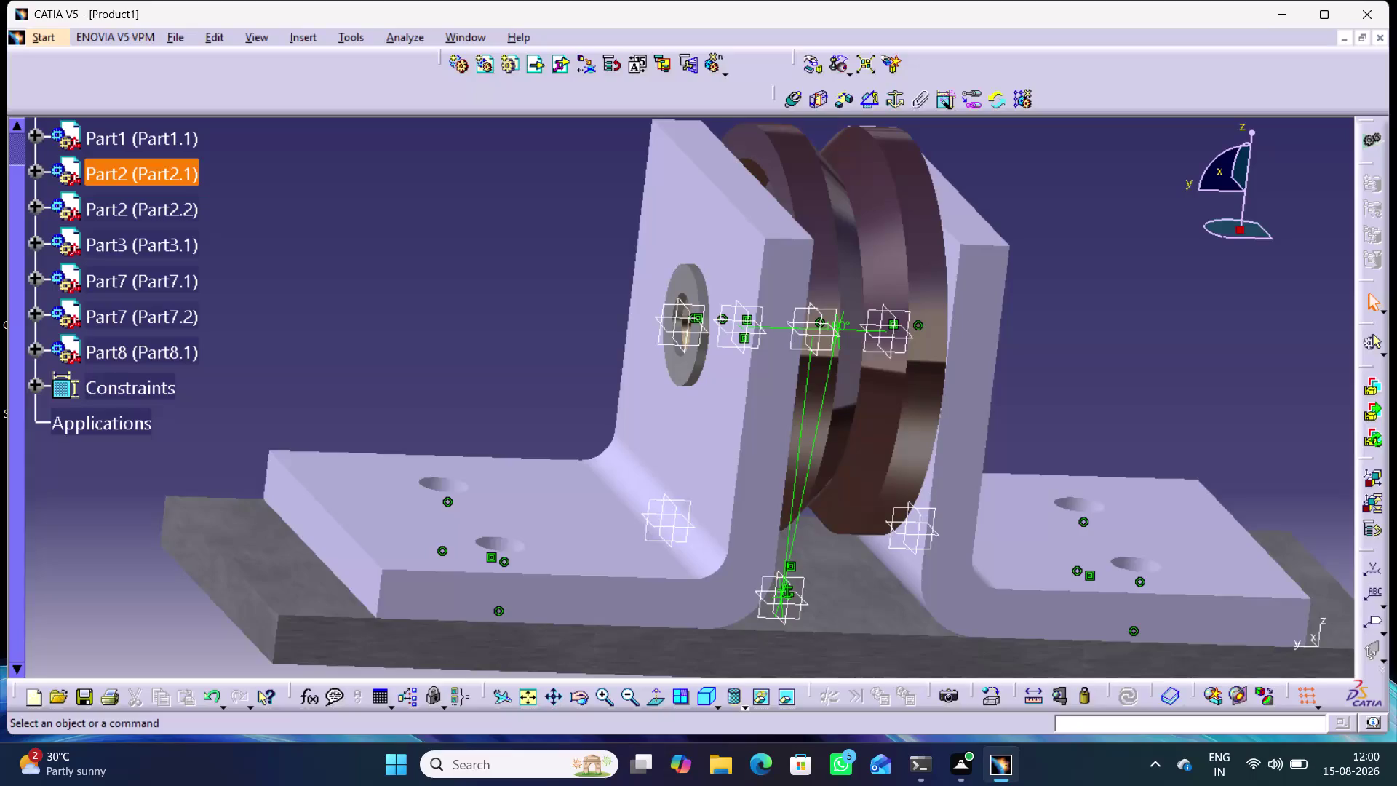
Orbit the assembly and browse washer Part8.1's component actions without applying any.
middle_drag(1091, 349, 1085, 354)
right_drag(1090, 349, 1085, 354)
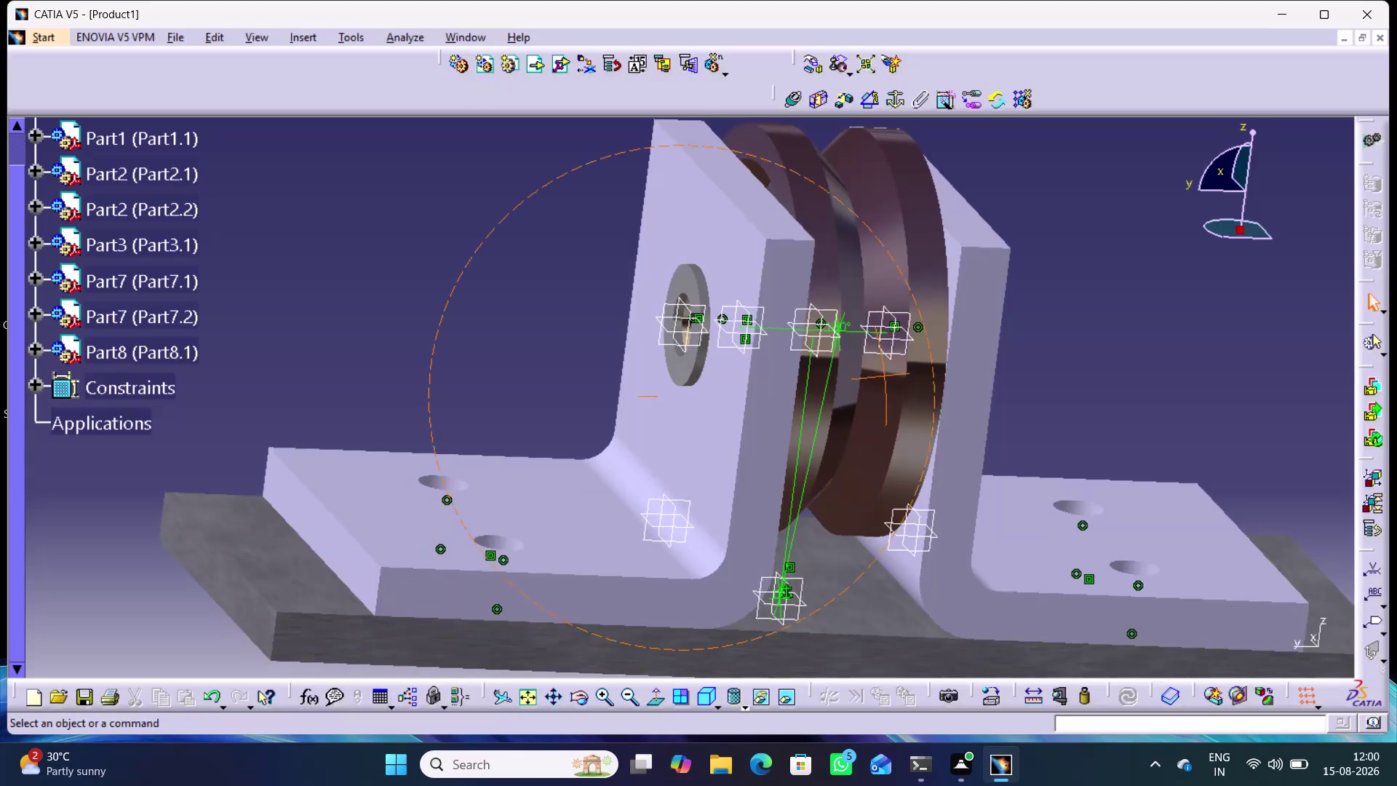
middle_drag(1085, 355, 921, 333)
right_drag(1085, 354, 921, 334)
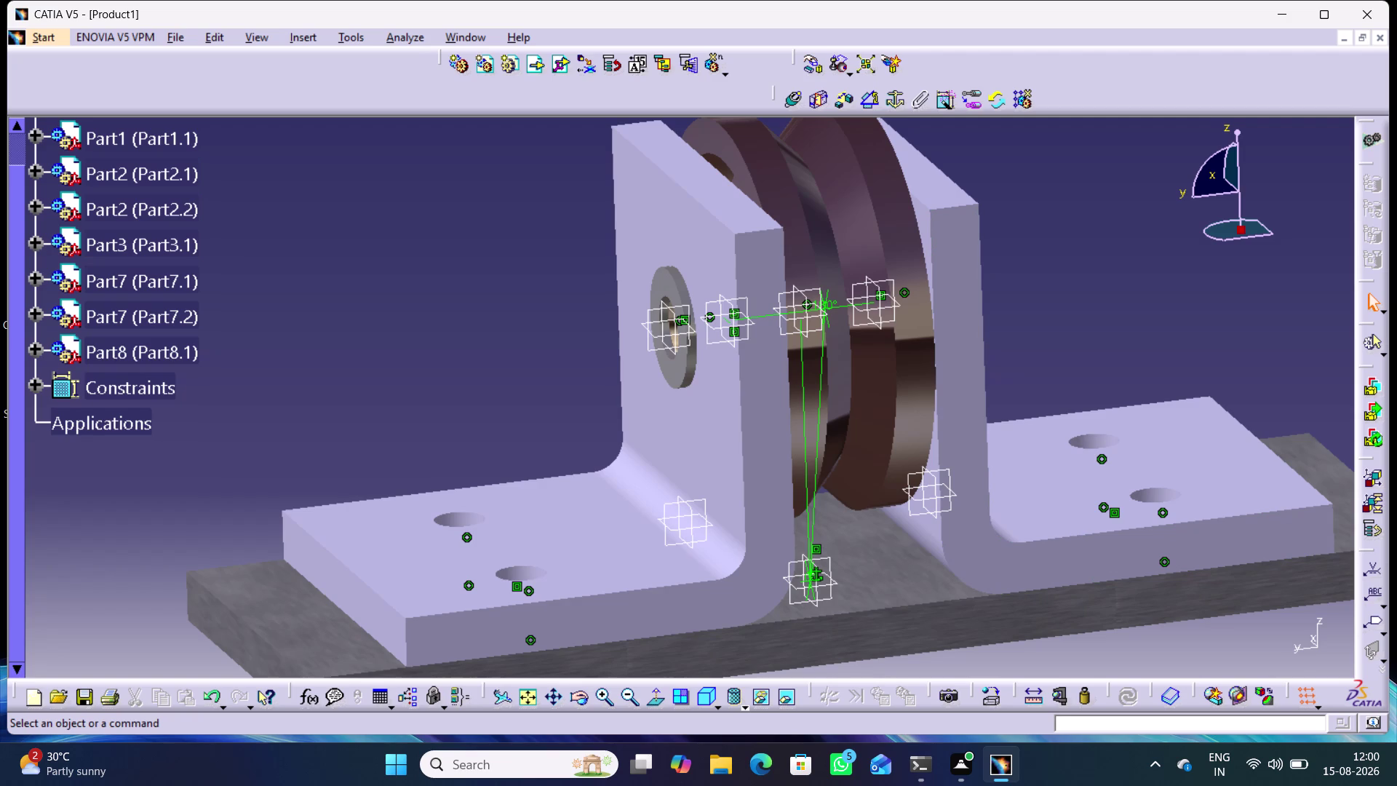
scroll(up, 3)
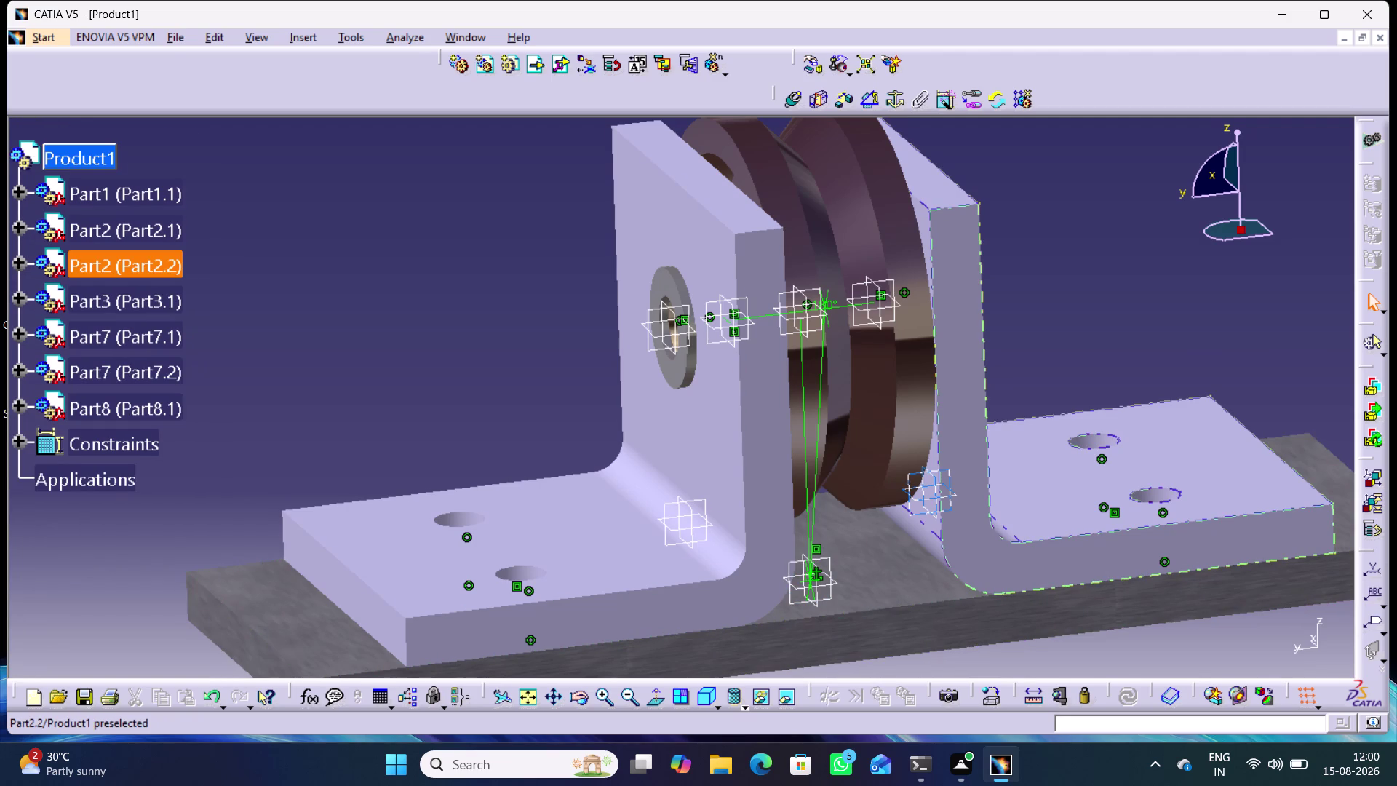
right_click(126, 411)
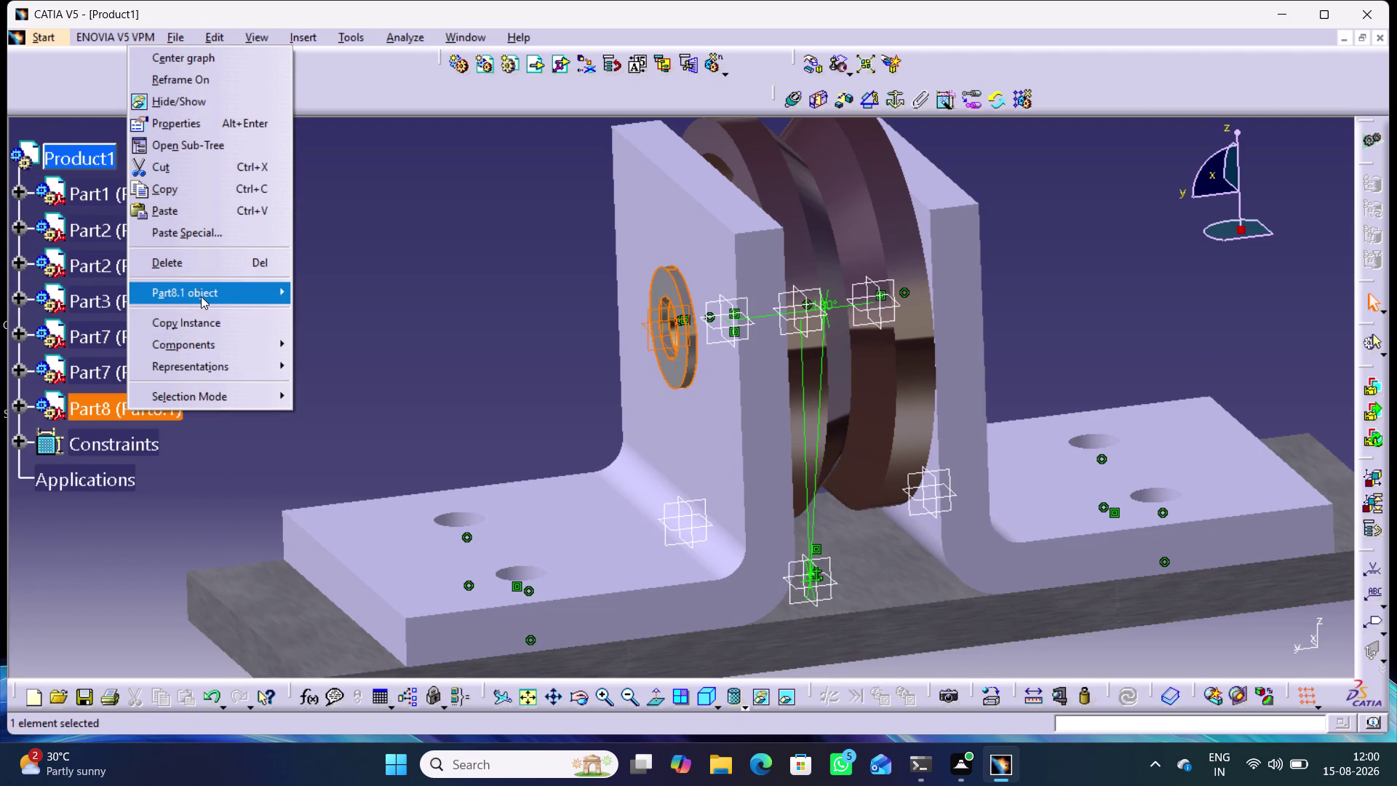
click(374, 238)
click(404, 353)
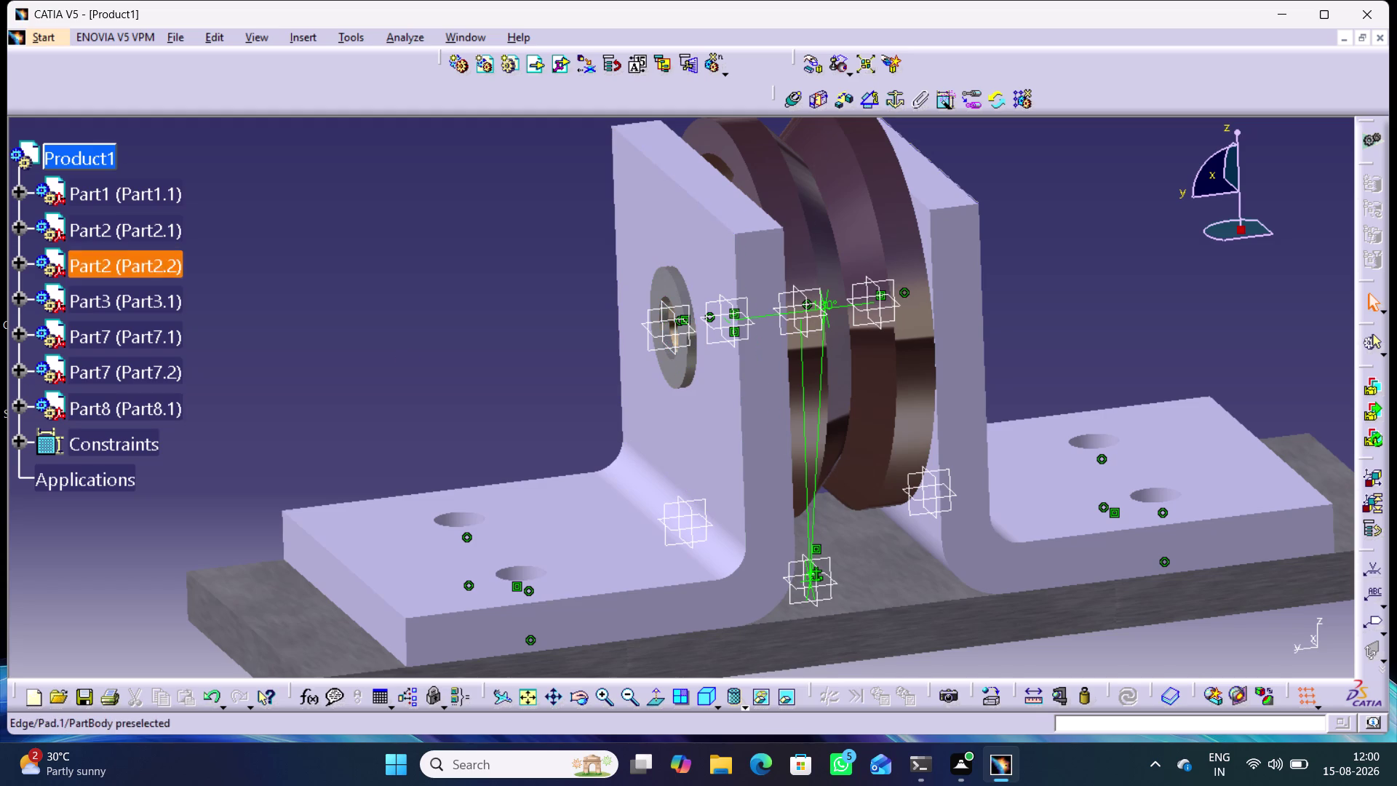
Create angle constraint Angle.24 between the Part8 washer plane and the Part1 base.
click(867, 99)
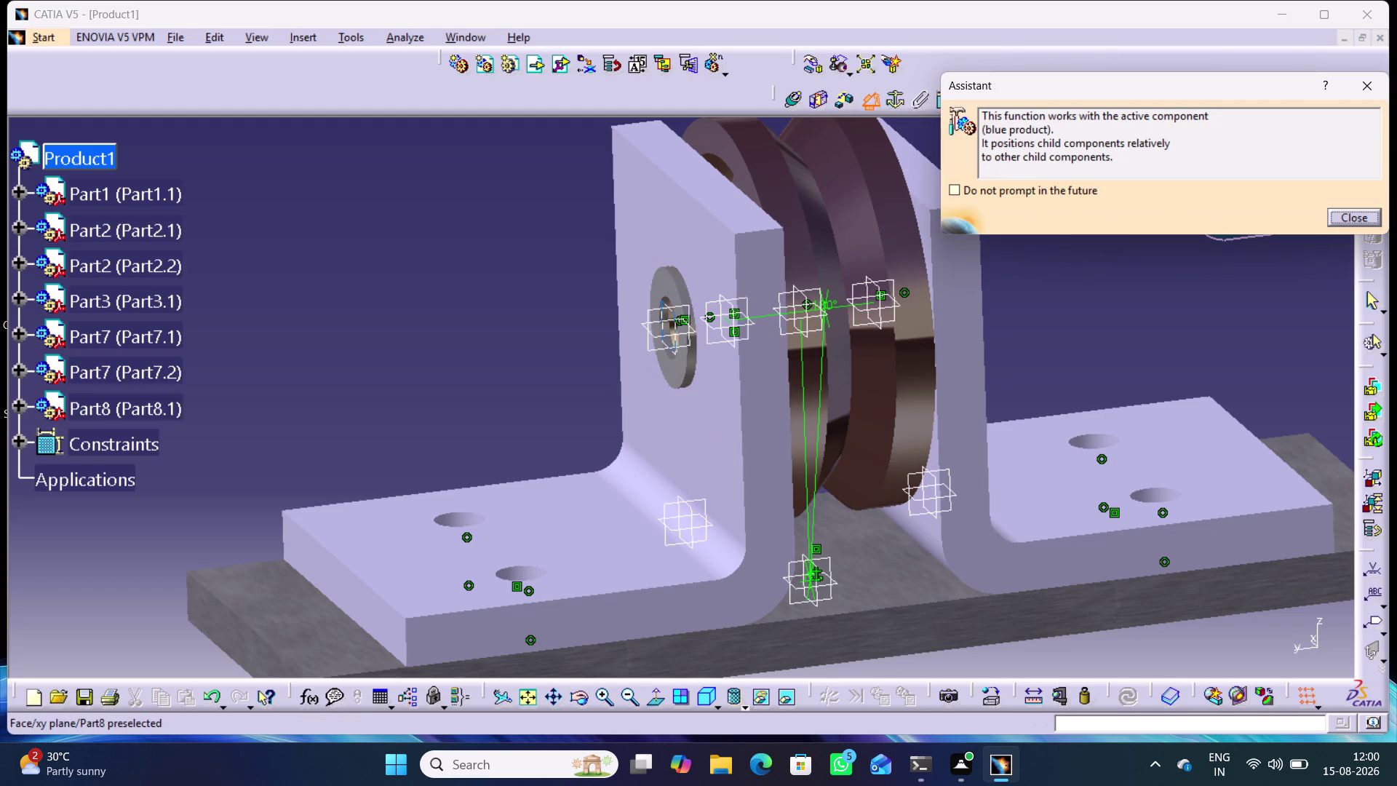
click(655, 336)
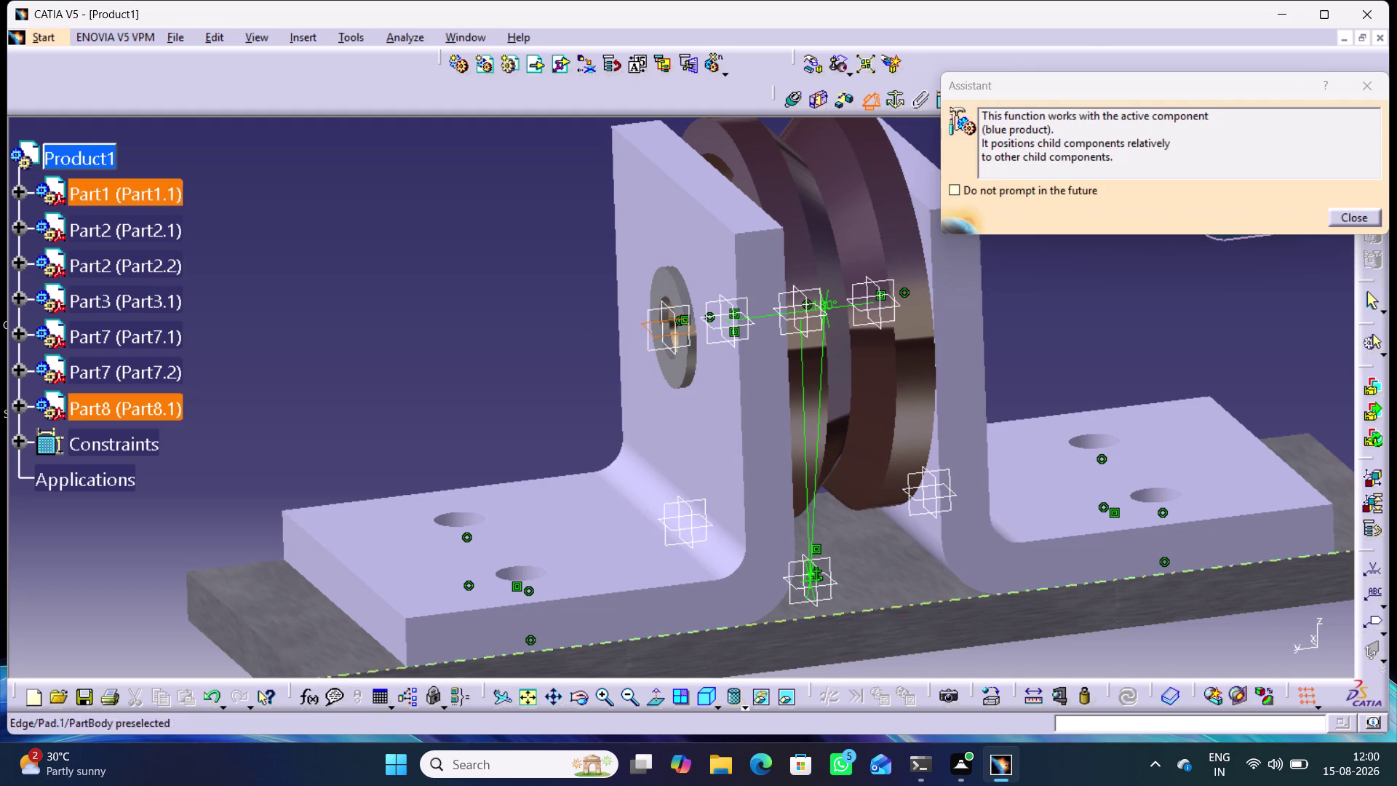
click(797, 587)
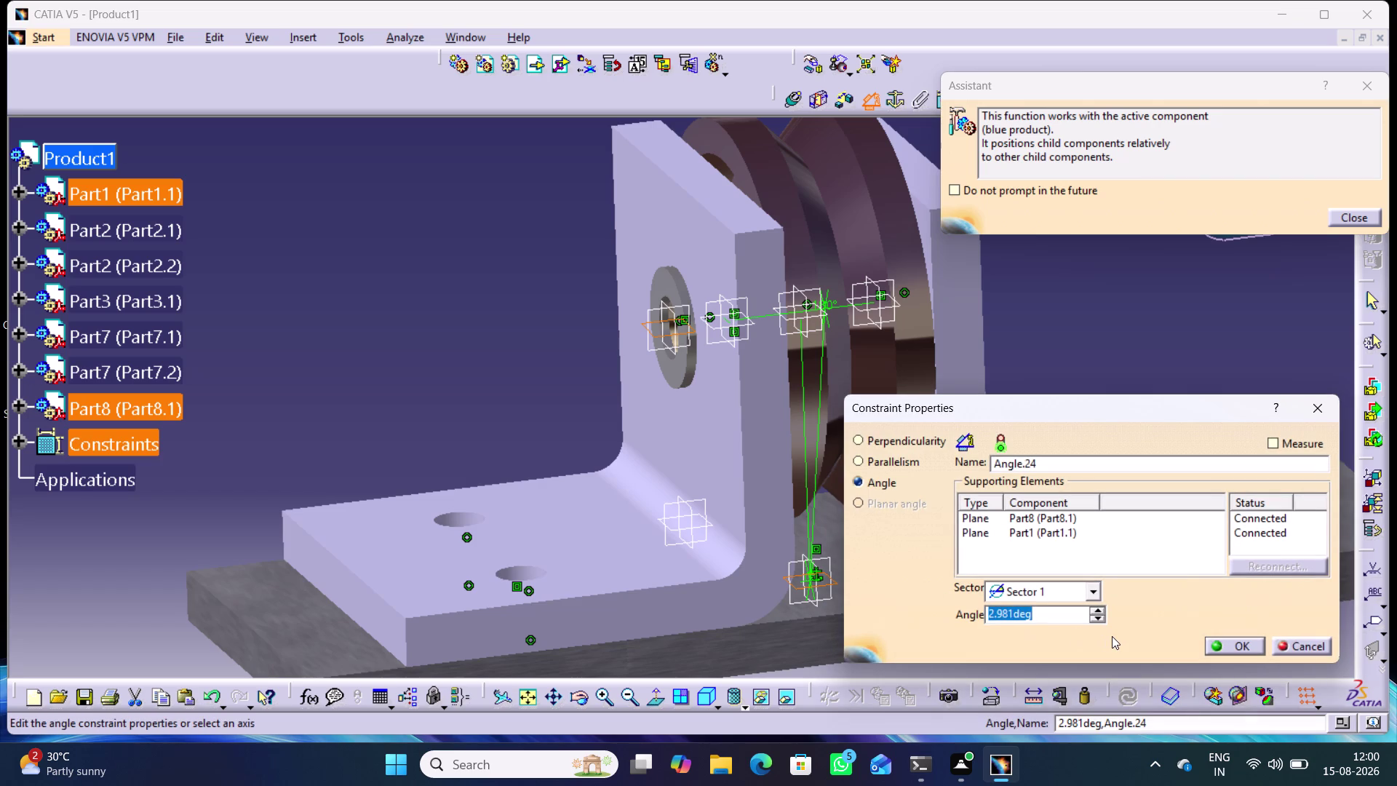
key(0)
key(Return)
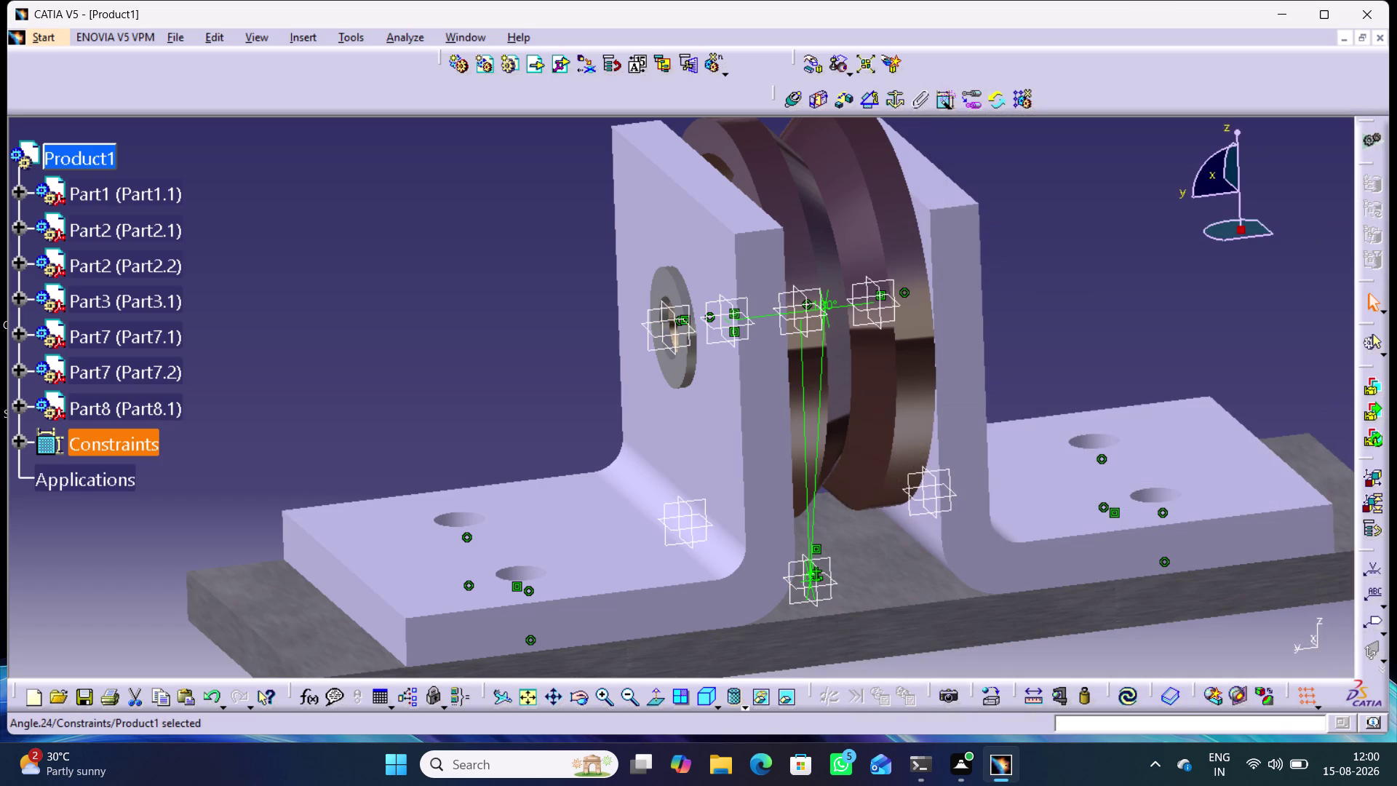
click(468, 323)
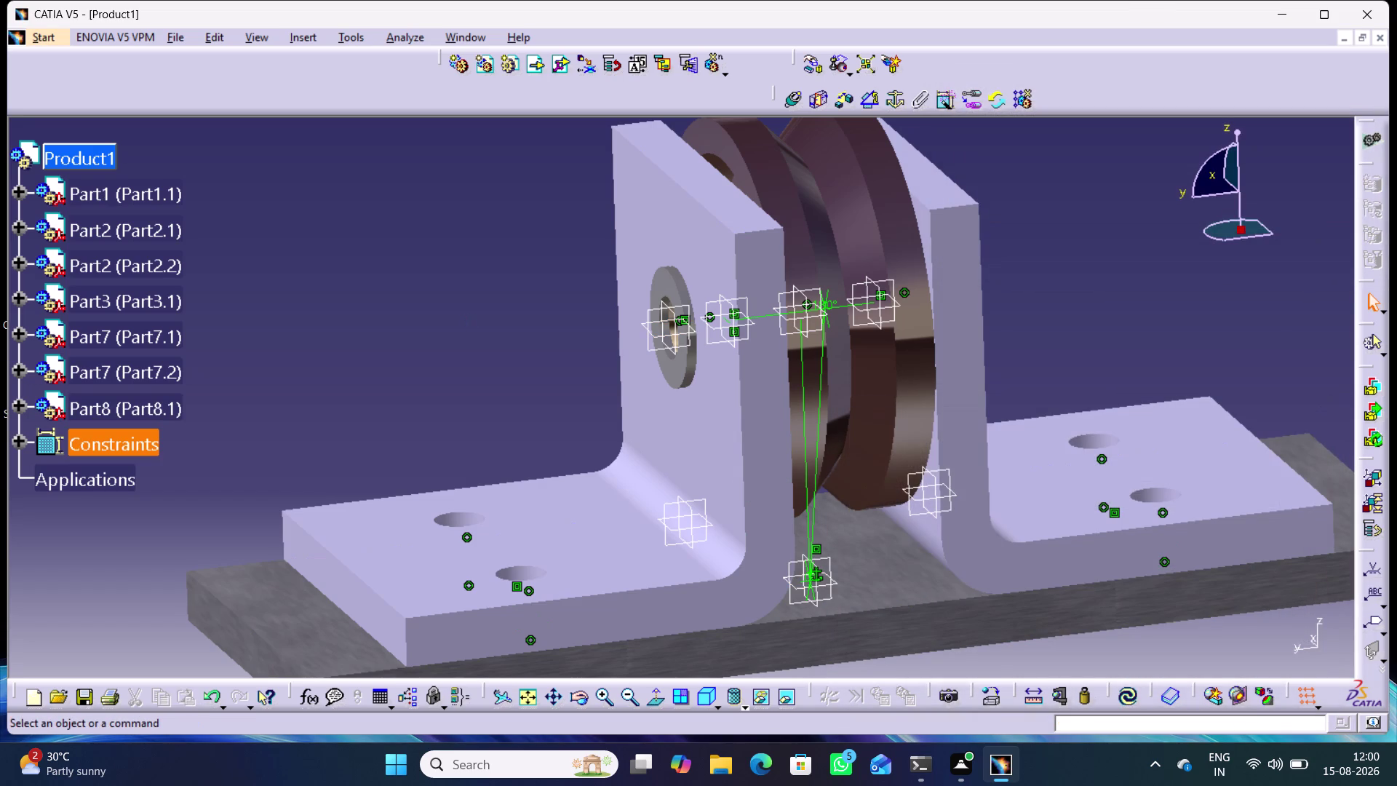
Attempt a degrees-of-freedom check on washer Part8.1, dismissing the unresolved constraints message.
right_click(137, 414)
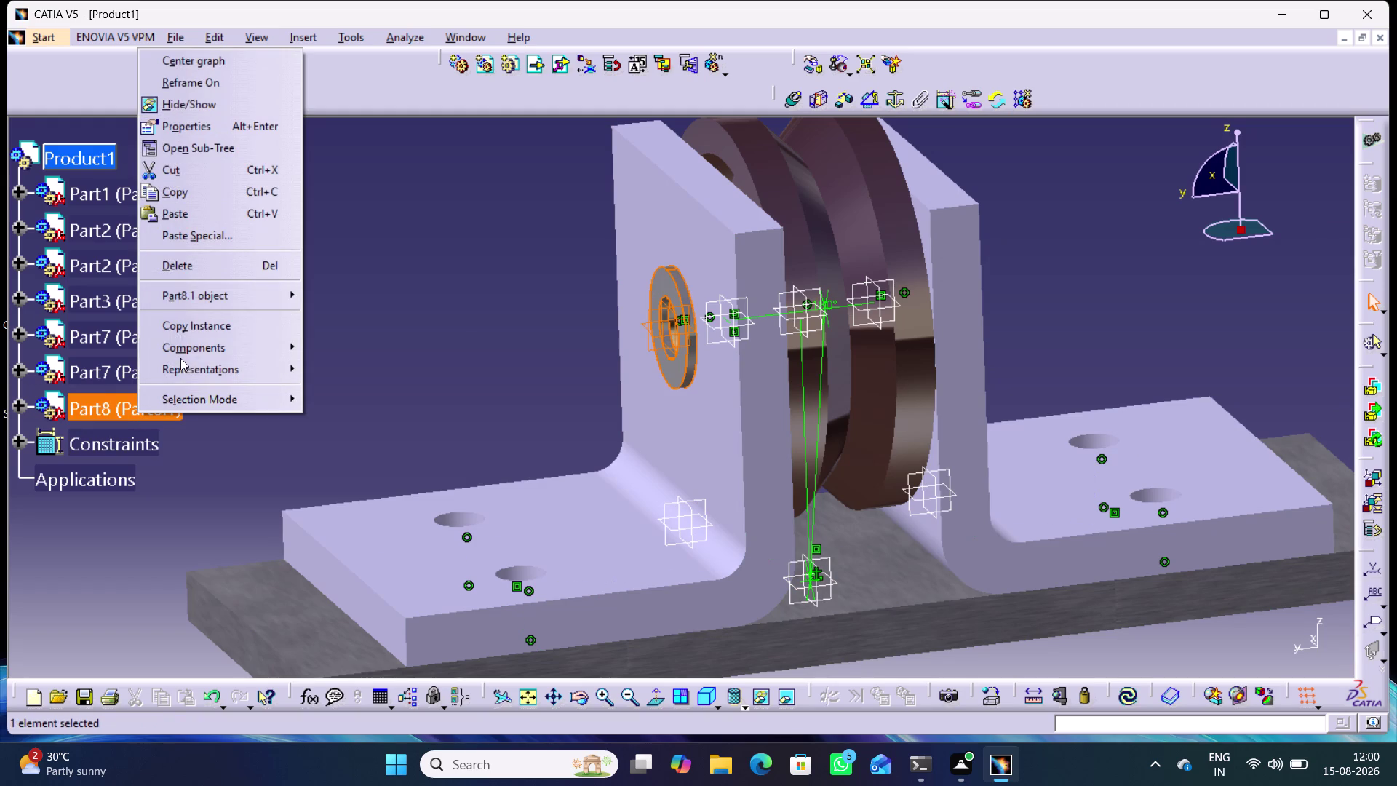
click(354, 395)
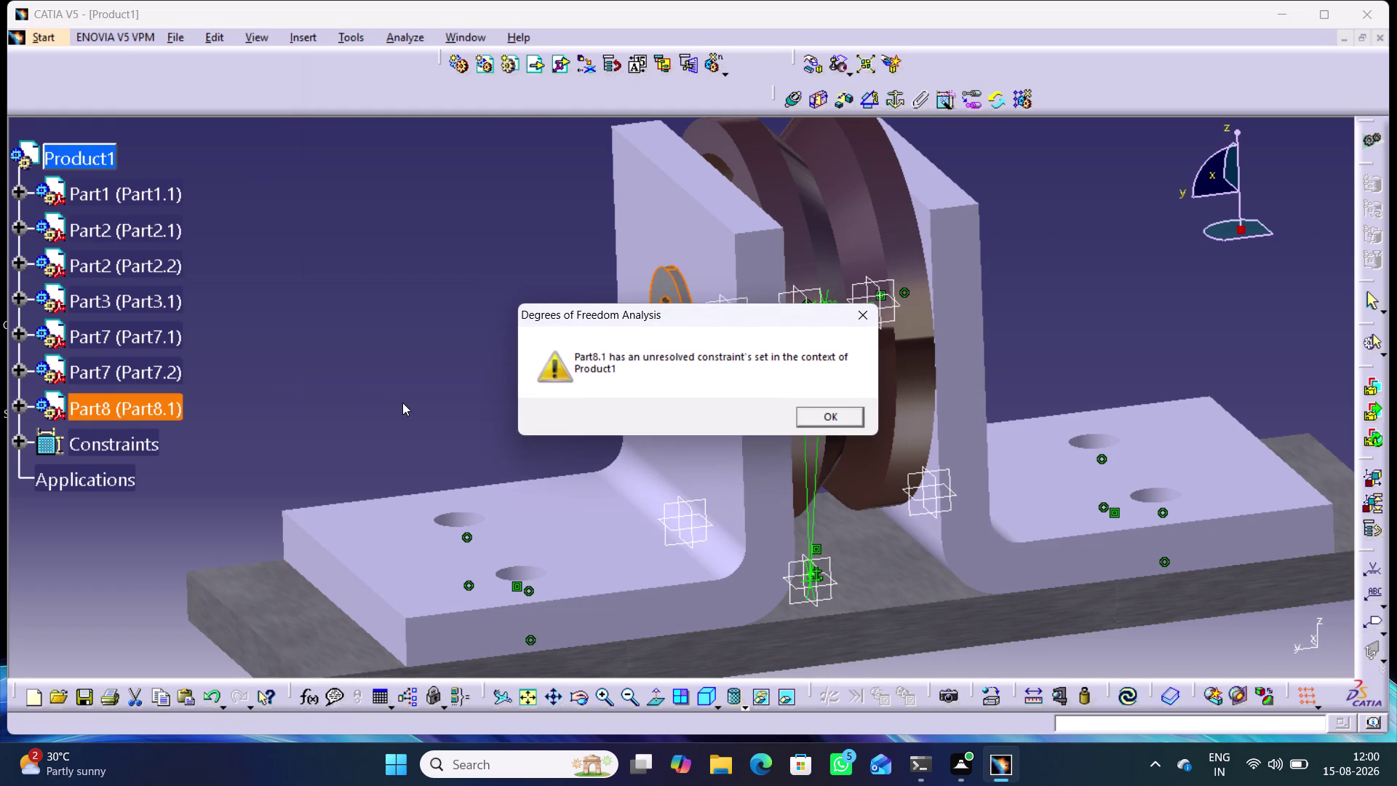
click(872, 314)
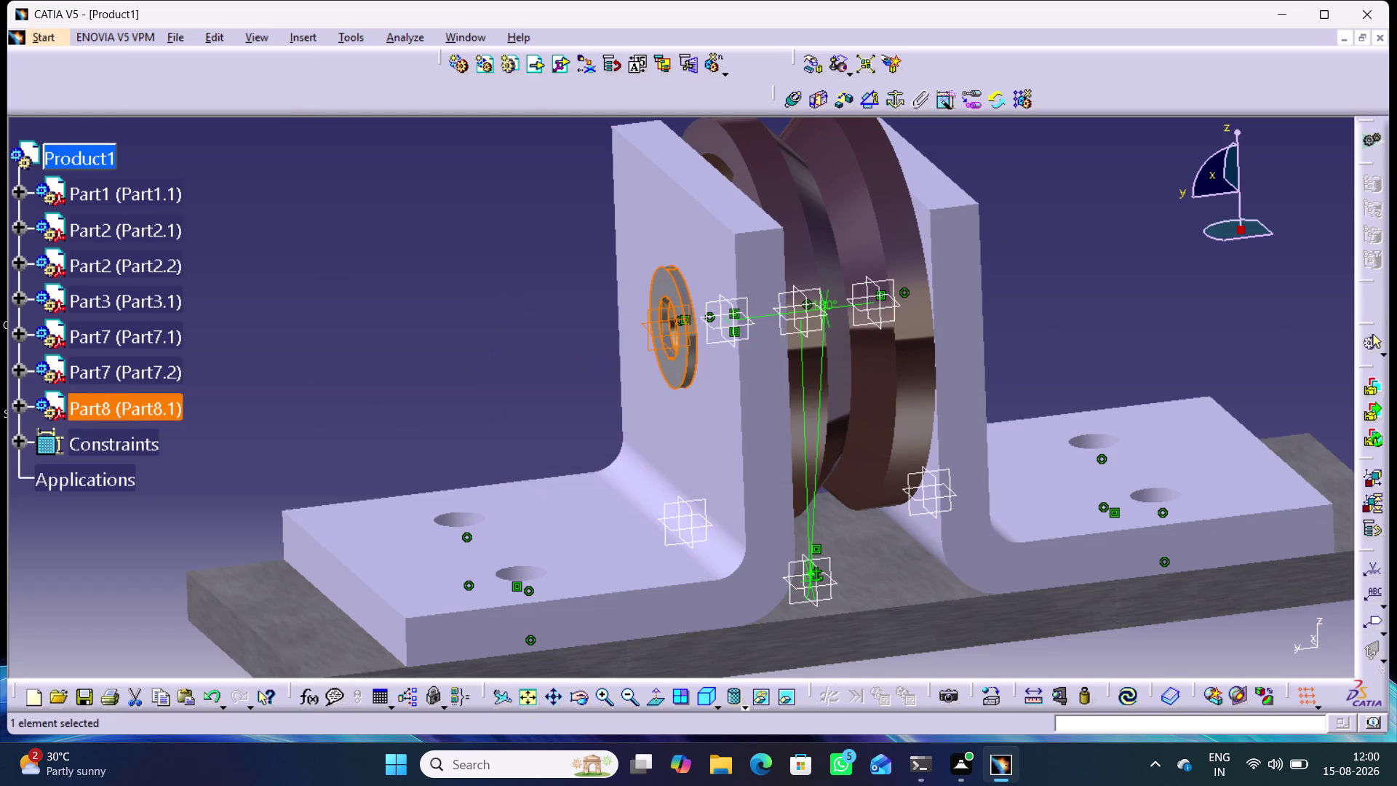
click(557, 354)
Orbit around the model to inspect it, then undo three changes.
middle_drag(519, 404, 855, 423)
right_drag(519, 404, 855, 423)
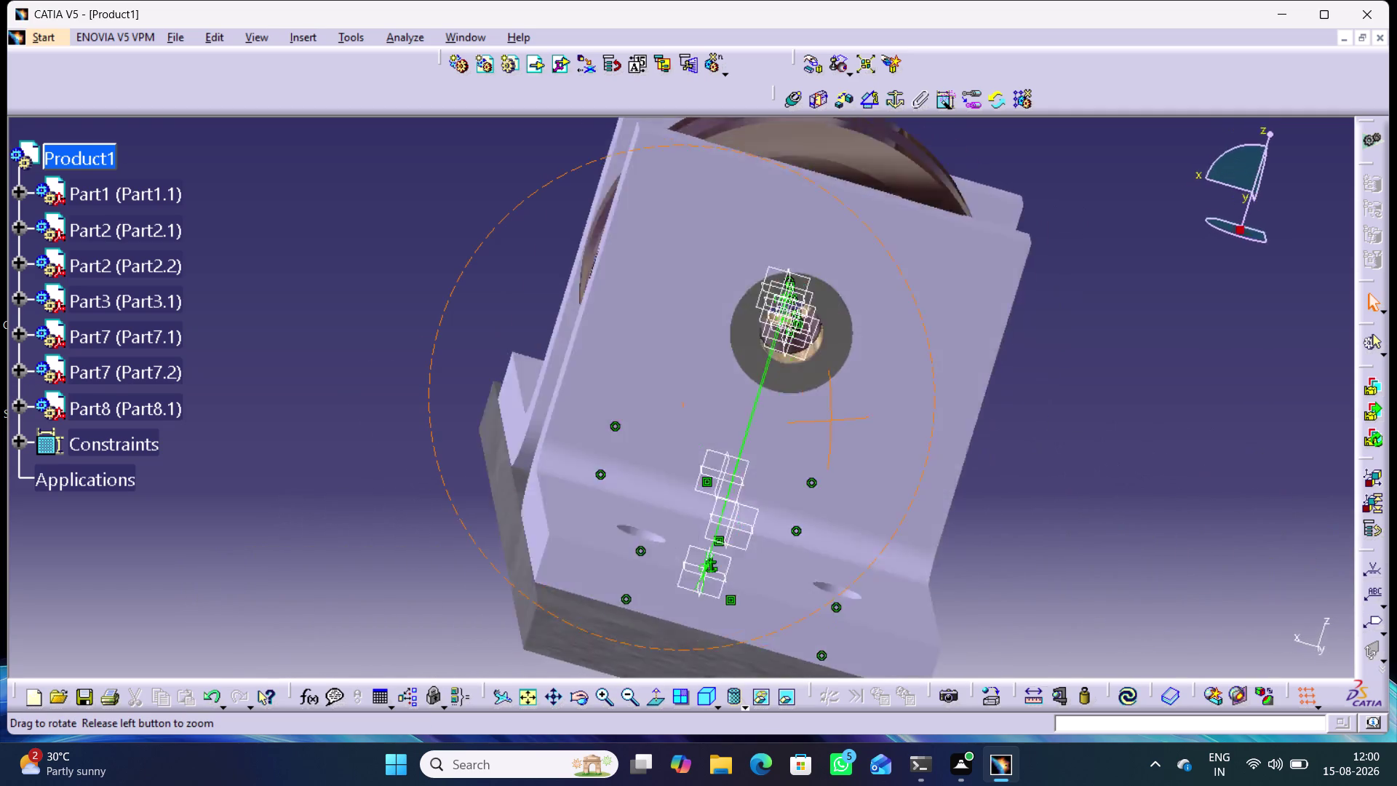
middle_drag(855, 424, 425, 371)
right_drag(855, 423, 426, 372)
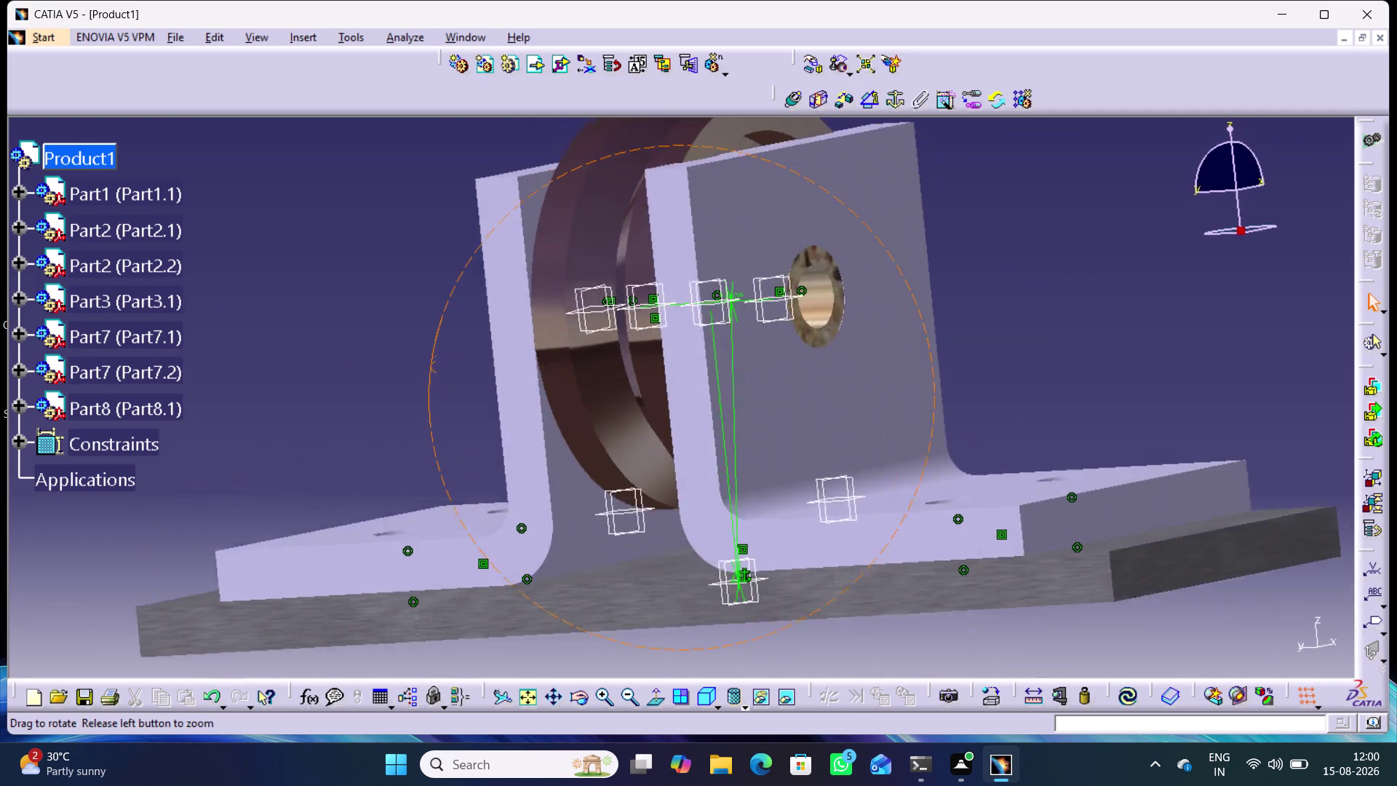
middle_drag(425, 371, 459, 365)
right_drag(426, 371, 458, 365)
click(453, 349)
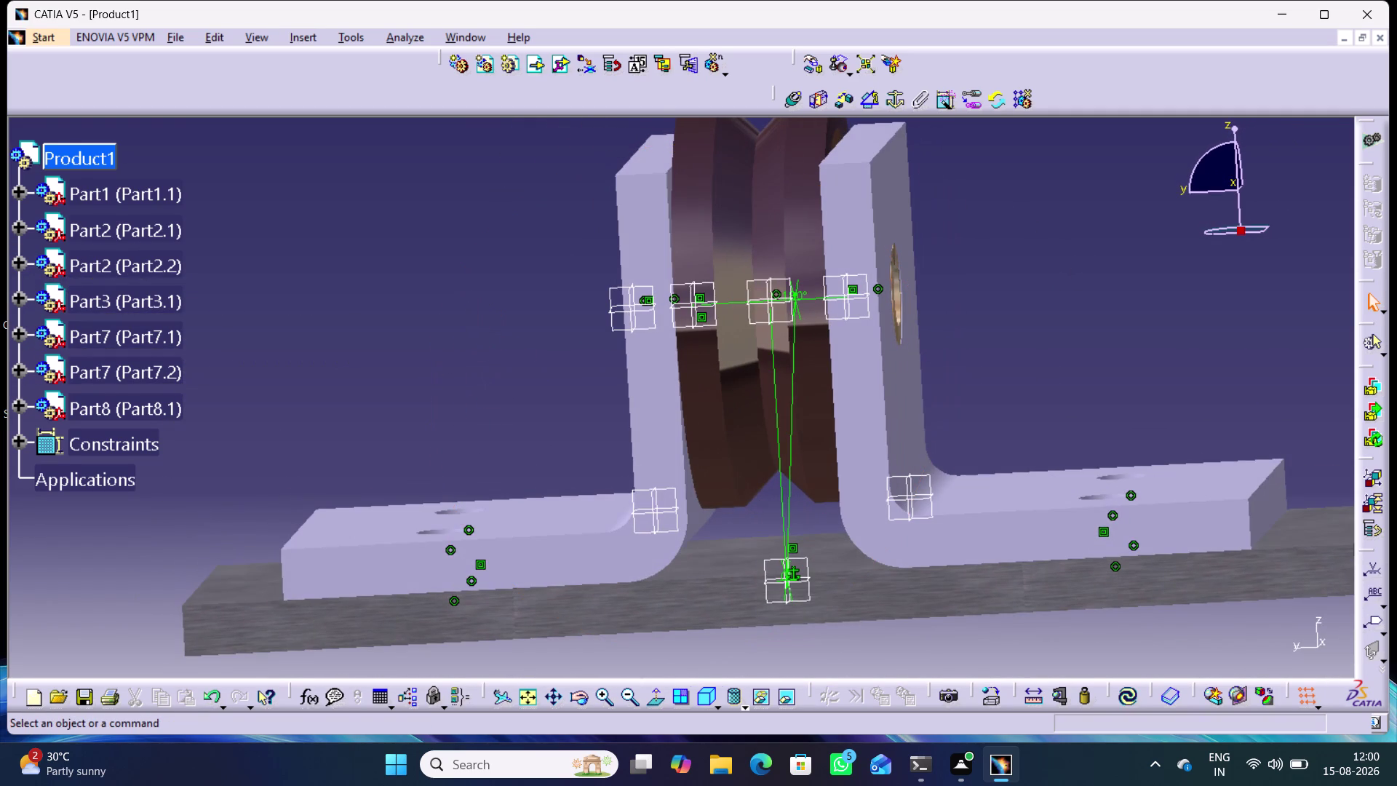
middle_drag(477, 358, 515, 354)
right_drag(477, 358, 516, 355)
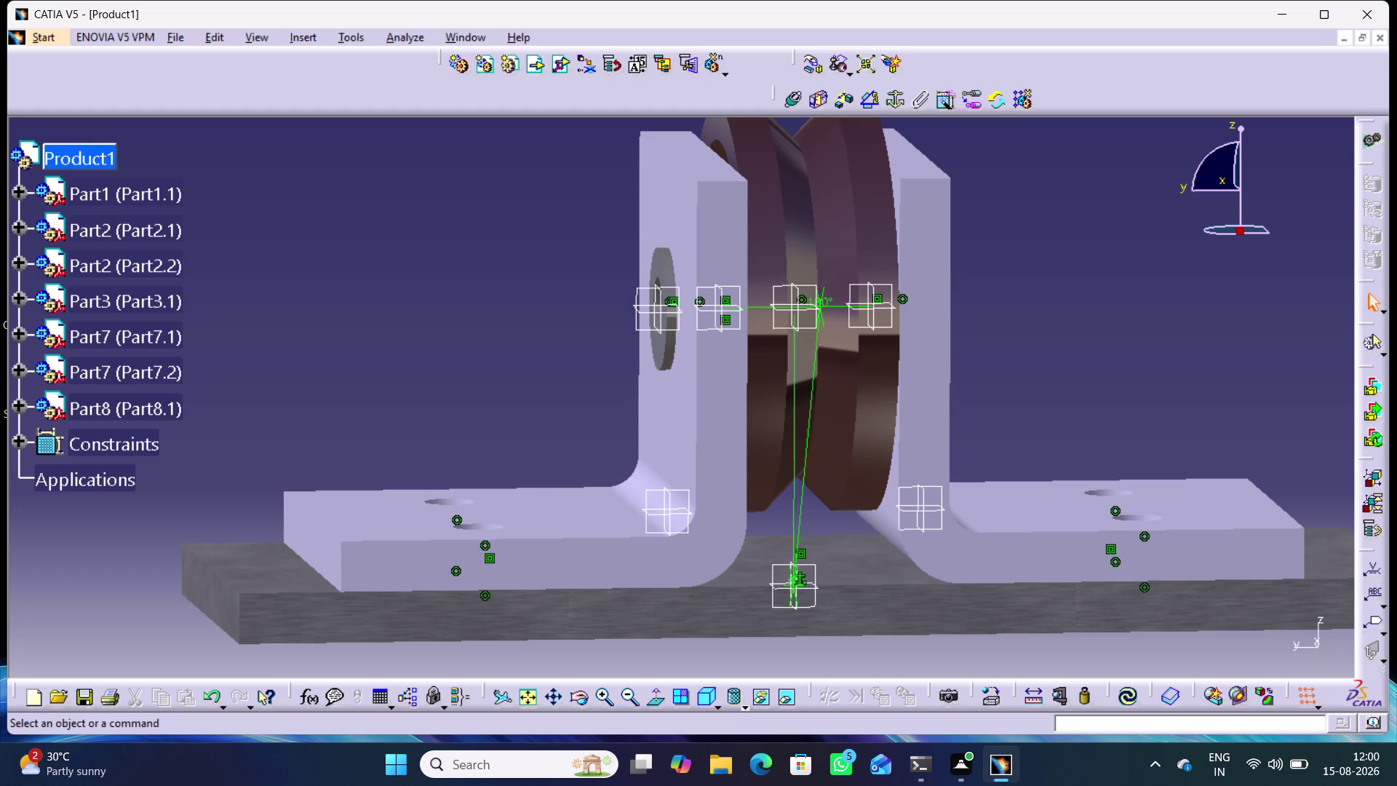
key(ctrl+z)
key(ctrl+z)
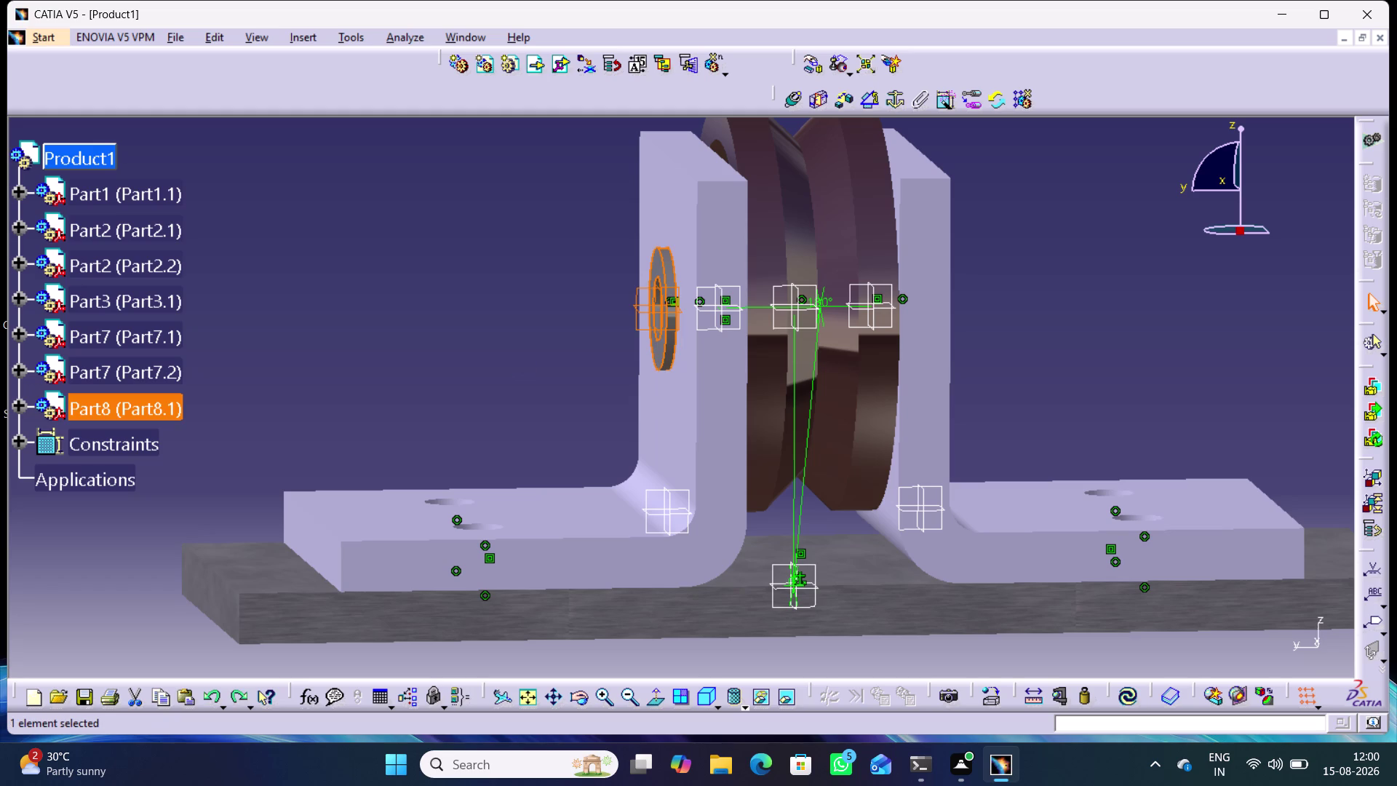
key(ctrl+z)
Show washer Part8.1's remaining degrees of freedom, then close the analysis.
click(502, 318)
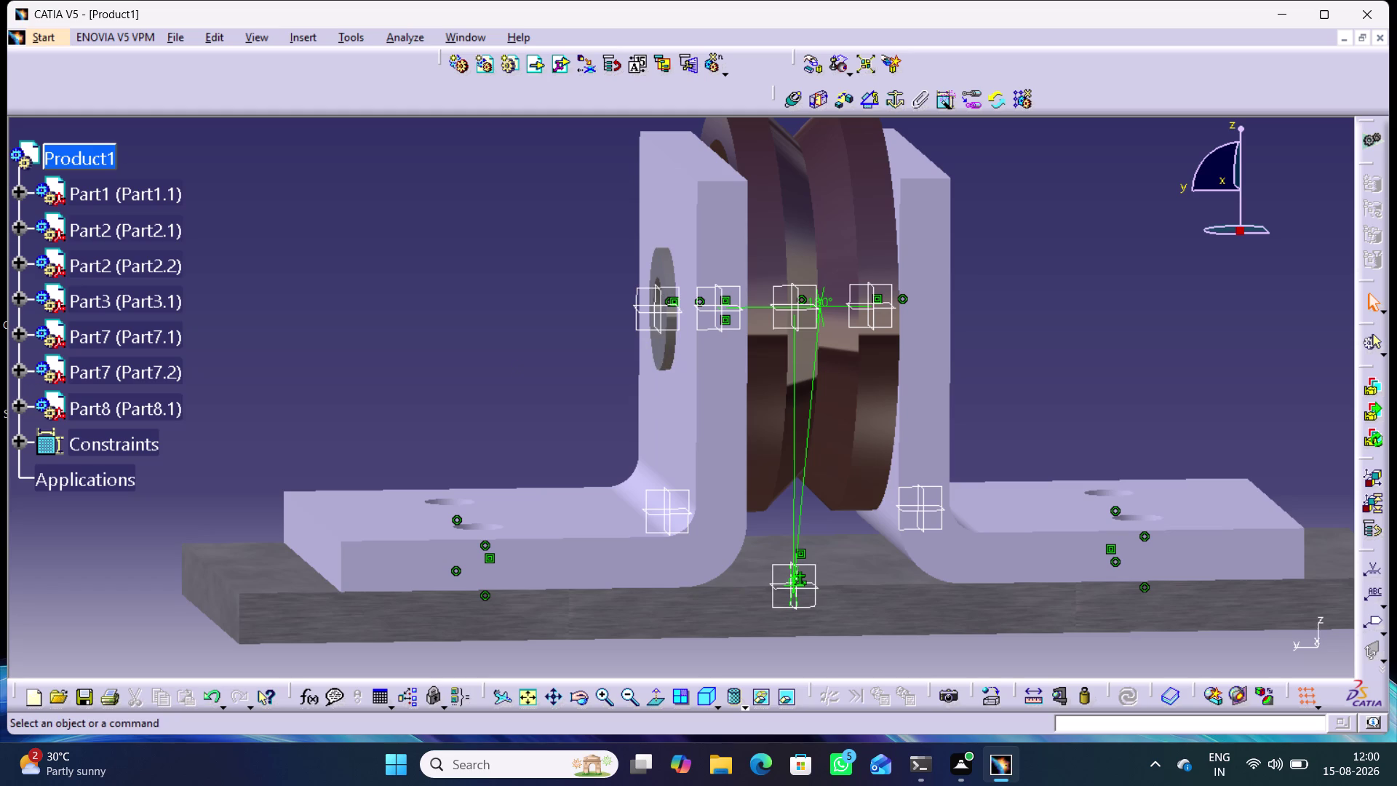
drag(656, 351, 575, 353)
click(526, 357)
right_click(165, 409)
click(238, 298)
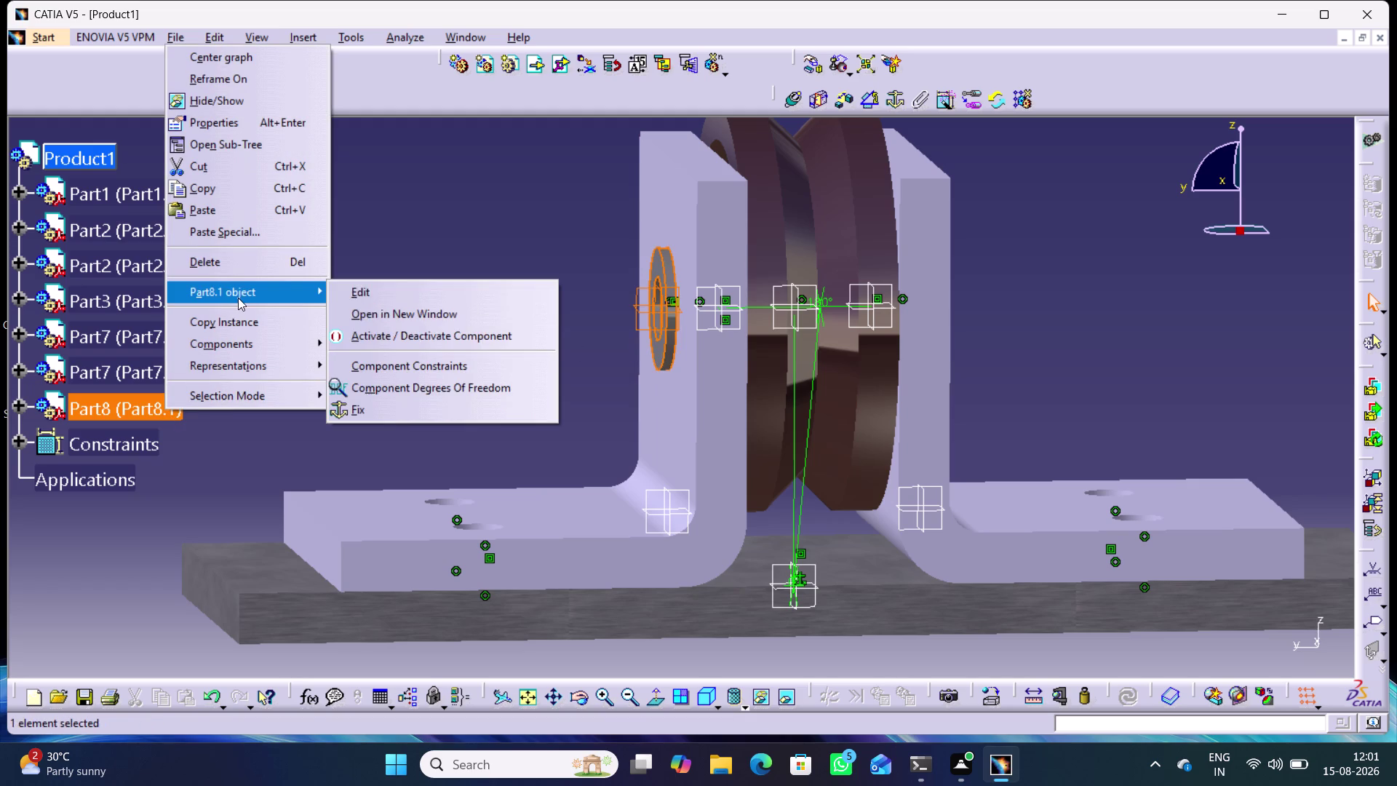
click(386, 386)
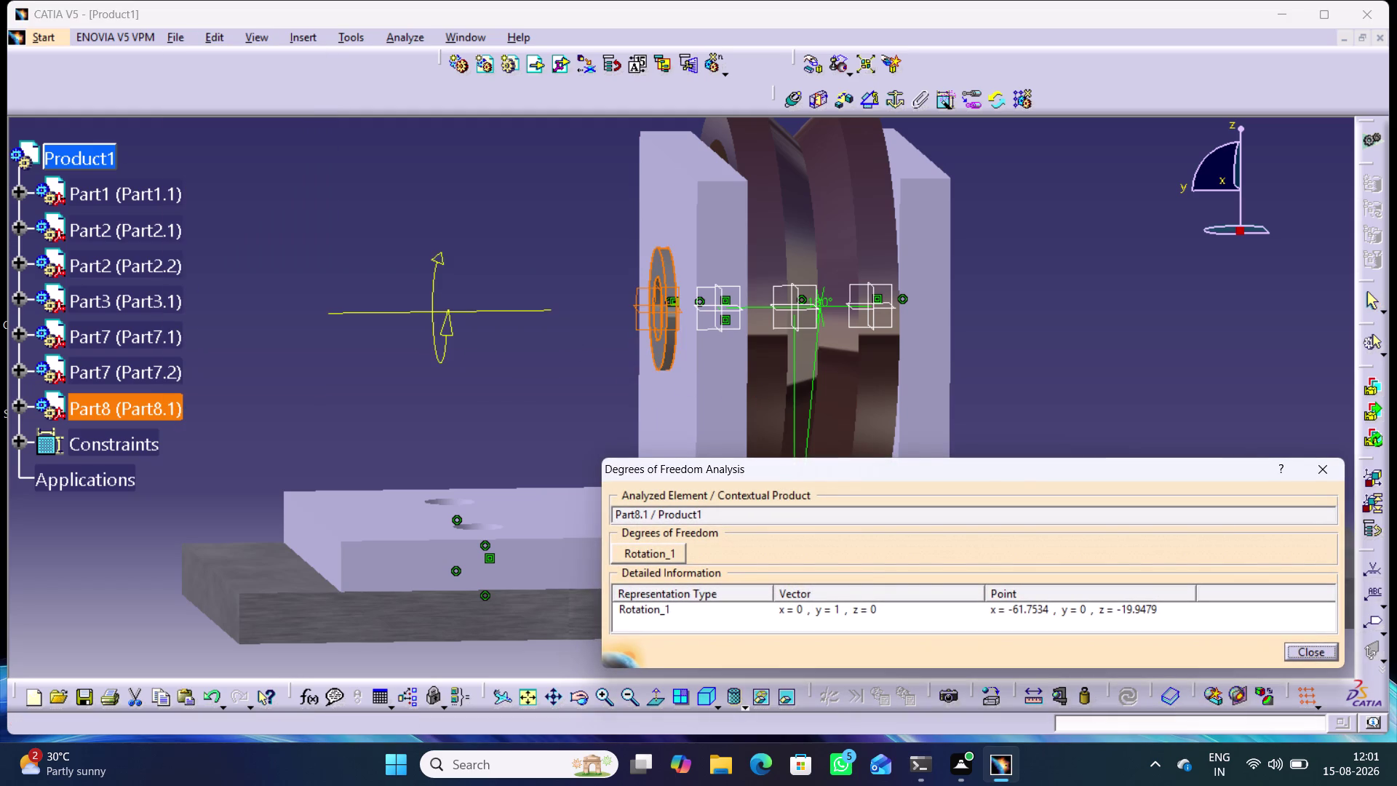
click(1320, 470)
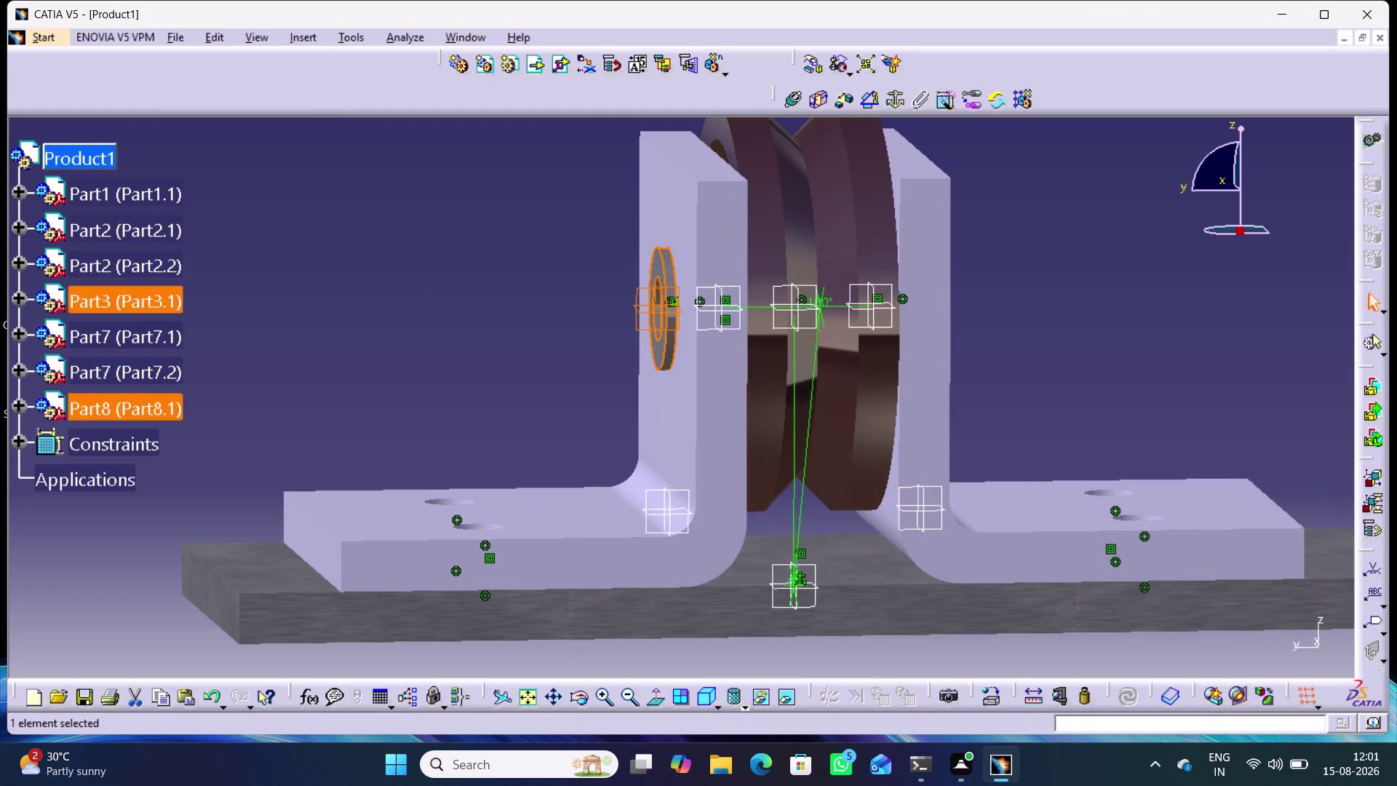
click(514, 338)
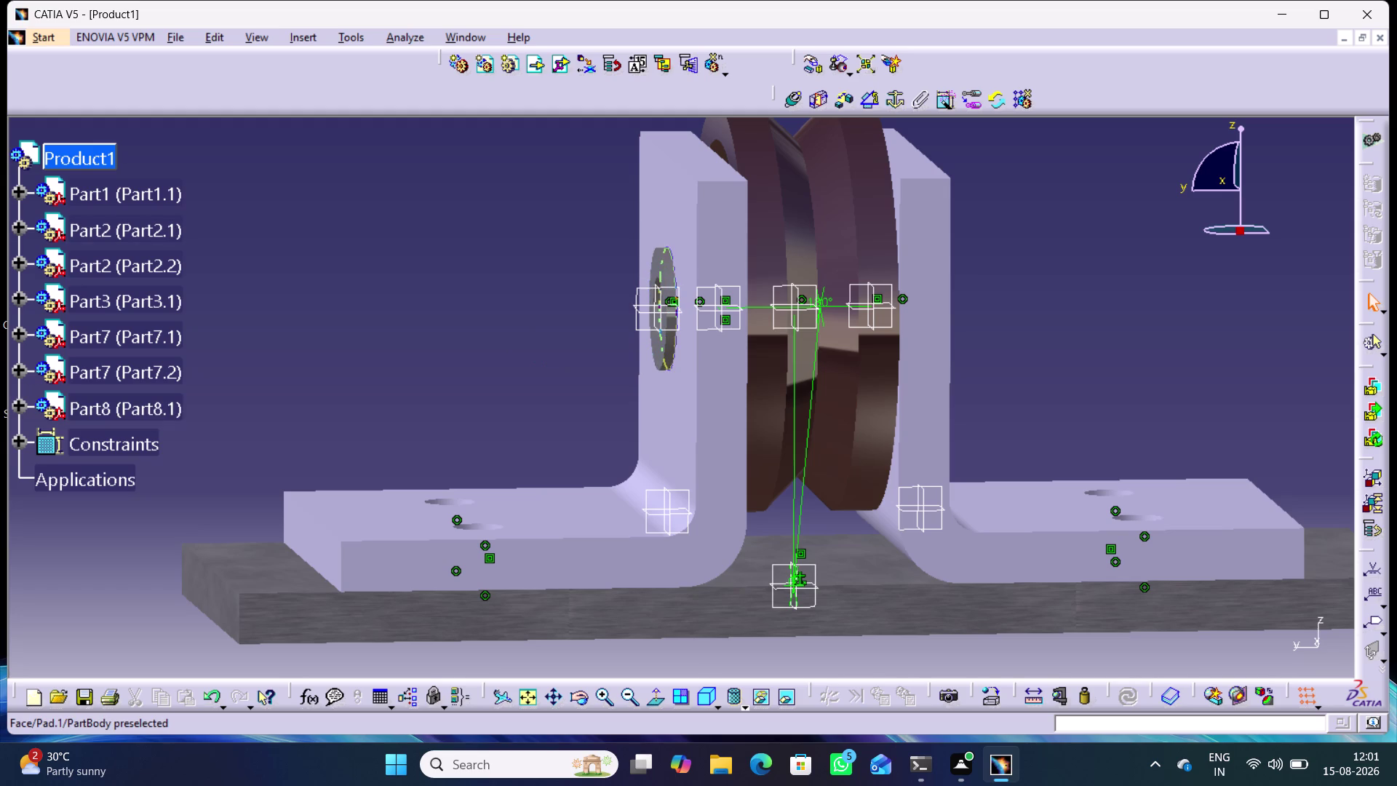
Constrain the Part8 washer plane to the Part1 base at 180 degrees.
drag(670, 335, 664, 252)
click(528, 299)
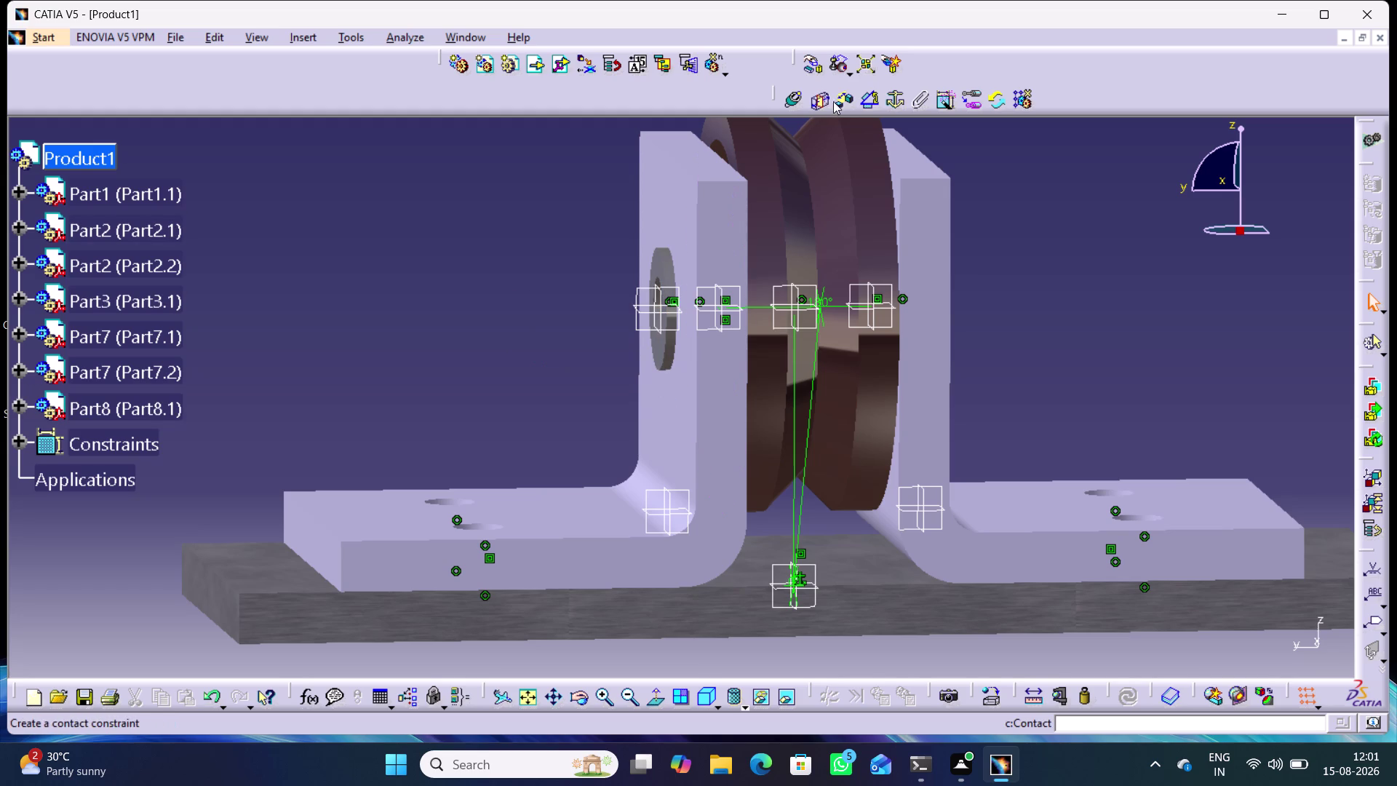
click(867, 102)
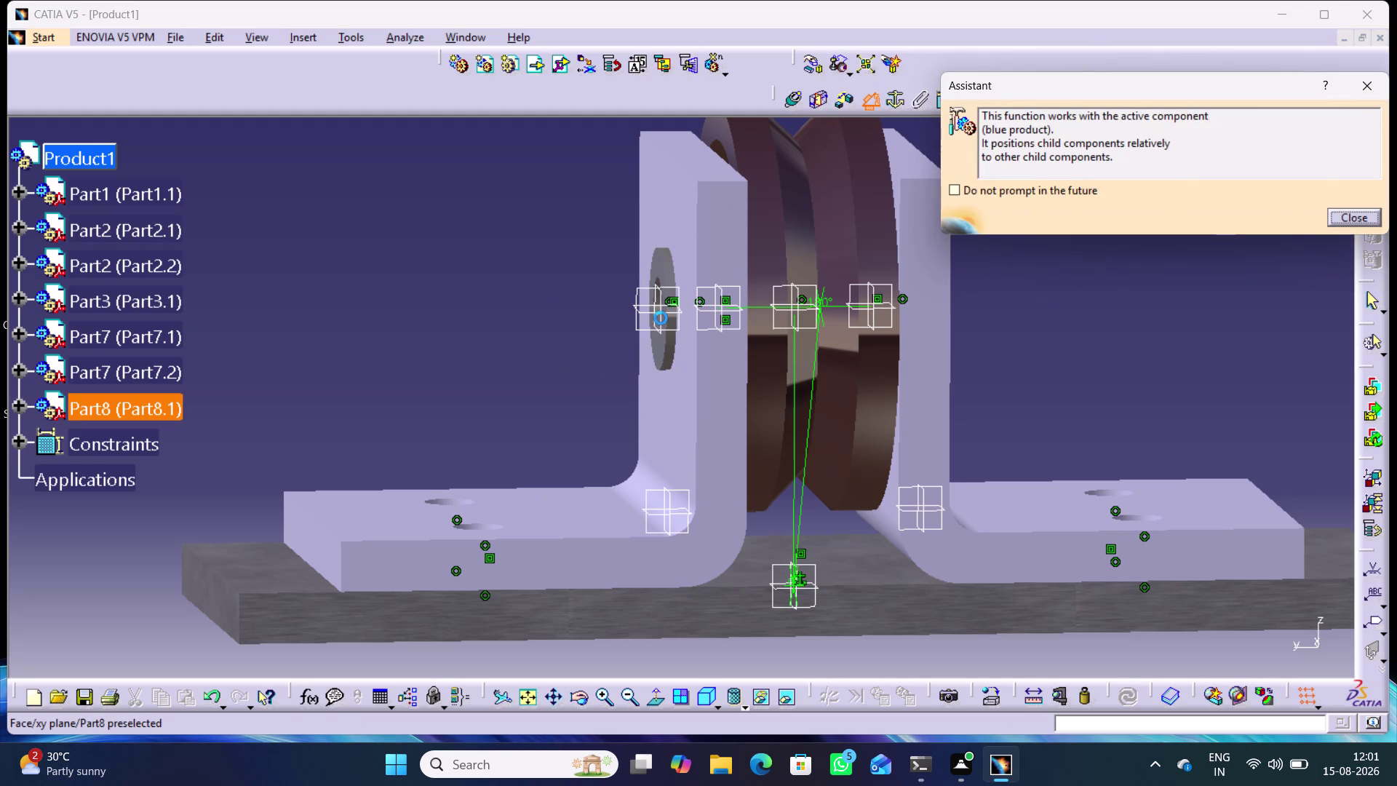
click(642, 313)
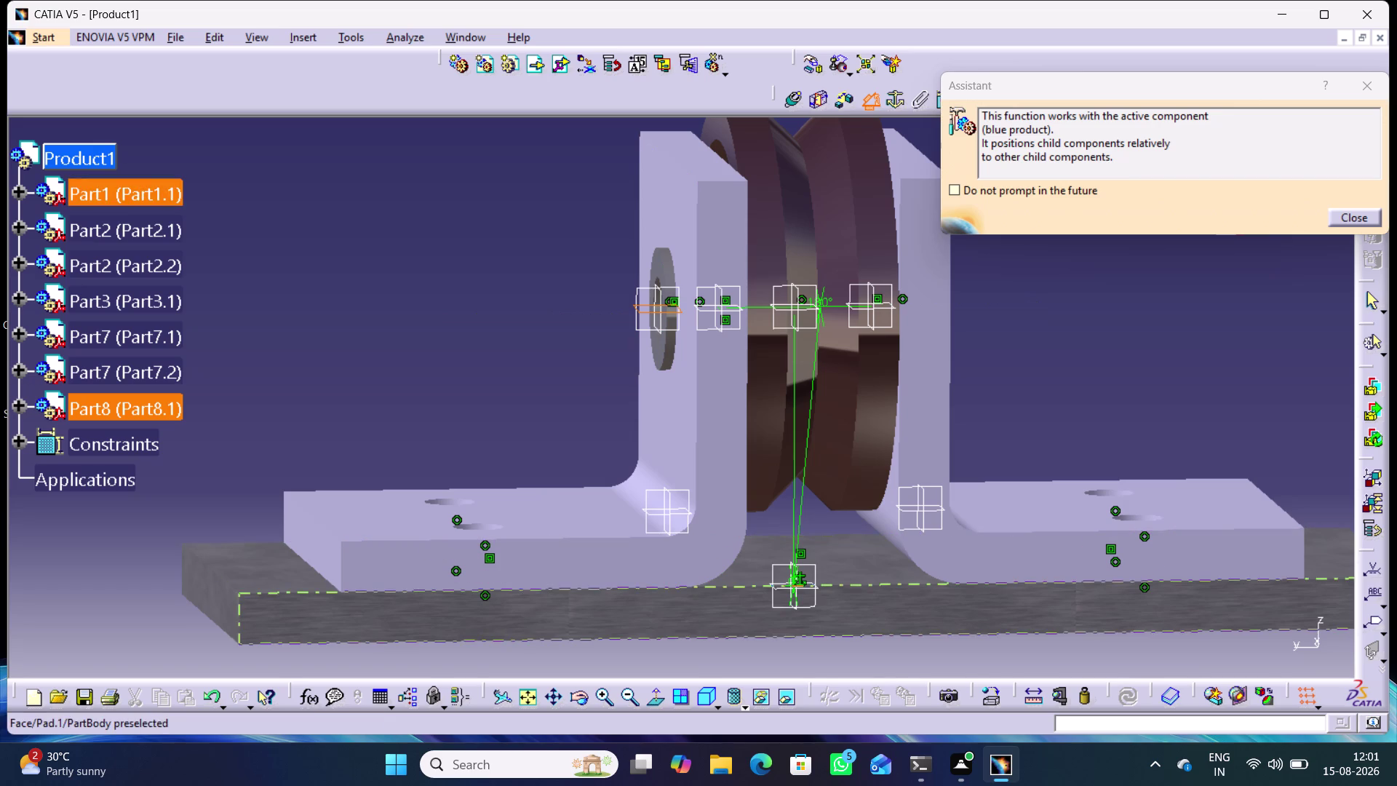
click(777, 590)
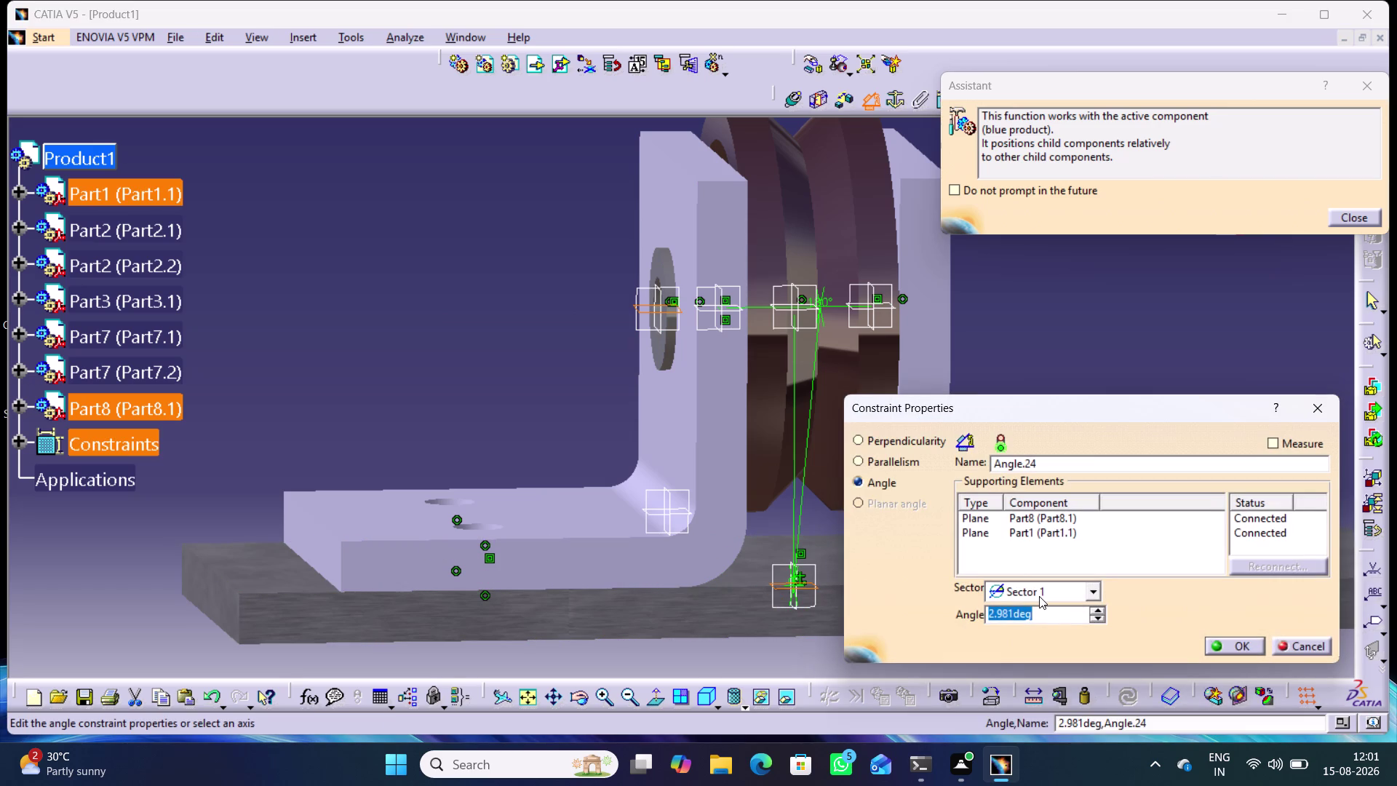
text(180)
key(Return)
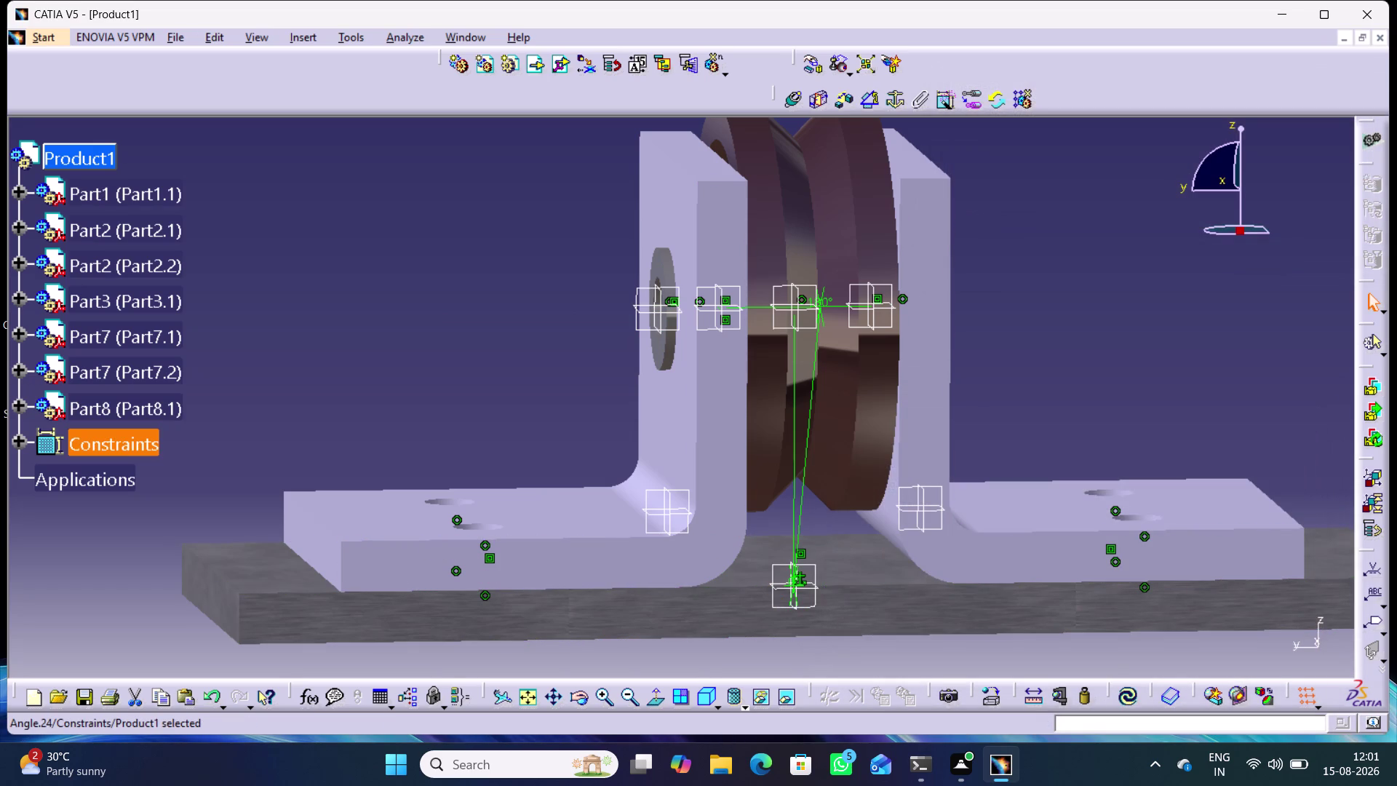
Try washer Part8.1's degrees-of-freedom check, dismissing the unresolved-constraint warnings.
click(446, 380)
middle_drag(542, 377, 480, 367)
right_drag(542, 376, 480, 367)
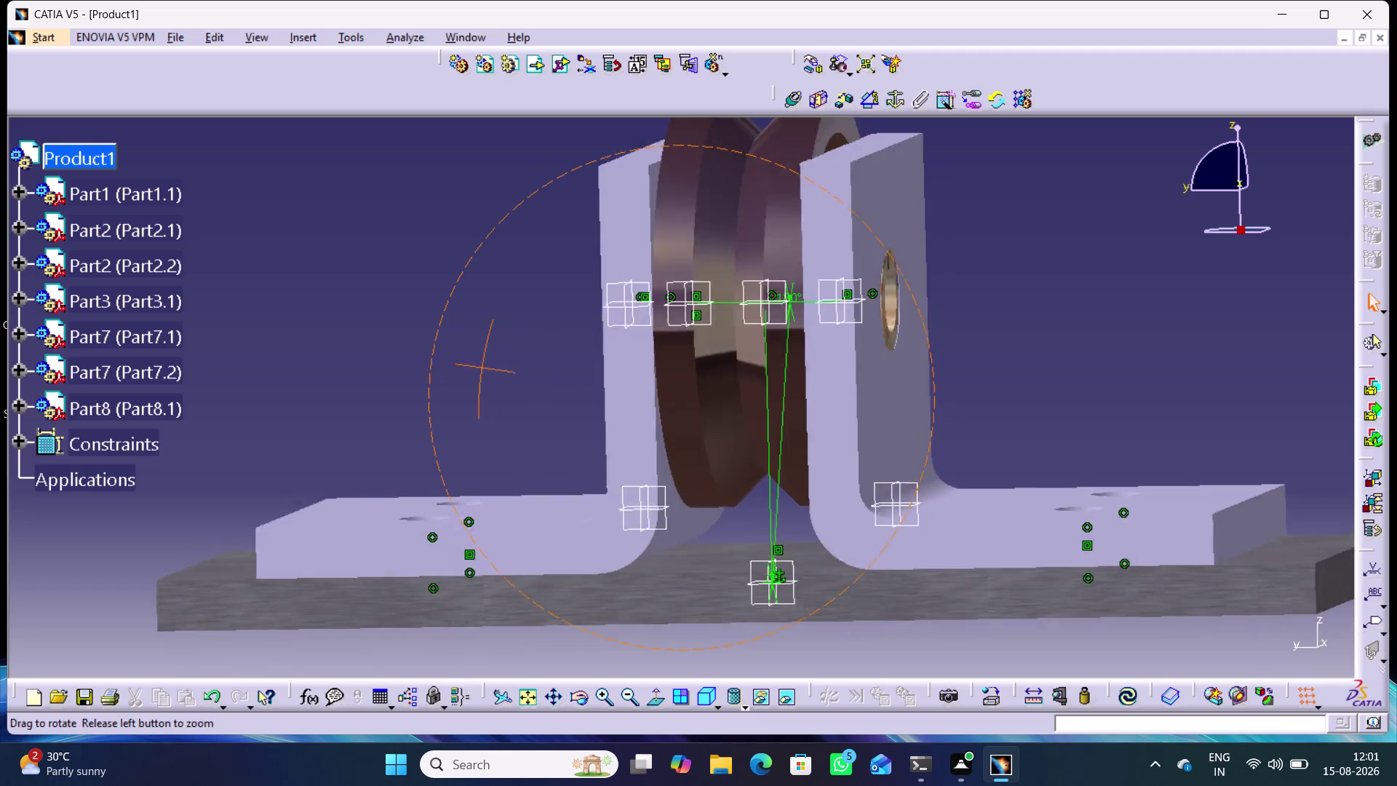
right_drag(480, 367, 519, 380)
middle_drag(480, 368, 518, 380)
right_drag(519, 380, 519, 381)
right_click(124, 417)
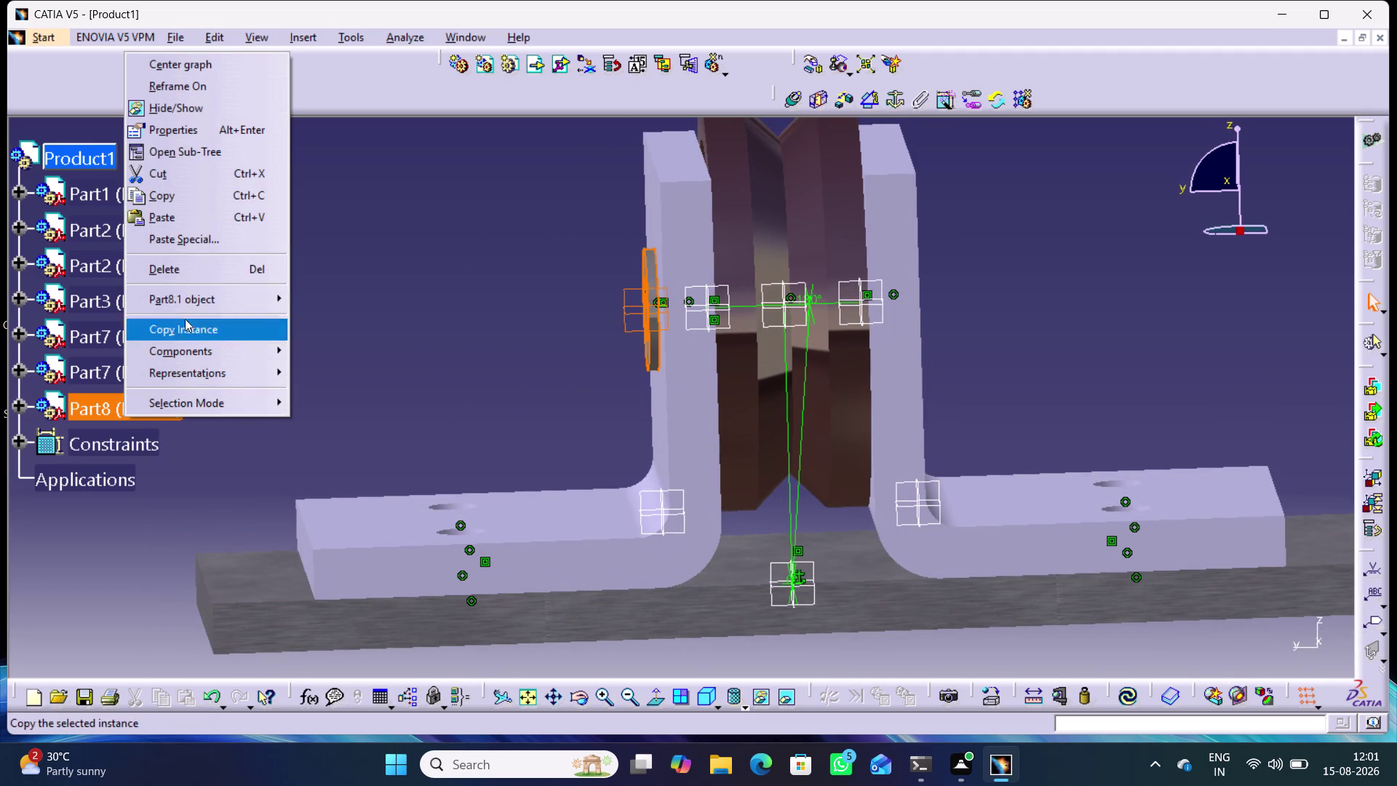
click(198, 301)
click(334, 395)
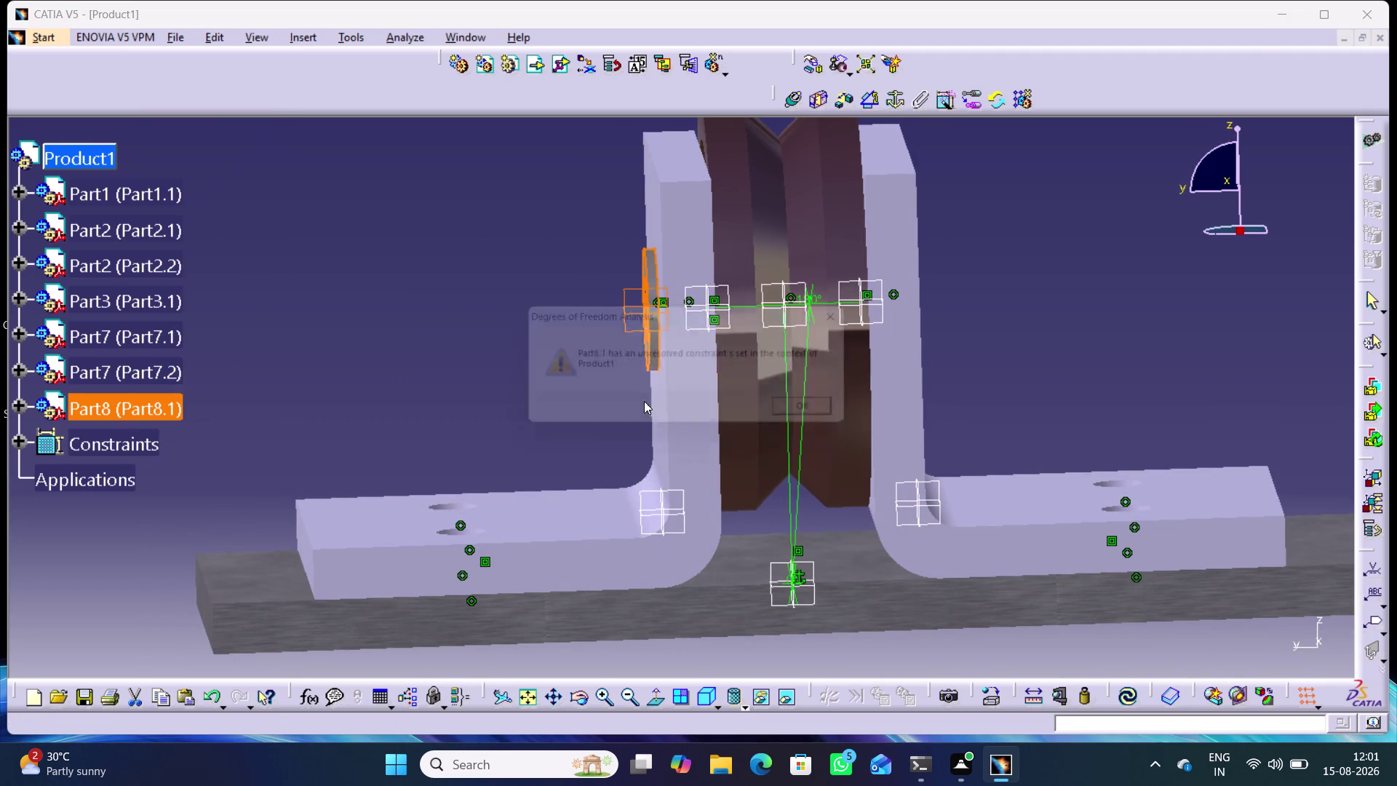
click(865, 311)
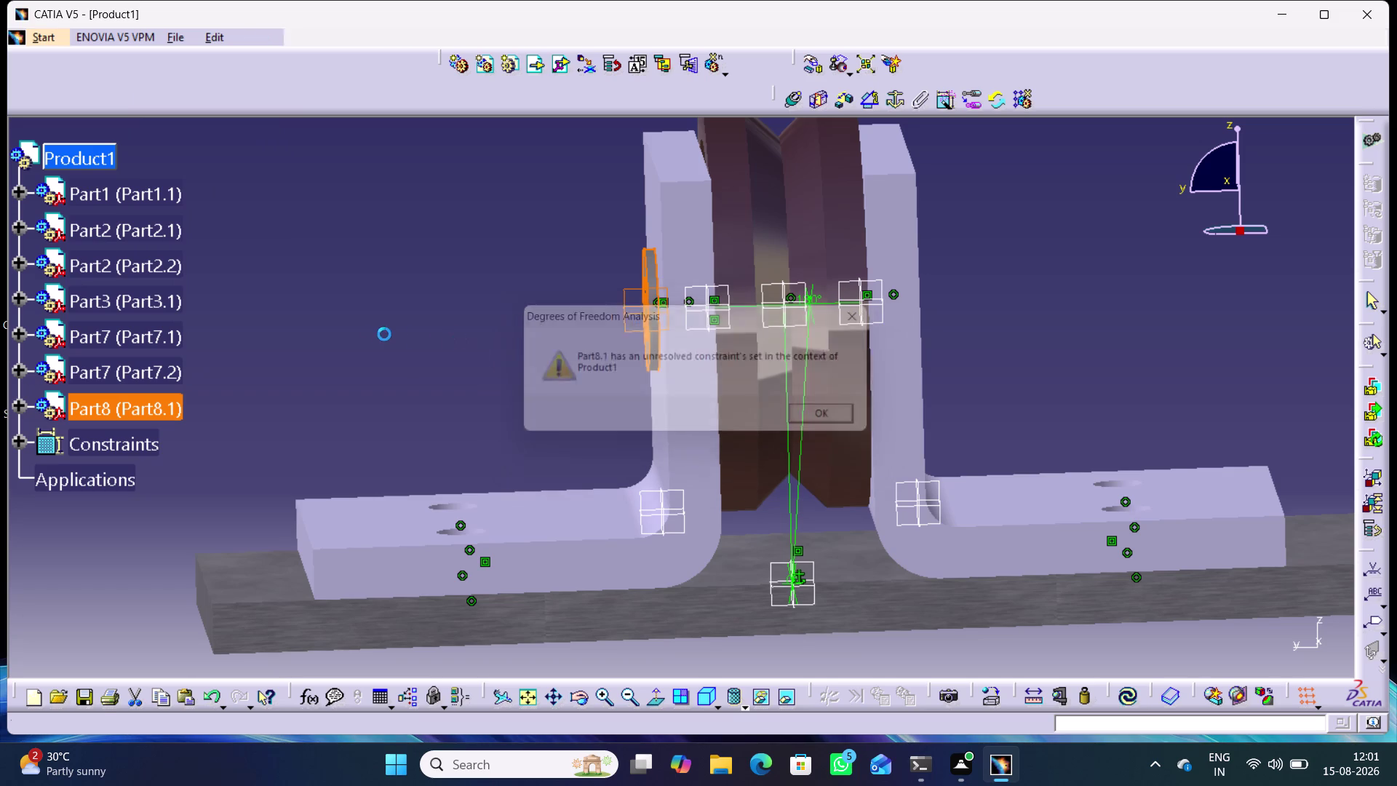
click(381, 329)
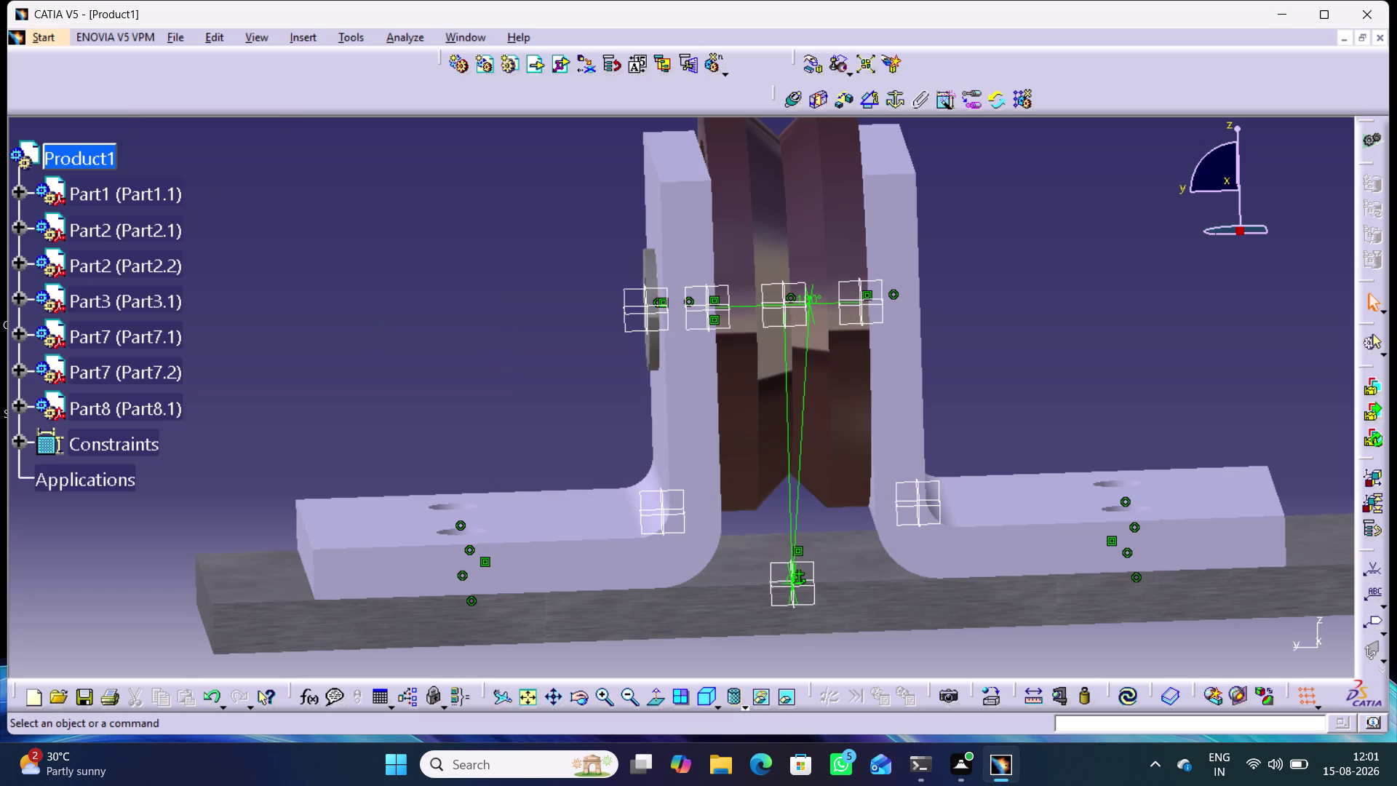
Undo twice and hide all constraint symbols through the Constraints set.
key(ctrl+z)
key(ctrl+z)
right_click(117, 448)
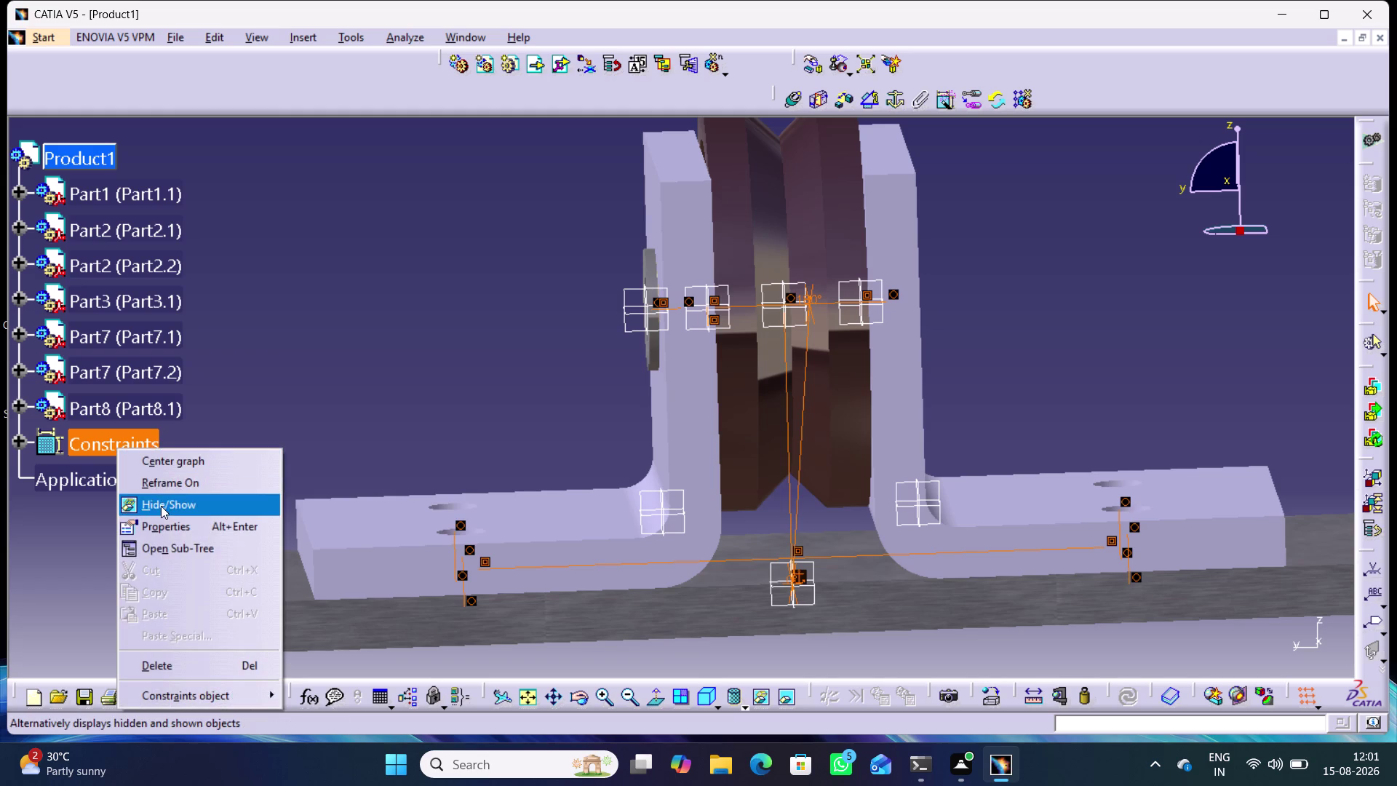
click(161, 506)
click(300, 353)
middle_drag(305, 353, 337, 318)
right_drag(306, 354, 336, 318)
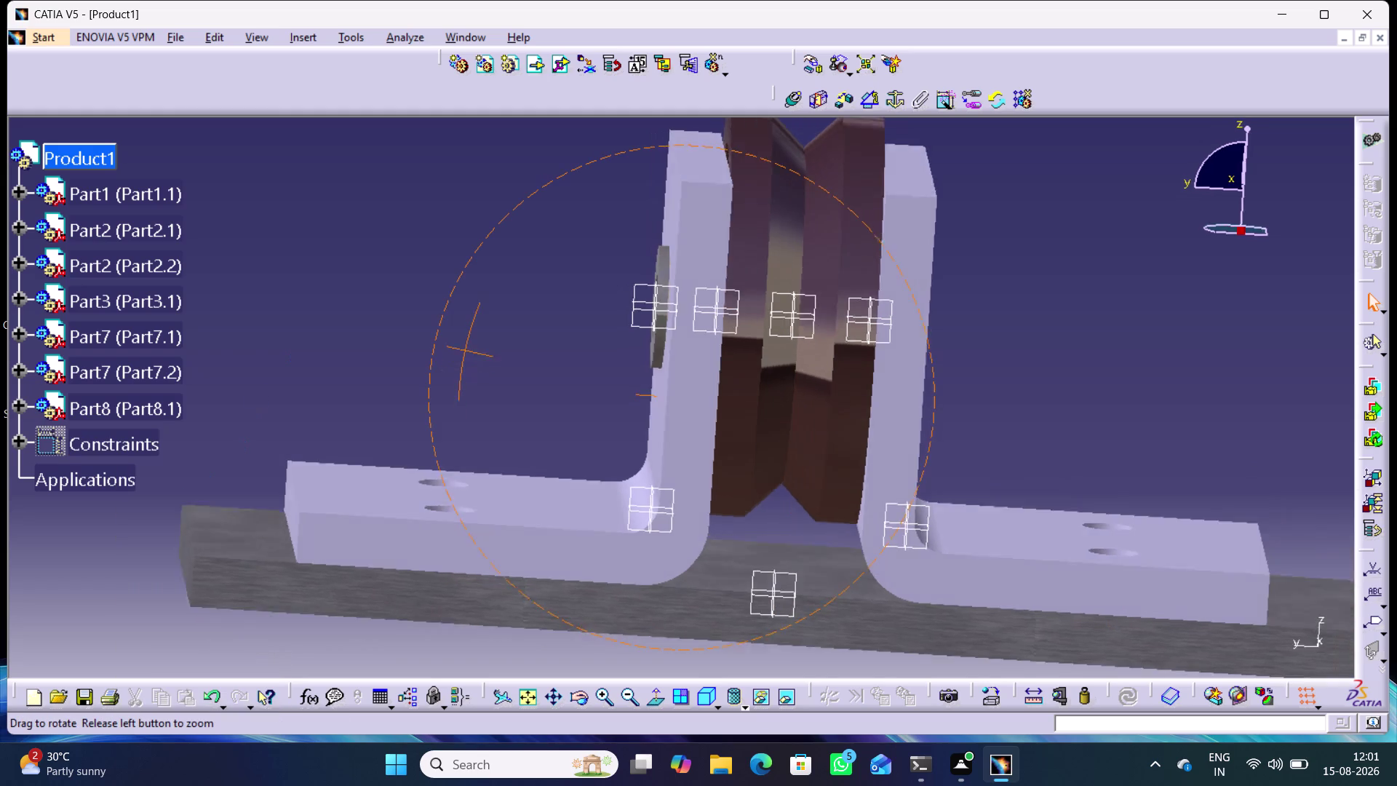
middle_drag(336, 318, 456, 374)
right_drag(336, 318, 456, 374)
Analyse Part8.1's degrees of freedom again, confirming one free rotation remains.
click(429, 354)
middle_drag(443, 357, 441, 356)
right_drag(444, 357, 441, 356)
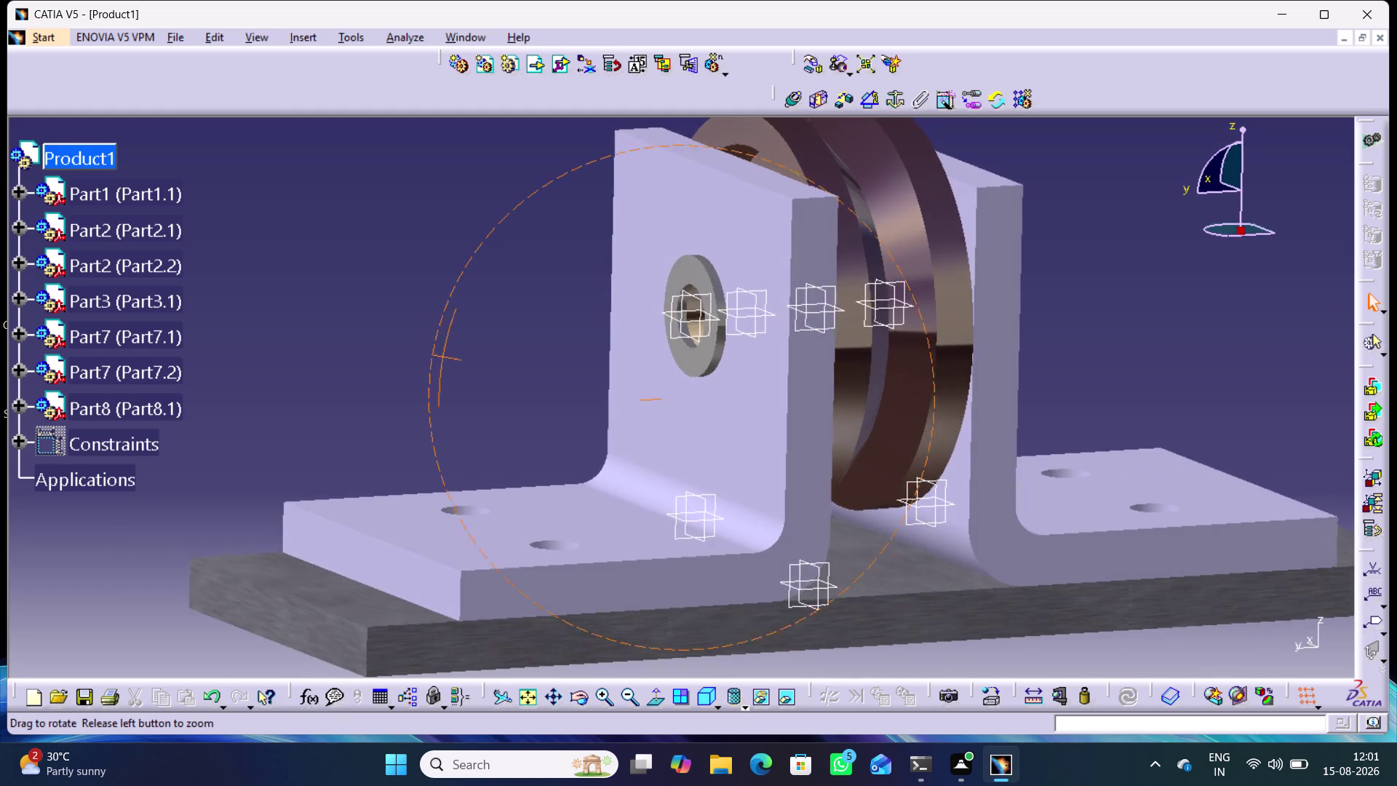
right_drag(440, 355, 410, 353)
middle_drag(441, 356, 410, 352)
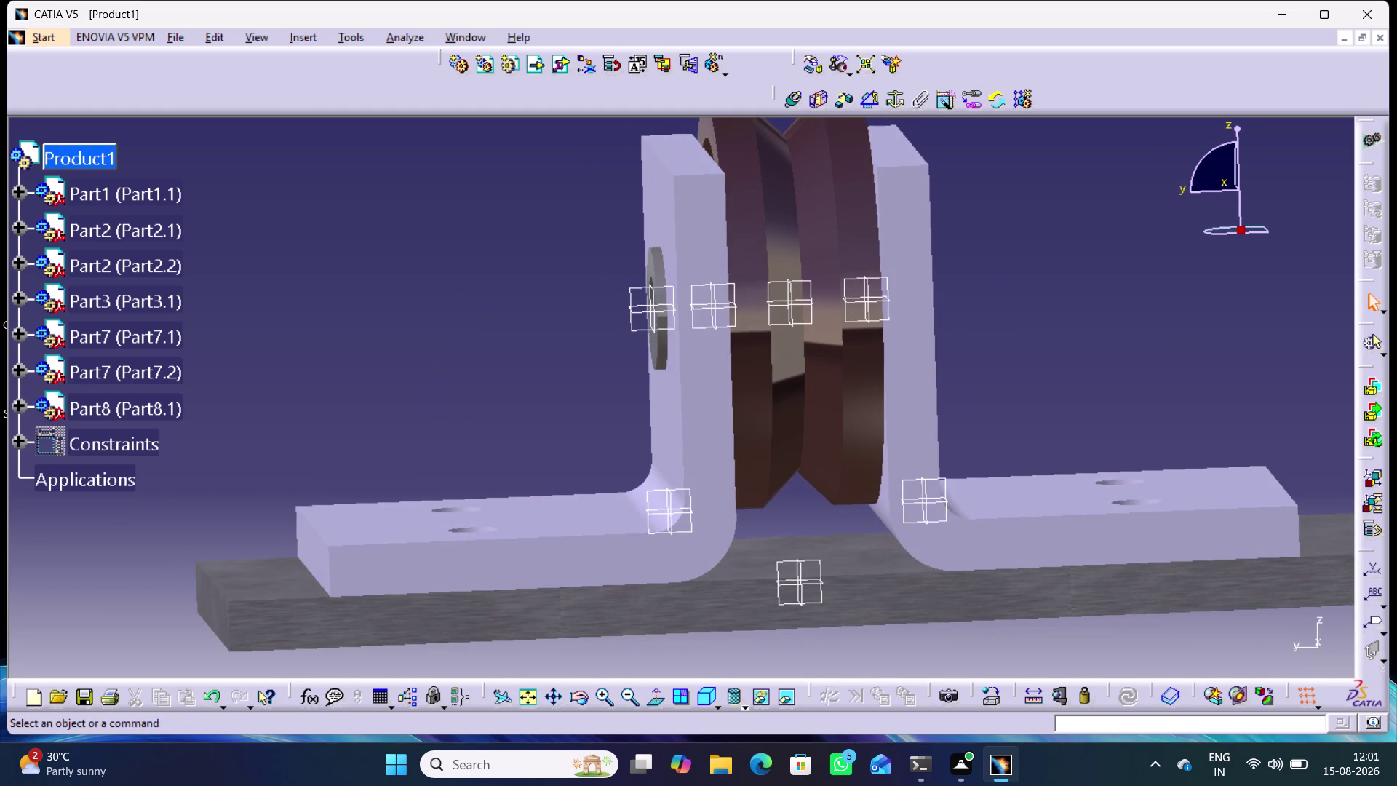
right_click(123, 406)
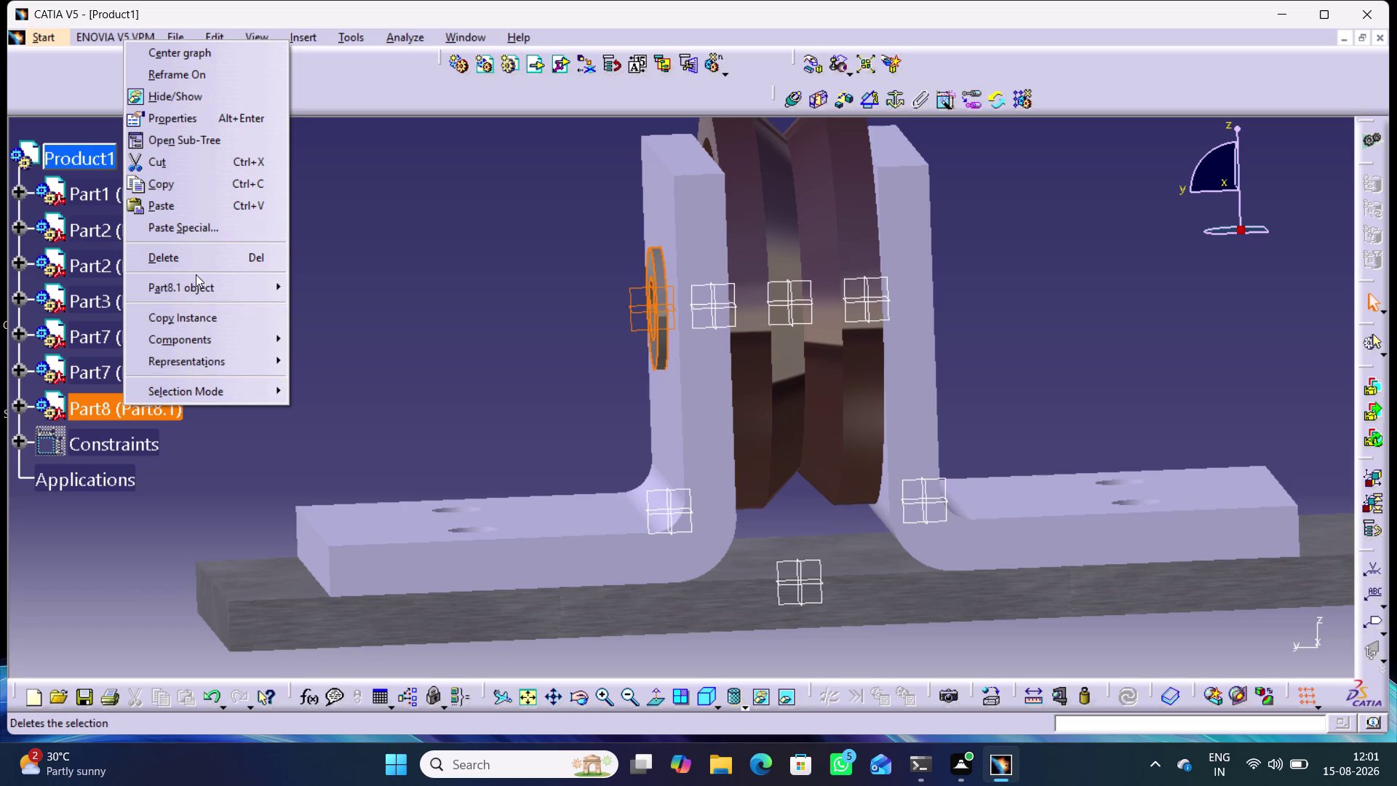
click(197, 289)
click(329, 377)
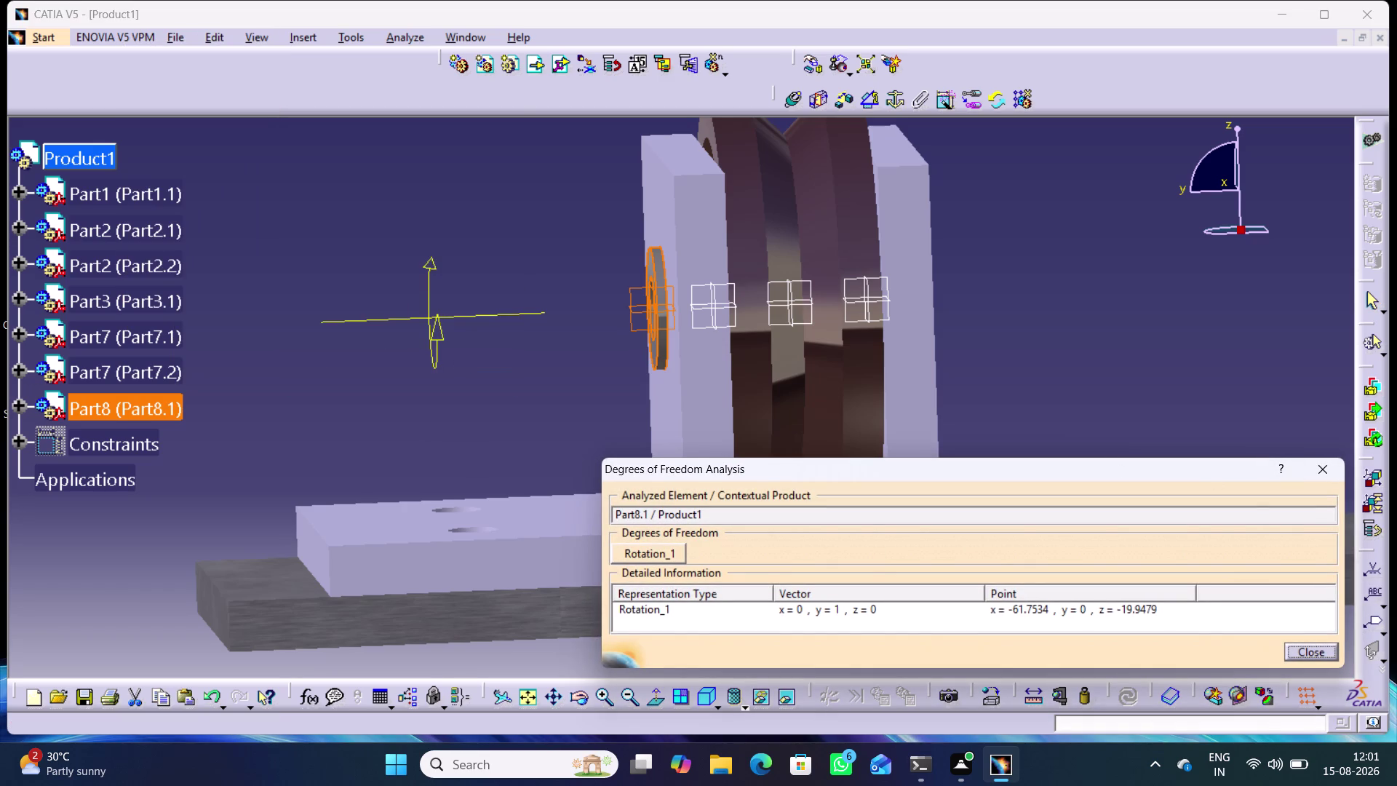
drag(438, 326, 427, 230)
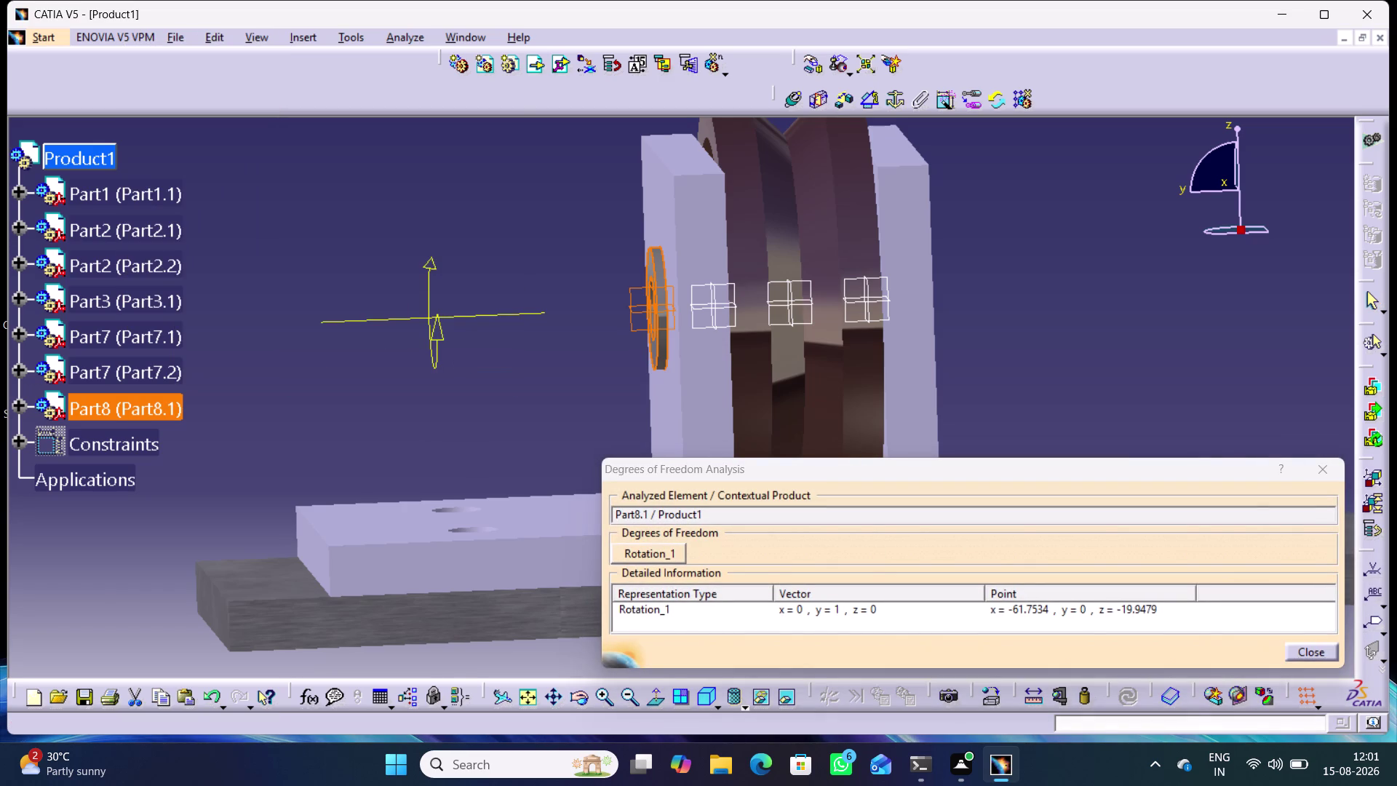
drag(431, 264, 489, 347)
click(1318, 466)
click(497, 431)
middle_drag(492, 399, 553, 406)
right_drag(492, 399, 553, 406)
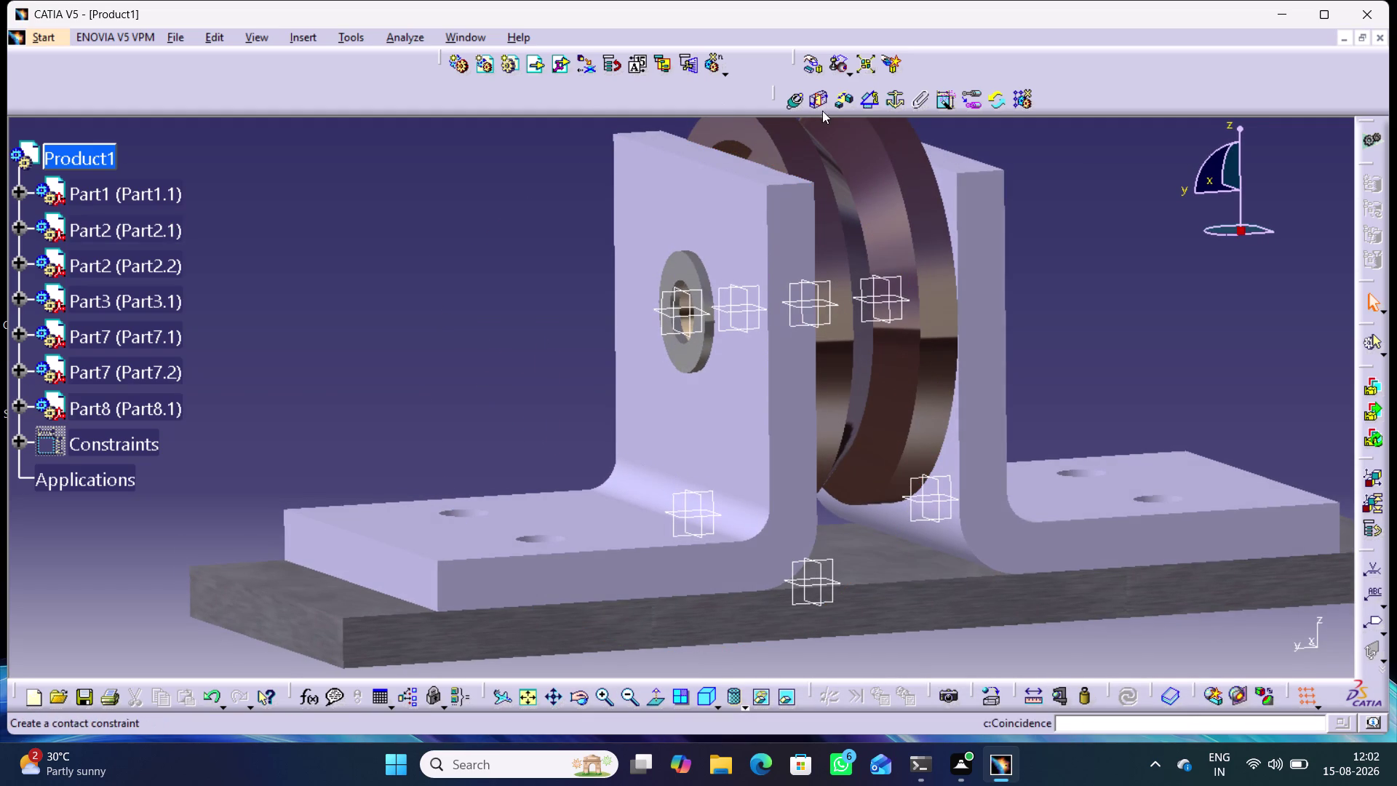
click(873, 100)
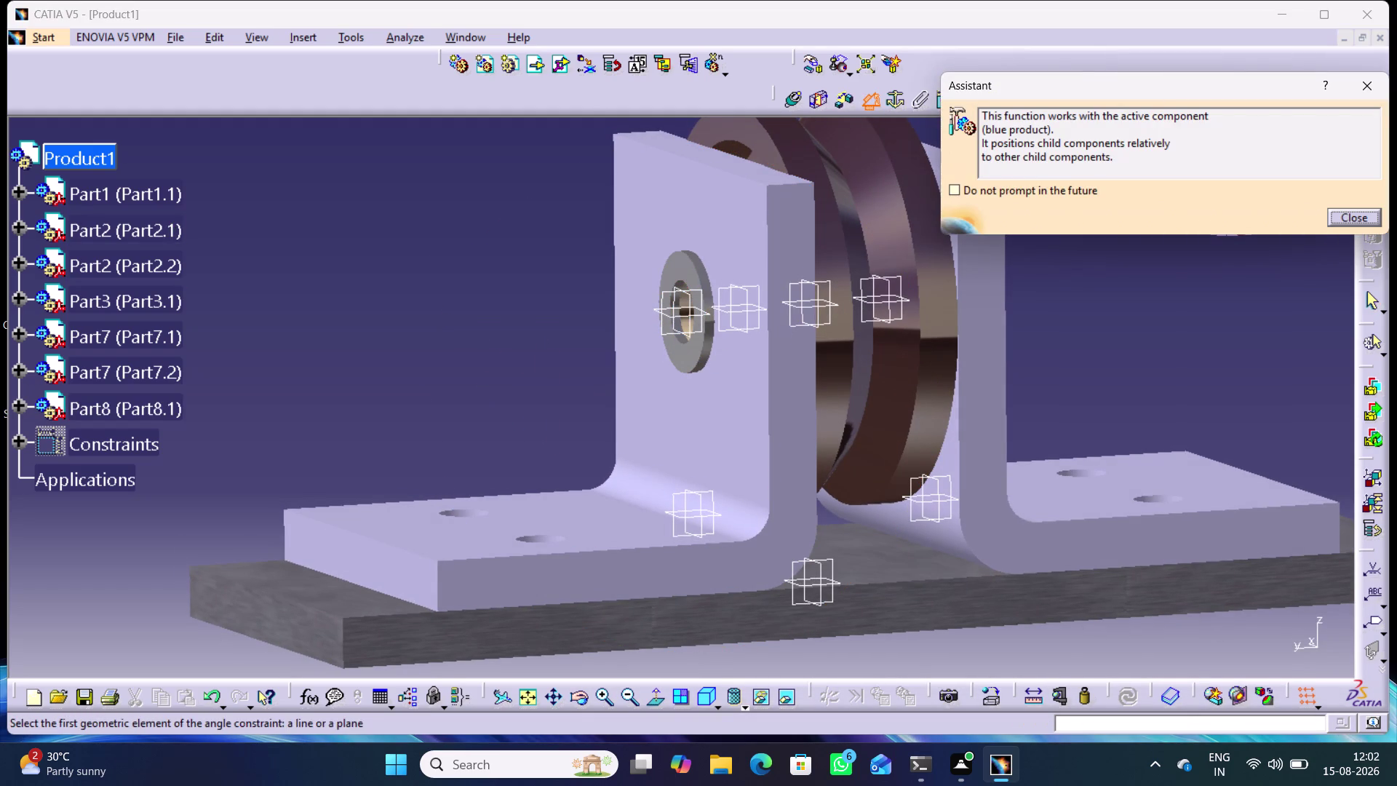
click(662, 291)
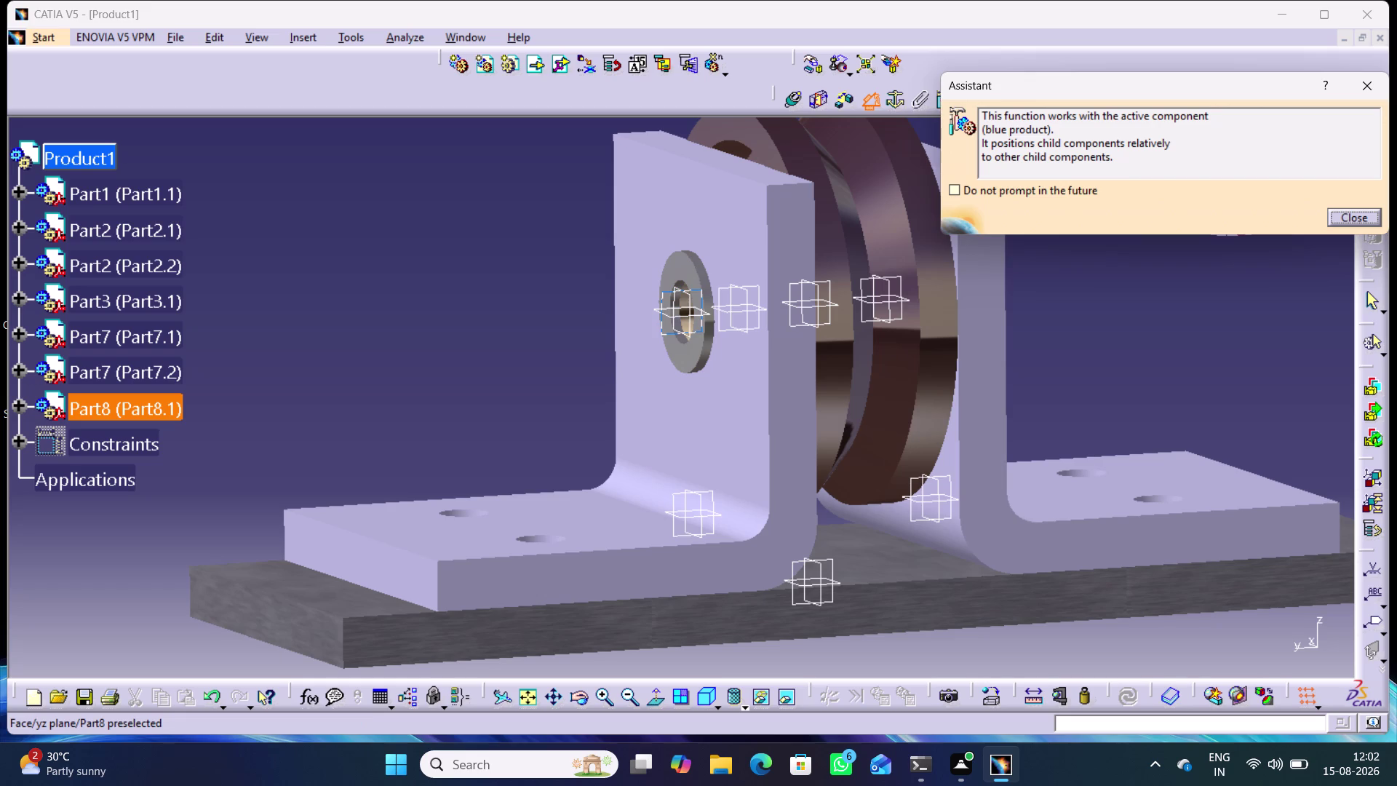
click(793, 563)
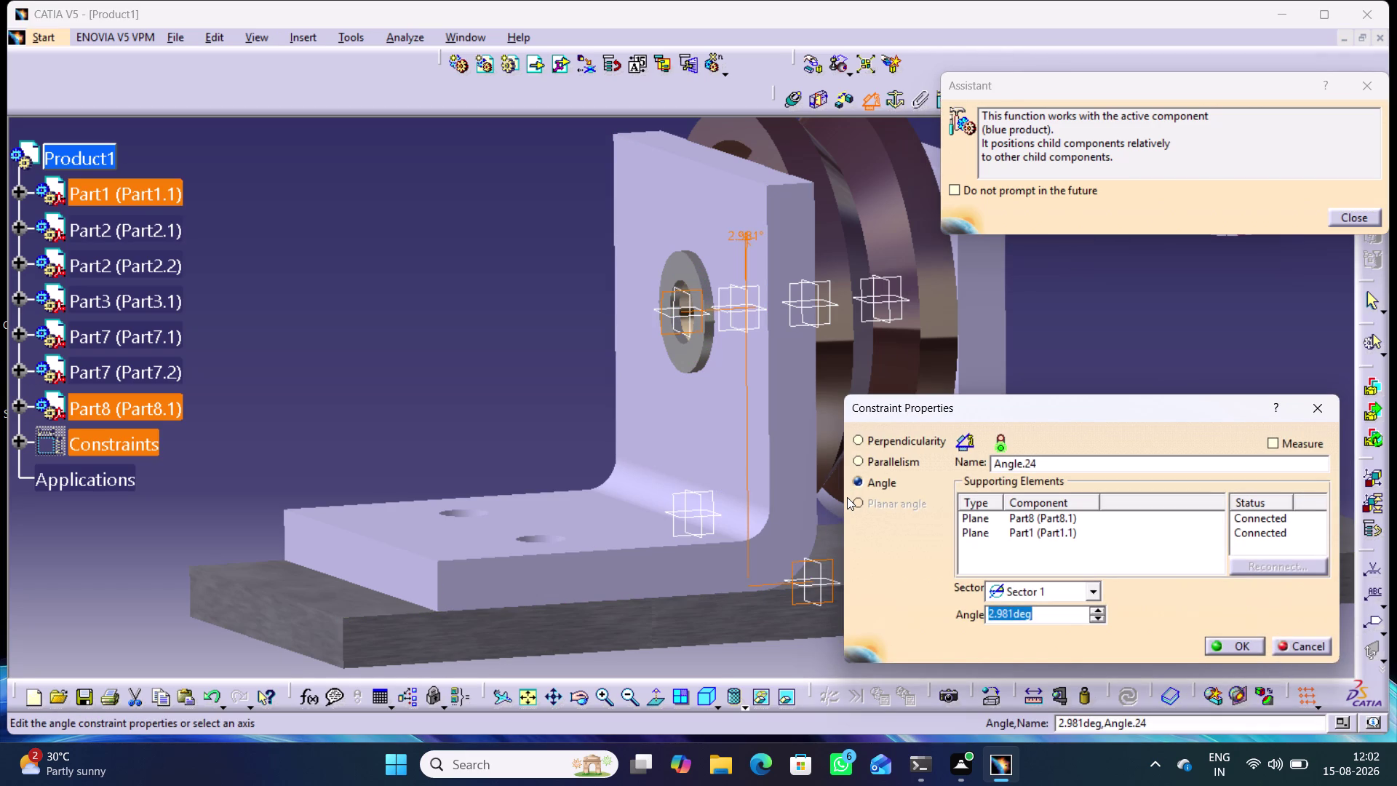
text(90)
key(Return)
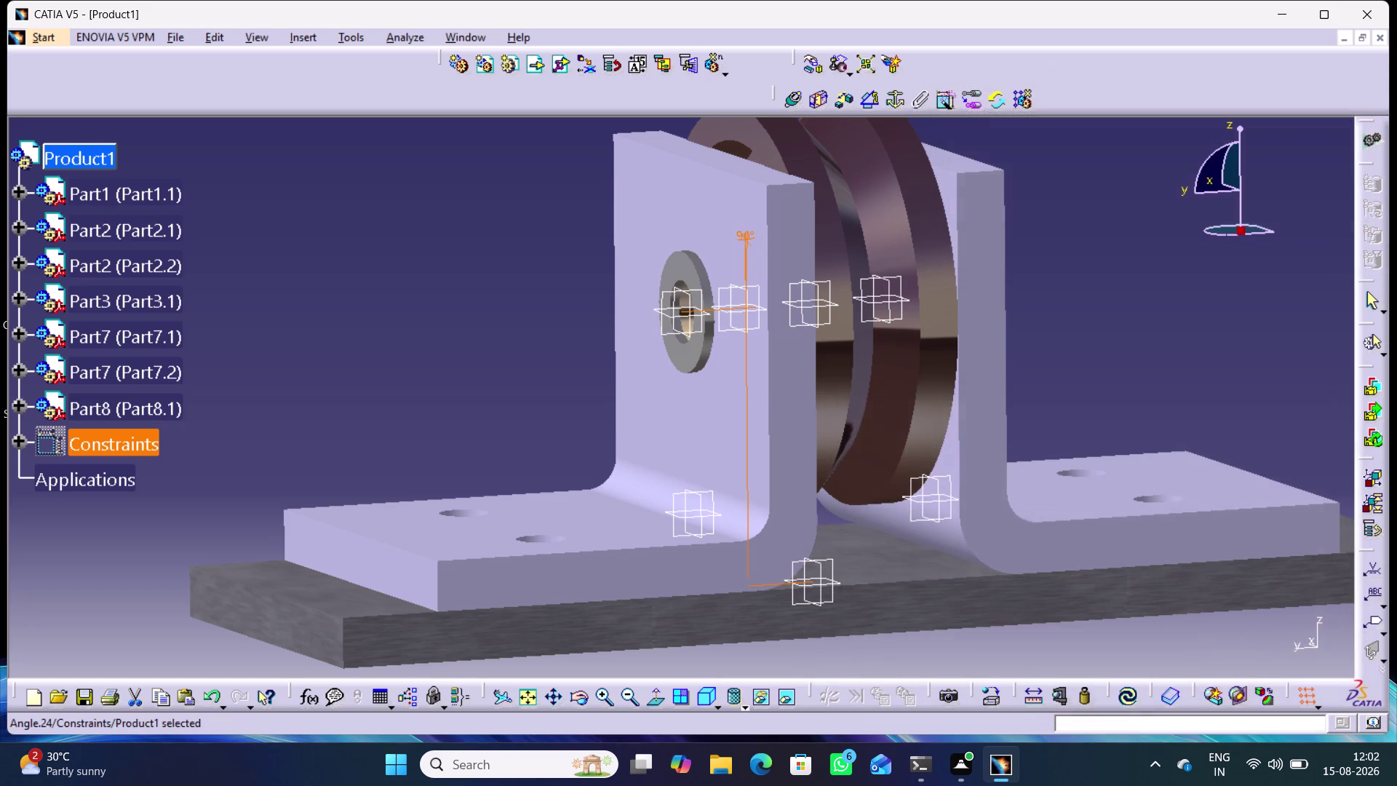
click(401, 384)
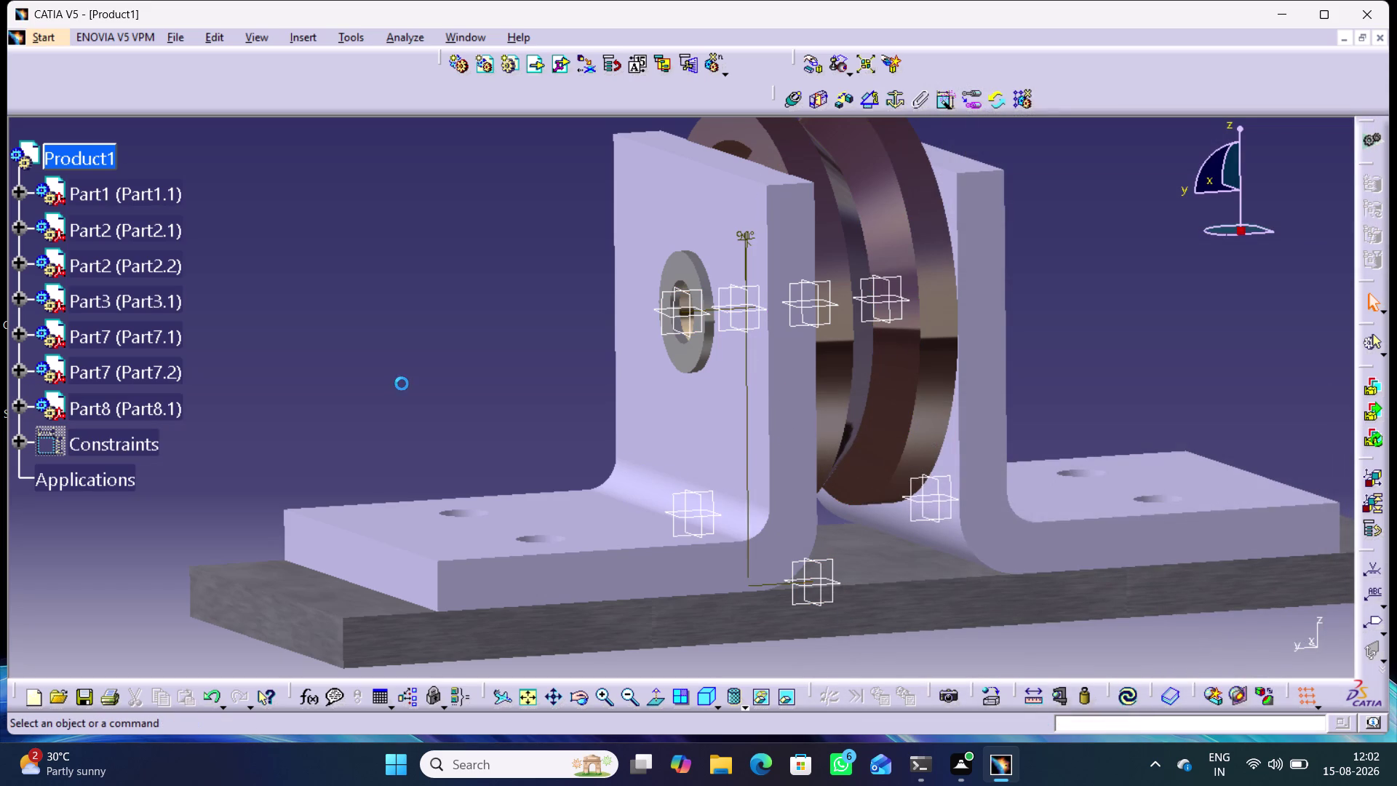
right_click(745, 376)
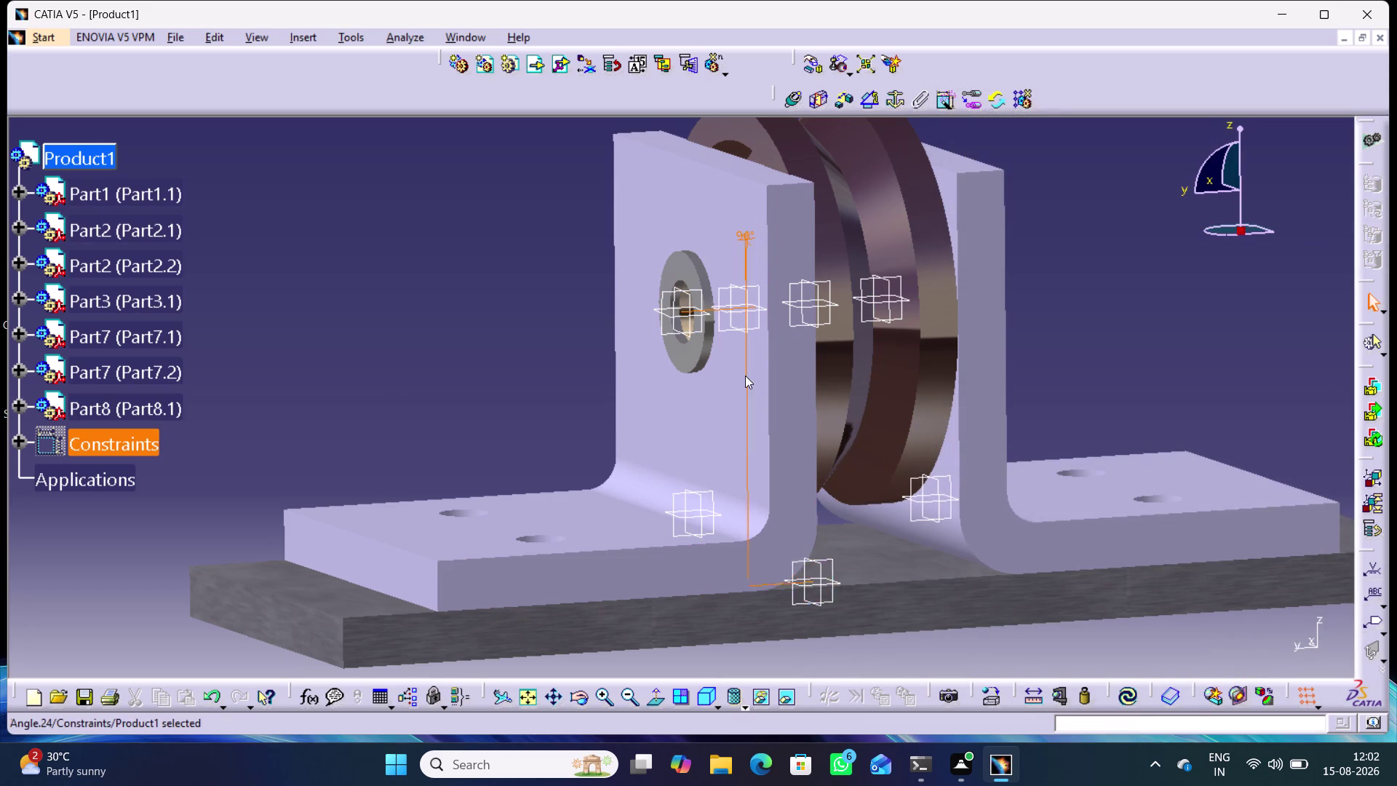
click(815, 590)
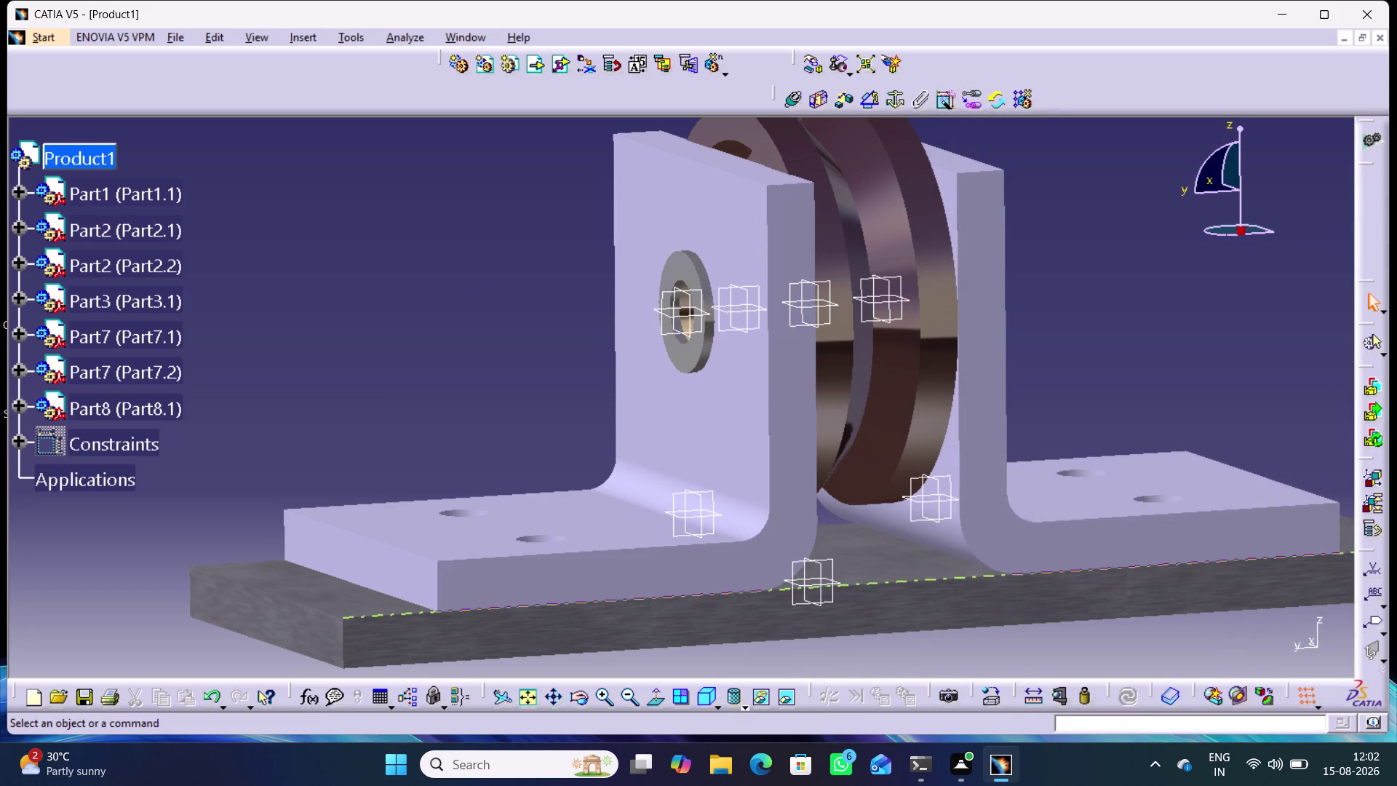
click(875, 102)
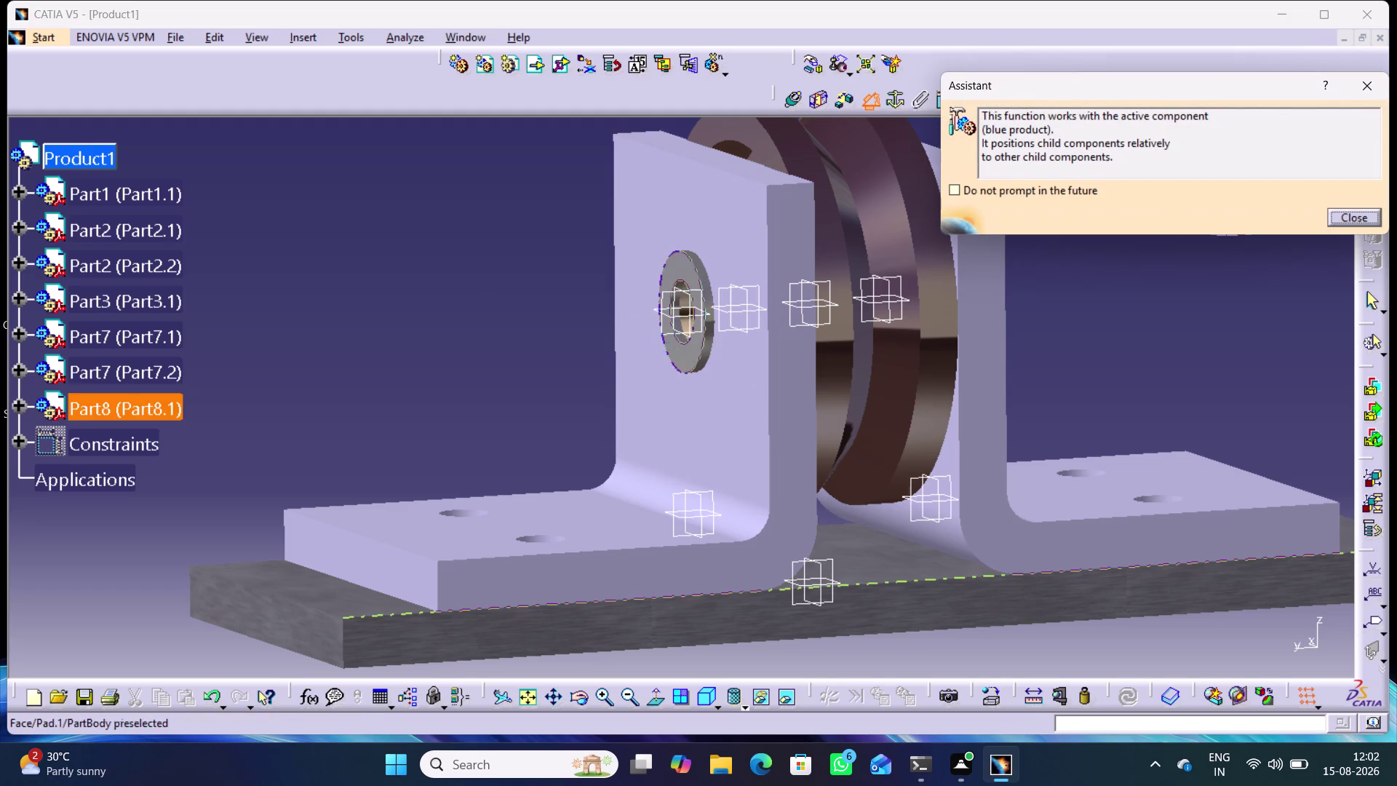
click(679, 316)
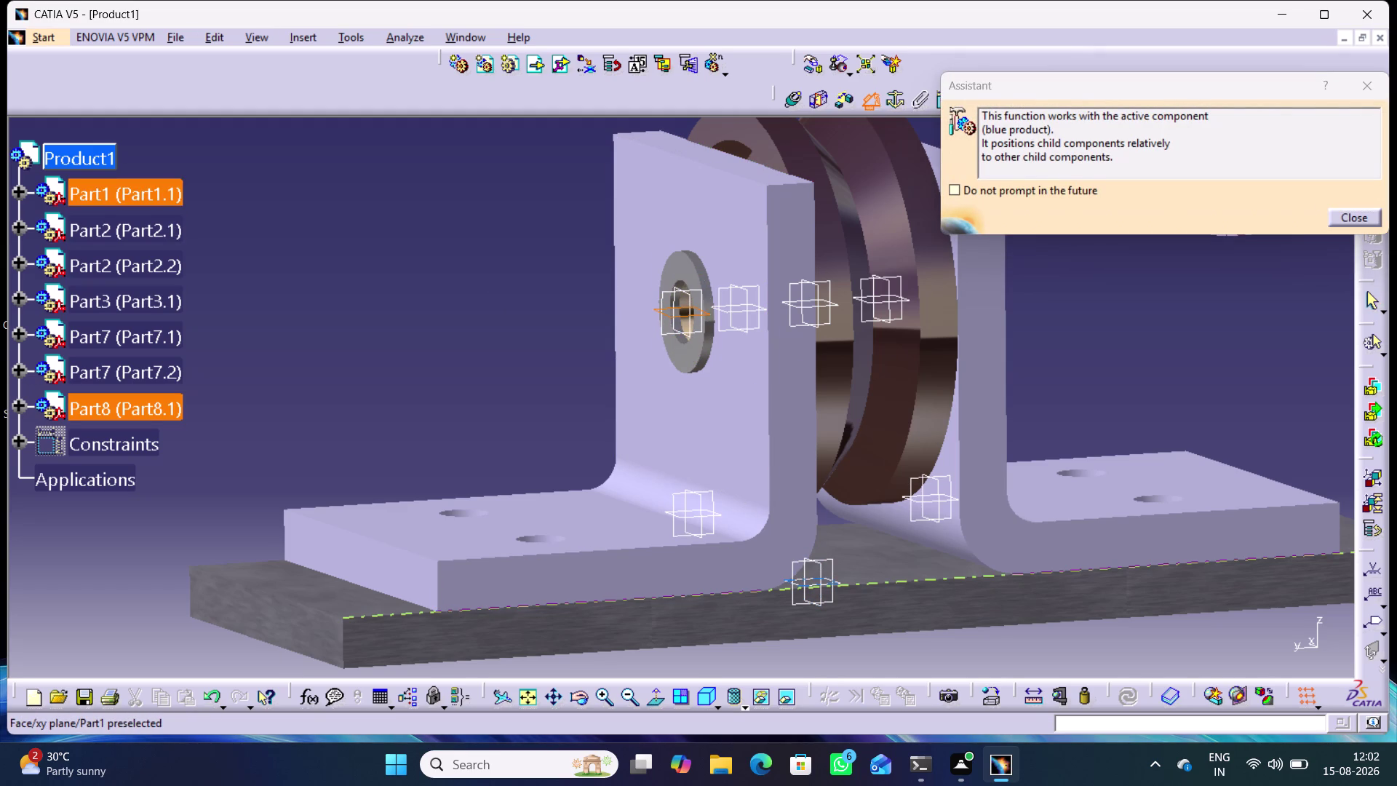
click(798, 584)
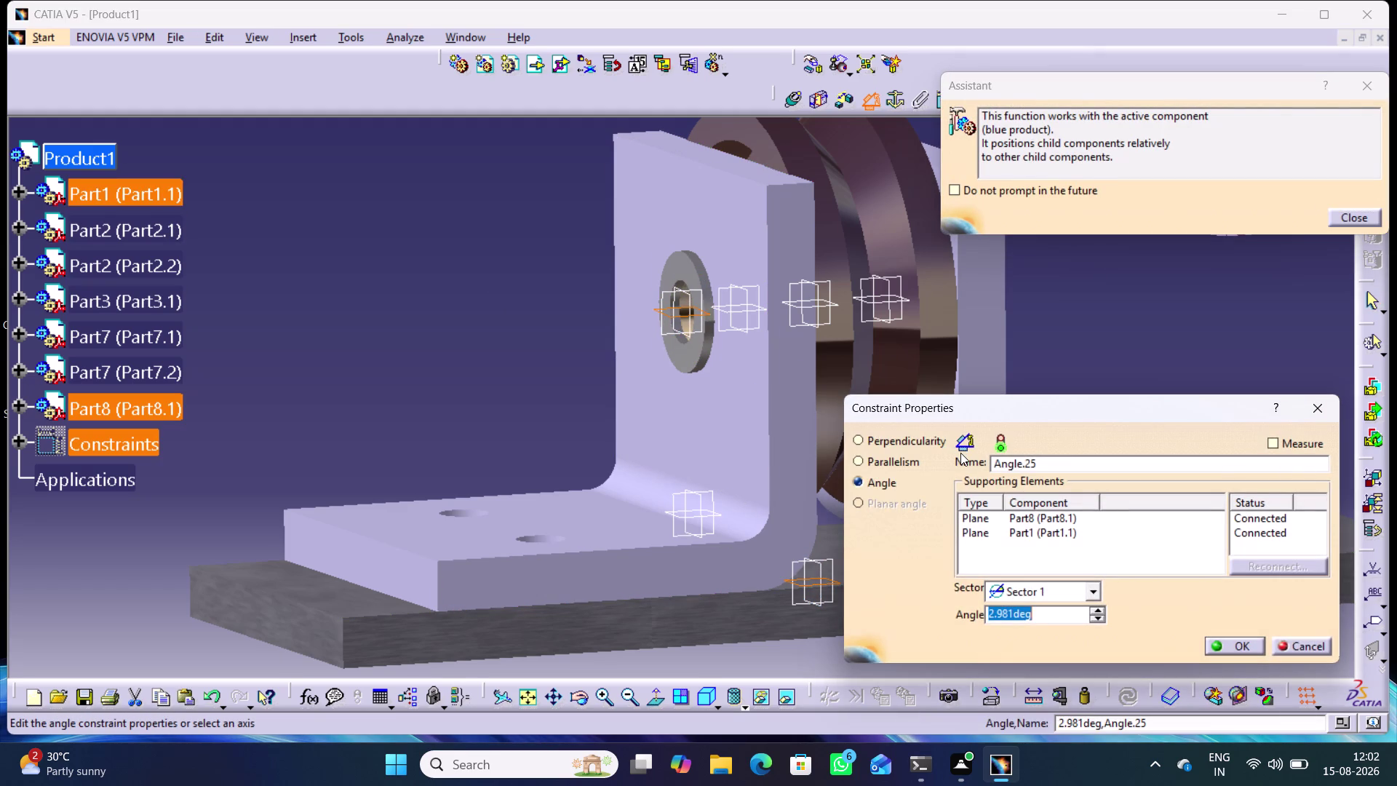
text(90)
key(Return)
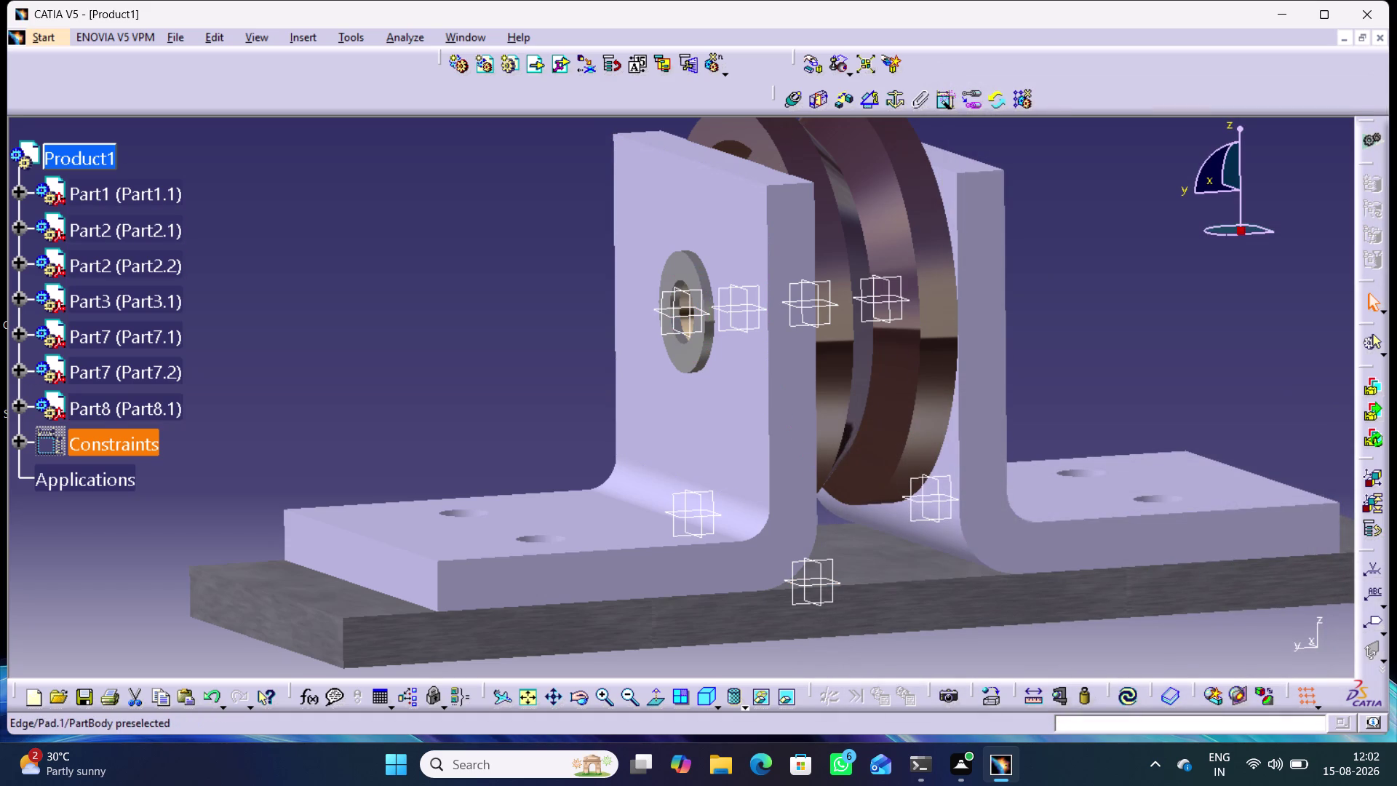
click(465, 367)
right_click(149, 414)
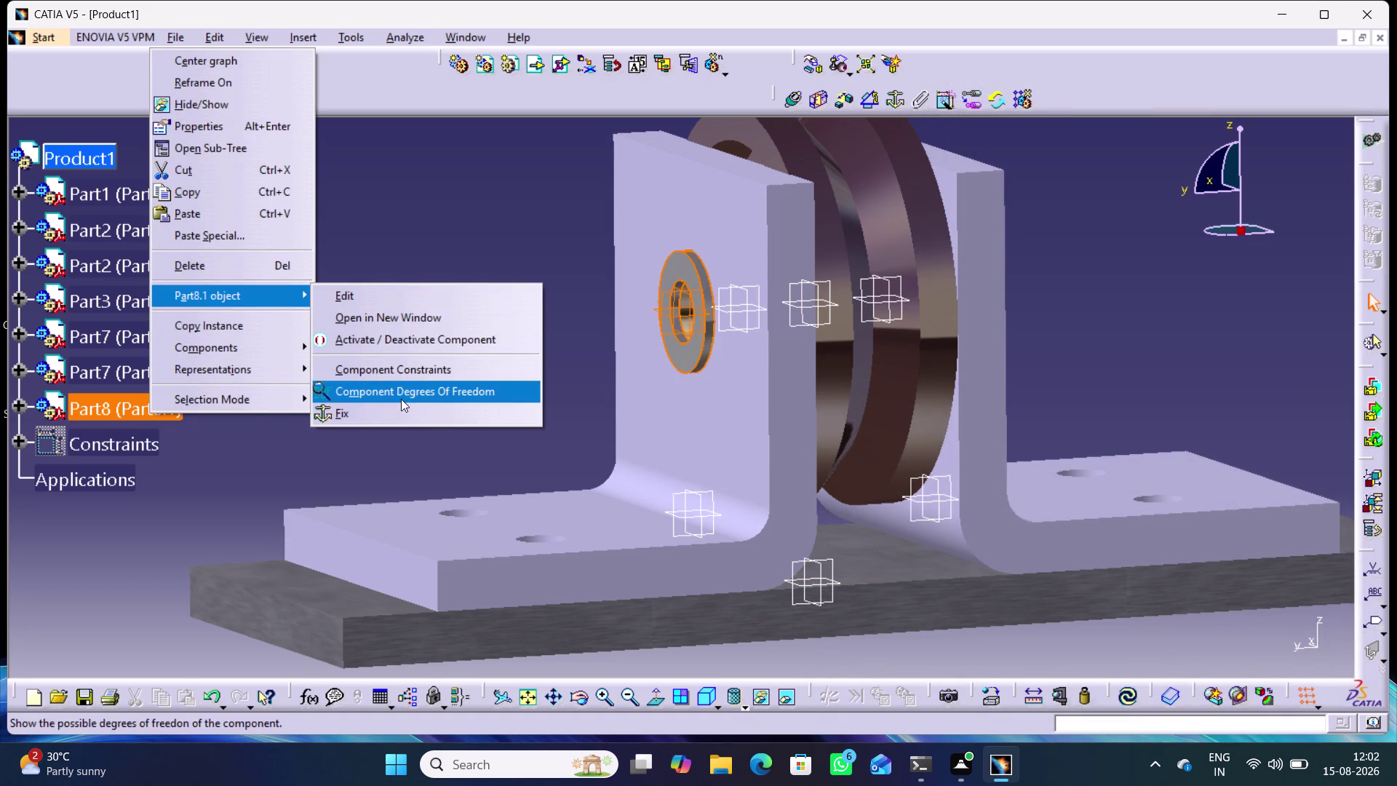
click(398, 392)
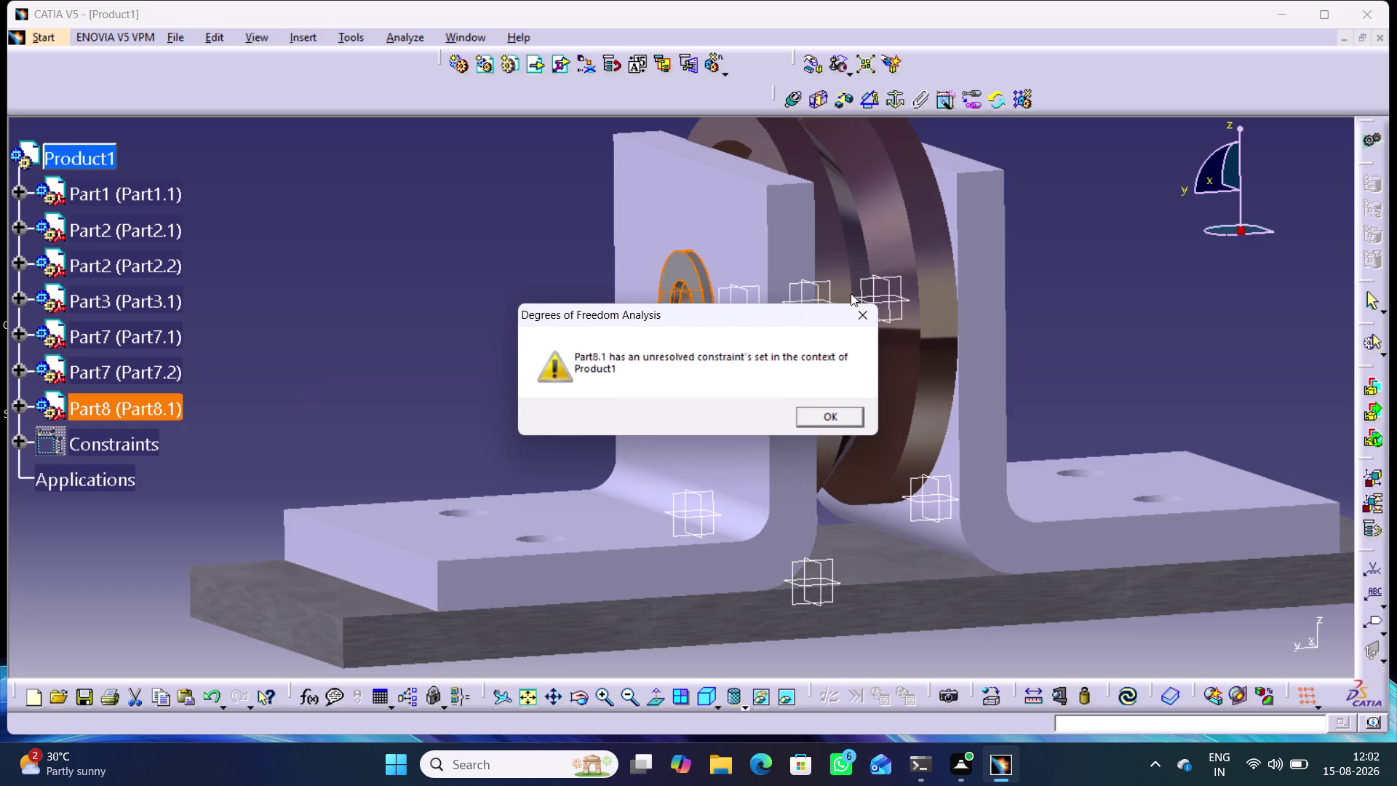
click(855, 313)
click(396, 320)
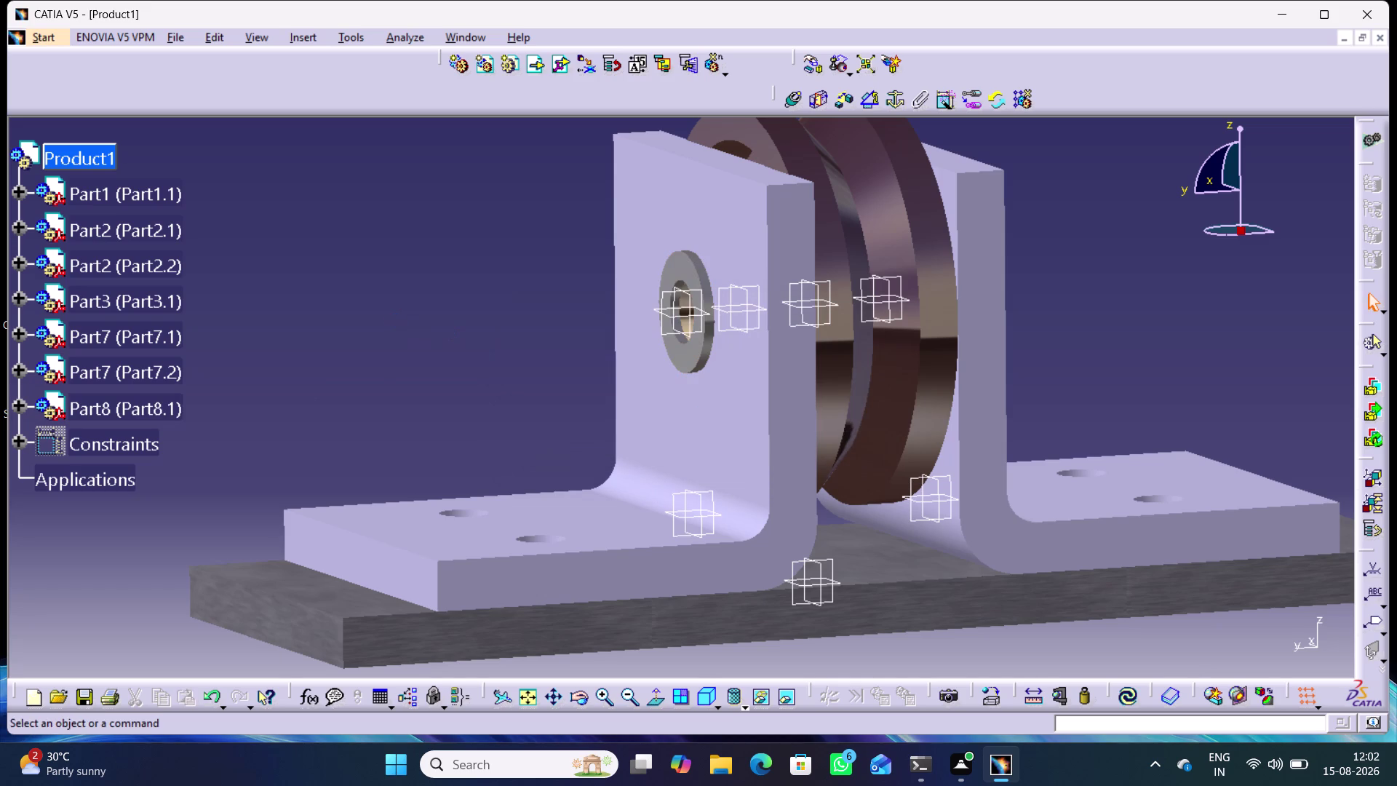
key(ctrl+z)
key(ctrl+z)
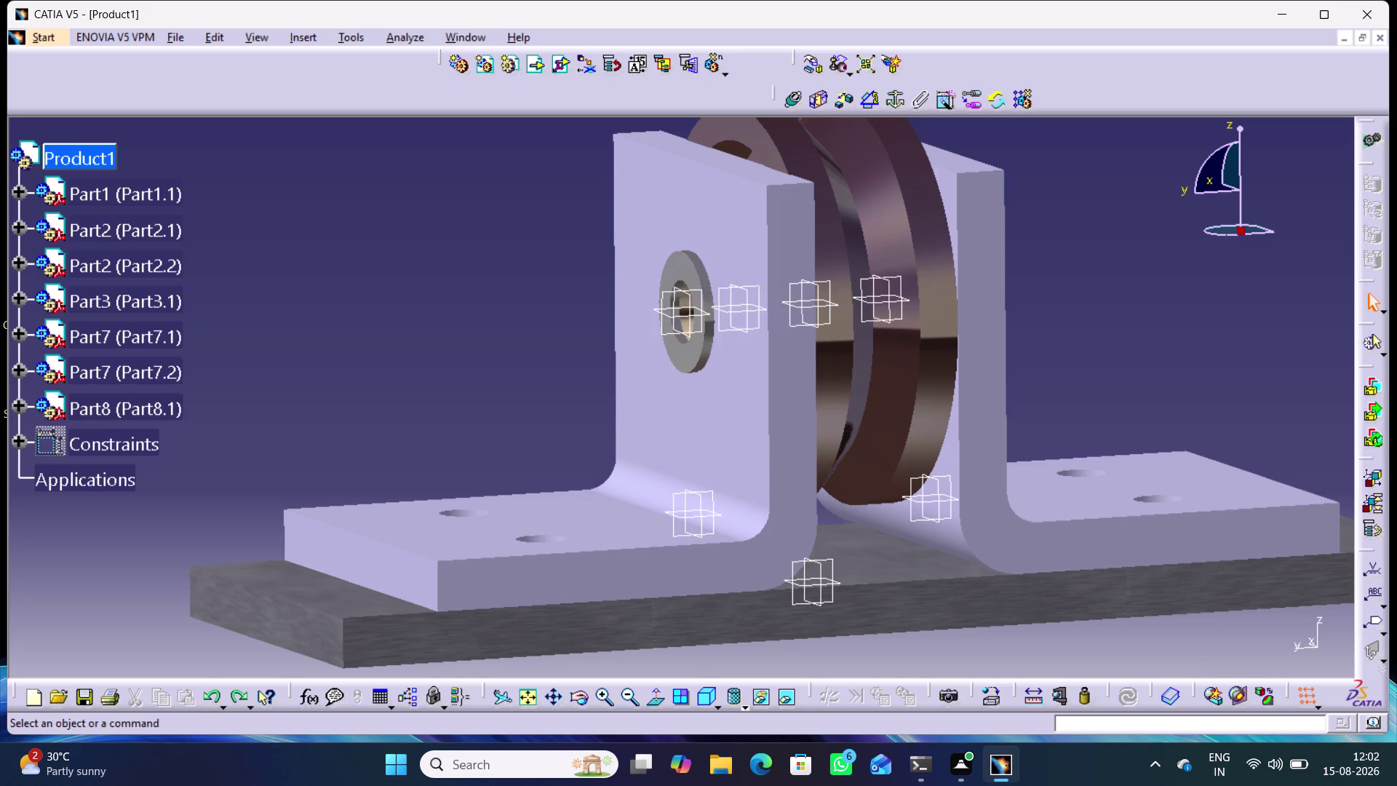
click(393, 321)
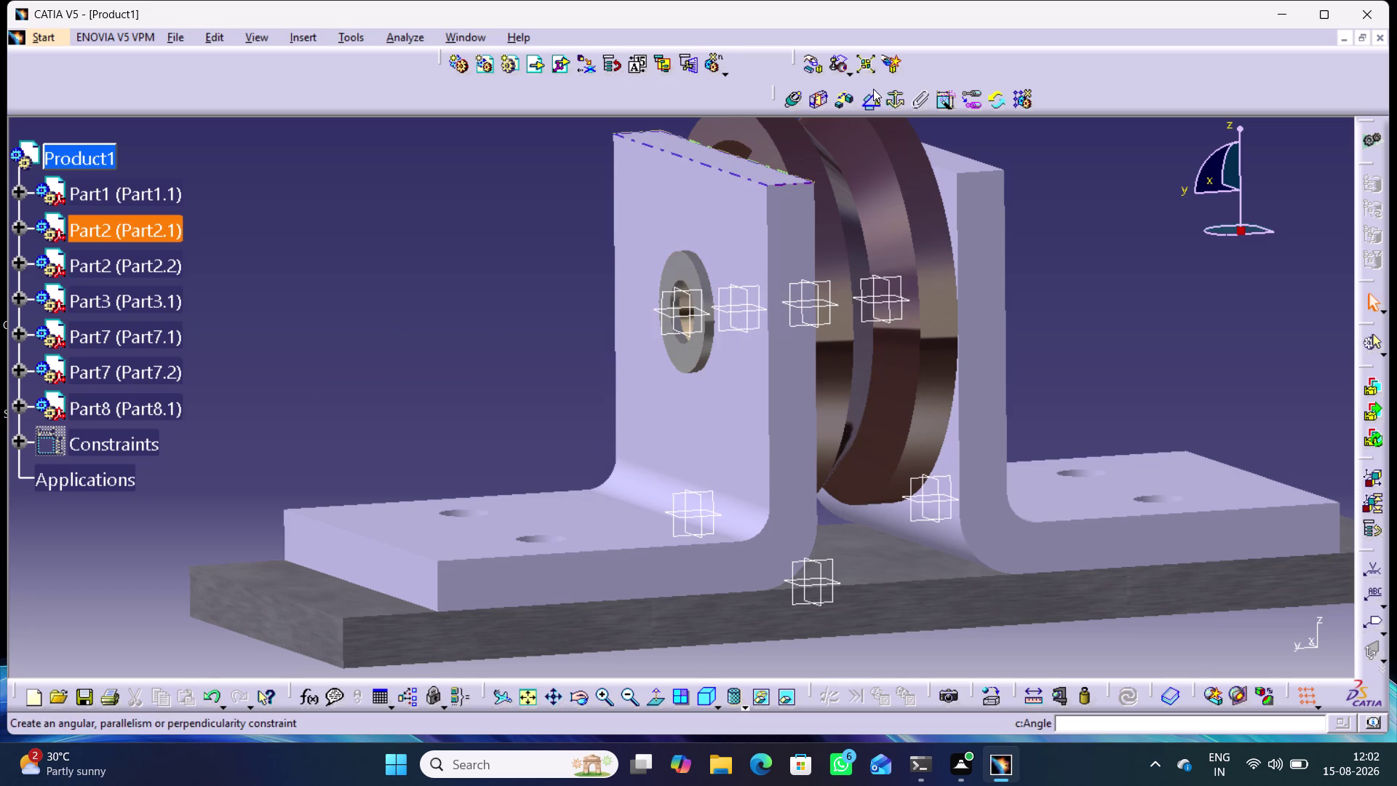
Define a Part8-to-Part1 angle constraint, cycling through sectors and settling on Sector 2.
click(874, 94)
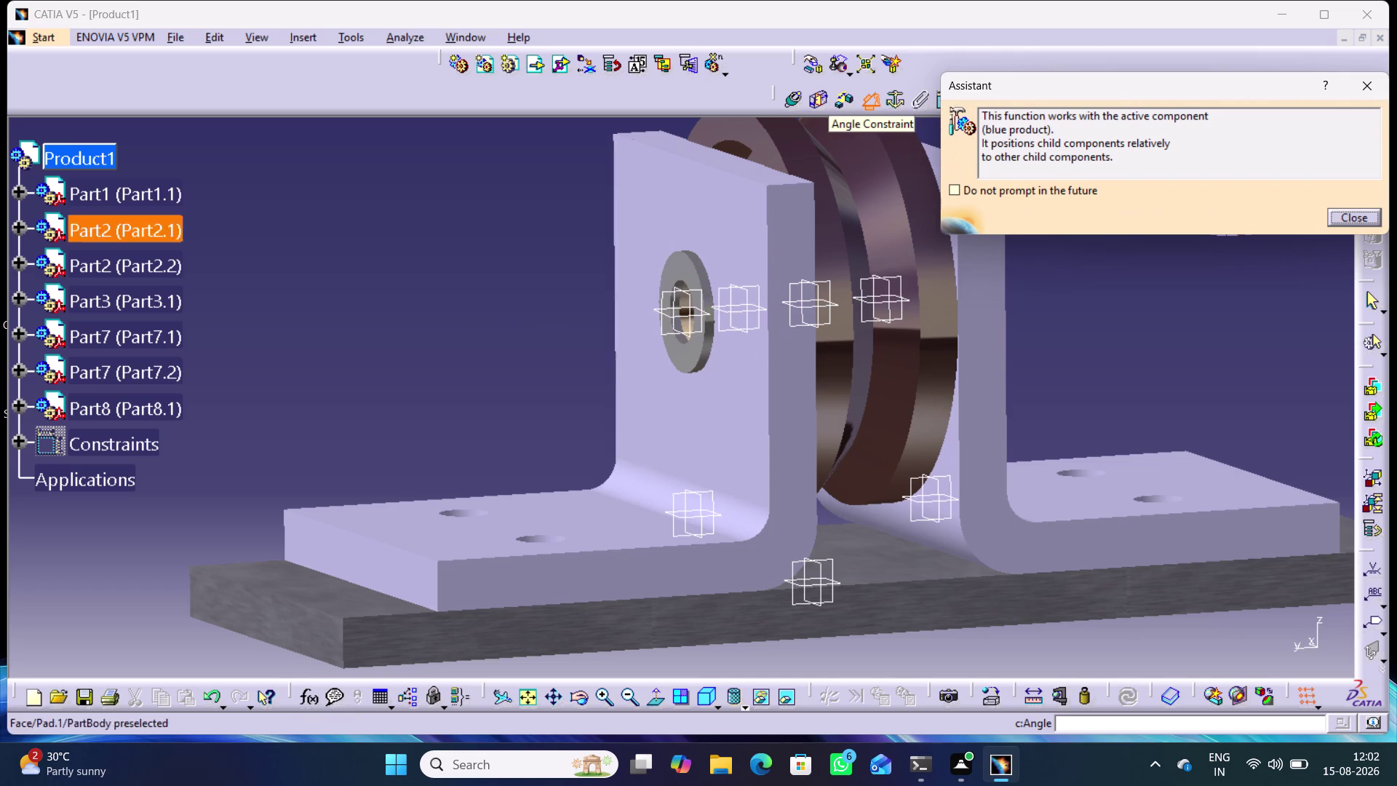
click(662, 335)
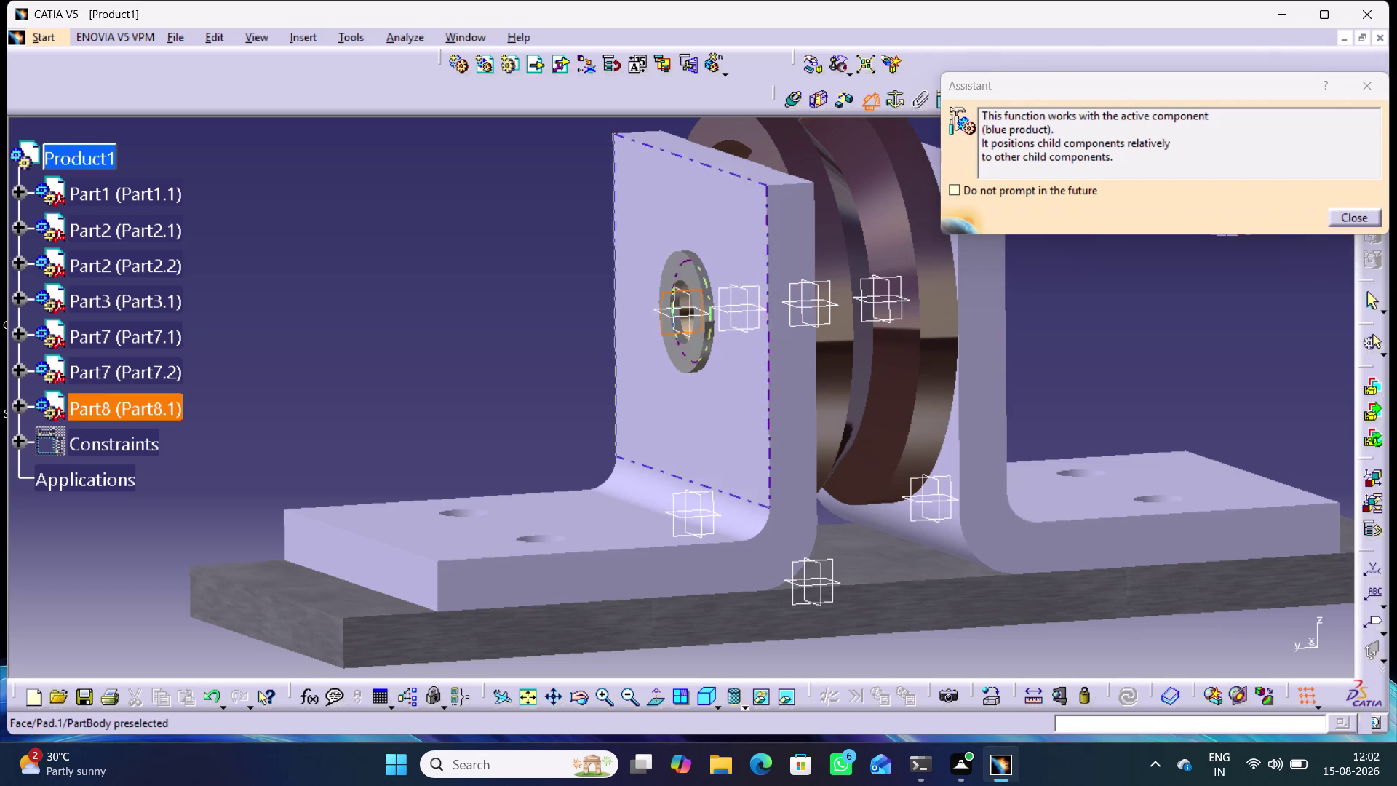
click(795, 563)
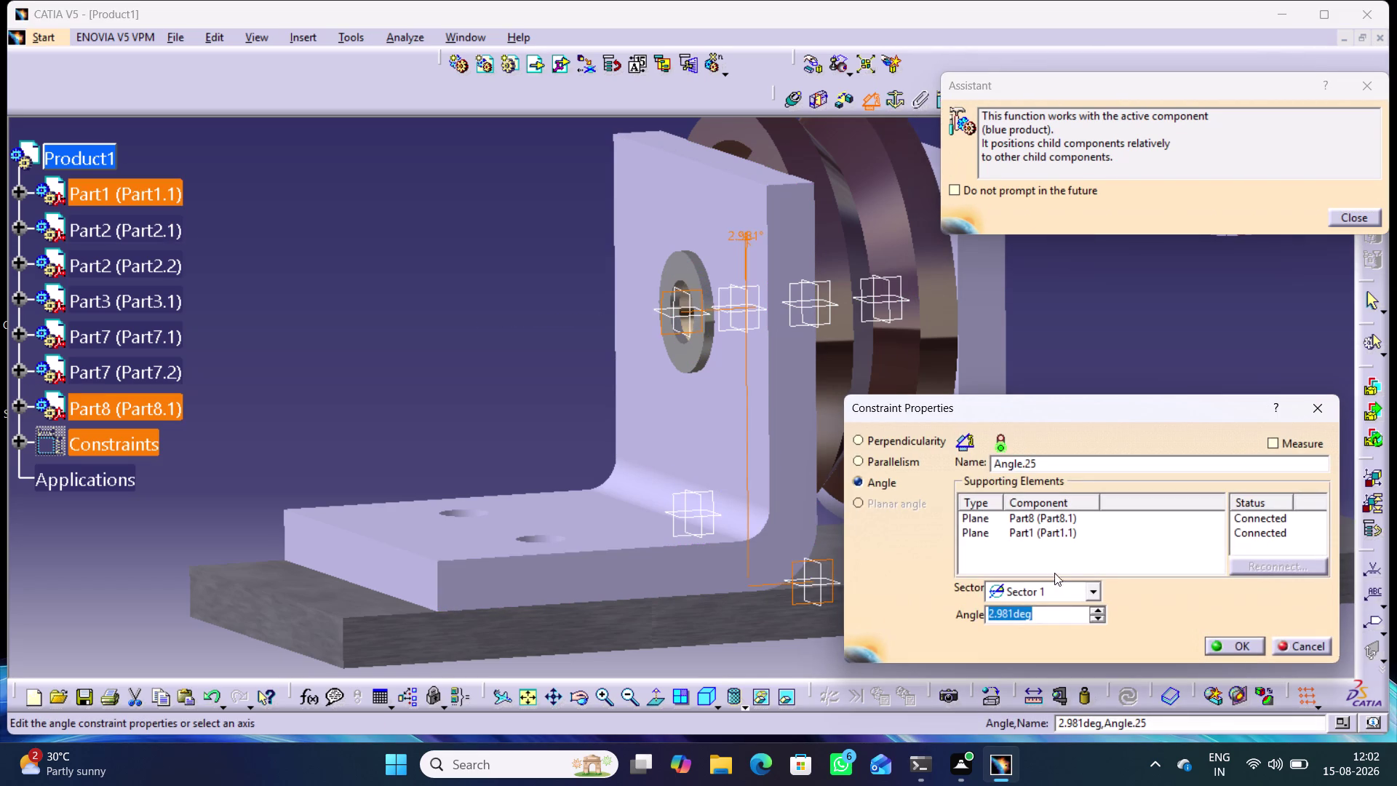
click(1097, 592)
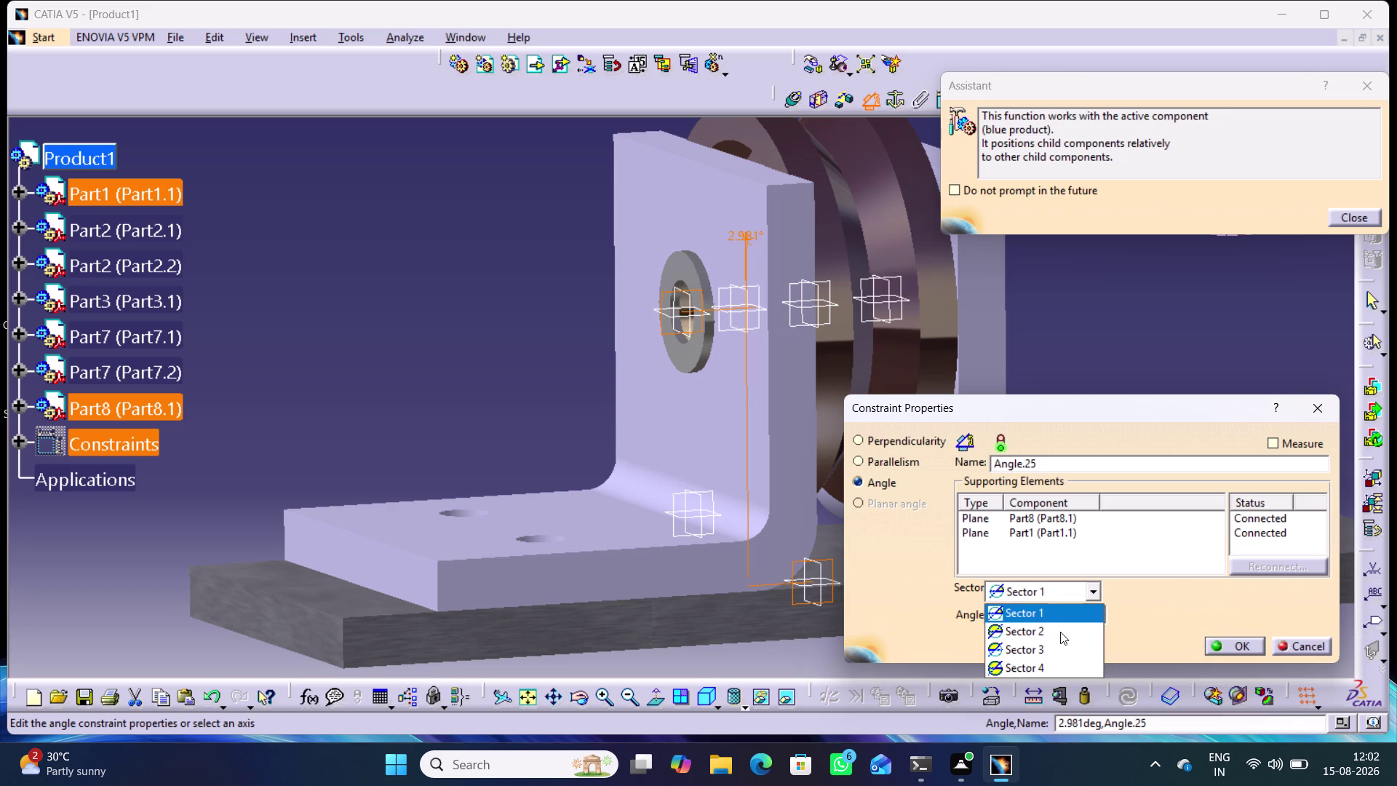
click(1060, 631)
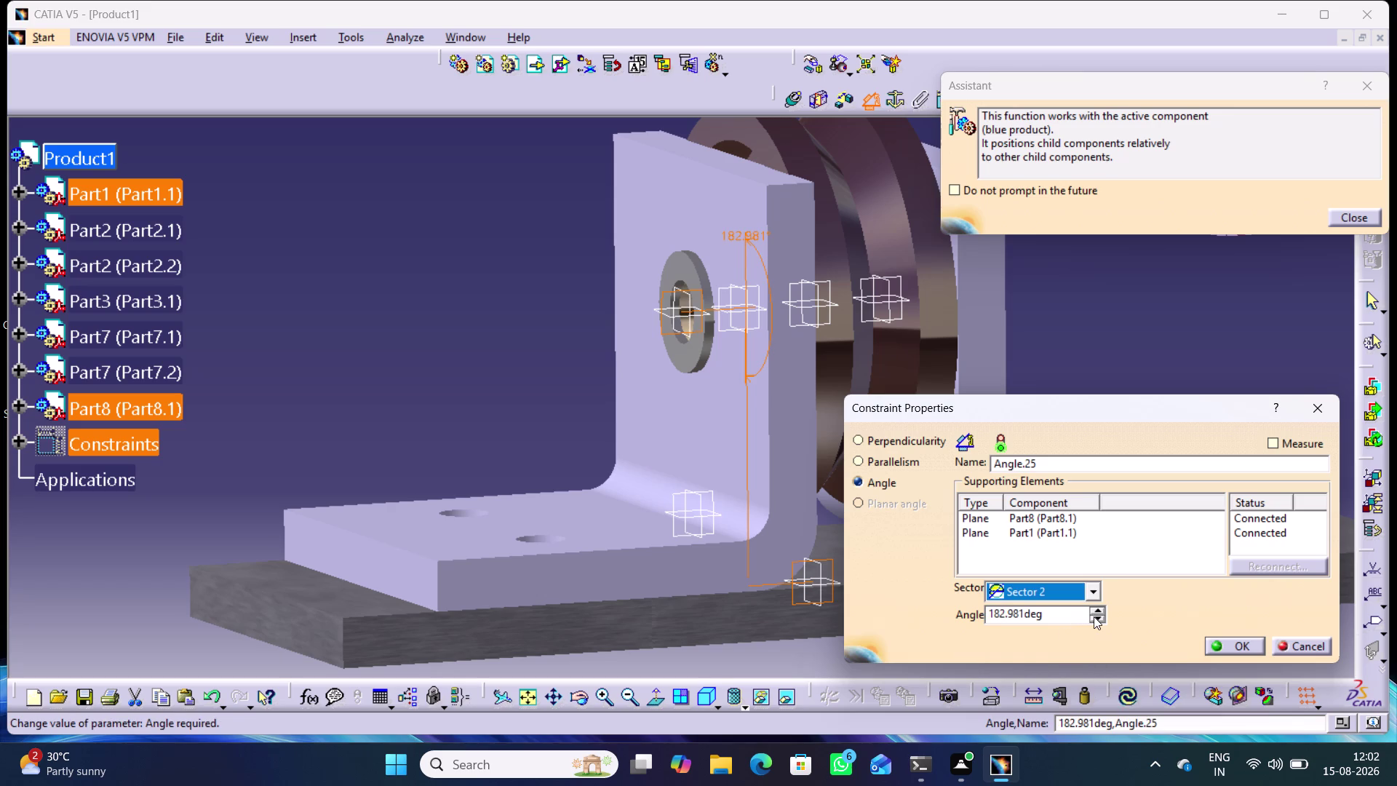
click(1090, 588)
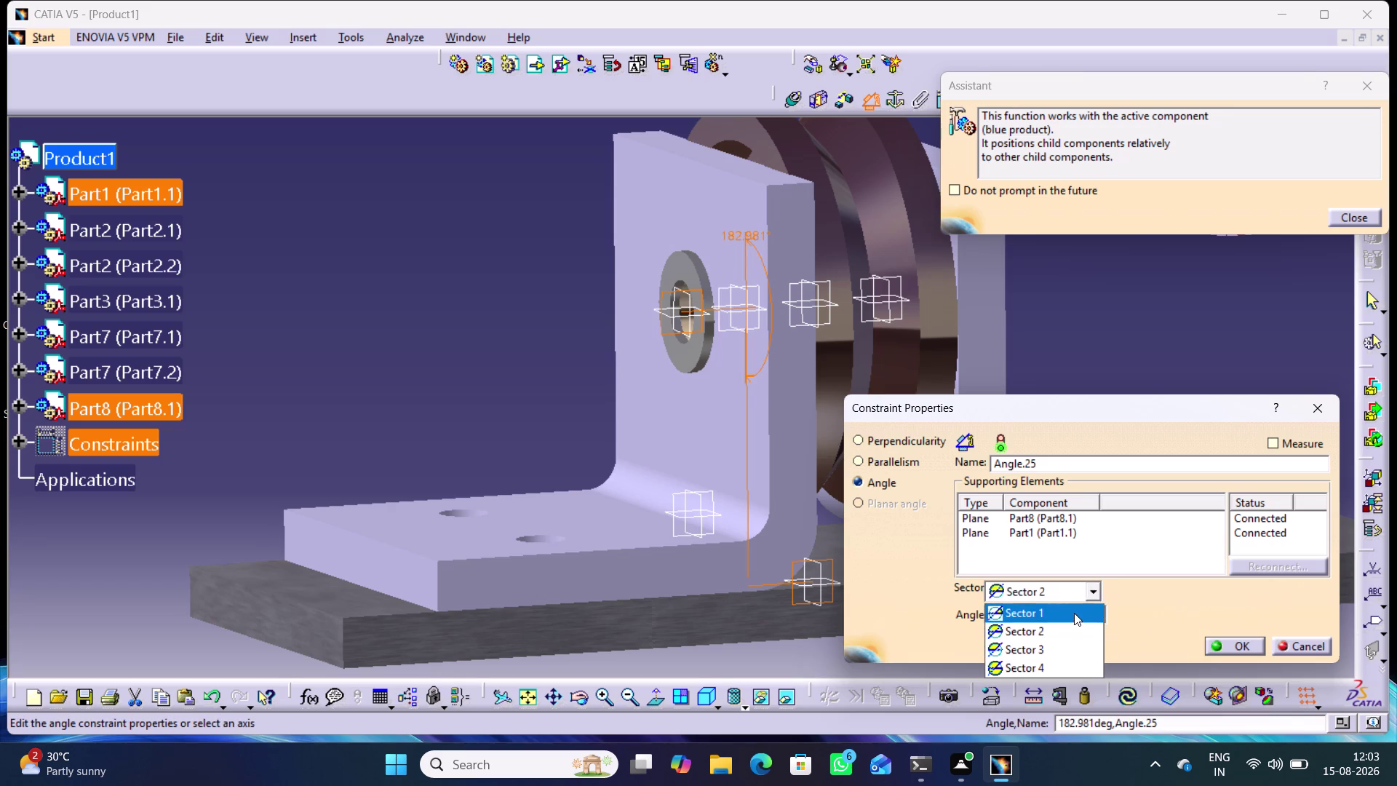
click(1056, 643)
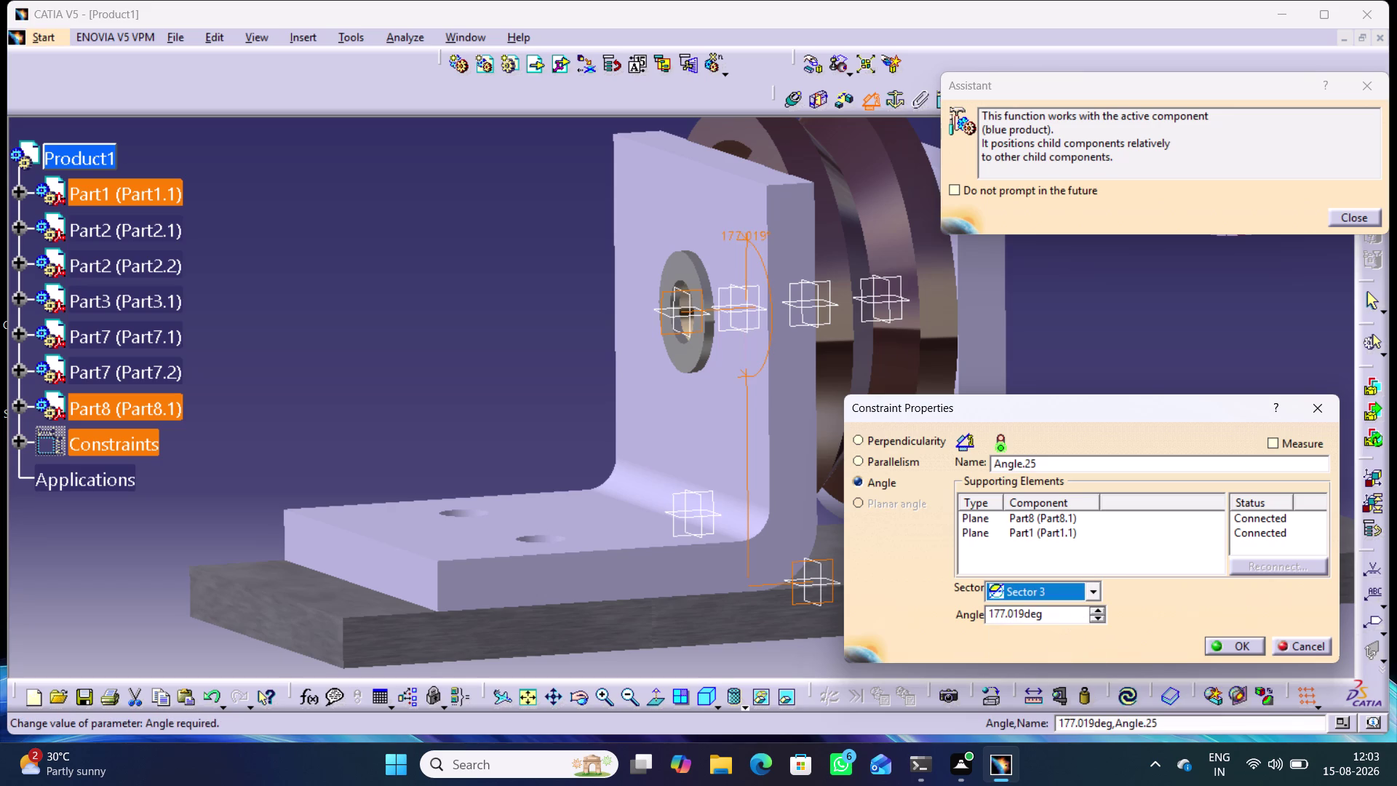
click(1095, 590)
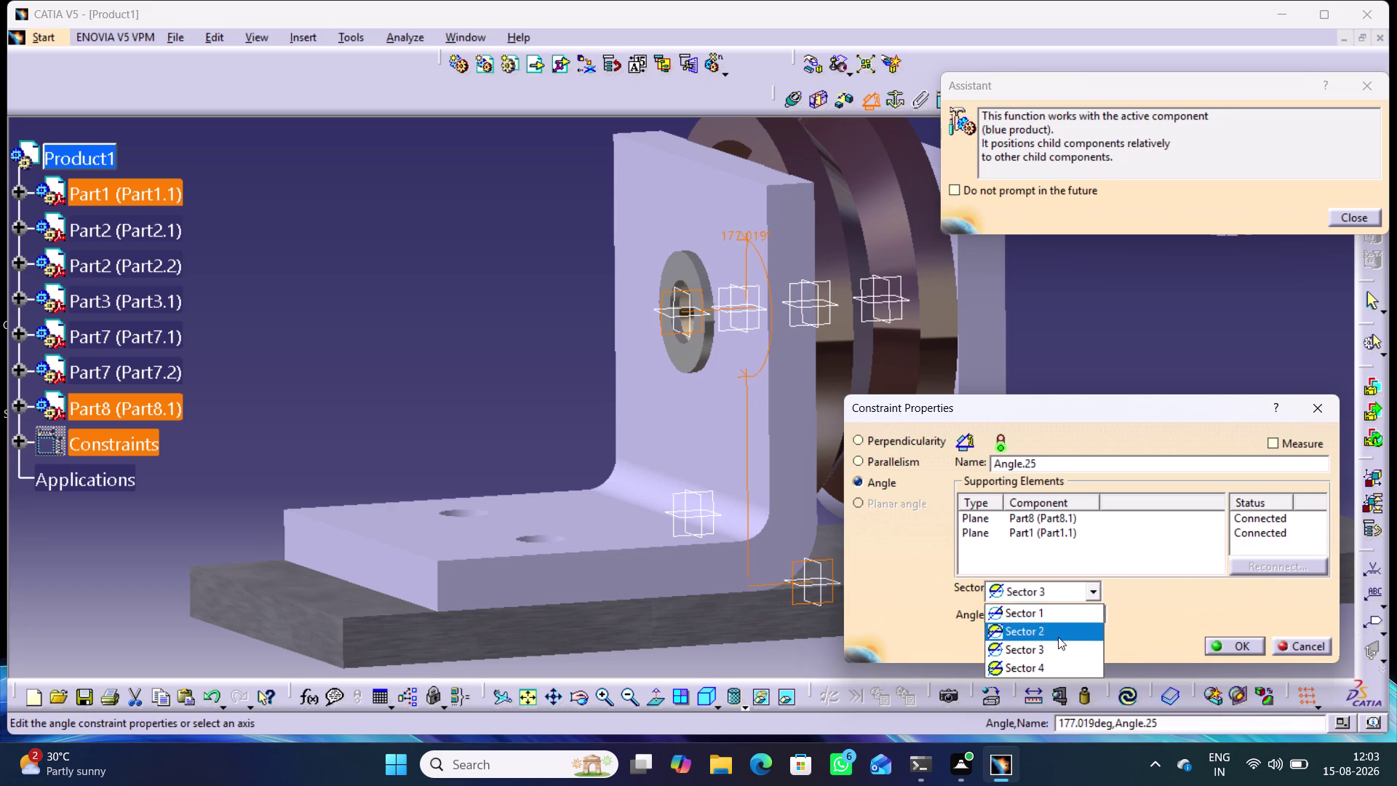
click(1045, 663)
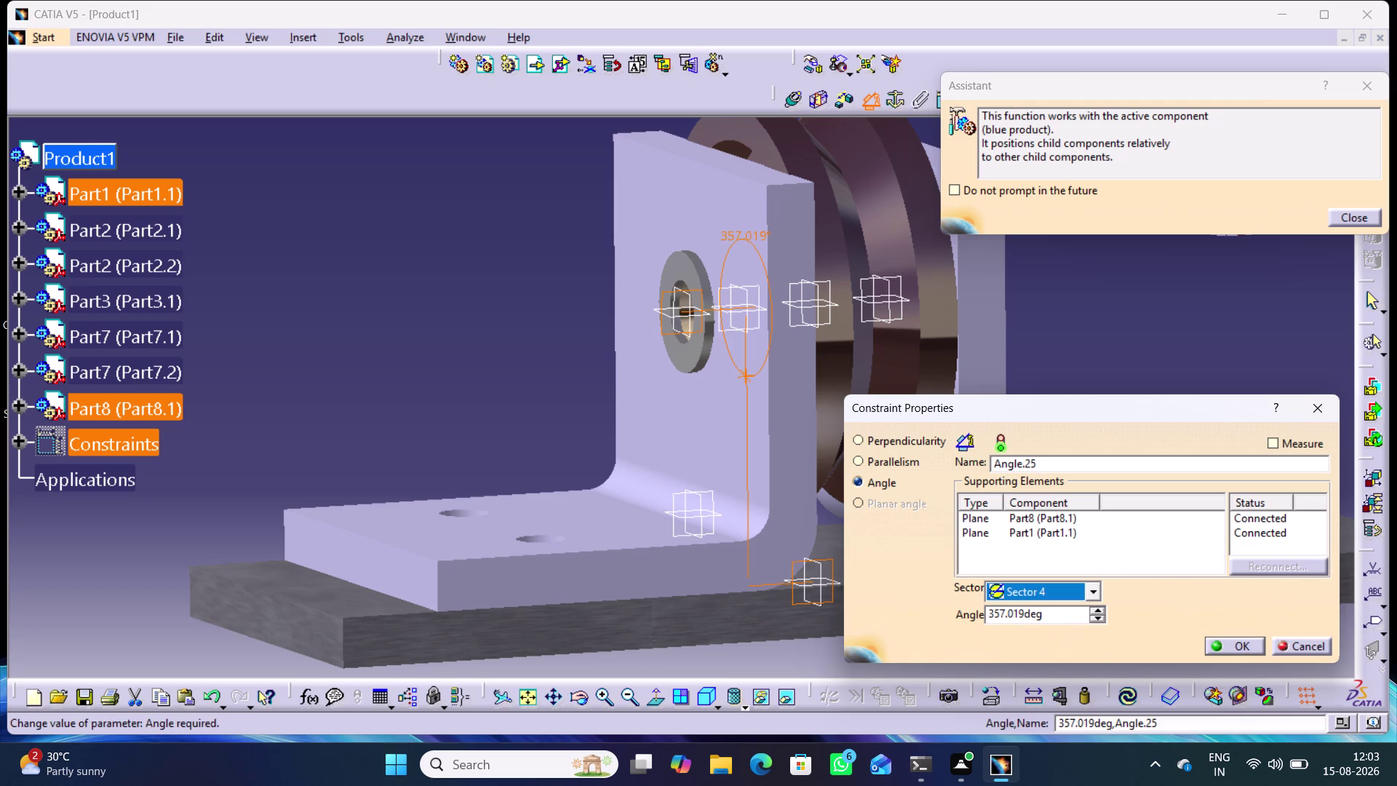
click(1092, 591)
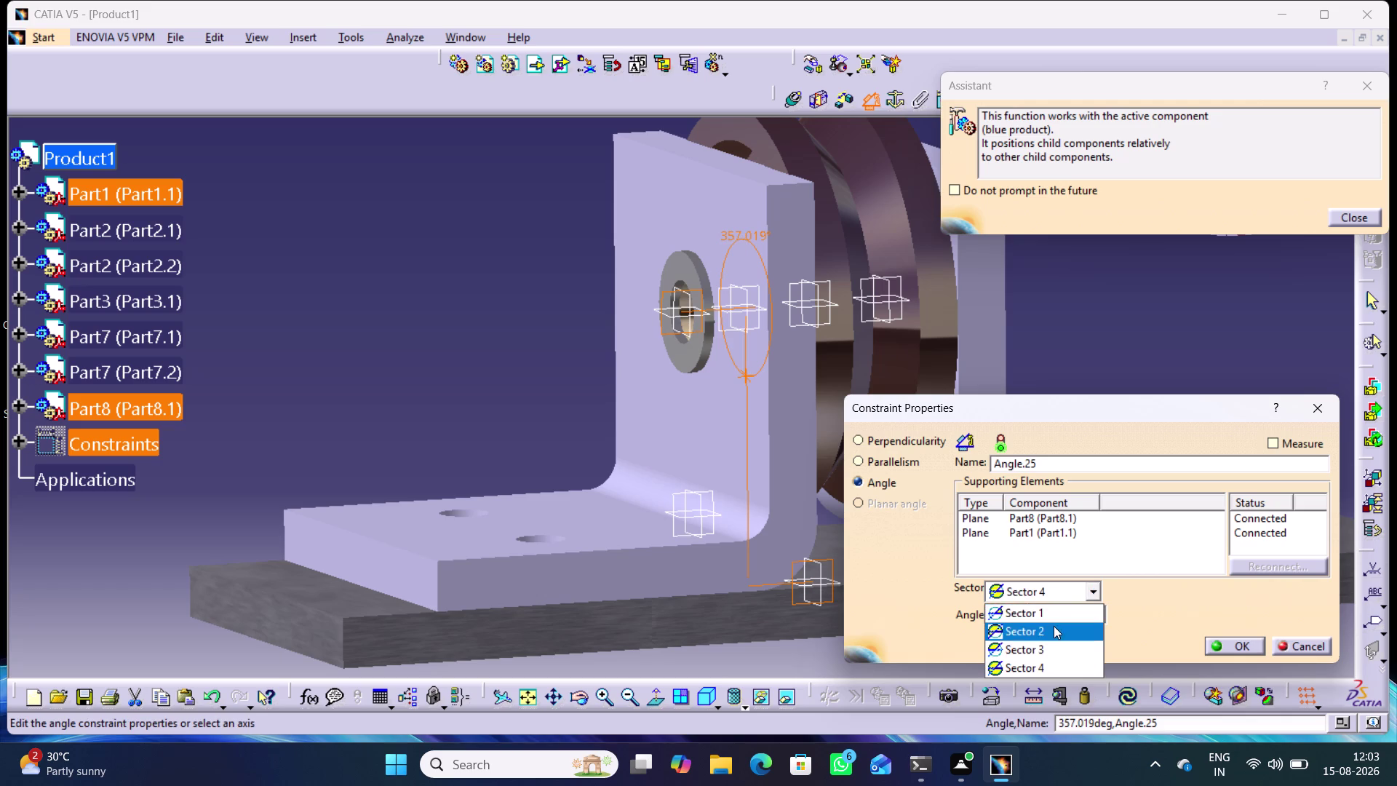
click(1054, 626)
Enter an angle value of 180 degrees and apply the constraint.
click(1070, 618)
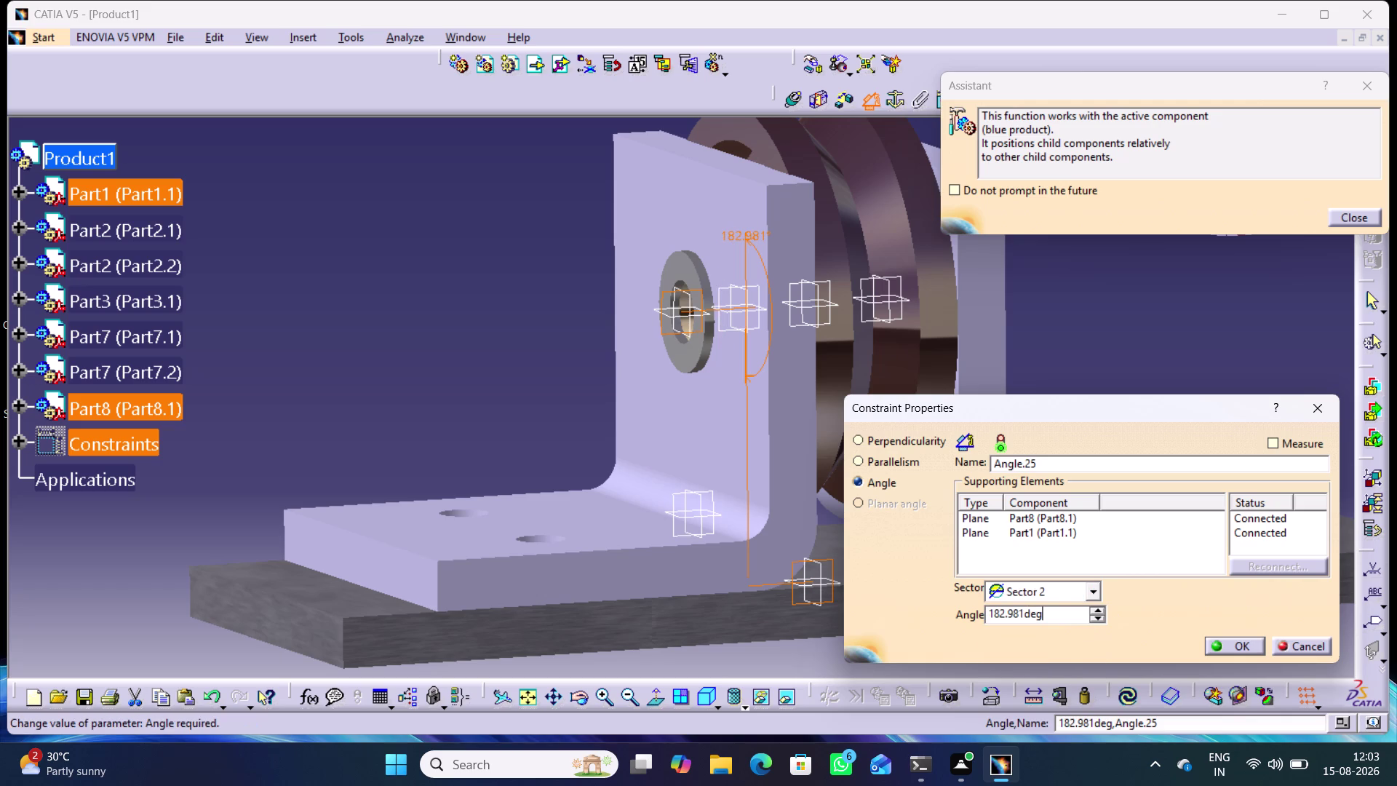
drag(1070, 618, 997, 620)
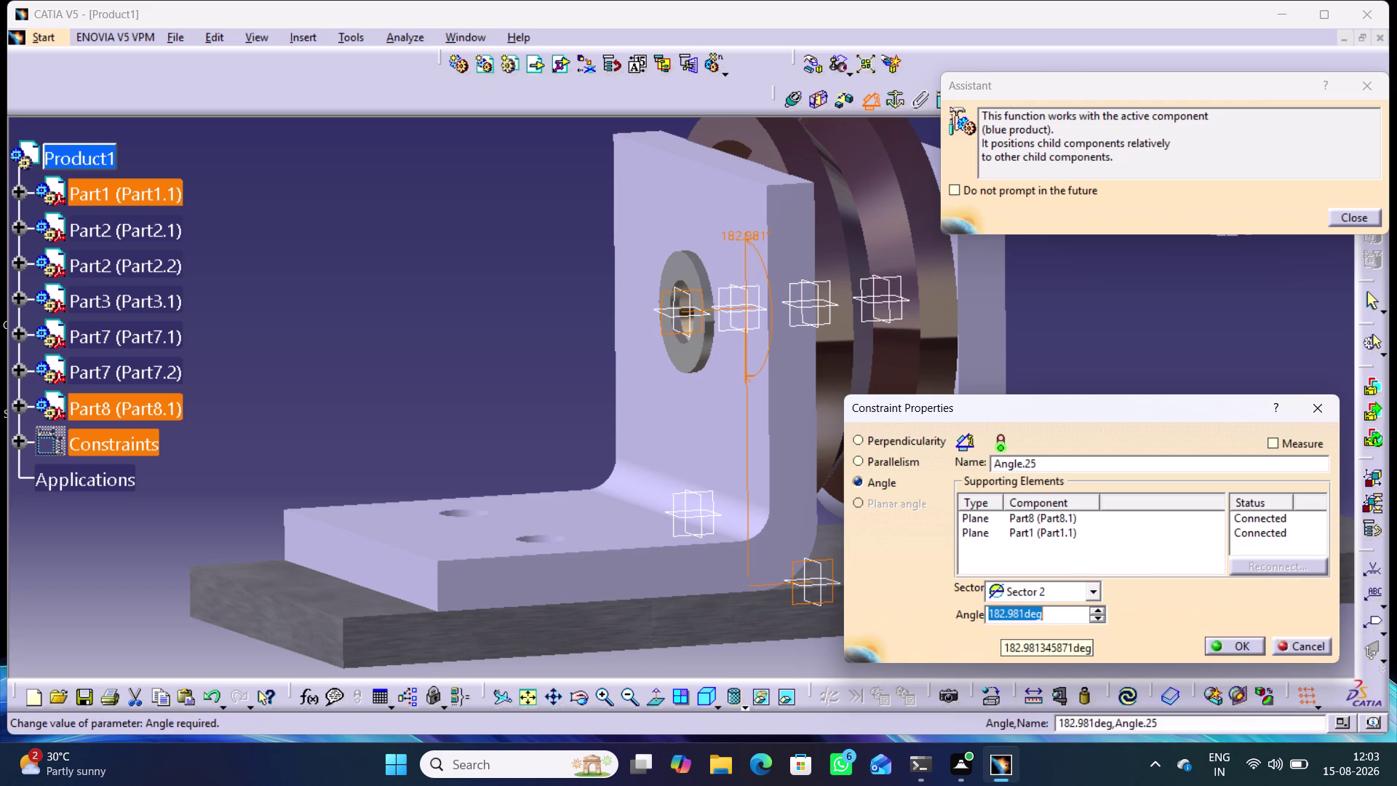
text(180)
key(Return)
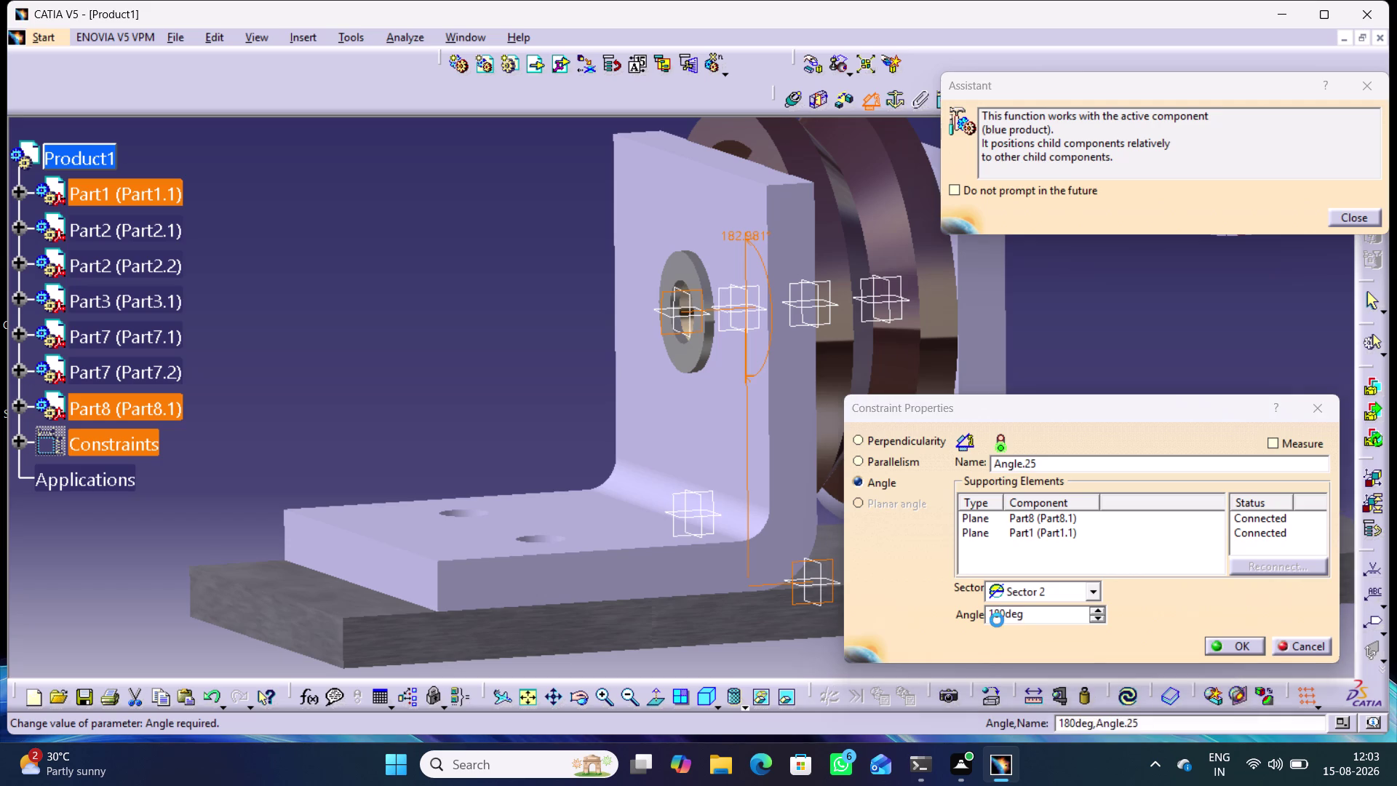
click(494, 407)
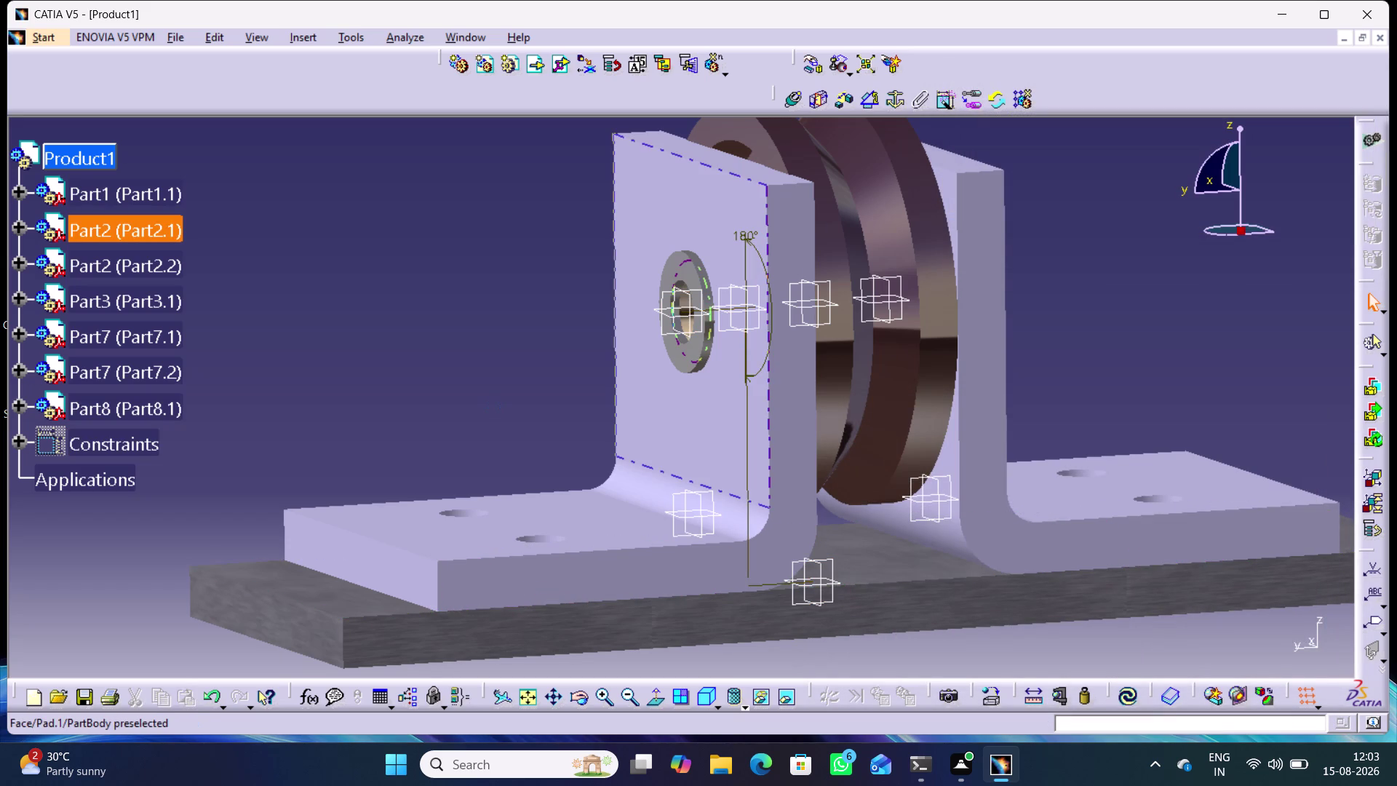
right_click(747, 377)
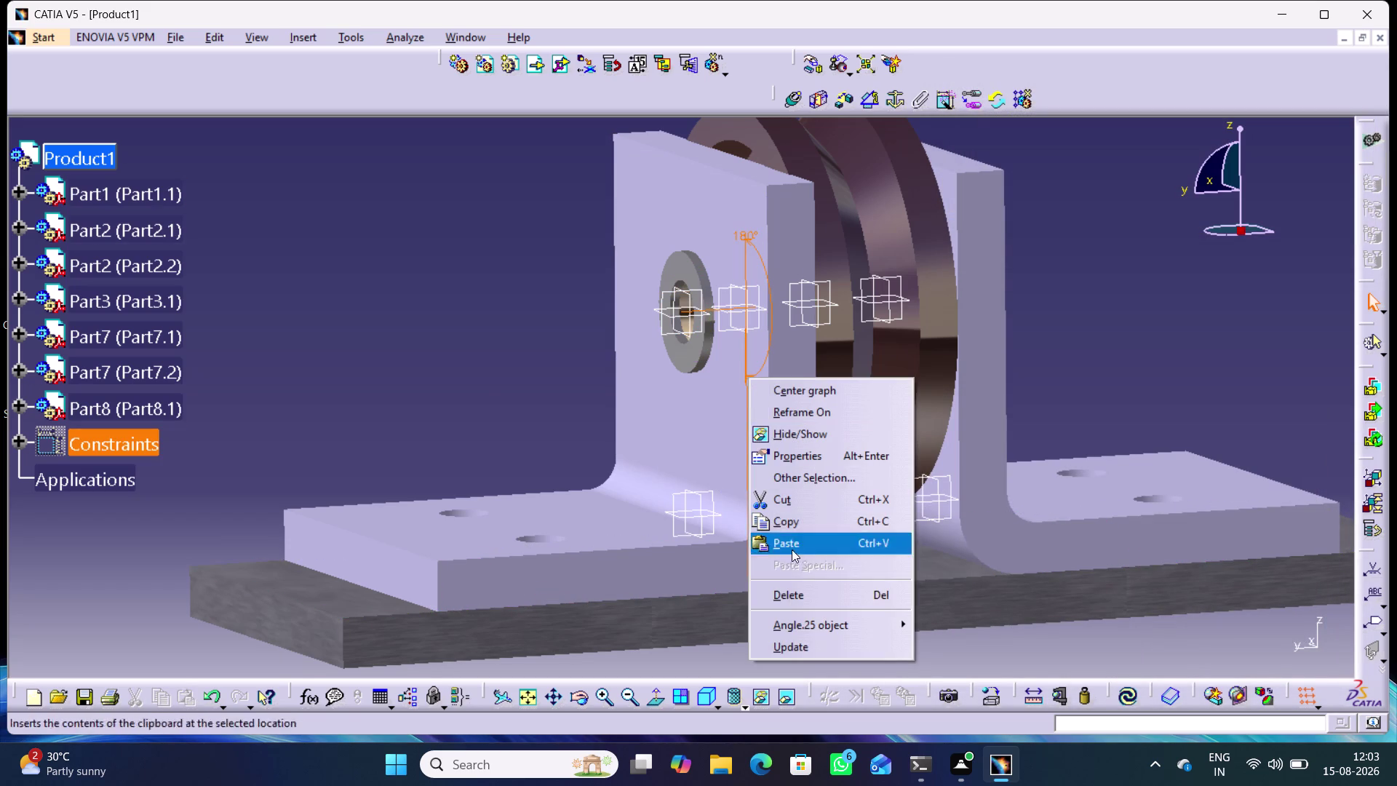
Delete Angle.25 and start a new Part8–Part1 angle constraint in Sector 2.
click(799, 595)
click(490, 278)
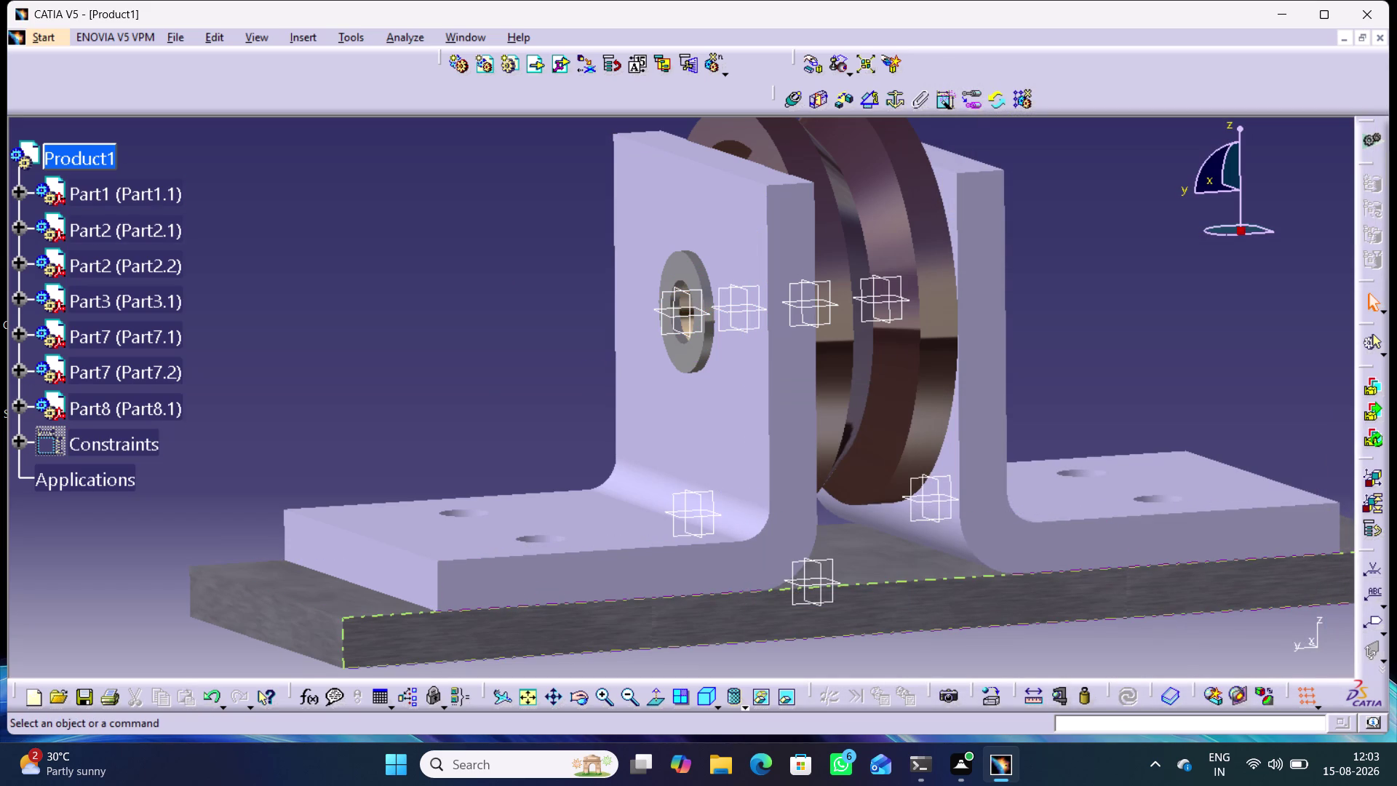
click(869, 99)
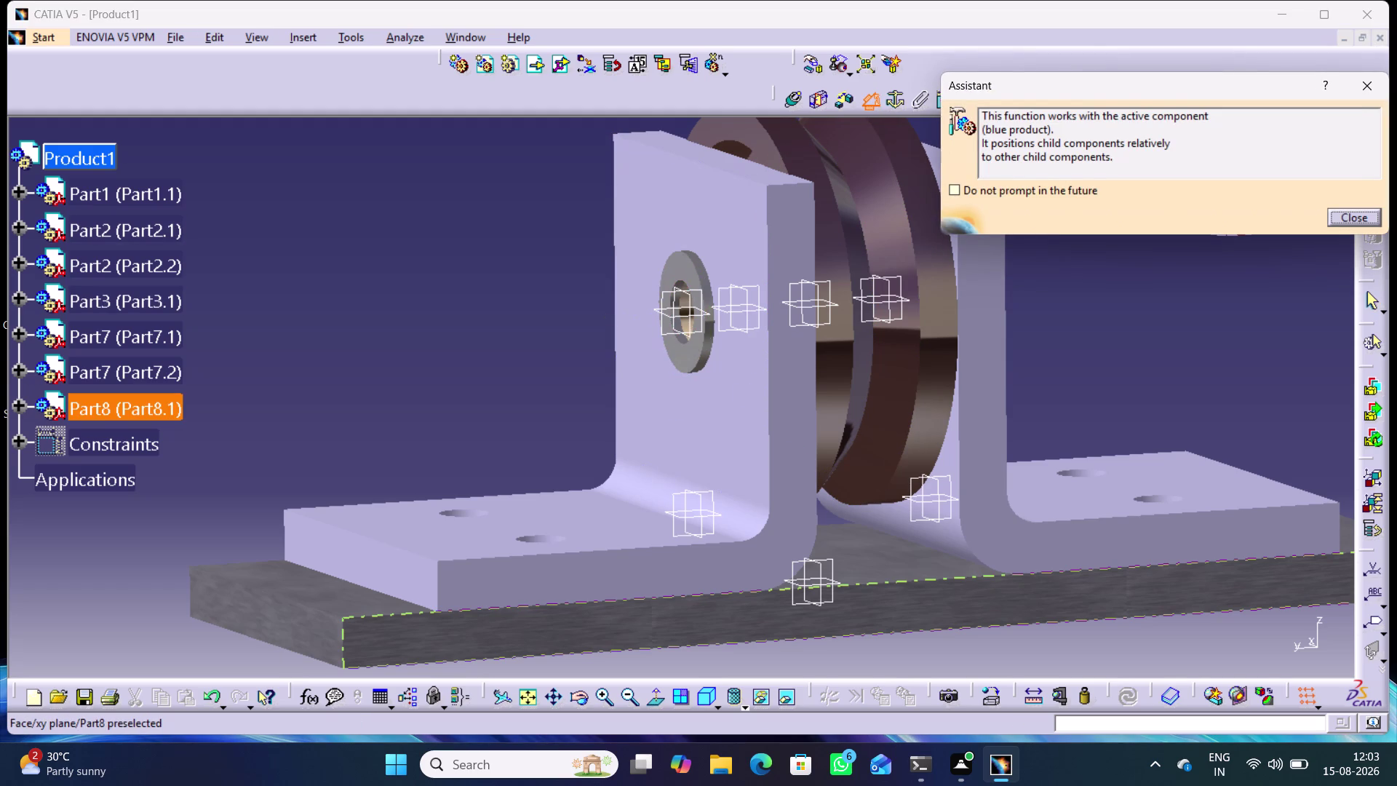
click(669, 318)
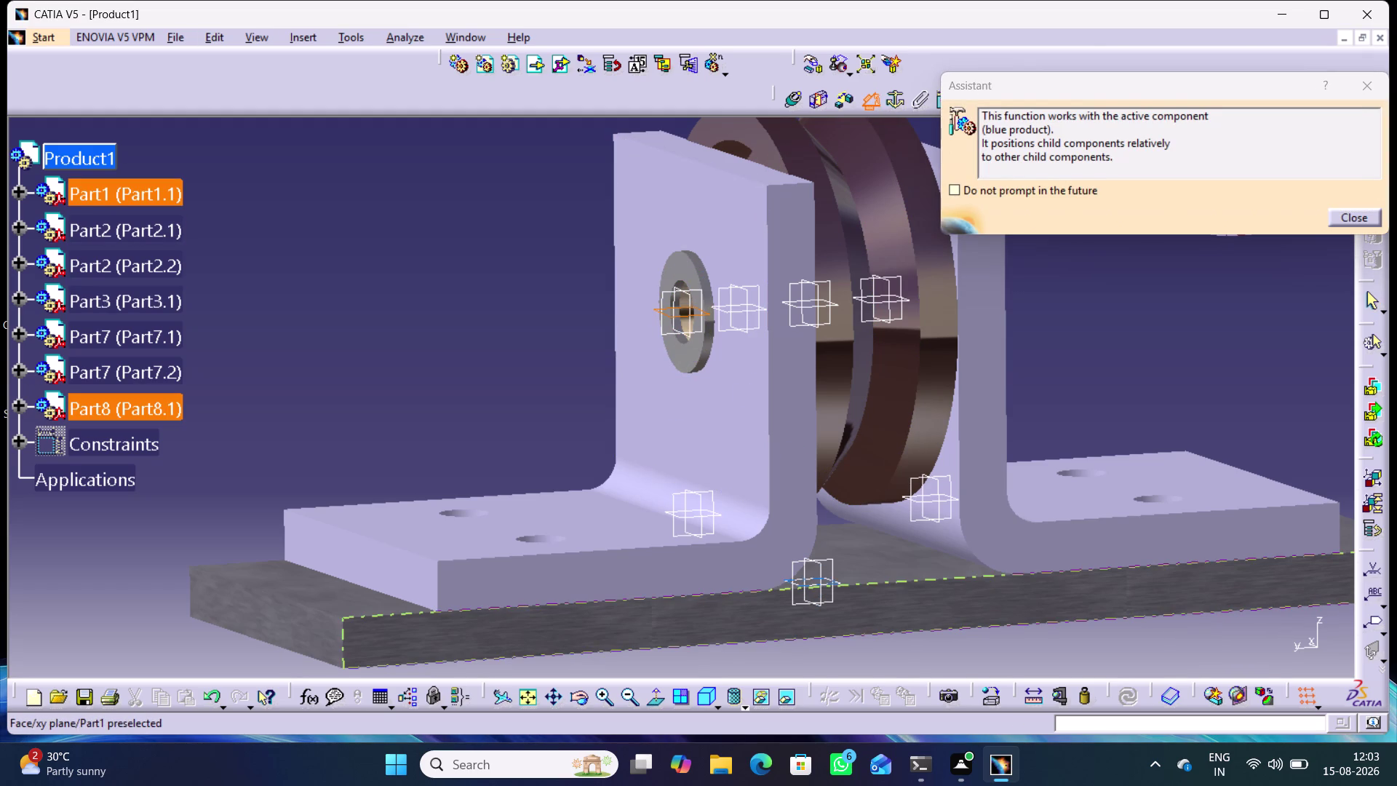
click(799, 583)
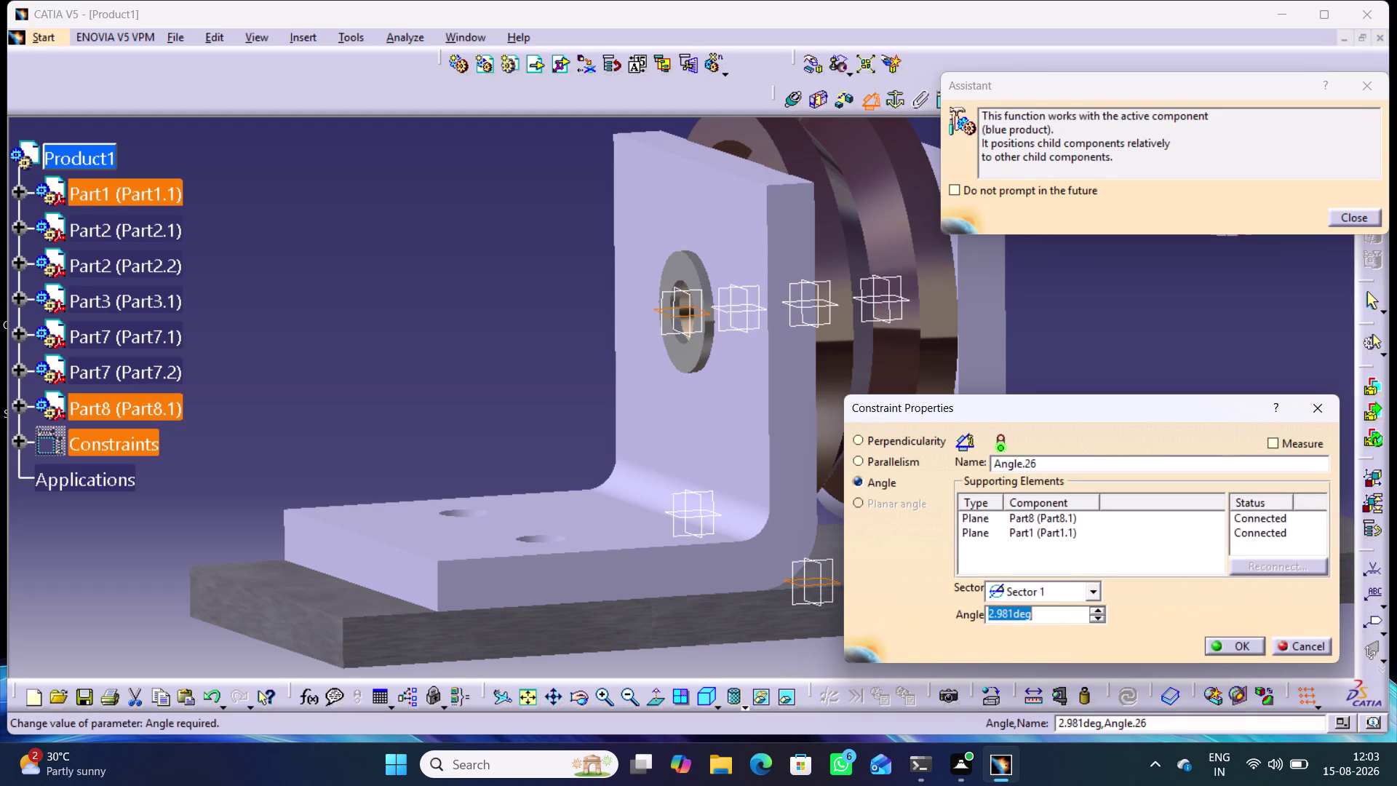
click(1094, 587)
click(1034, 624)
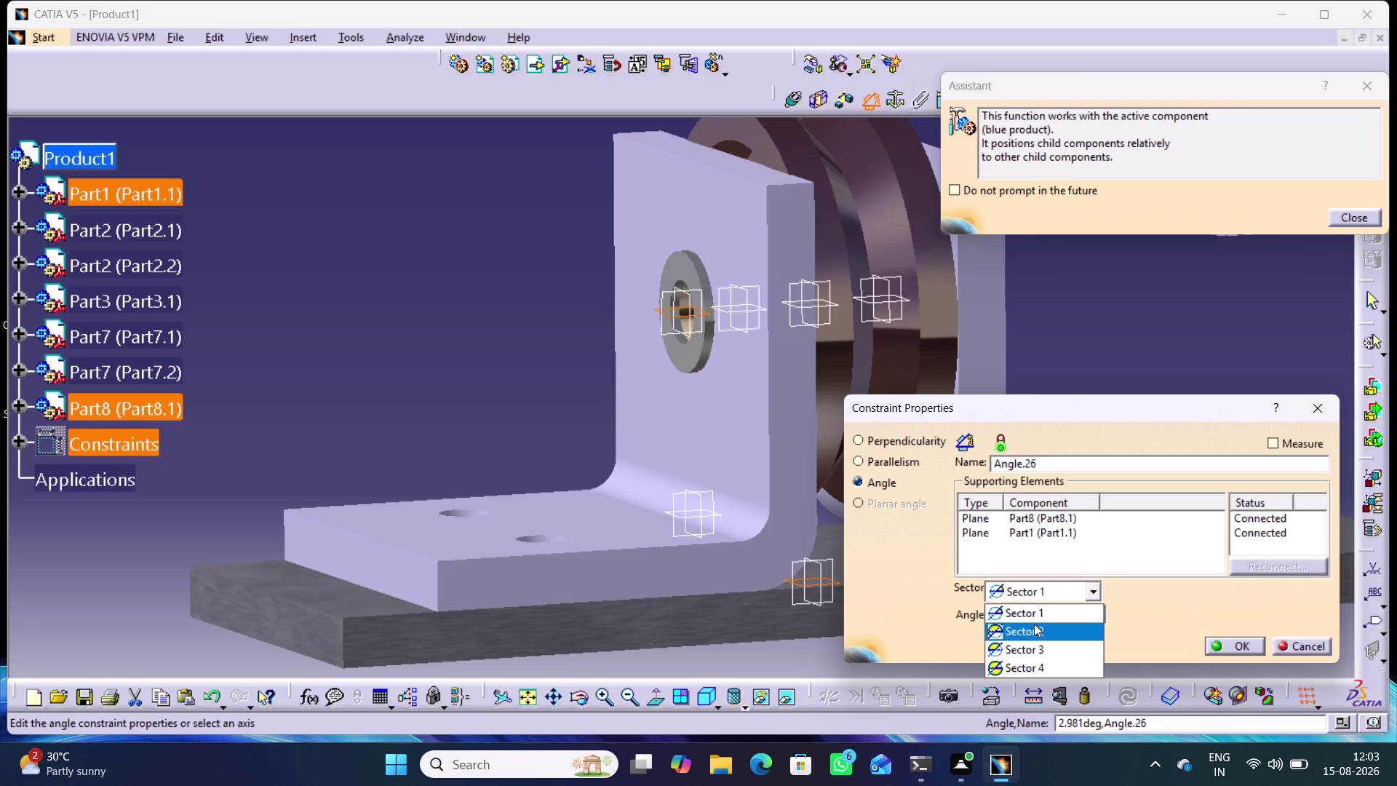
drag(1053, 614, 993, 609)
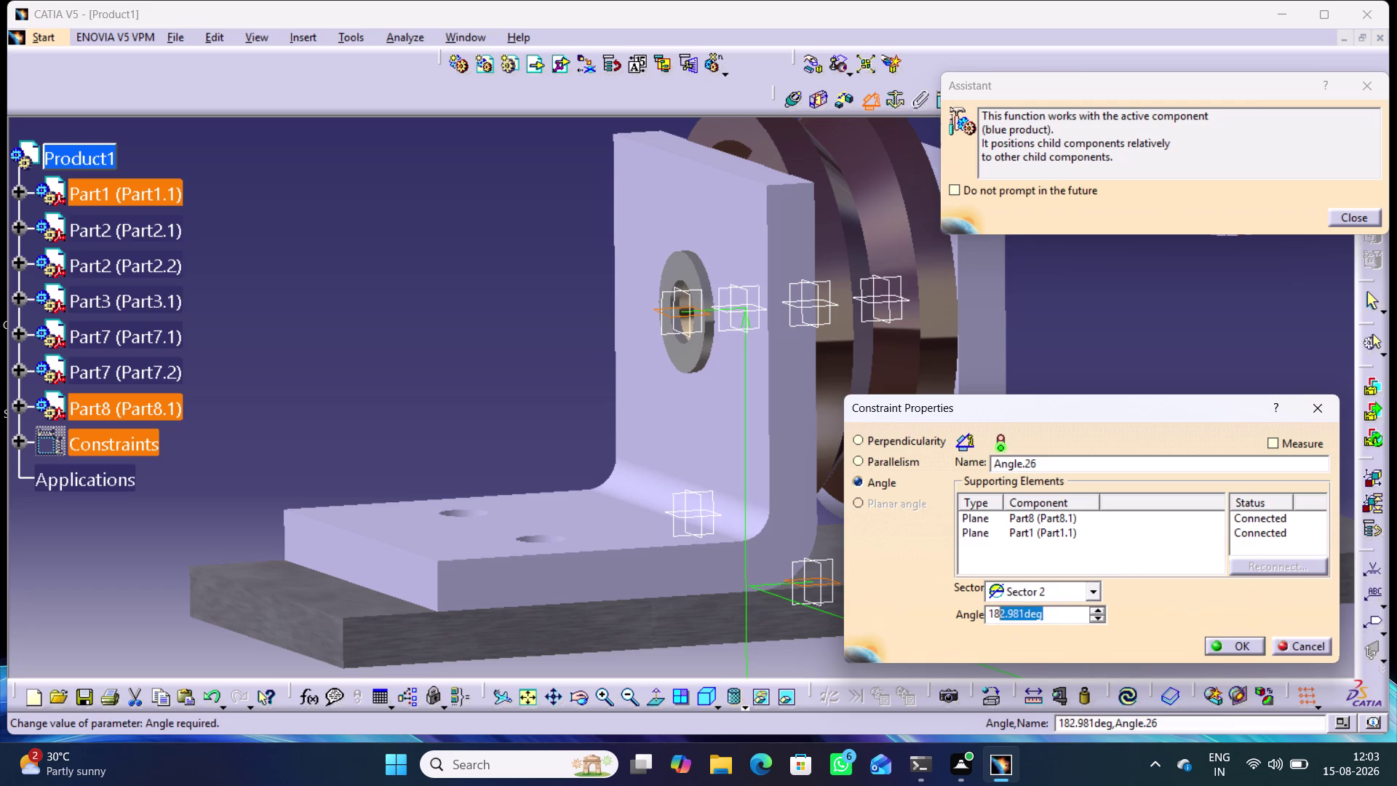
Set Angle.26 to 90 degrees, confirm it, then delete it.
drag(994, 609, 968, 609)
text(9)
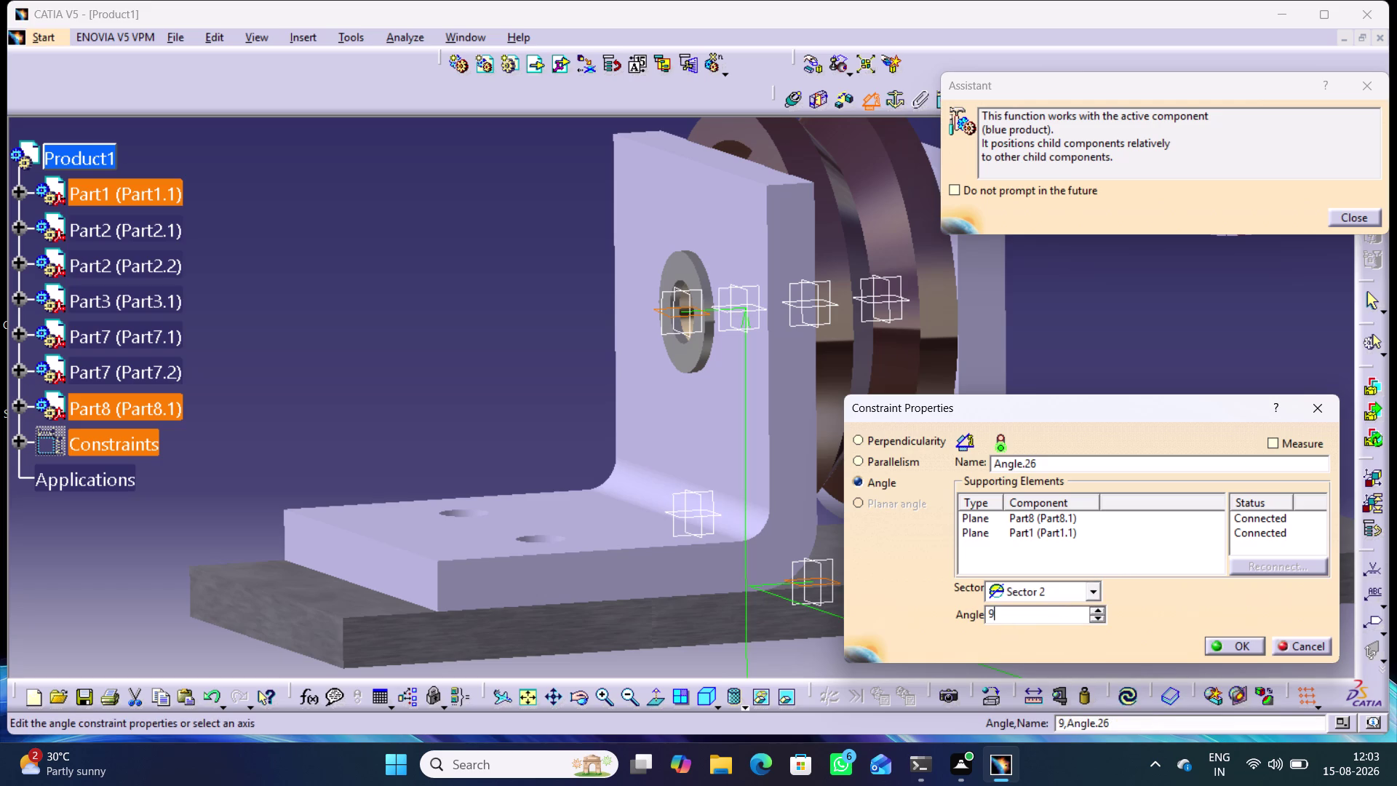
text(0)
key(Return)
click(342, 270)
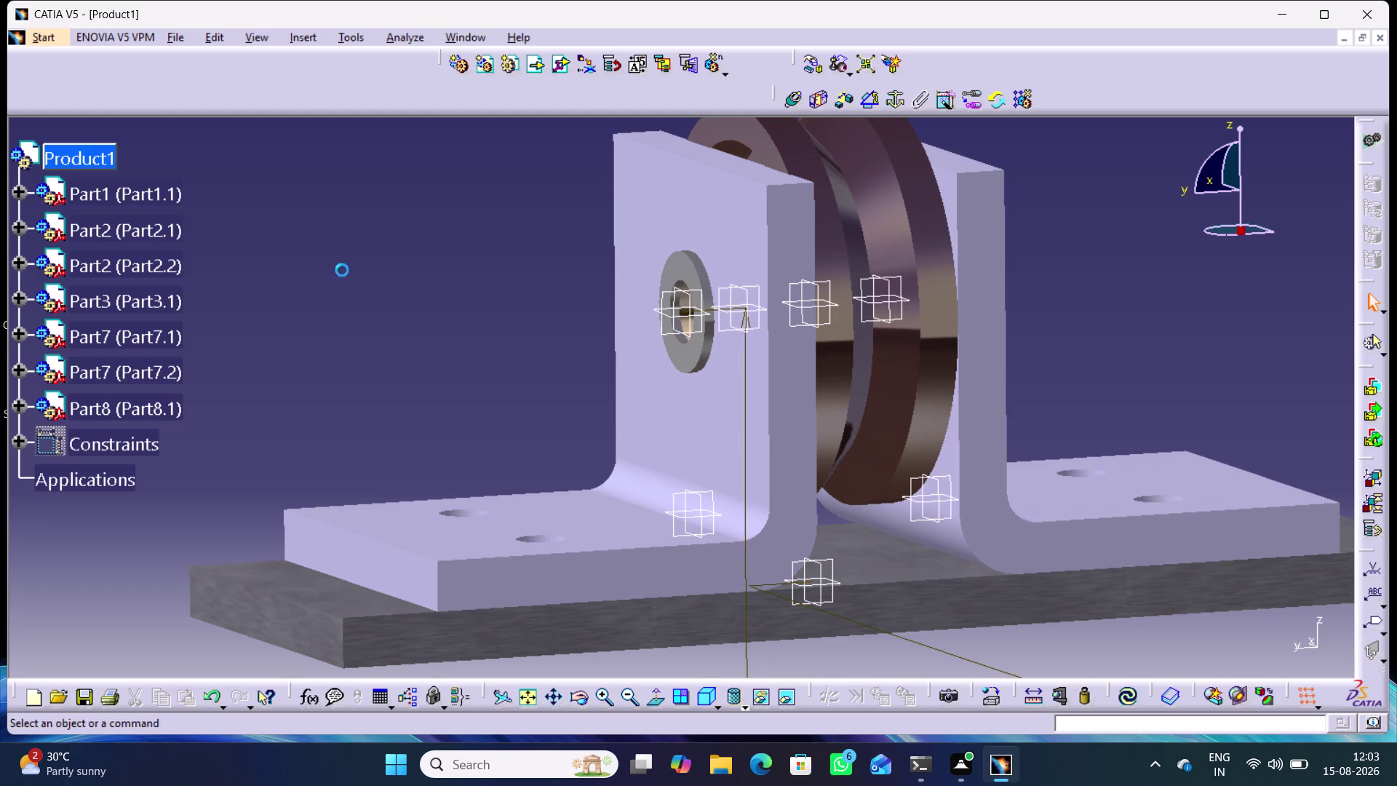
right_click(744, 386)
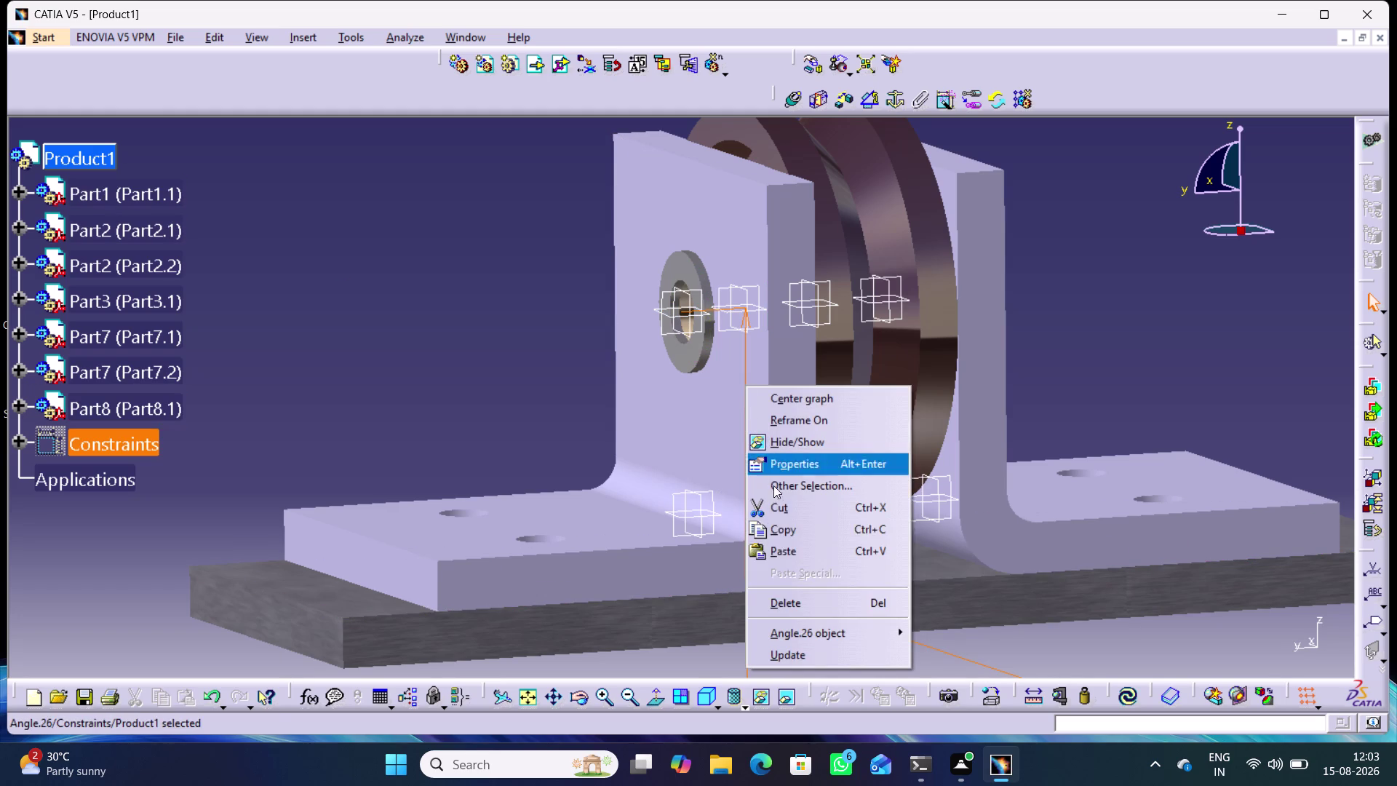
click(793, 601)
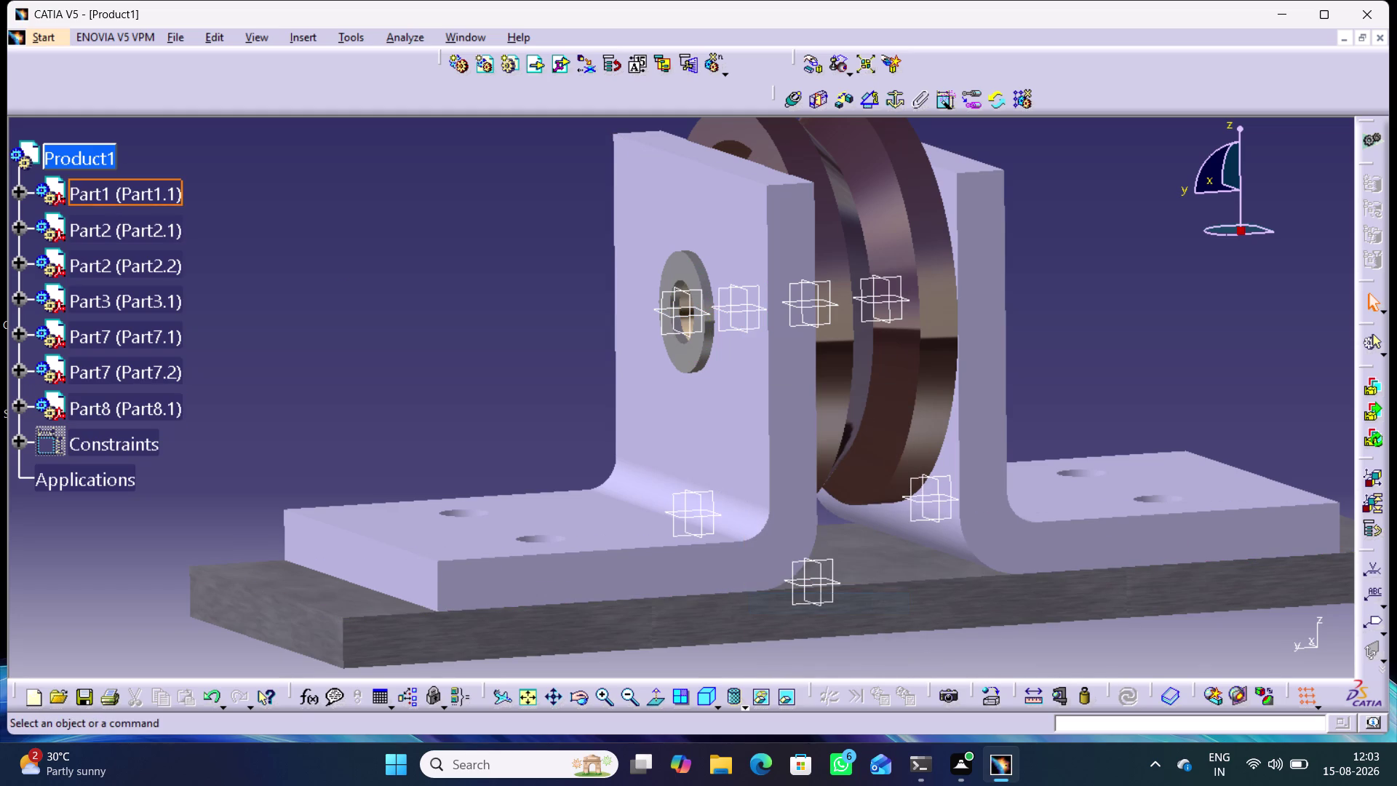
click(865, 105)
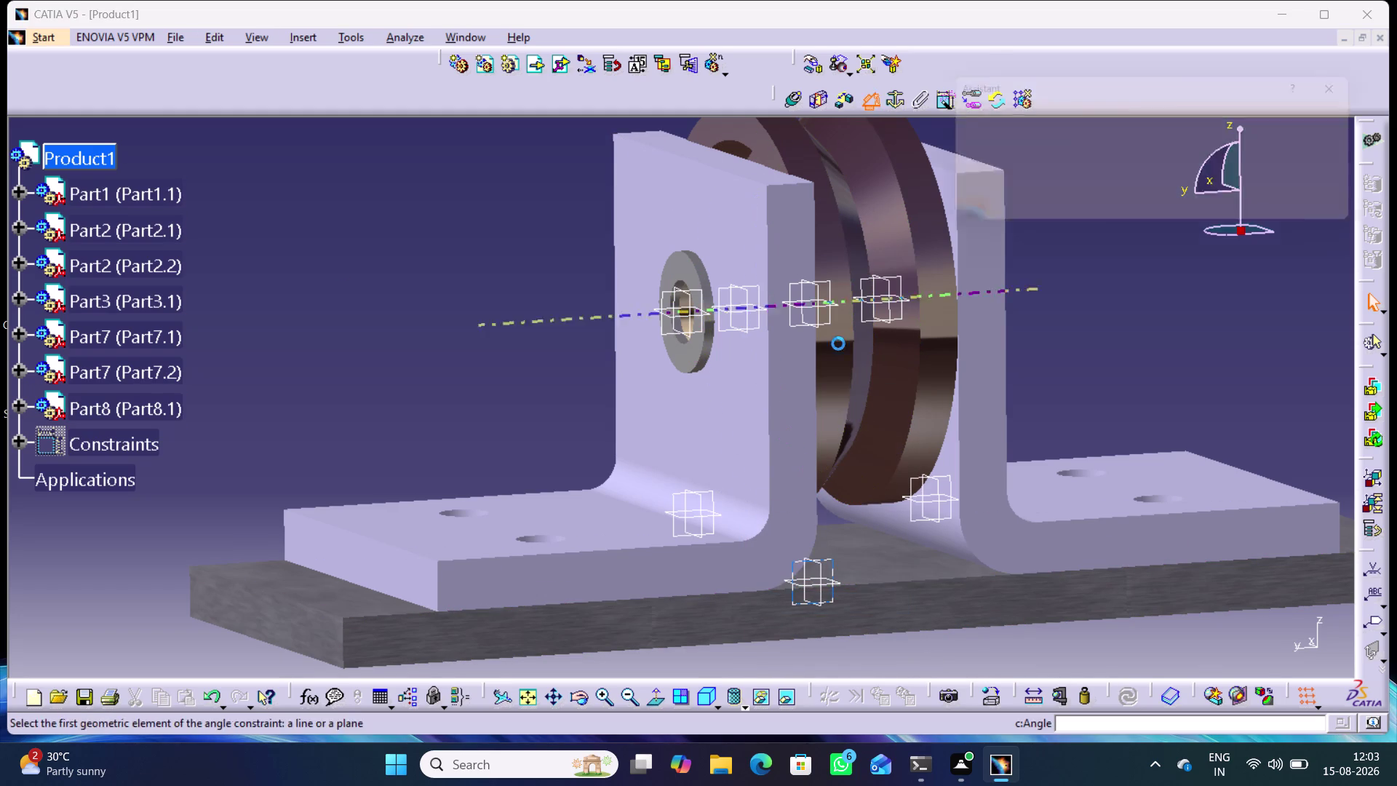
click(674, 320)
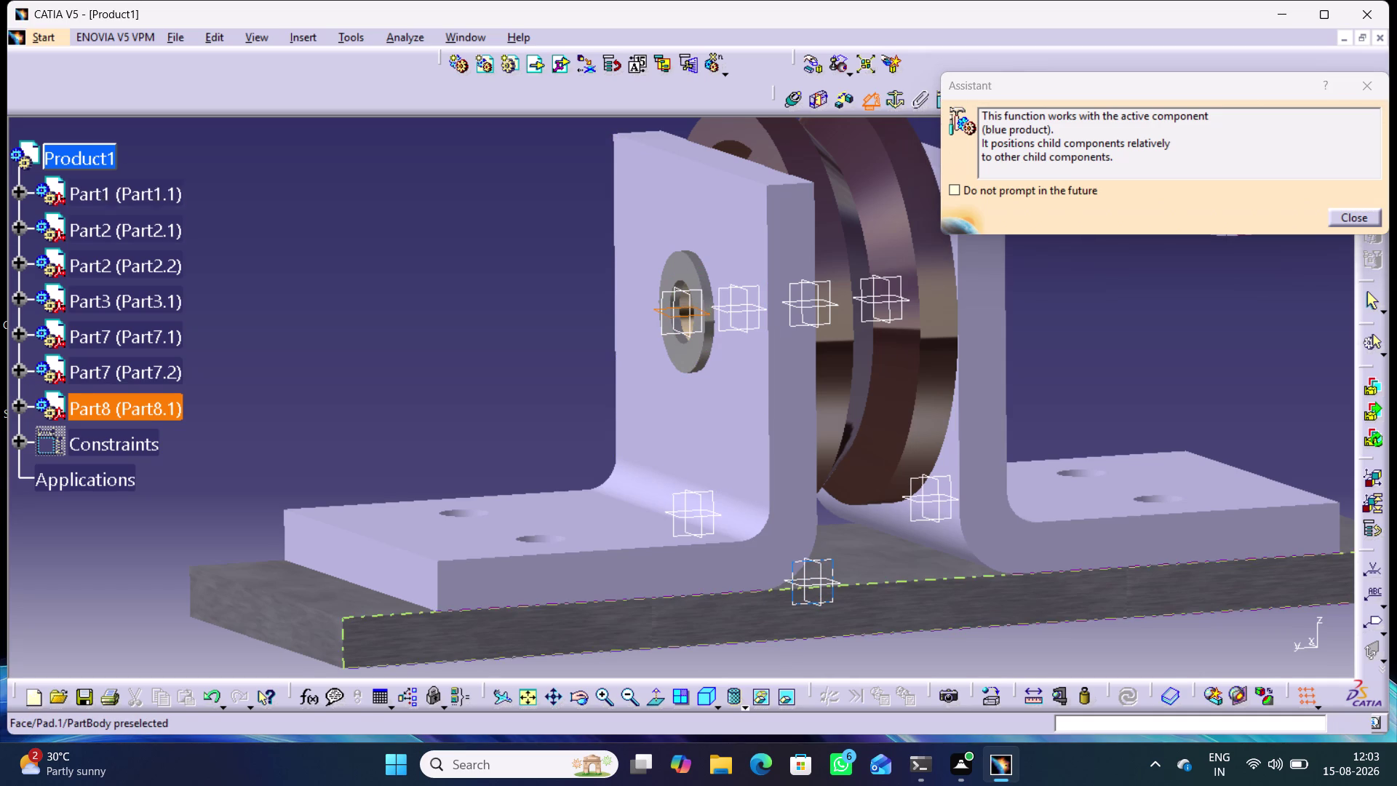
click(812, 587)
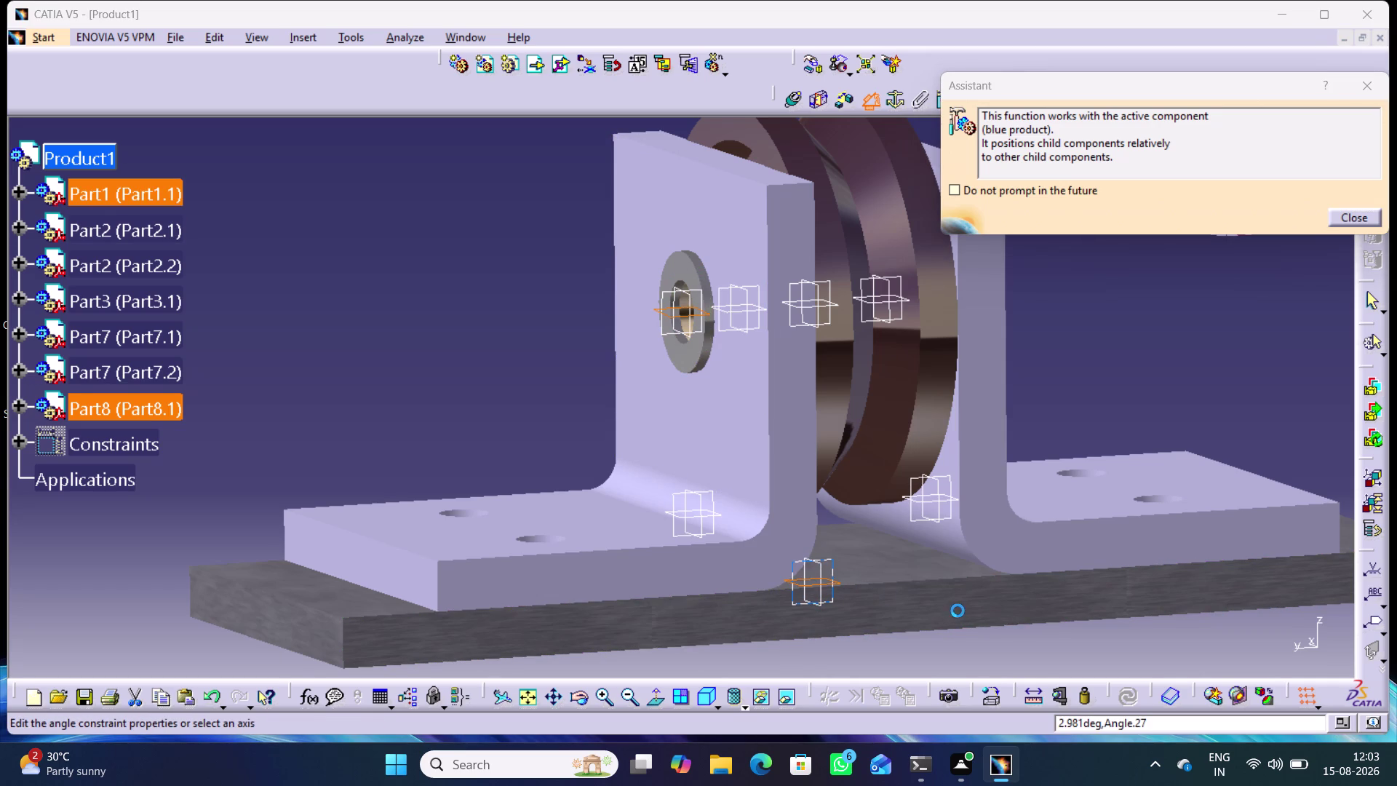
click(1095, 589)
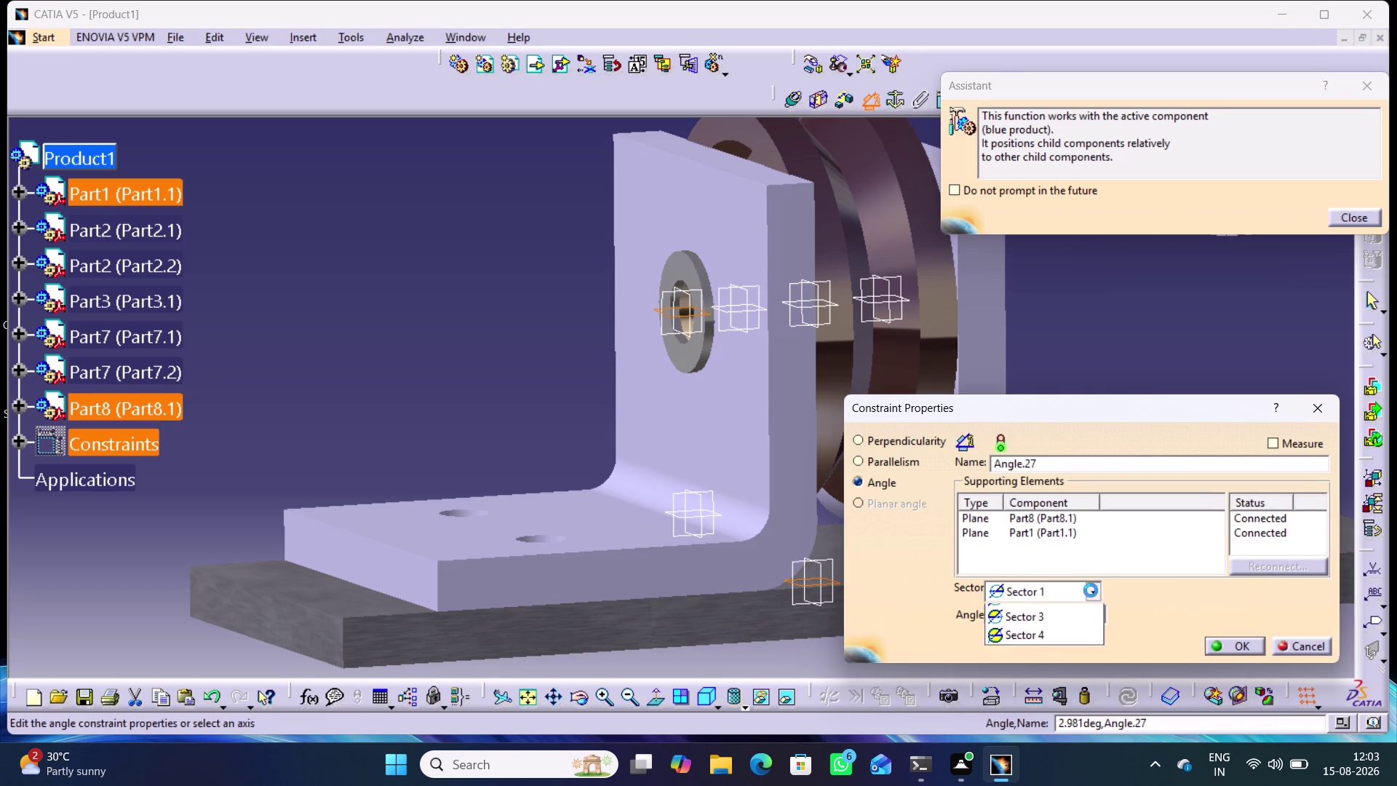
click(1044, 627)
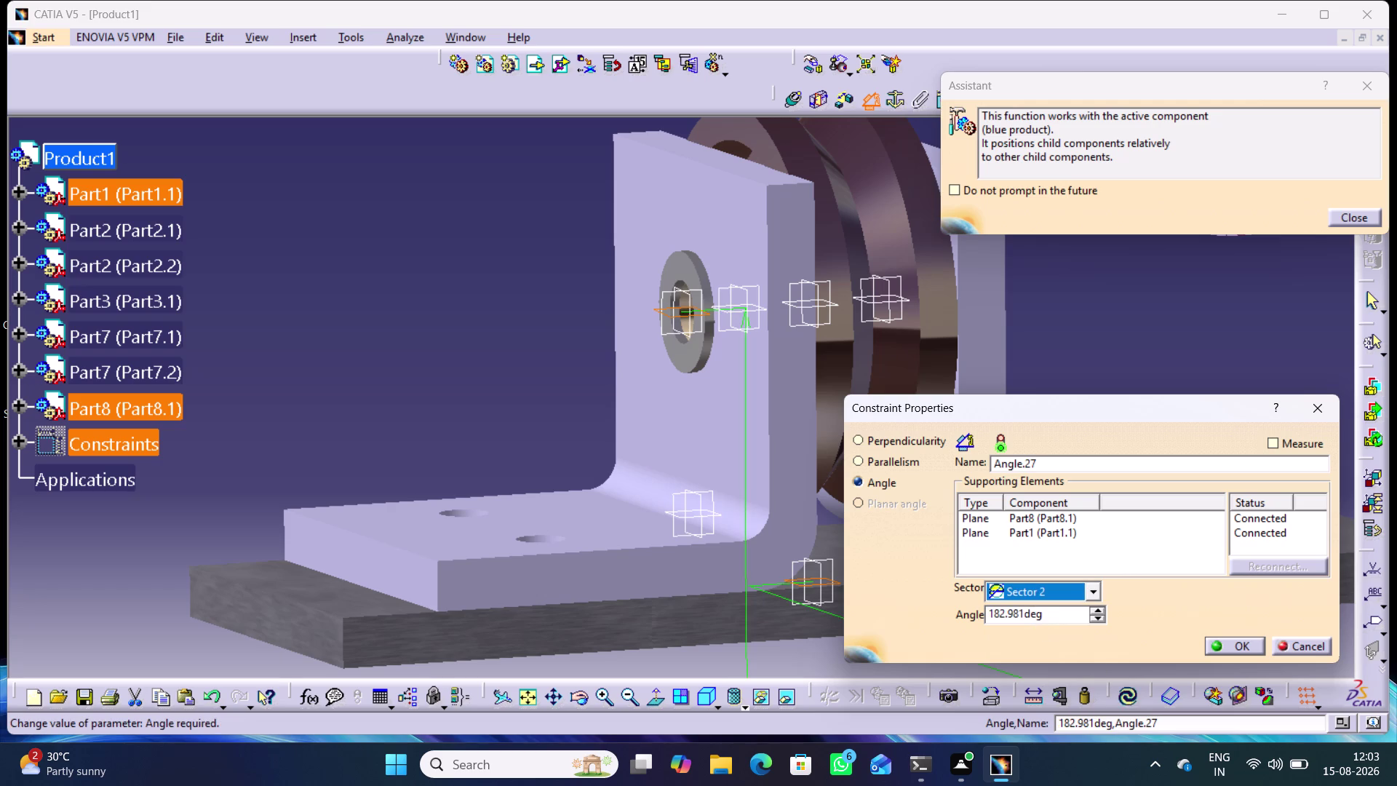
drag(1049, 611, 971, 617)
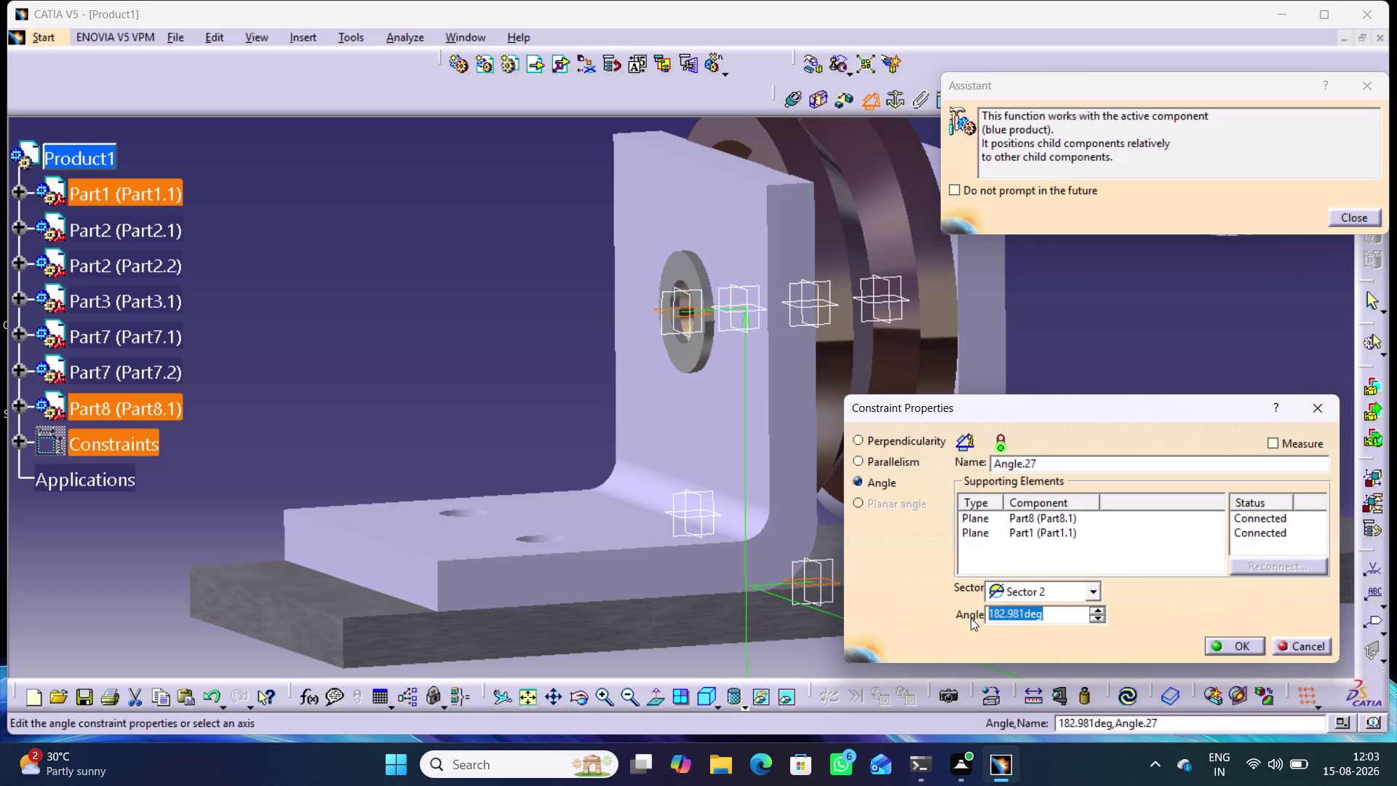
text(180)
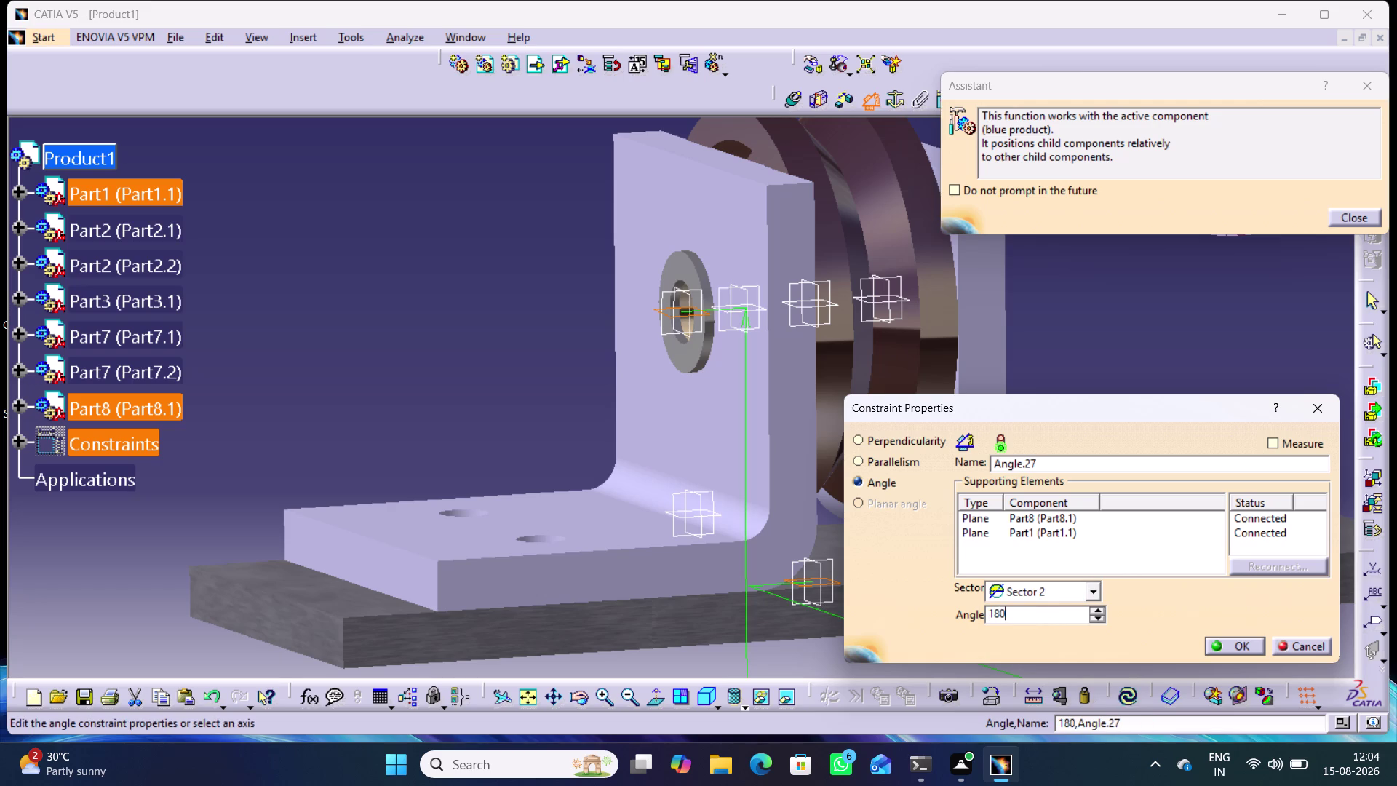
key(Return)
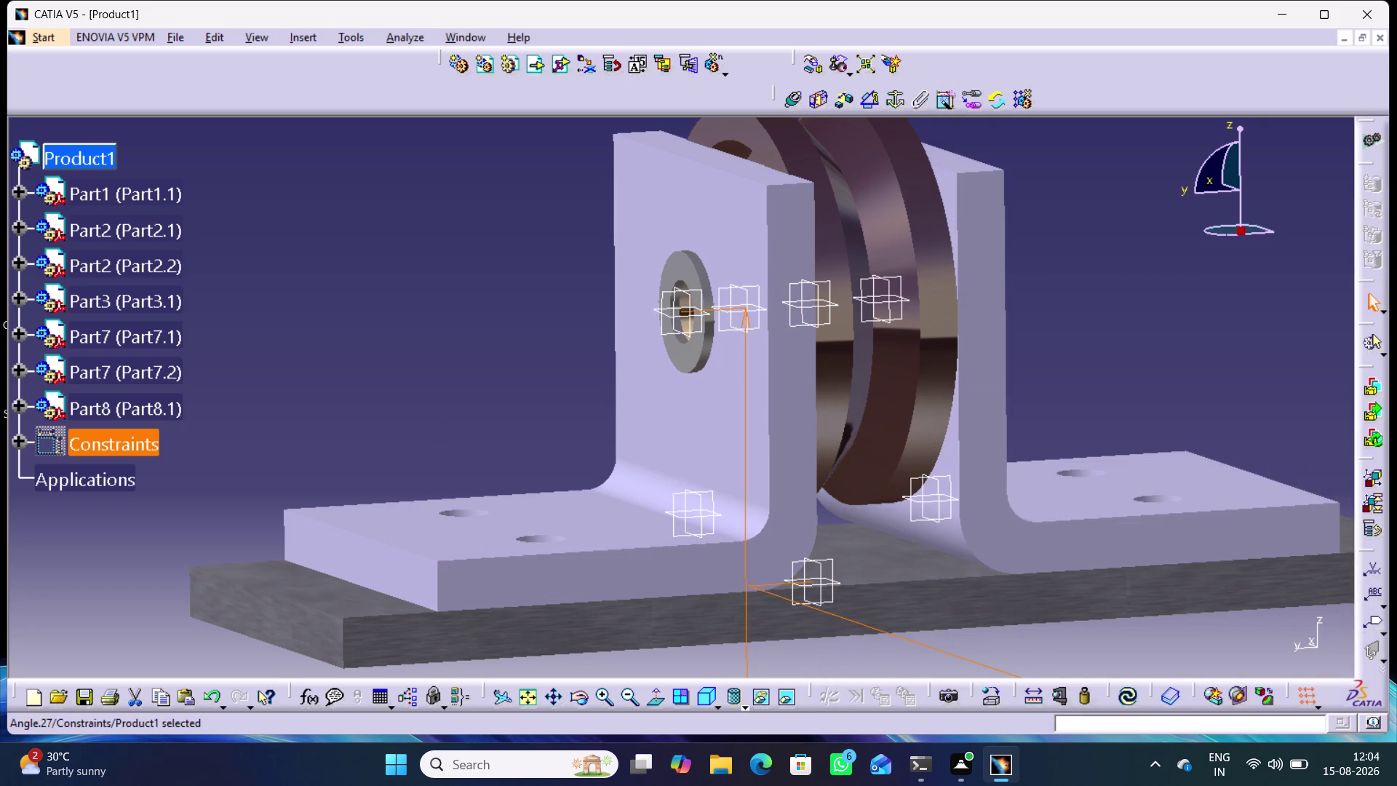
click(439, 427)
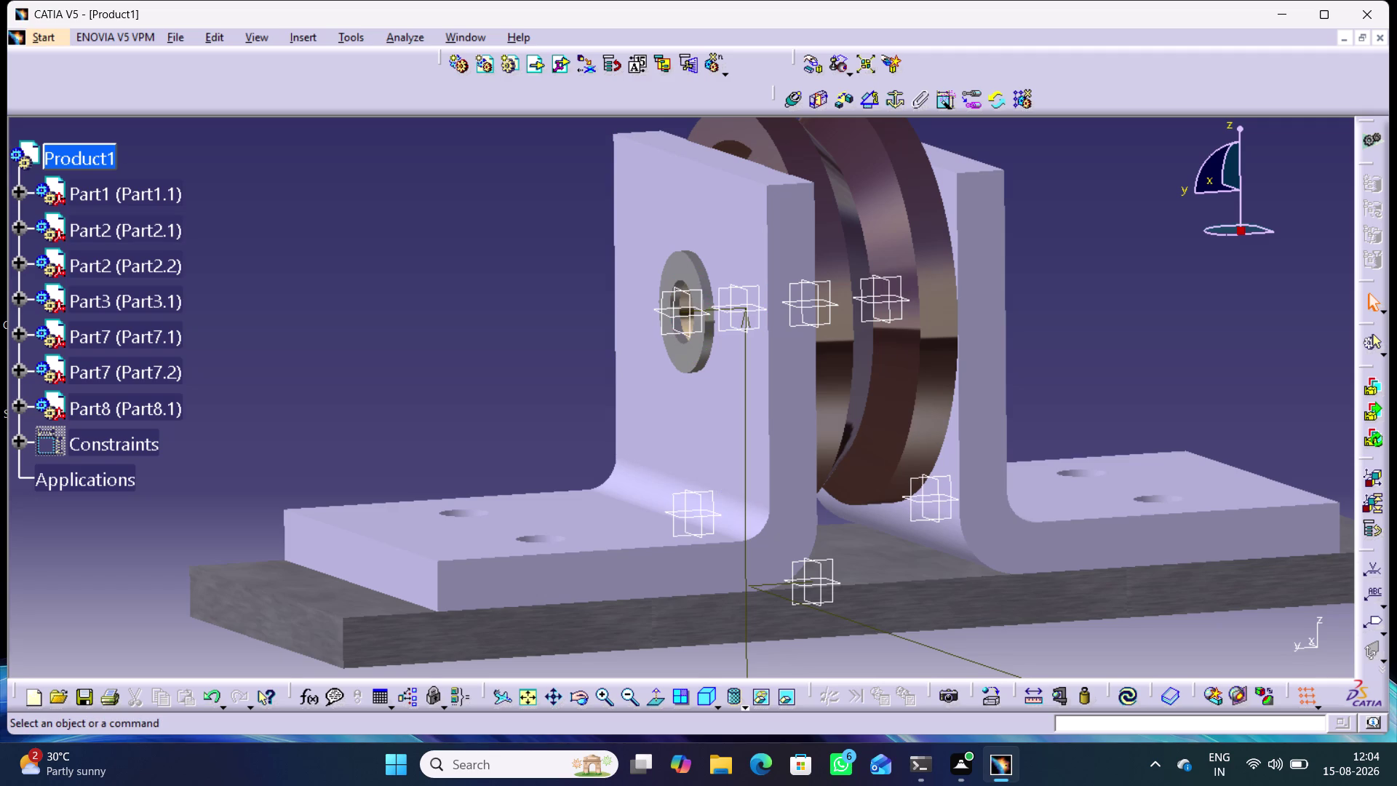
right_click(744, 368)
click(816, 580)
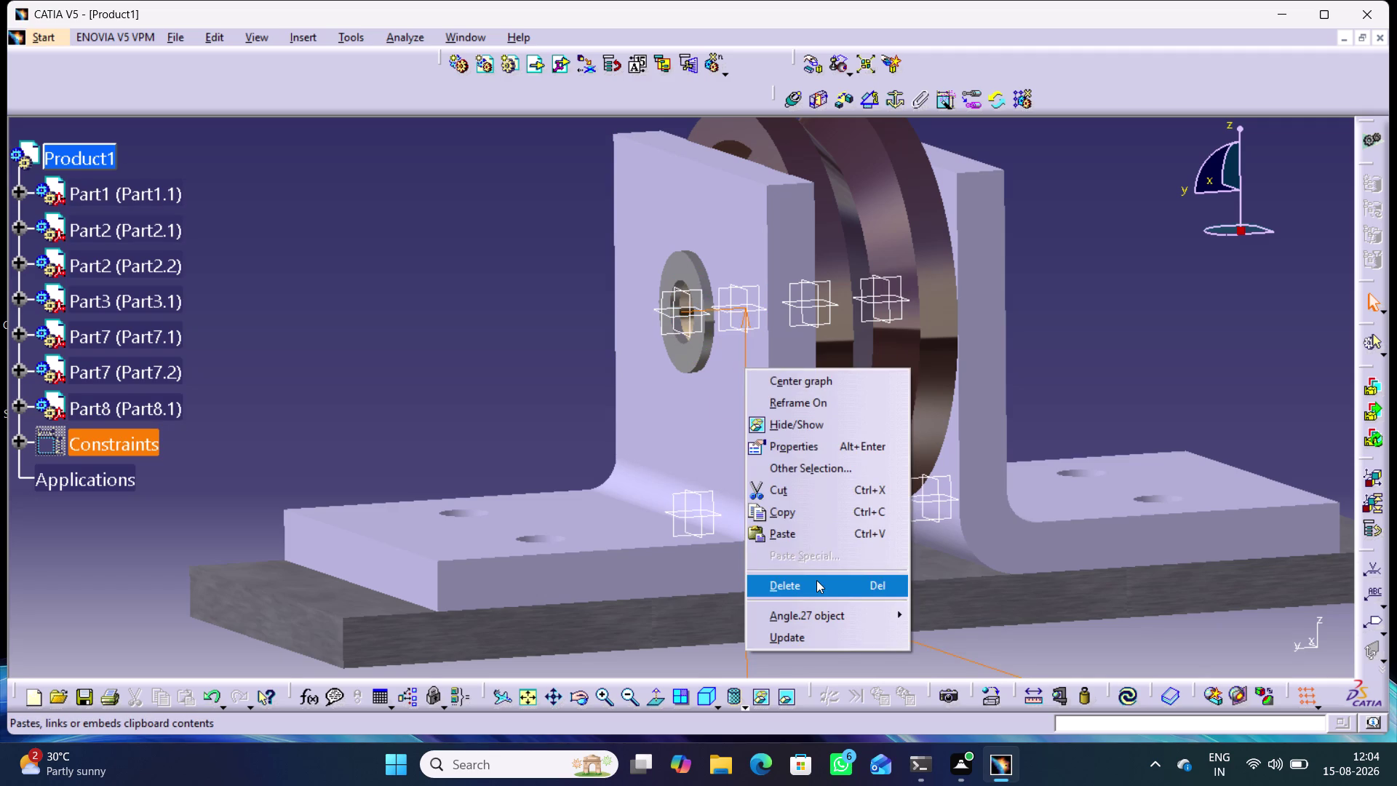
click(529, 354)
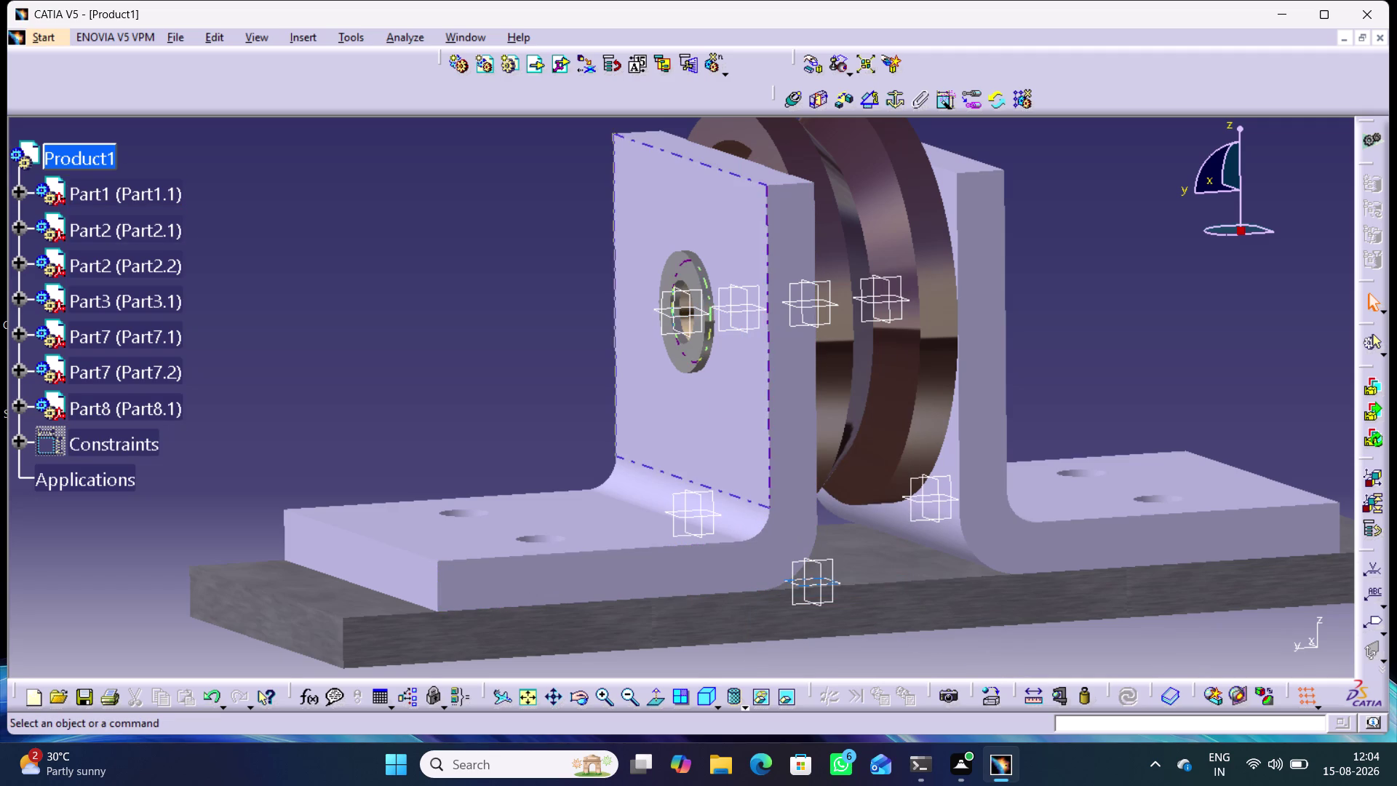
click(540, 338)
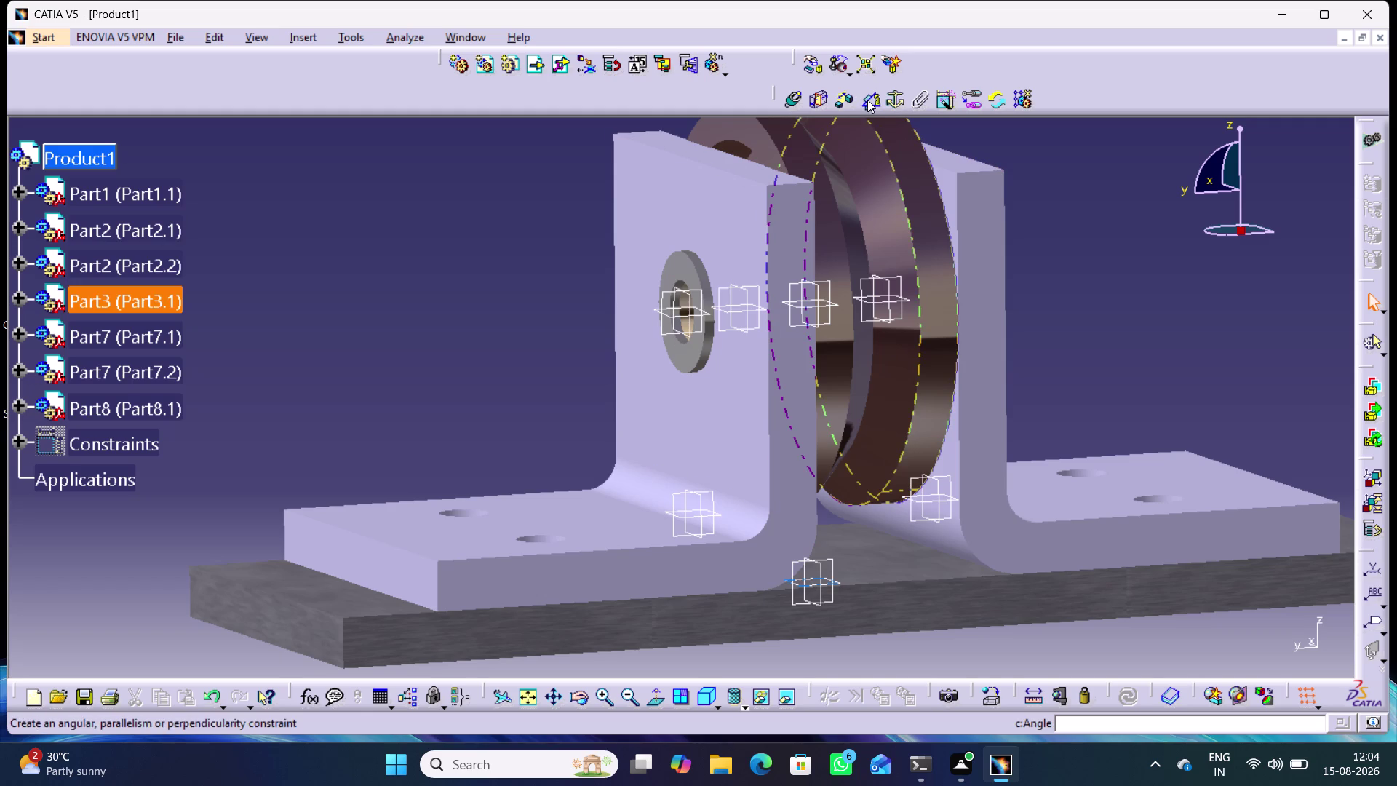
Begin an angle constraint, abandon the first plane picks and restart the tool.
click(867, 100)
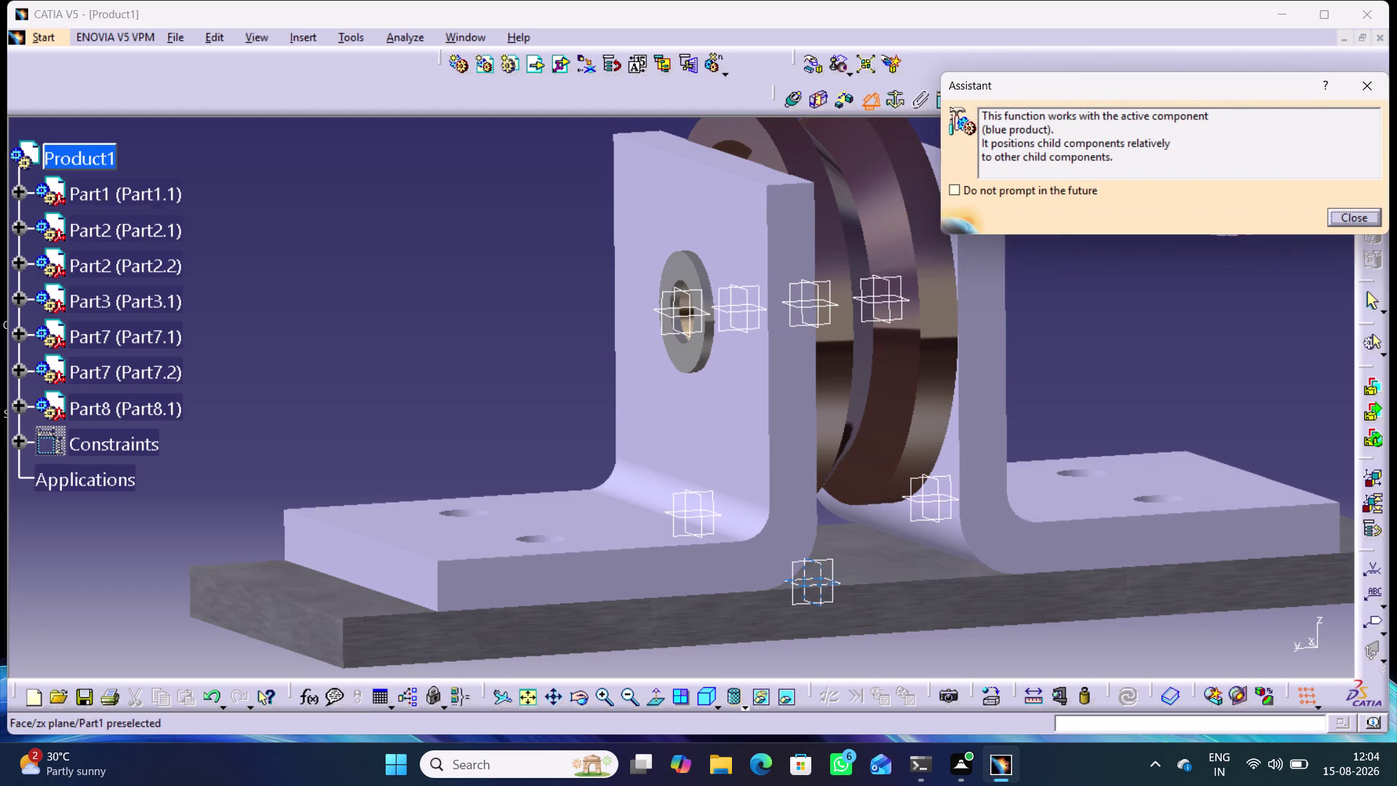
click(801, 587)
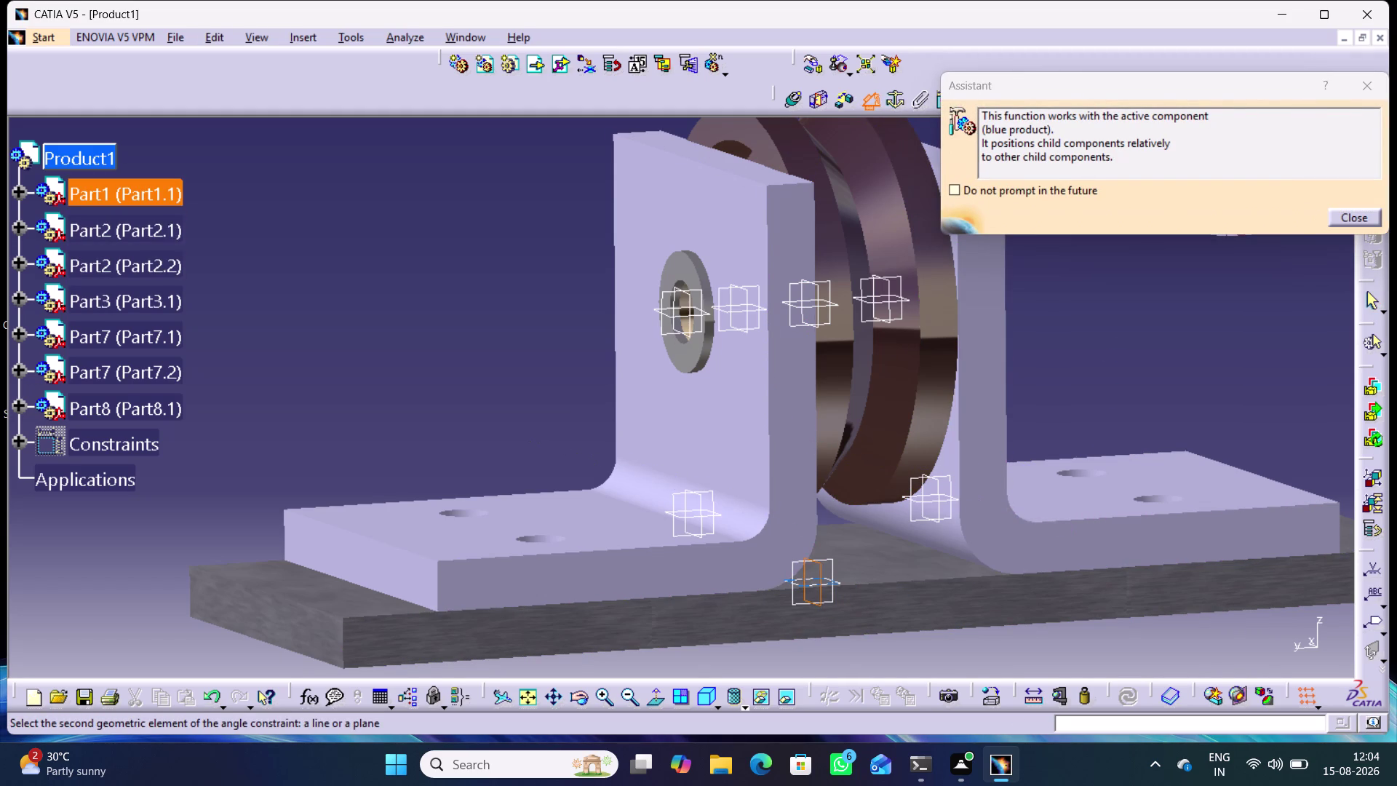
click(868, 101)
click(564, 218)
click(871, 95)
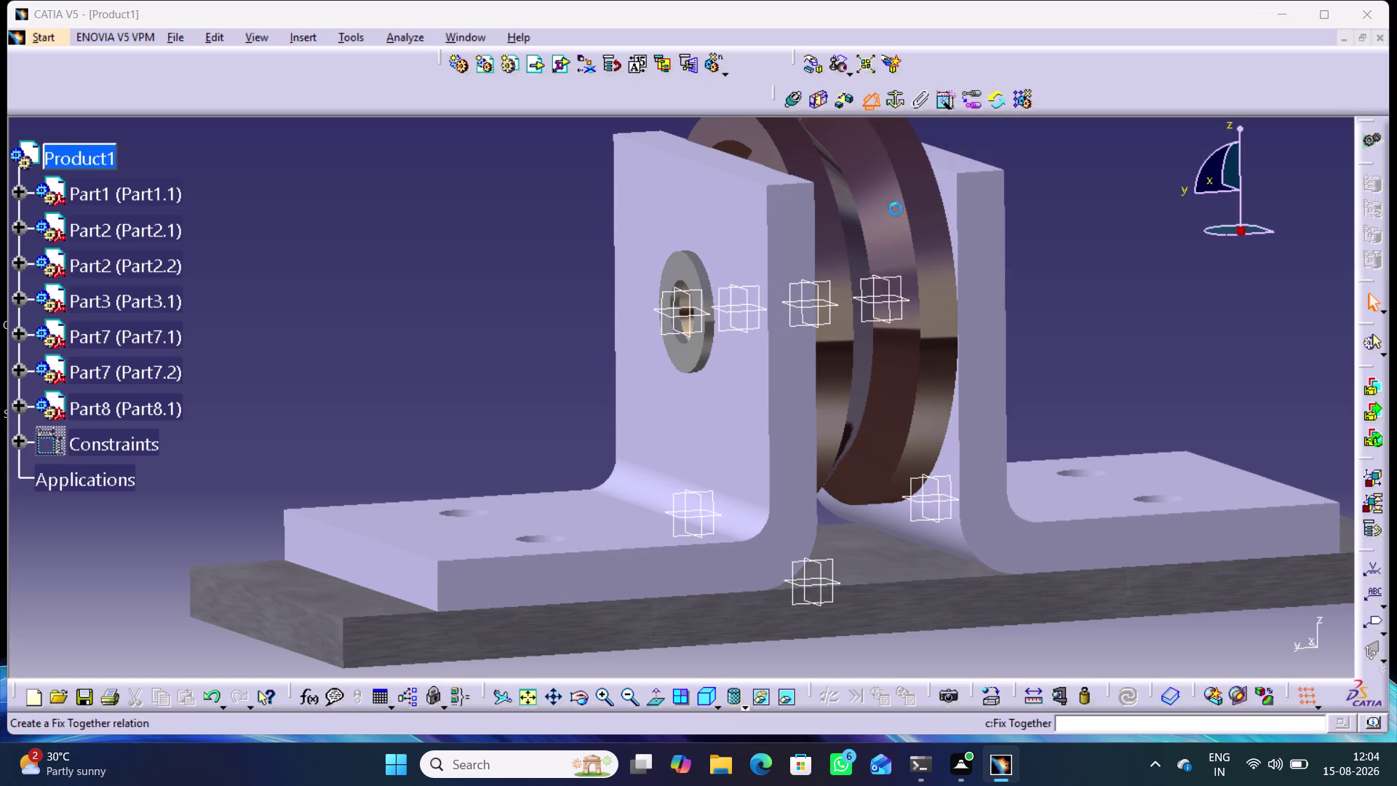
Constrain the Part1 and Part8 planes at 0 degrees, changing 2.981° to 0.
click(811, 587)
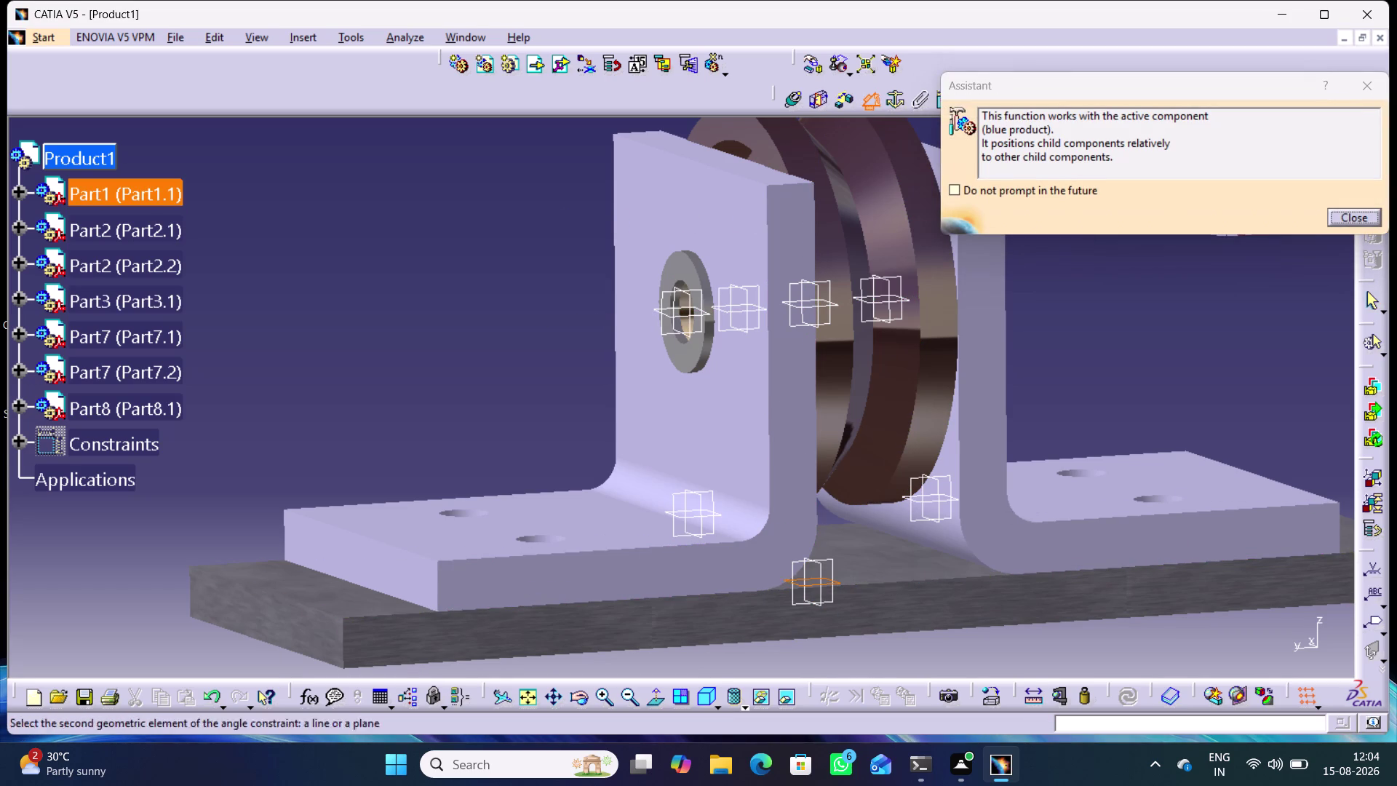
click(685, 314)
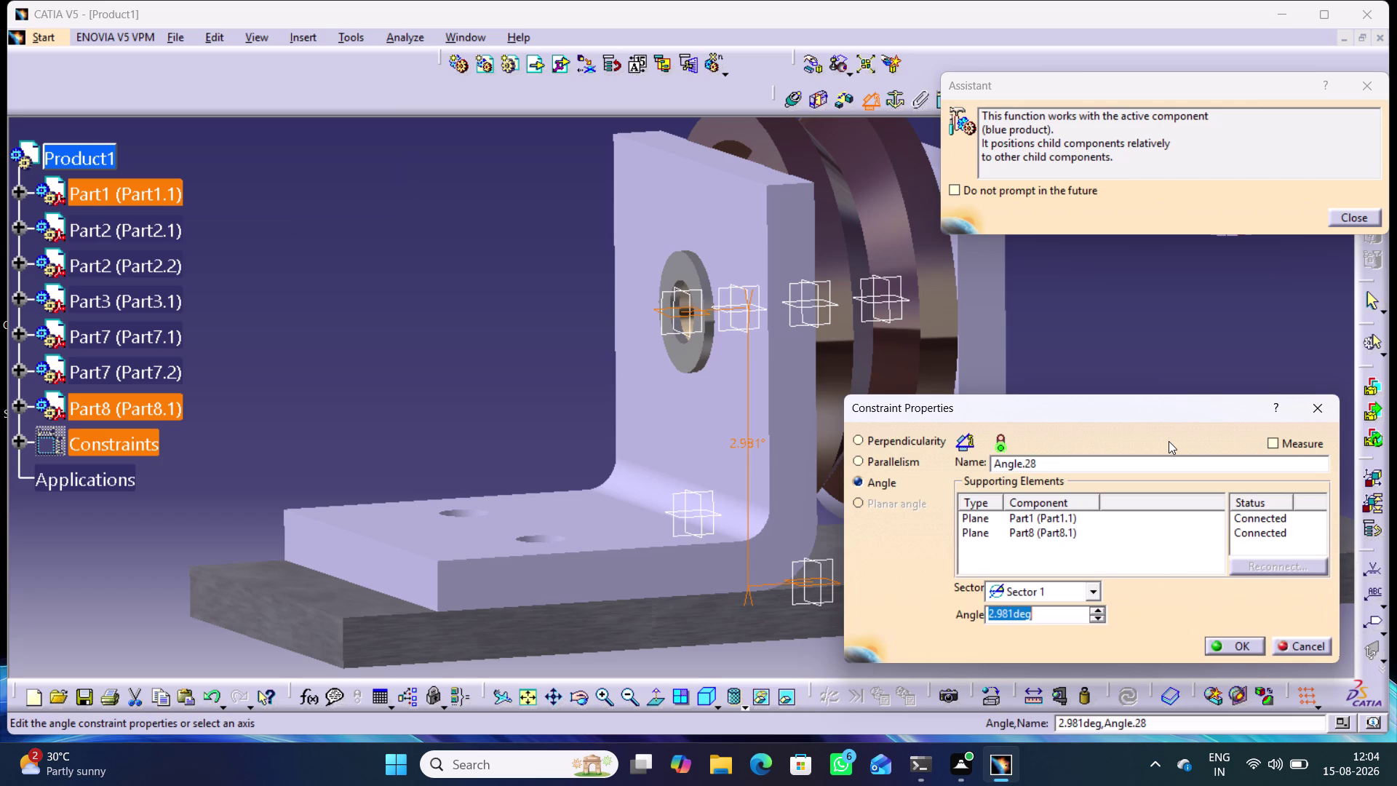
middle_drag(506, 370, 611, 393)
right_drag(506, 370, 612, 382)
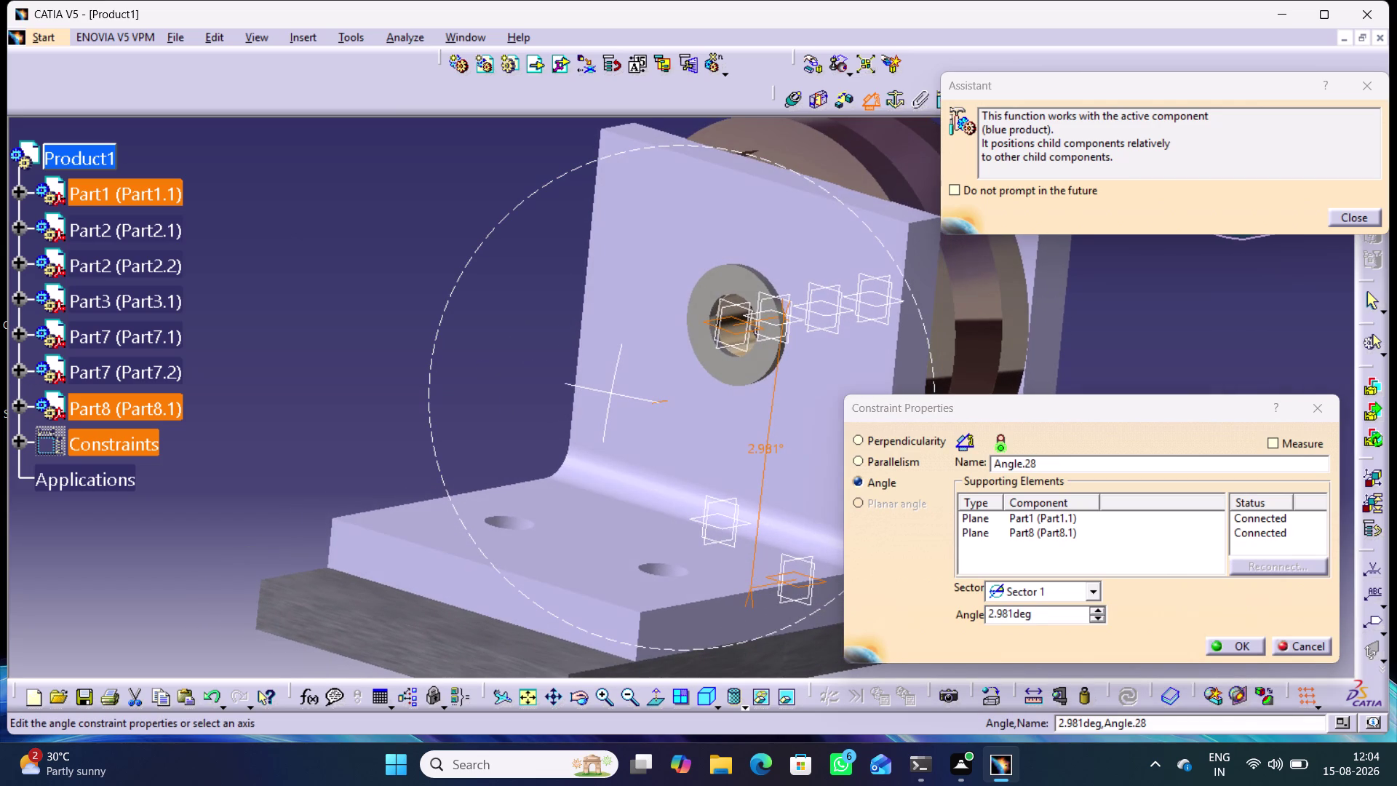
drag(1049, 613, 987, 620)
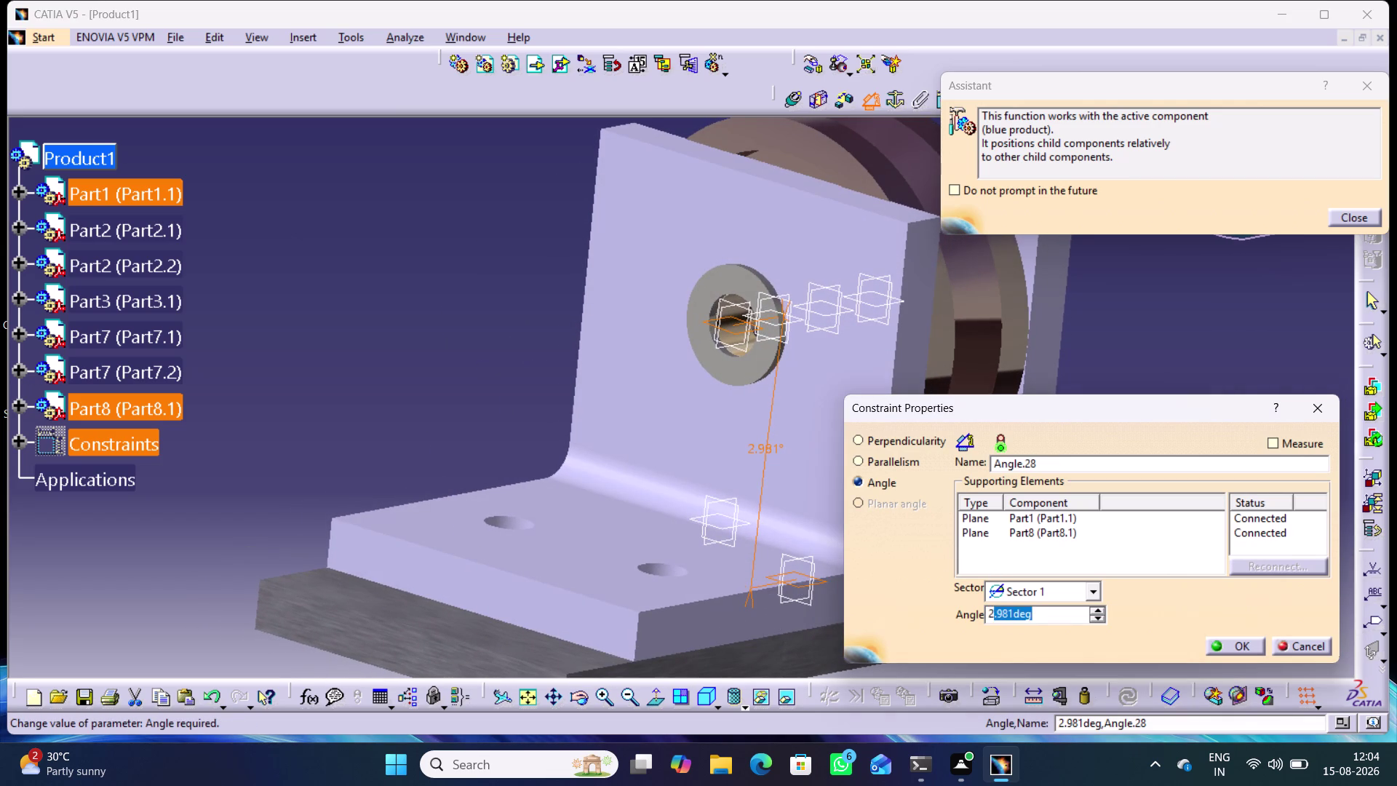
drag(987, 620, 968, 621)
key(0)
key(Return)
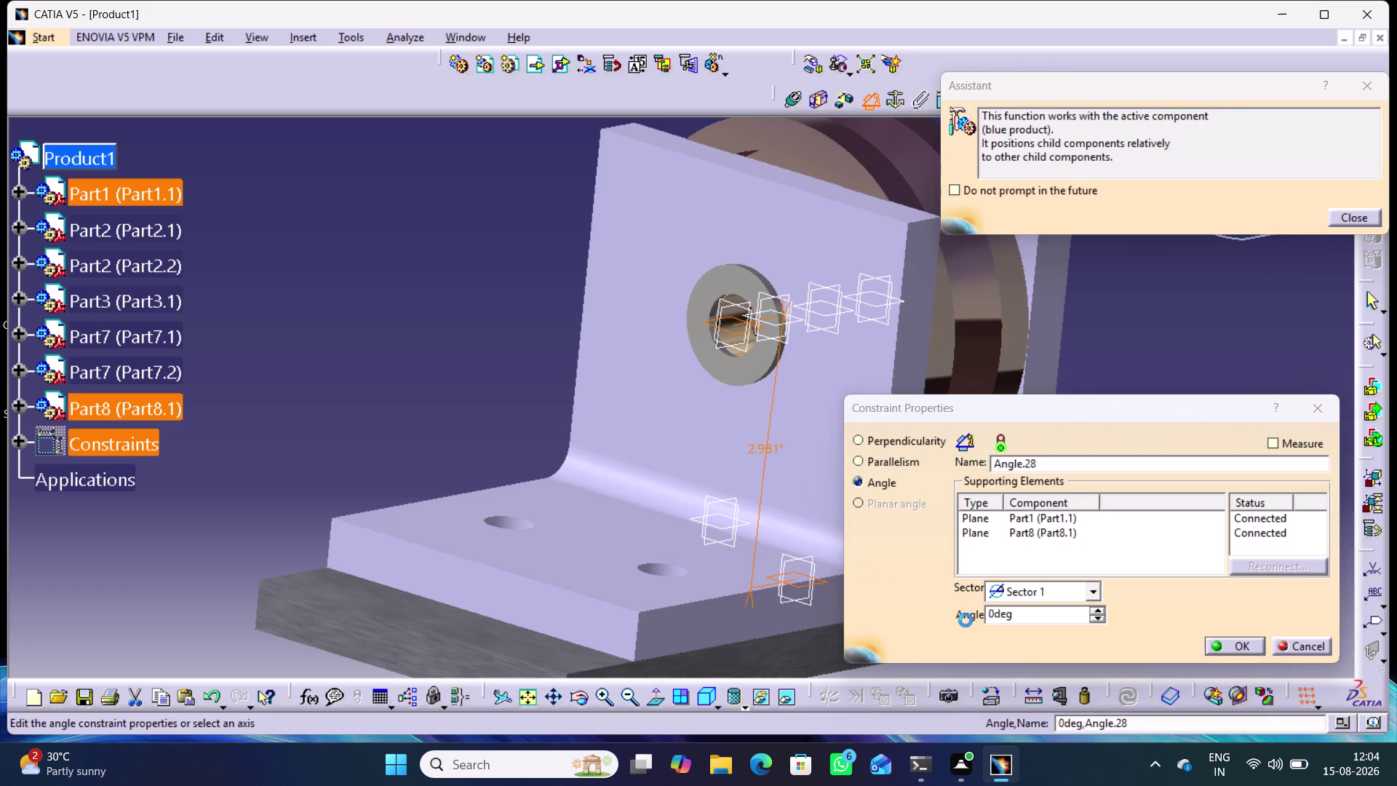
click(506, 381)
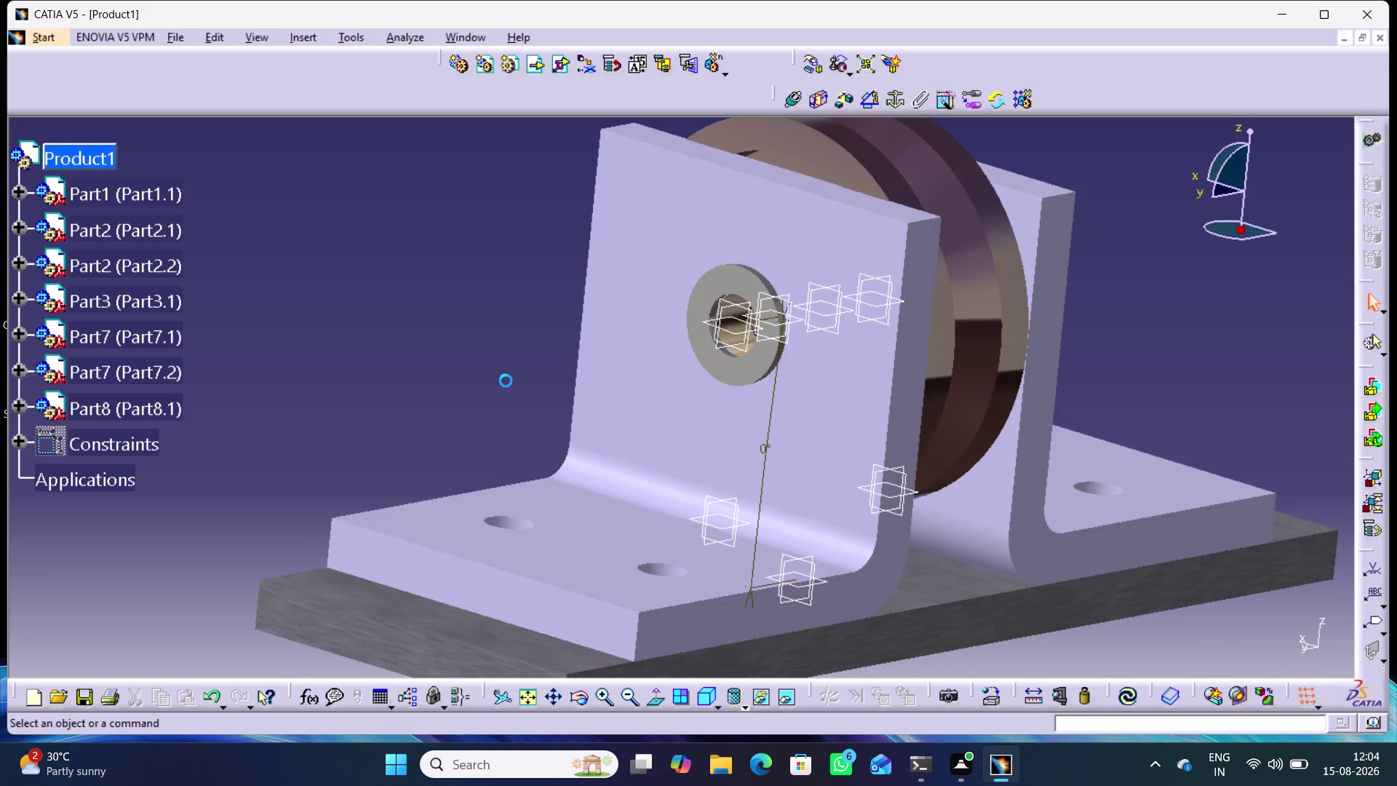
right_click(761, 445)
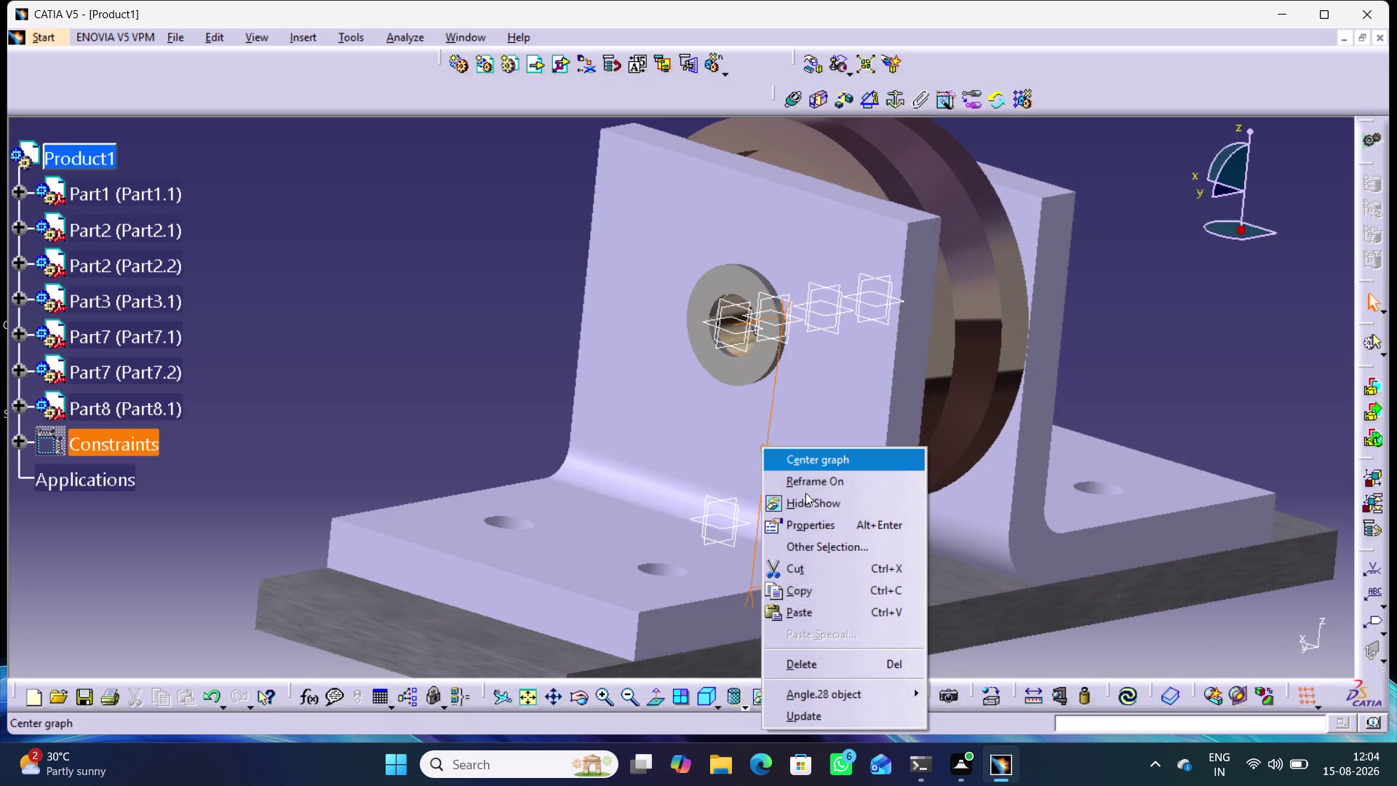
Hide the 0° constraint and define Angle.29, Part8 to Part1, Sector 2 at 182.981°.
click(819, 667)
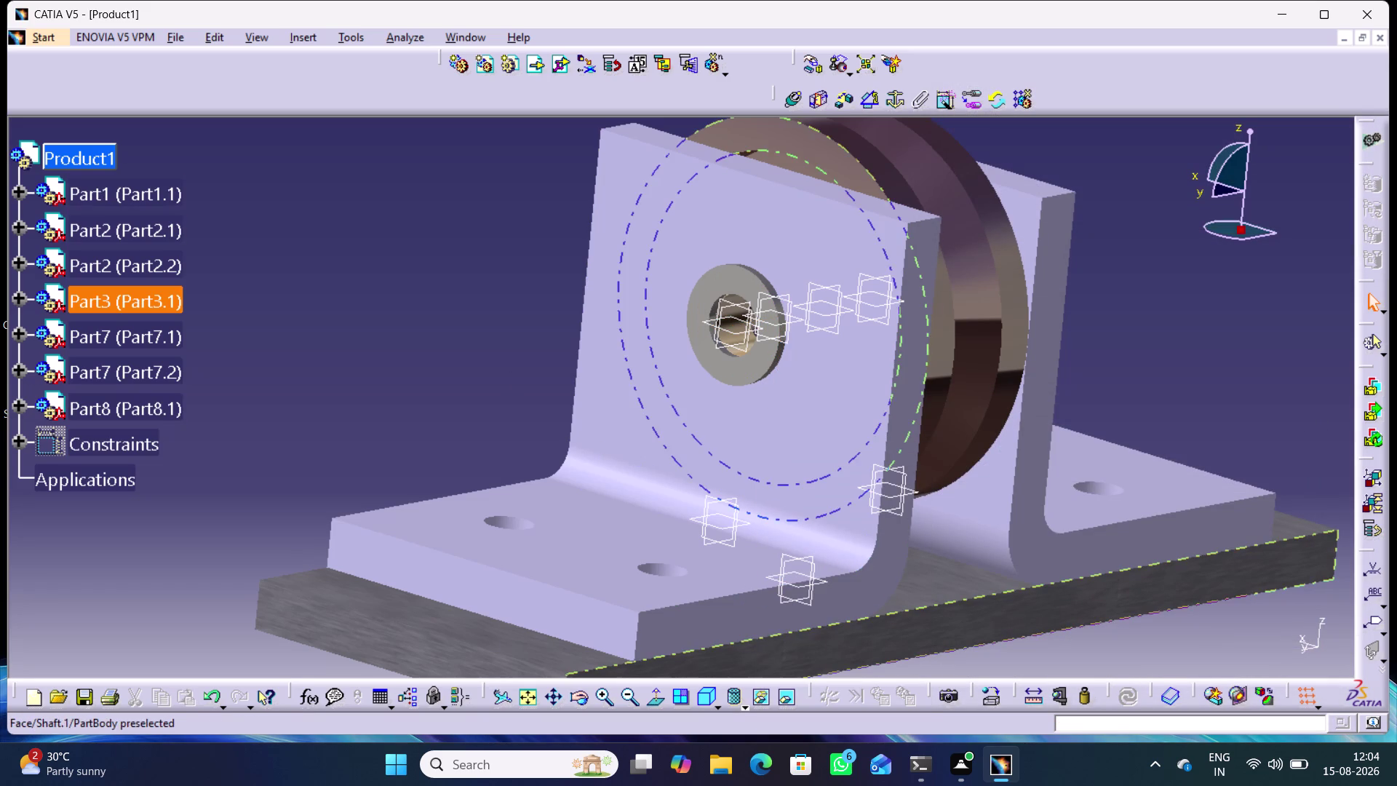
click(872, 102)
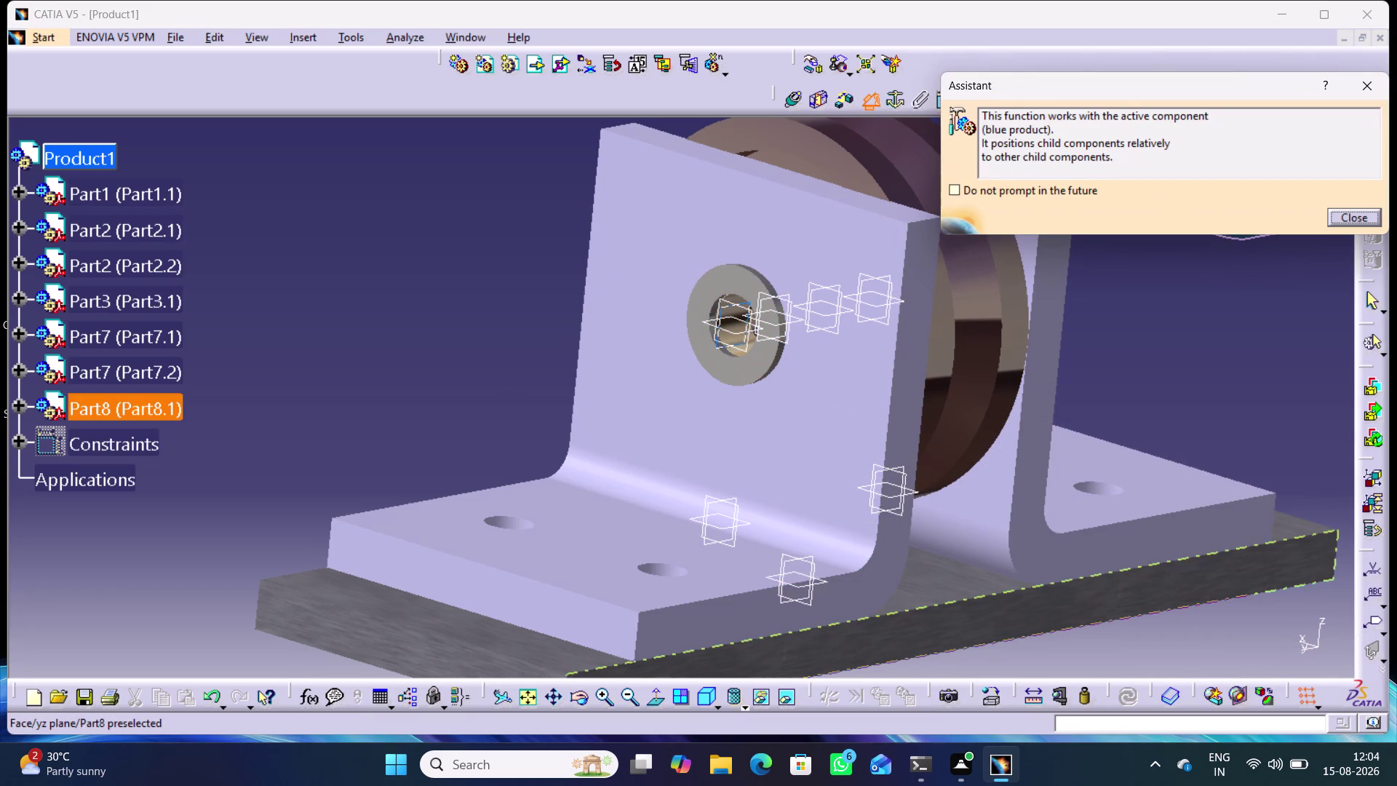
click(736, 332)
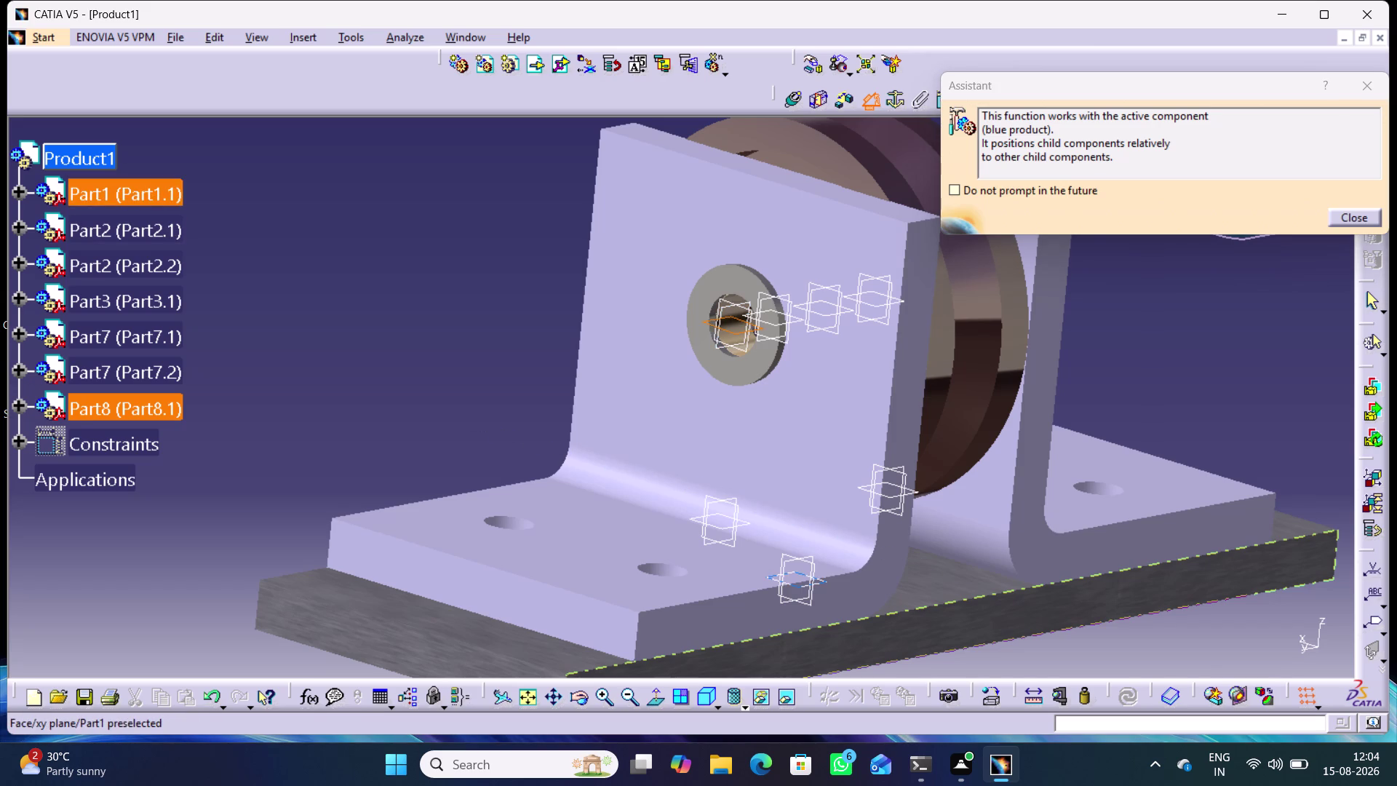
click(799, 585)
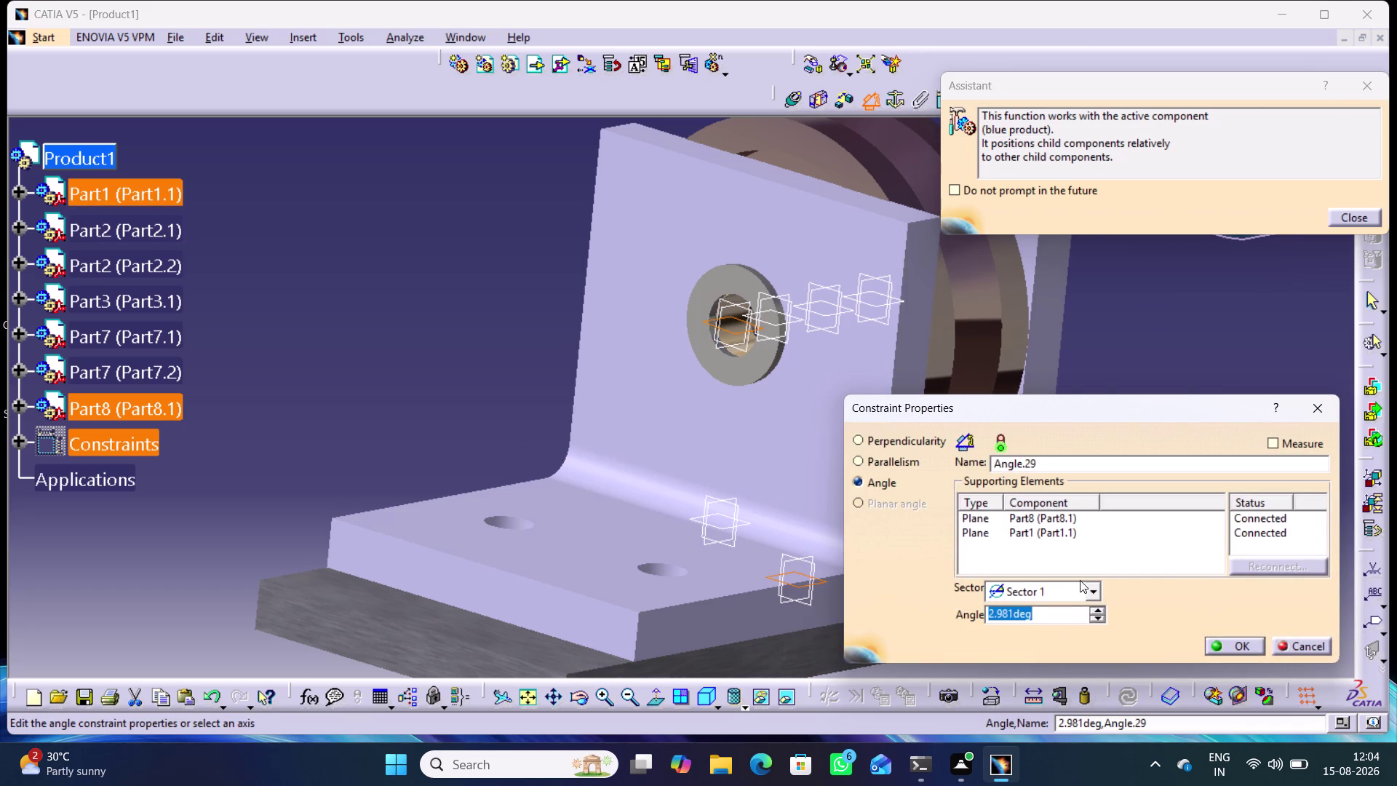
click(1098, 592)
click(1025, 633)
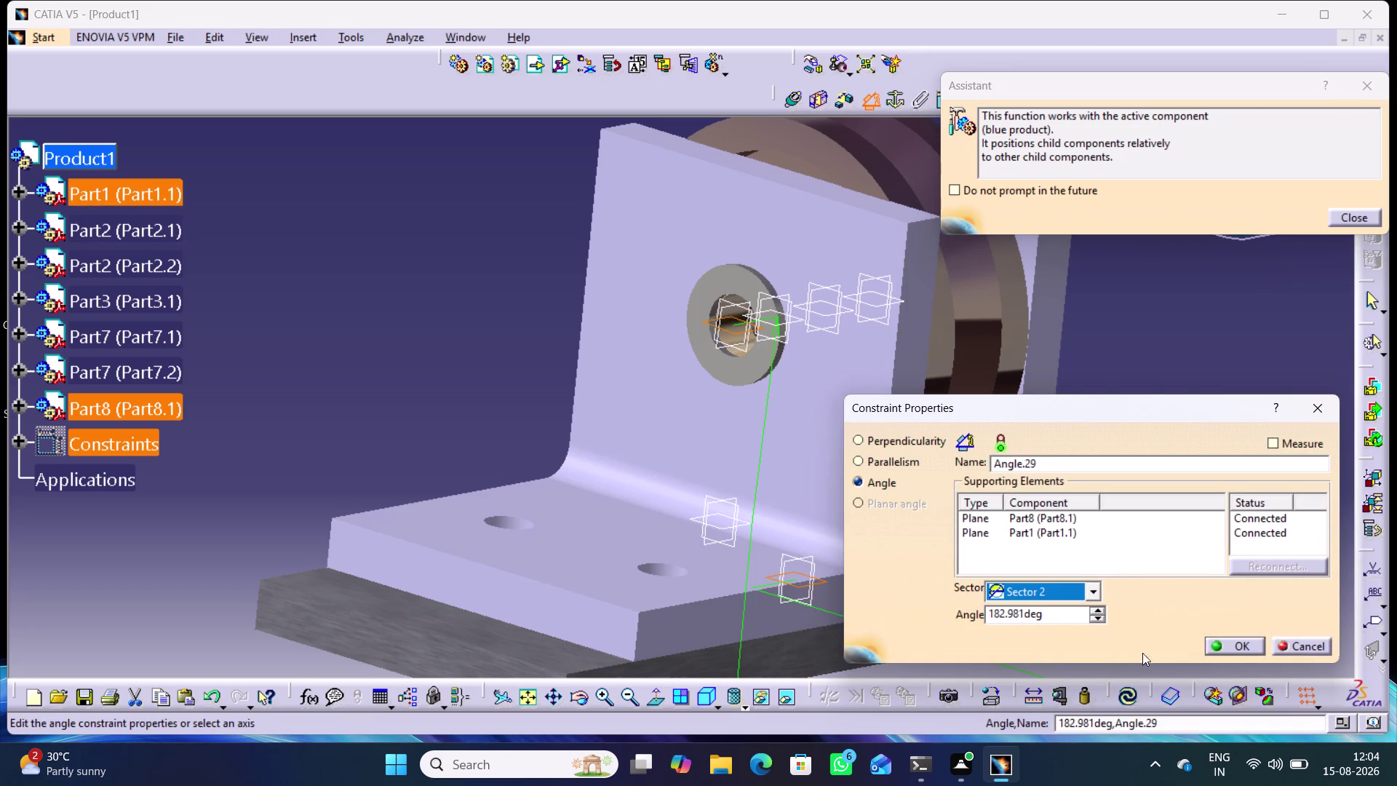
click(1227, 645)
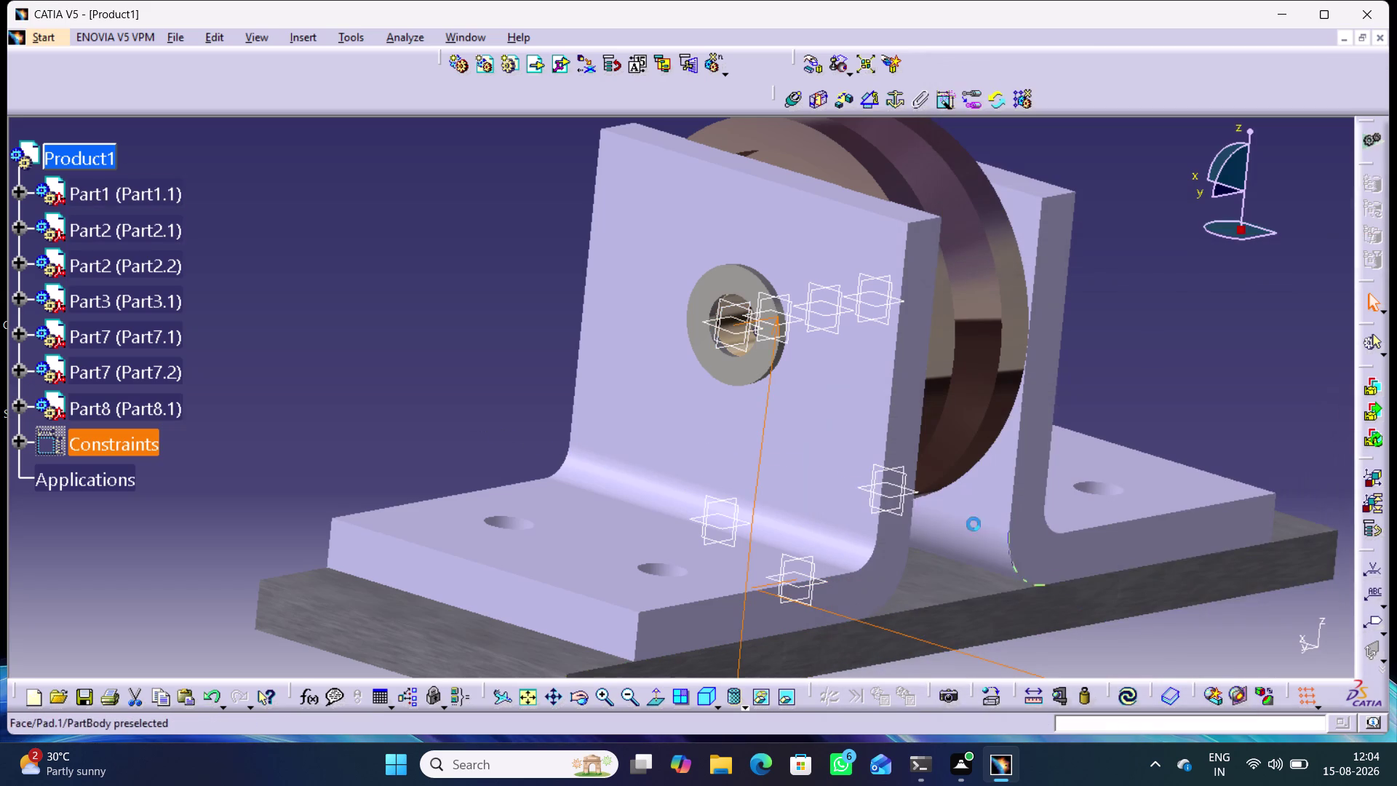
click(538, 376)
Zoom out to show the Angle.29 dimension and change it to 200°.
middle_drag(520, 414, 519, 414)
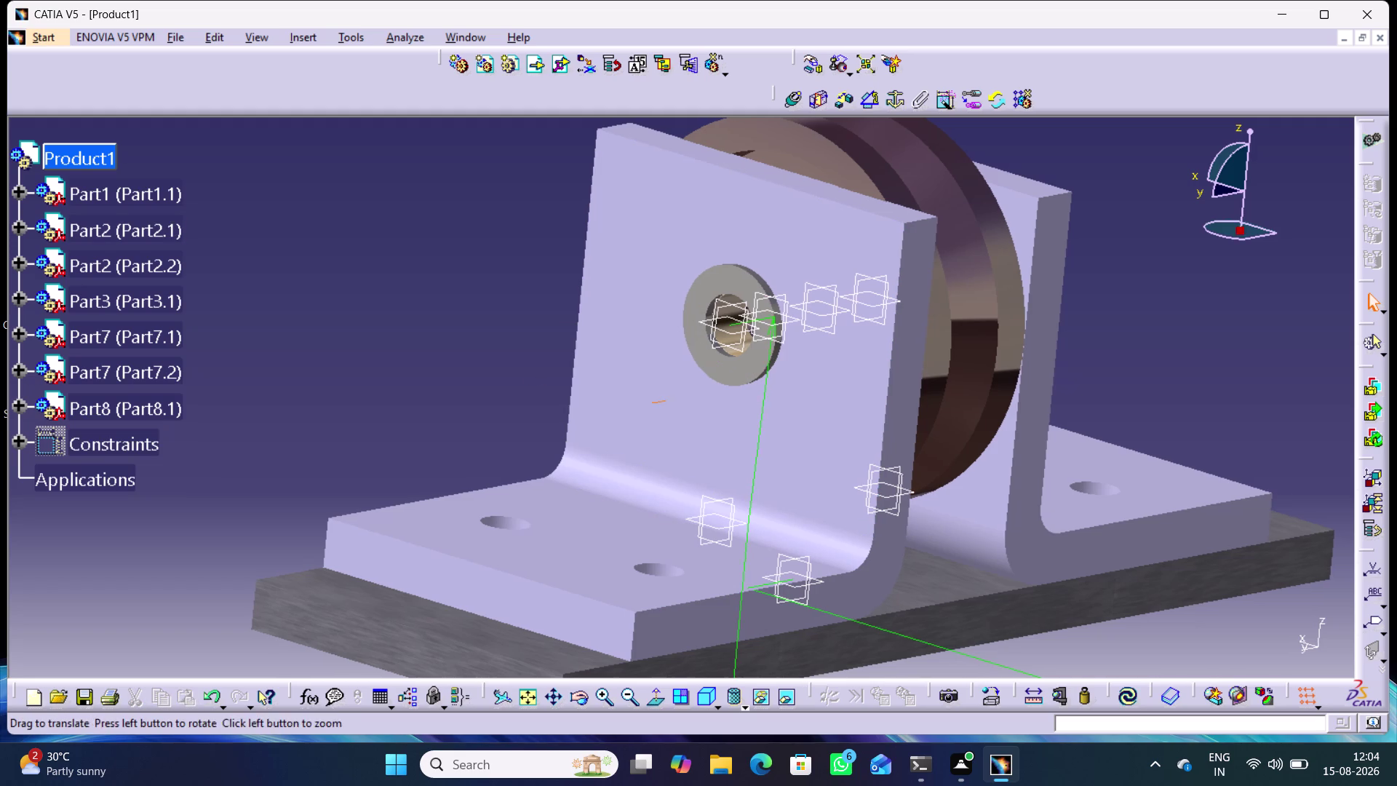
middle_drag(519, 415, 605, 492)
right_drag(516, 413, 451, 341)
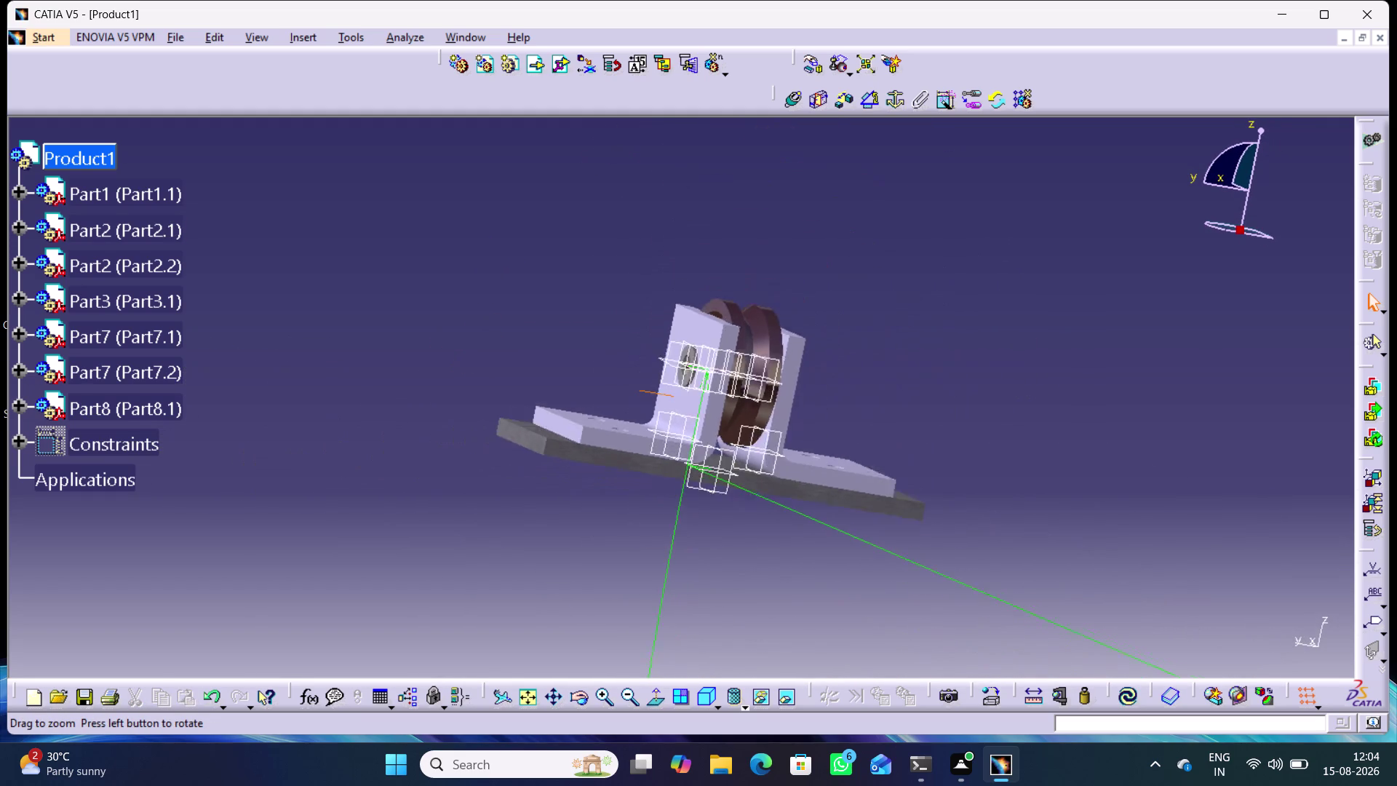
middle_drag(606, 492, 908, 698)
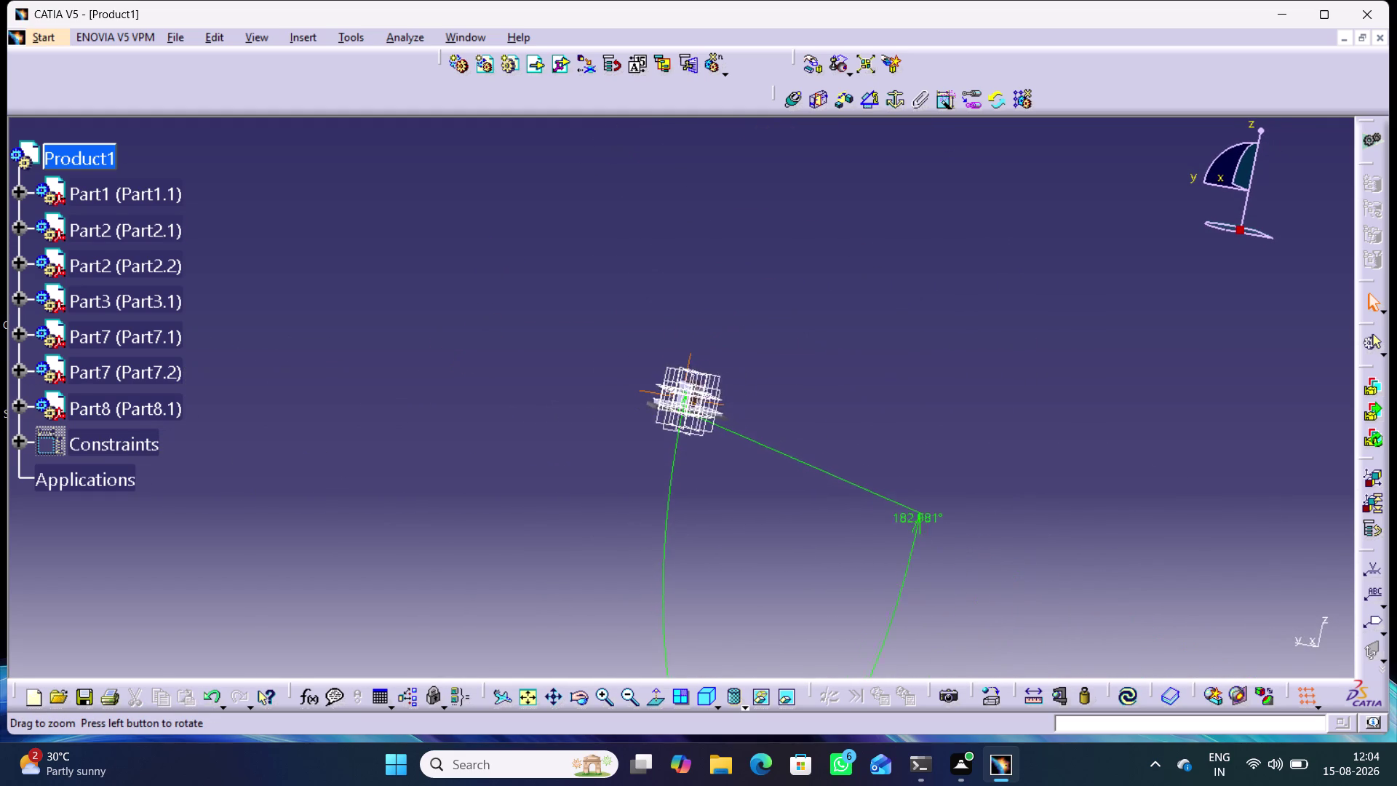
middle_drag(909, 698, 979, 745)
middle_drag(981, 732, 978, 715)
middle_drag(764, 554, 759, 520)
right_click(764, 554)
double_click(901, 510)
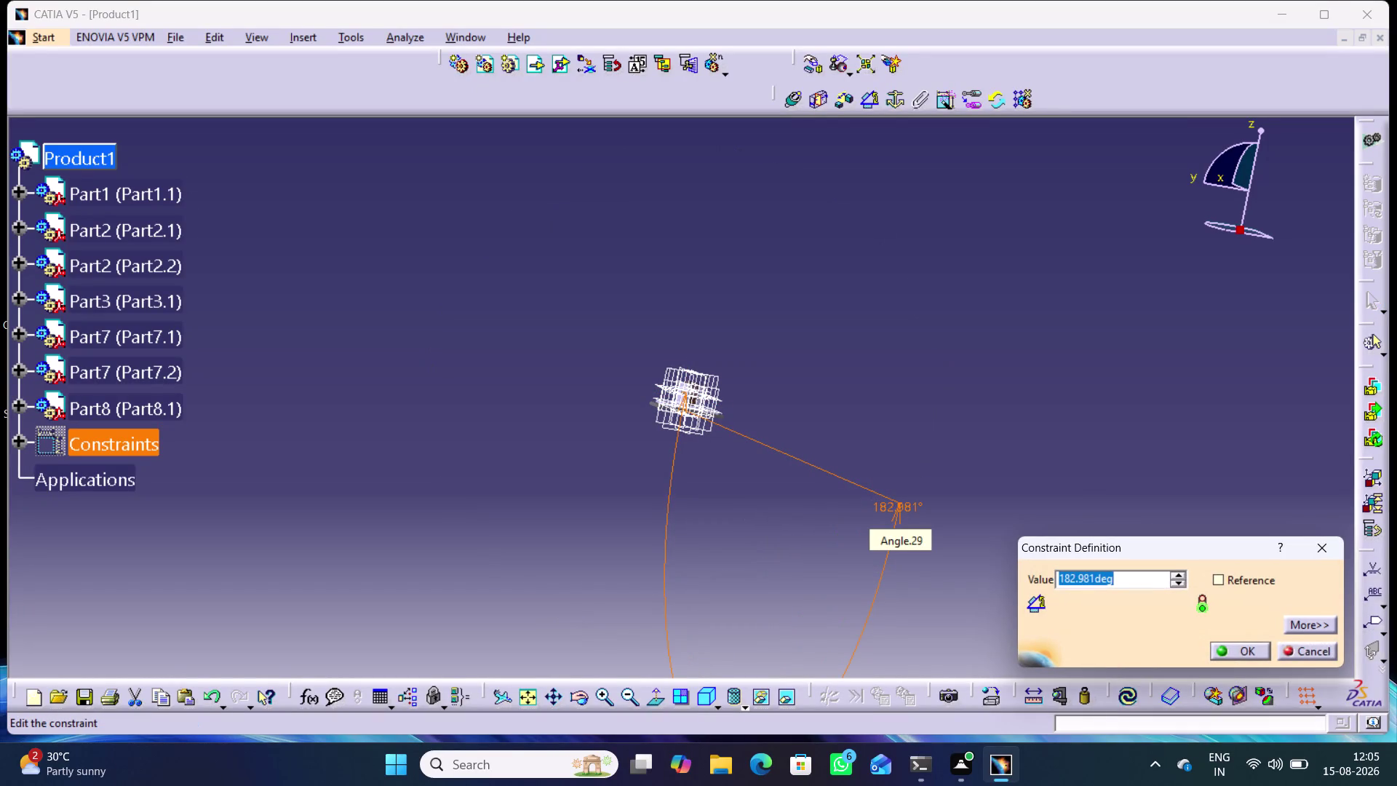
text(200)
key(Return)
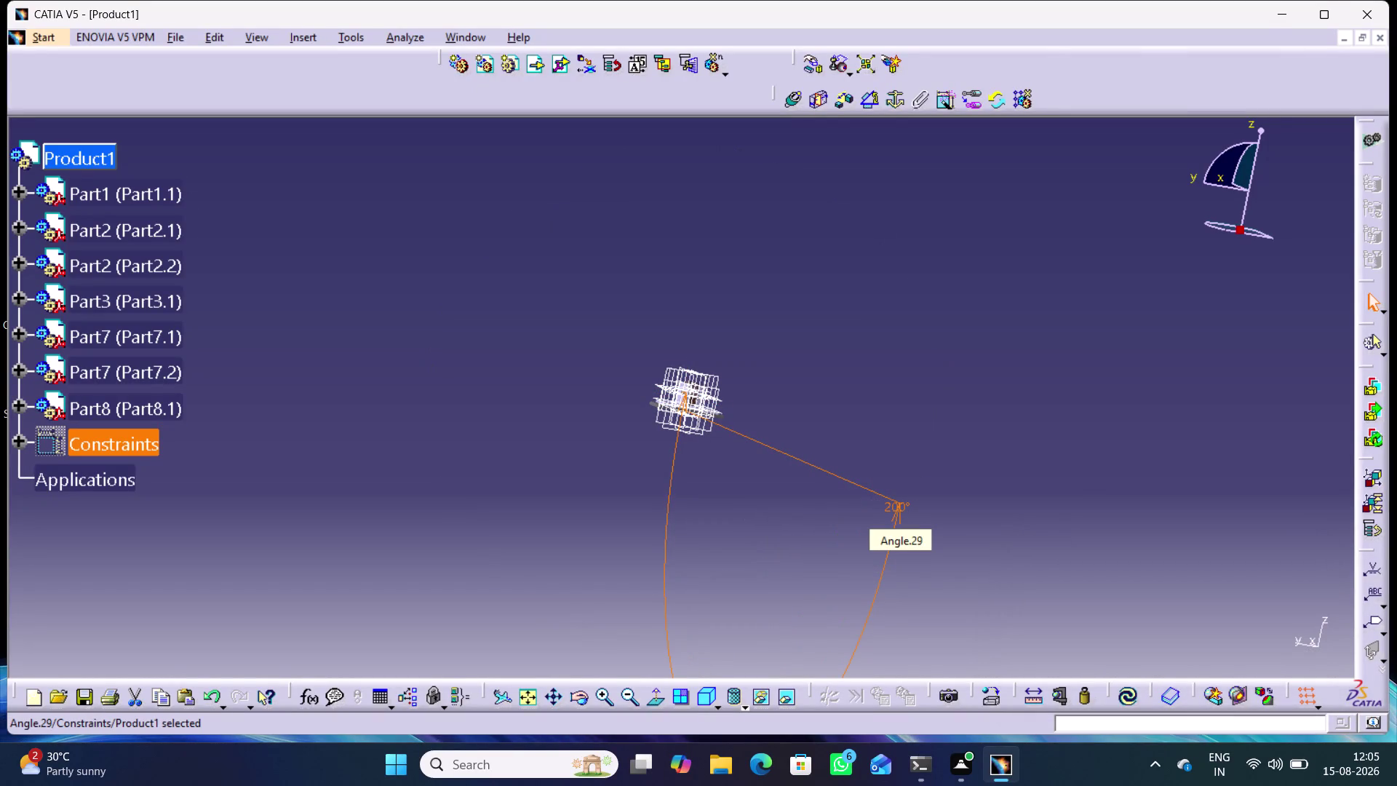
Re-edit the Angle.29 value to 182°.
click(948, 465)
double_click(891, 510)
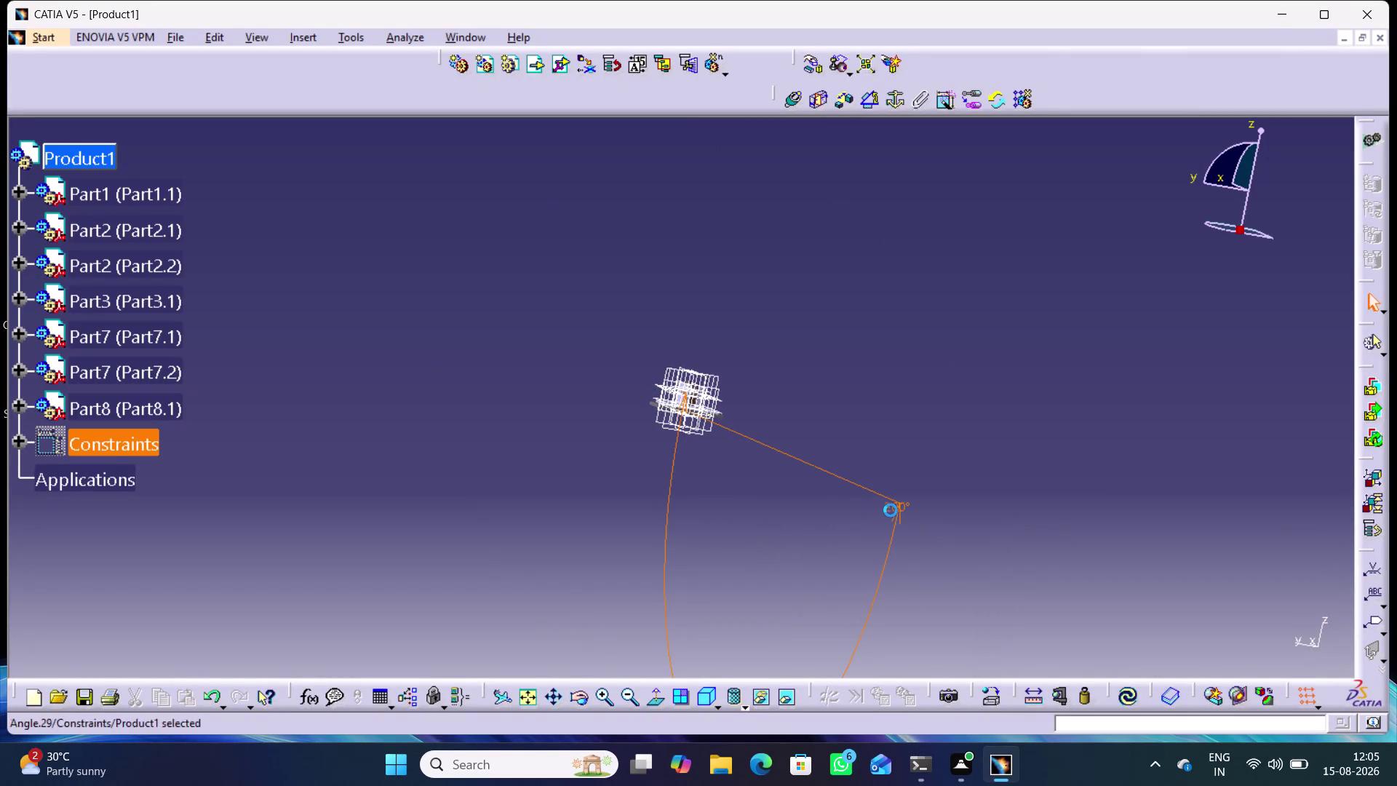
text(1)
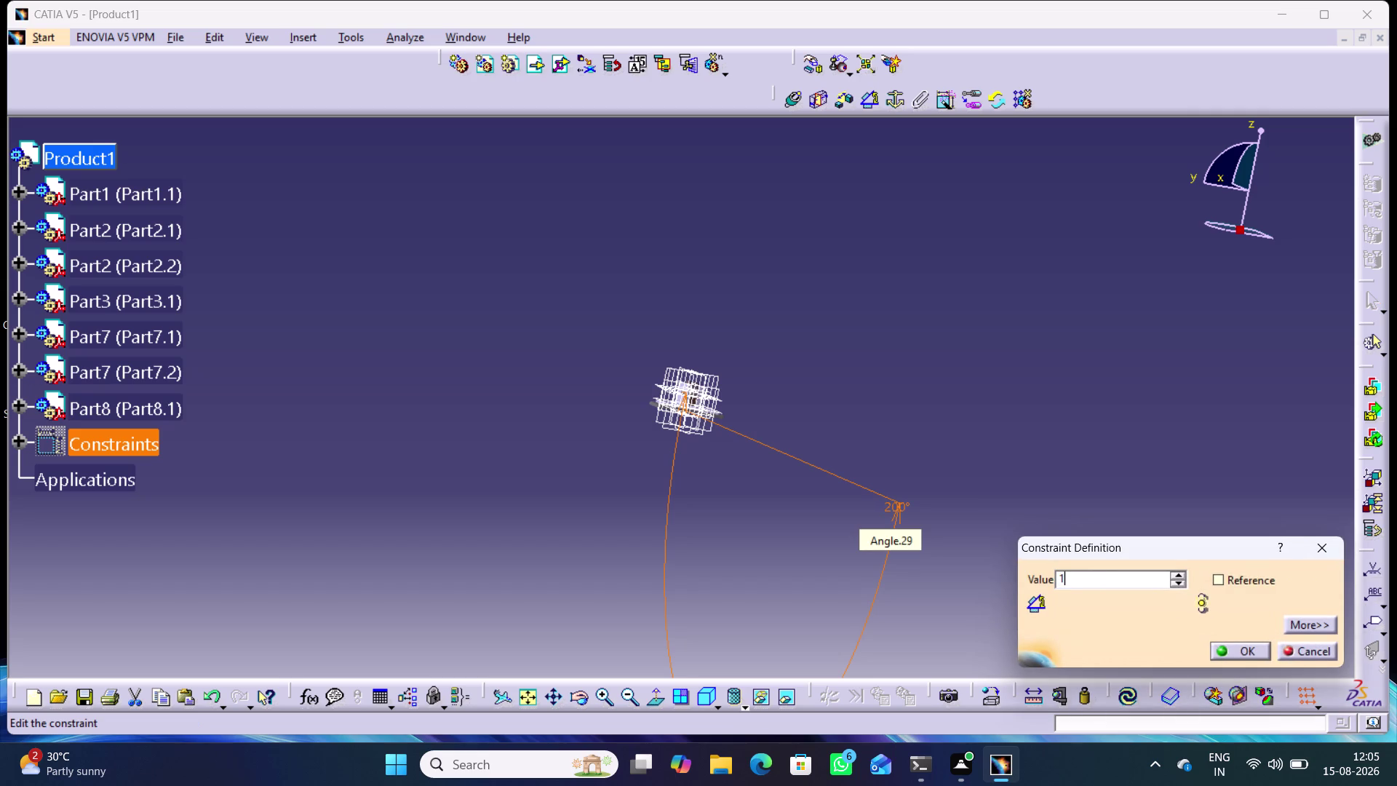
text(82)
key(Return)
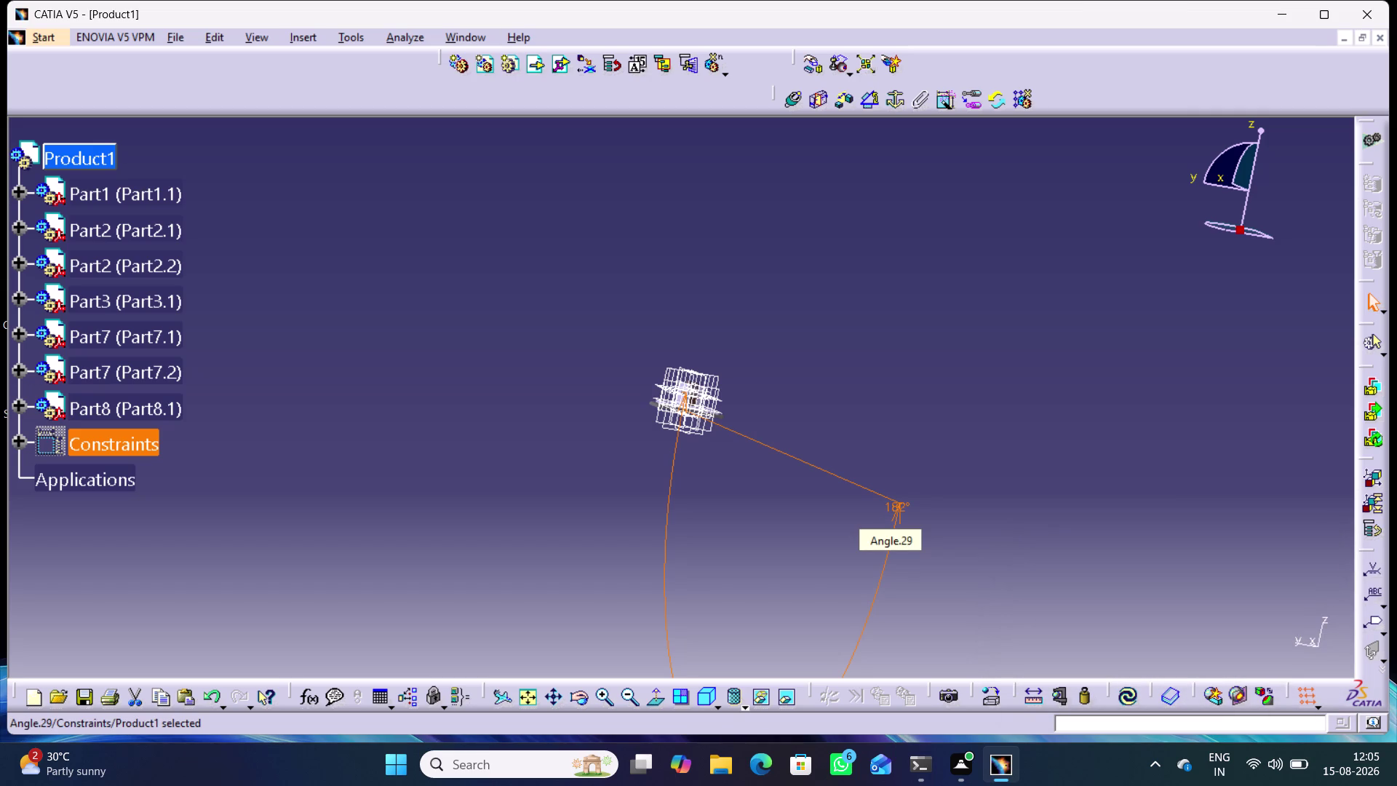
Delete the Angle.29 constraint from the assembly.
click(922, 492)
right_click(894, 509)
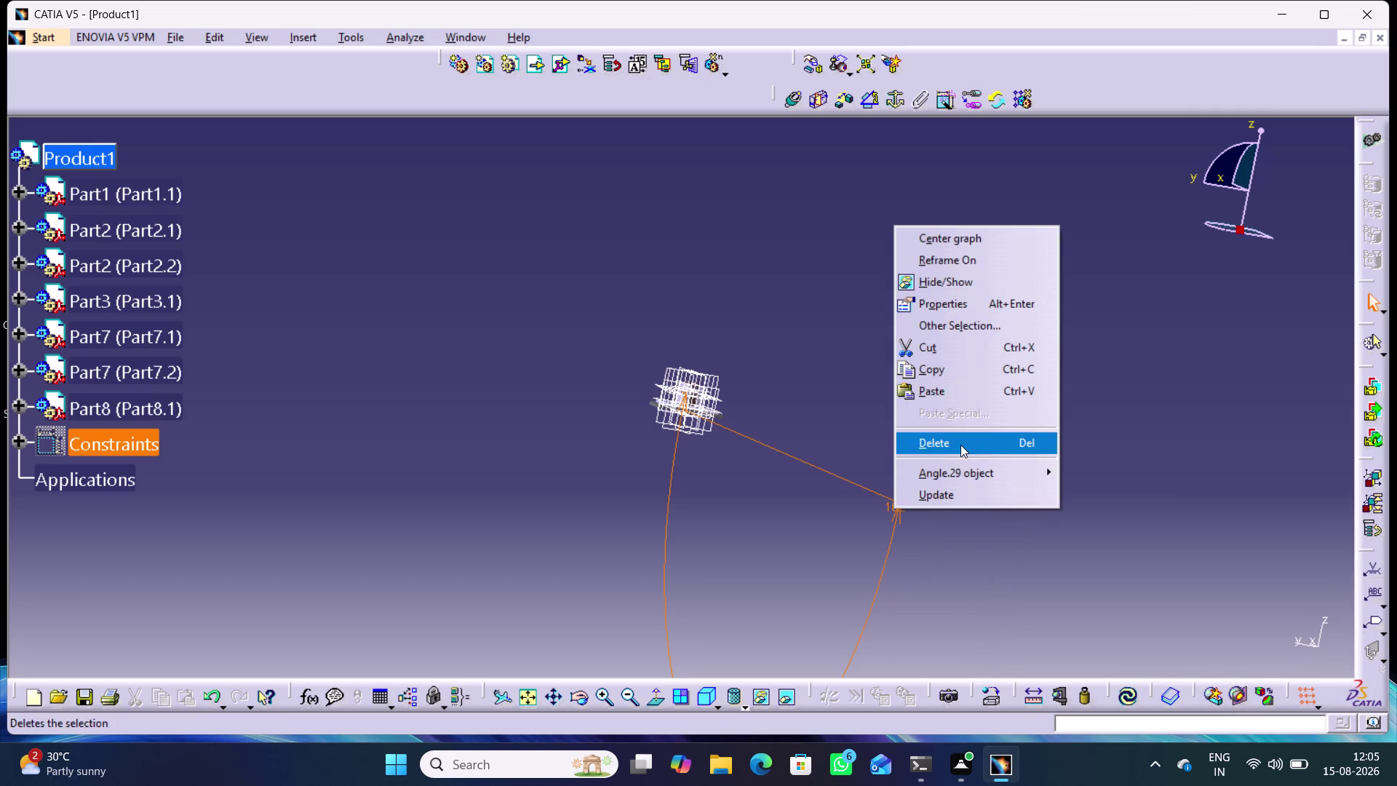
click(958, 441)
middle_drag(880, 412, 858, 300)
Zoom in and centre the view on the bracket, pulley and bracket hole.
right_click(879, 412)
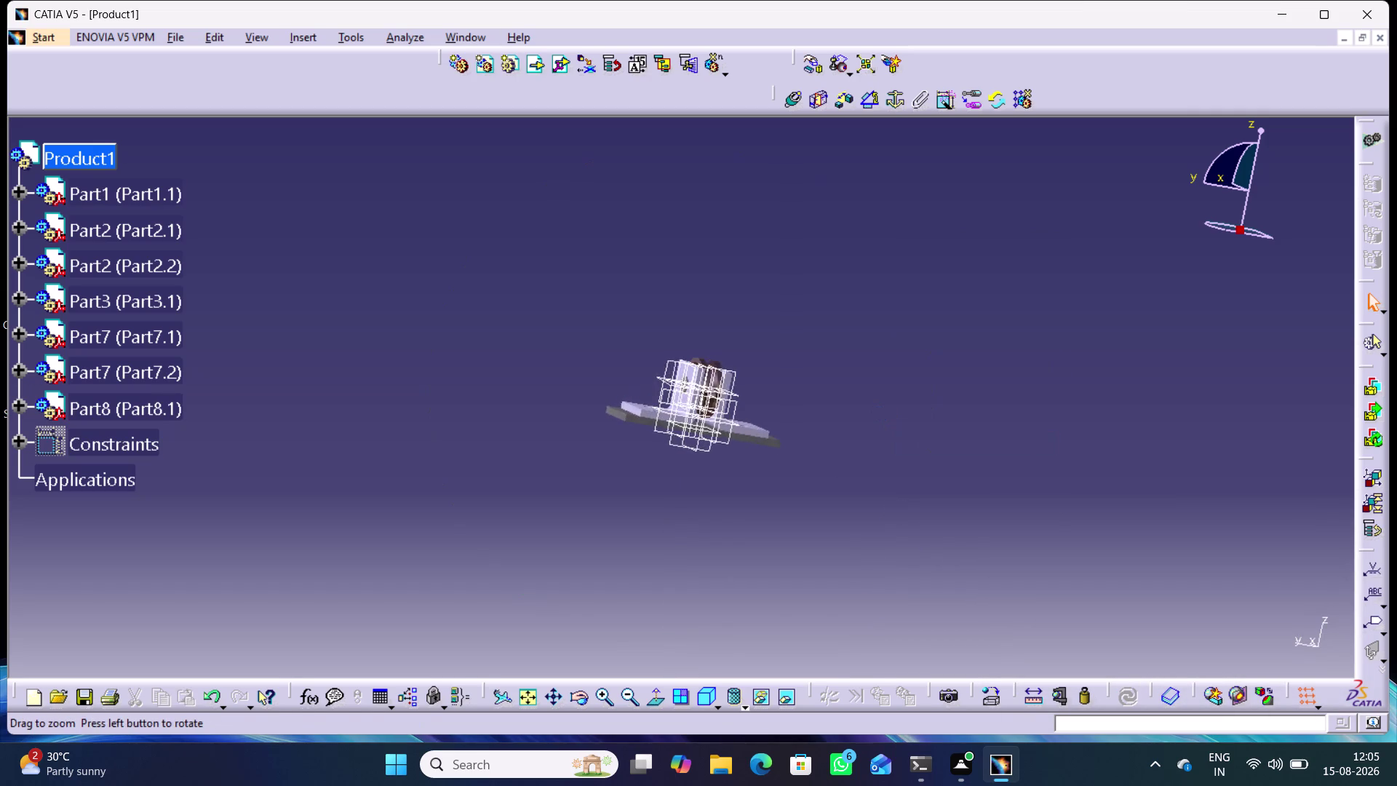
middle_drag(864, 285, 876, 248)
middle_drag(860, 348, 927, 480)
middle_drag(911, 517, 890, 435)
right_click(911, 517)
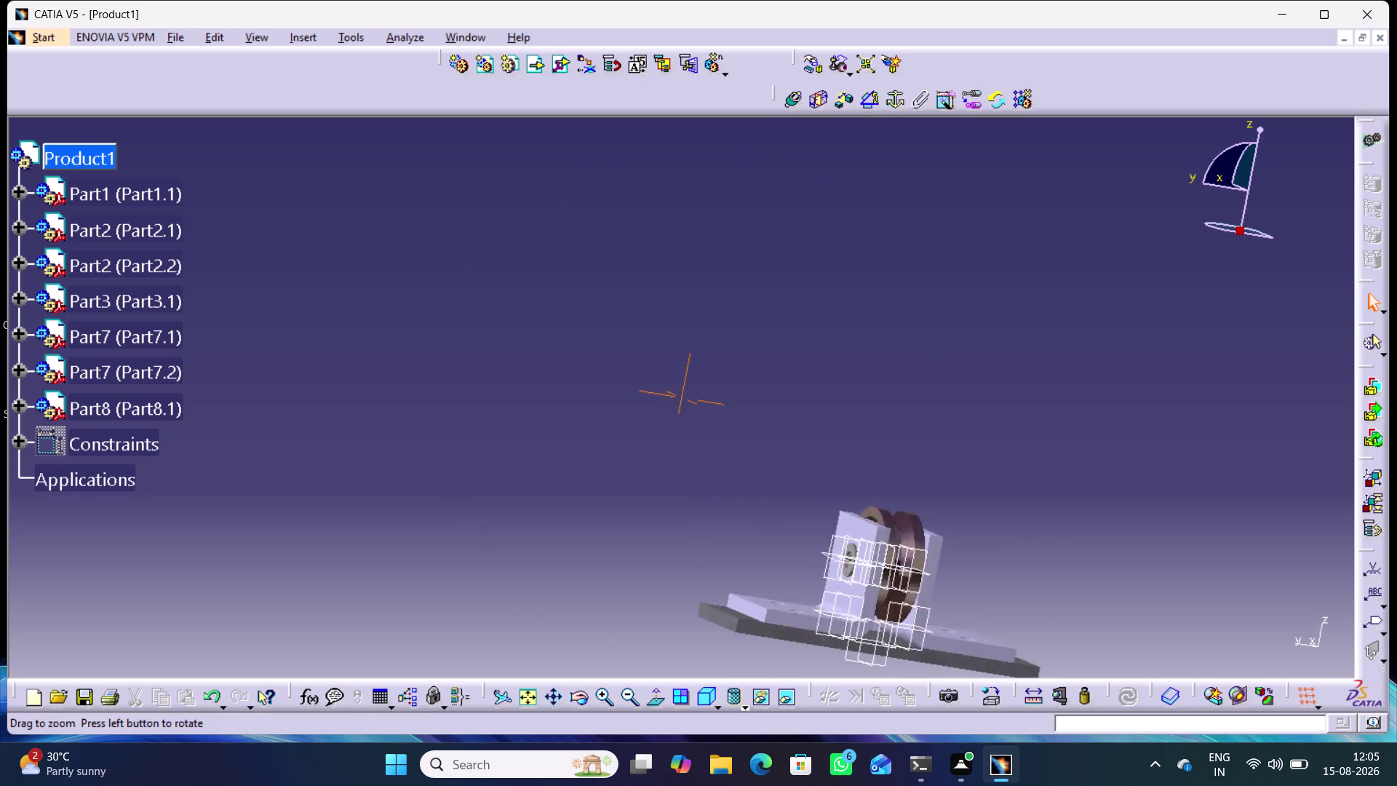
middle_drag(889, 435, 877, 363)
middle_drag(941, 476, 805, 280)
middle_drag(989, 573, 989, 564)
right_click(990, 573)
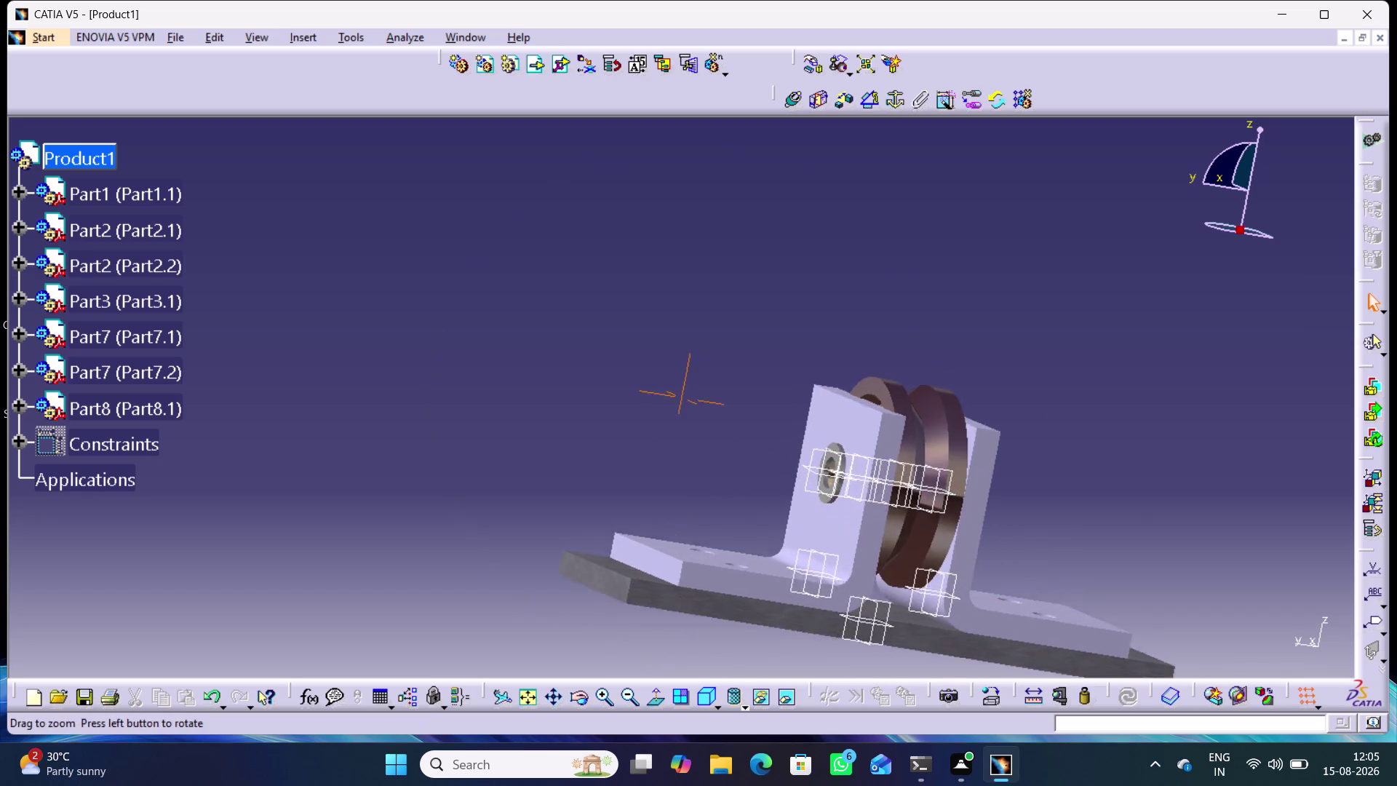
middle_drag(990, 564, 981, 513)
middle_drag(780, 564, 752, 497)
right_click(778, 564)
middle_drag(776, 524, 717, 507)
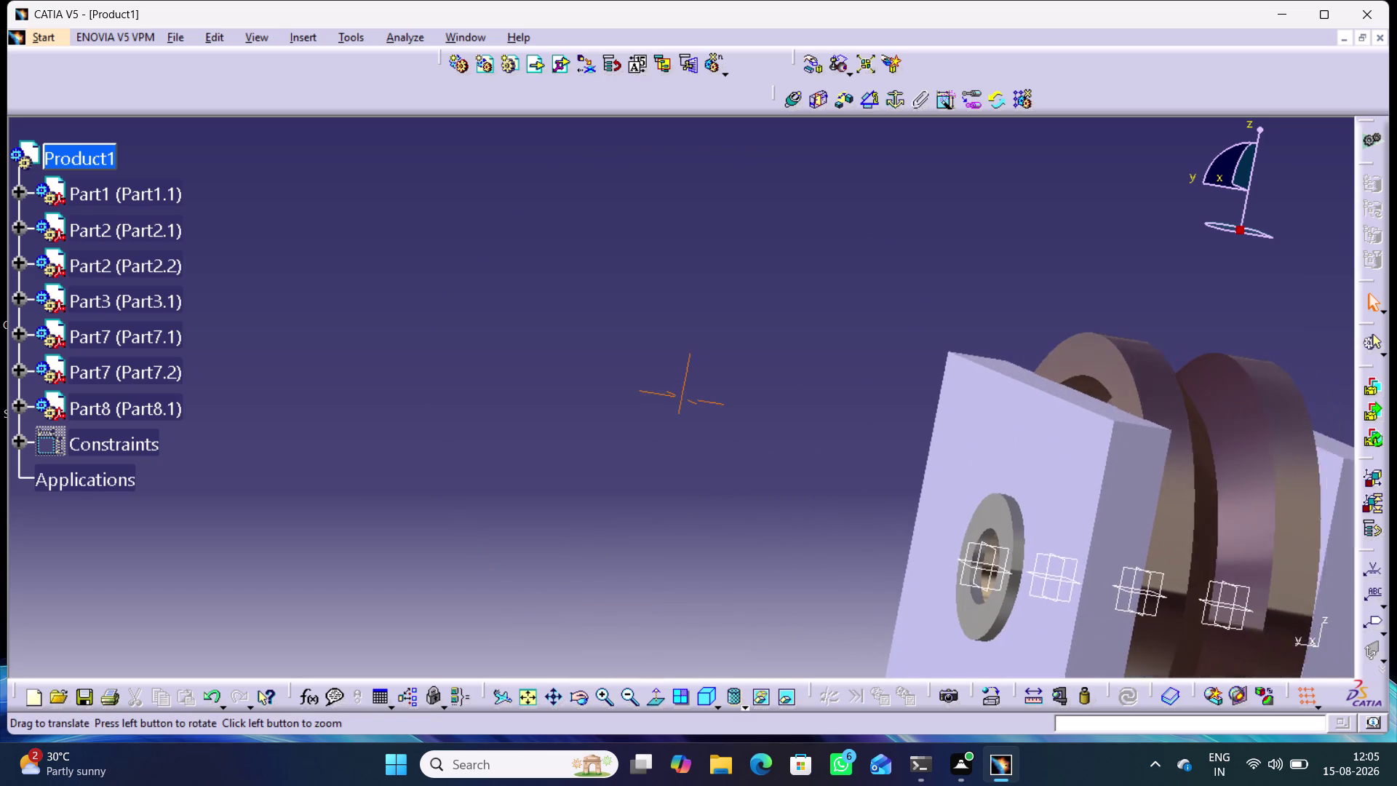
middle_drag(716, 507, 528, 458)
middle_drag(1182, 553, 1117, 470)
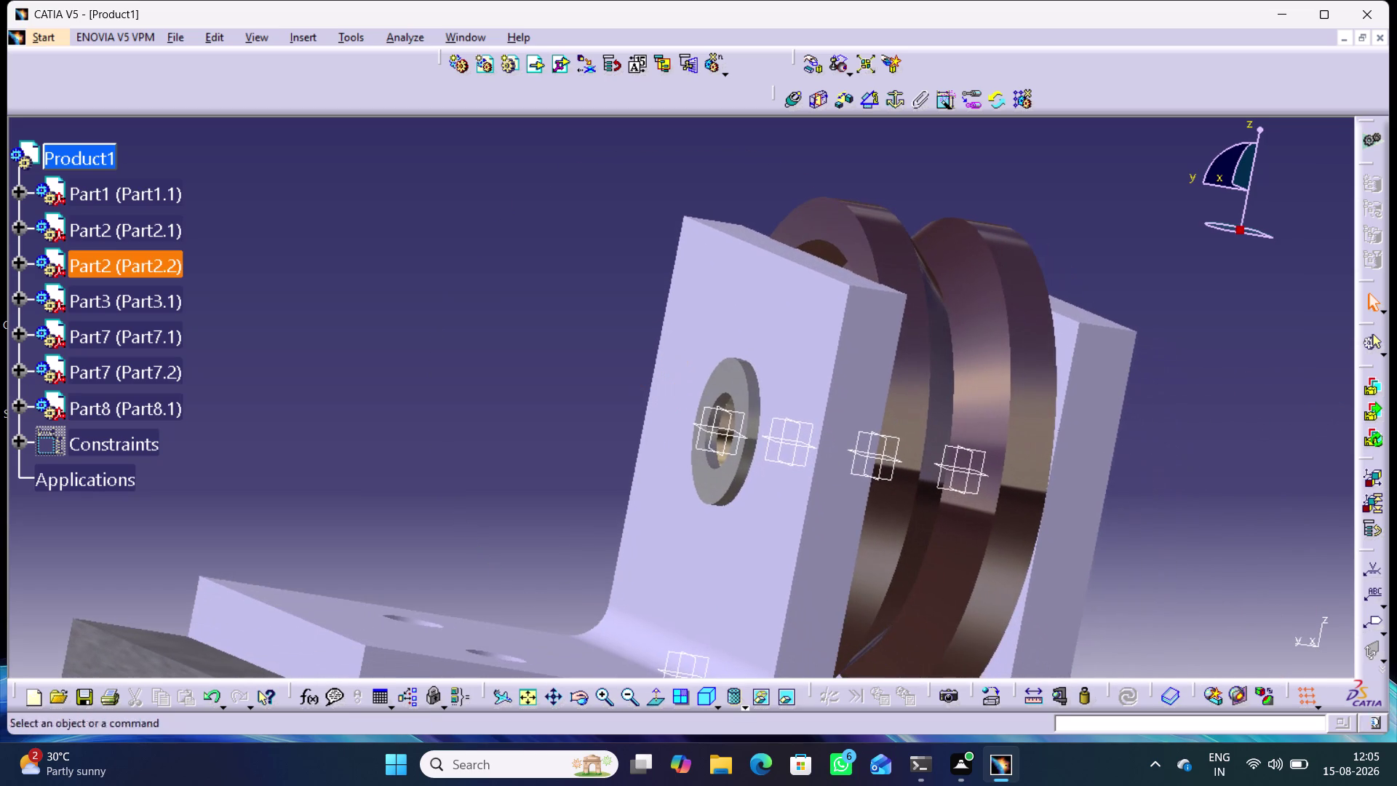
Start an angle constraint between the Part8 plane and the Part1 plane.
click(869, 104)
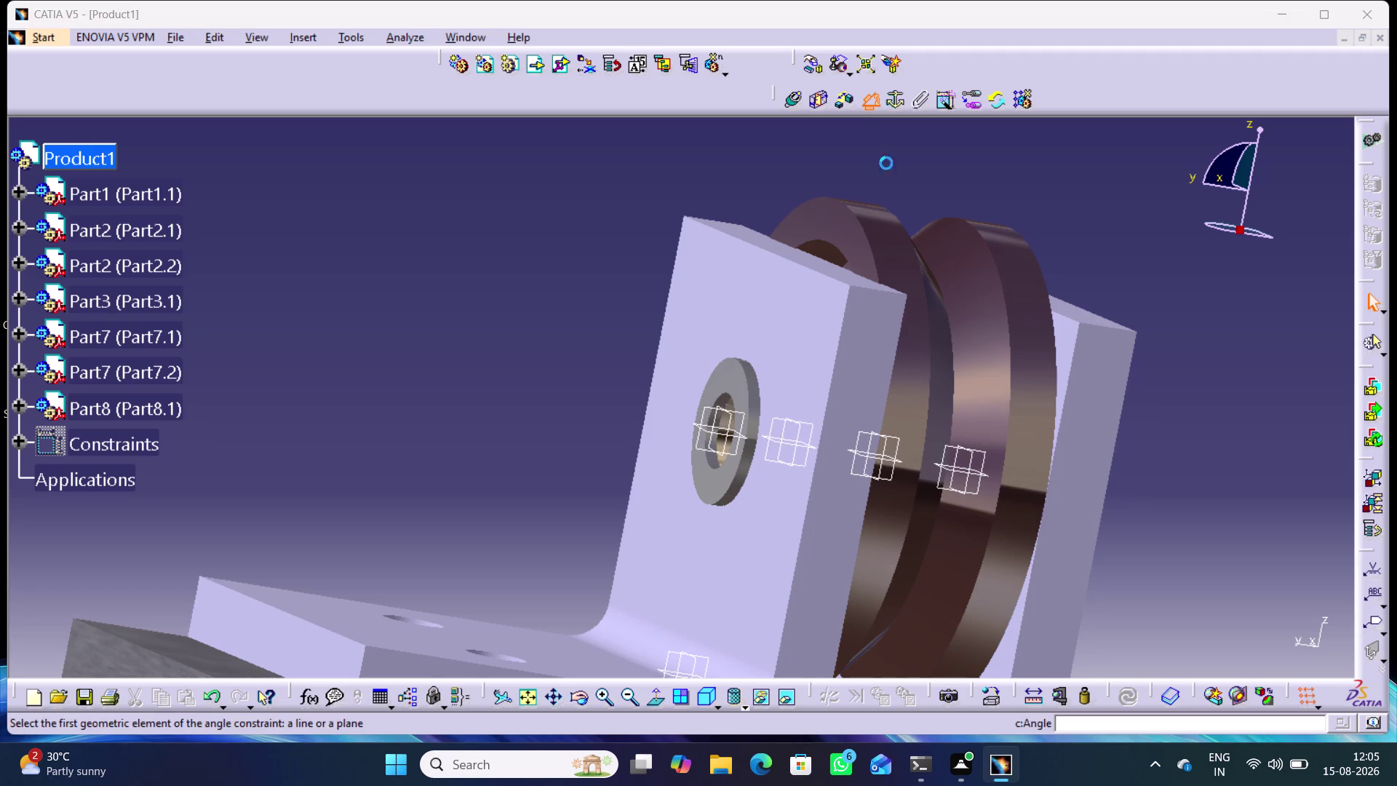
click(695, 449)
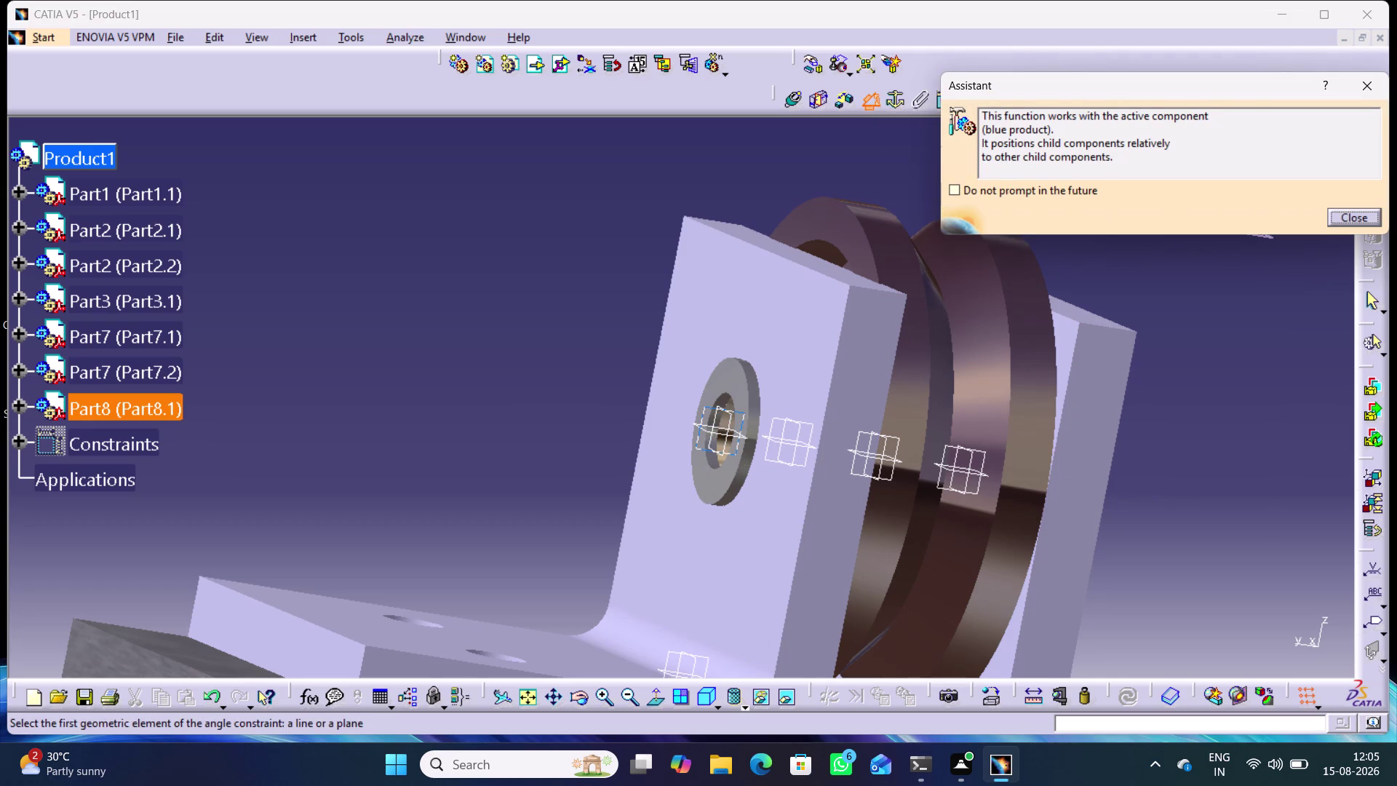
middle_drag(556, 515, 533, 381)
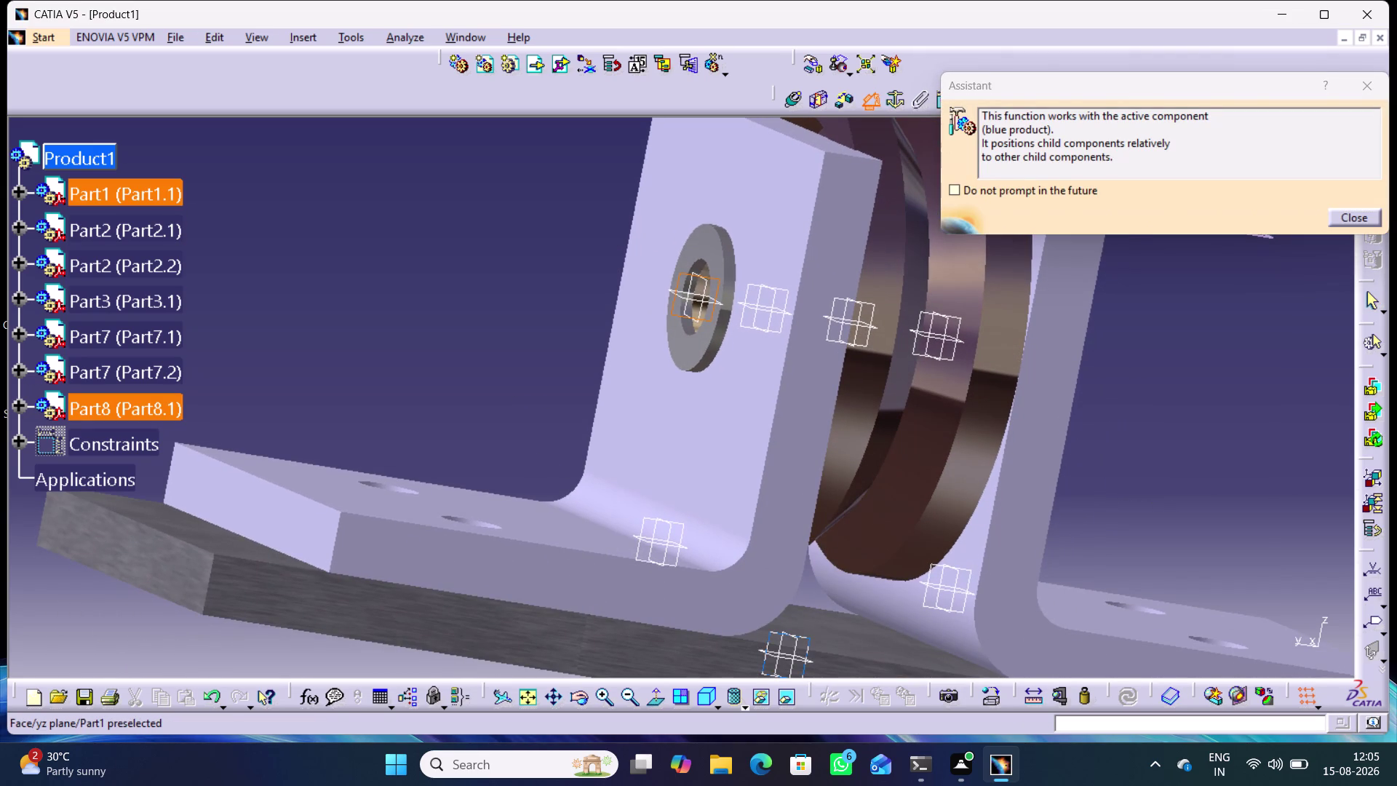
click(769, 637)
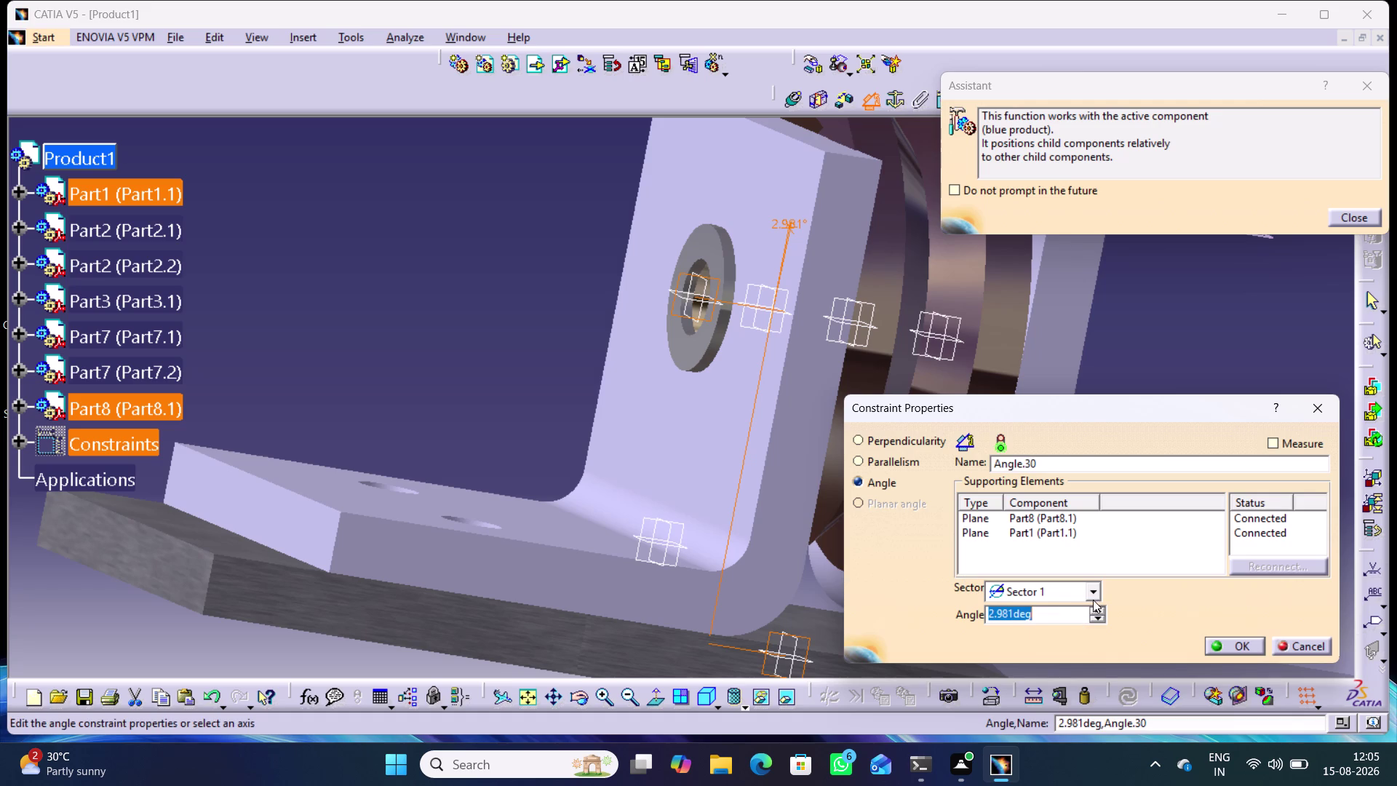
Switch the angle from sector 1 to 2 to 3 (177.019°) and close the settings.
click(1094, 595)
click(1041, 629)
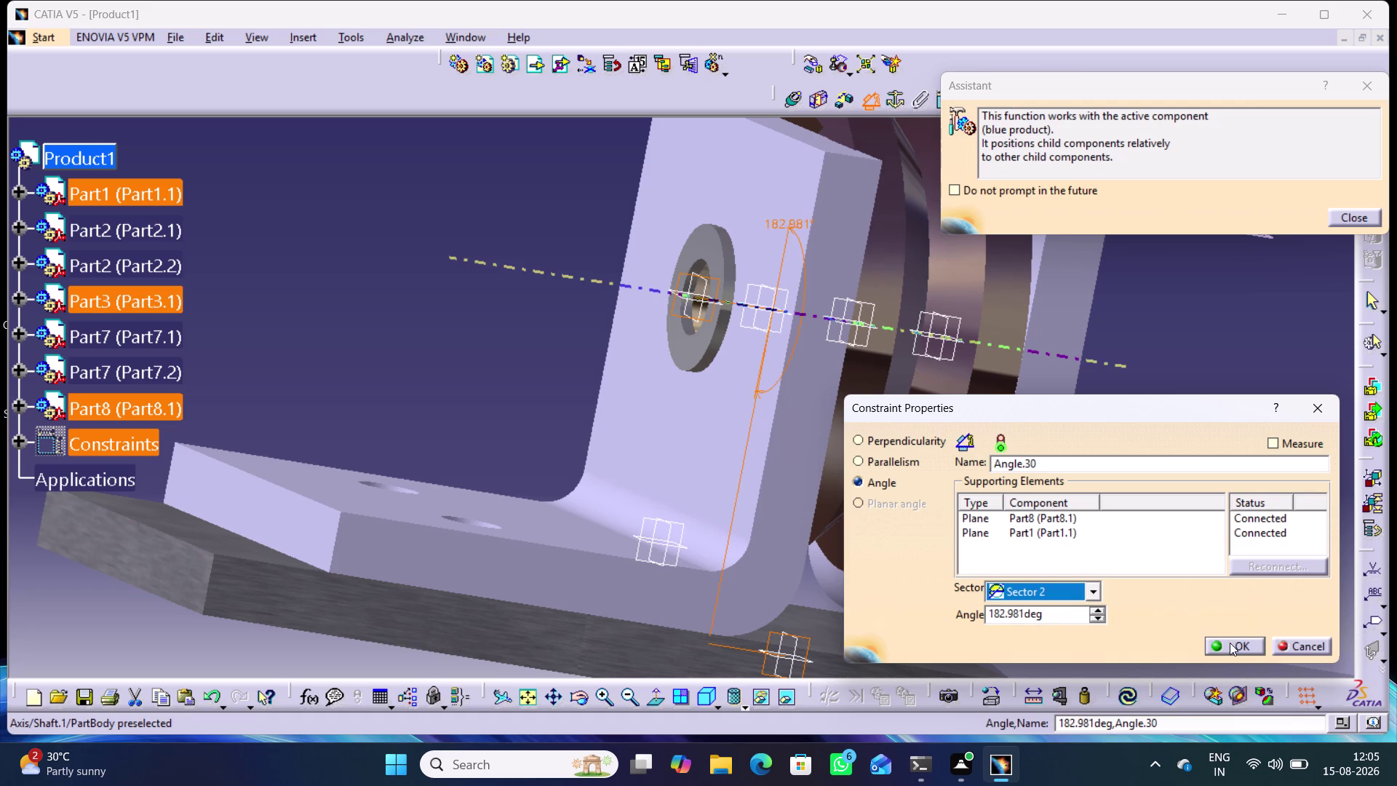
click(1095, 588)
click(1058, 643)
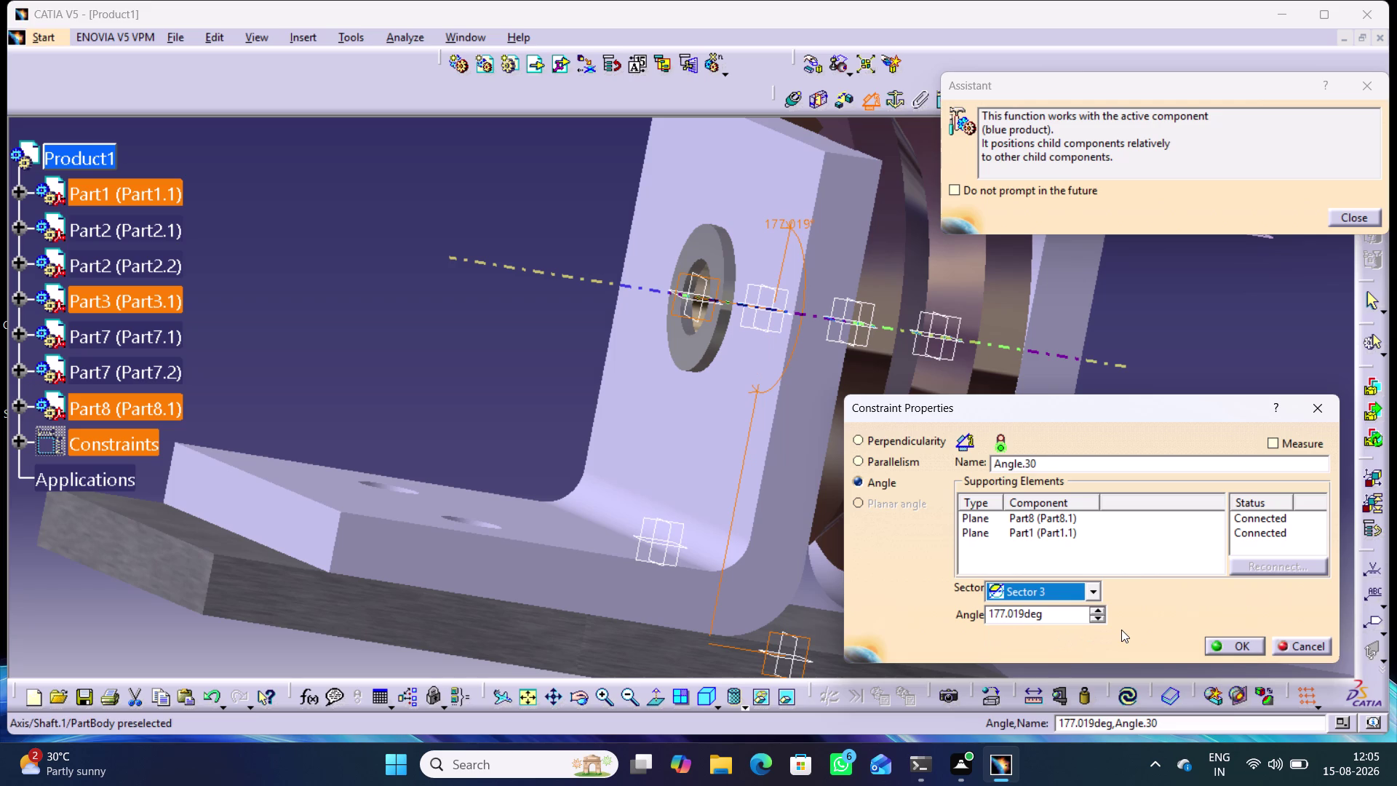
click(1316, 408)
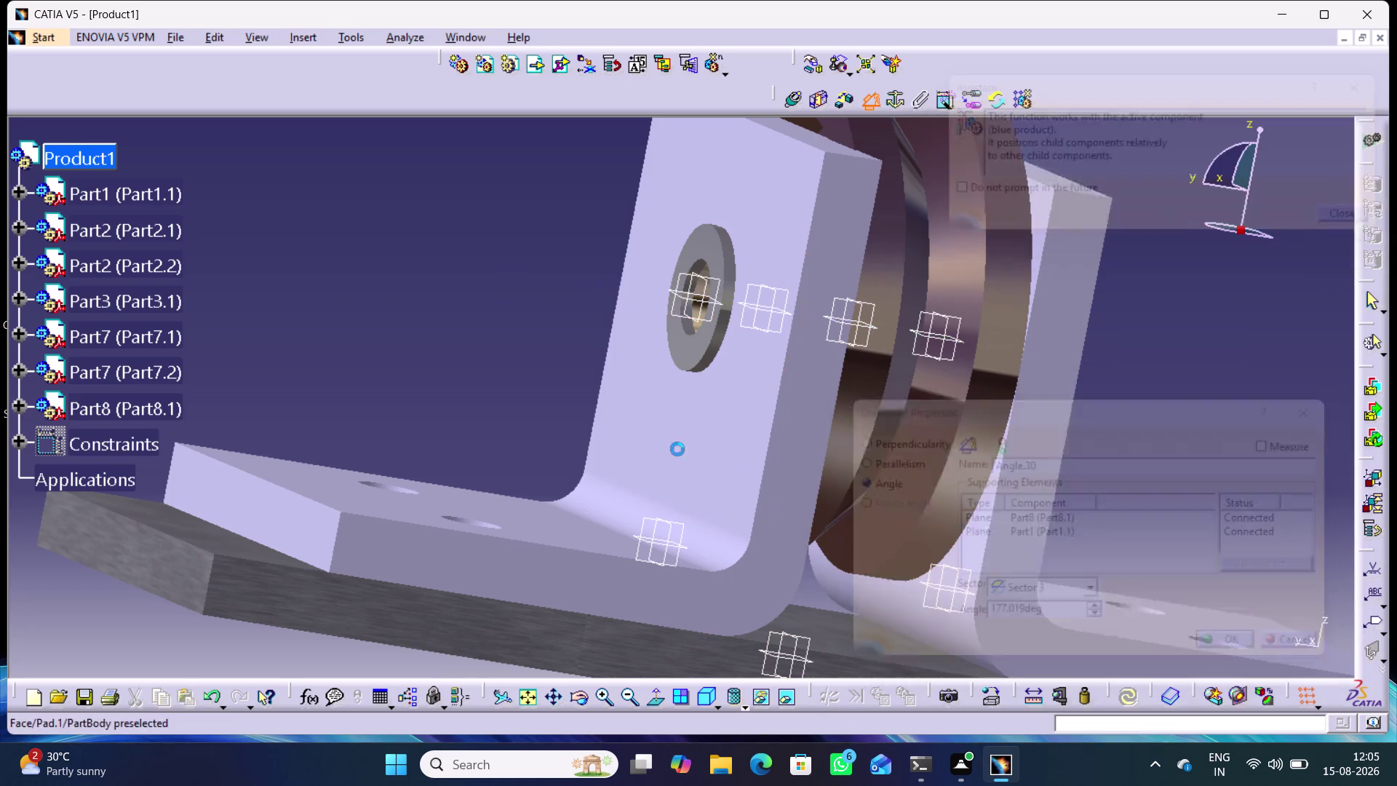
Create Angle.30 between the Part8 and Part1 planes in sector 2 (182.981°), then right-click Part8.1.
click(866, 92)
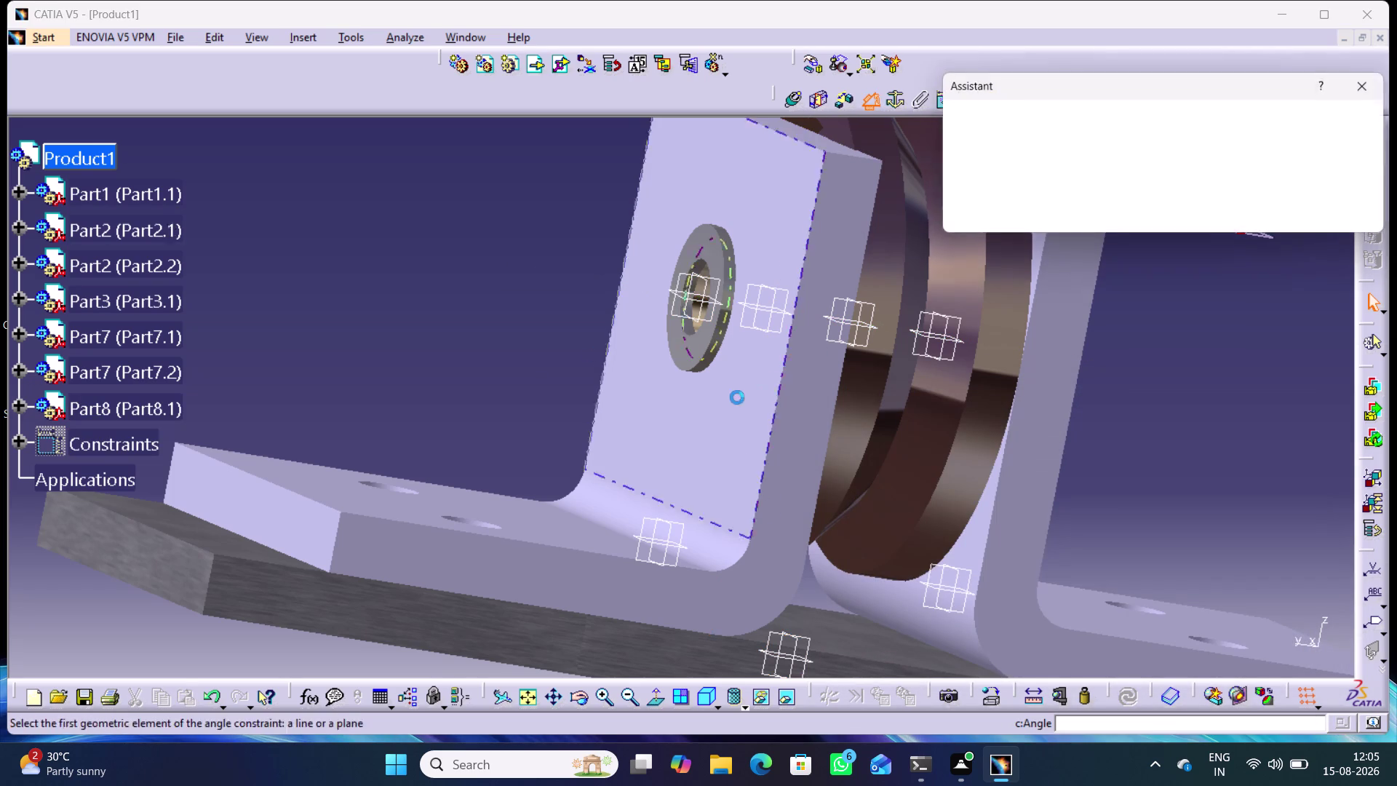
click(698, 303)
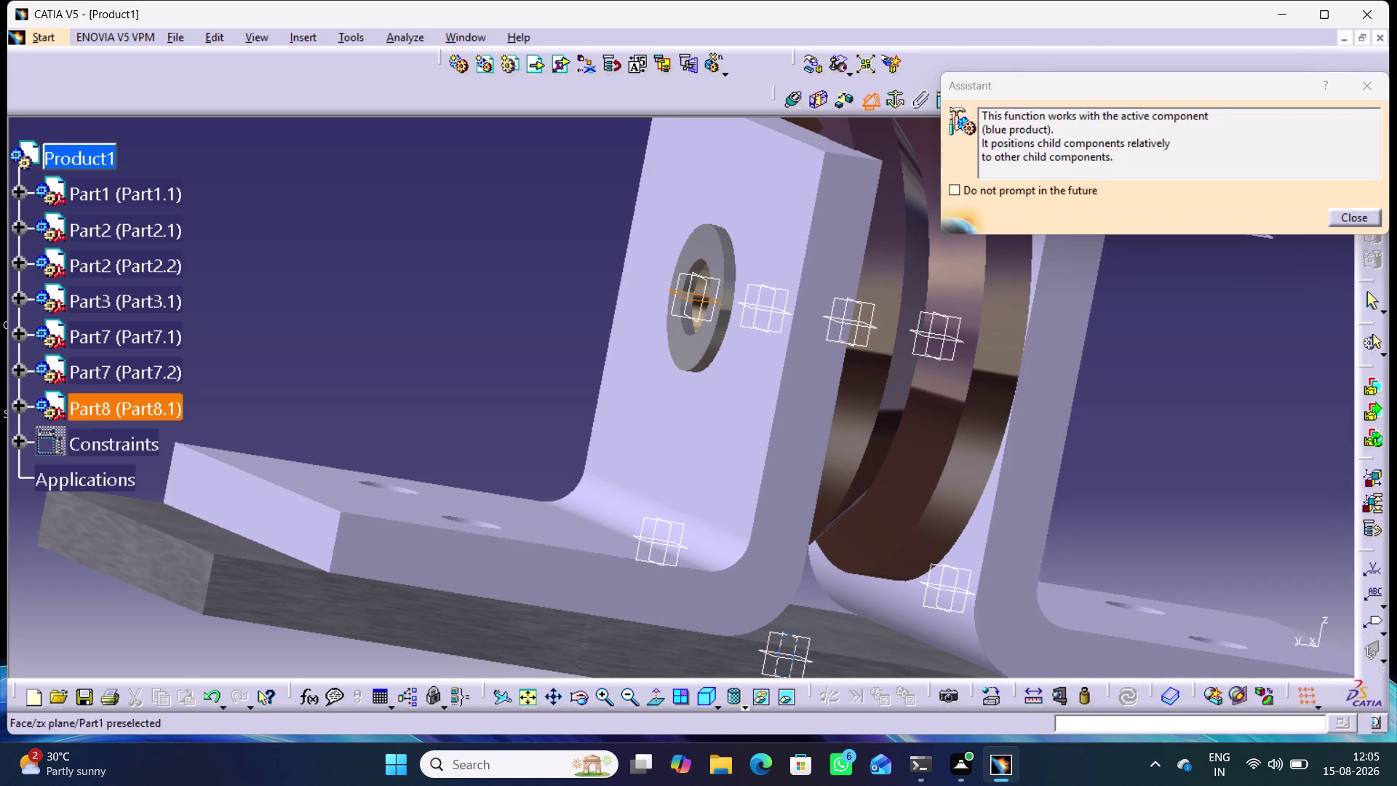
click(773, 657)
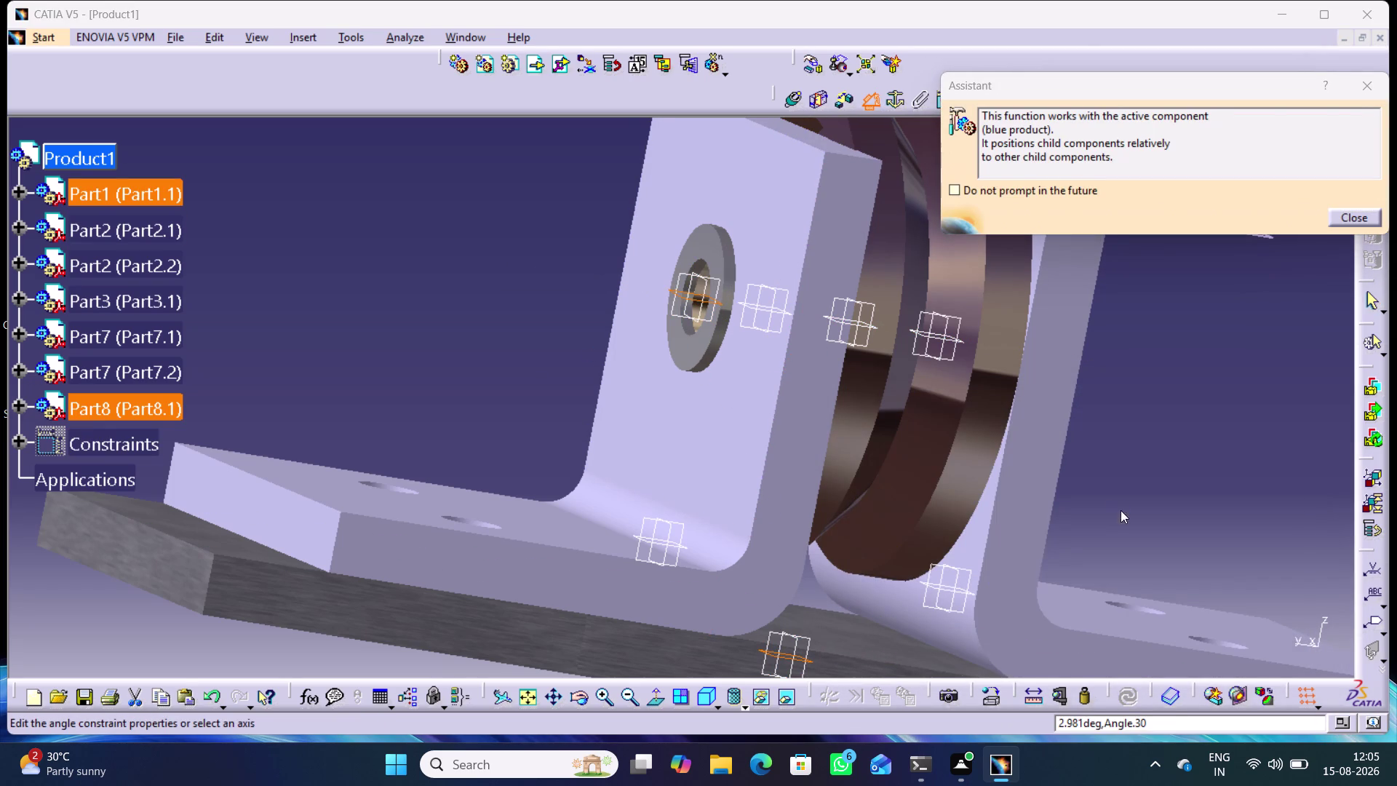
click(1095, 589)
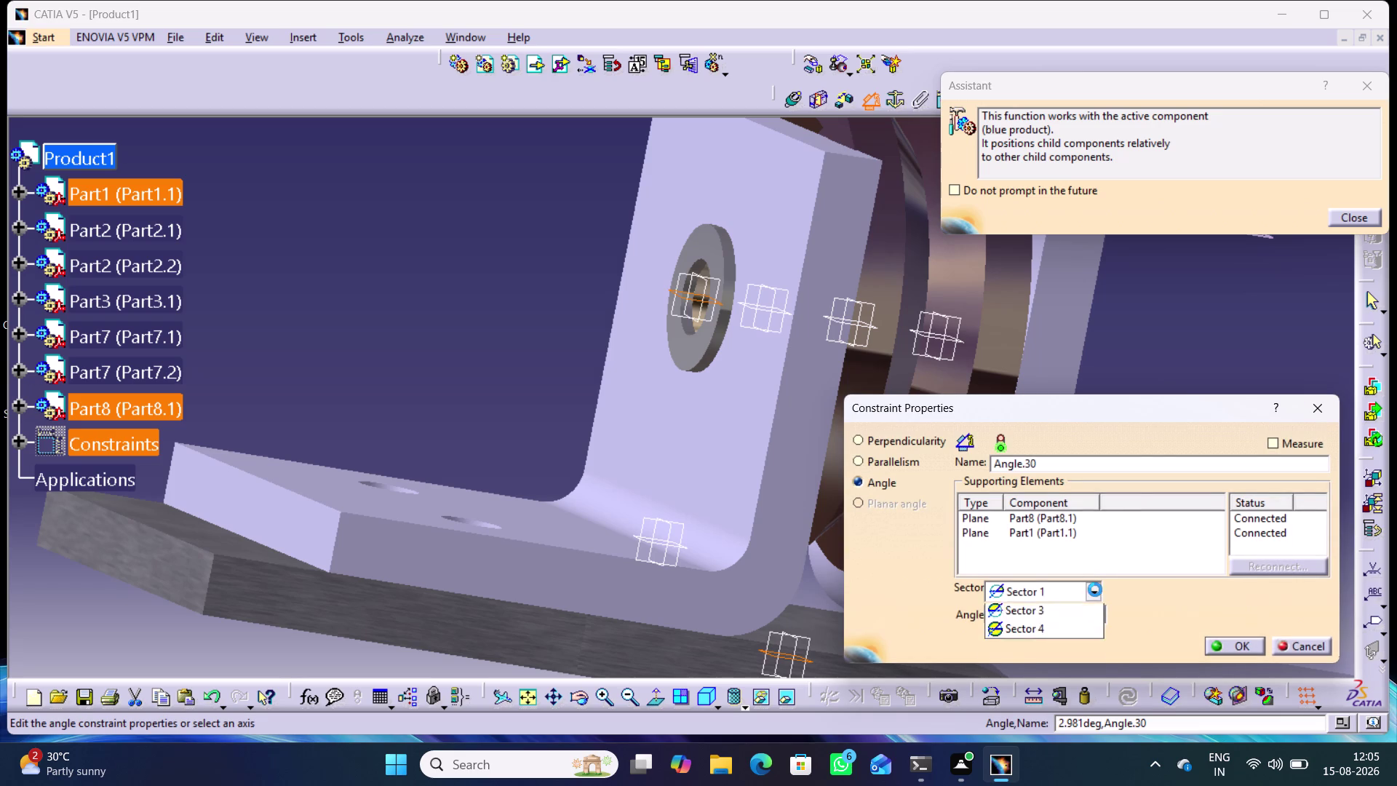
click(1048, 629)
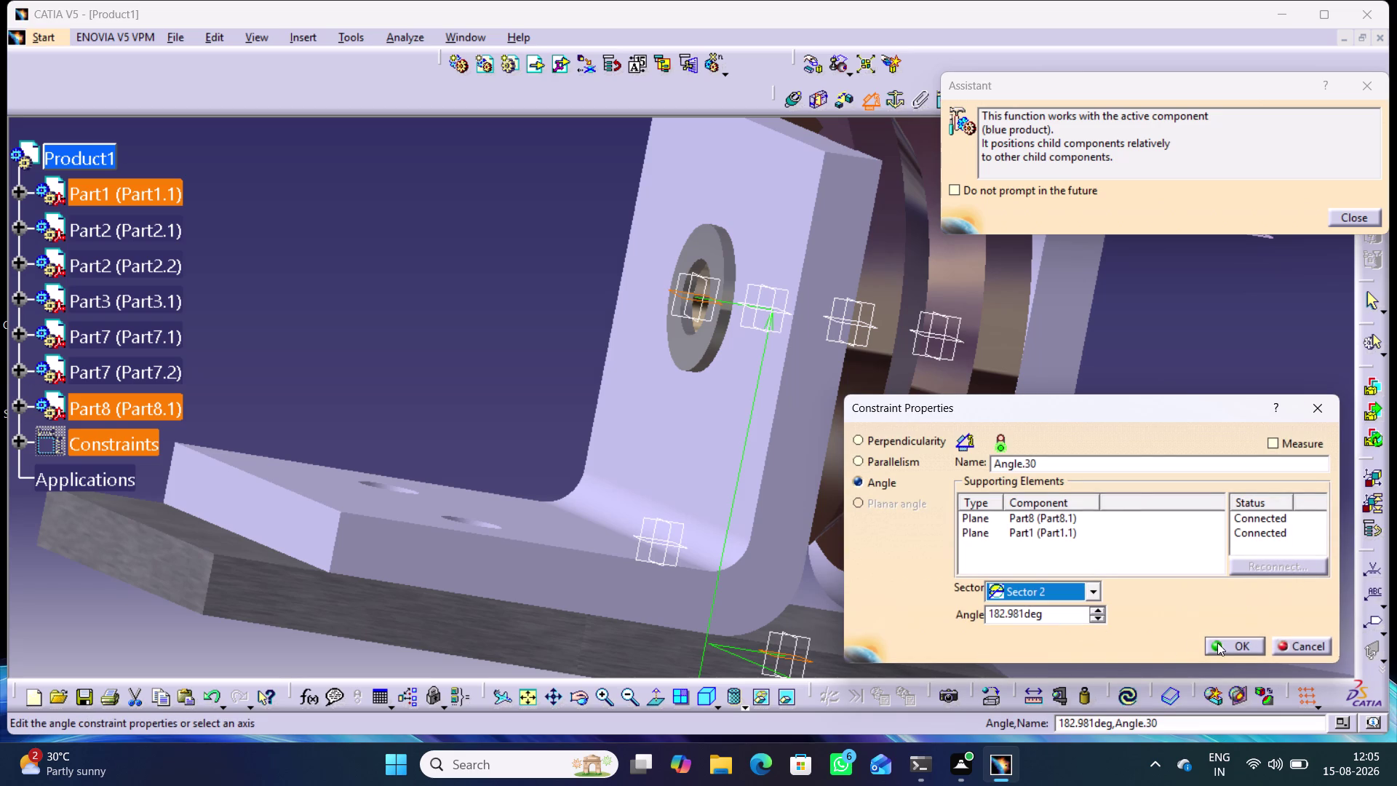
click(1217, 642)
click(452, 260)
right_click(127, 415)
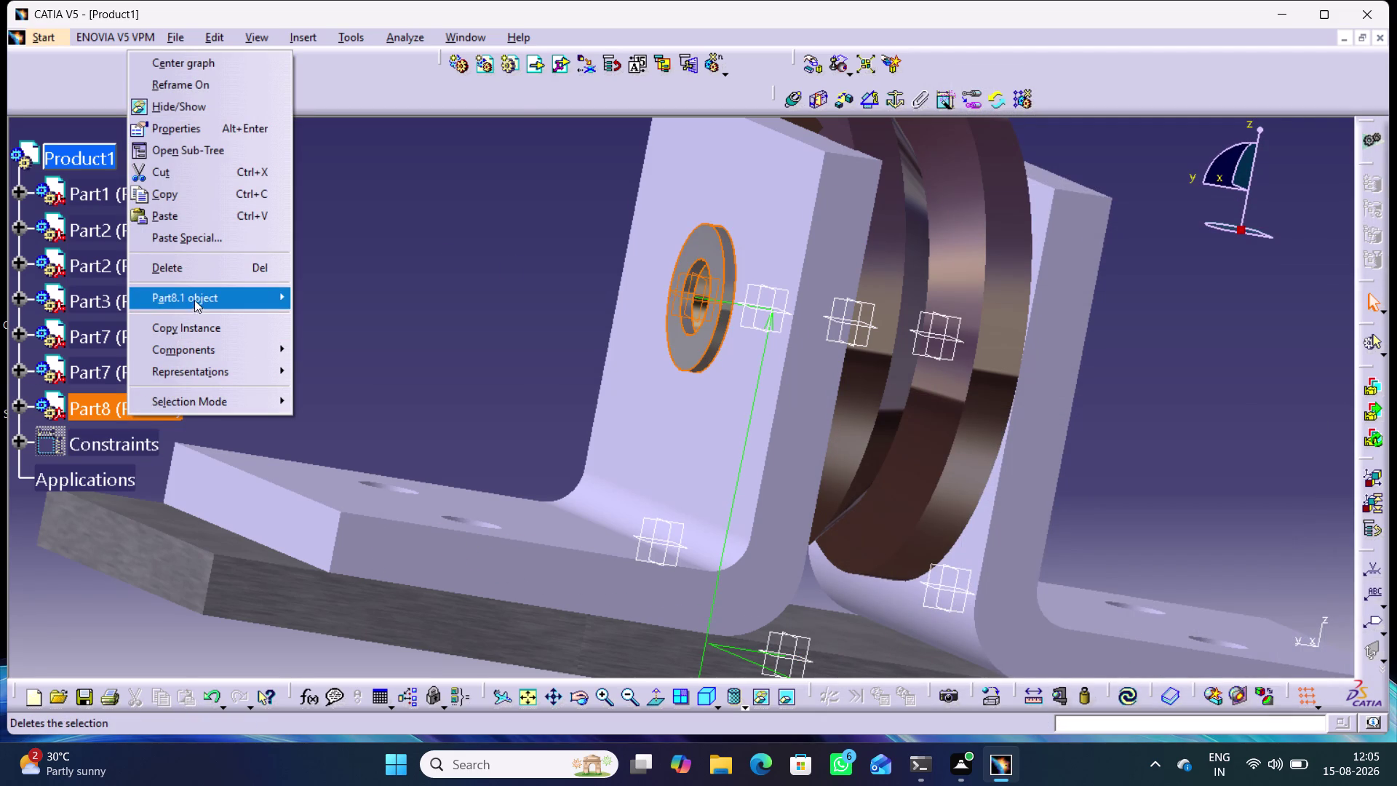
Run Degrees of Freedom on Part8.1 and acknowledge that none remain.
click(196, 303)
click(337, 394)
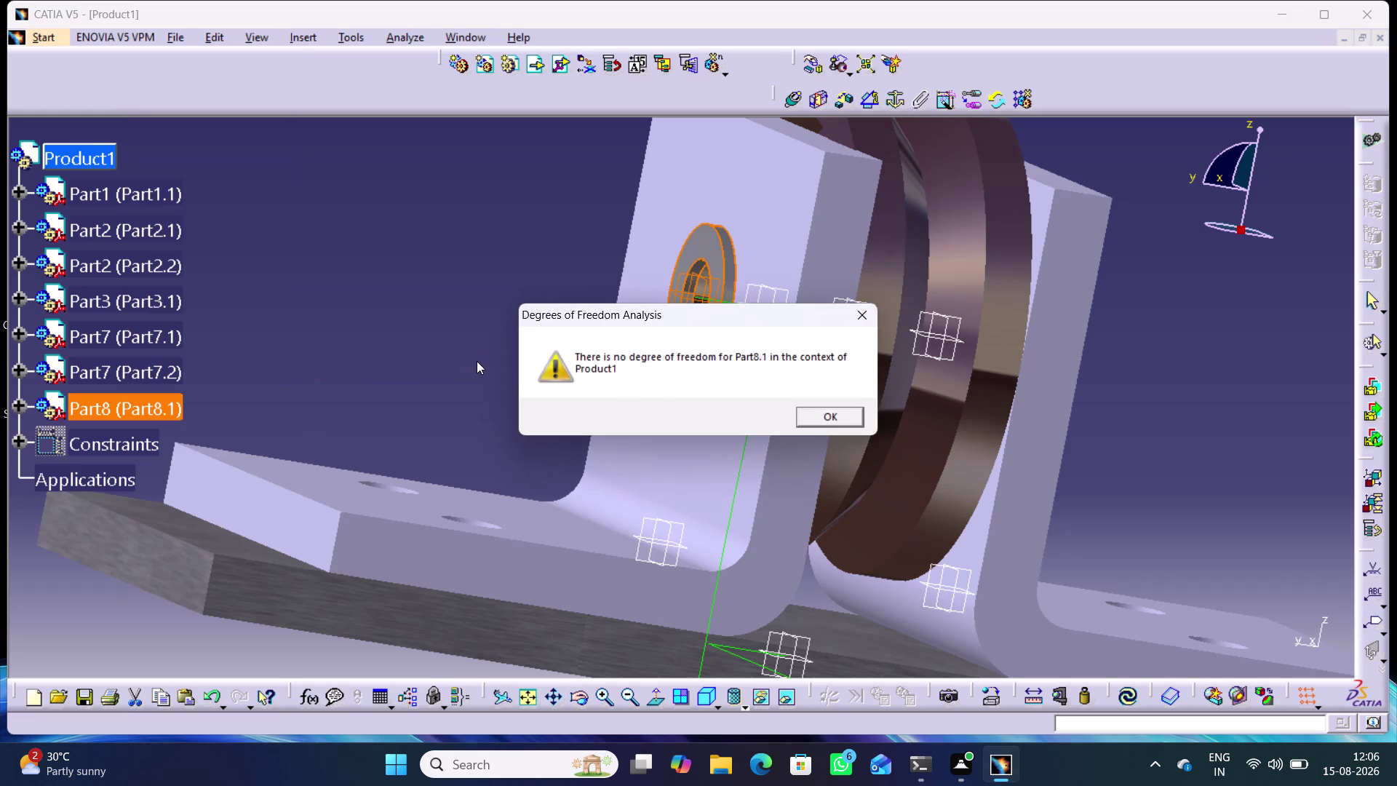
click(824, 416)
click(382, 362)
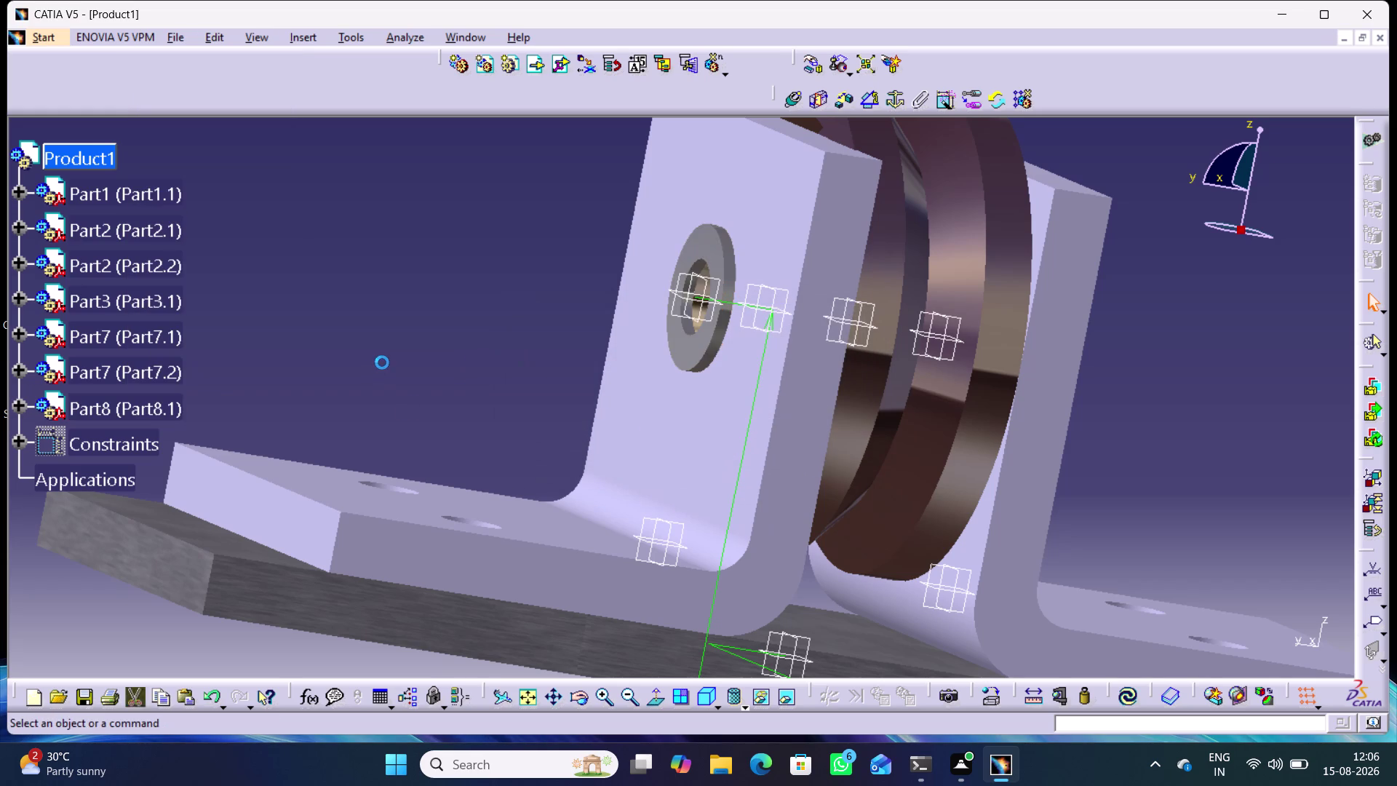
Open the Constraints set properties, then zoom out to view the whole assembly.
middle_drag(417, 356, 491, 395)
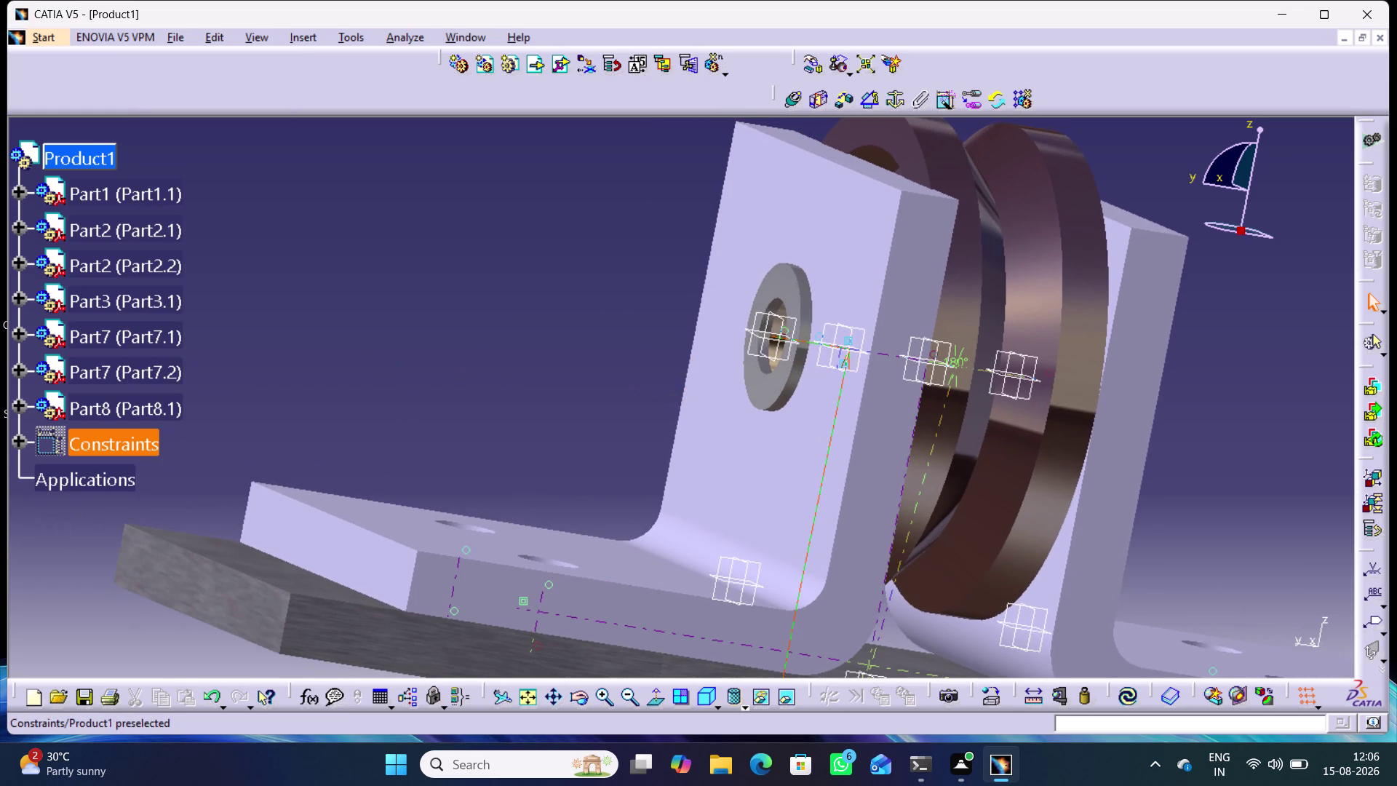
right_click(118, 450)
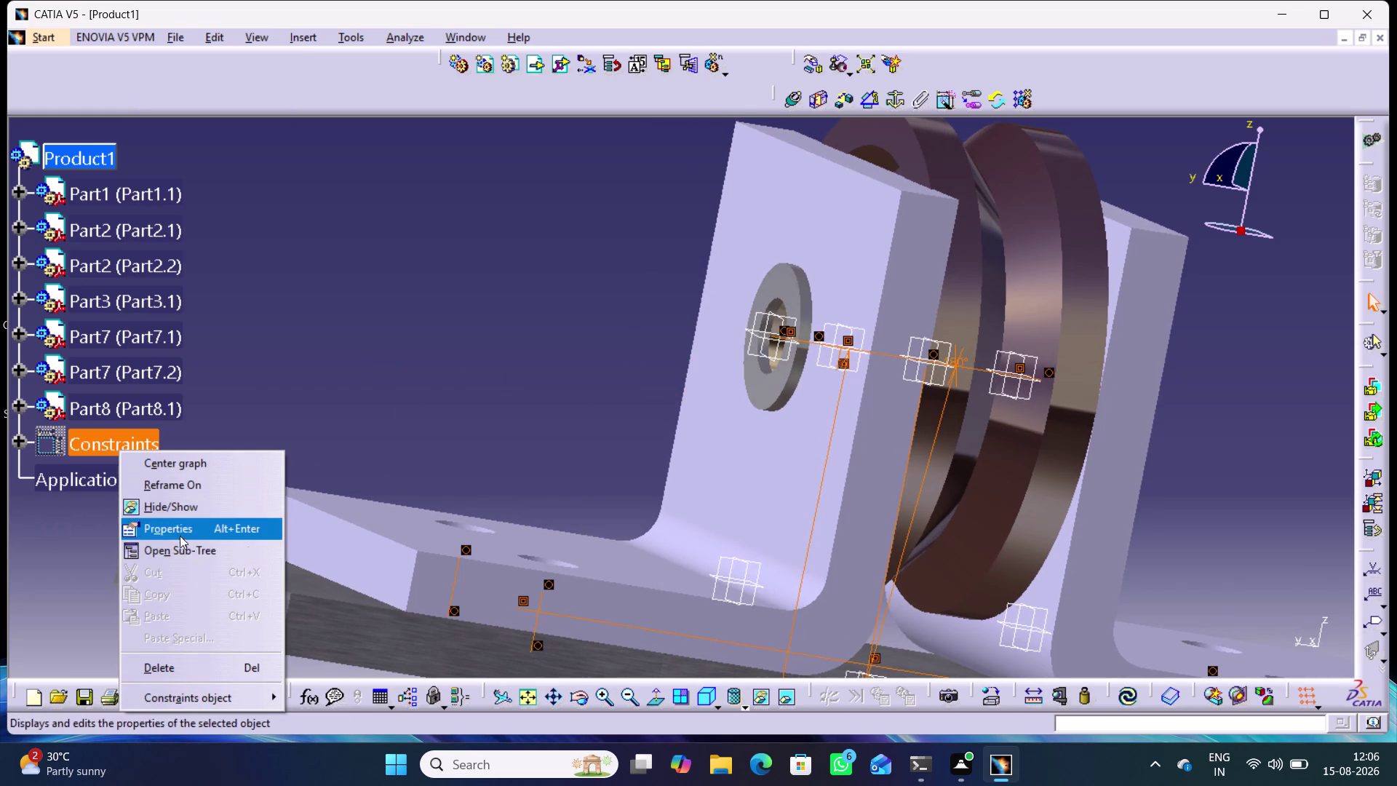
click(177, 512)
click(296, 429)
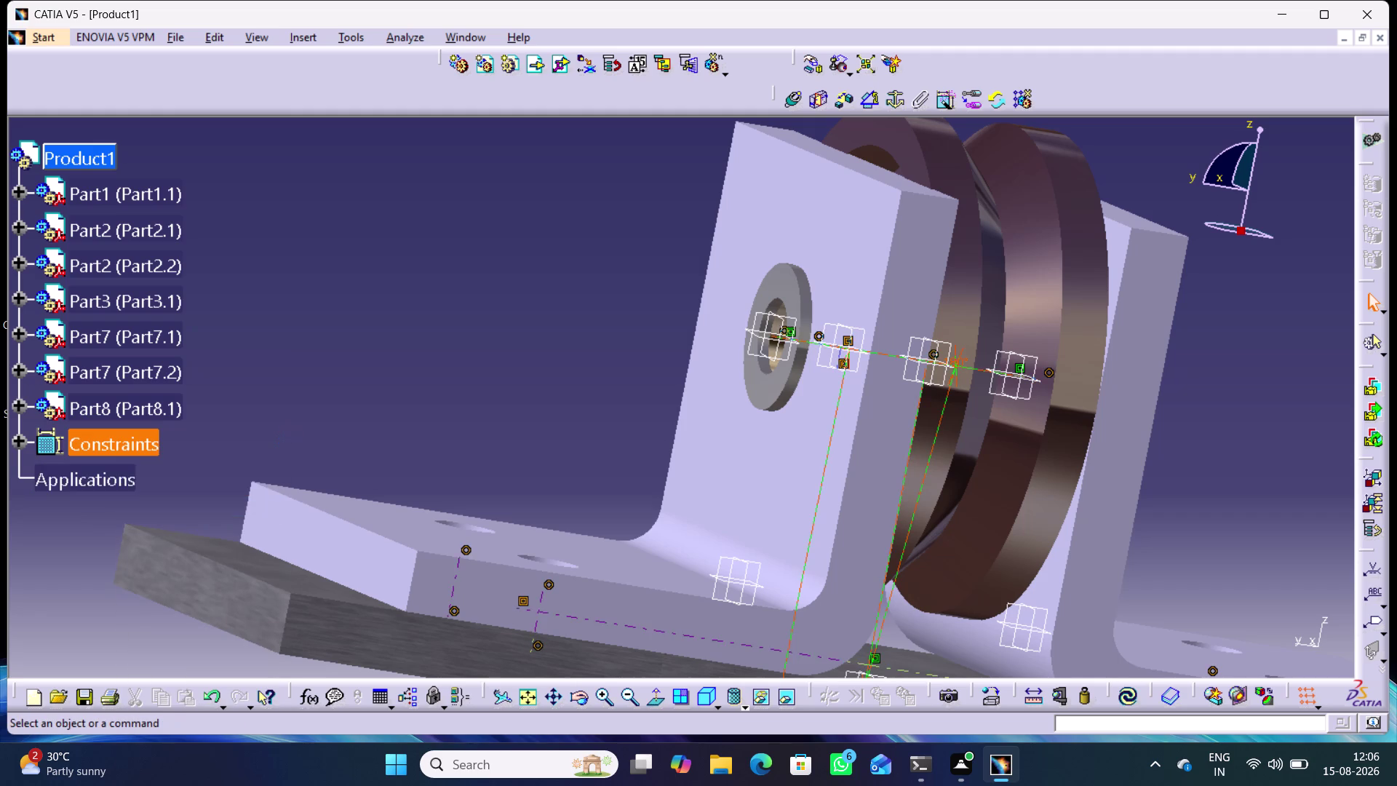
right_click(108, 449)
click(143, 502)
middle_drag(459, 354, 435, 478)
right_click(321, 344)
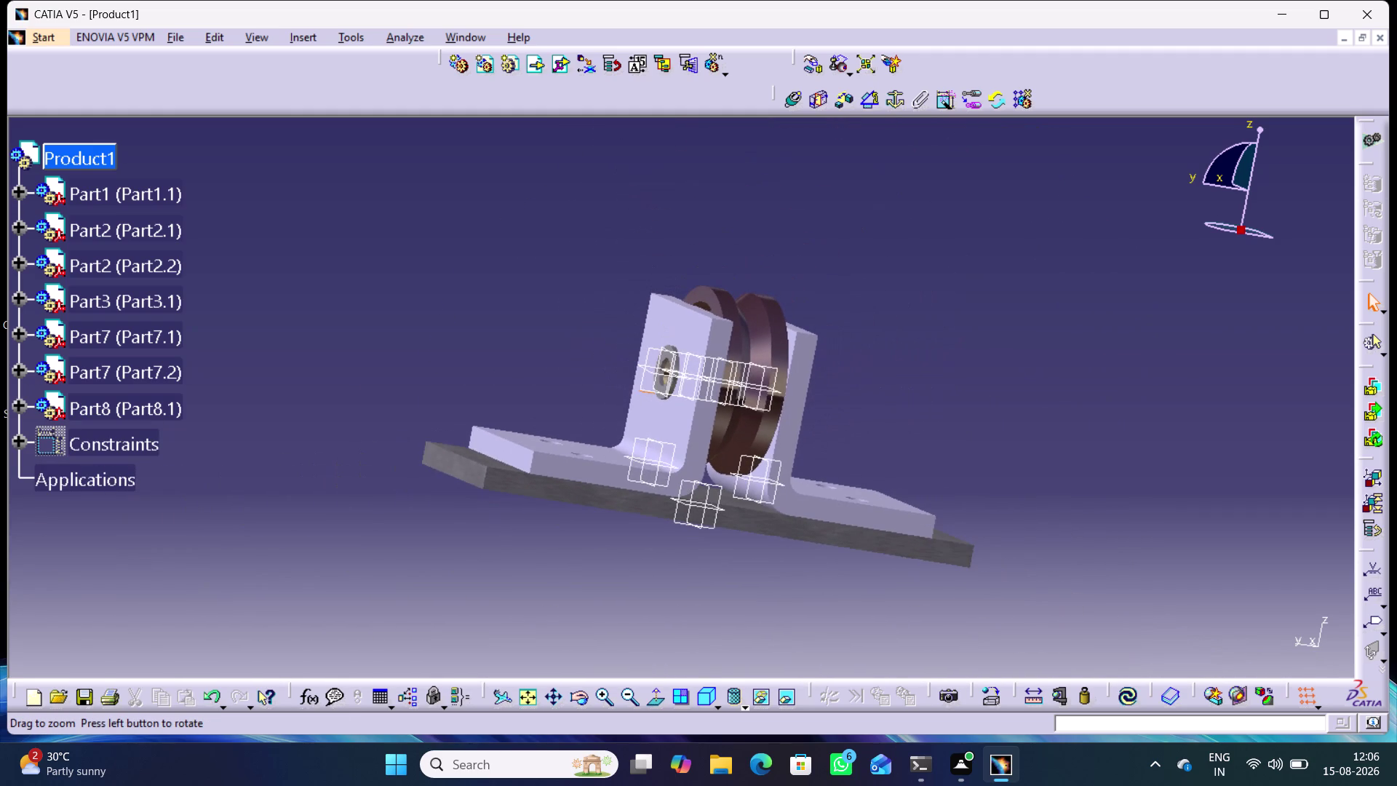
middle_drag(551, 550, 462, 540)
Orbit to an angled overview, select Product1 and start inserting an existing component.
right_drag(551, 549, 462, 540)
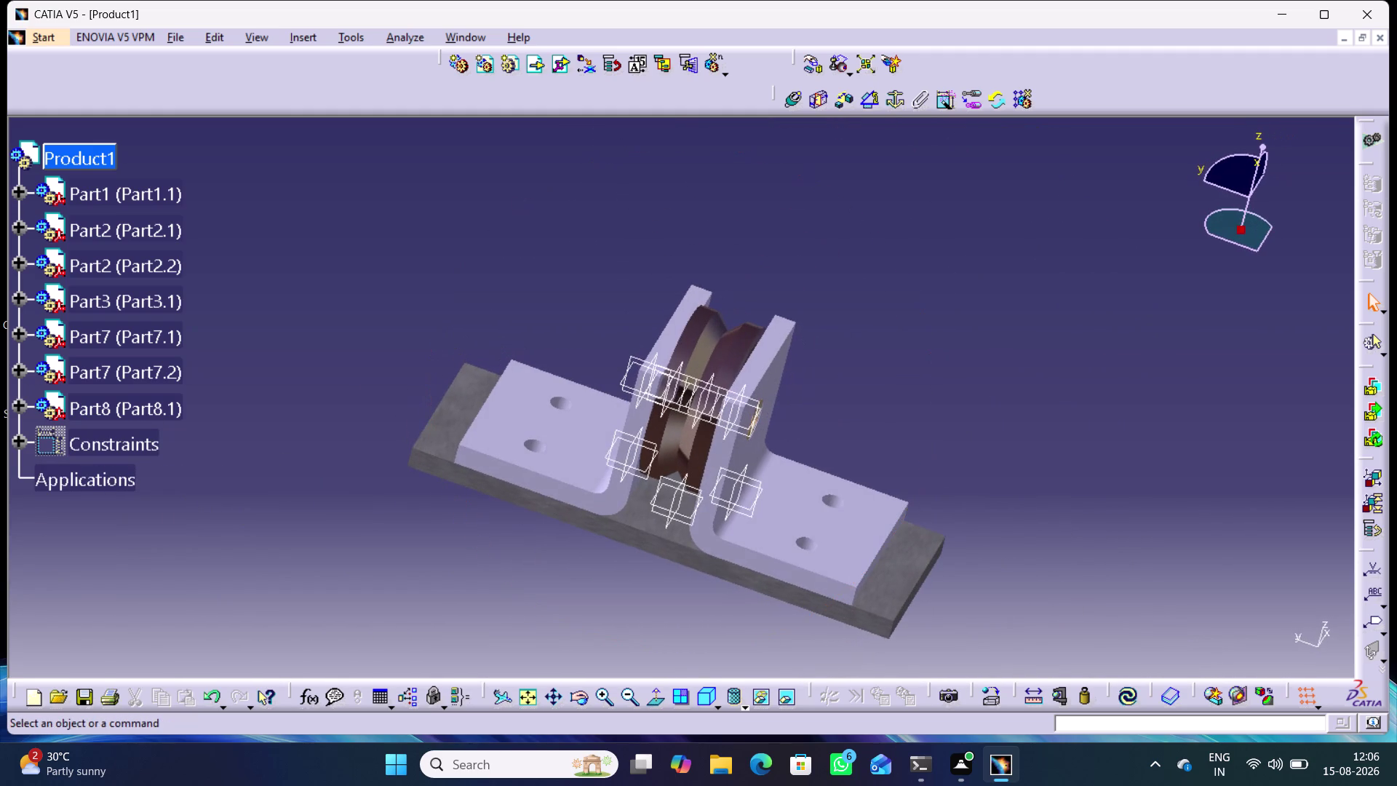
middle_drag(633, 593, 619, 506)
right_drag(632, 586, 618, 506)
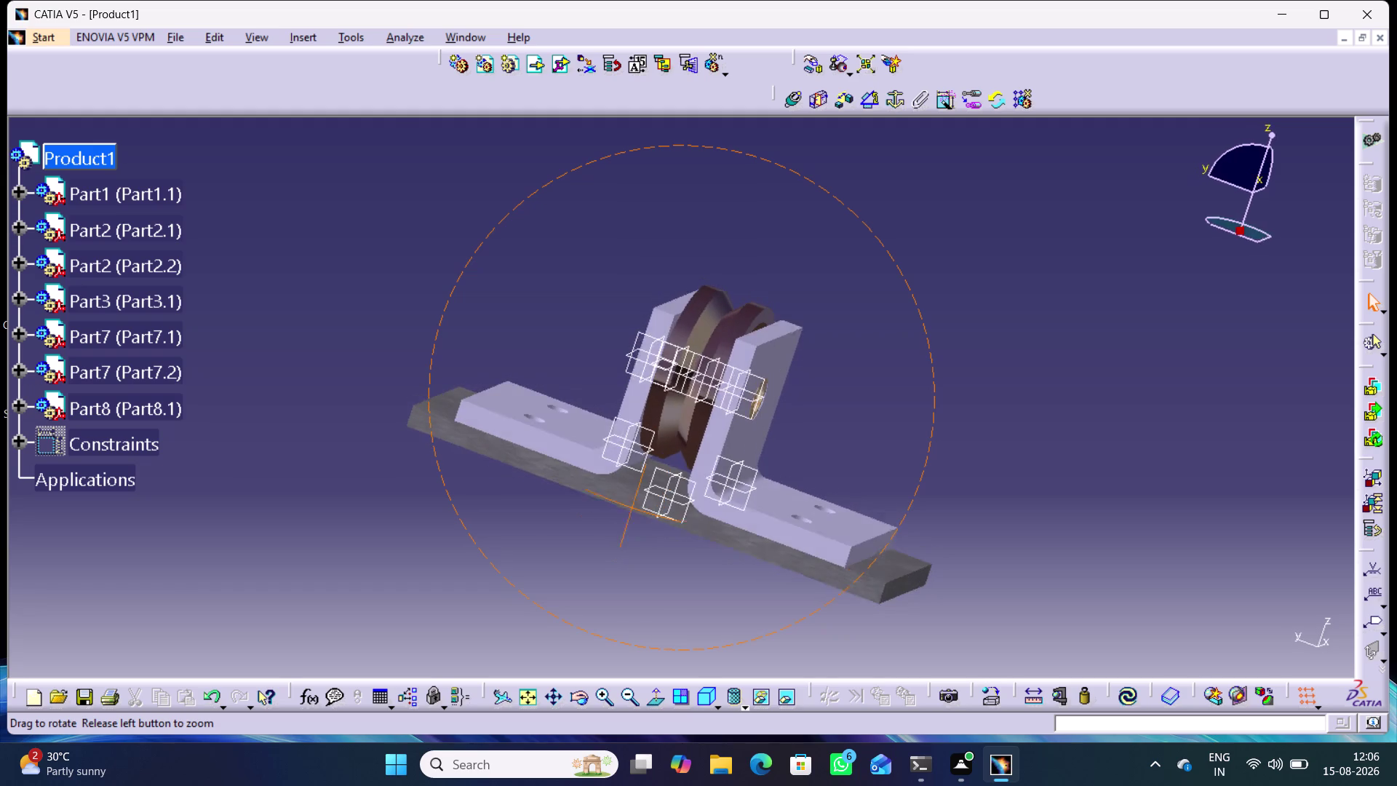
middle_drag(618, 506, 612, 505)
right_drag(618, 505, 613, 505)
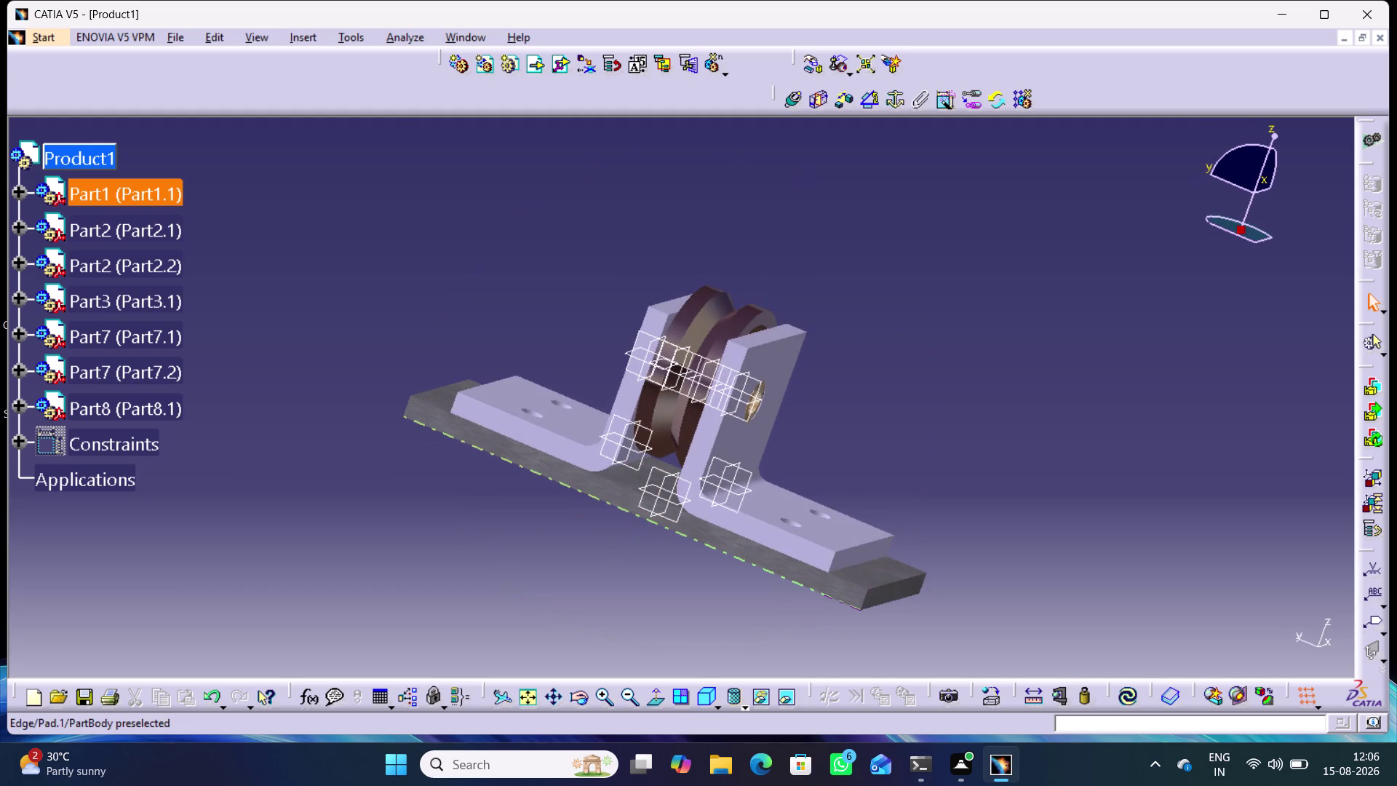
click(101, 170)
click(542, 59)
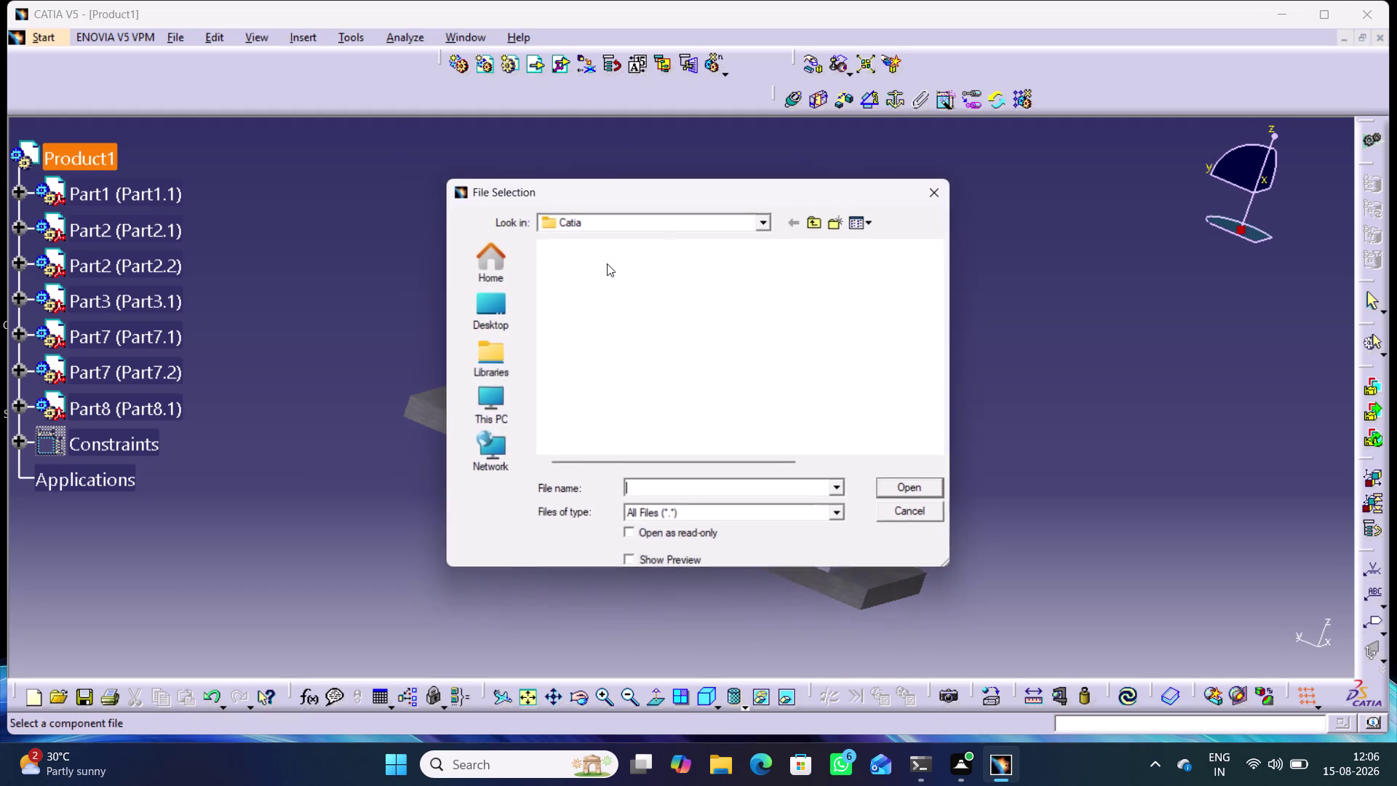
Insert the Washer file as Part8.2 and close the incident report.
click(593, 376)
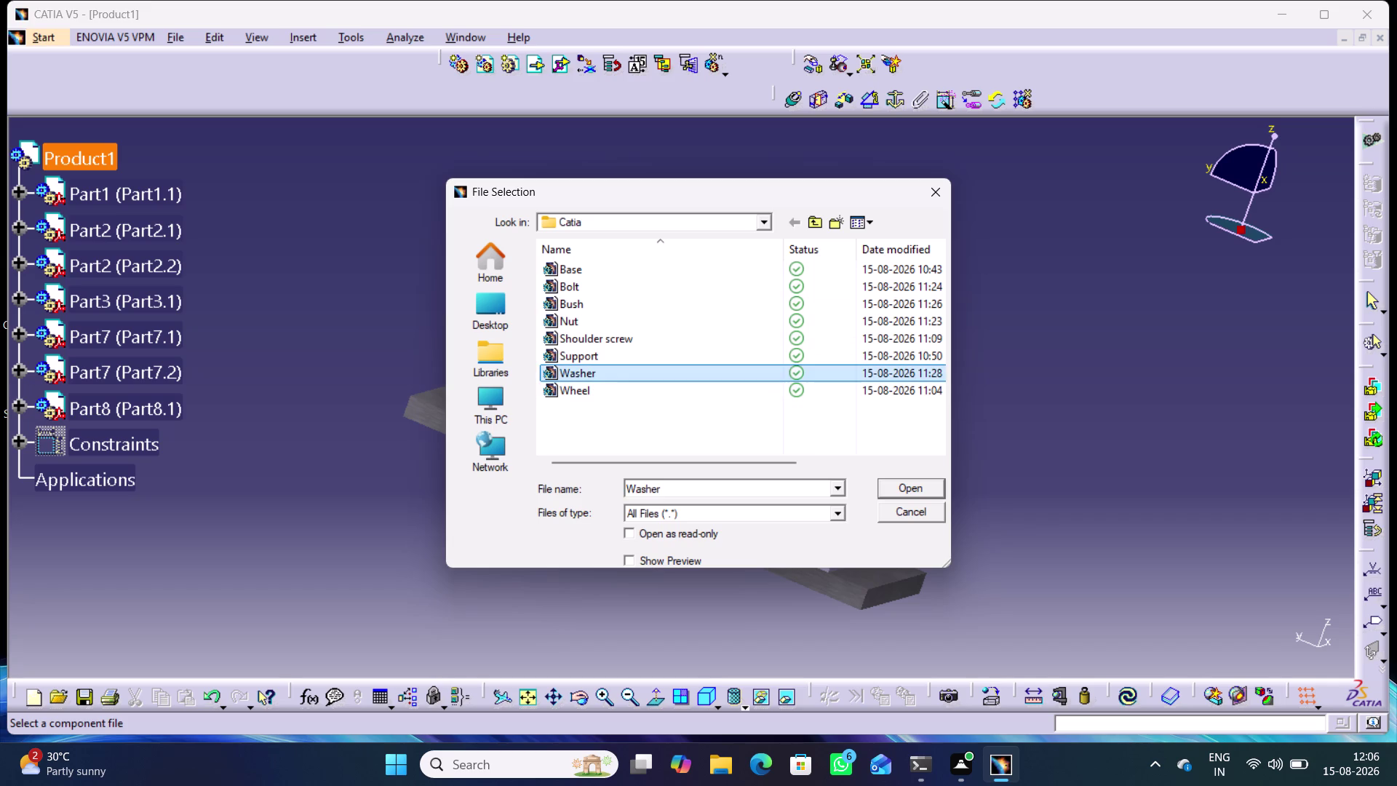
click(904, 485)
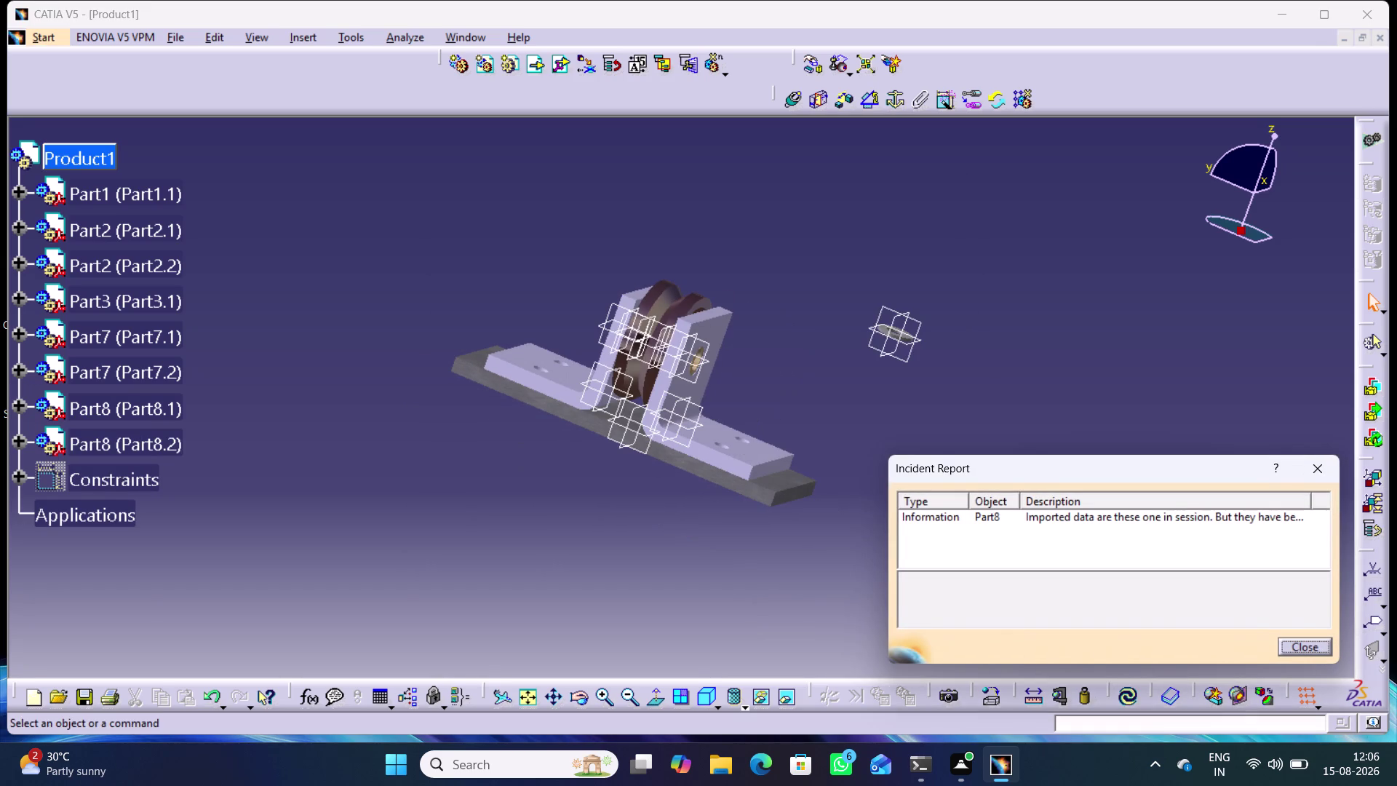
click(1325, 466)
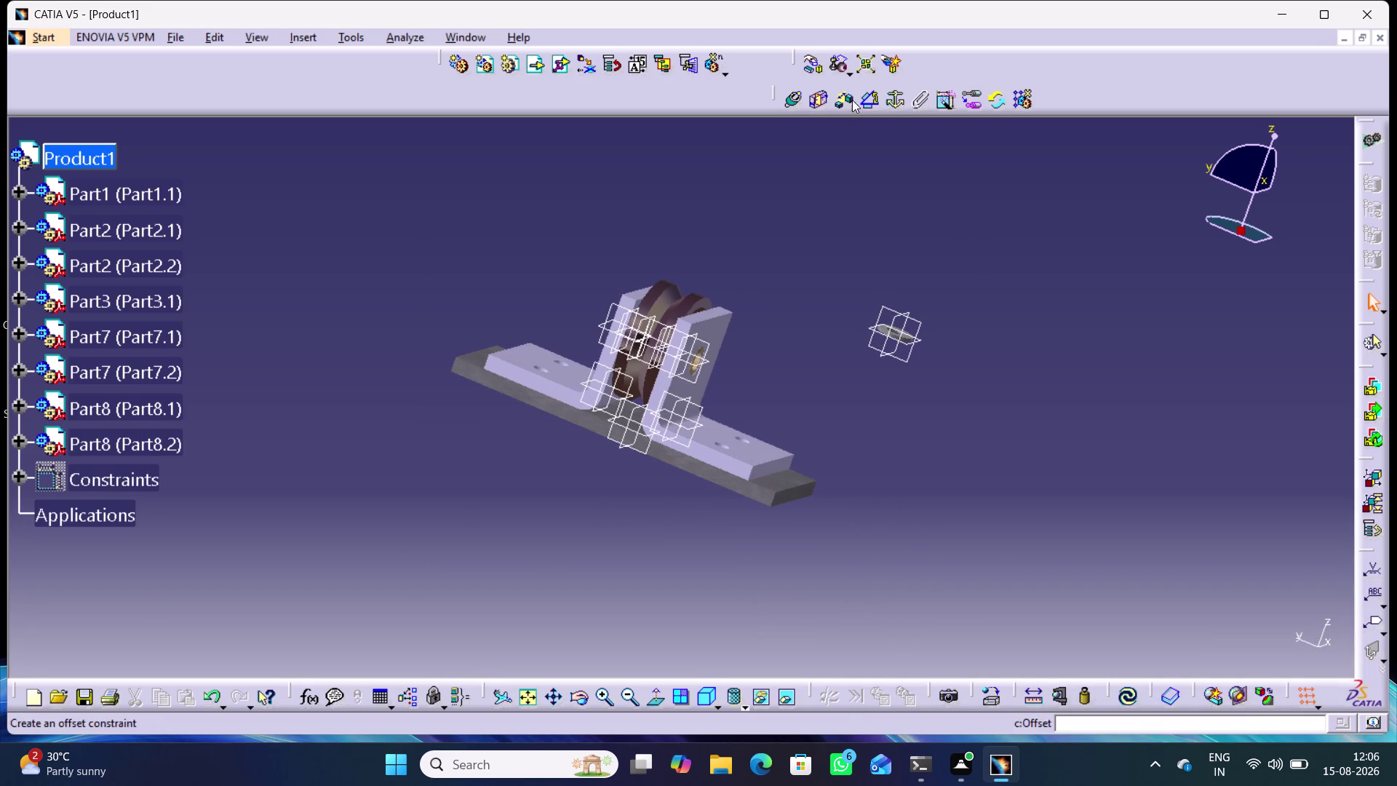
Rotate washer Part8.2 about the Z, Y and X axes with the Manipulation tools.
click(815, 70)
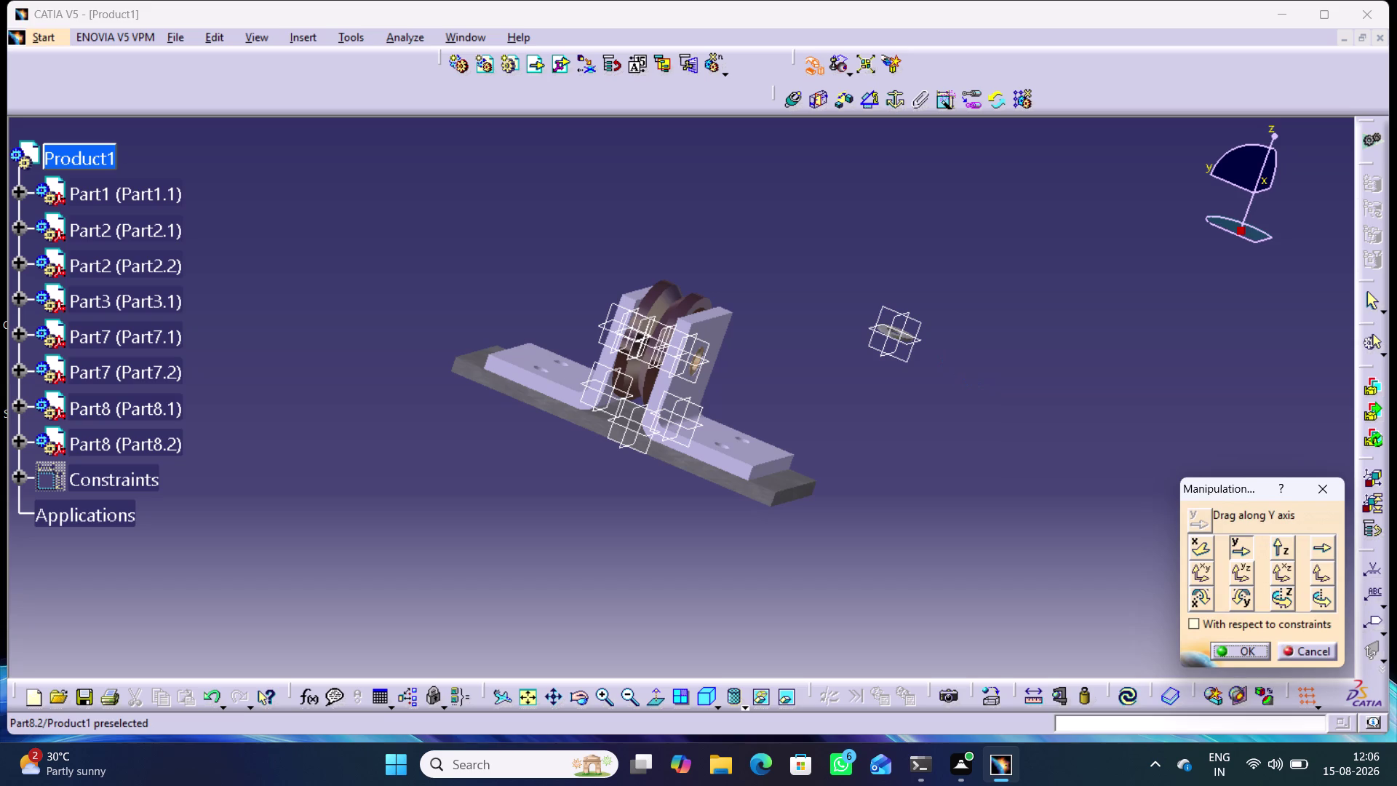
click(1282, 597)
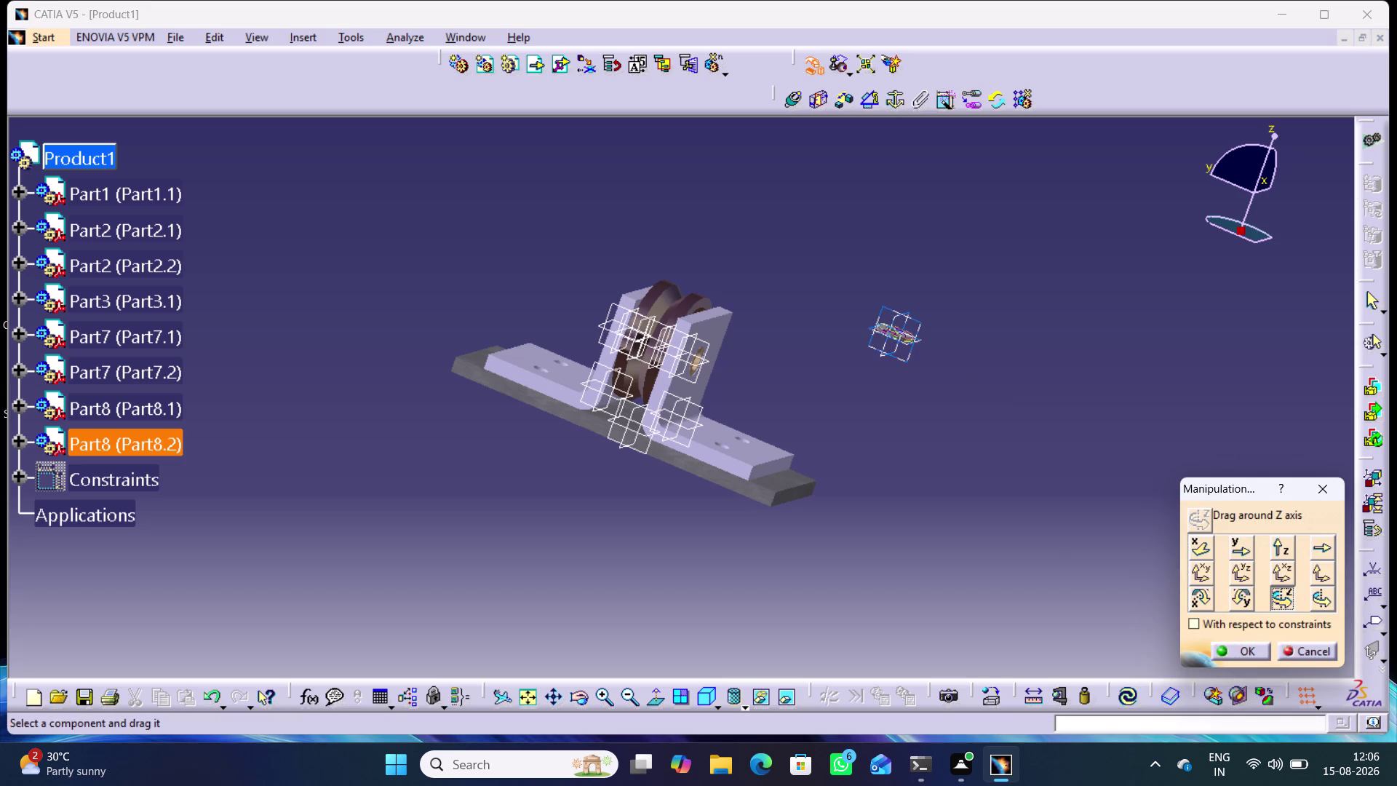
drag(915, 339, 920, 404)
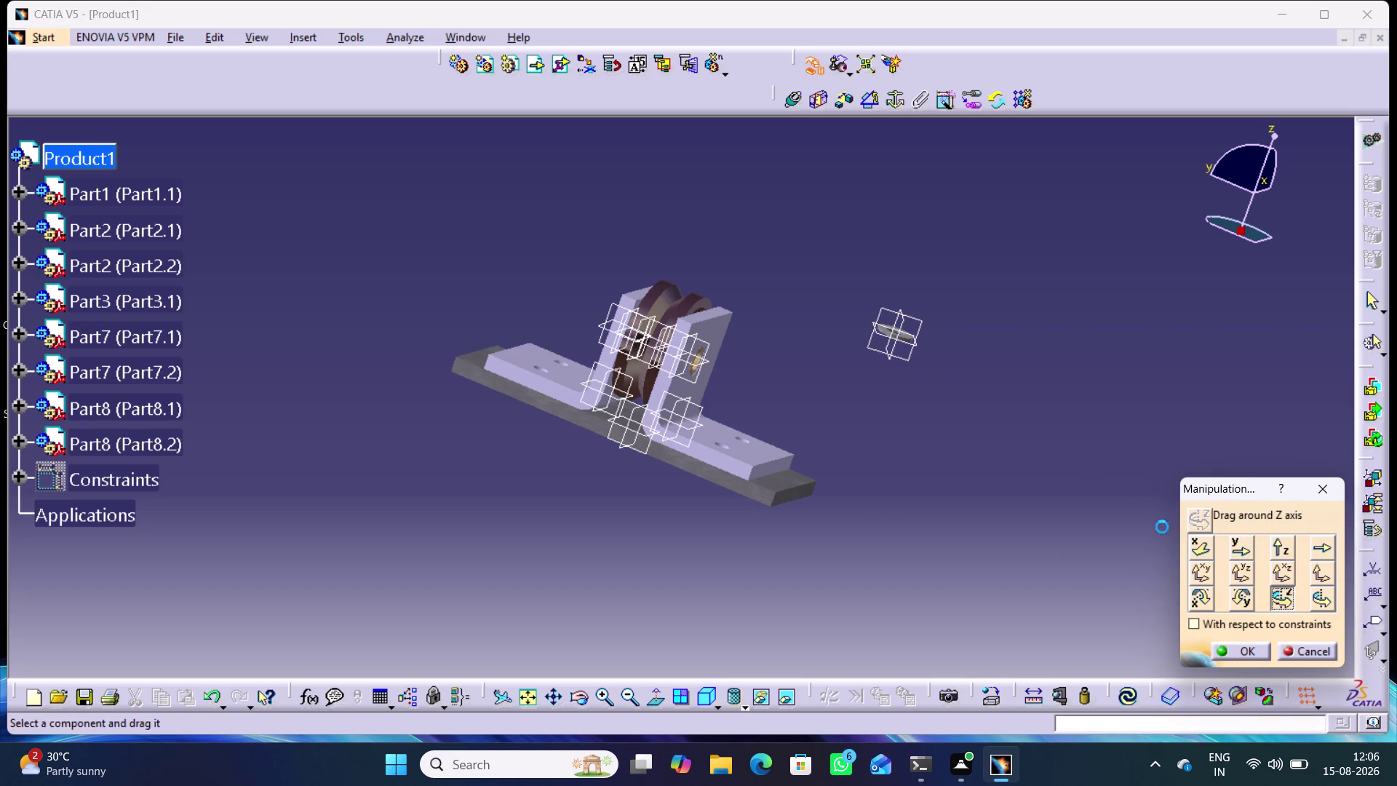
click(1237, 607)
drag(916, 340, 919, 358)
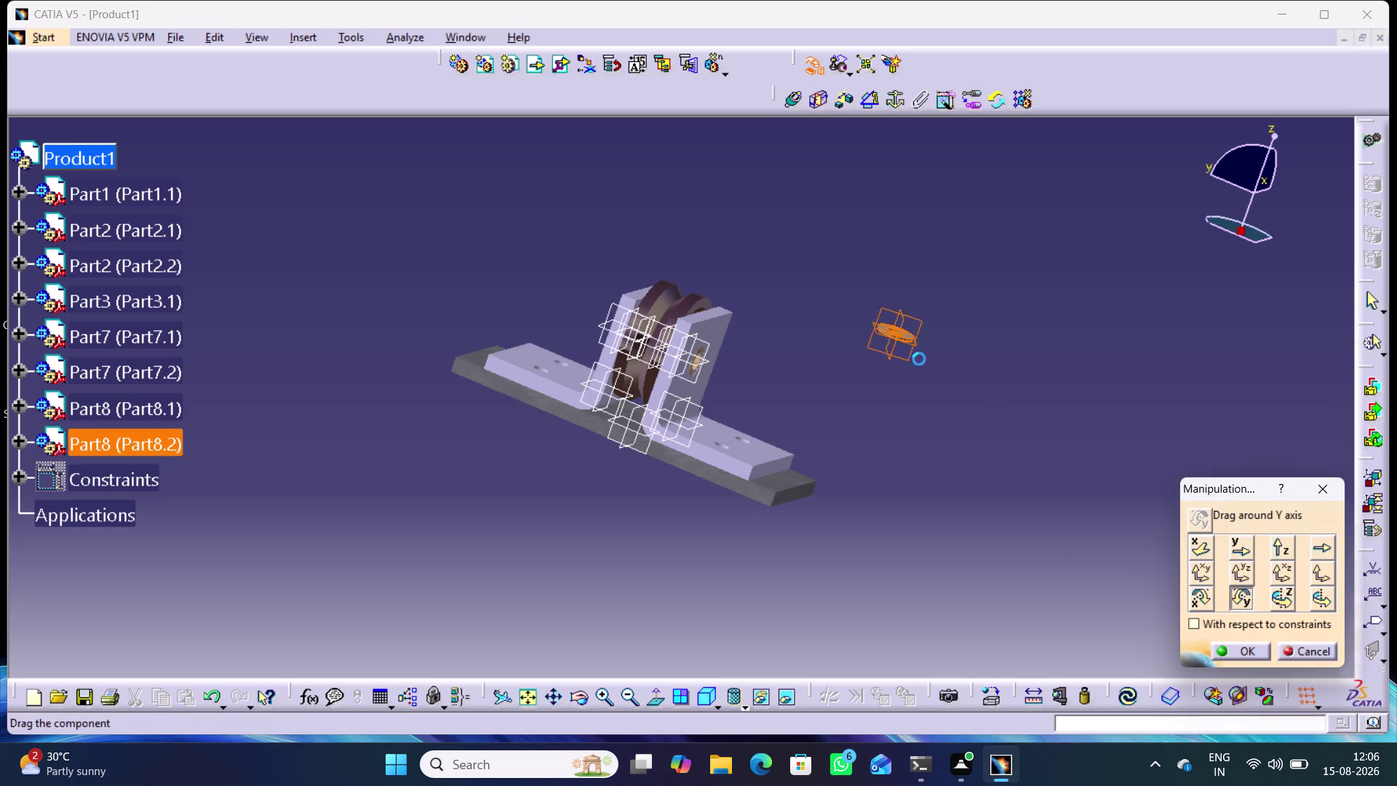
drag(919, 357, 920, 340)
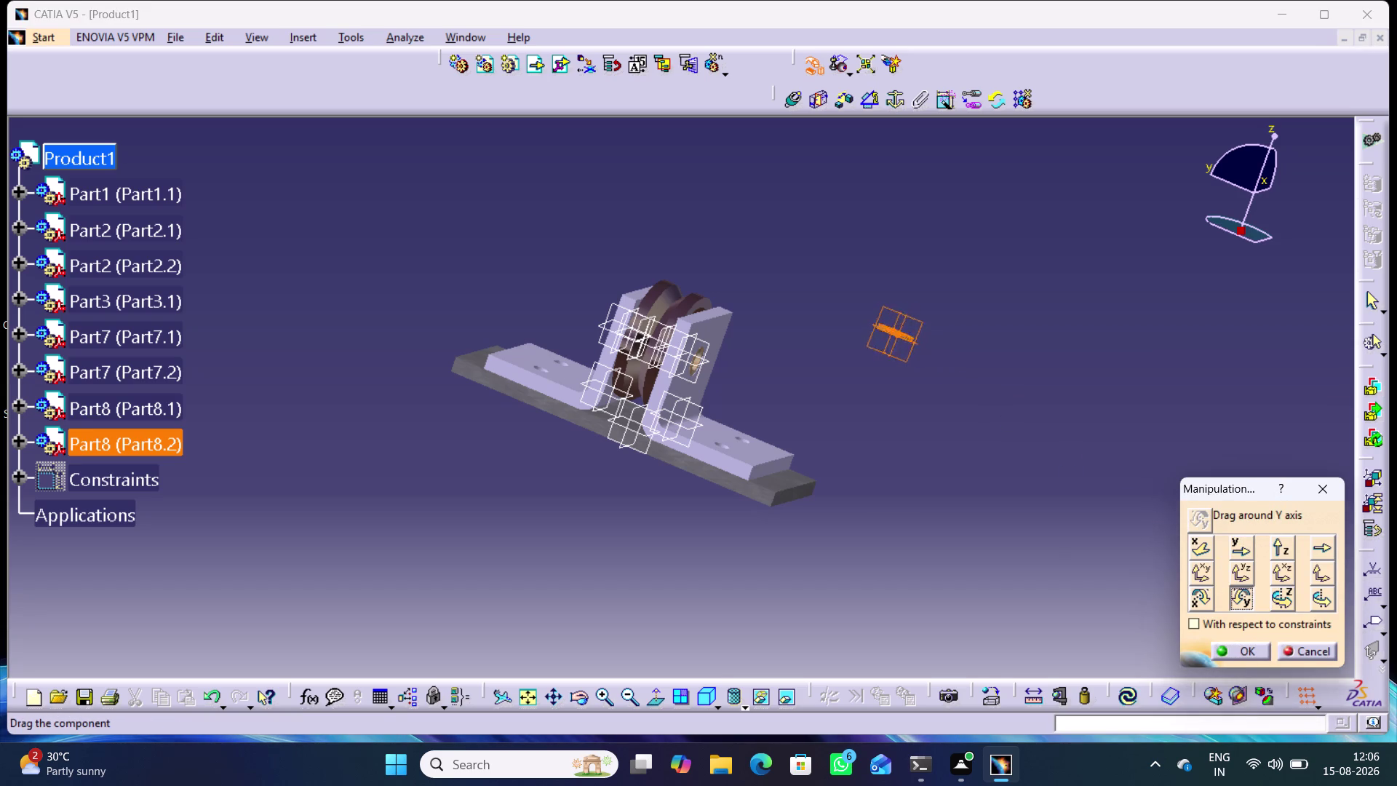
drag(920, 340, 924, 319)
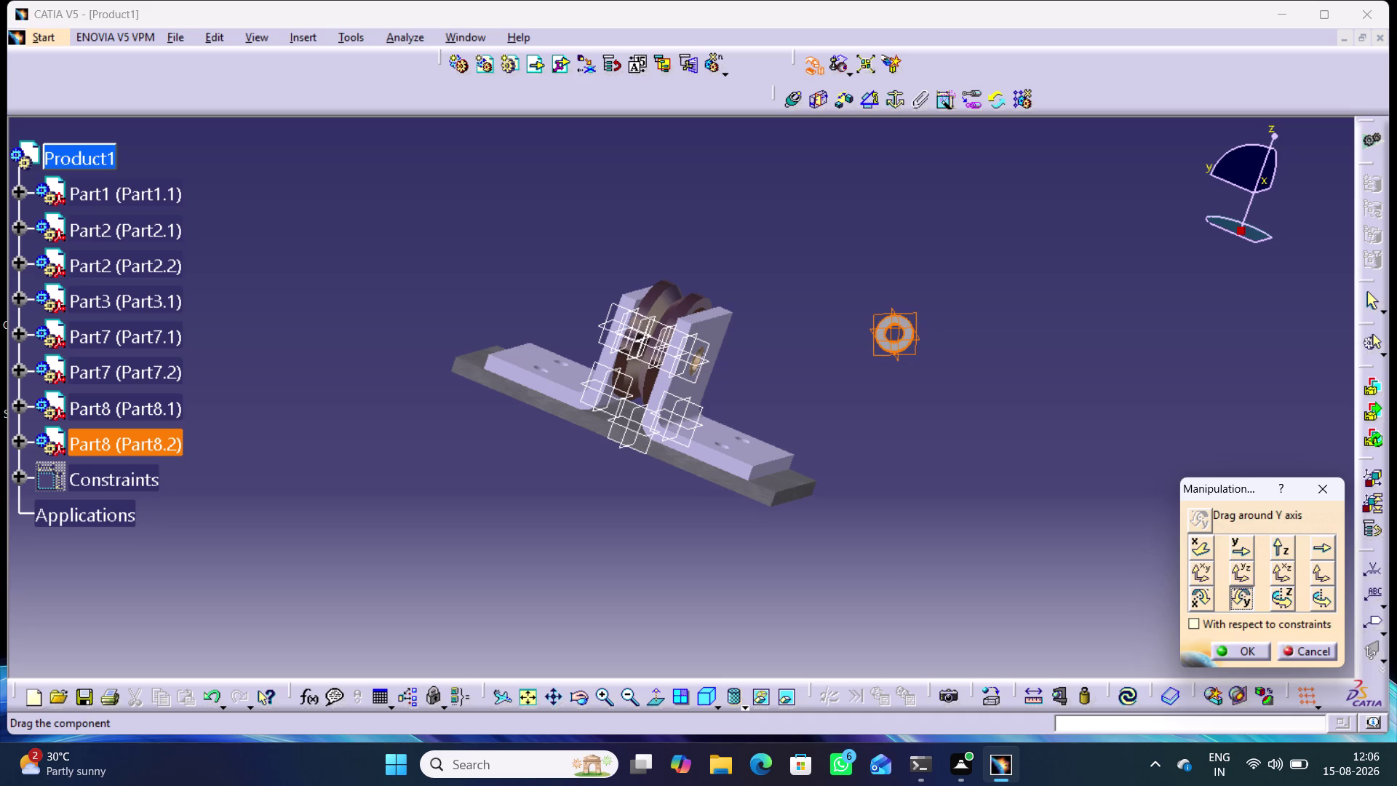
drag(924, 319, 920, 318)
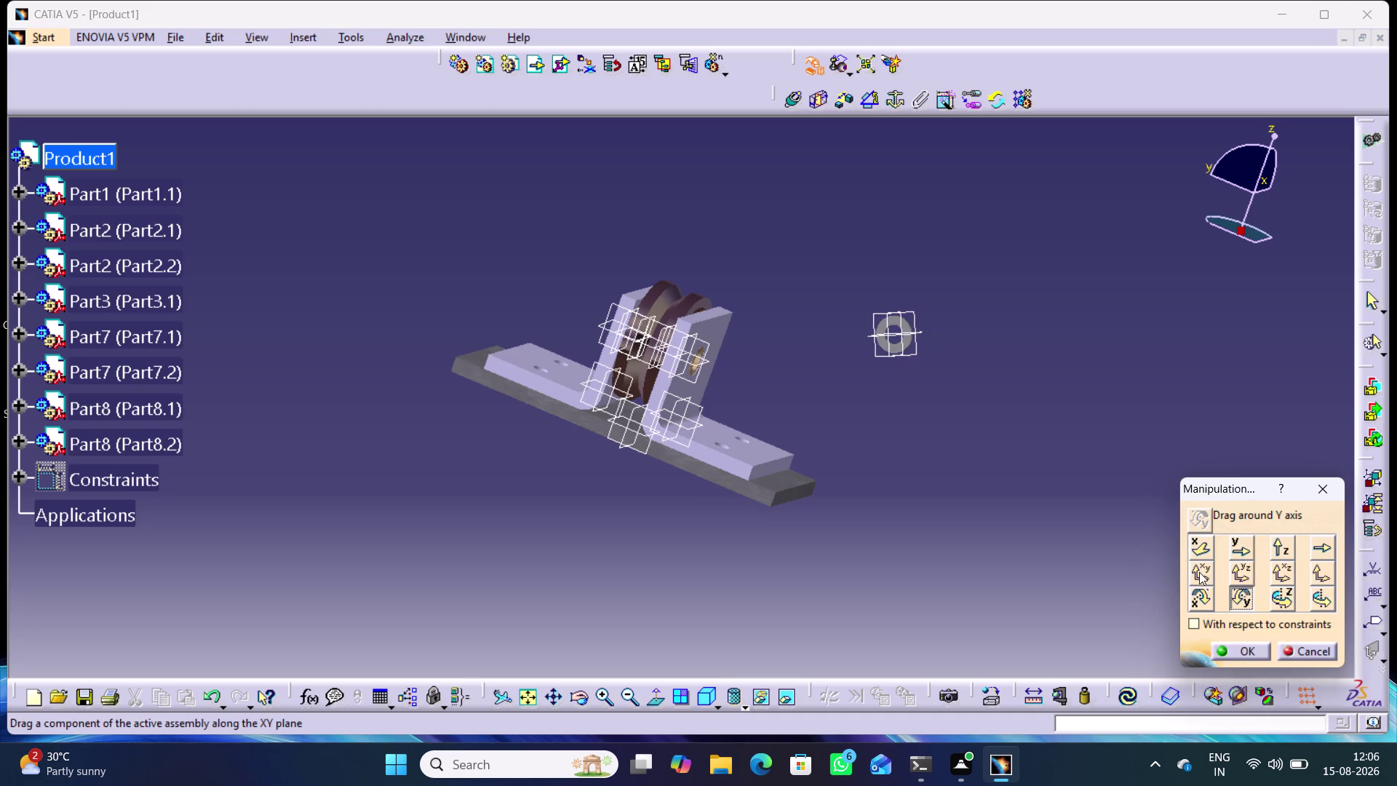
click(1203, 598)
drag(904, 340, 907, 340)
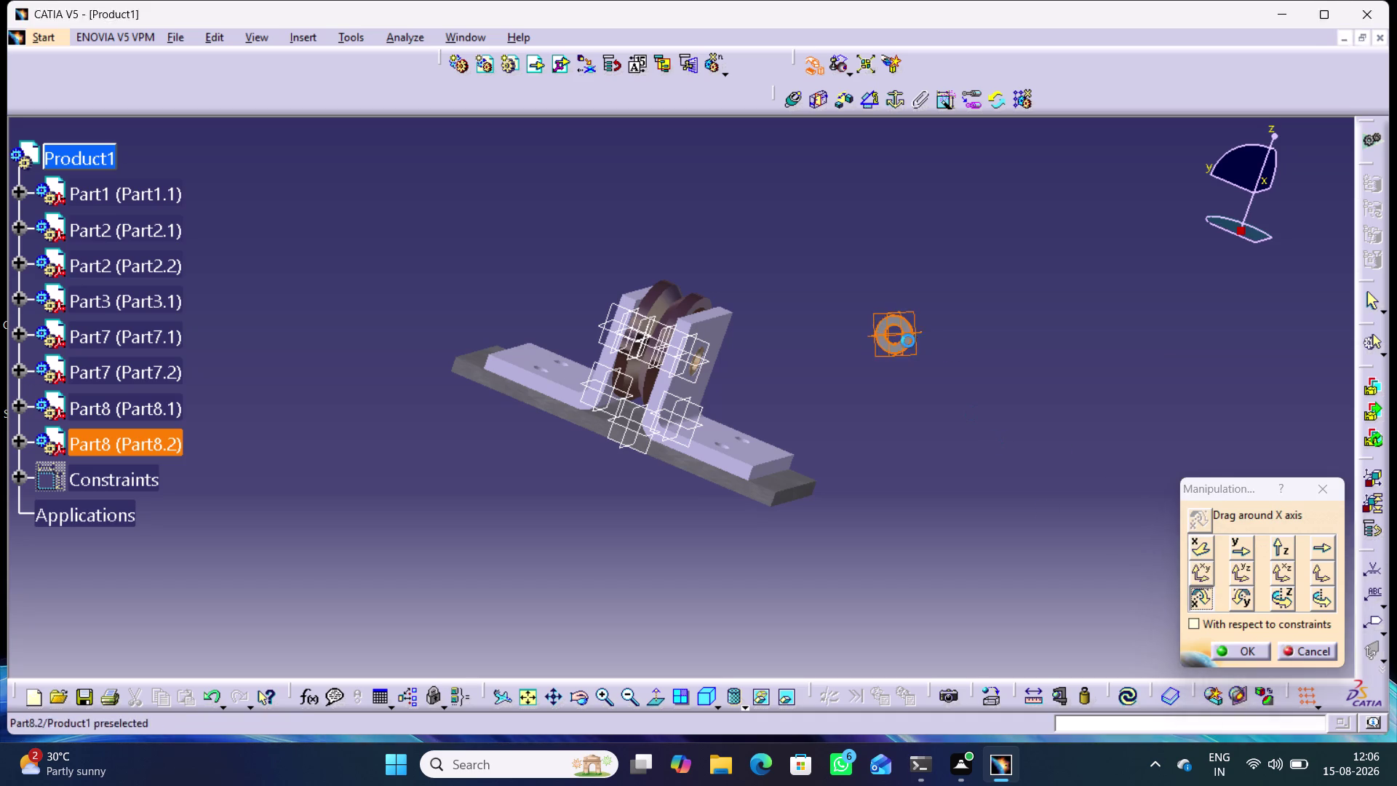
drag(907, 340, 964, 347)
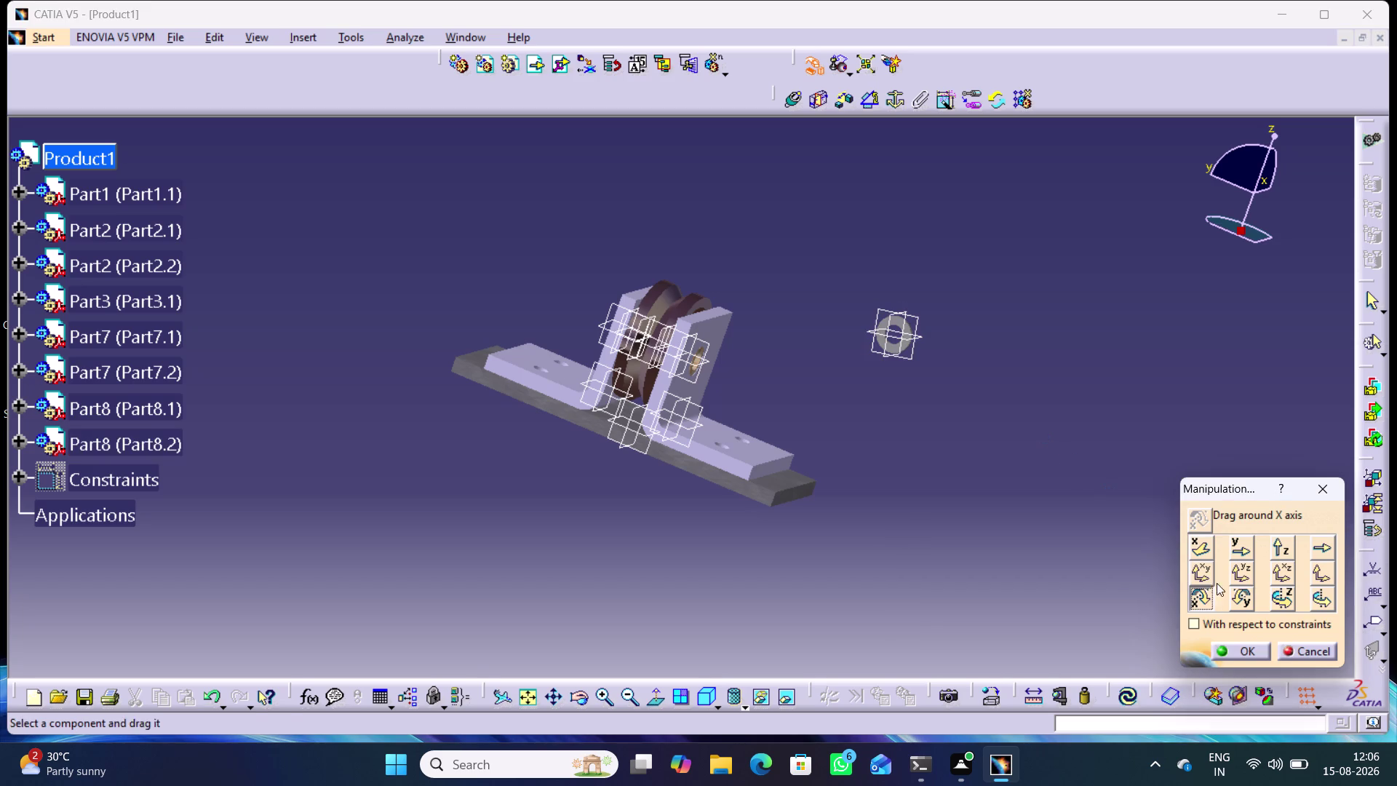
Drag Part8.2 out to the right, away from the bracket, and confirm.
click(1290, 606)
drag(905, 341, 937, 340)
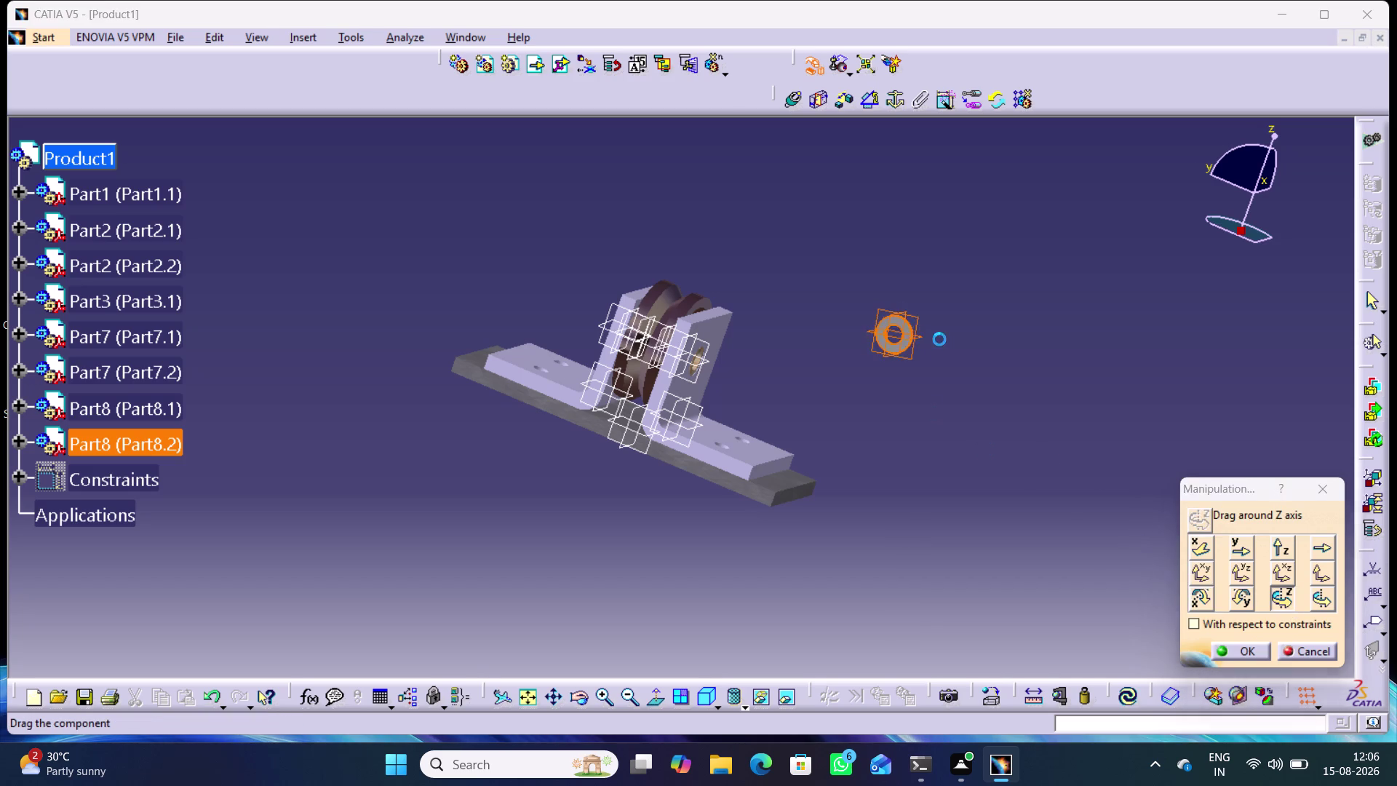
drag(937, 340, 935, 337)
click(1229, 650)
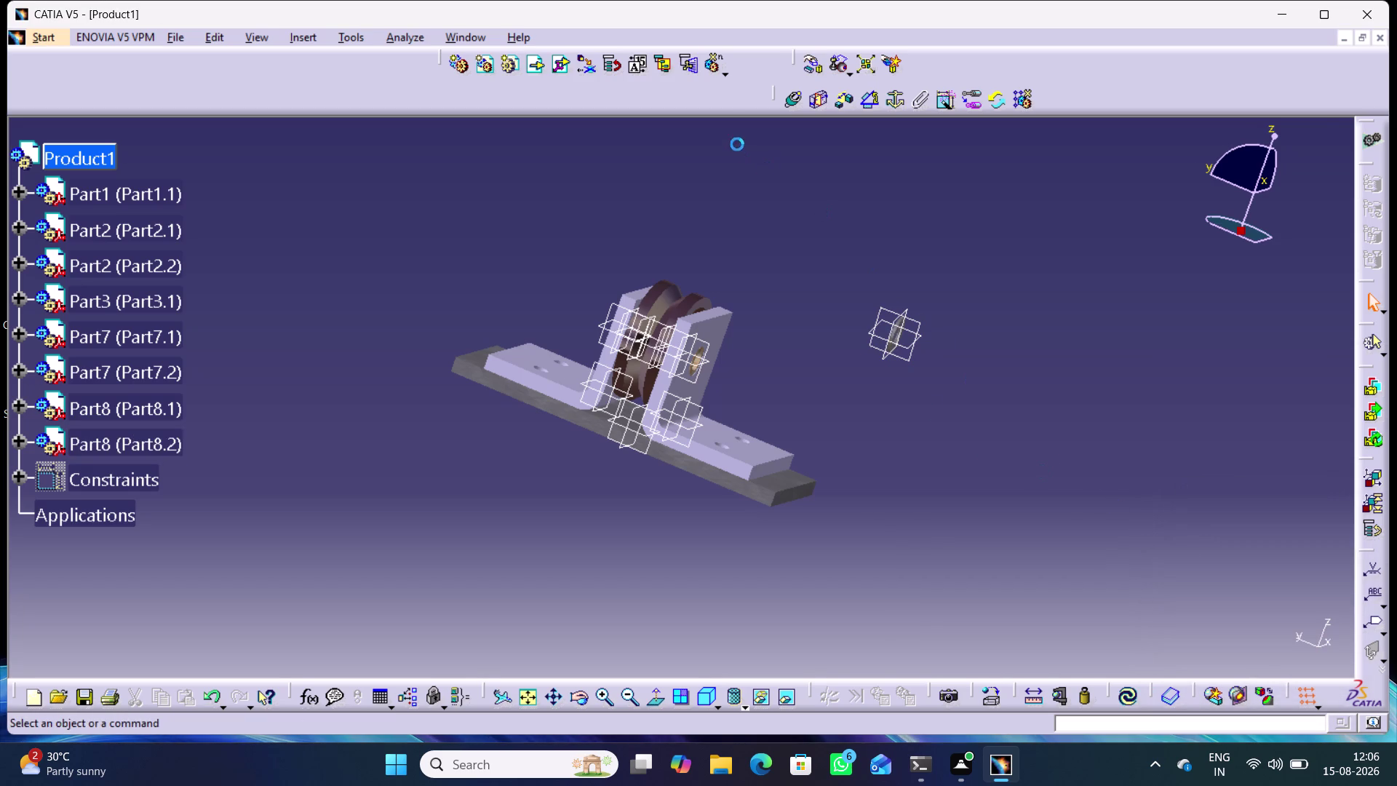
Start a coincidence constraint and pick washer Part8.2's axis.
click(790, 100)
middle_drag(910, 420, 912, 397)
right_click(910, 420)
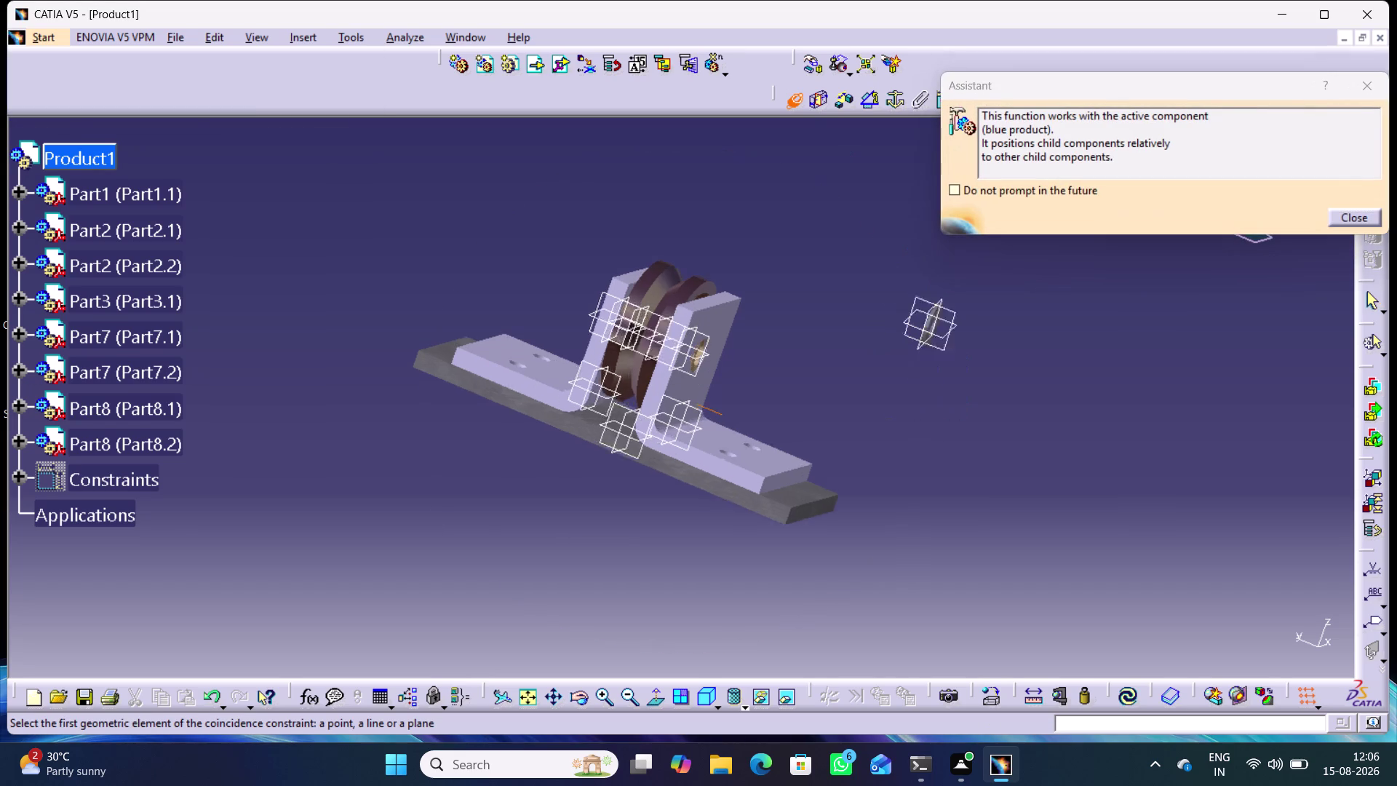
middle_drag(911, 396, 906, 315)
scroll(down, 3)
middle_drag(1010, 360, 791, 414)
middle_drag(808, 415, 797, 335)
right_click(808, 415)
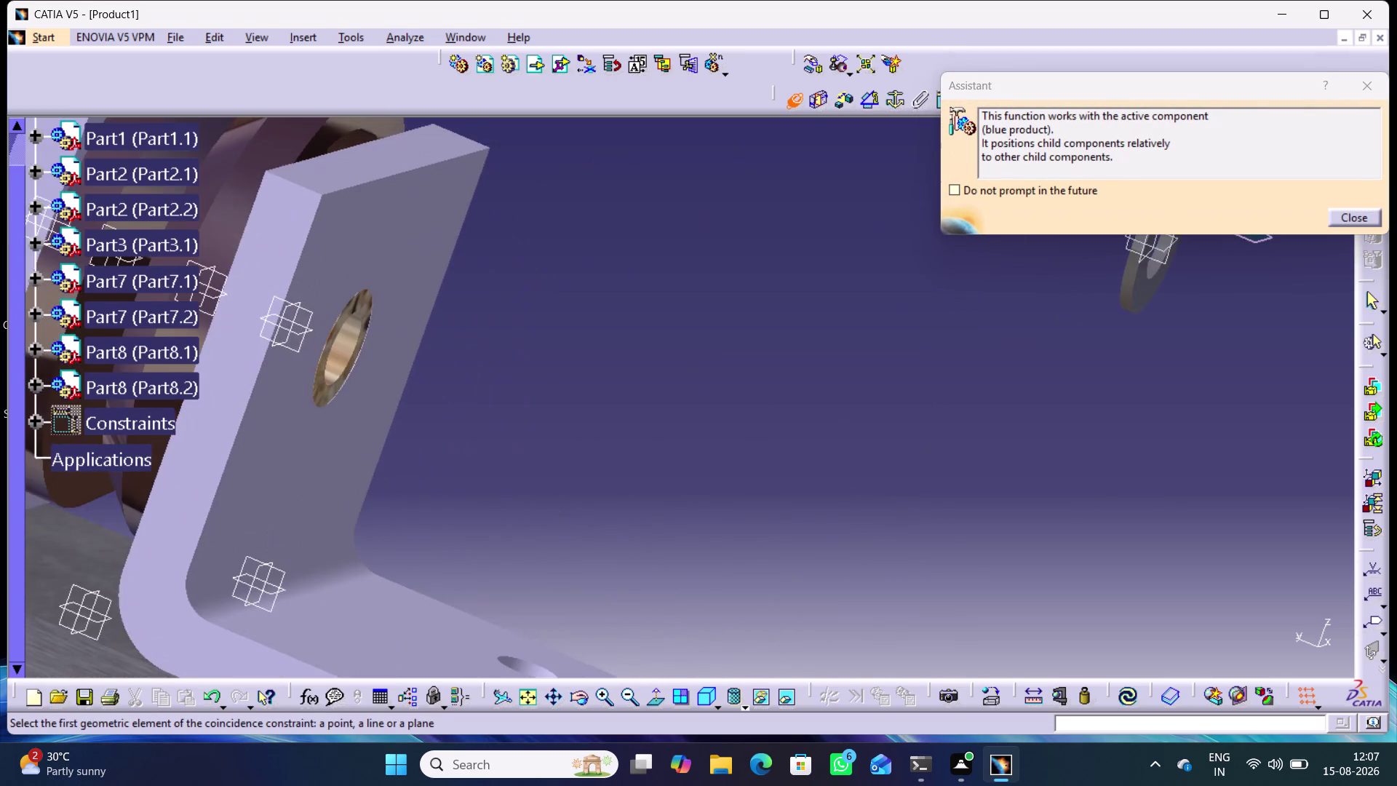
middle_drag(1050, 428, 869, 453)
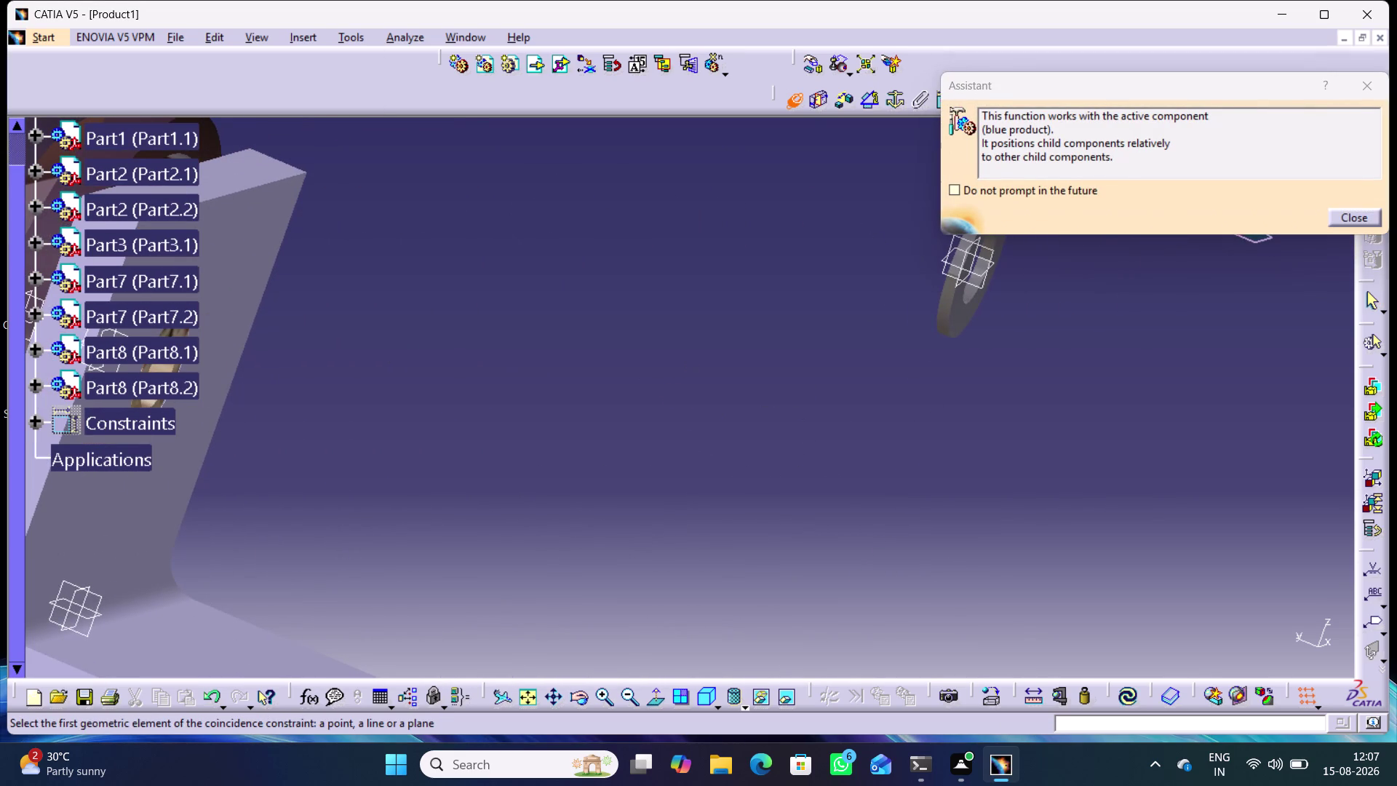
click(980, 263)
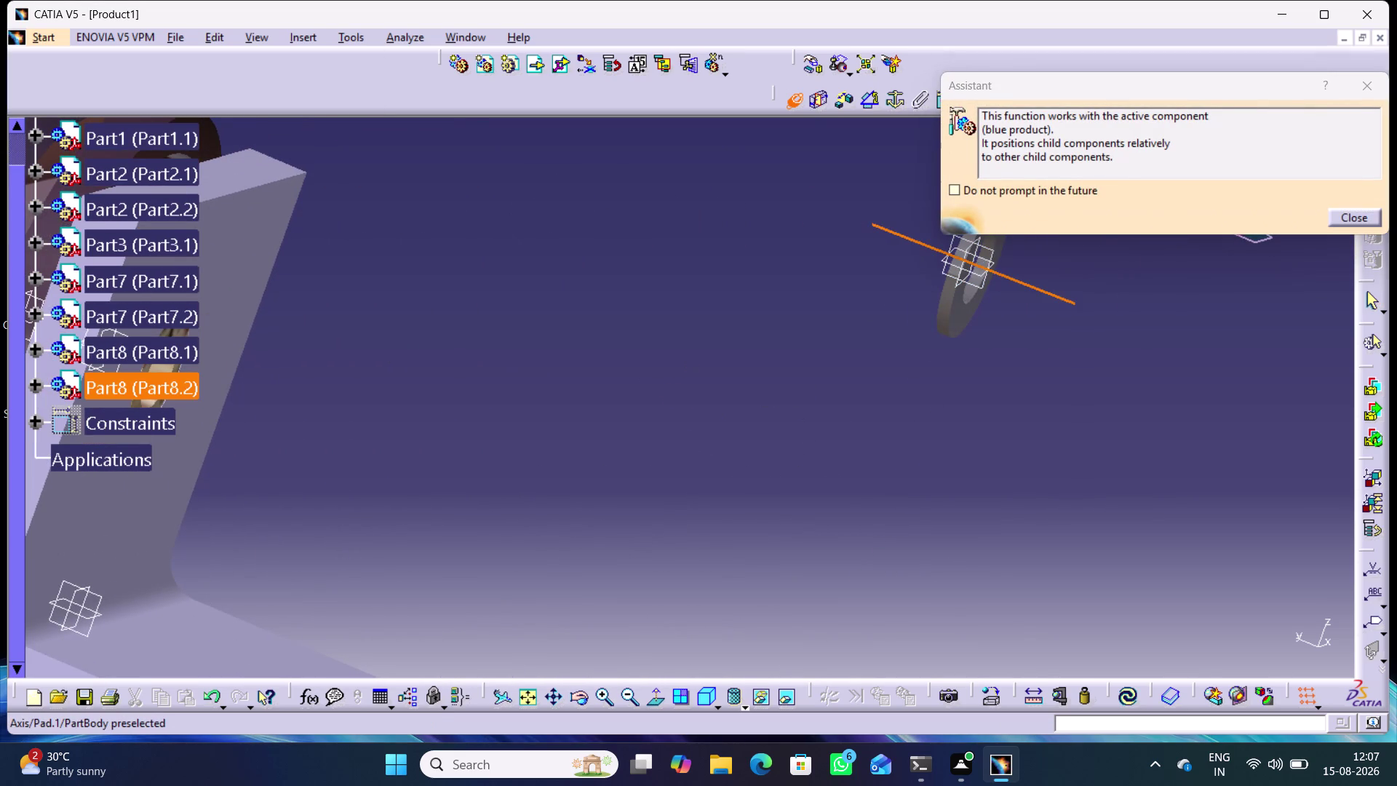
Pick the bracket hole's axis to complete Coincidence.31 and update the assembly.
middle_drag(332, 439, 648, 470)
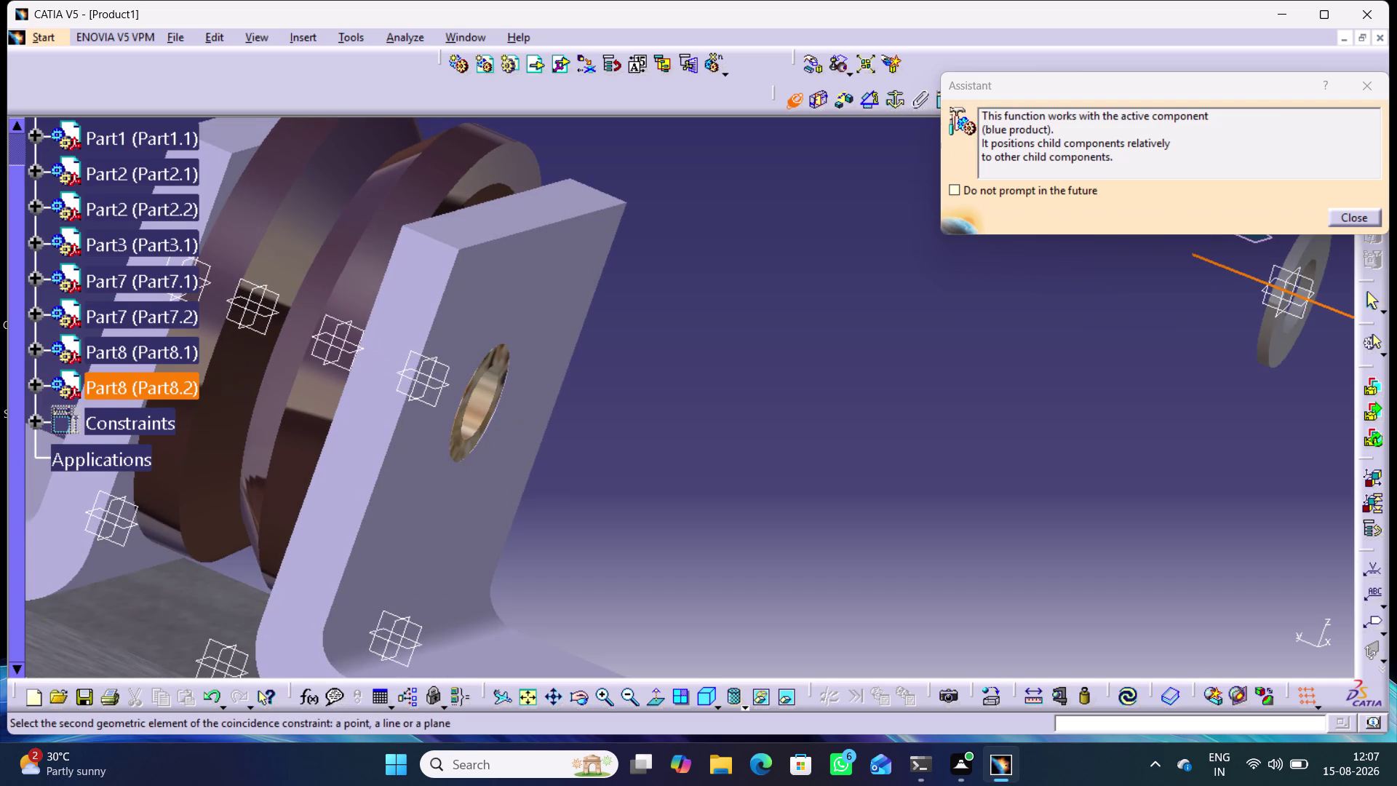
click(471, 415)
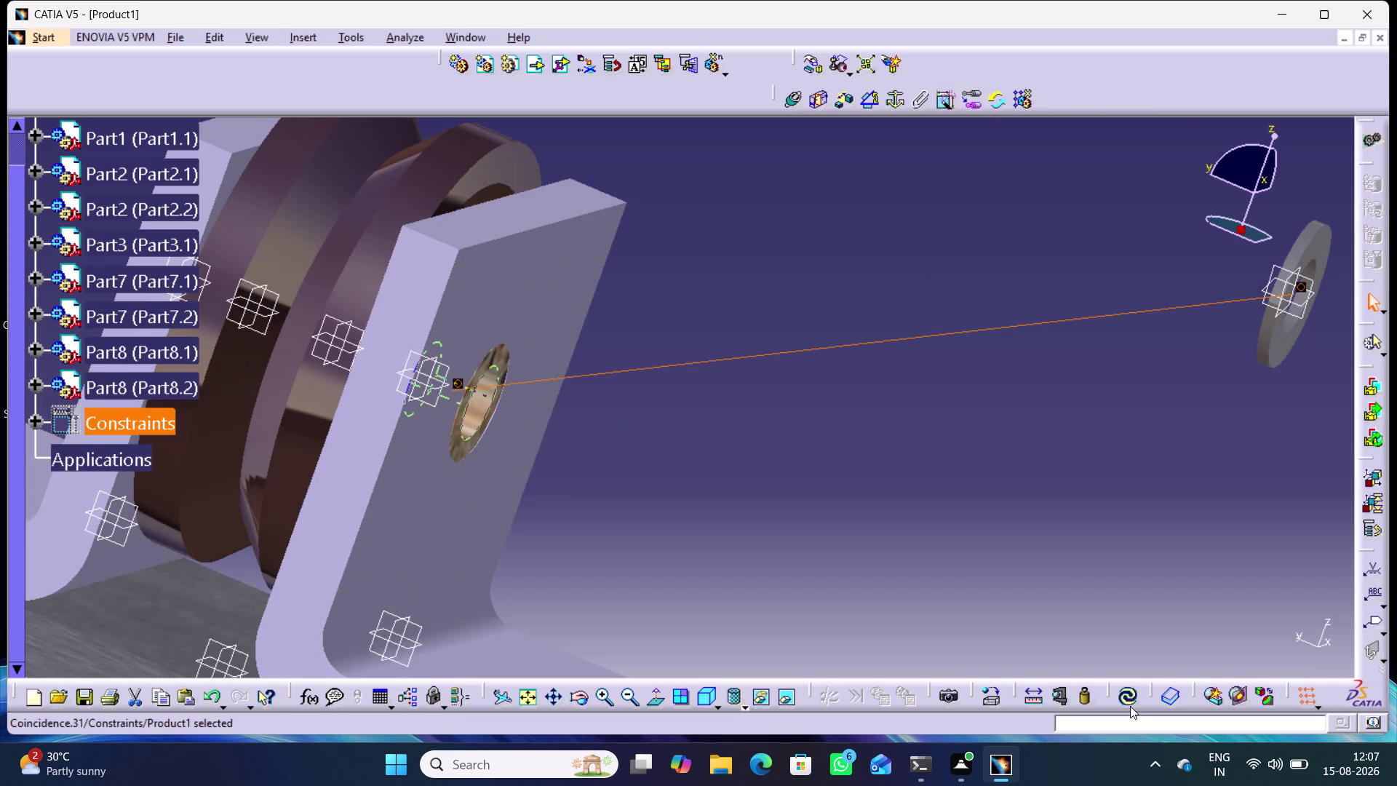
click(1129, 701)
middle_drag(855, 484, 855, 455)
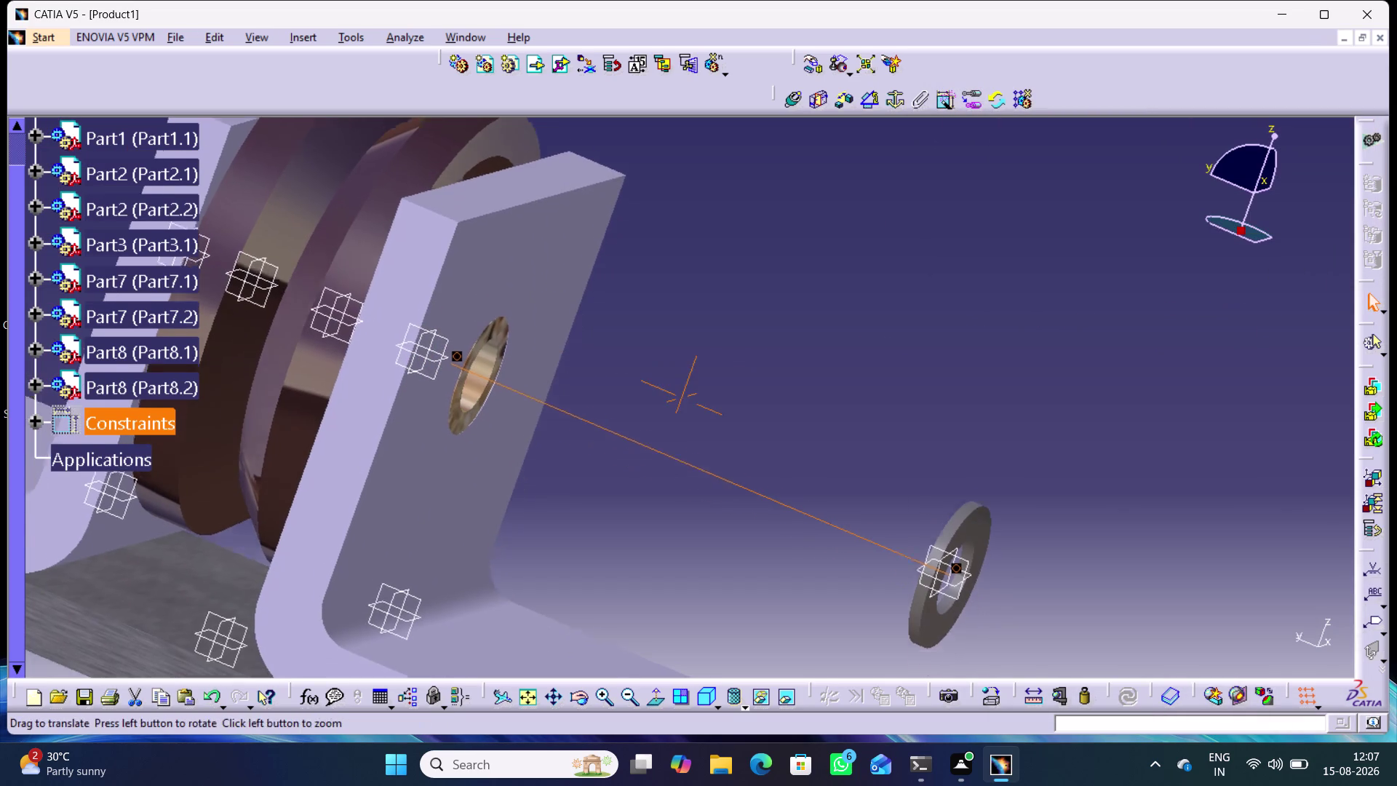
middle_drag(855, 455, 855, 448)
Add a contact constraint between the bracket's outer face and the washer's face, then update.
click(821, 104)
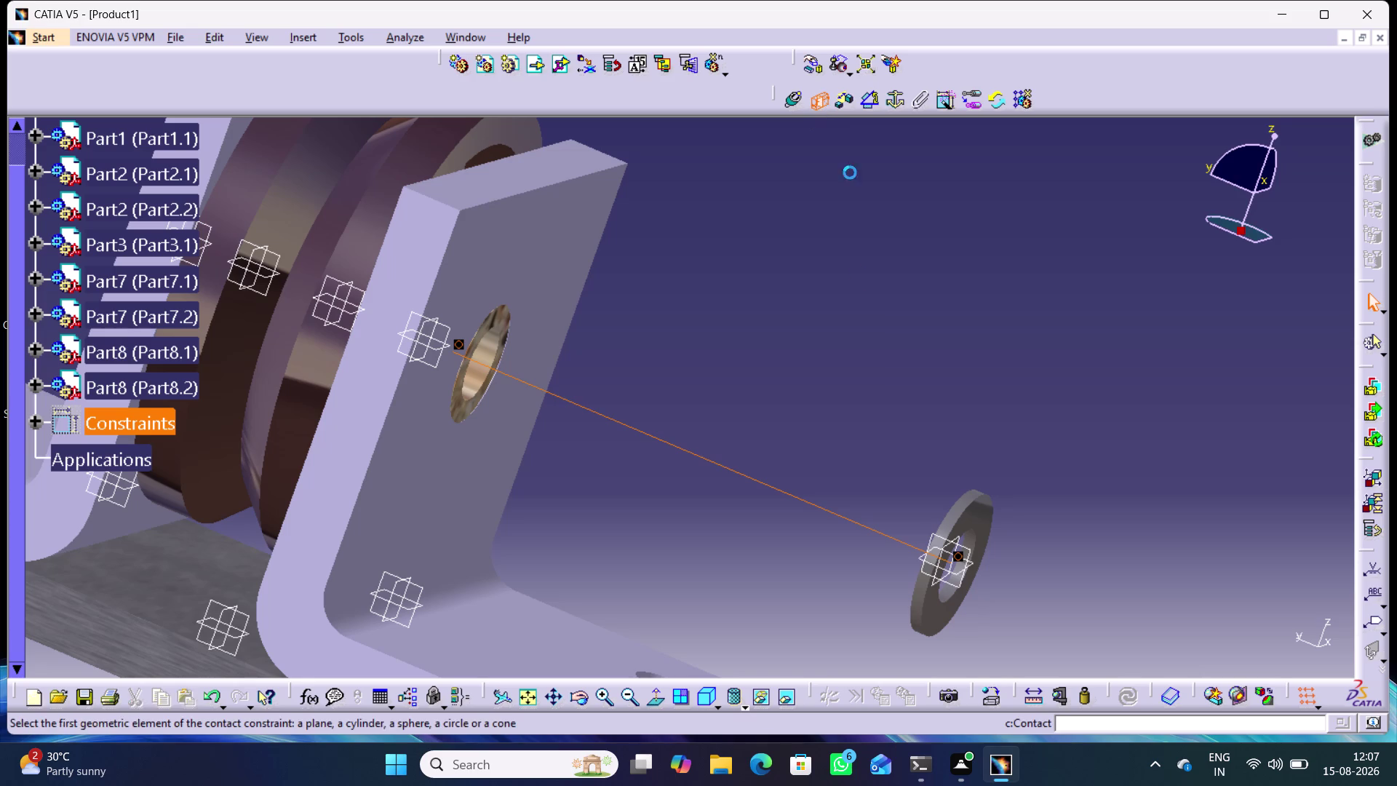
middle_drag(823, 353, 933, 449)
right_drag(823, 354, 931, 455)
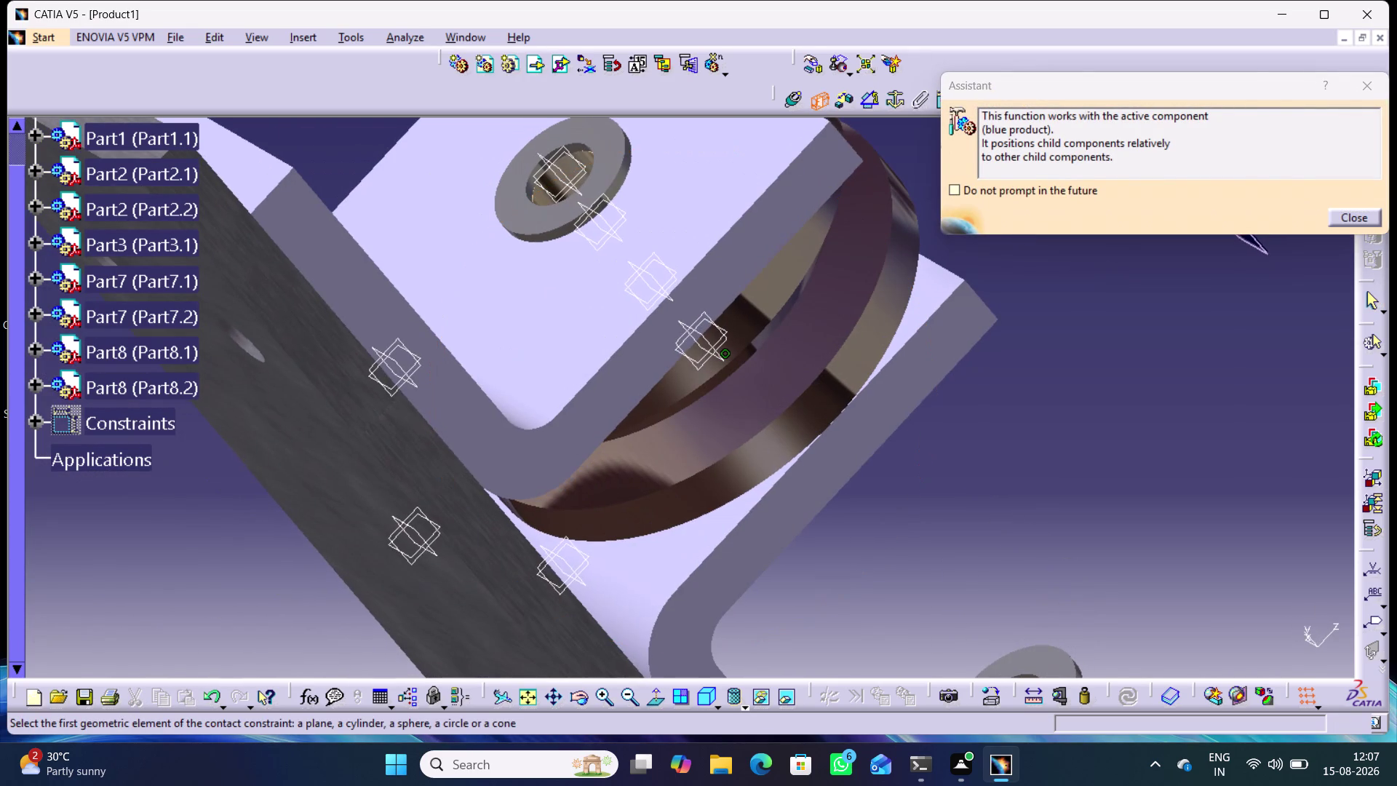
click(1024, 663)
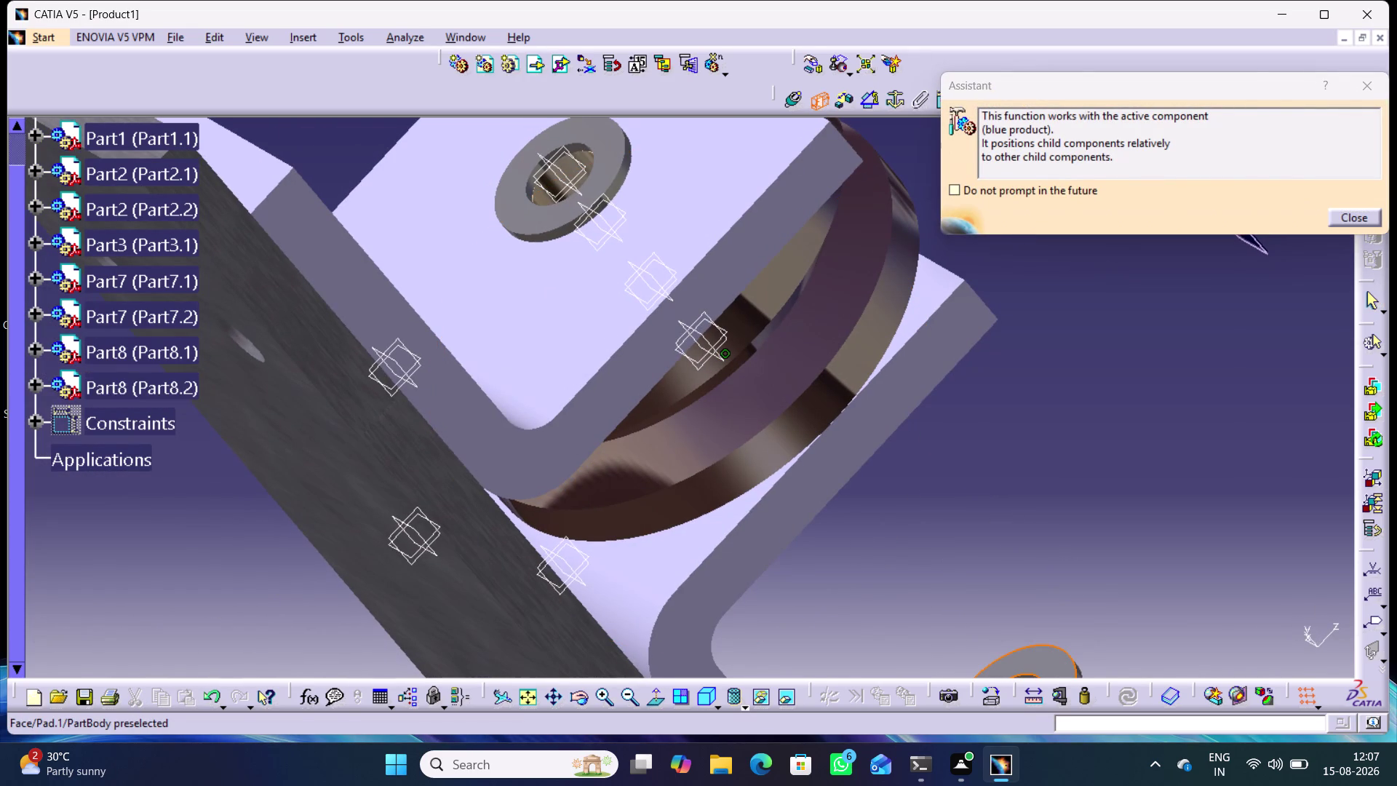
middle_drag(1039, 558, 579, 392)
right_drag(1039, 558, 579, 391)
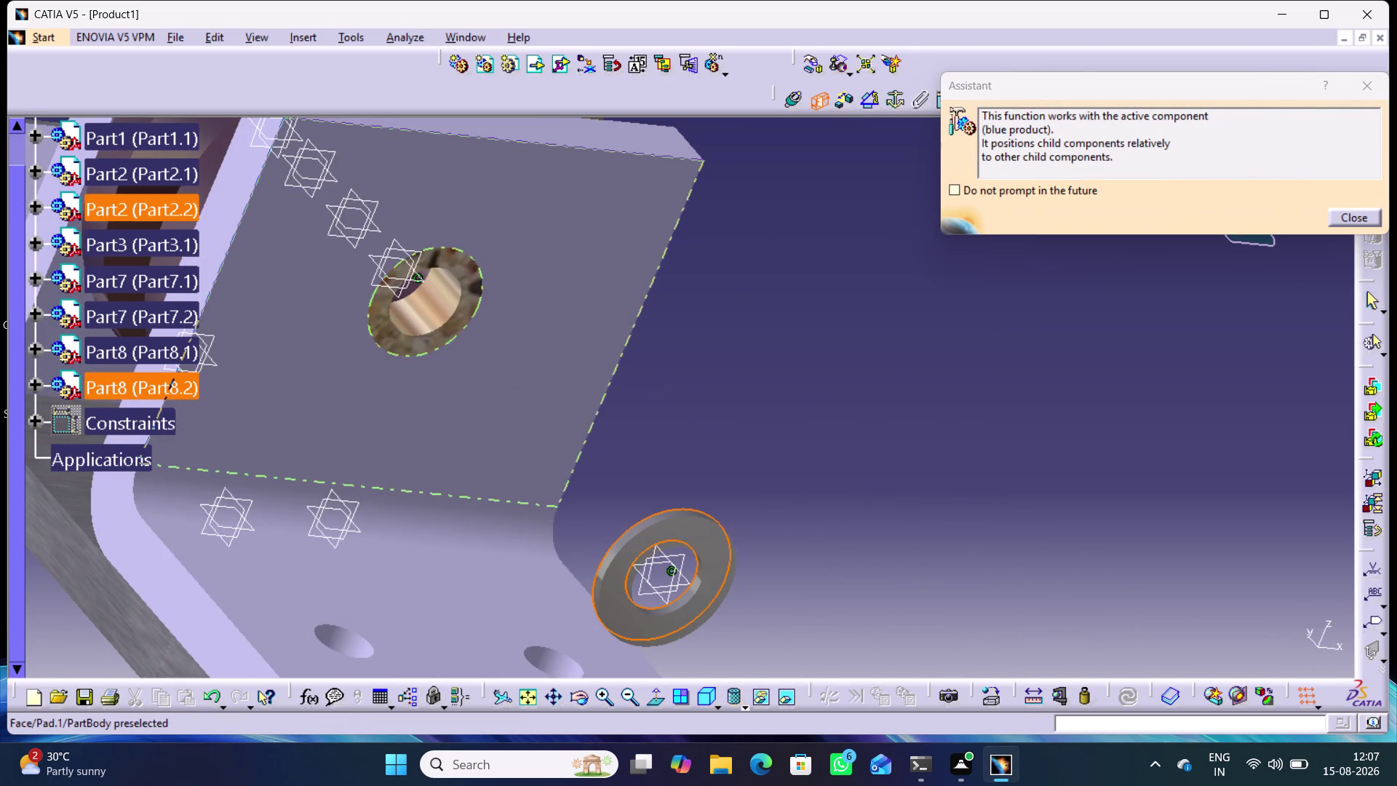
click(461, 266)
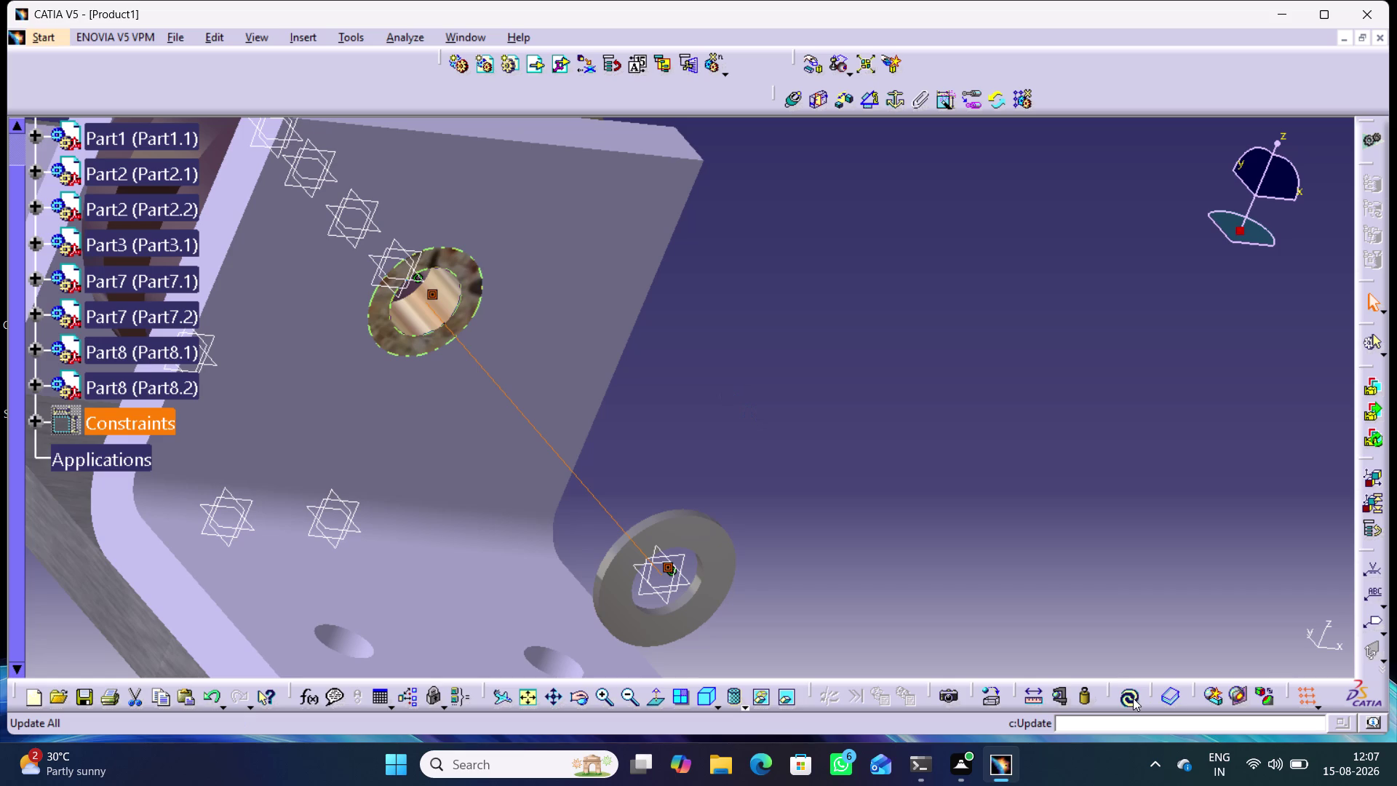
click(1132, 698)
Inspect the seated washer, then select bracket Part2.2 and the washer's yz plane.
middle_drag(699, 395, 705, 395)
right_drag(705, 395, 727, 387)
middle_drag(705, 395, 769, 486)
middle_drag(388, 526, 453, 474)
right_drag(395, 530, 481, 580)
middle_drag(452, 465, 452, 448)
middle_drag(713, 441, 783, 429)
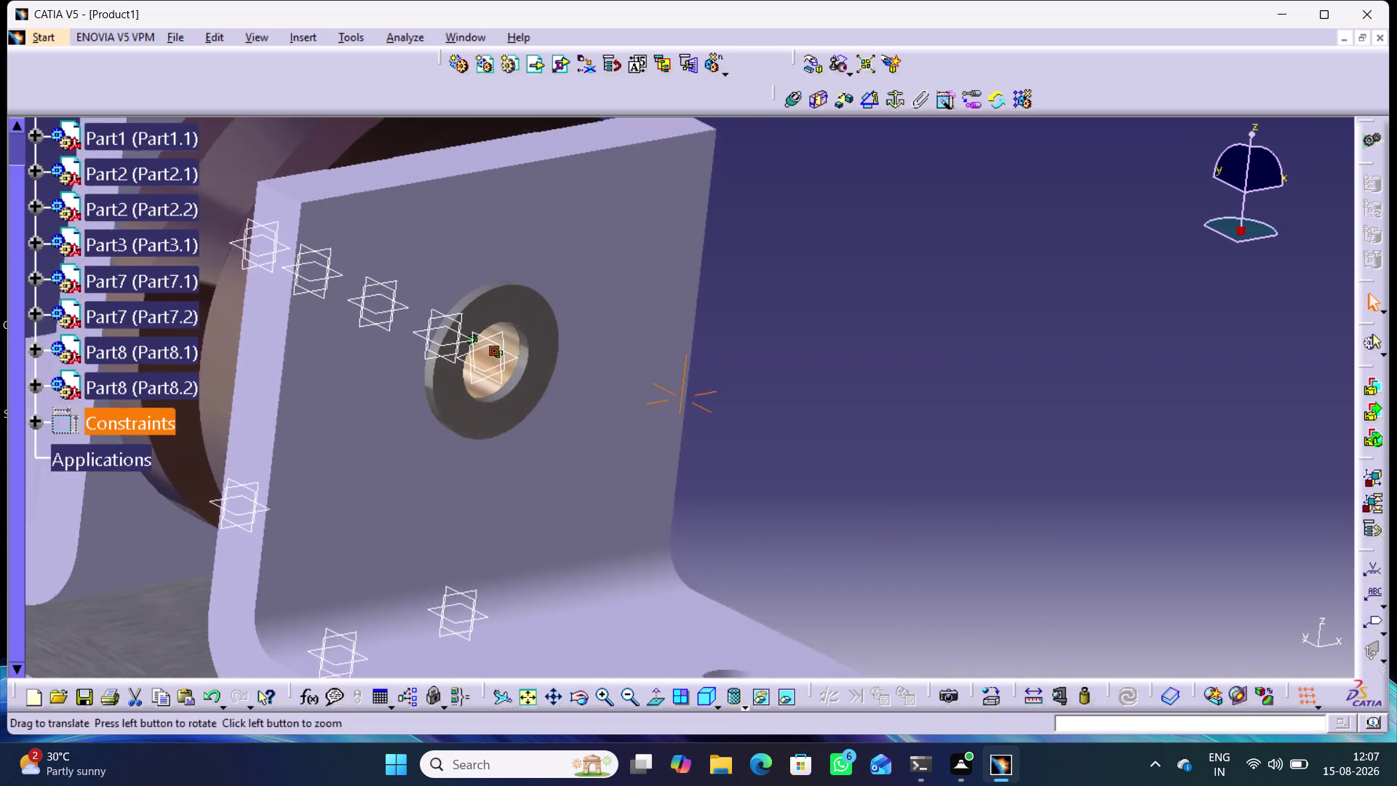
middle_drag(784, 429, 922, 385)
click(884, 349)
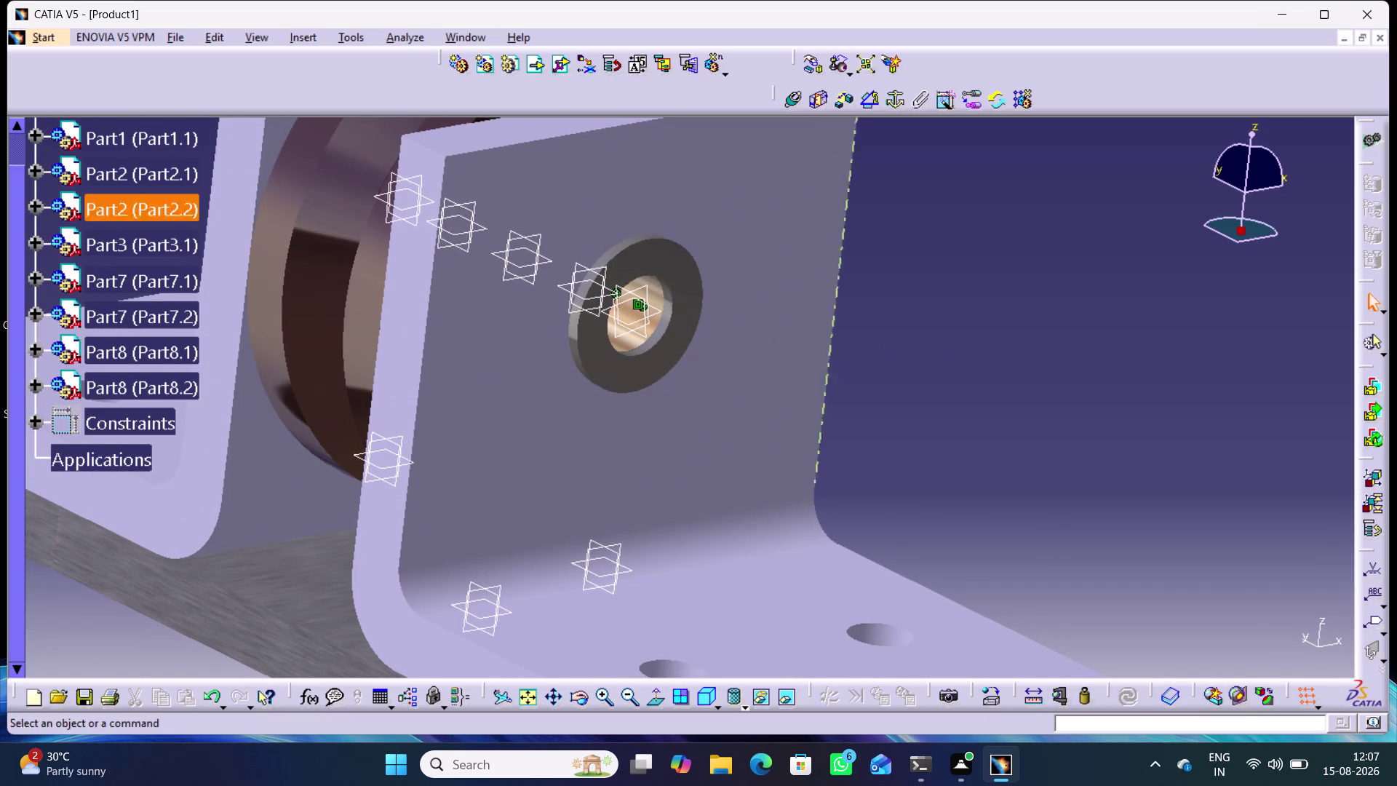
click(878, 378)
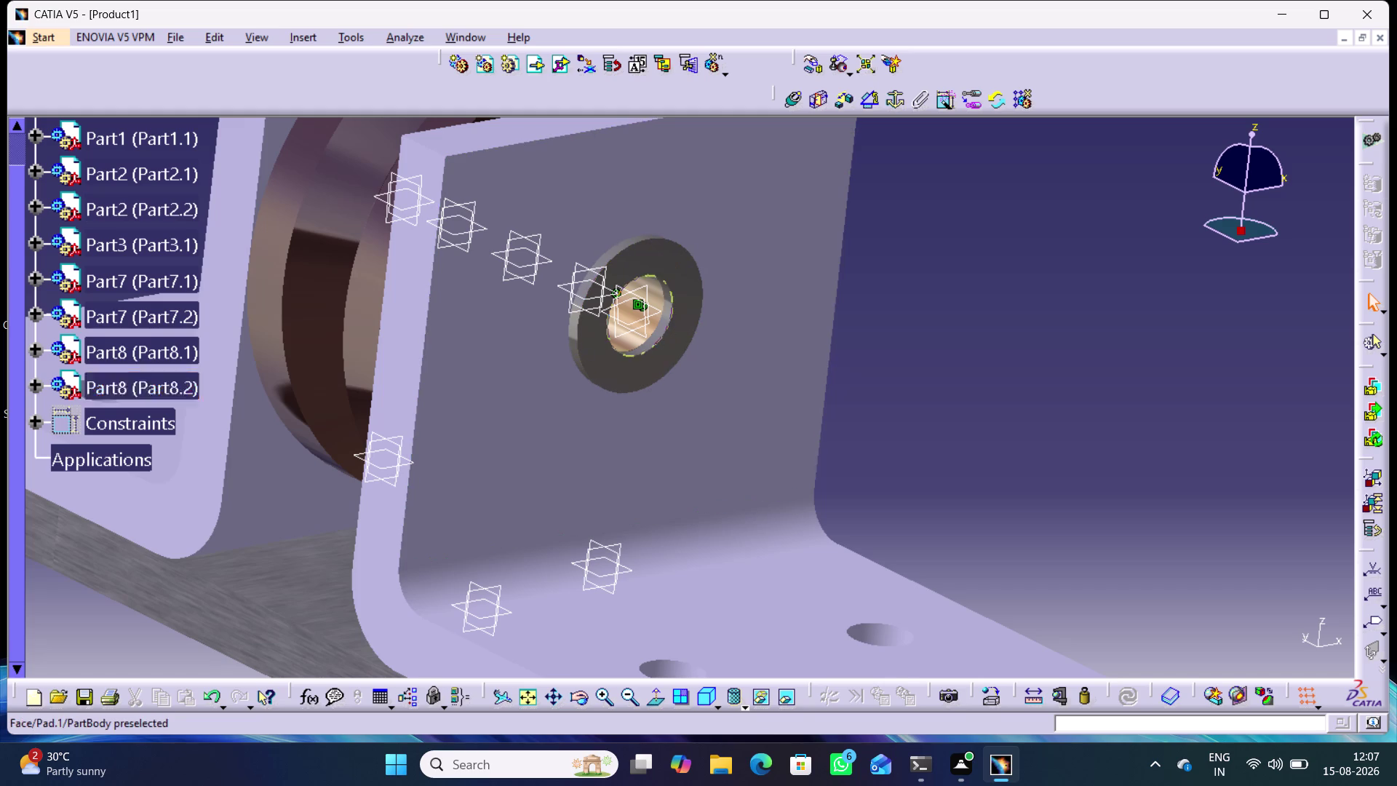
click(660, 312)
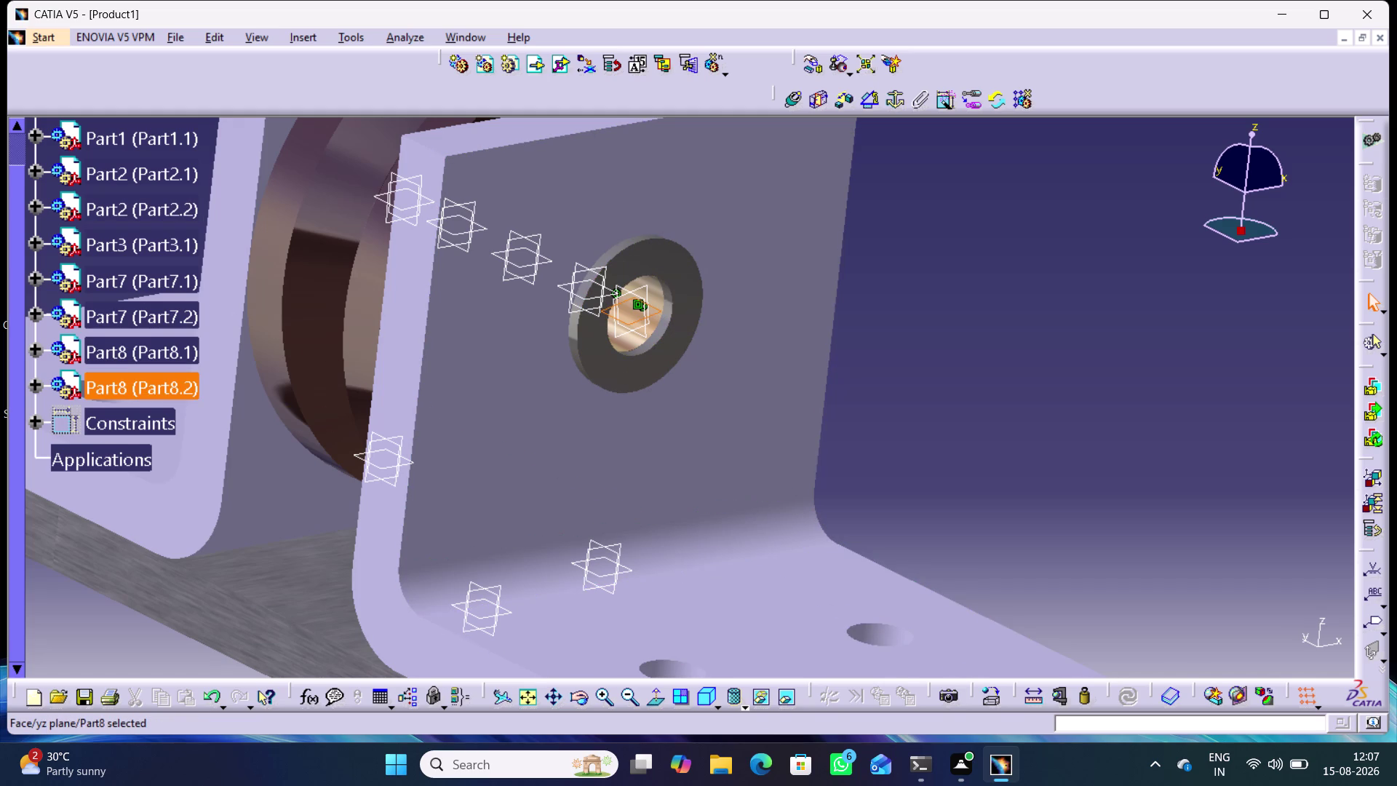
Orbit around the seated washer Part8.2 to view it through the bracket hole.
middle_drag(917, 504, 985, 562)
right_drag(917, 504, 984, 562)
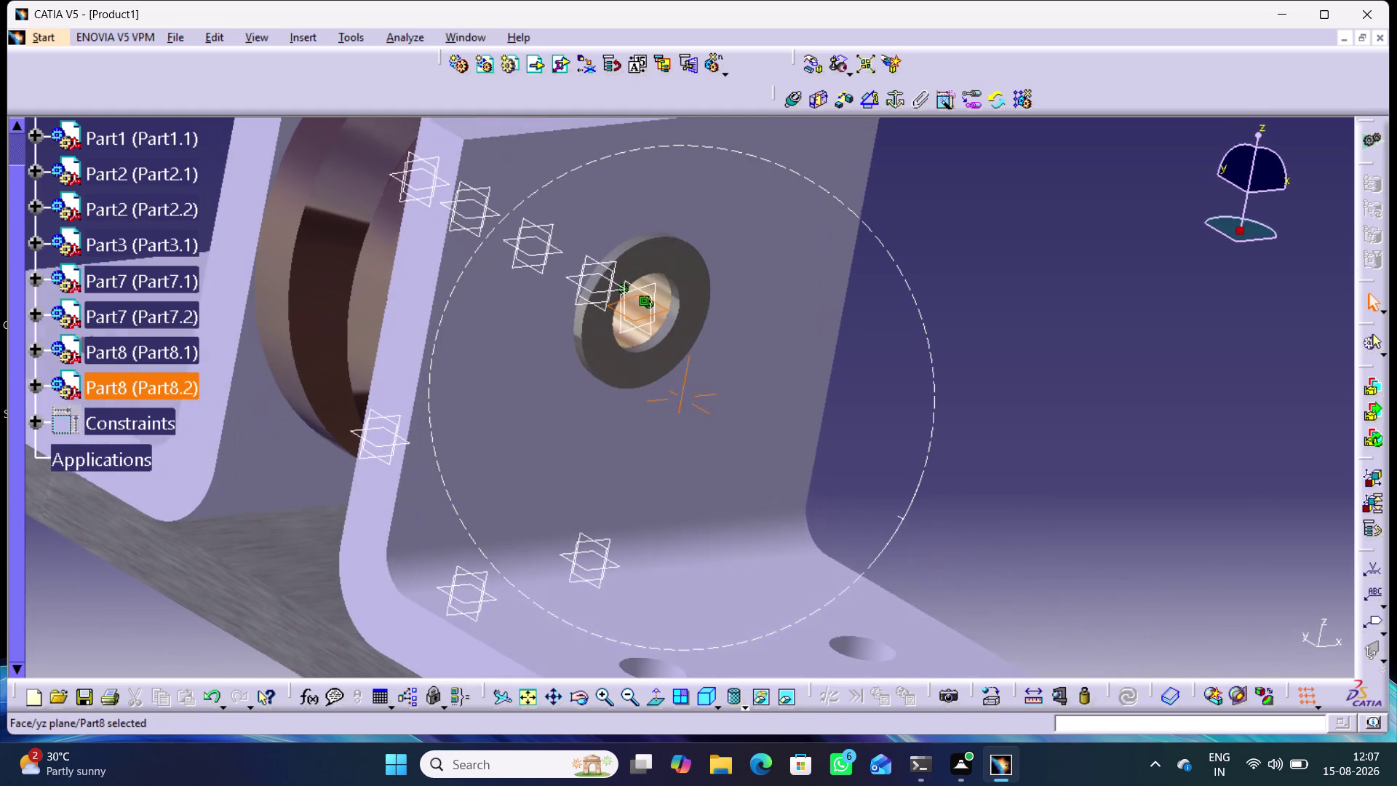
middle_drag(984, 562, 965, 557)
right_drag(984, 562, 965, 557)
middle_drag(225, 623, 286, 626)
right_drag(223, 633, 286, 626)
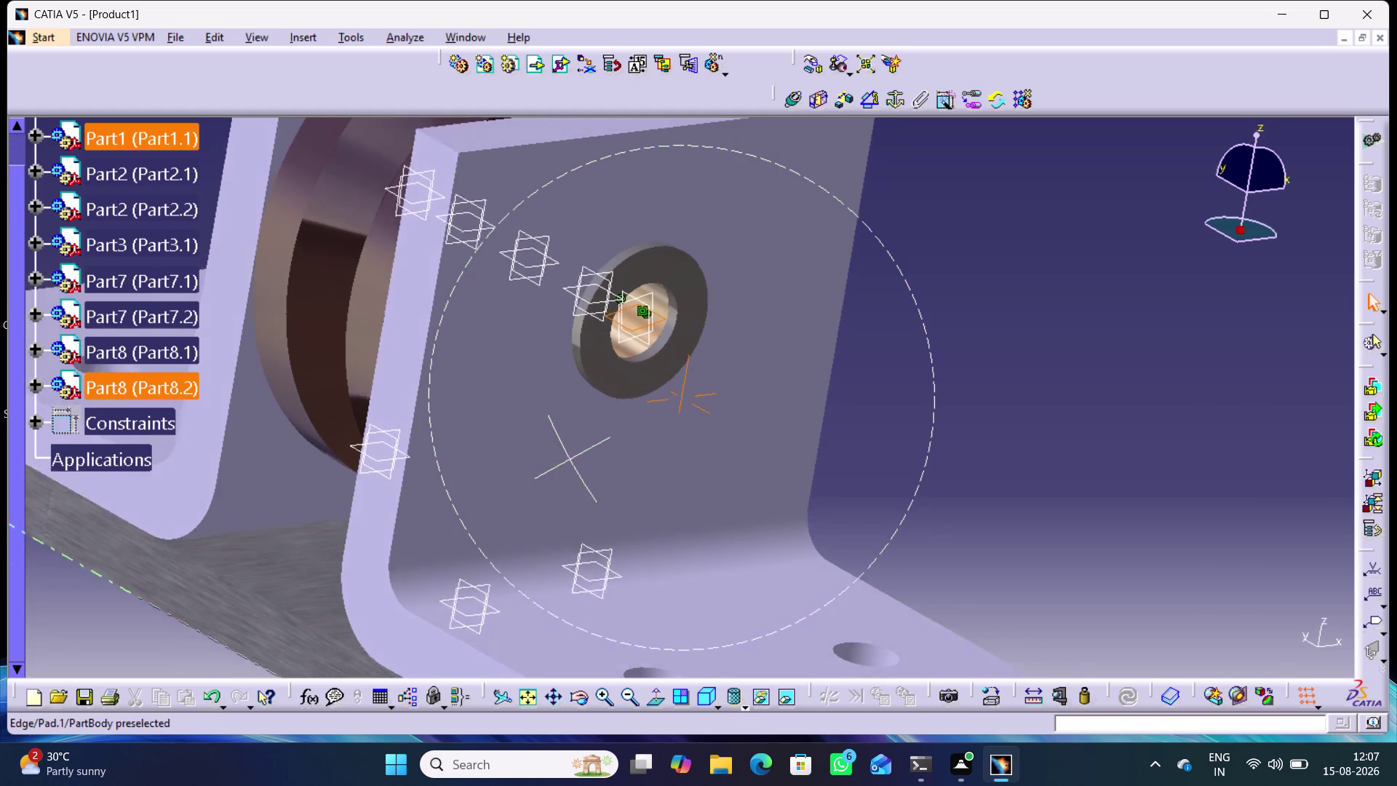
middle_drag(286, 626, 381, 502)
right_drag(286, 626, 381, 501)
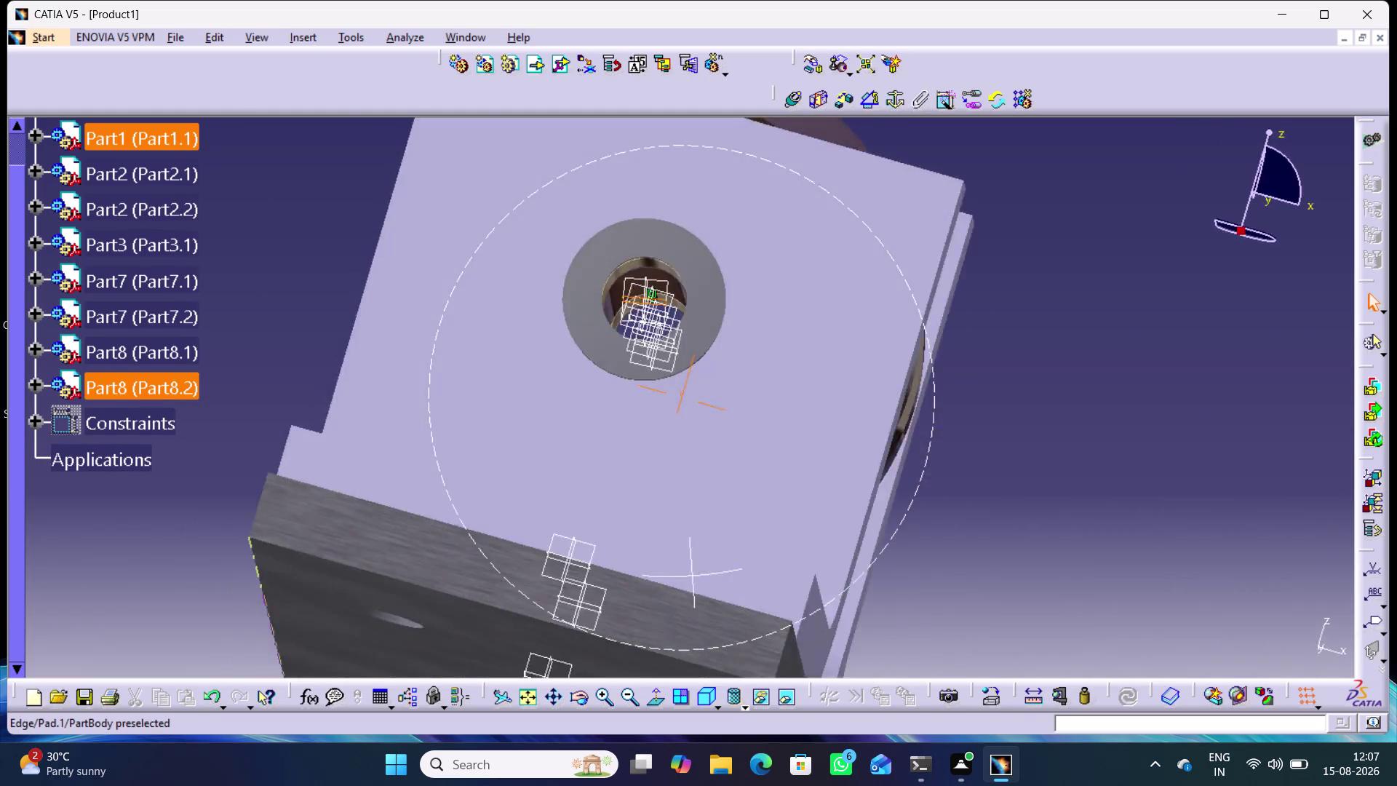
middle_drag(381, 501, 660, 530)
right_drag(381, 501, 661, 530)
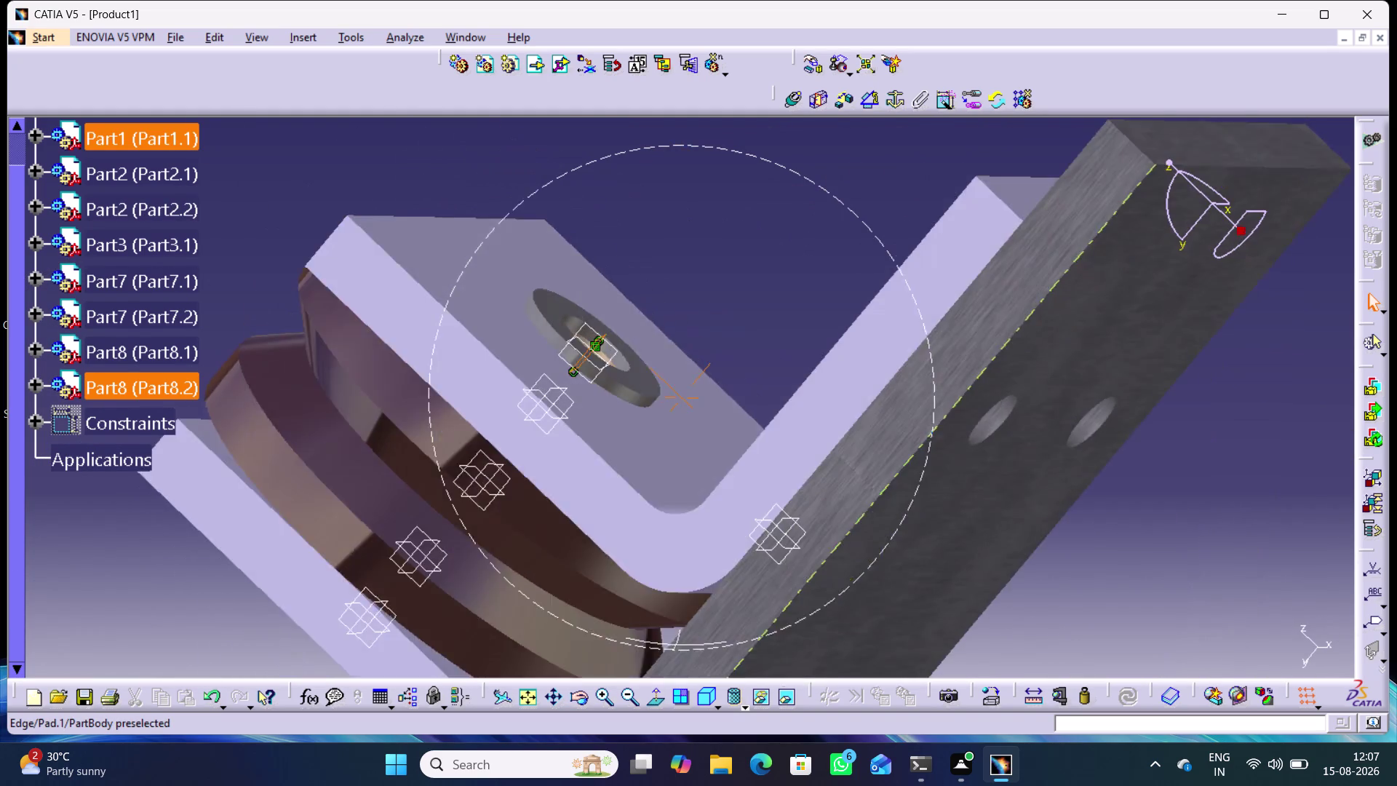
Return to an upright full-assembly view, zoom onto the washer, and start an Angle constraint.
right_drag(661, 531, 661, 529)
middle_drag(661, 531, 726, 626)
middle_drag(376, 558, 301, 311)
right_drag(373, 541, 301, 311)
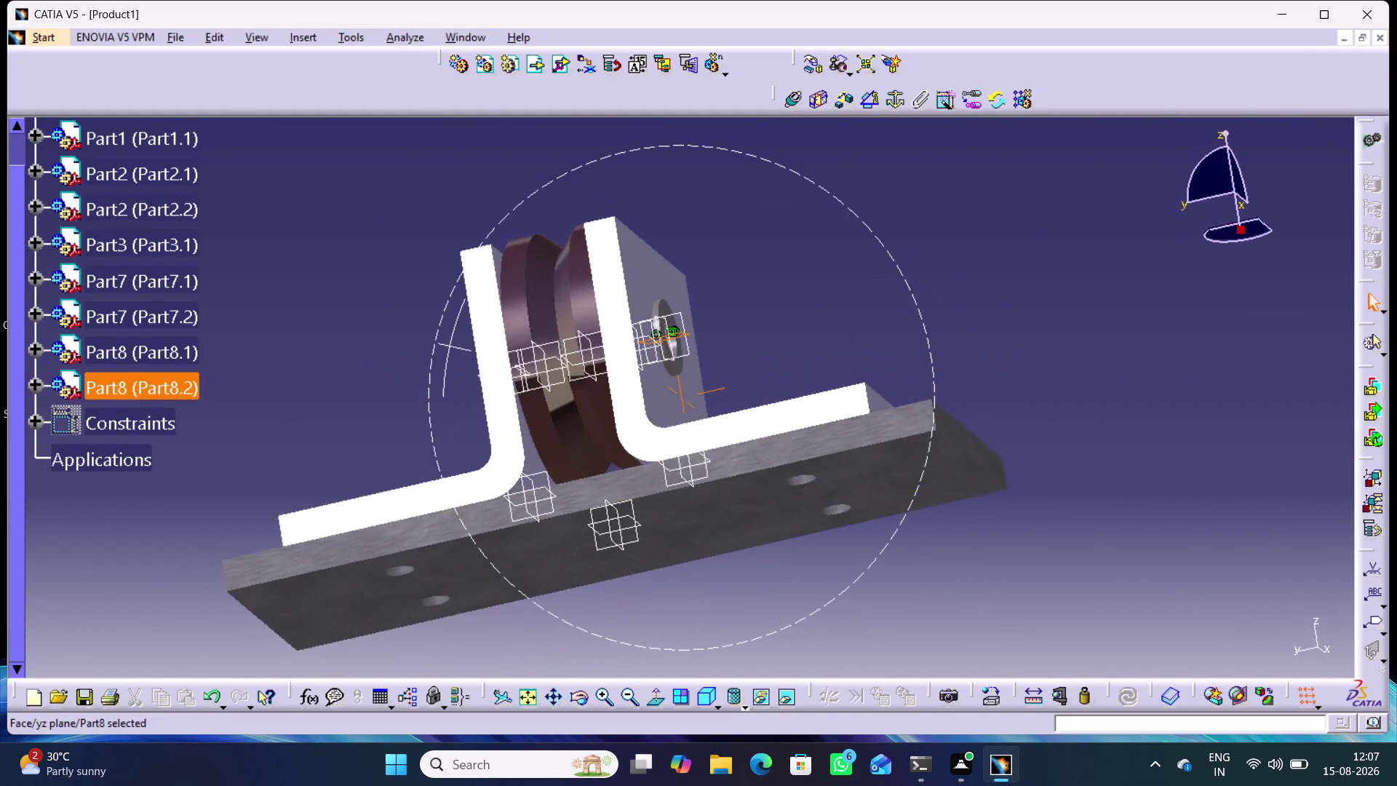
right_drag(302, 310, 311, 291)
middle_drag(301, 311, 311, 292)
middle_drag(757, 316, 743, 473)
right_drag(758, 316, 742, 484)
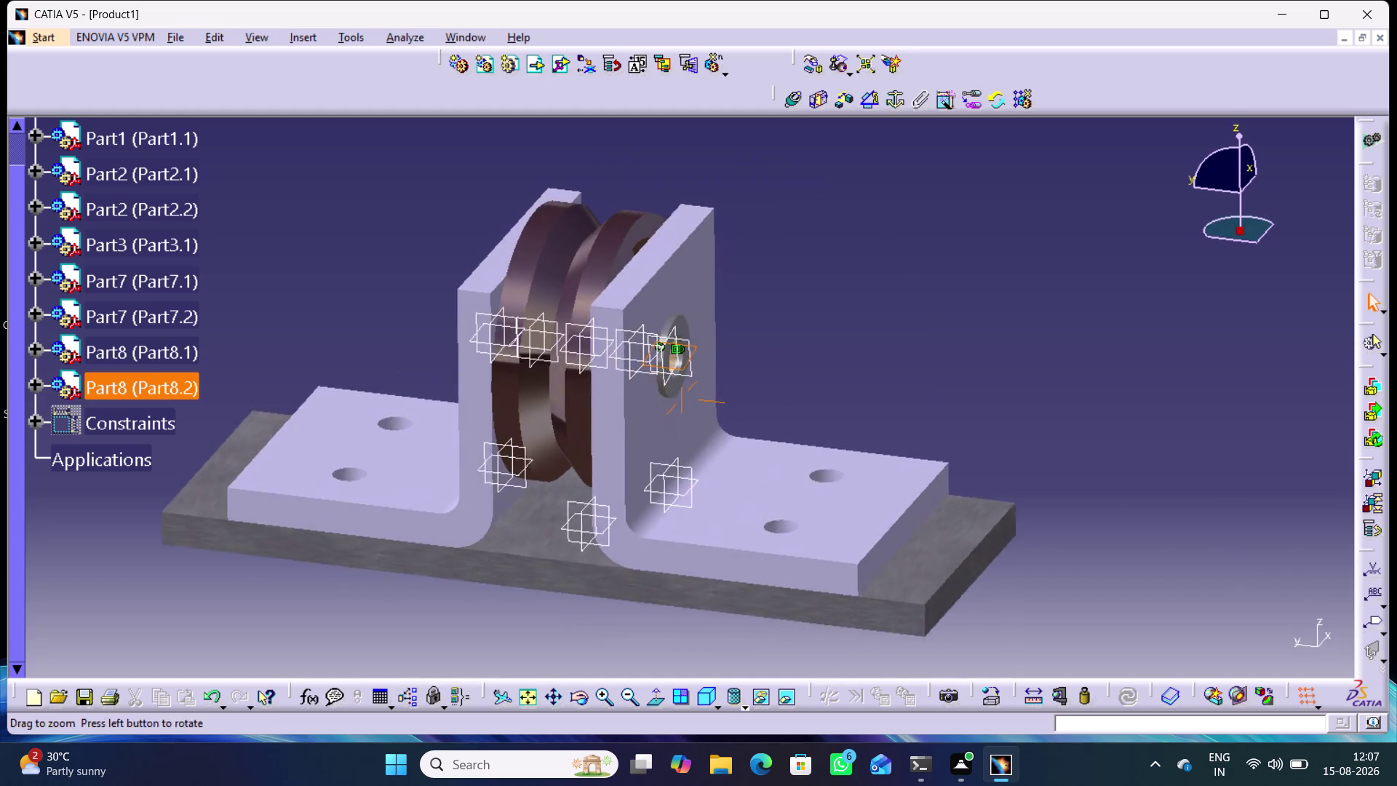
middle_drag(743, 473, 738, 380)
middle_drag(806, 412, 869, 383)
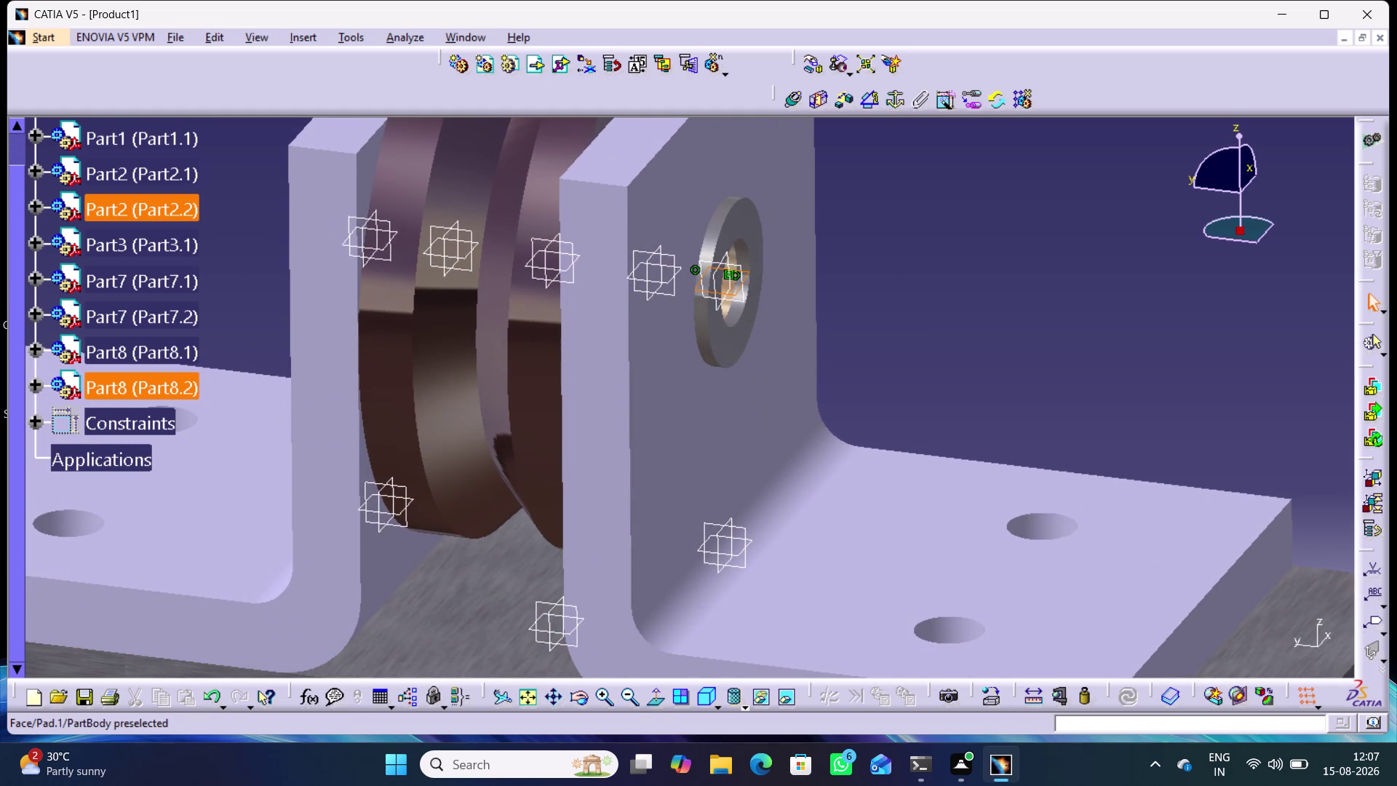
click(871, 104)
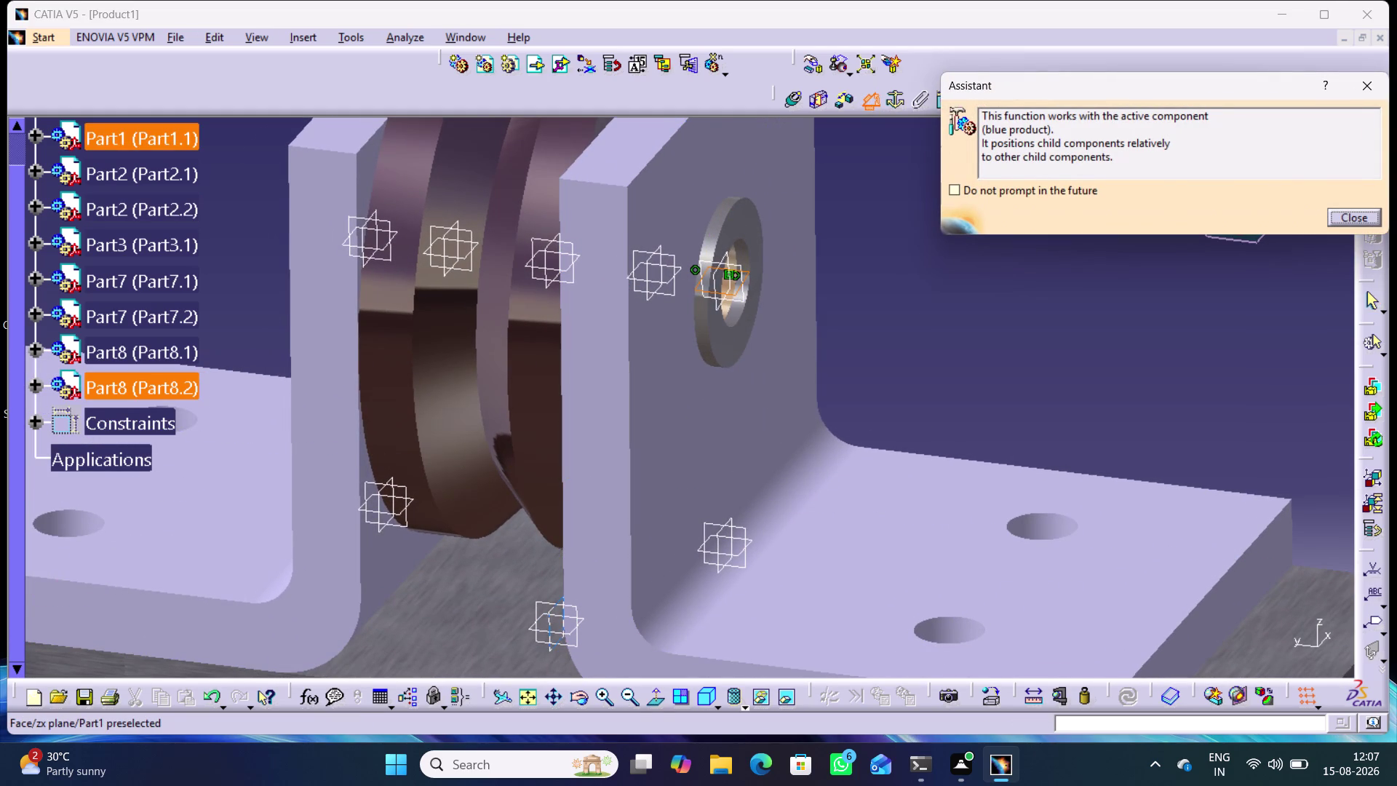
Complete Angle.33 with Part1.1's plane in Sector 2 (191.375°), review, and close the dialog.
click(571, 634)
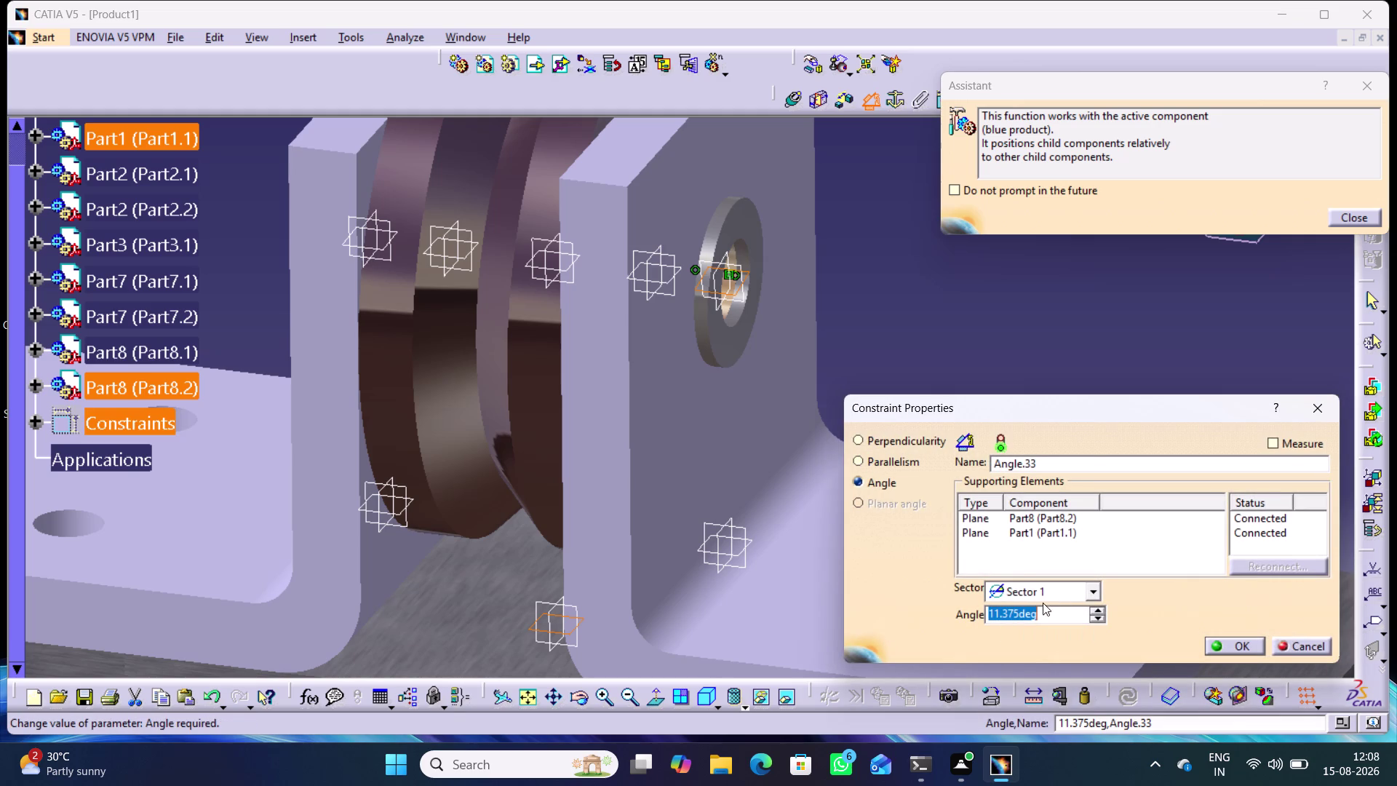
click(1093, 590)
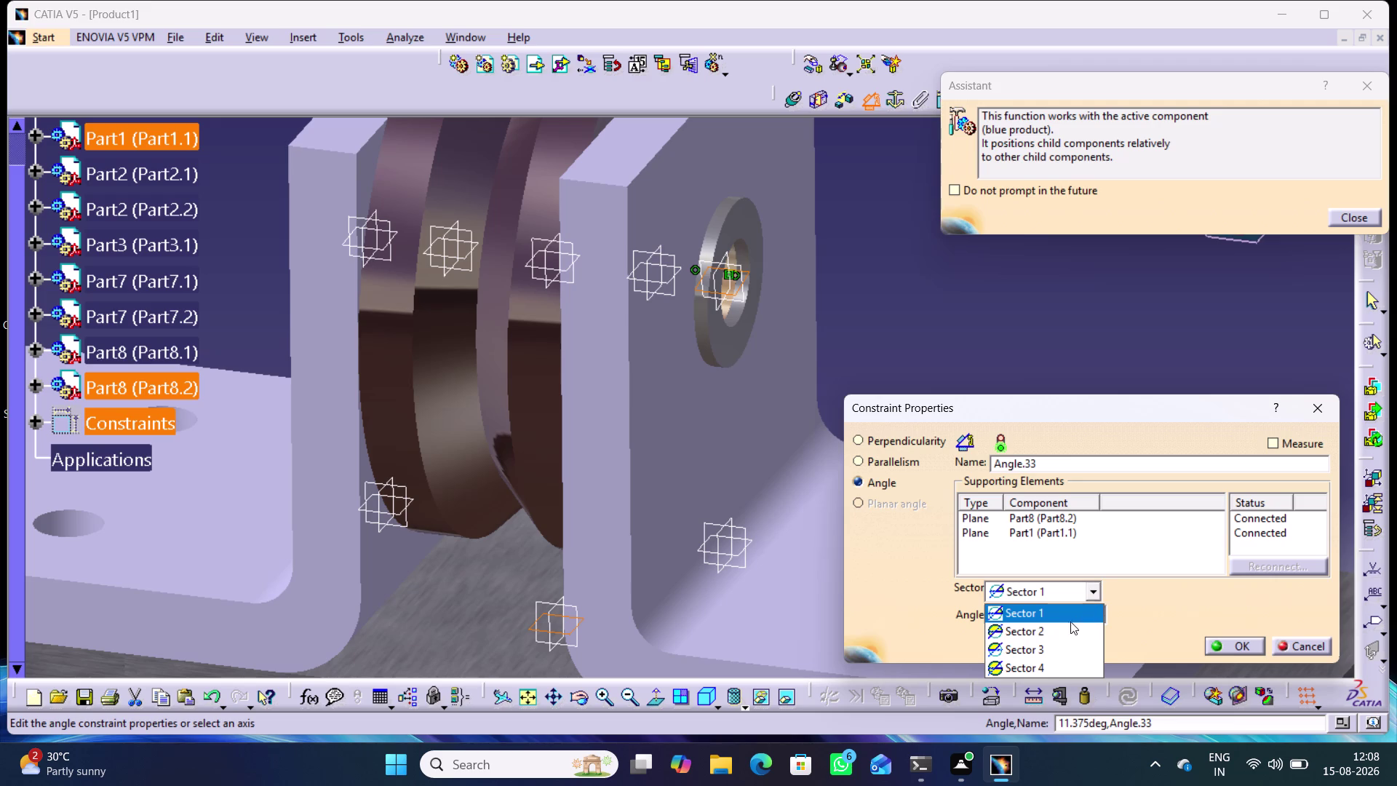
click(1057, 629)
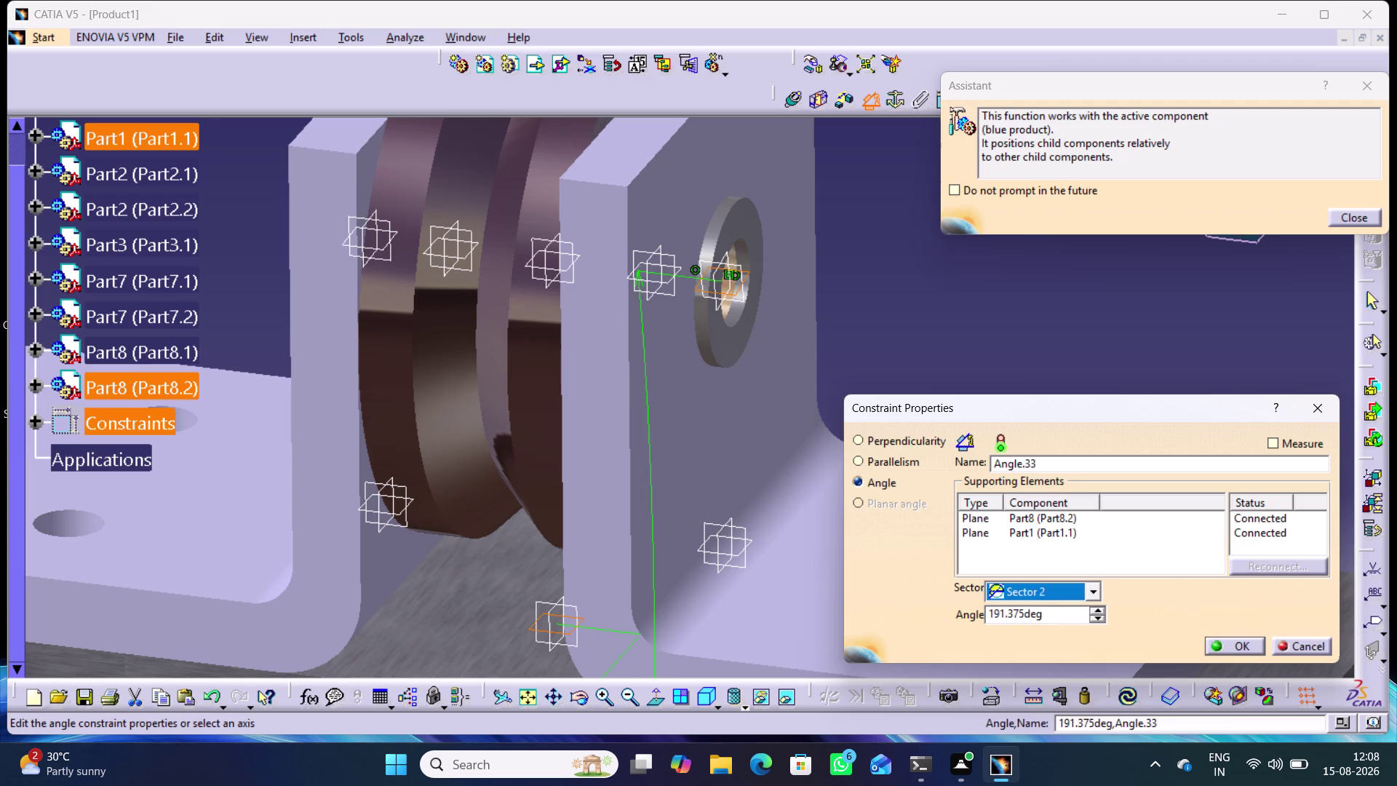
middle_drag(849, 345, 805, 268)
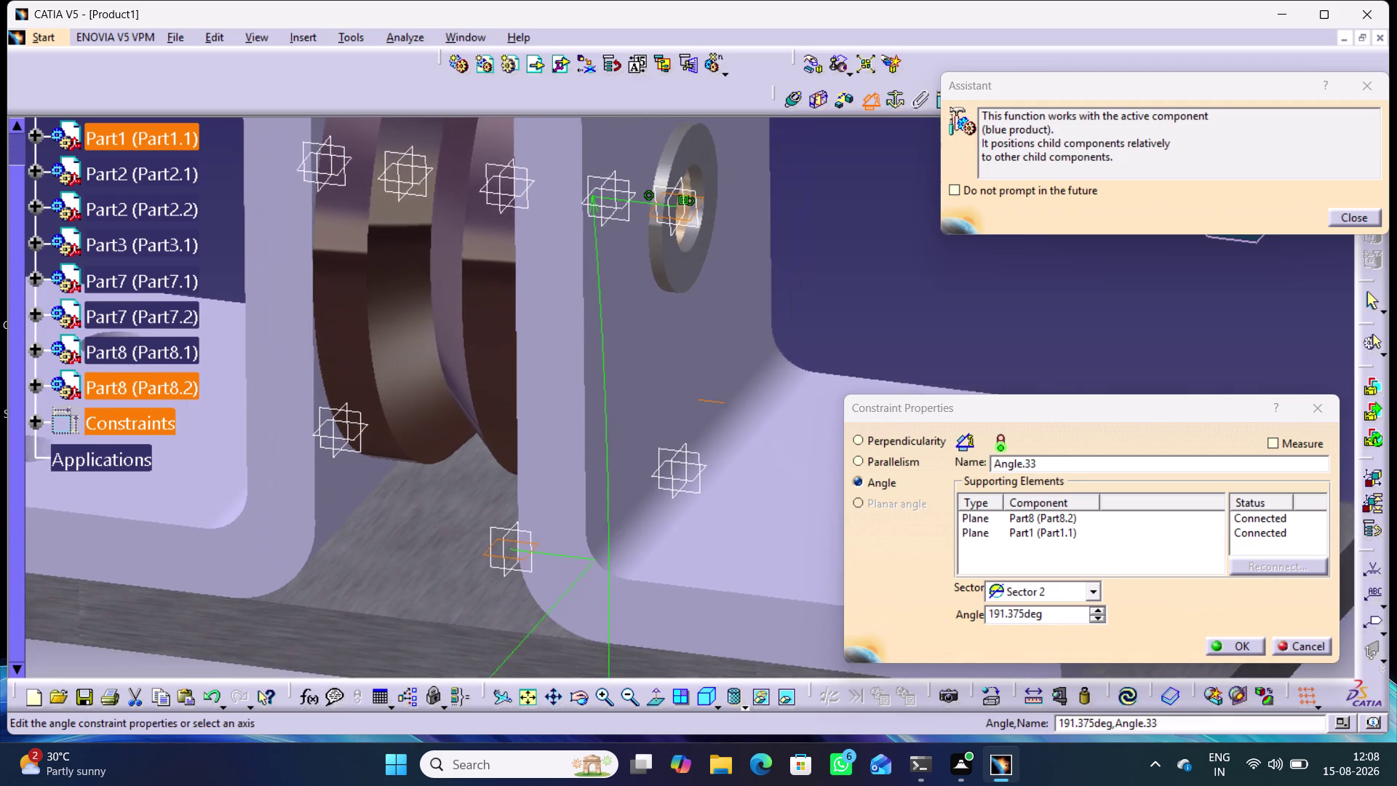
middle_drag(805, 269, 835, 369)
scroll(down, 3)
right_click(804, 228)
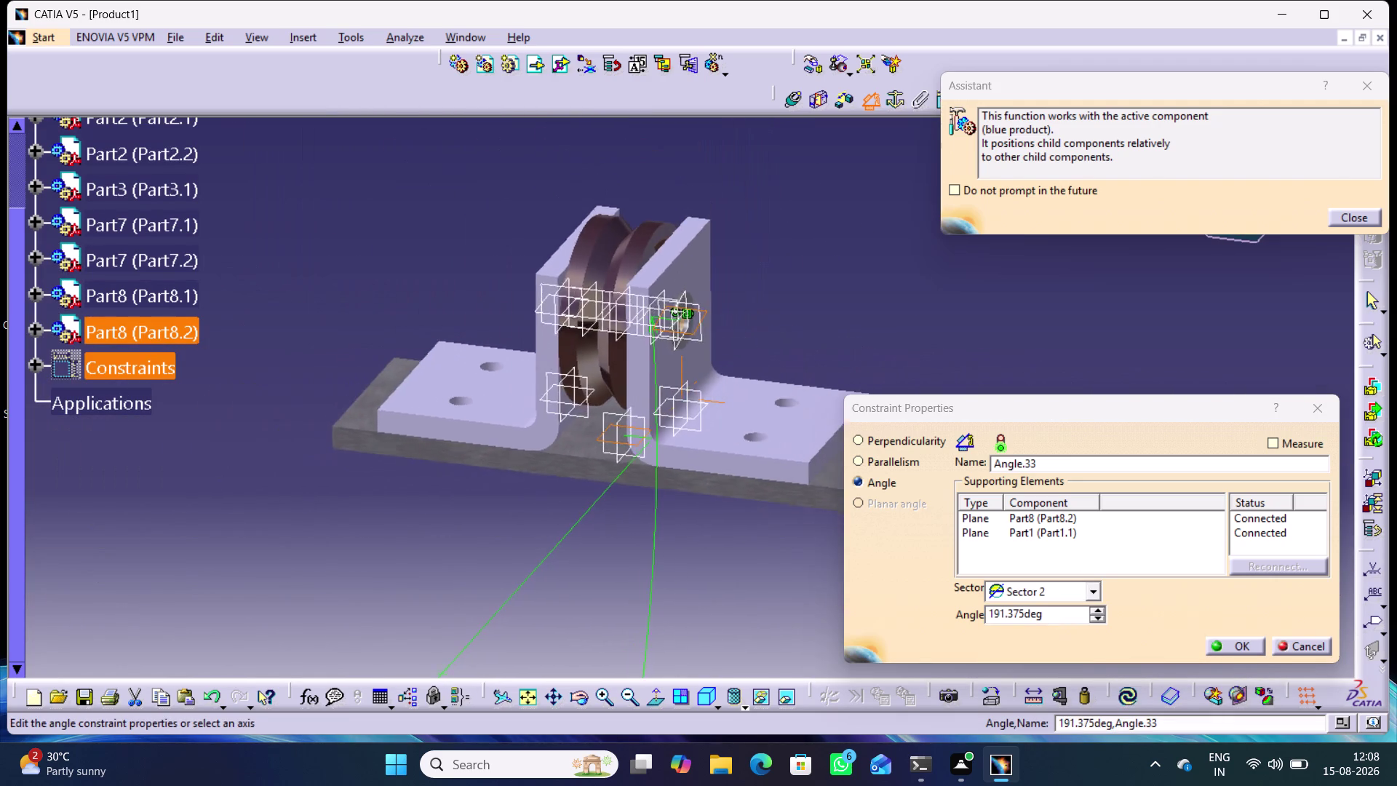
middle_drag(834, 369, 775, 226)
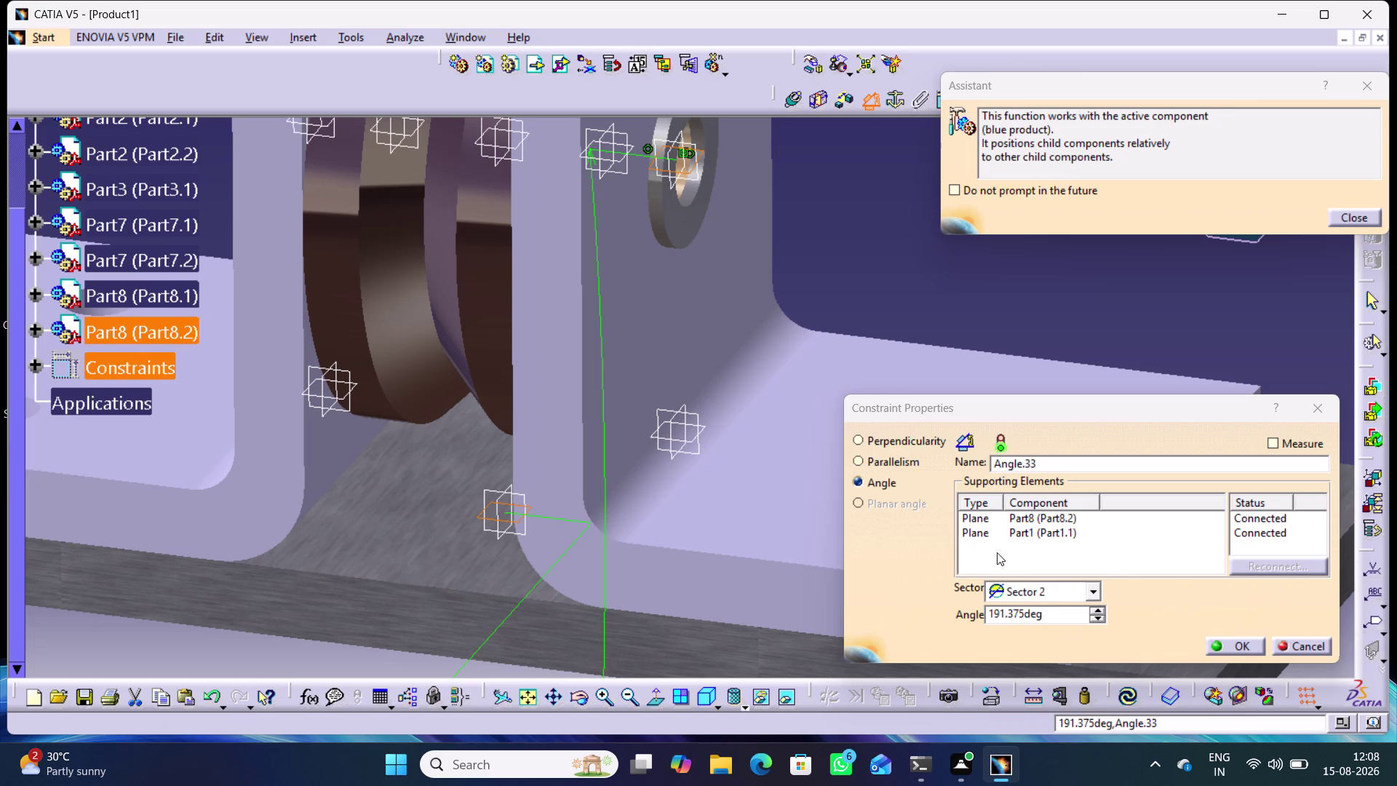
click(1223, 645)
Use Hide/Show on the Constraints set to hide the constraint symbols.
click(891, 286)
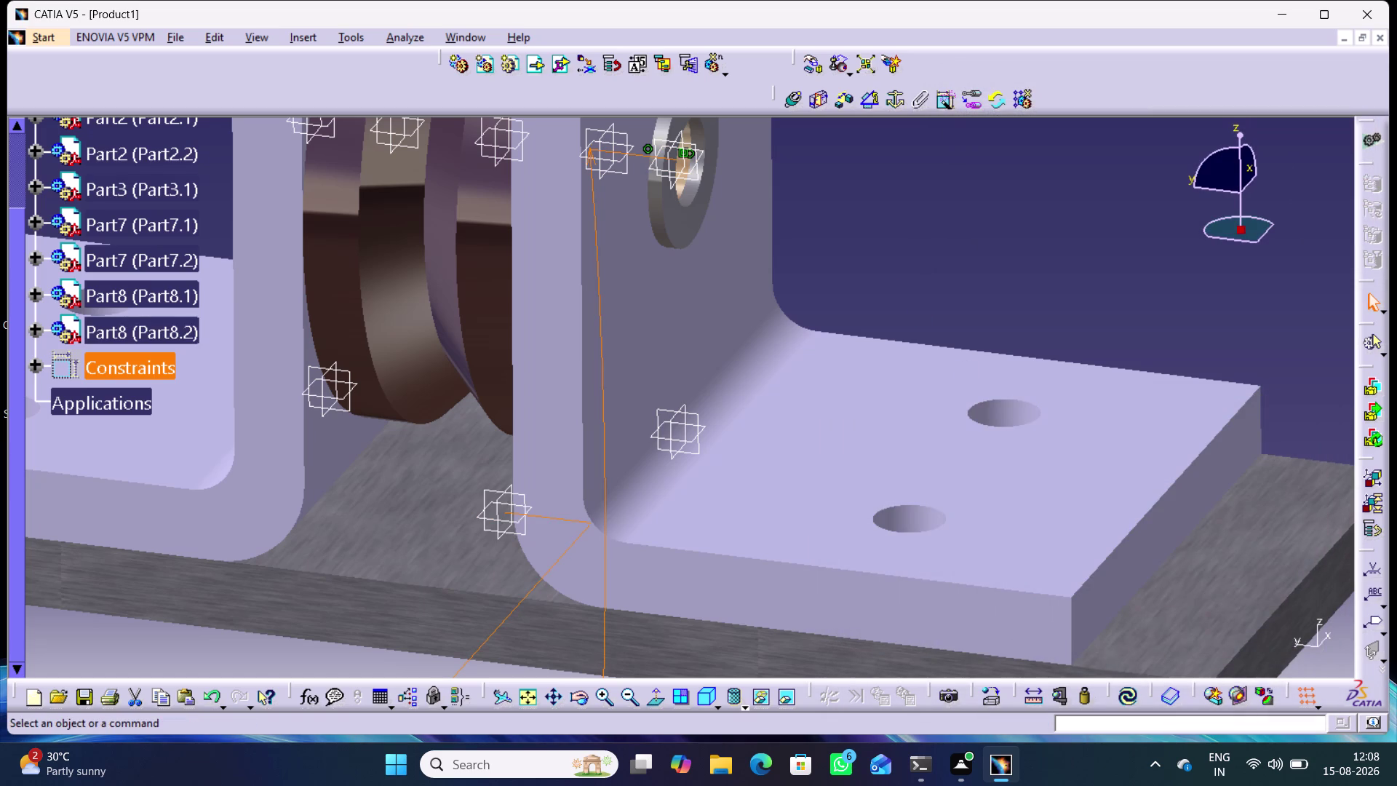
middle_drag(877, 258, 936, 385)
right_click(135, 367)
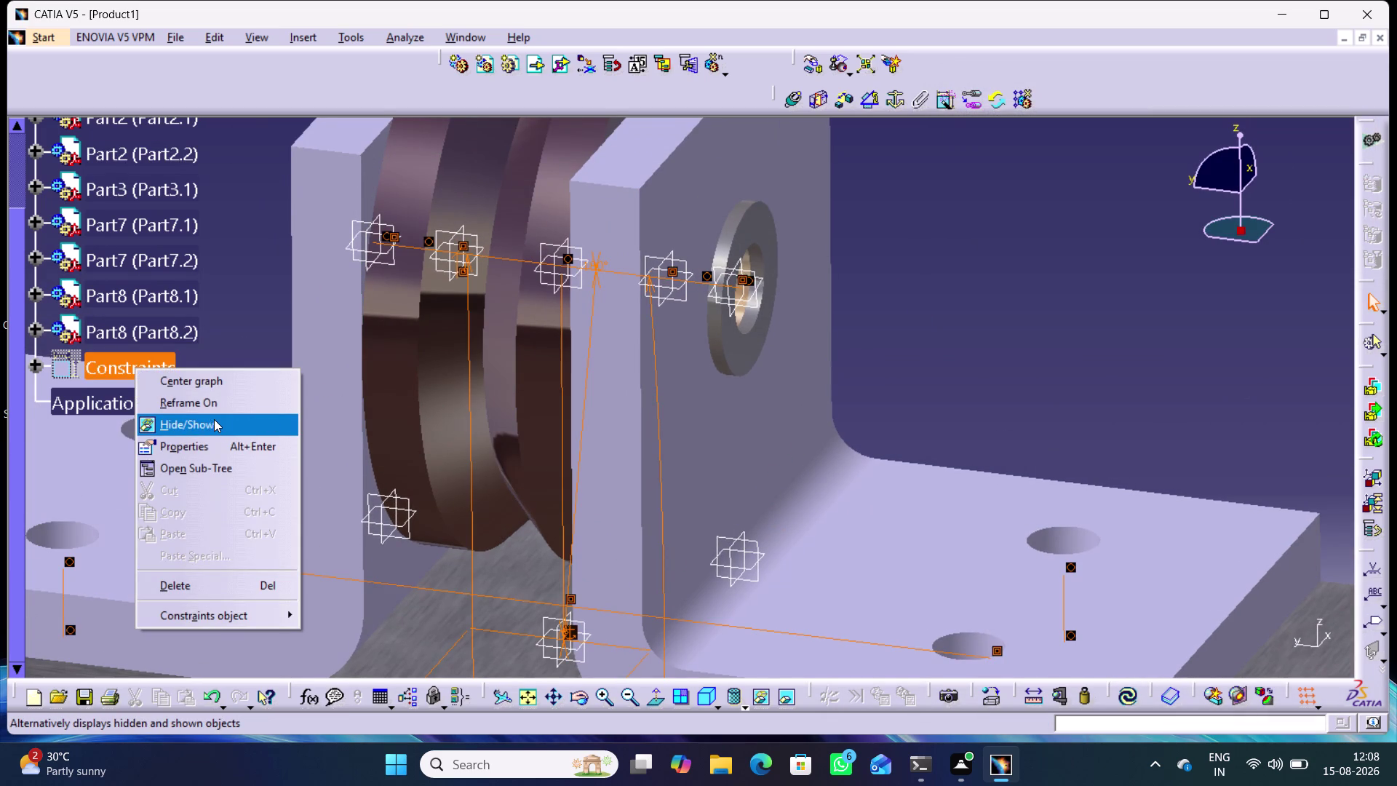
click(214, 419)
right_click(149, 377)
click(214, 429)
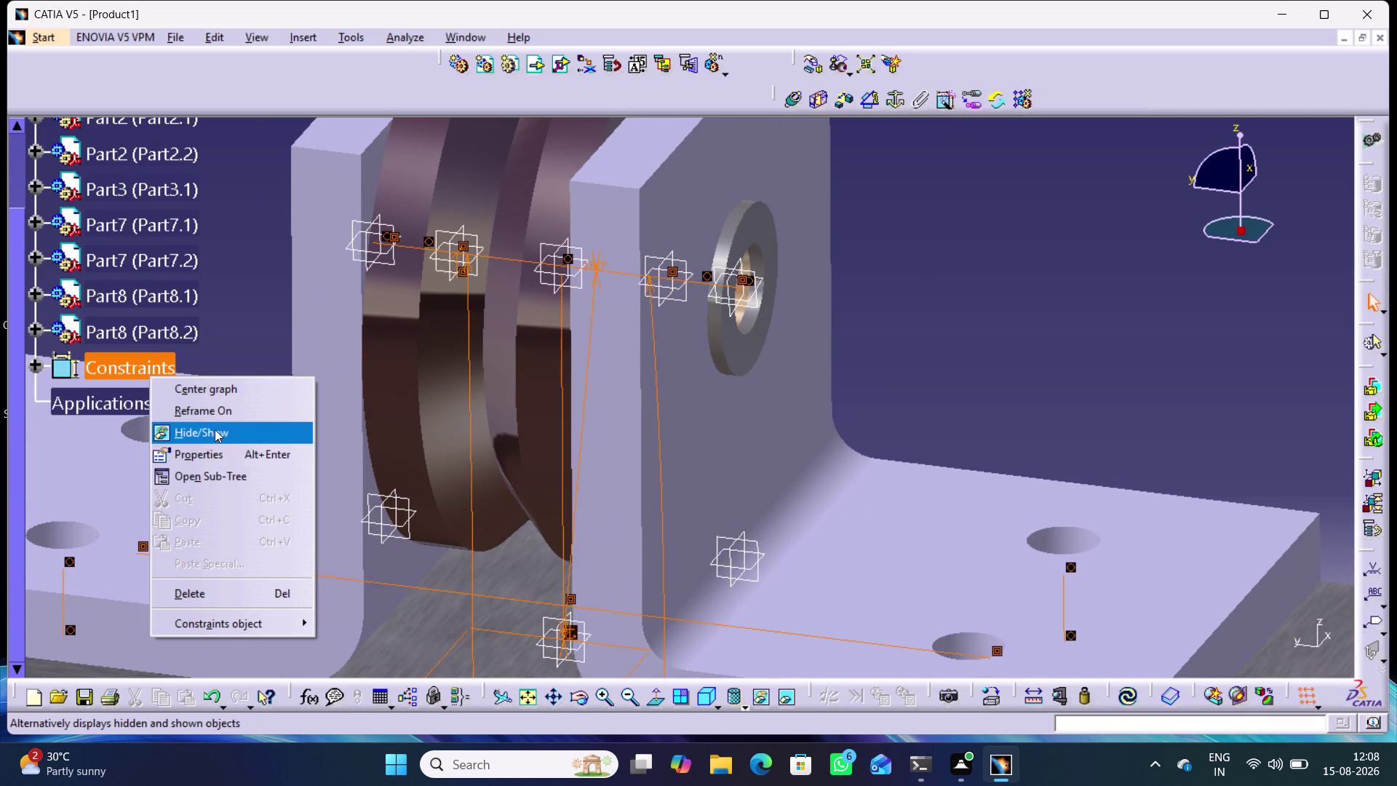
middle_drag(482, 361, 692, 512)
right_click(650, 398)
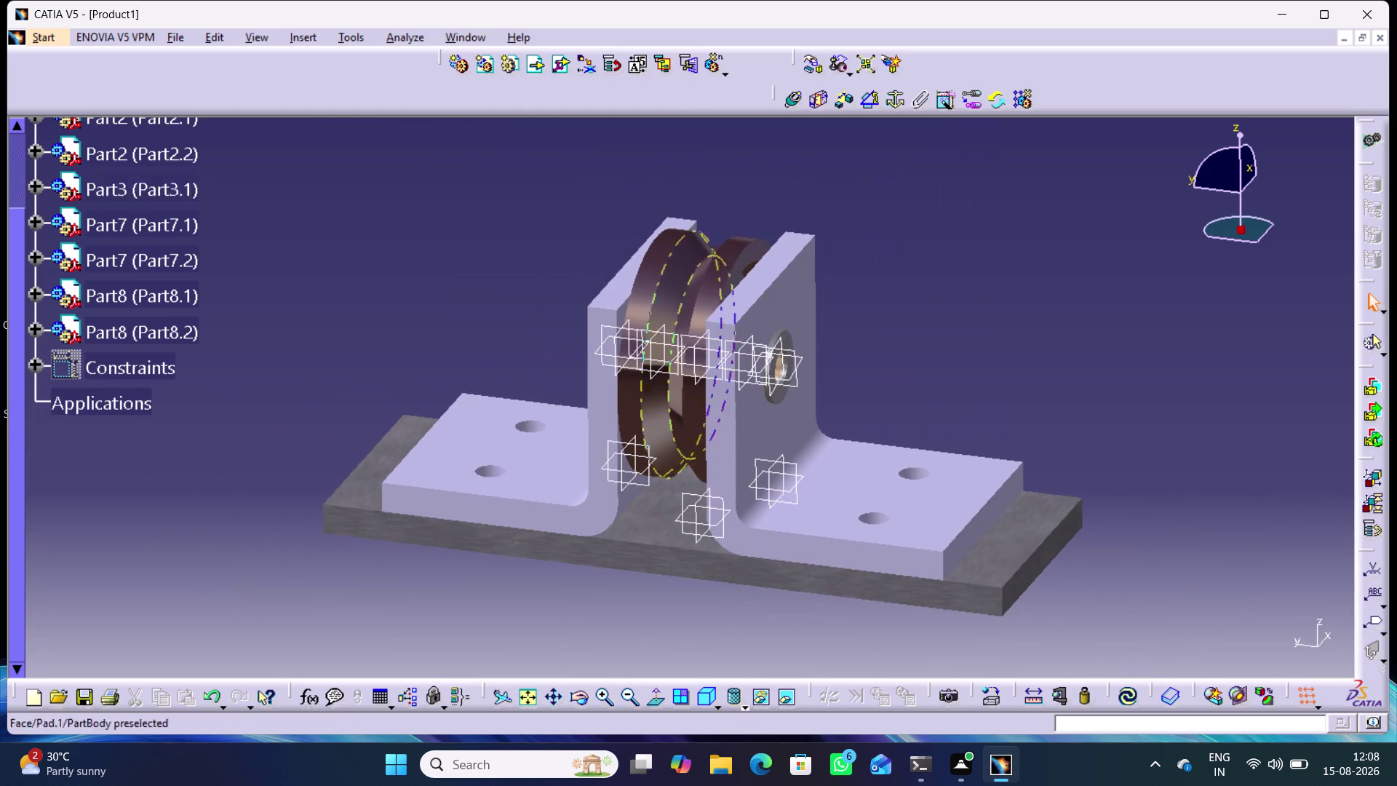
Inspect the wheel shaft and Part8.2, clear the selection, and begin inserting an existing component.
click(558, 587)
drag(683, 400, 678, 491)
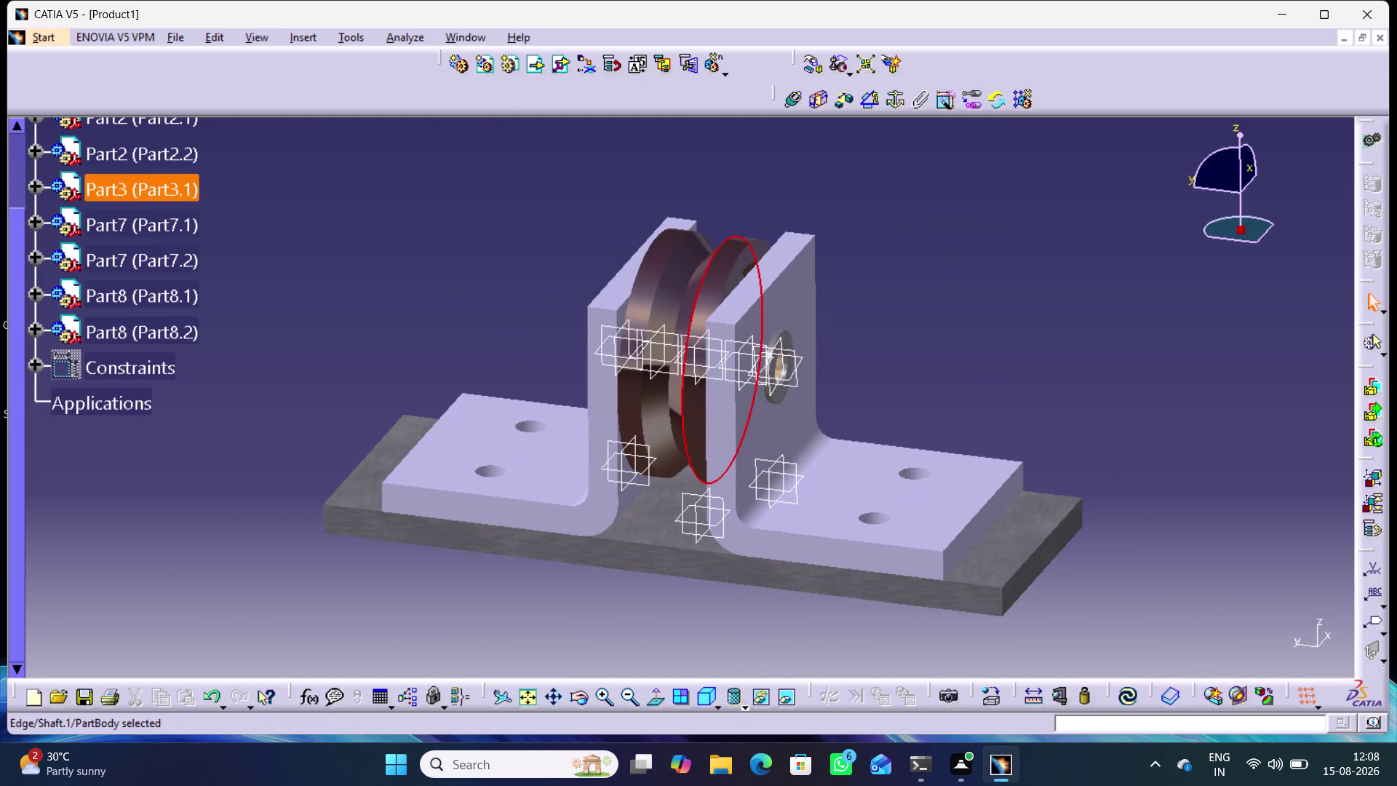
click(599, 630)
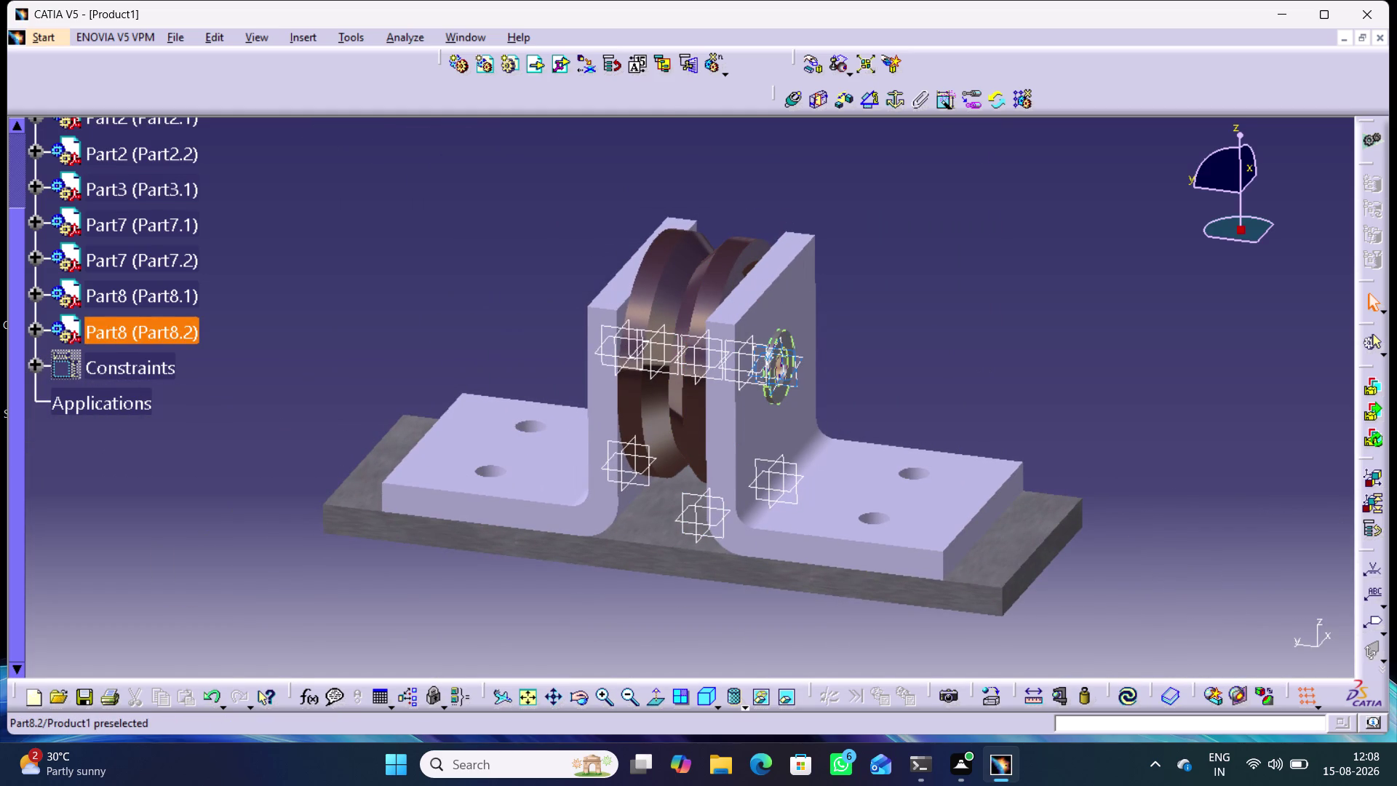
right_click(134, 334)
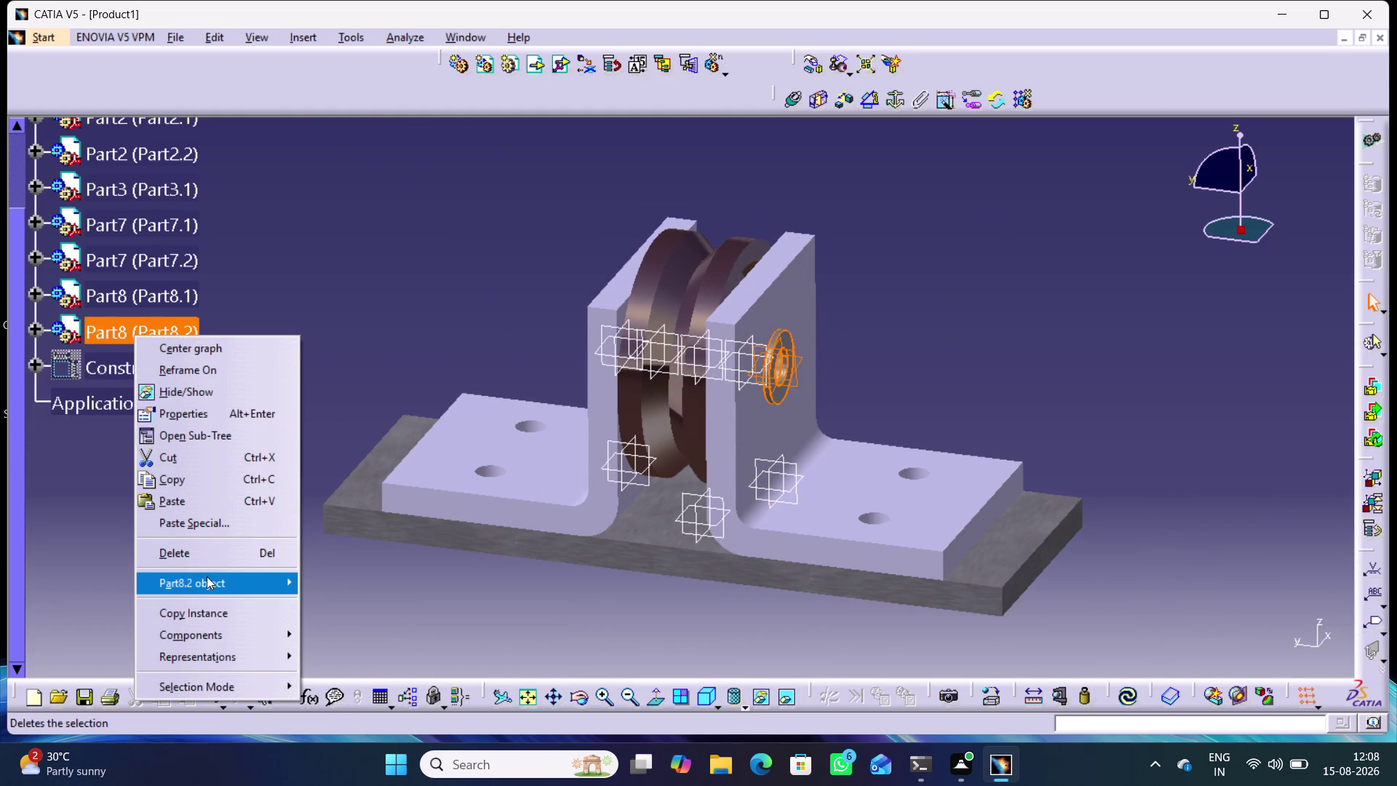
click(207, 577)
click(356, 678)
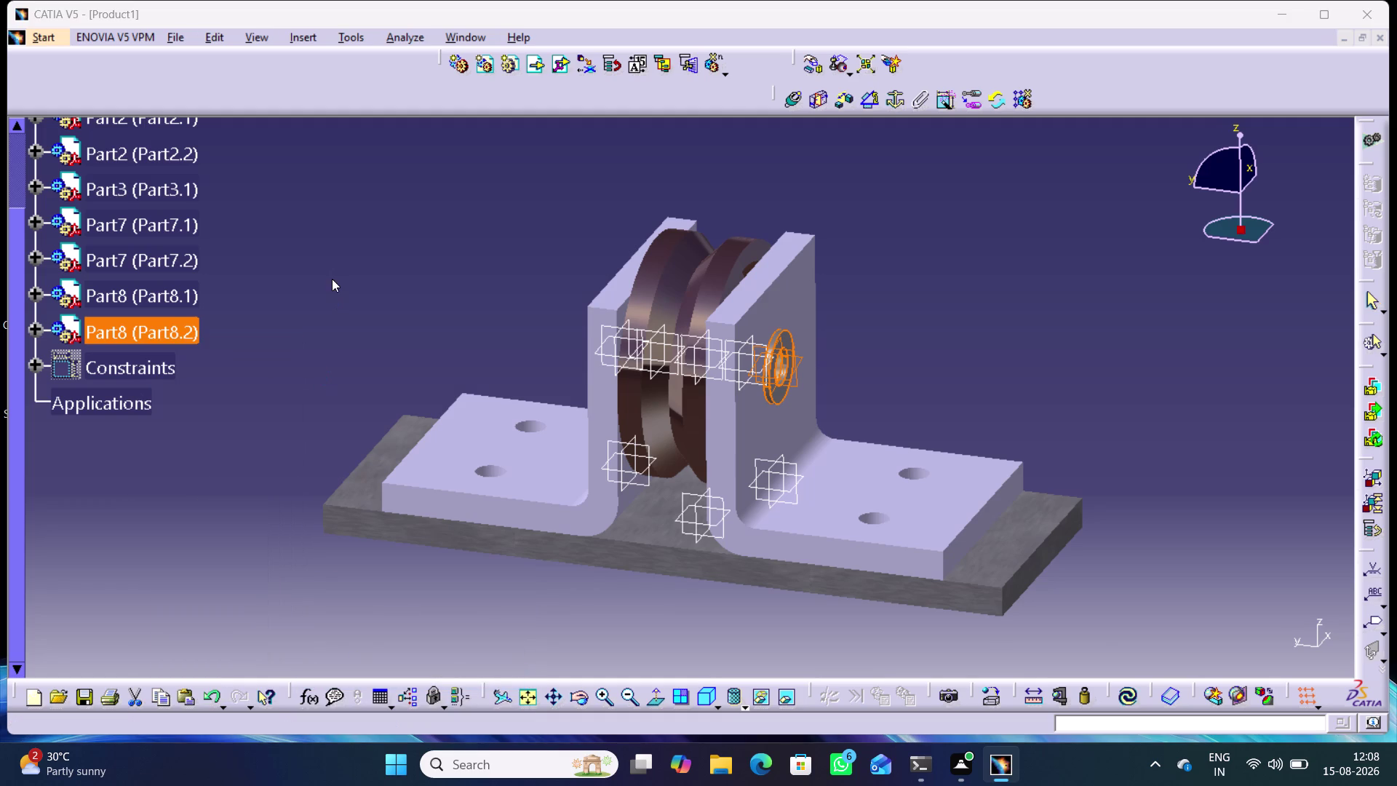
click(867, 317)
click(901, 280)
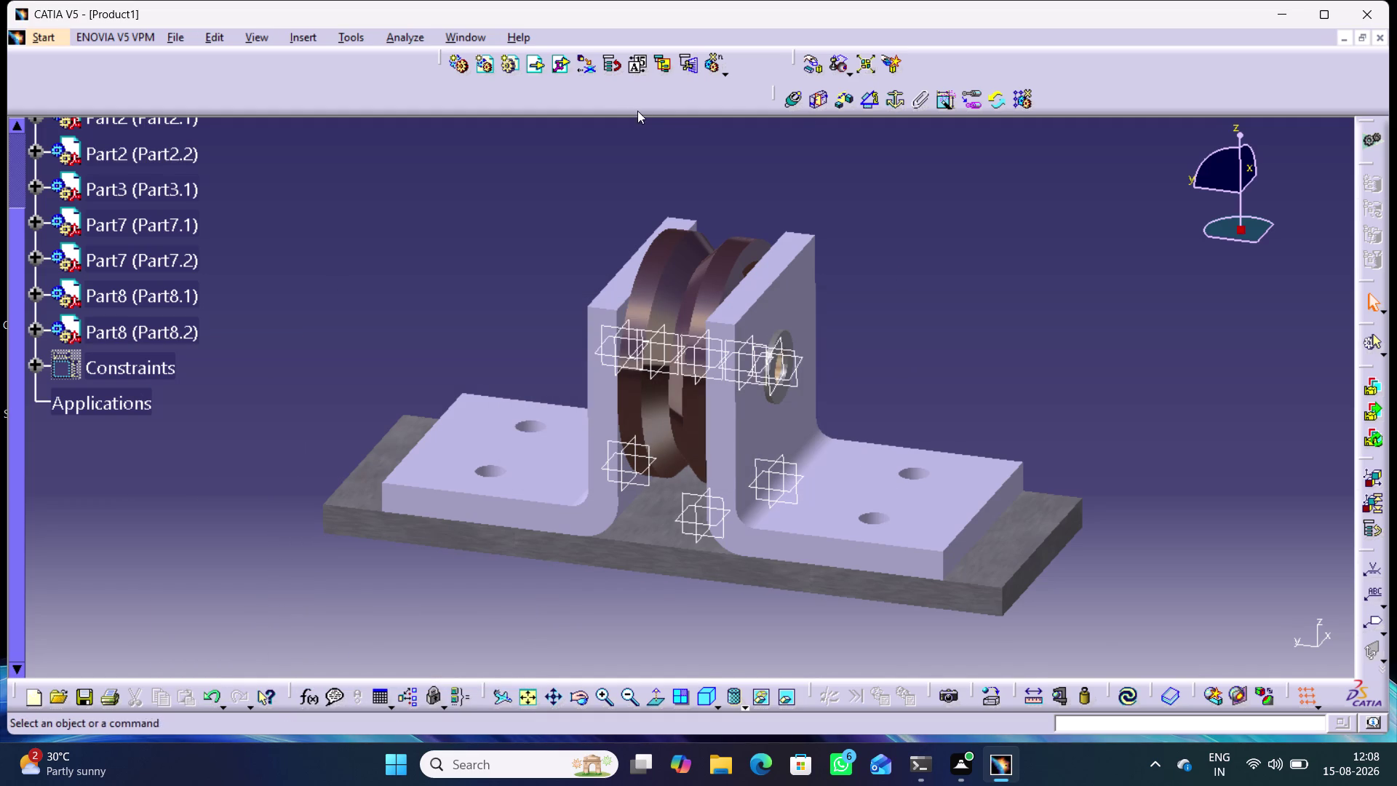
click(540, 61)
Load the Shoulder screw file into Product1 as component Part4.1.
scroll(up, 3)
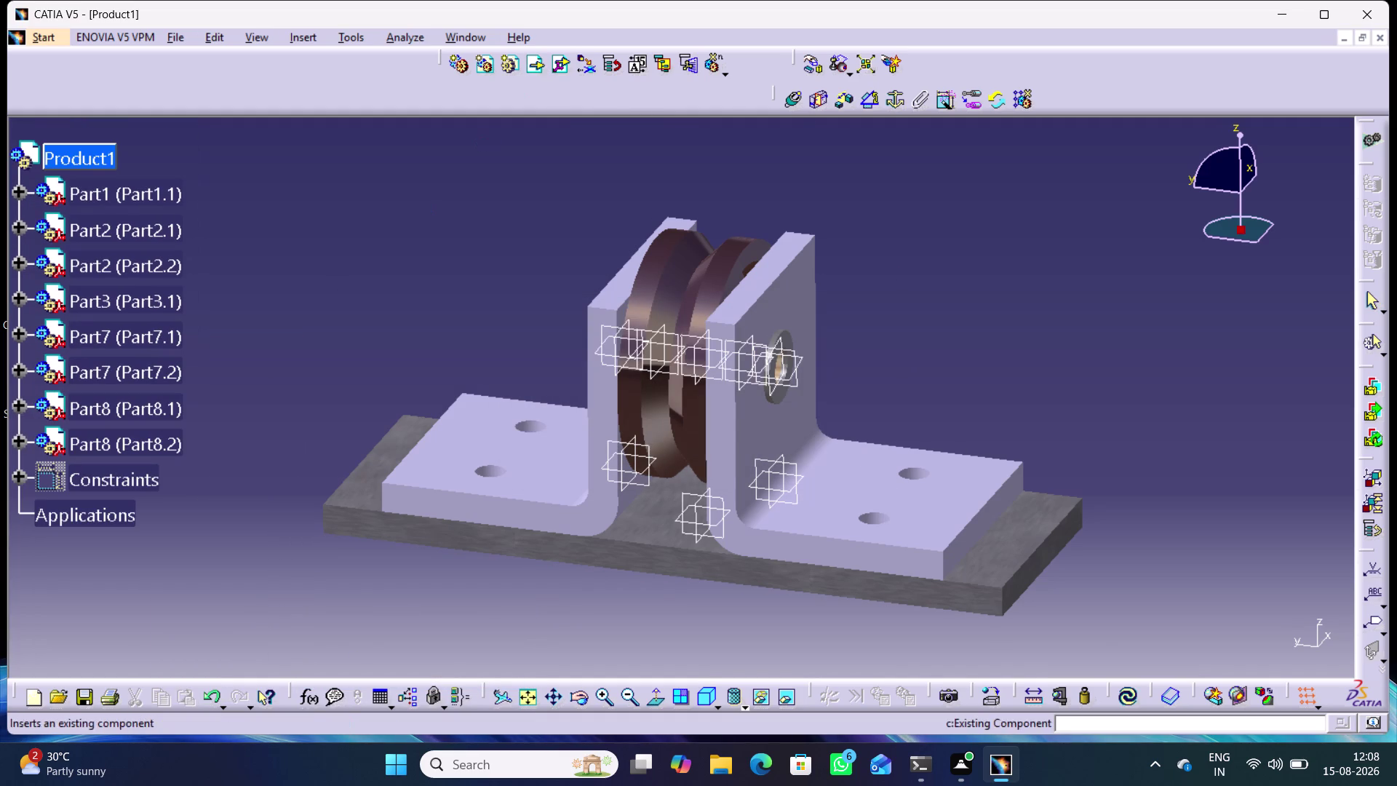
click(82, 152)
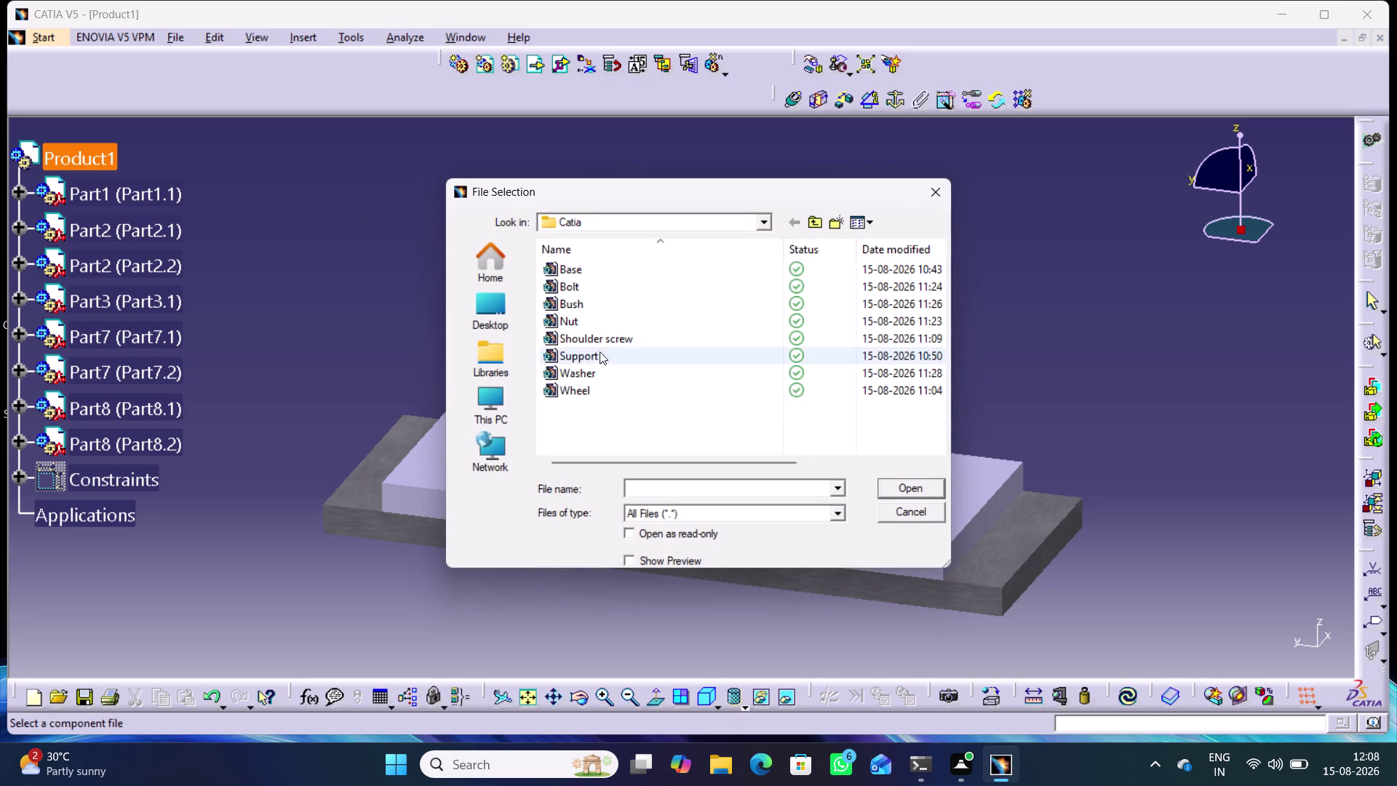
click(585, 341)
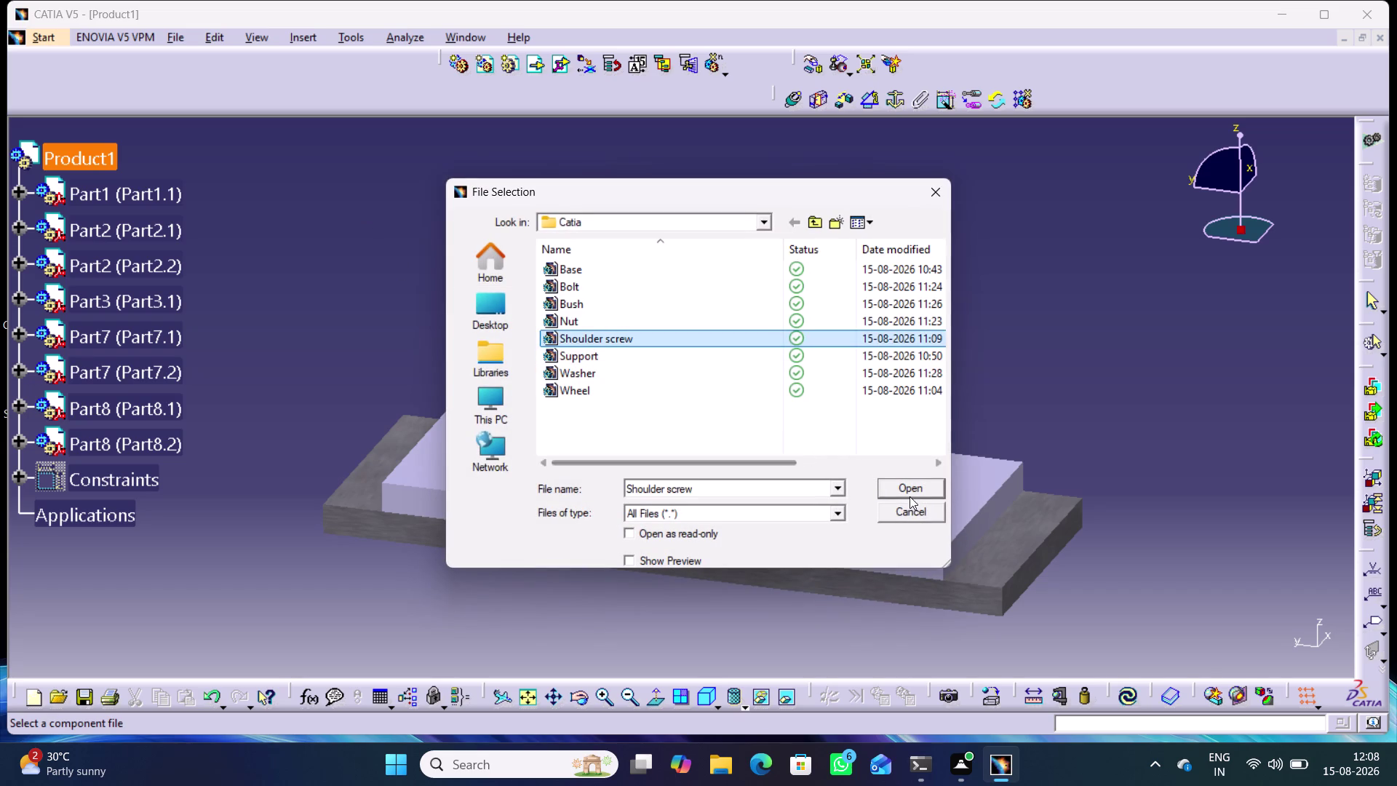
click(909, 489)
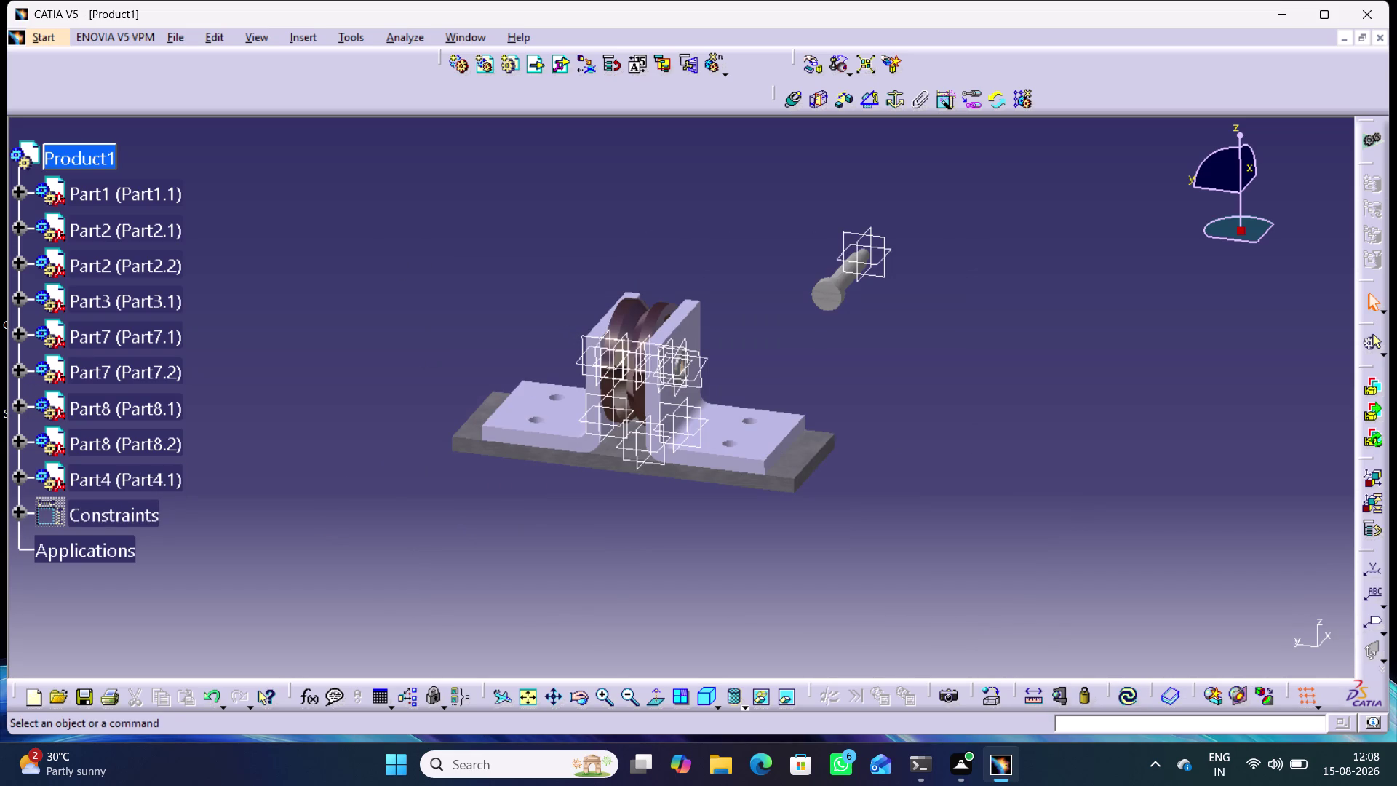
click(805, 56)
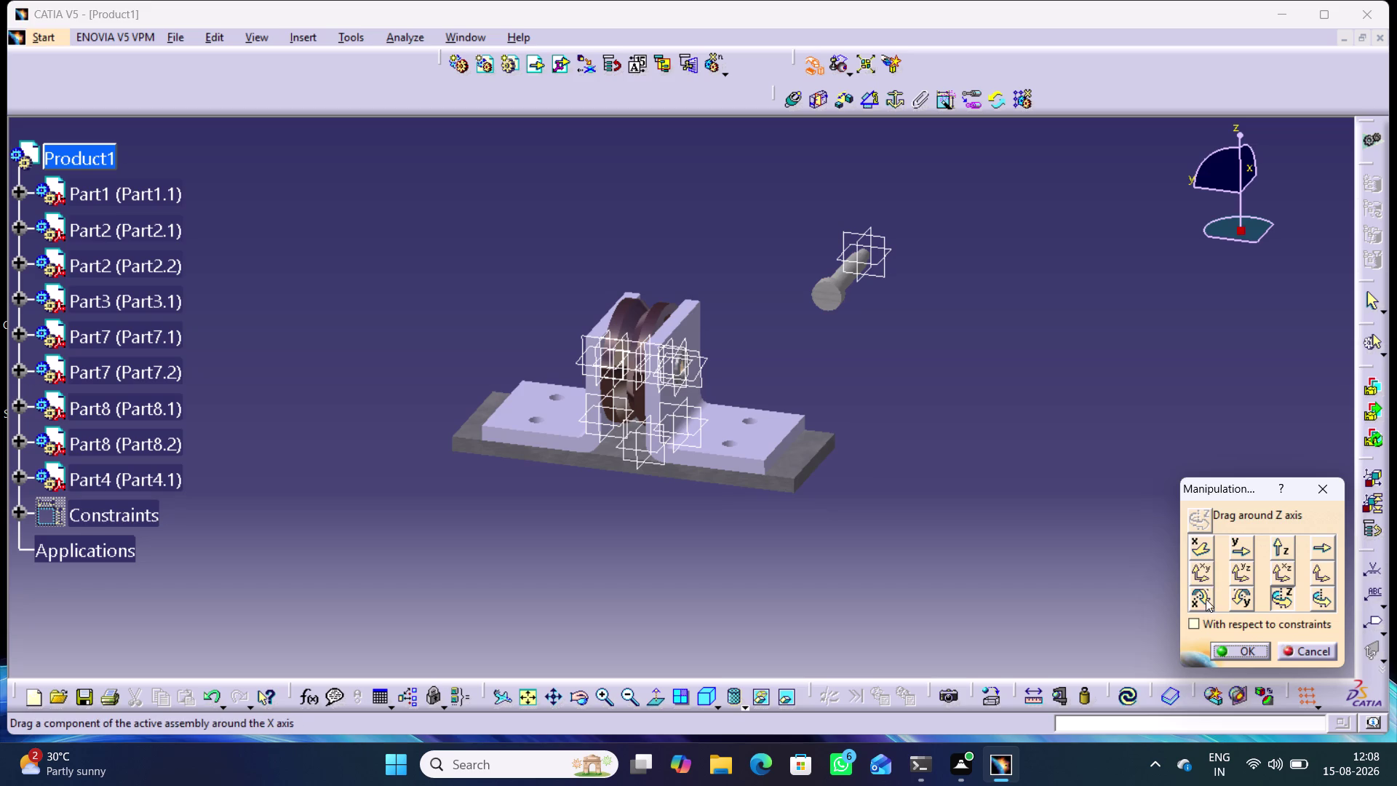
Slide the shoulder screw left of the support and rotate it about X, Y and Z.
click(1200, 573)
drag(824, 296, 384, 288)
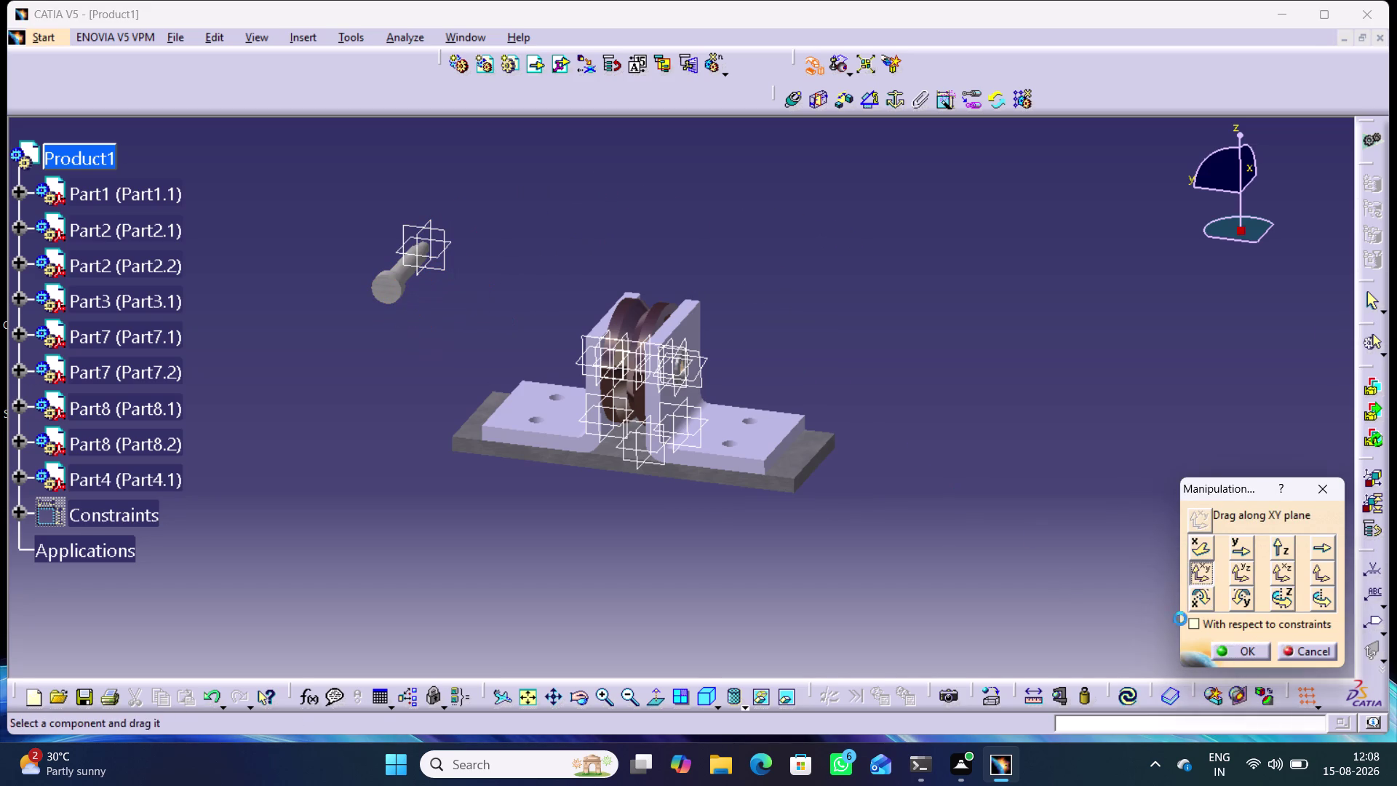
click(1196, 598)
drag(397, 297, 393, 298)
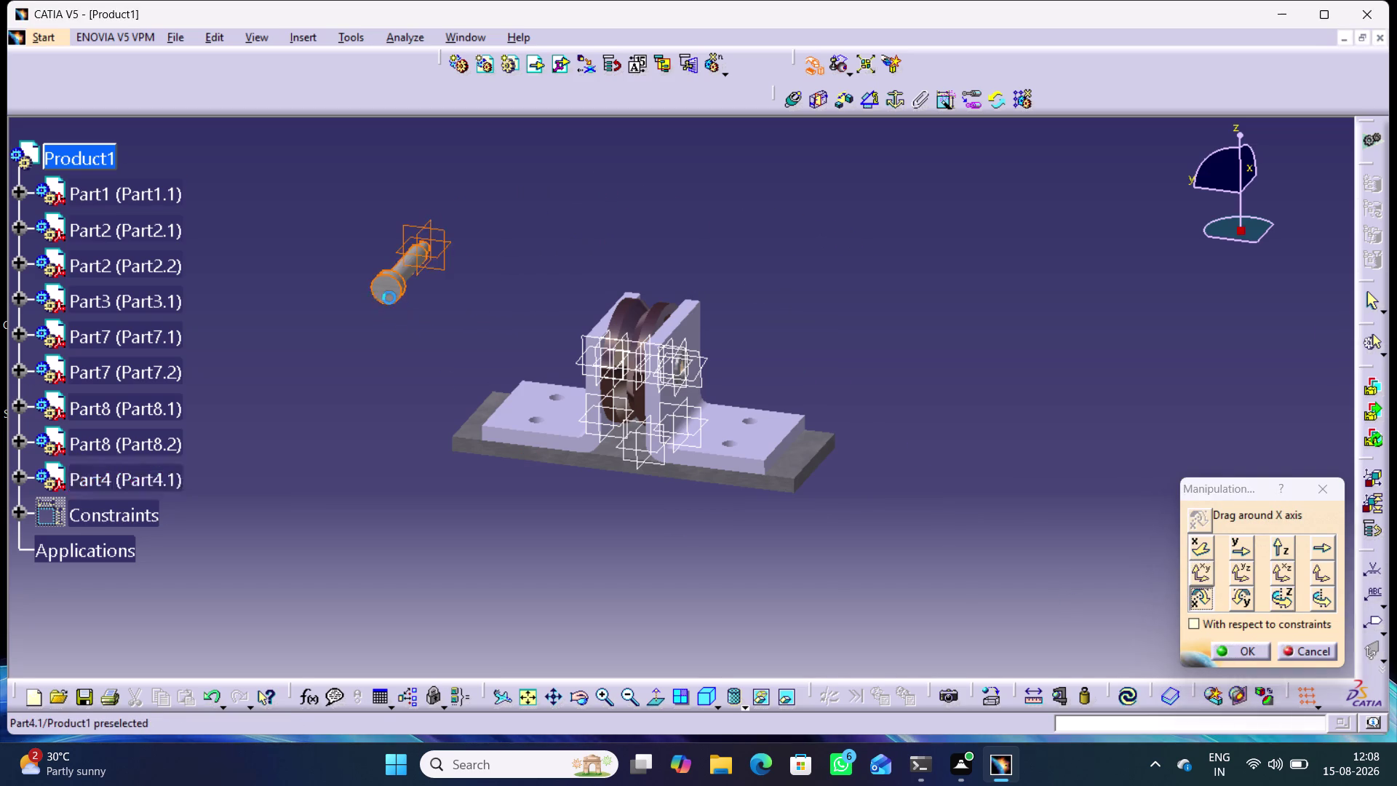
drag(393, 298, 316, 307)
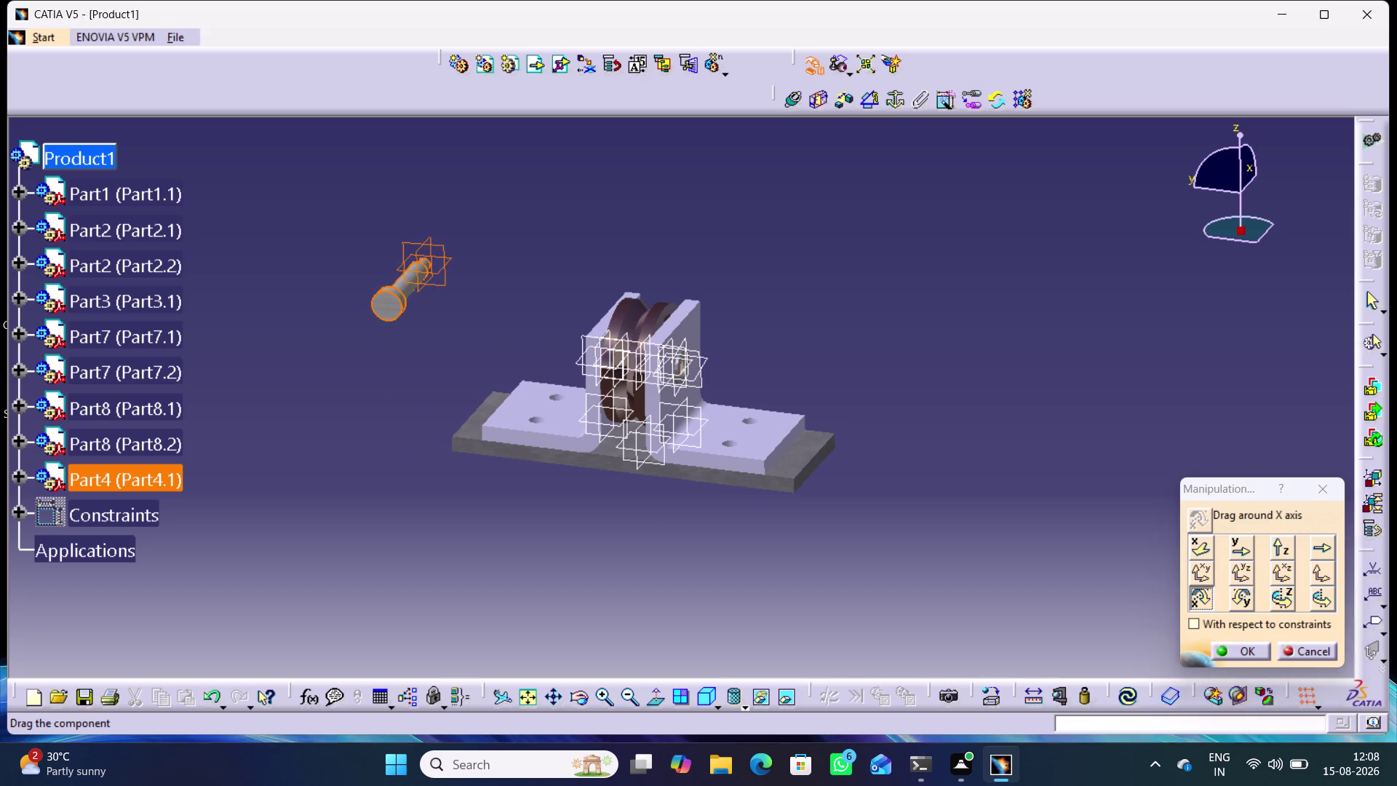
click(1238, 595)
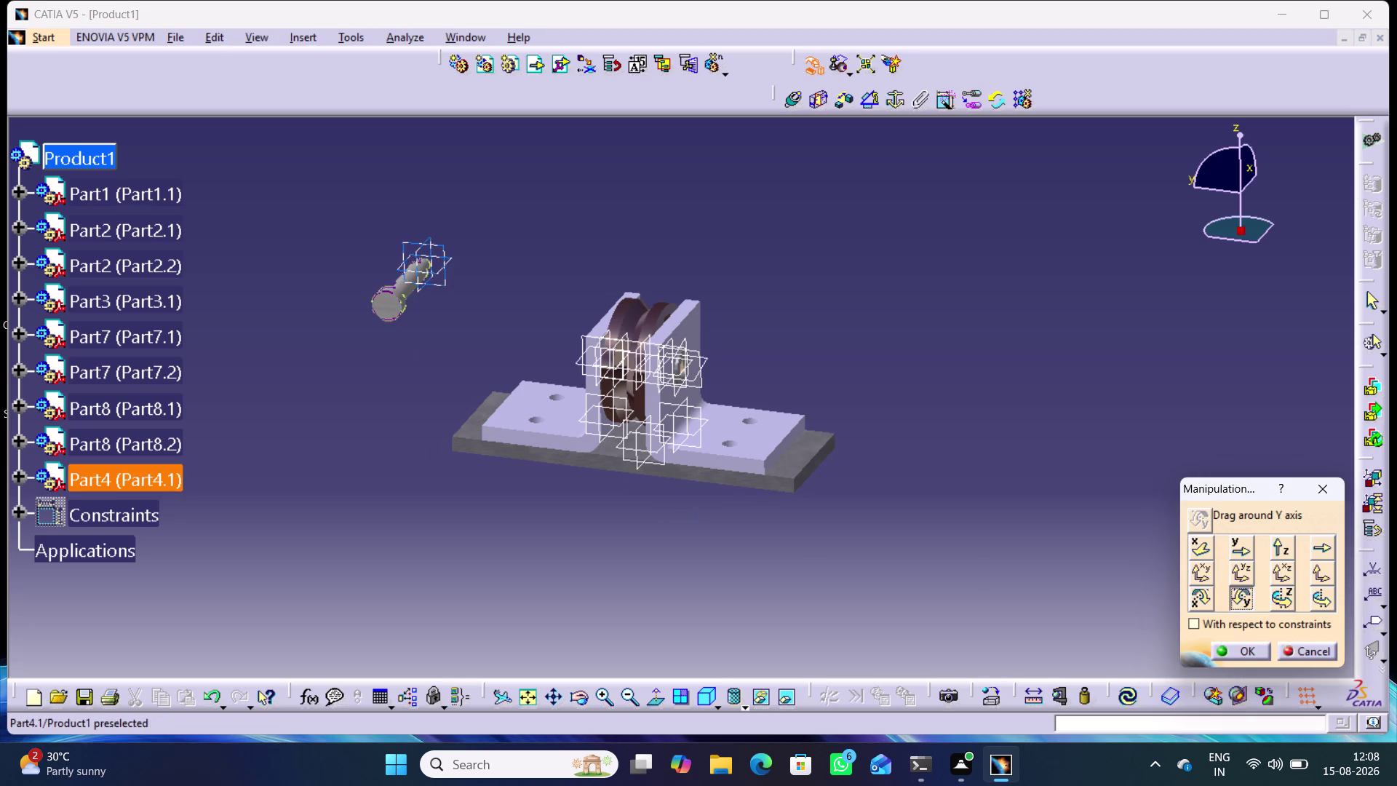
drag(389, 315, 351, 376)
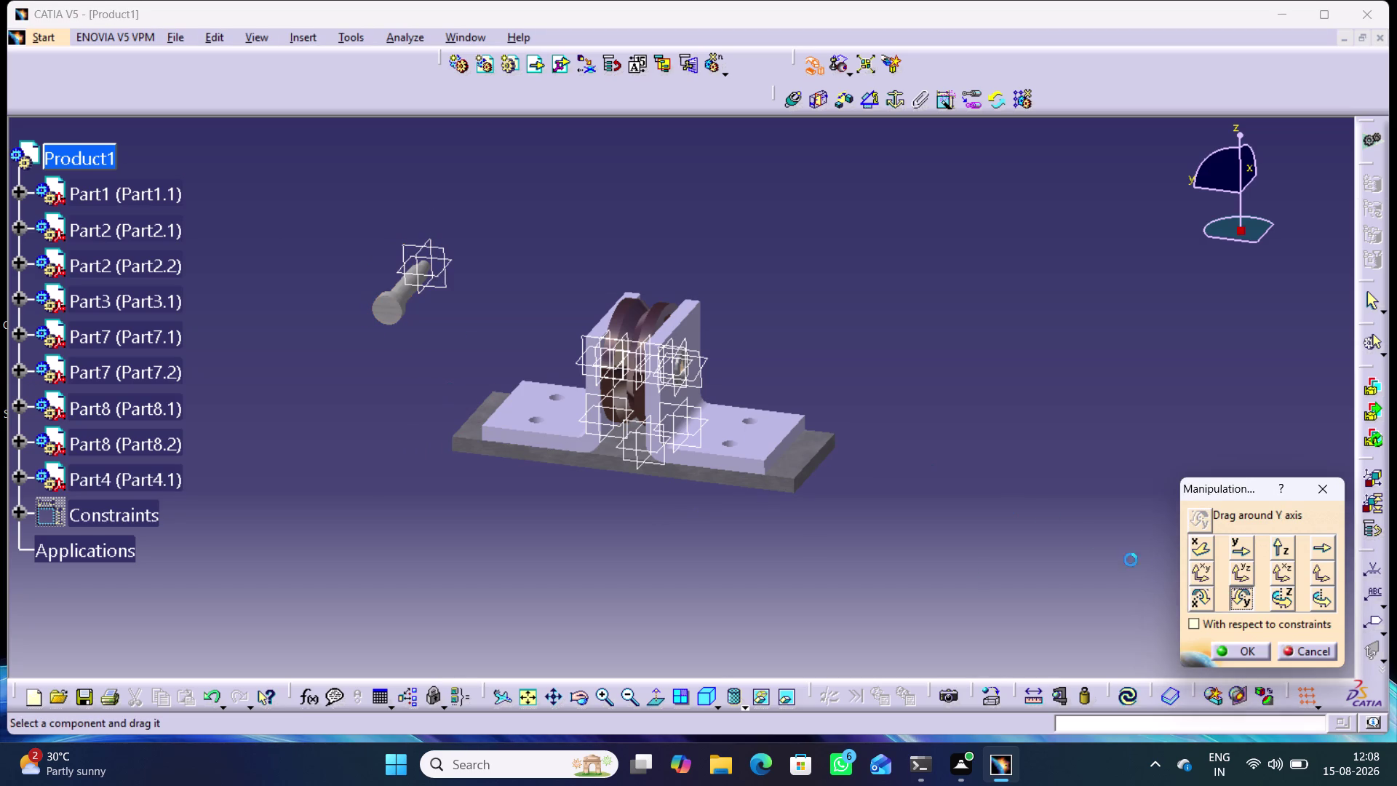
click(1278, 597)
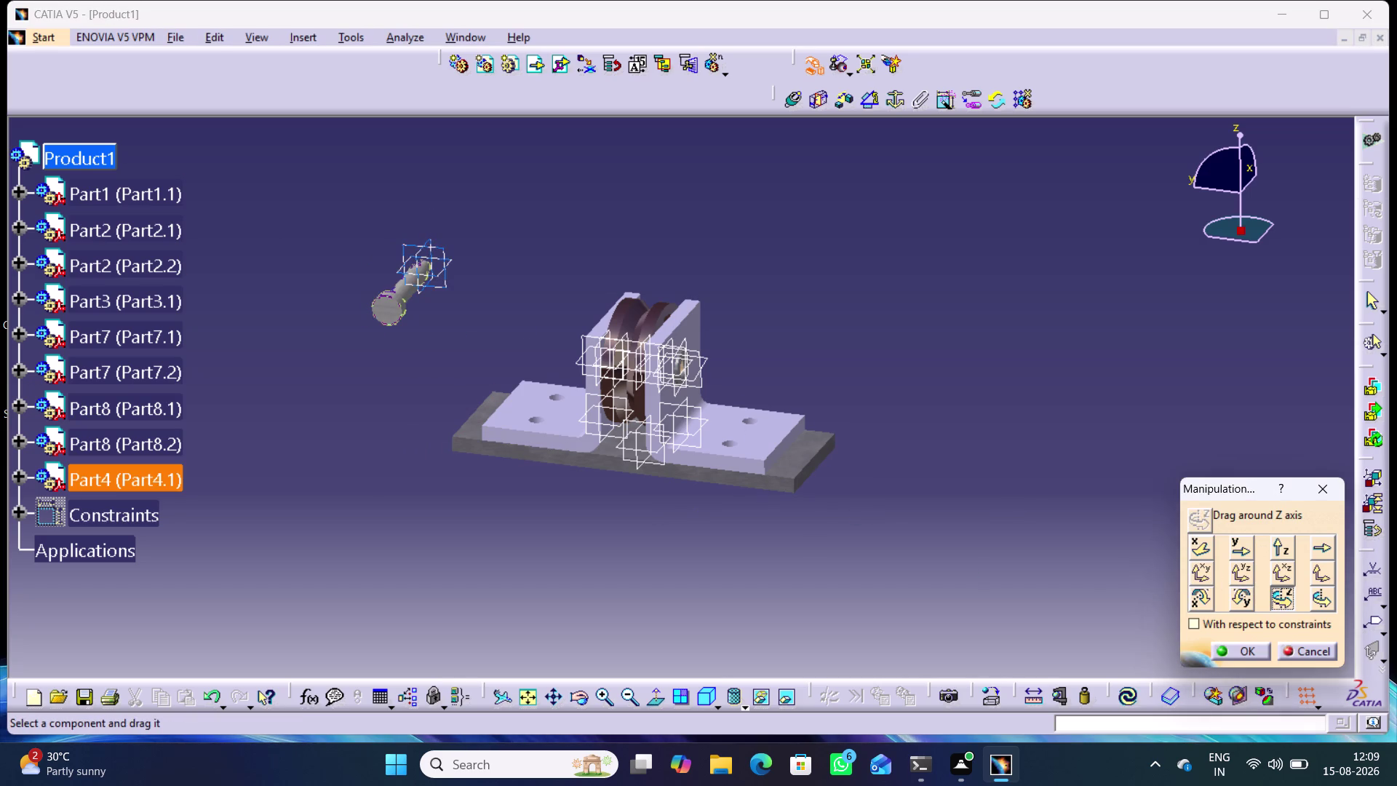
drag(396, 311, 699, 178)
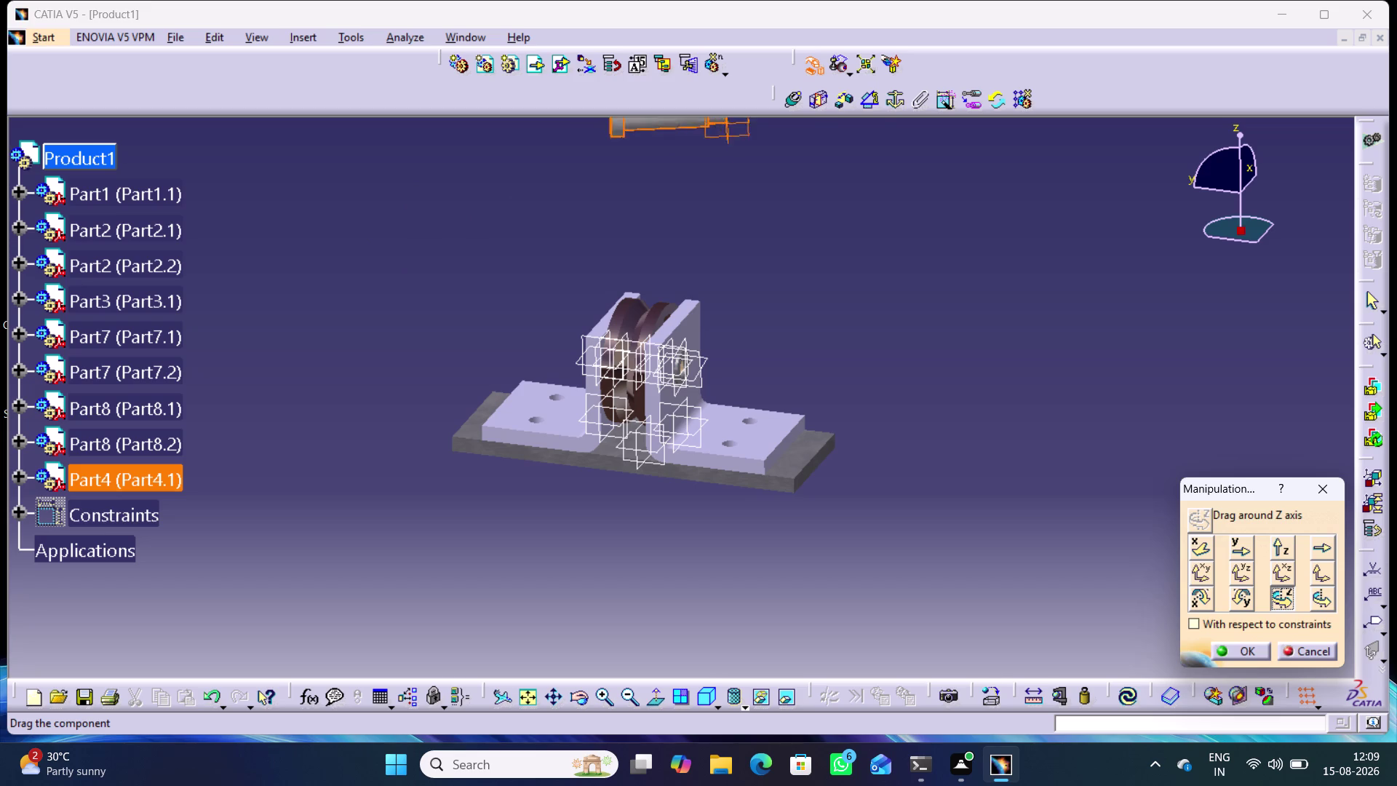
drag(699, 179, 817, 216)
click(921, 290)
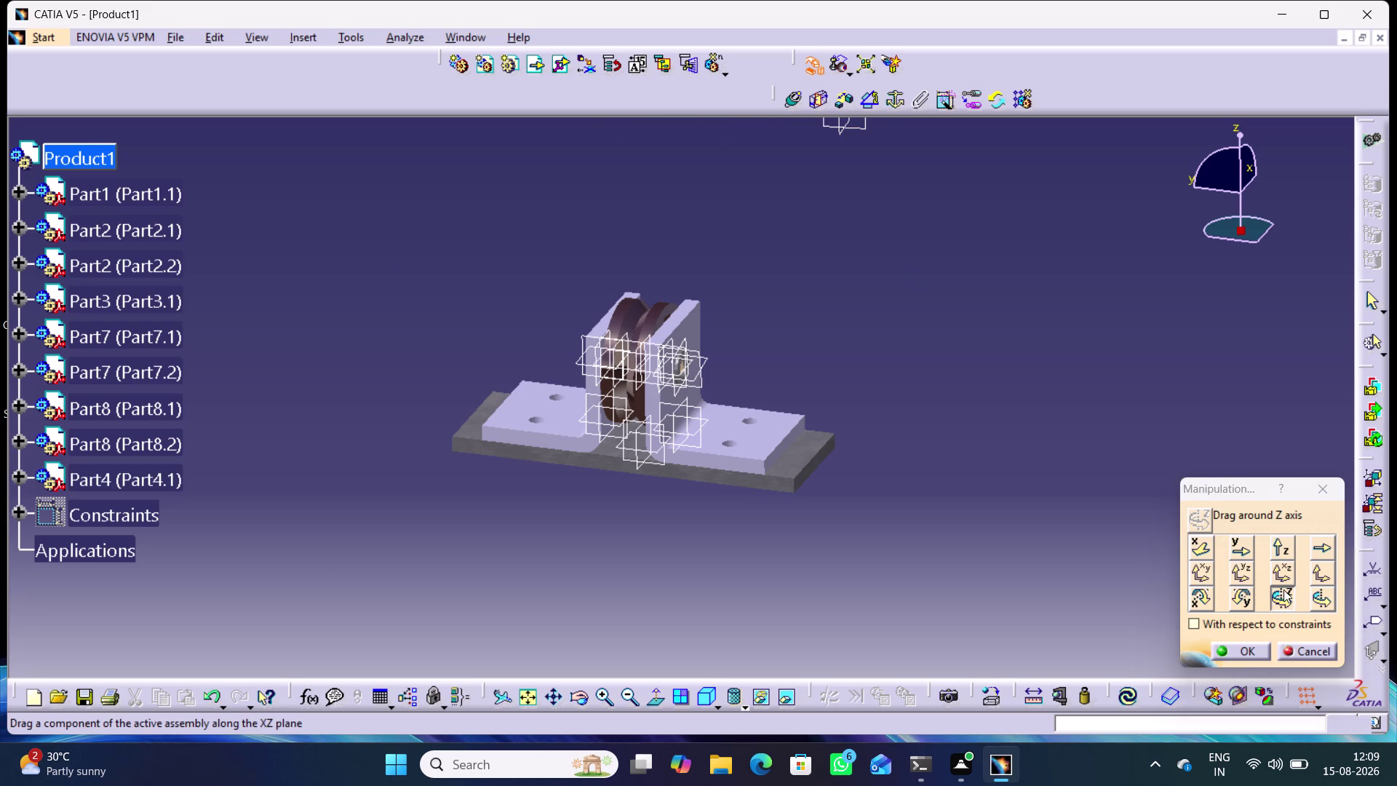
Slide the screw along Y and X into line near the bracket hole, orbiting to check.
click(1241, 546)
middle_drag(892, 231, 885, 345)
right_drag(895, 255, 899, 313)
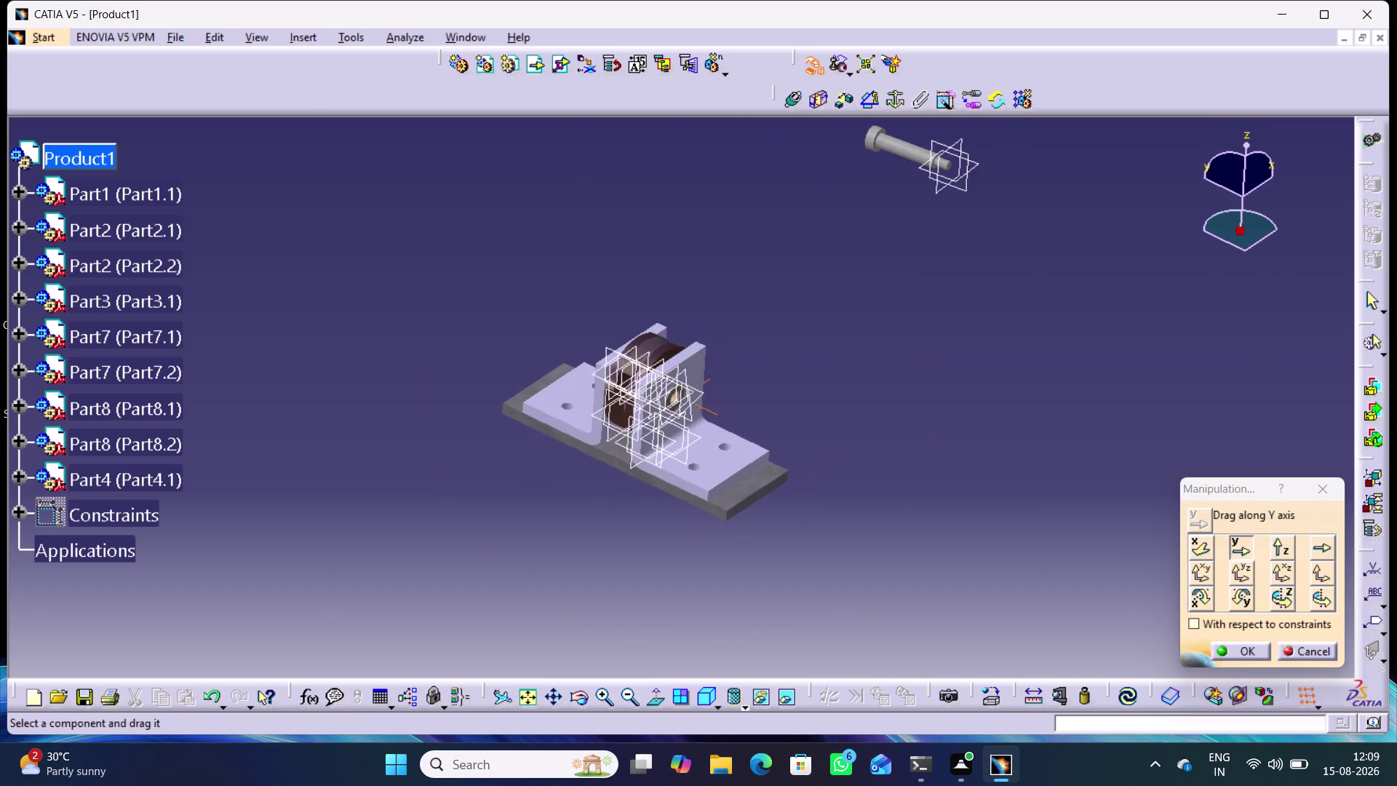
middle_drag(886, 345, 886, 339)
drag(915, 145, 776, 149)
click(1198, 545)
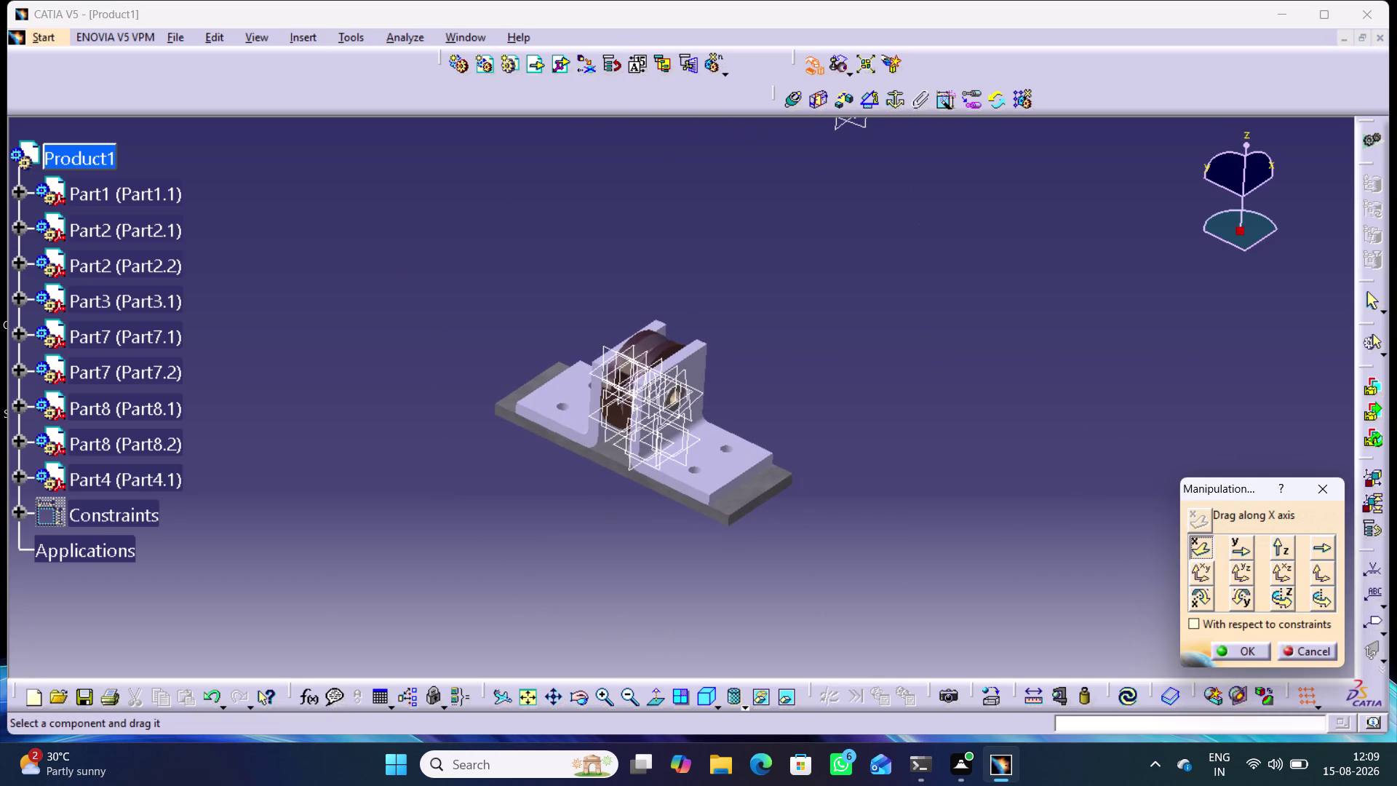
drag(844, 122, 546, 330)
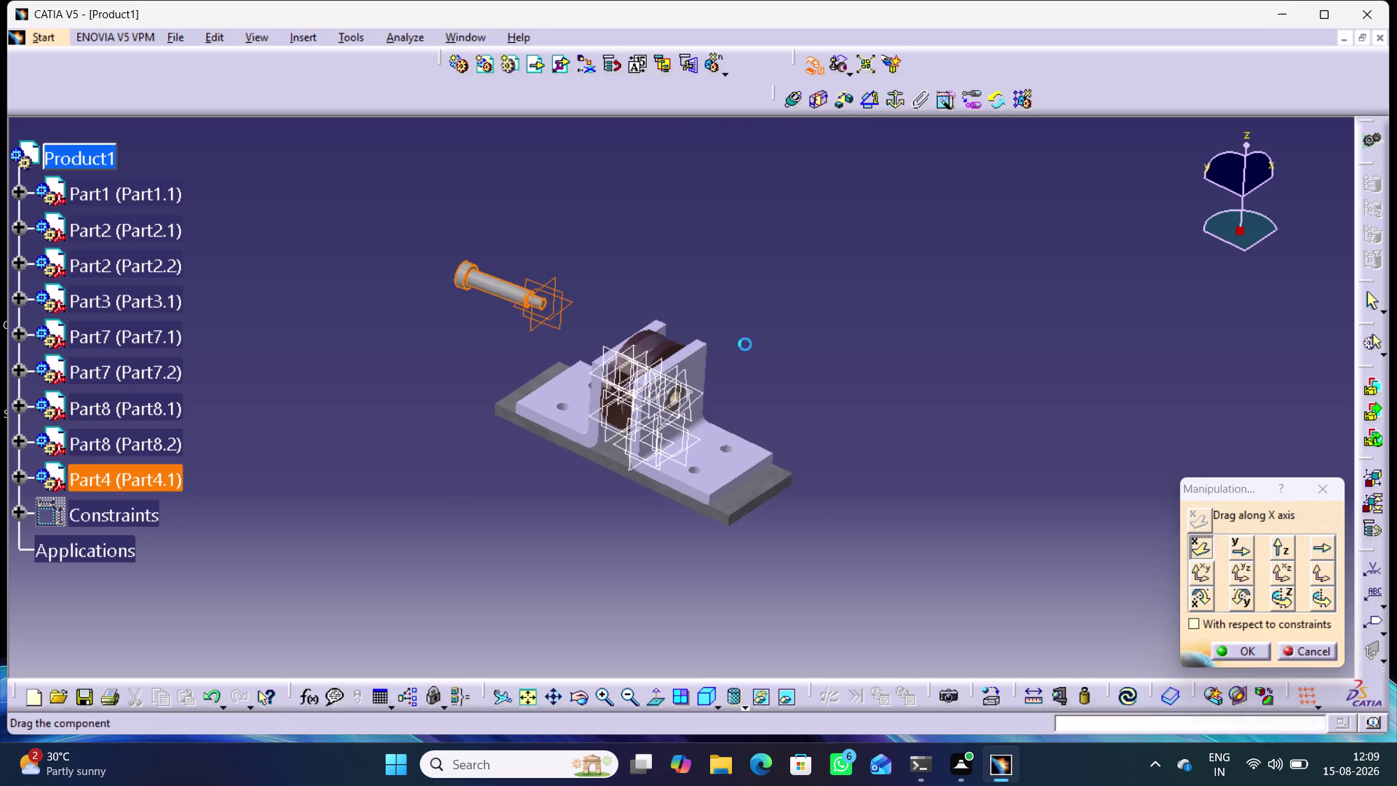
click(892, 435)
middle_drag(819, 484, 933, 447)
right_drag(821, 482, 935, 449)
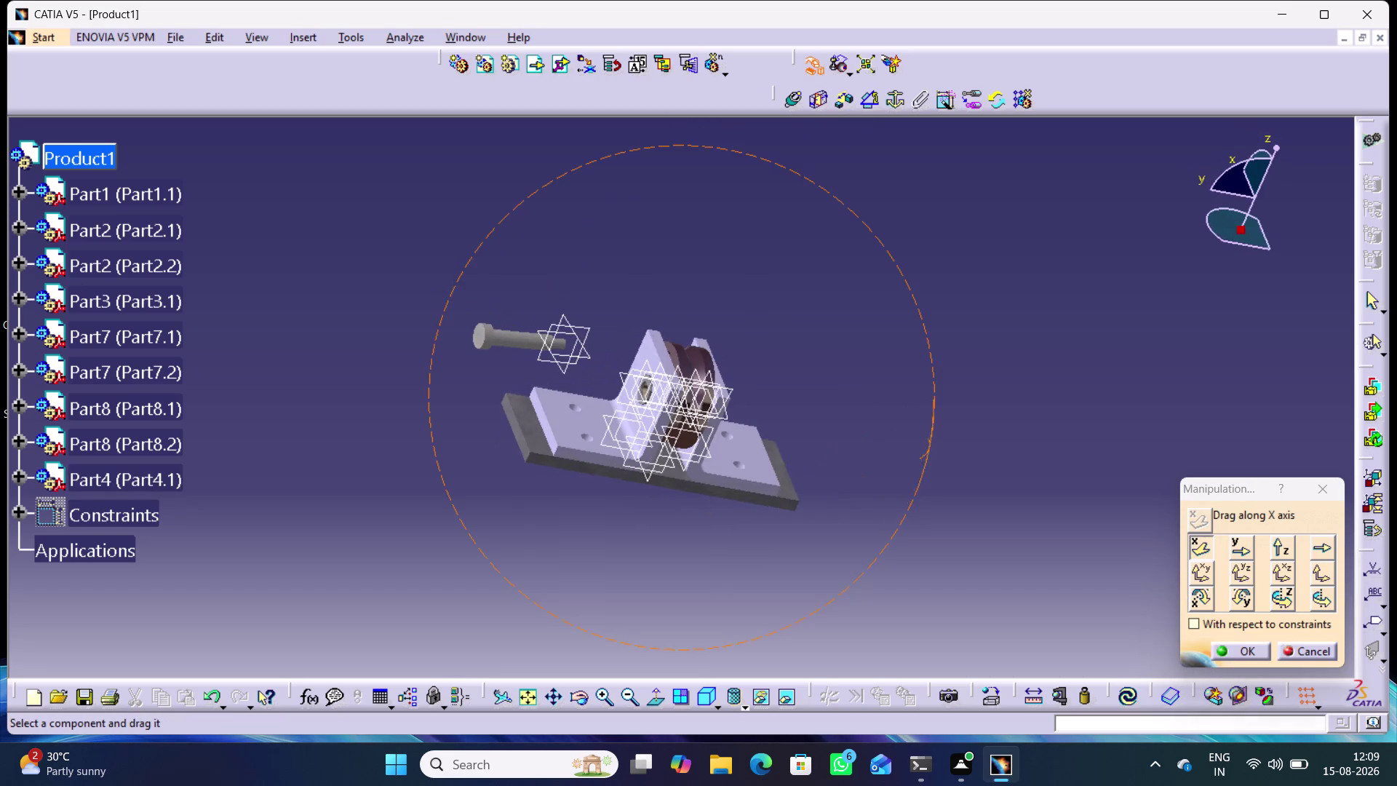
middle_drag(932, 448, 928, 447)
click(1242, 650)
middle_drag(872, 500, 805, 340)
right_click(872, 499)
middle_drag(888, 360, 967, 407)
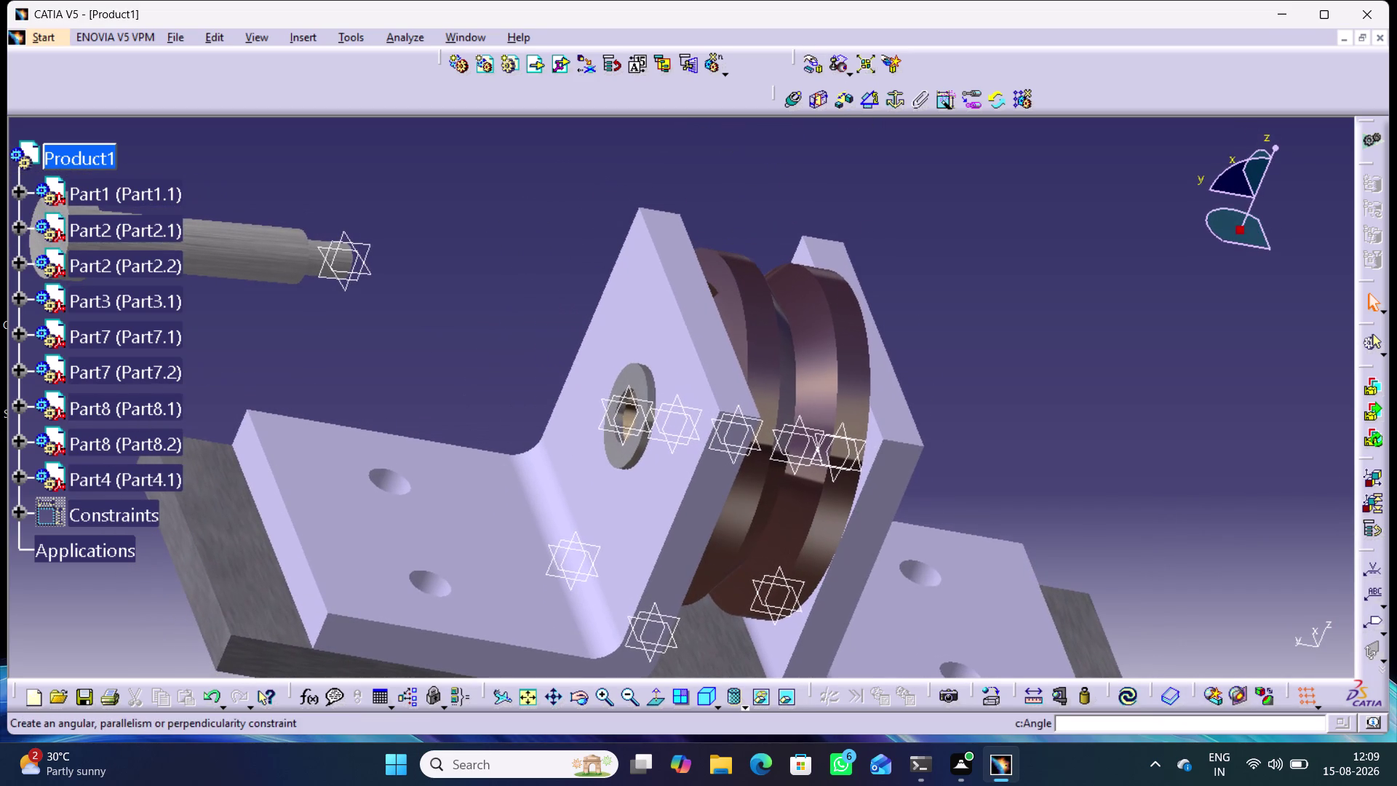
Add Coincidence.34 between the shoulder screw's axis and the support hole's axis.
click(788, 97)
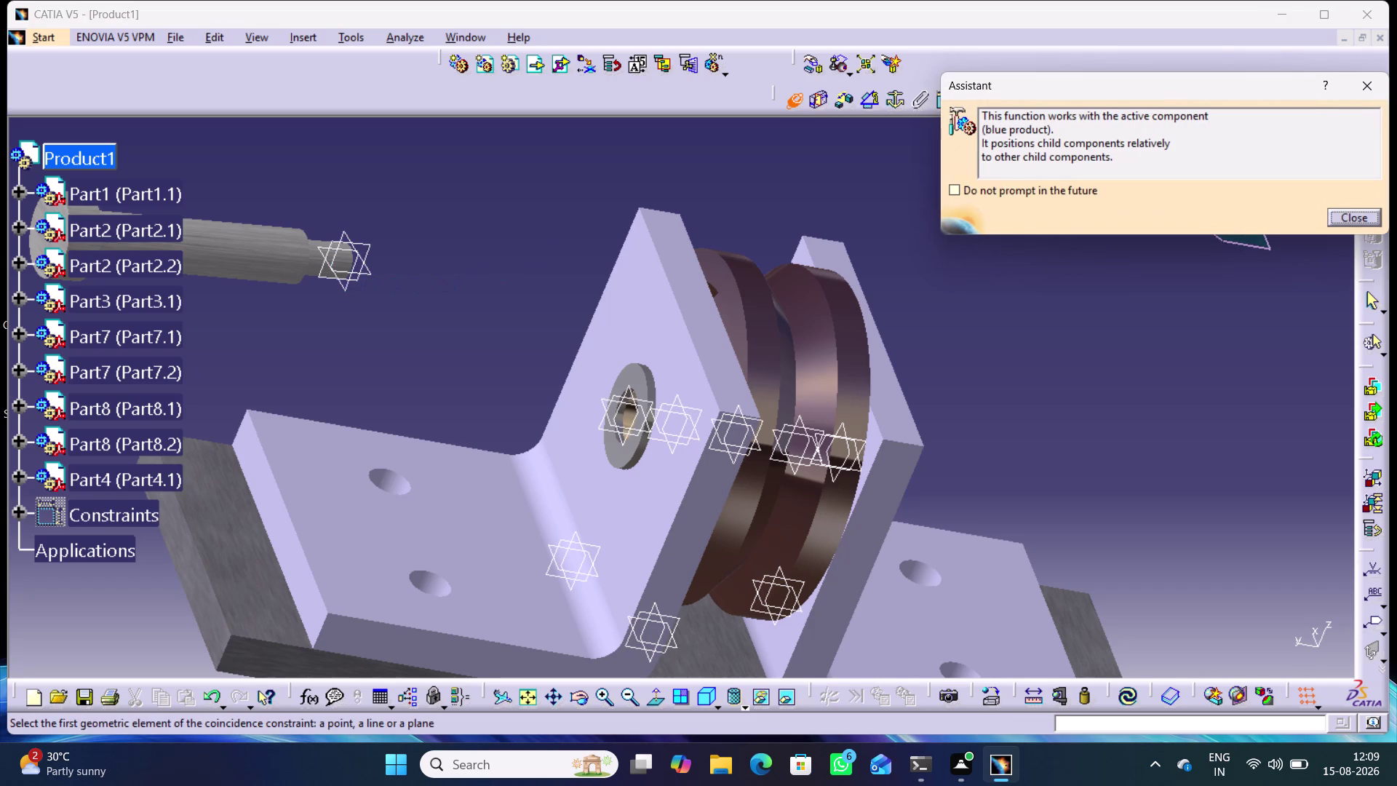
click(300, 263)
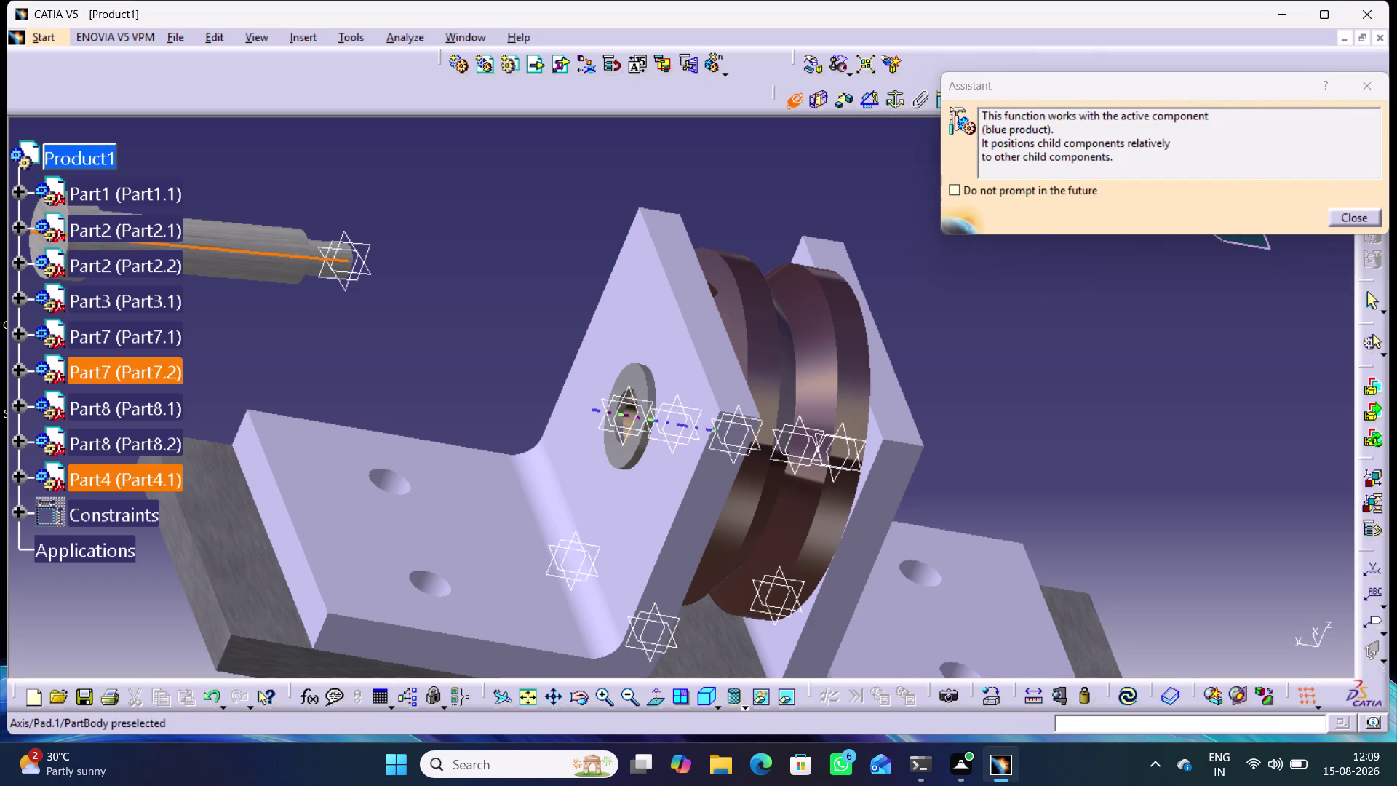
click(628, 422)
click(1126, 699)
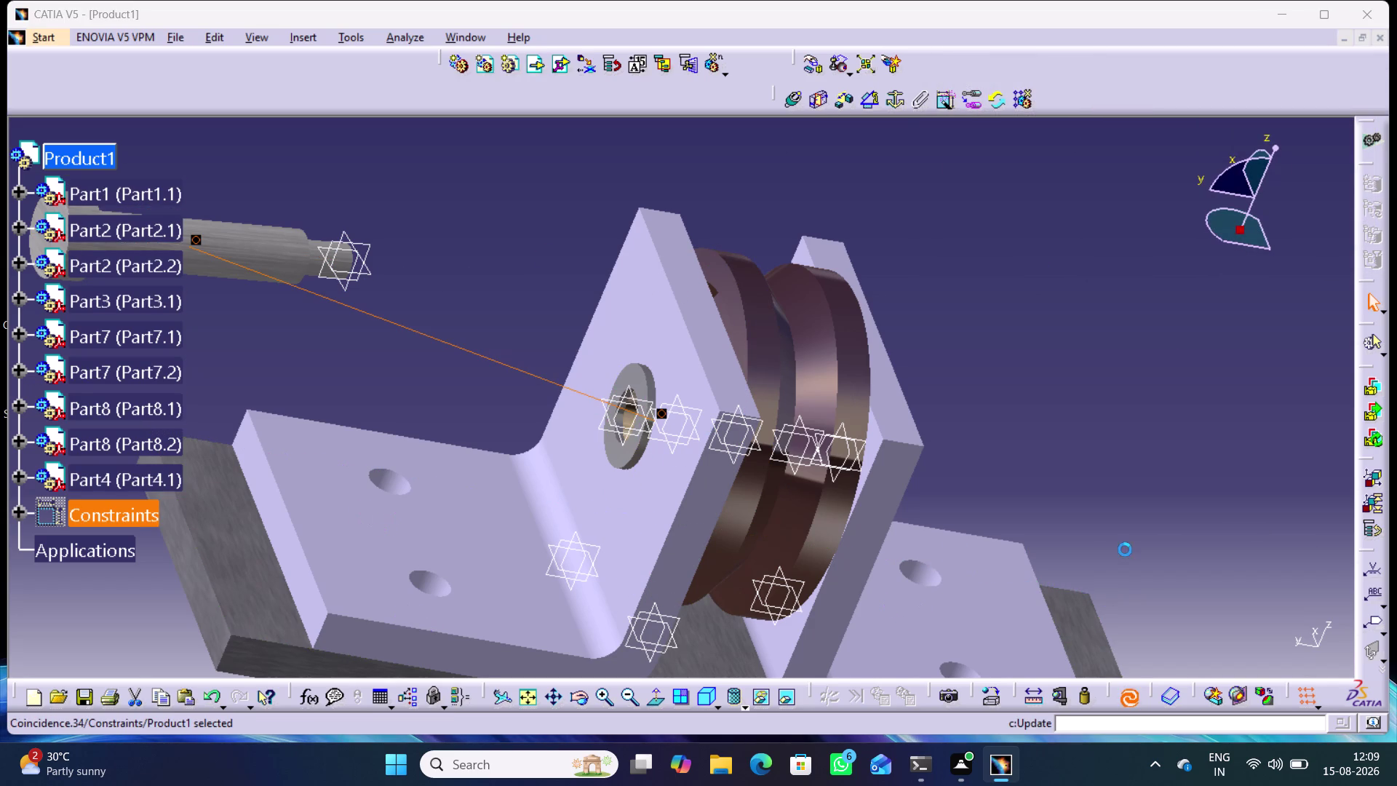
middle_drag(1013, 394, 1225, 401)
middle_drag(639, 281, 674, 286)
Add Surface contact.35 between bolt head and bracket face, then Update All.
click(817, 100)
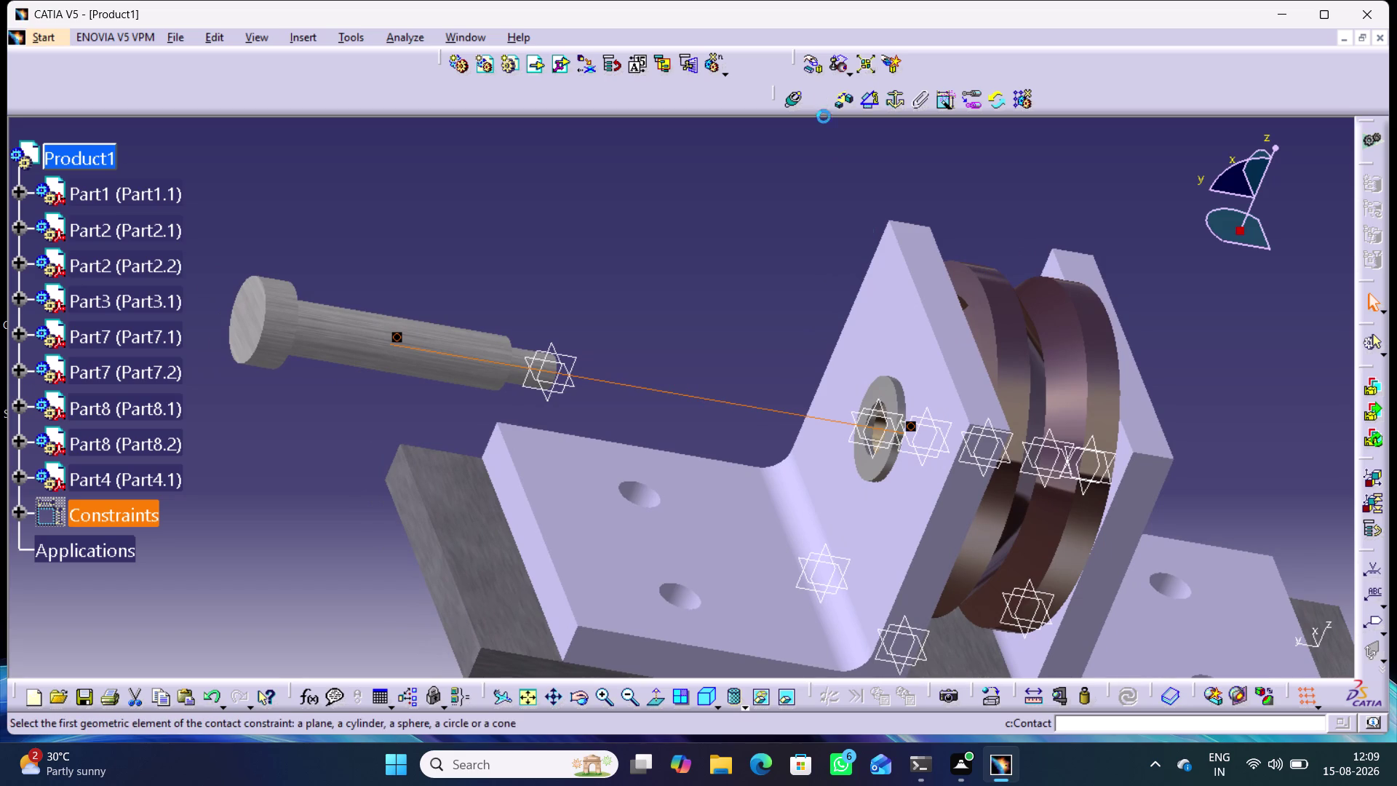
click(872, 391)
middle_drag(681, 320, 511, 290)
right_drag(680, 320, 511, 290)
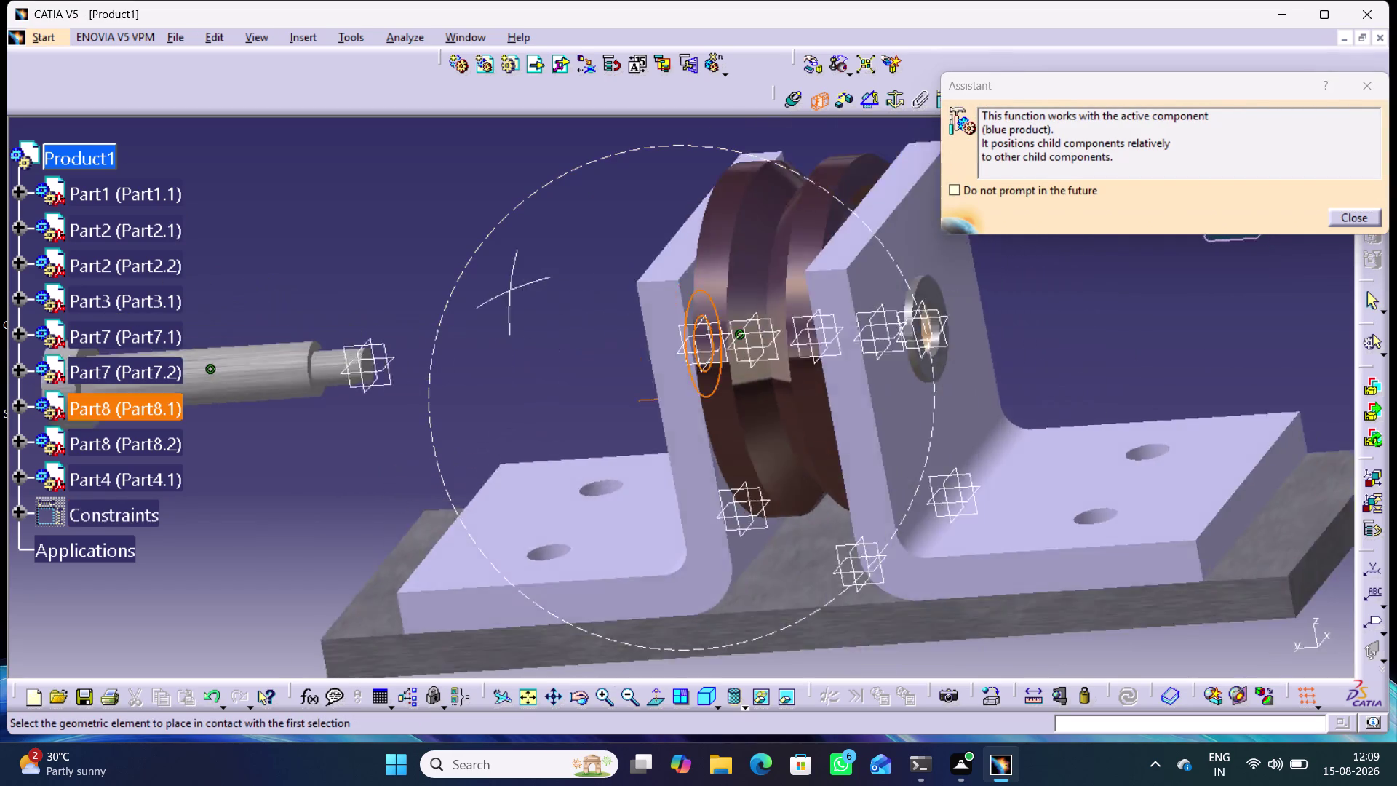
right_drag(511, 290, 487, 344)
middle_drag(511, 290, 484, 342)
middle_drag(398, 352, 780, 330)
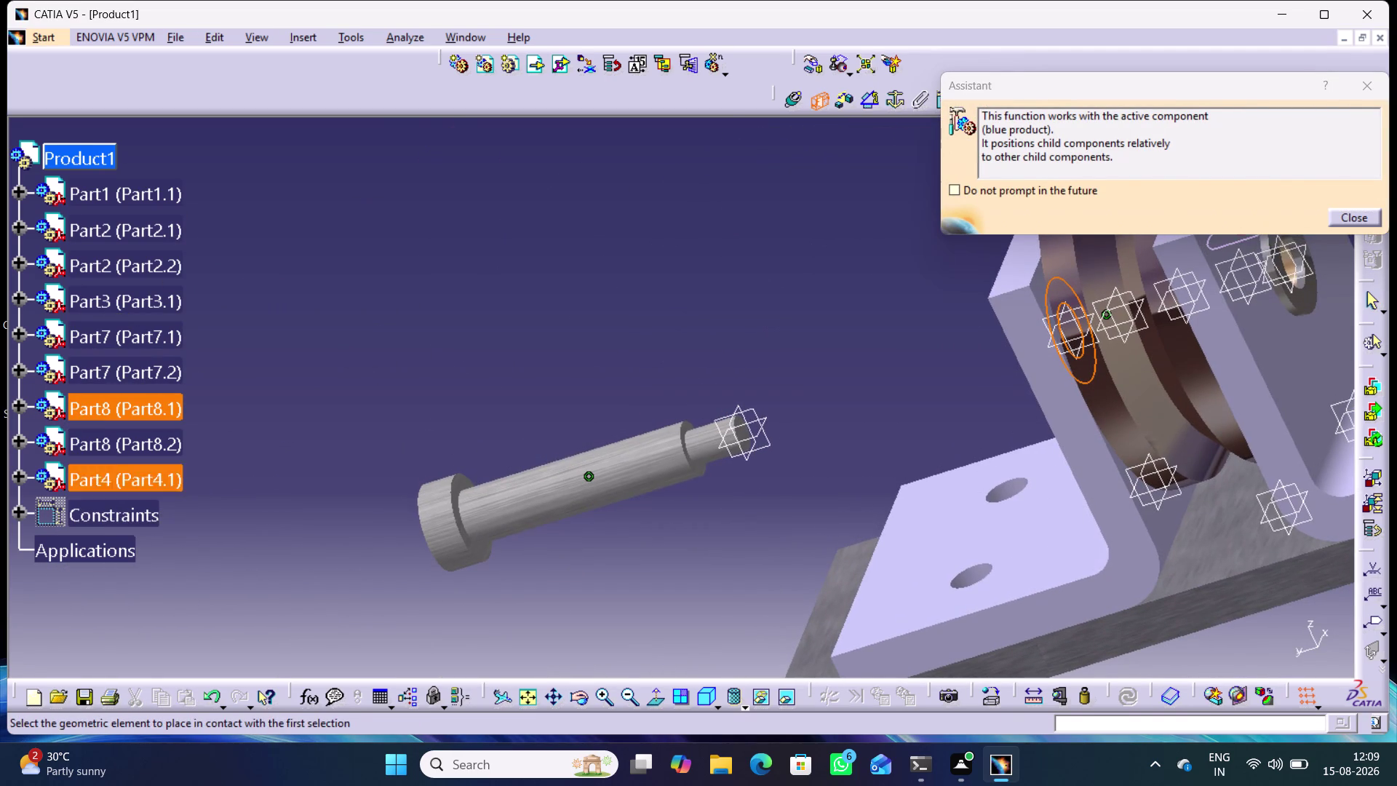
click(463, 483)
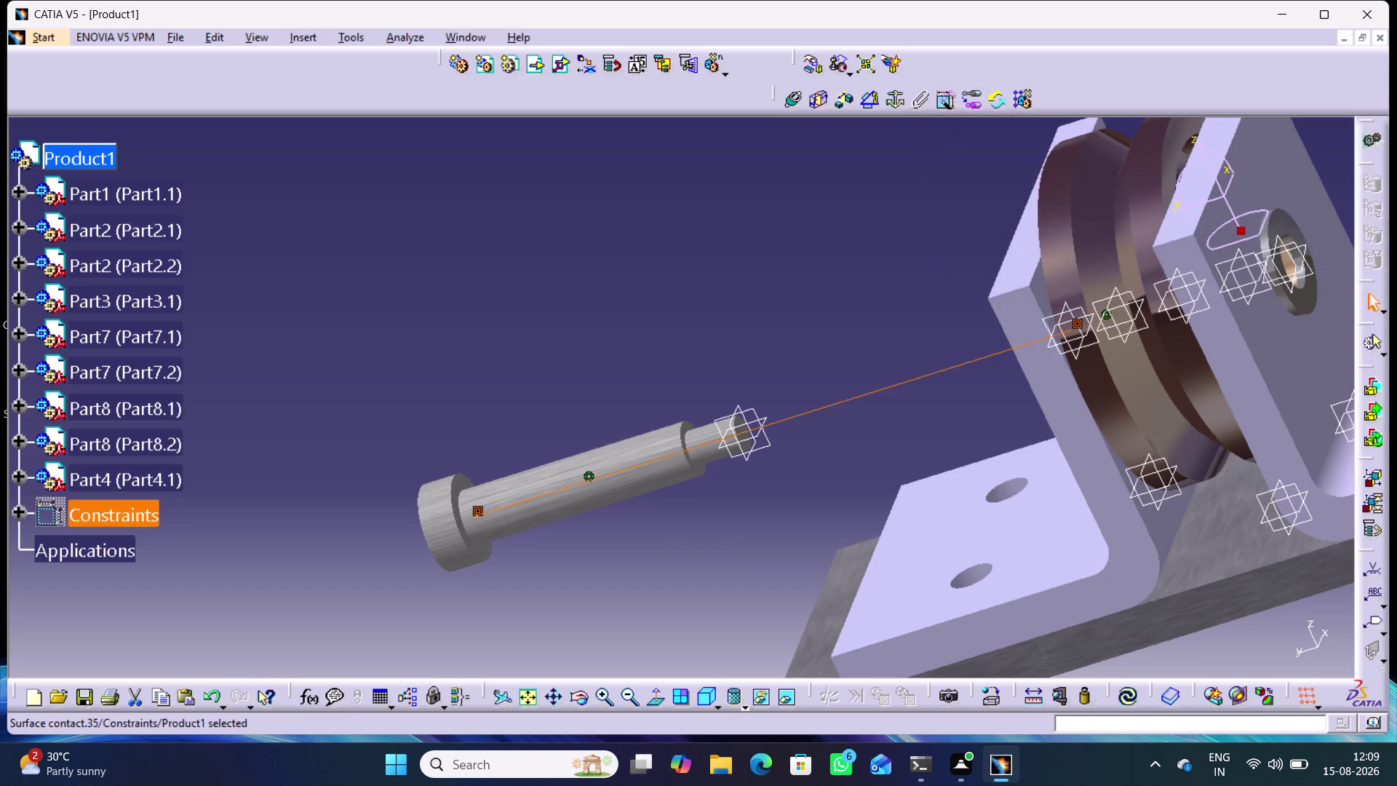
click(1134, 699)
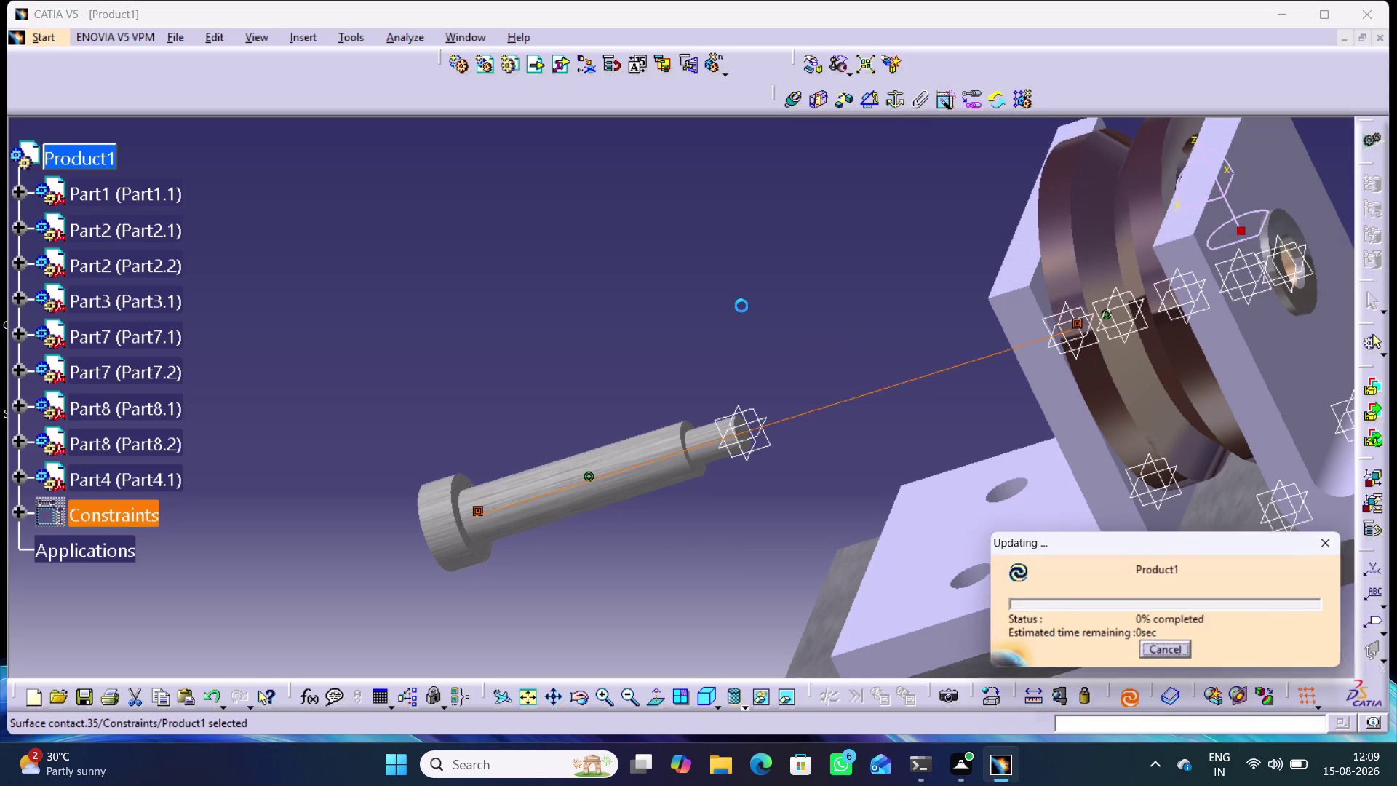
click(717, 301)
middle_drag(755, 316, 900, 292)
right_drag(757, 316, 900, 293)
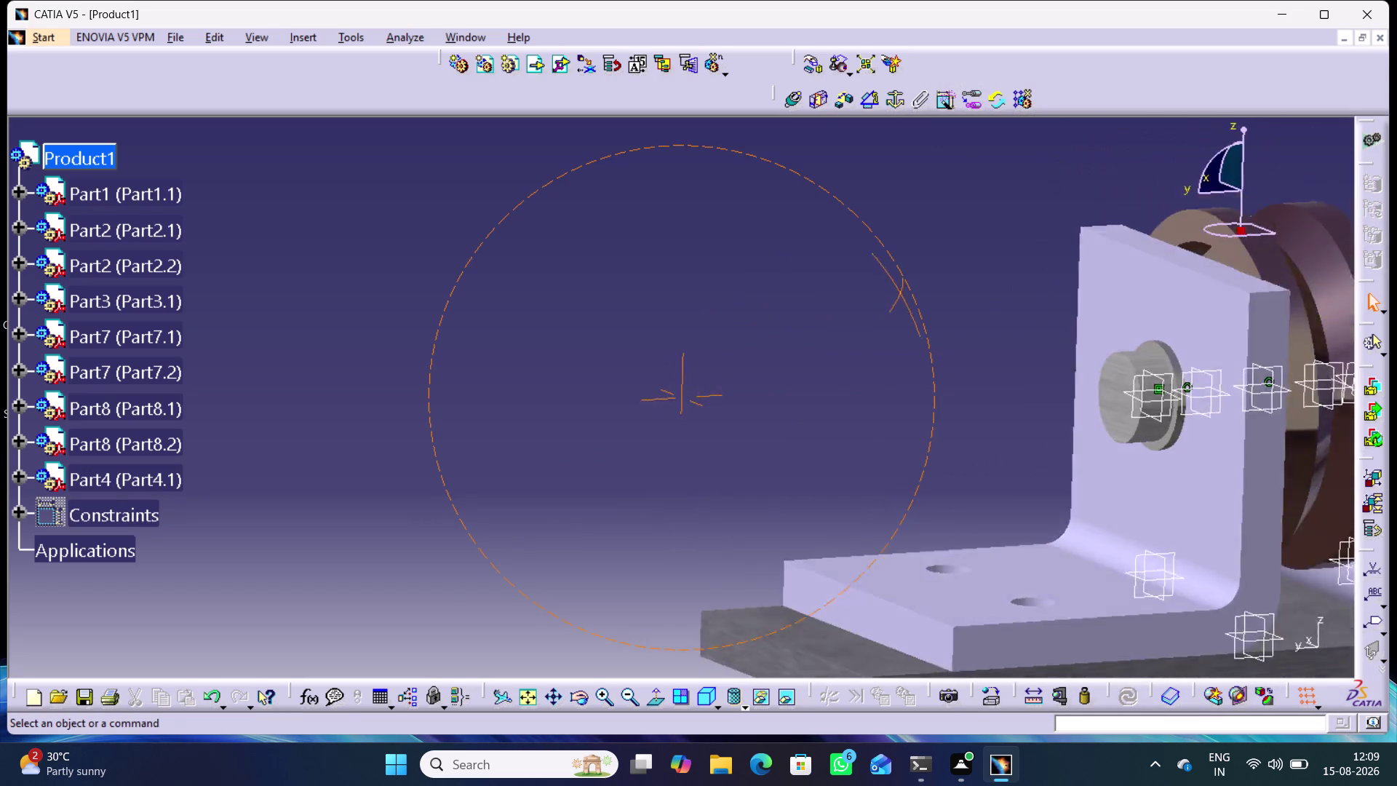
Orbit and zoom out to face the bracket plates with the bolt.
right_drag(900, 293, 923, 307)
middle_drag(900, 293, 956, 440)
middle_drag(1025, 399, 1022, 397)
right_drag(1025, 399, 1022, 397)
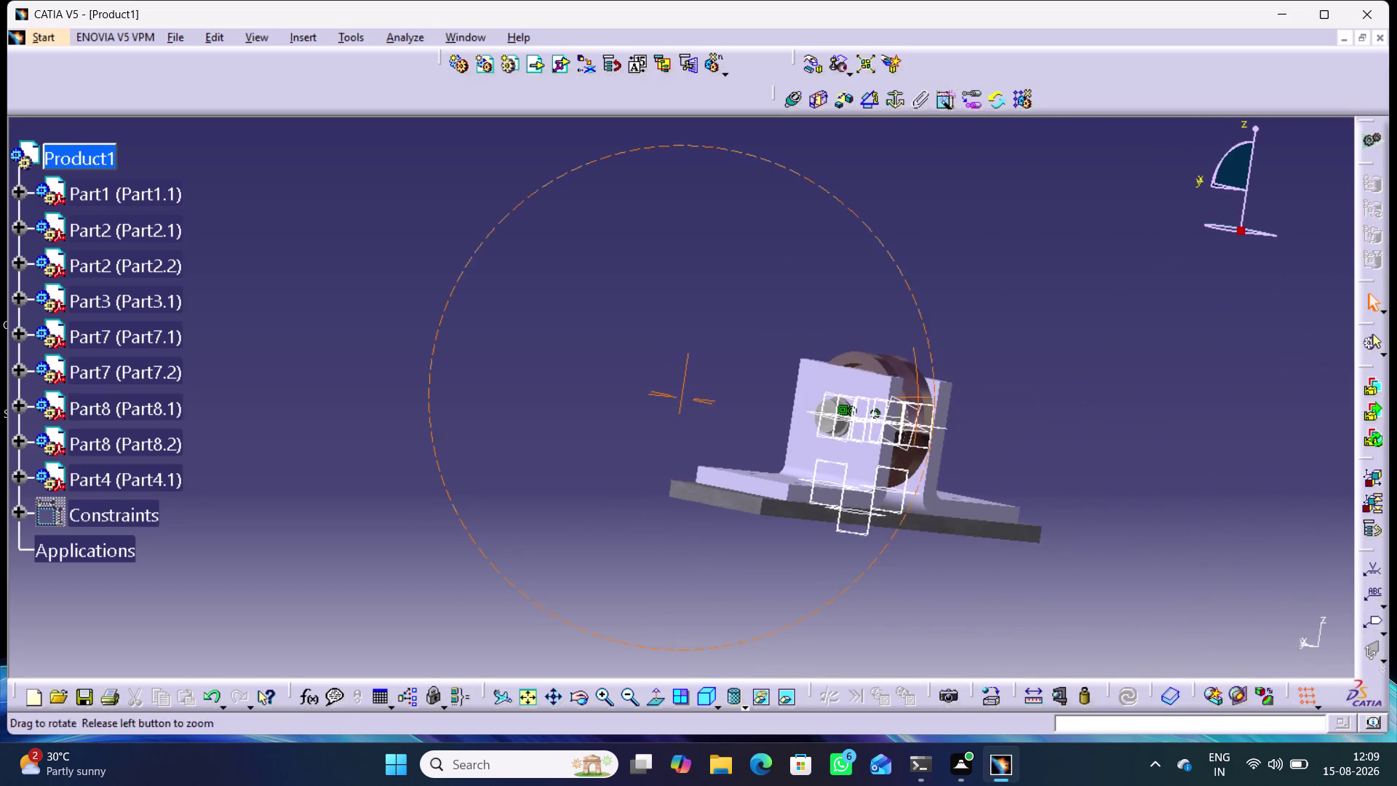
right_drag(1021, 396, 776, 444)
middle_drag(1022, 397, 858, 349)
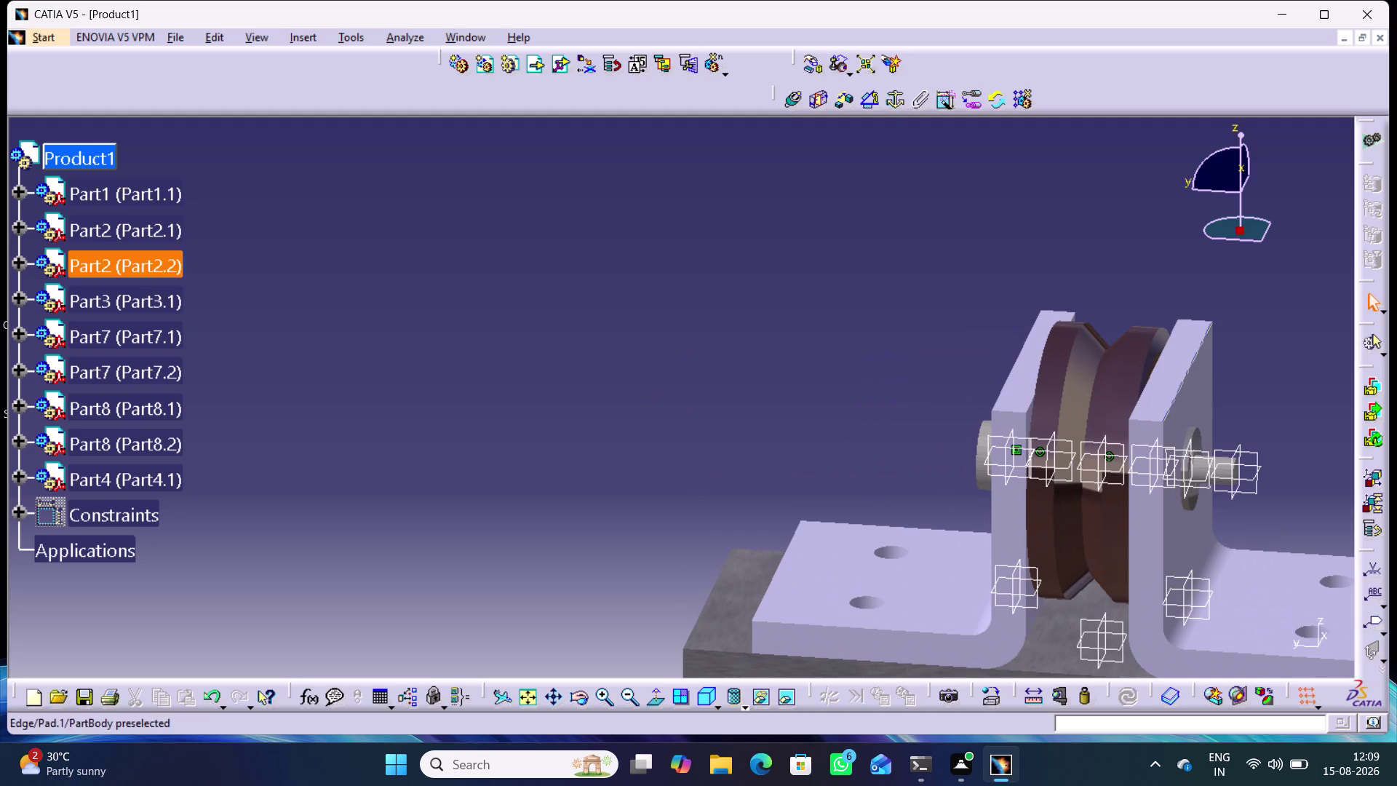
Zoom in on the wheels and bolt end, then start an Angle constraint.
middle_drag(1179, 381, 753, 379)
middle_drag(824, 401, 809, 332)
right_drag(824, 401, 821, 390)
middle_drag(935, 417, 802, 320)
right_click(809, 342)
middle_drag(847, 357, 910, 361)
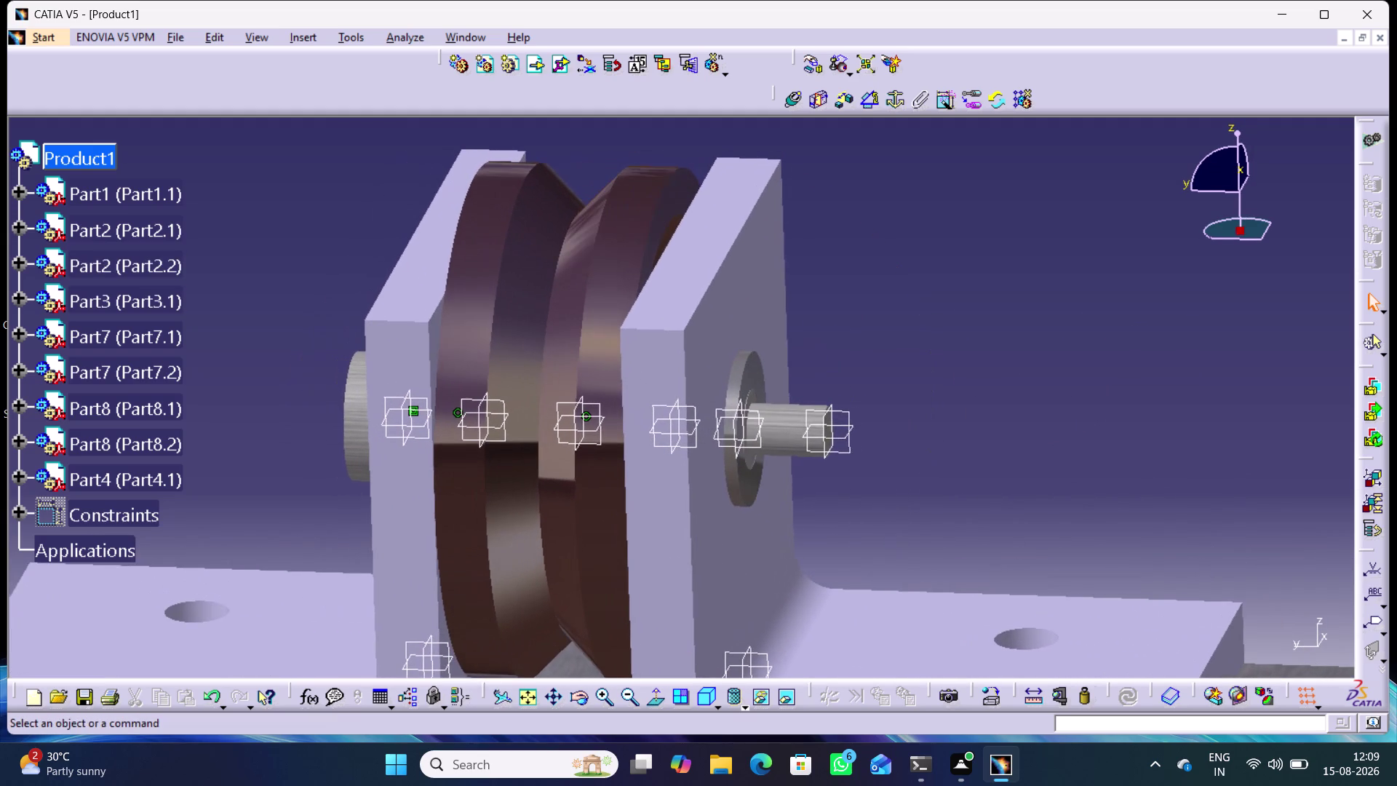
middle_drag(909, 361, 911, 360)
middle_drag(907, 499, 936, 395)
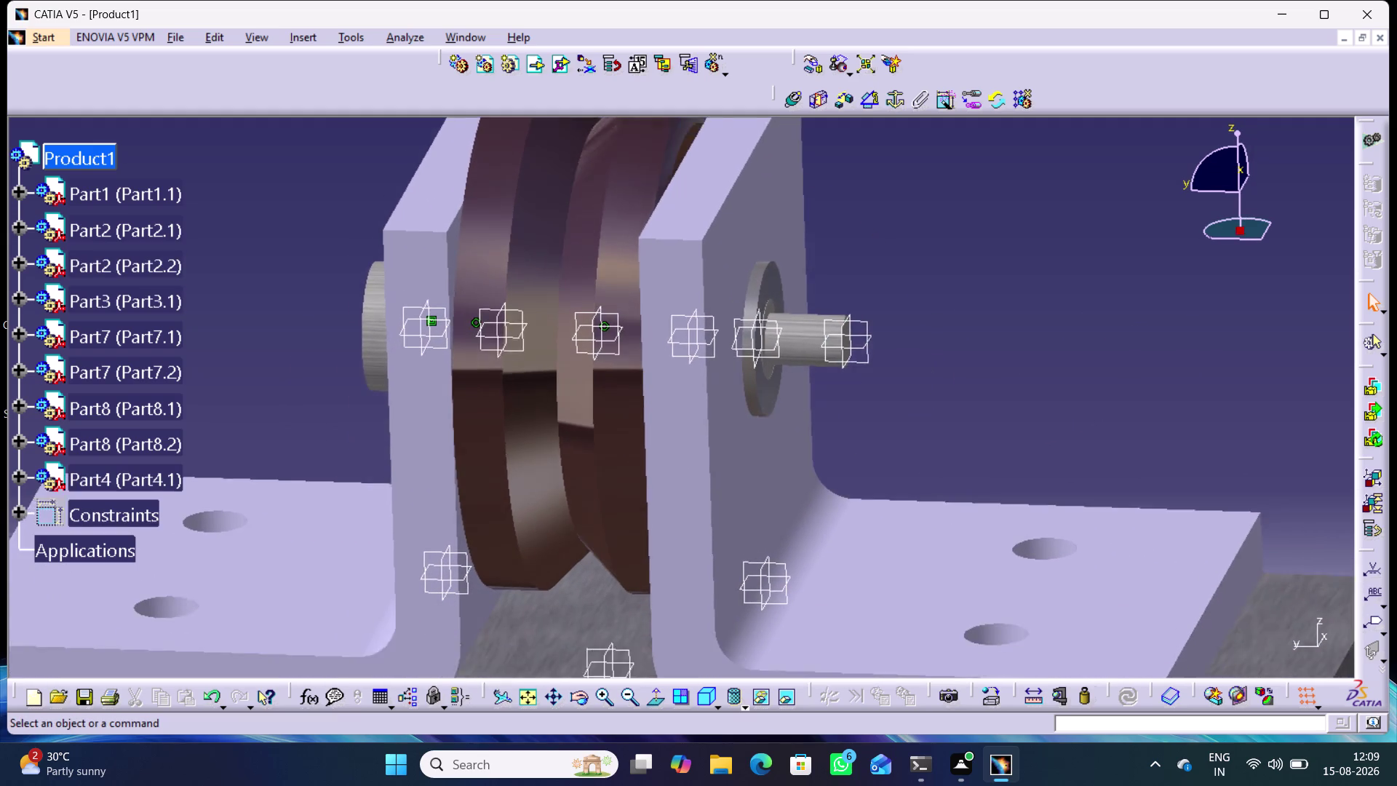
middle_drag(936, 395, 1014, 350)
click(866, 98)
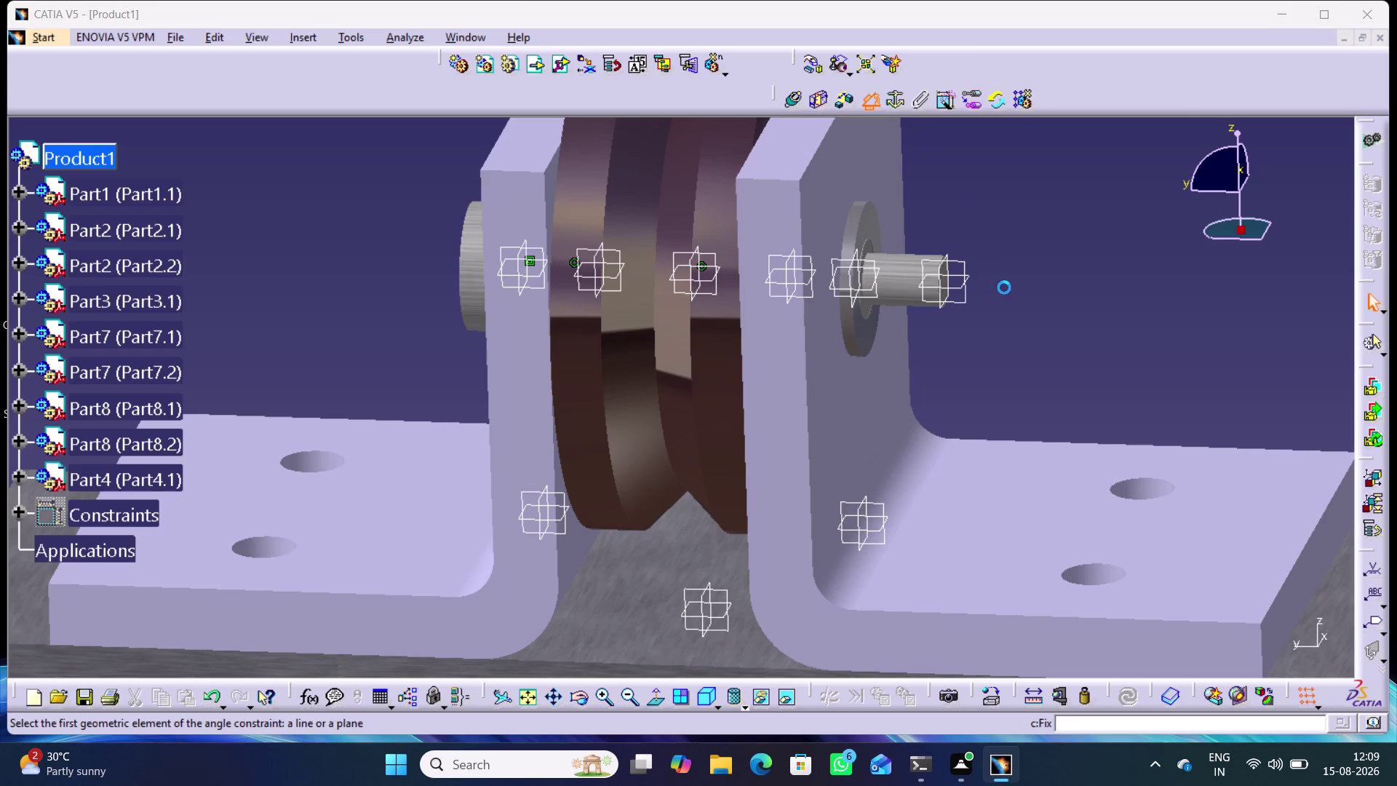
Create Angle.36 between Part4.1 and Part1.1 planes in Sector 2 at 182.353°.
click(956, 287)
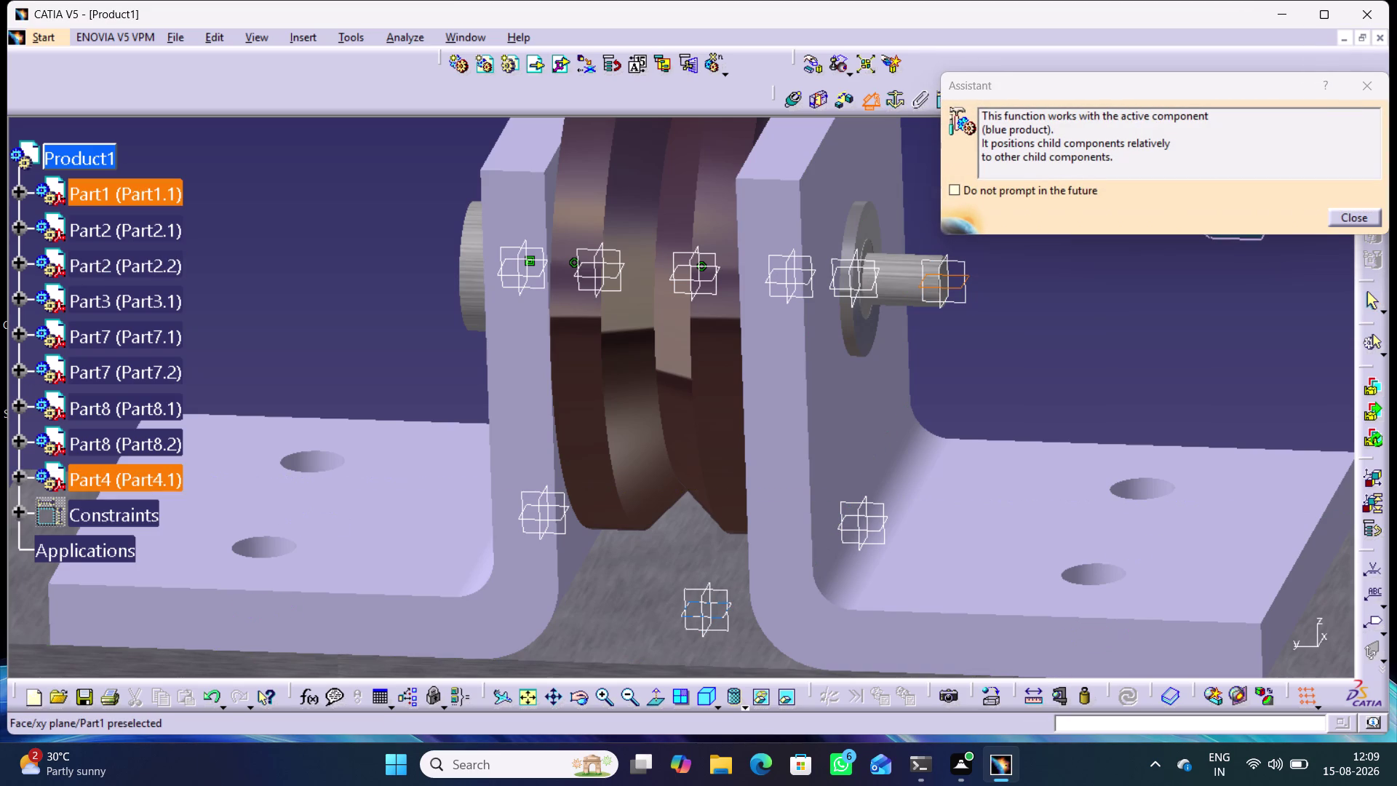
click(721, 616)
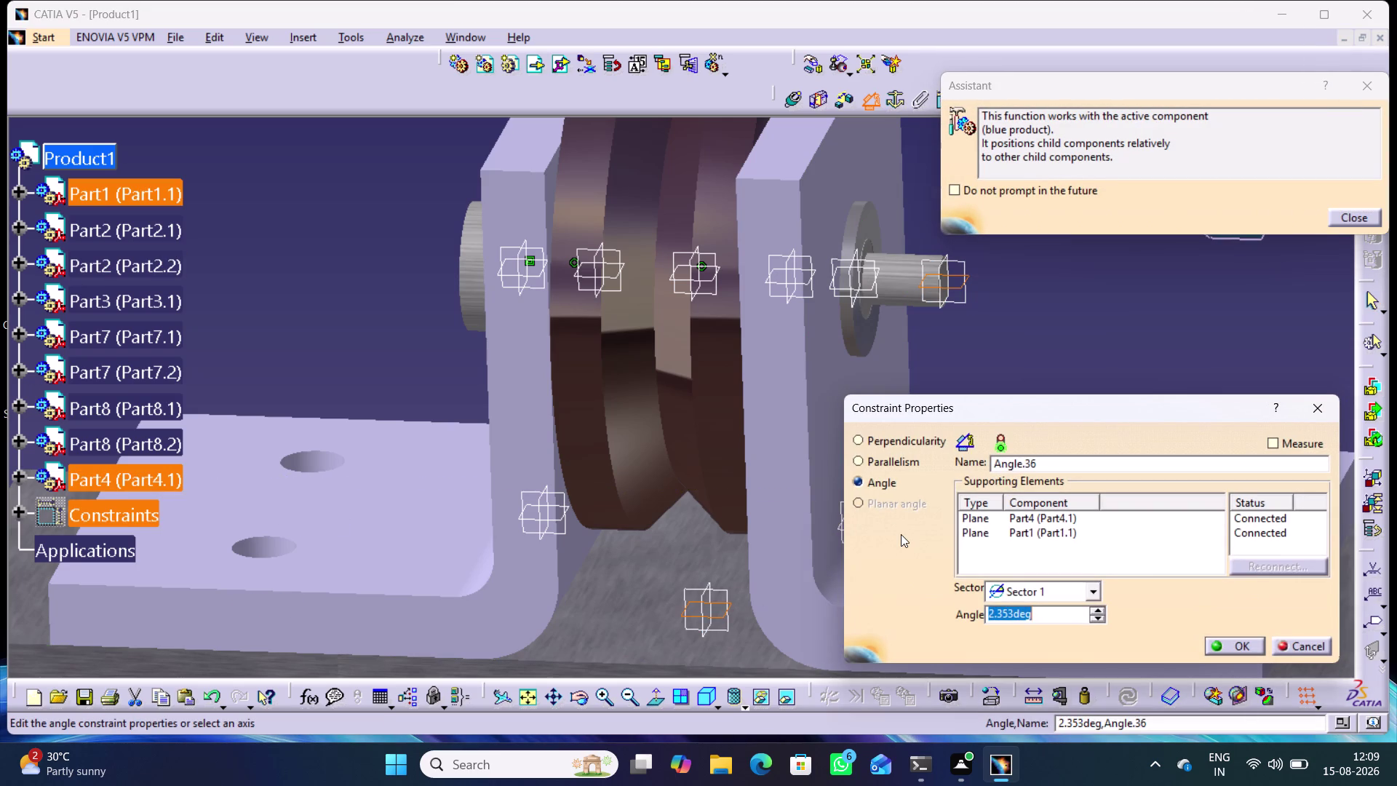
click(1094, 590)
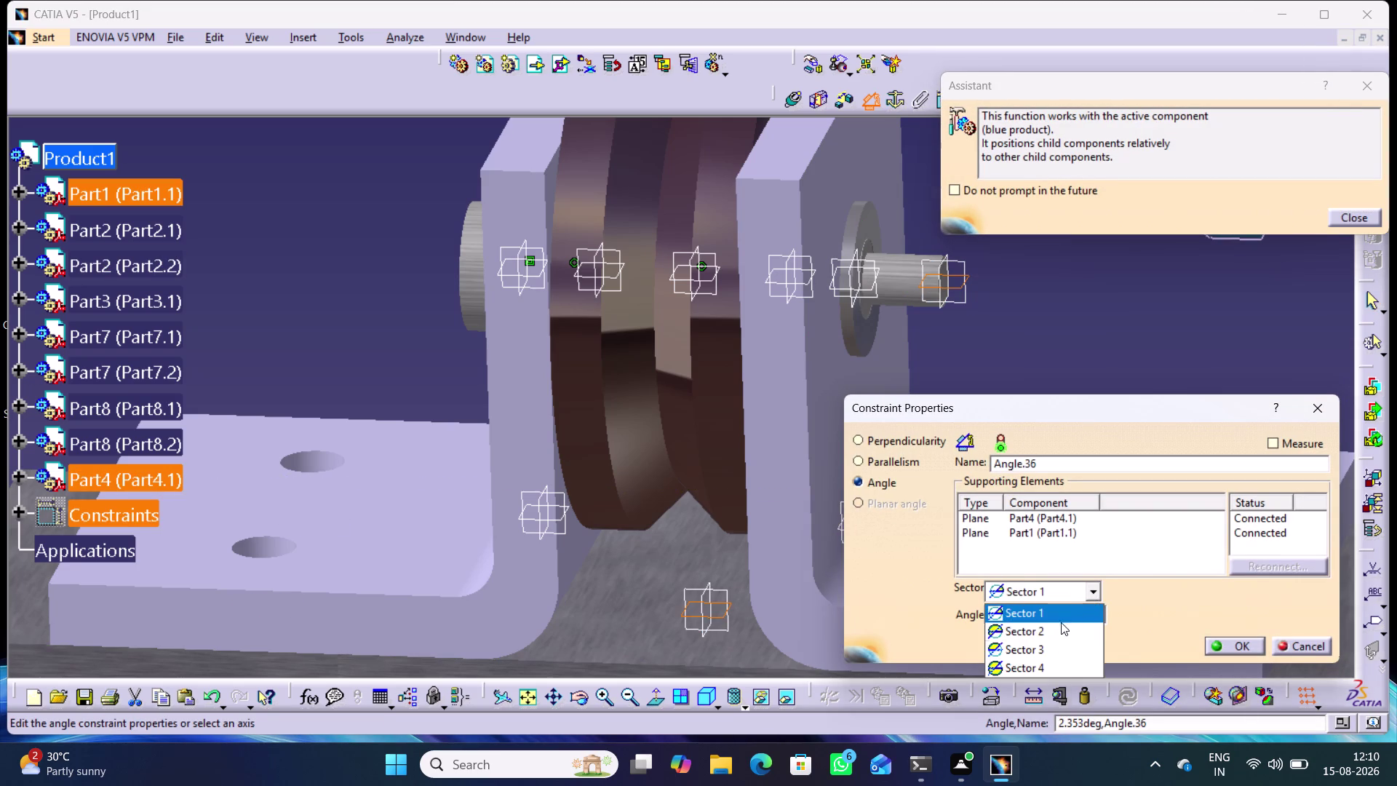
click(1057, 626)
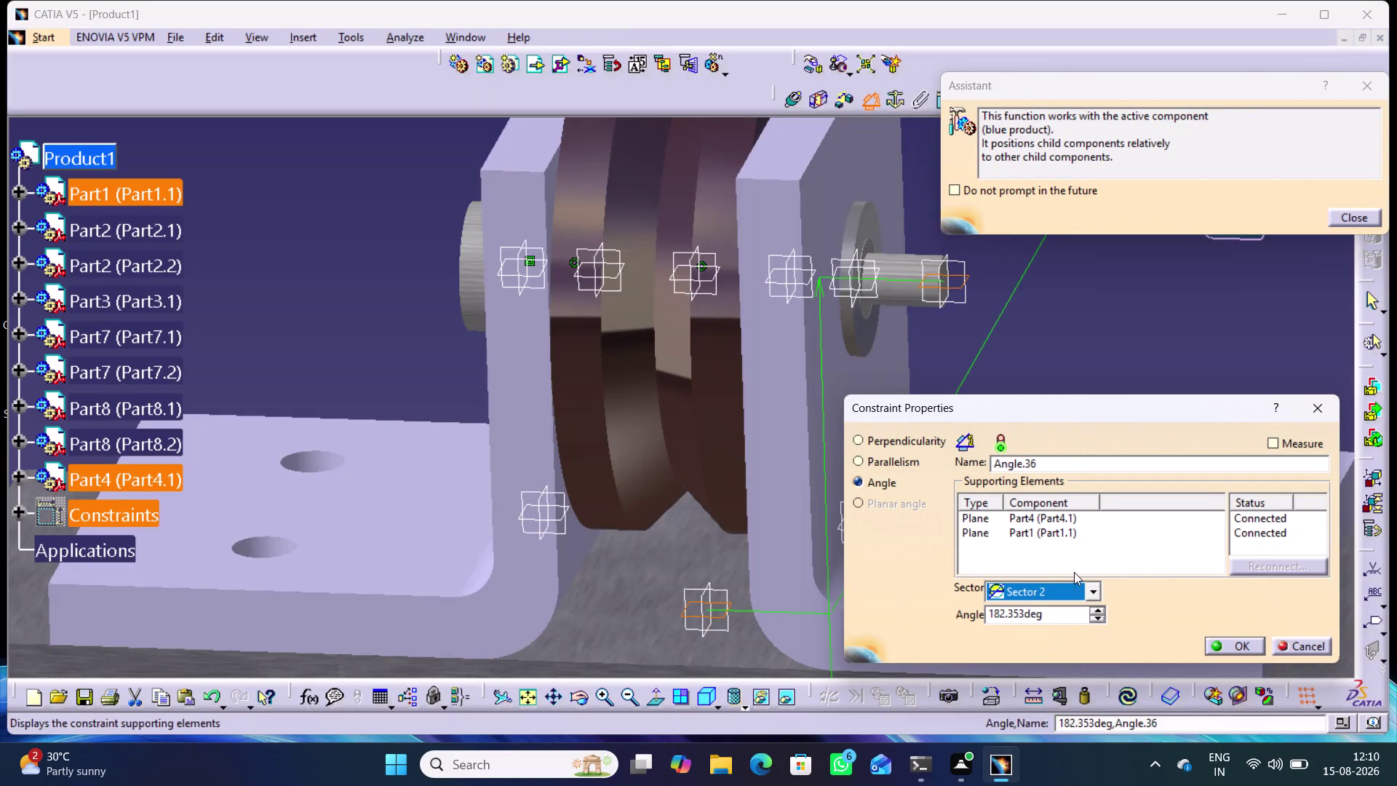
click(1215, 642)
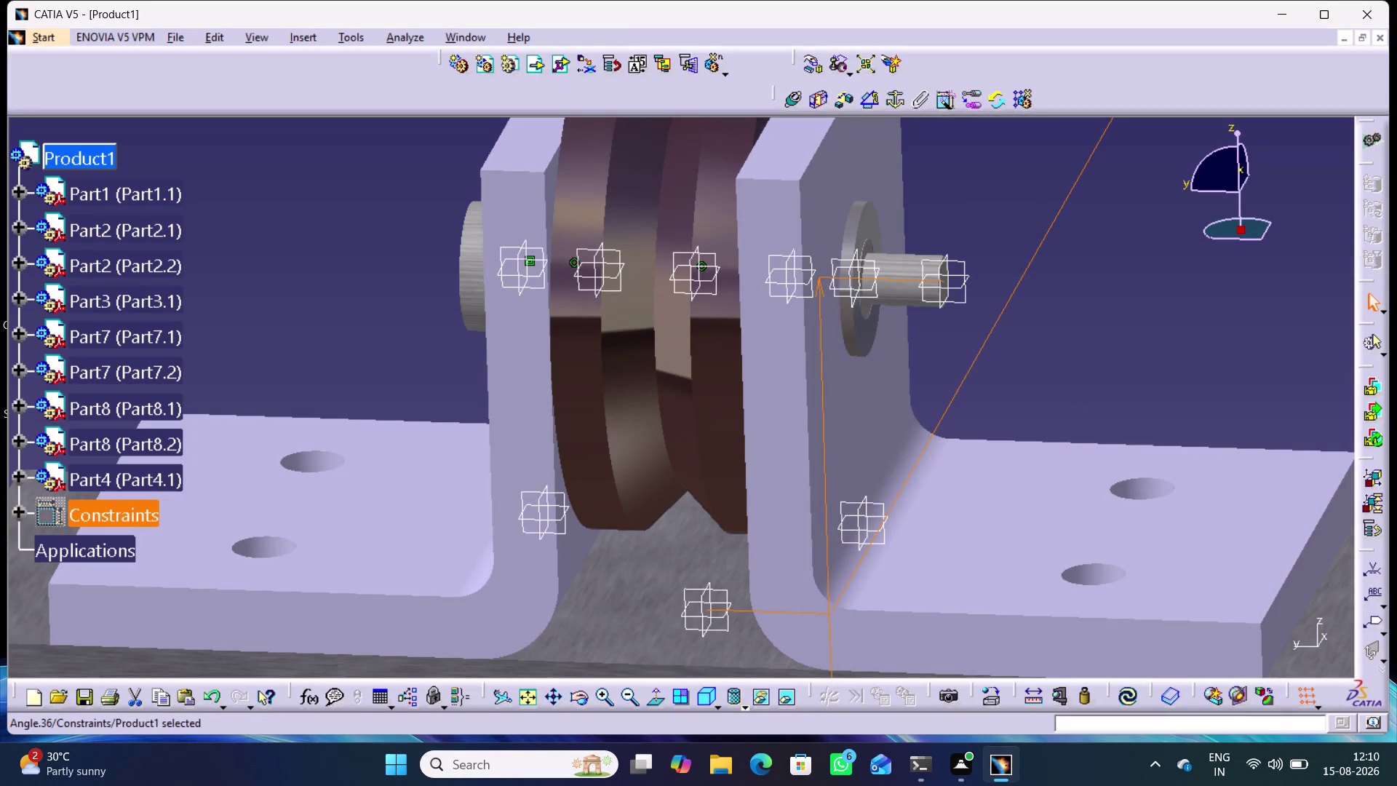
Open the Part4.1 object submenu from the bolt's context menu in the tree.
click(1069, 396)
scroll(up, 3)
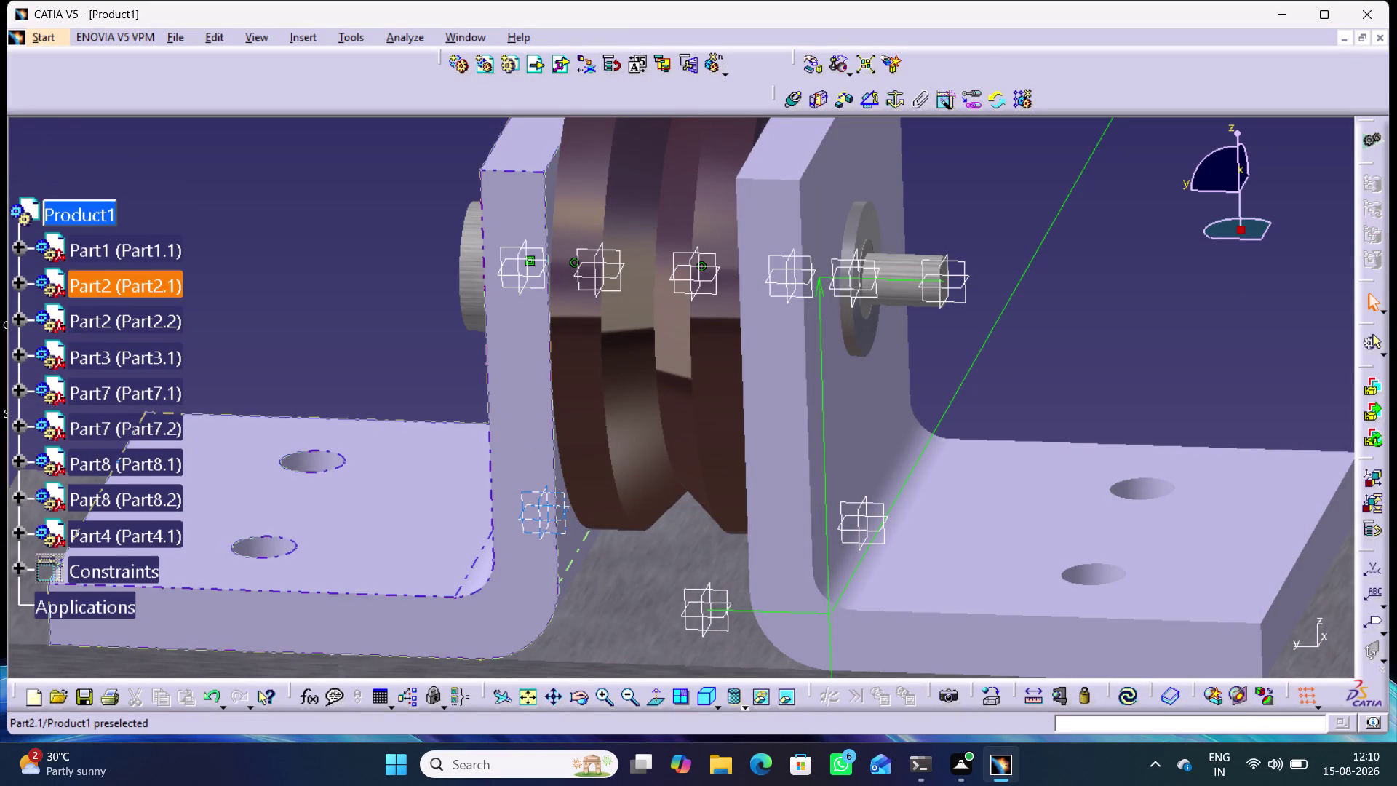
right_click(128, 542)
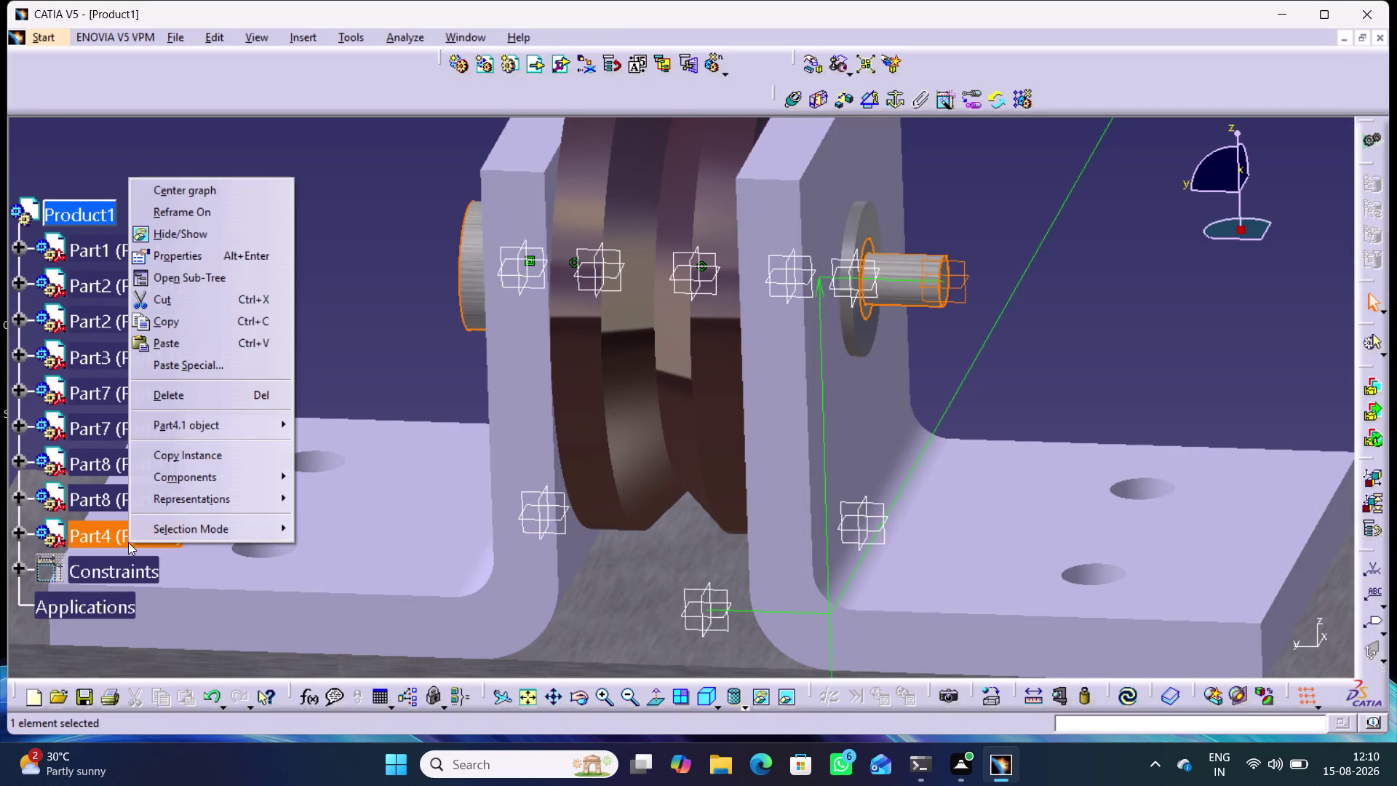
click(189, 425)
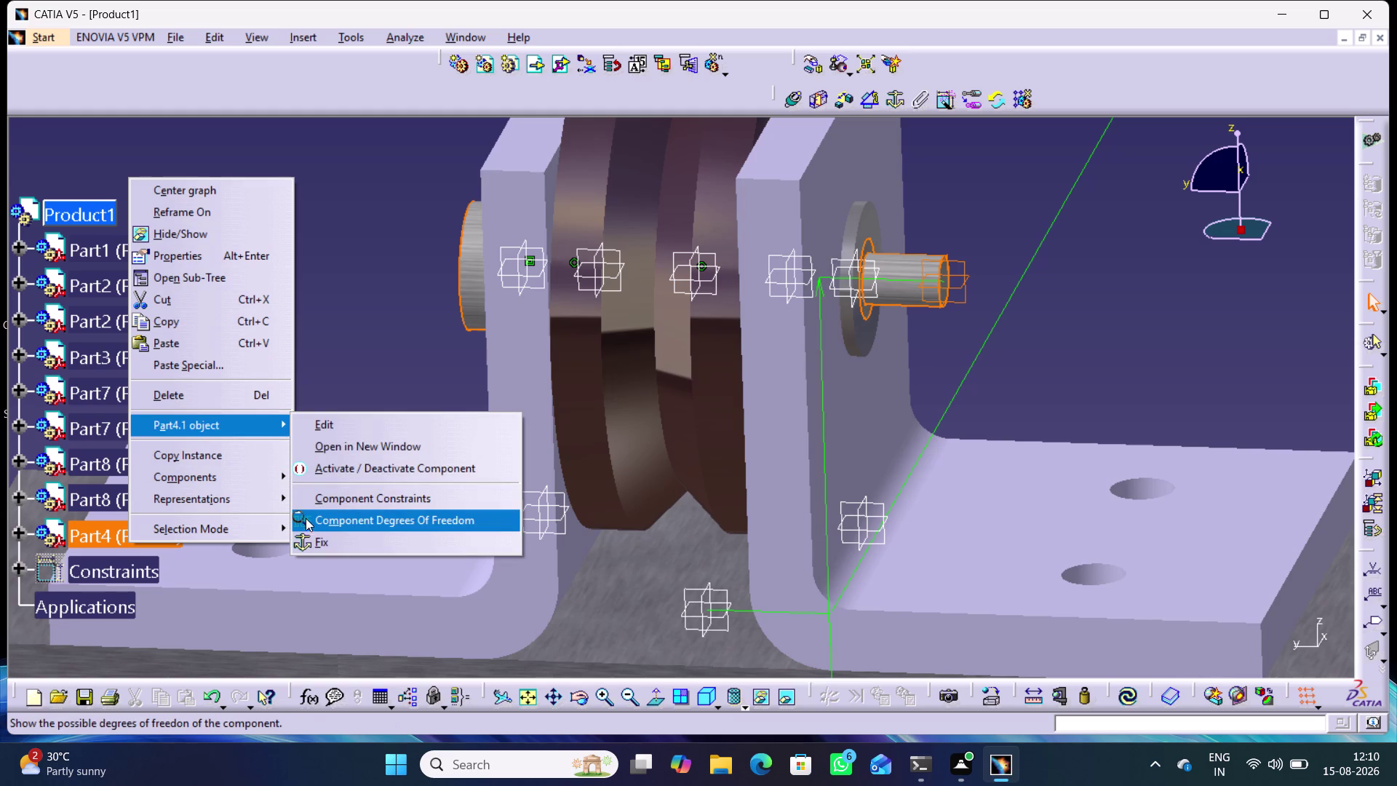
Check Component Degrees Of Freedom to confirm Part4.1 is fully fixed.
click(310, 521)
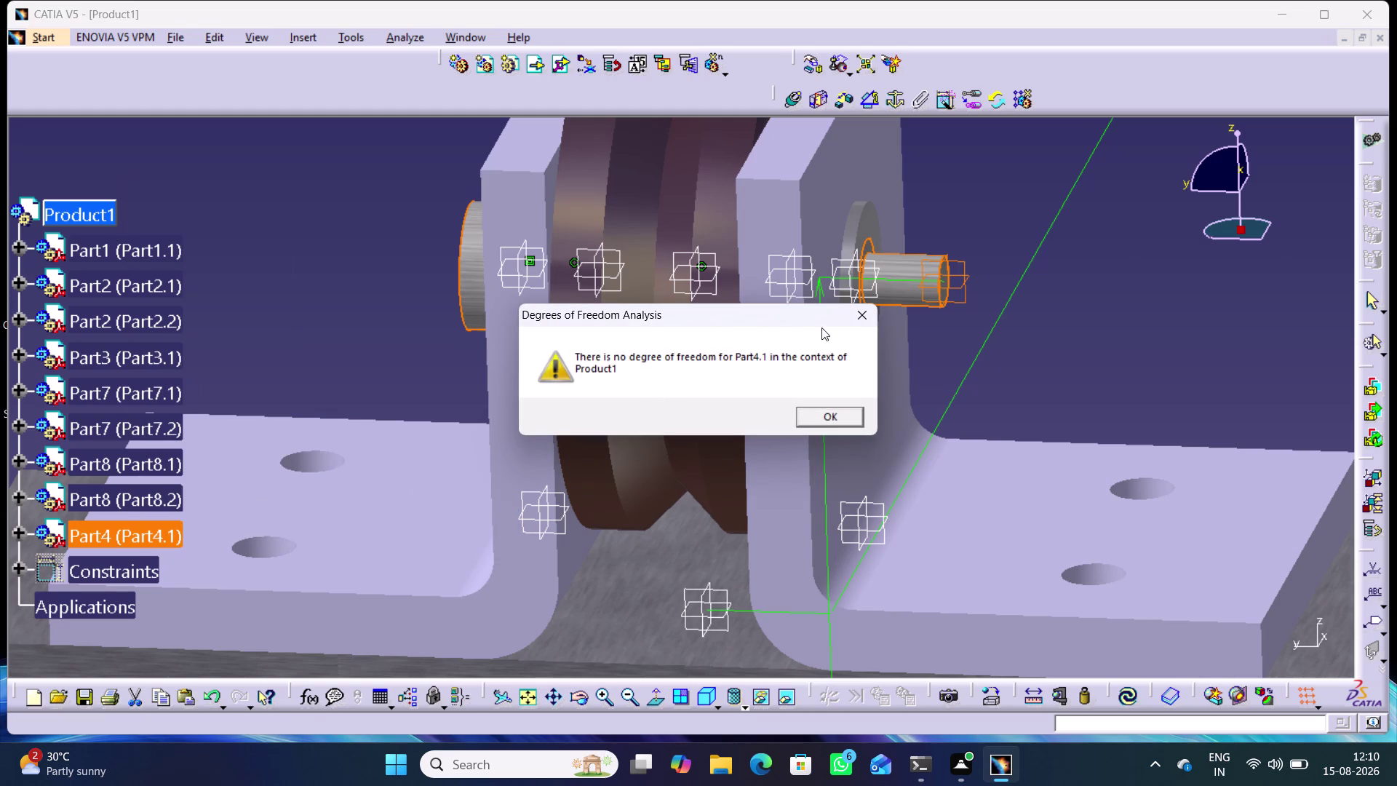
click(855, 316)
click(247, 301)
scroll(down, 3)
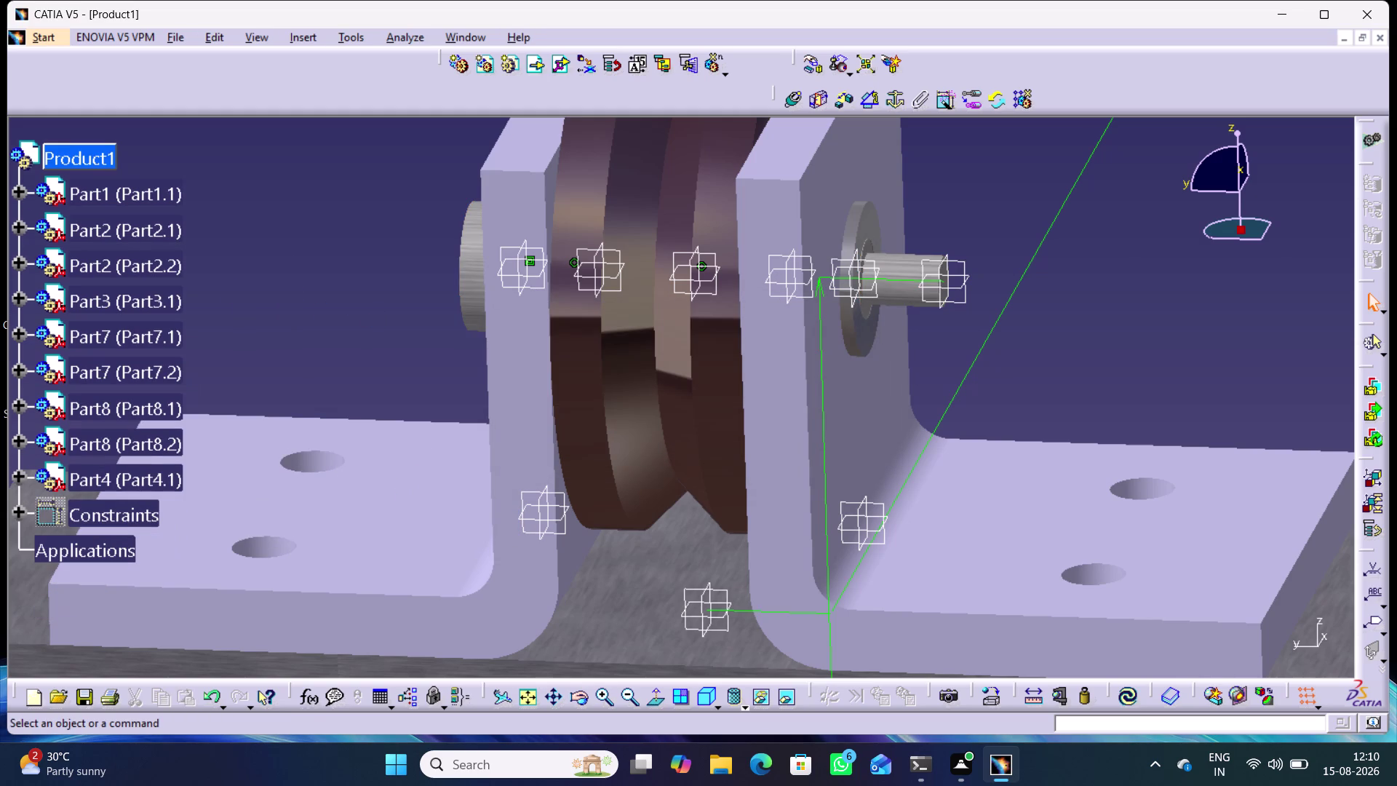
Hide all constraint symbols via Hide/Show on the Constraints set.
click(264, 337)
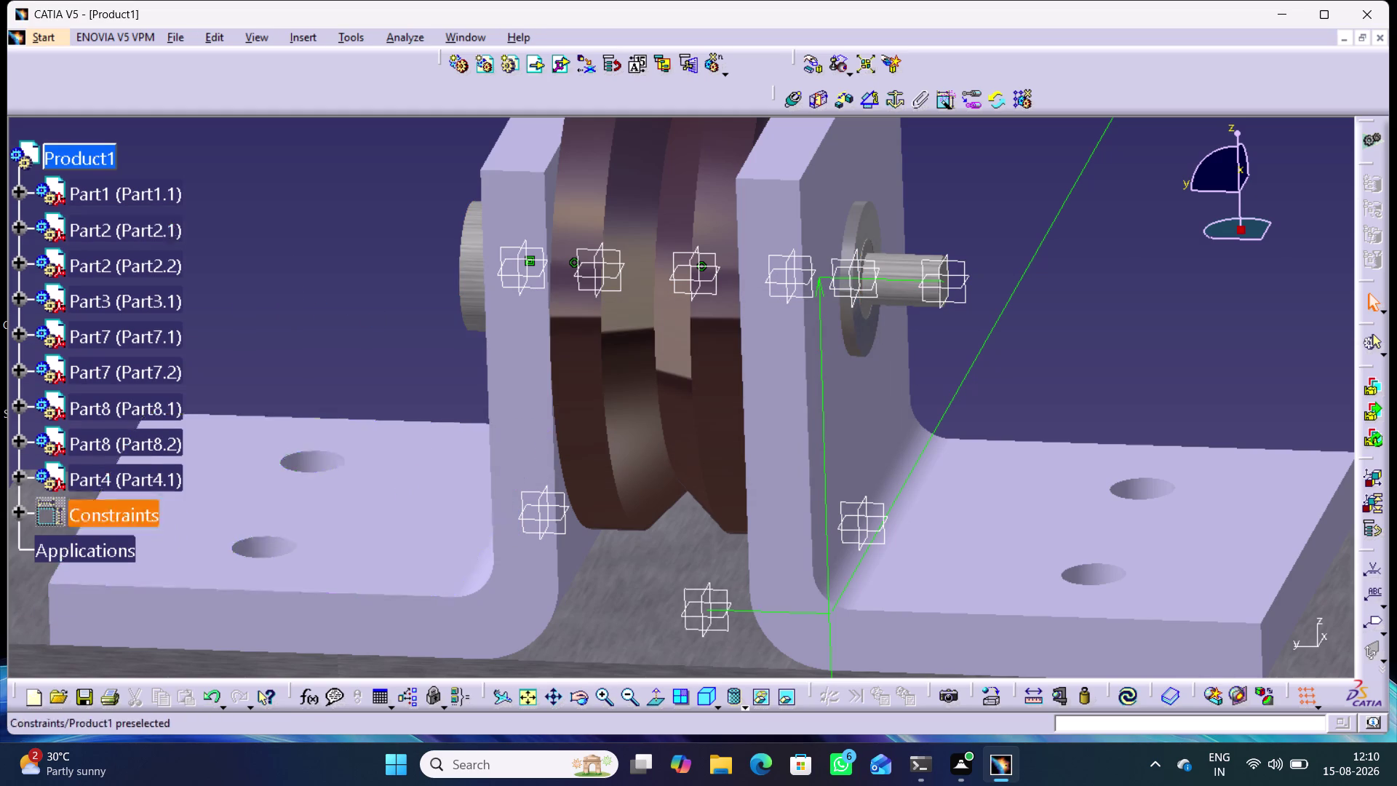
right_click(120, 521)
click(168, 322)
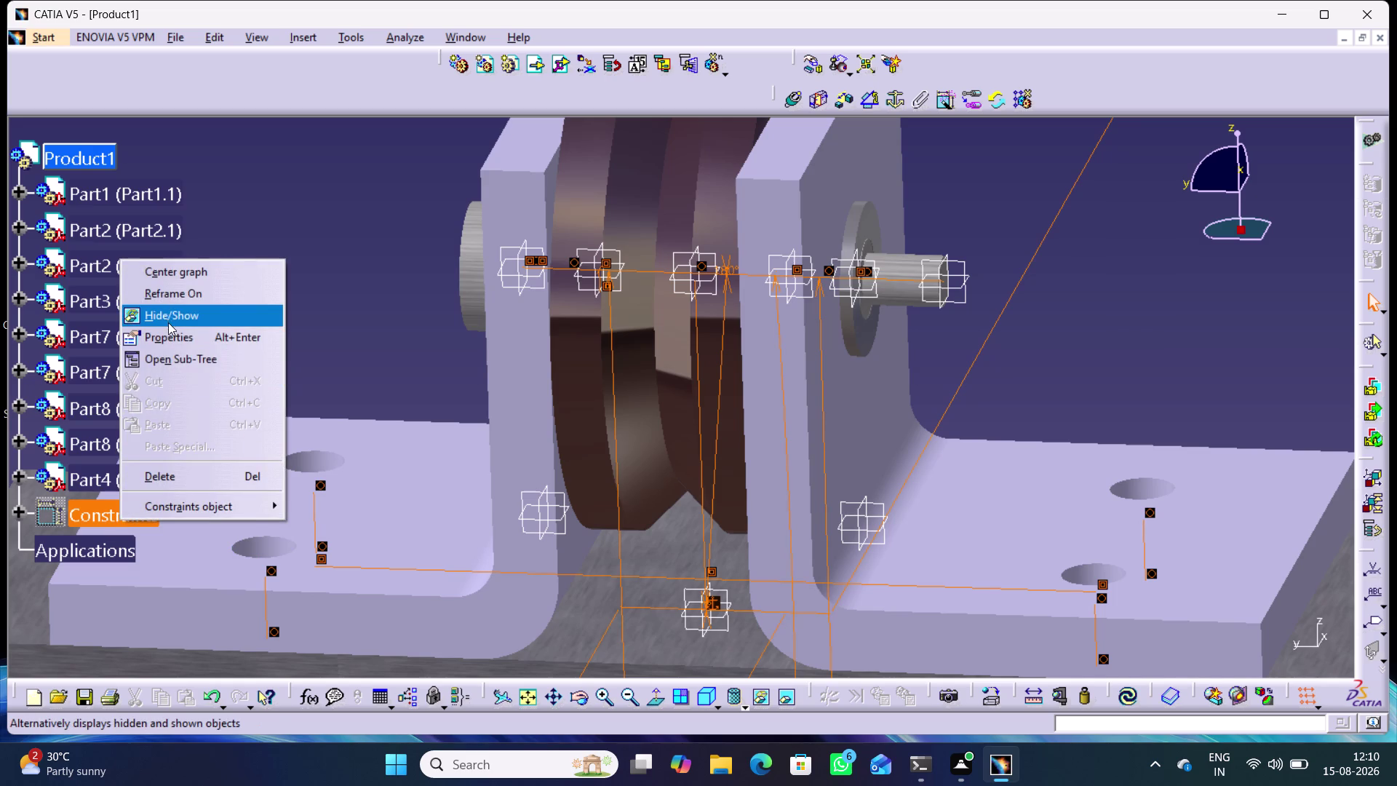
right_click(134, 527)
click(197, 328)
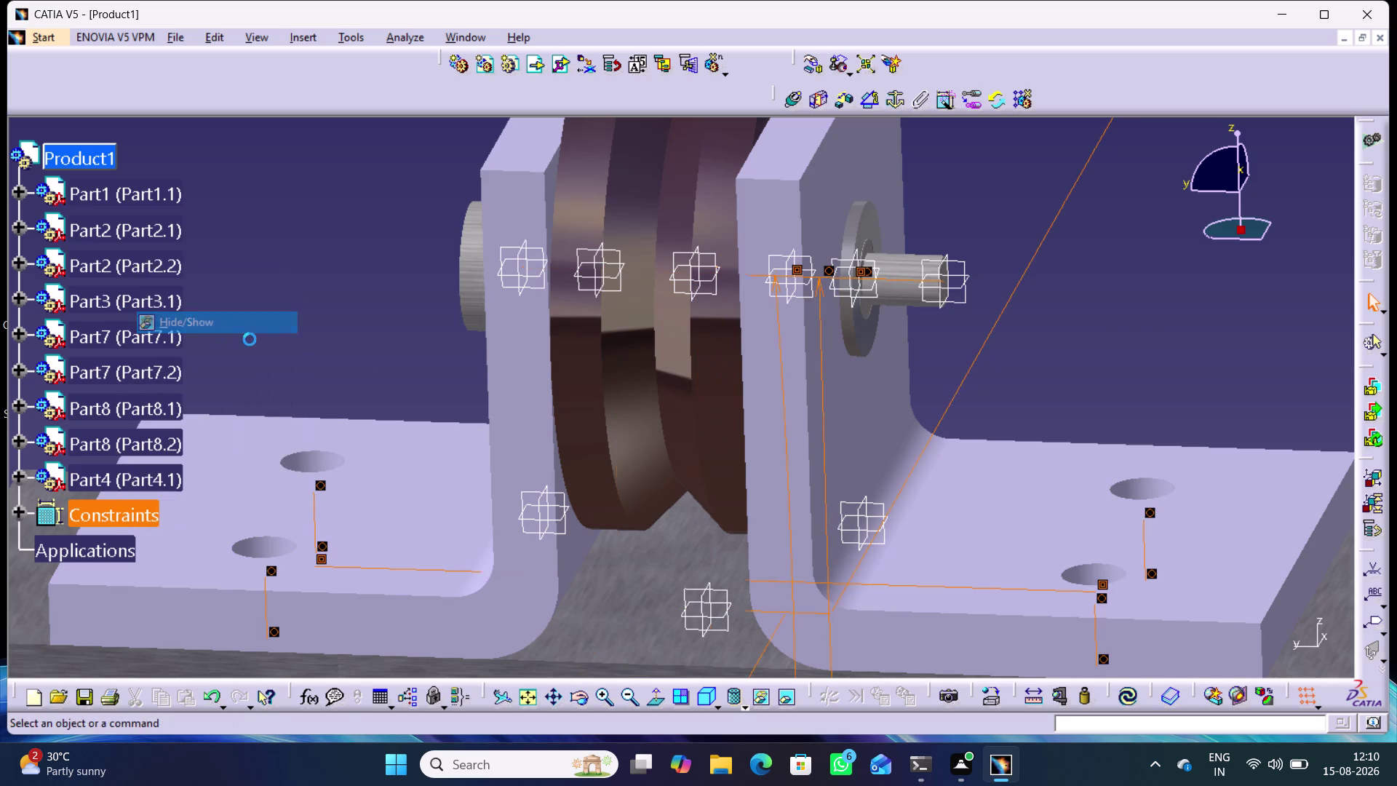
Zoom out and turn the assembly to an angled overall view.
middle_drag(365, 433, 419, 526)
right_click(365, 433)
click(395, 354)
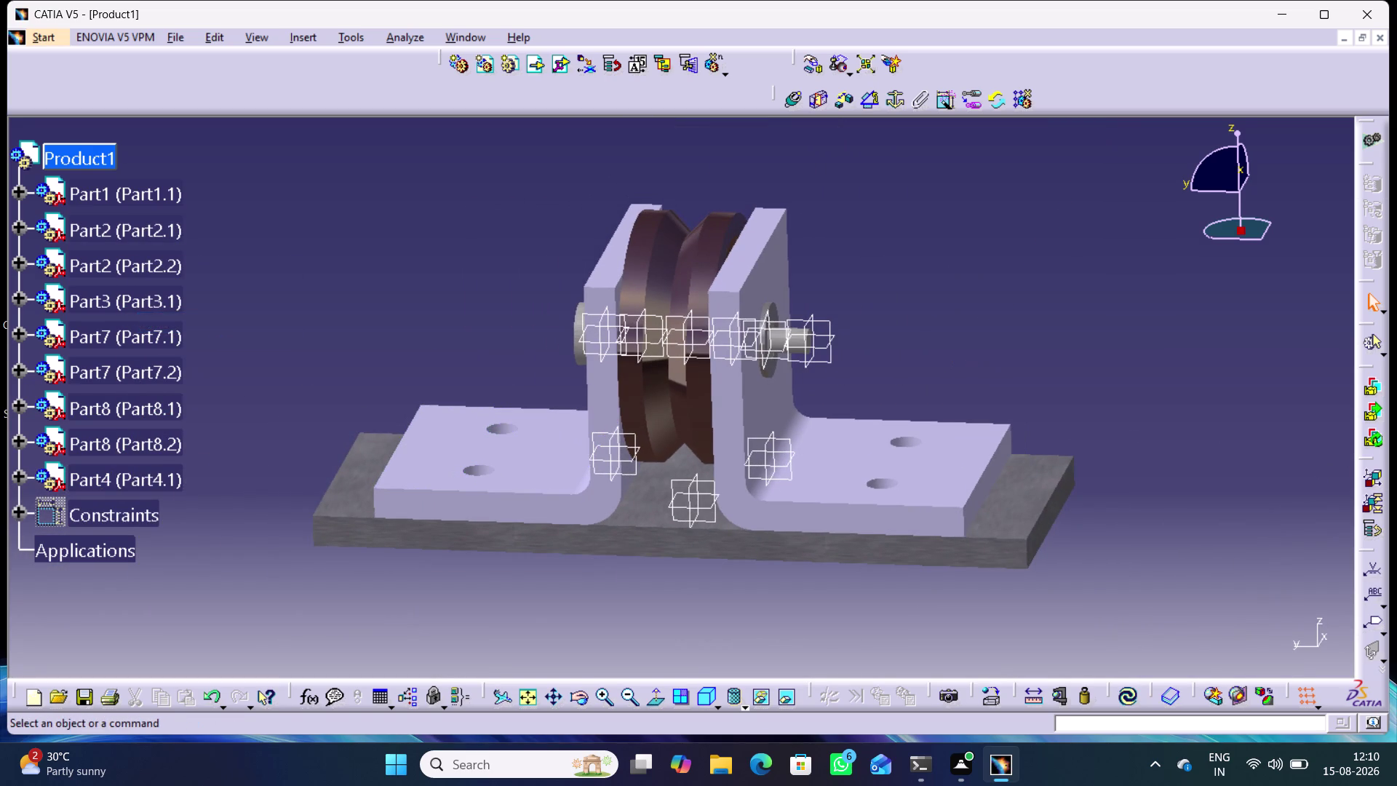
middle_drag(395, 354, 447, 309)
right_click(395, 354)
right_click(400, 347)
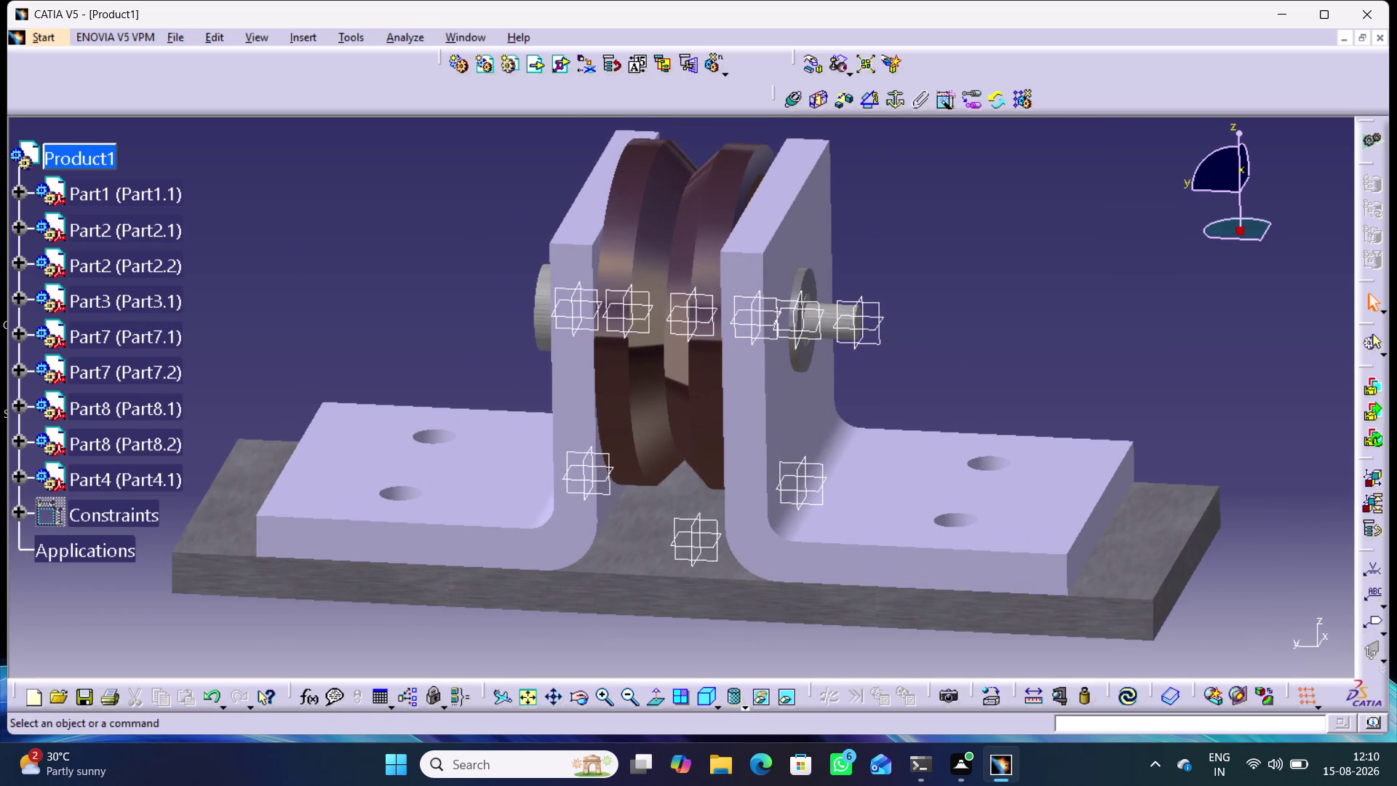
middle_drag(393, 322, 352, 374)
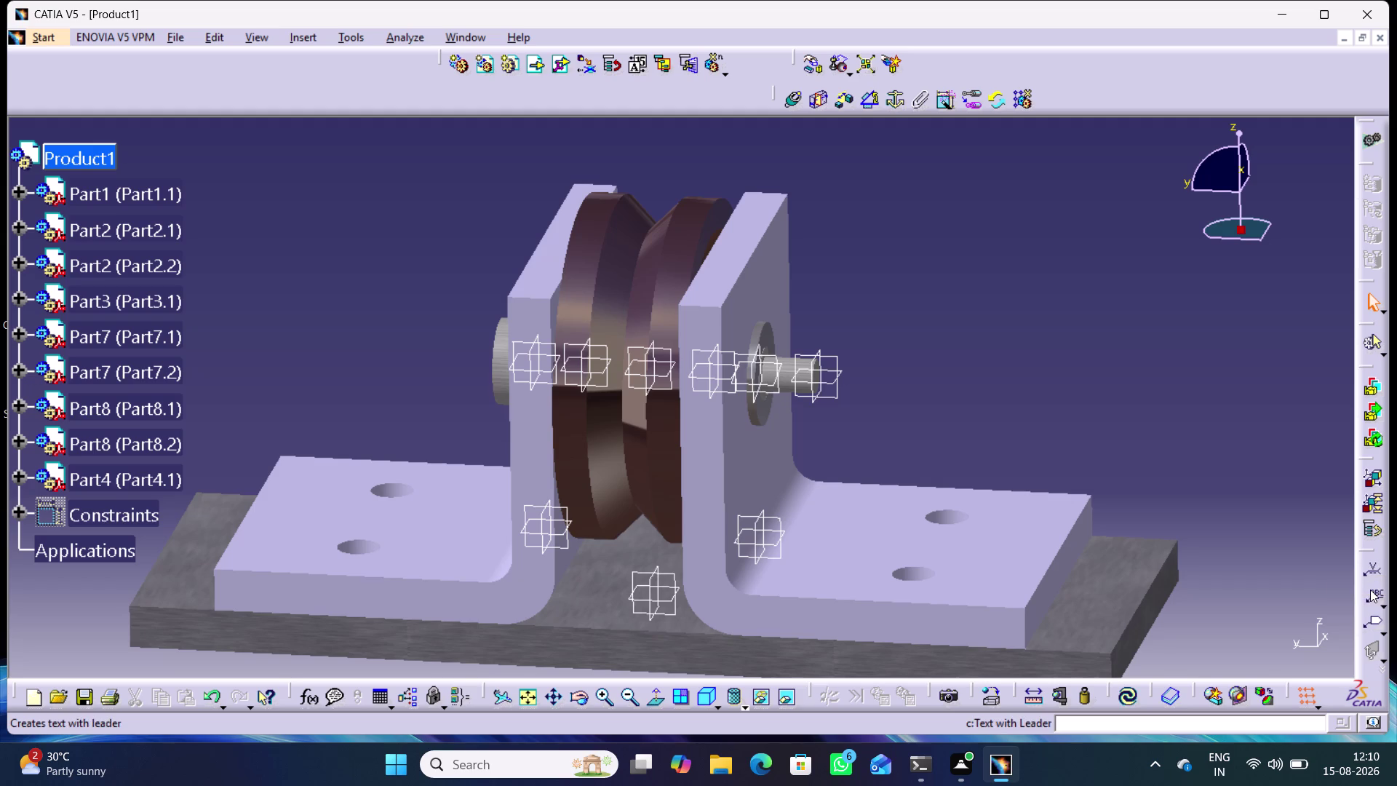
drag(1370, 550, 1244, 376)
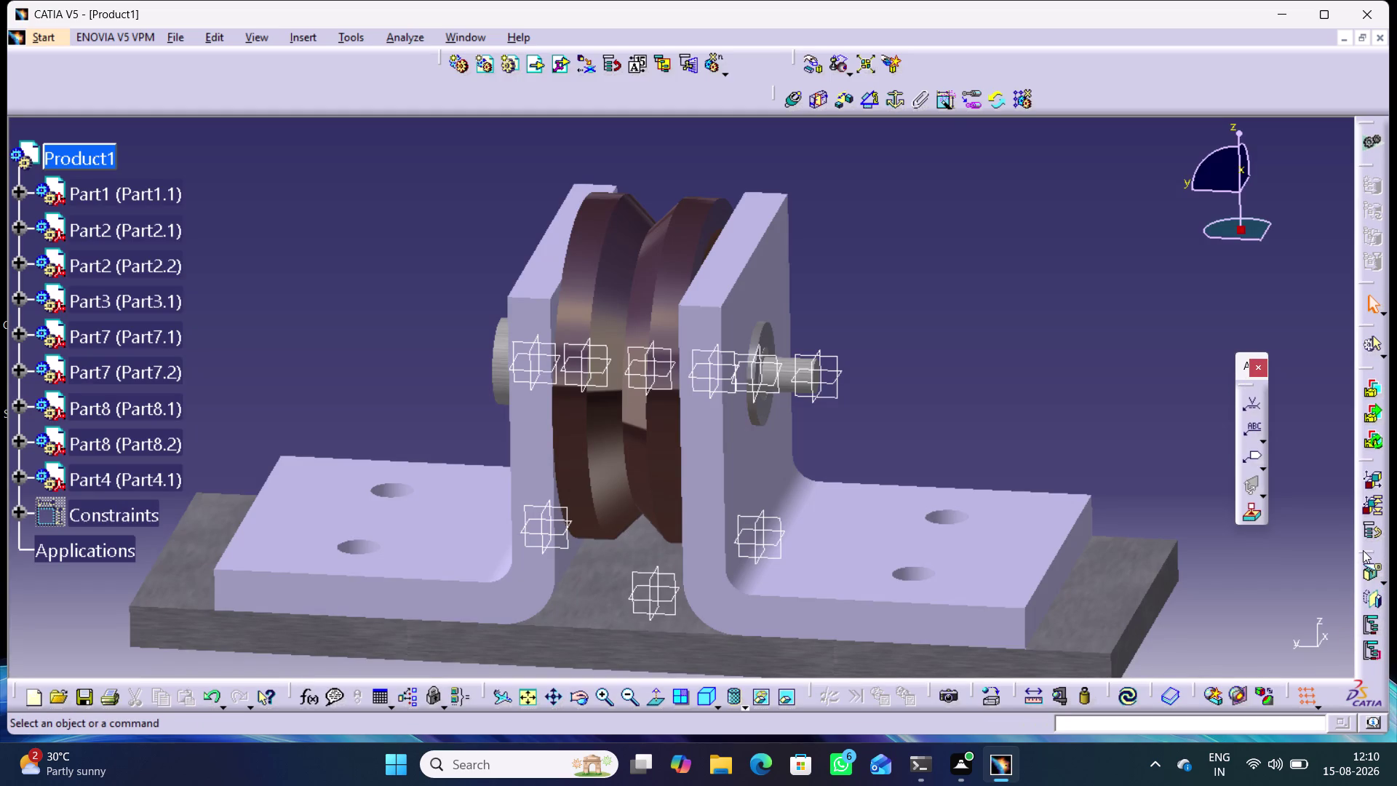
drag(1362, 550, 1172, 327)
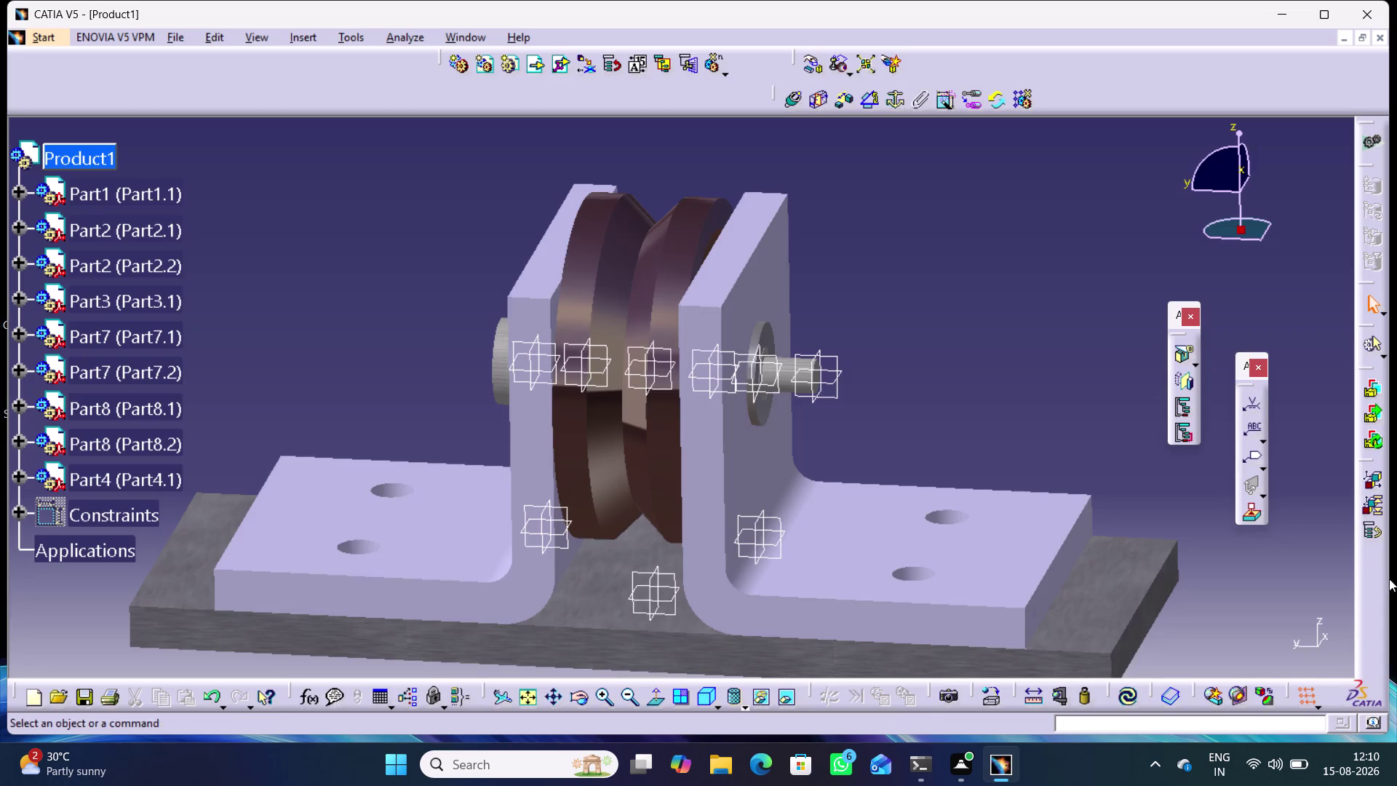
drag(1242, 359, 1259, 441)
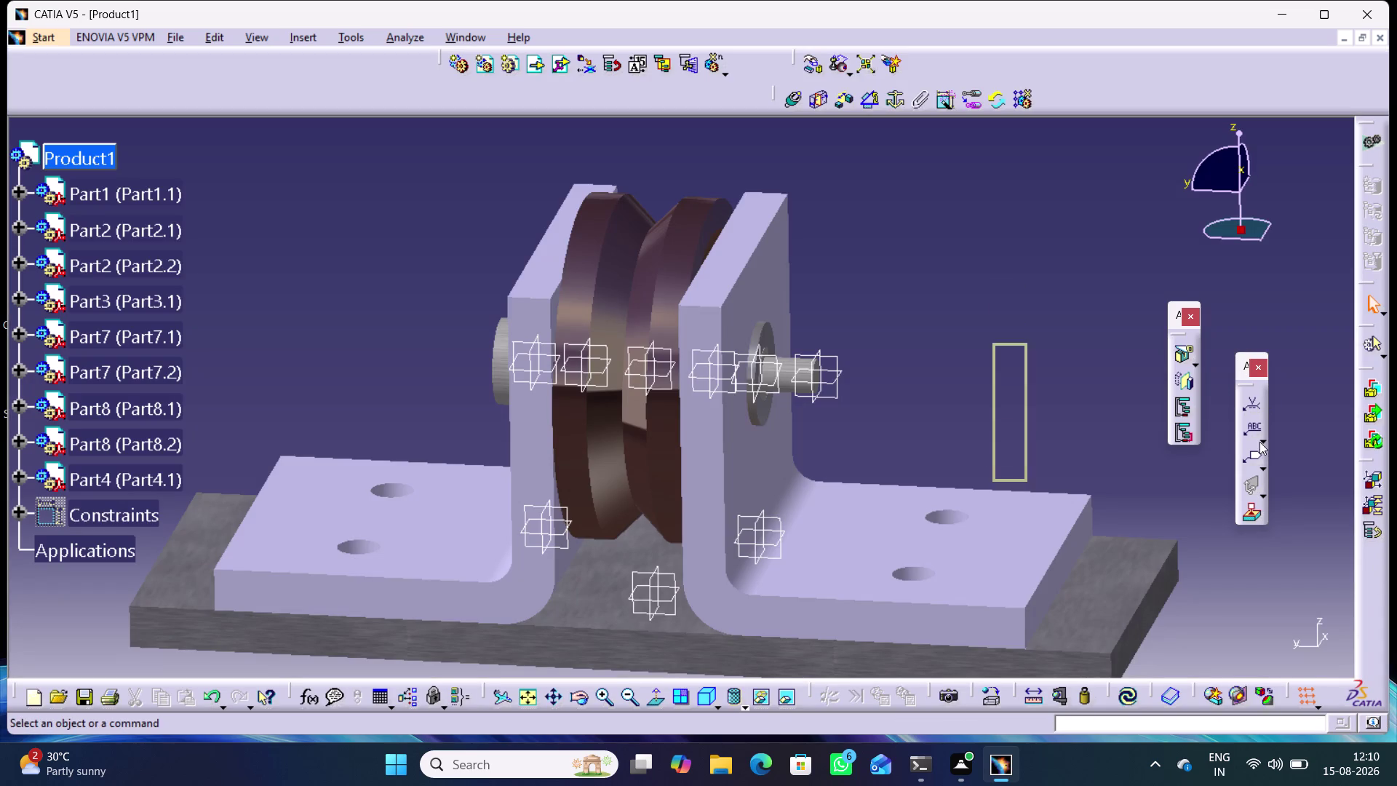
drag(1258, 441, 1377, 567)
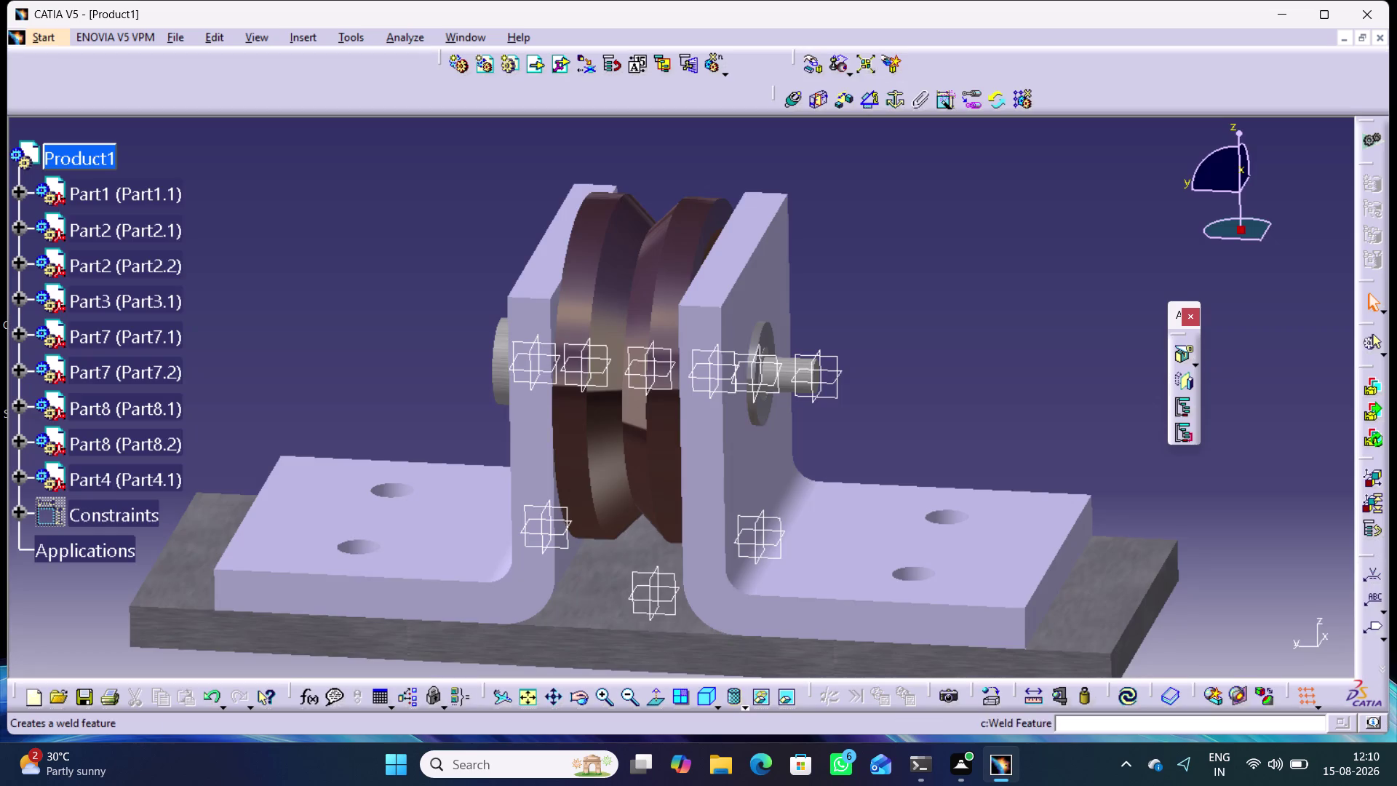
drag(1171, 315, 1155, 86)
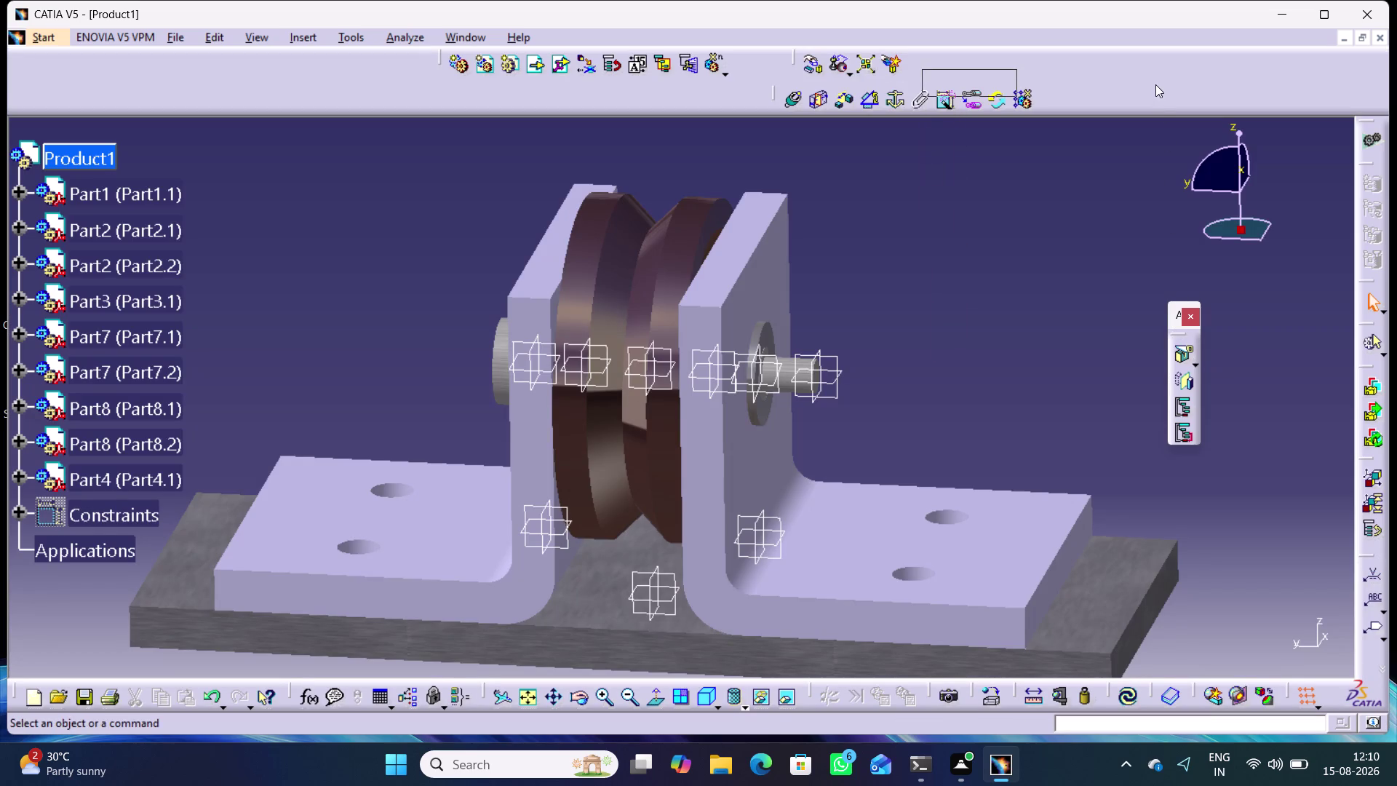
drag(1156, 85, 1155, 84)
click(1187, 107)
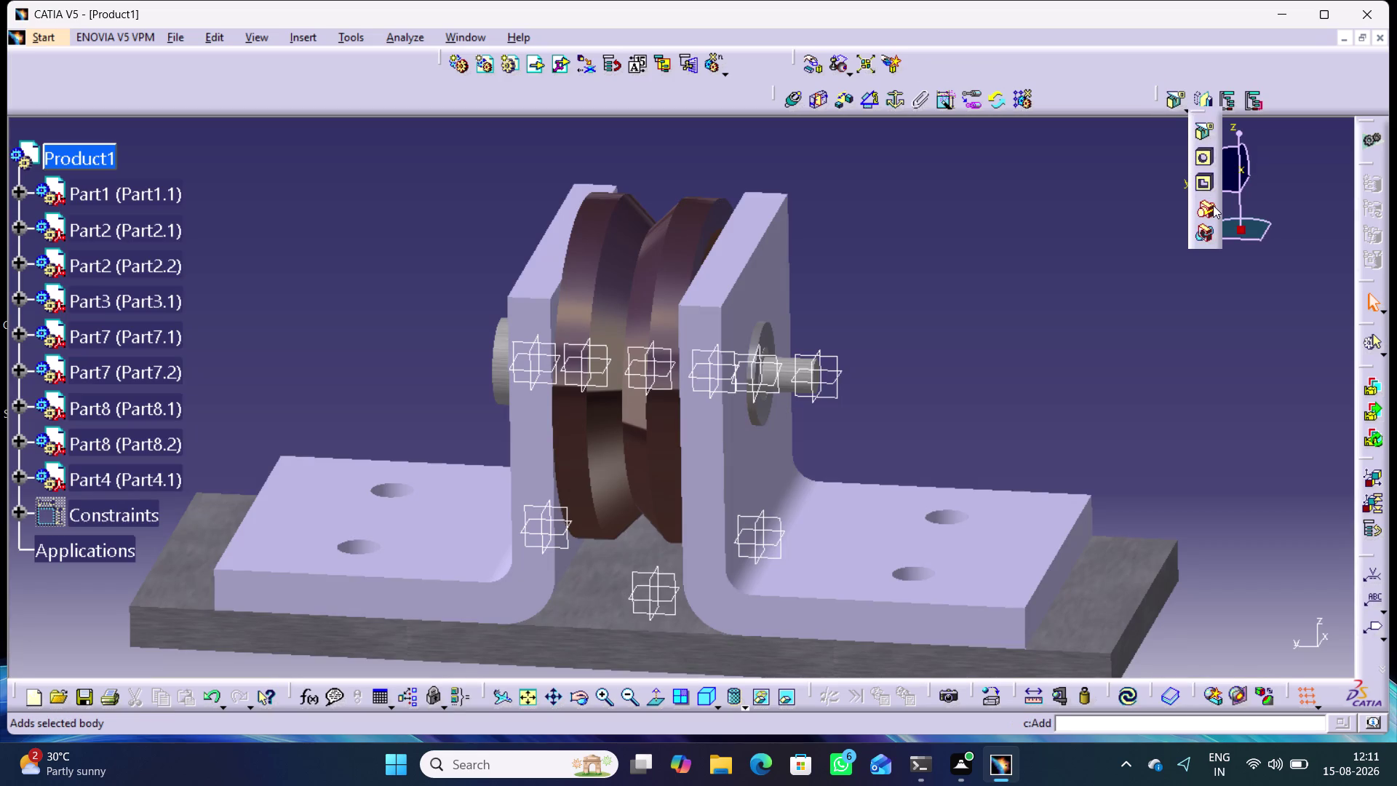
click(1135, 204)
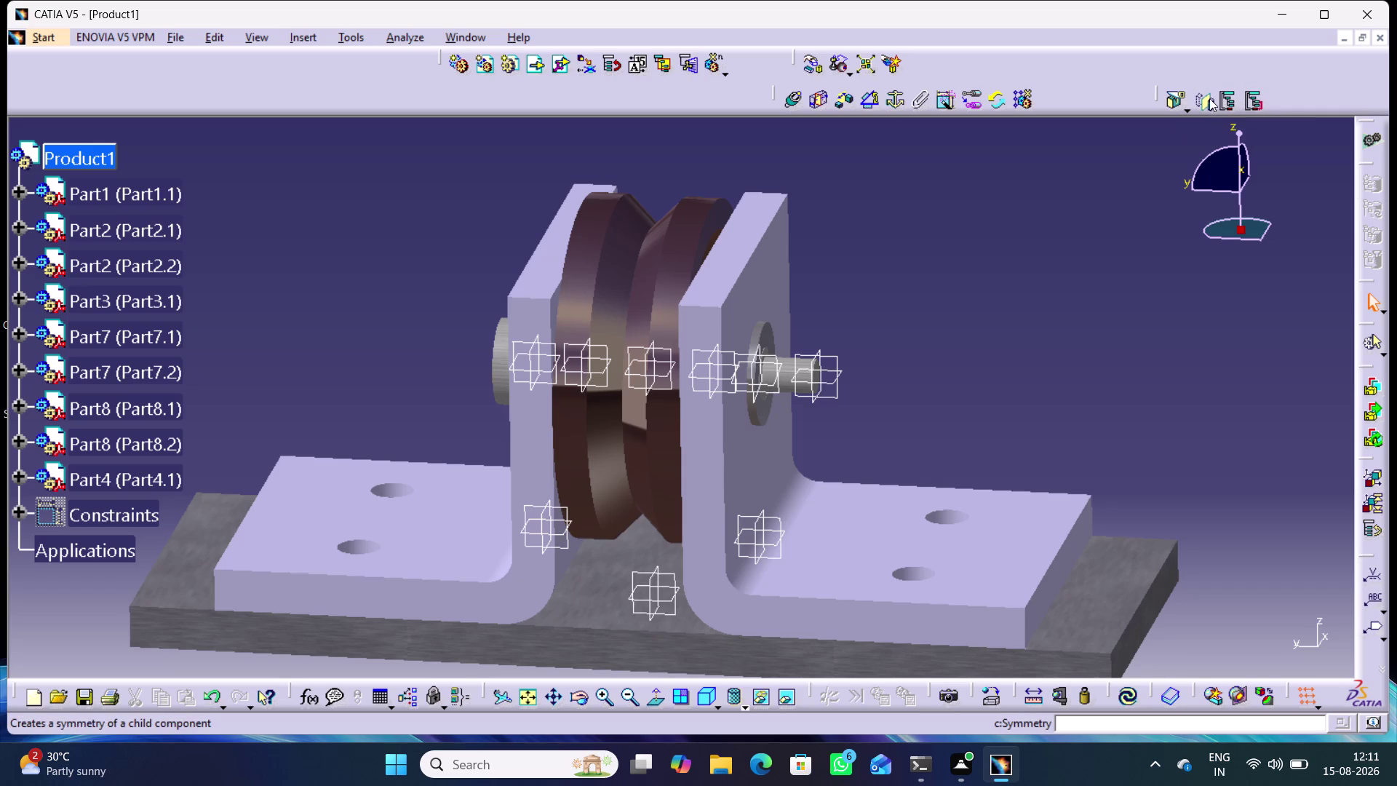
click(1148, 206)
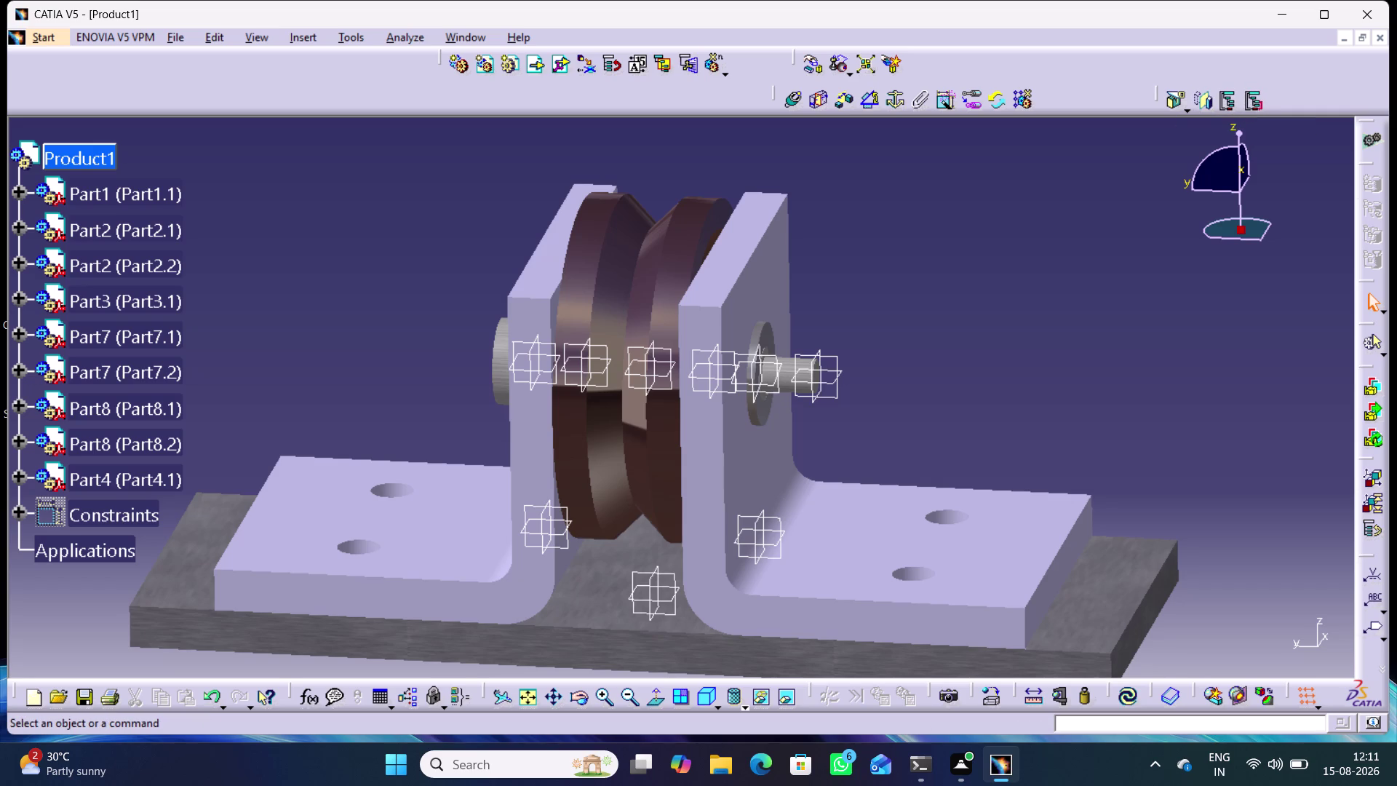
middle_drag(920, 390, 936, 299)
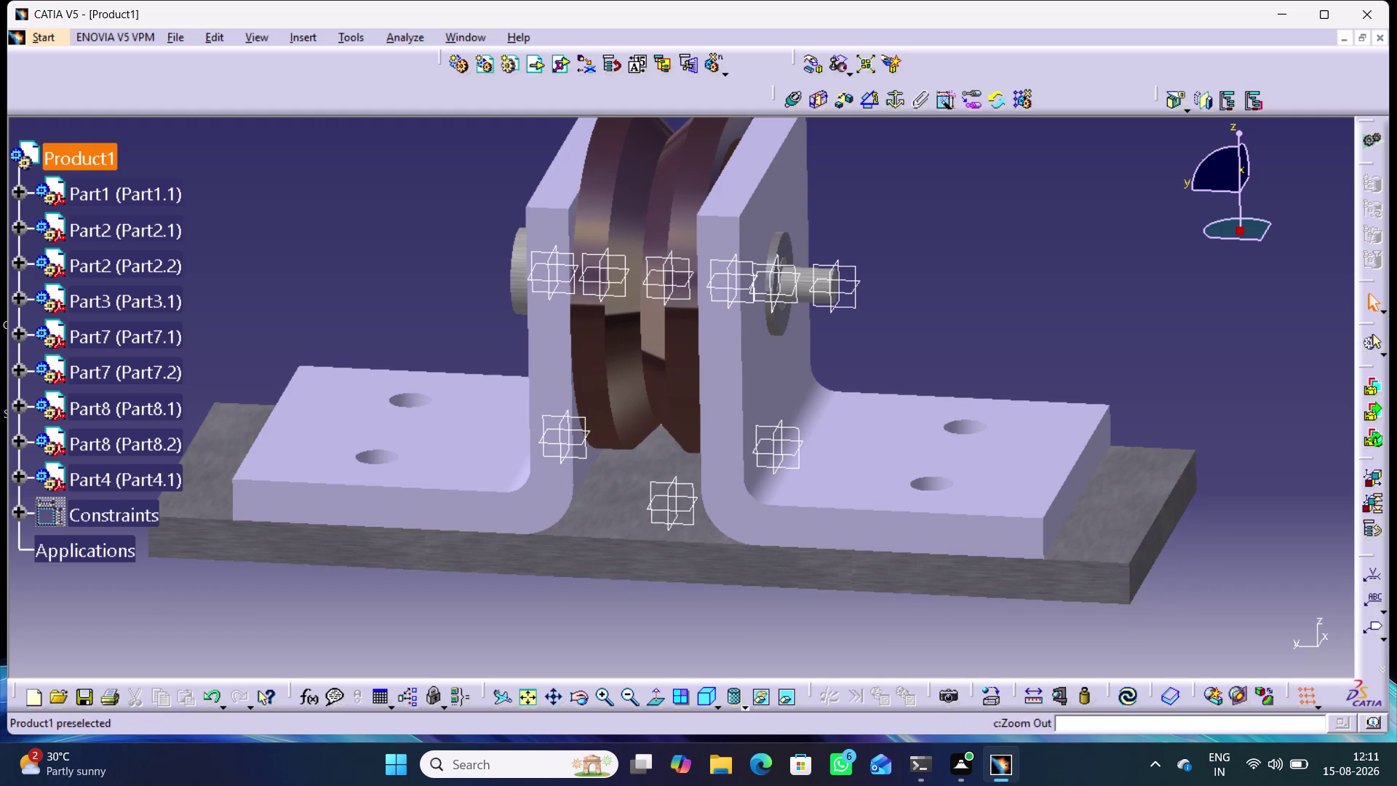
Insert the Nut part file into Product1 as an existing component.
click(77, 157)
click(531, 63)
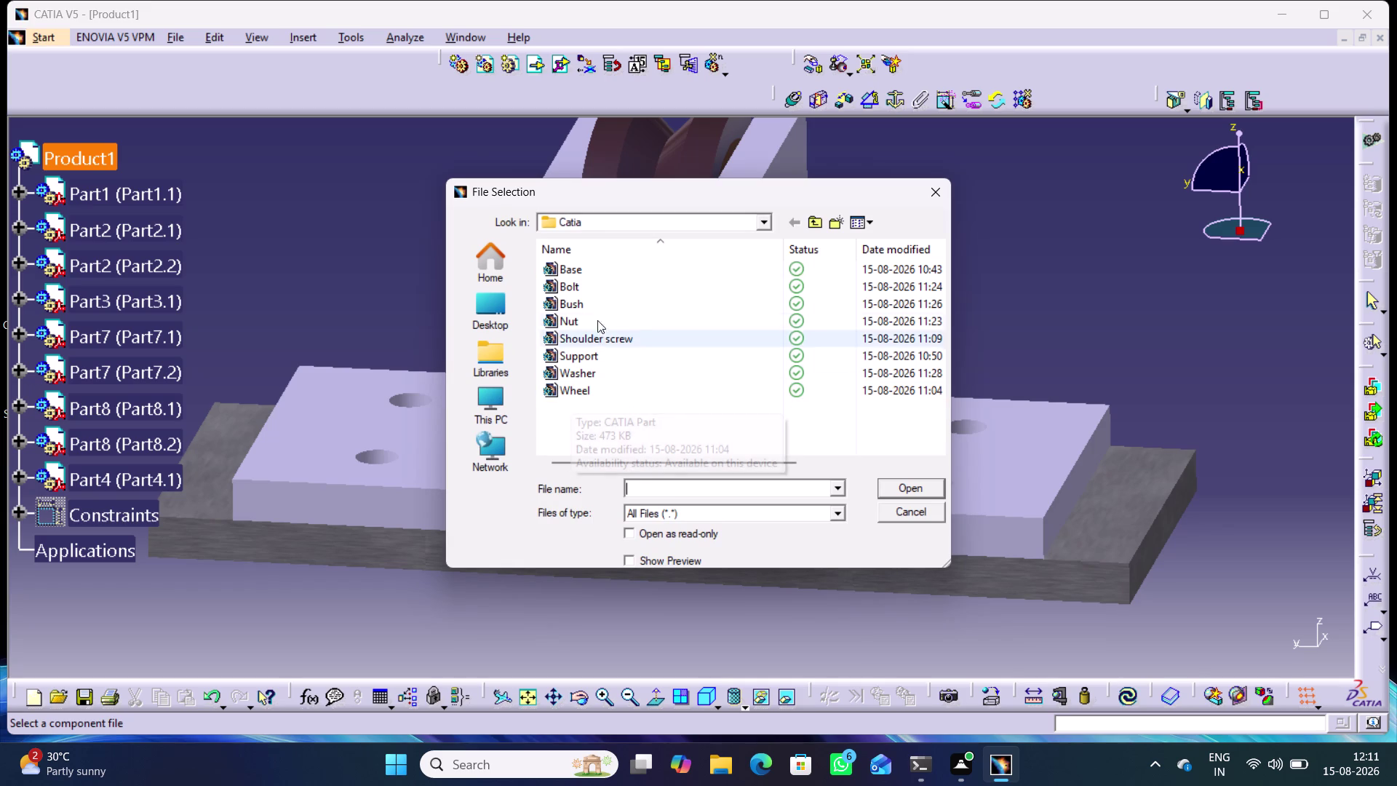
click(595, 318)
click(905, 485)
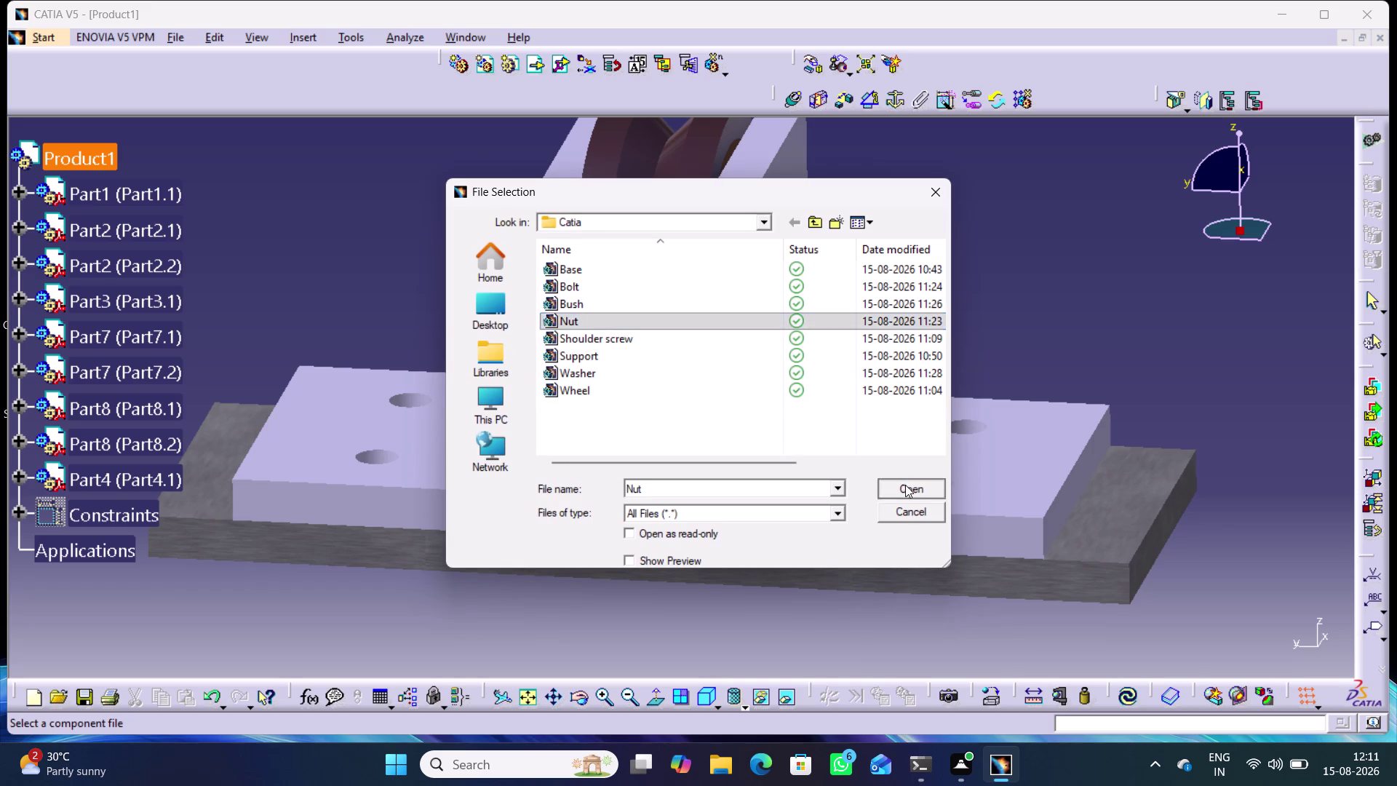
Frame the newly inserted nut and the shaft in view, then start repositioning the nut.
middle_drag(890, 275, 902, 217)
right_click(889, 276)
middle_drag(955, 289, 903, 401)
middle_drag(903, 400, 890, 331)
right_click(902, 403)
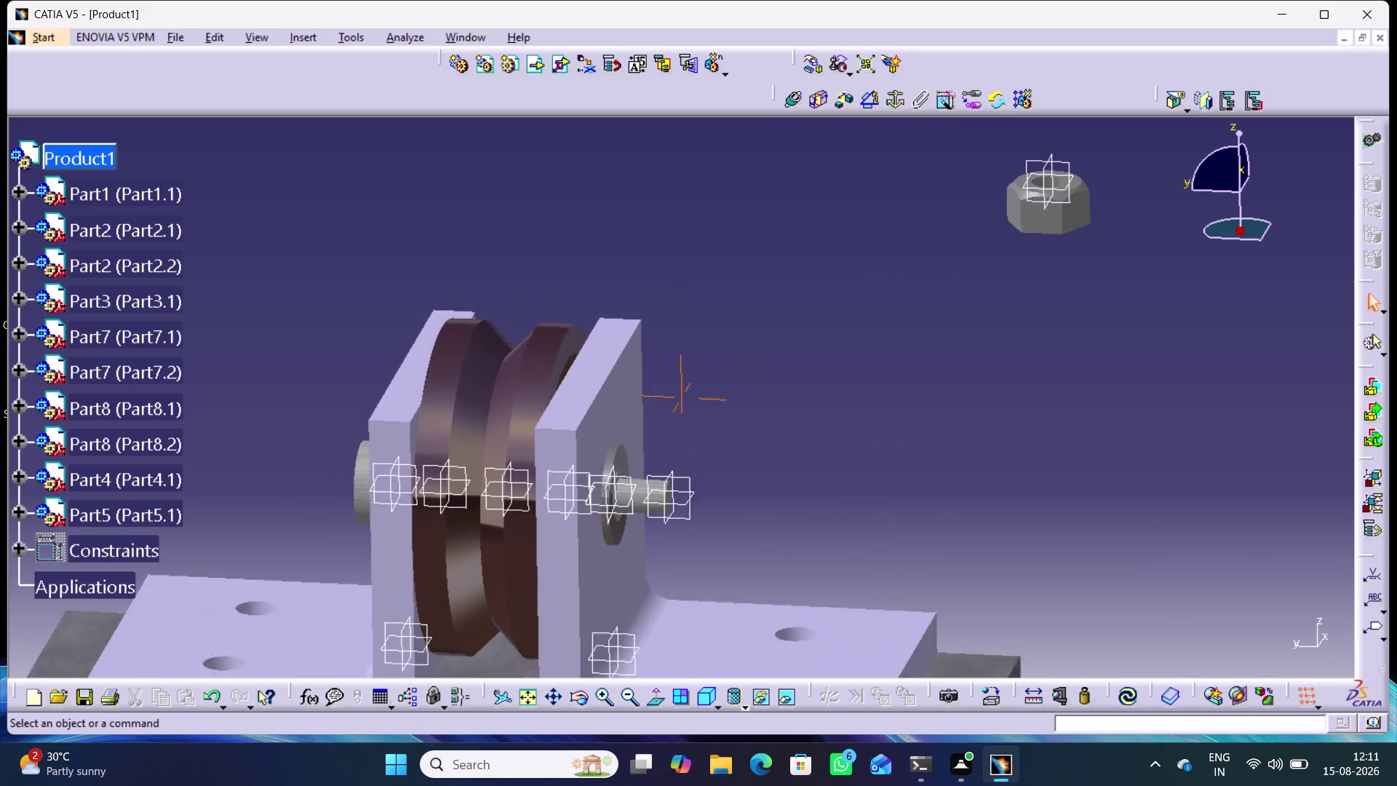
middle_drag(890, 331, 889, 325)
middle_drag(966, 380, 846, 420)
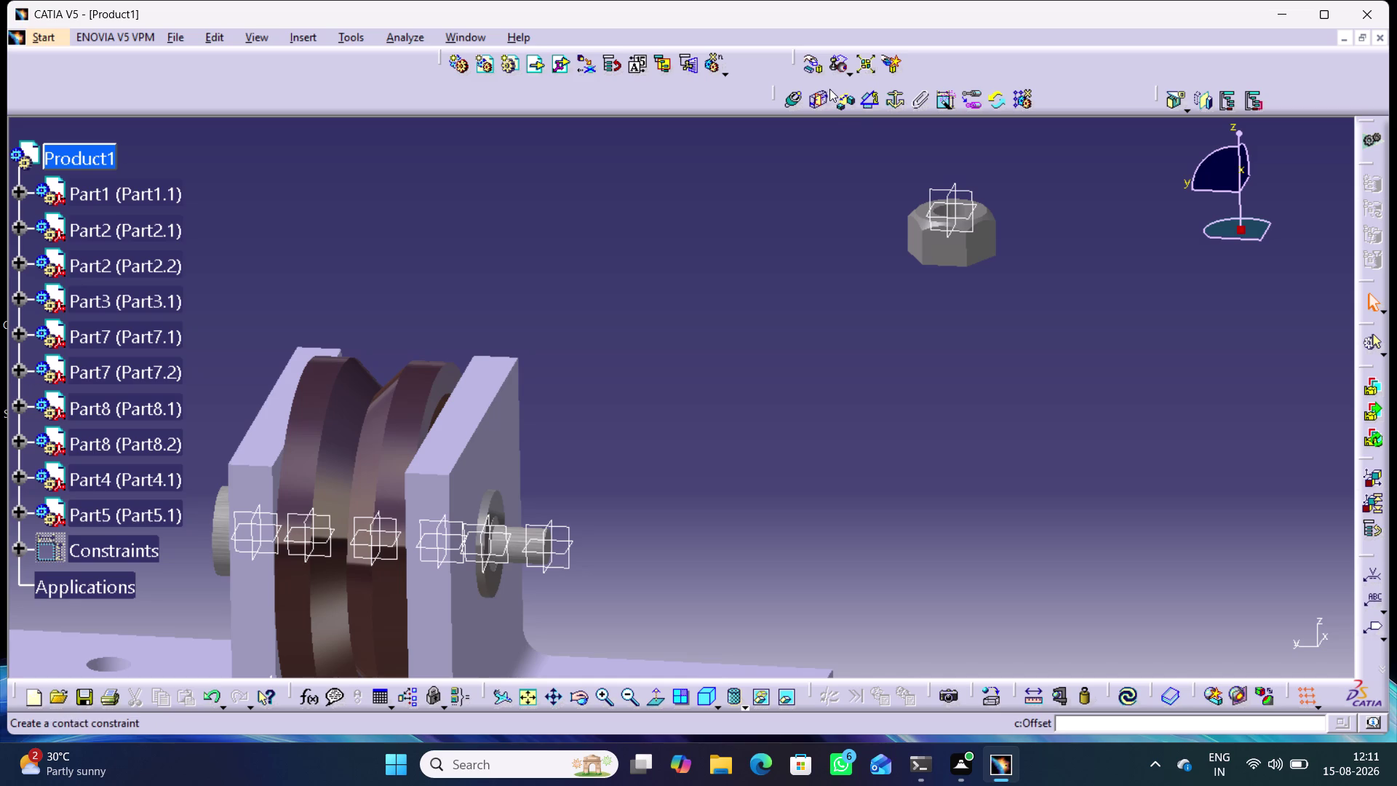
click(819, 71)
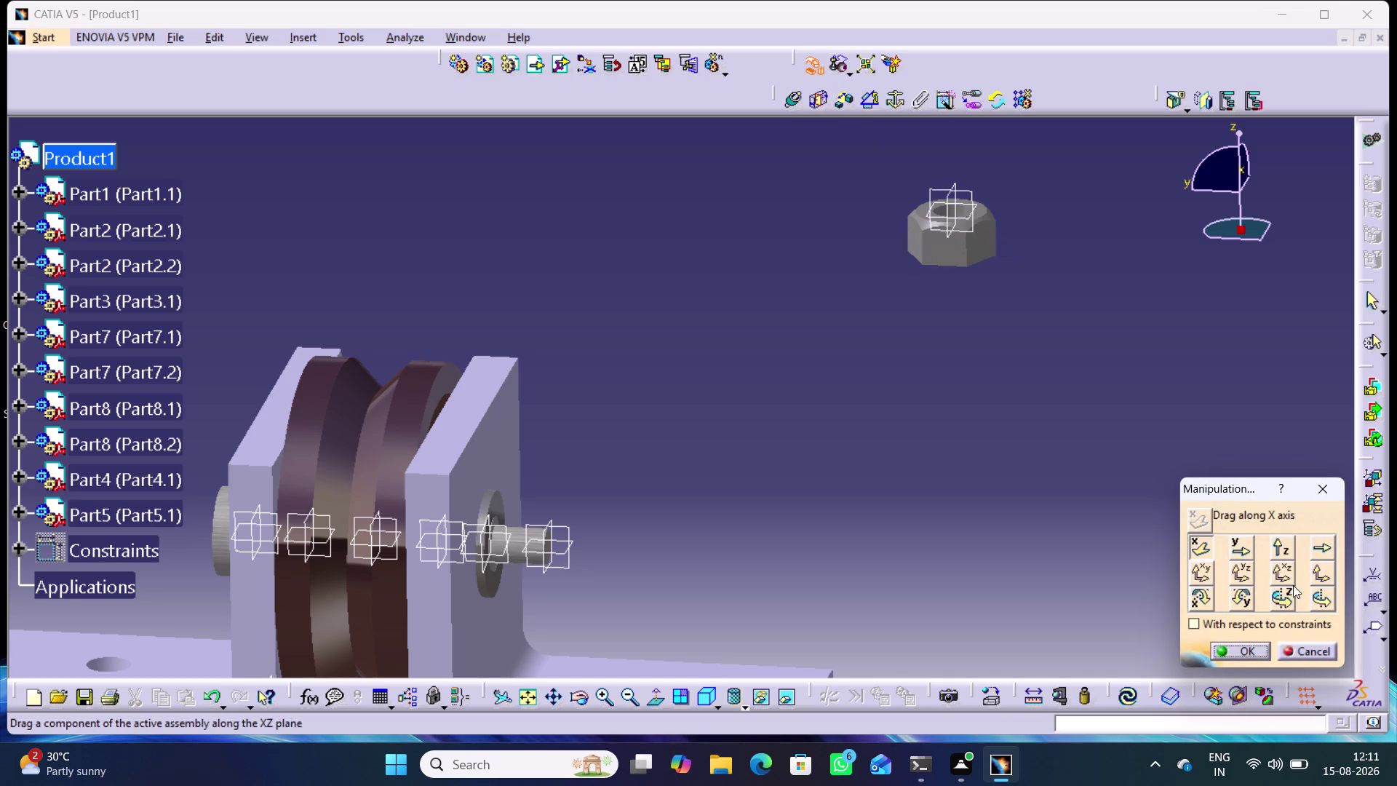
Rotate the nut successively about the Z, Y and X axes.
click(1286, 597)
drag(992, 230, 998, 243)
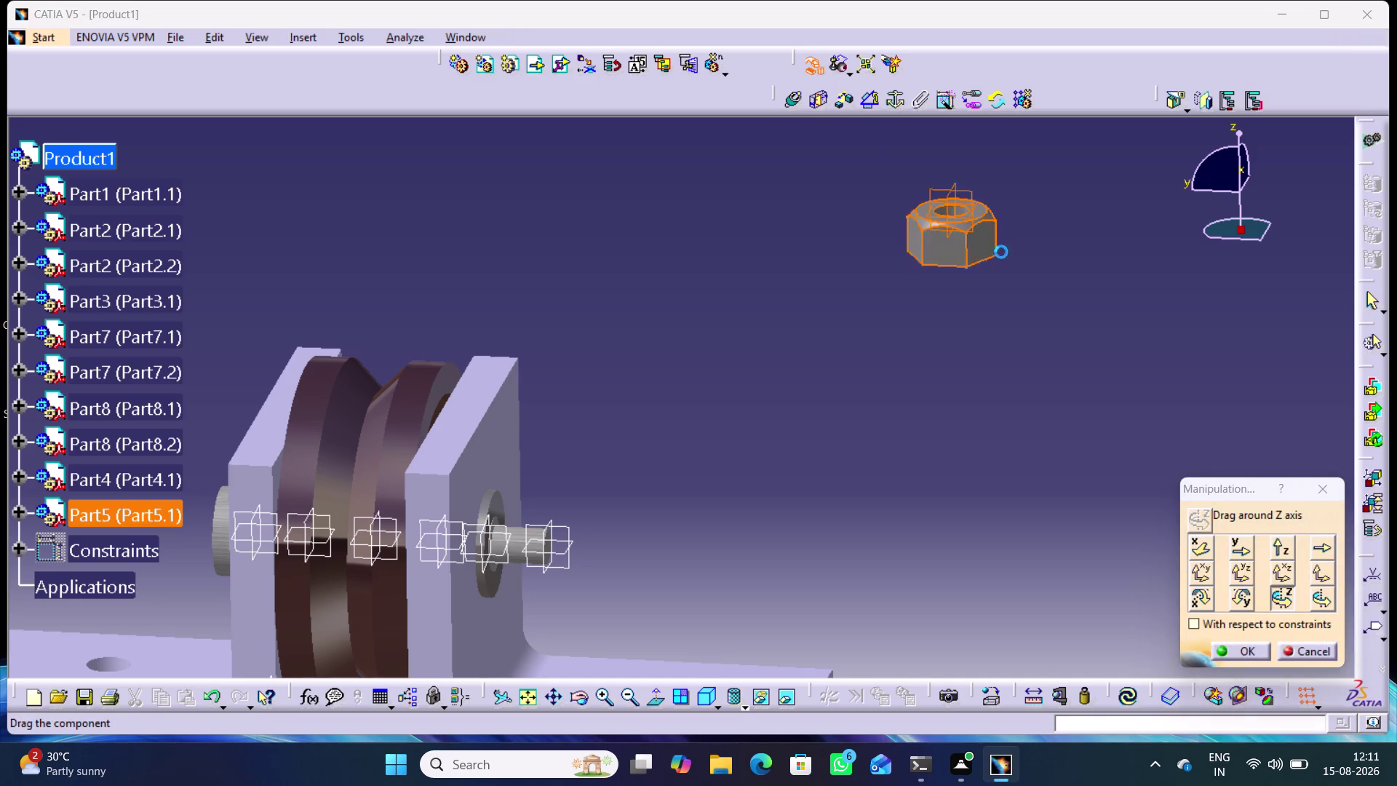
drag(997, 242, 976, 337)
click(1249, 590)
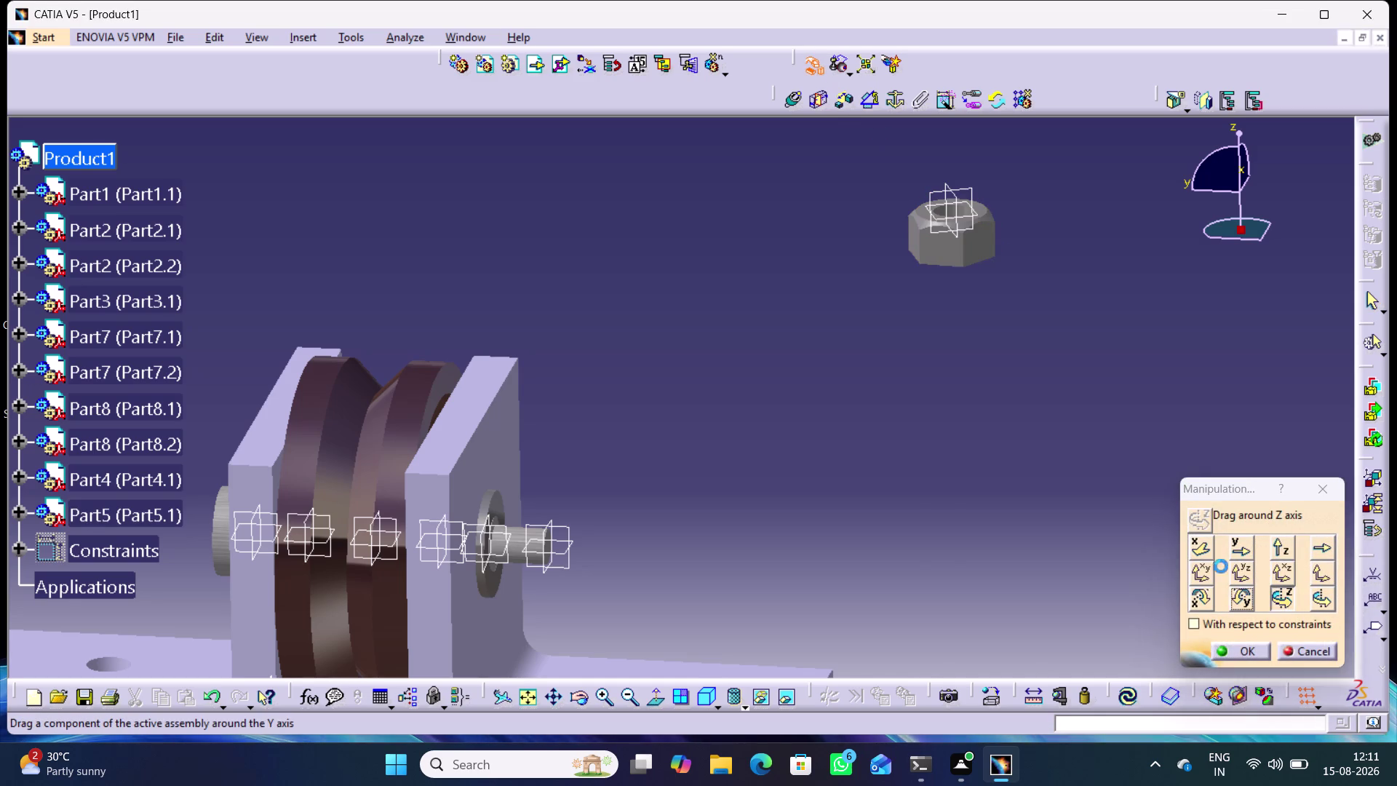
drag(980, 231, 991, 301)
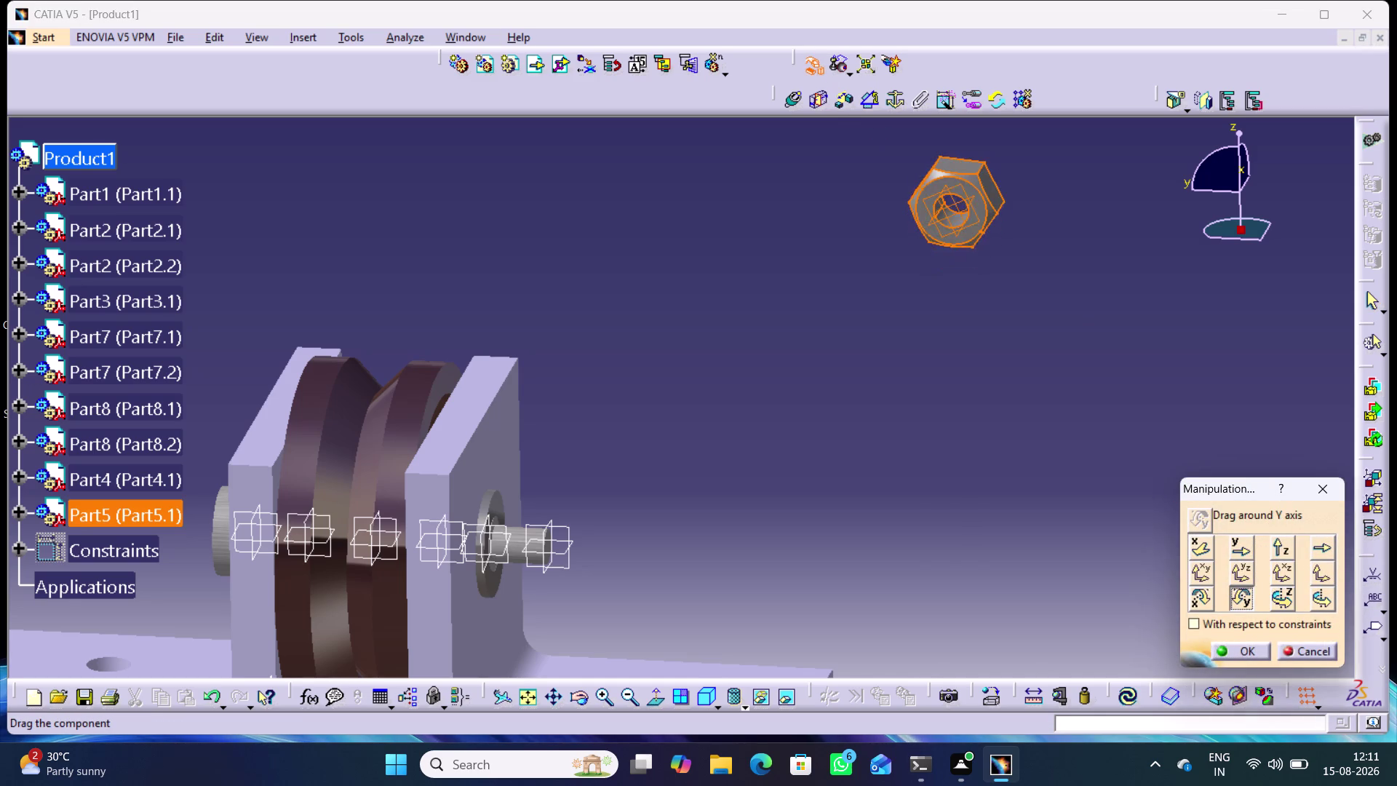
drag(992, 300, 990, 317)
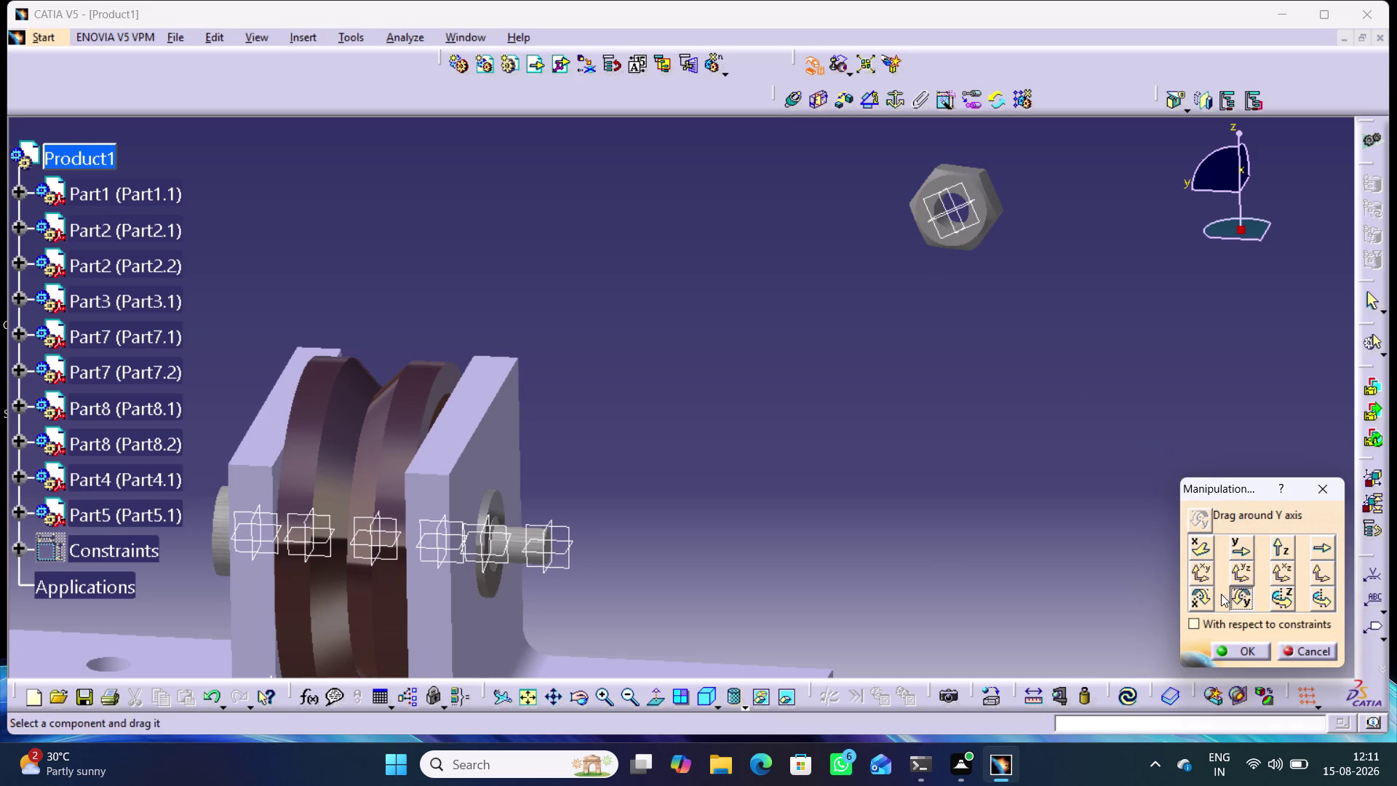
click(1206, 596)
drag(980, 220, 1039, 206)
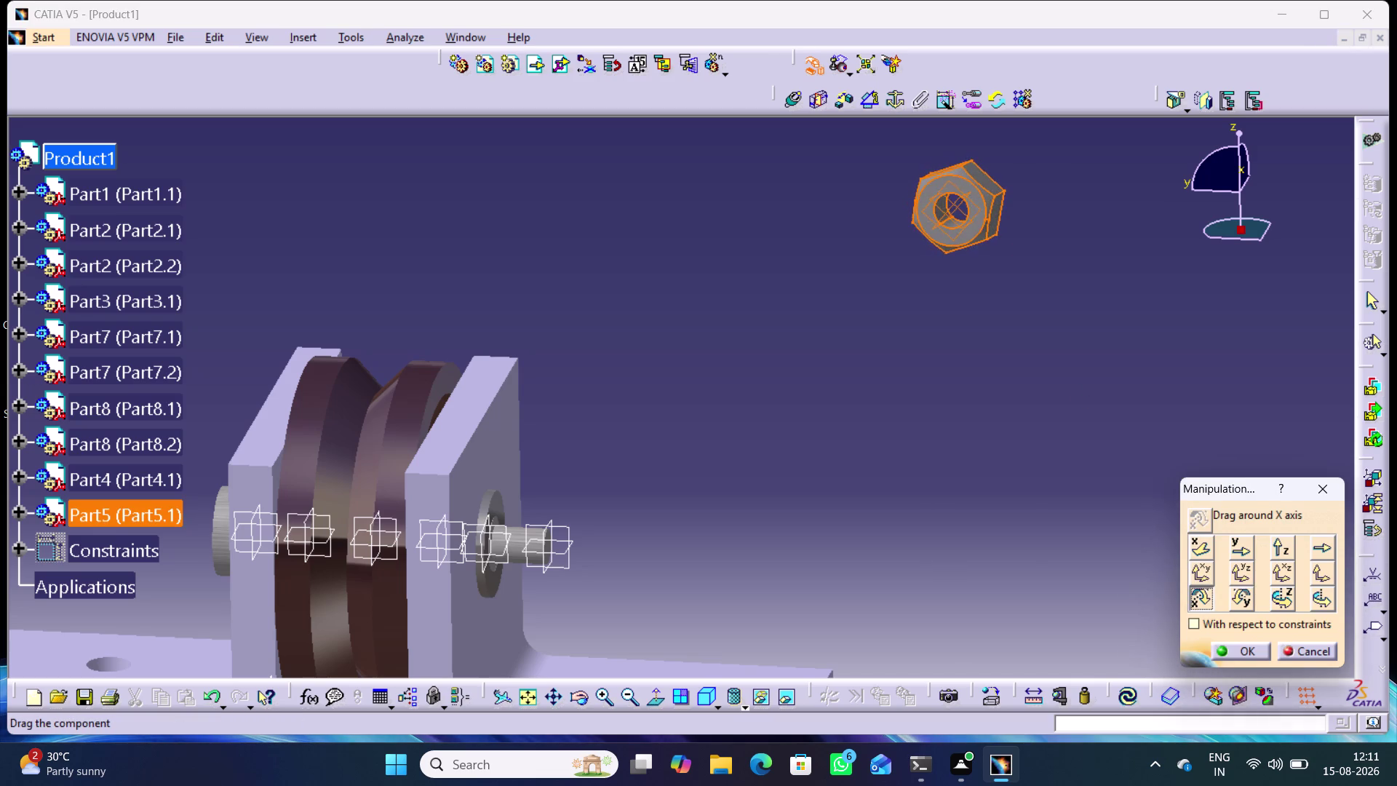
drag(1040, 206, 1061, 180)
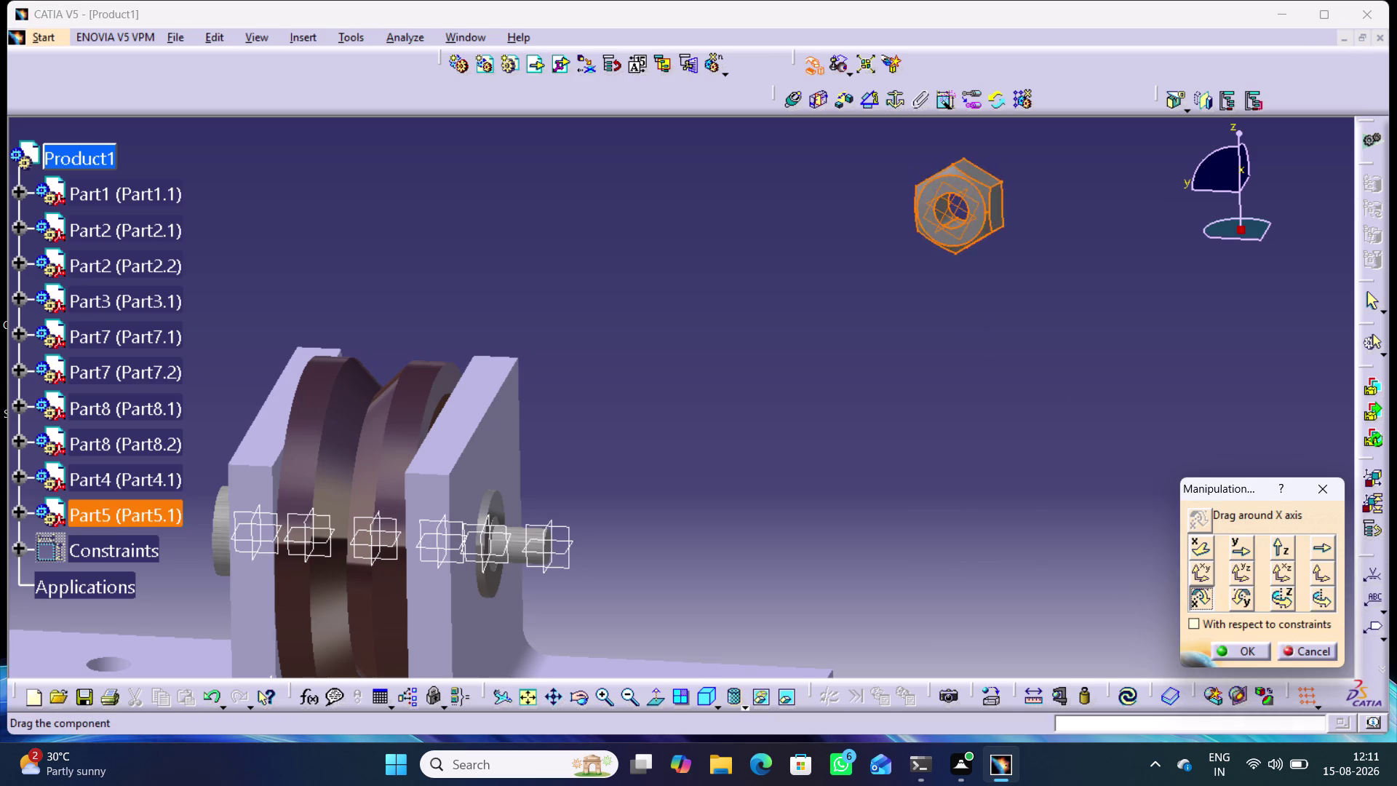
drag(1061, 181, 1058, 217)
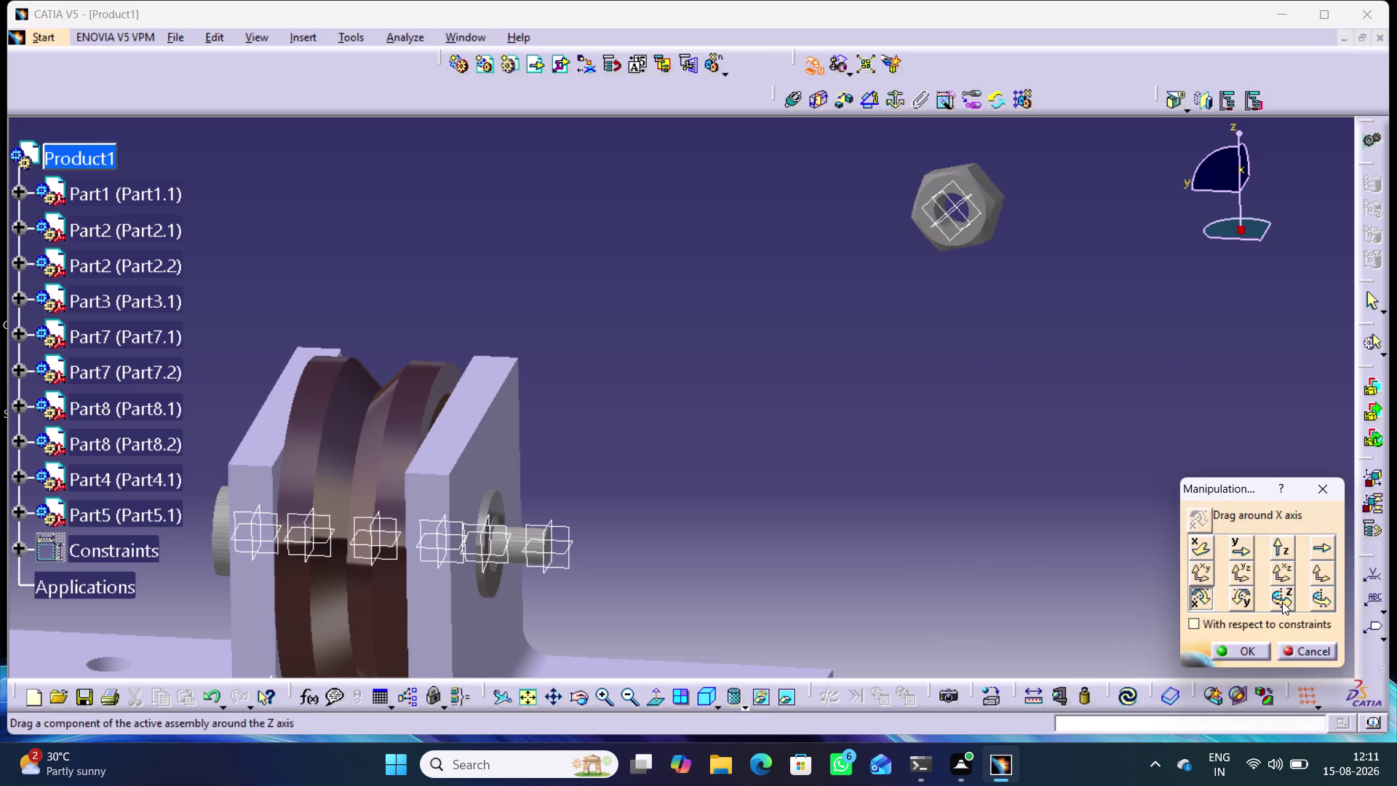
Rotate the nut about Z until it sits edge-on like the shaft, and confirm.
click(1282, 602)
drag(985, 209, 1124, 174)
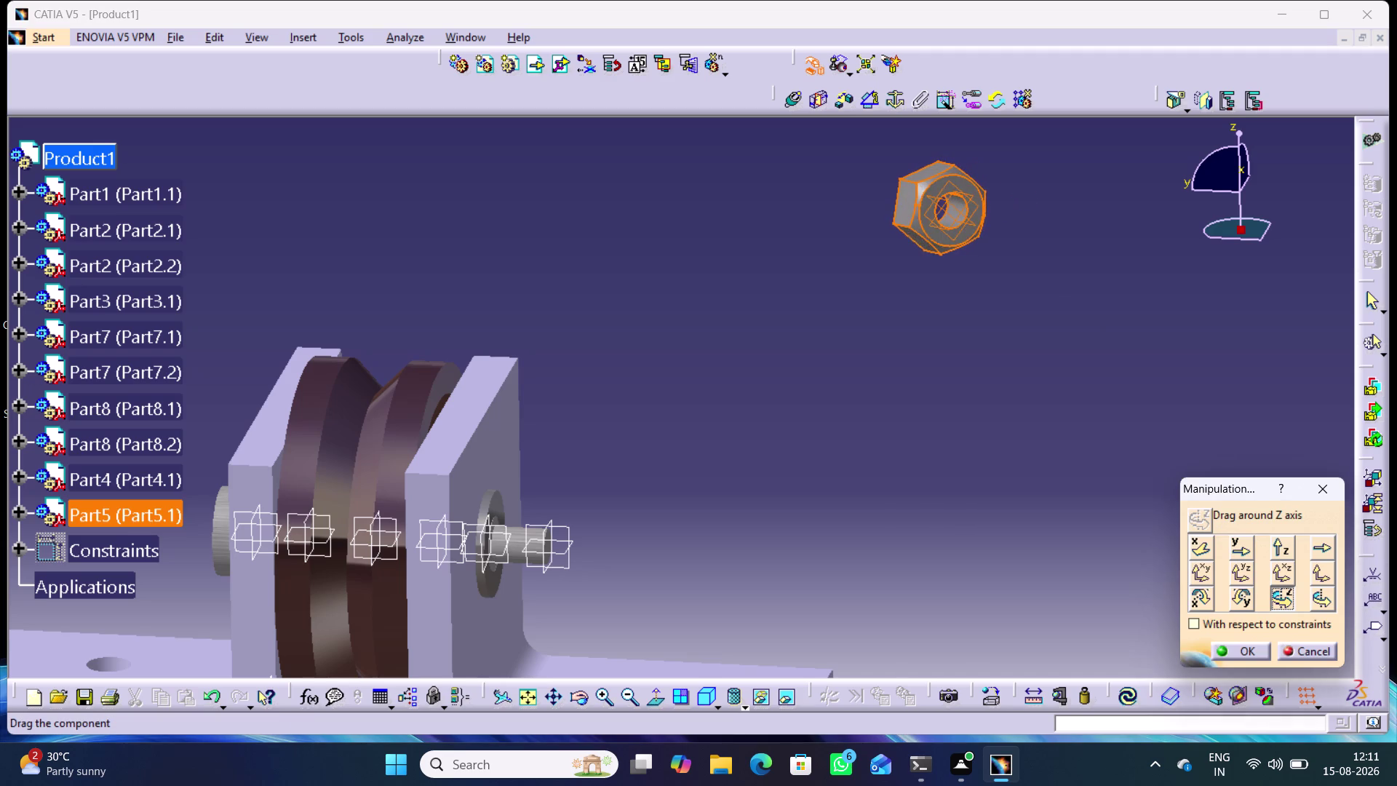
drag(1125, 173, 1177, 171)
drag(965, 228, 1117, 211)
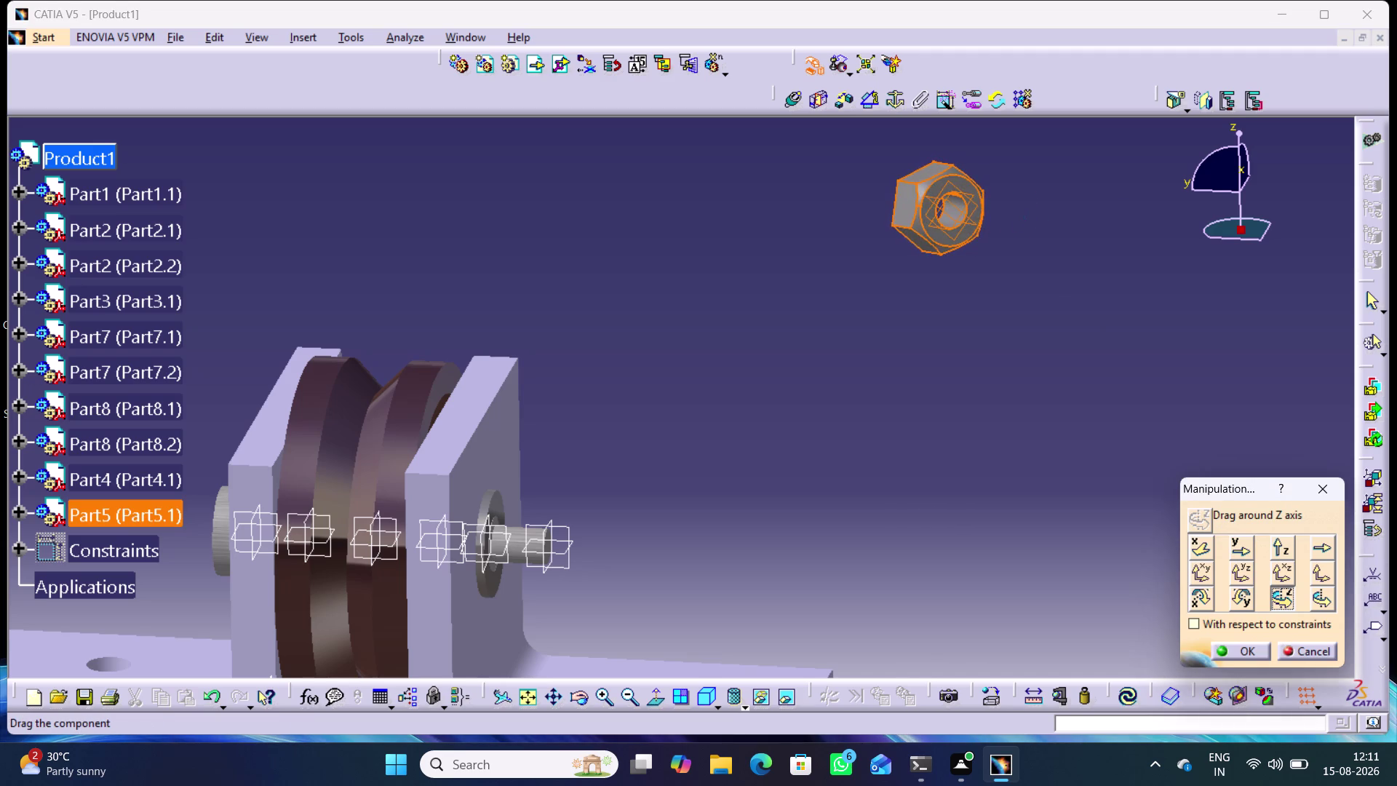
drag(1117, 211, 988, 205)
click(1081, 288)
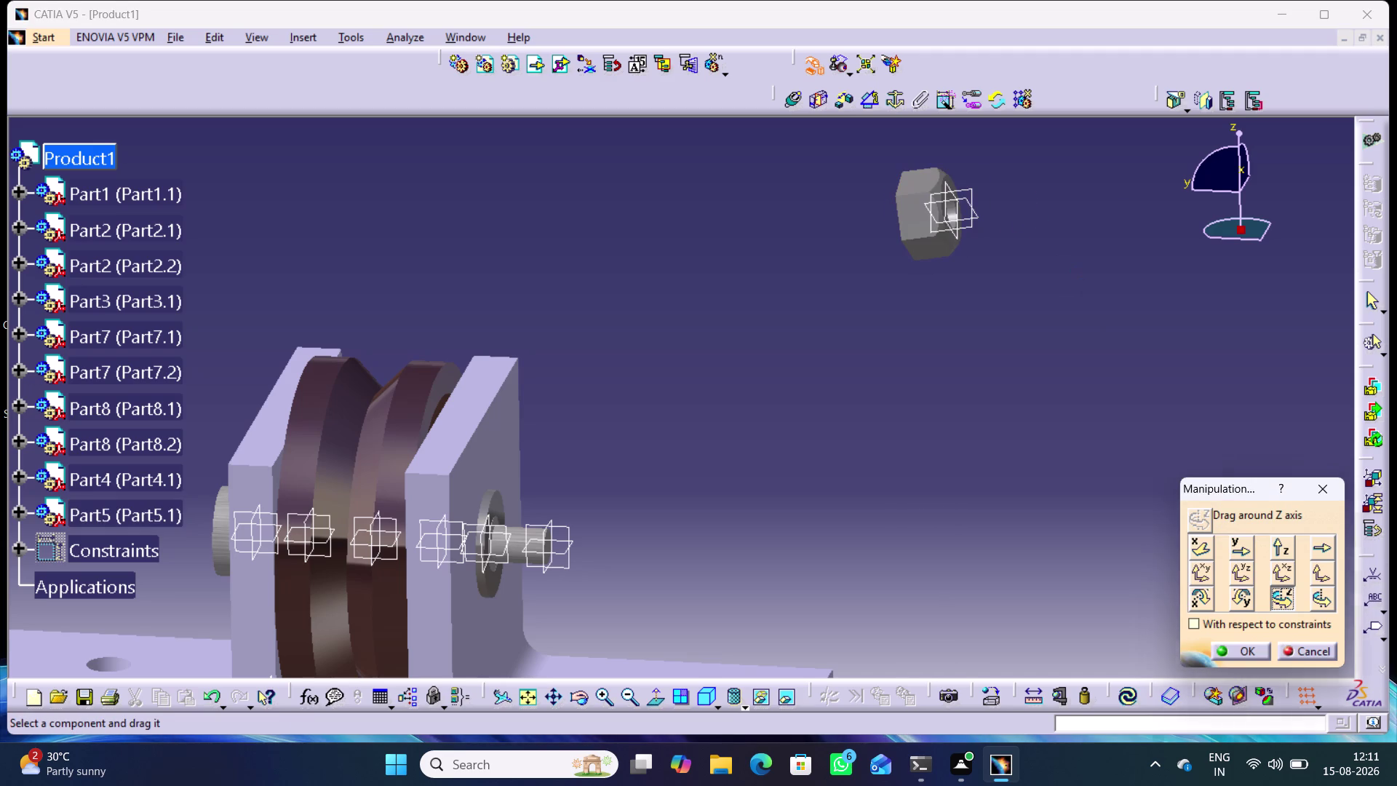
click(1236, 645)
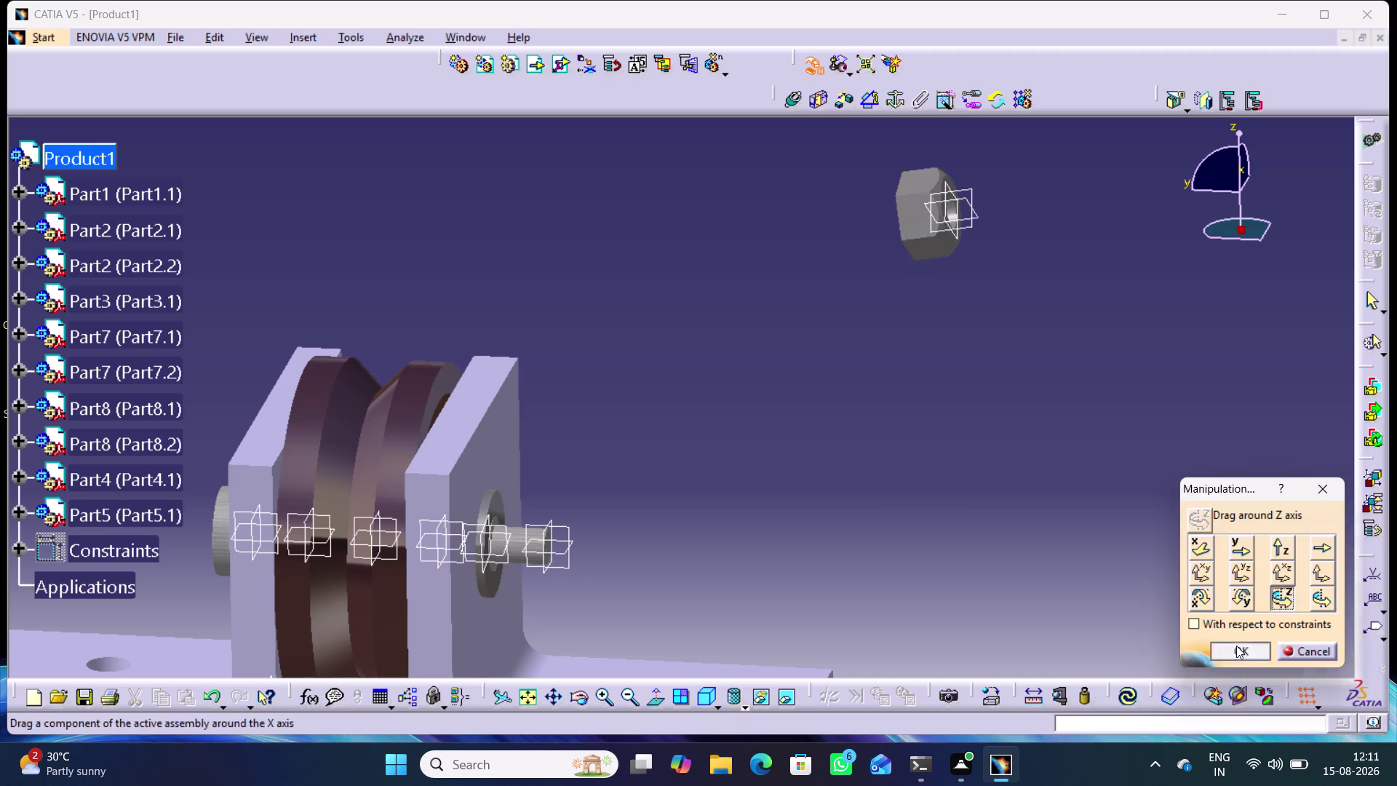
middle_drag(900, 305, 908, 298)
right_drag(900, 305, 908, 298)
Start a coincidence constraint and select the nut's hole axis.
click(801, 101)
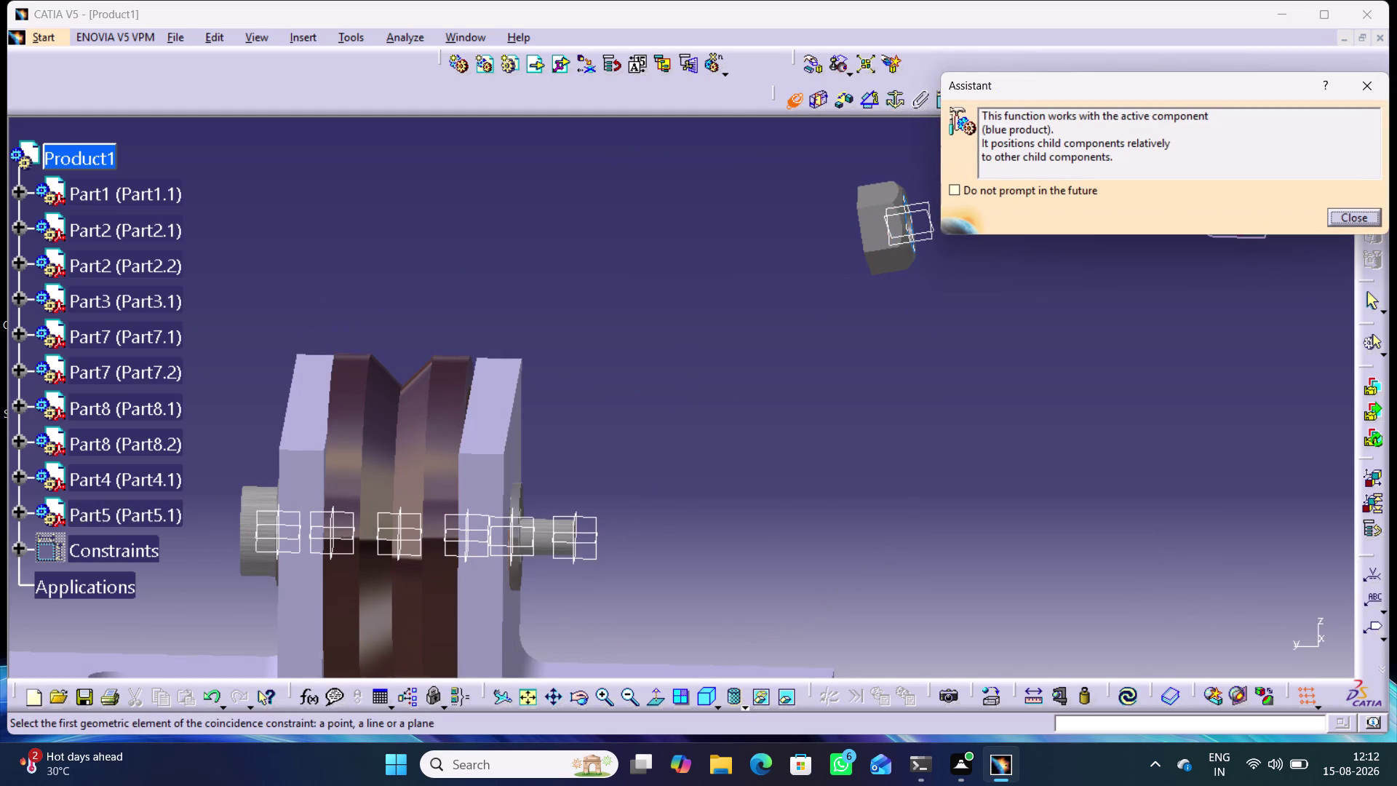
middle_drag(961, 279, 904, 257)
right_drag(962, 279, 904, 256)
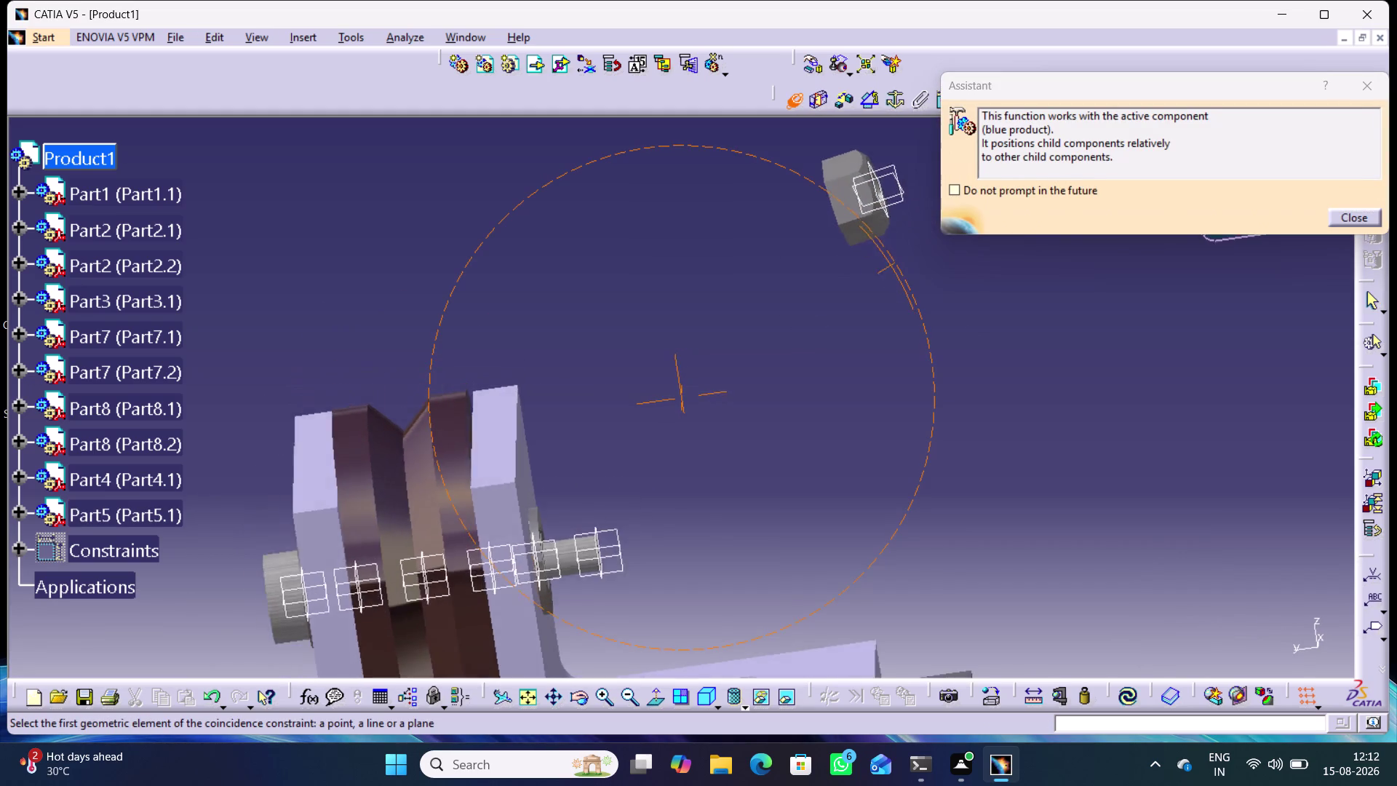
right_drag(904, 256, 881, 292)
middle_drag(904, 256, 892, 261)
middle_drag(953, 284, 747, 432)
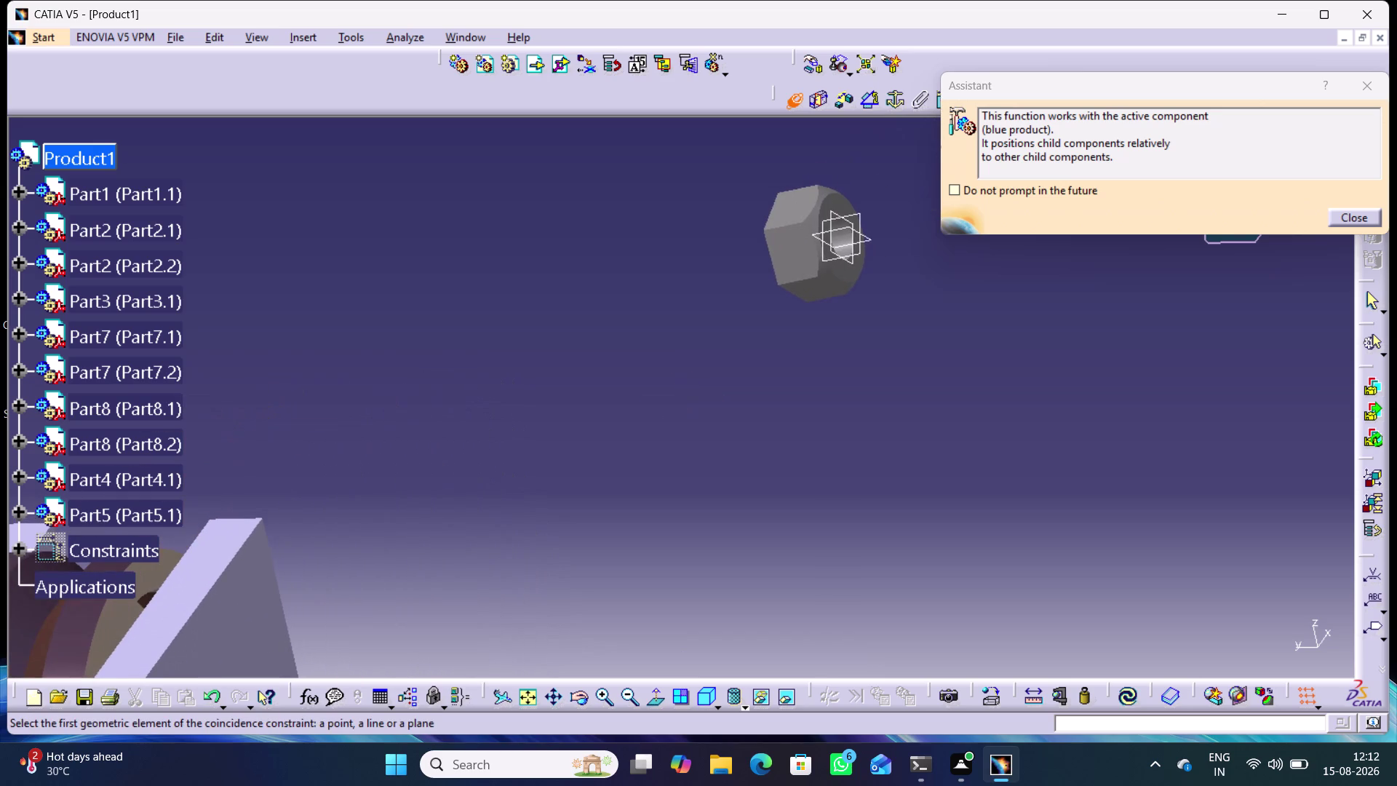
click(847, 236)
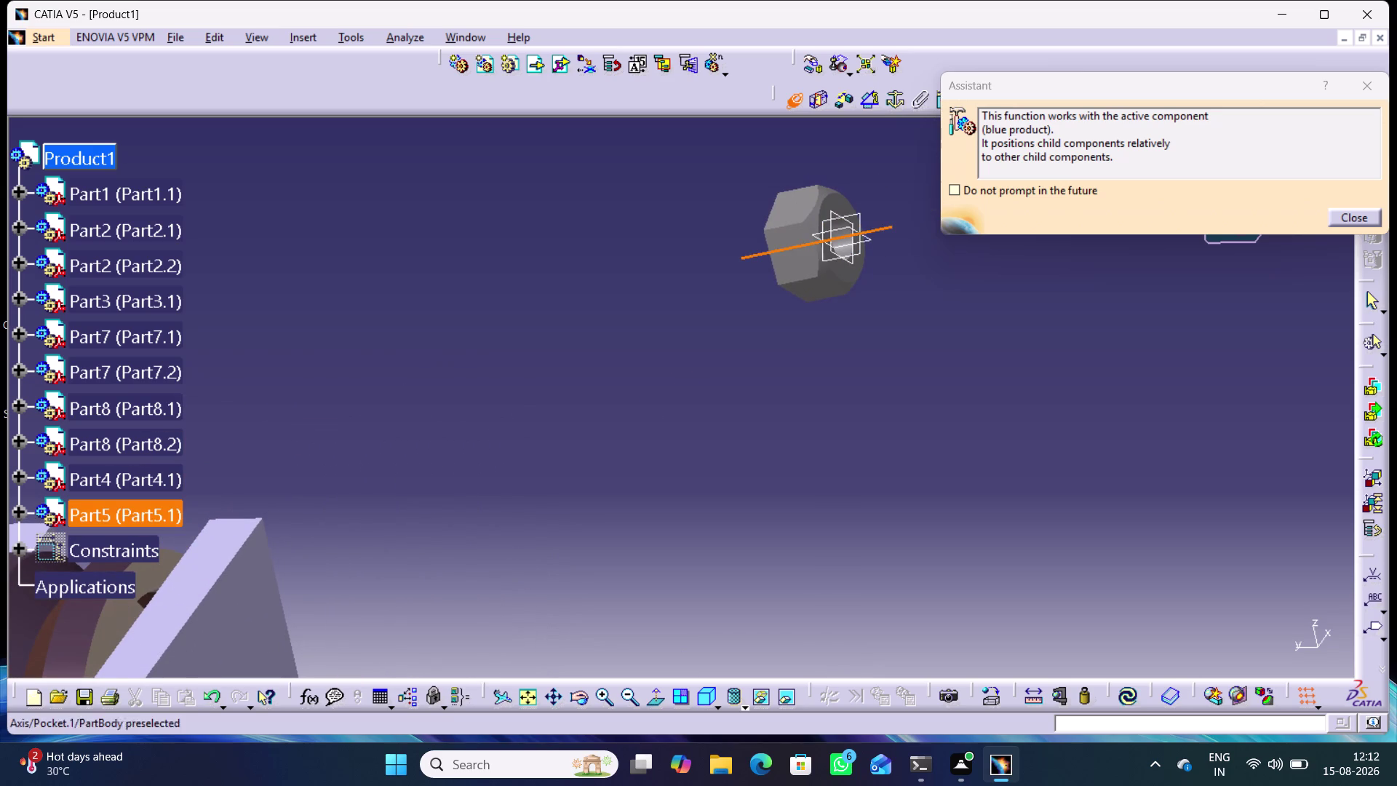
Select the shaft axis to create Coincidence.37 and update the assembly.
middle_drag(684, 373, 836, 90)
middle_drag(630, 438, 824, 349)
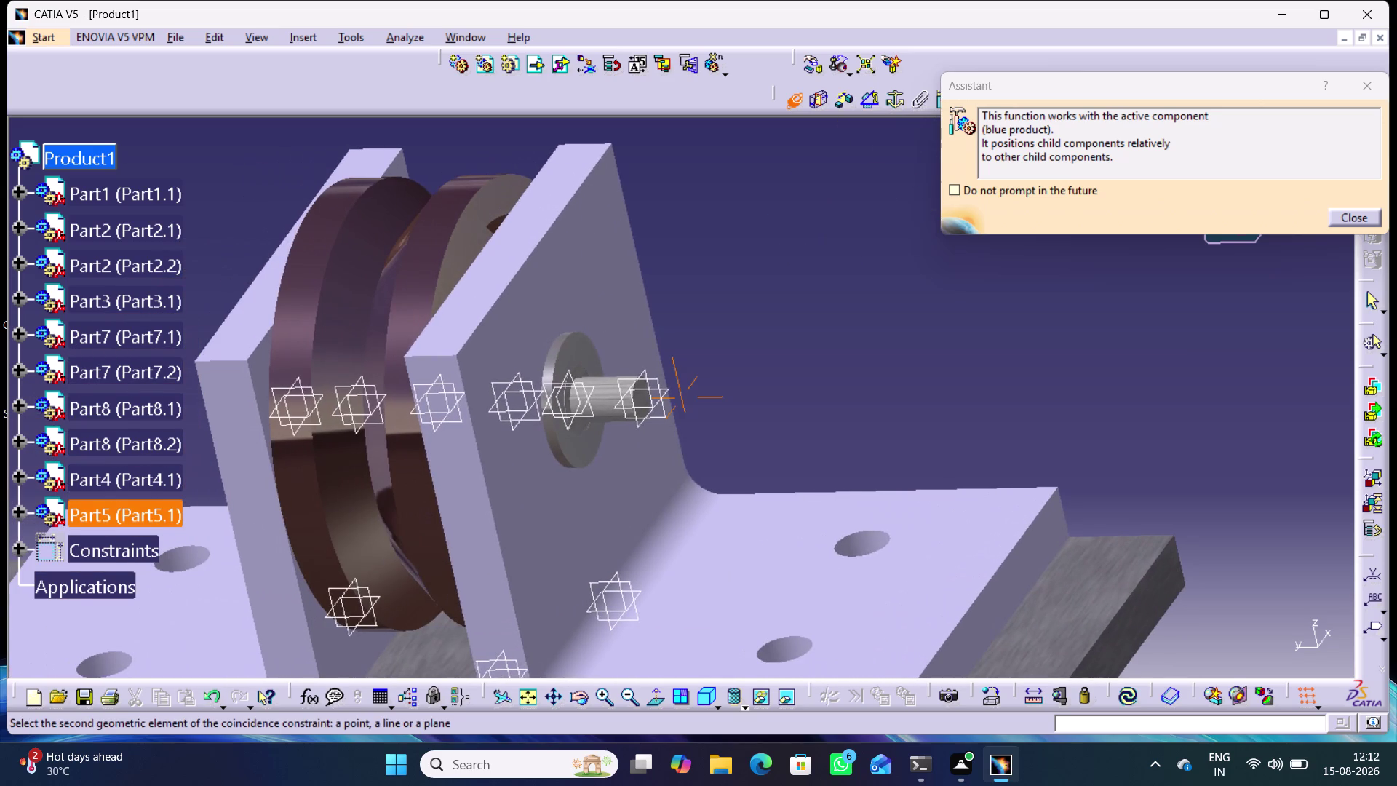
click(611, 391)
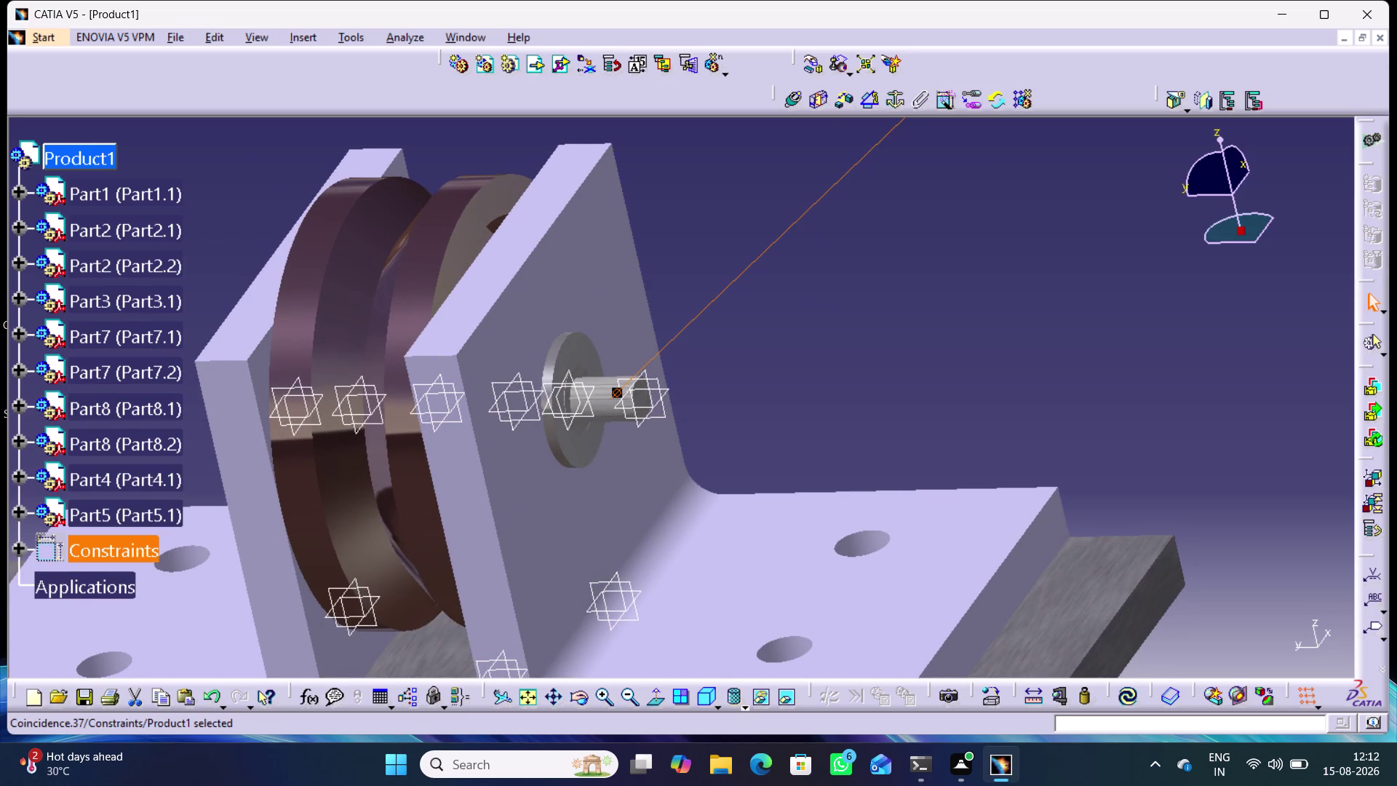
drag(1072, 619, 1106, 668)
click(1125, 690)
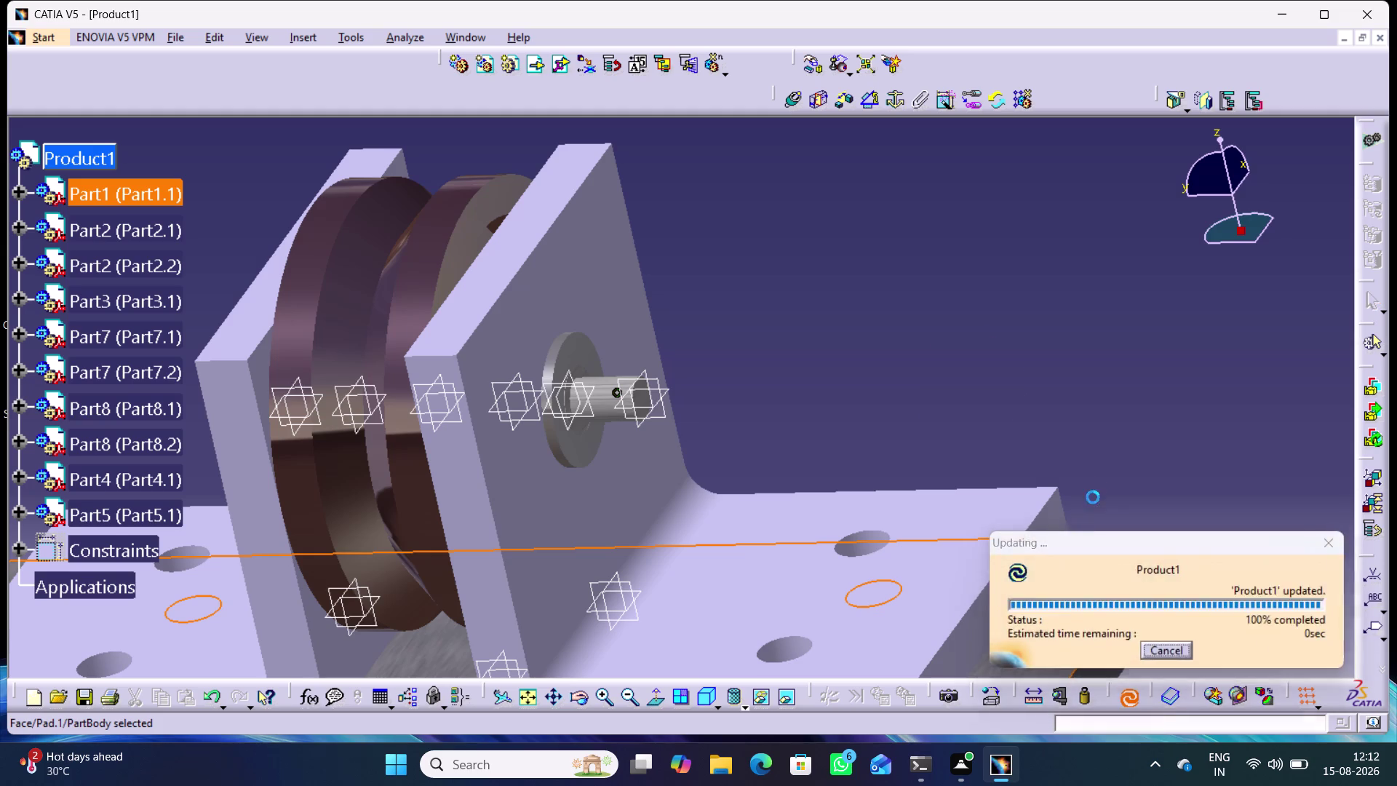
click(819, 357)
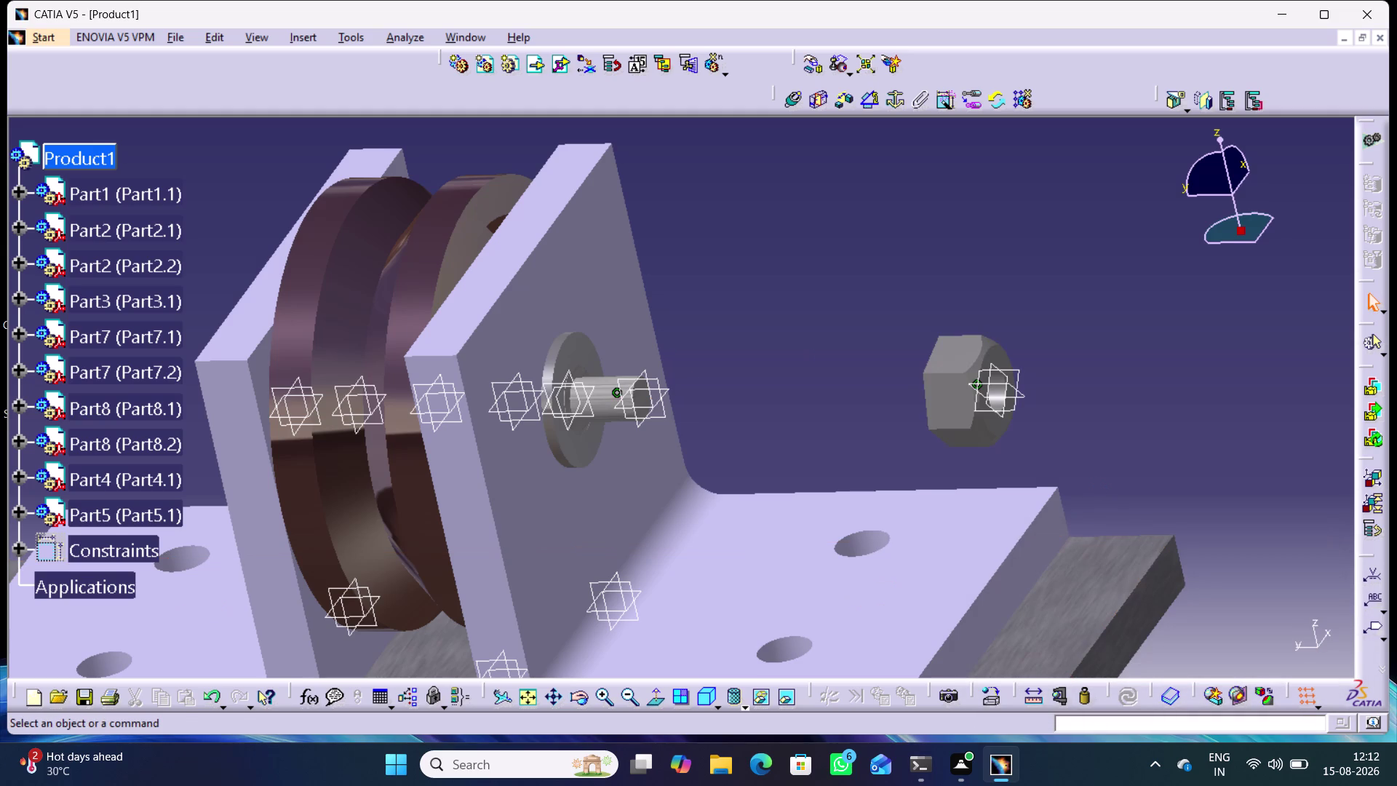
middle_drag(819, 356, 879, 348)
right_drag(818, 357, 879, 348)
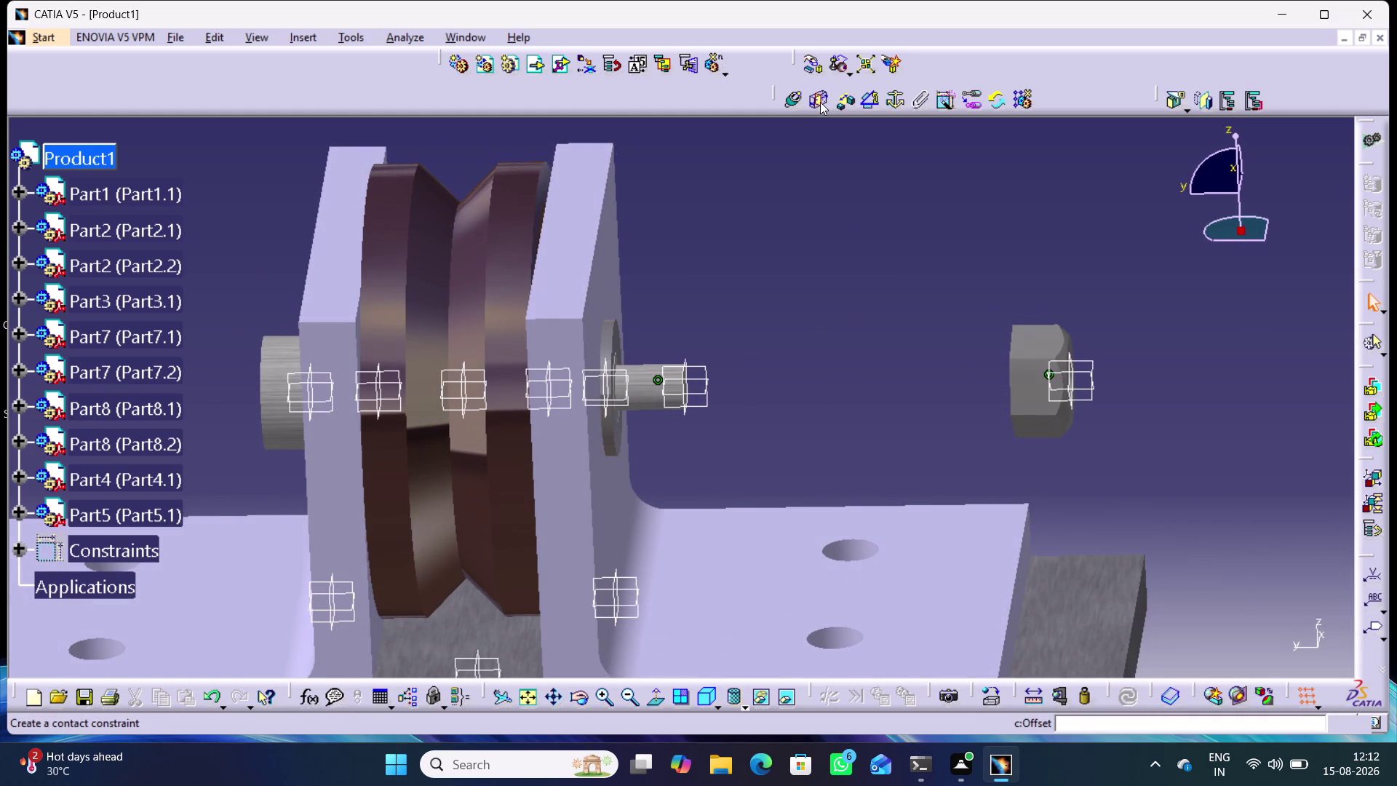
Start a contact constraint and select the nut's flat face.
click(819, 102)
middle_drag(854, 379, 933, 360)
right_drag(859, 376, 933, 360)
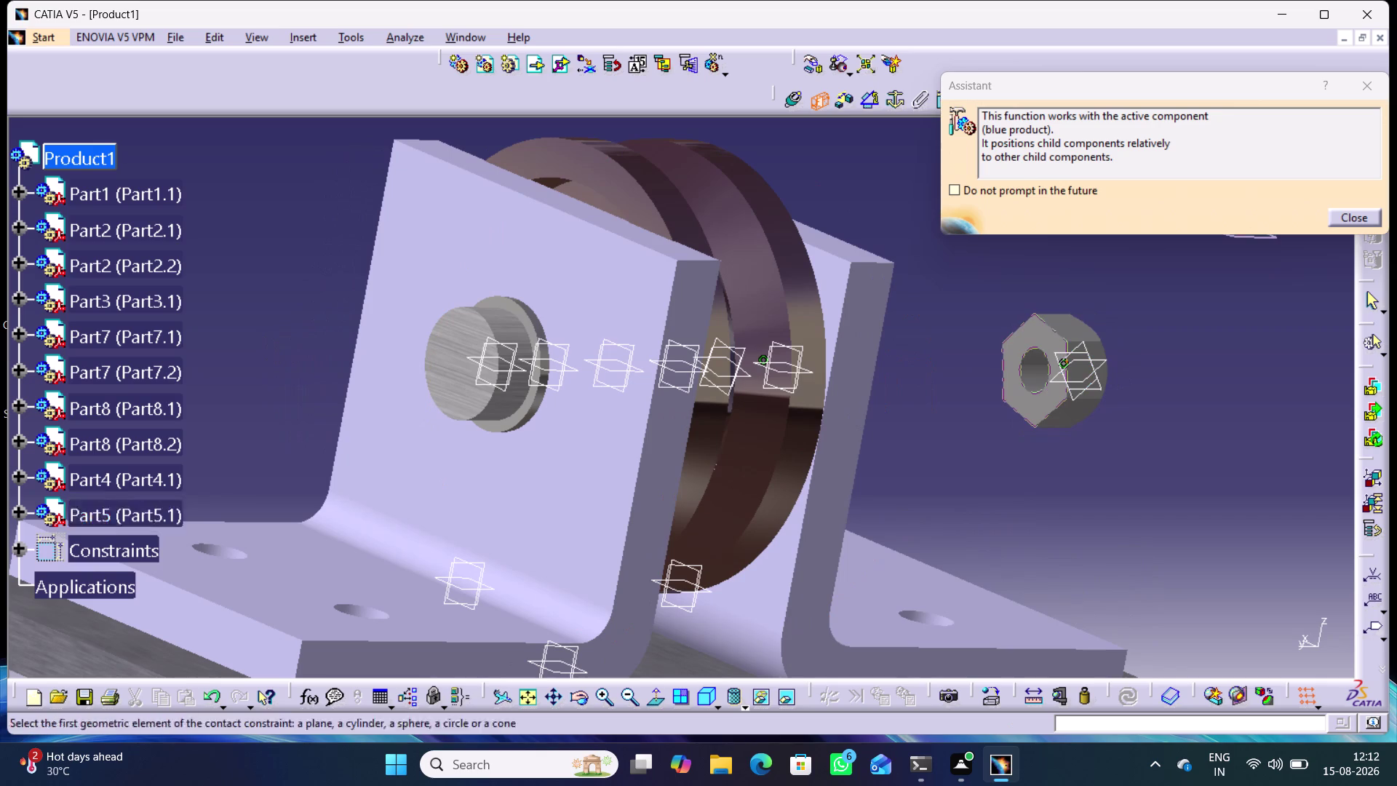
click(1031, 334)
Select the mating bracket face at the screw end, creating Surface contact.38, and update.
middle_drag(983, 307, 815, 338)
right_drag(983, 307, 815, 337)
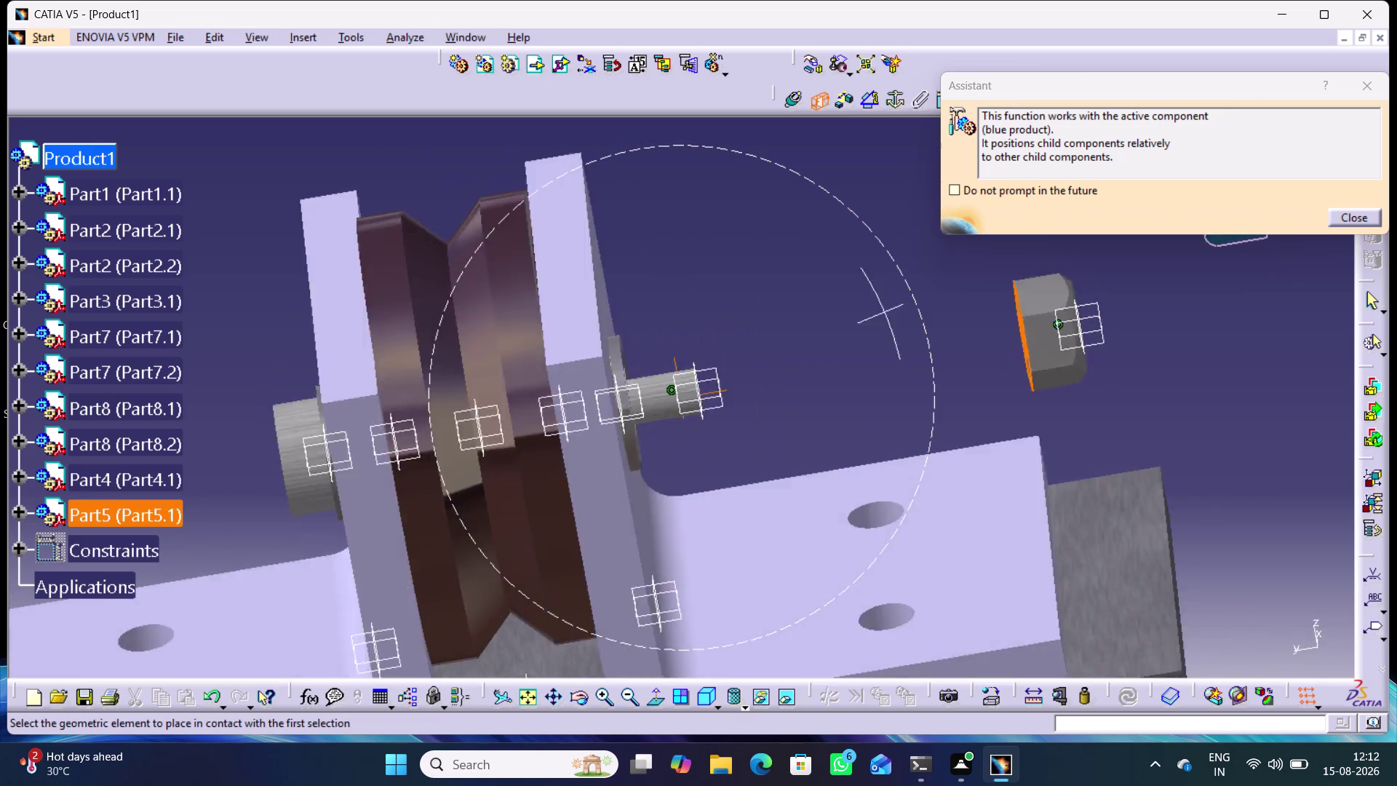
middle_drag(815, 338, 670, 412)
right_drag(816, 338, 669, 412)
click(561, 387)
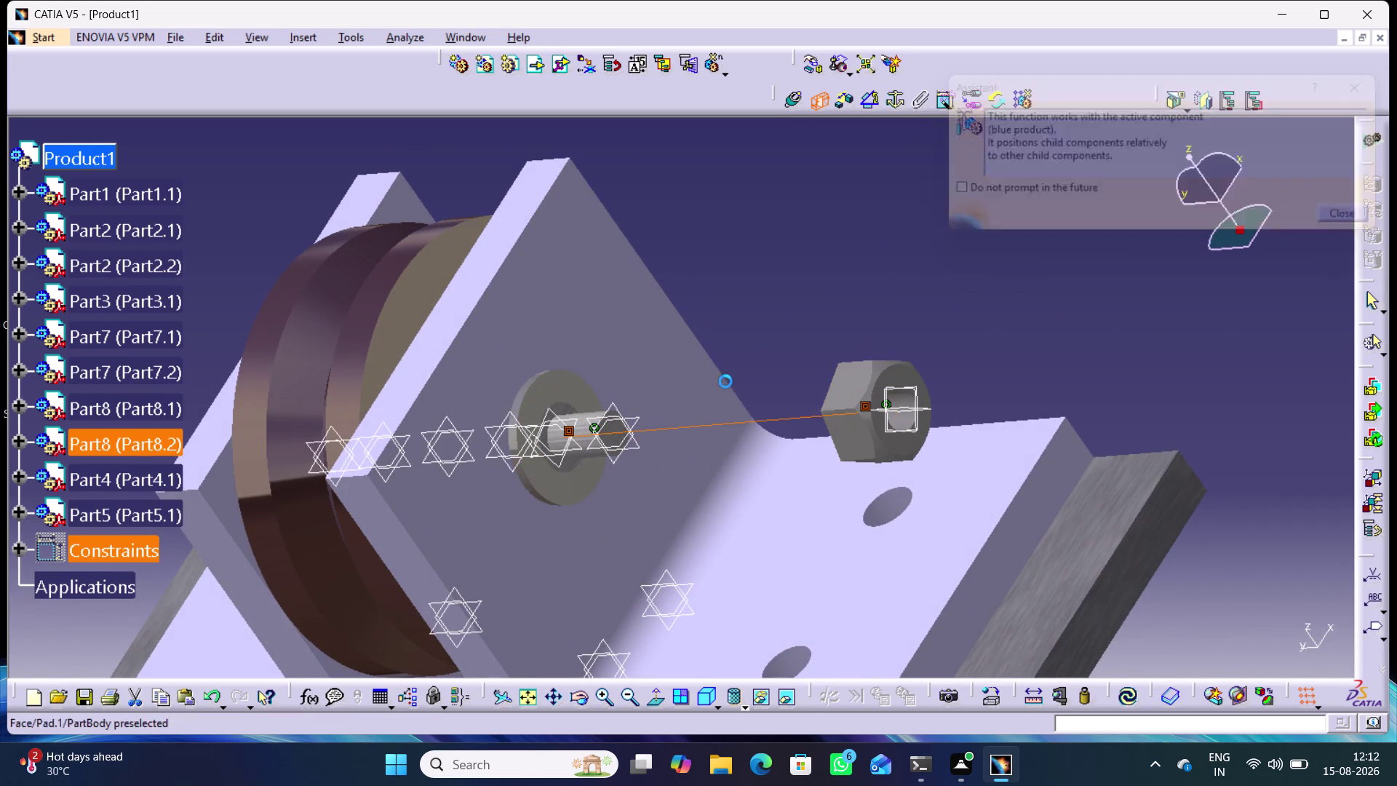
click(1124, 709)
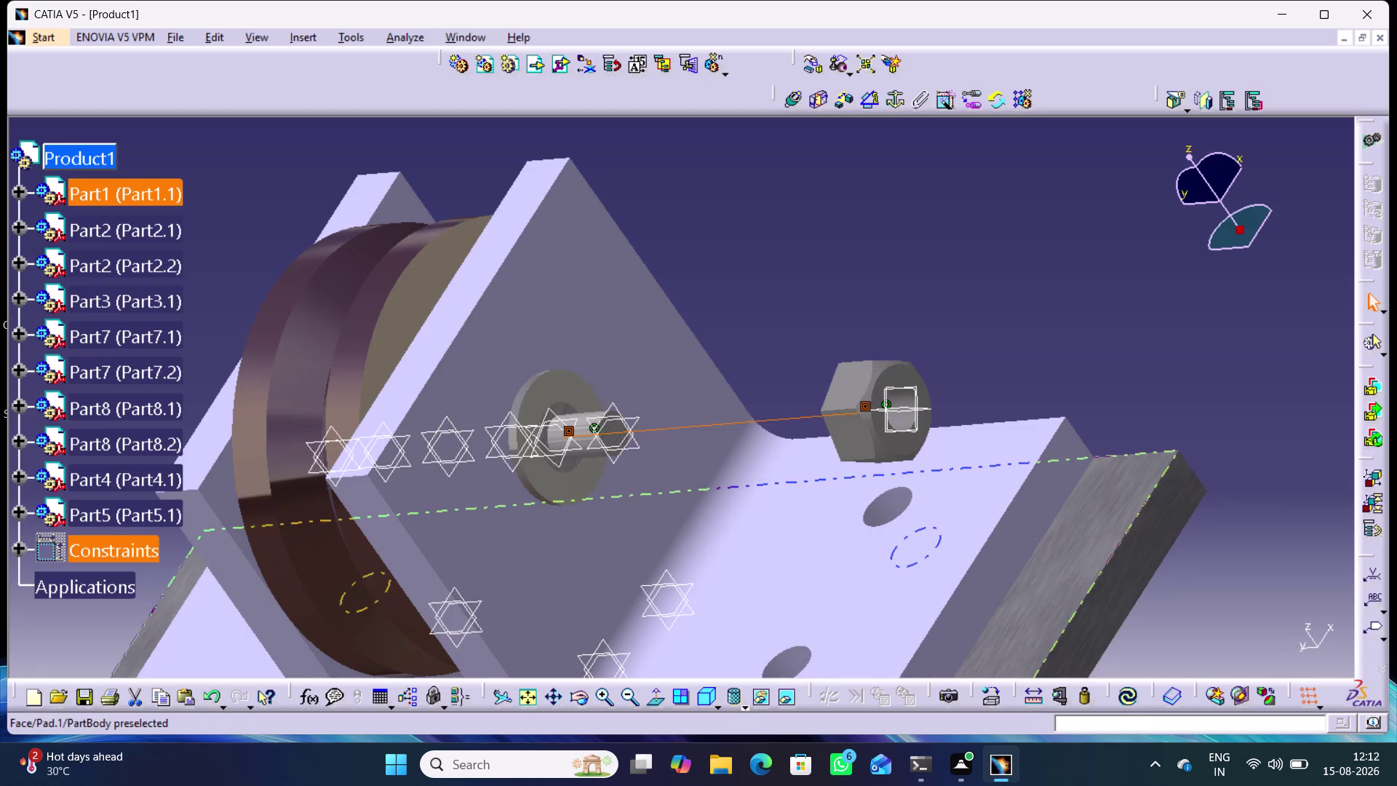
click(1128, 693)
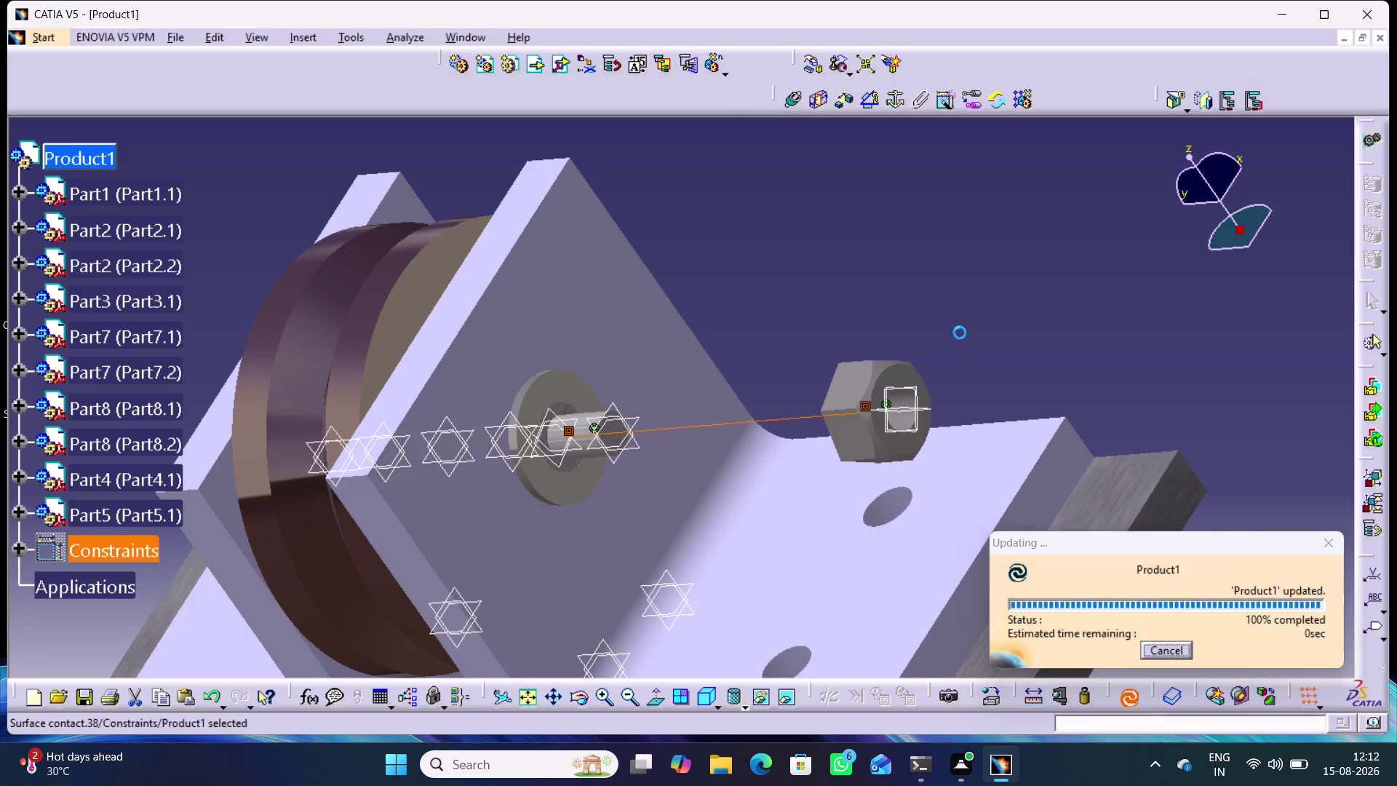
click(923, 333)
middle_drag(841, 330, 946, 350)
Zoom in and orbit around the nut on the bolt end to inspect it side-on.
right_drag(840, 330, 947, 361)
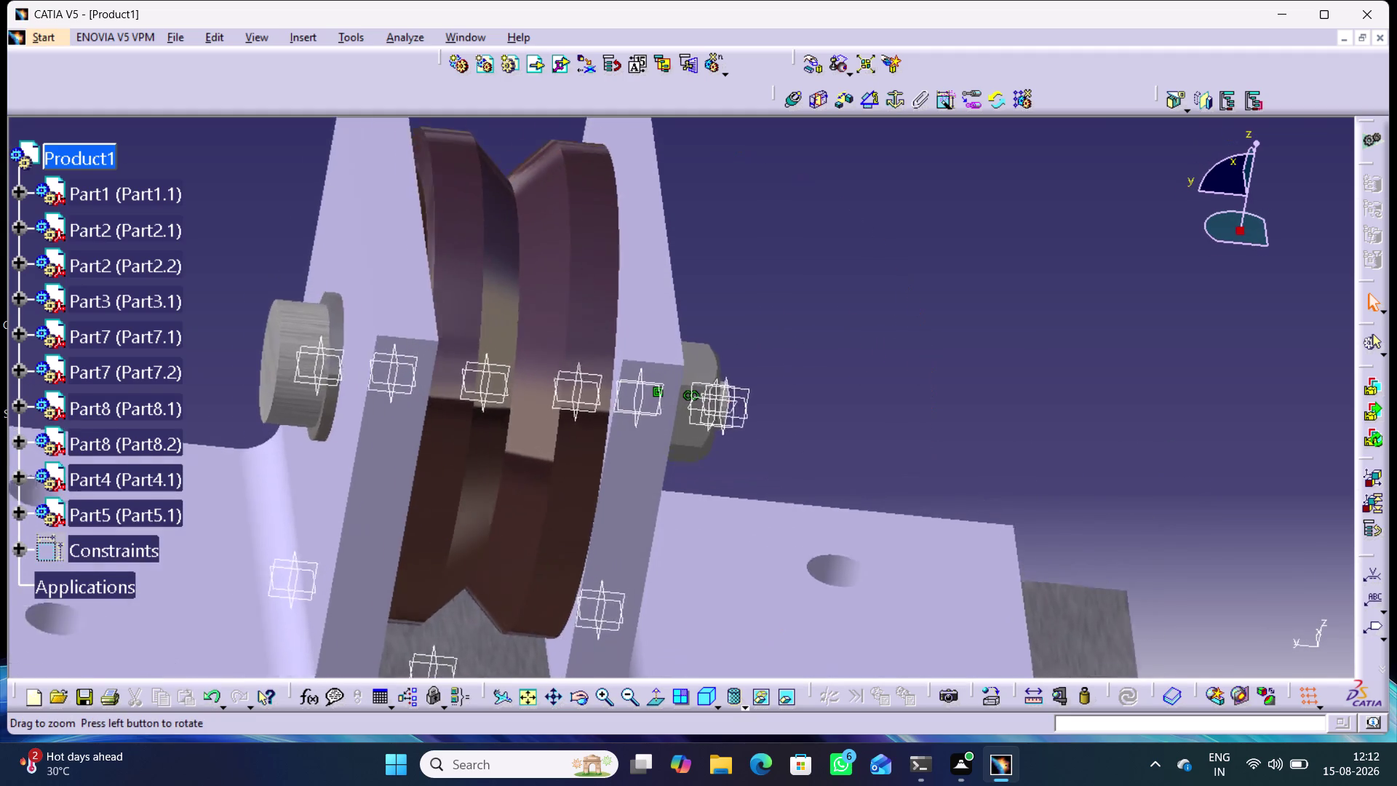
middle_drag(946, 350, 919, 298)
middle_drag(951, 402, 915, 327)
right_drag(932, 377, 922, 371)
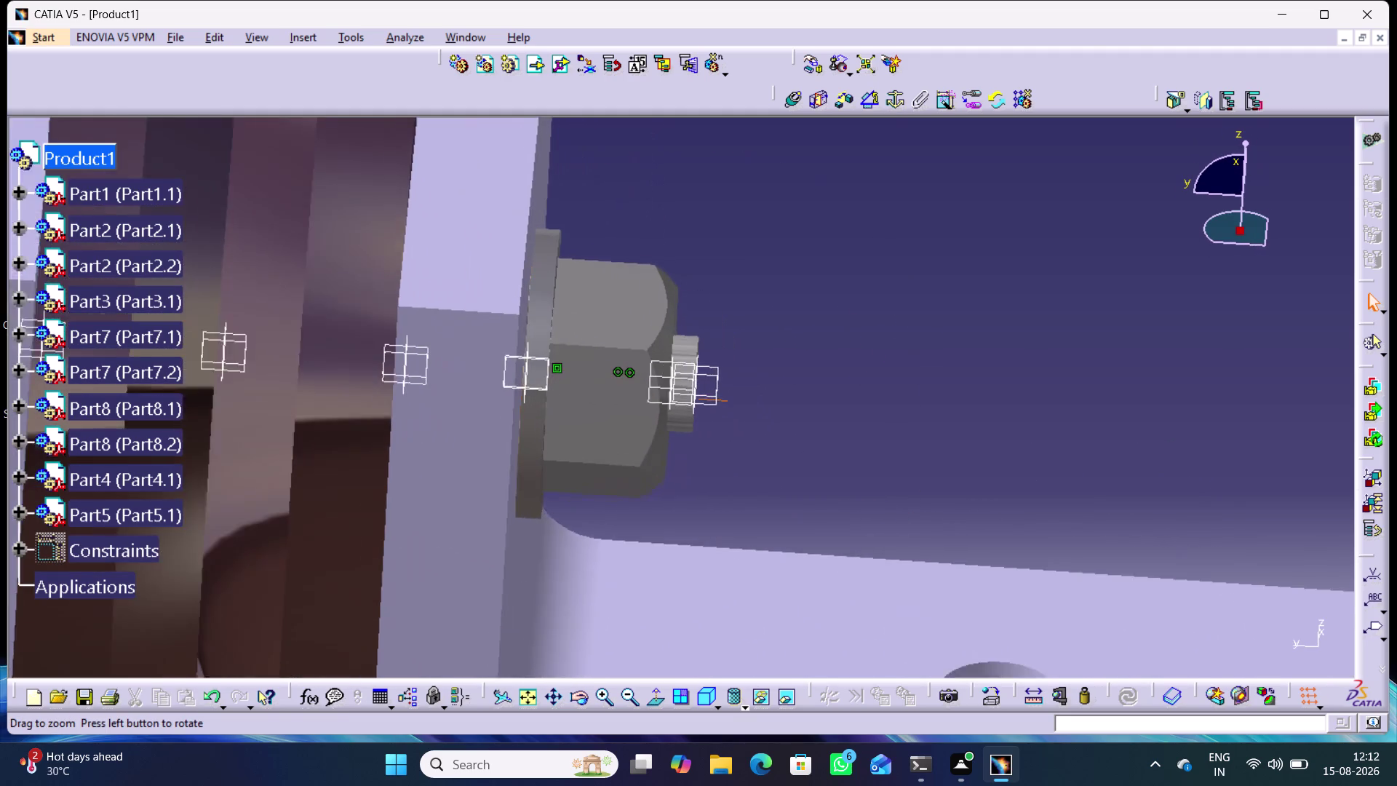
middle_drag(915, 327, 916, 325)
middle_drag(914, 381, 1028, 377)
middle_drag(1019, 388, 1011, 348)
right_click(1019, 388)
middle_drag(972, 430, 1056, 421)
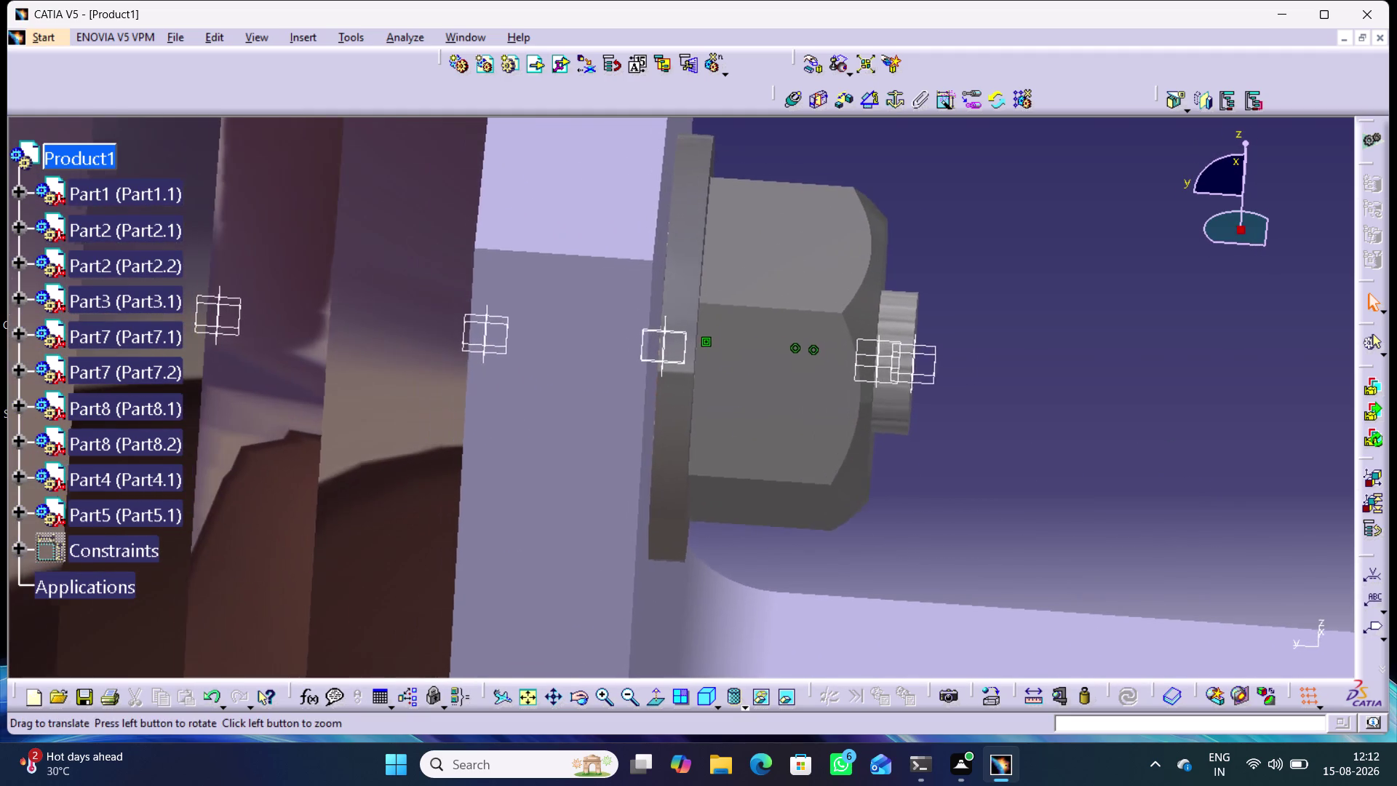
middle_drag(1057, 422, 1069, 421)
middle_drag(1036, 459, 935, 424)
right_drag(1036, 458, 935, 425)
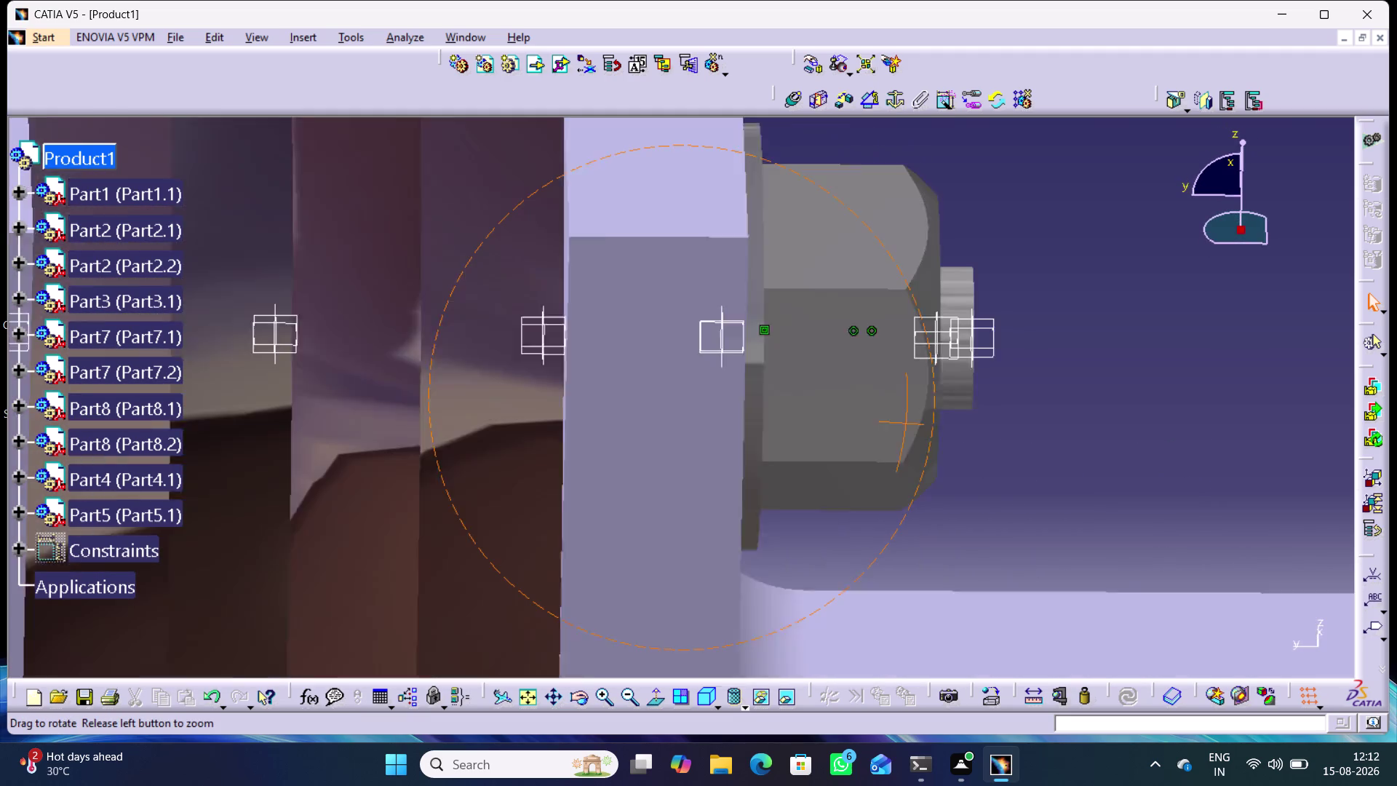
right_drag(935, 424, 945, 421)
middle_drag(935, 424, 951, 422)
middle_drag(1029, 459, 991, 435)
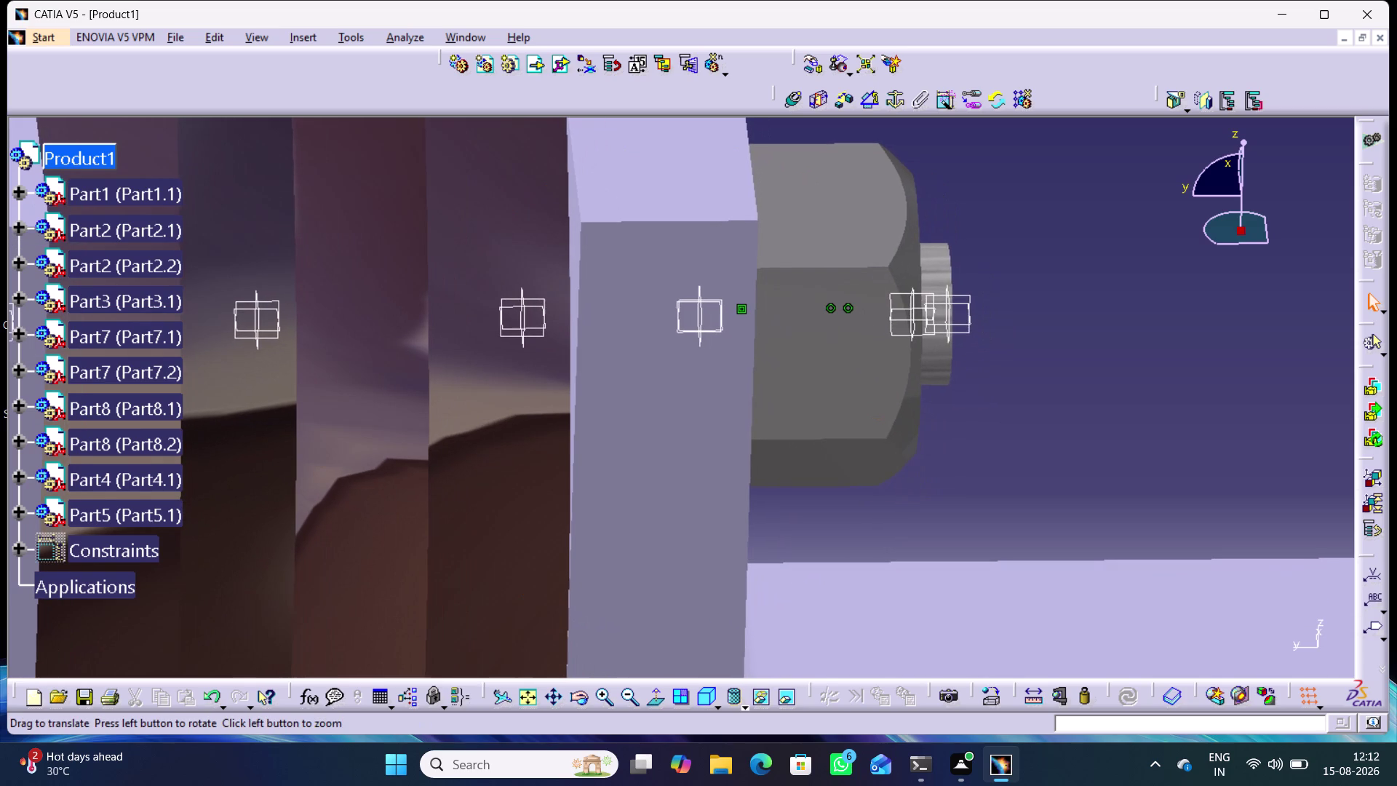
middle_drag(1034, 450, 934, 457)
right_drag(1034, 450, 914, 431)
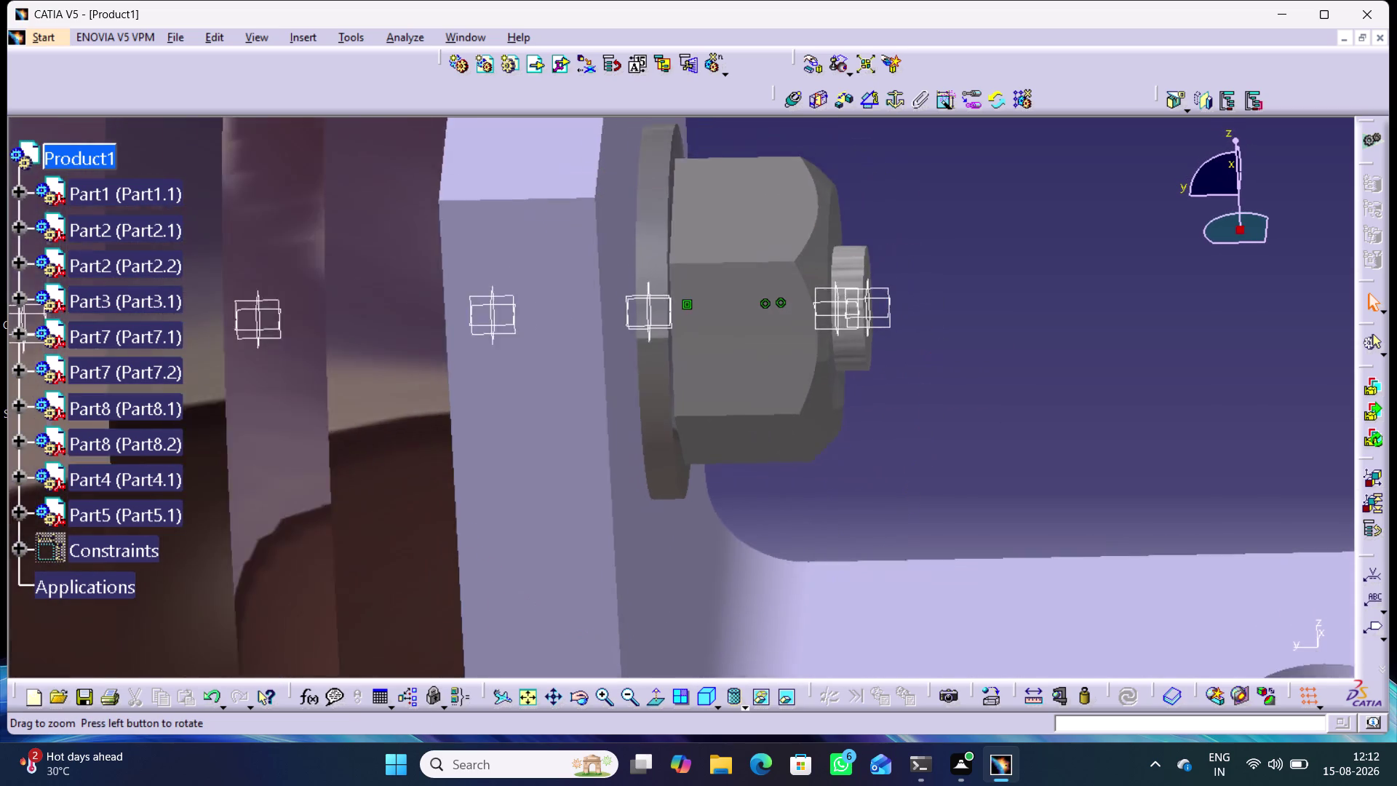
Zoom back out to show the wheel, bracket and base, and start an angle constraint.
middle_drag(934, 457, 949, 498)
click(936, 412)
middle_drag(930, 418, 940, 448)
right_drag(932, 420, 939, 448)
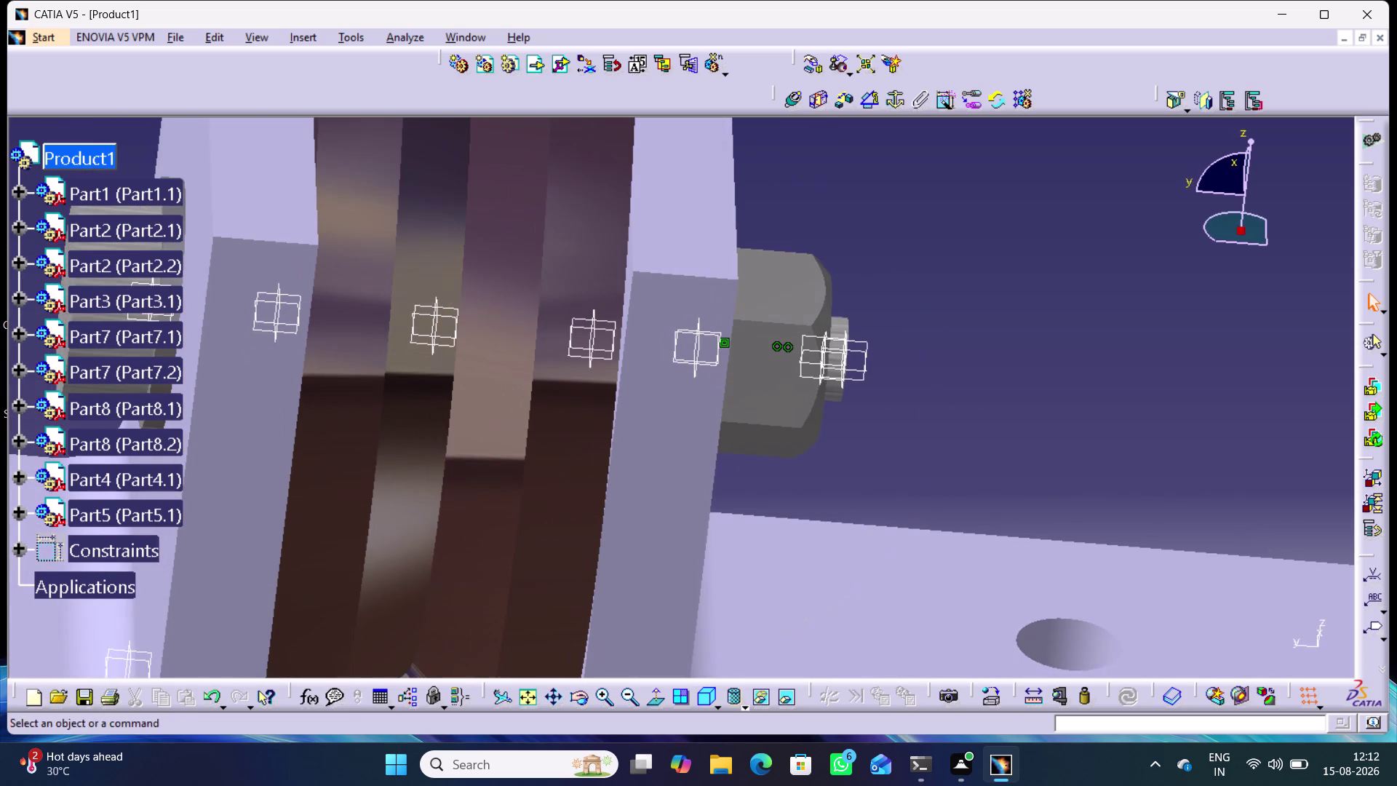
middle_drag(917, 447, 923, 515)
right_drag(916, 447, 916, 455)
middle_drag(919, 466, 924, 429)
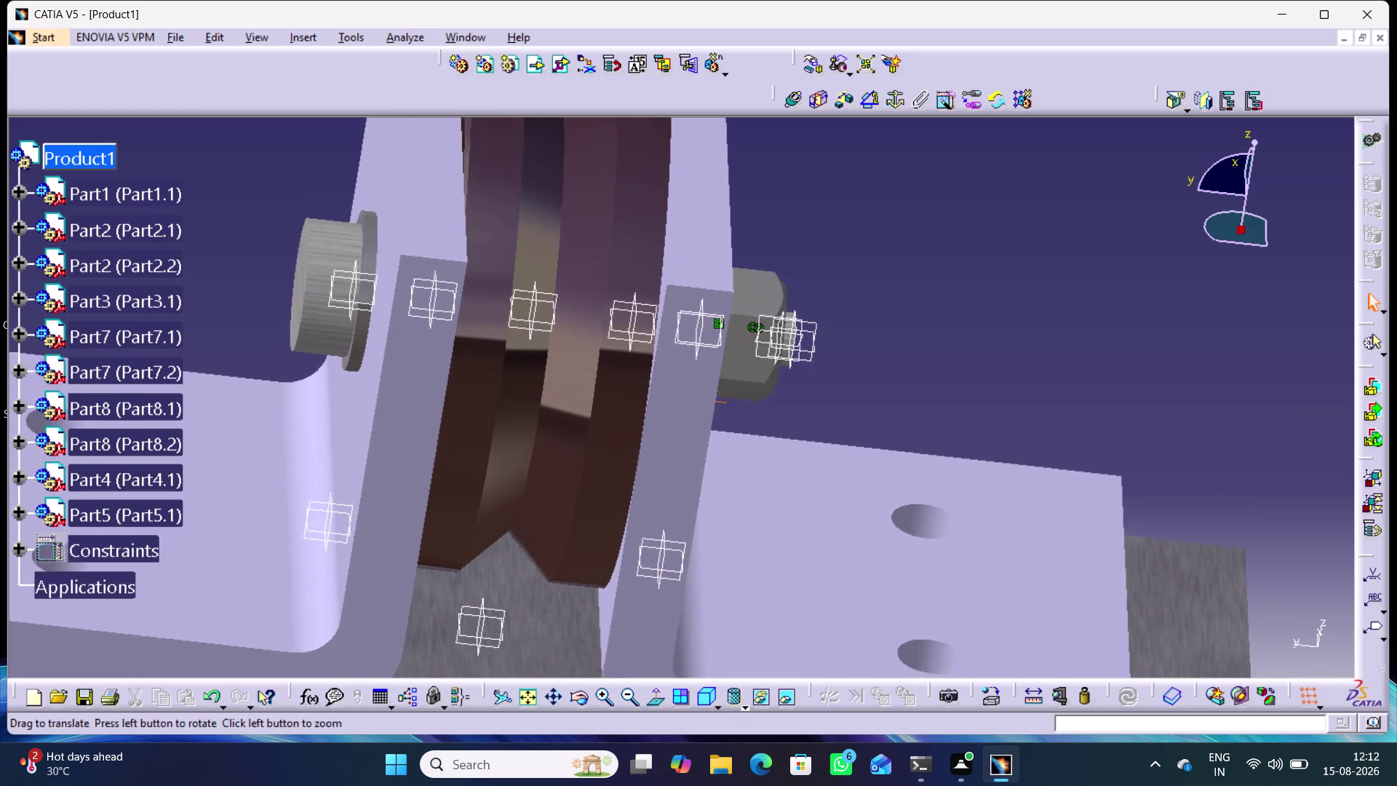
middle_drag(924, 429, 923, 377)
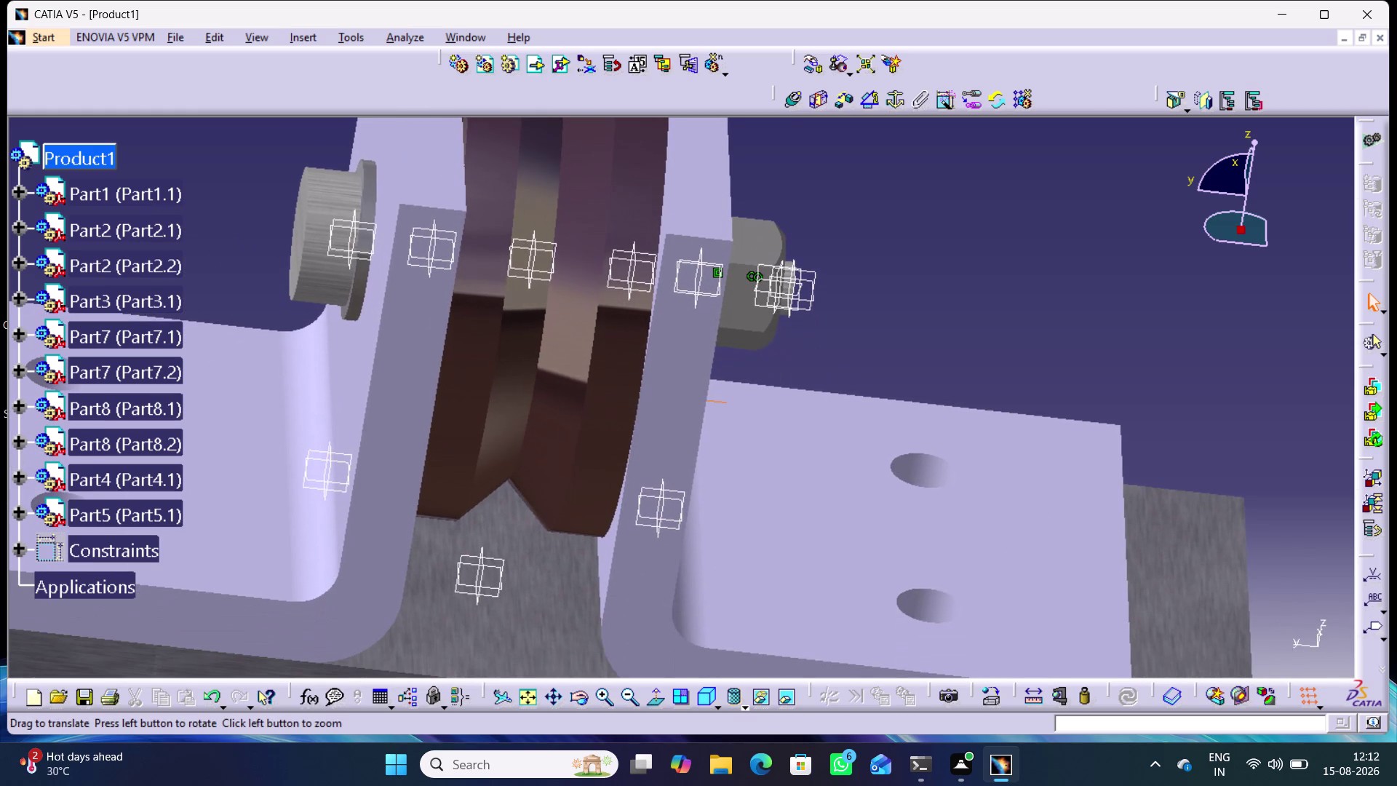
click(863, 105)
middle_drag(880, 342, 792, 359)
right_drag(881, 342, 792, 359)
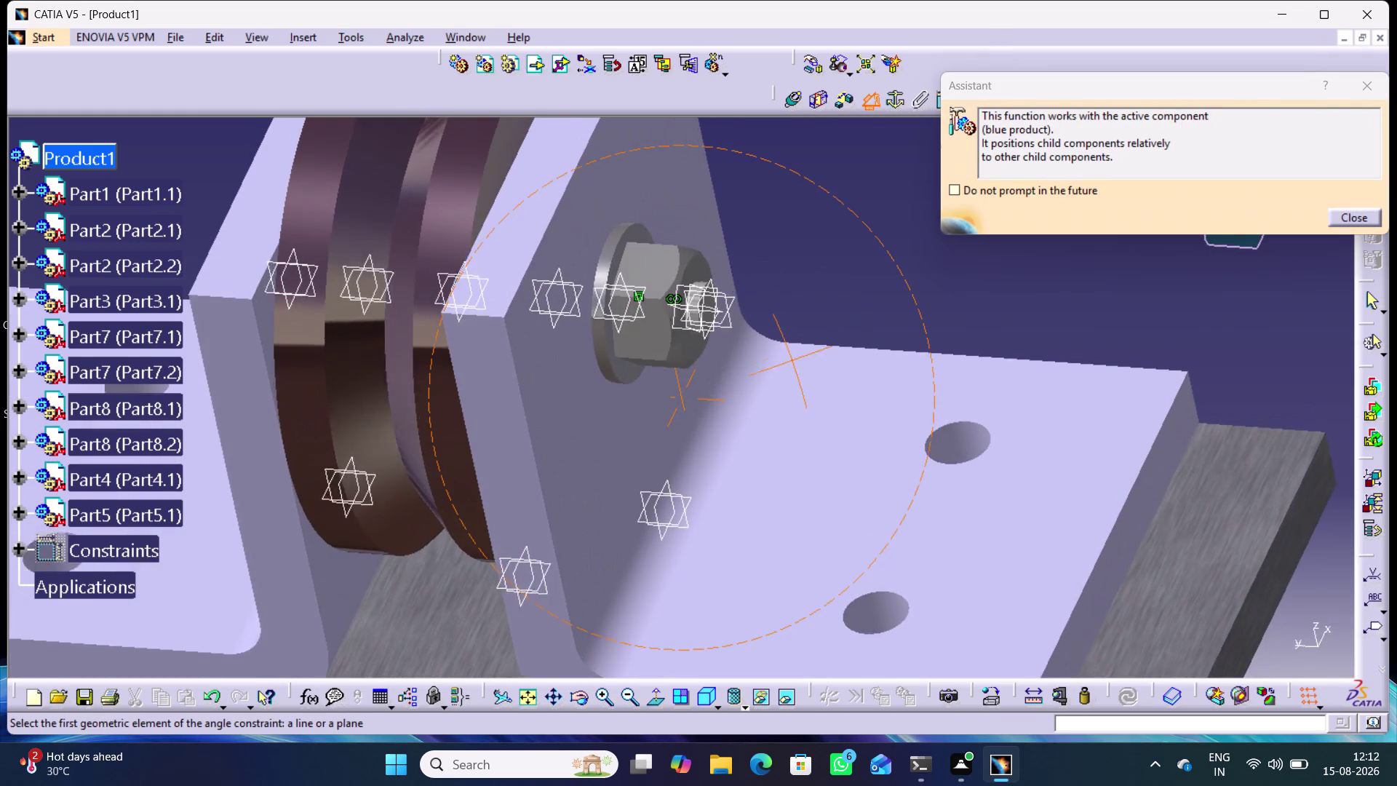
Constrain a Part5 face at 90 degrees to a Part1 face as Angle.39.
middle_drag(793, 359, 799, 367)
right_drag(793, 360, 798, 367)
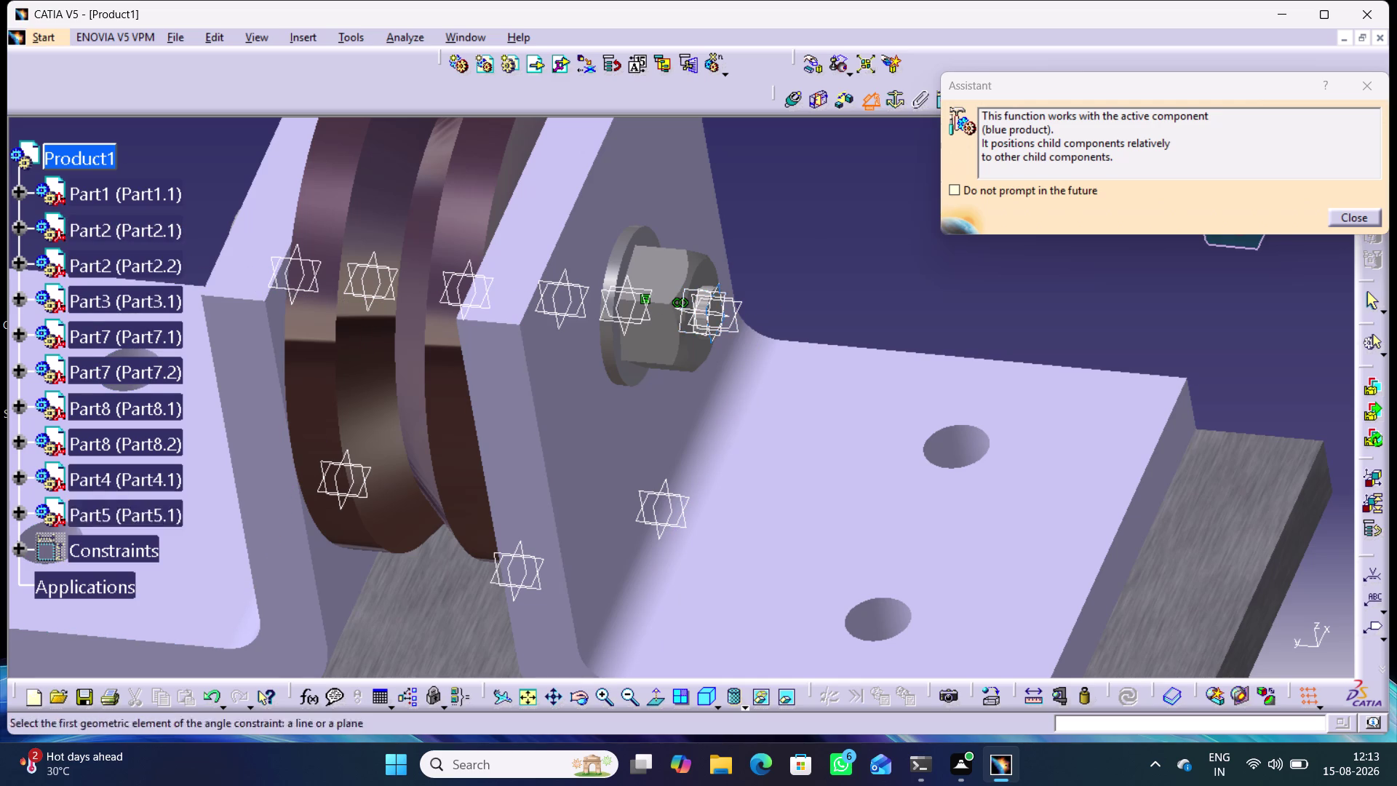
click(686, 332)
middle_drag(739, 446, 825, 302)
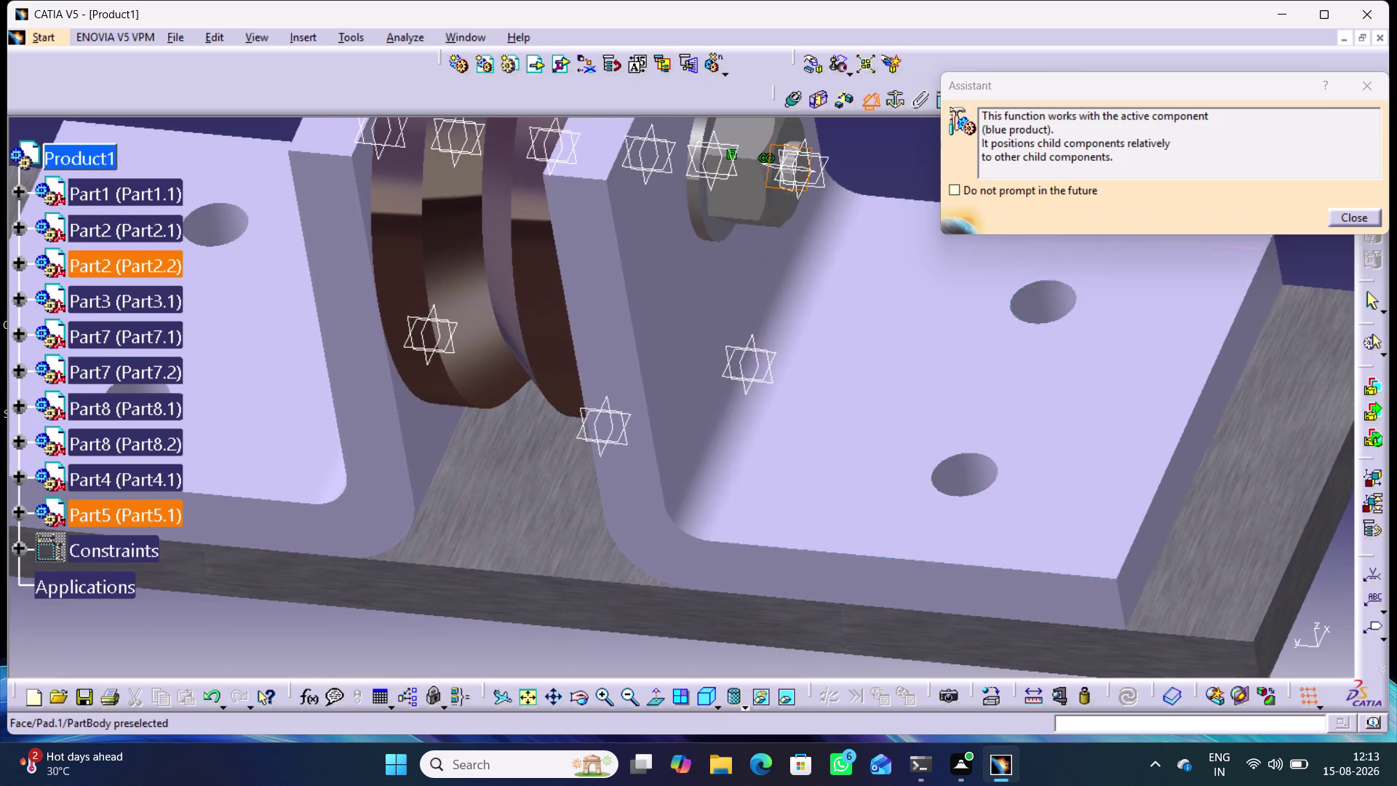
click(628, 438)
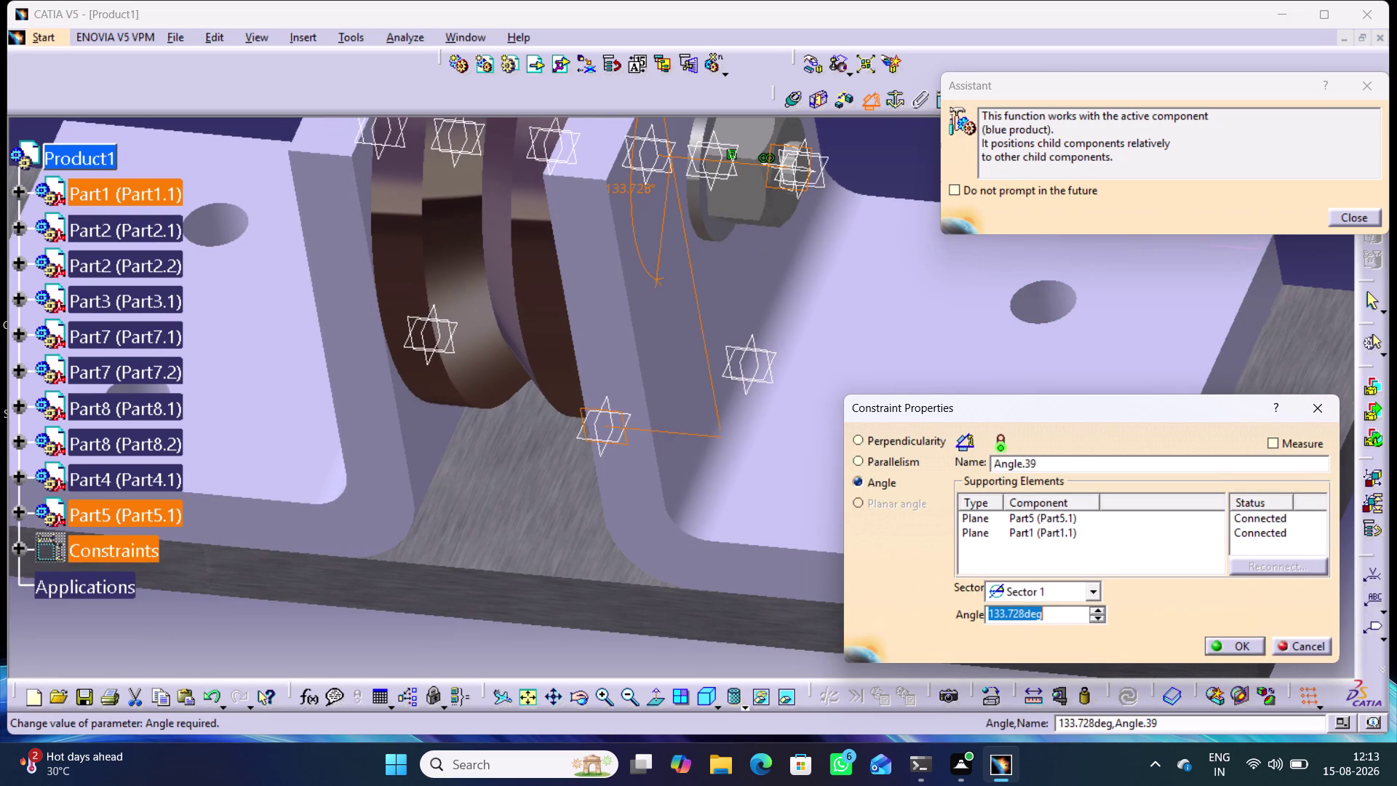
text(90)
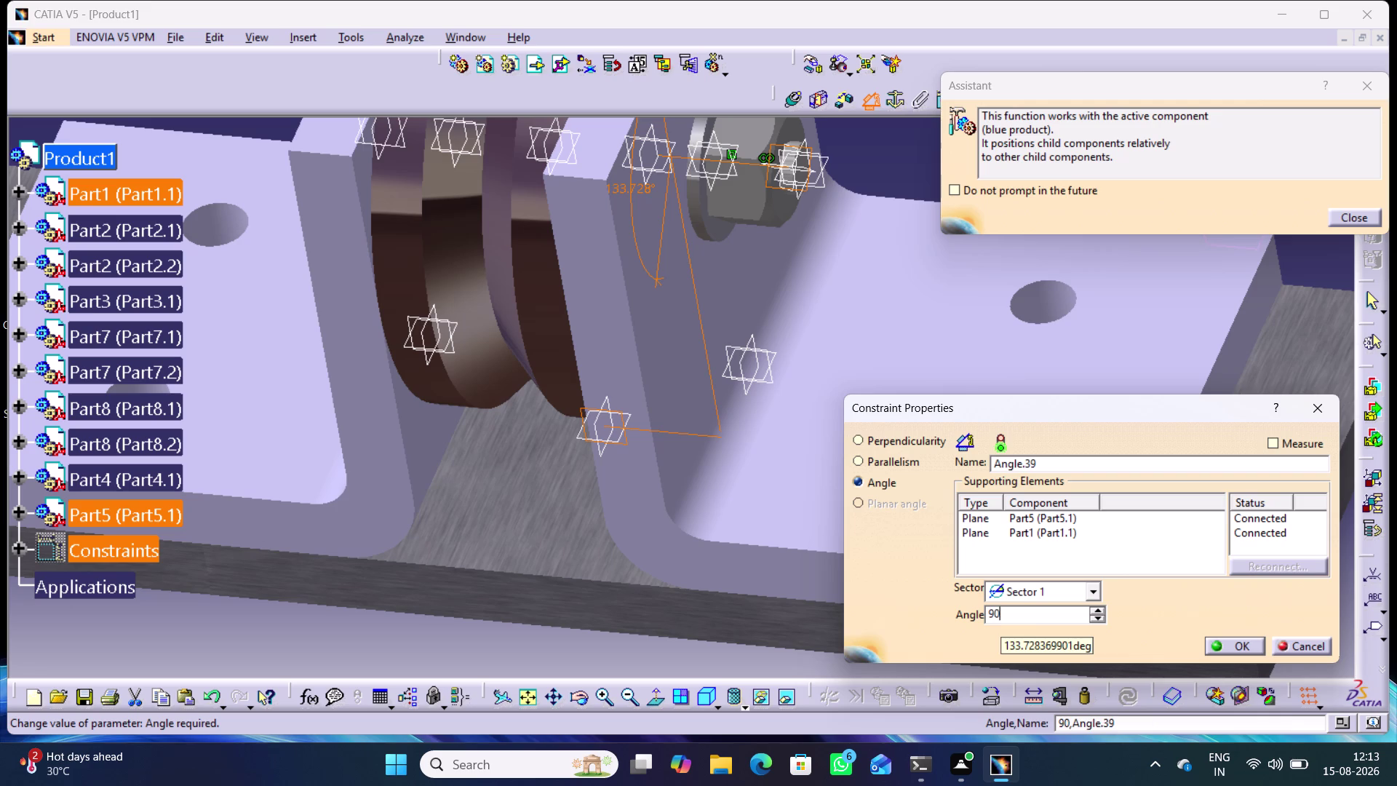
click(1239, 348)
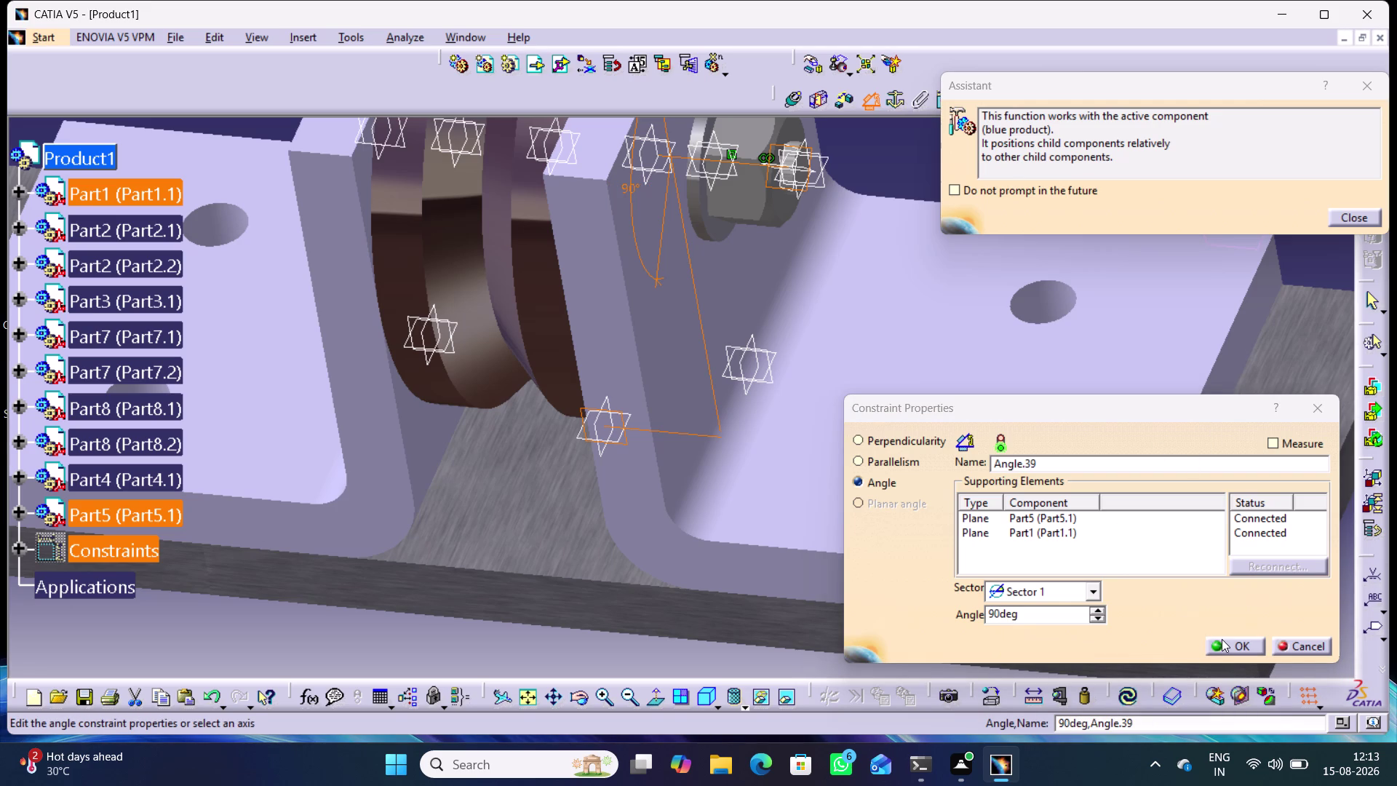
click(1224, 645)
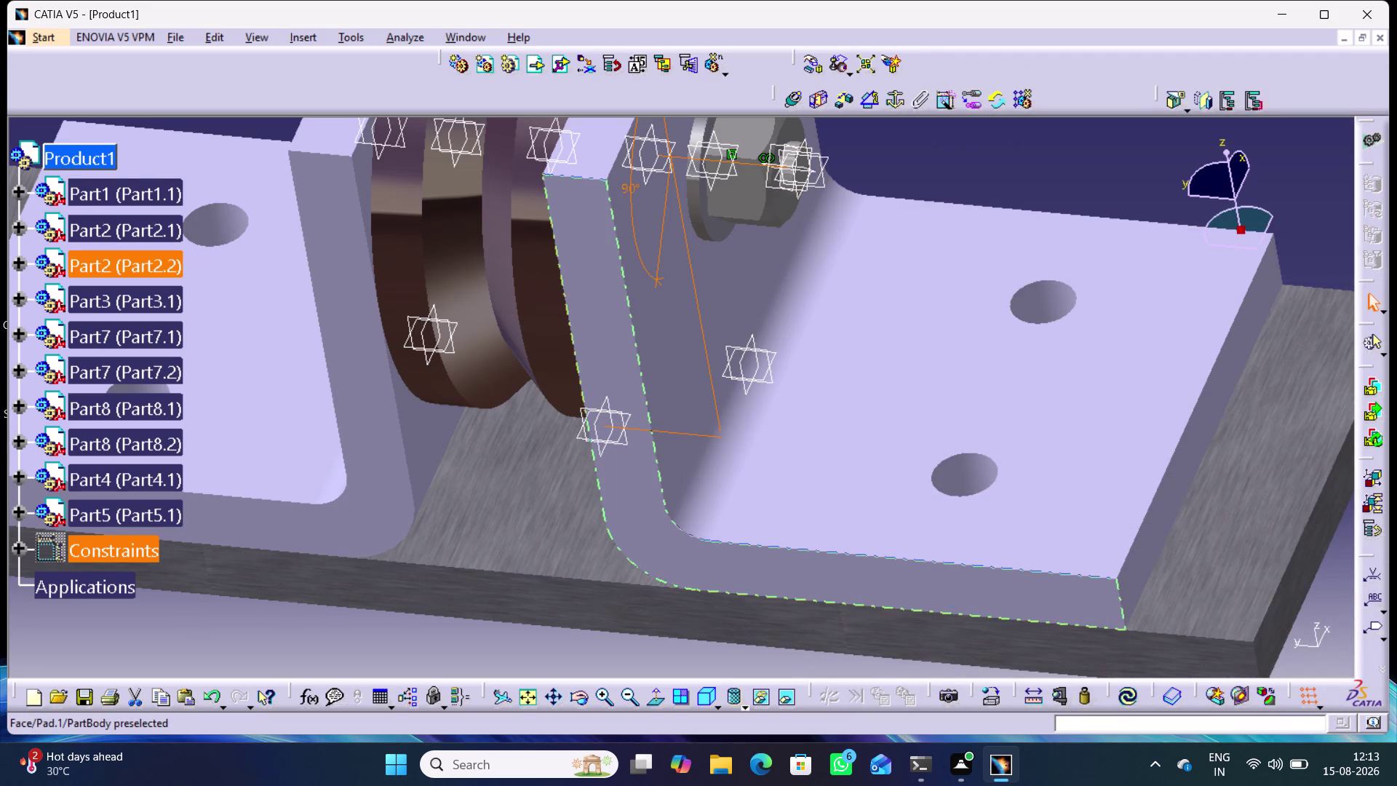
Delete the Angle.39 constraint.
click(951, 601)
right_click(687, 249)
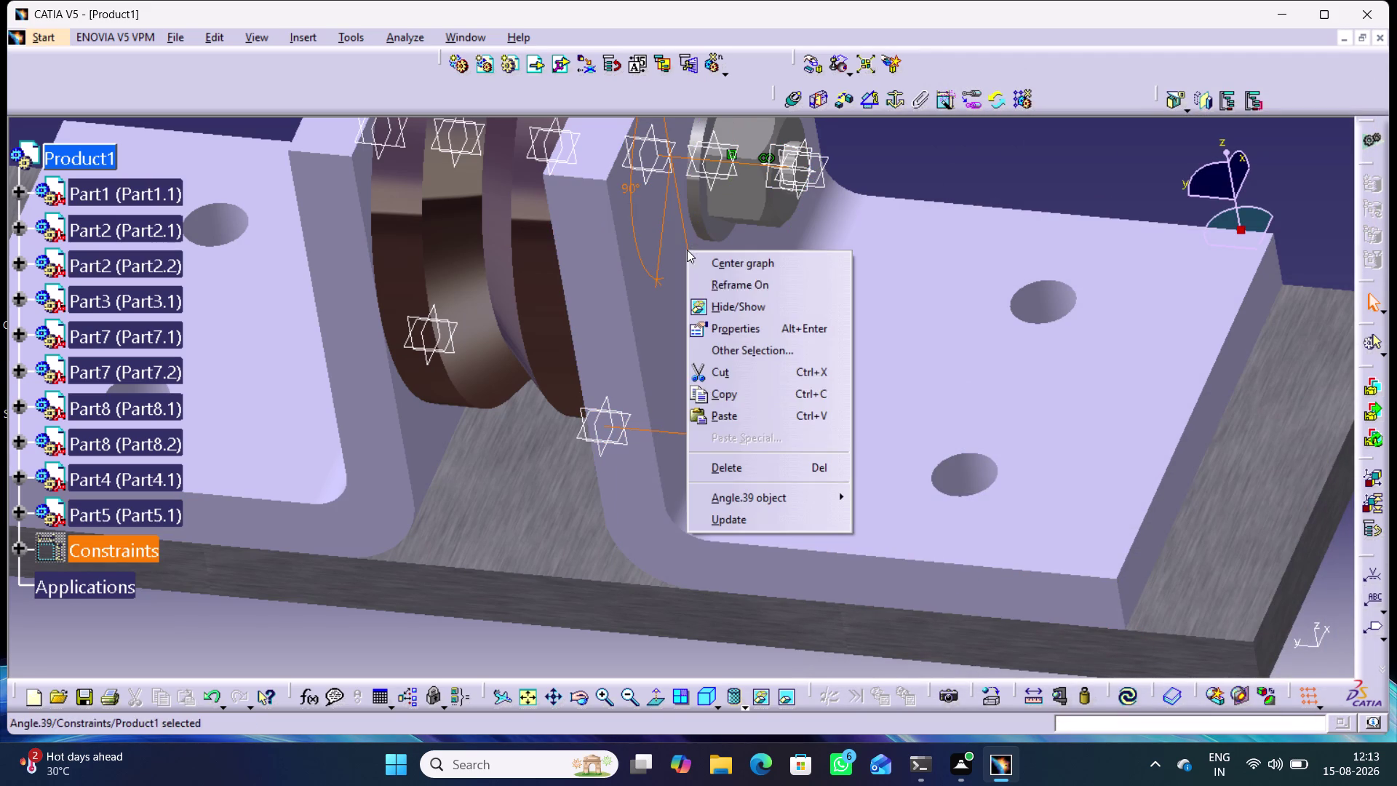
click(754, 475)
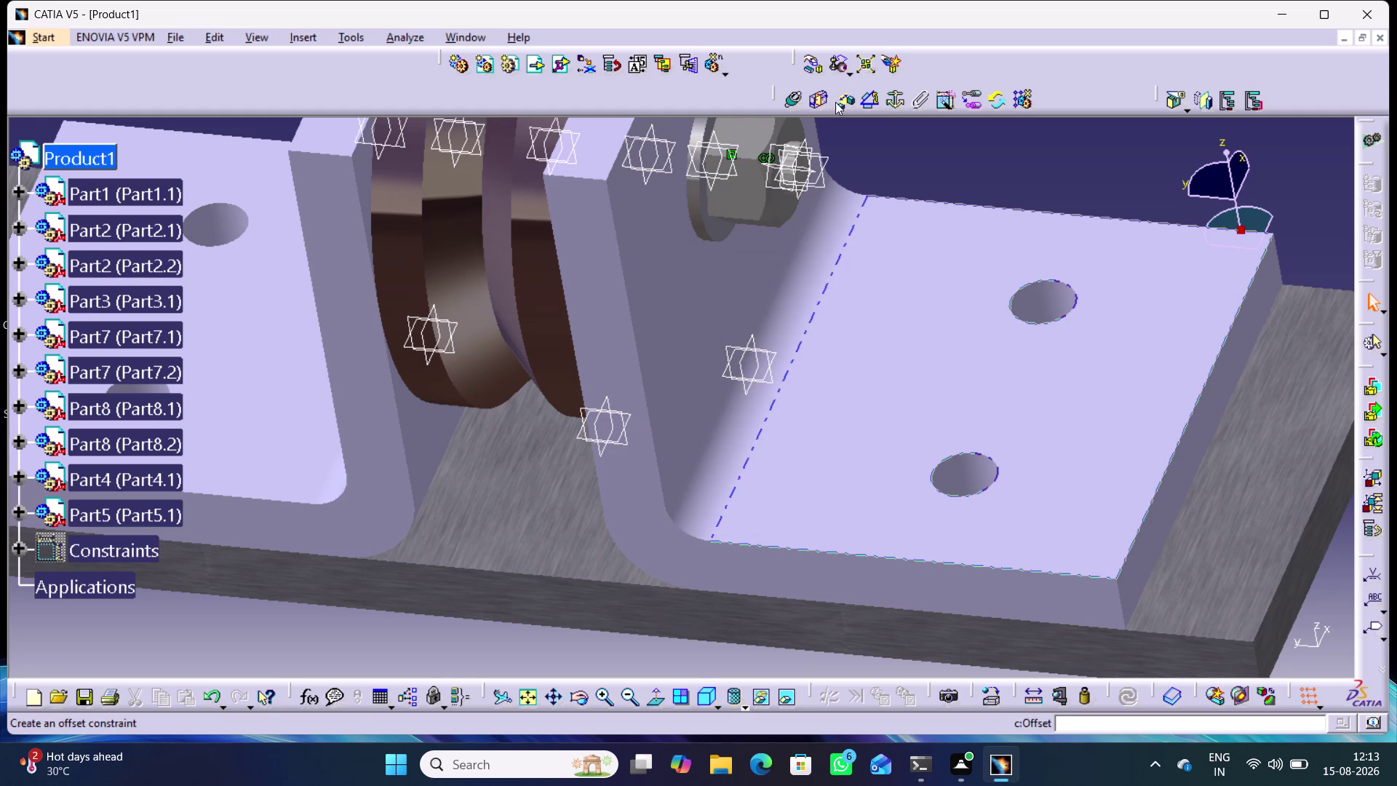
Pick the Part5 and Part1 faces for an angle constraint and try Sectors 2, 3, 4, then 1.
click(867, 98)
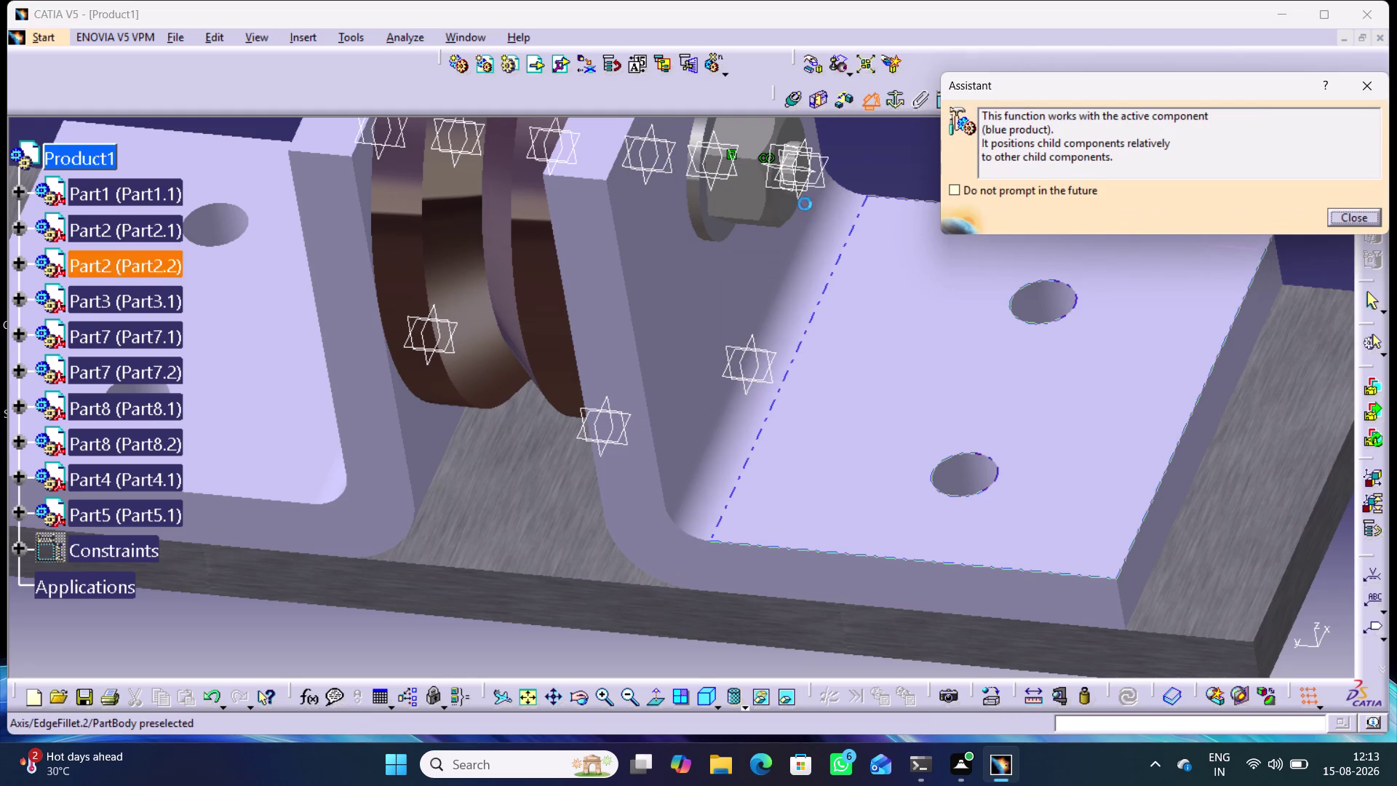
click(765, 186)
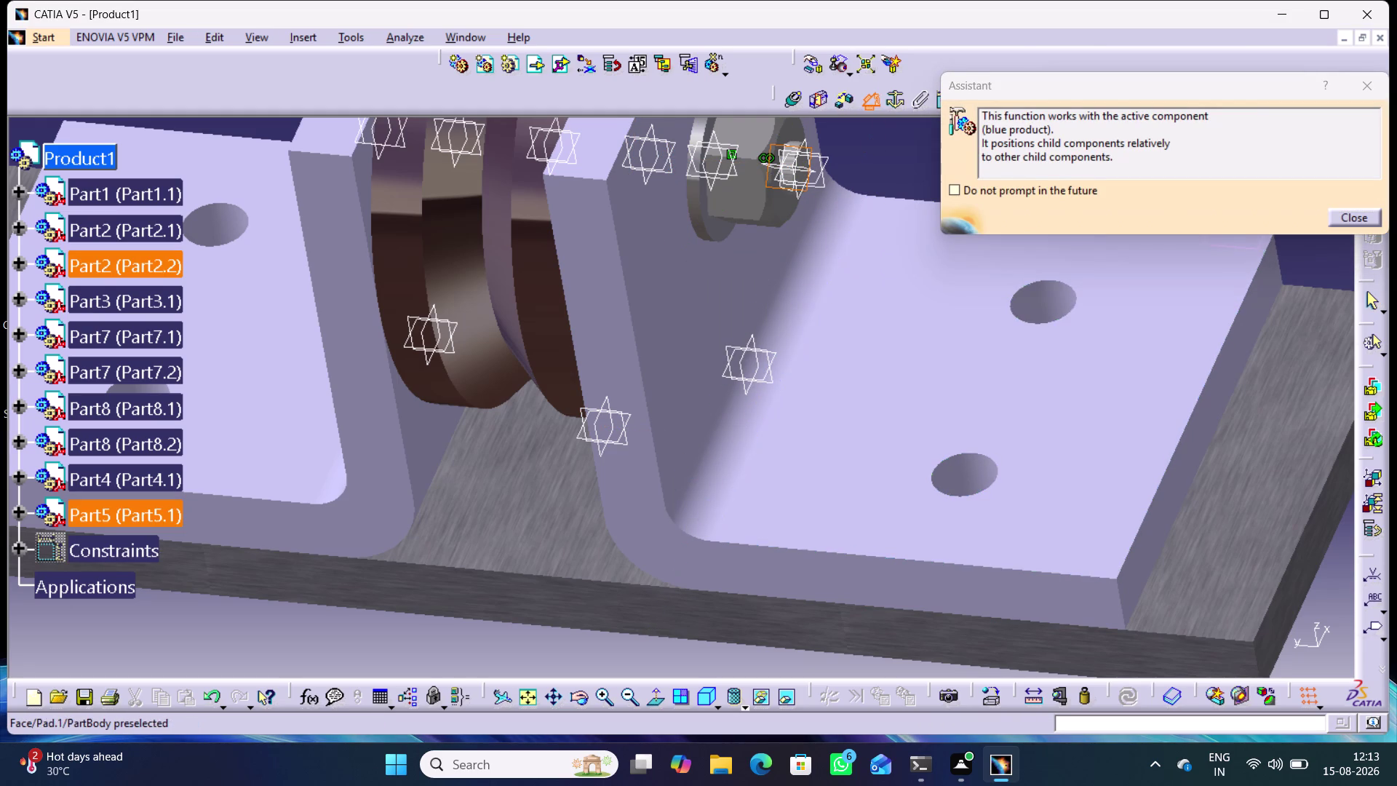
click(627, 438)
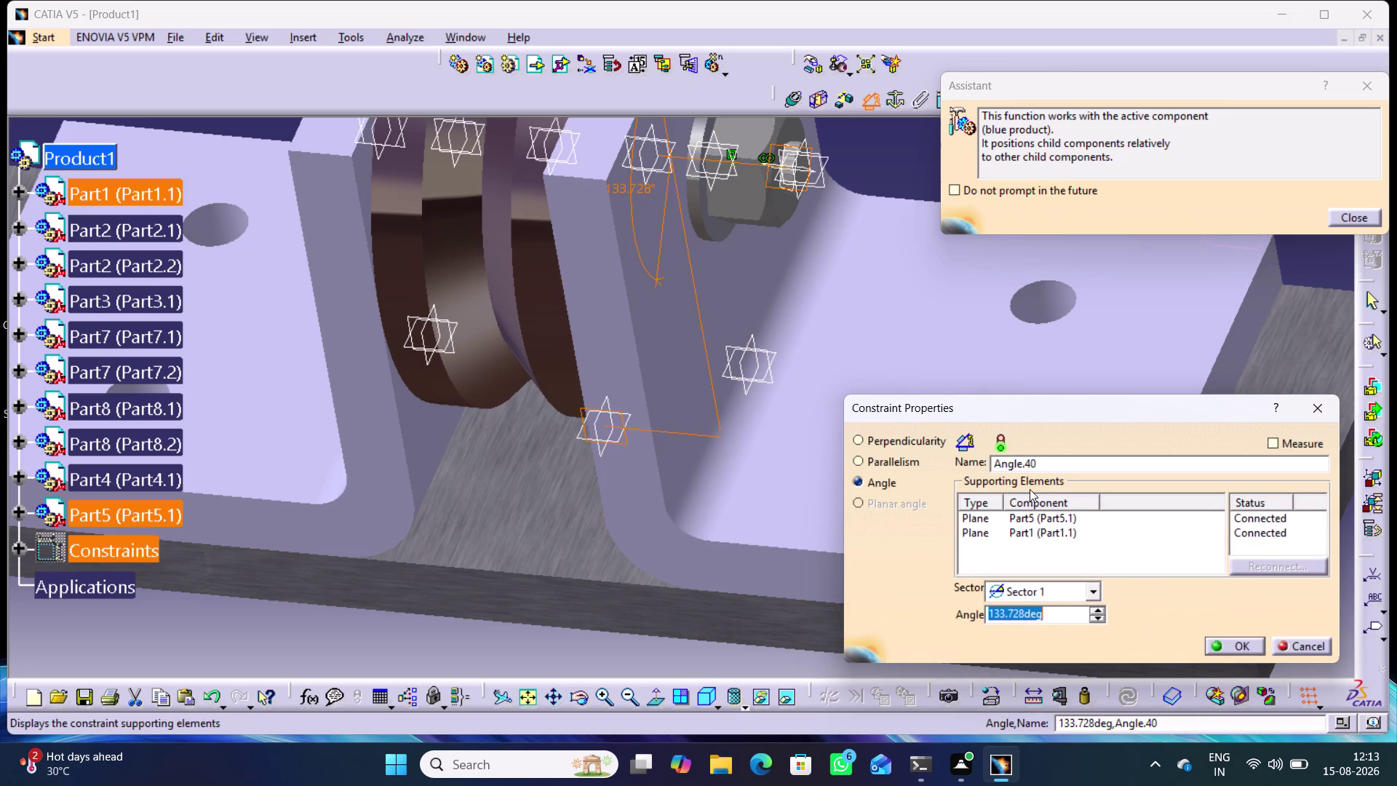
click(805, 594)
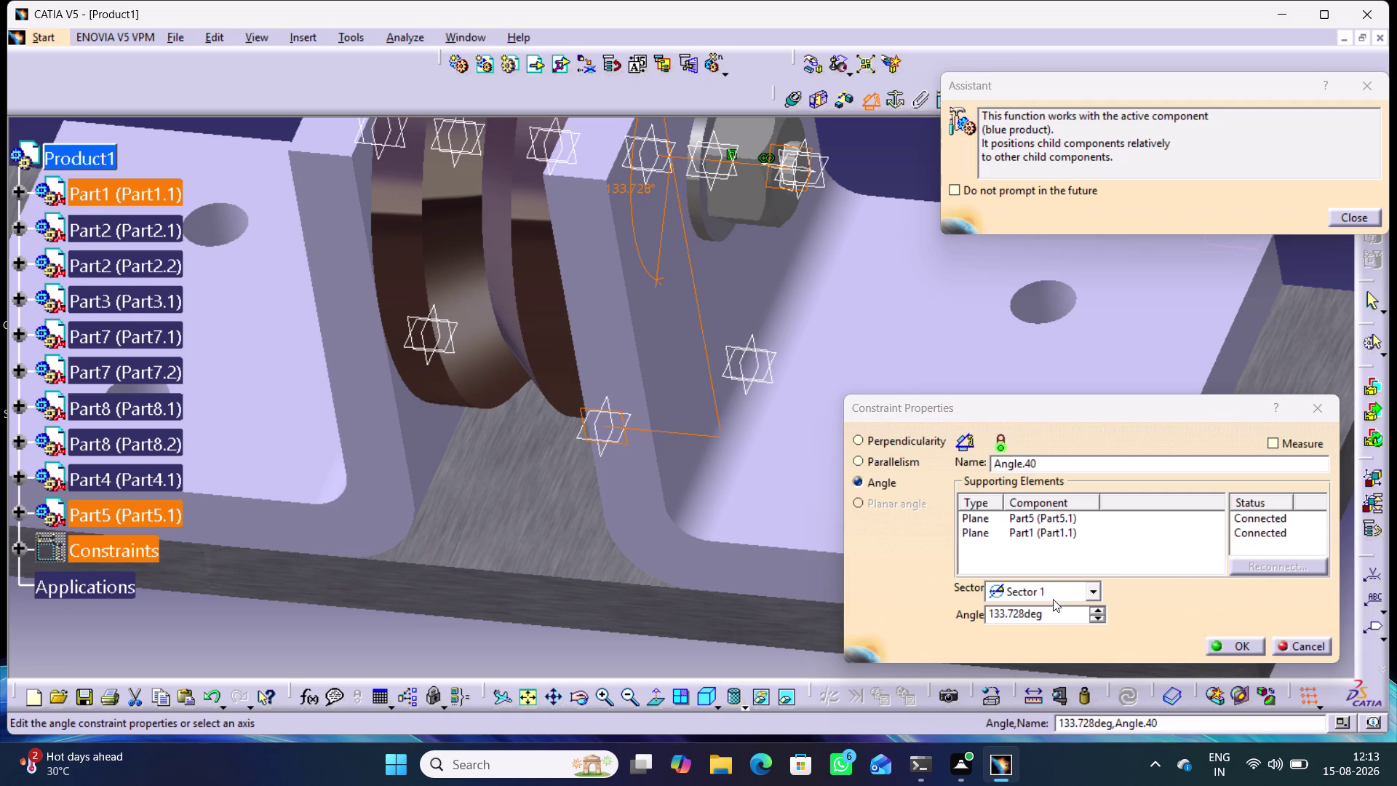
click(1091, 593)
click(1041, 628)
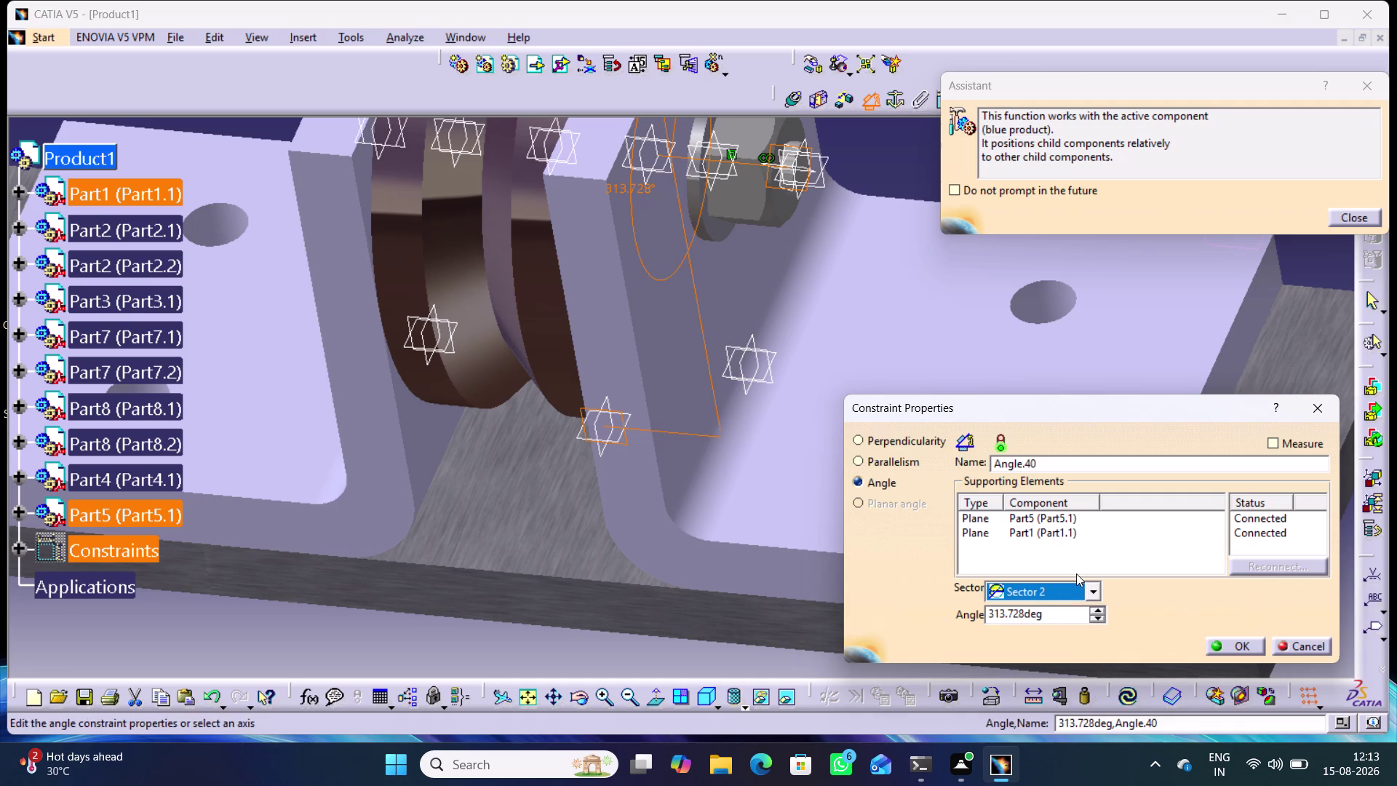
click(1094, 592)
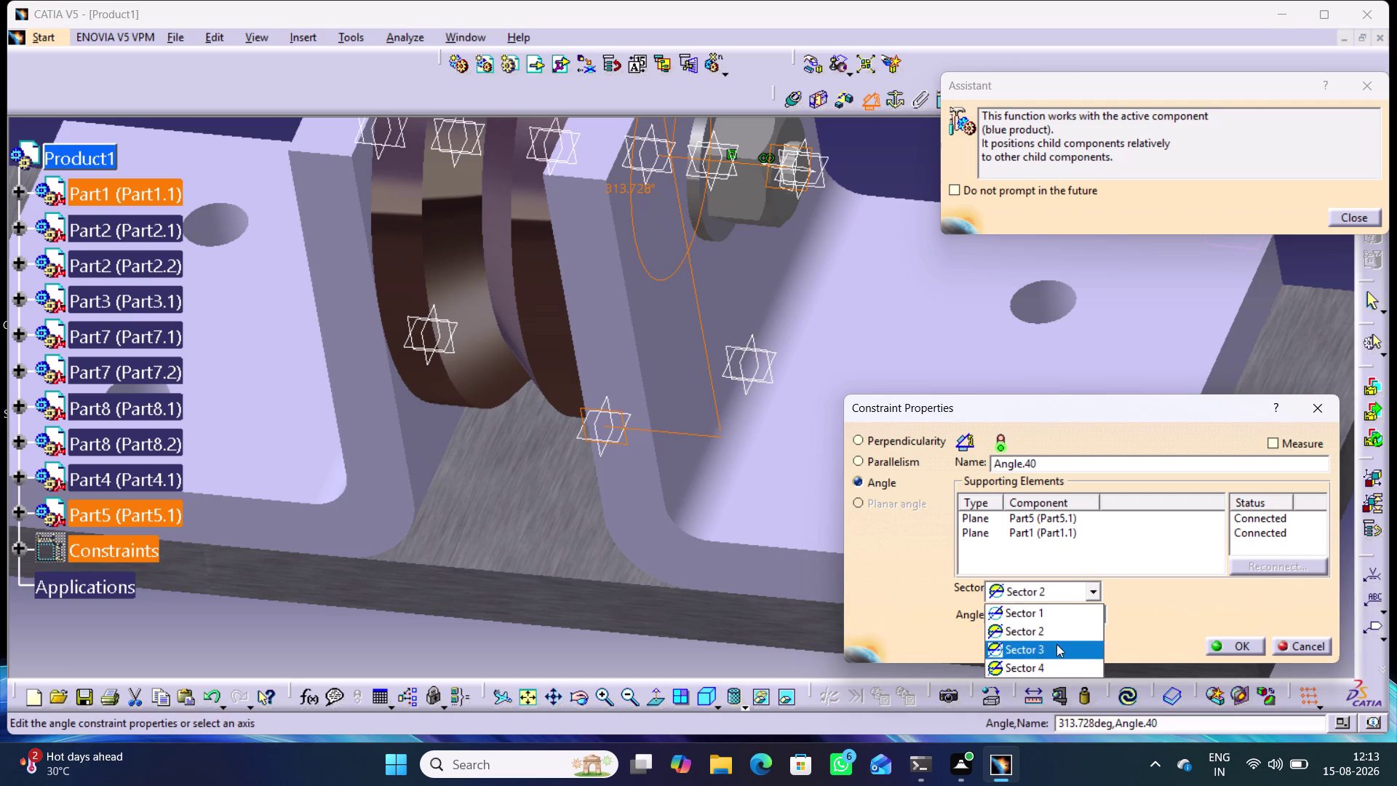
click(1056, 644)
click(1094, 583)
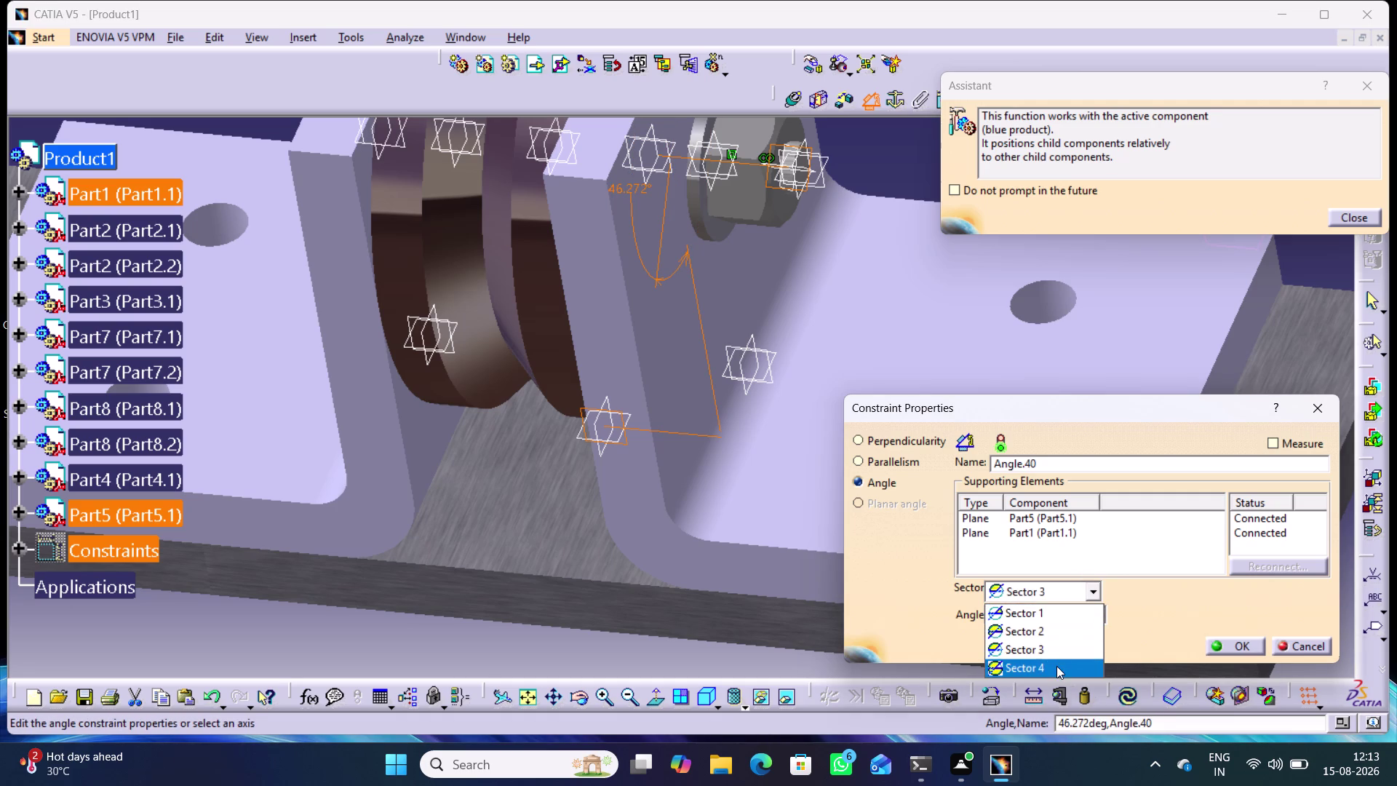
click(1056, 666)
click(1091, 586)
click(1058, 615)
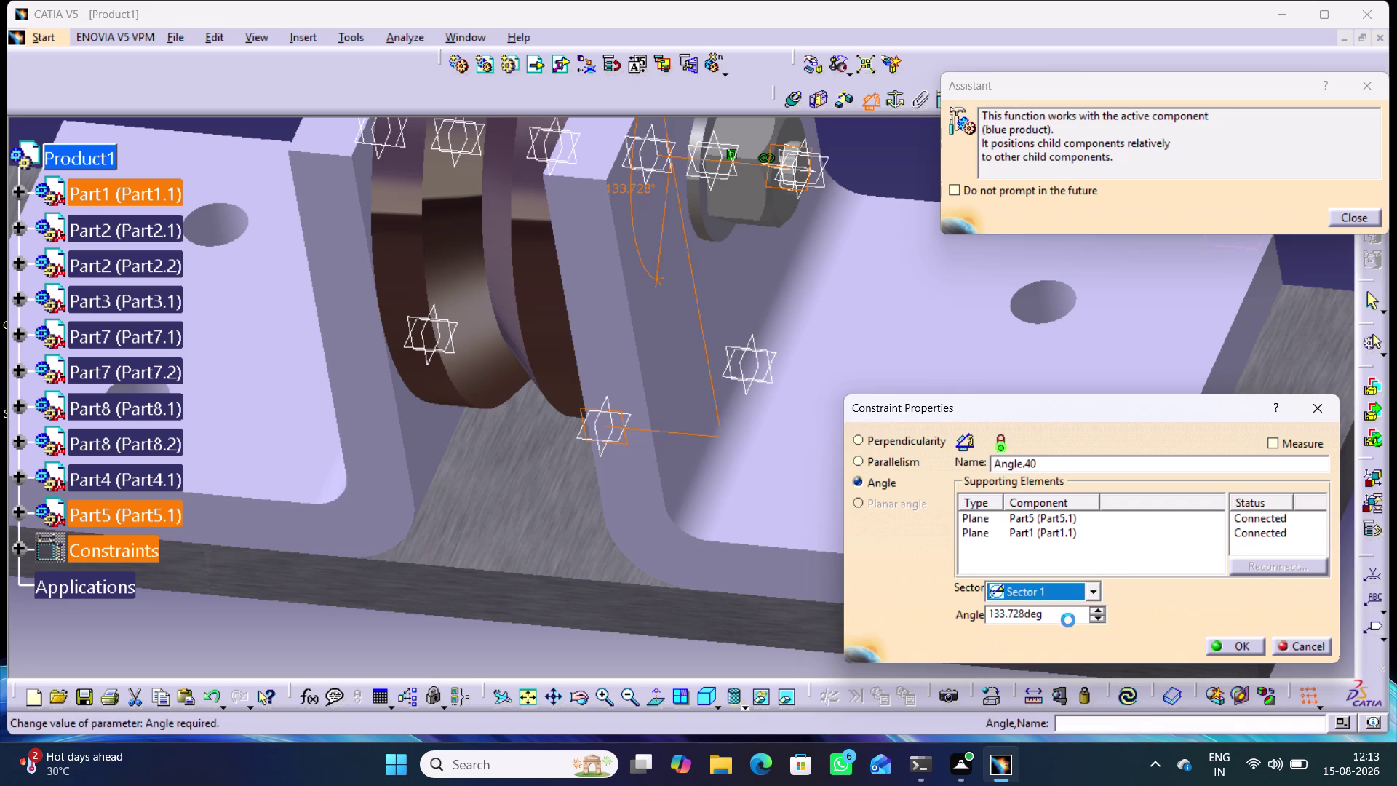
Set the angle to 0 degrees and confirm Angle.40.
drag(1057, 615, 981, 615)
key(0)
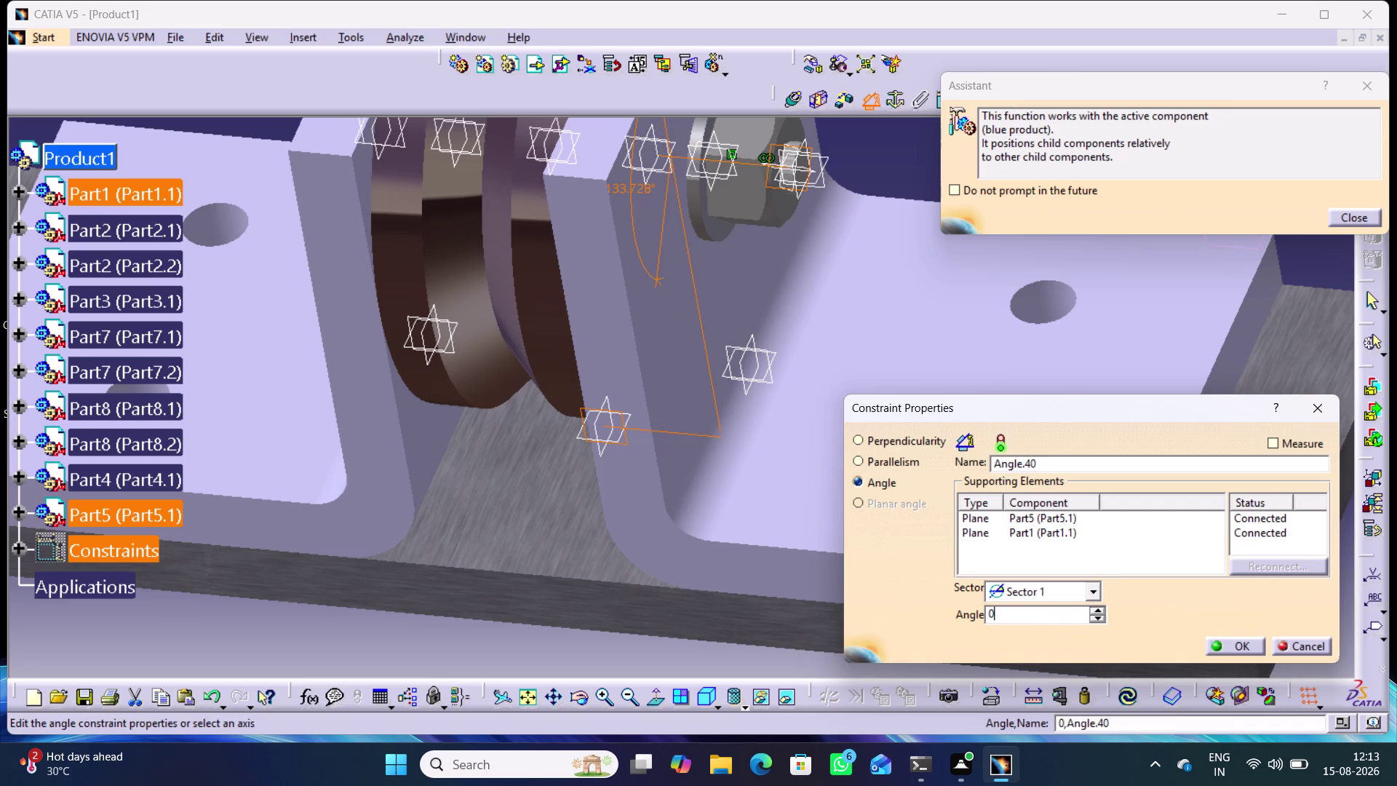
click(757, 514)
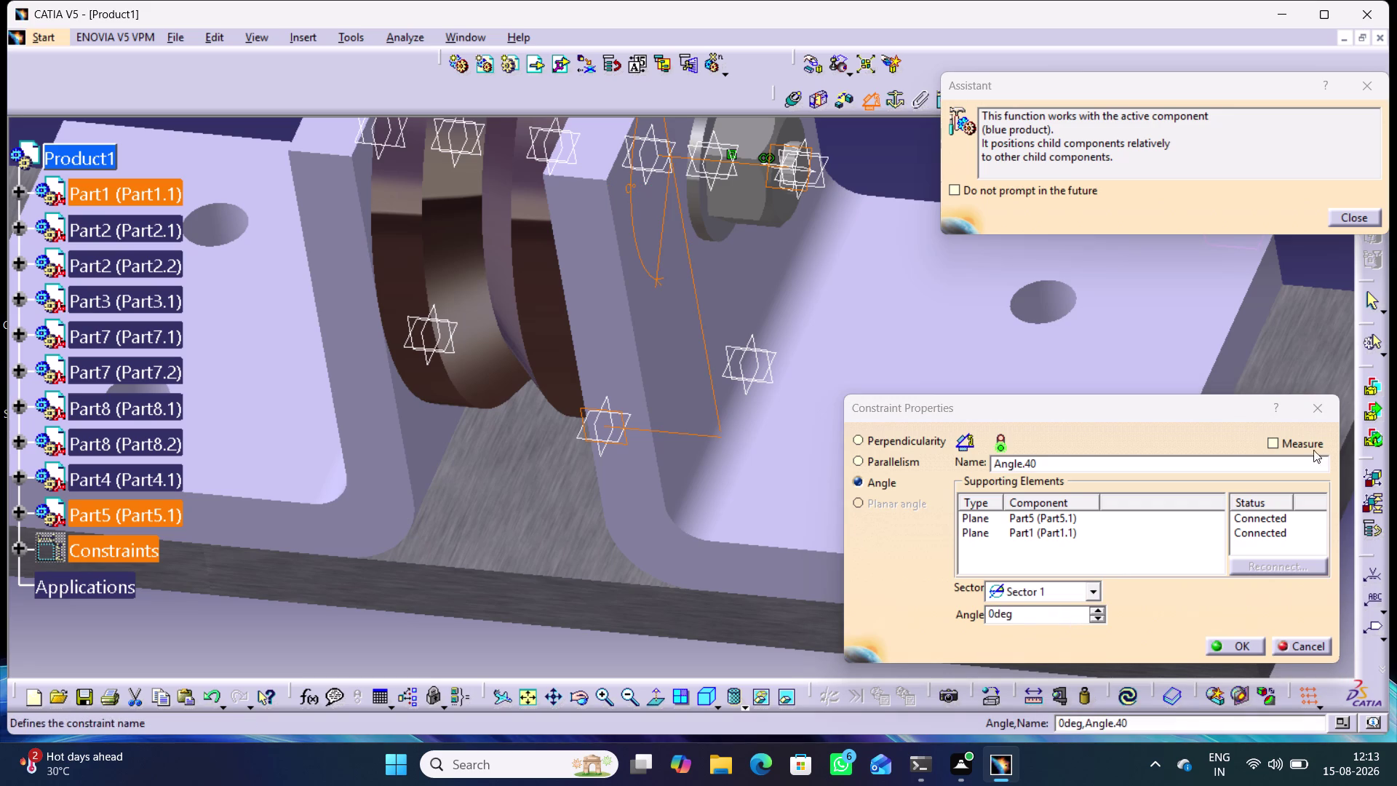
click(1319, 400)
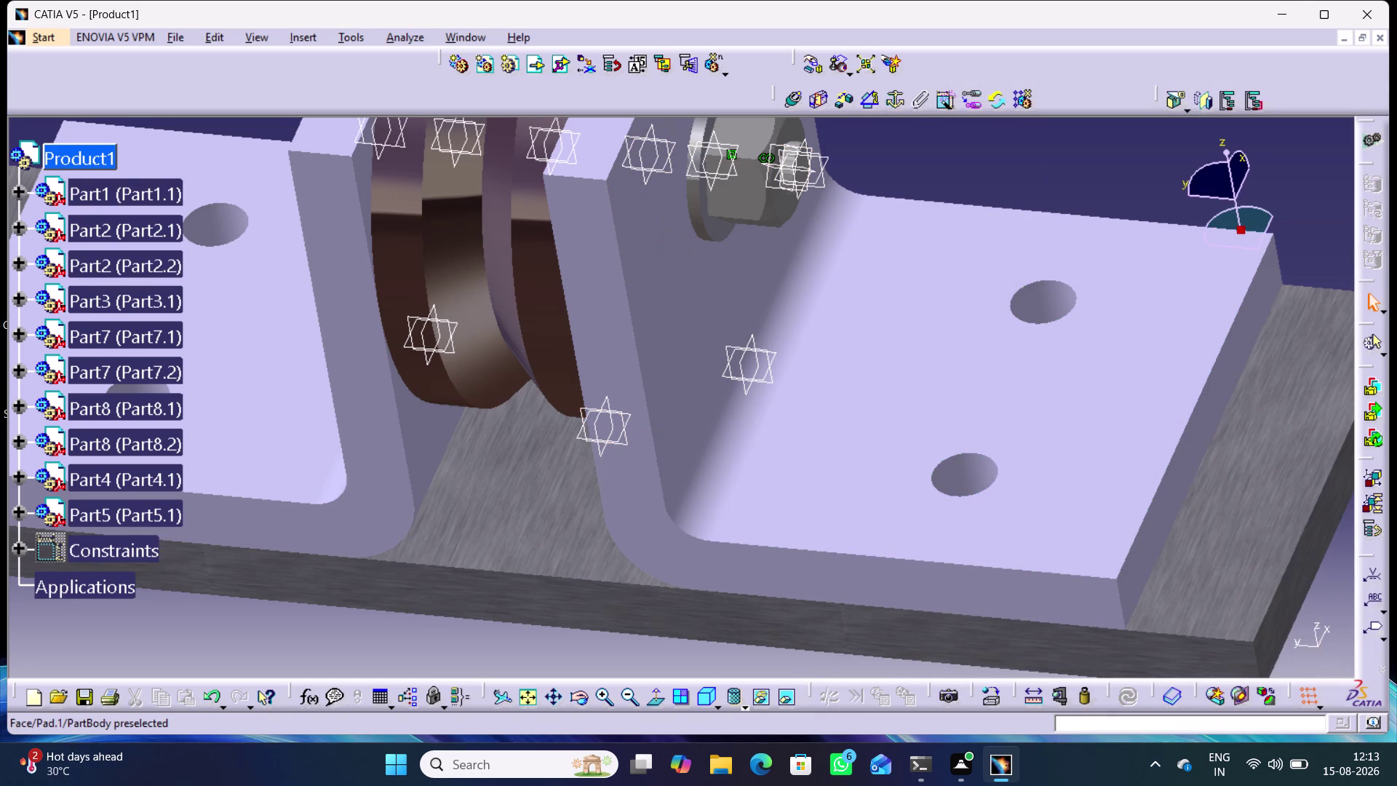
Attempt a Part8.2–Part1.1 angle constraint, cancel it, and expand the constraints list.
click(875, 101)
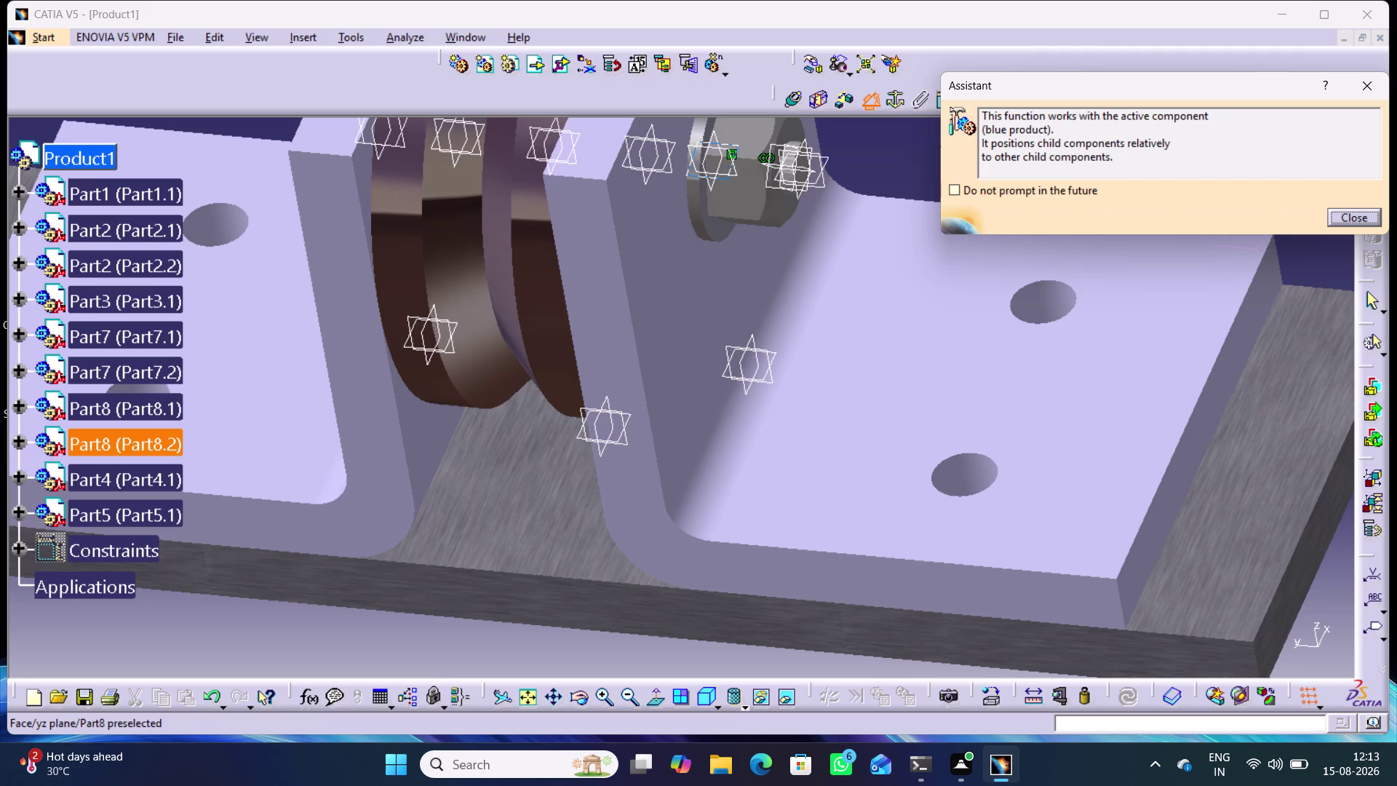
click(688, 173)
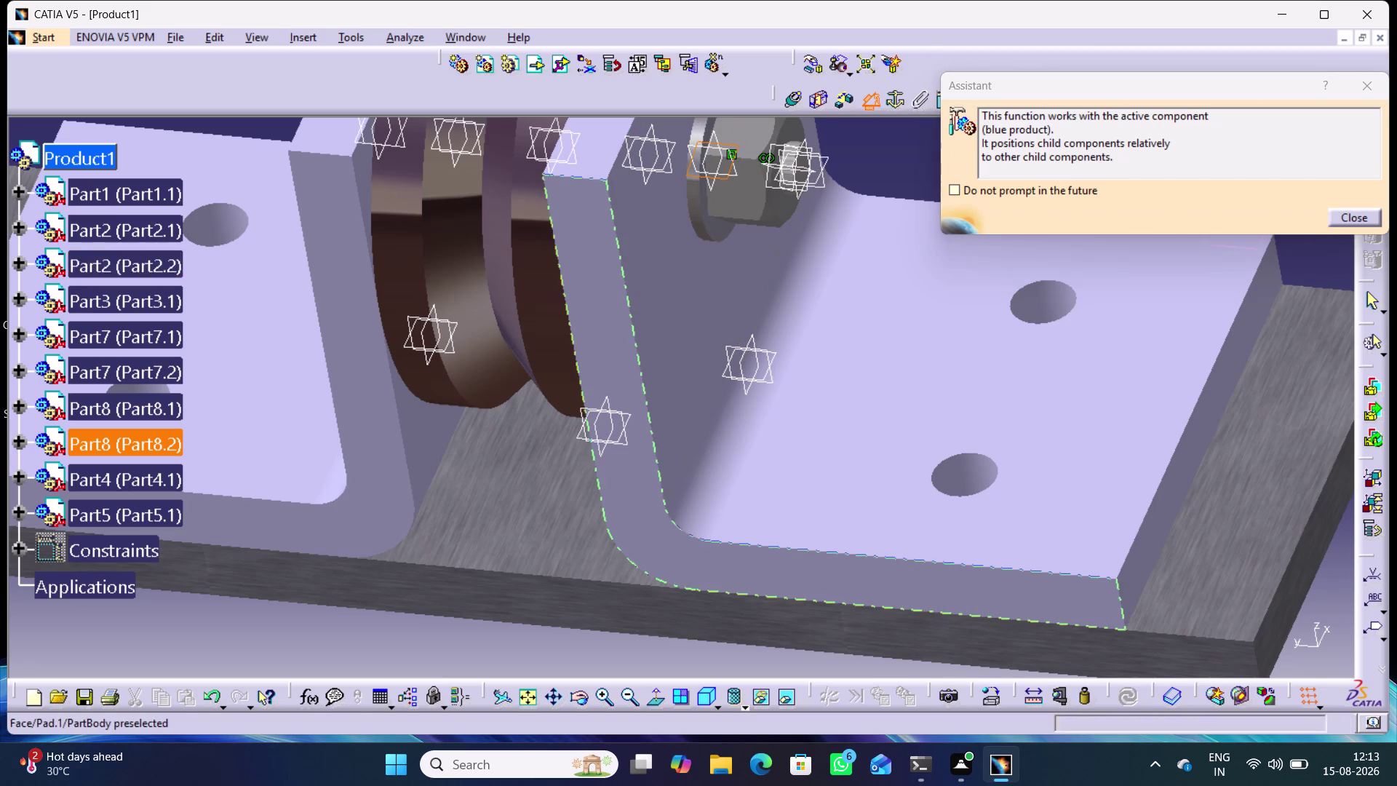
click(631, 414)
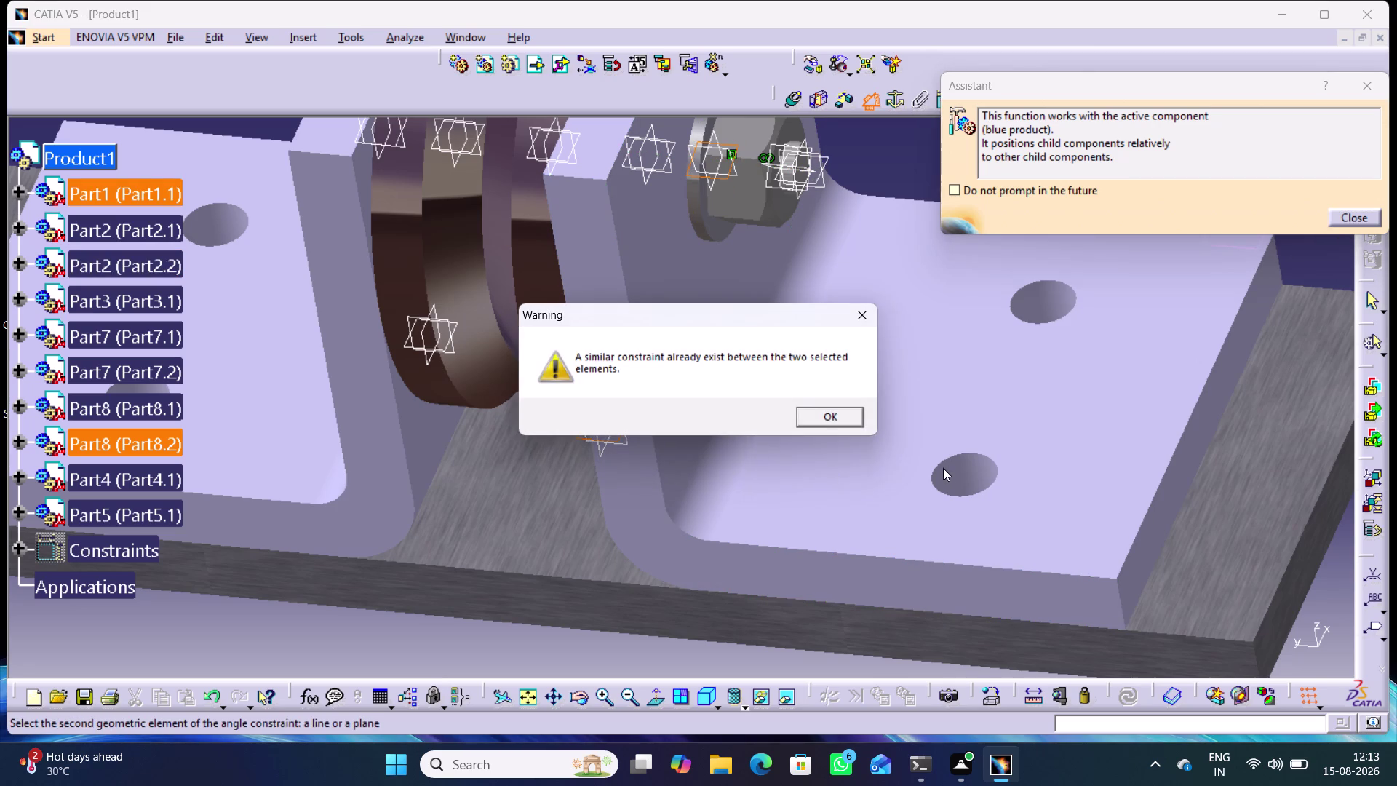
click(851, 314)
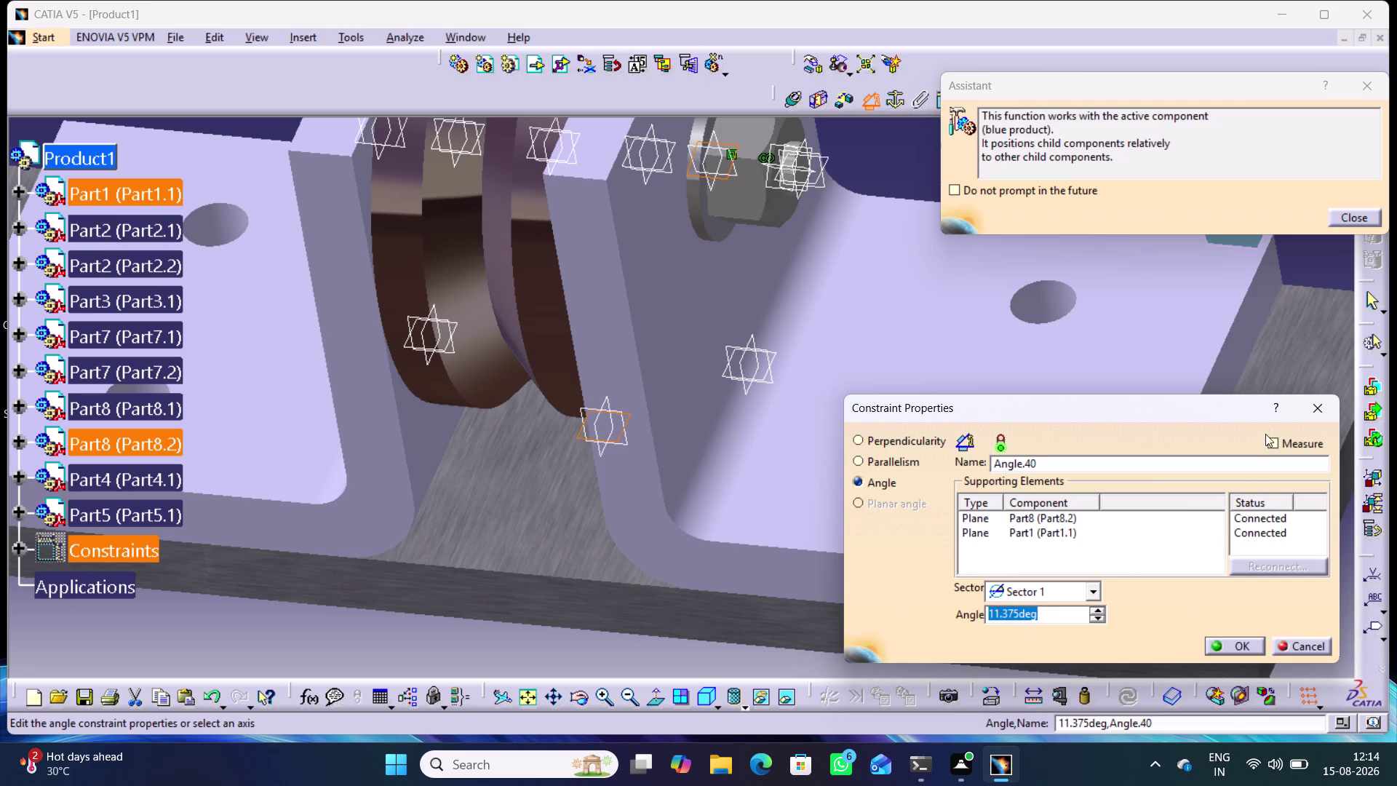
click(1312, 417)
click(525, 638)
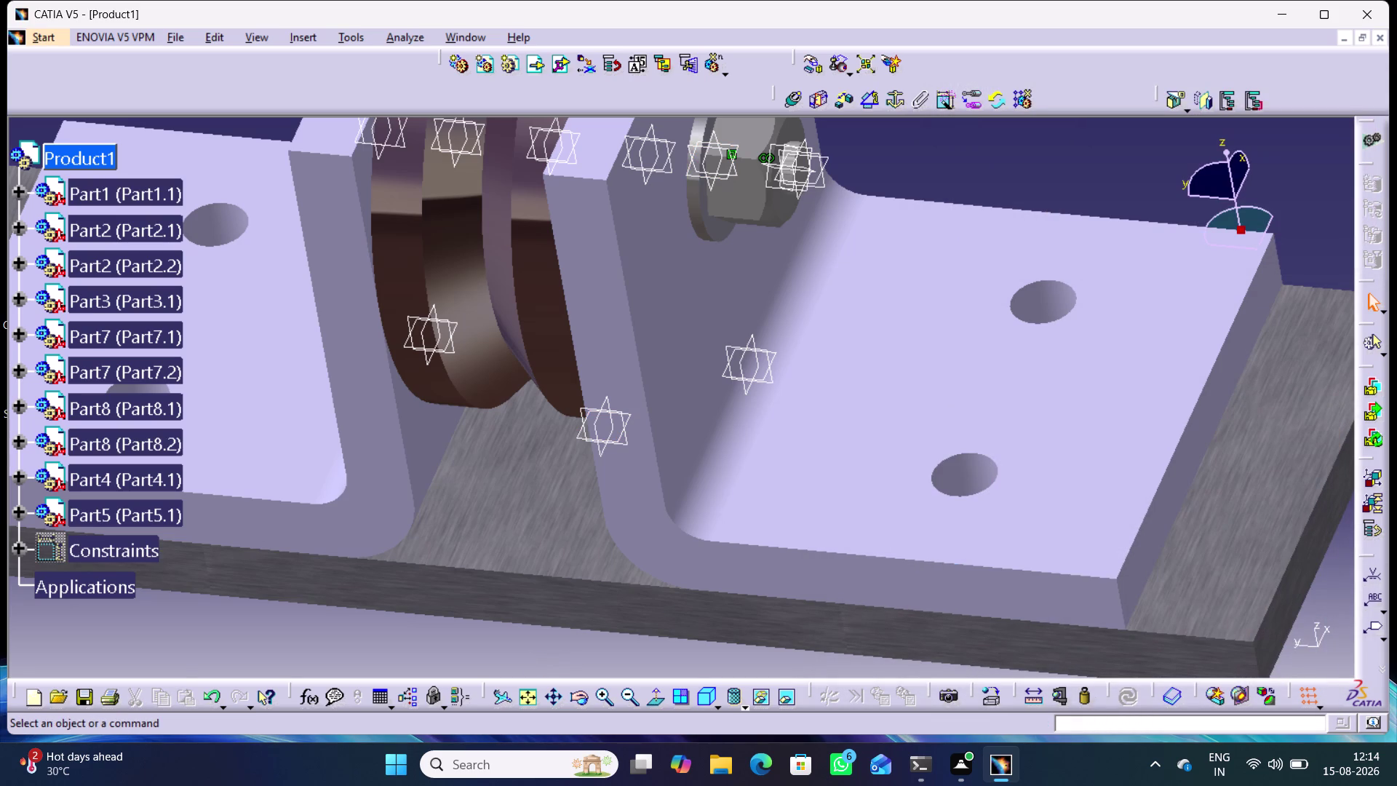
click(23, 549)
Scroll through the constraints list, collapse it, and start a new angle constraint.
scroll(down, 3)
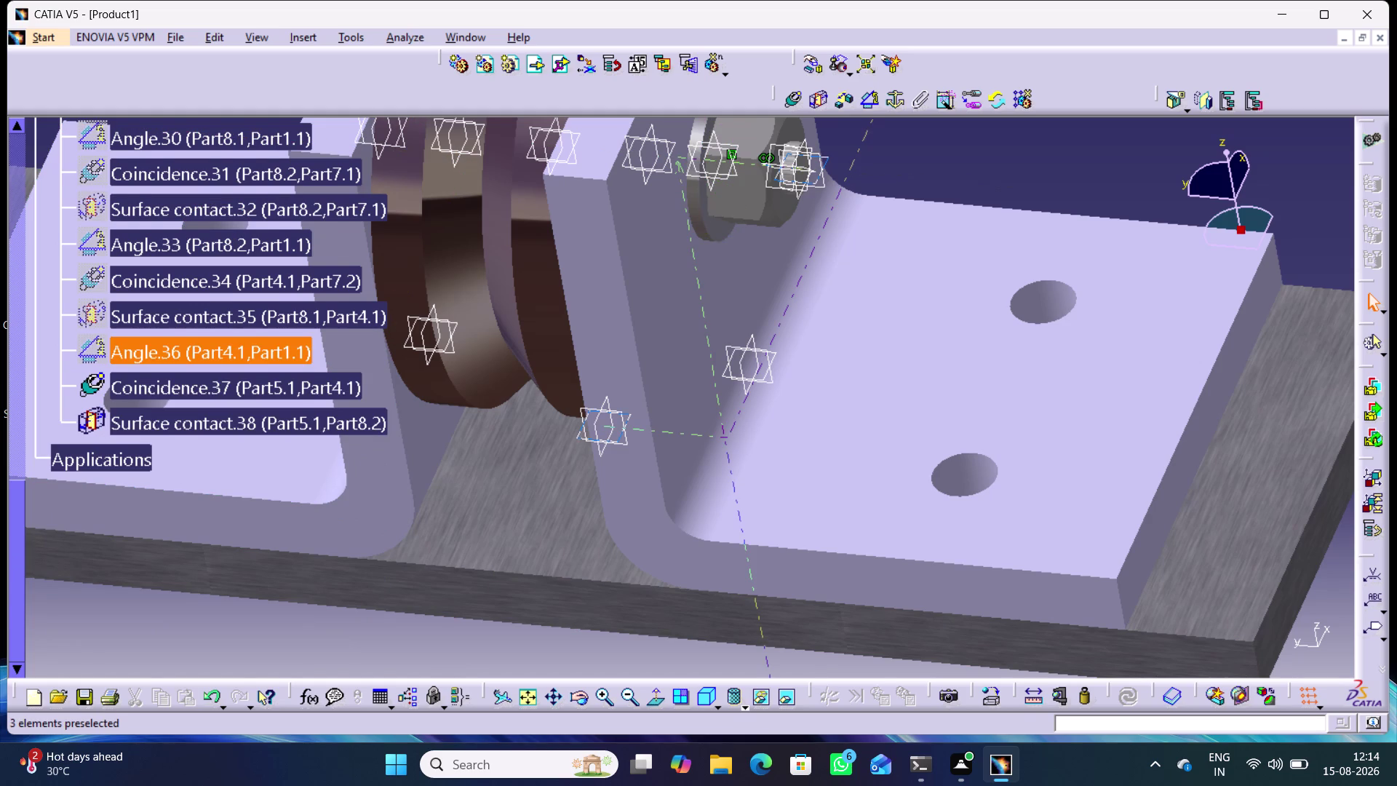
scroll(up, 3)
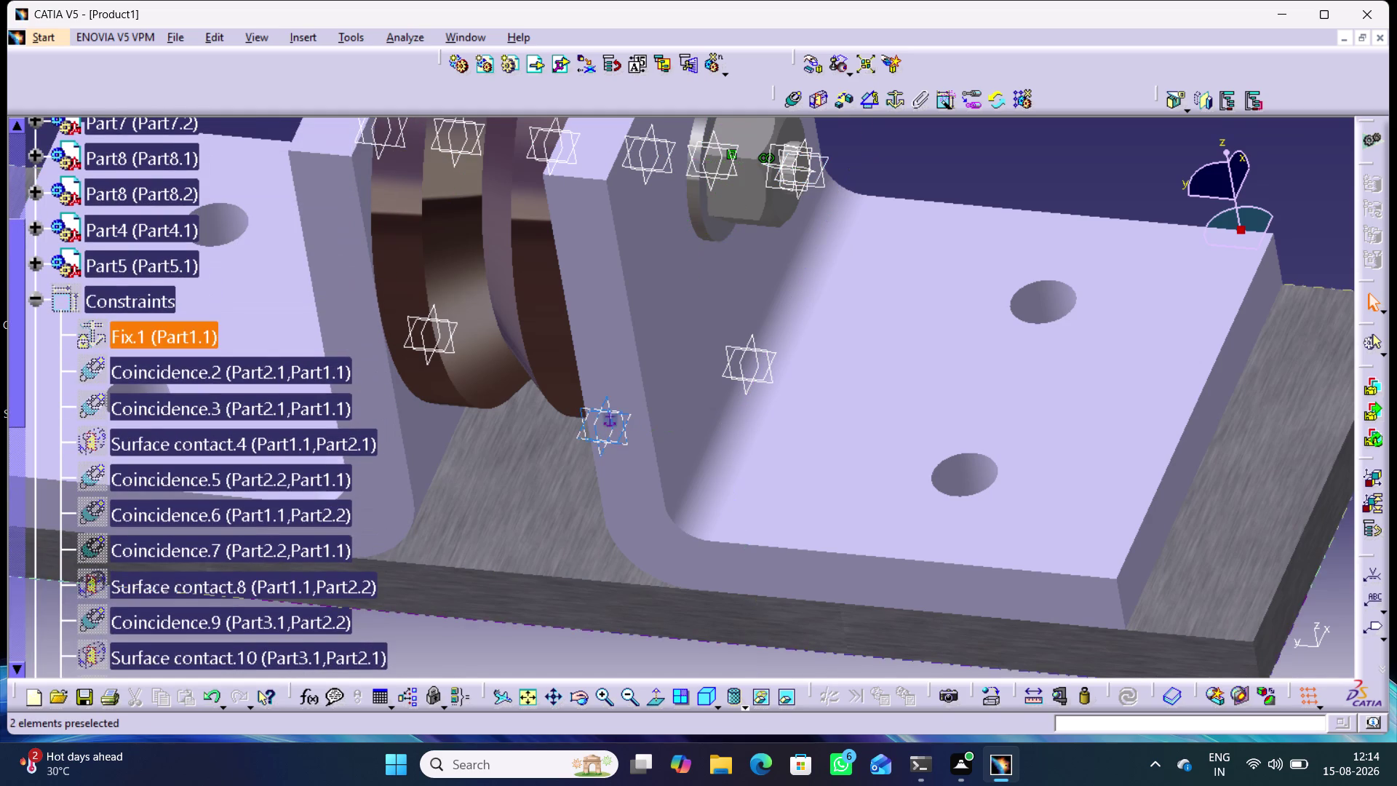
click(41, 299)
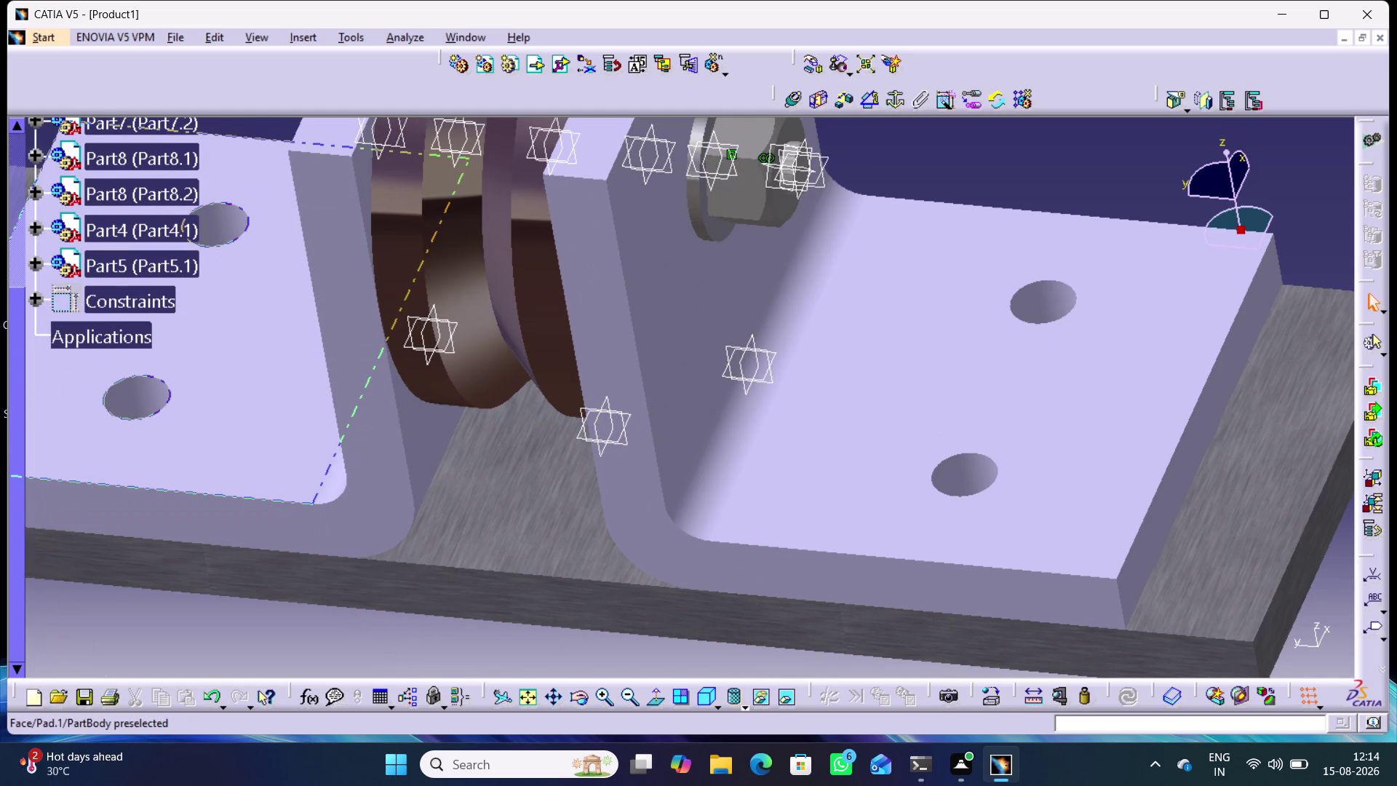
scroll(up, 3)
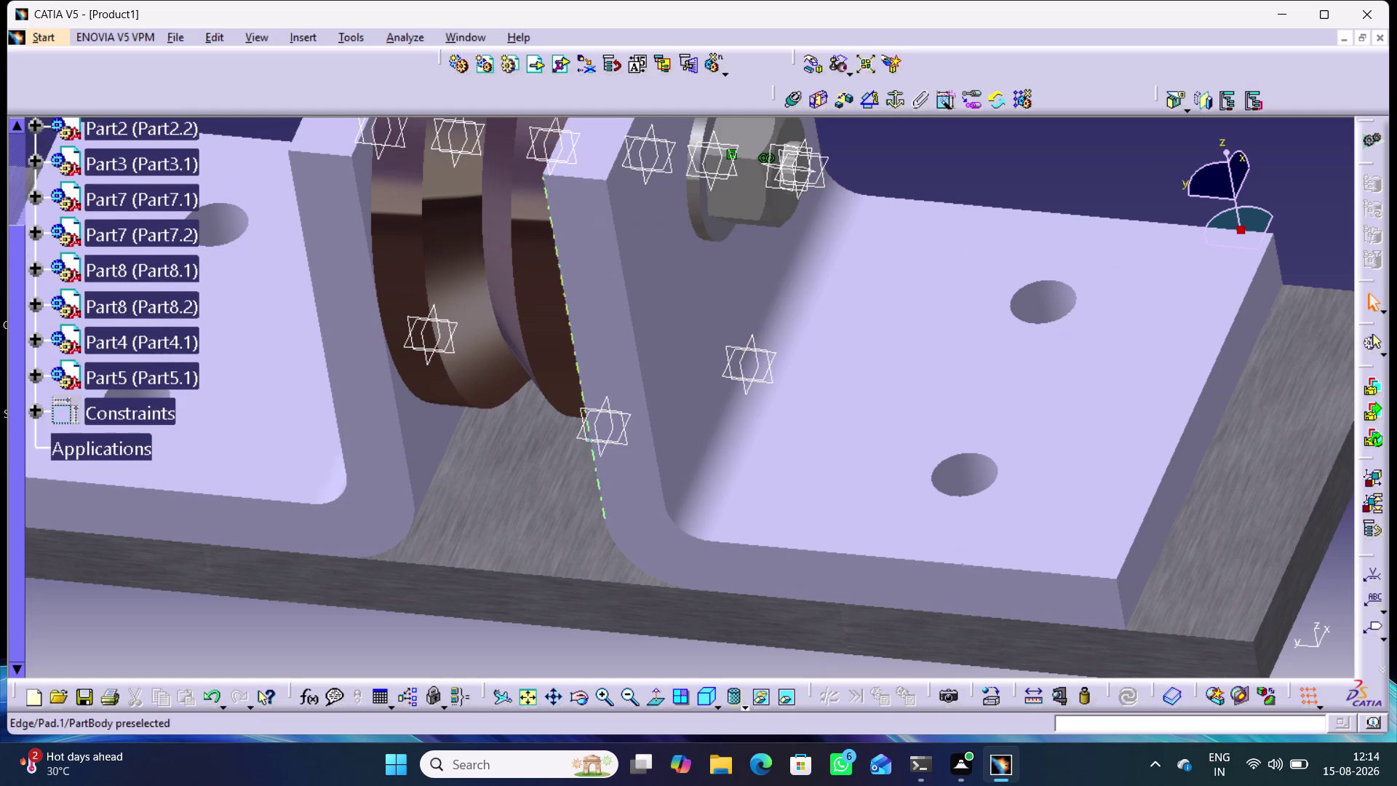
click(867, 99)
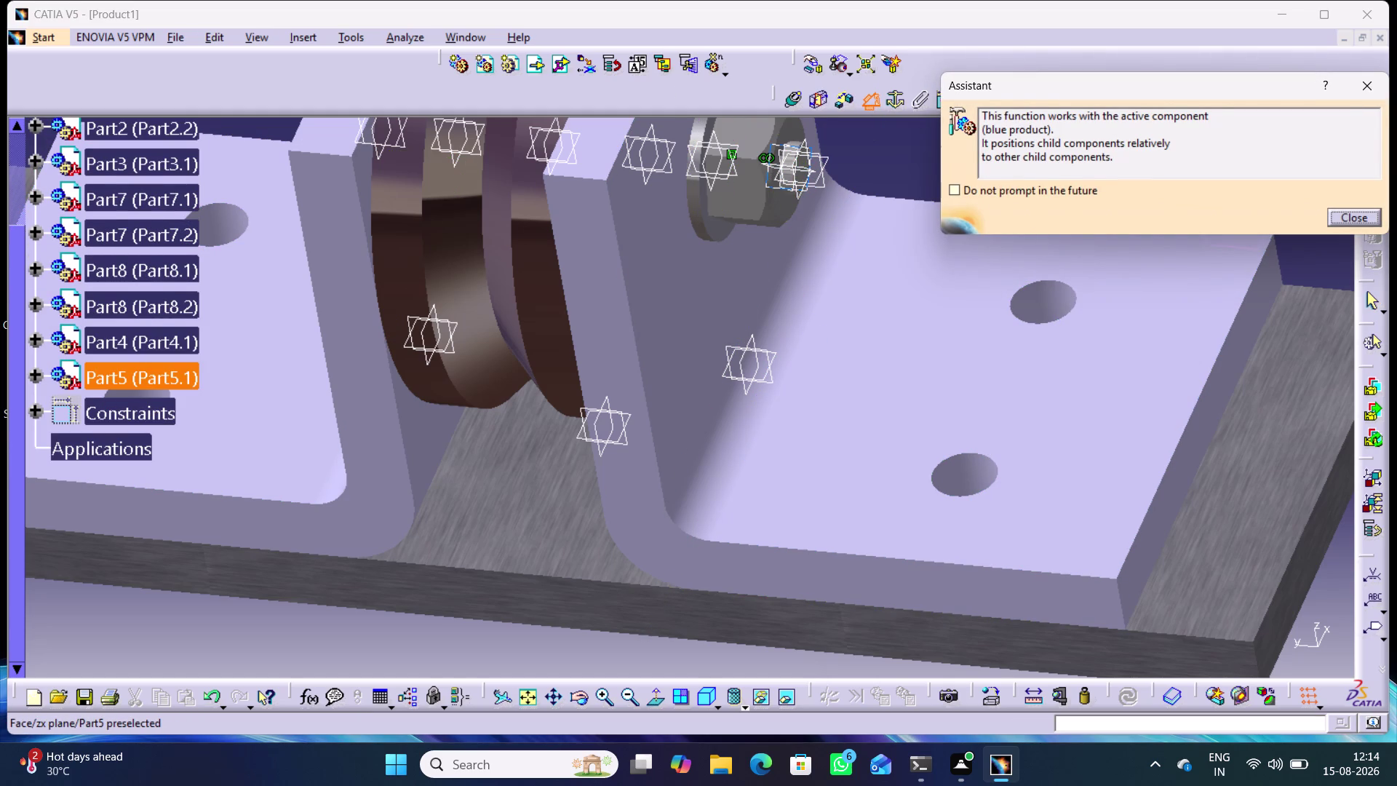
Try the angle sectors for a Part5–Part2.2 angle constraint, then cancel it.
click(797, 165)
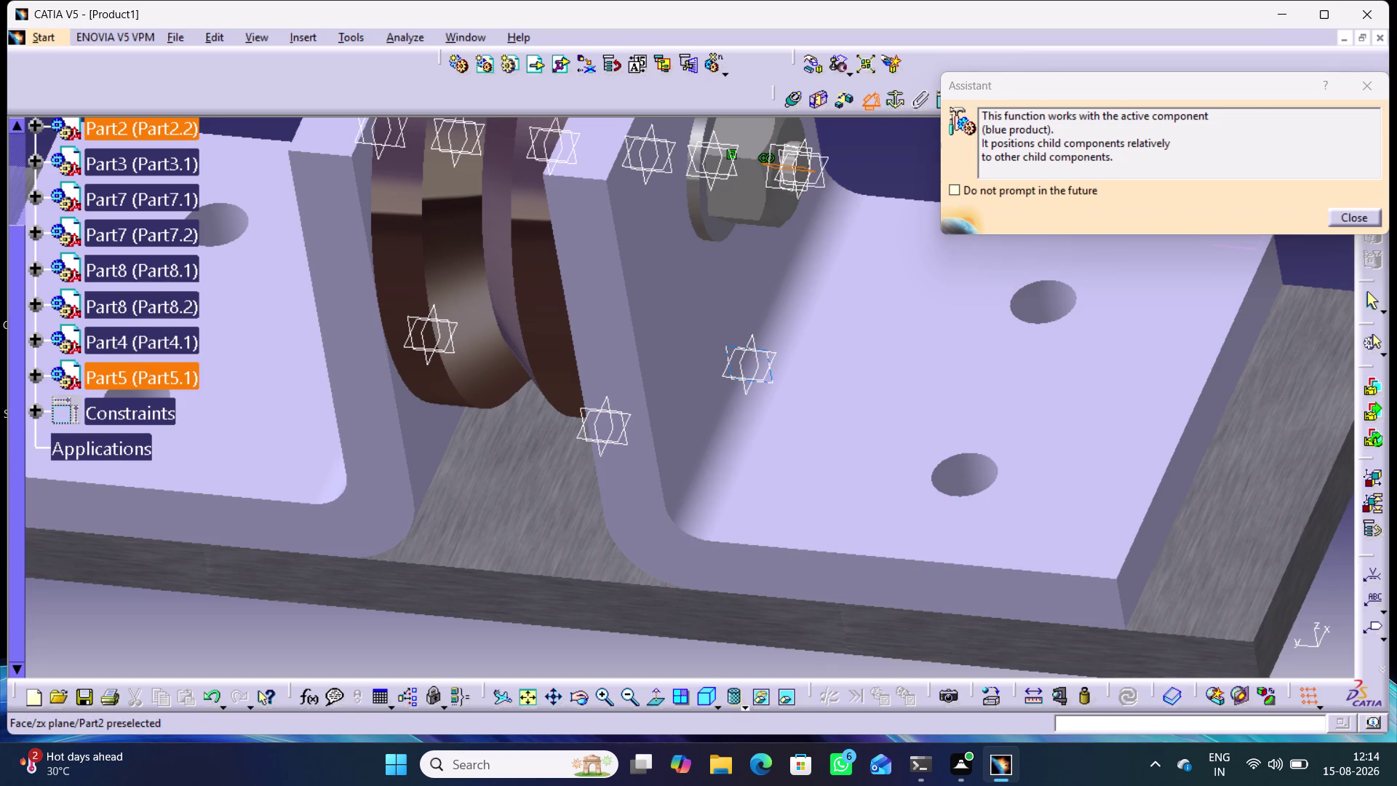
click(772, 378)
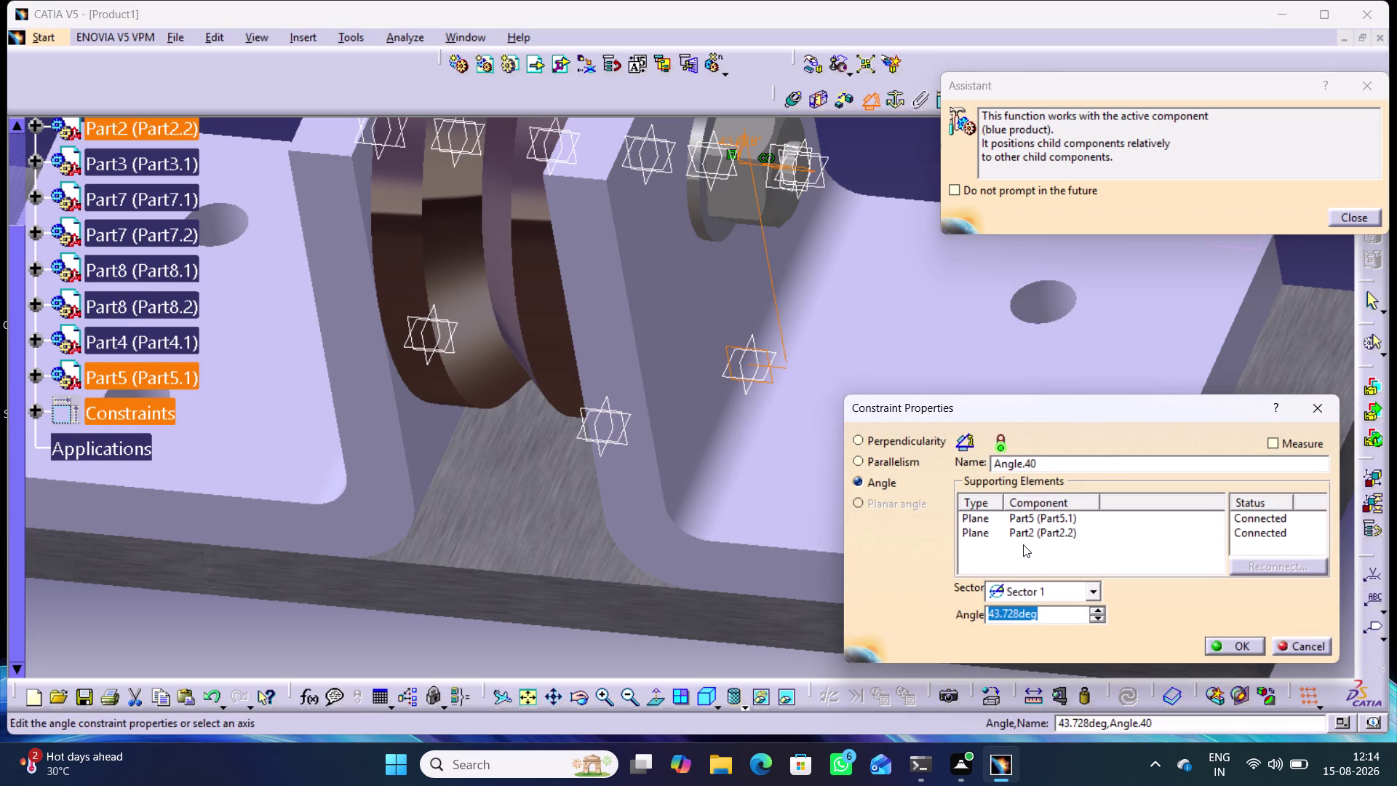
click(1092, 593)
click(1050, 624)
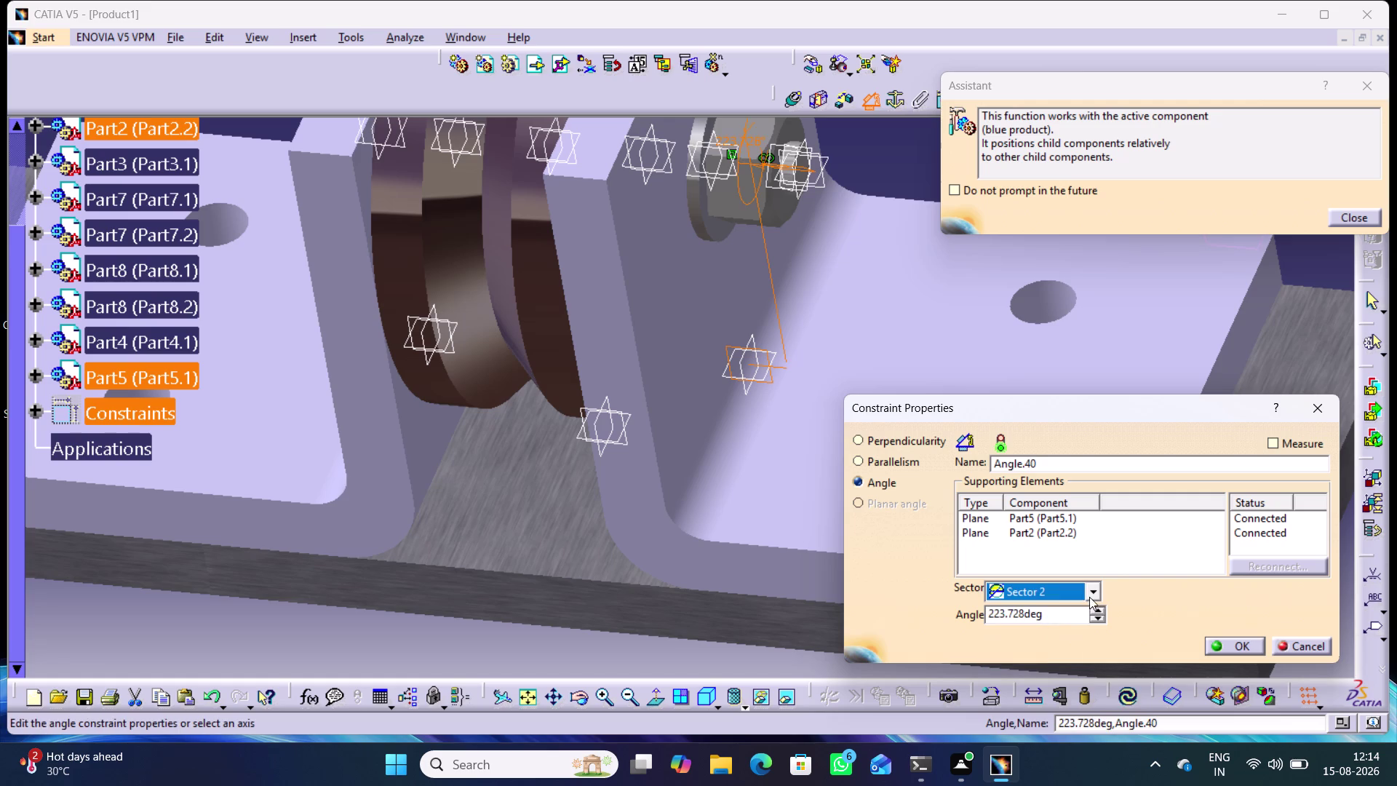
click(1092, 593)
click(1061, 642)
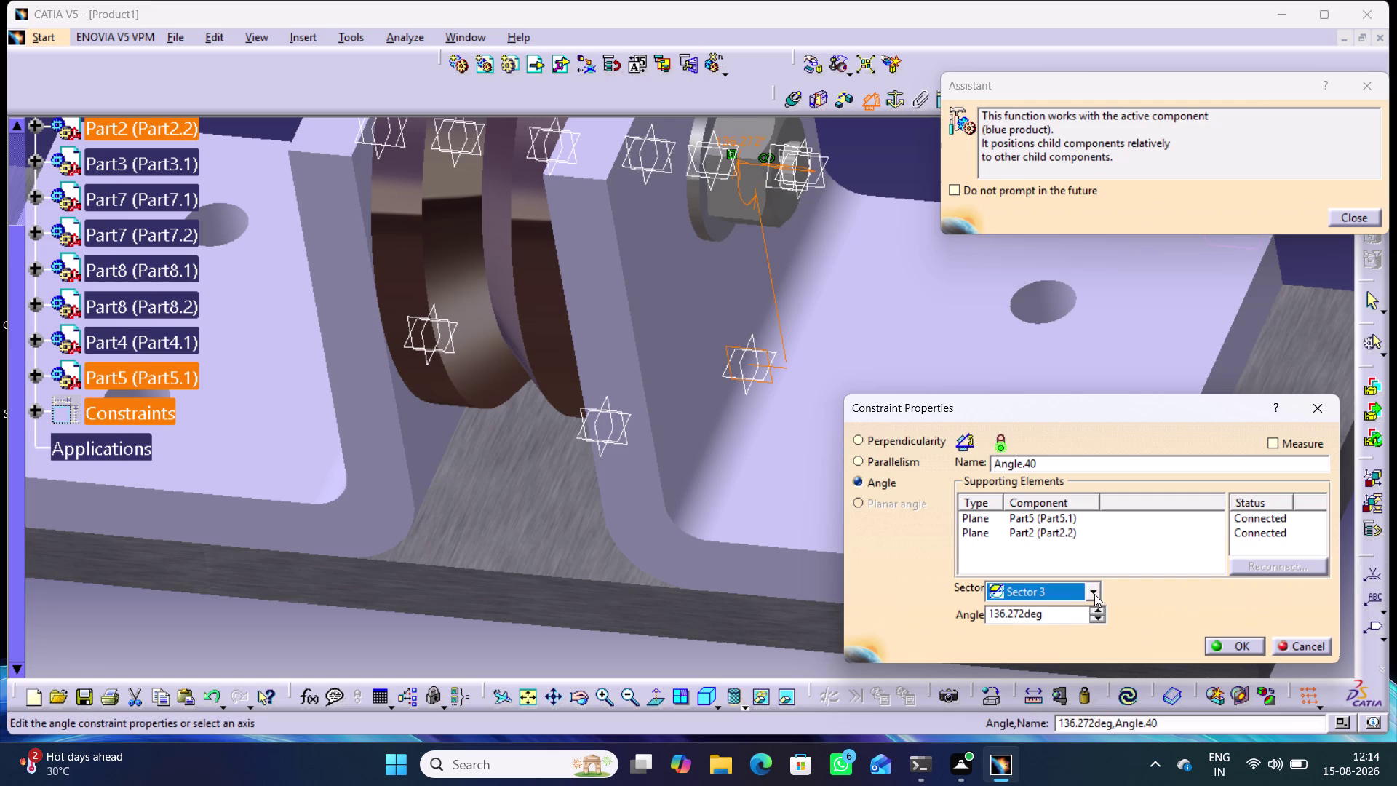
click(1095, 594)
click(1061, 668)
click(1089, 590)
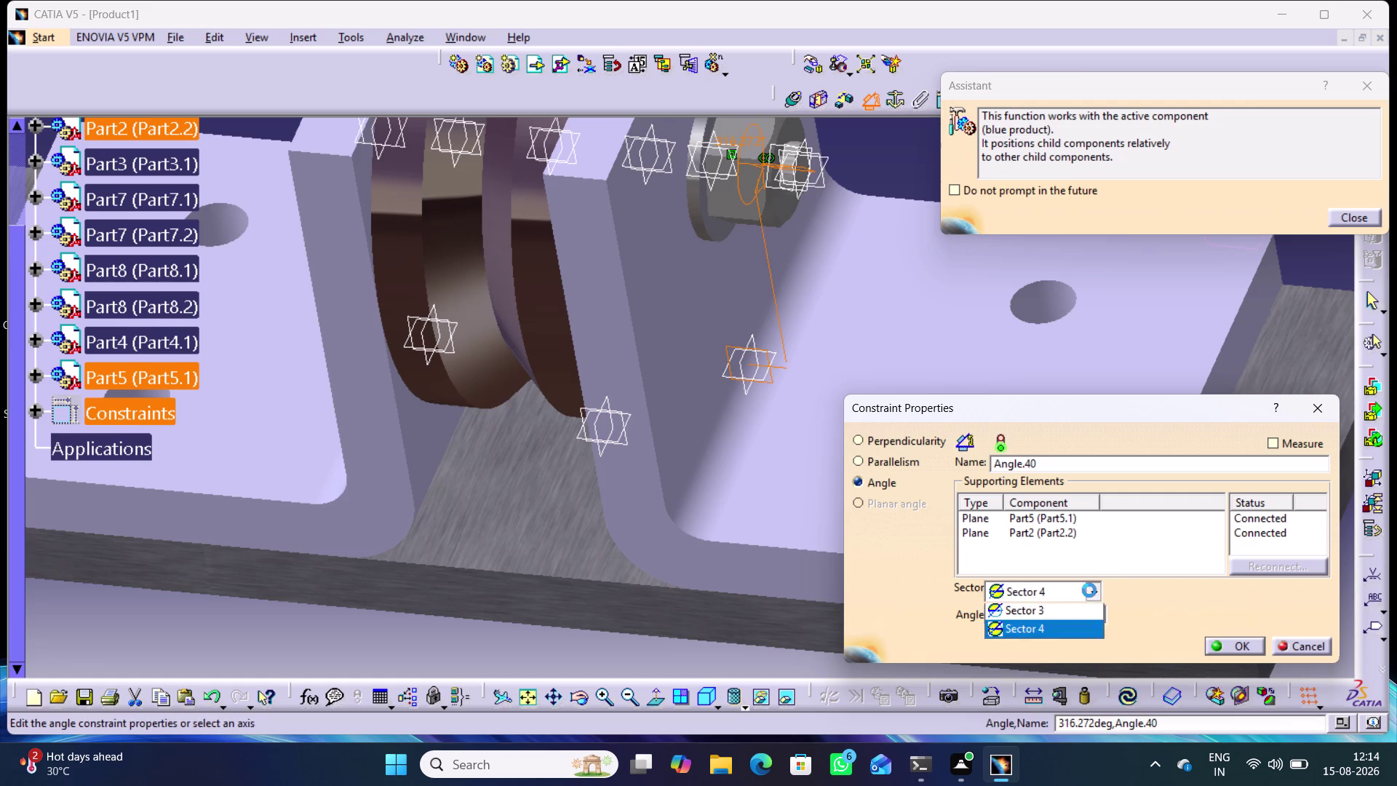
click(1051, 616)
click(818, 663)
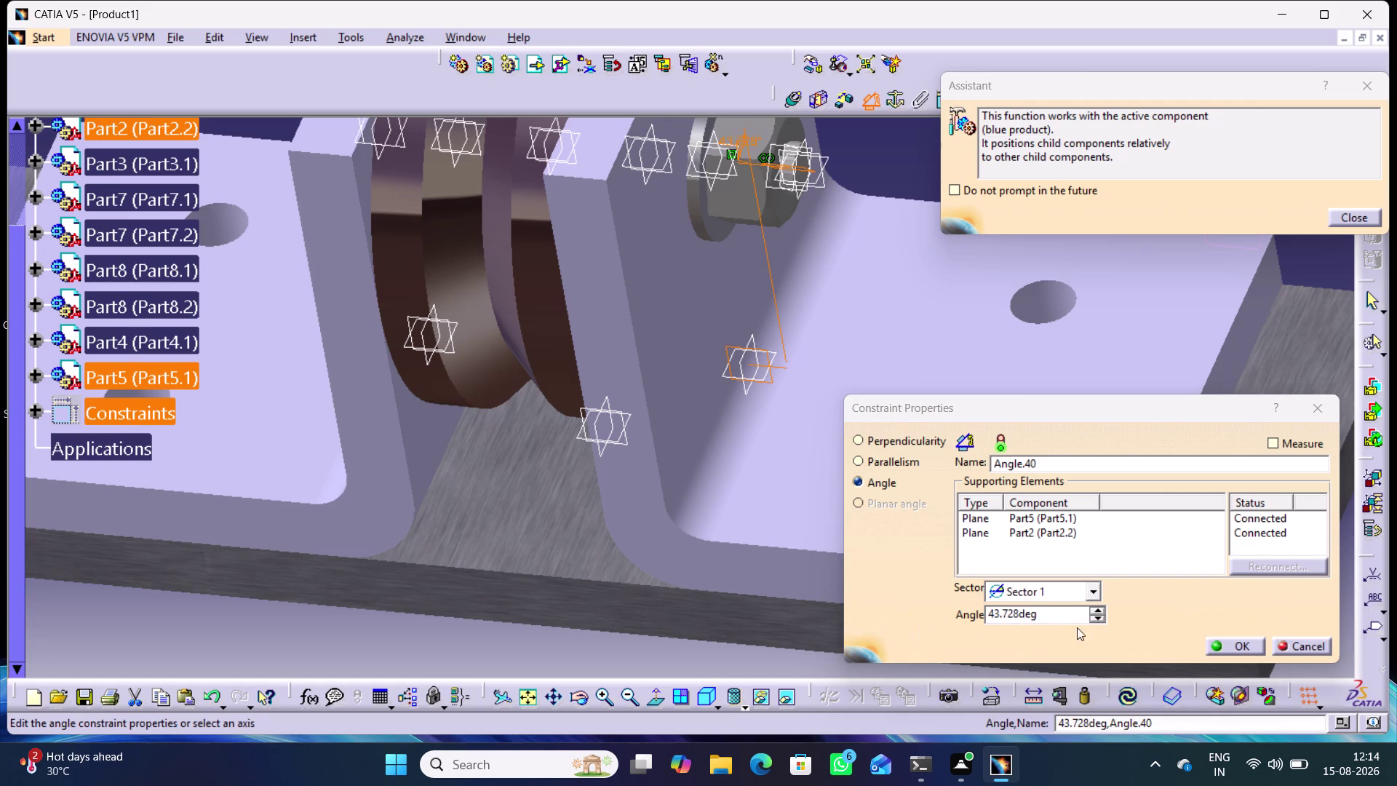
click(1307, 406)
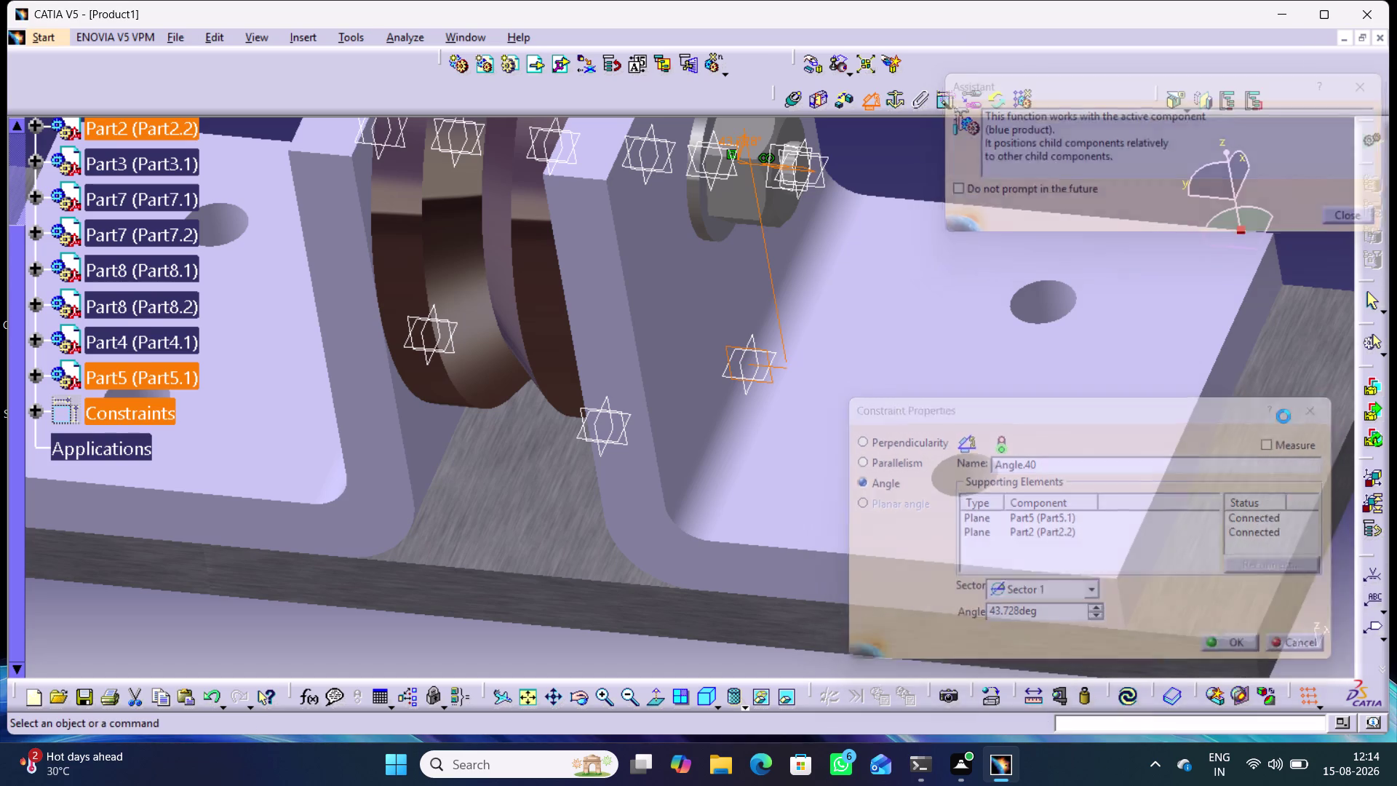
Constrain Part5's xy plane to a Part1 plane at 46.272° (Angle.40).
click(876, 102)
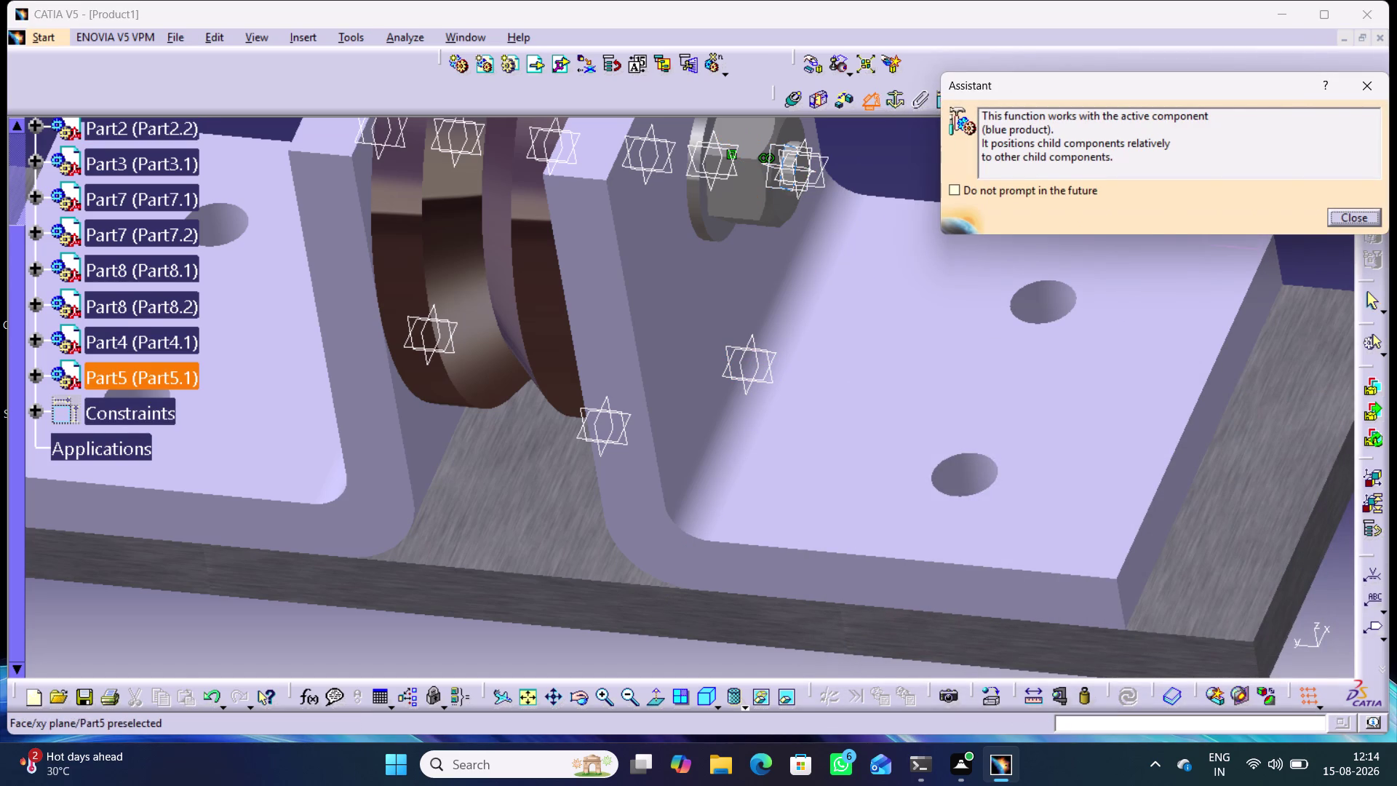
middle_drag(824, 247, 833, 249)
right_drag(824, 246, 833, 248)
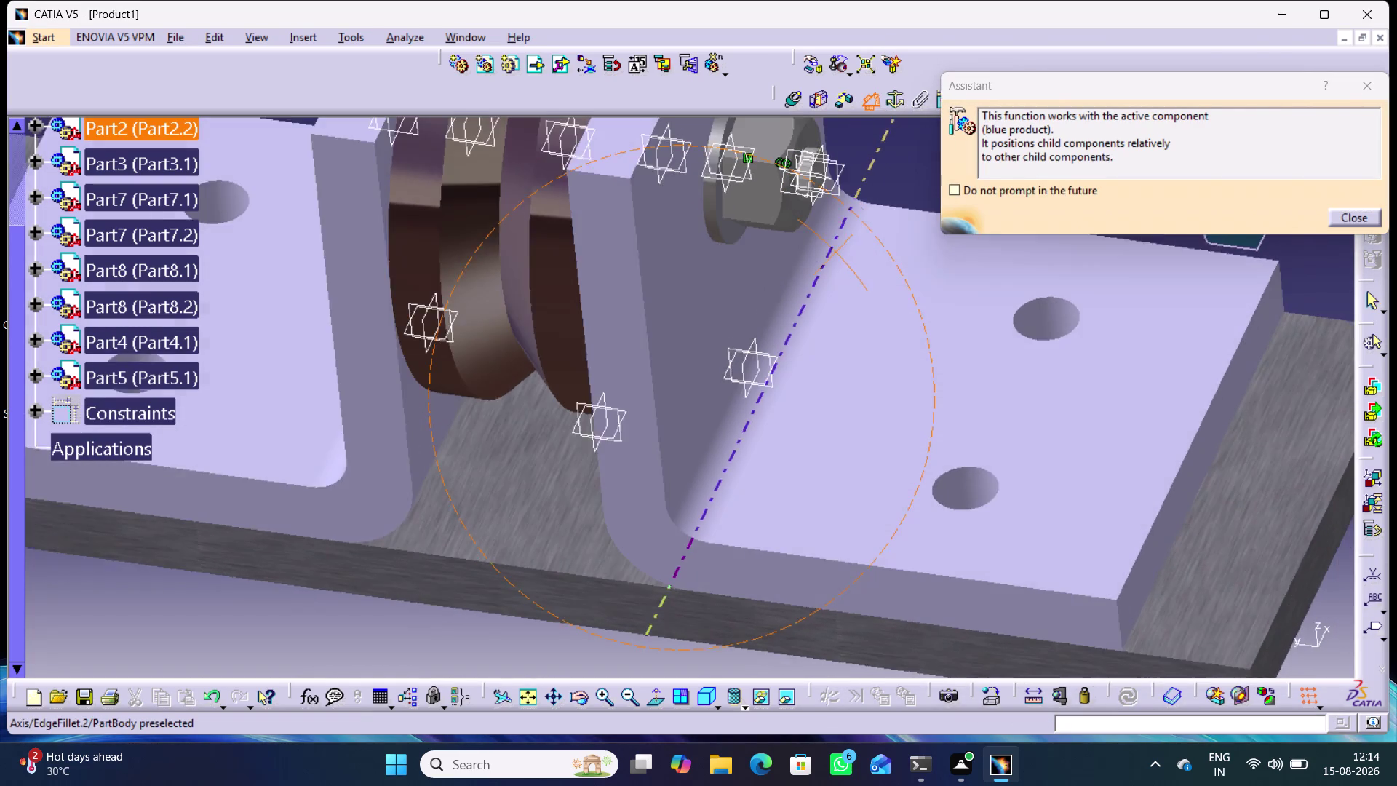
right_drag(833, 249, 832, 248)
middle_drag(833, 249, 832, 248)
click(36, 378)
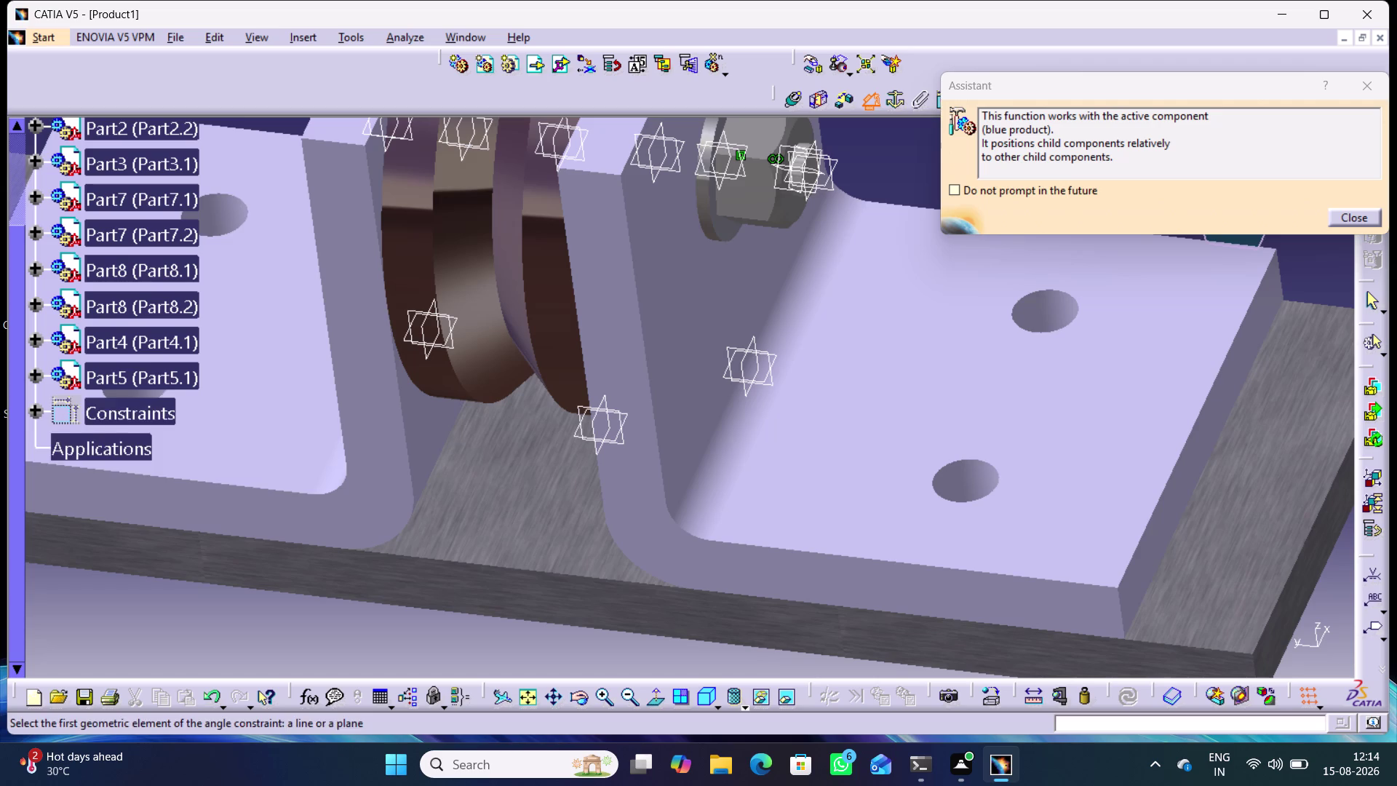
click(60, 408)
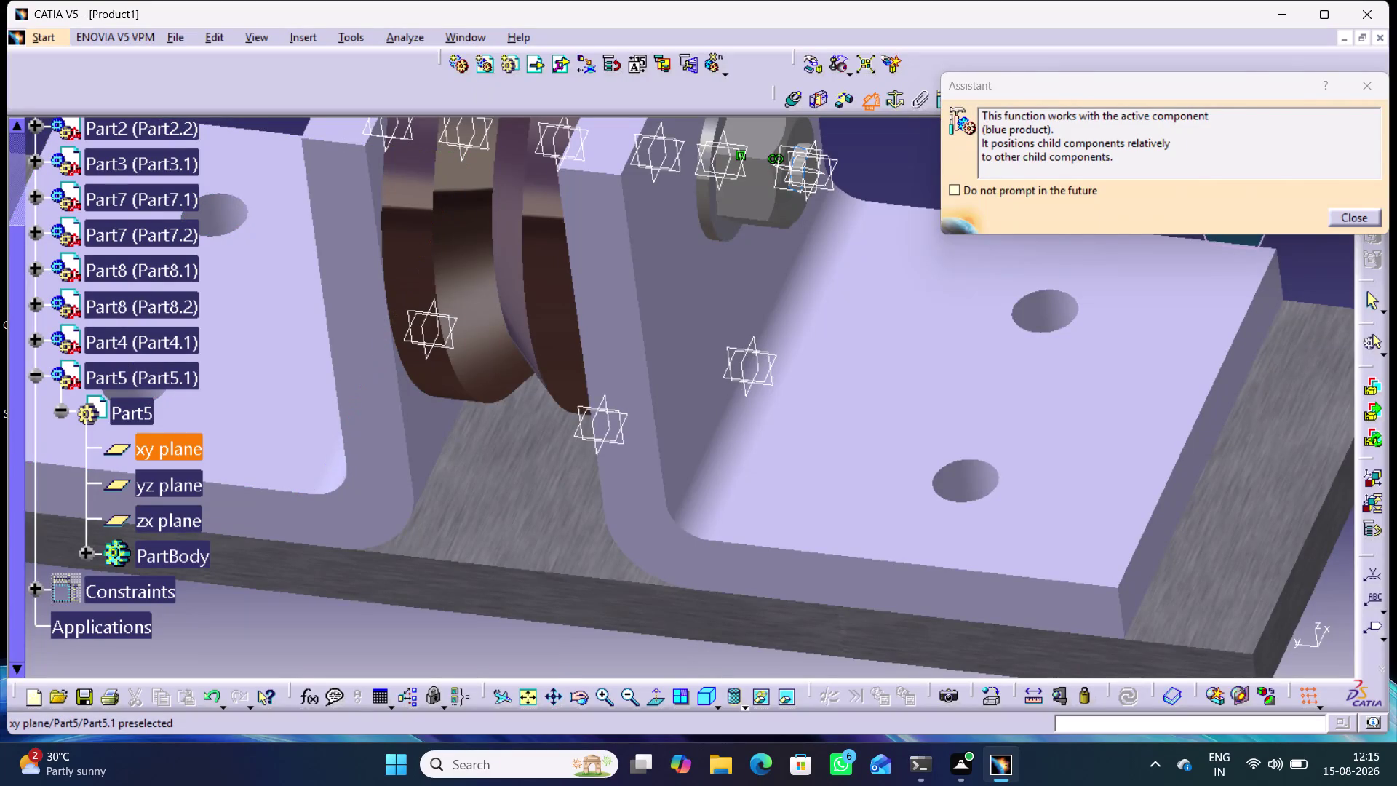
click(160, 476)
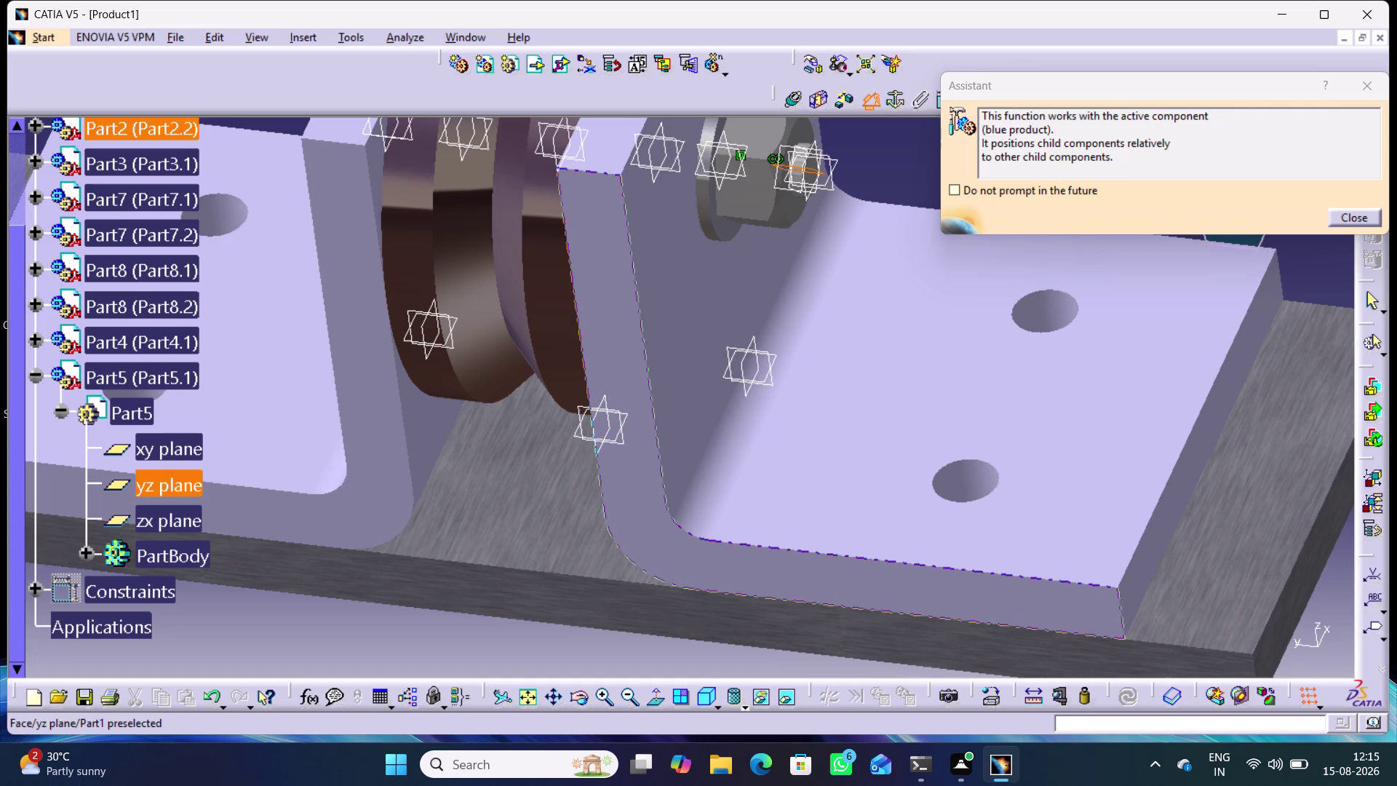
click(625, 414)
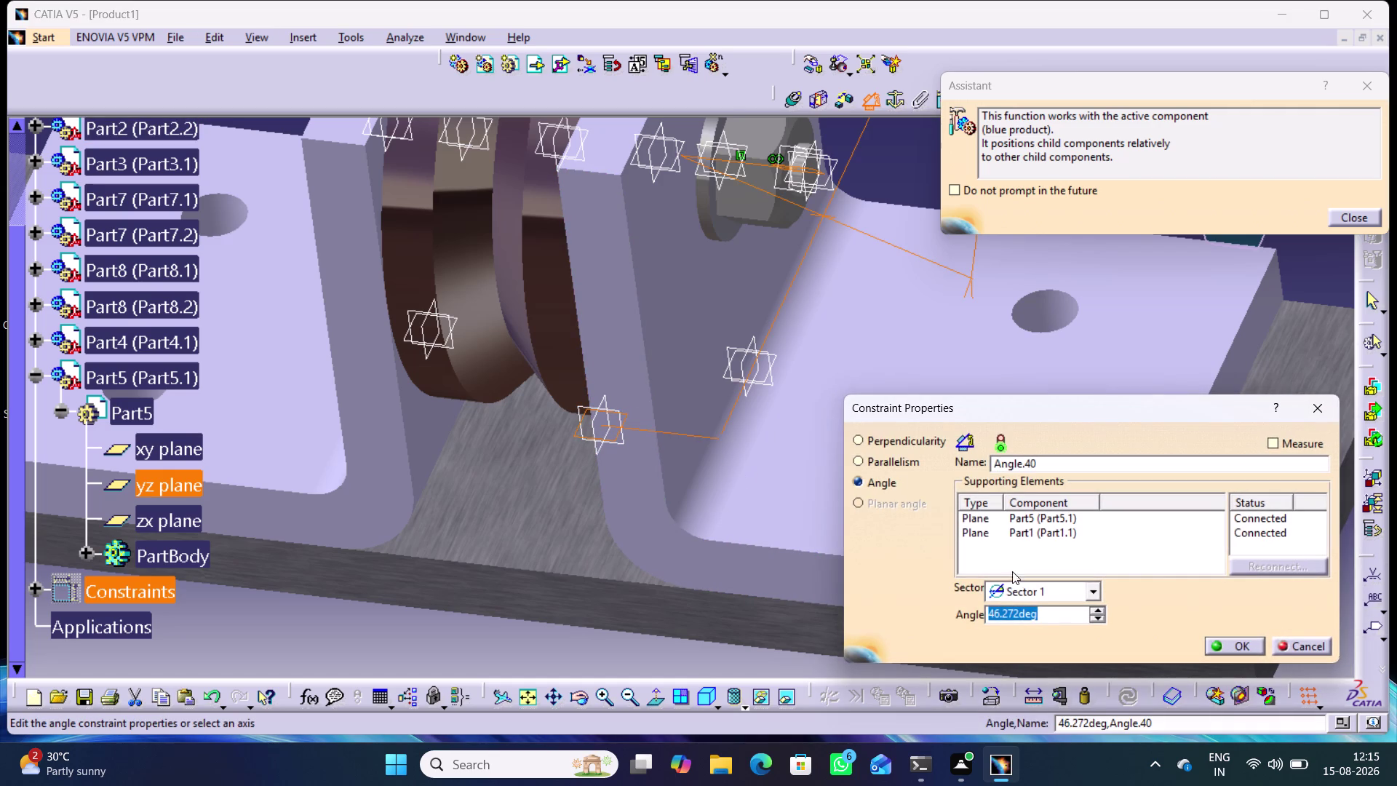
click(1232, 643)
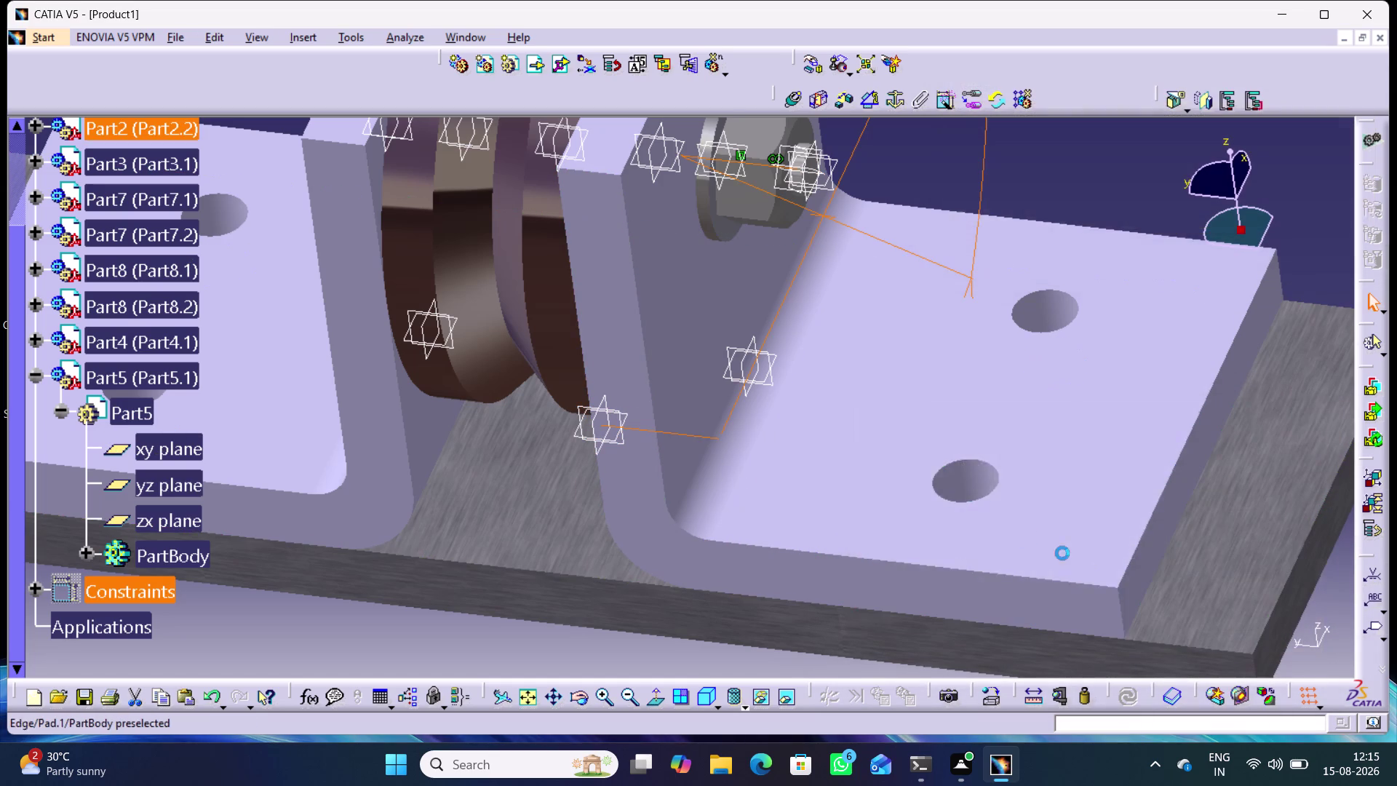
Zoom out to see the whole wheel support assembly.
click(572, 523)
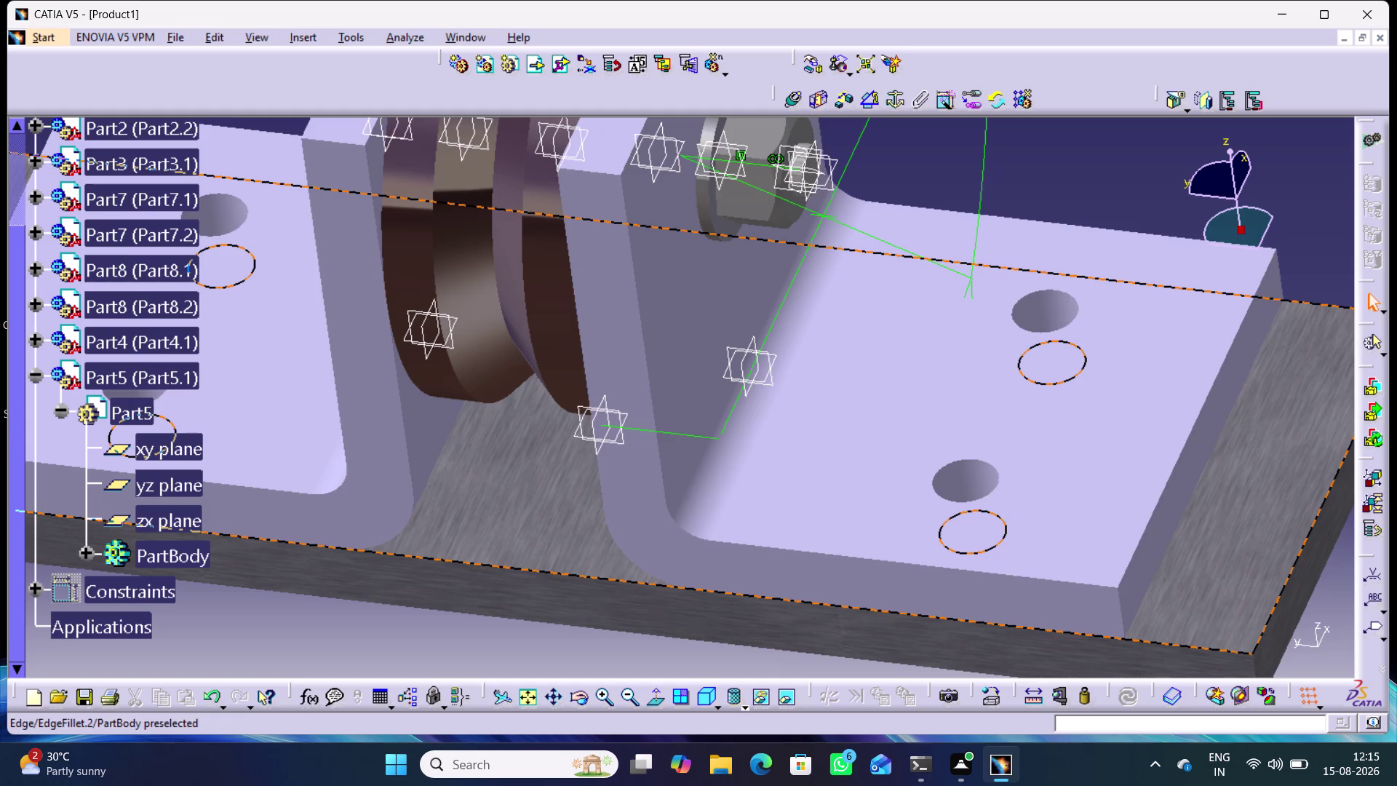
middle_drag(837, 434, 887, 547)
right_click(837, 434)
click(634, 562)
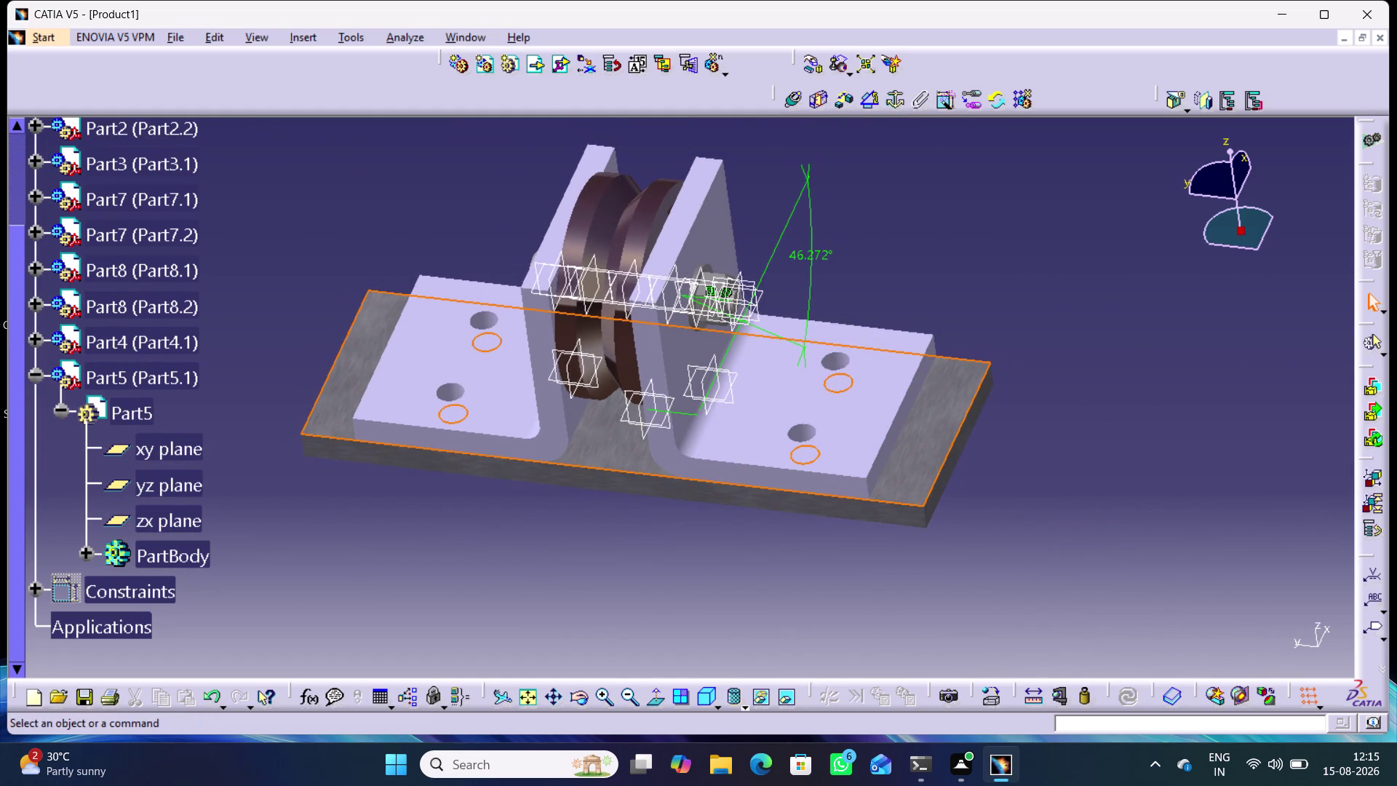
click(37, 376)
right_click(143, 380)
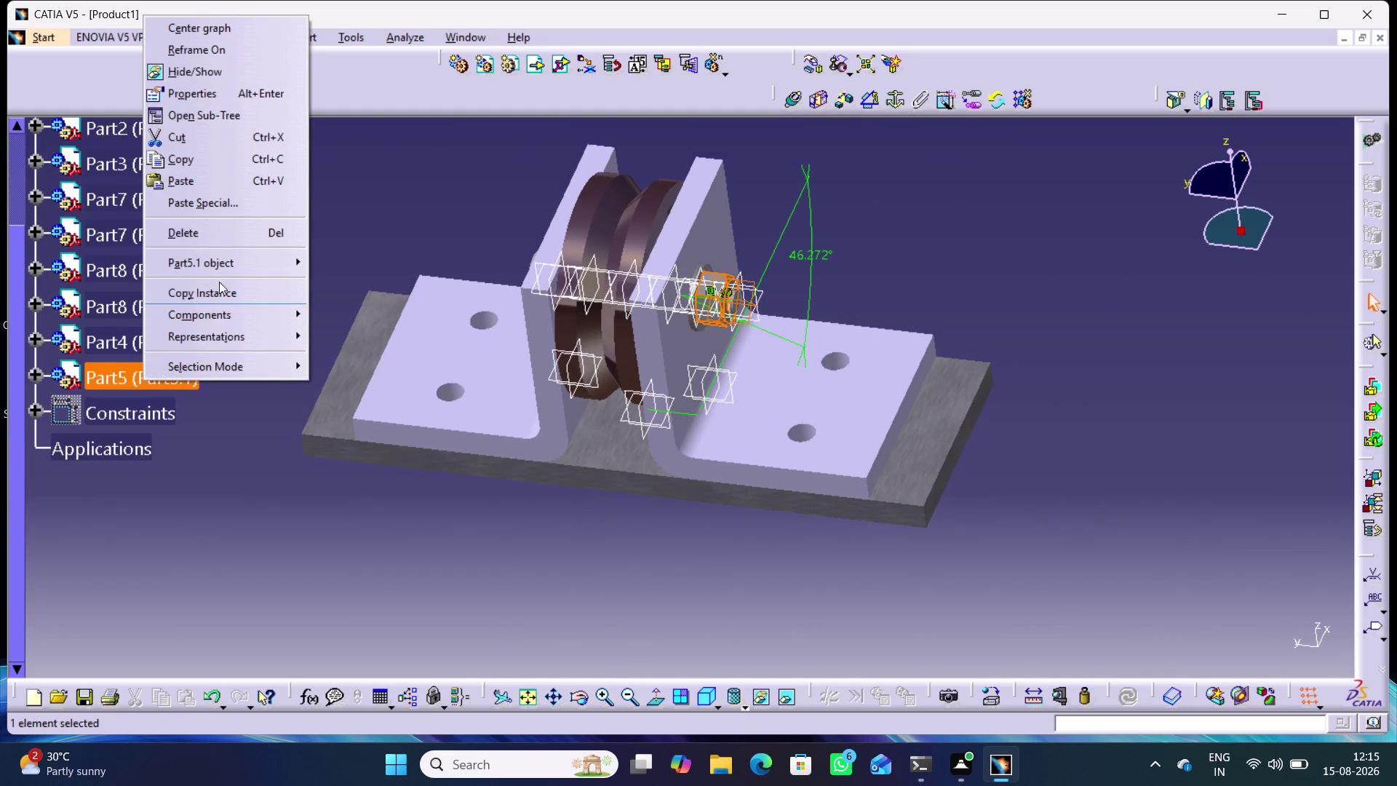
click(221, 261)
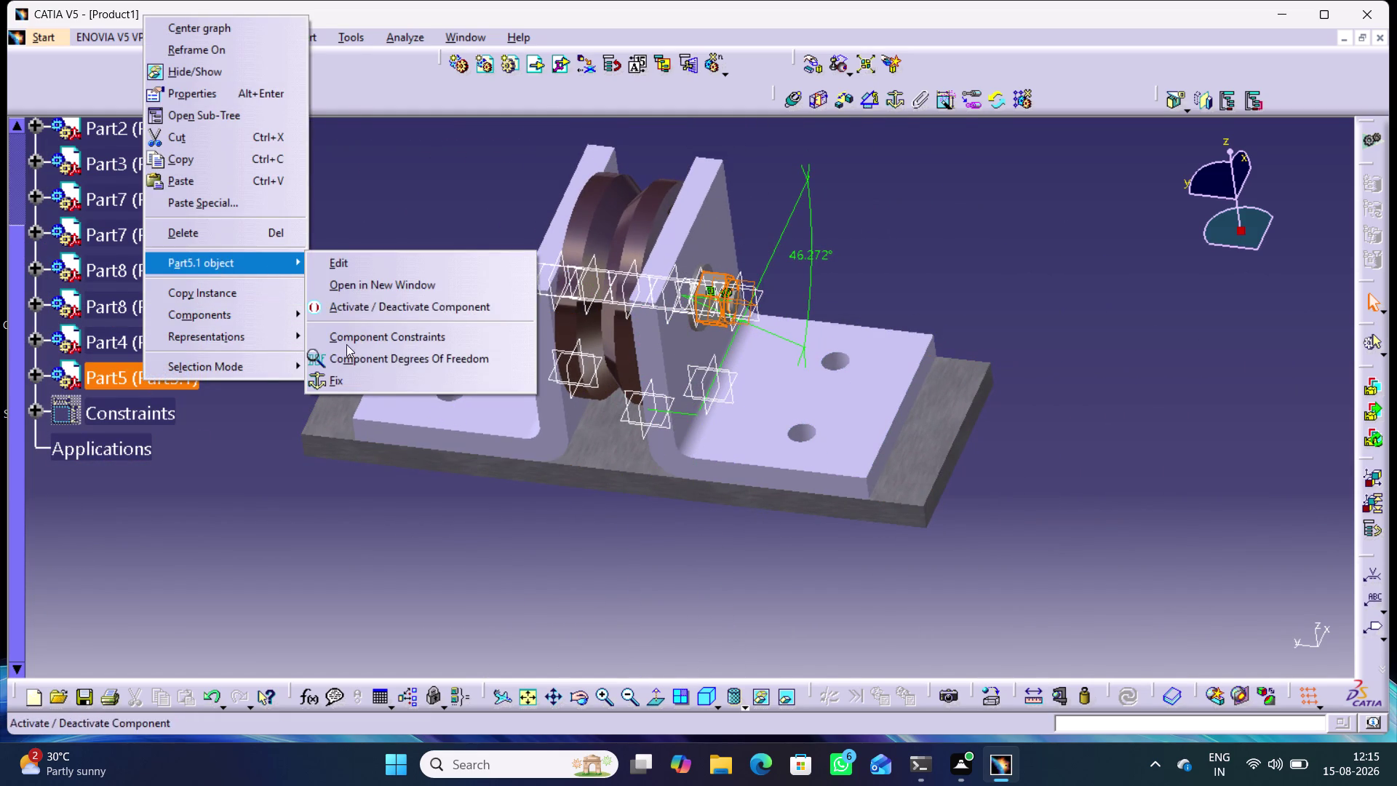
click(359, 359)
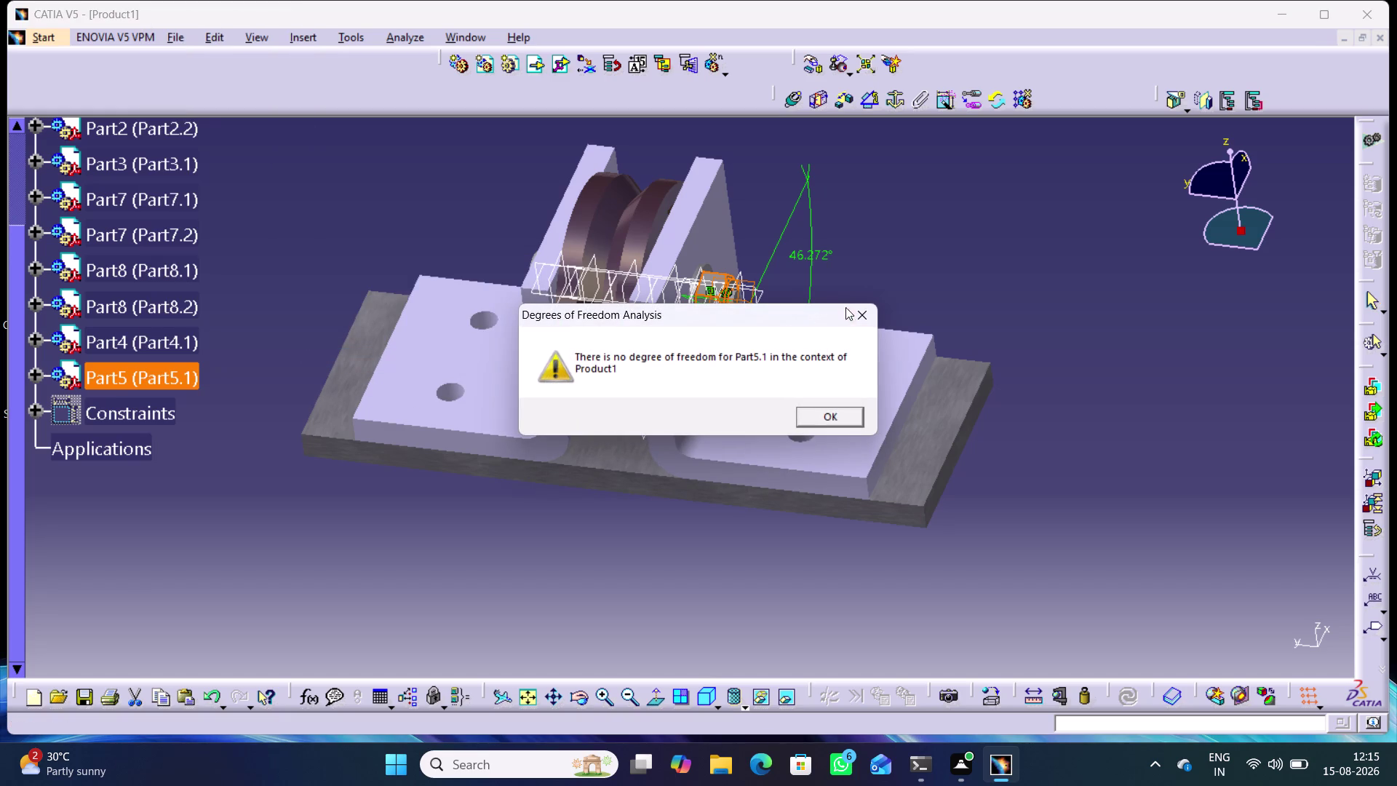
click(848, 306)
click(872, 269)
right_click(118, 409)
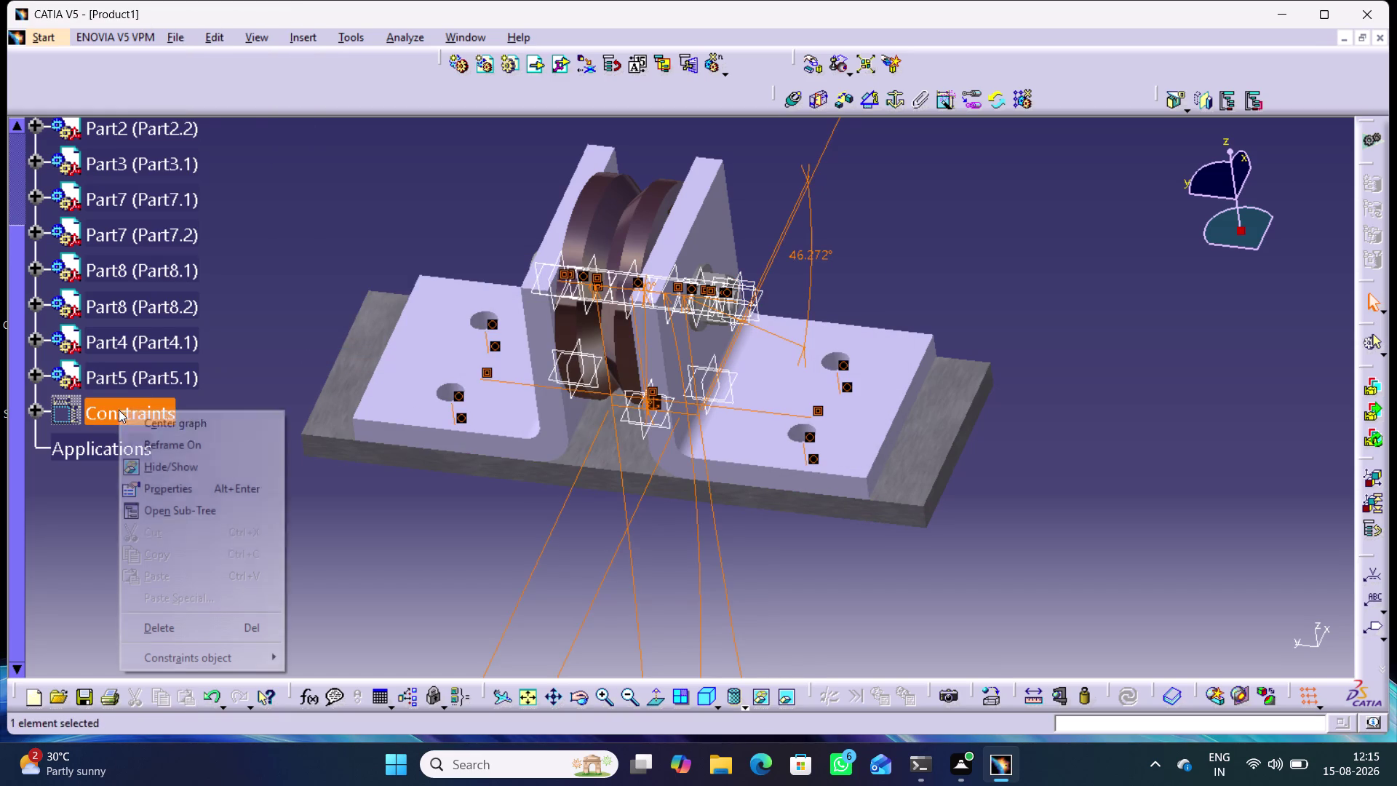
click(184, 467)
click(230, 473)
right_click(155, 411)
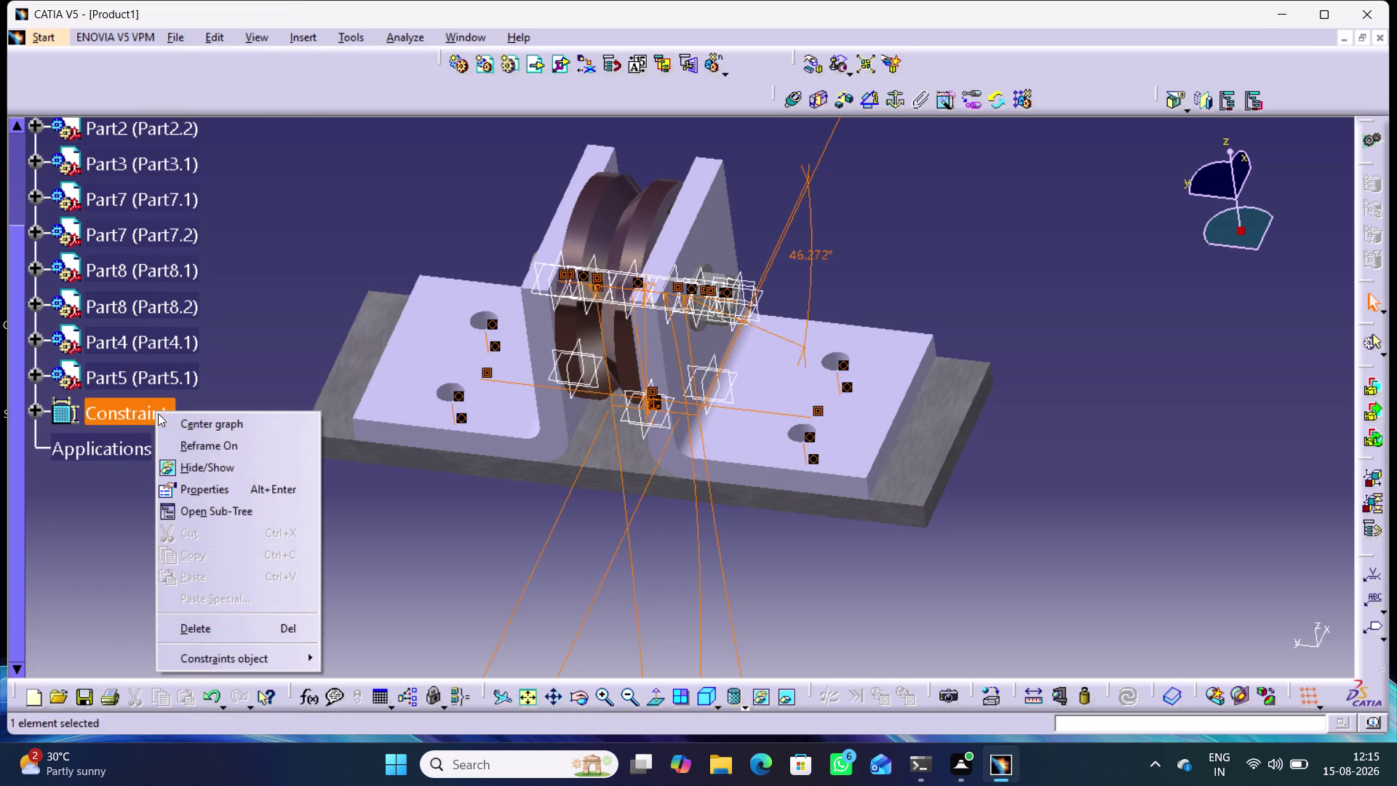
click(208, 470)
click(354, 514)
middle_drag(404, 538, 430, 441)
right_drag(403, 538, 404, 517)
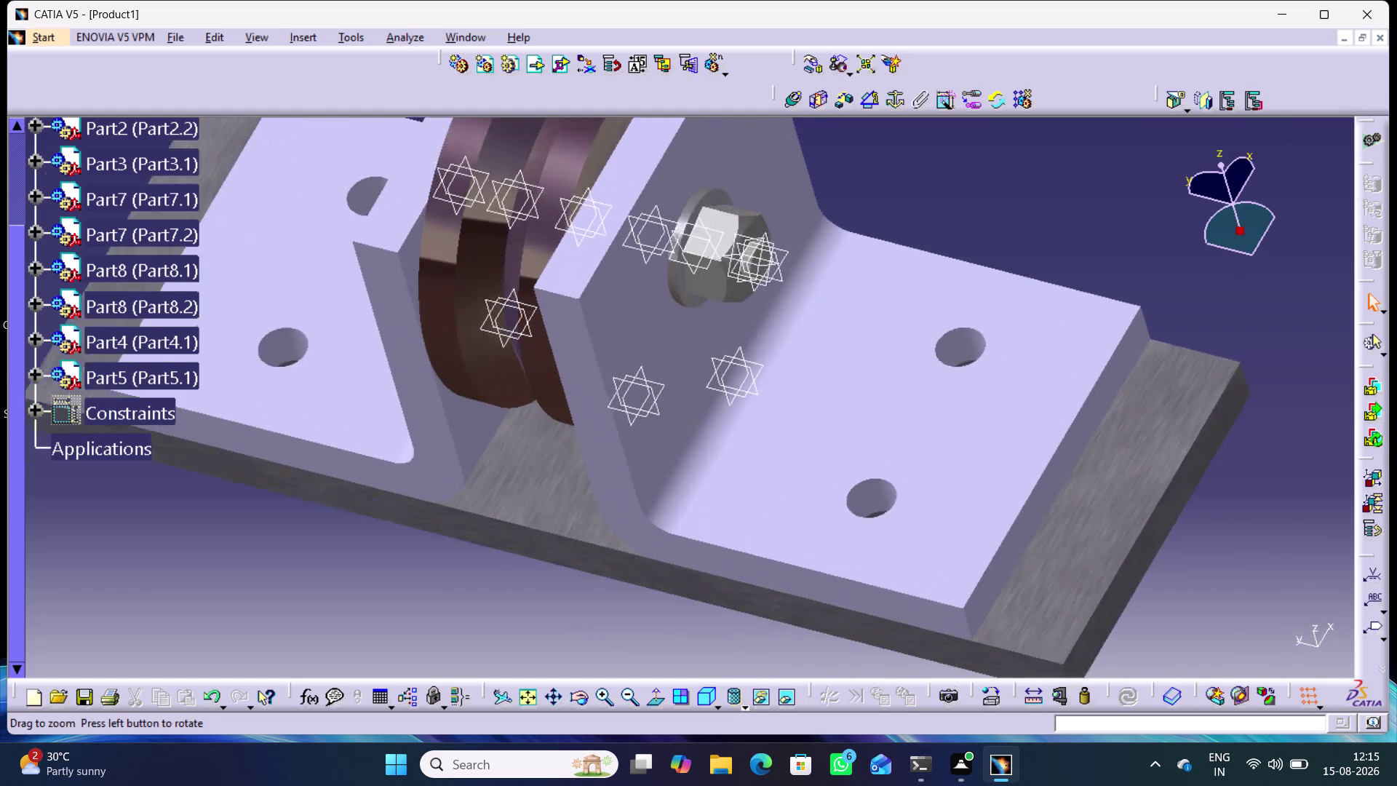
middle_drag(430, 440, 456, 417)
middle_drag(577, 645, 576, 629)
middle_drag(572, 624, 566, 591)
middle_drag(565, 605, 611, 608)
right_drag(565, 604, 603, 553)
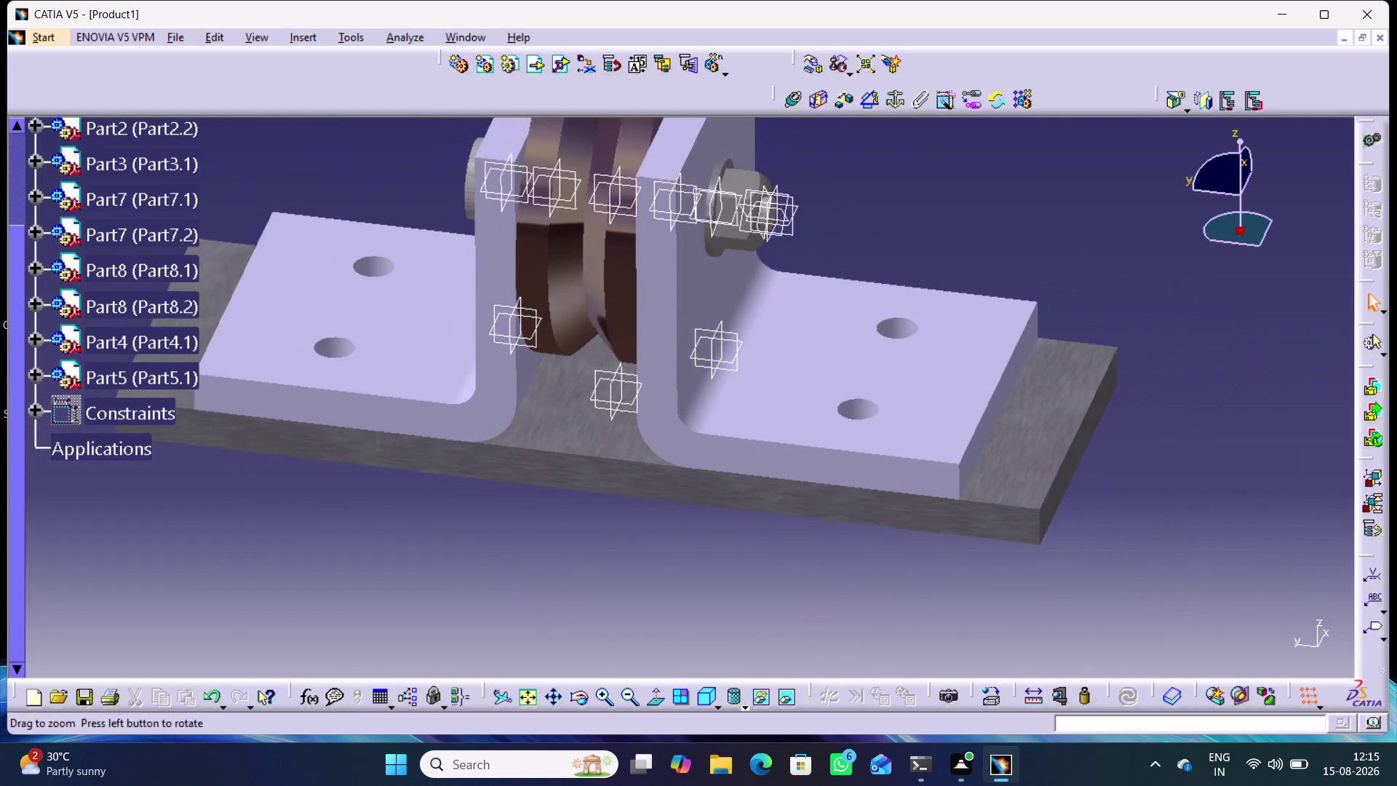
middle_drag(611, 608, 612, 617)
middle_drag(633, 605, 509, 562)
right_drag(633, 605, 509, 562)
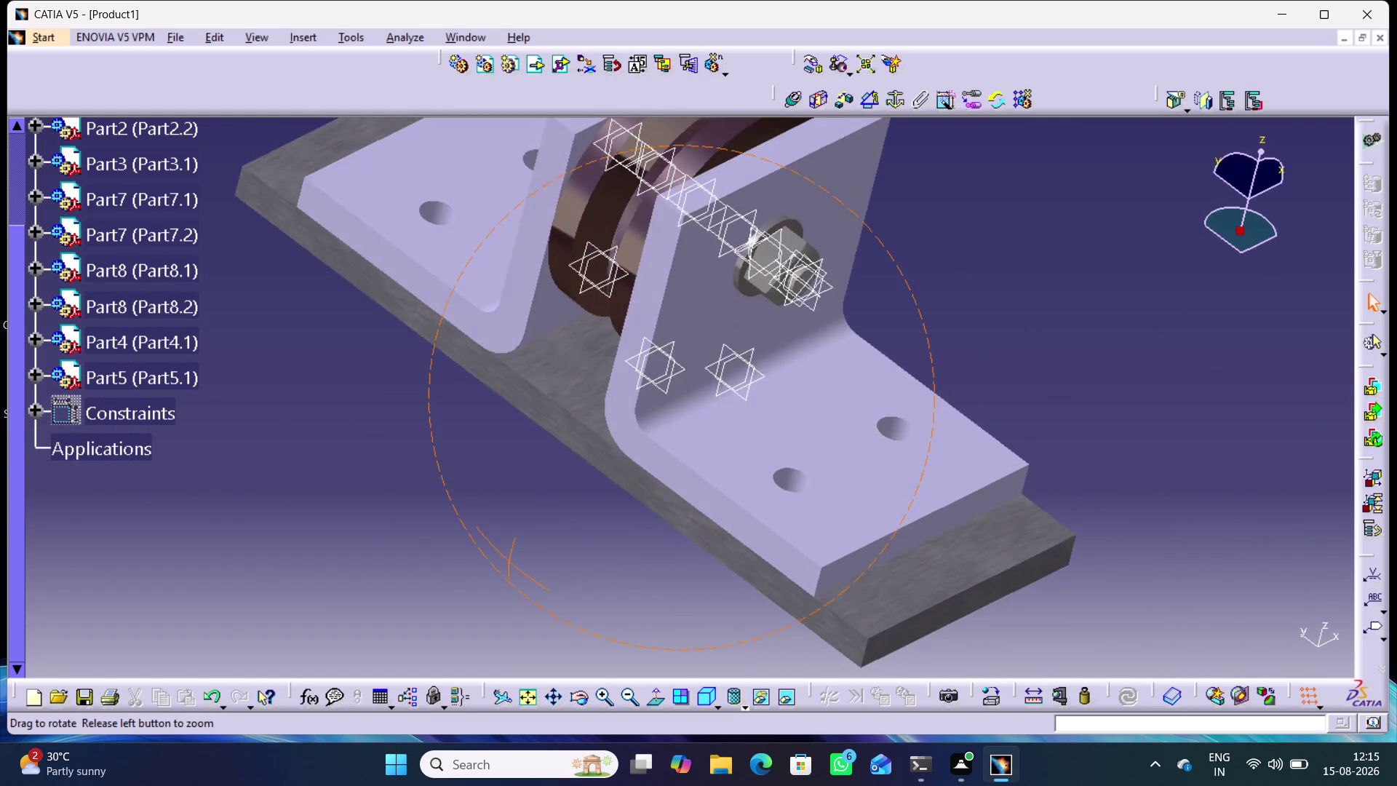
right_drag(509, 562, 699, 536)
middle_drag(509, 562, 697, 514)
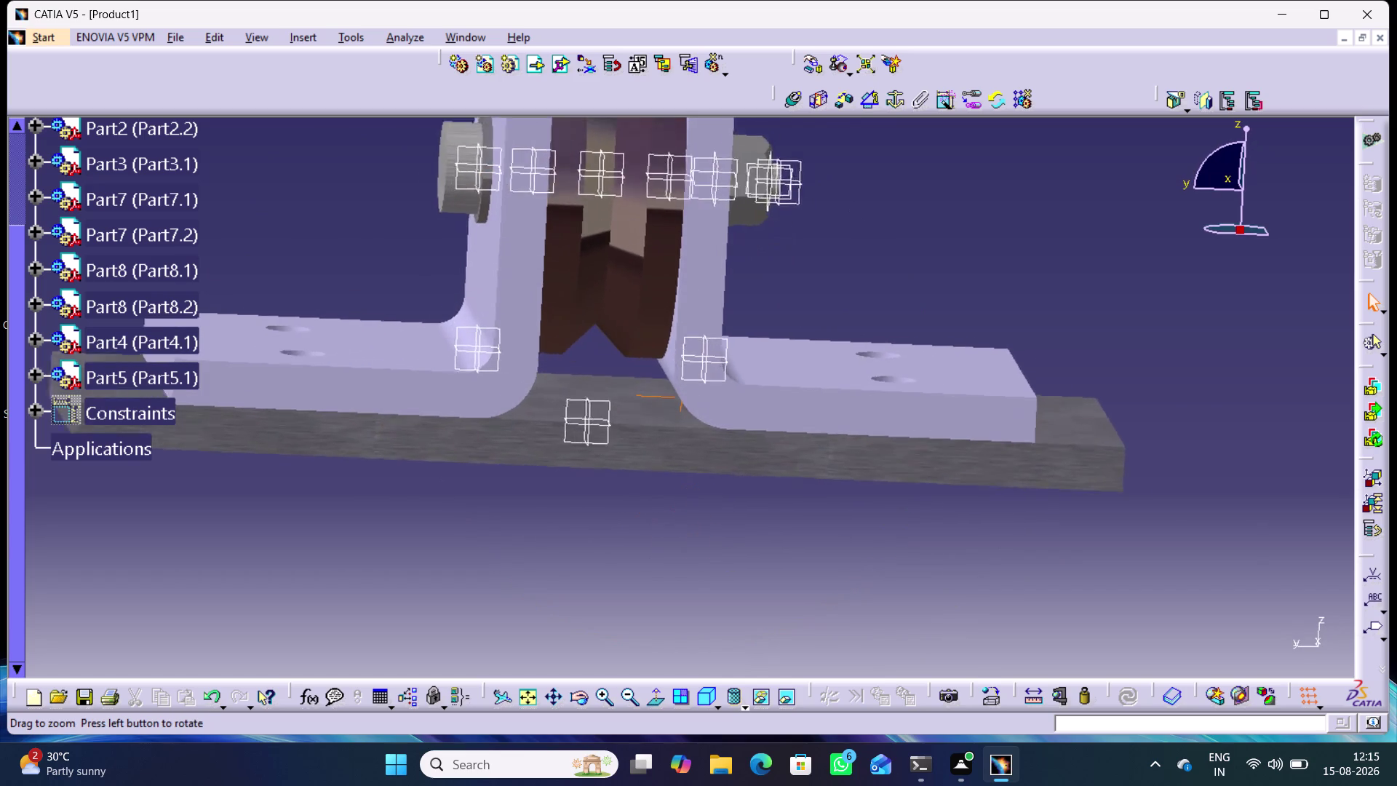
middle_drag(696, 515, 693, 493)
middle_drag(783, 535, 689, 642)
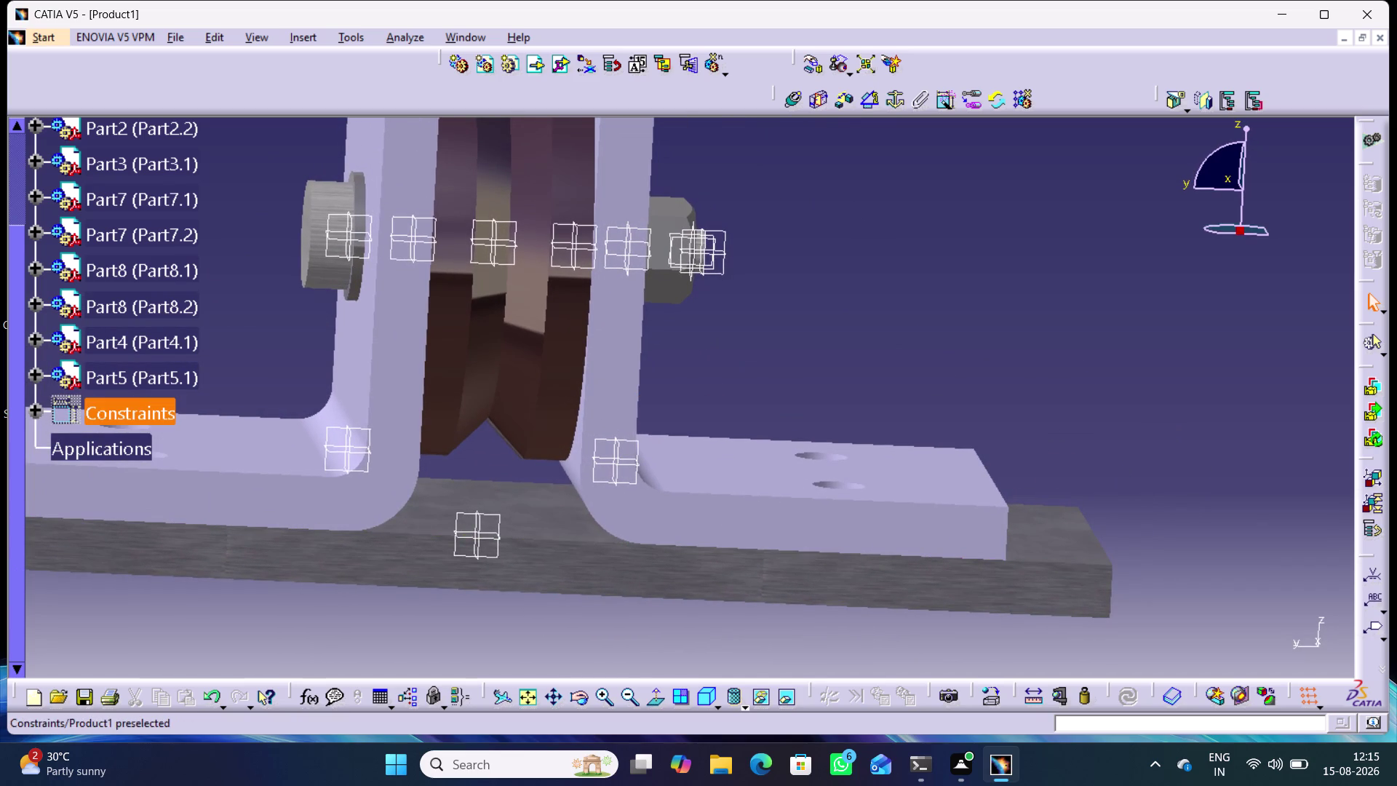
click(115, 416)
right_click(118, 417)
click(168, 475)
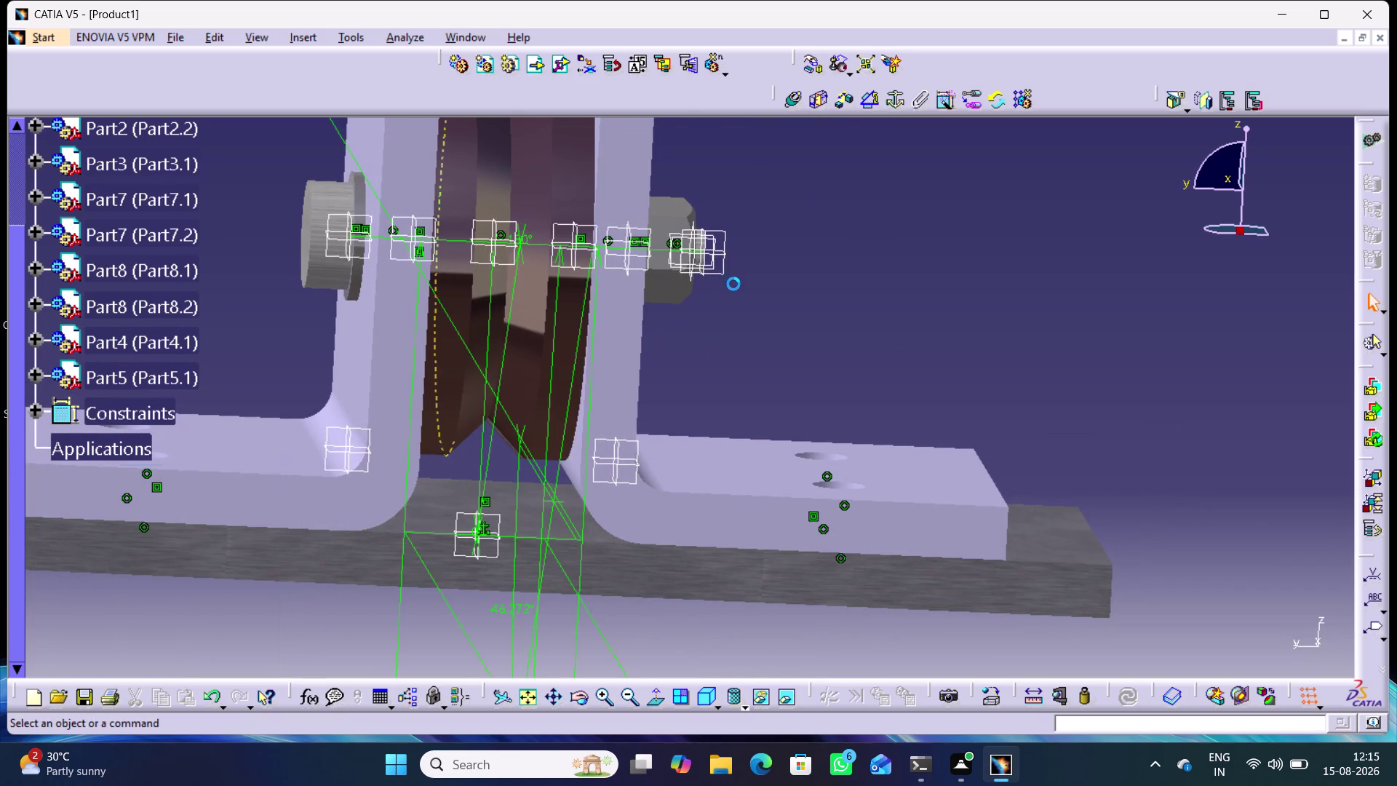
middle_drag(738, 292, 603, 392)
right_drag(740, 307, 604, 391)
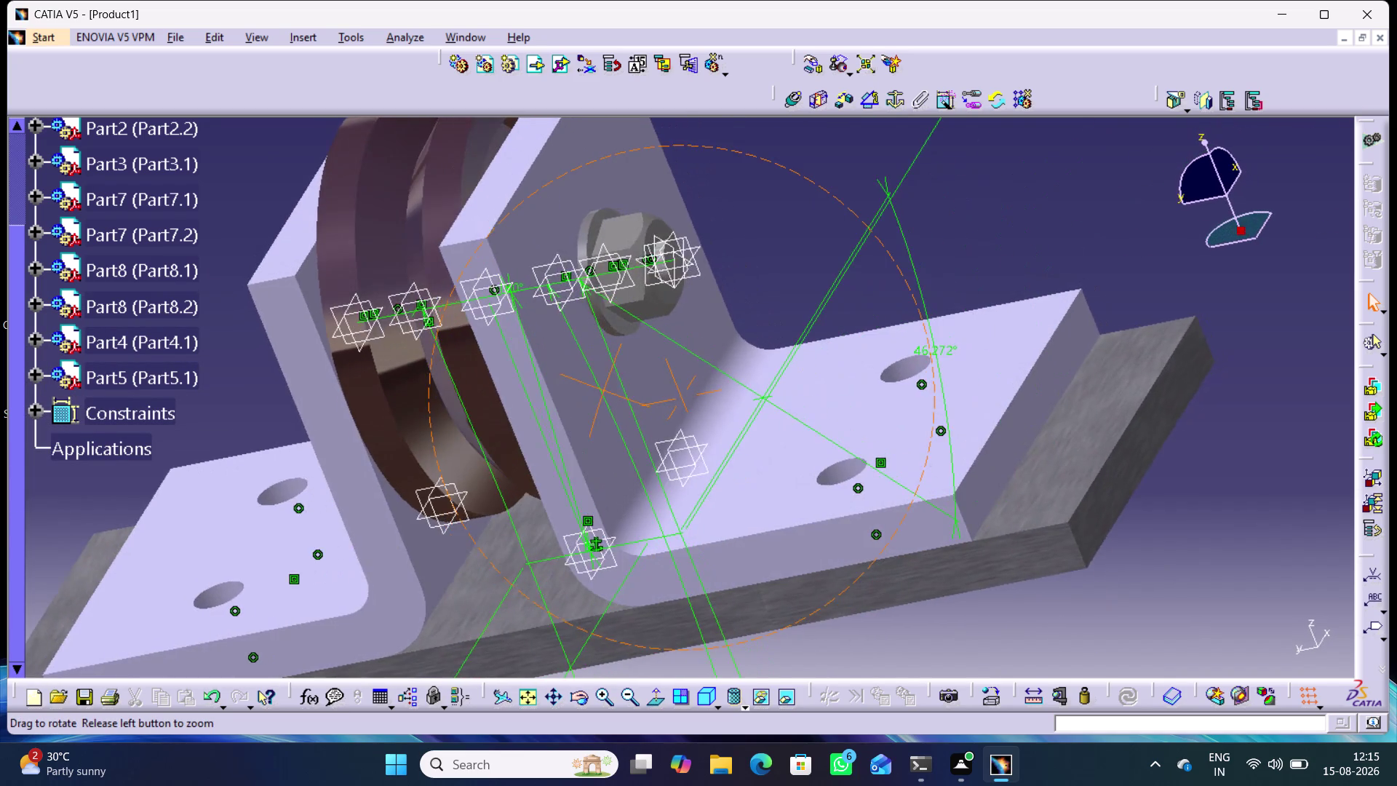
right_drag(603, 392, 603, 391)
middle_drag(603, 391, 661, 465)
middle_drag(732, 248, 741, 252)
right_drag(740, 252, 740, 252)
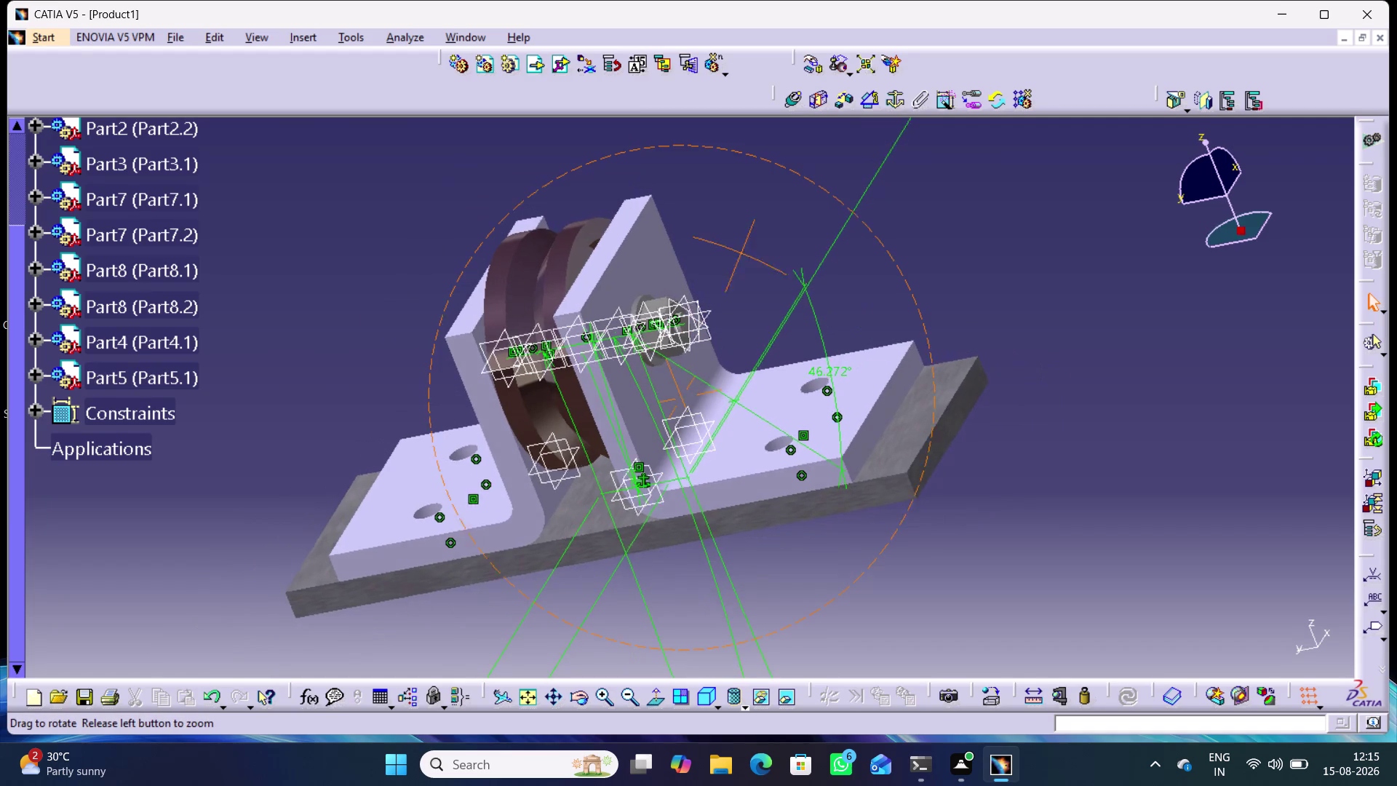
middle_drag(741, 251, 718, 354)
right_drag(741, 252, 722, 353)
Change Angle.40 from 46.272° to 45°, then to 0°.
double_click(890, 207)
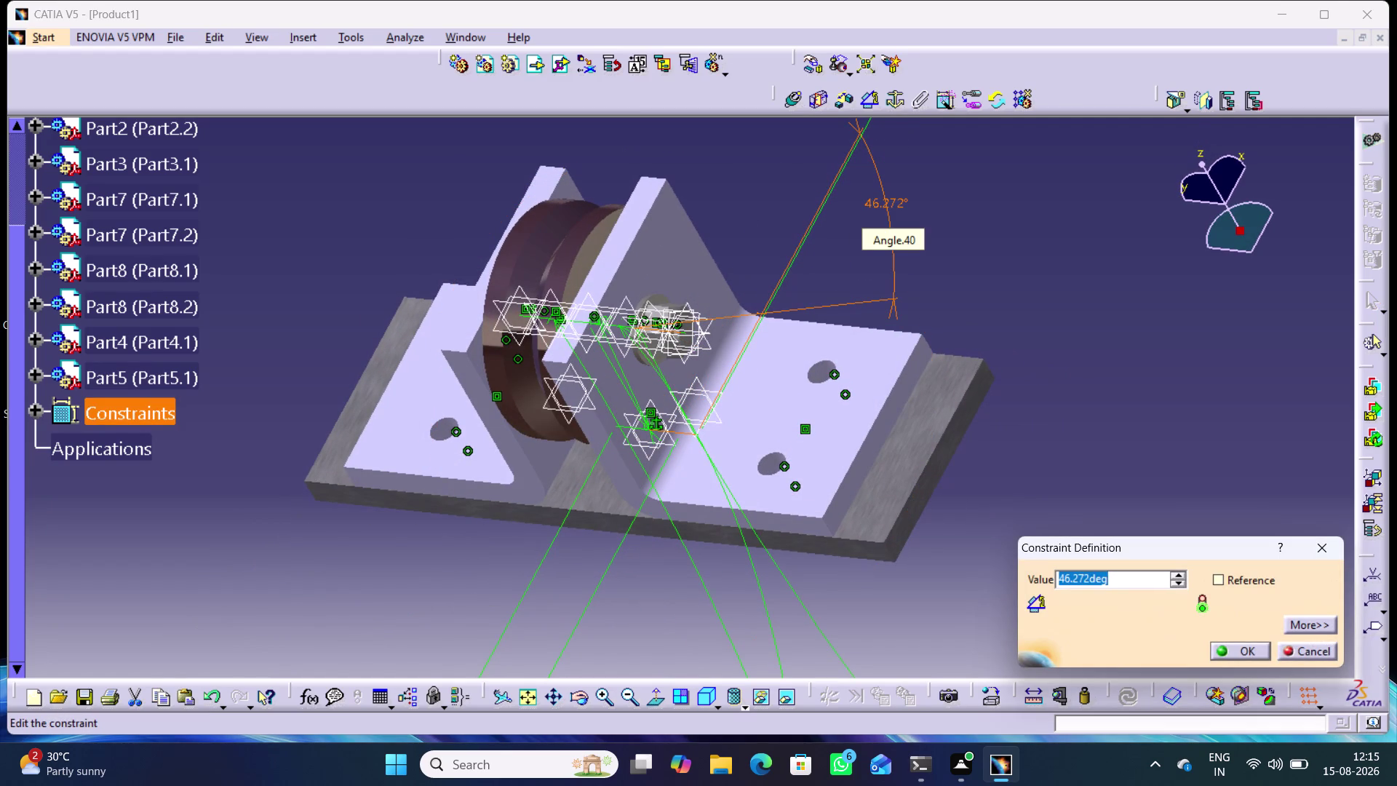
text(4)
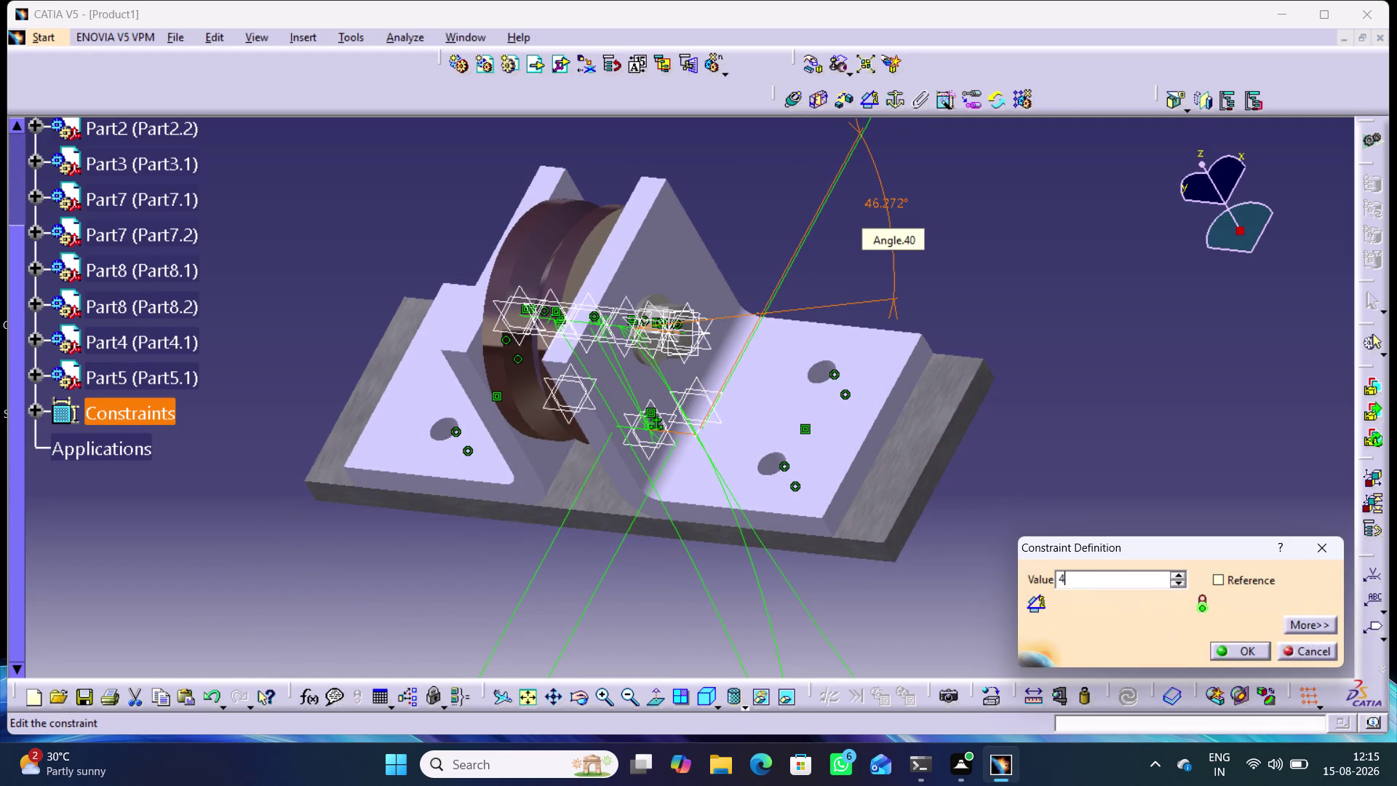
text(5)
key(Return)
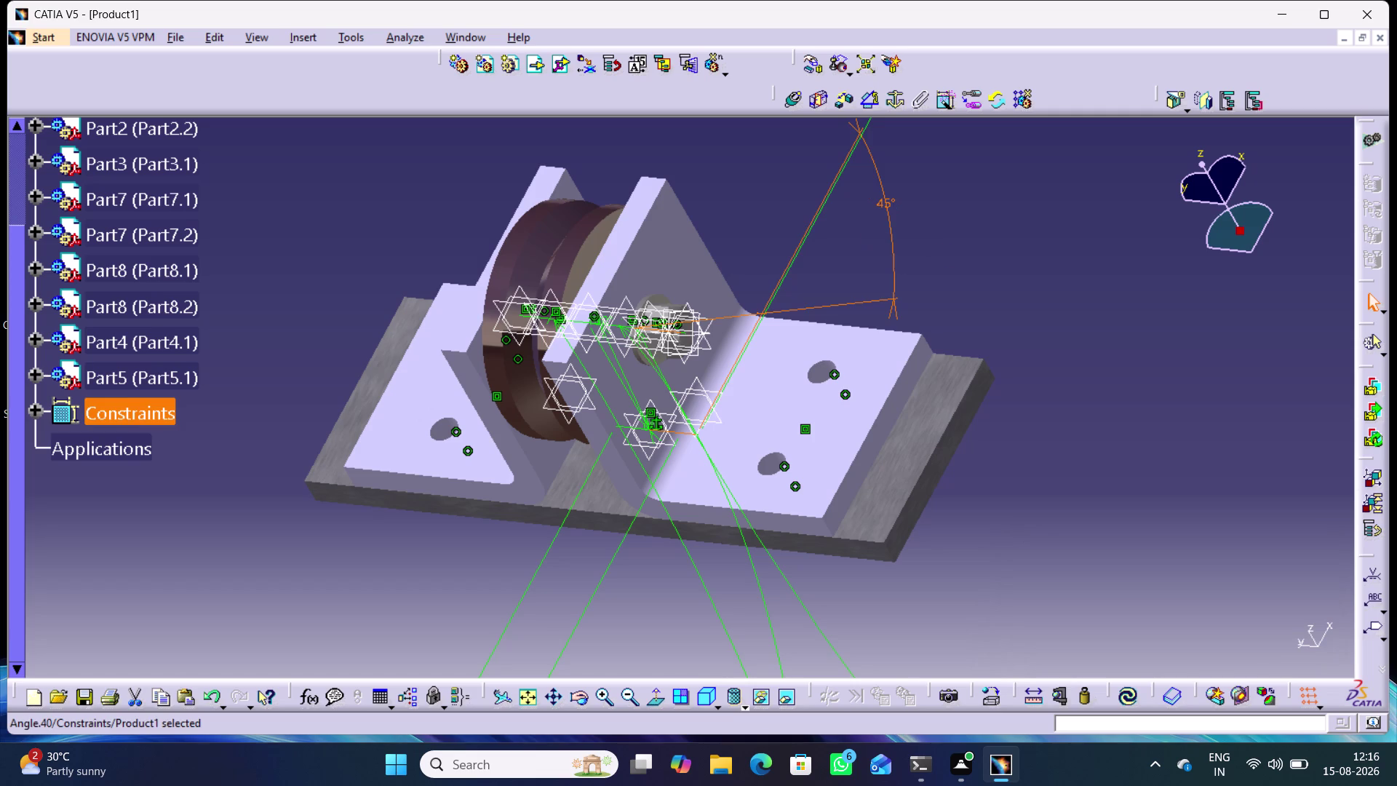
click(946, 254)
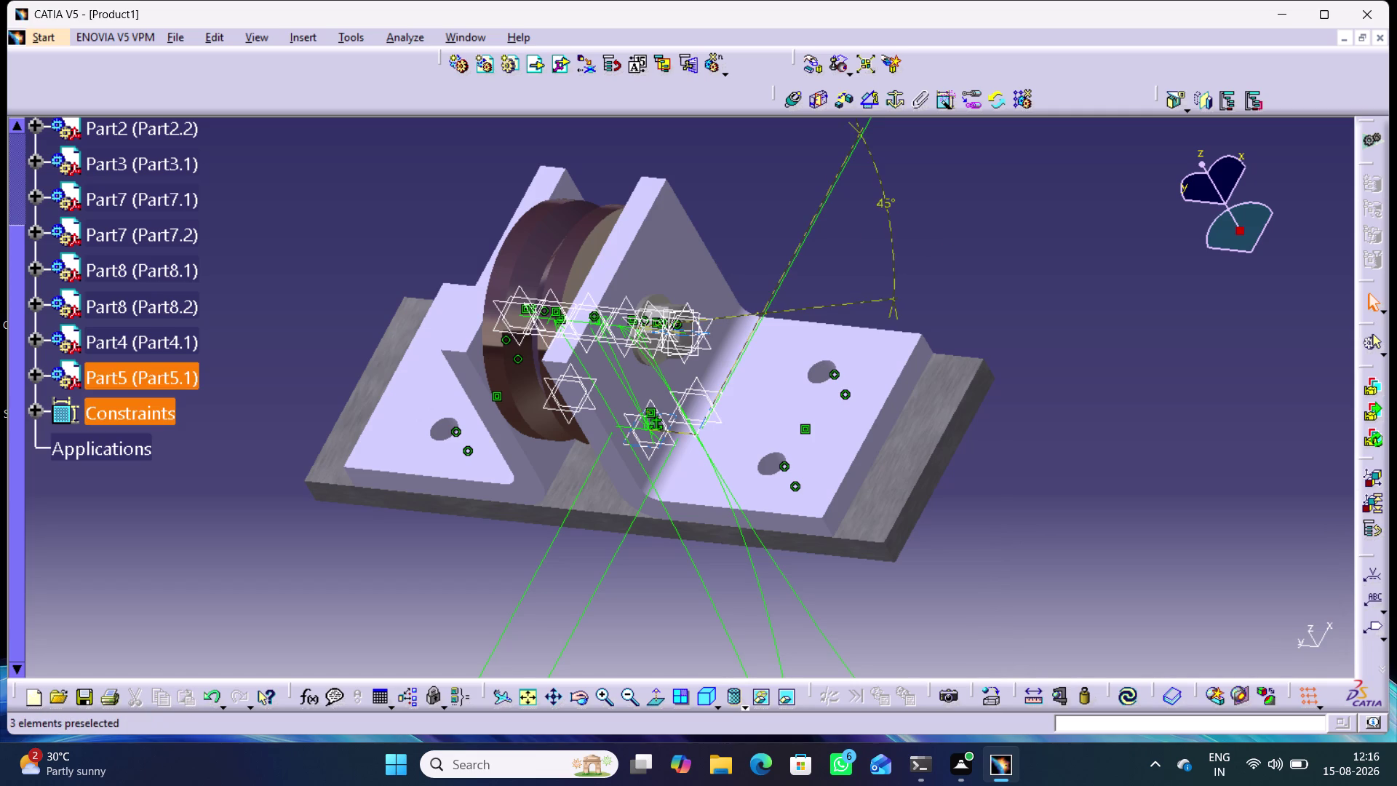
double_click(886, 203)
key(0)
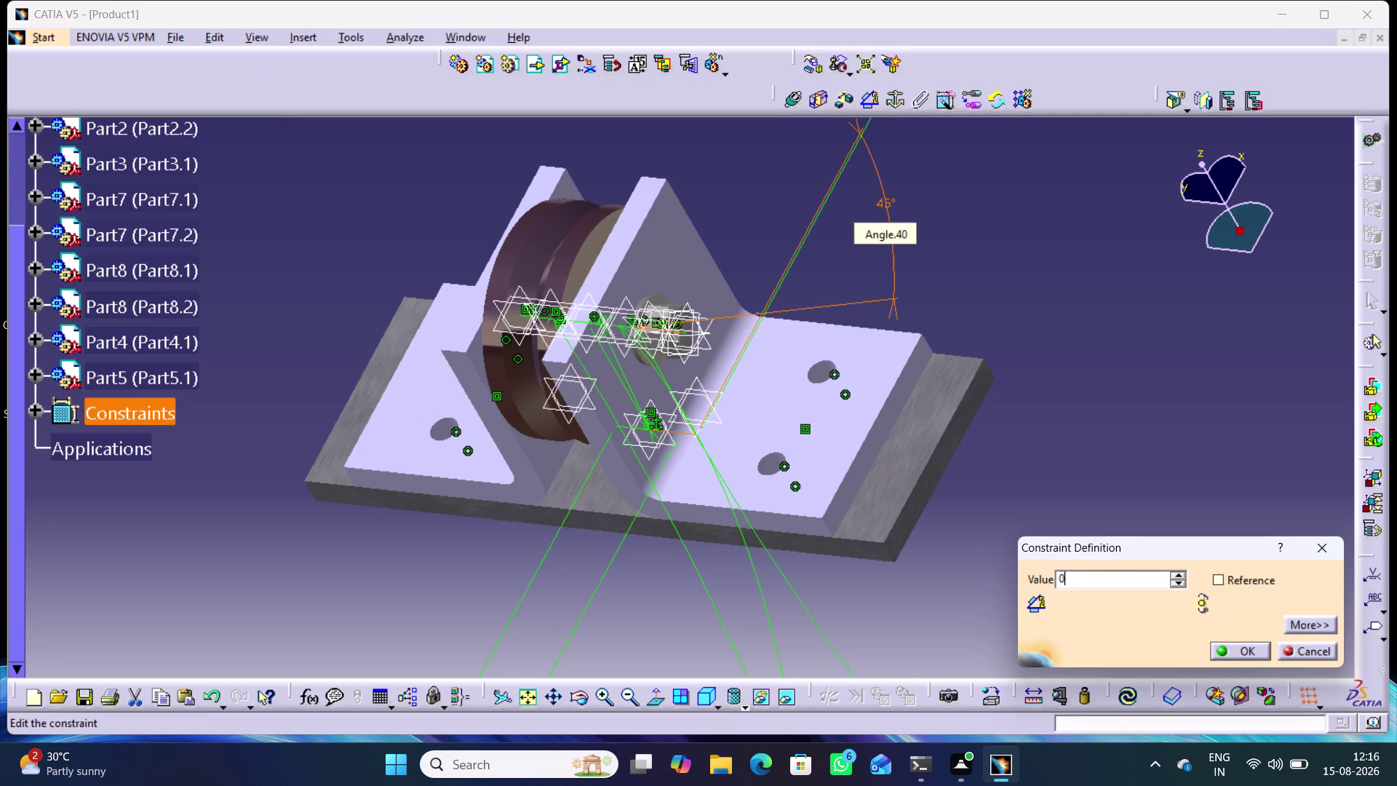
key(Return)
click(966, 231)
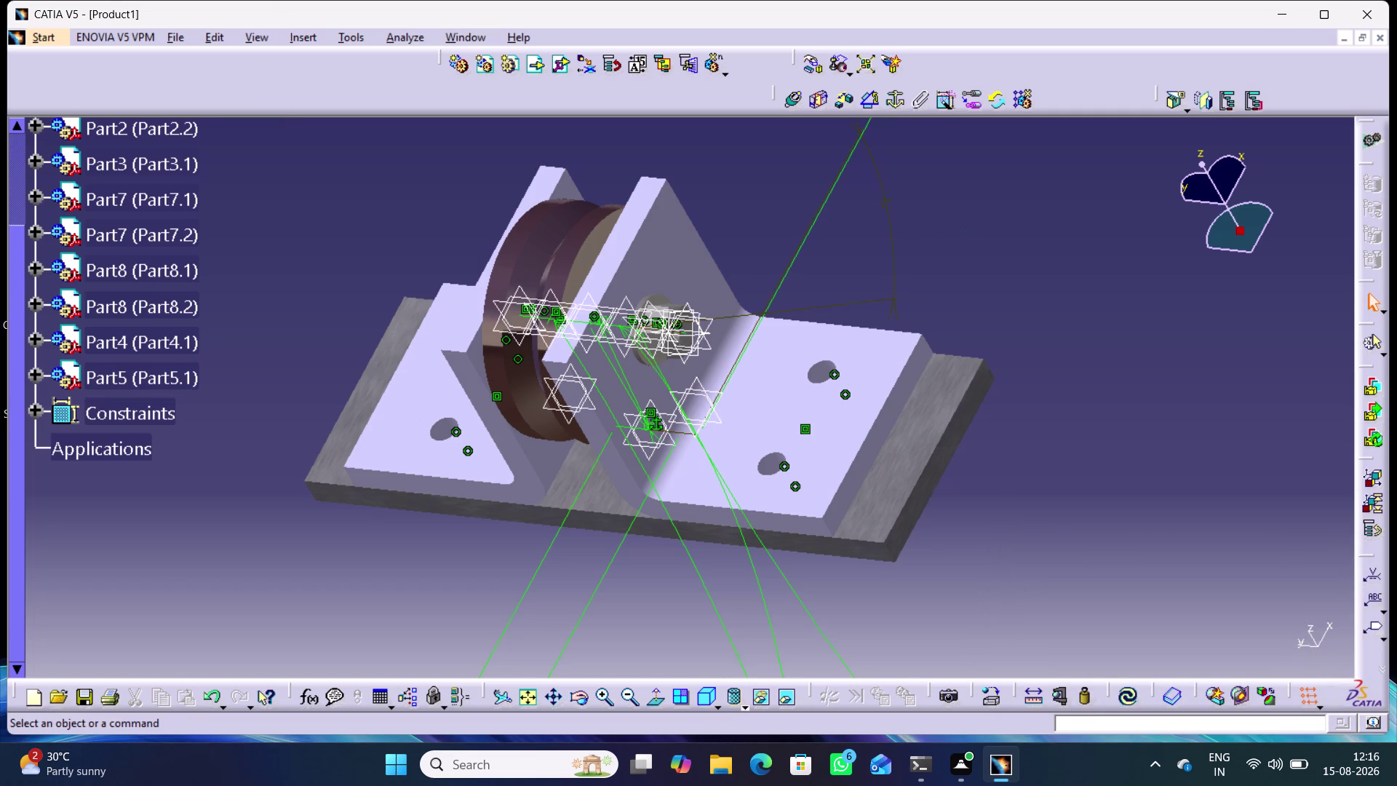
Set Angle.40 to 90°, then to its final 180°.
double_click(887, 202)
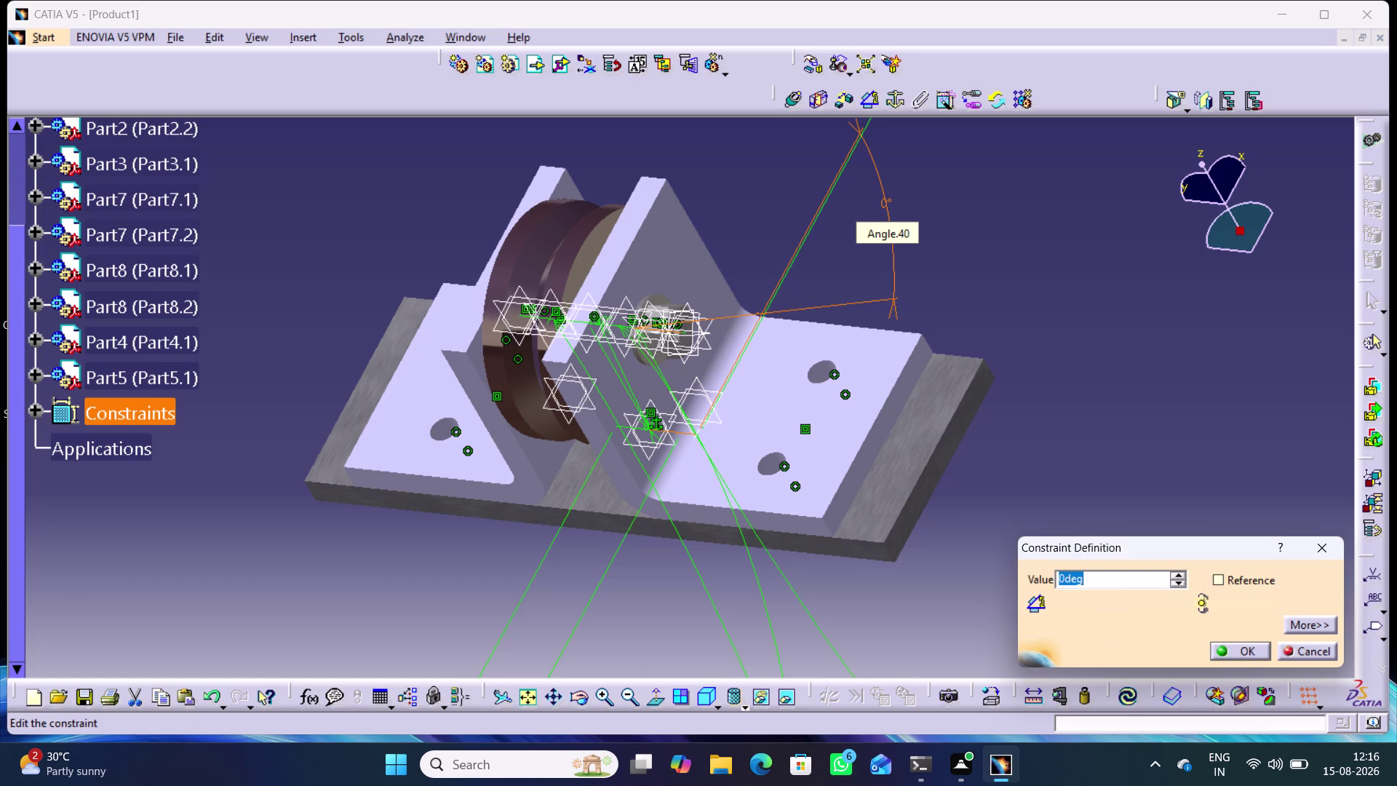
text(90)
key(Return)
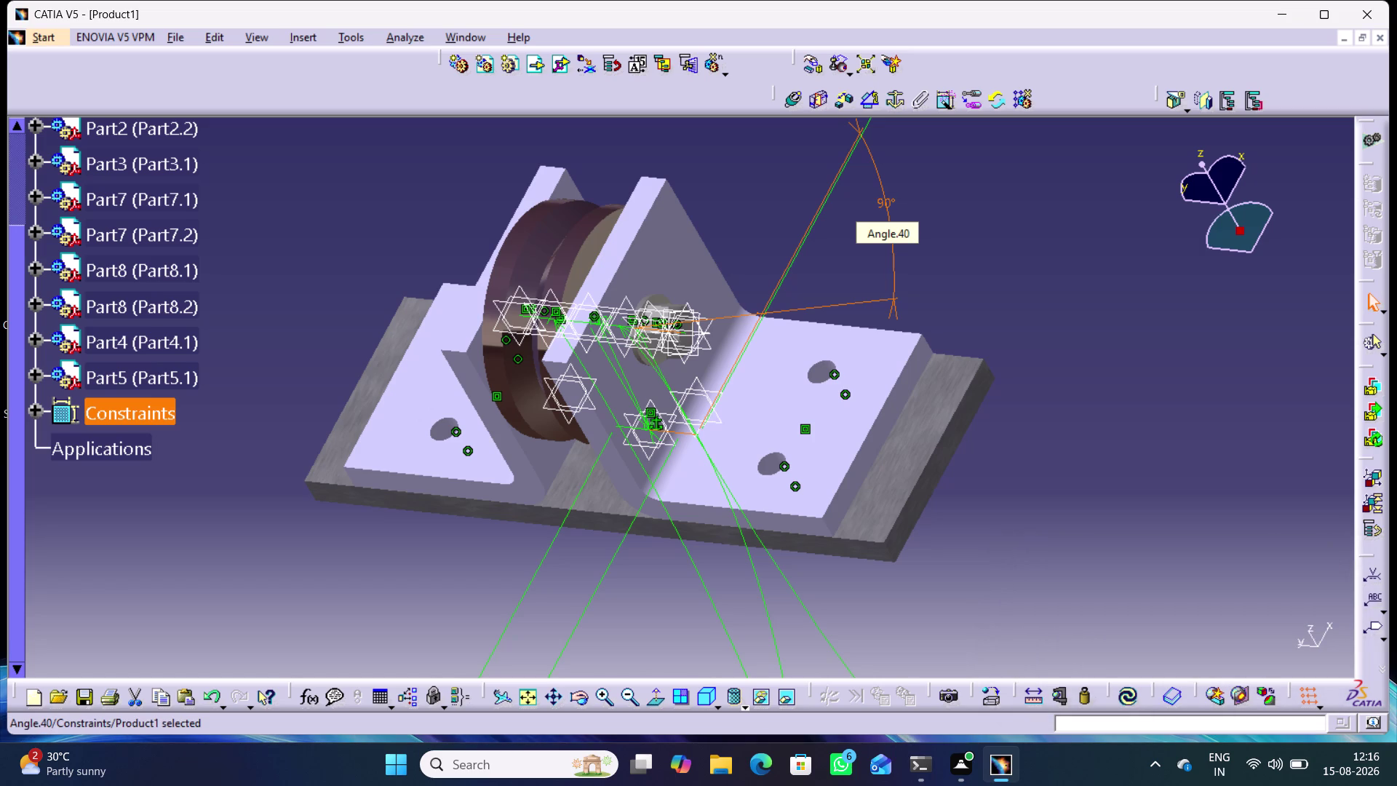
click(947, 233)
double_click(885, 206)
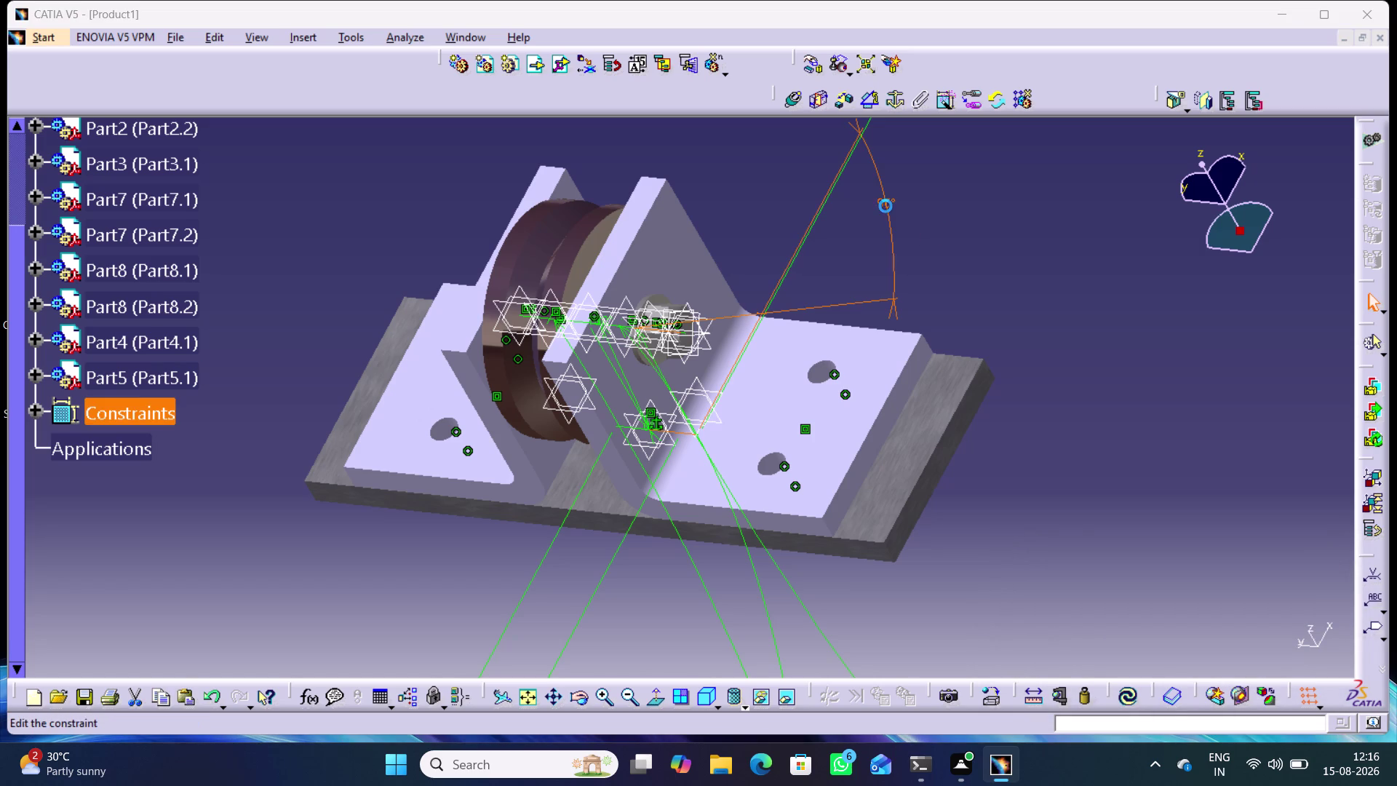
text(180)
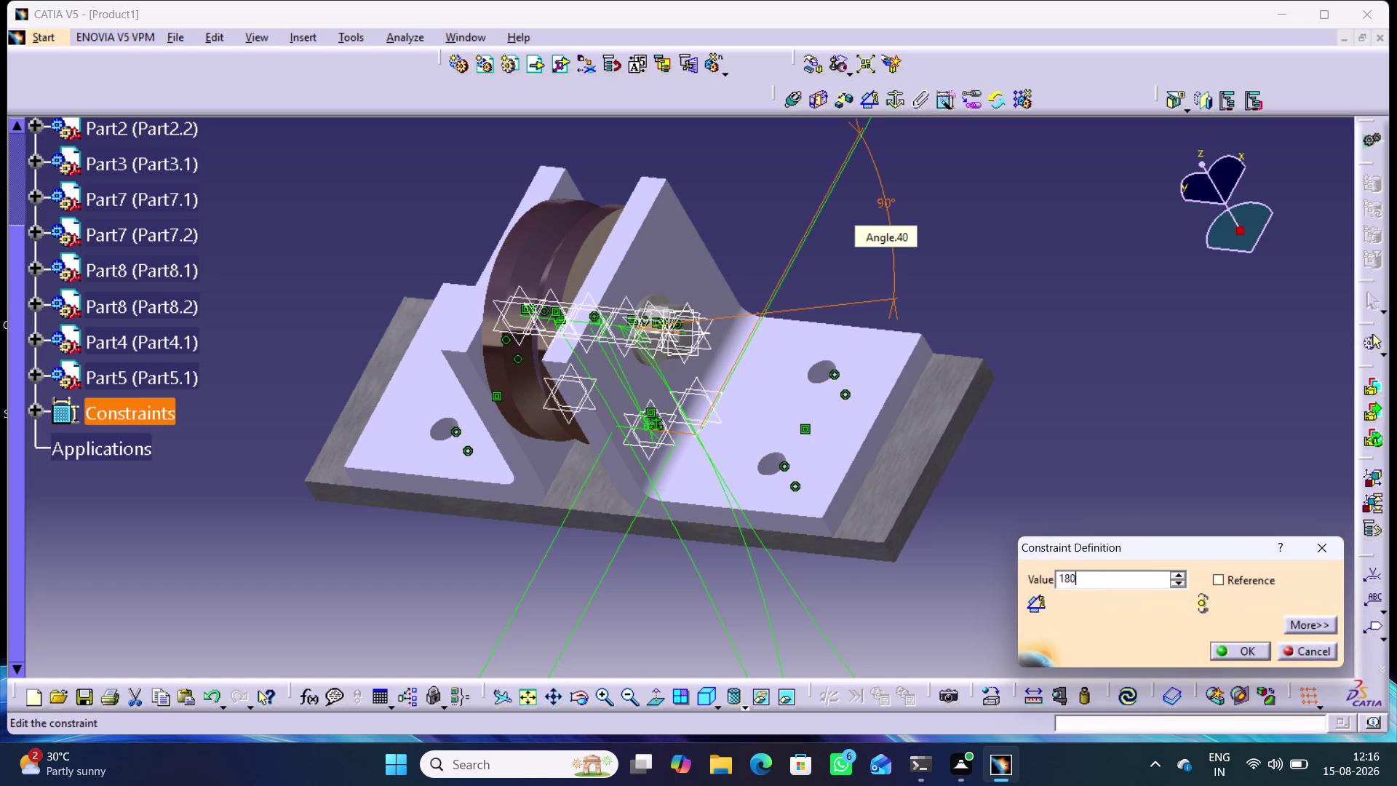
key(Return)
click(920, 218)
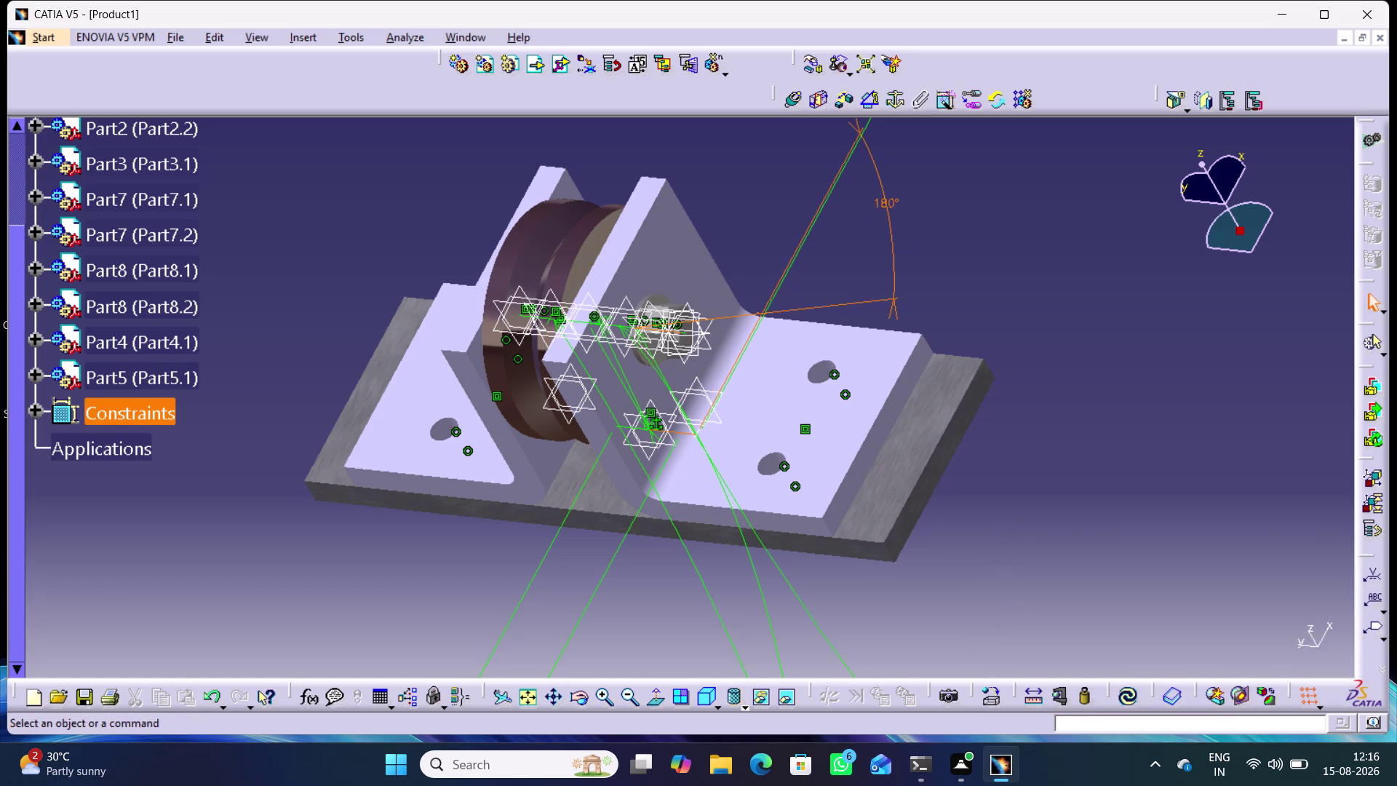
Use Angle.40's context menu, then begin a new angle constraint.
right_click(891, 203)
click(958, 418)
click(1041, 230)
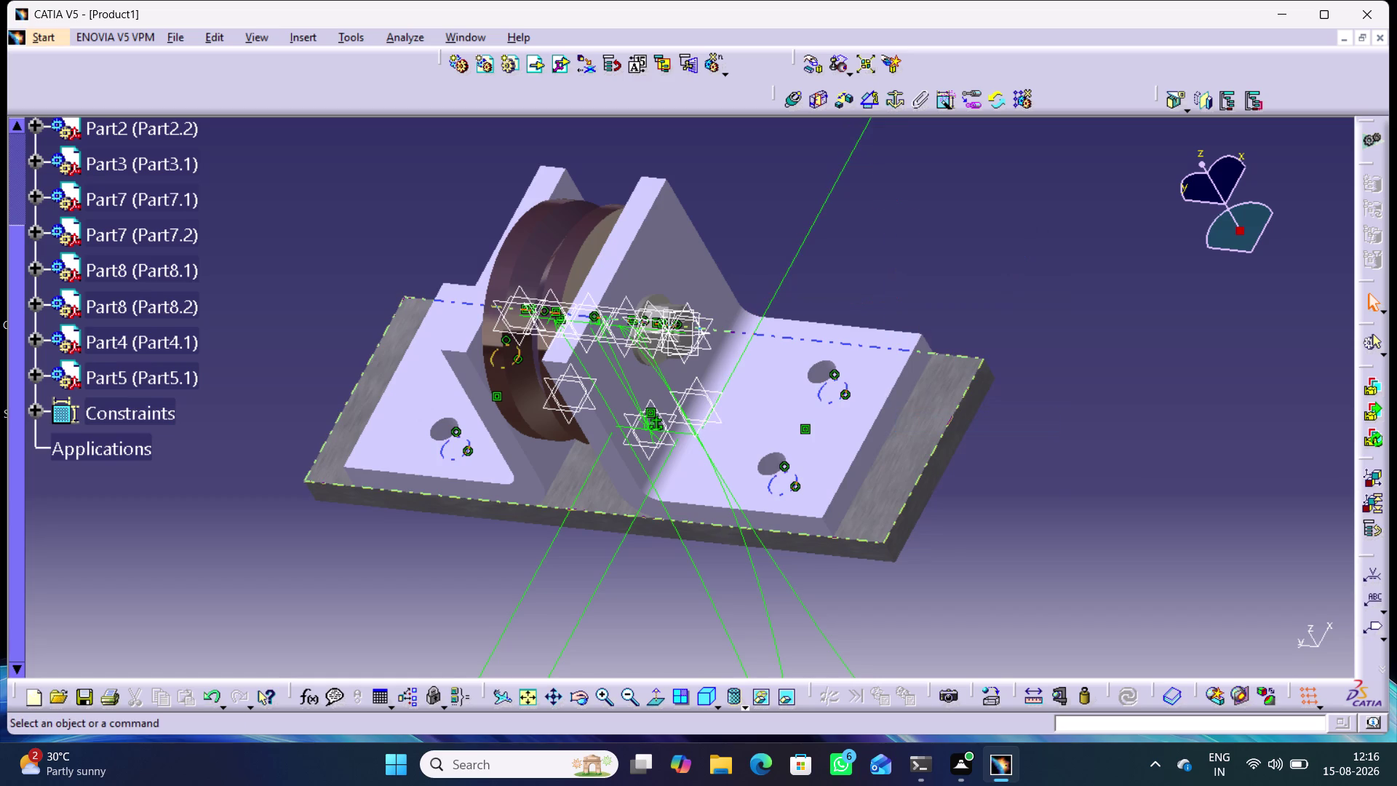
click(872, 104)
middle_drag(825, 293, 879, 308)
Constrain Part5's yz plane to a Part1 plane at 90° as Angle.41.
right_drag(825, 293, 879, 308)
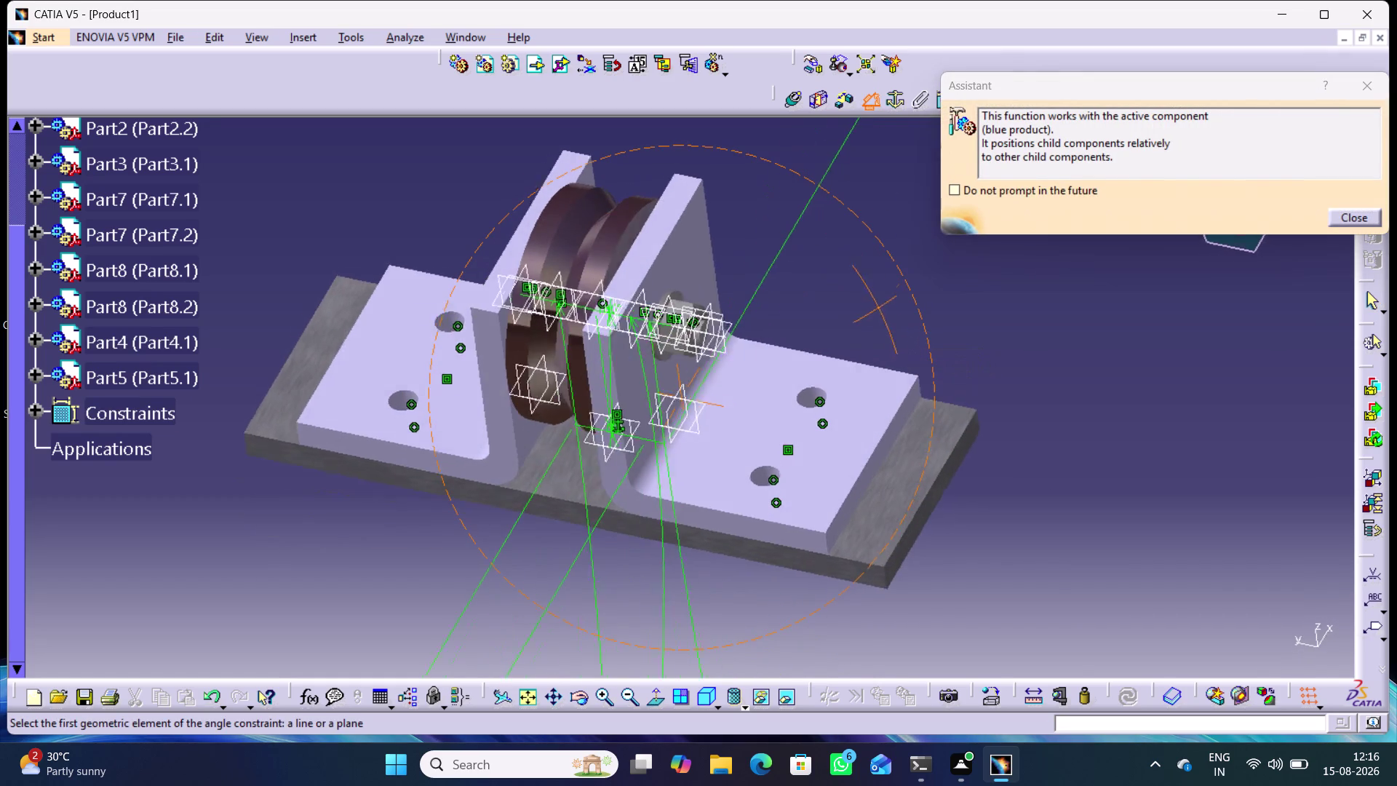
middle_drag(879, 308, 867, 311)
right_drag(879, 308, 867, 311)
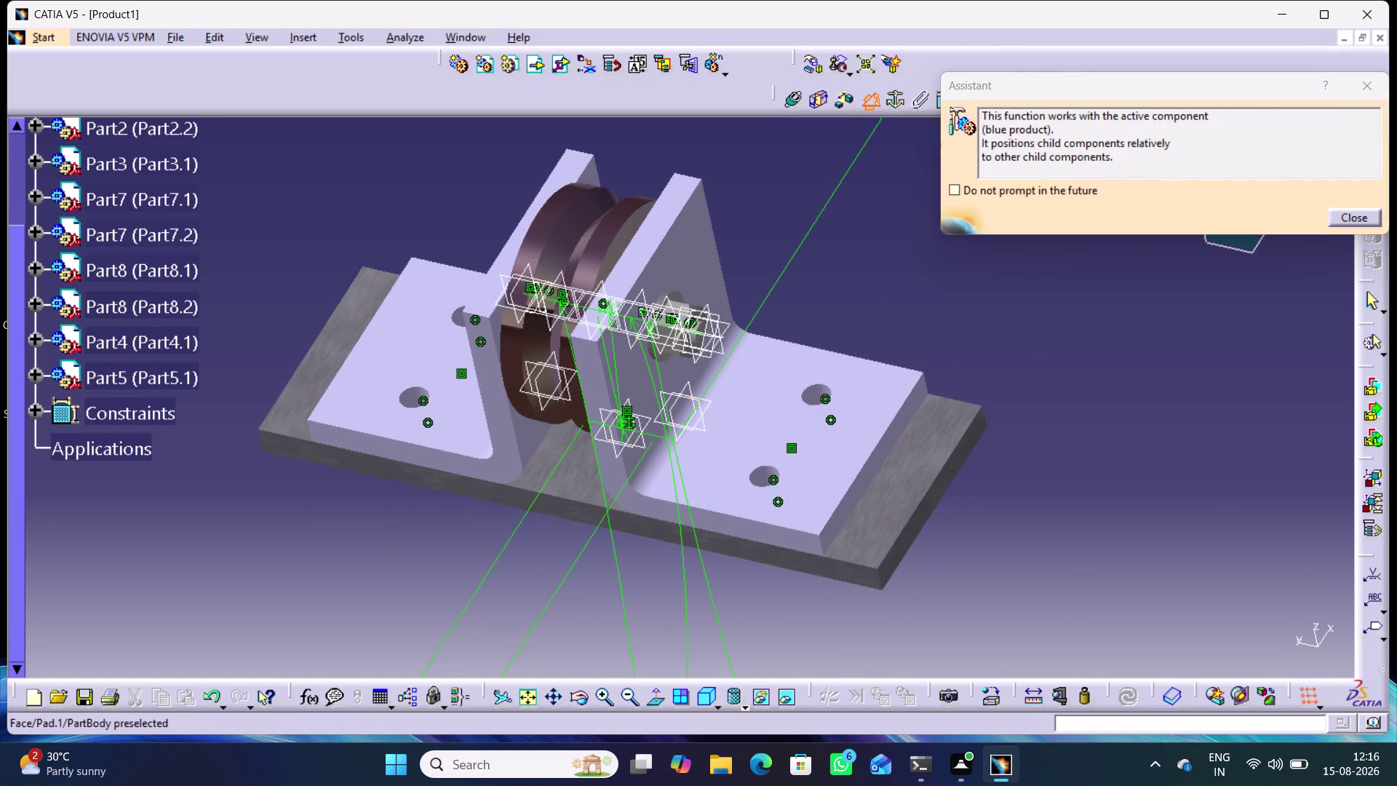
click(32, 375)
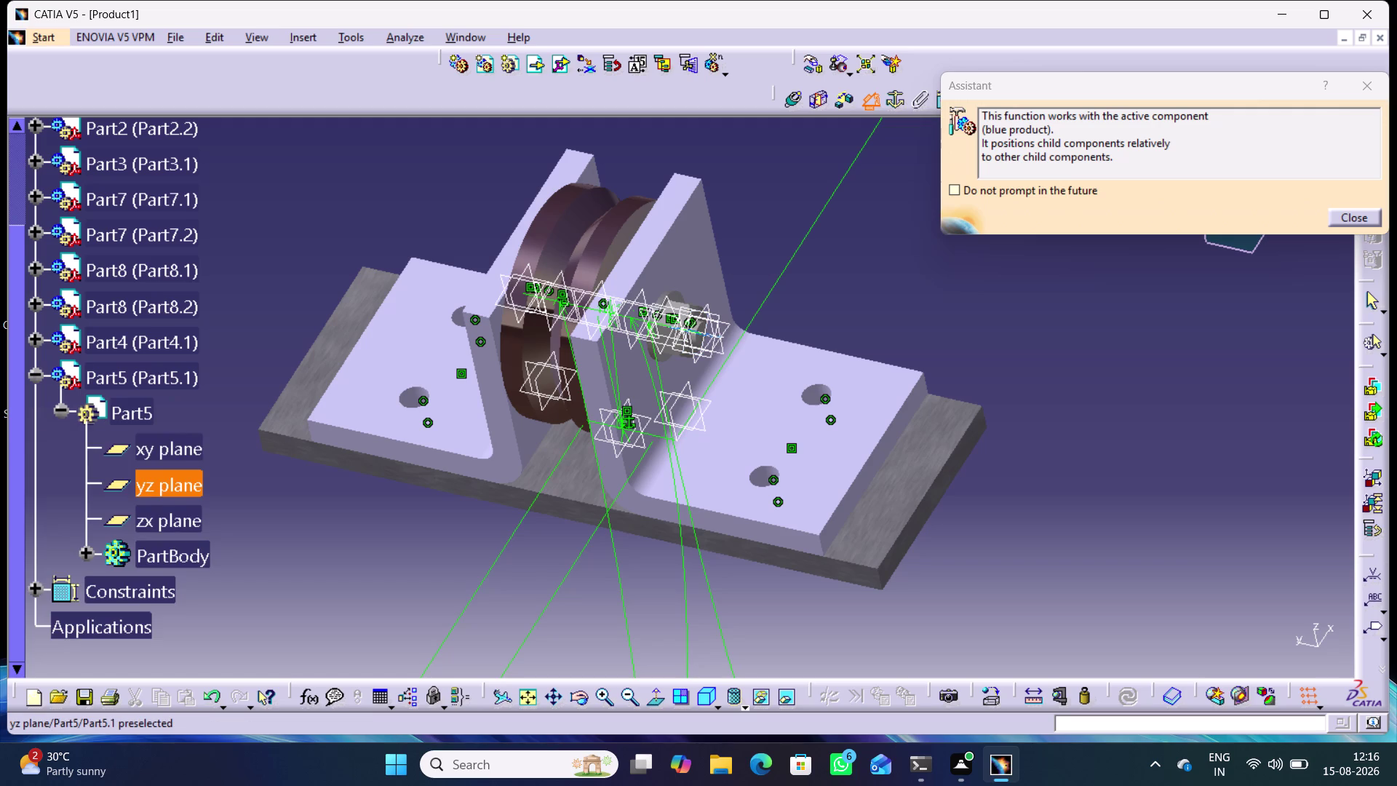
click(178, 488)
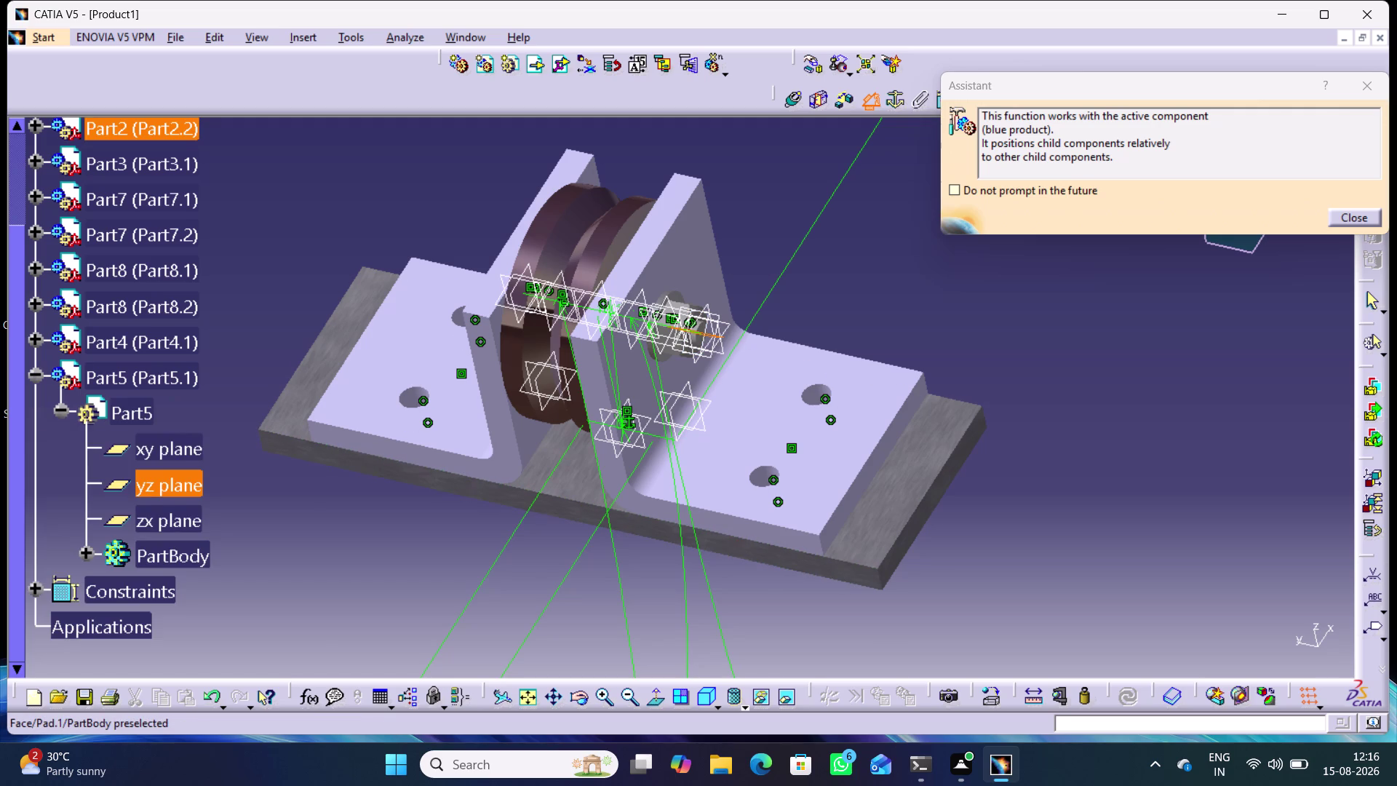
click(642, 440)
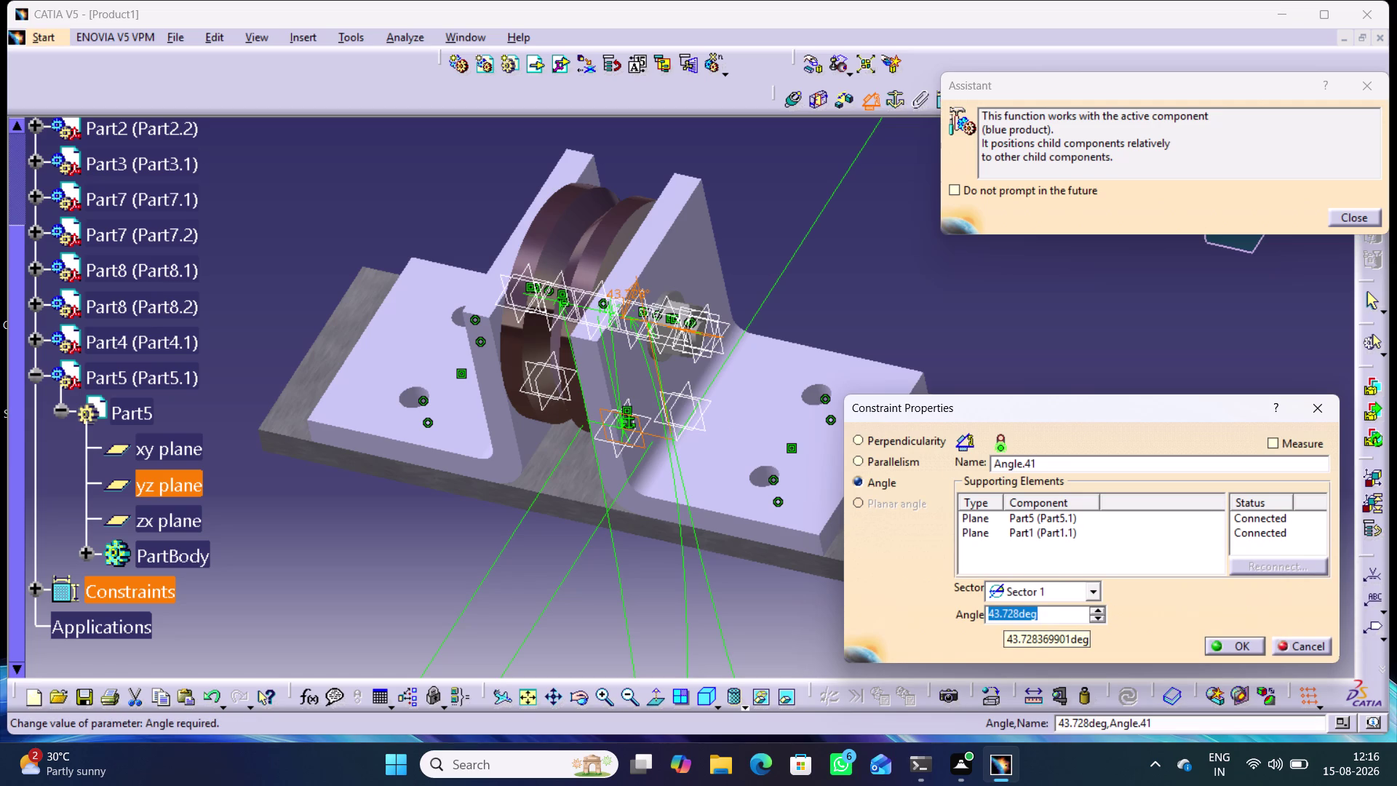
key(9)
key(0)
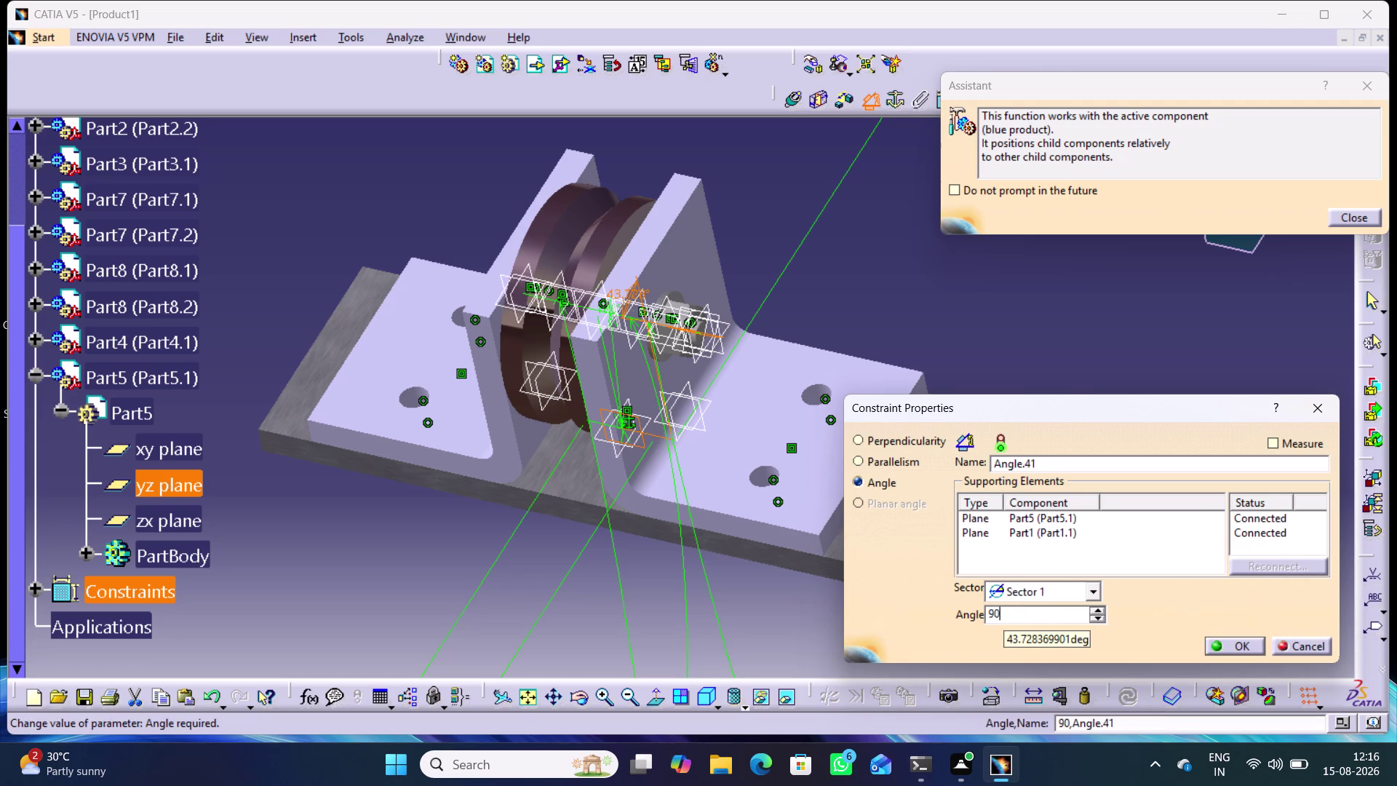
key(Return)
click(1071, 311)
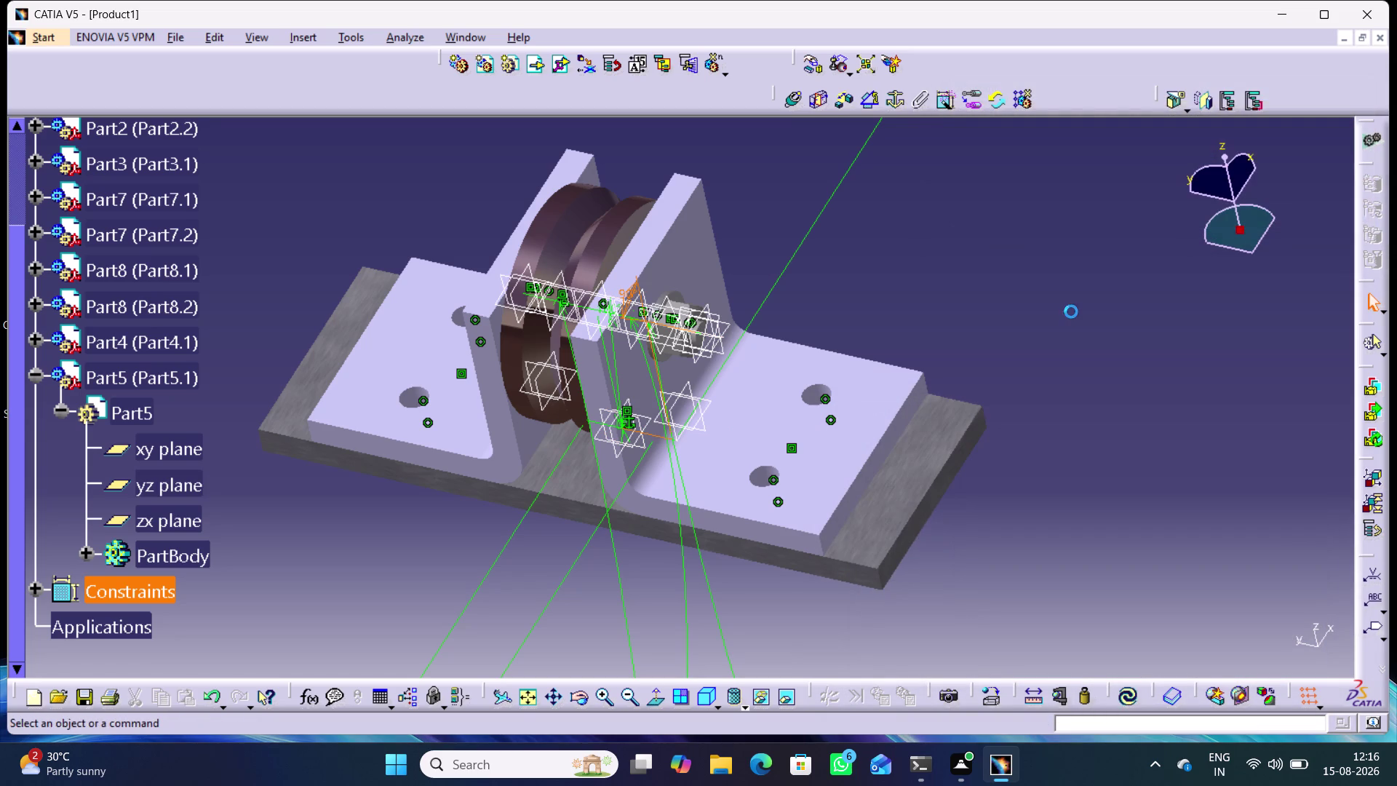
right_click(656, 435)
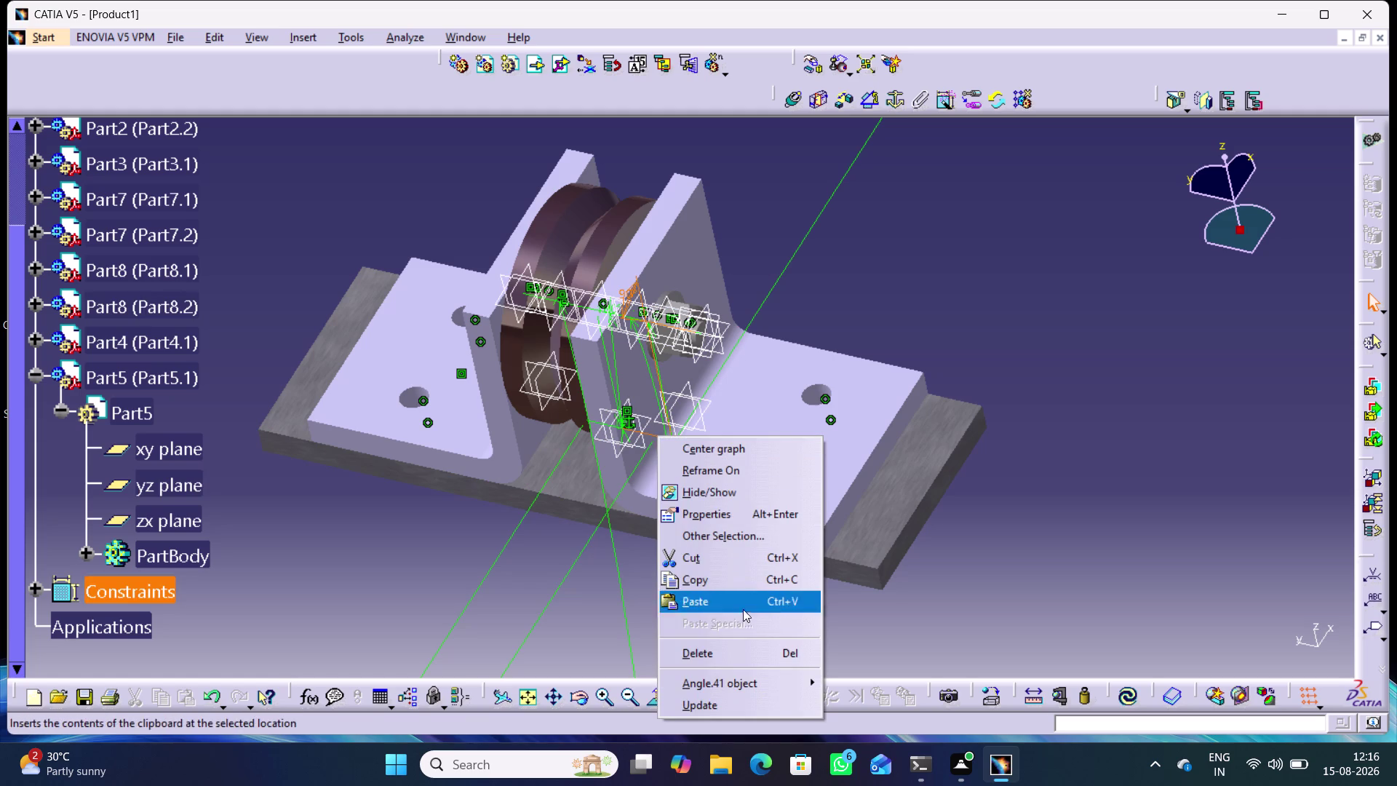
Add a 90° angle constraint between Part5's zx plane and a Part1 plane.
click(716, 653)
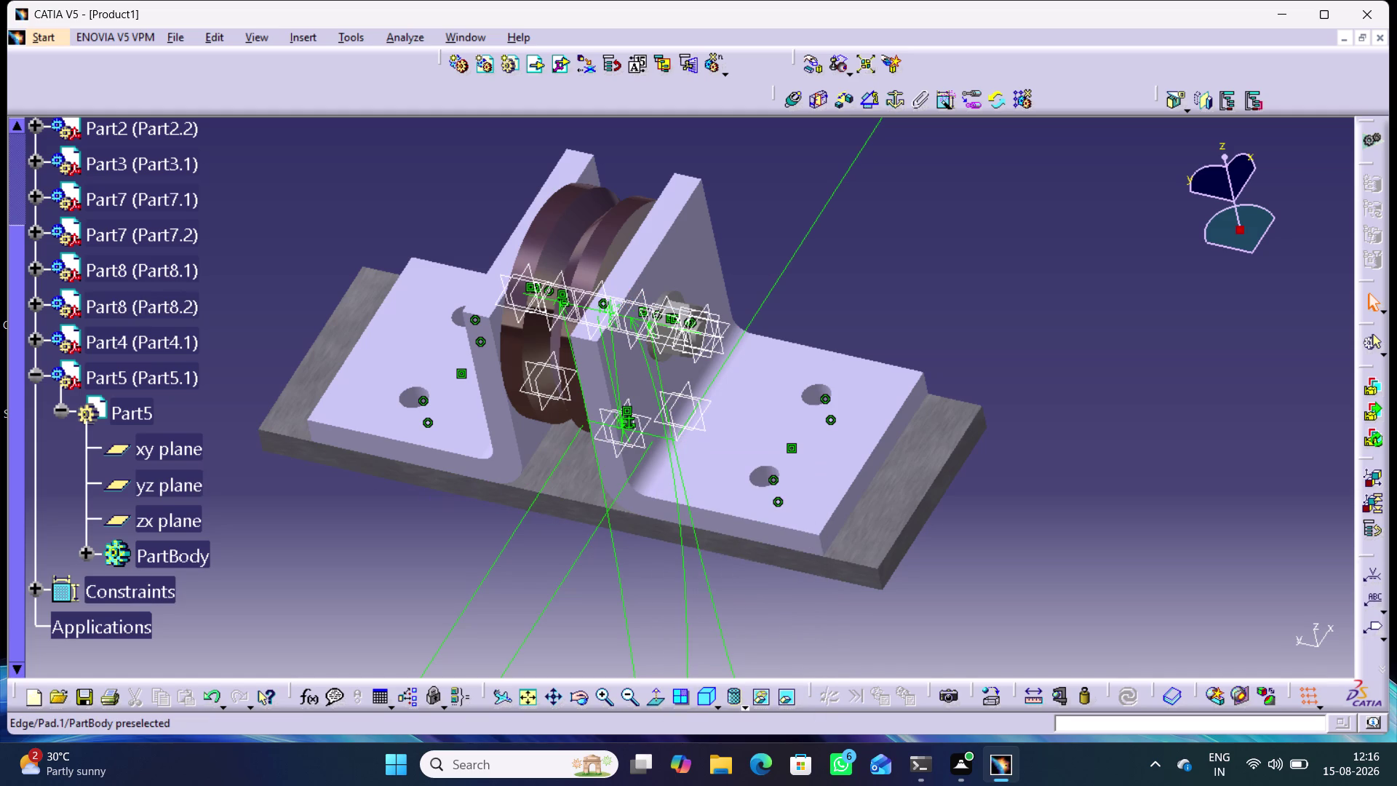
click(179, 519)
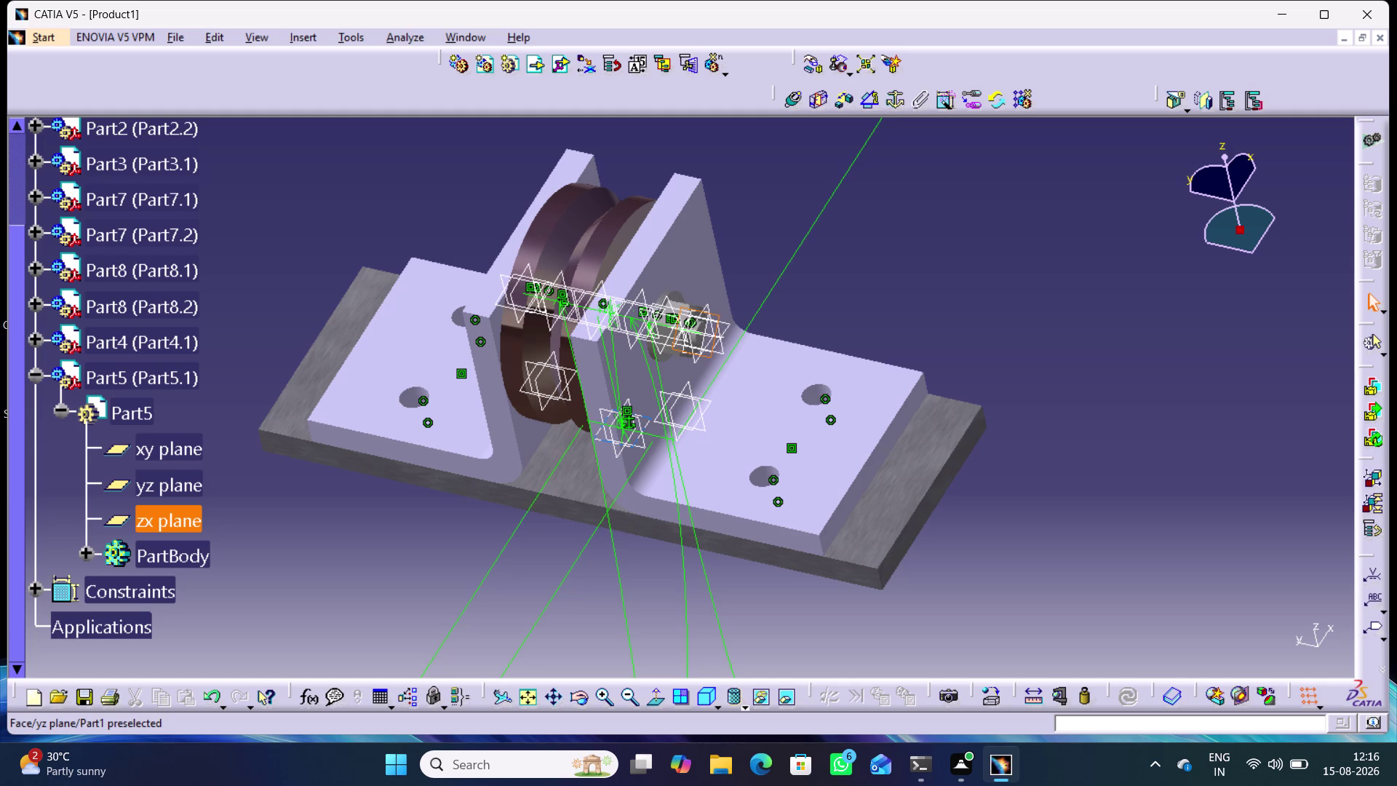
click(867, 106)
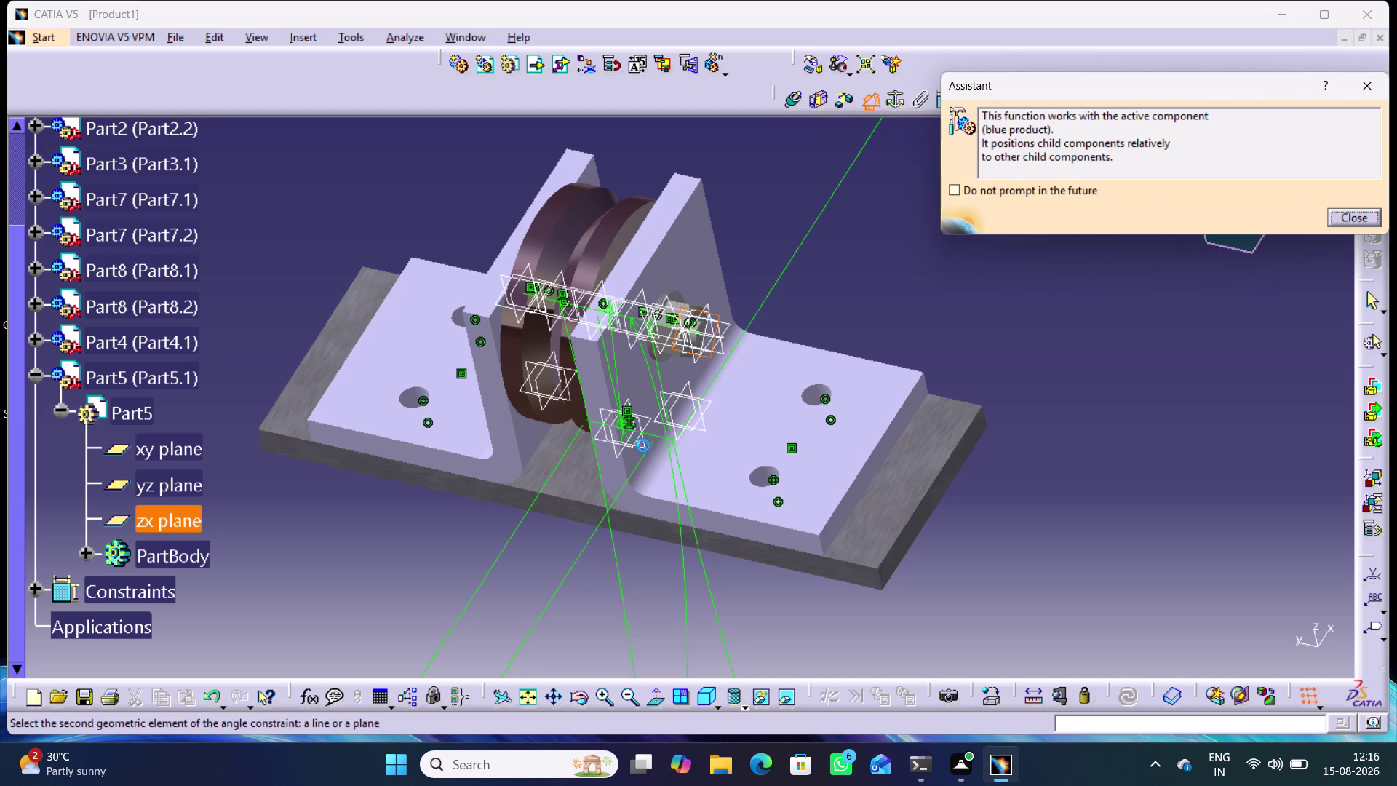
click(636, 440)
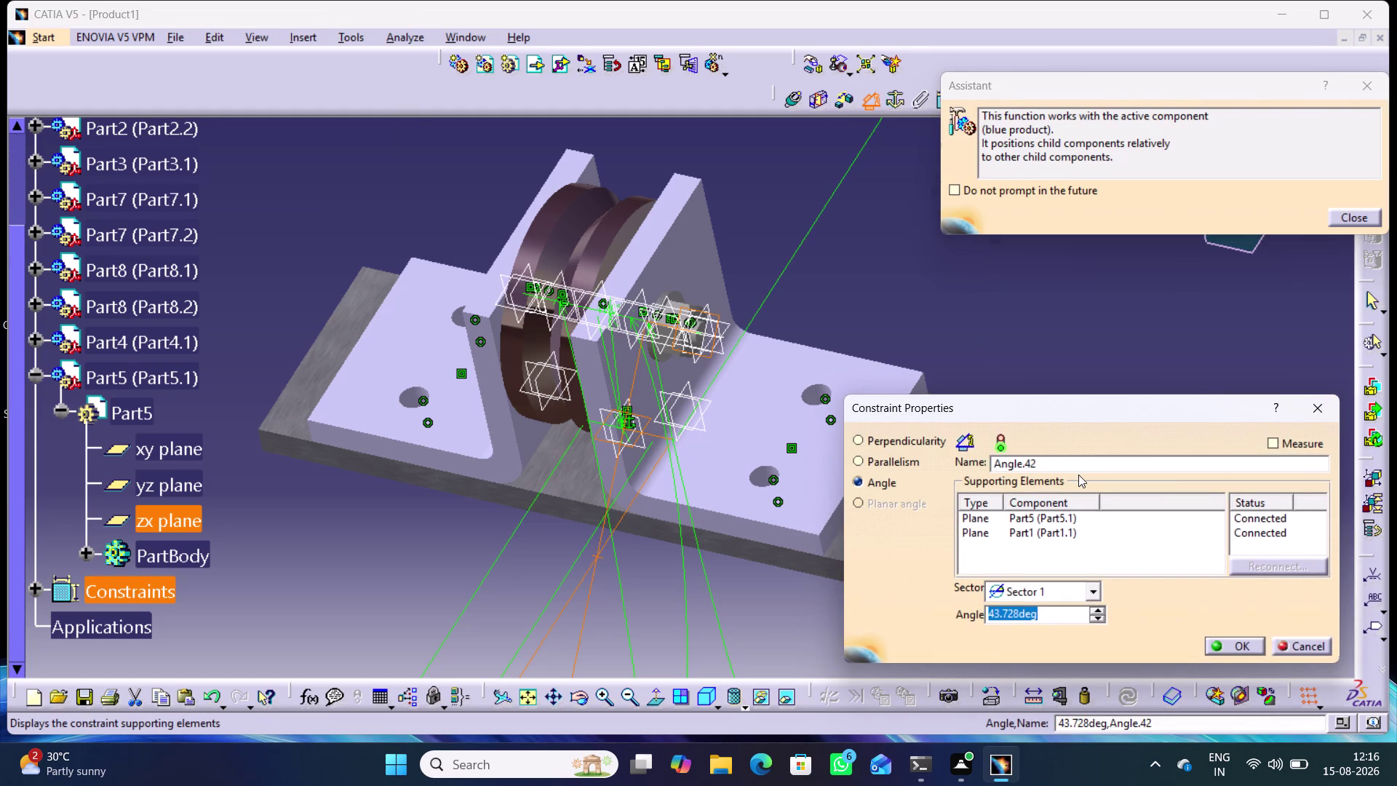
text(90)
key(Return)
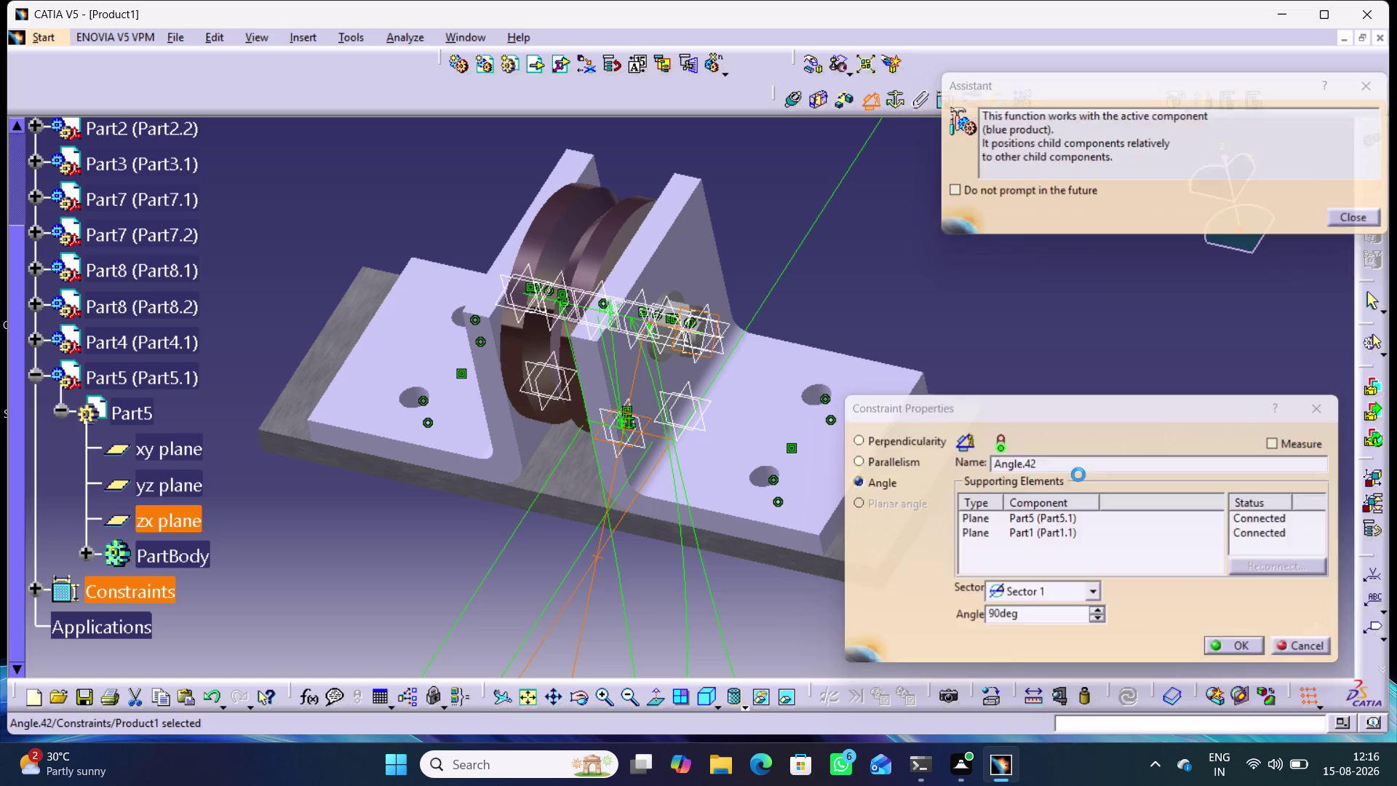
click(1003, 317)
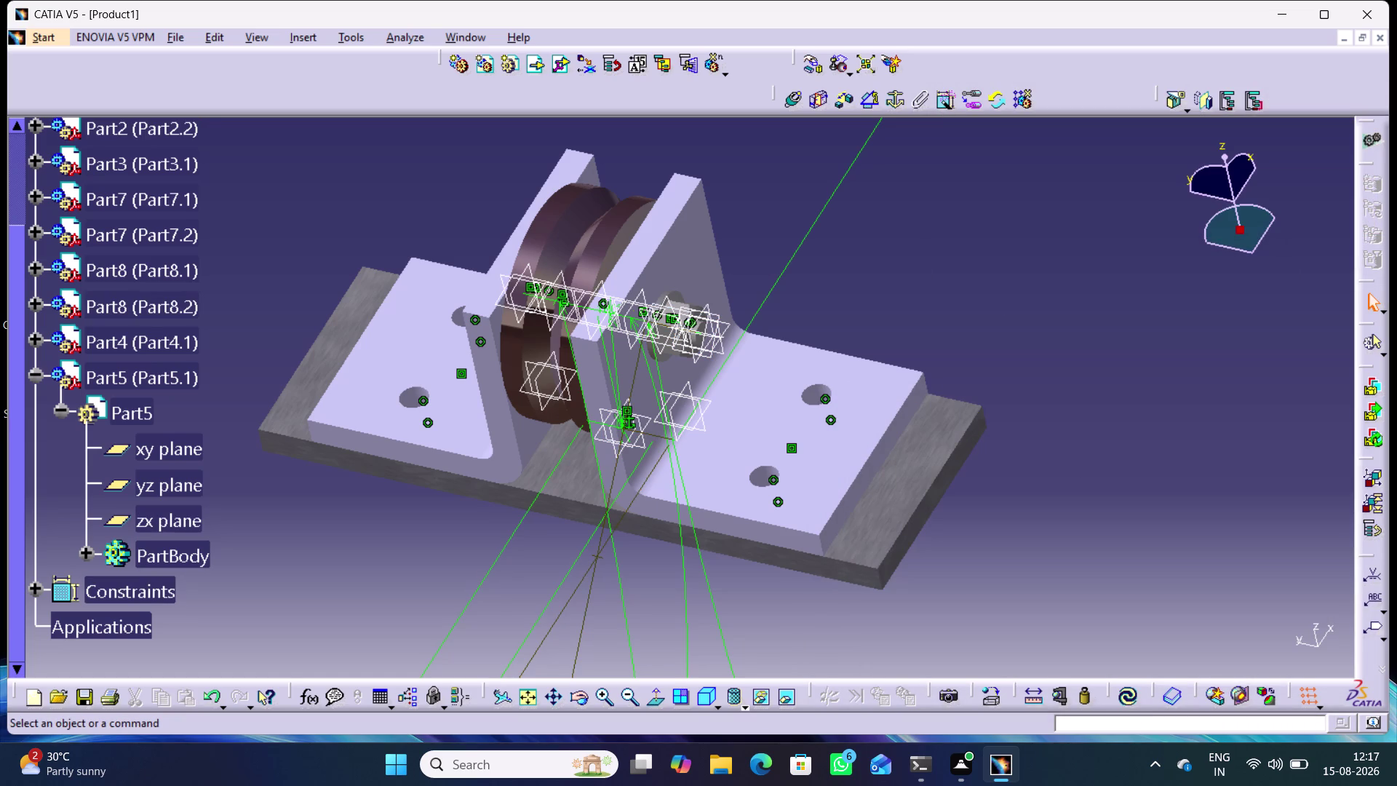
Zoom out and change Angle.42's value to 0°.
right_click(591, 563)
click(600, 558)
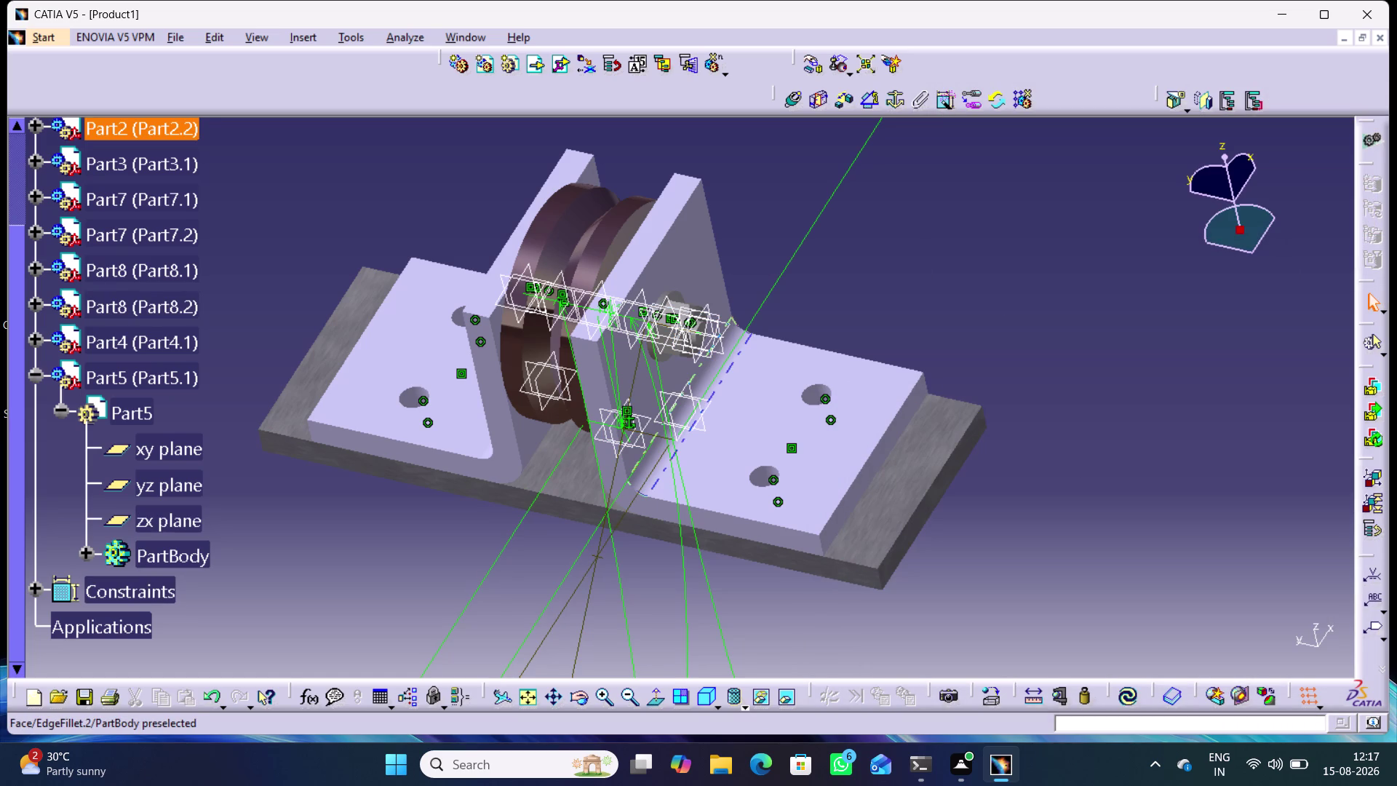
middle_drag(639, 606, 649, 665)
right_click(638, 606)
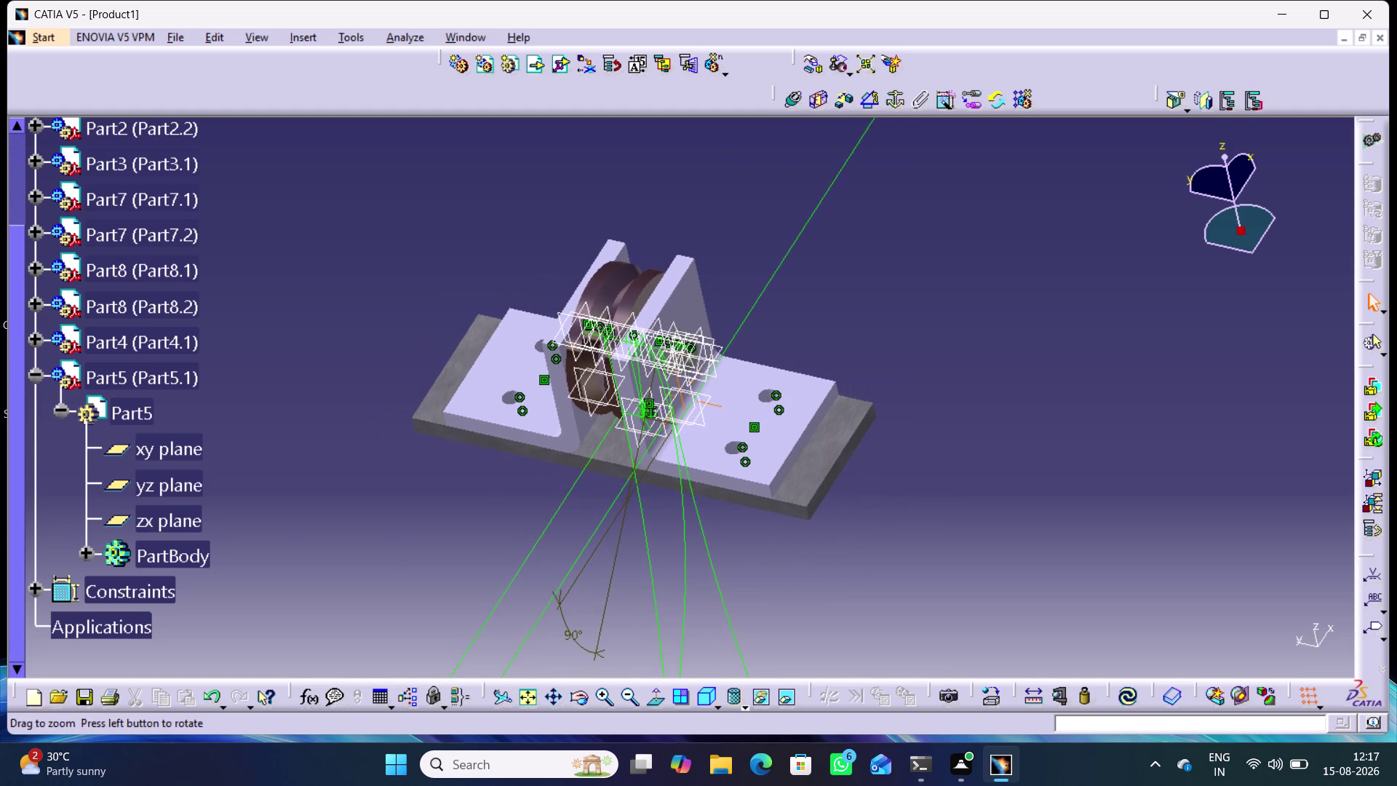
middle_drag(649, 665, 649, 665)
right_click(573, 630)
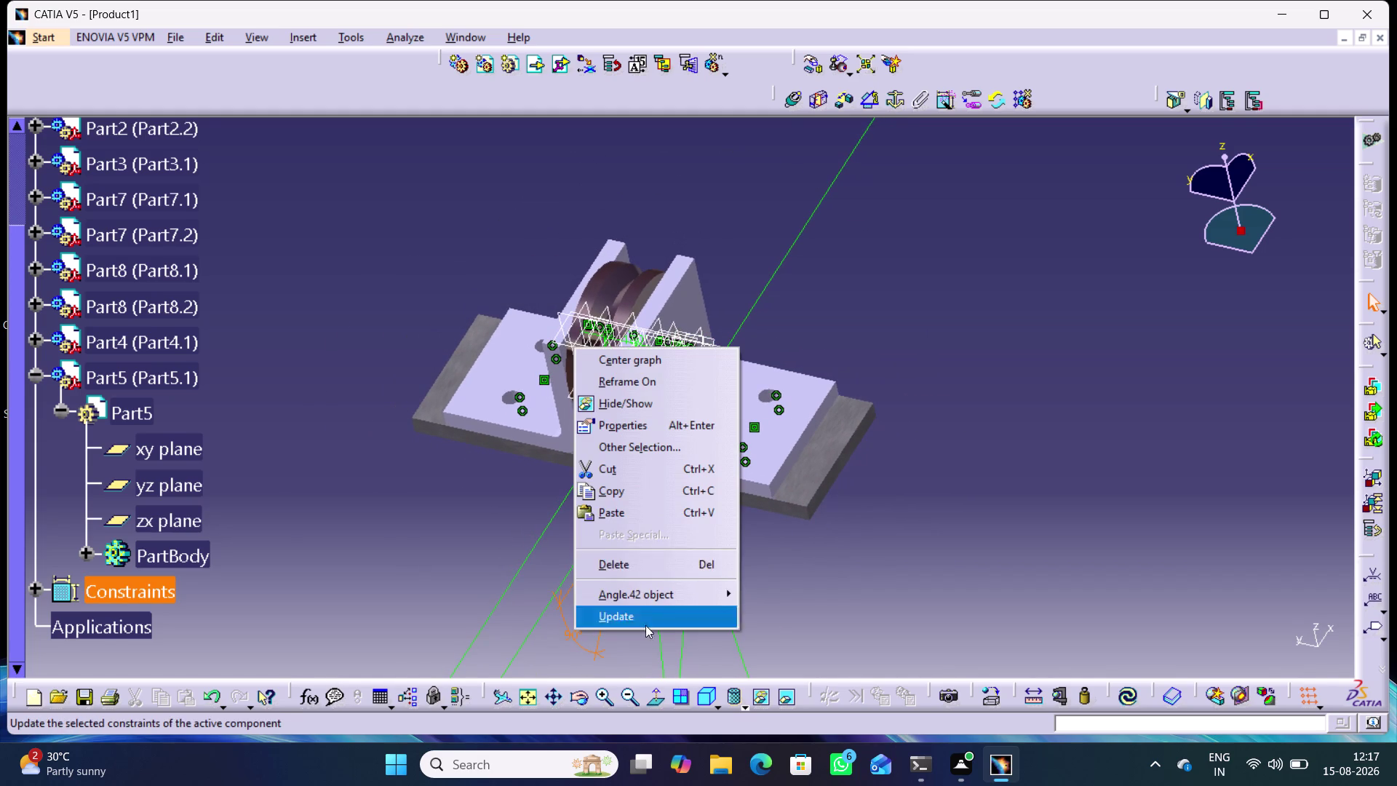
click(632, 649)
double_click(572, 635)
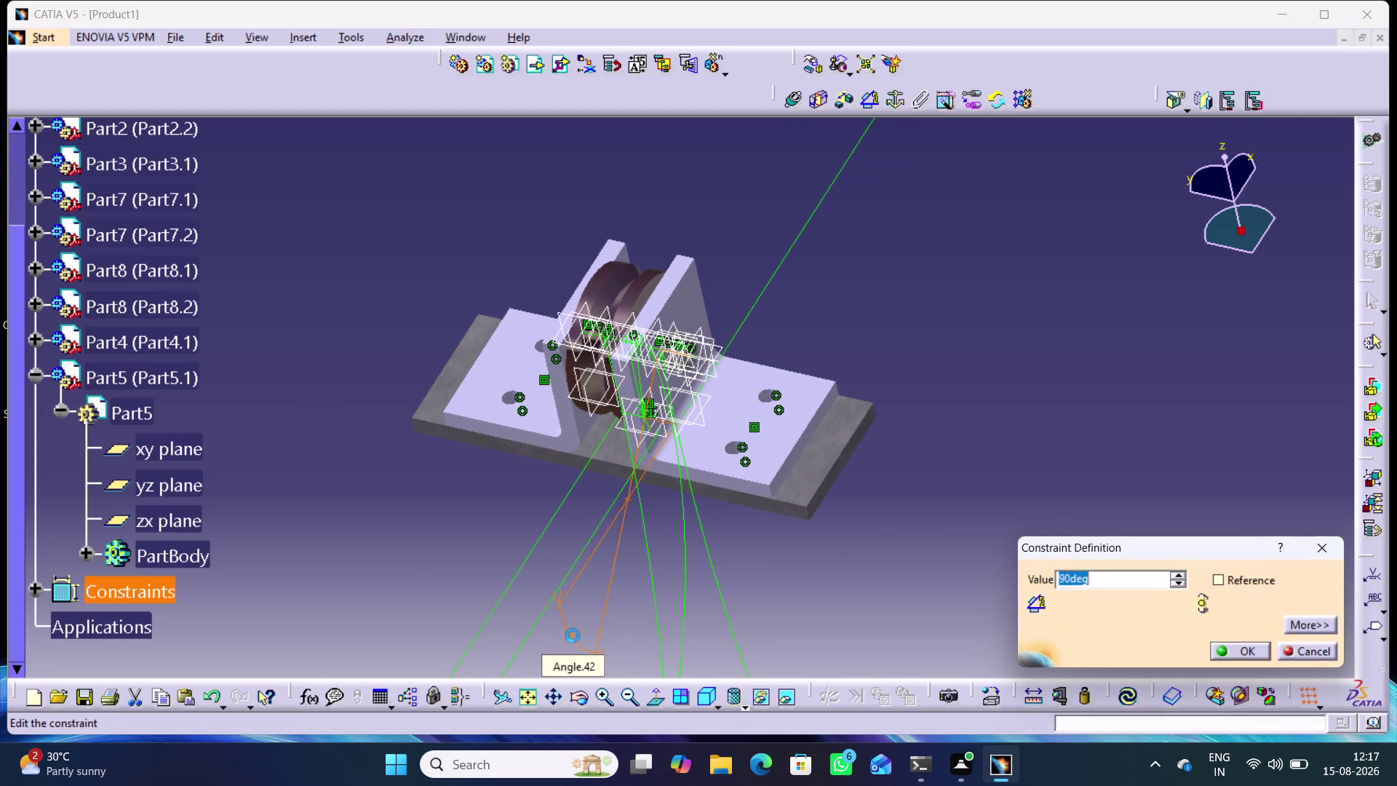
key(0)
key(Return)
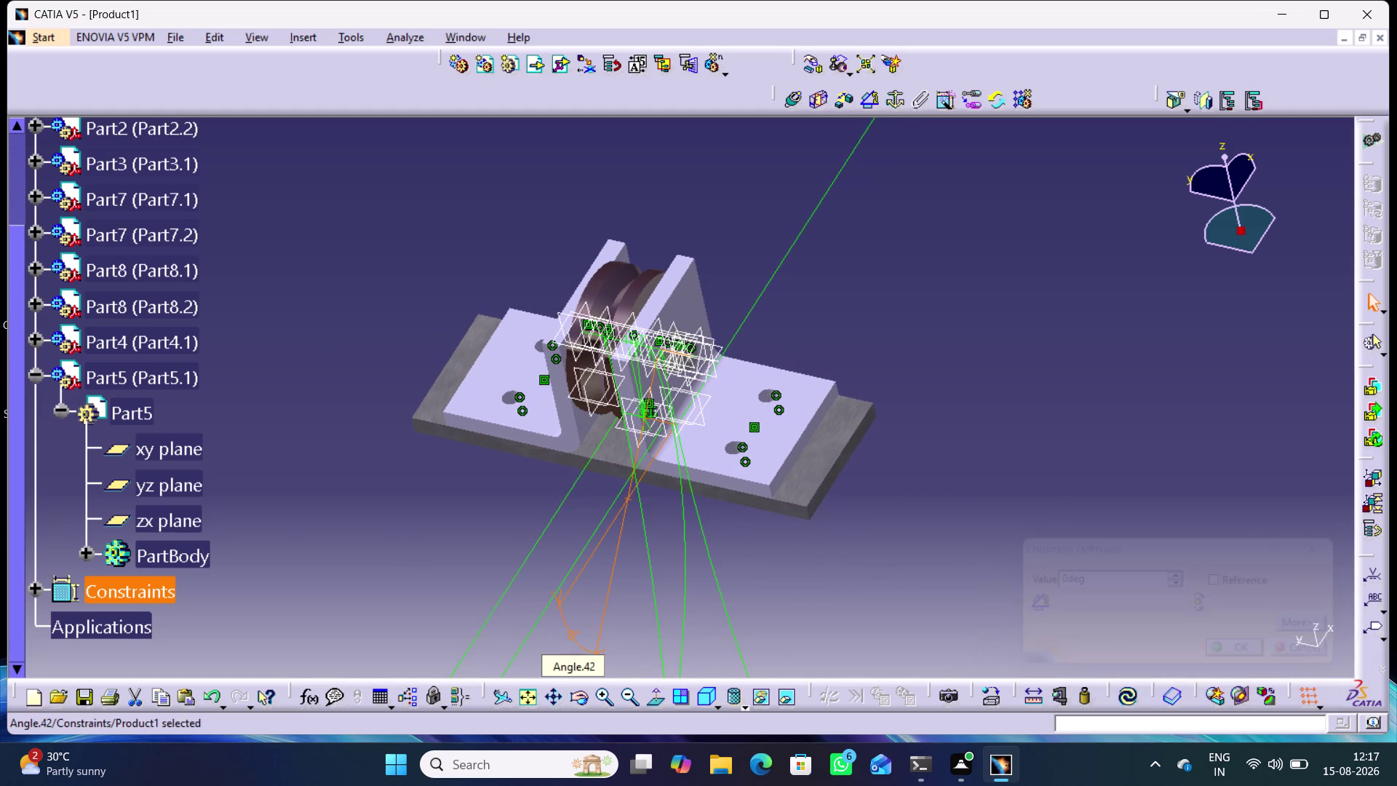
Re-edit Angle.42 to 45° and zoom back in on the assembly.
click(421, 558)
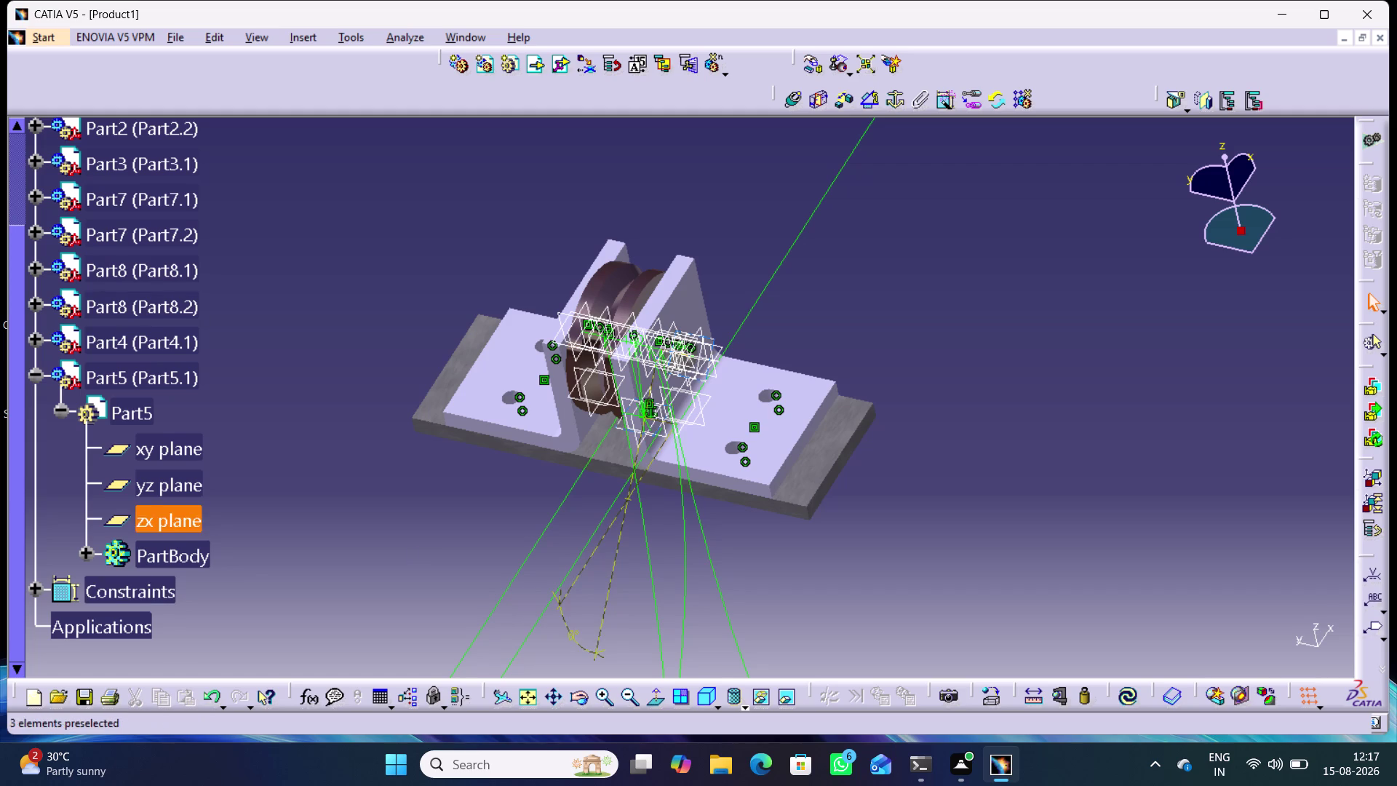
double_click(570, 633)
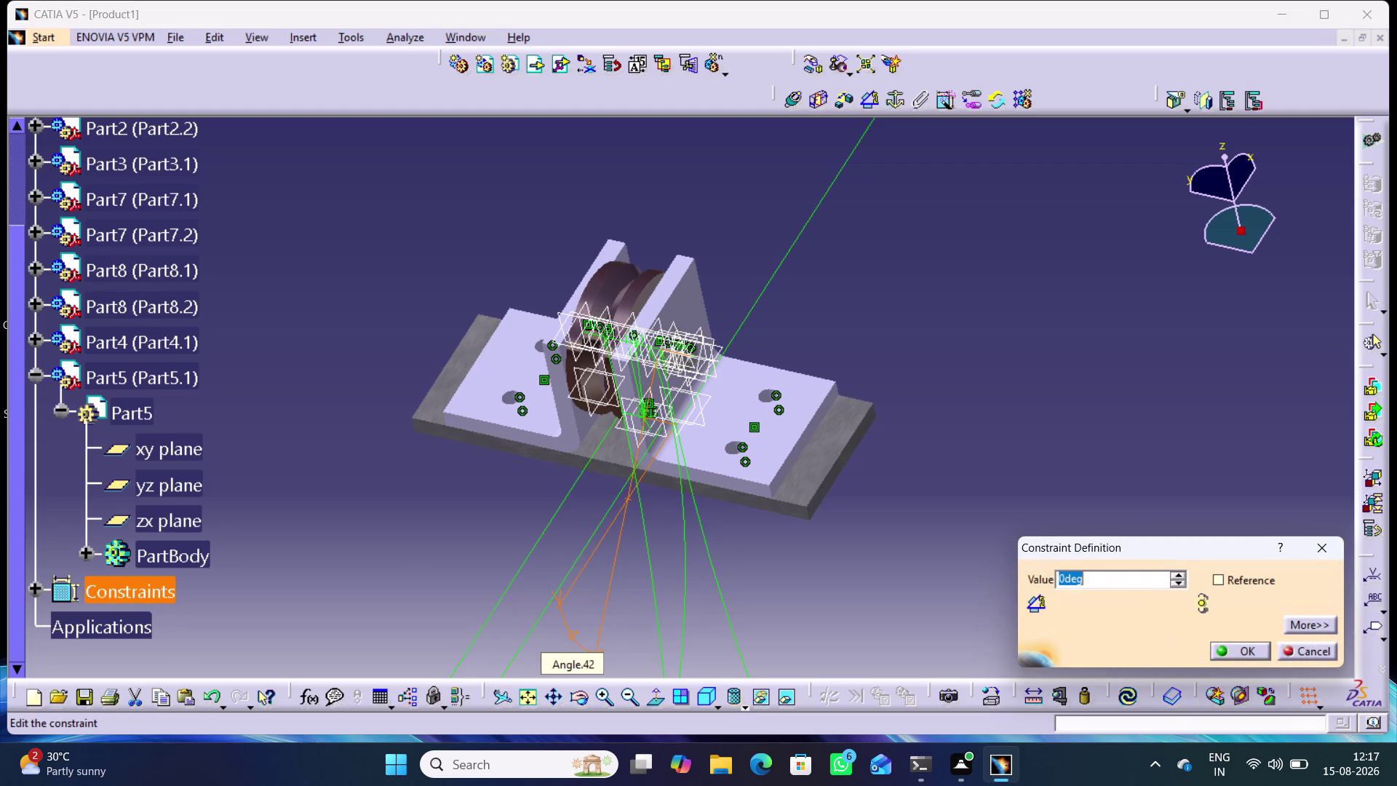
text(45)
key(Return)
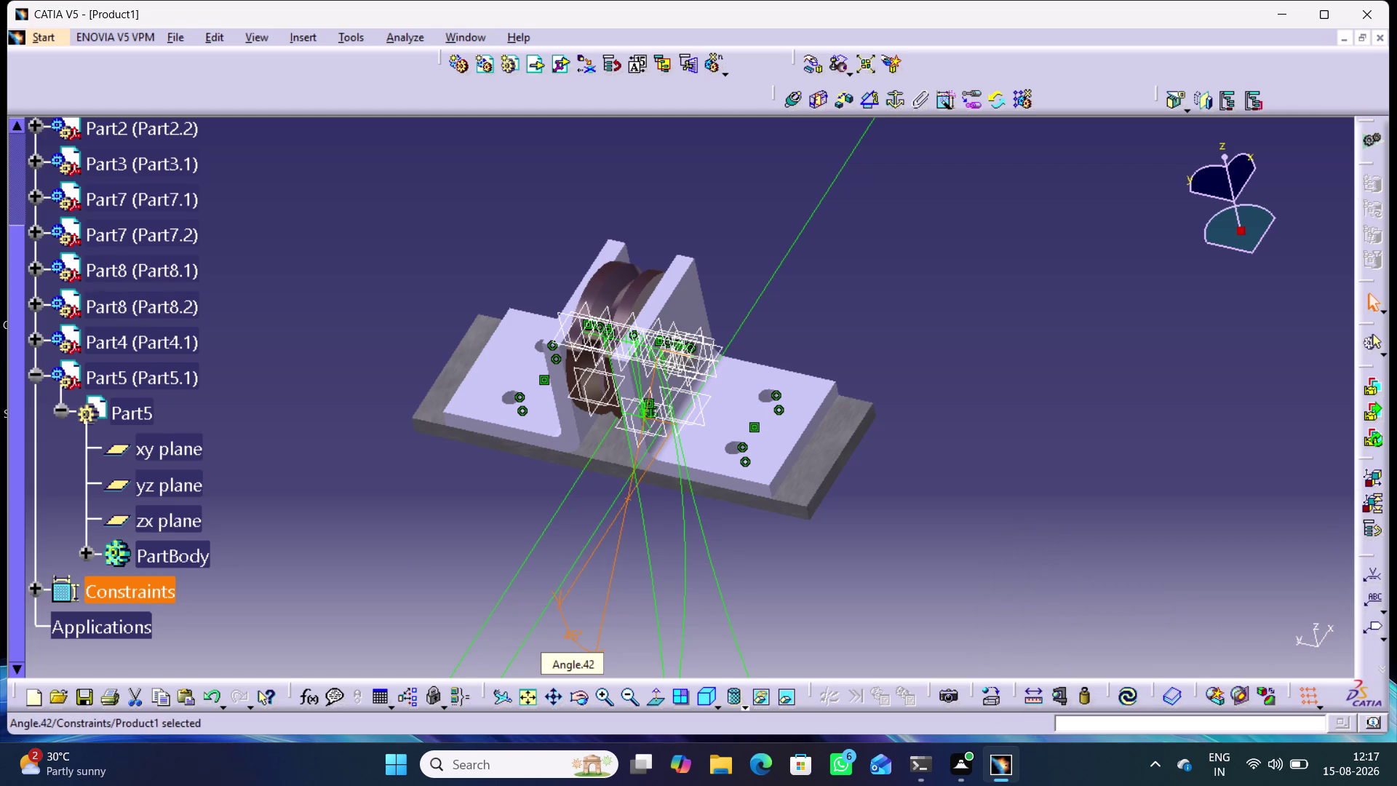
click(379, 468)
right_click(569, 635)
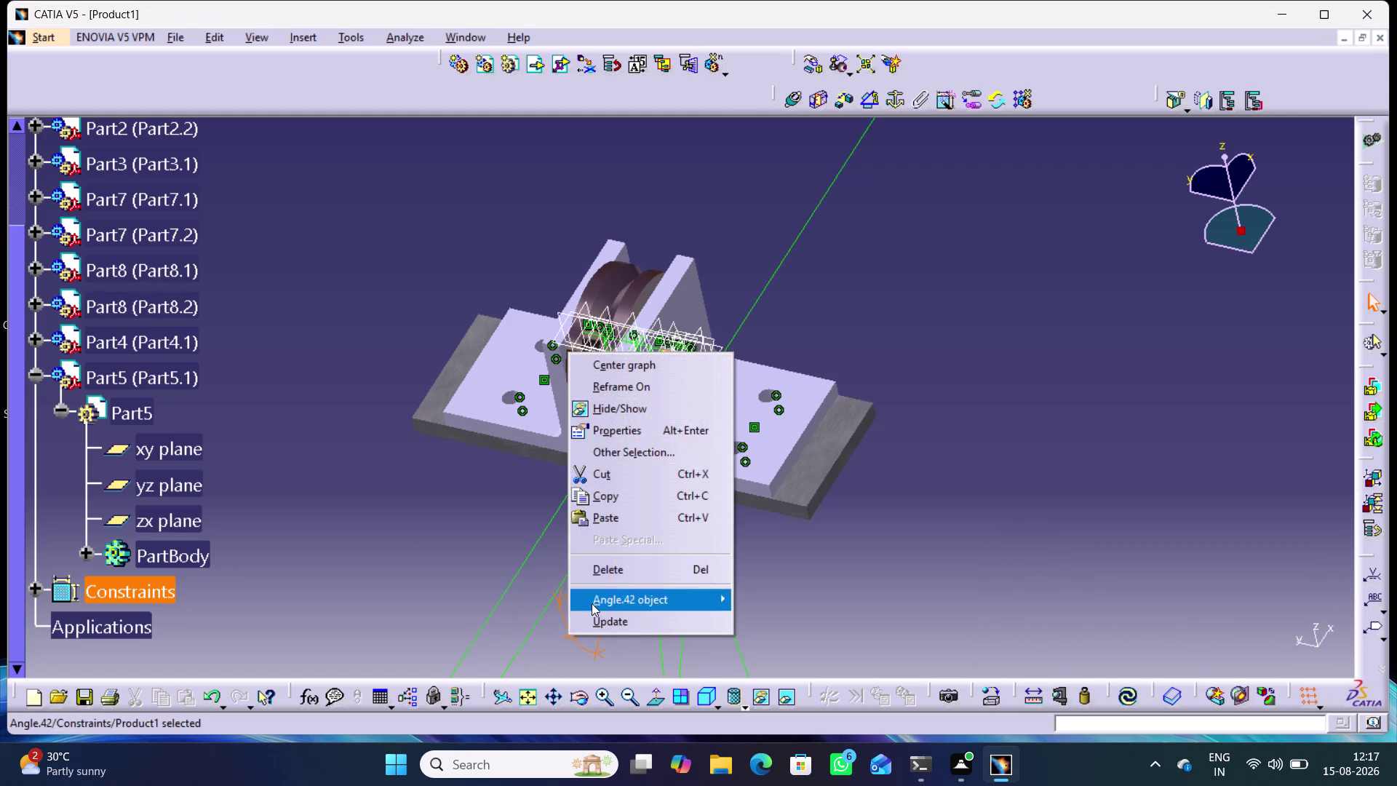
click(604, 578)
middle_drag(632, 514, 631, 461)
right_click(632, 514)
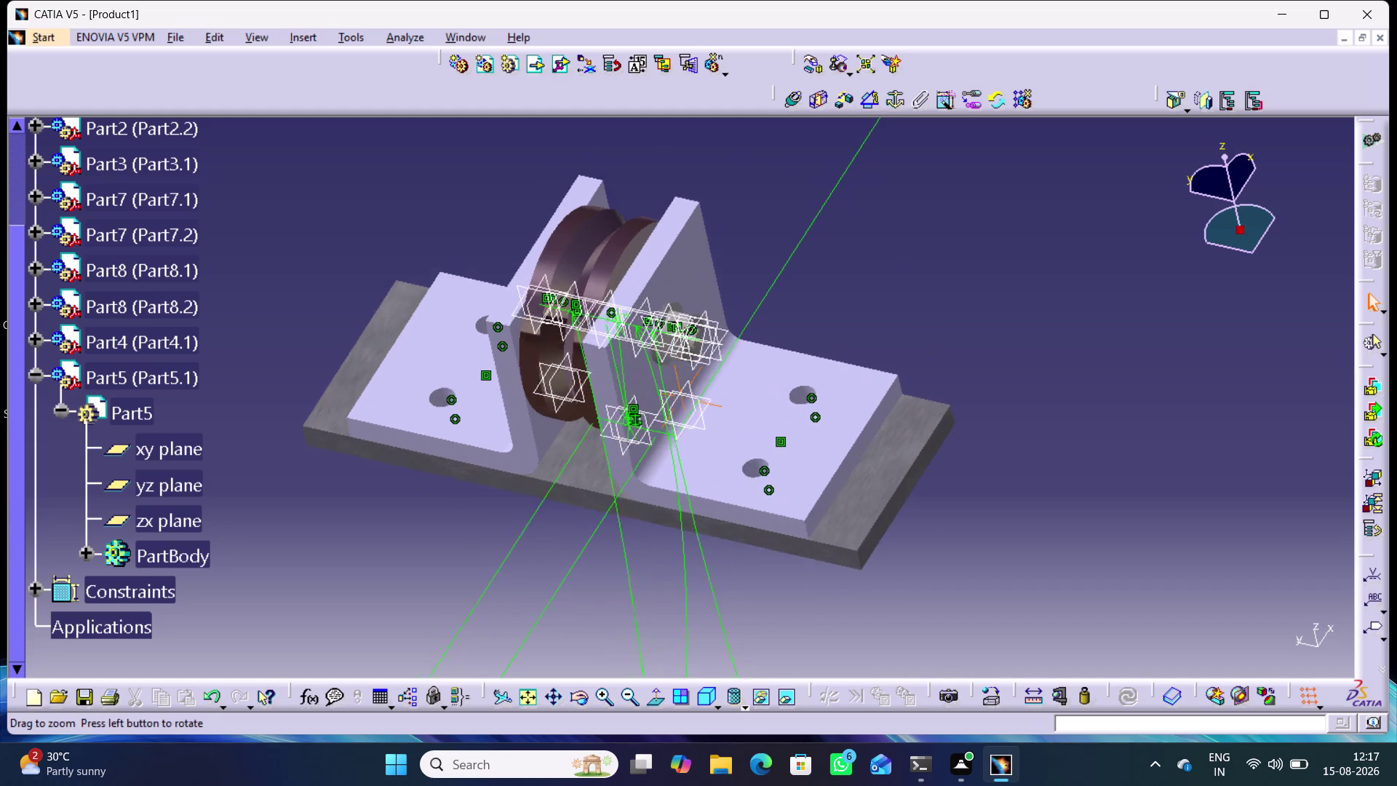
middle_drag(631, 461, 630, 443)
Create Angle.43 at 133.728° between Part5's zx plane and a Part1 plane.
click(871, 102)
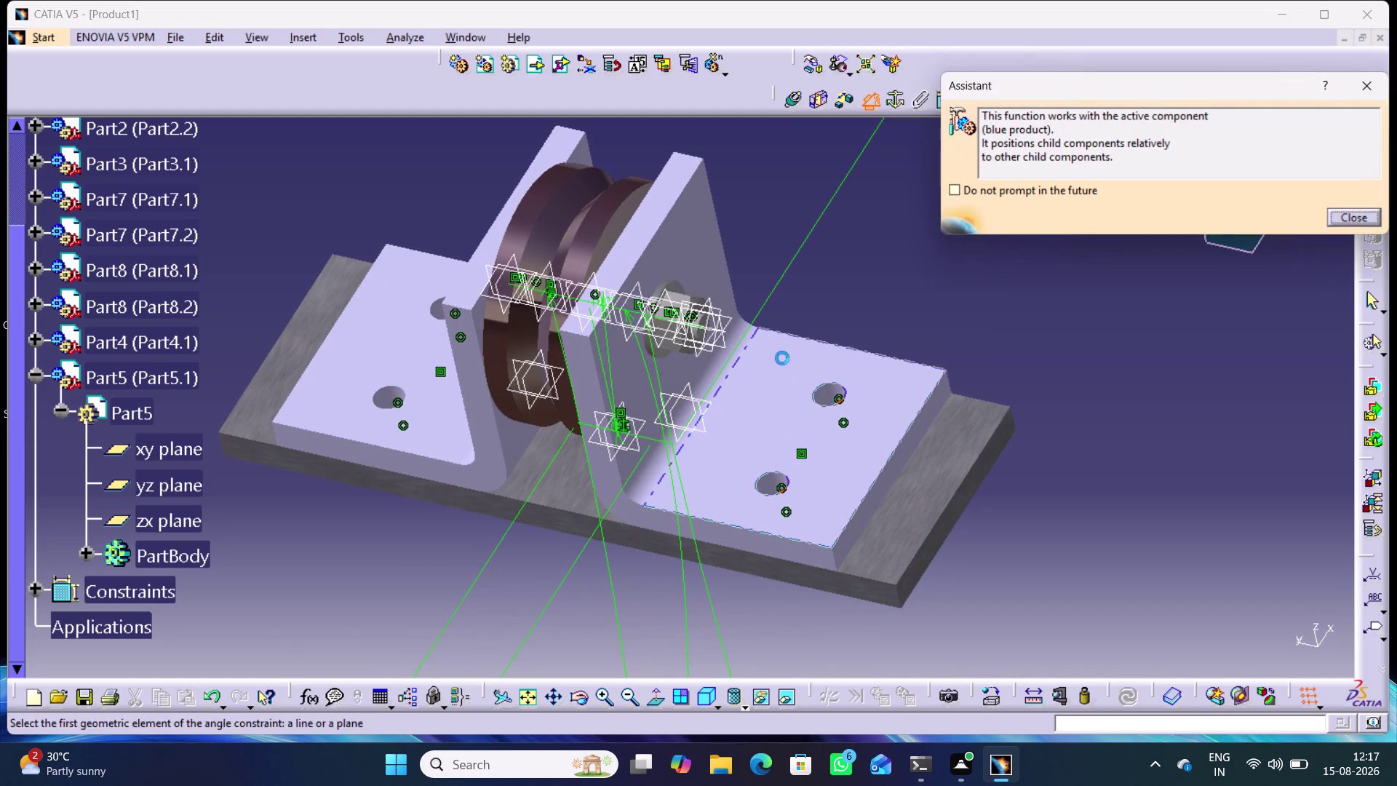
click(712, 347)
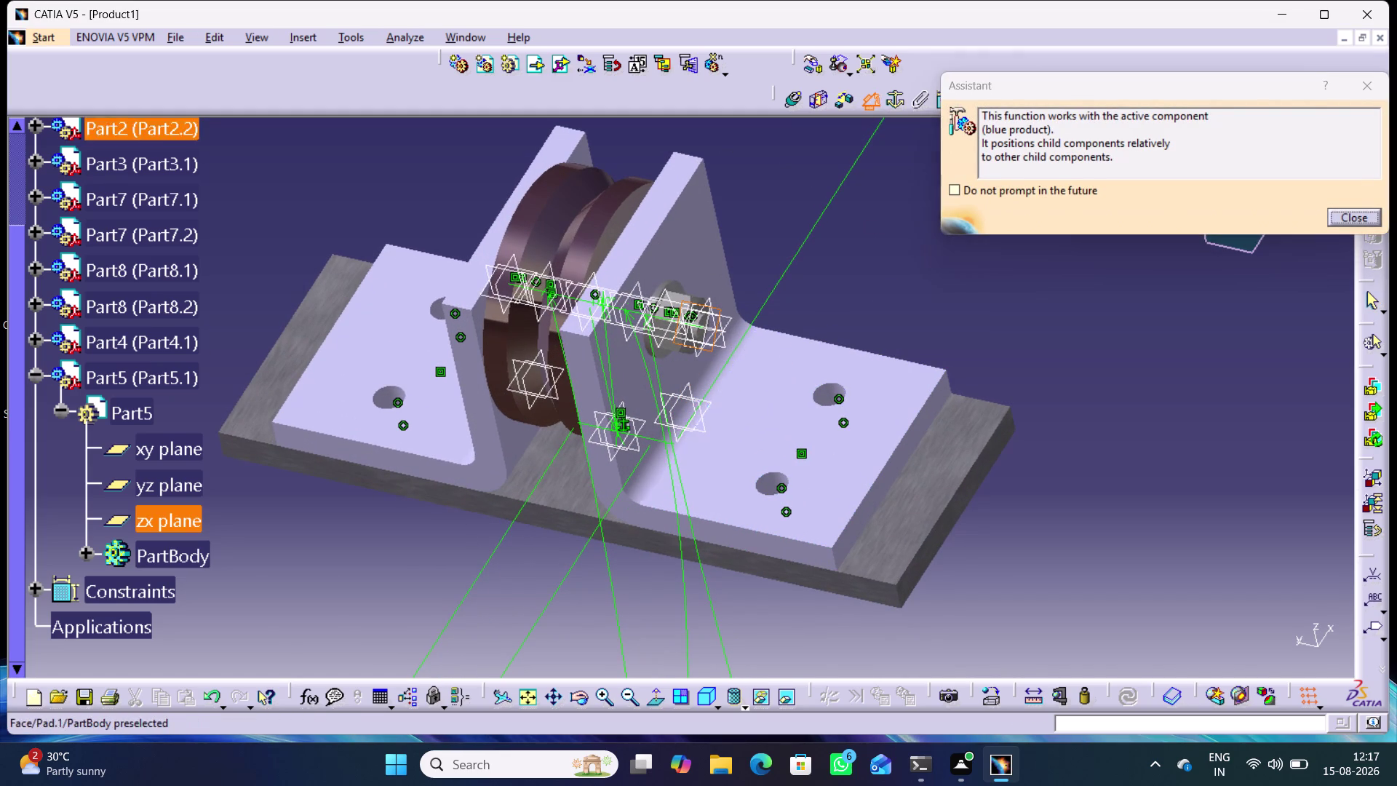
click(639, 443)
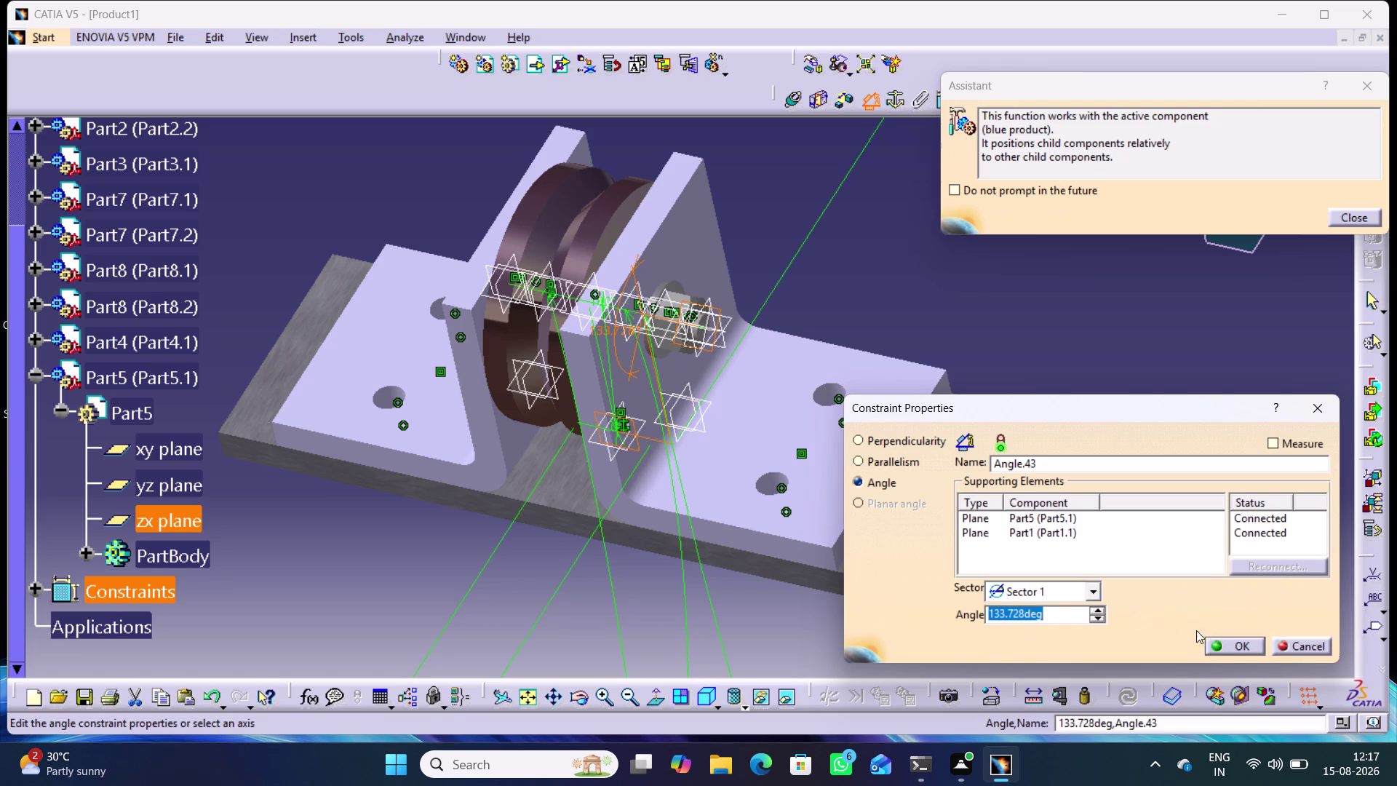
click(1225, 645)
click(1100, 350)
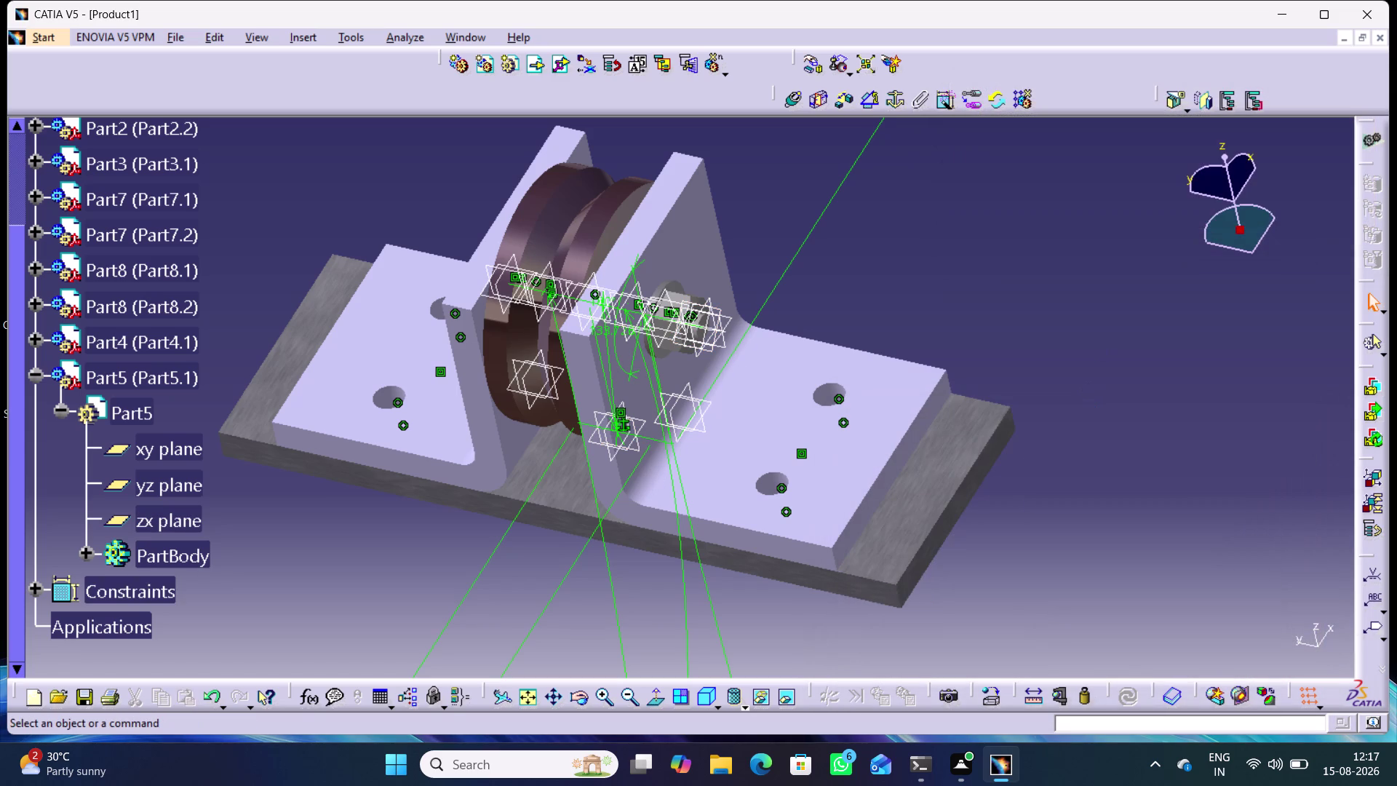
click(653, 581)
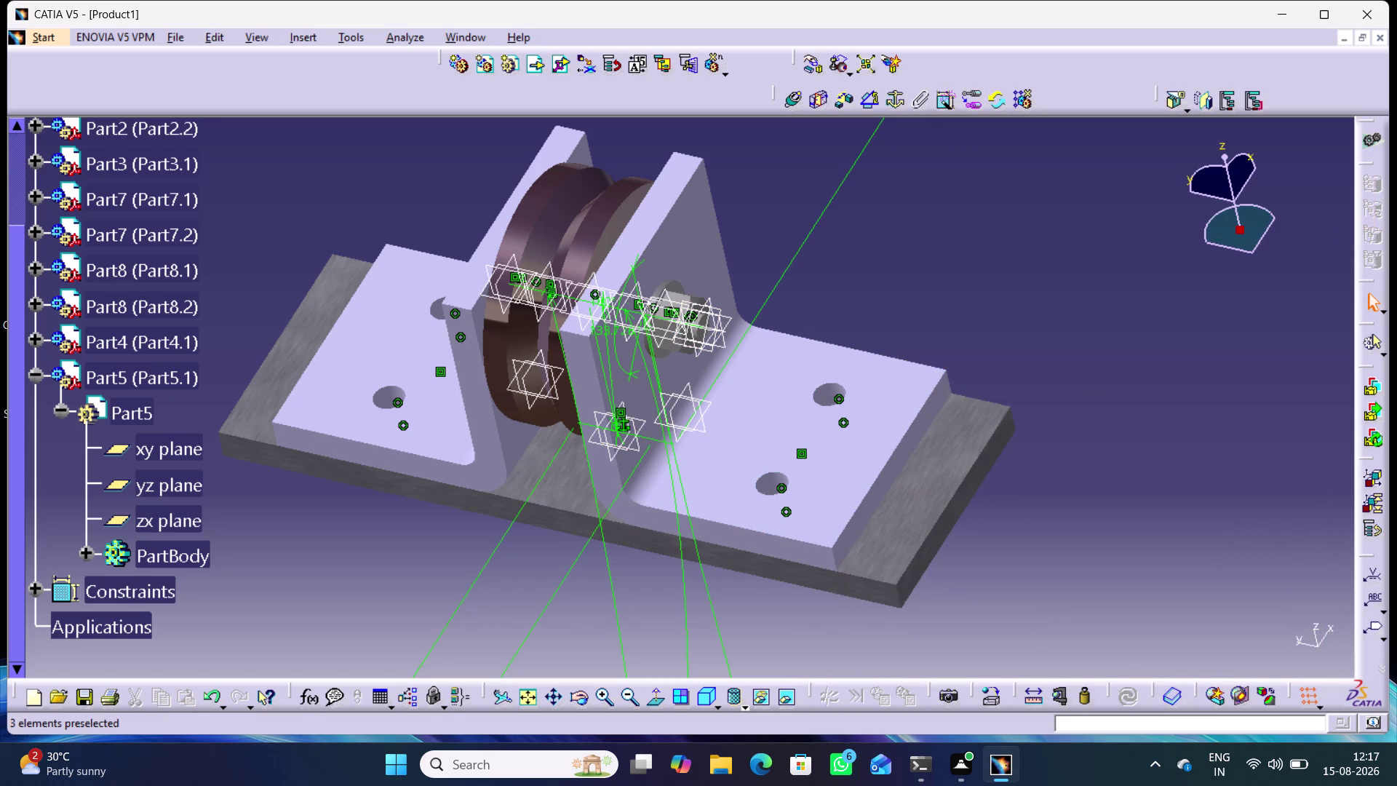
middle_drag(921, 611, 919, 664)
right_drag(921, 611, 919, 664)
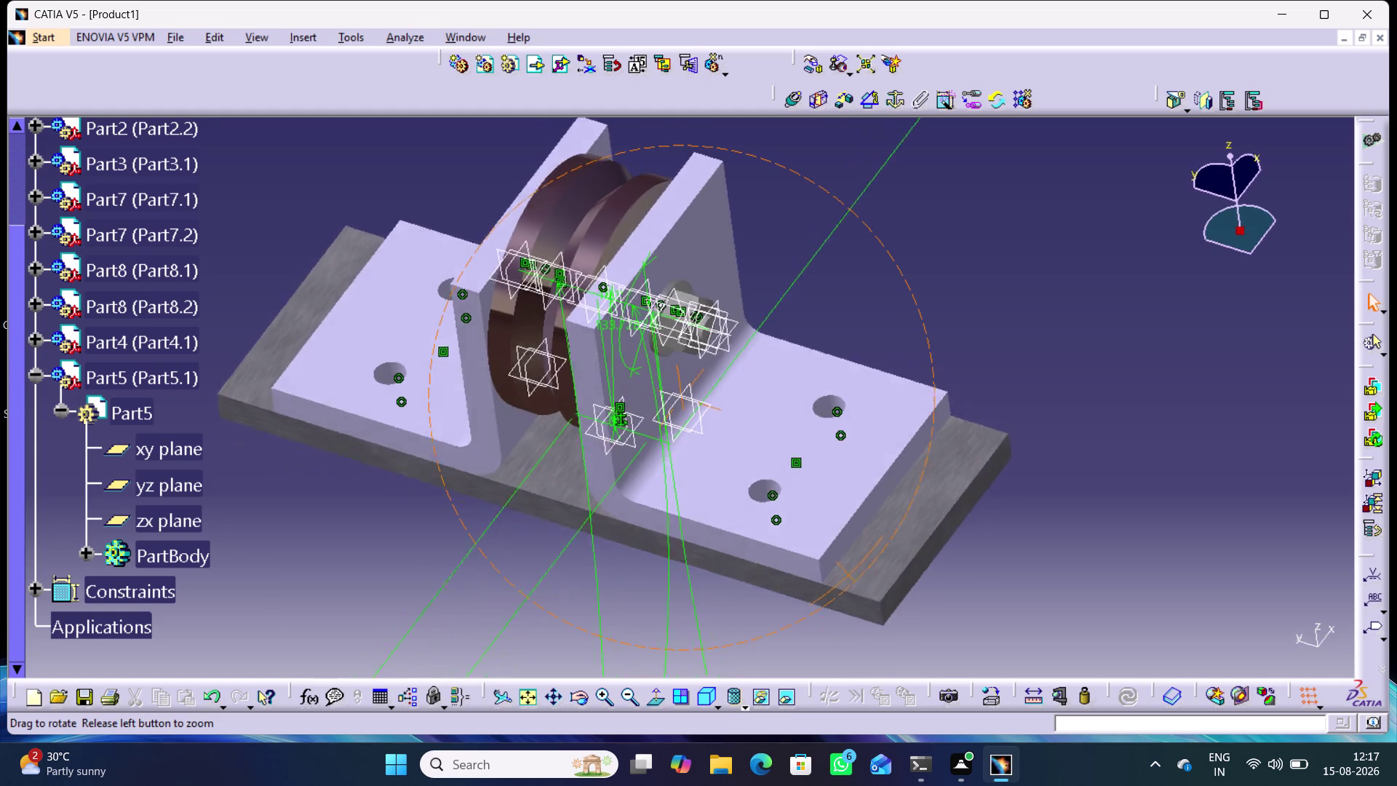
middle_drag(919, 664, 860, 564)
right_drag(919, 663, 860, 565)
click(311, 317)
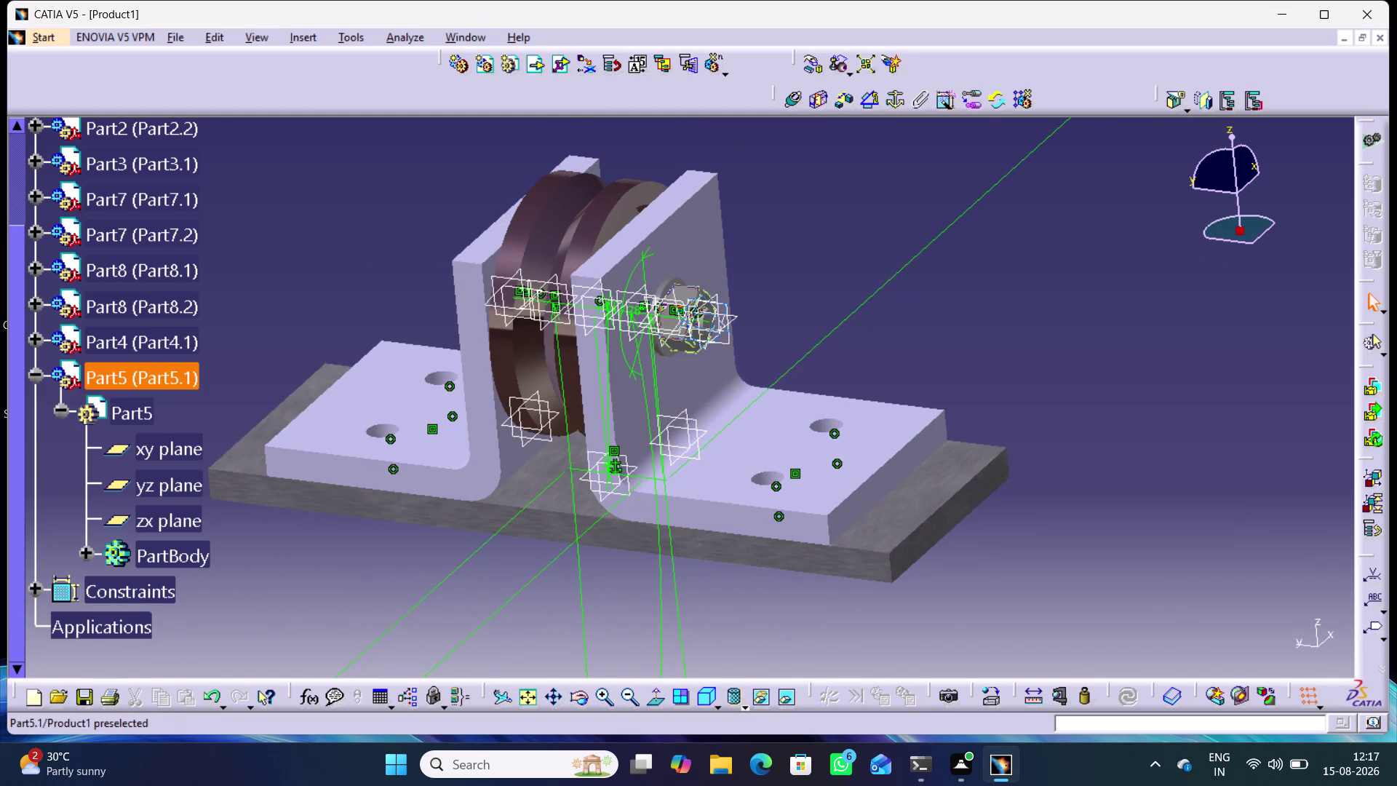
Collapse Part5 and hide the Constraints set, then orbit the clean wheel support.
click(39, 375)
right_click(128, 417)
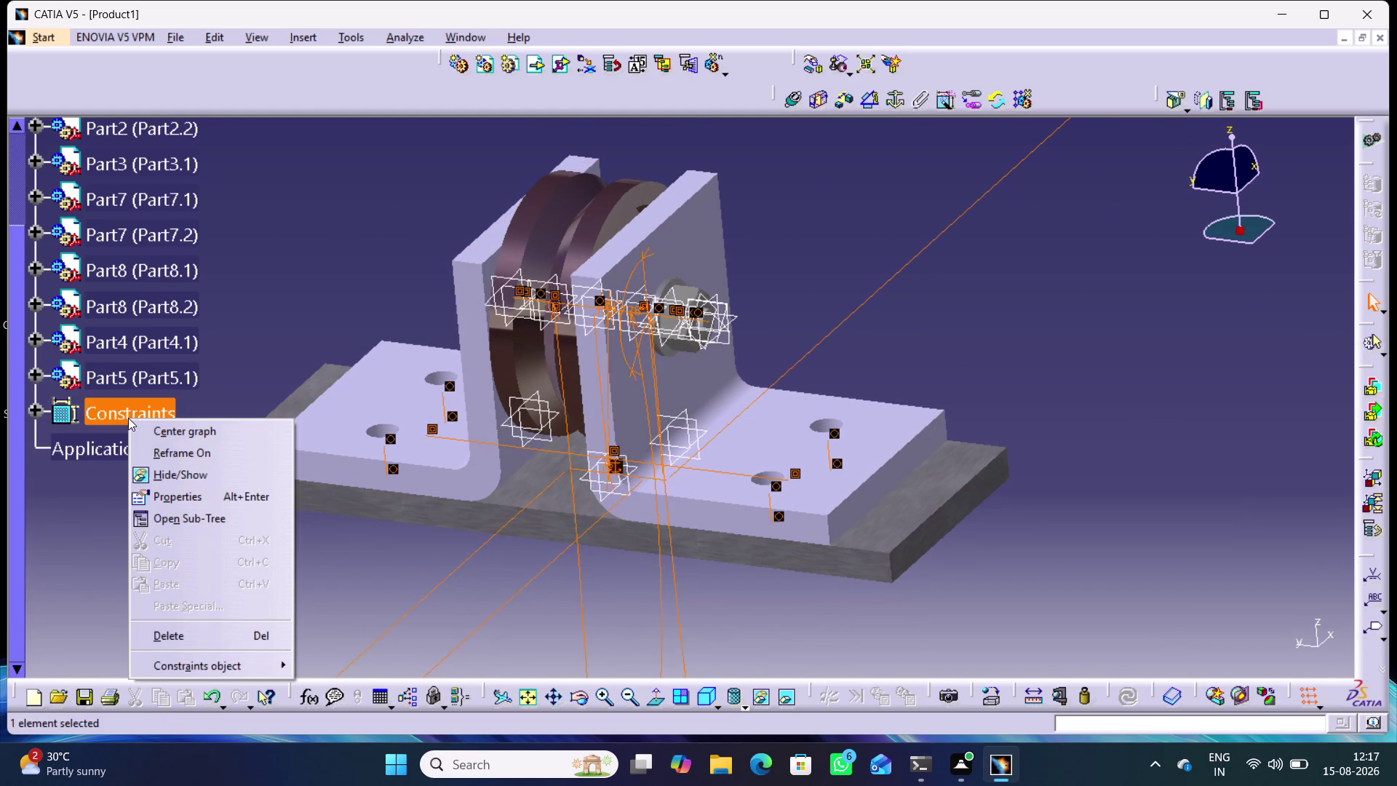
click(193, 471)
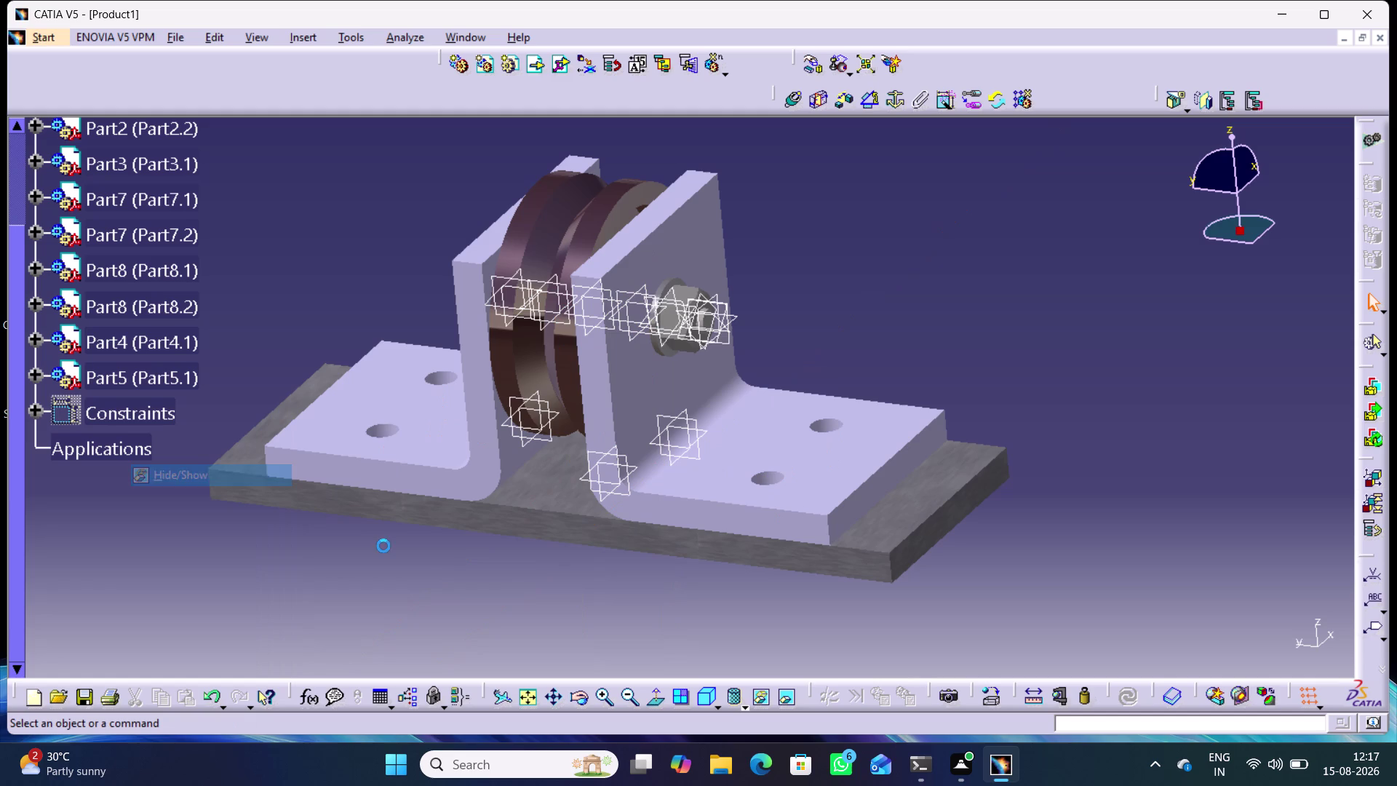
click(674, 592)
middle_drag(552, 590, 615, 604)
right_drag(552, 590, 615, 604)
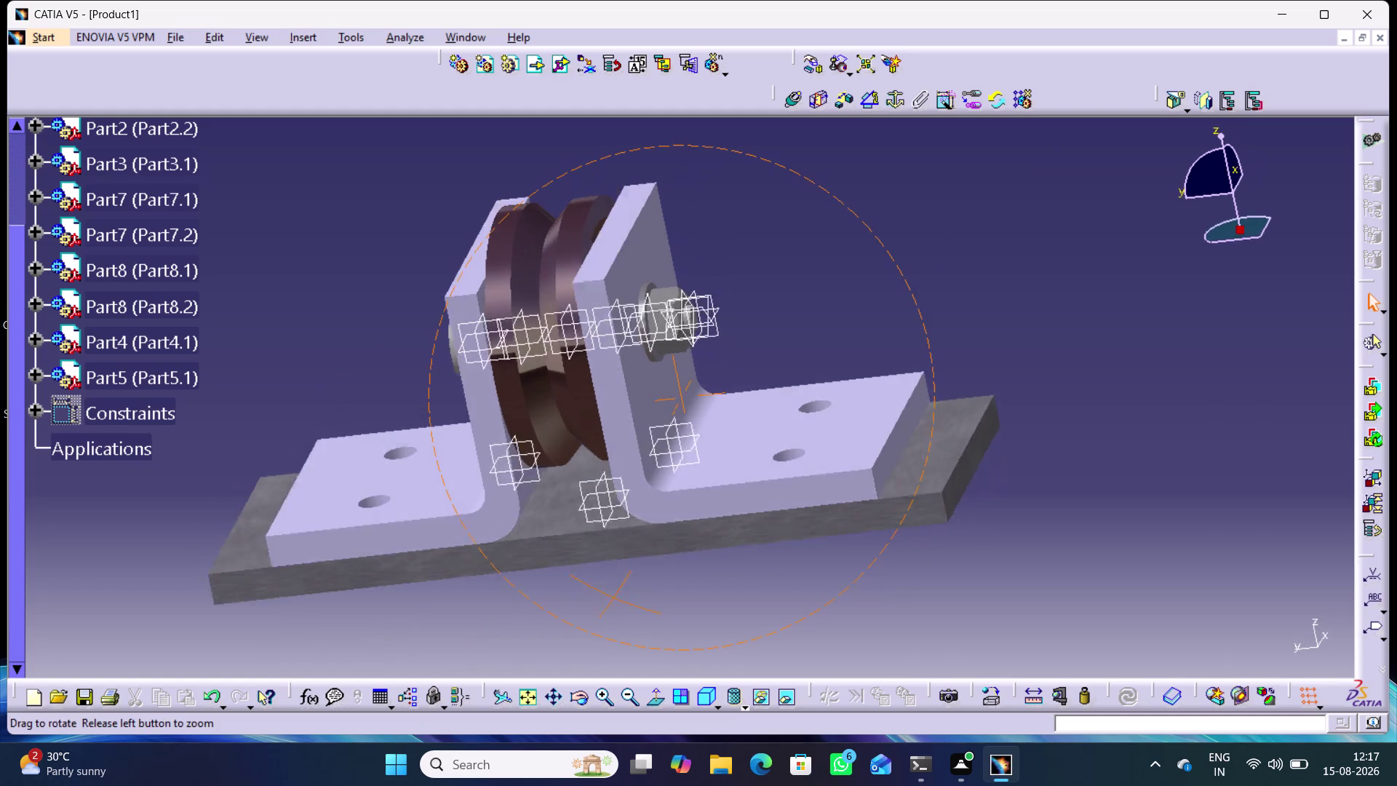
middle_drag(615, 604, 611, 616)
right_drag(615, 603, 611, 616)
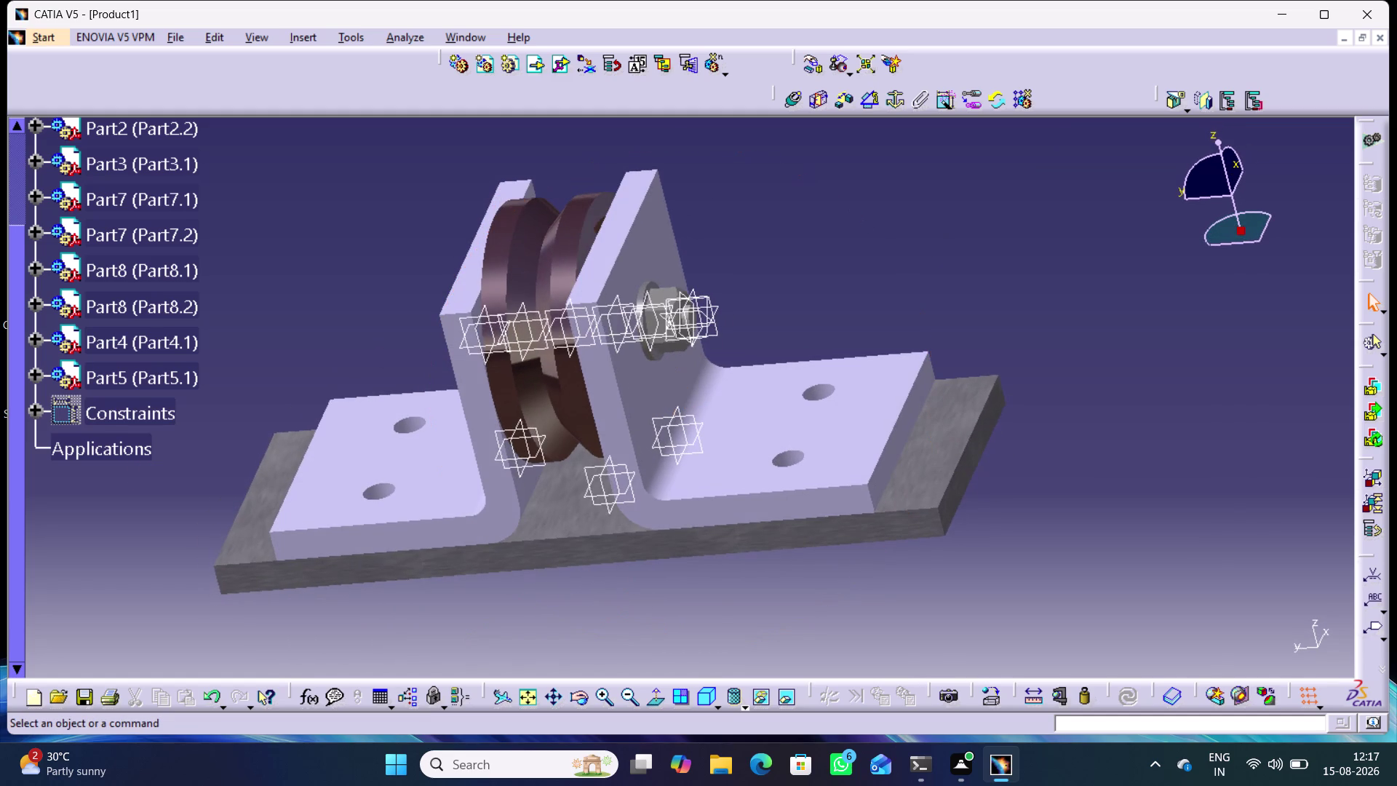
key(alt+4)
key(alt+t)
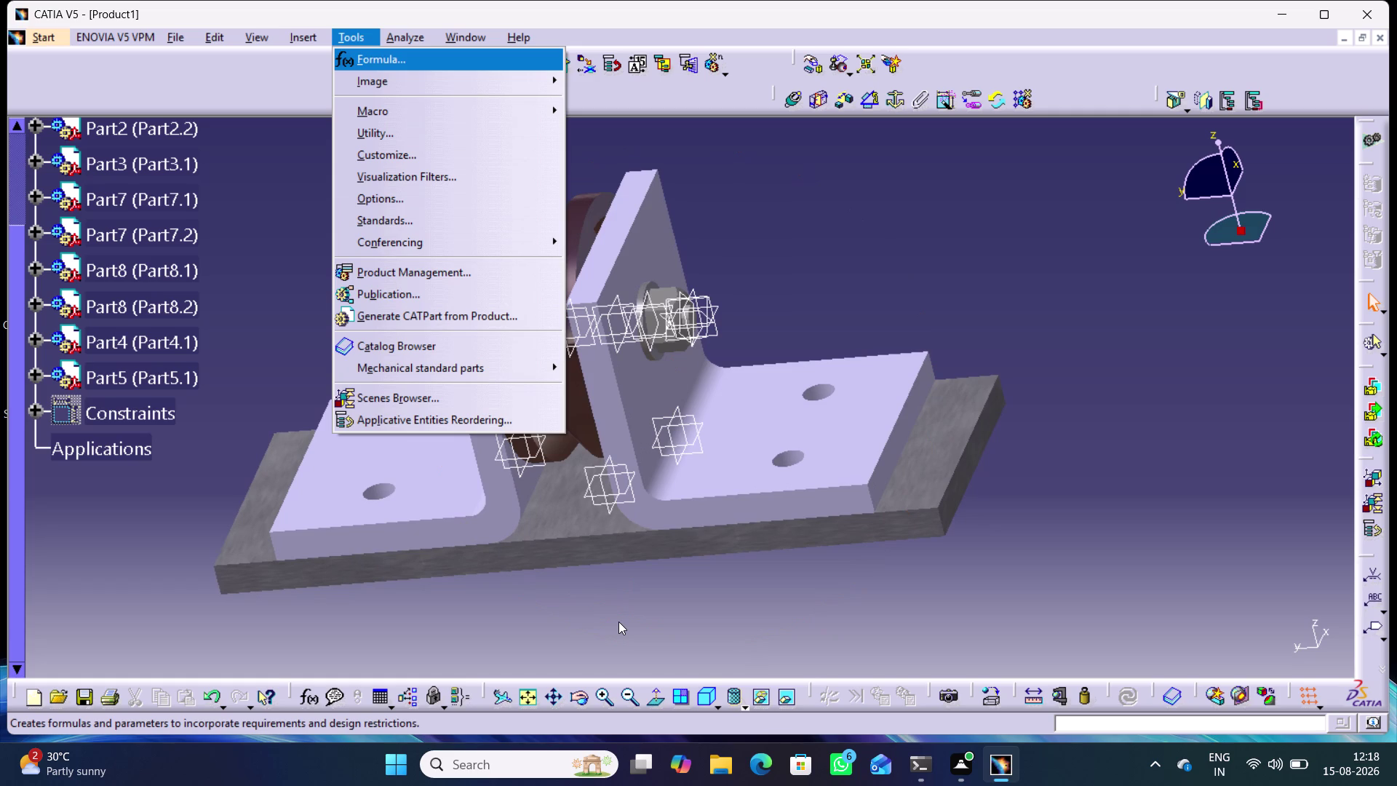
click(941, 319)
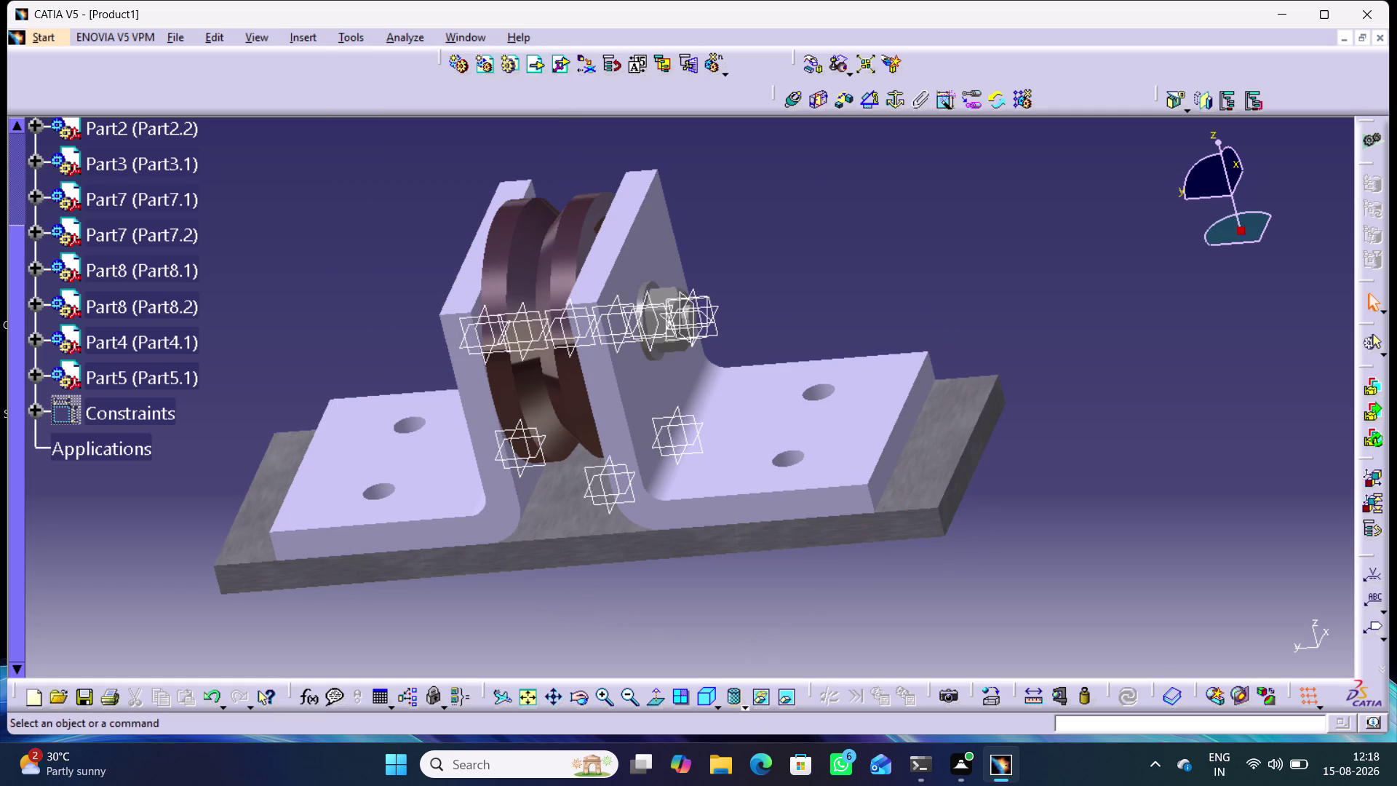
click(299, 38)
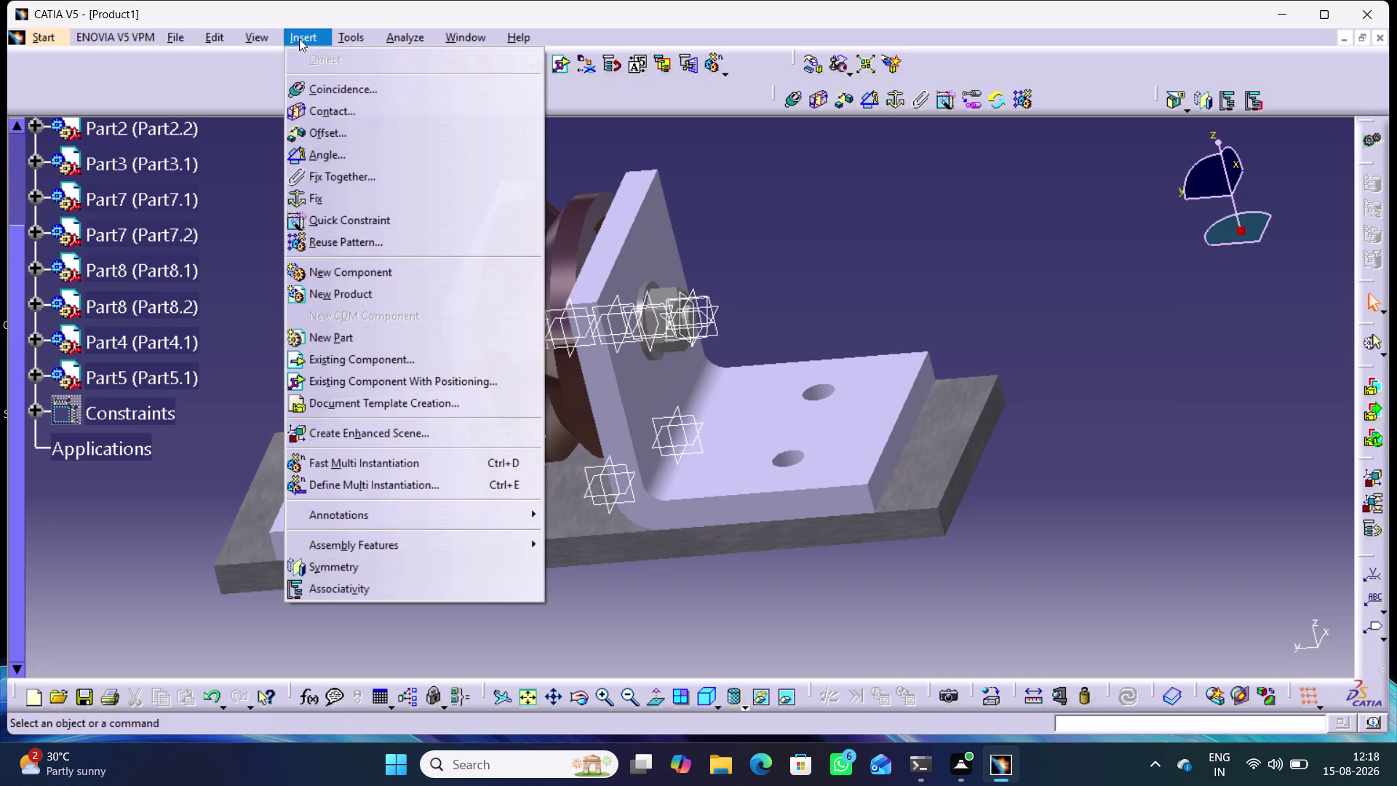
click(794, 201)
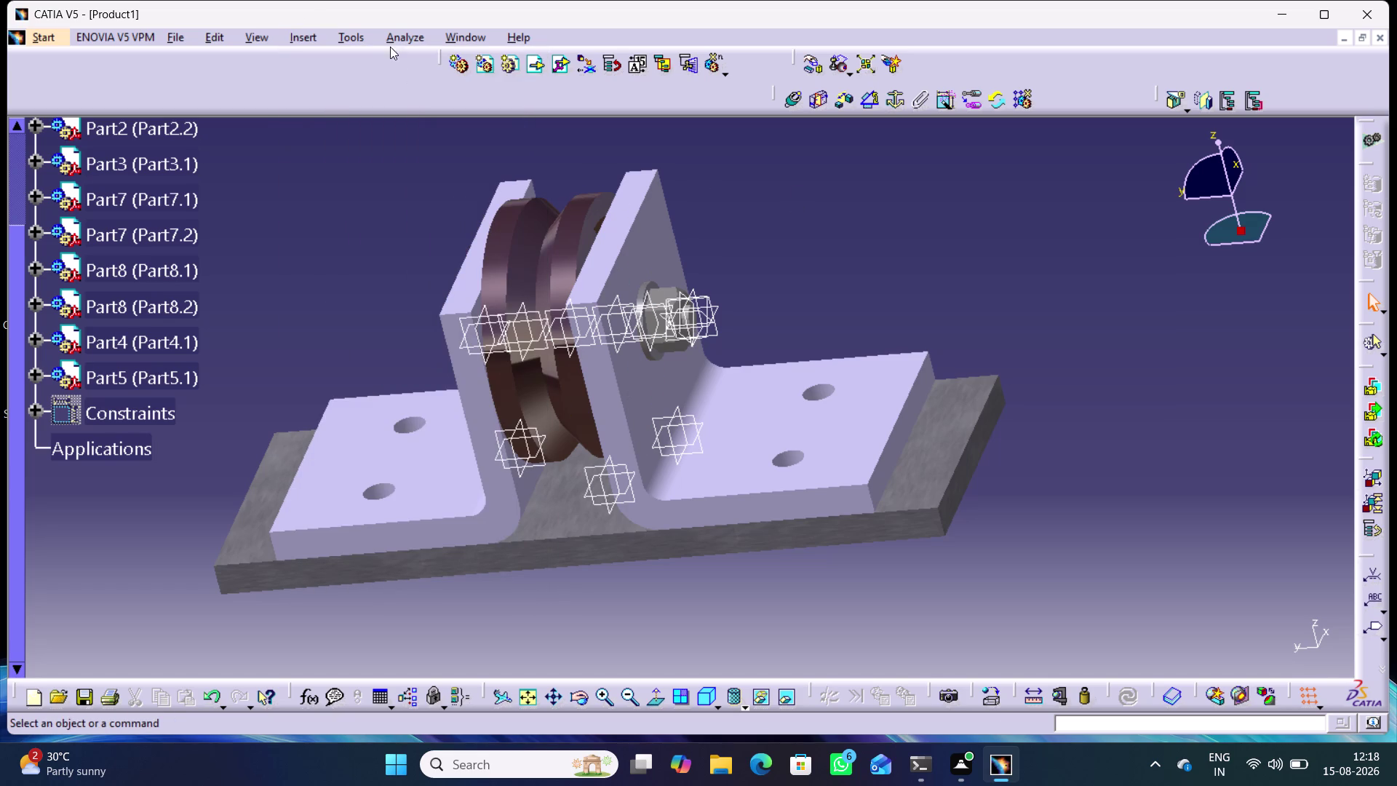
click(356, 33)
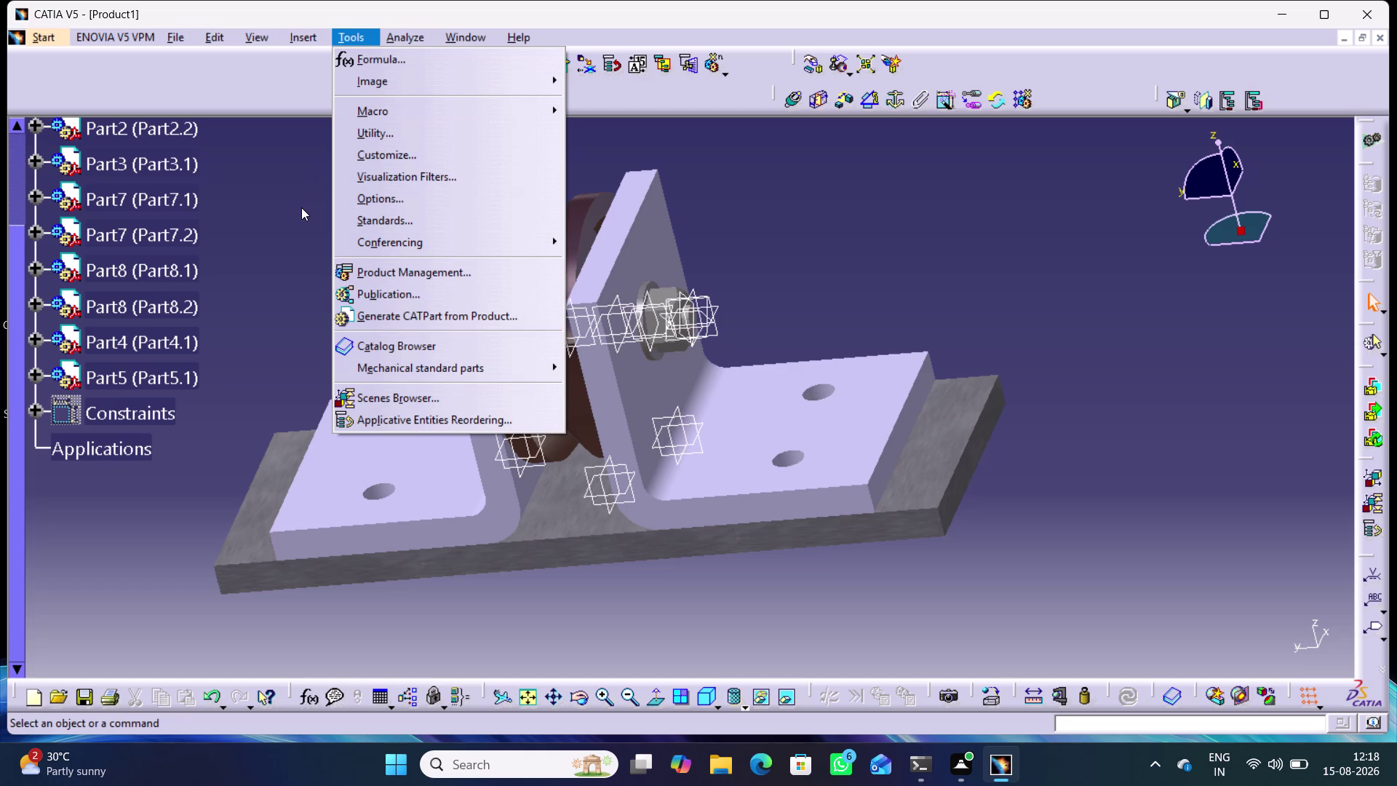
click(301, 207)
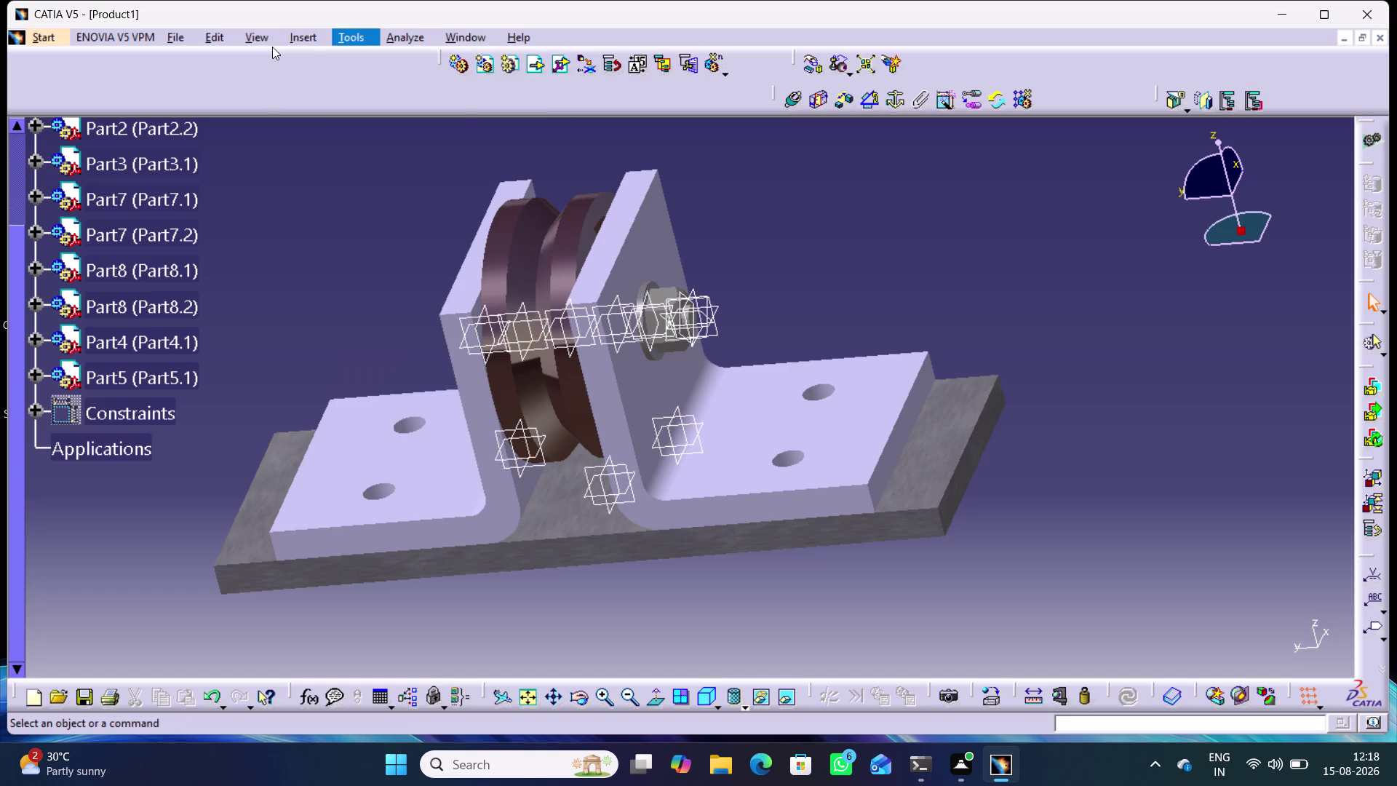
click(267, 43)
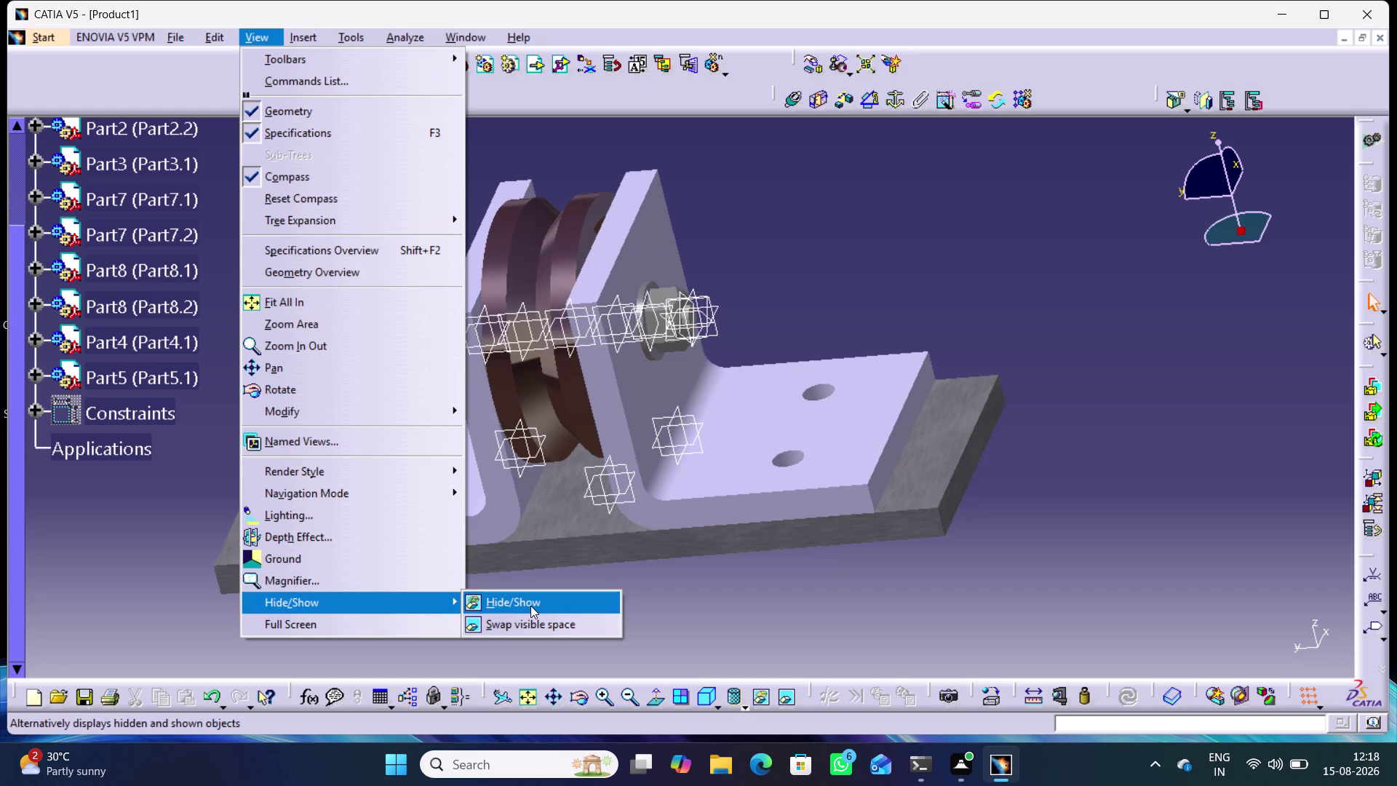
click(530, 605)
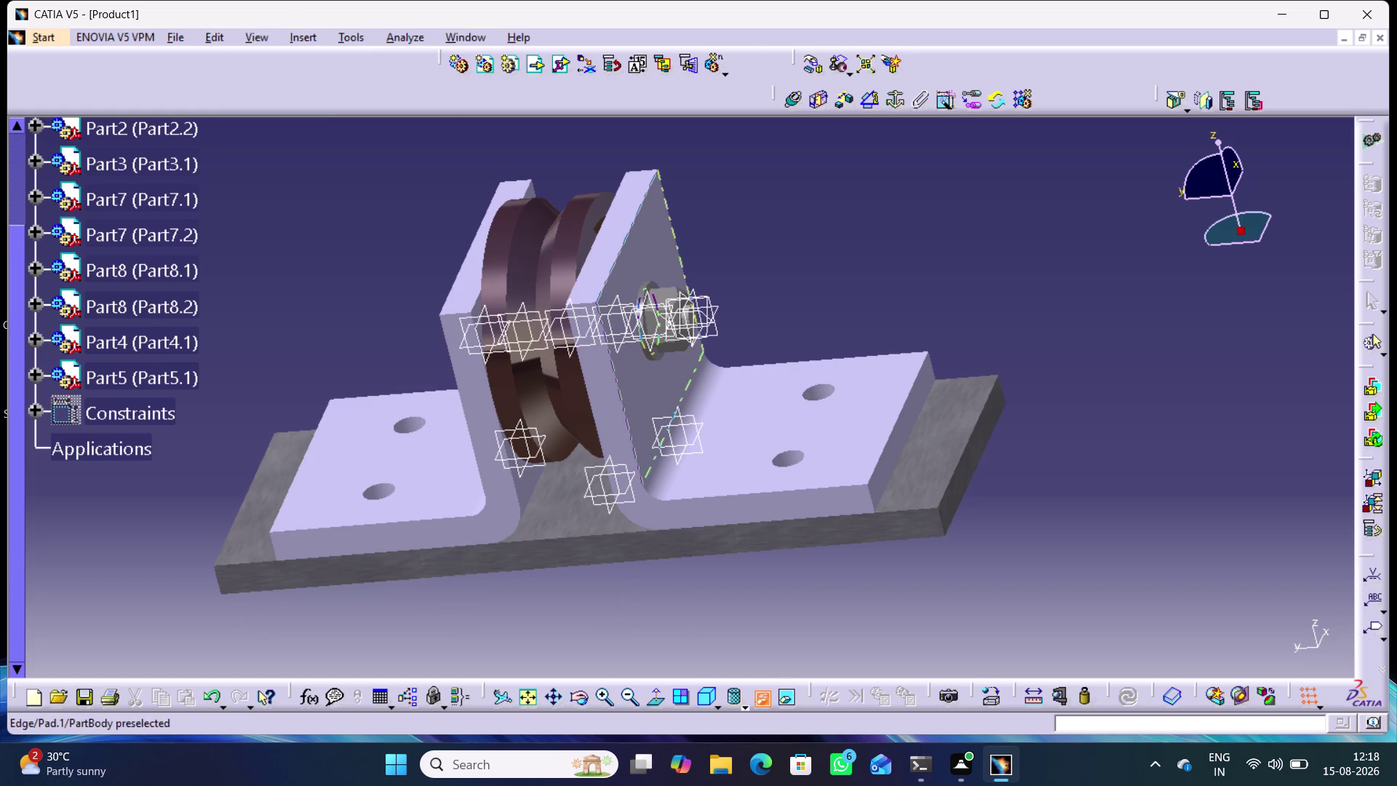
click(305, 45)
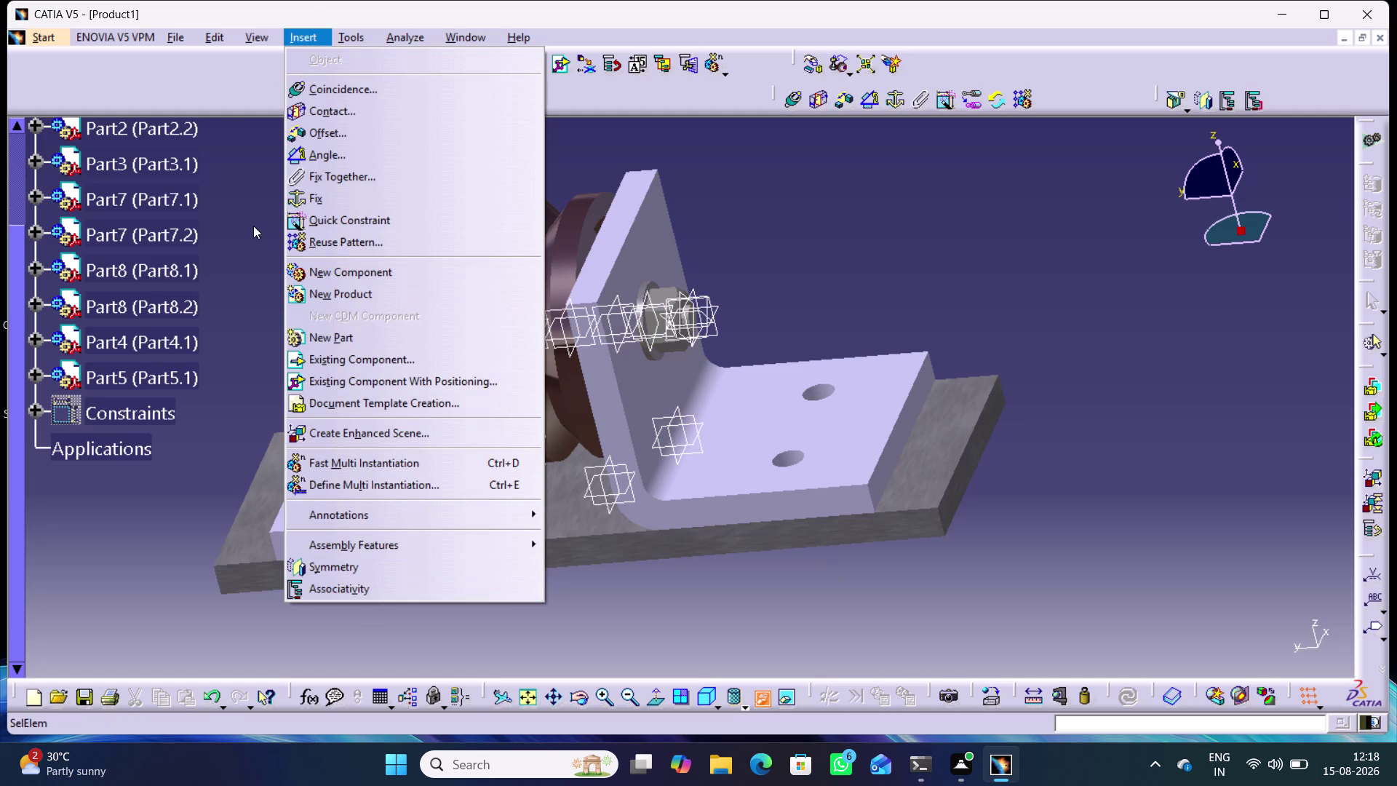
click(254, 225)
click(253, 31)
click(346, 605)
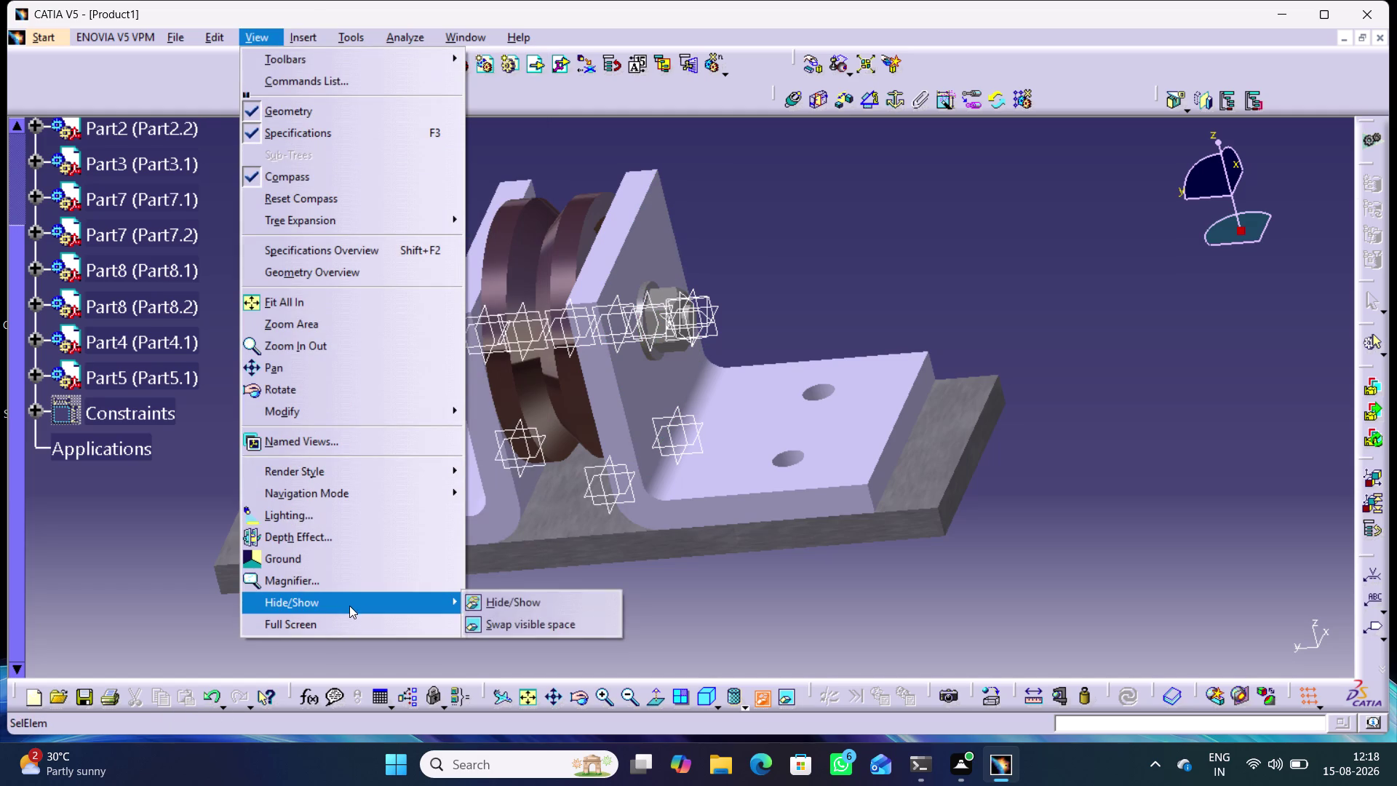
click(523, 605)
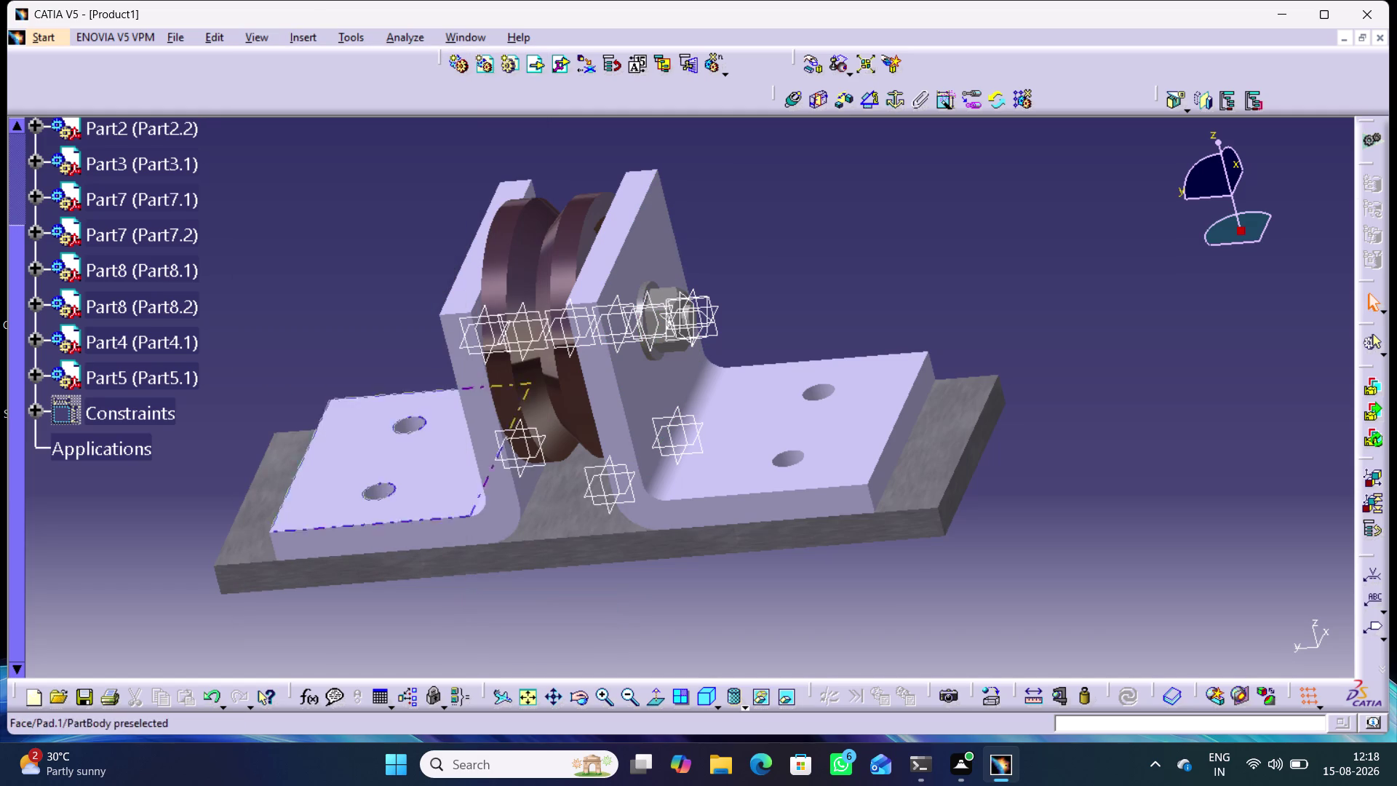
drag(707, 626, 434, 242)
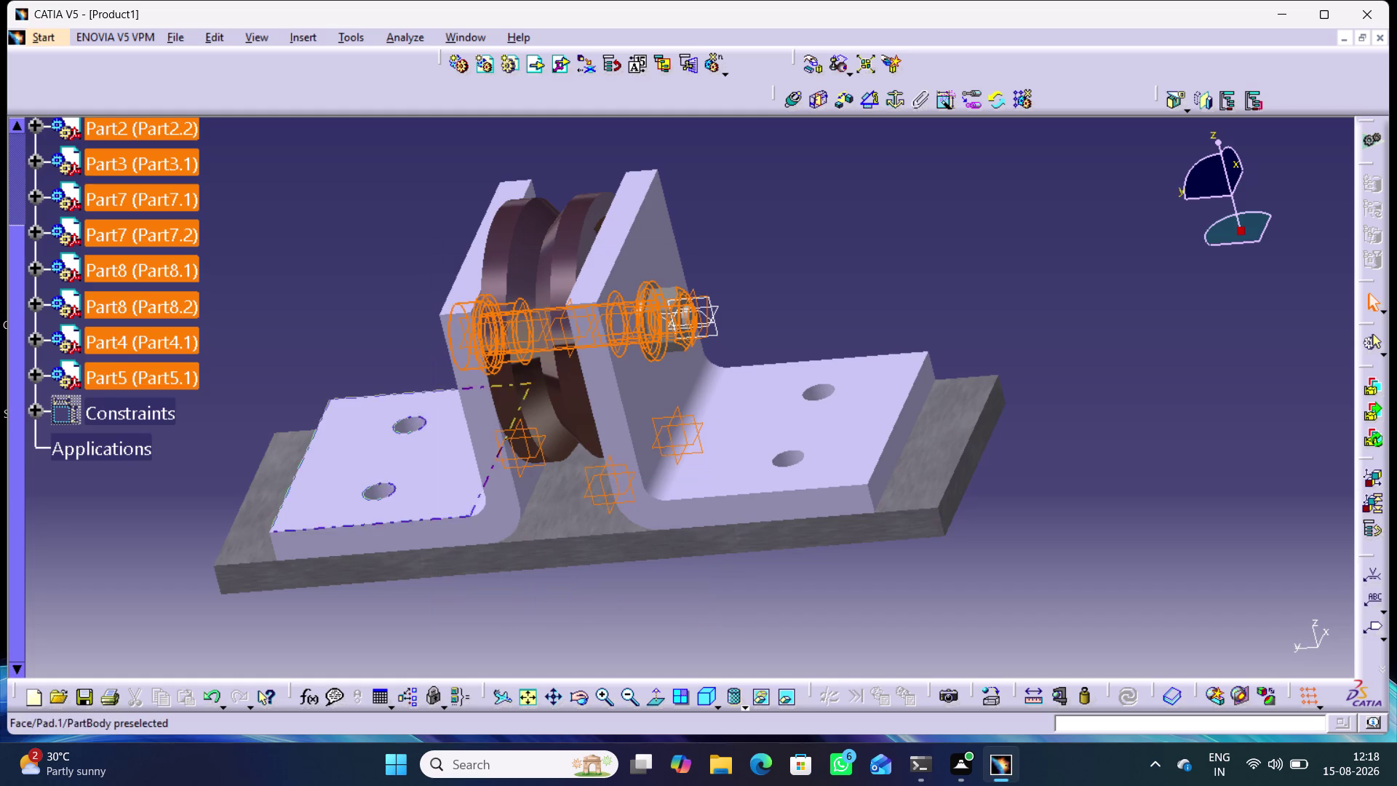
Box-select the bolt and base plane elements from a rotated view.
click(603, 593)
drag(674, 625, 486, 264)
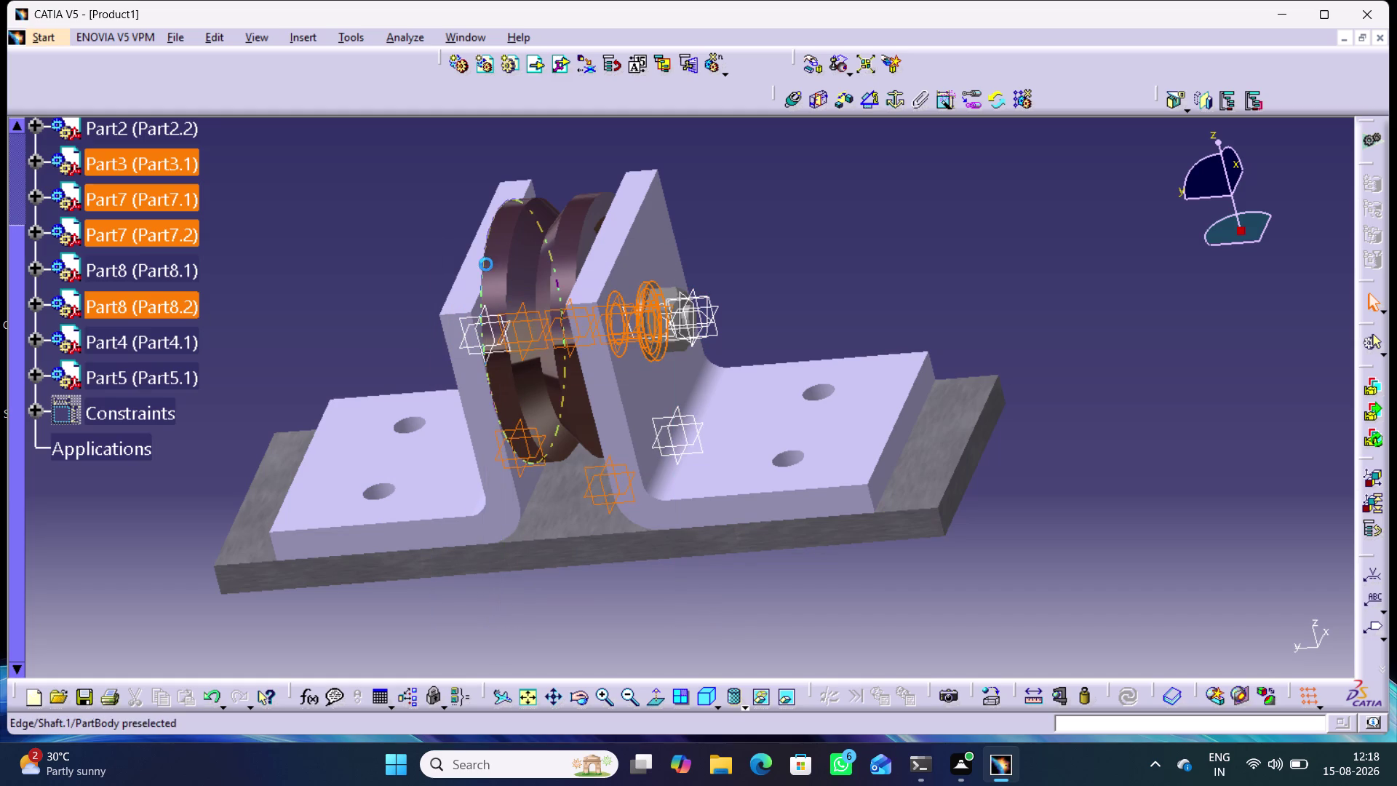
click(670, 607)
middle_drag(670, 608, 707, 641)
right_drag(670, 608, 707, 641)
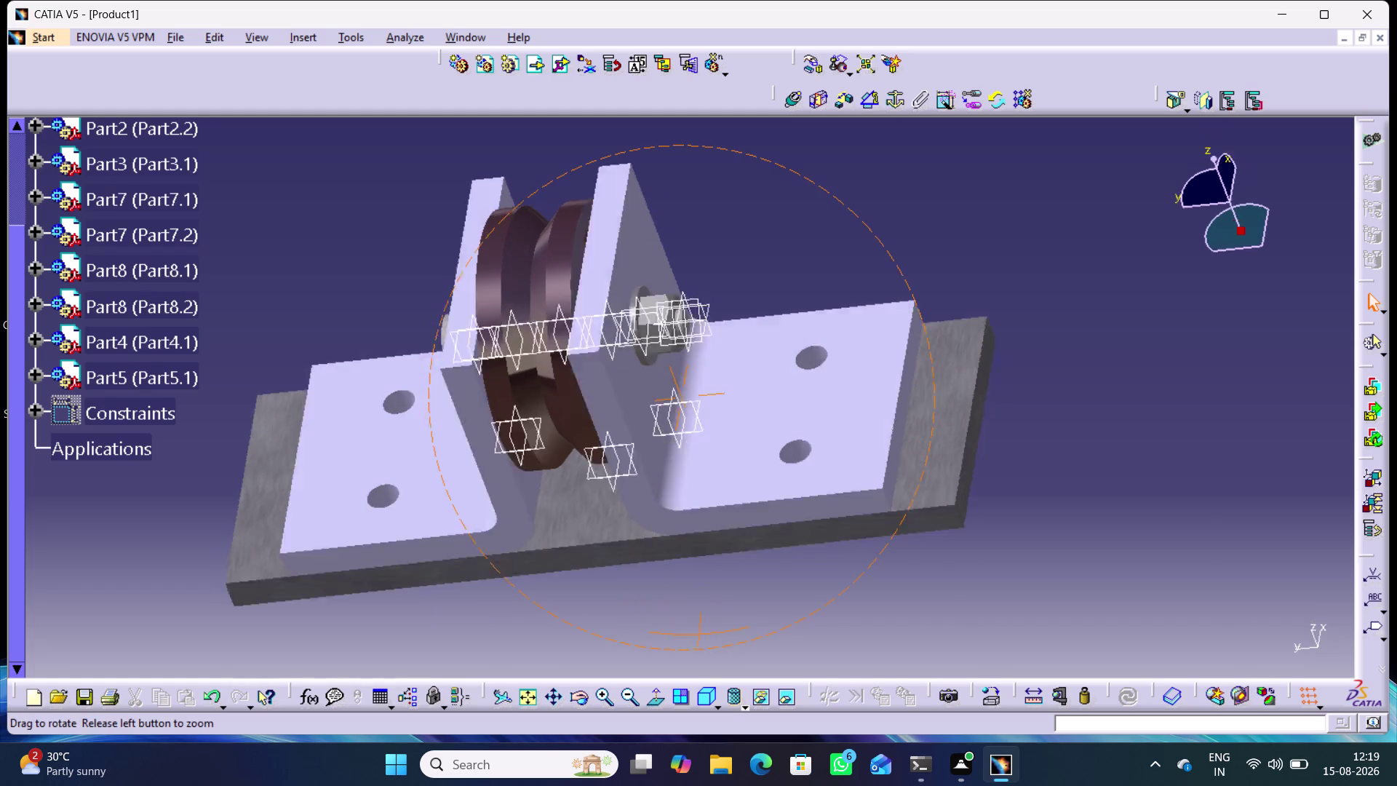
middle_drag(707, 641, 793, 524)
right_drag(708, 641, 801, 532)
drag(803, 624, 617, 300)
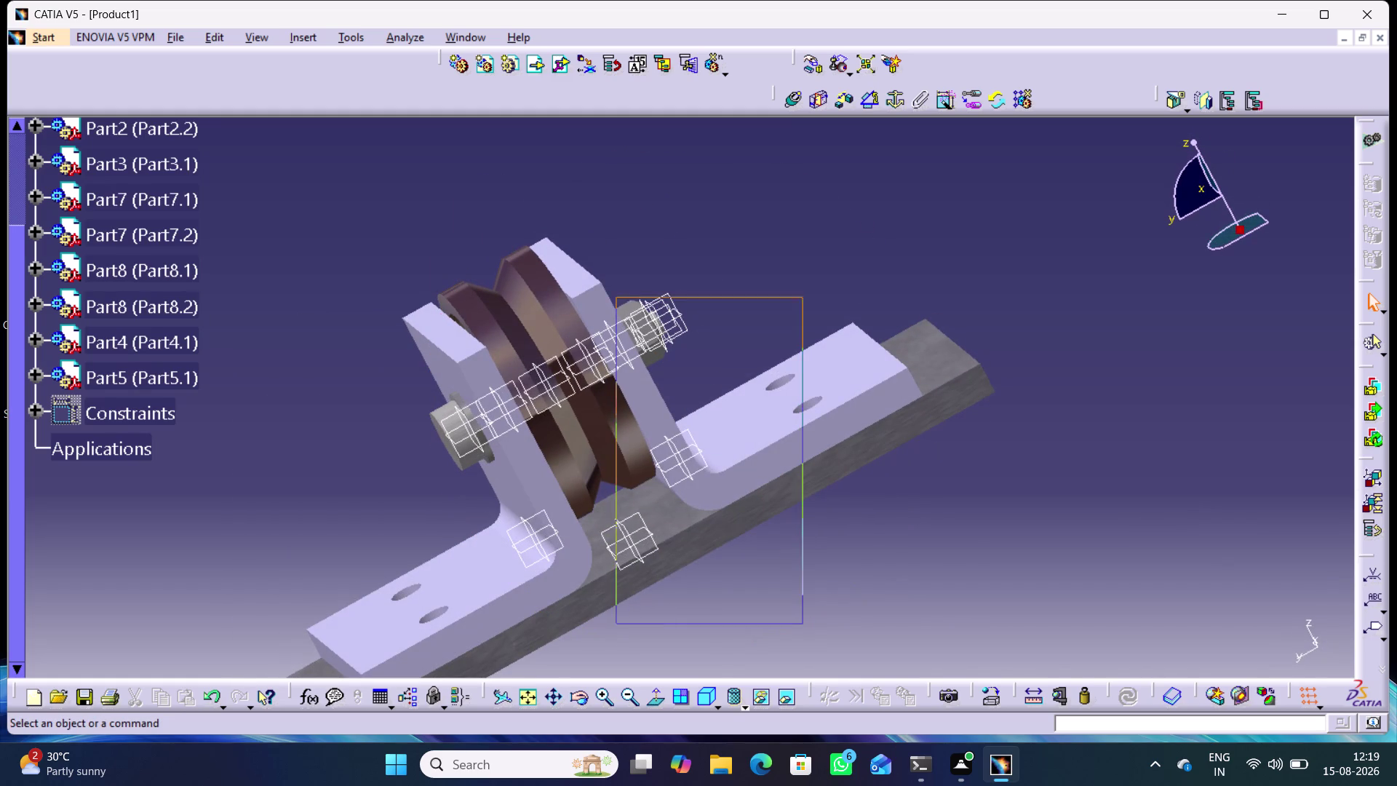
drag(617, 300, 613, 277)
drag(751, 657, 607, 531)
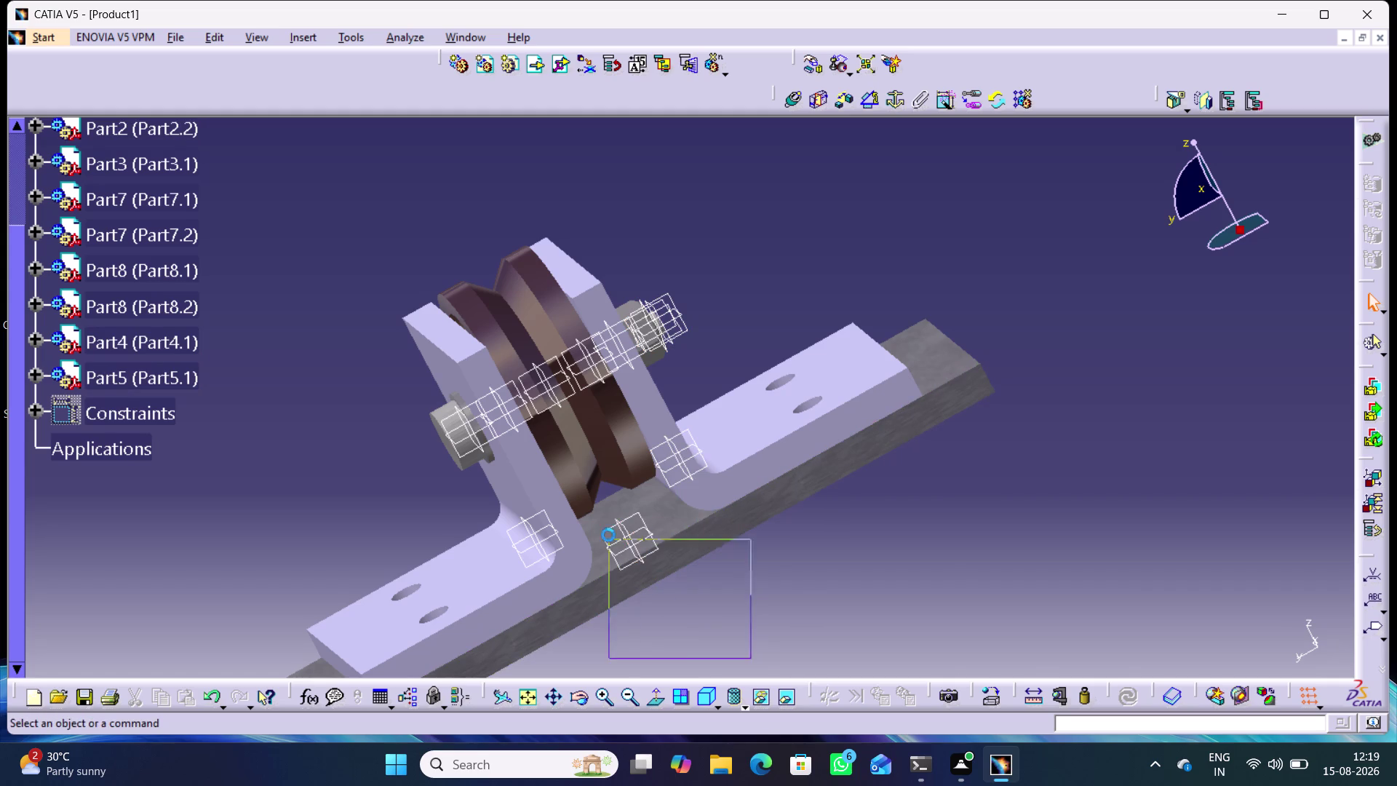
drag(607, 531, 602, 509)
drag(771, 658, 398, 256)
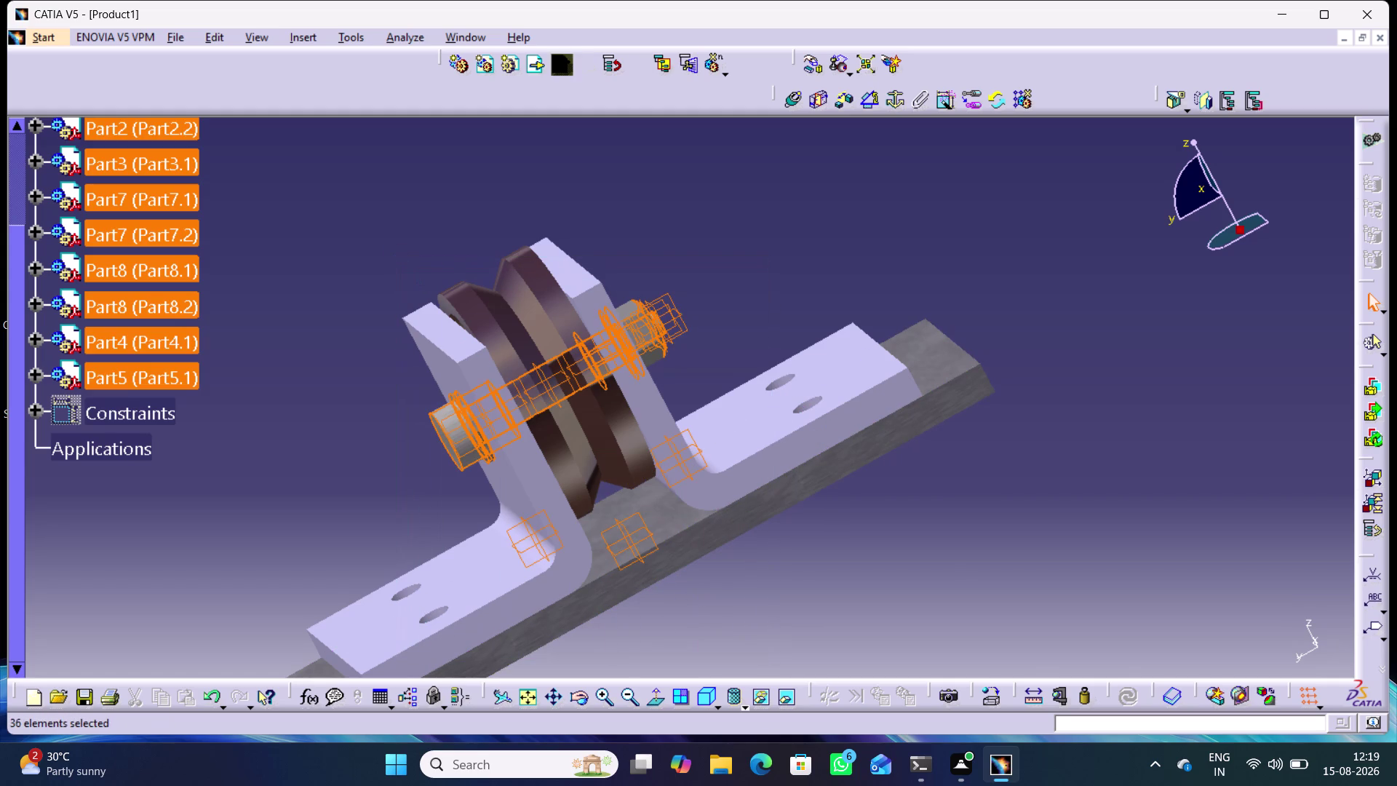
Rotate to a front-facing view and expand Part5.1 to list its xy, yz, zx planes.
middle_drag(937, 489, 776, 618)
right_drag(937, 489, 776, 619)
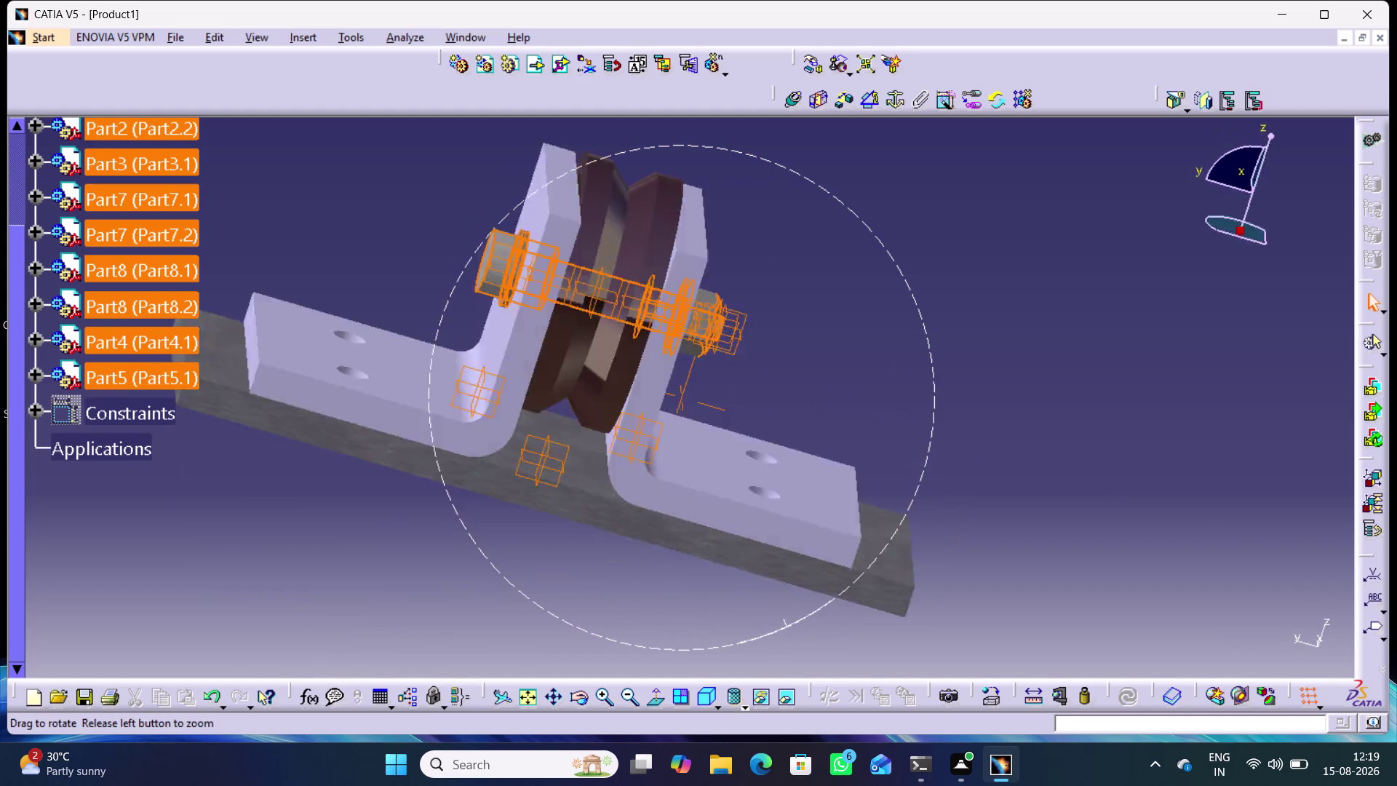
middle_drag(777, 619, 772, 587)
right_drag(777, 619, 772, 588)
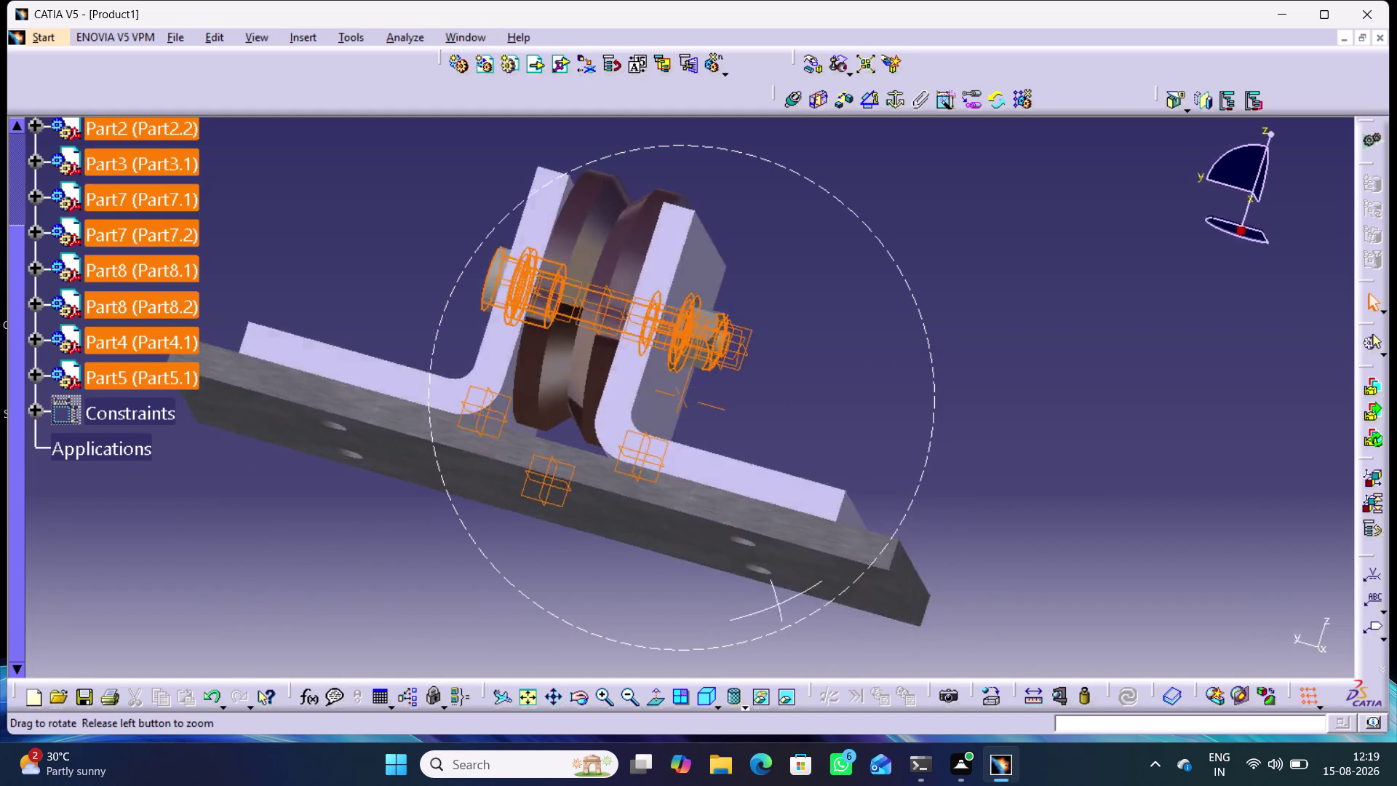
middle_drag(772, 587, 720, 588)
right_drag(772, 587, 721, 588)
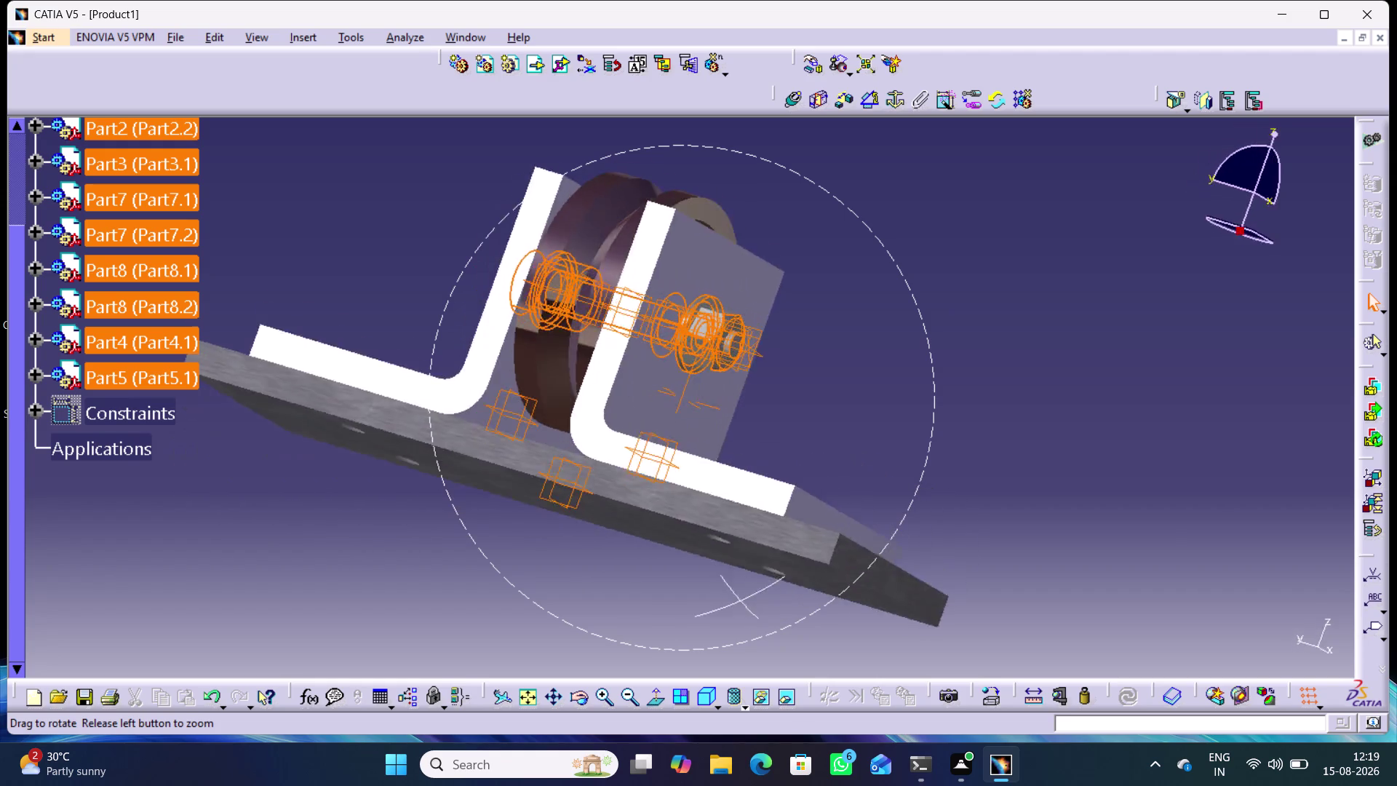
middle_drag(721, 588, 774, 597)
right_drag(720, 587, 776, 597)
click(839, 409)
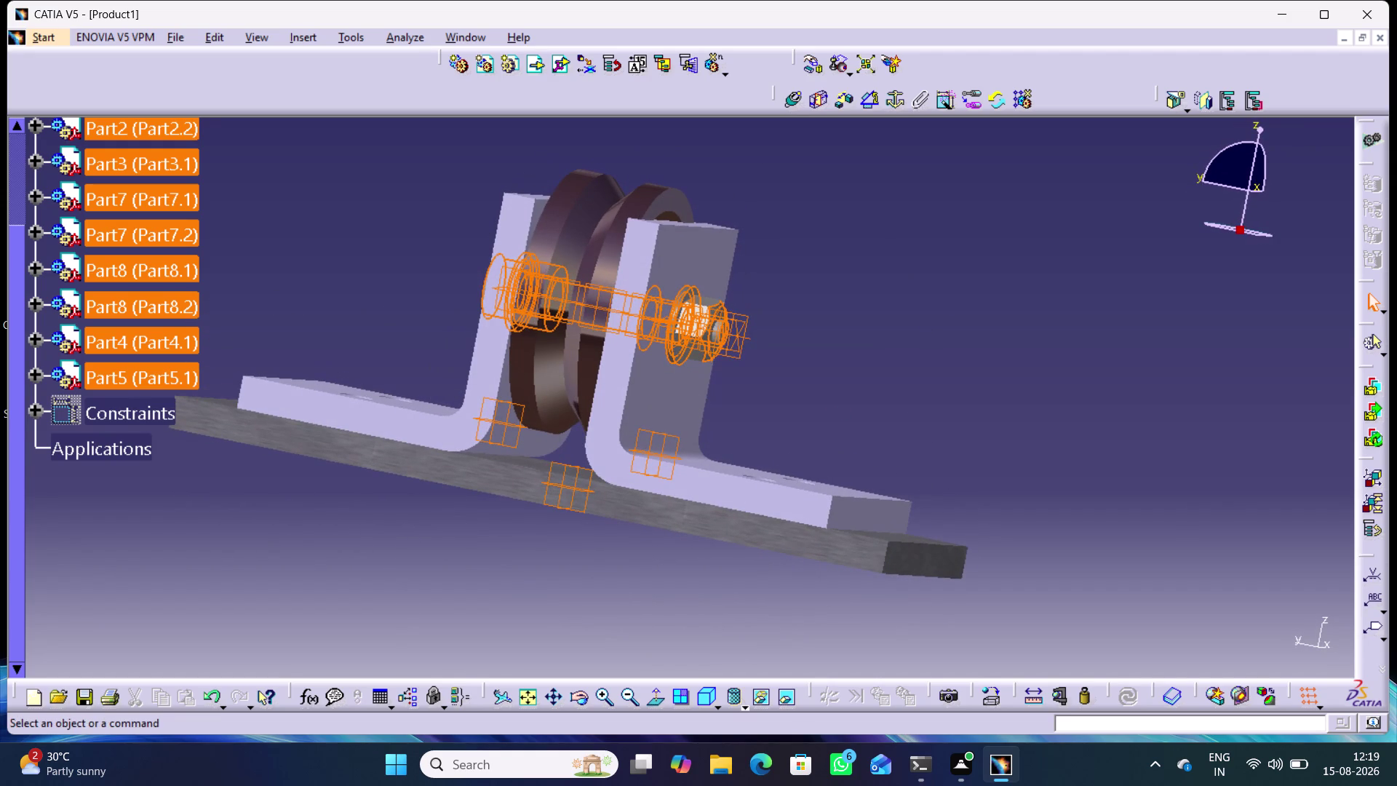
click(35, 375)
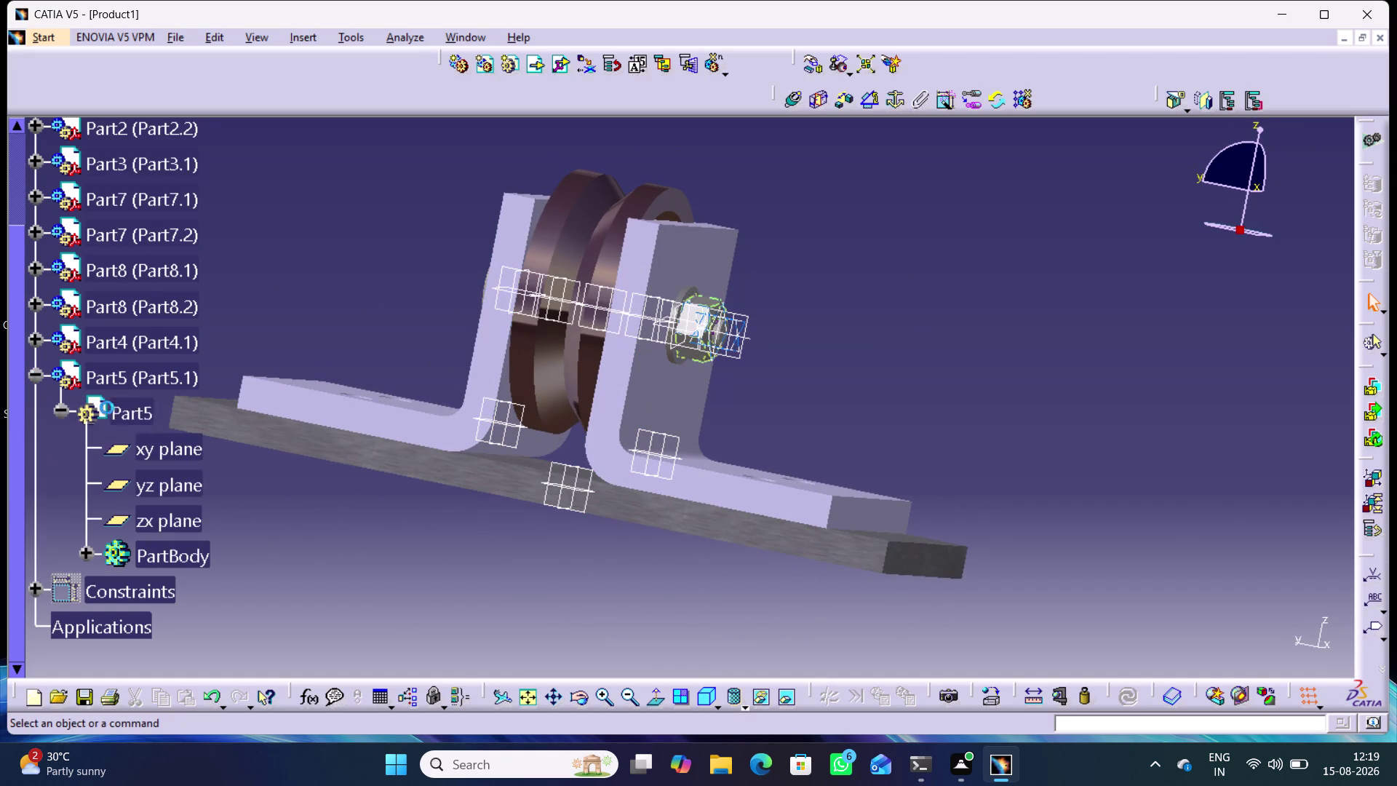
Select the xy, yz and zx planes of Part5, Part4 and Part8 in the tree.
click(174, 450)
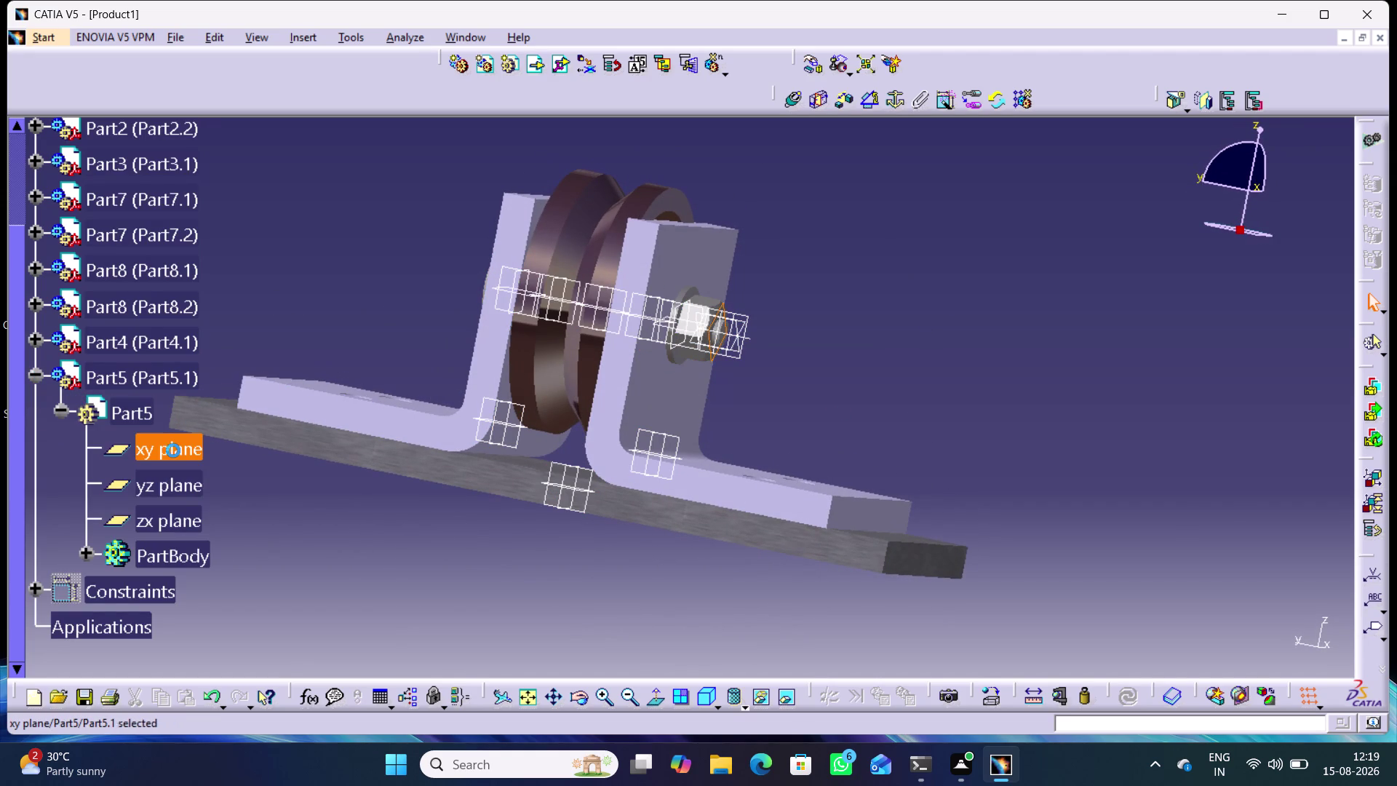
click(175, 486)
click(177, 513)
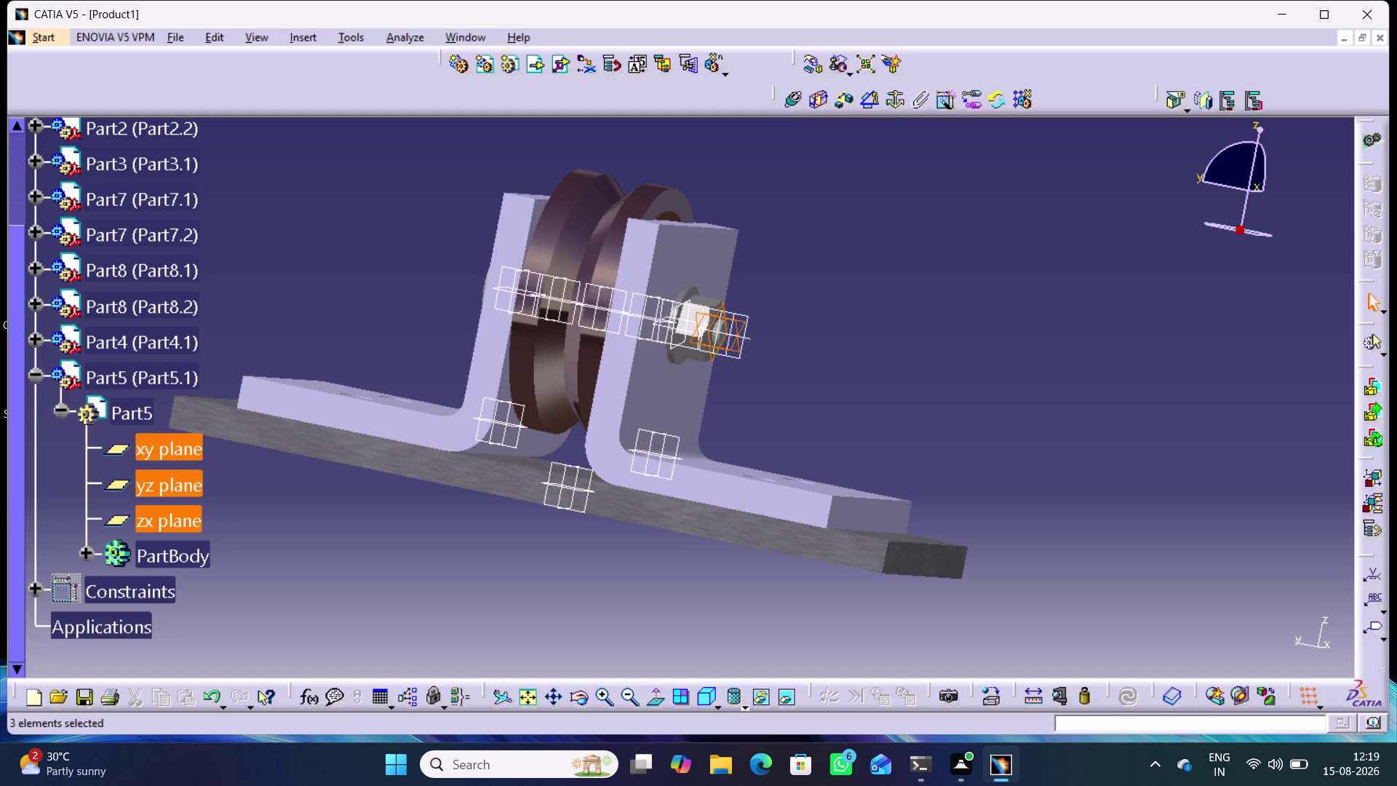
click(36, 344)
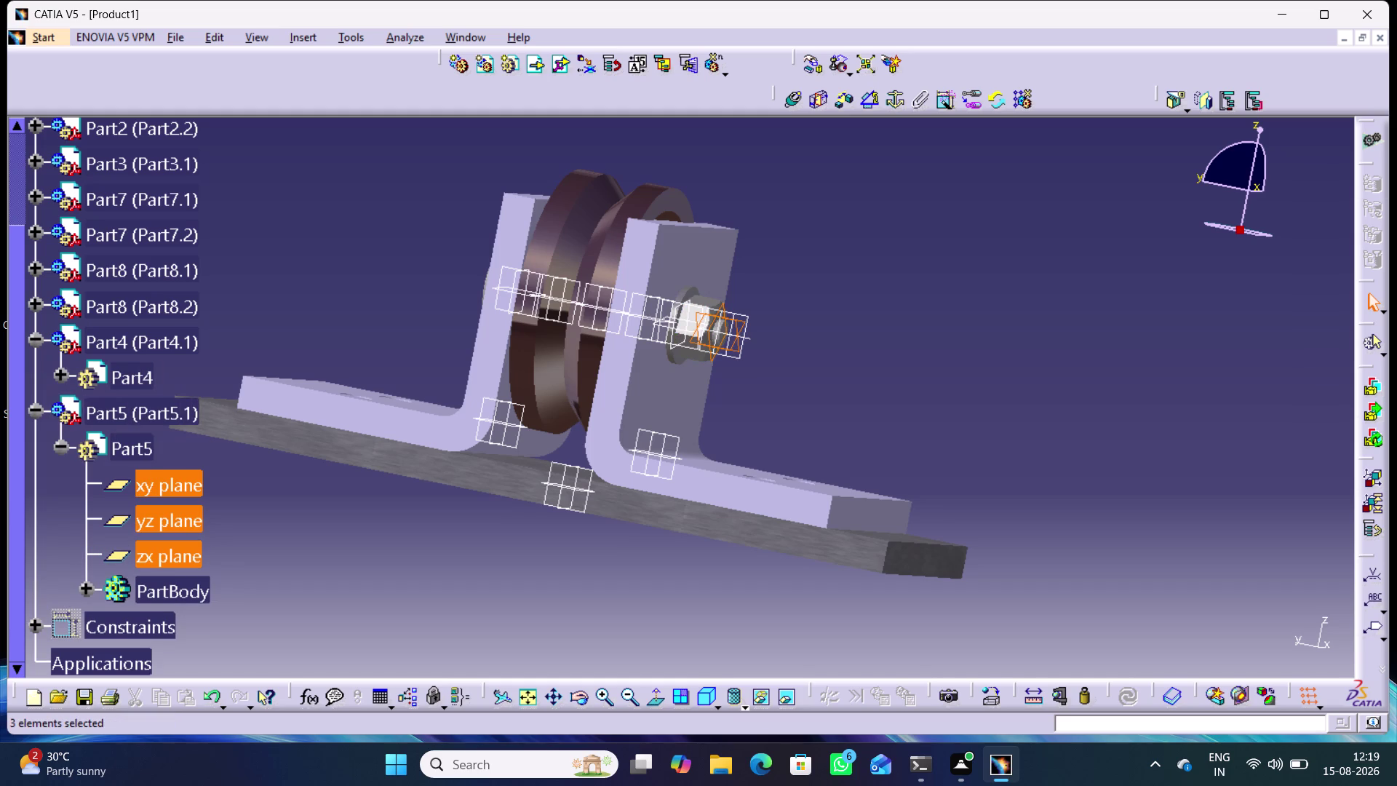
click(56, 372)
click(146, 414)
click(162, 461)
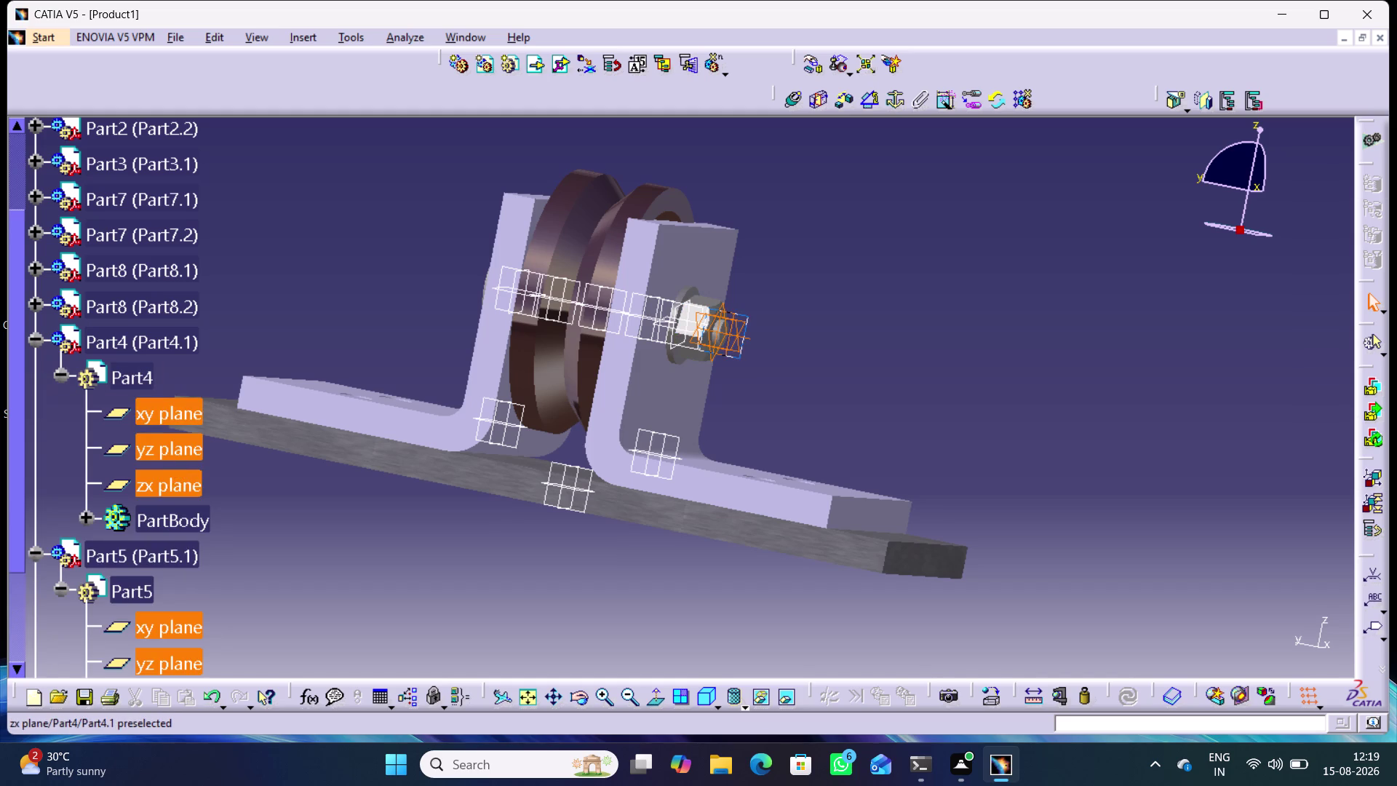
click(172, 491)
click(38, 303)
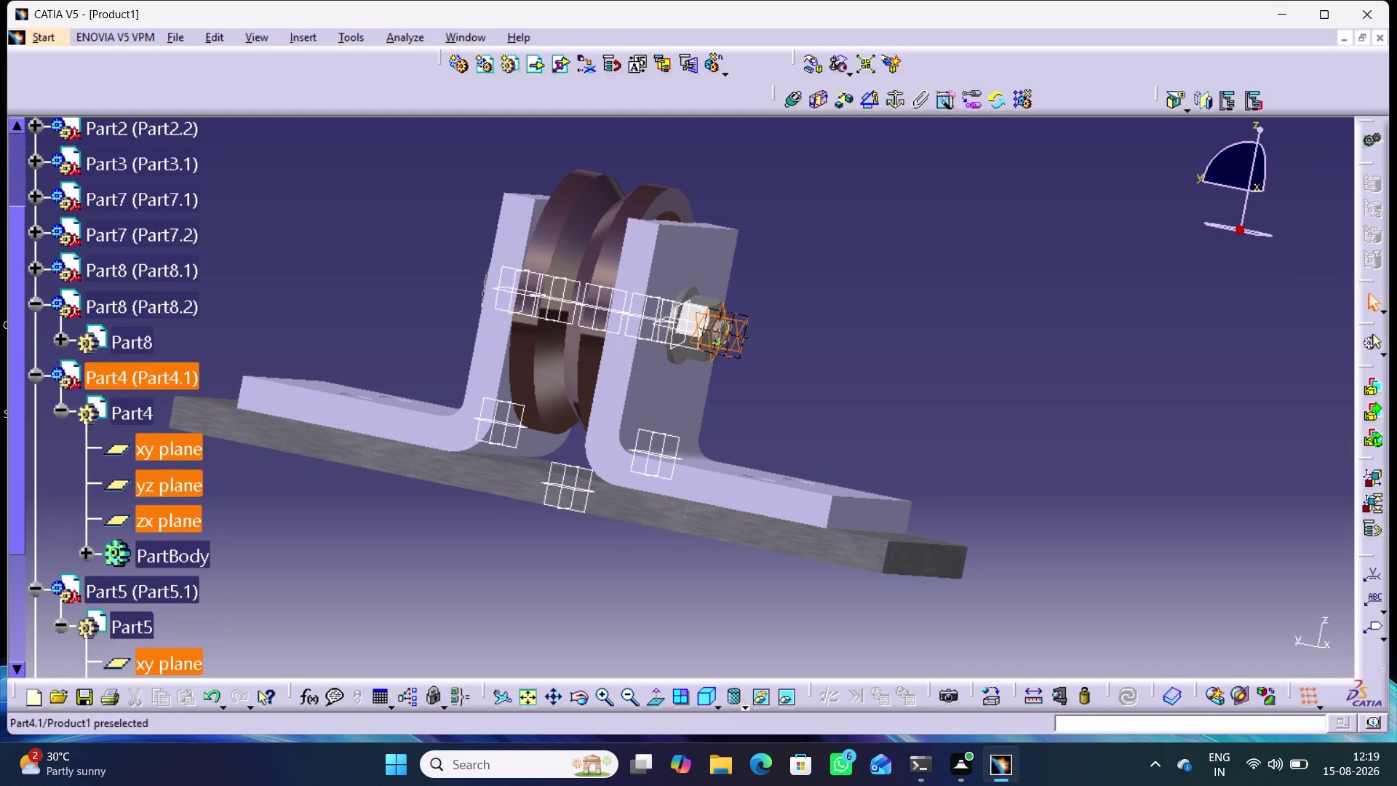
click(64, 341)
click(148, 386)
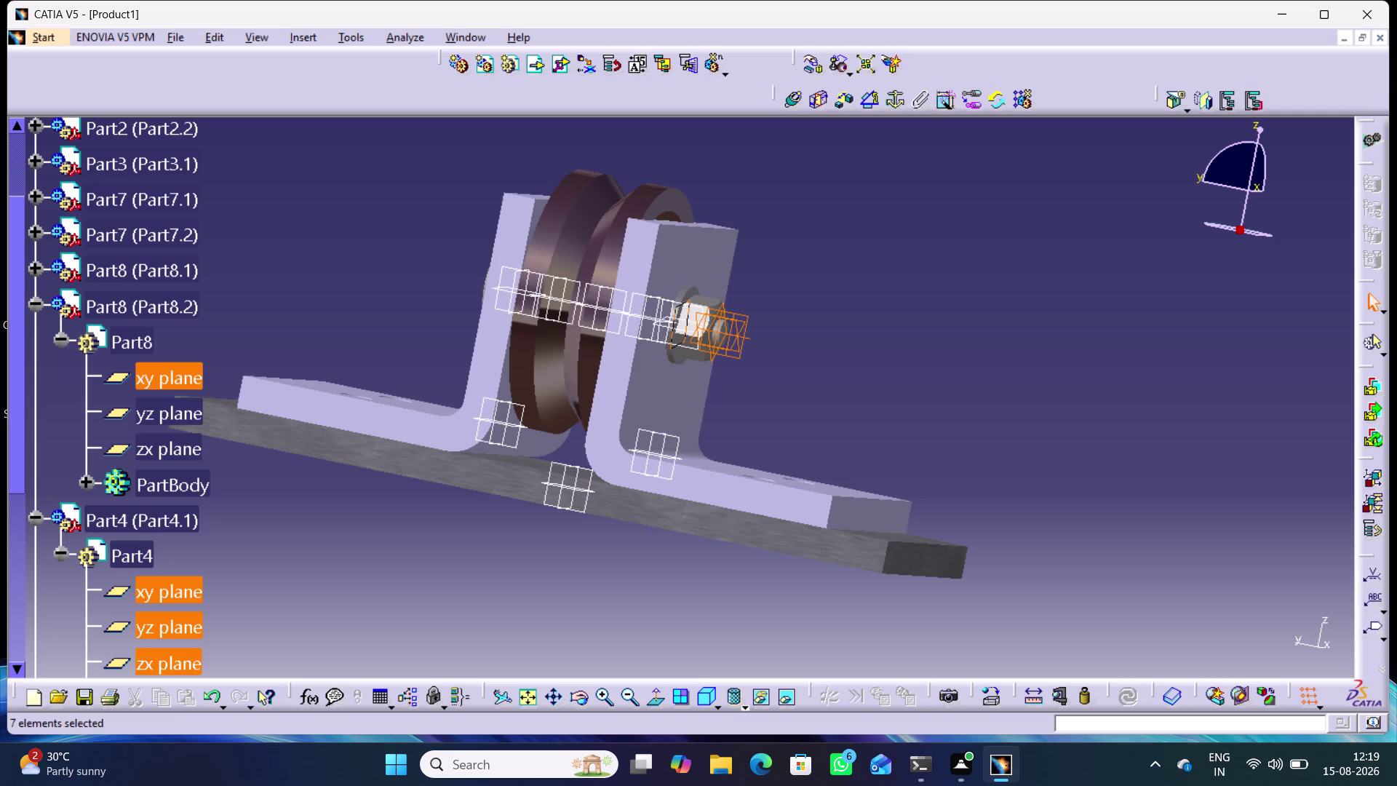
click(155, 414)
click(158, 443)
click(39, 269)
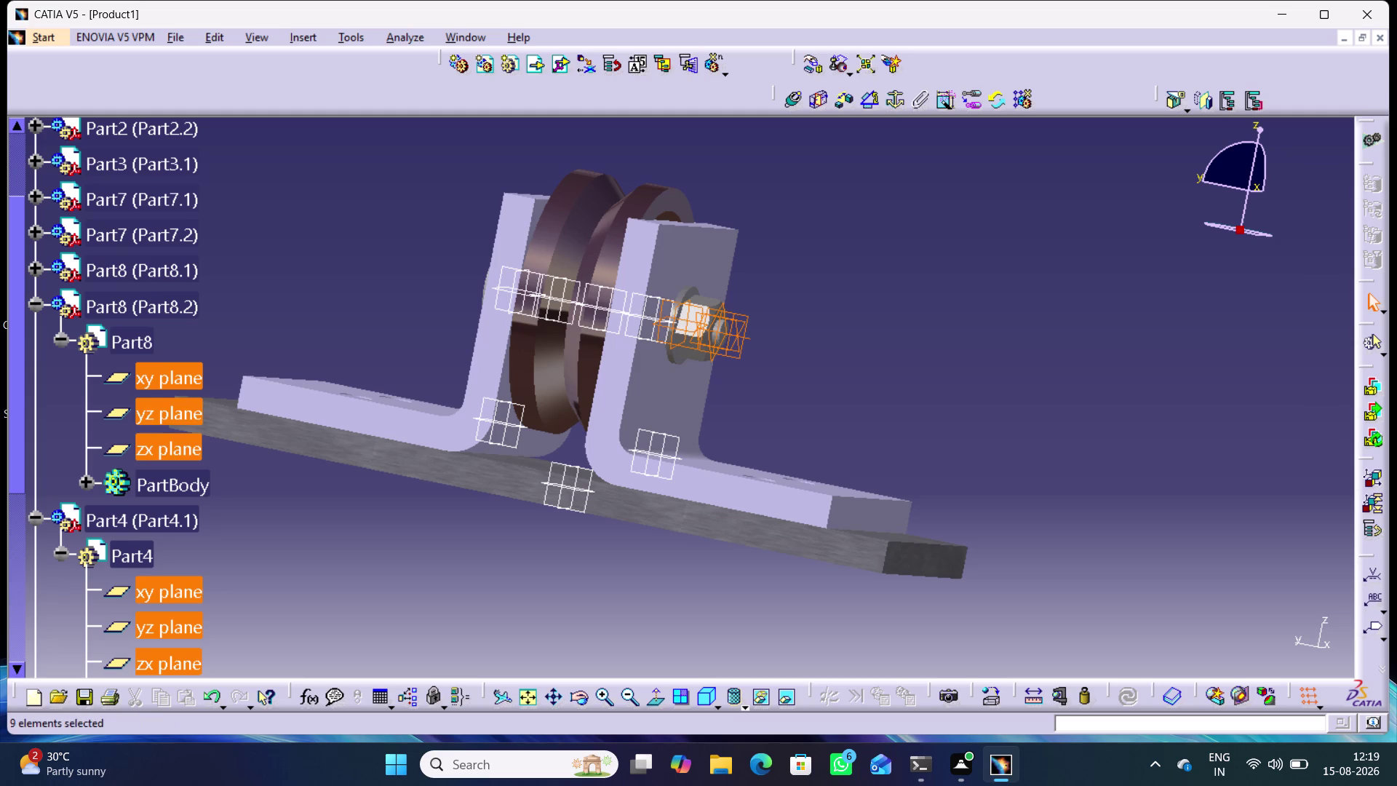
click(62, 307)
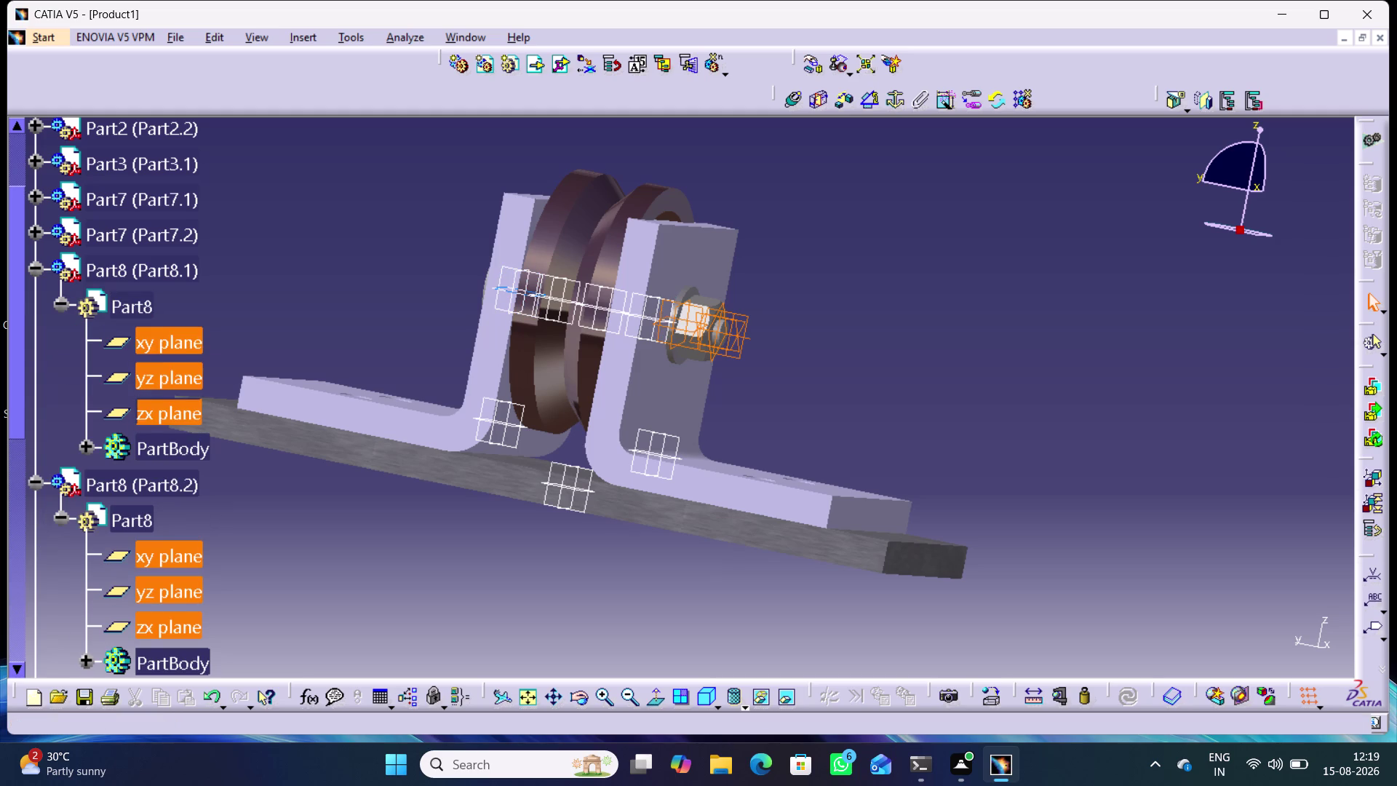
scroll(up, 3)
scroll(up, 3)
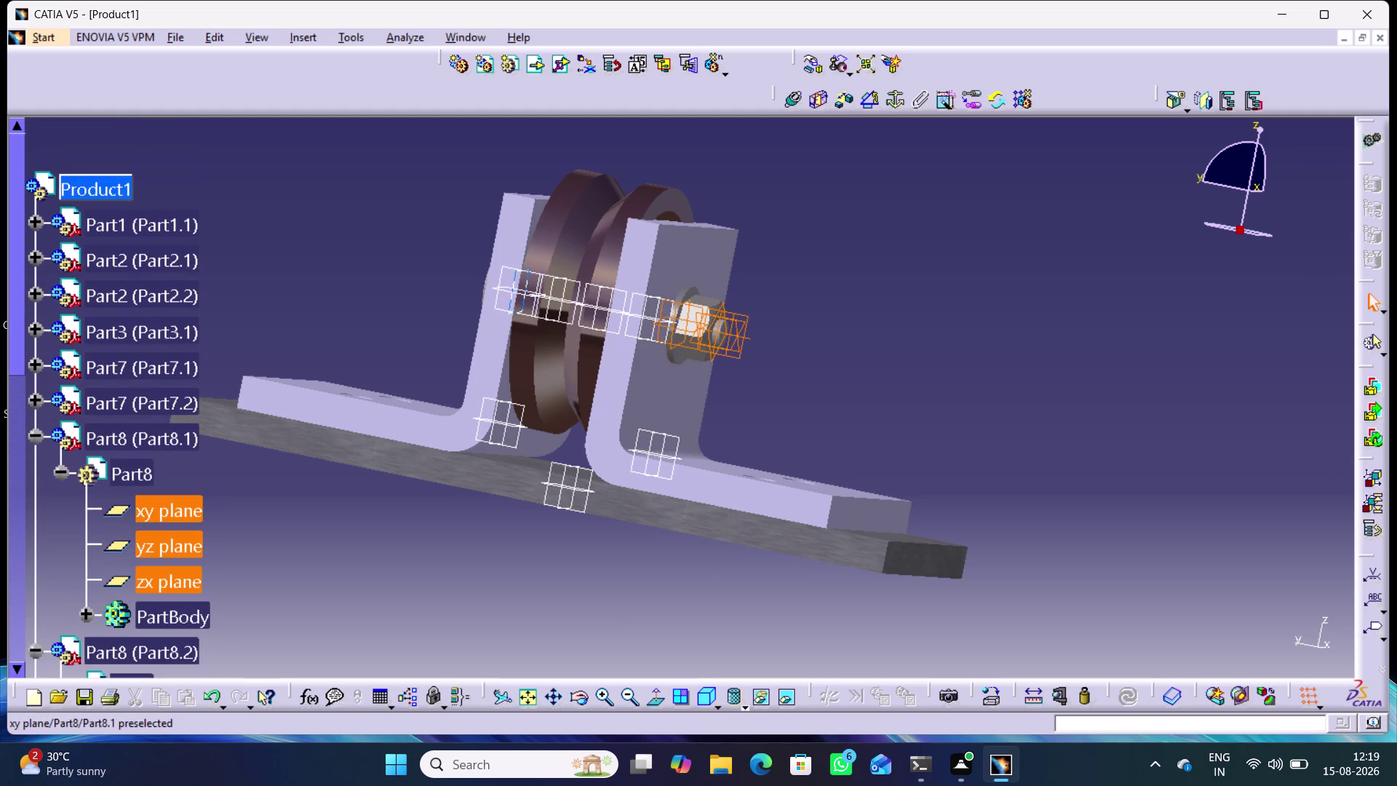
Add the reference planes of Part7.2 and Part3 to the selection.
click(38, 398)
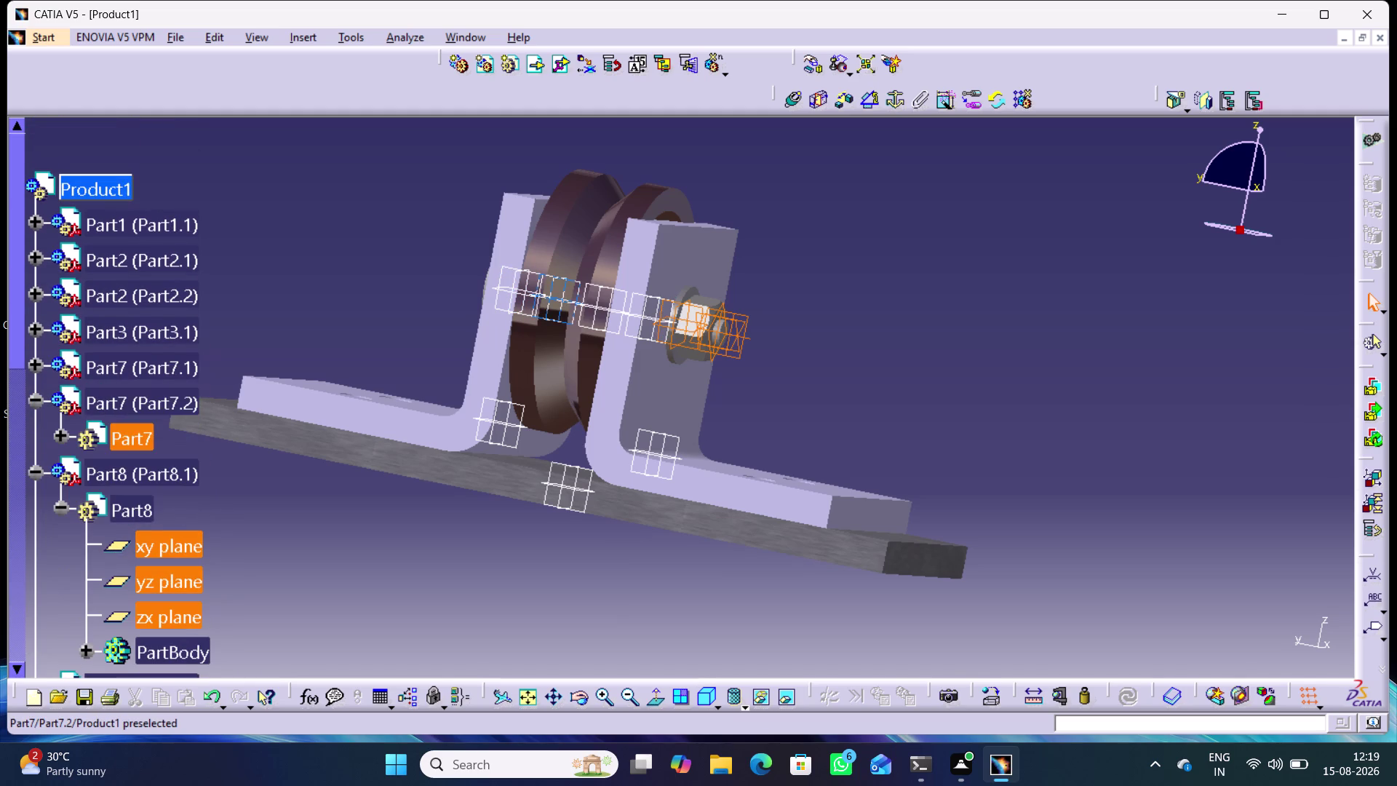
click(56, 433)
click(152, 472)
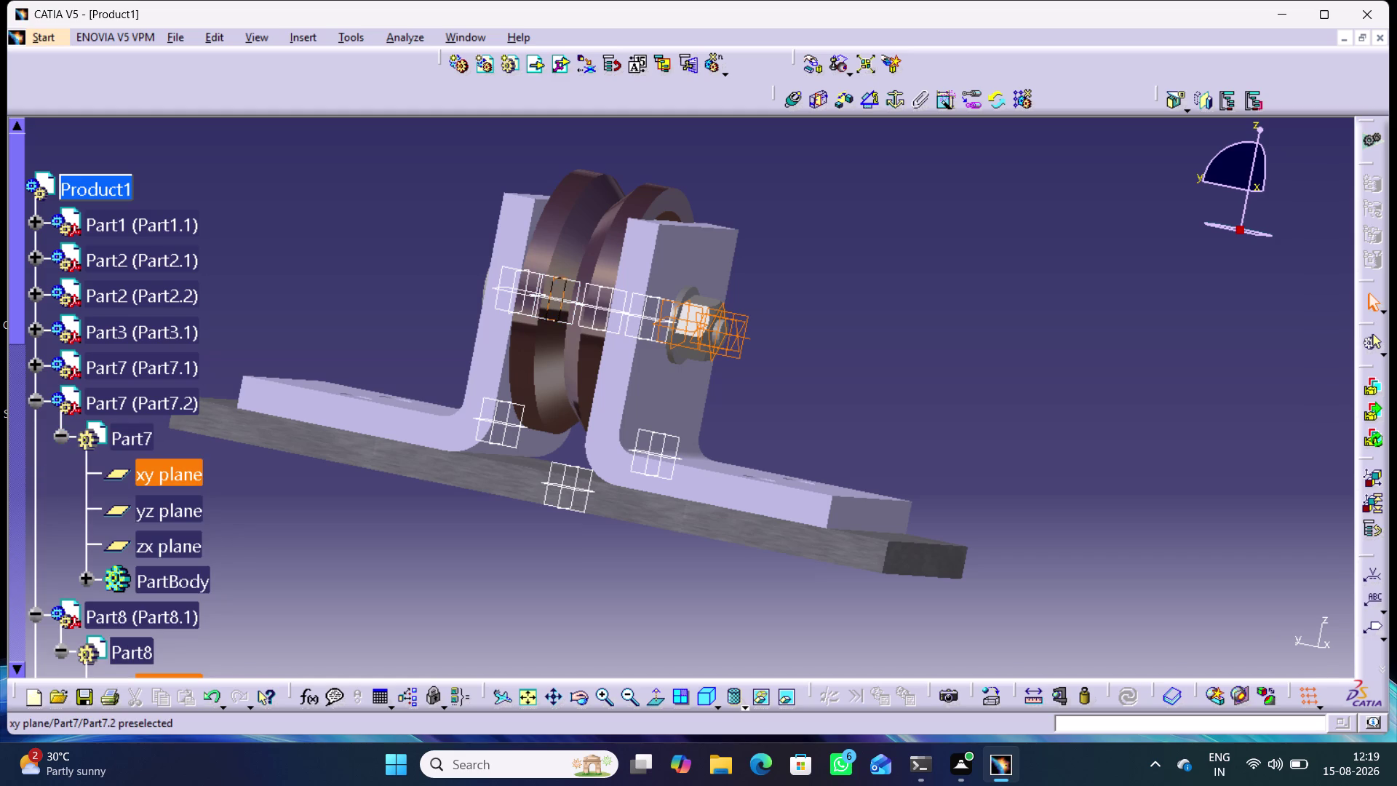
click(162, 507)
click(170, 537)
click(38, 361)
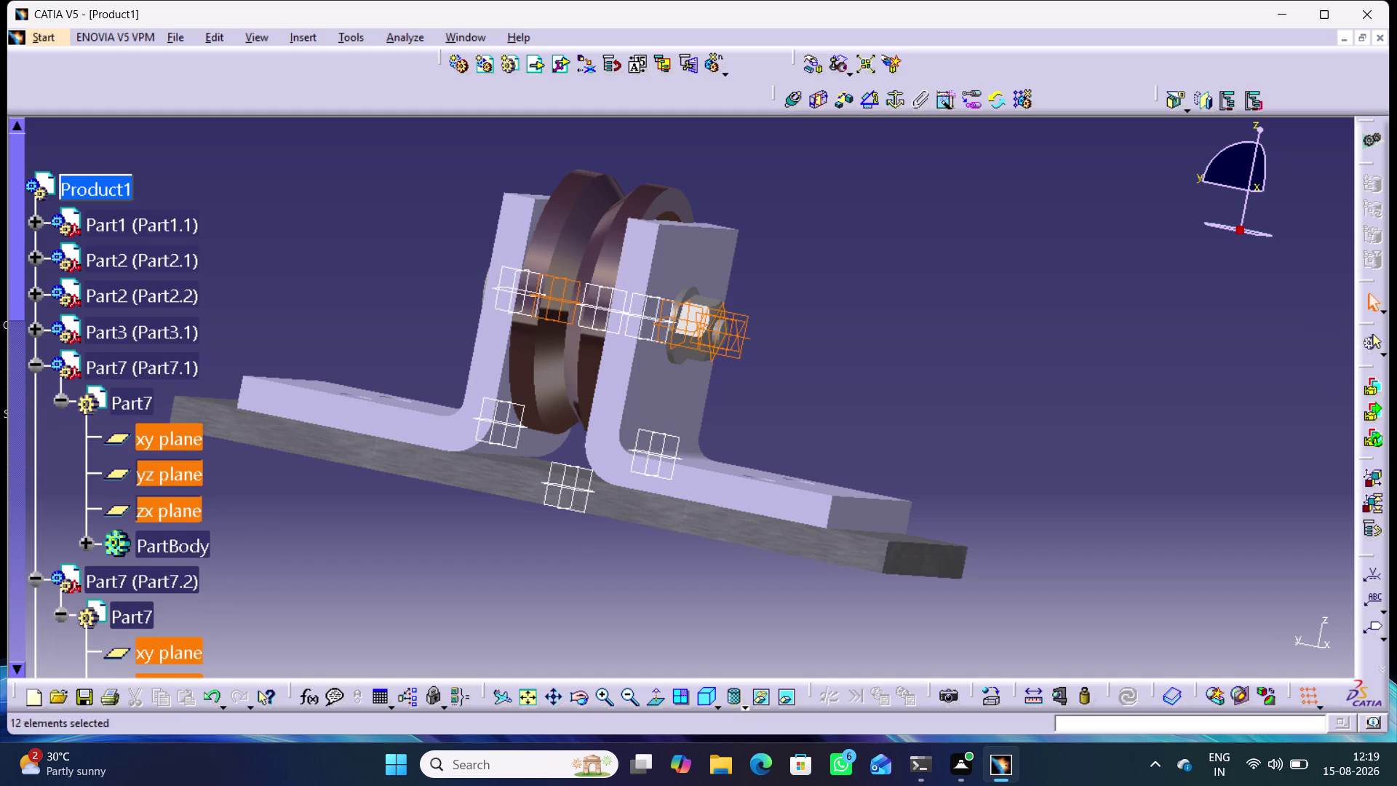
click(39, 369)
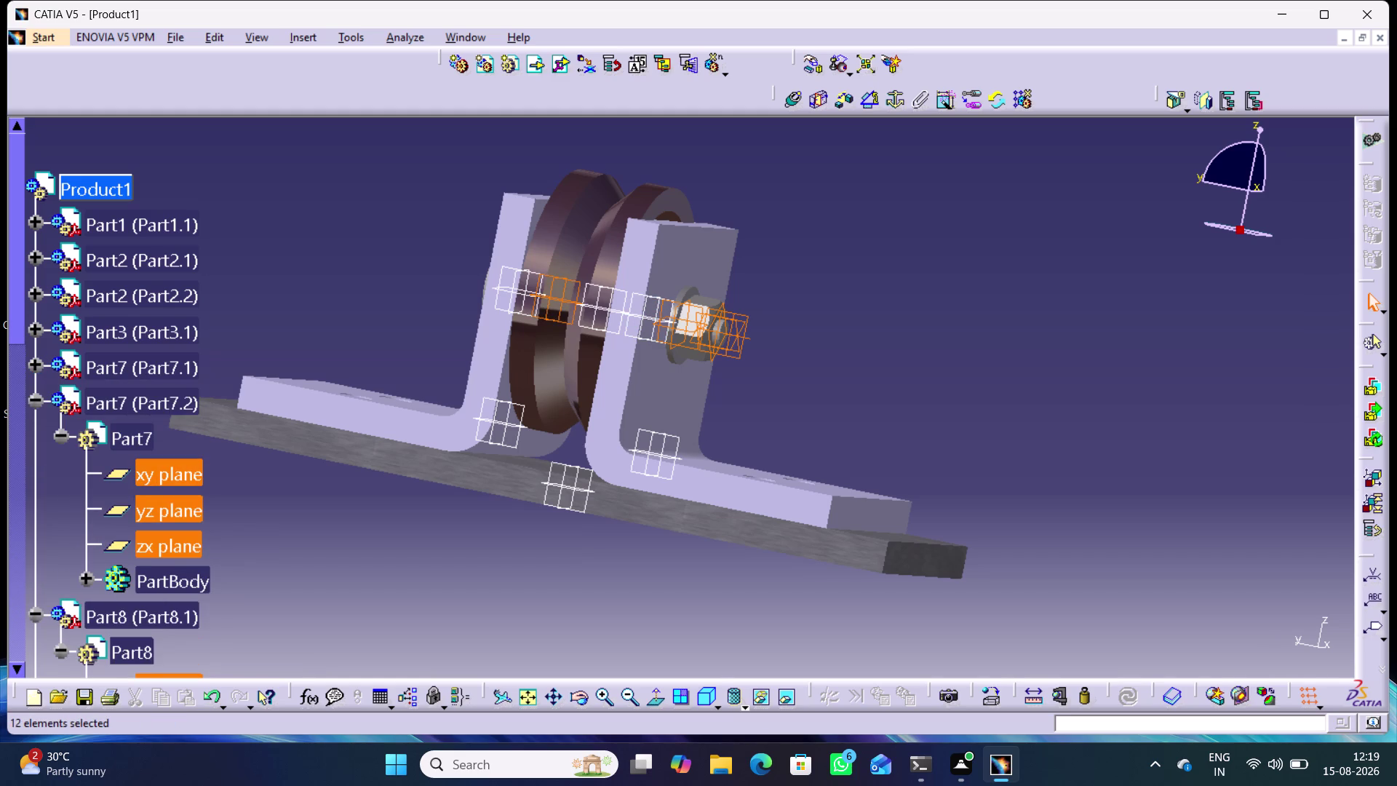
click(35, 363)
click(32, 360)
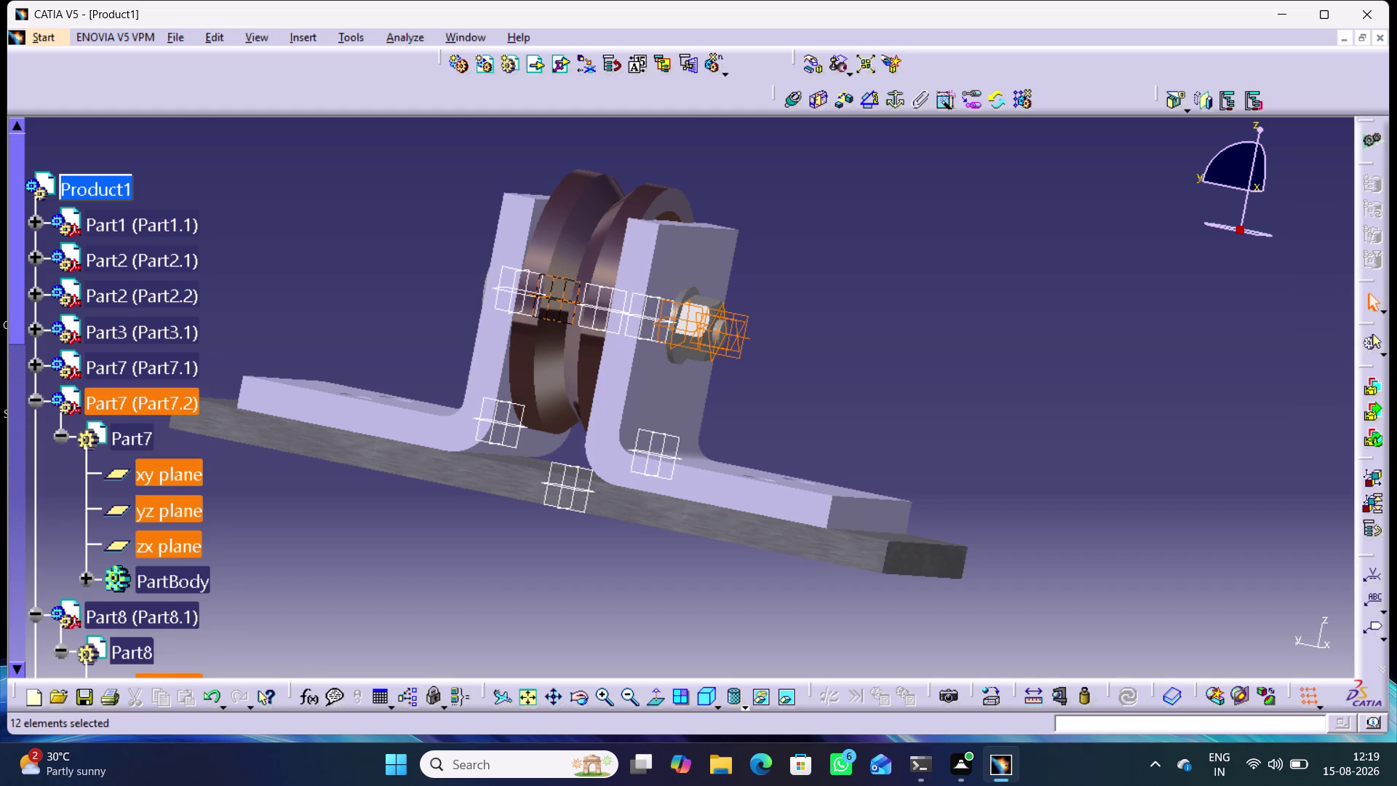
click(38, 404)
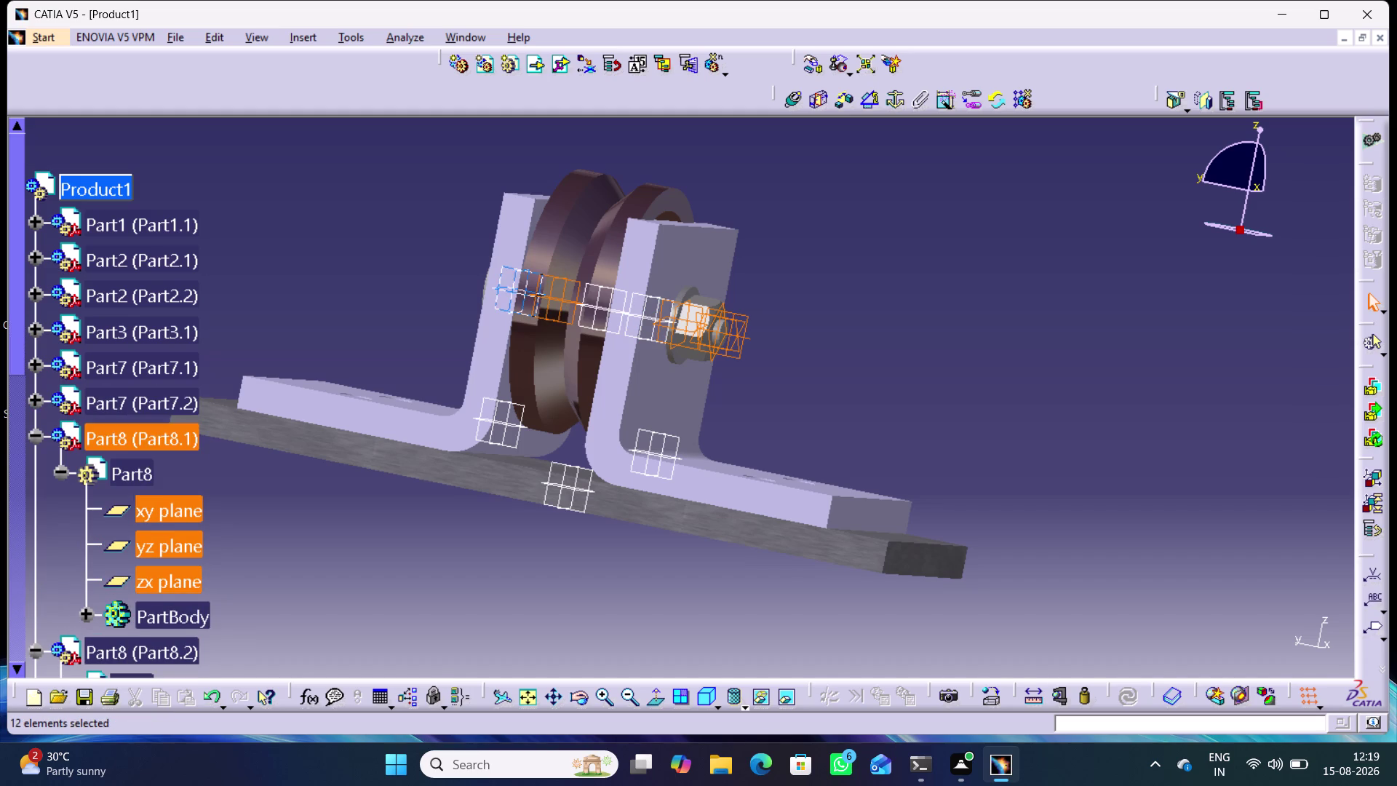
click(37, 400)
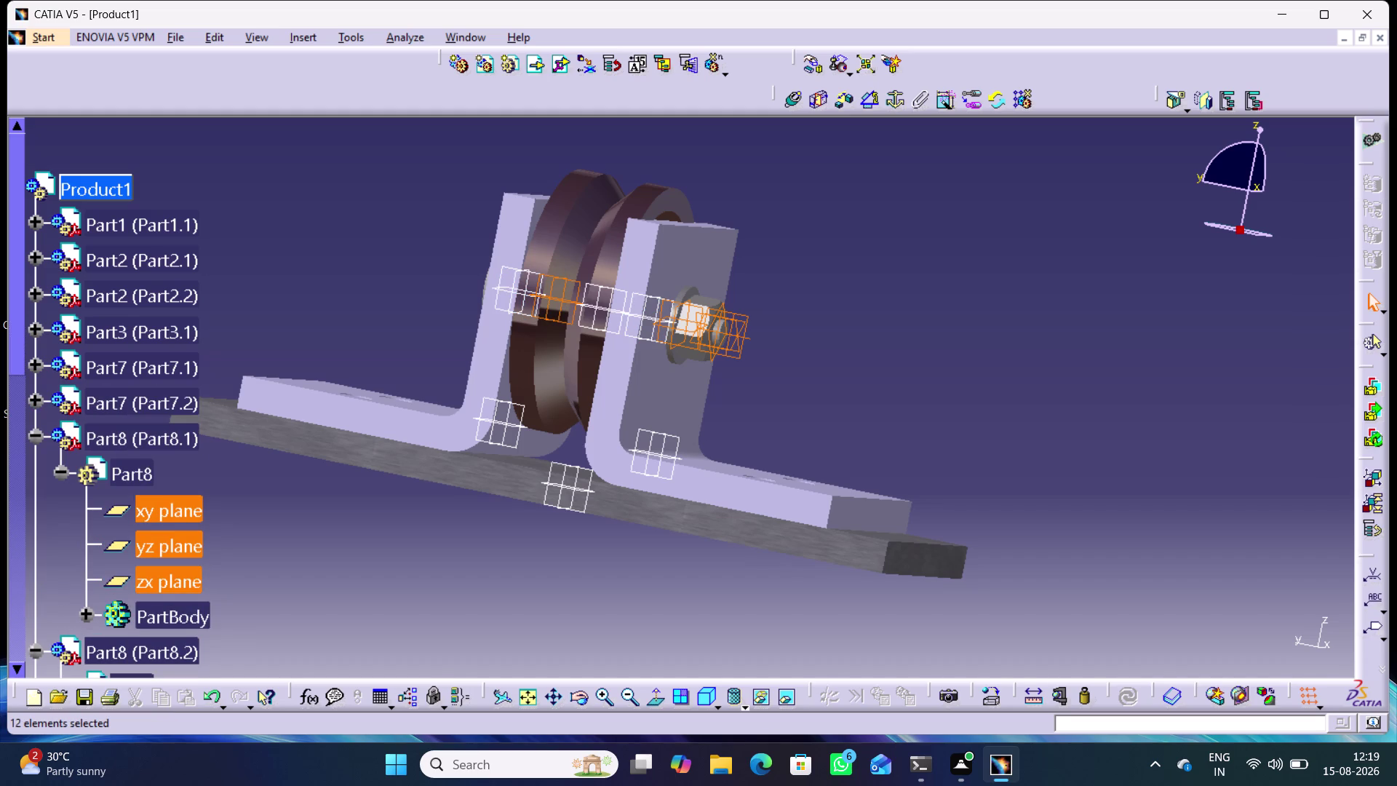
click(36, 328)
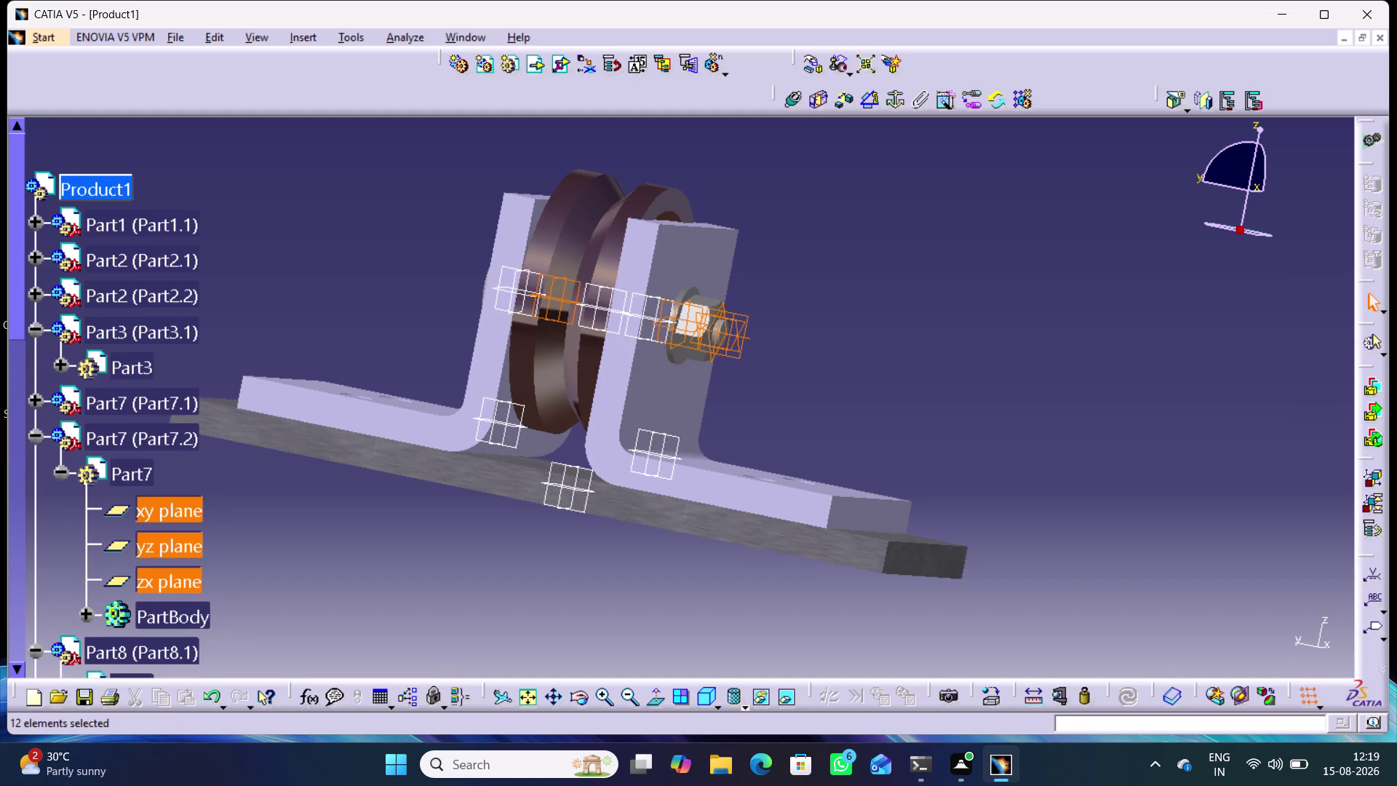
click(60, 369)
click(145, 409)
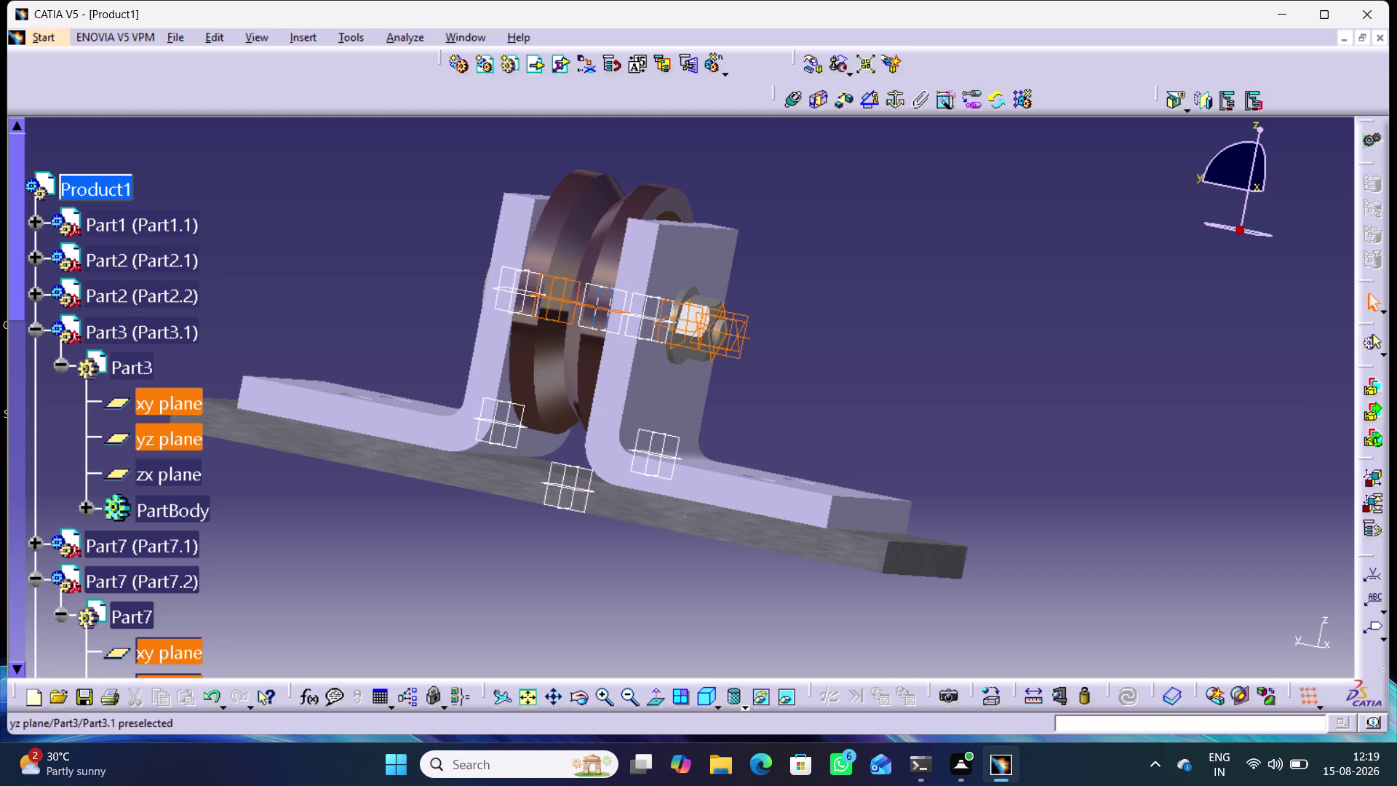
click(145, 438)
click(148, 470)
click(38, 294)
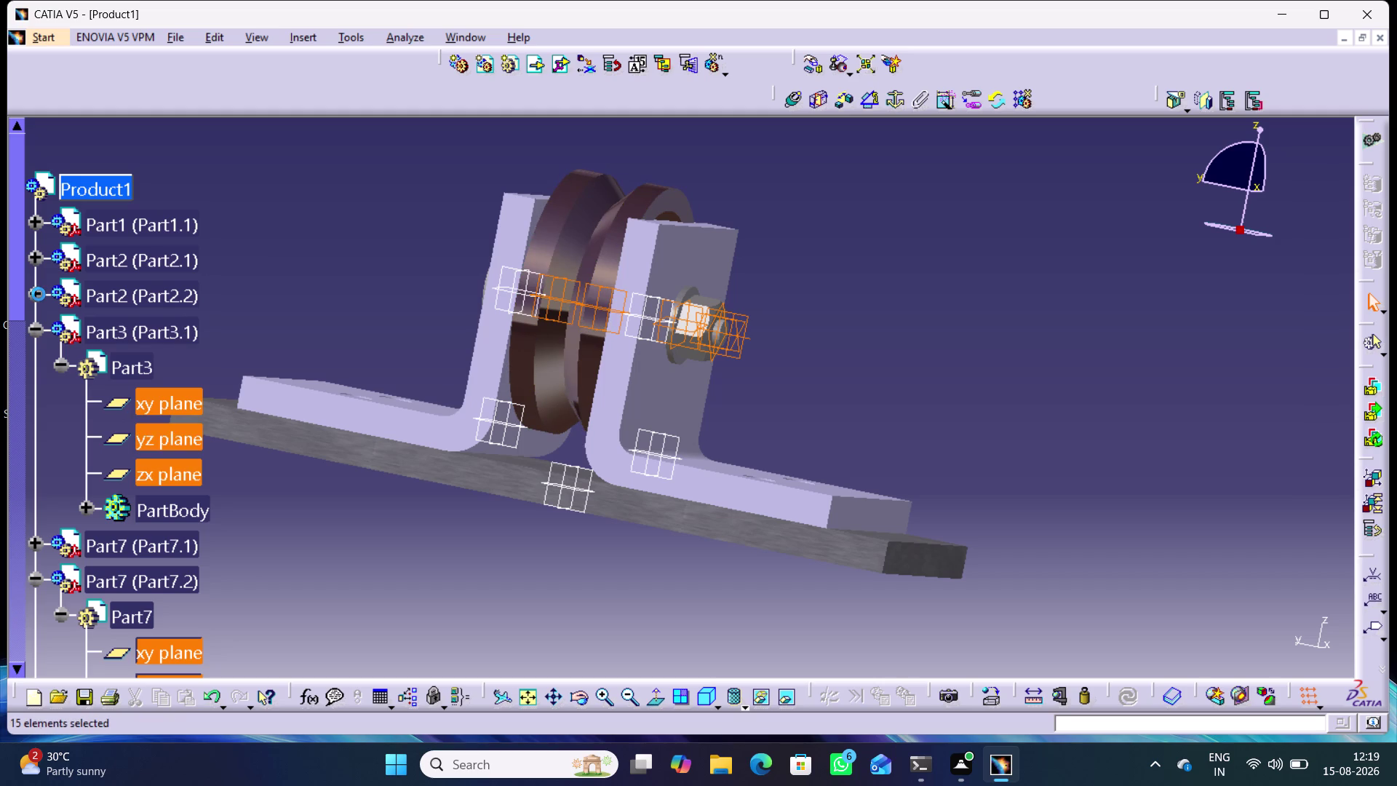
Add the reference planes of Part2.2, Part2.1 and Part1 to the selection.
click(62, 327)
click(159, 374)
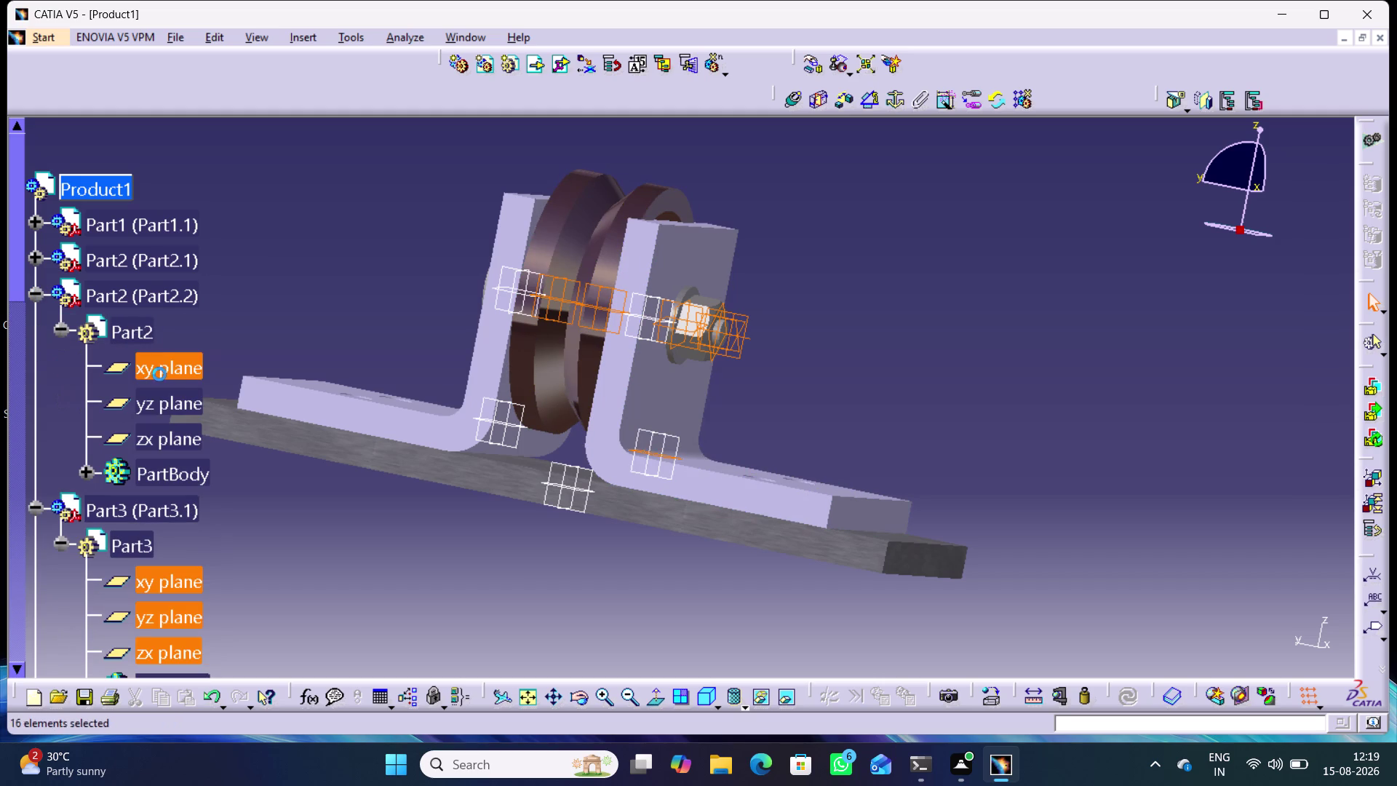
click(163, 410)
click(162, 447)
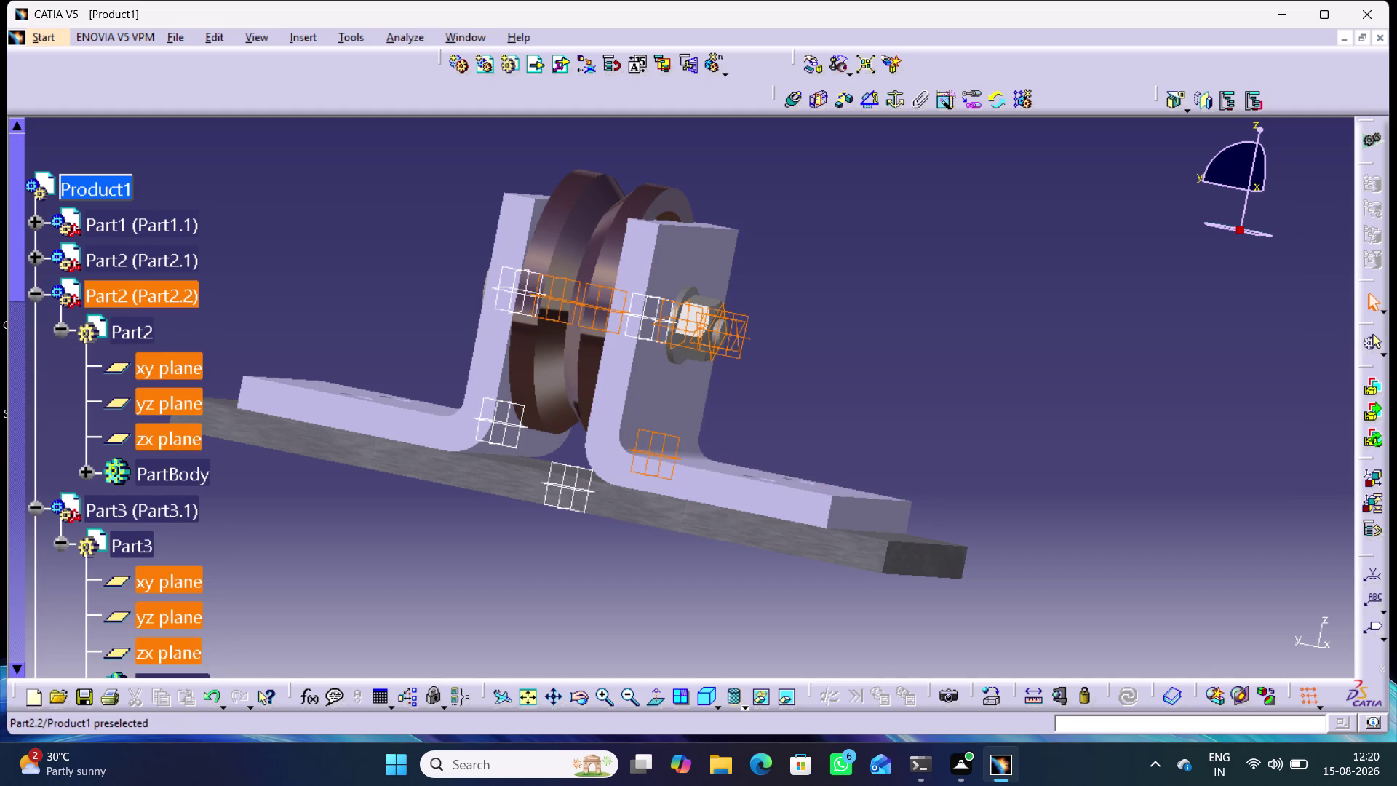
click(38, 259)
click(64, 291)
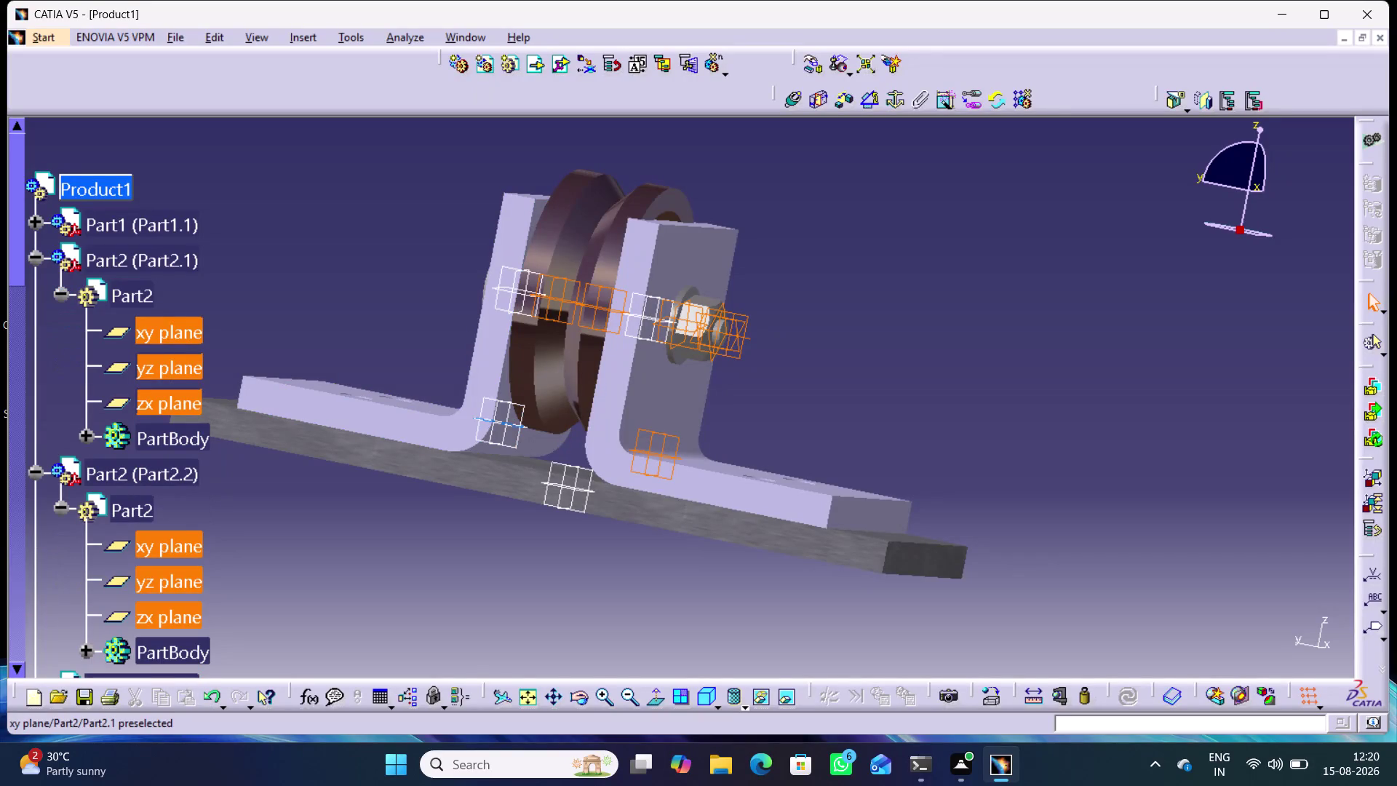
click(43, 257)
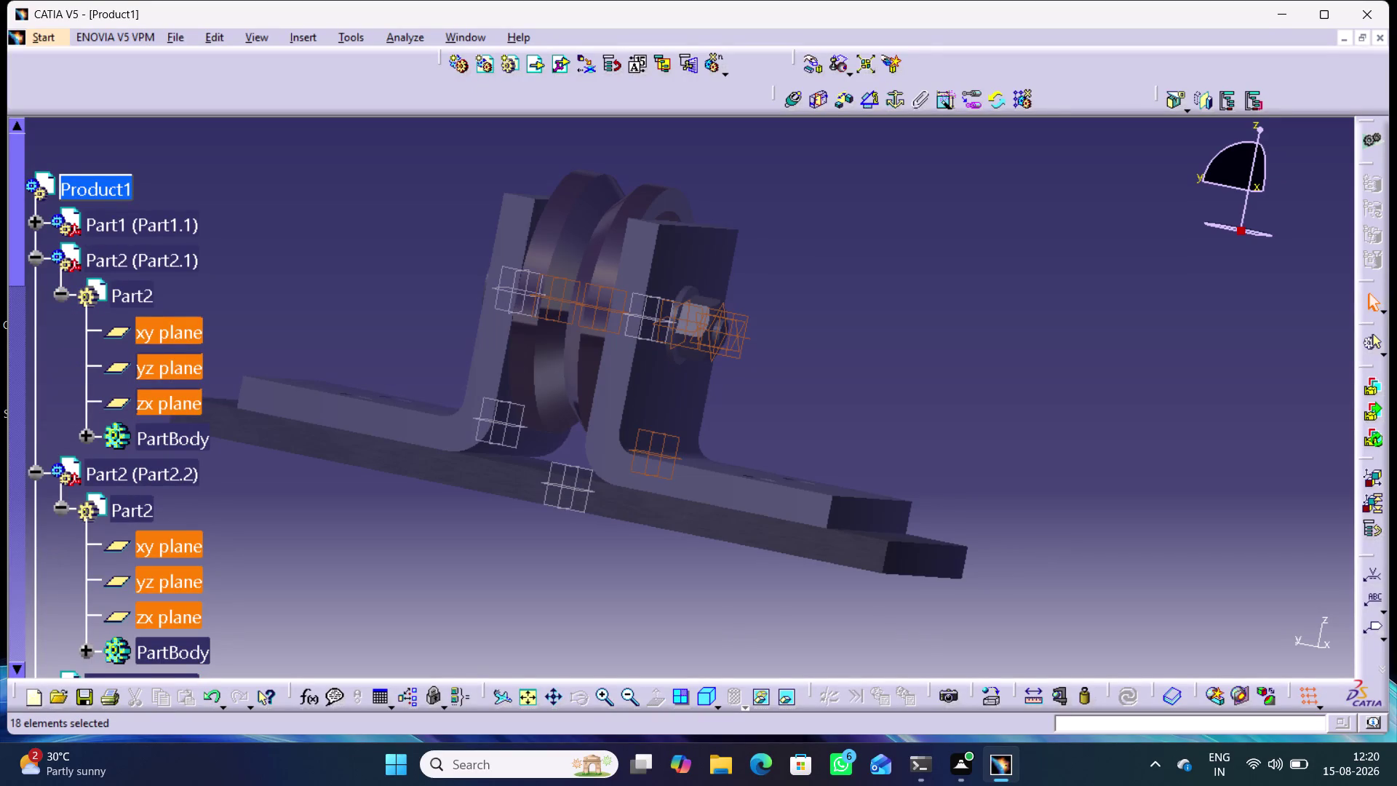
click(33, 276)
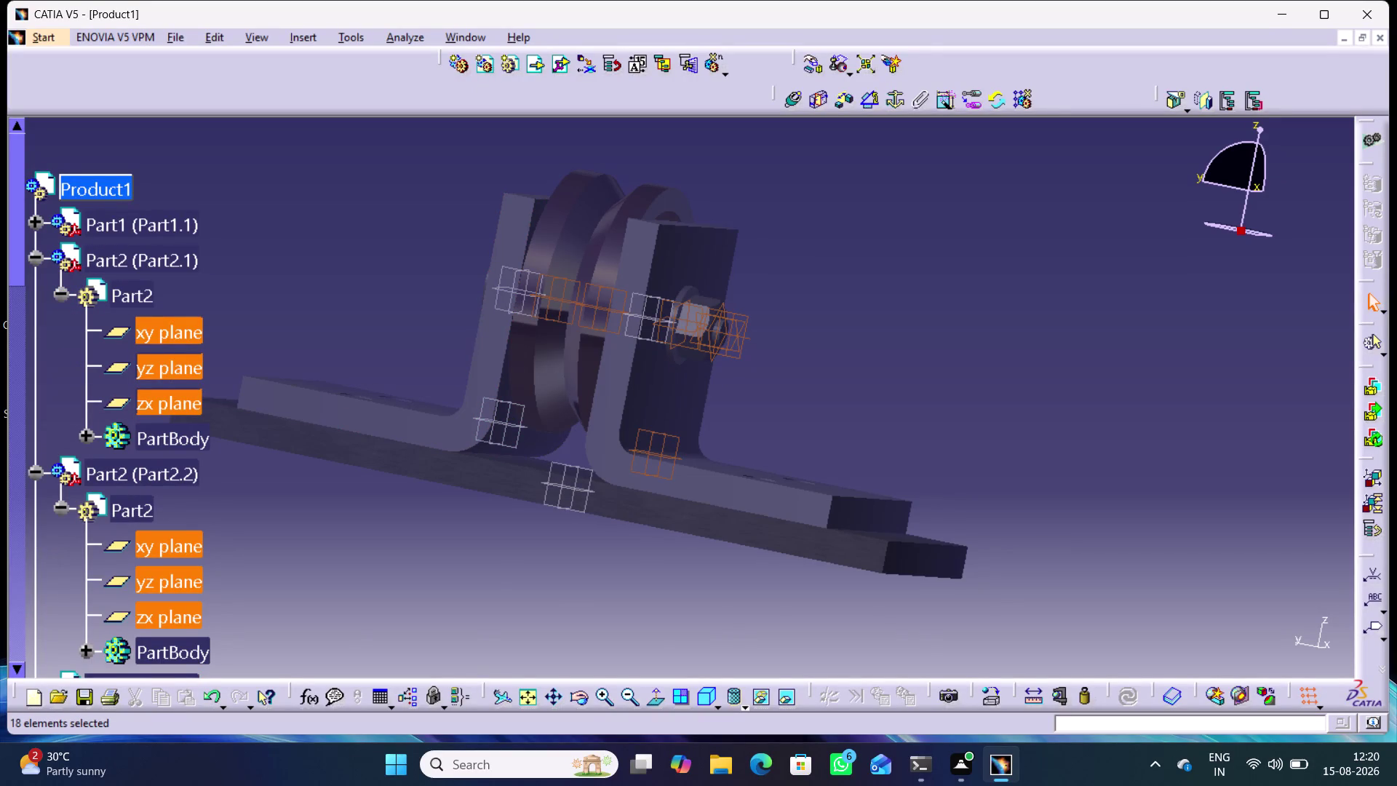
click(37, 227)
click(147, 297)
click(158, 334)
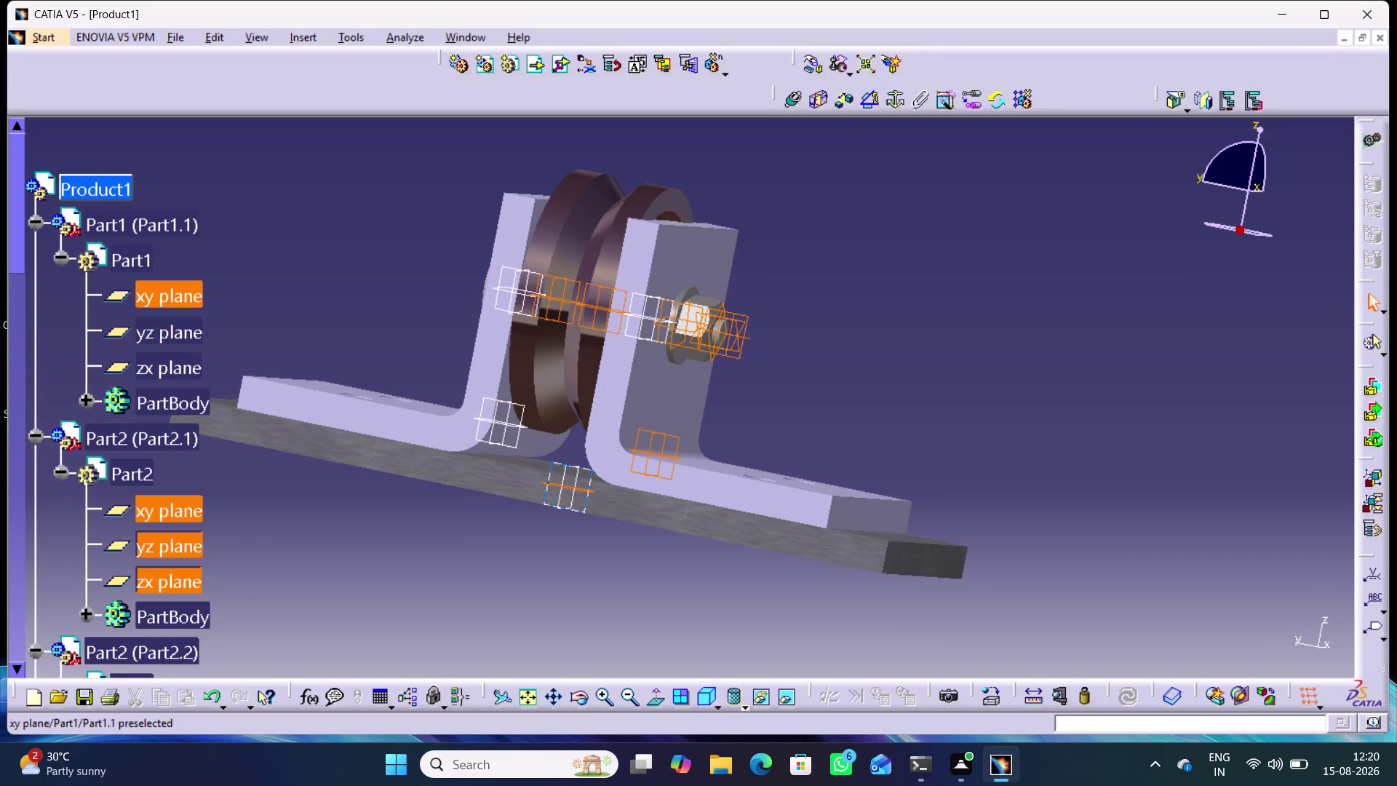
click(164, 374)
Hide all the selected reference planes with Hide/Show and clear the selection.
right_click(162, 299)
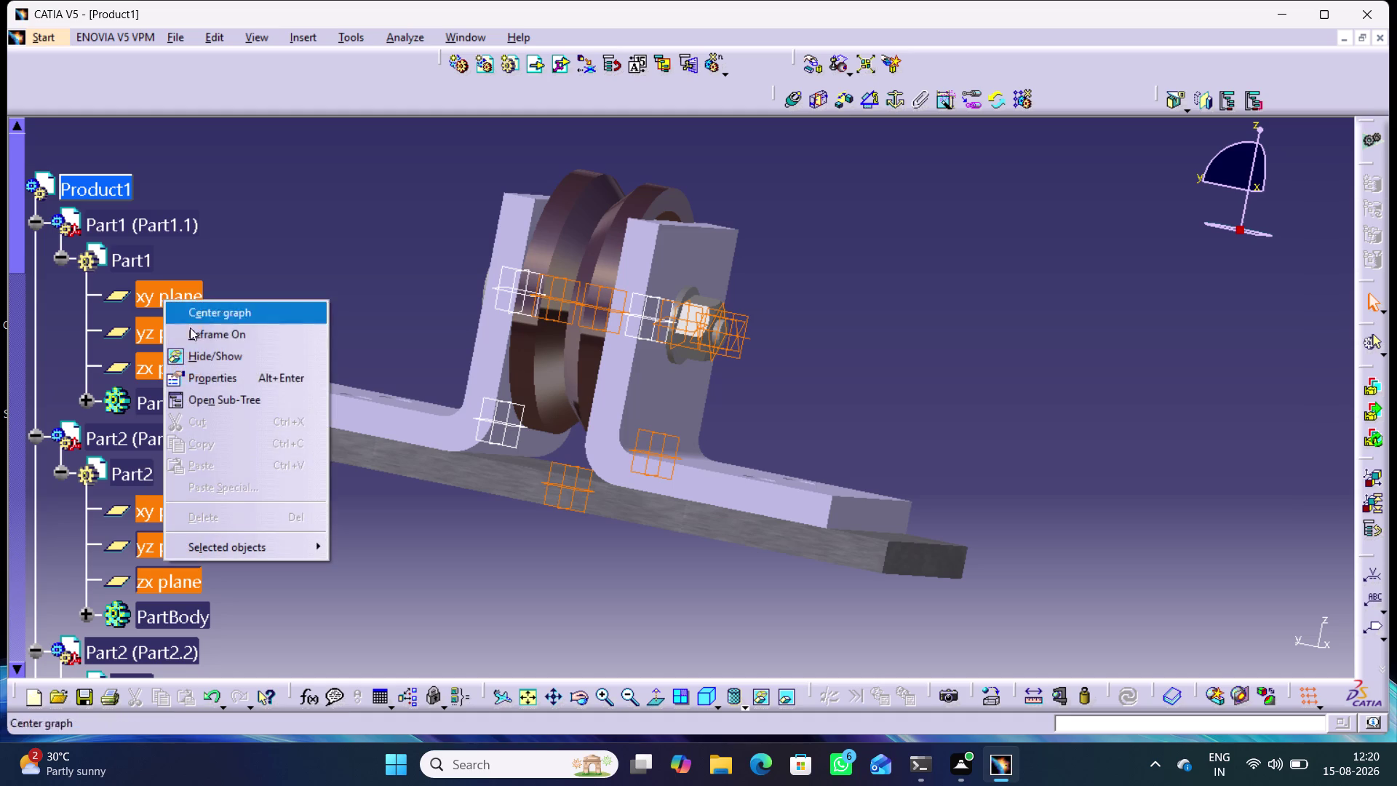
click(216, 354)
click(292, 285)
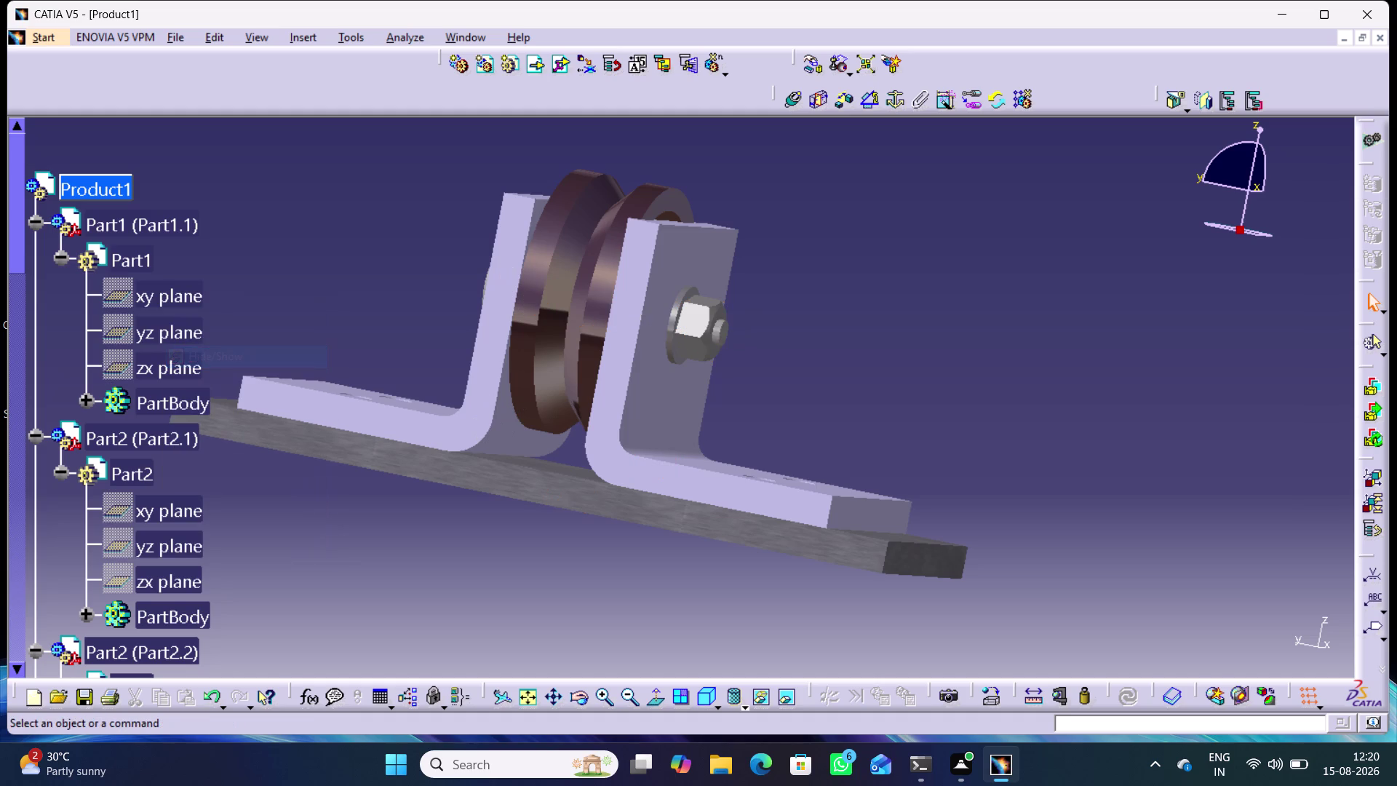
Collapse the Part1, Part2, Part7 and Part8 branches in the specification tree.
middle_drag(303, 302, 378, 317)
right_drag(304, 302, 377, 318)
click(369, 310)
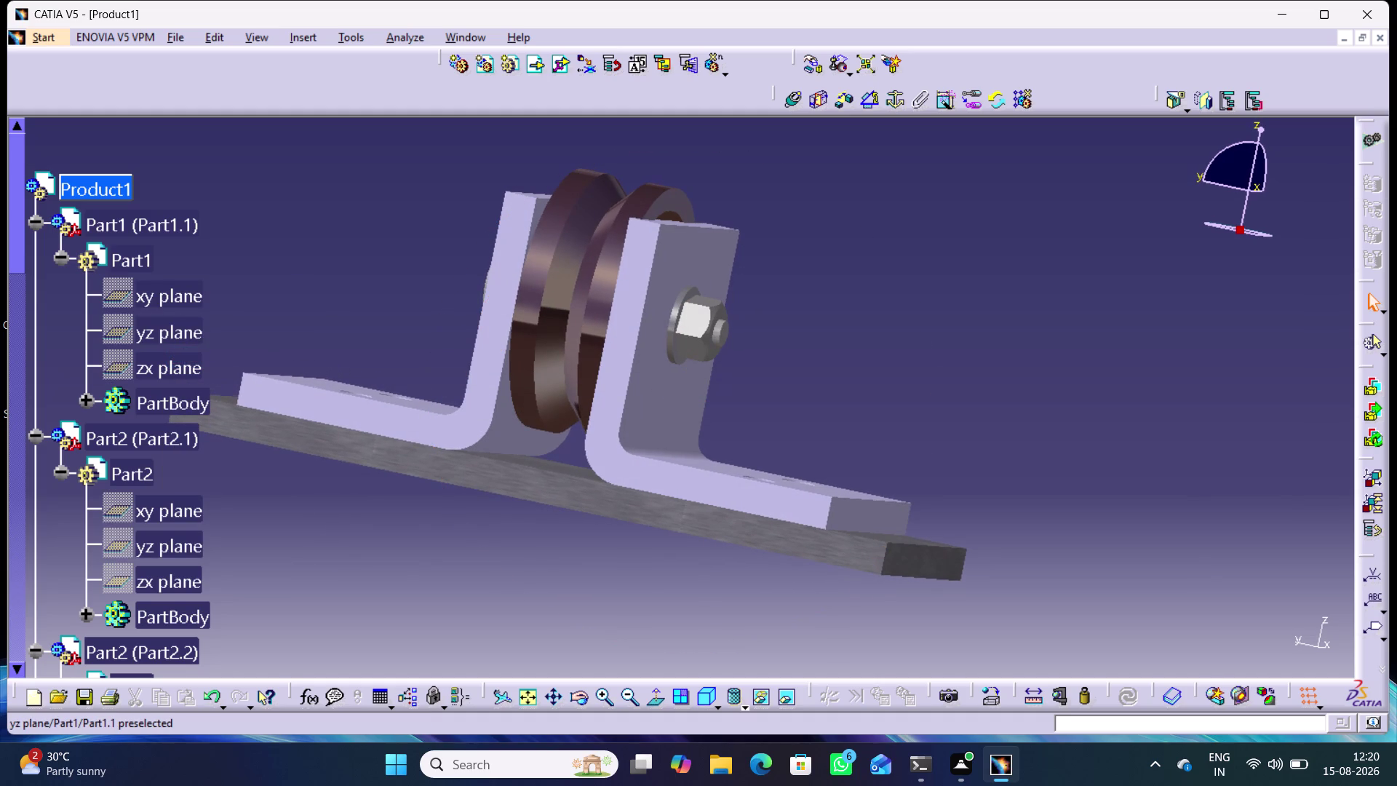
click(40, 224)
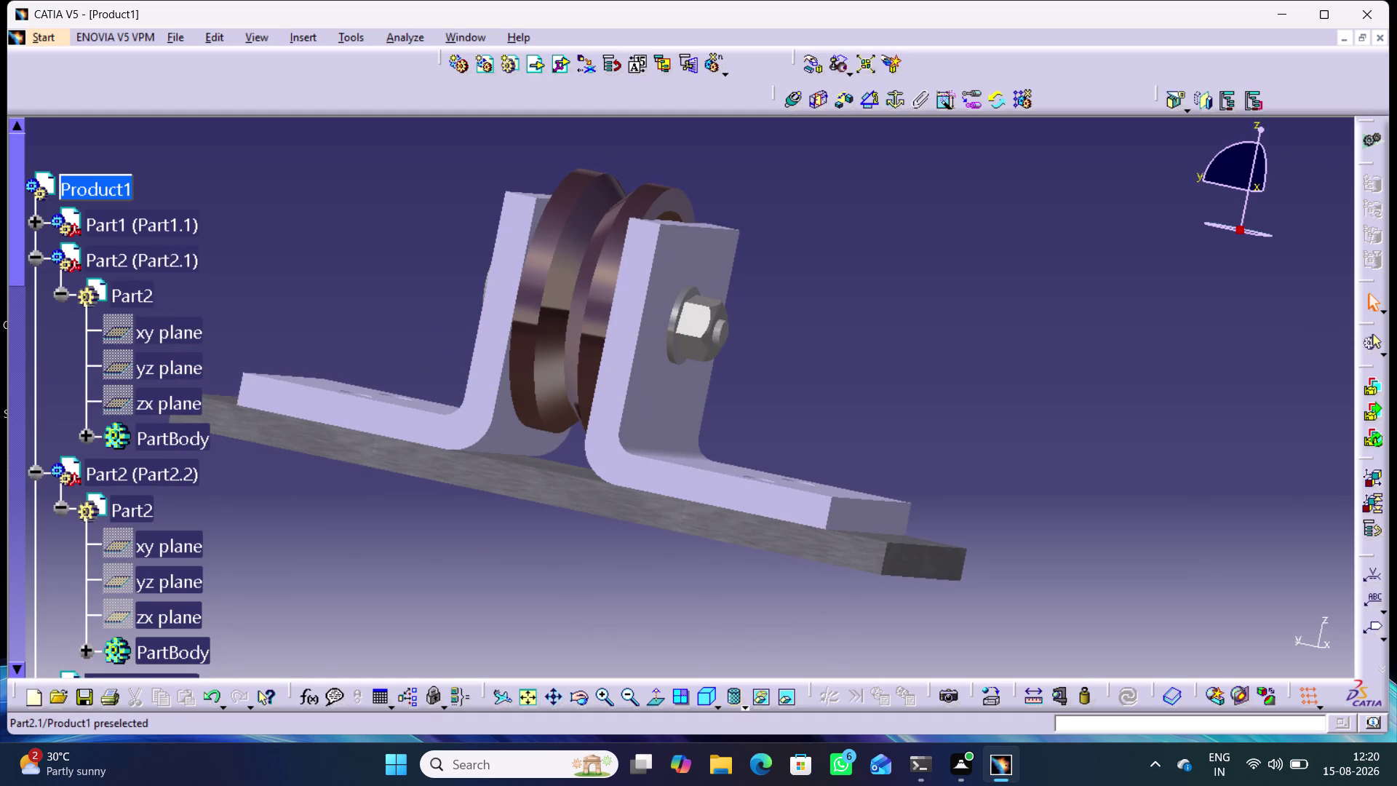
click(32, 258)
click(42, 291)
click(36, 335)
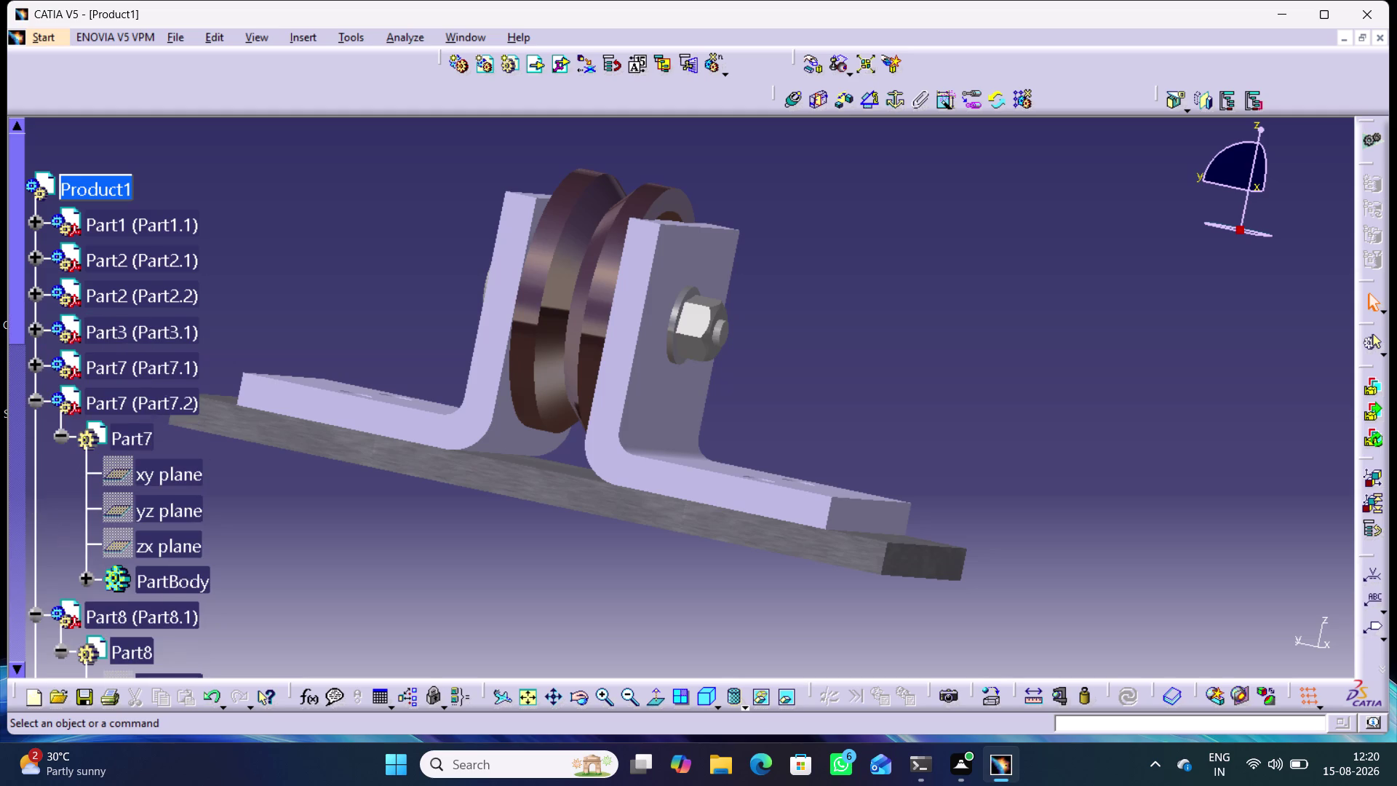
click(38, 400)
click(35, 441)
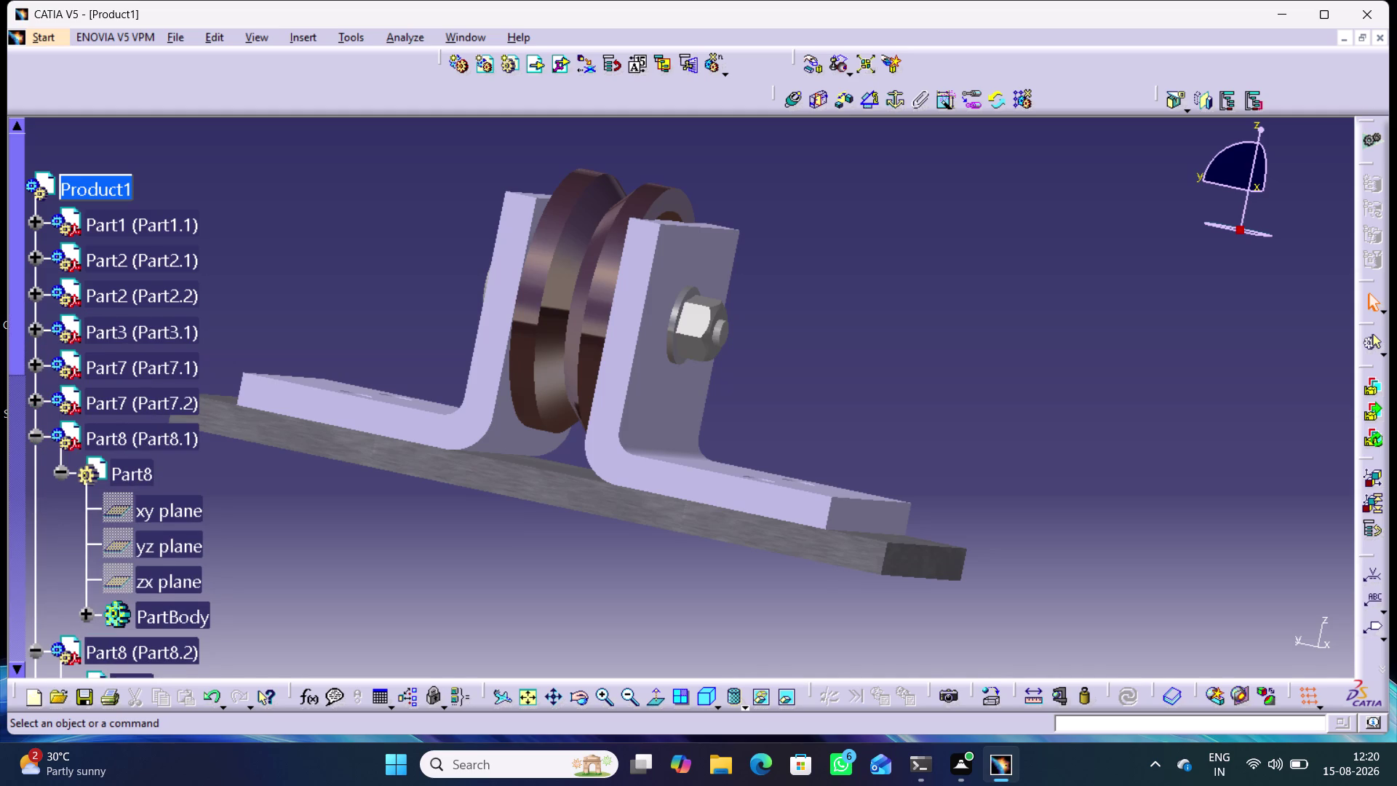
click(32, 472)
click(34, 507)
click(31, 544)
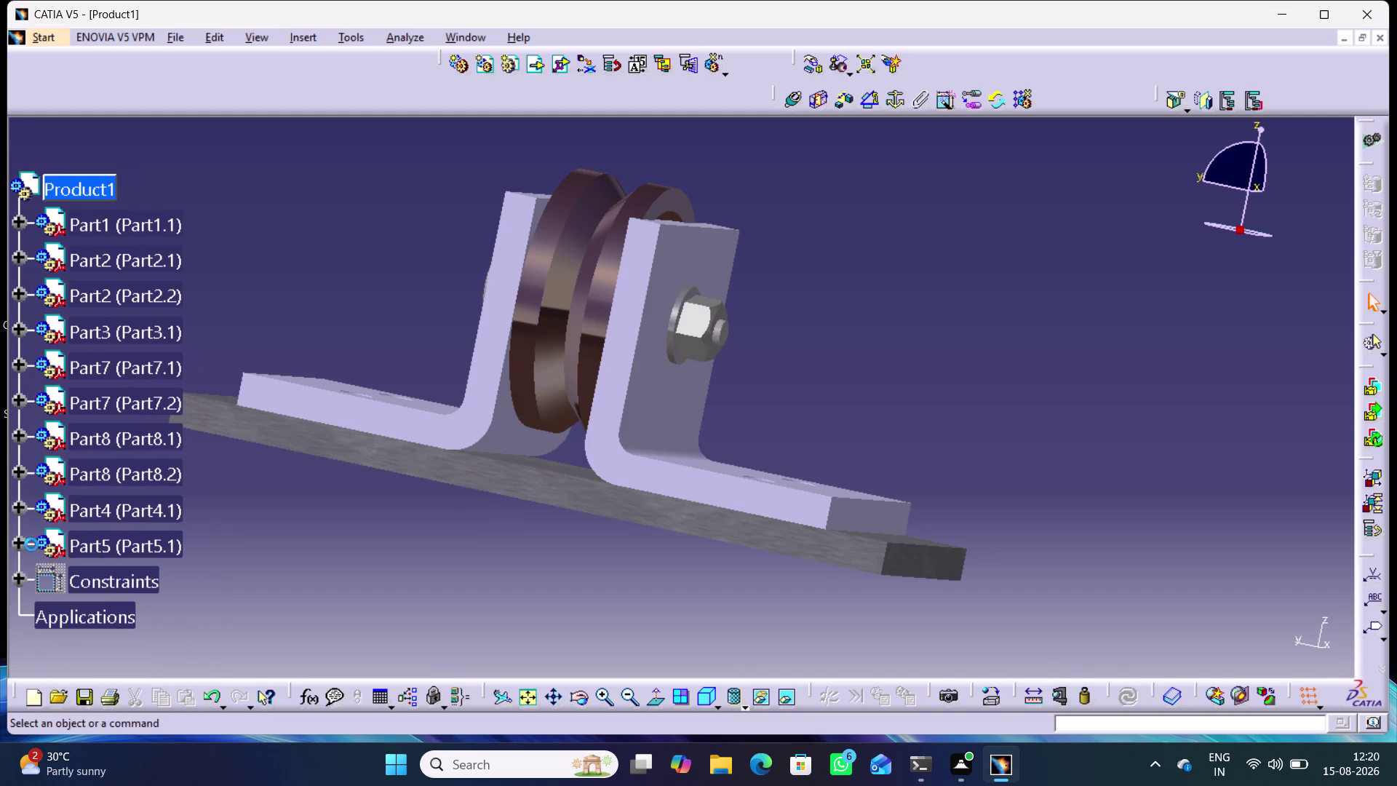
scroll(up, 3)
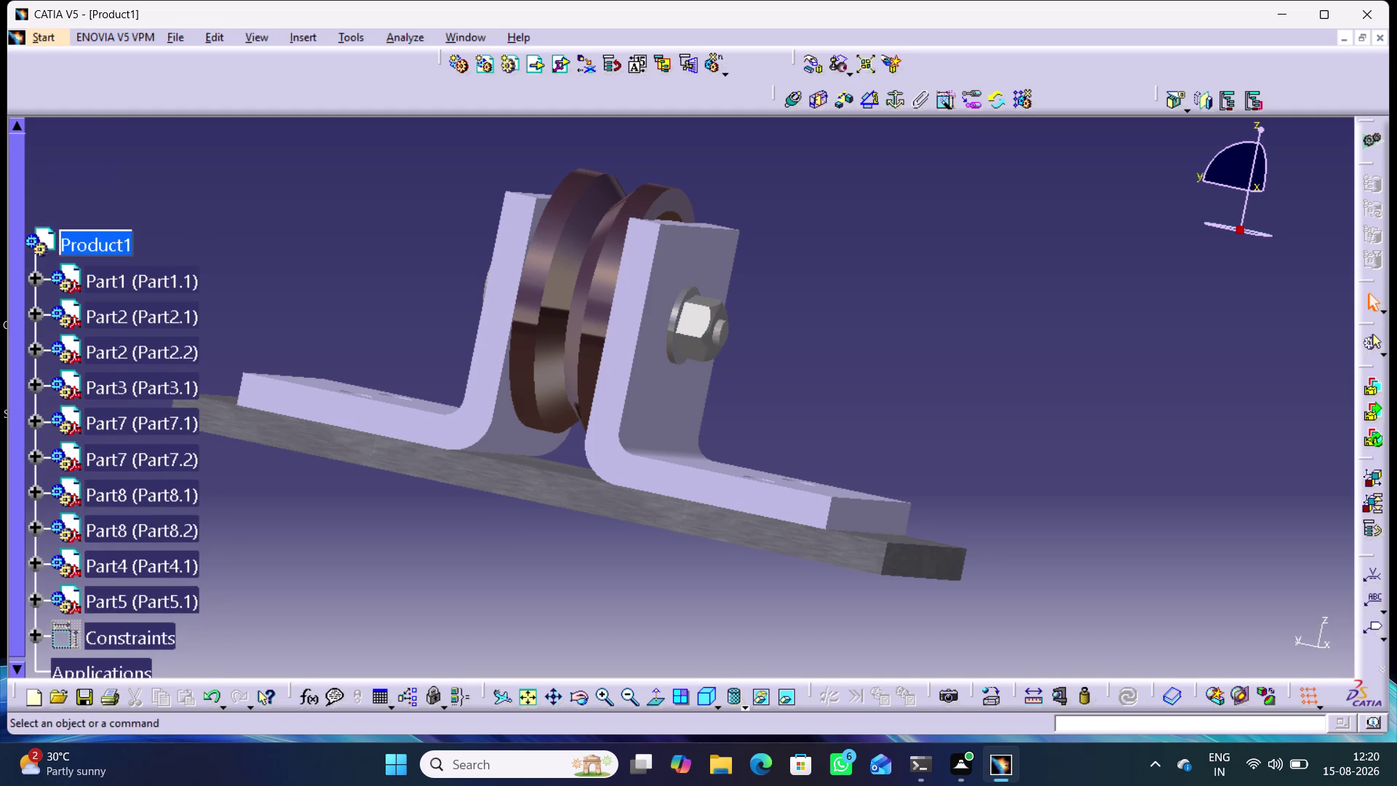
Orbit the wheel support to a front isometric view and select Product1.
middle_drag(463, 553, 590, 525)
right_drag(593, 549, 589, 526)
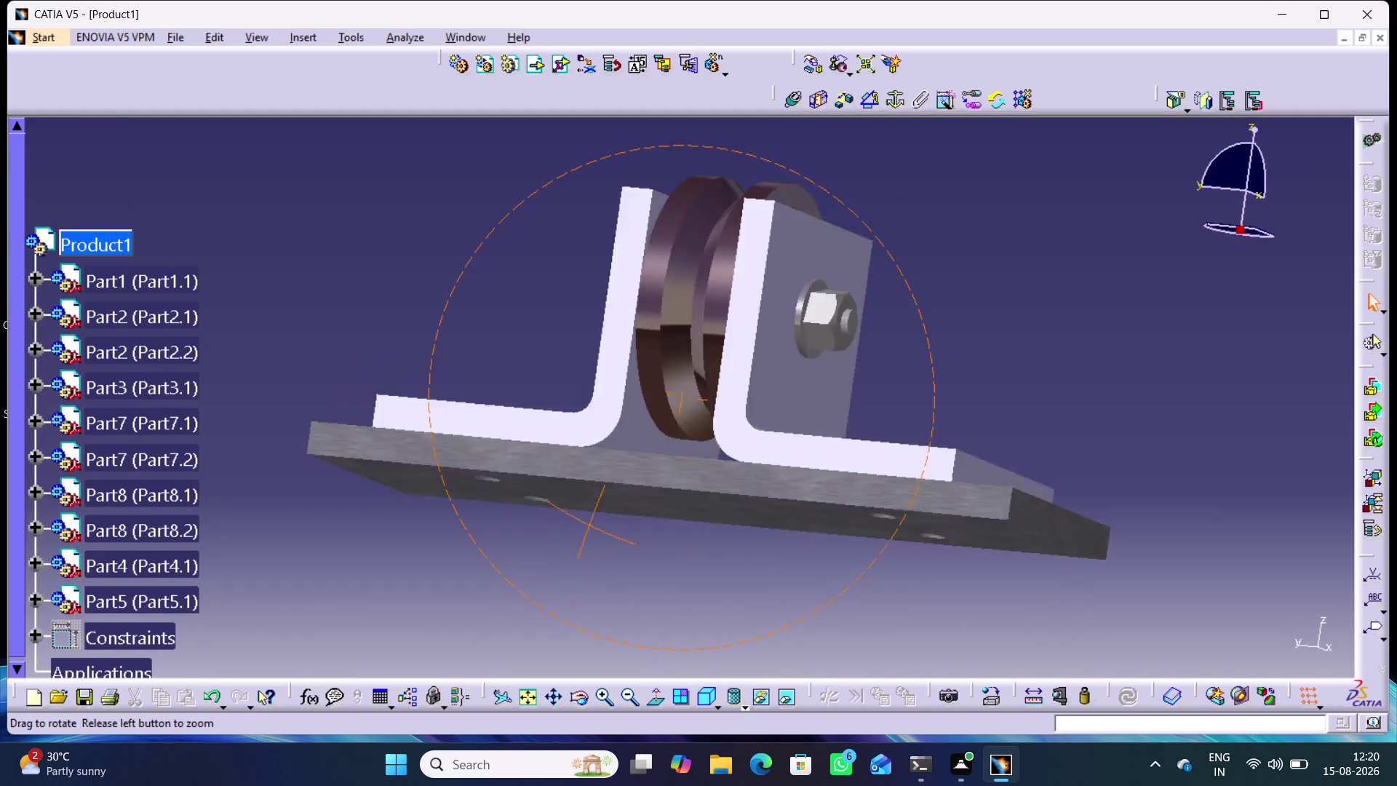
right_drag(589, 525, 581, 605)
middle_drag(590, 525, 581, 605)
scroll(down, 3)
right_drag(581, 606, 600, 597)
middle_drag(969, 267, 1037, 346)
right_drag(970, 267, 1037, 345)
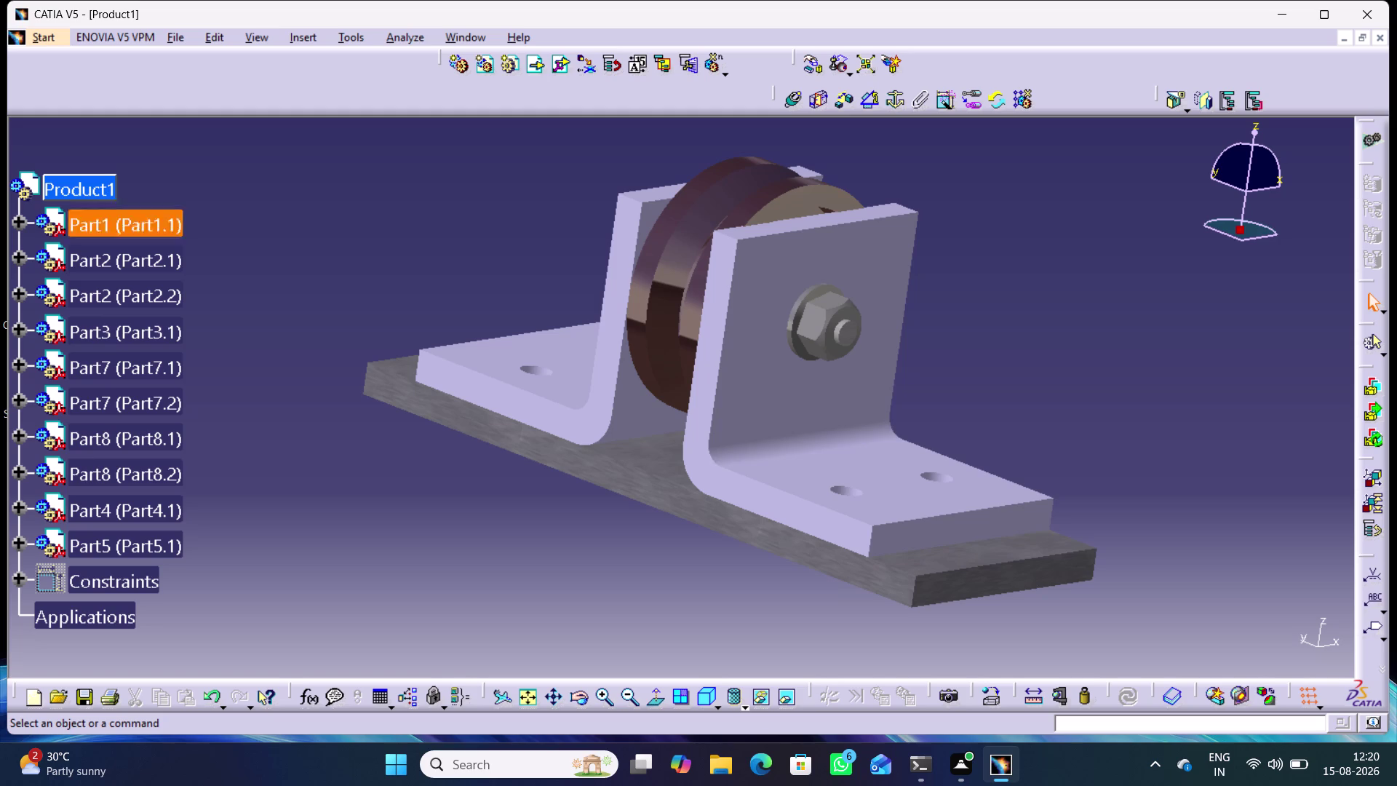
middle_drag(934, 334, 1078, 335)
right_drag(934, 334, 1078, 335)
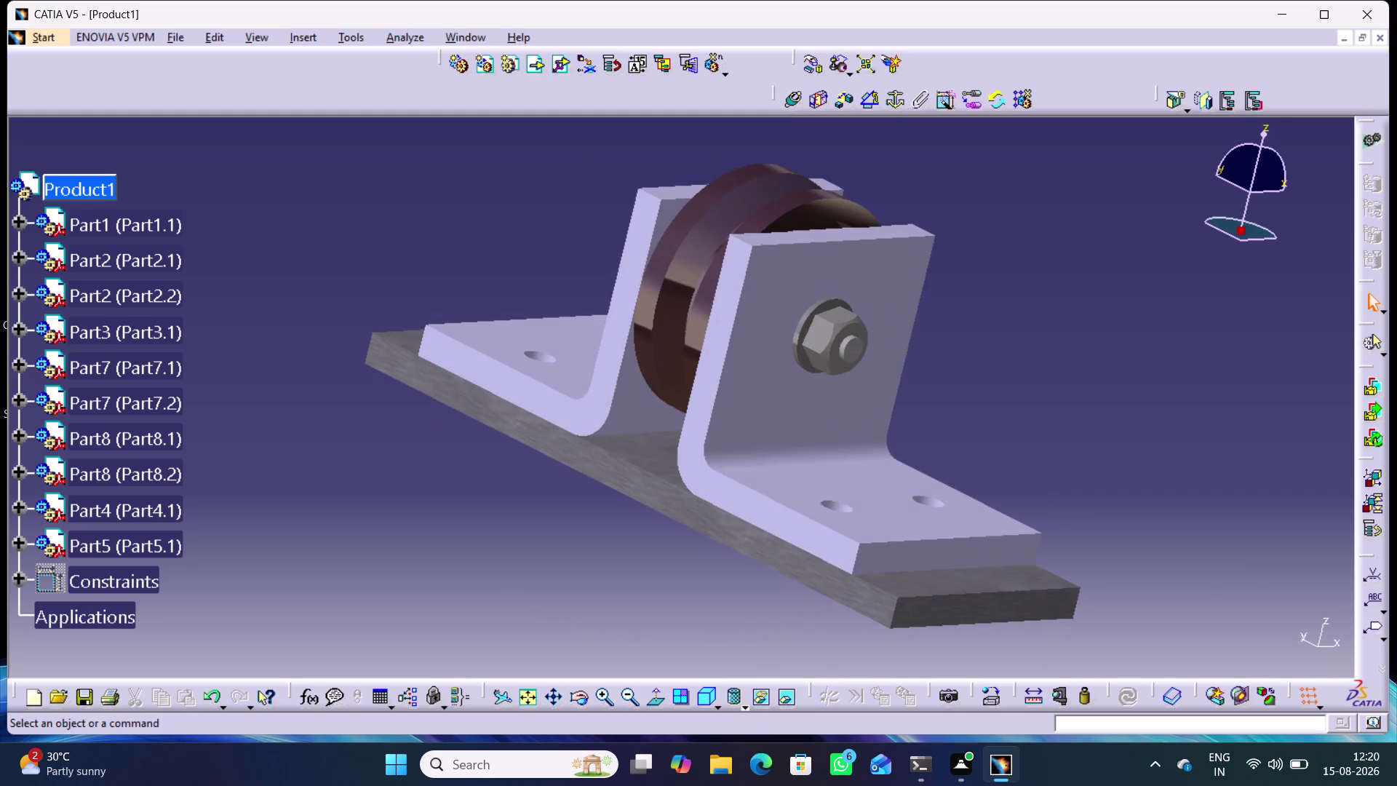
middle_drag(418, 250, 647, 363)
right_drag(418, 249, 648, 362)
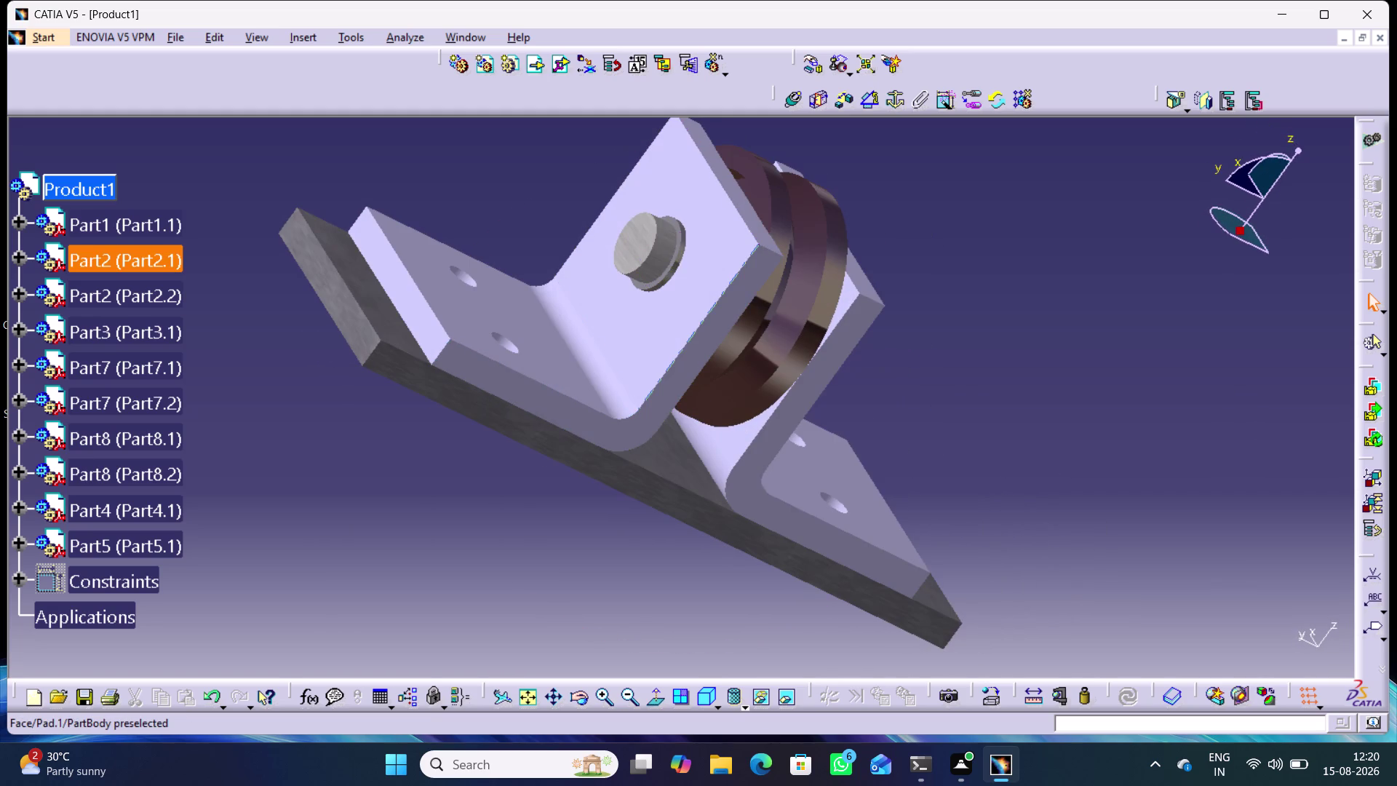
middle_drag(1015, 473, 741, 396)
right_drag(1015, 473, 742, 395)
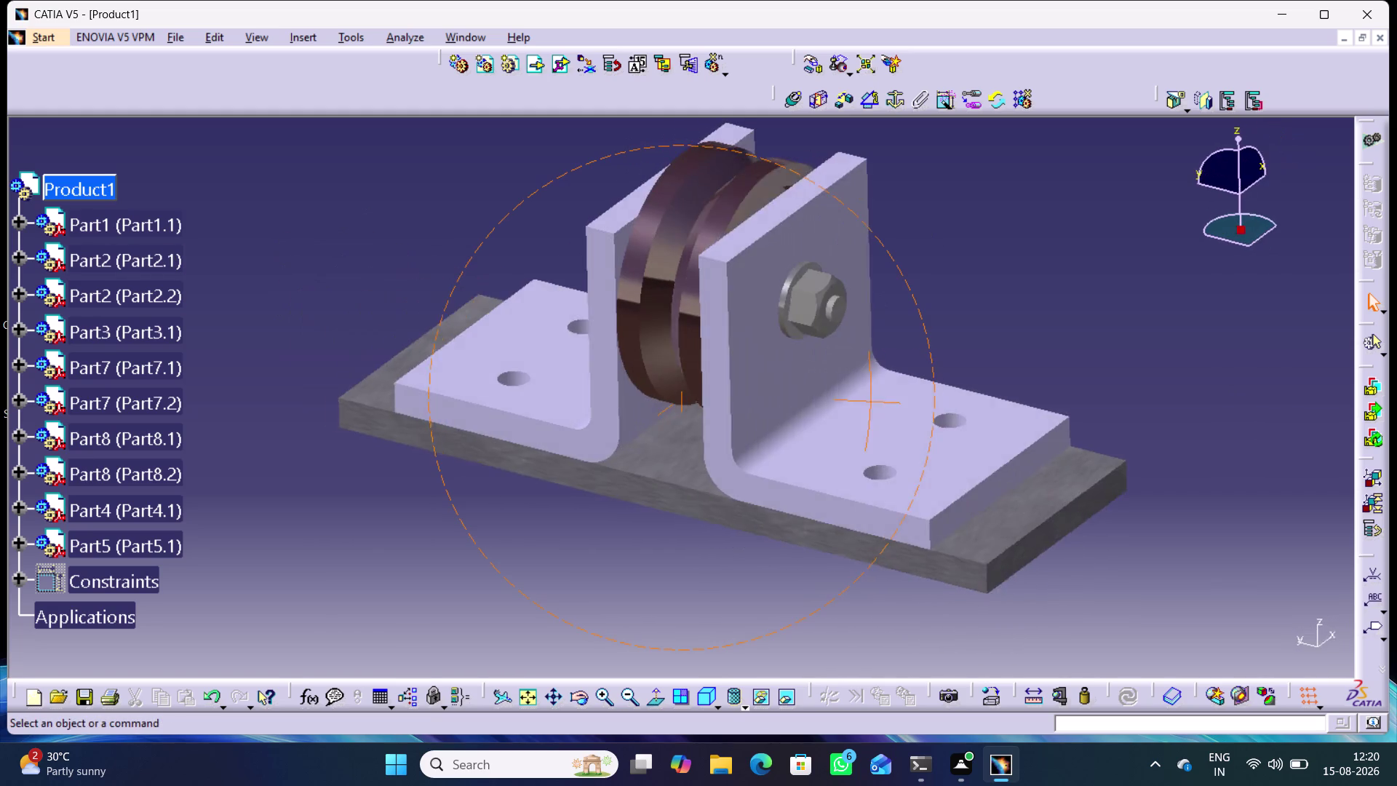
right_drag(741, 396, 777, 377)
middle_drag(741, 396, 776, 376)
middle_drag(902, 313, 915, 323)
right_drag(903, 314, 915, 322)
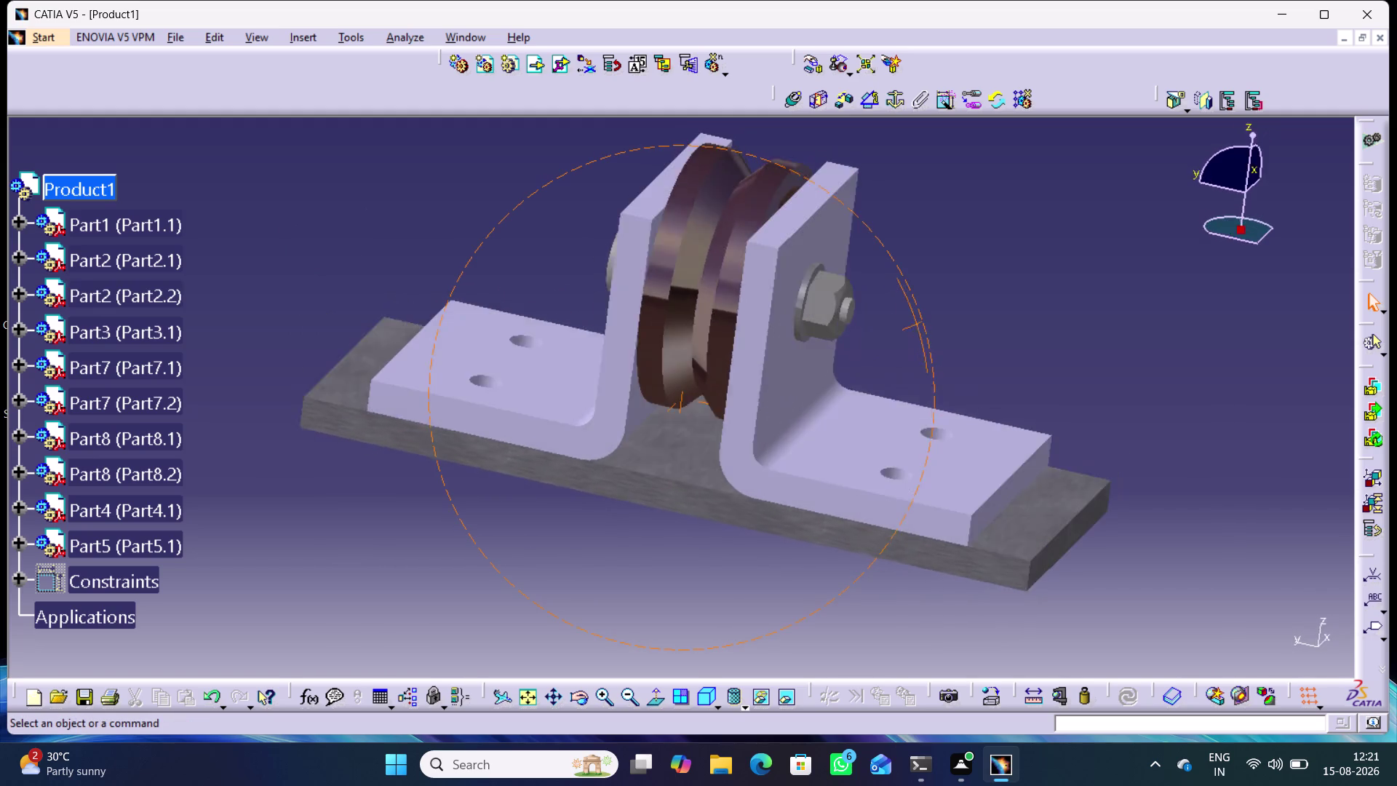
middle_drag(915, 322, 862, 349)
right_drag(915, 322, 862, 349)
middle_drag(934, 326, 948, 343)
right_drag(936, 327, 948, 342)
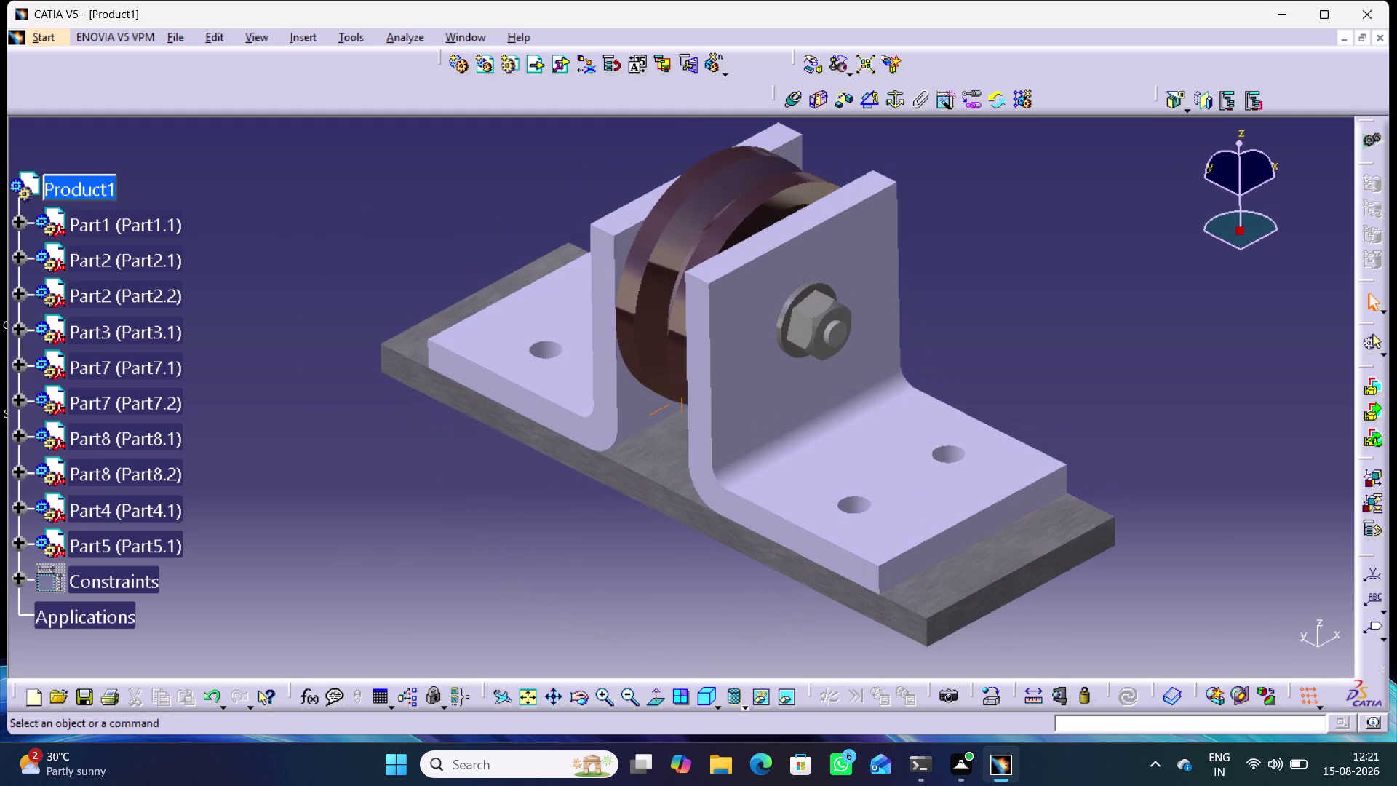
click(540, 68)
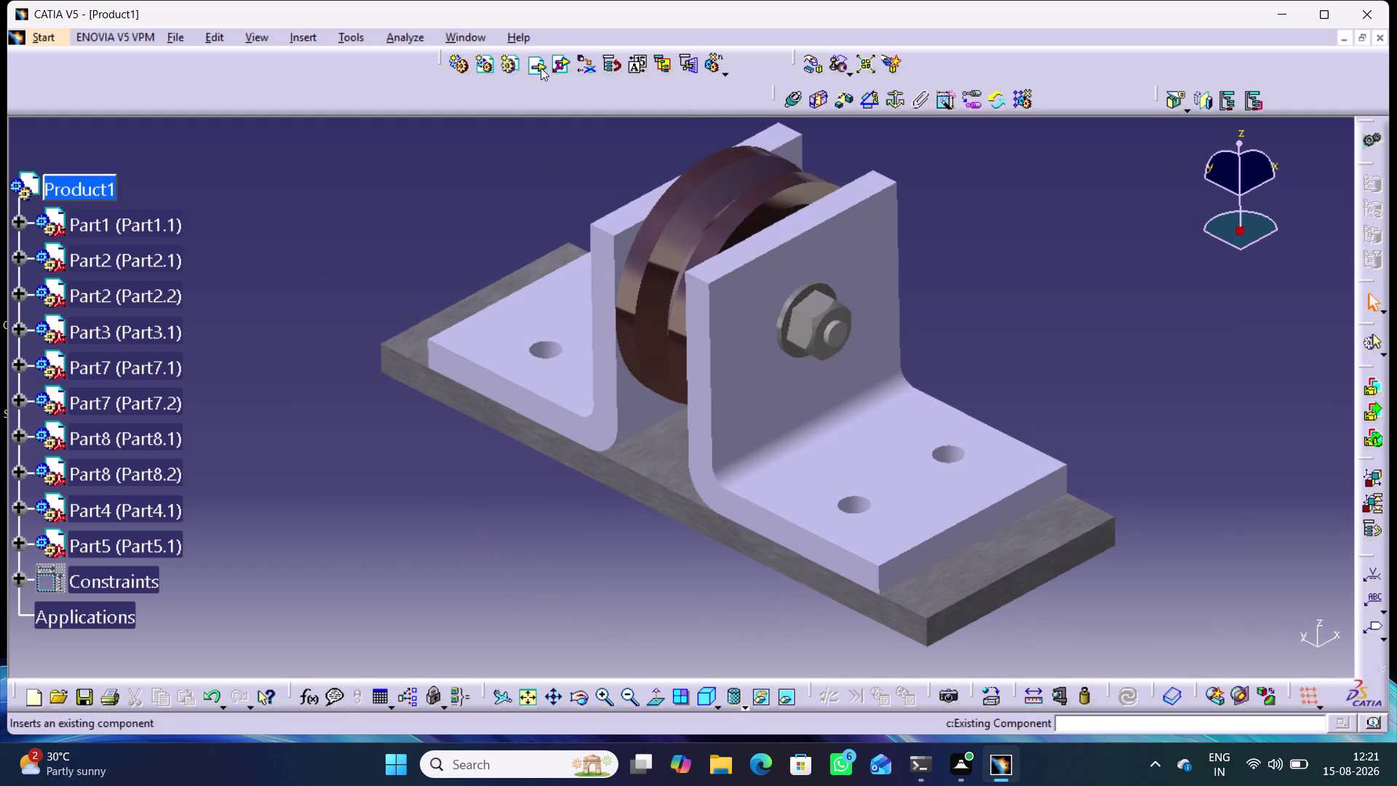
Insert the Bolt part file into Product1 as an existing component.
click(103, 189)
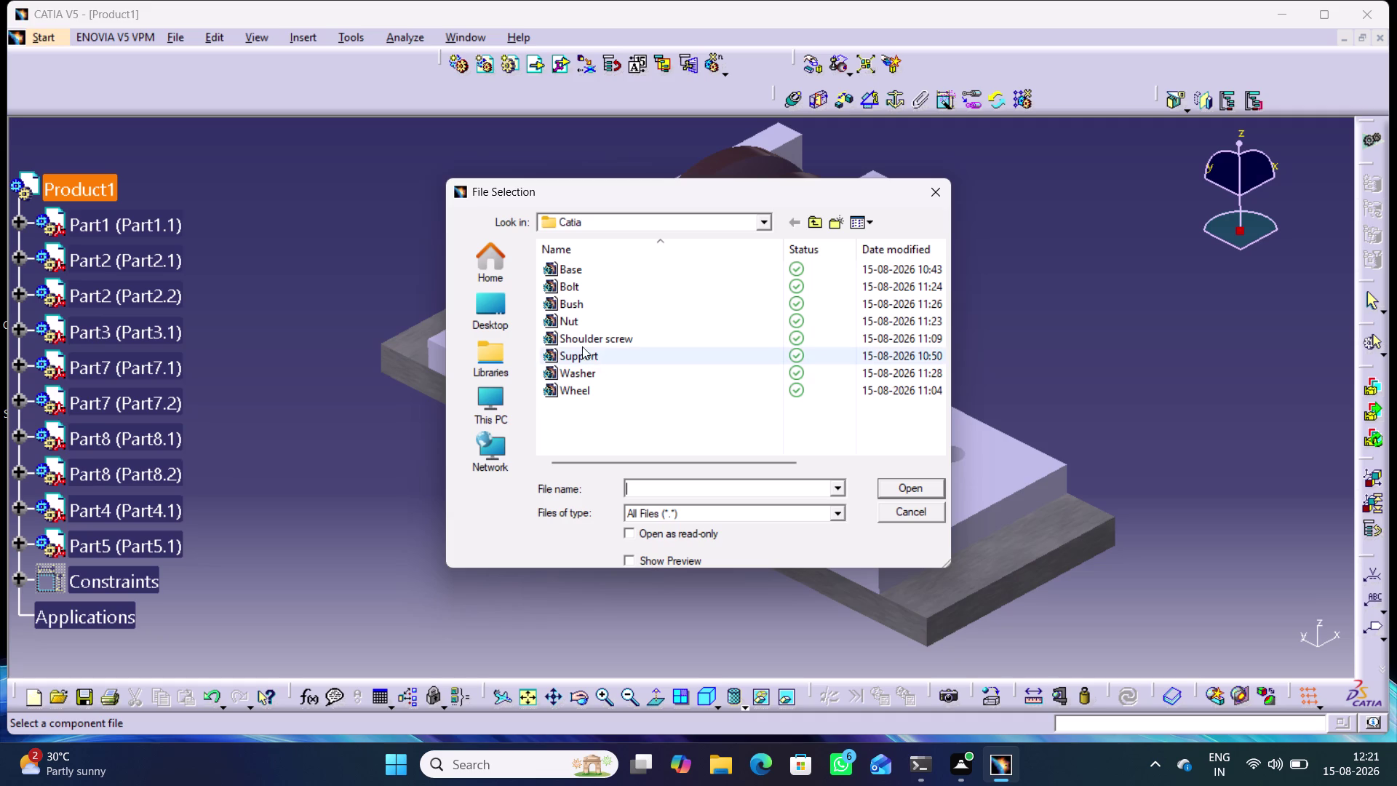
click(583, 287)
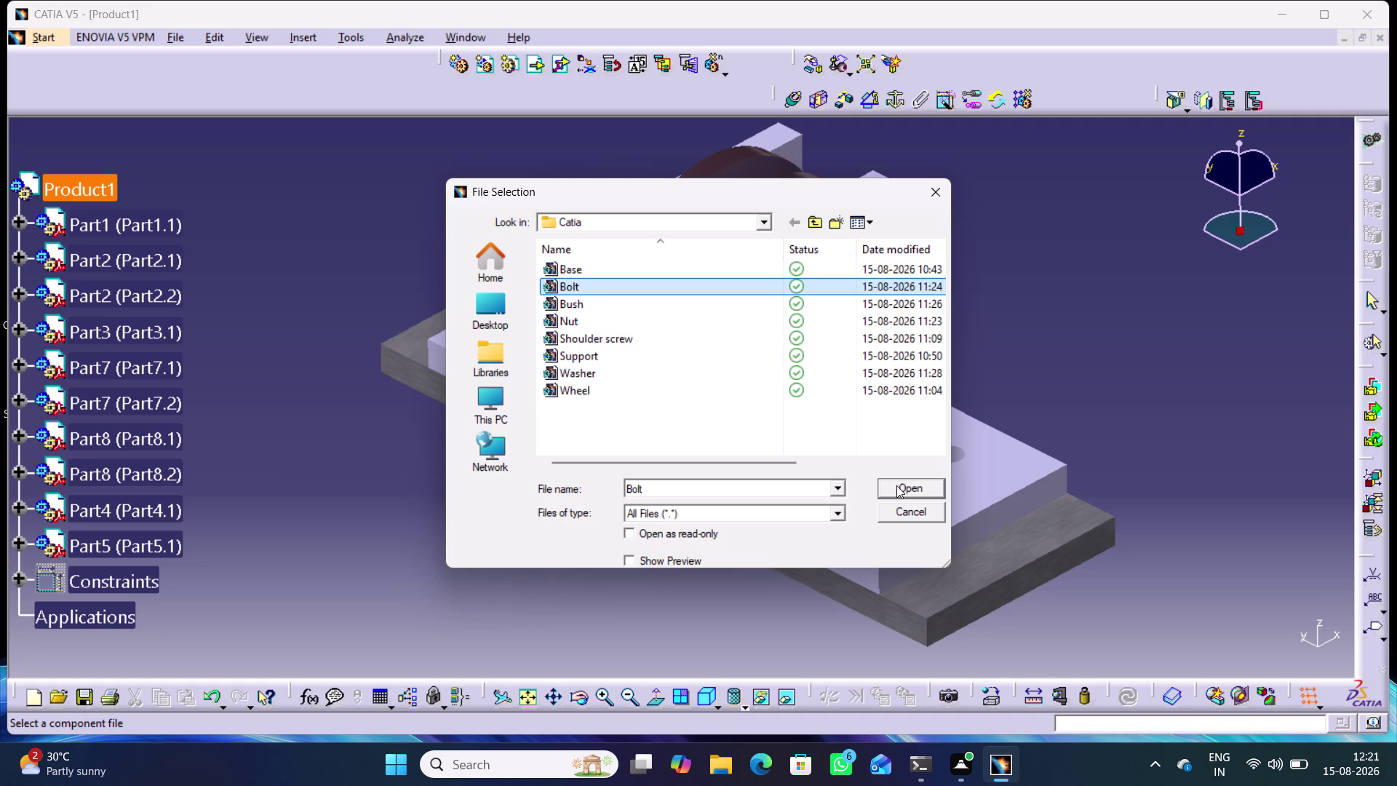
click(896, 485)
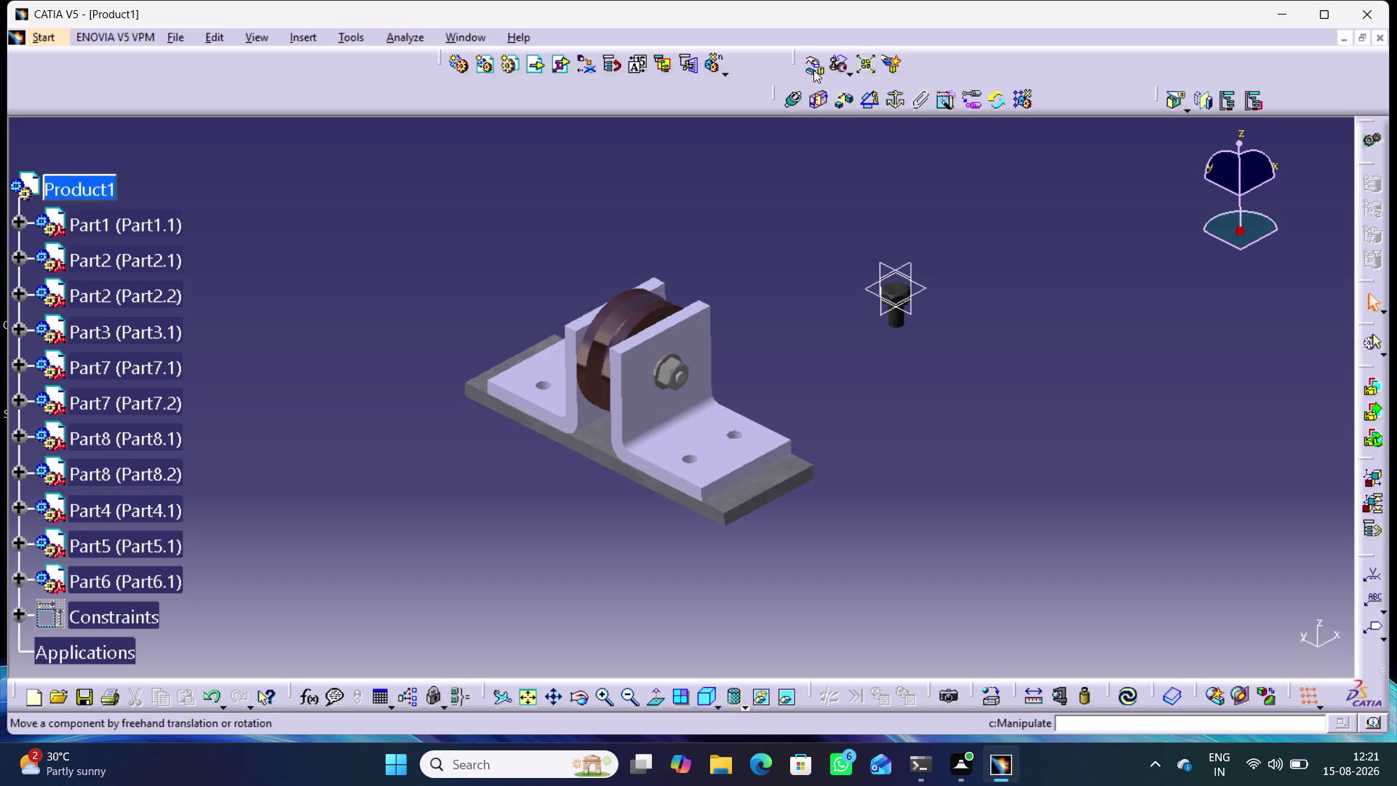
Zoom to the flange hole and make the bolt axis coincident with the hole axis.
middle_drag(879, 374, 893, 332)
right_click(880, 374)
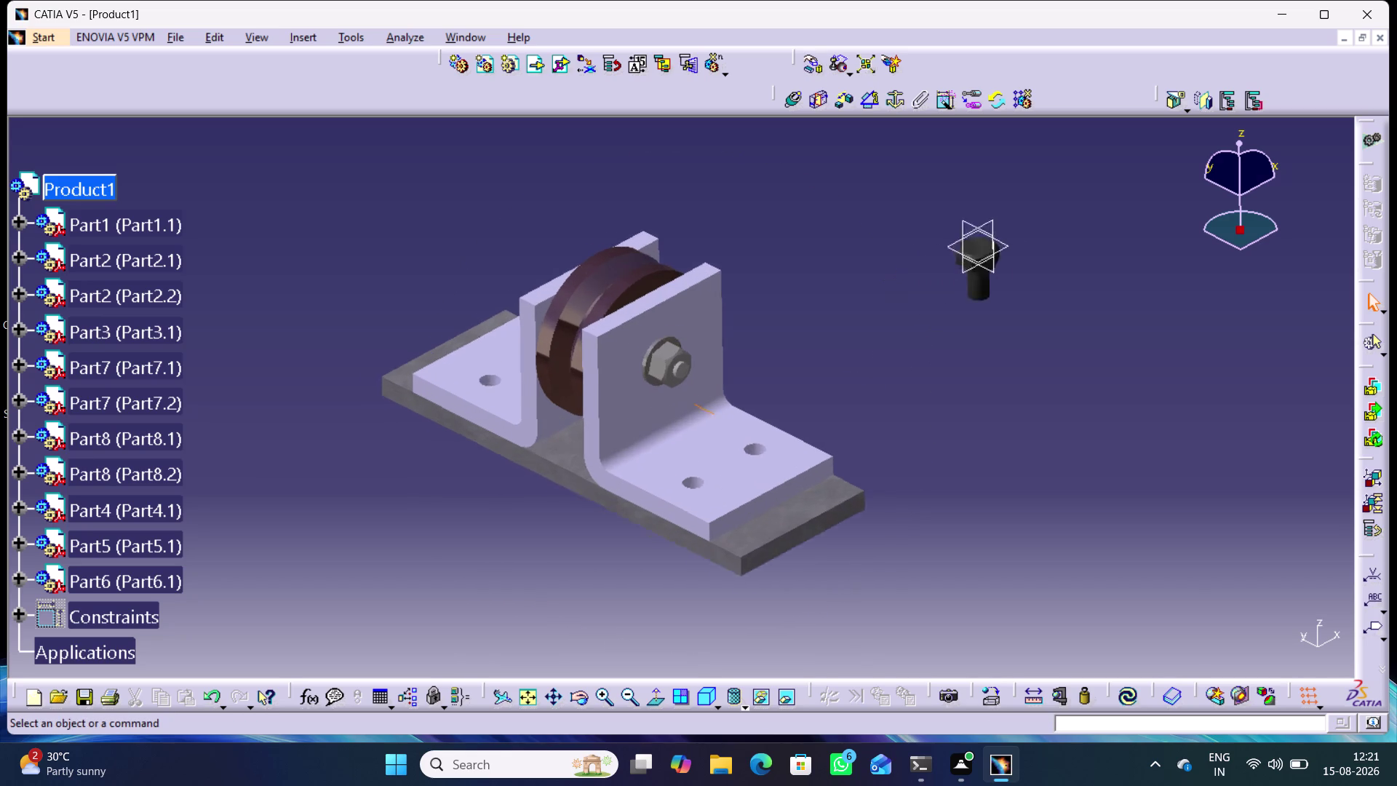
middle_drag(893, 331, 907, 296)
middle_drag(1024, 323, 944, 328)
right_click(920, 391)
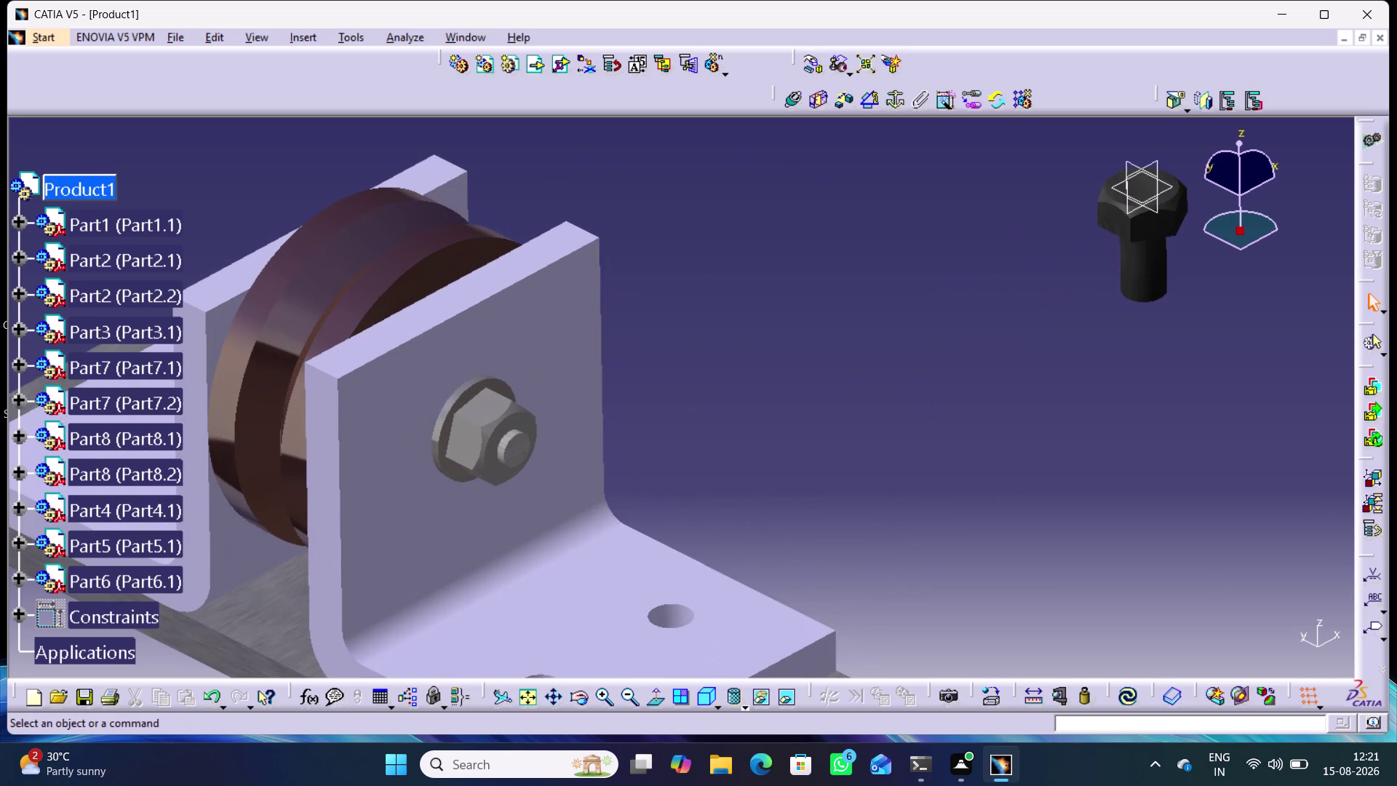
middle_drag(1013, 343, 984, 280)
middle_drag(984, 282, 987, 289)
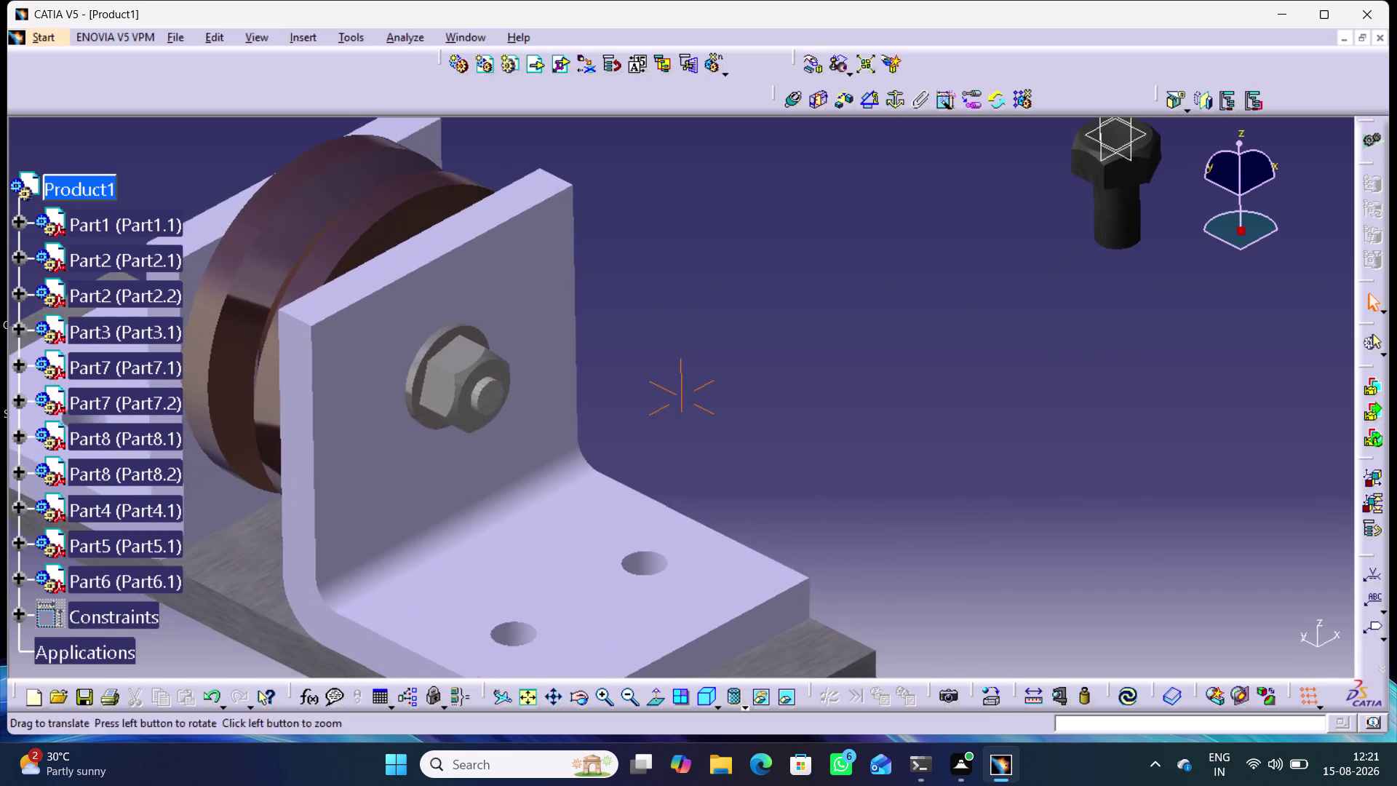
middle_drag(987, 289, 985, 379)
click(796, 101)
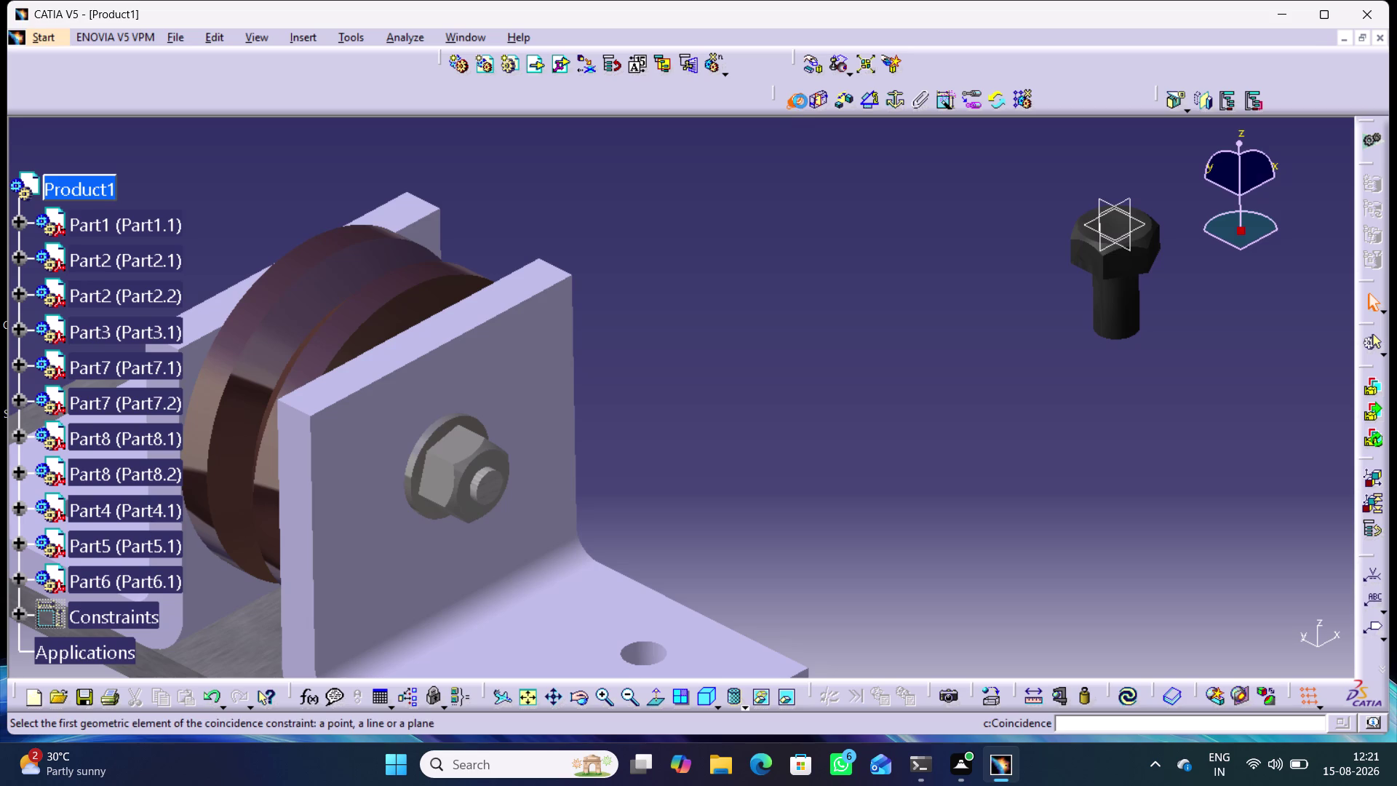
click(1119, 305)
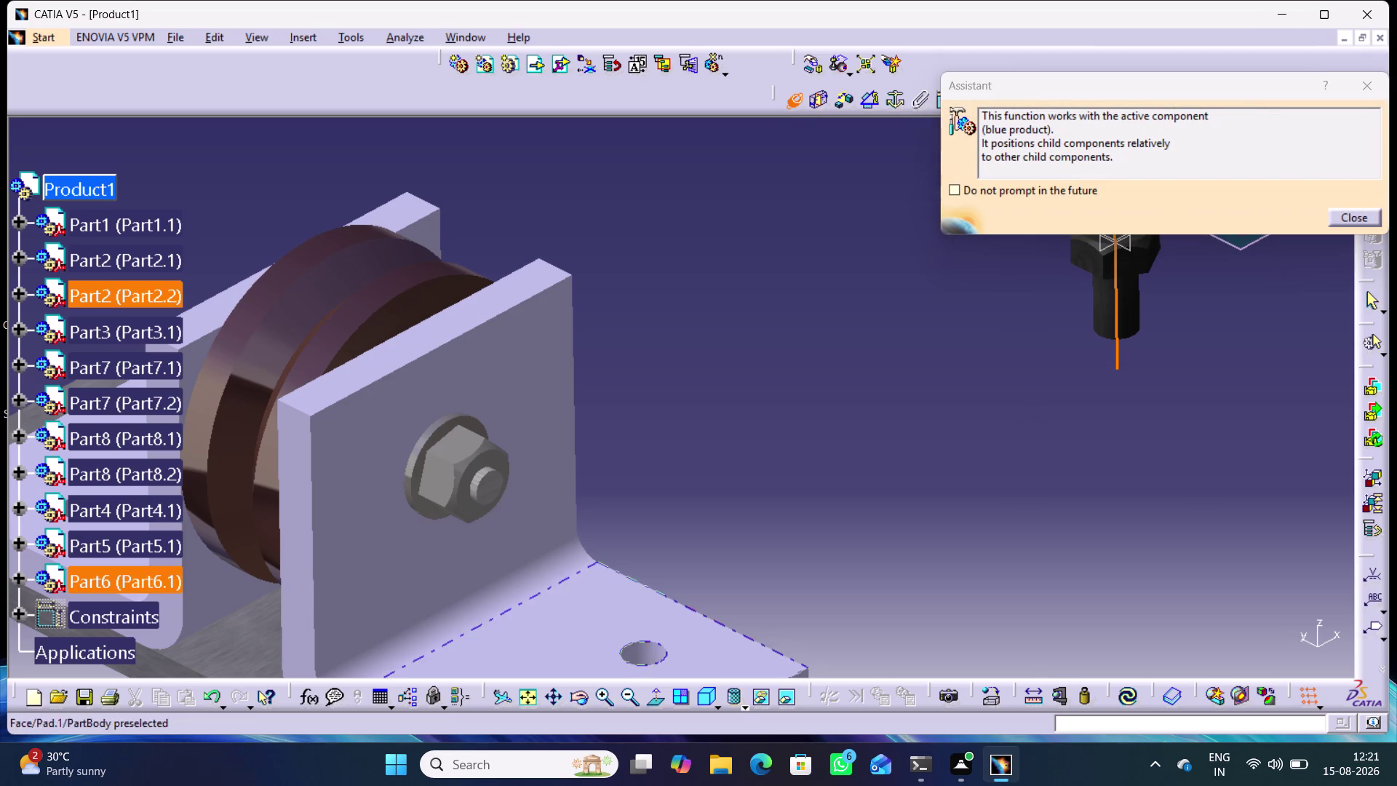
click(644, 656)
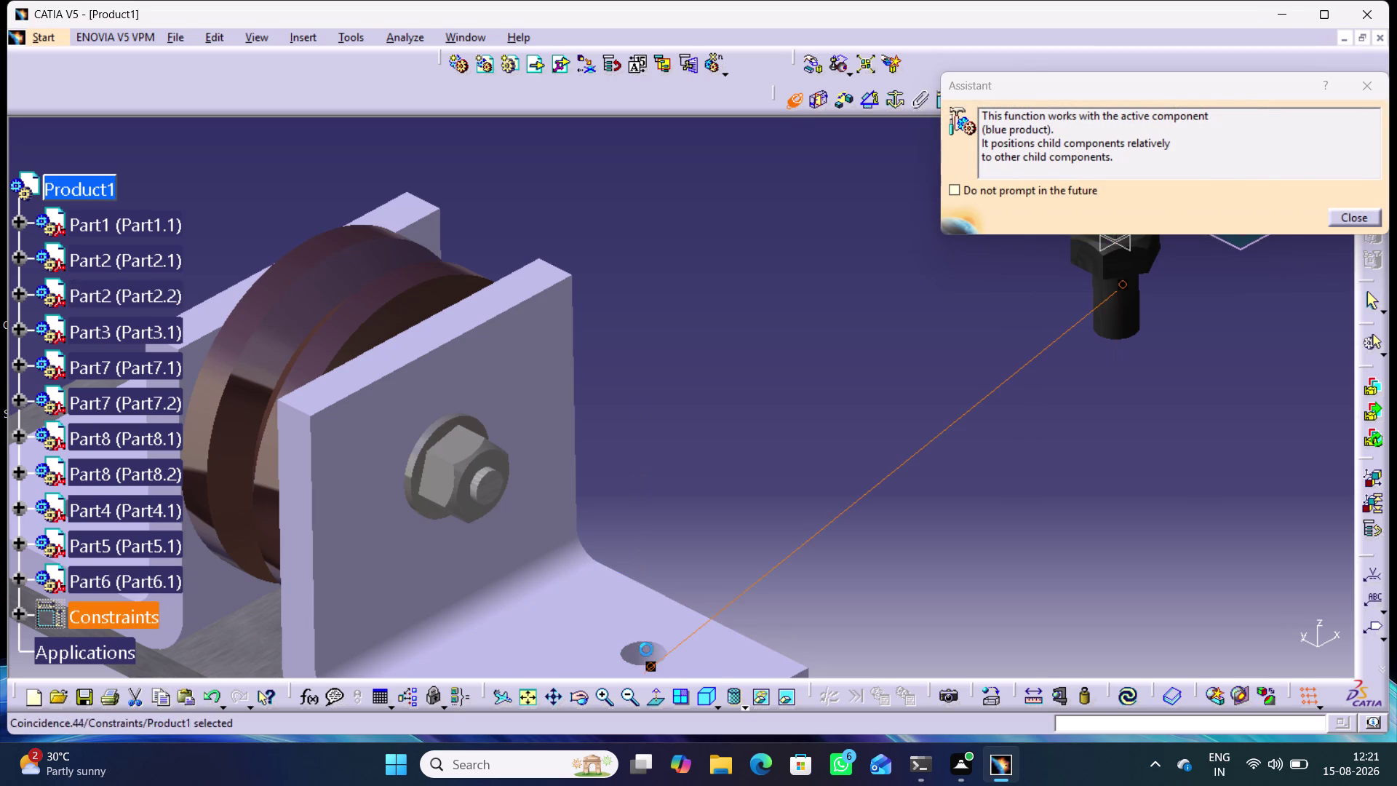
click(1131, 704)
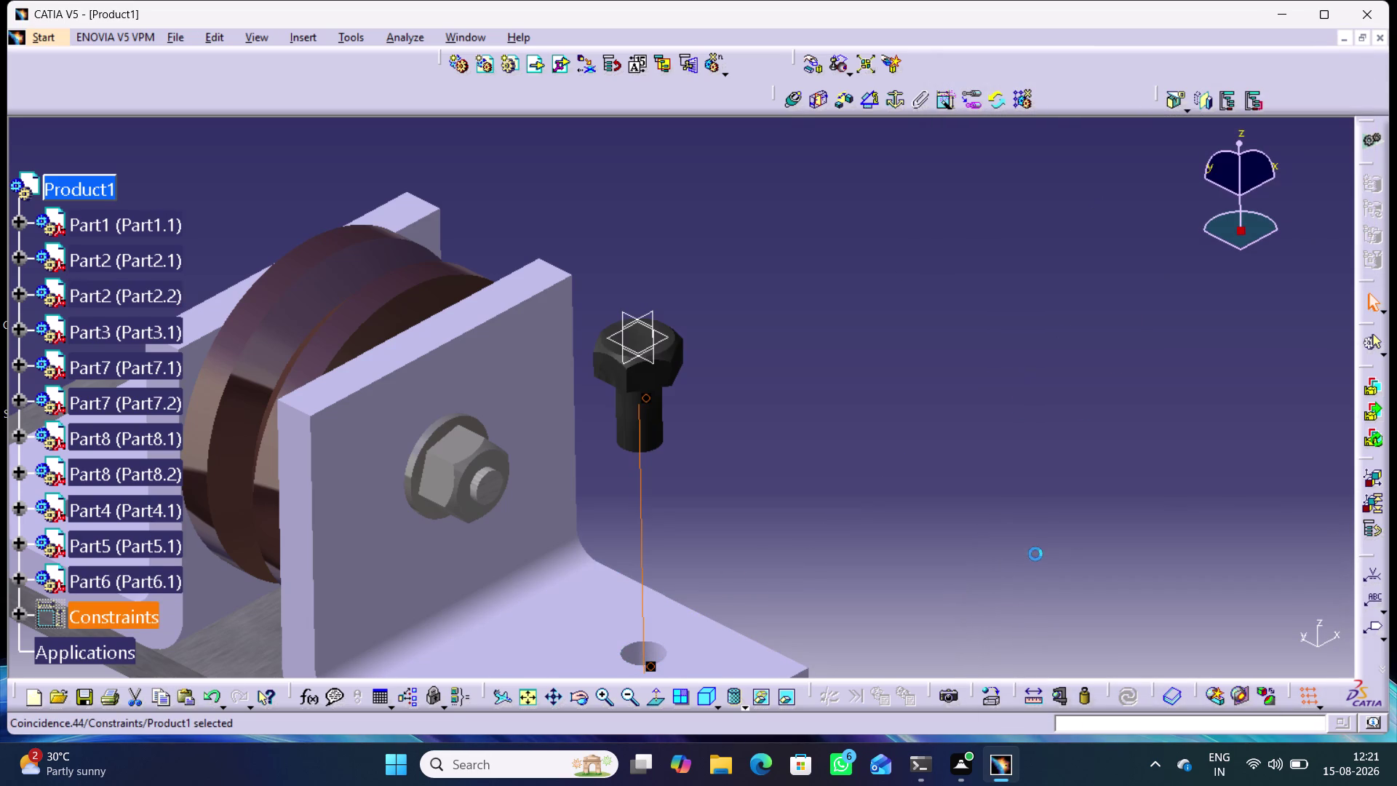
middle_drag(920, 566, 997, 515)
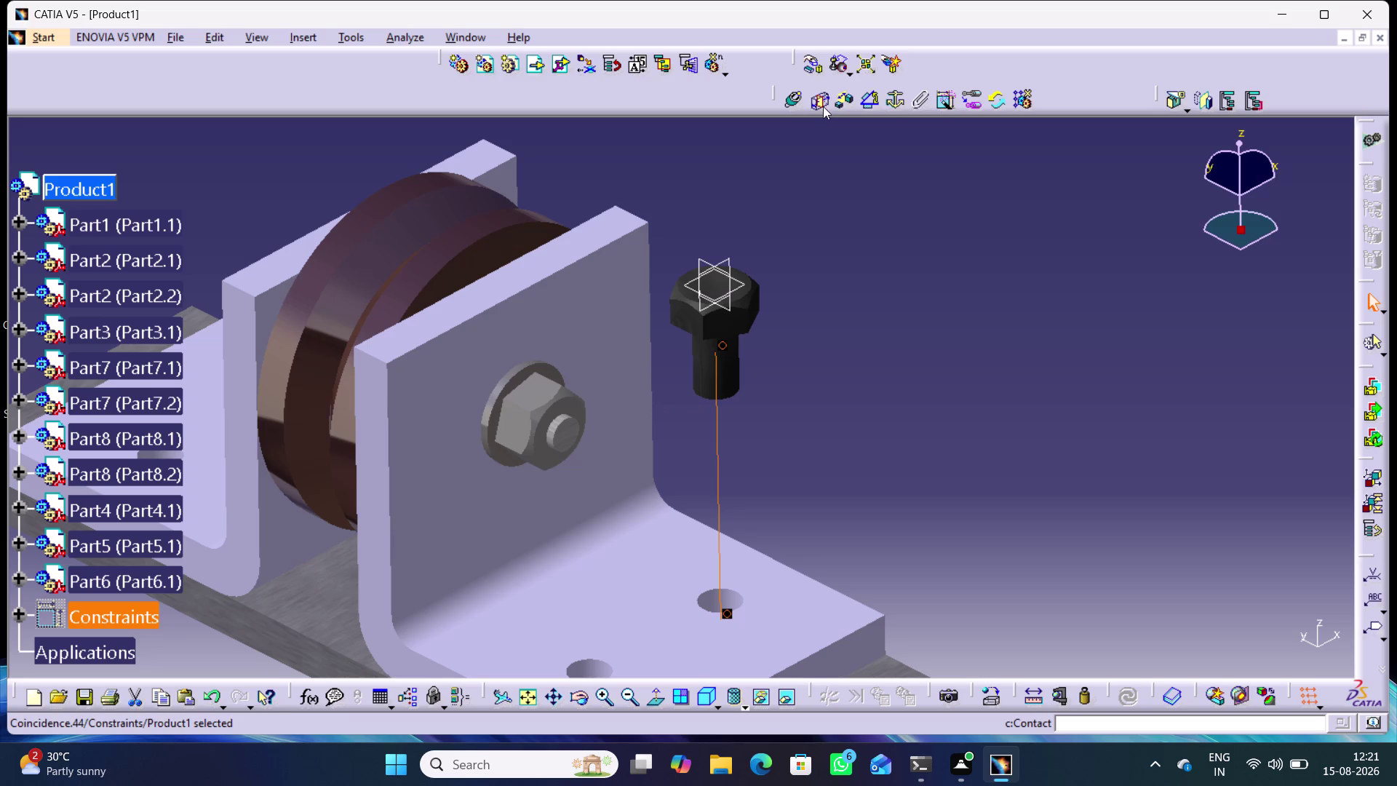
Add a contact constraint between the bolt head face and plate top face, then update.
click(823, 106)
middle_drag(795, 467, 927, 563)
right_drag(795, 467, 927, 562)
middle_drag(891, 567, 814, 303)
right_drag(891, 567, 814, 303)
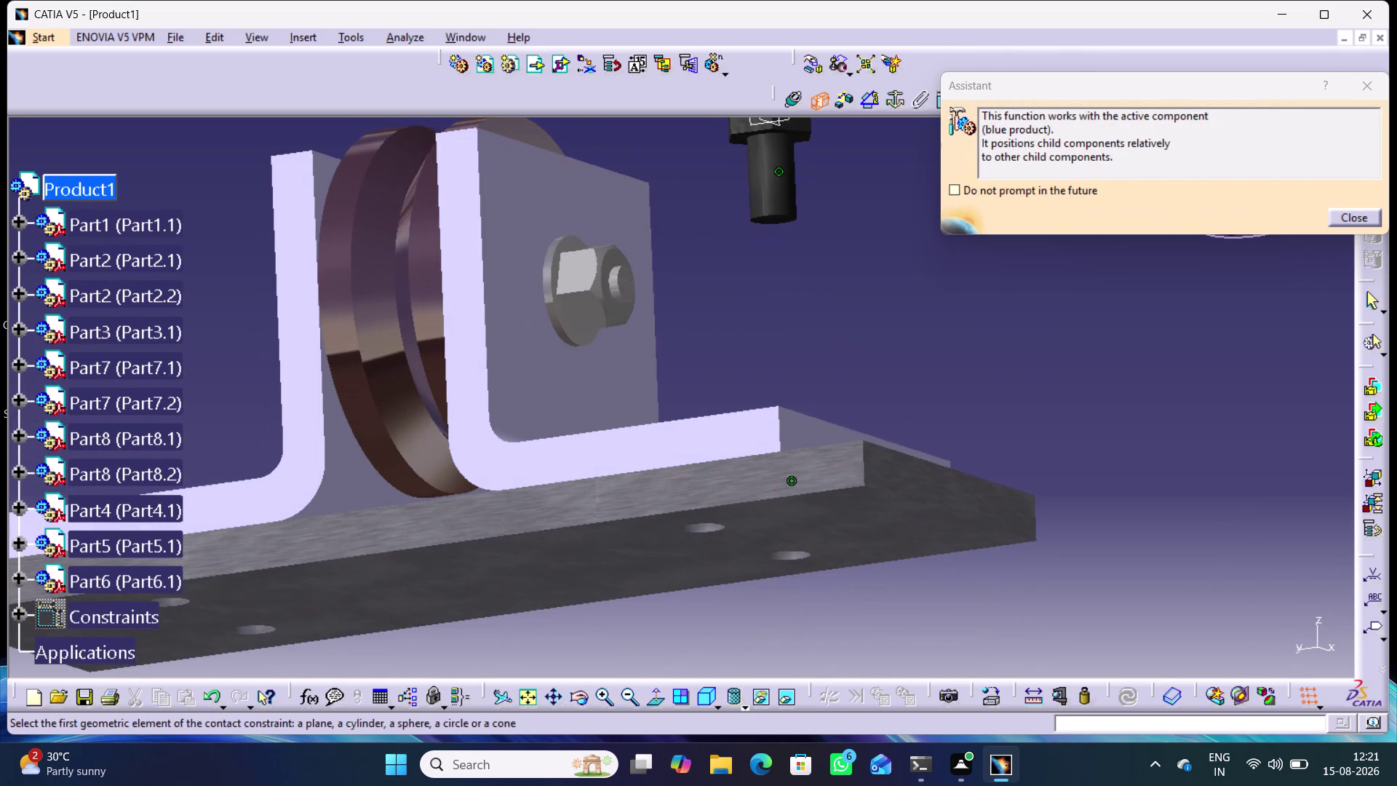
middle_drag(814, 303, 777, 509)
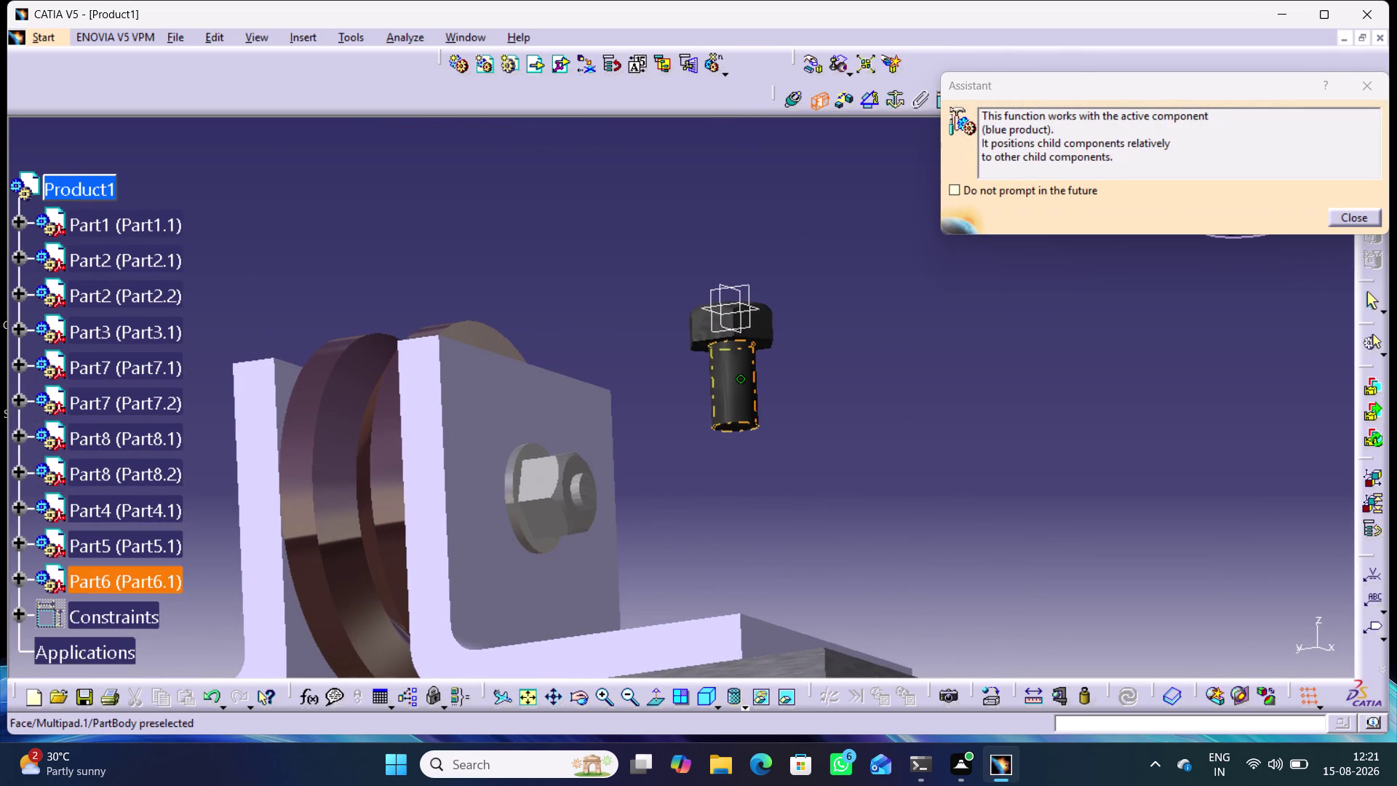
middle_drag(668, 484, 671, 463)
right_drag(668, 484, 672, 463)
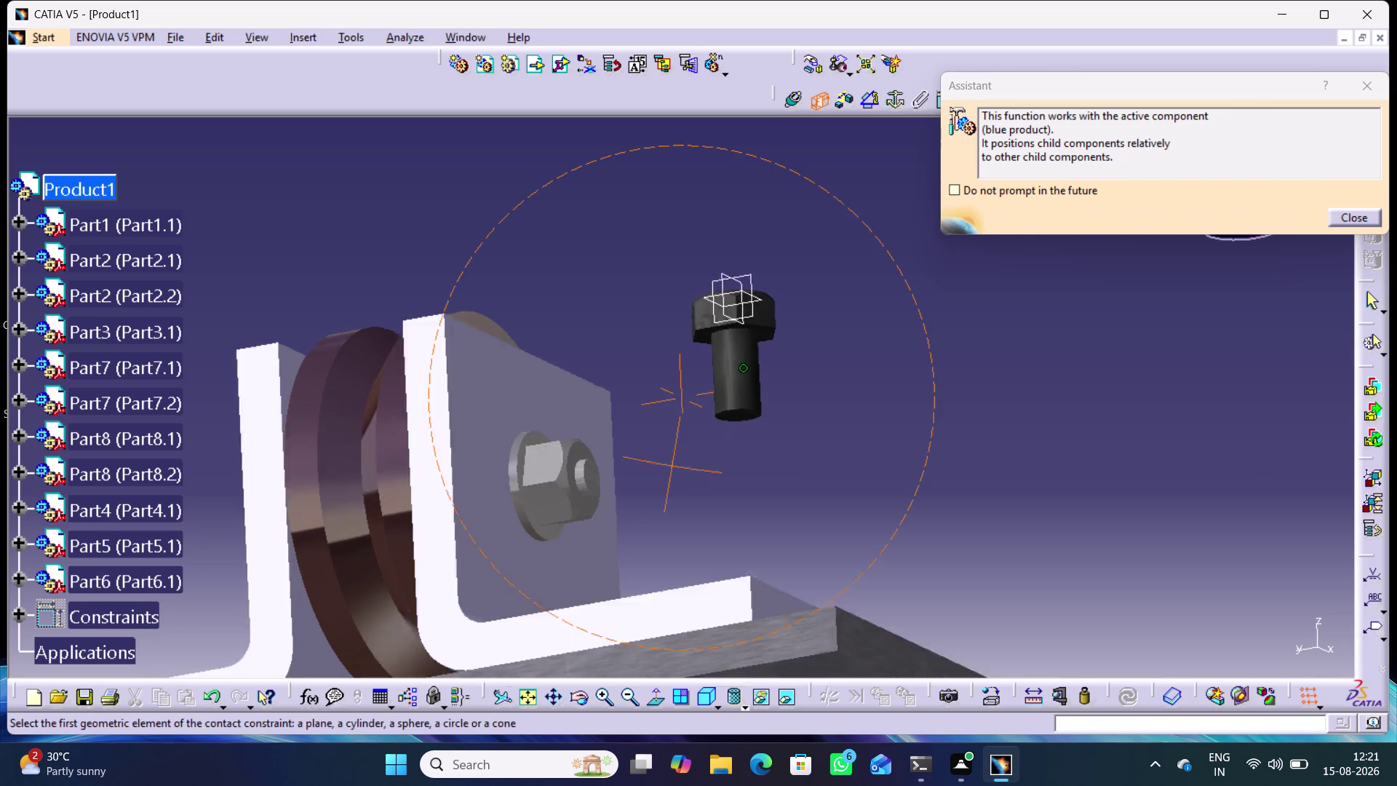
middle_drag(672, 464, 717, 348)
right_drag(671, 463, 718, 347)
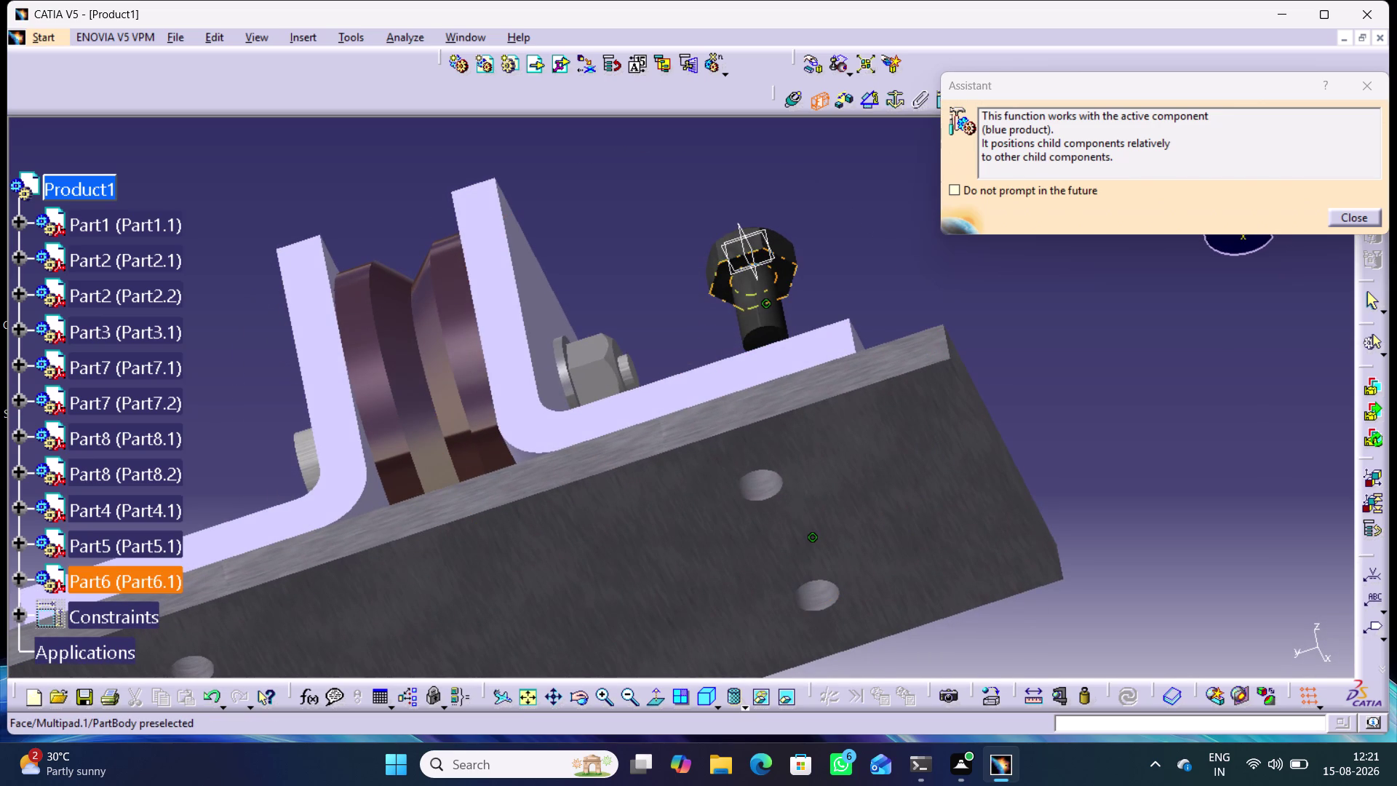
click(724, 290)
middle_drag(867, 281, 694, 546)
right_drag(868, 281, 693, 546)
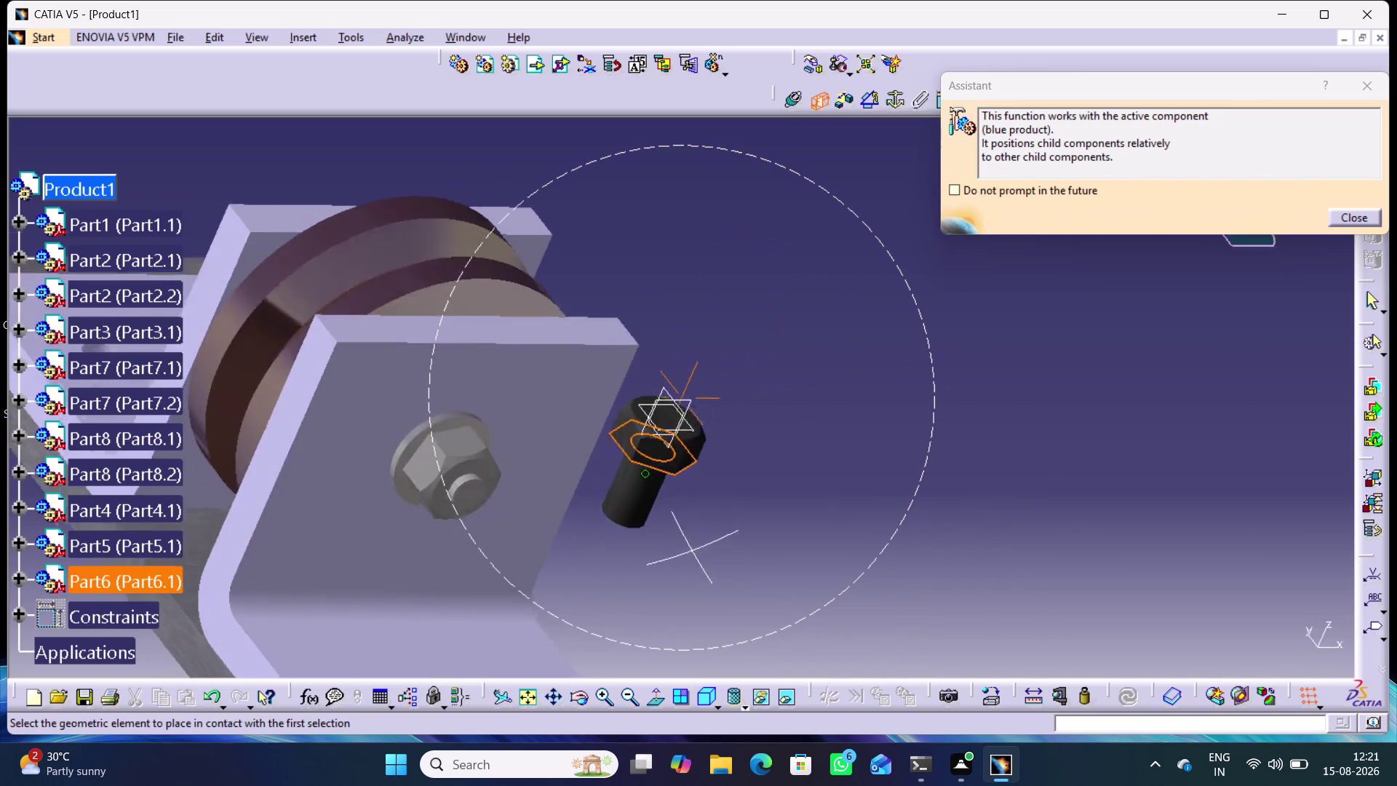
right_drag(694, 547, 583, 525)
middle_drag(694, 546, 584, 525)
click(397, 636)
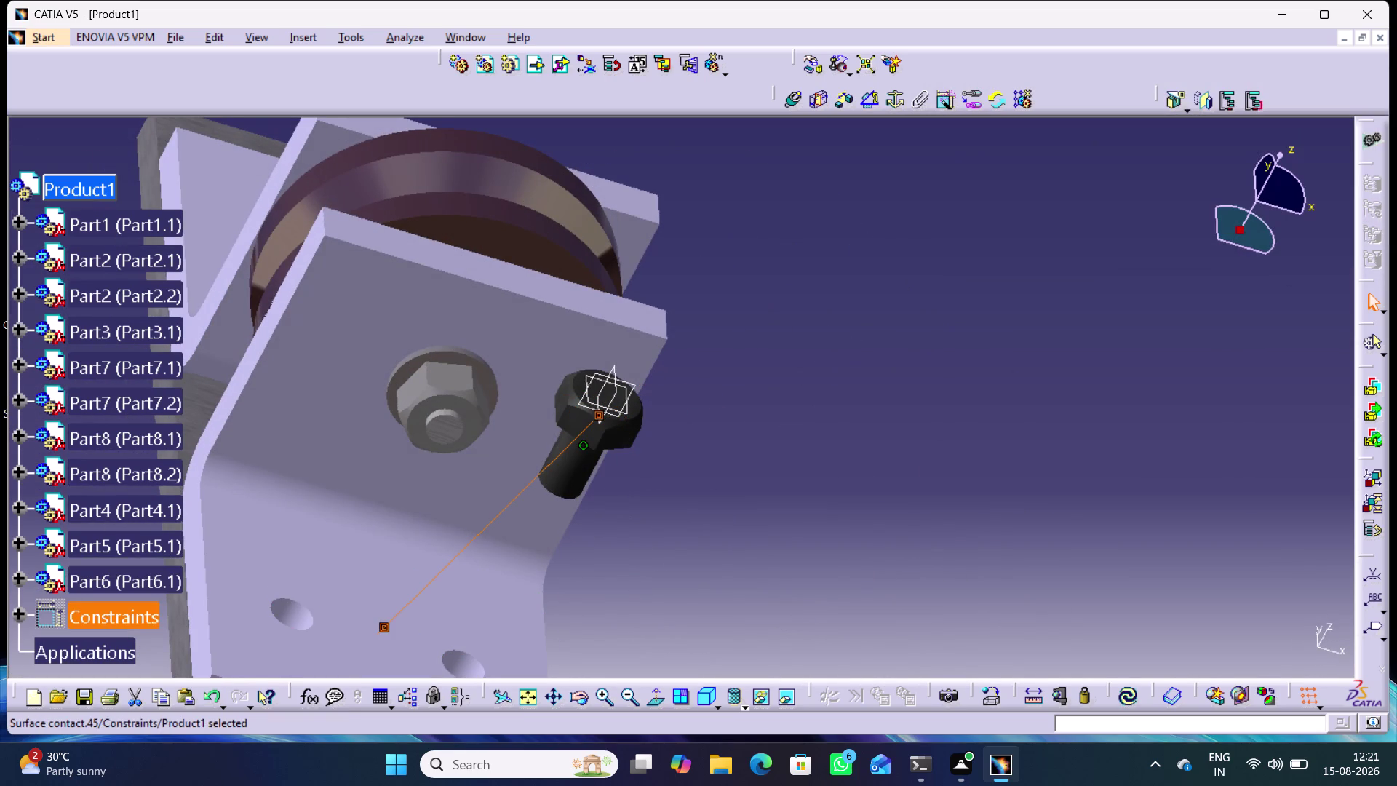
click(1129, 695)
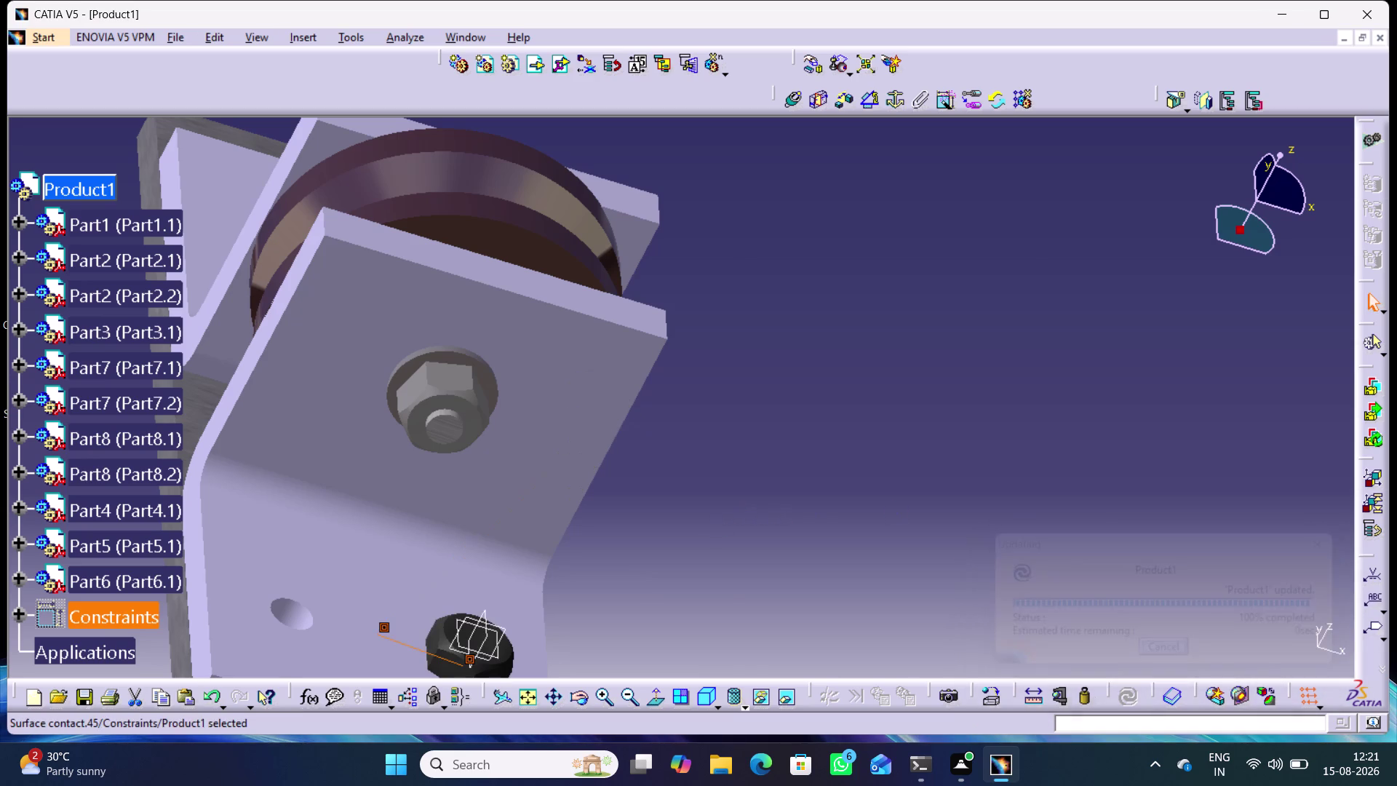
click(690, 537)
Orbit the assembly to inspect the seated bolt from a front-side view.
middle_drag(695, 538, 828, 568)
right_drag(695, 538, 818, 490)
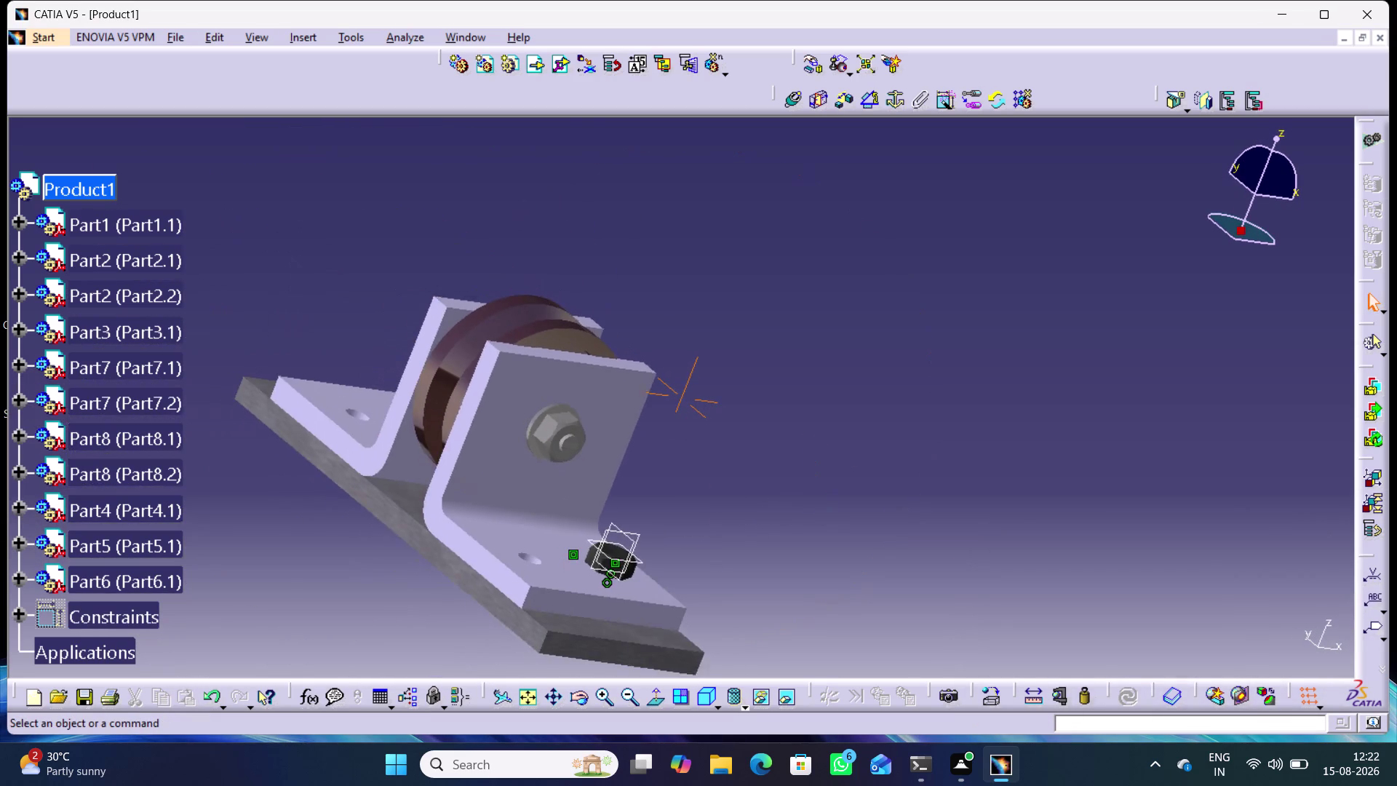
middle_drag(828, 568, 828, 582)
middle_drag(452, 624, 573, 606)
right_drag(458, 624, 556, 660)
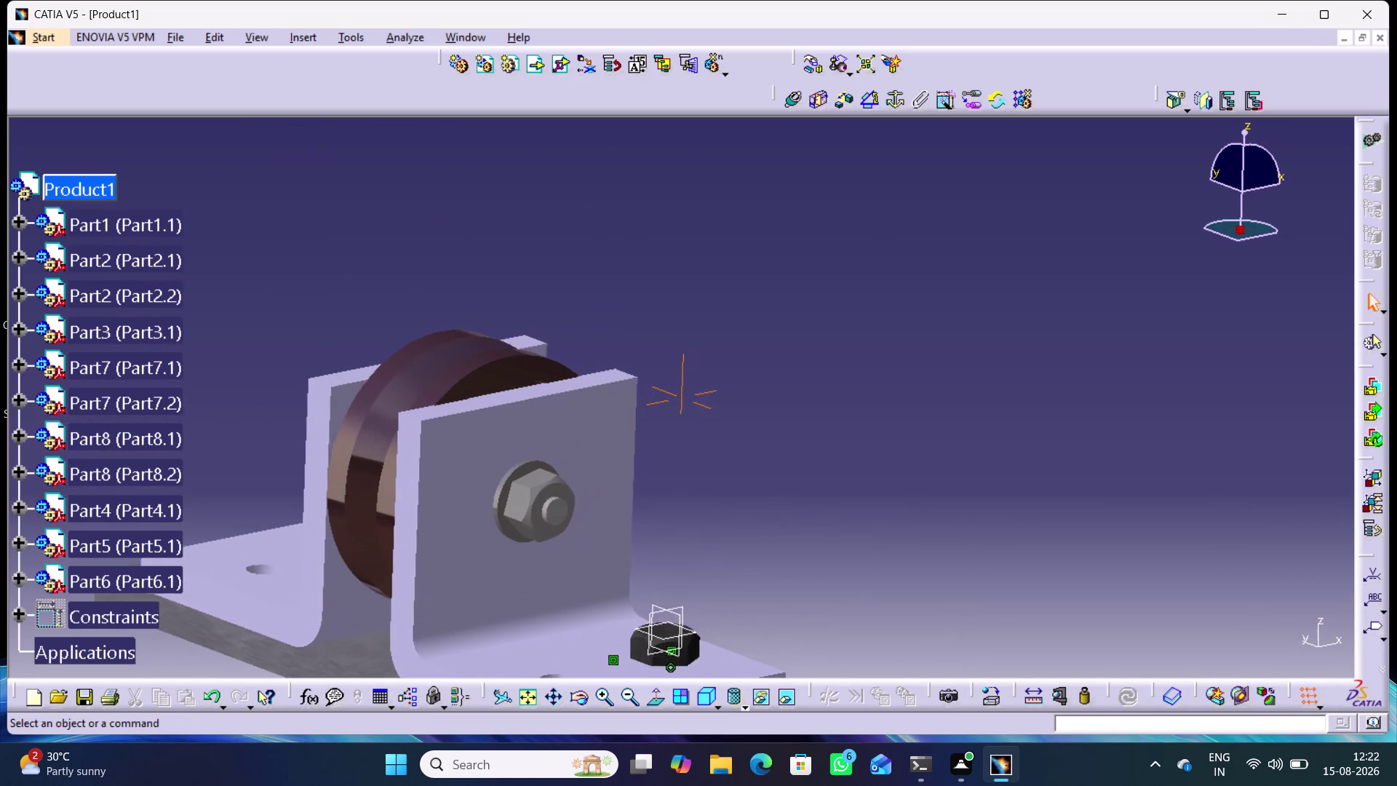
middle_drag(572, 606, 572, 606)
middle_drag(809, 508, 898, 320)
middle_drag(583, 616, 587, 615)
right_drag(586, 615, 587, 616)
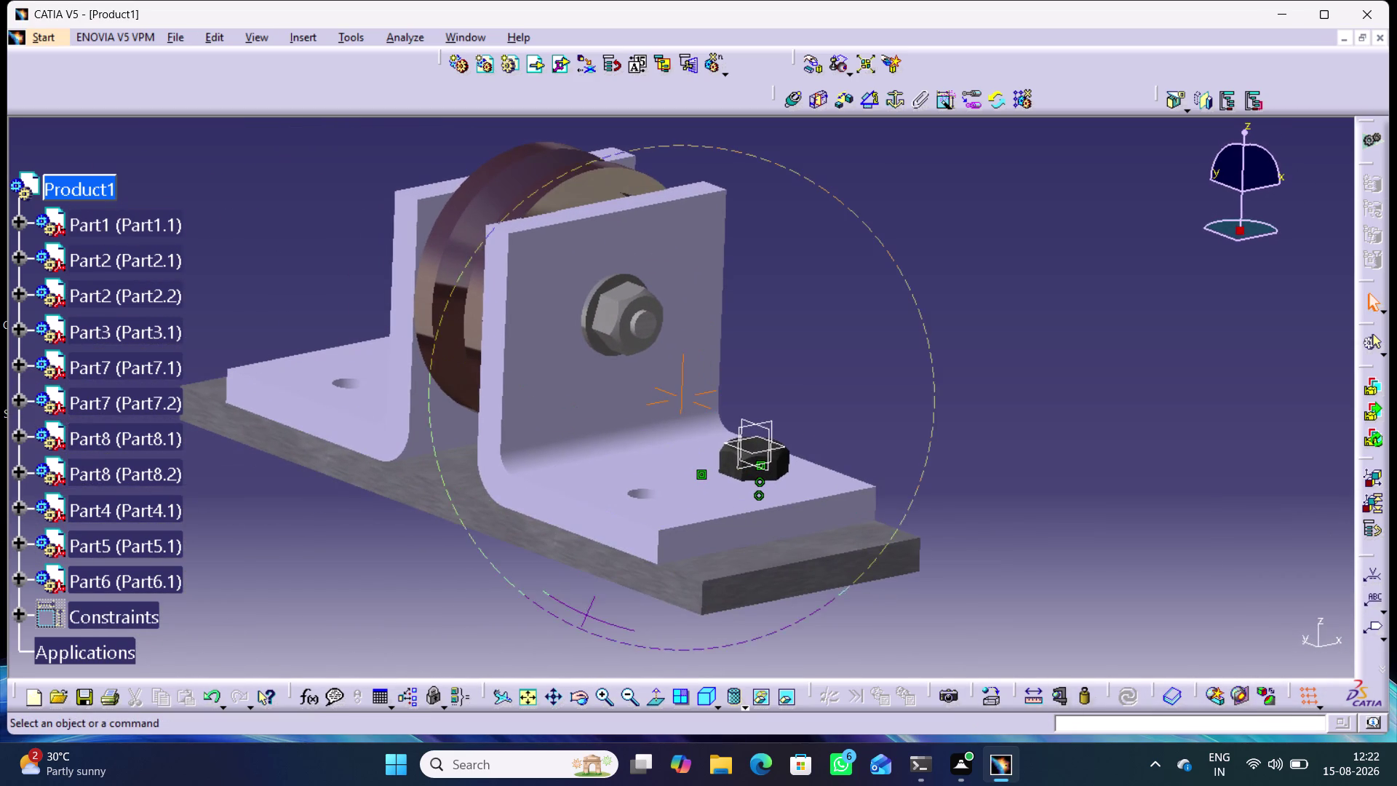
right_drag(587, 615, 707, 646)
middle_drag(587, 615, 708, 647)
middle_drag(981, 484, 984, 486)
right_drag(984, 486, 1054, 586)
middle_drag(984, 486, 1053, 586)
middle_drag(443, 609, 453, 585)
right_drag(444, 609, 454, 584)
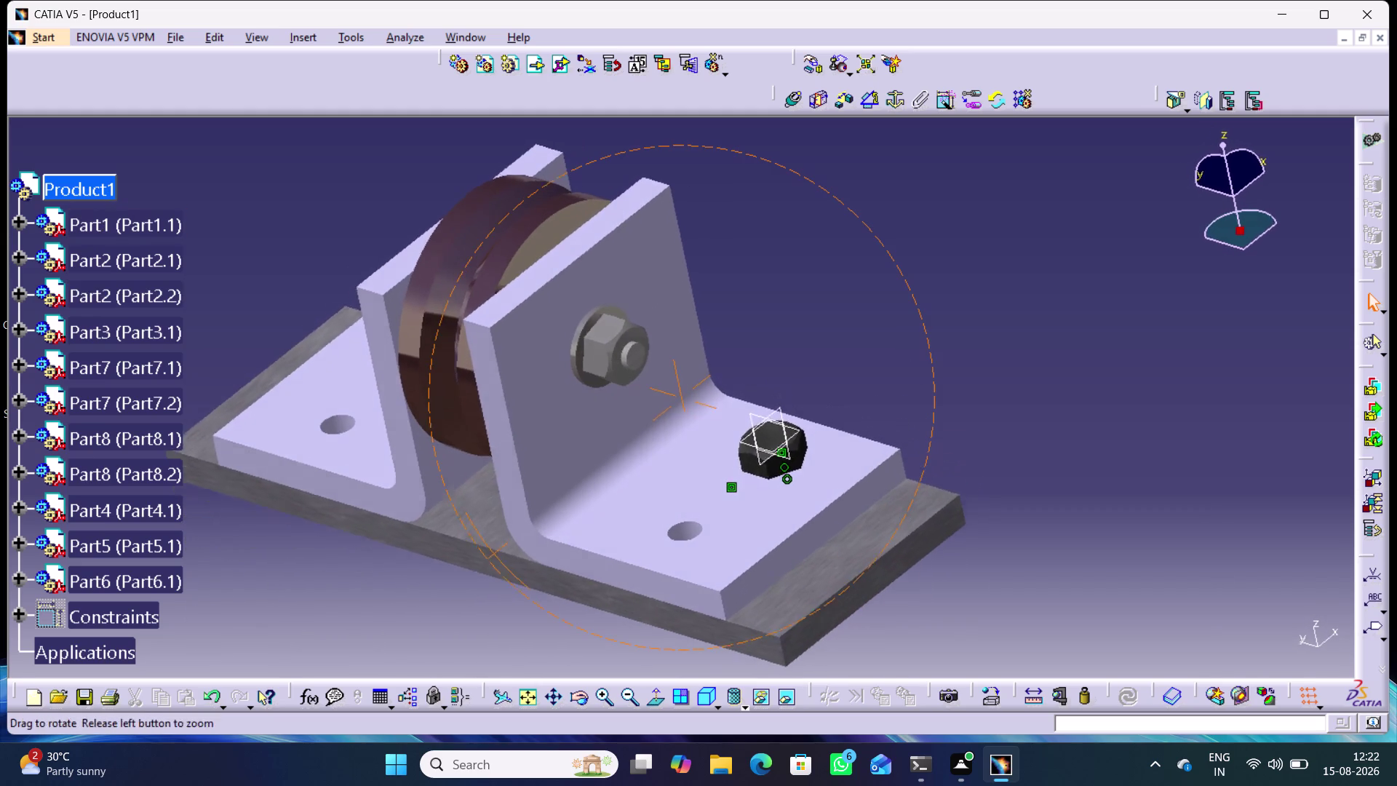
middle_drag(454, 585, 533, 535)
right_drag(454, 584, 525, 518)
click(834, 351)
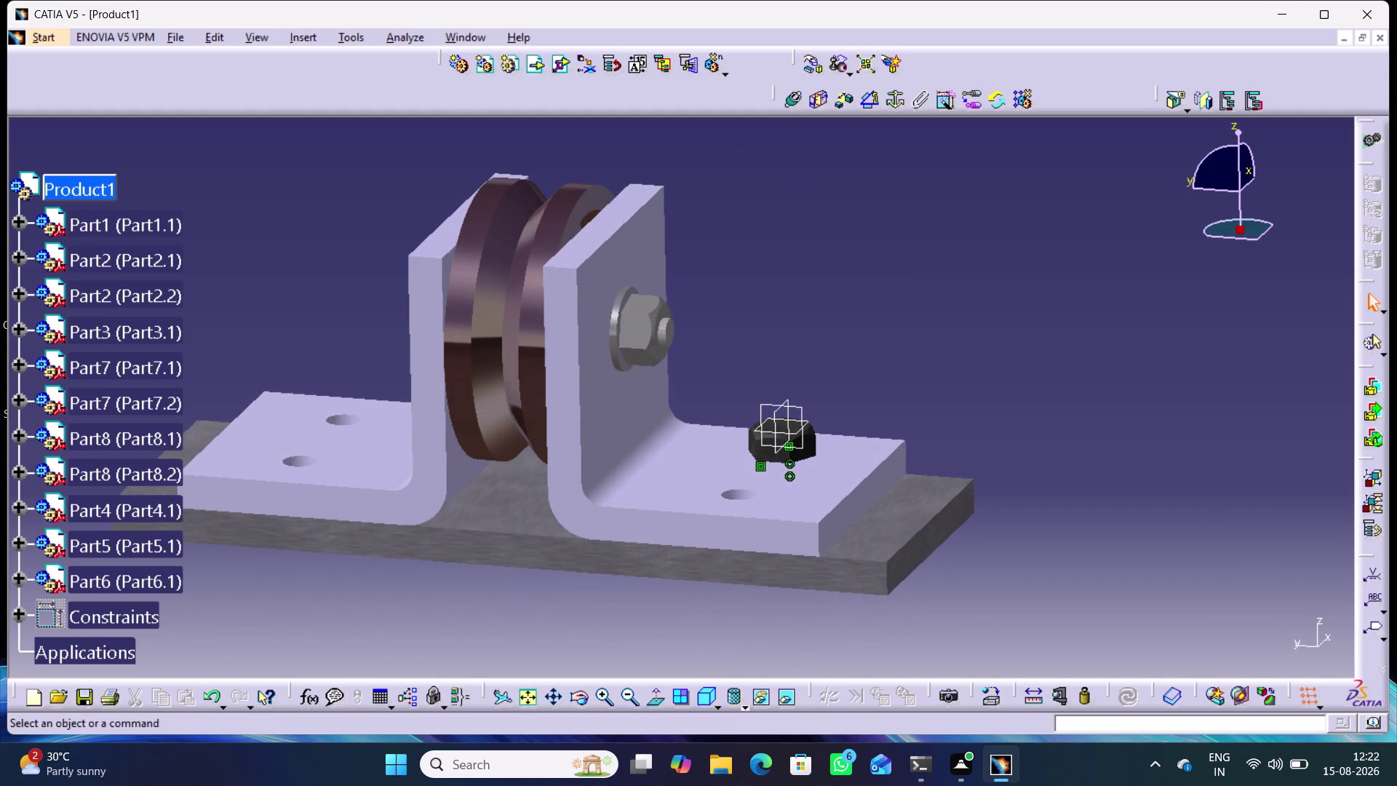
click(878, 103)
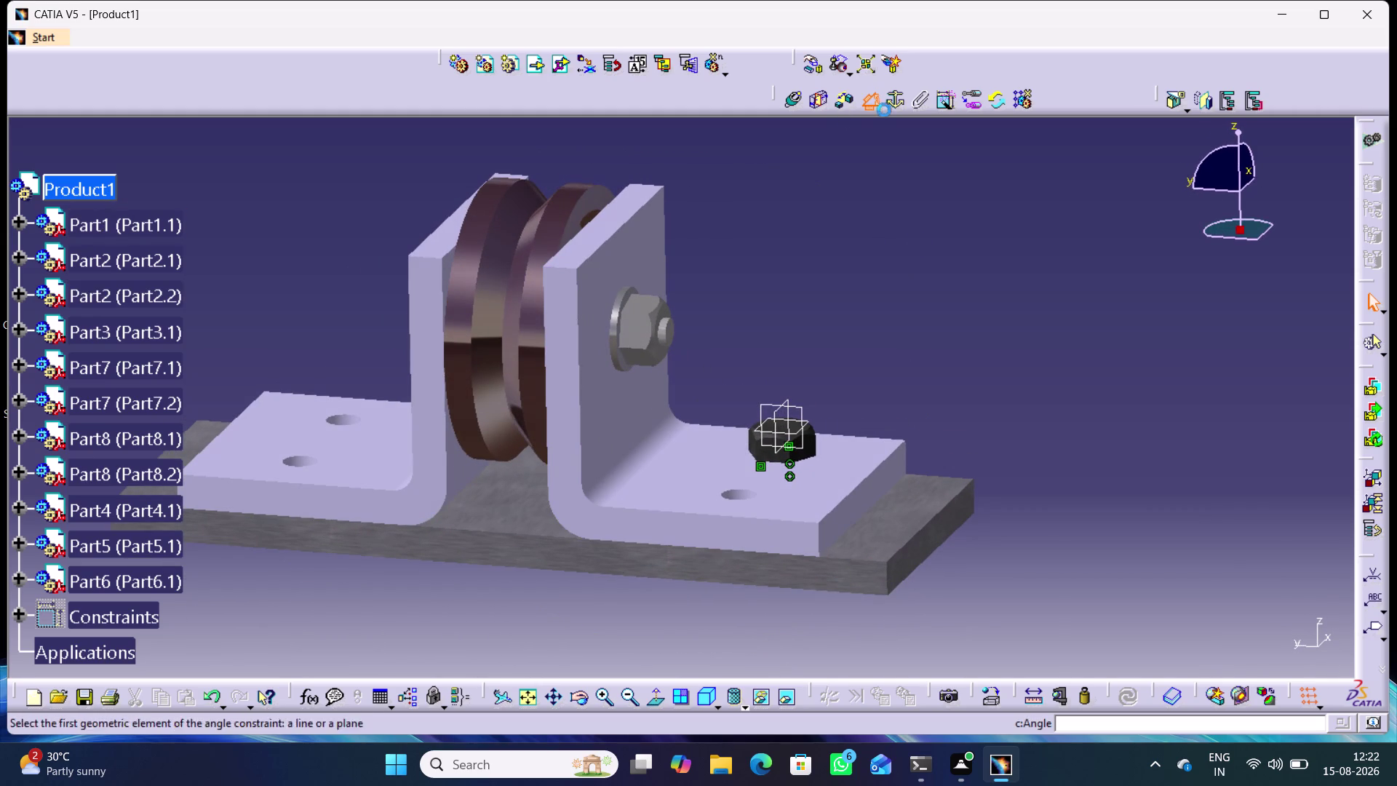
Constrain the bolt face at 0° to Part1's yz plane (Angle.46).
click(798, 408)
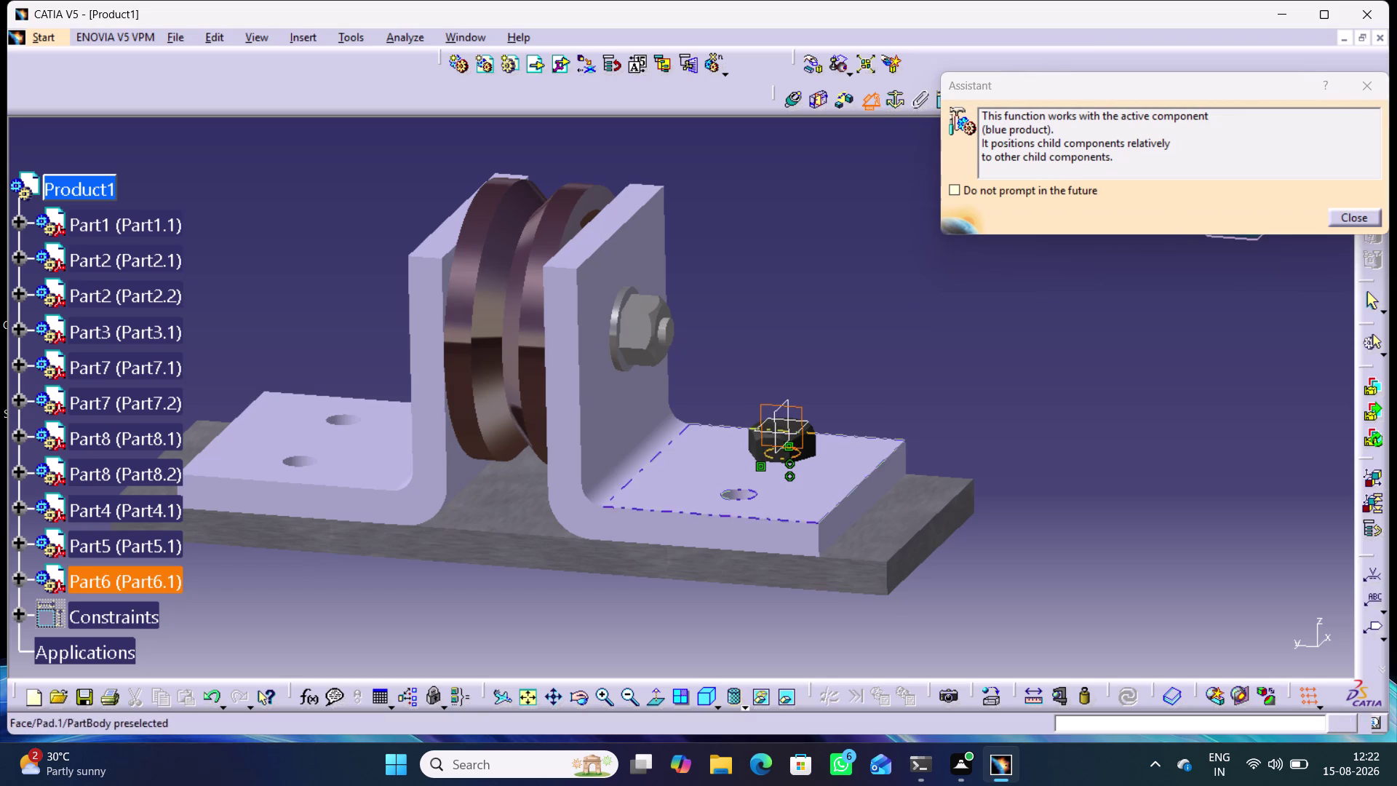
click(23, 221)
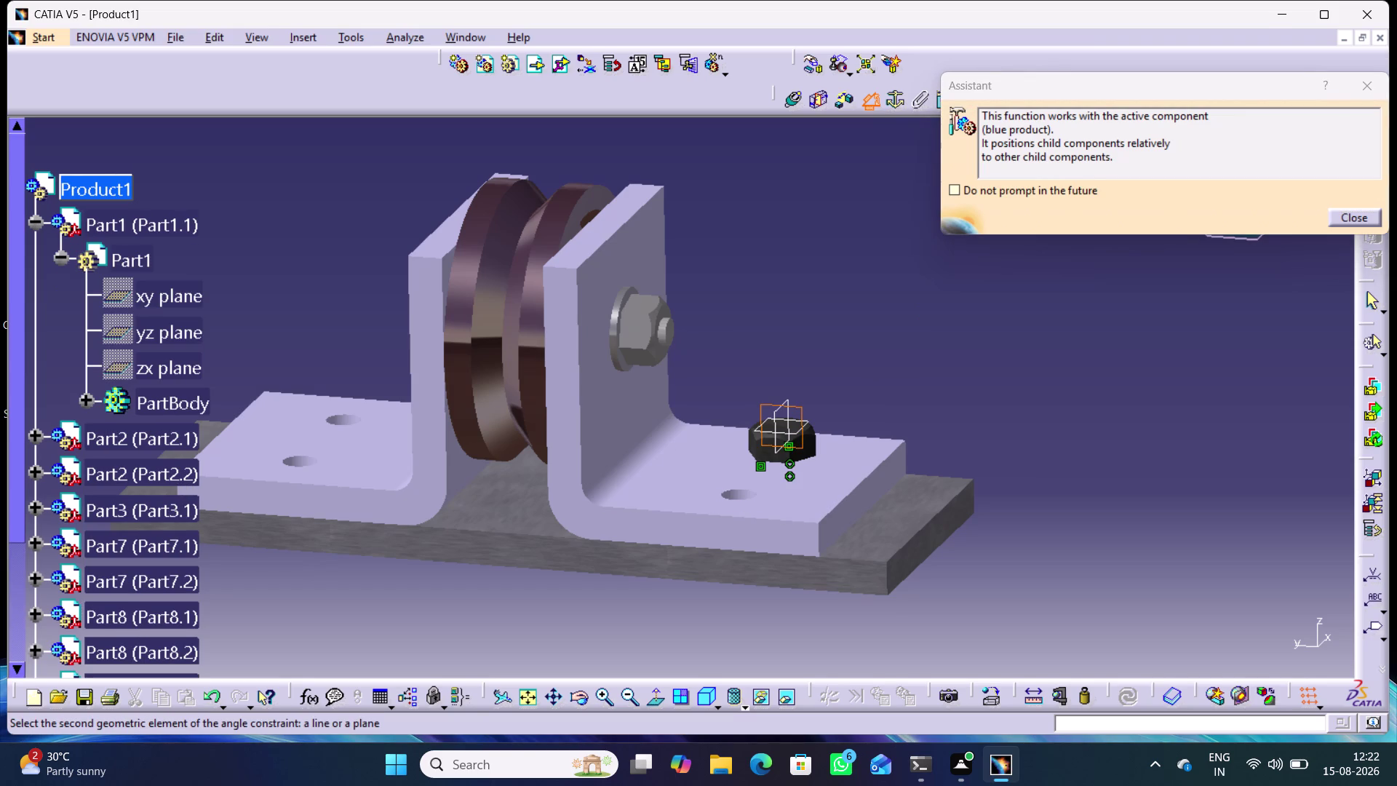
click(183, 332)
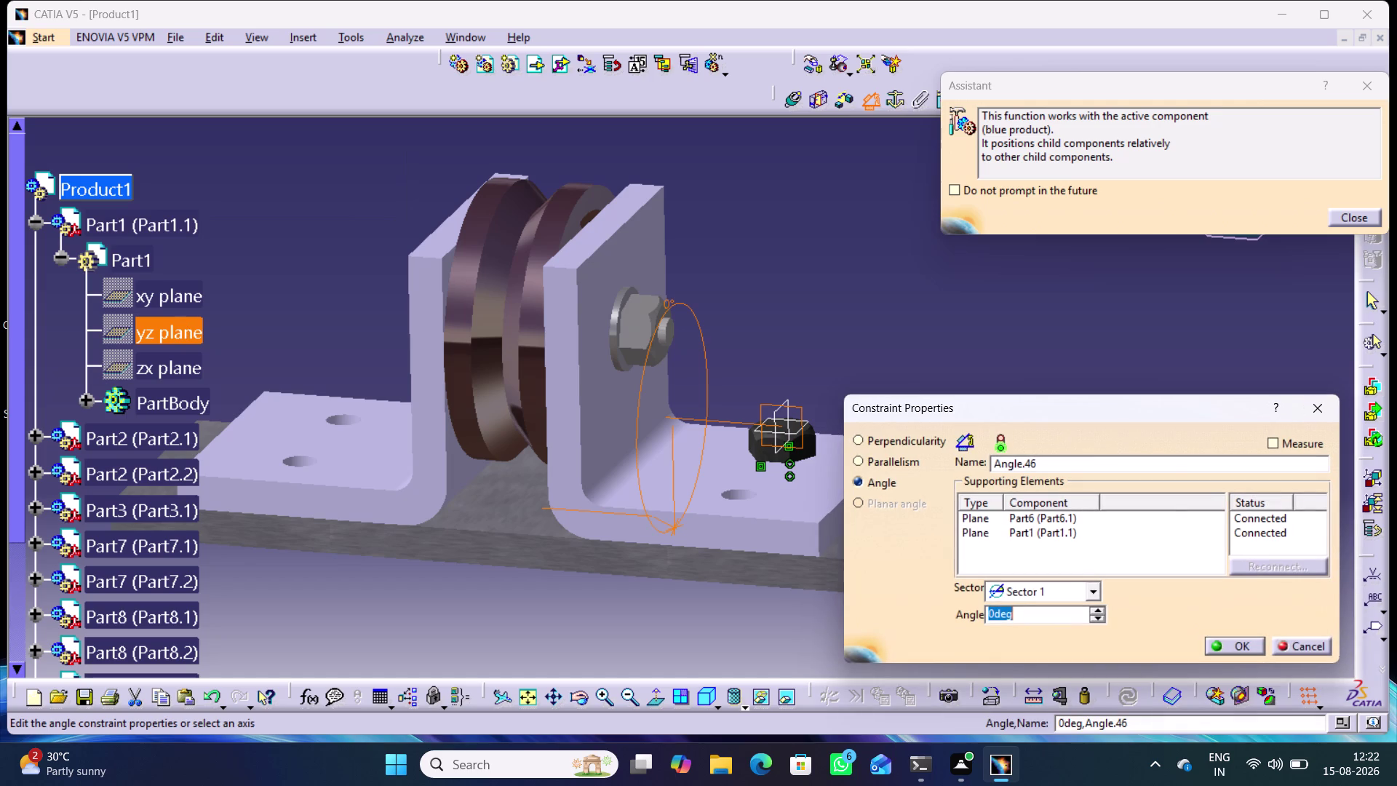
click(1232, 644)
click(866, 345)
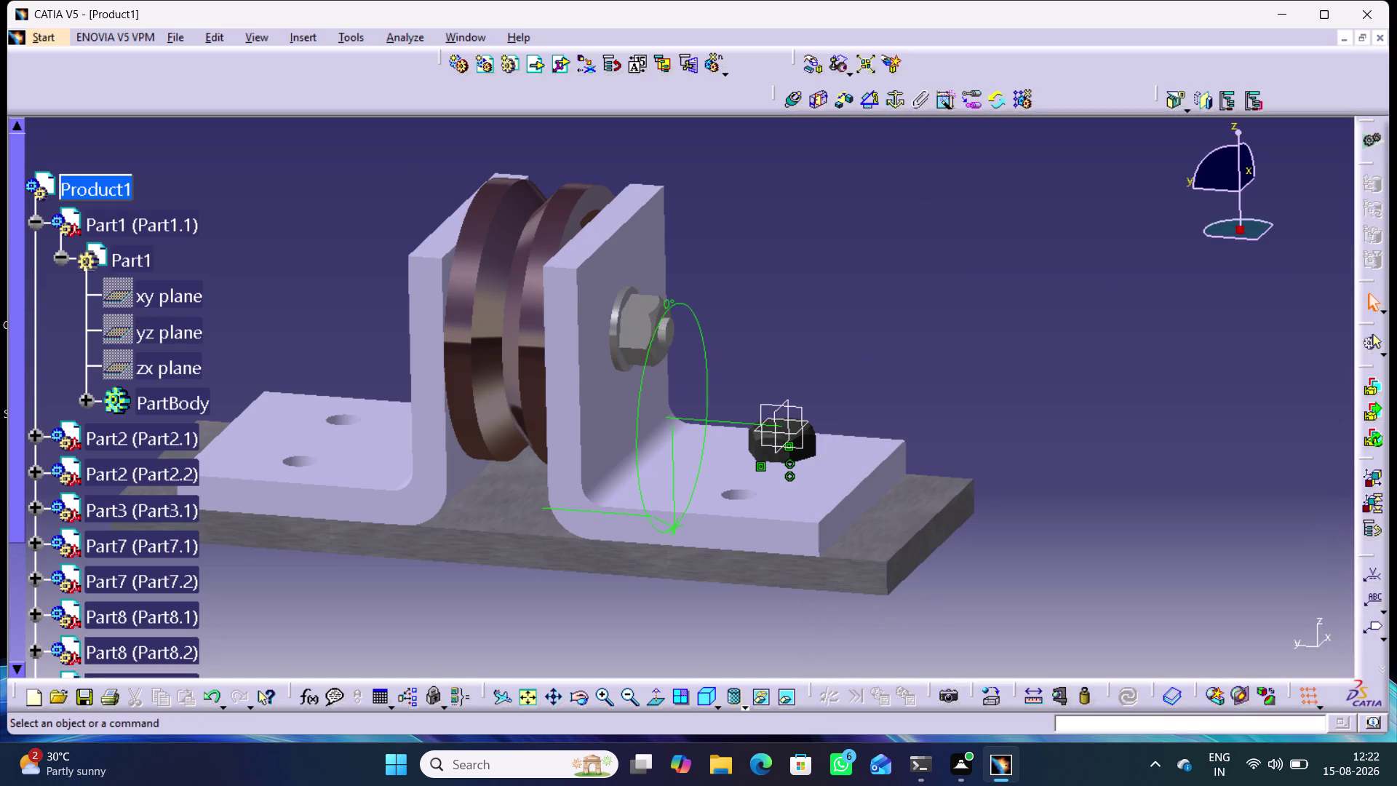
Collapse Part1 in the tree and hide the constraint symbols again.
click(34, 221)
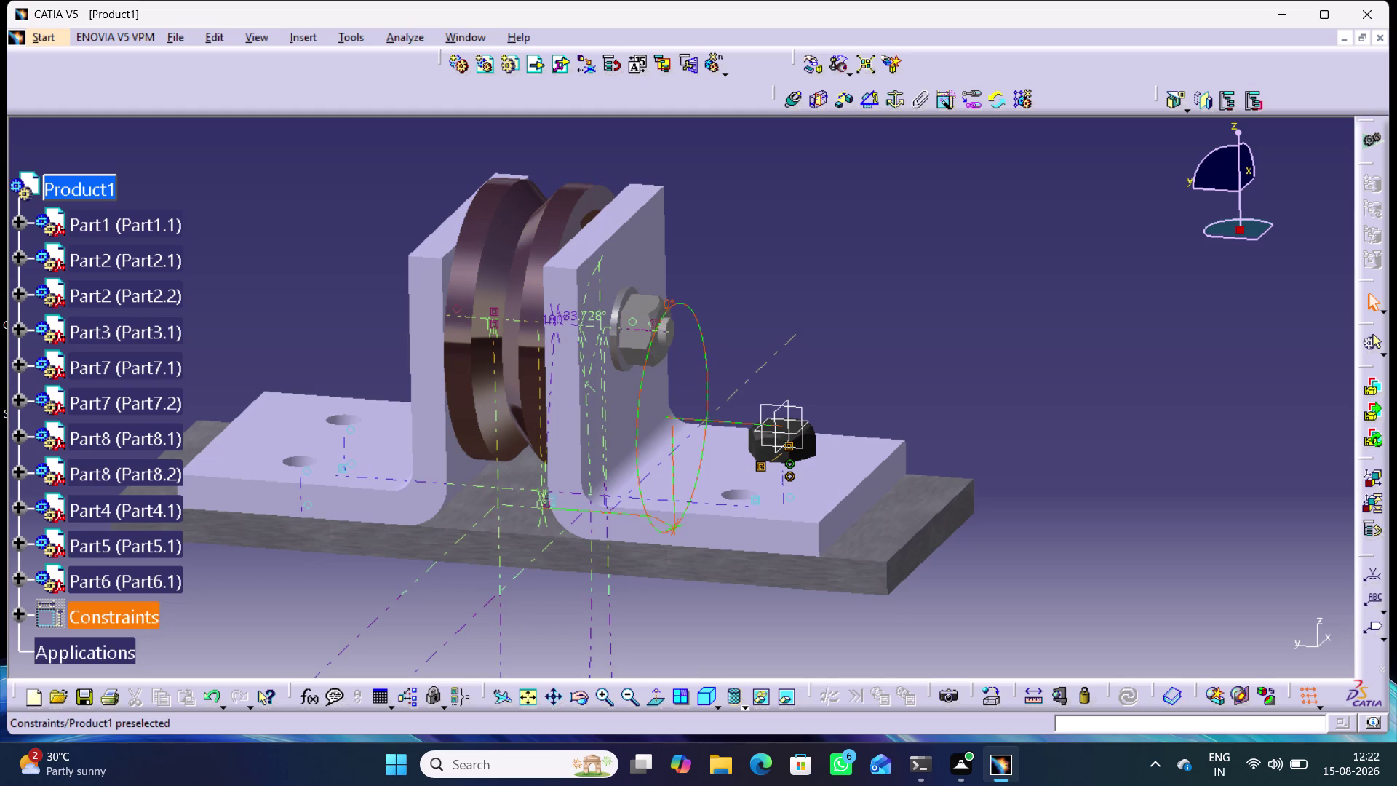
right_click(99, 620)
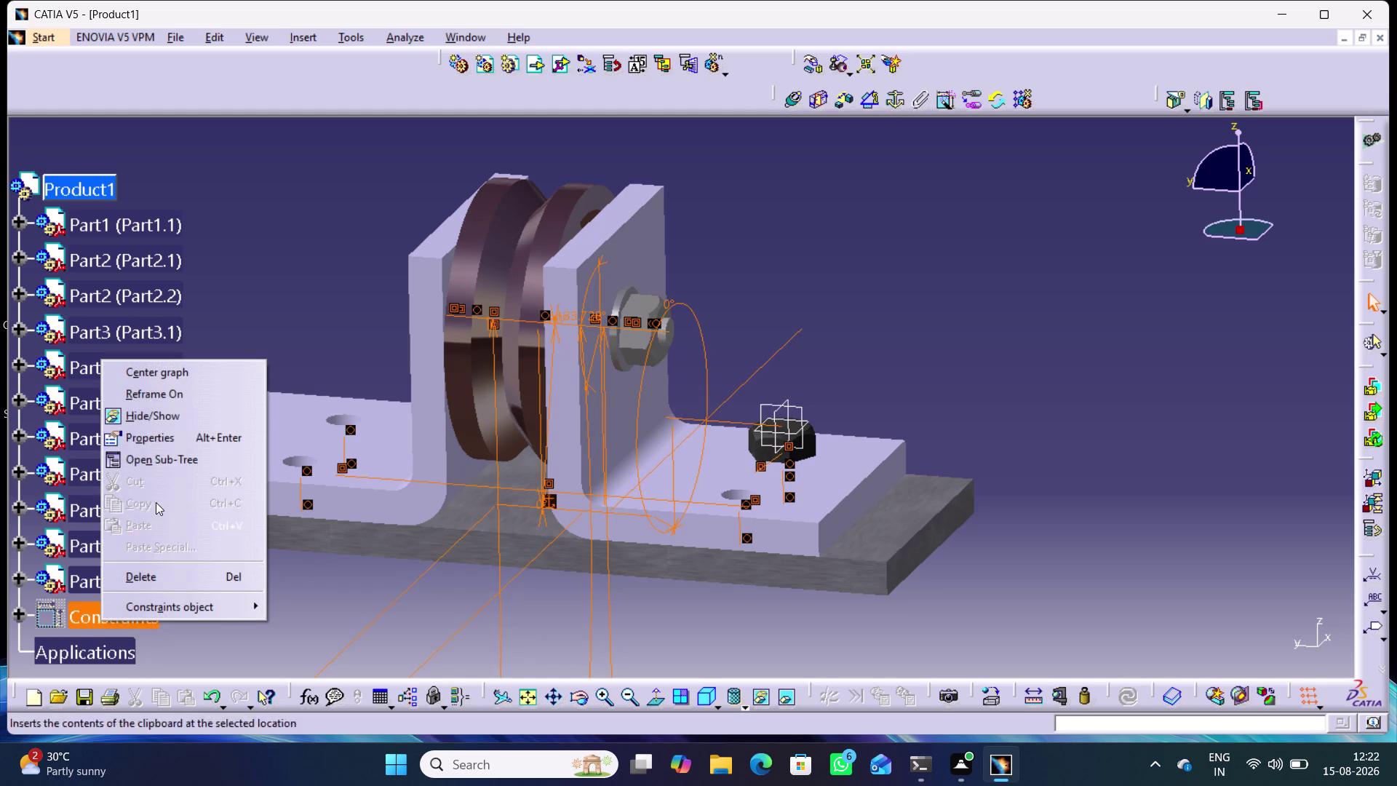
click(168, 414)
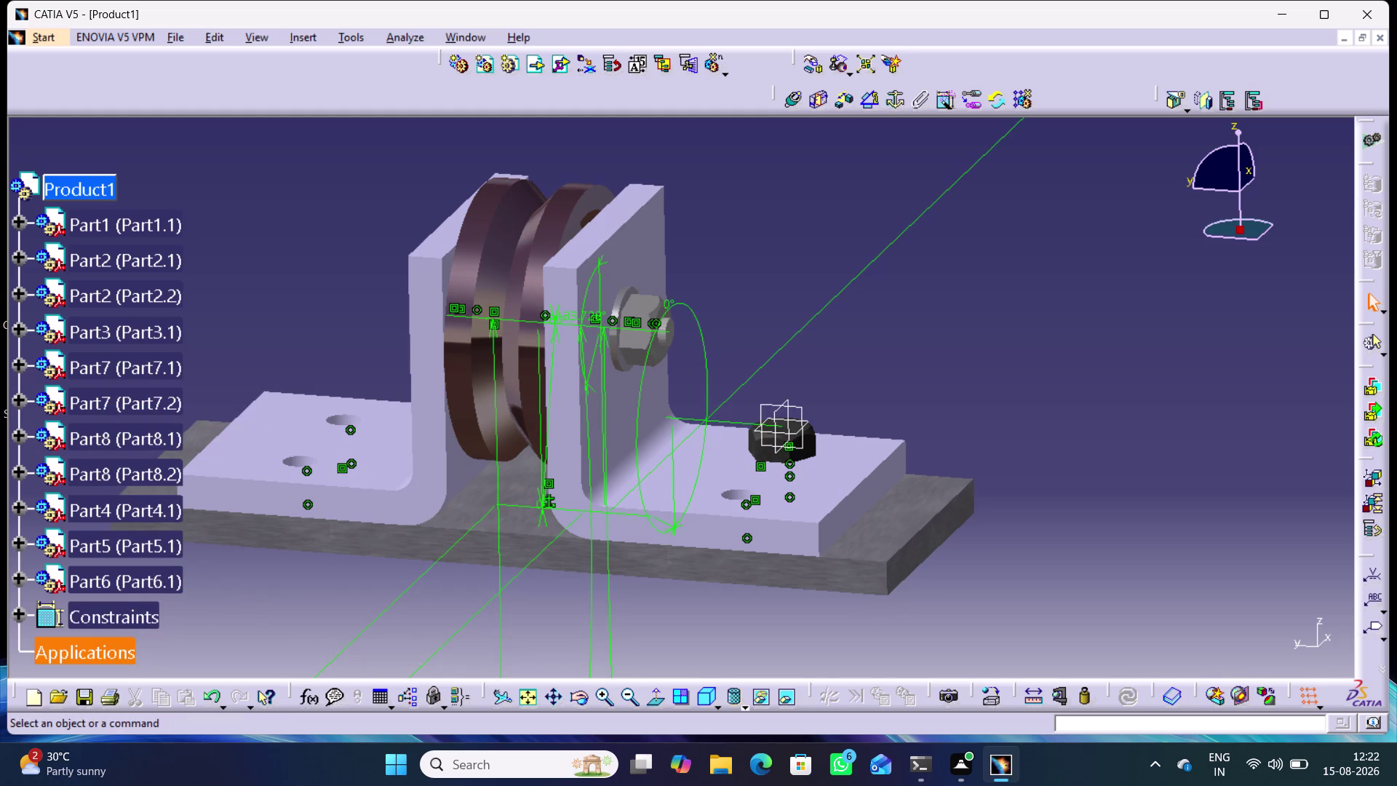
right_click(109, 651)
click(313, 613)
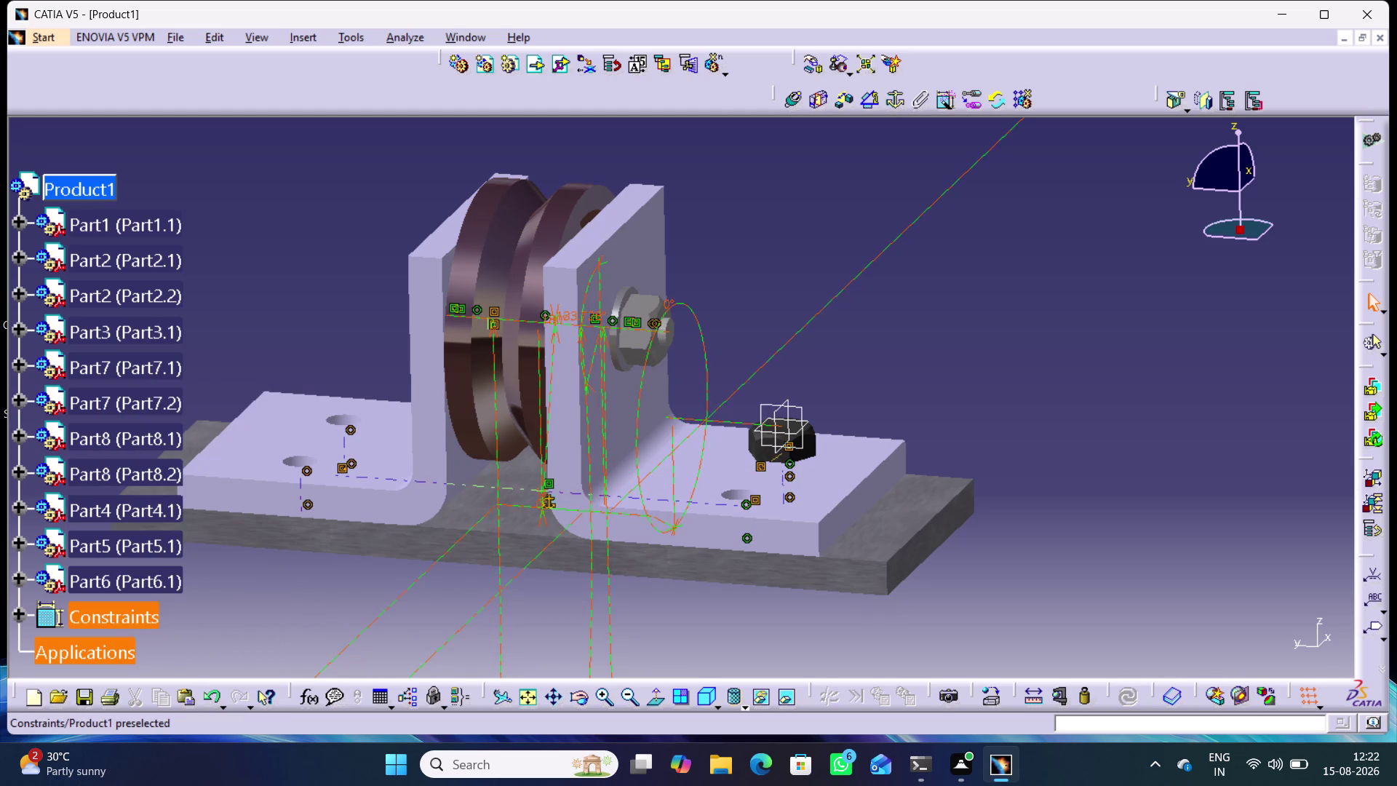
right_click(115, 620)
click(175, 416)
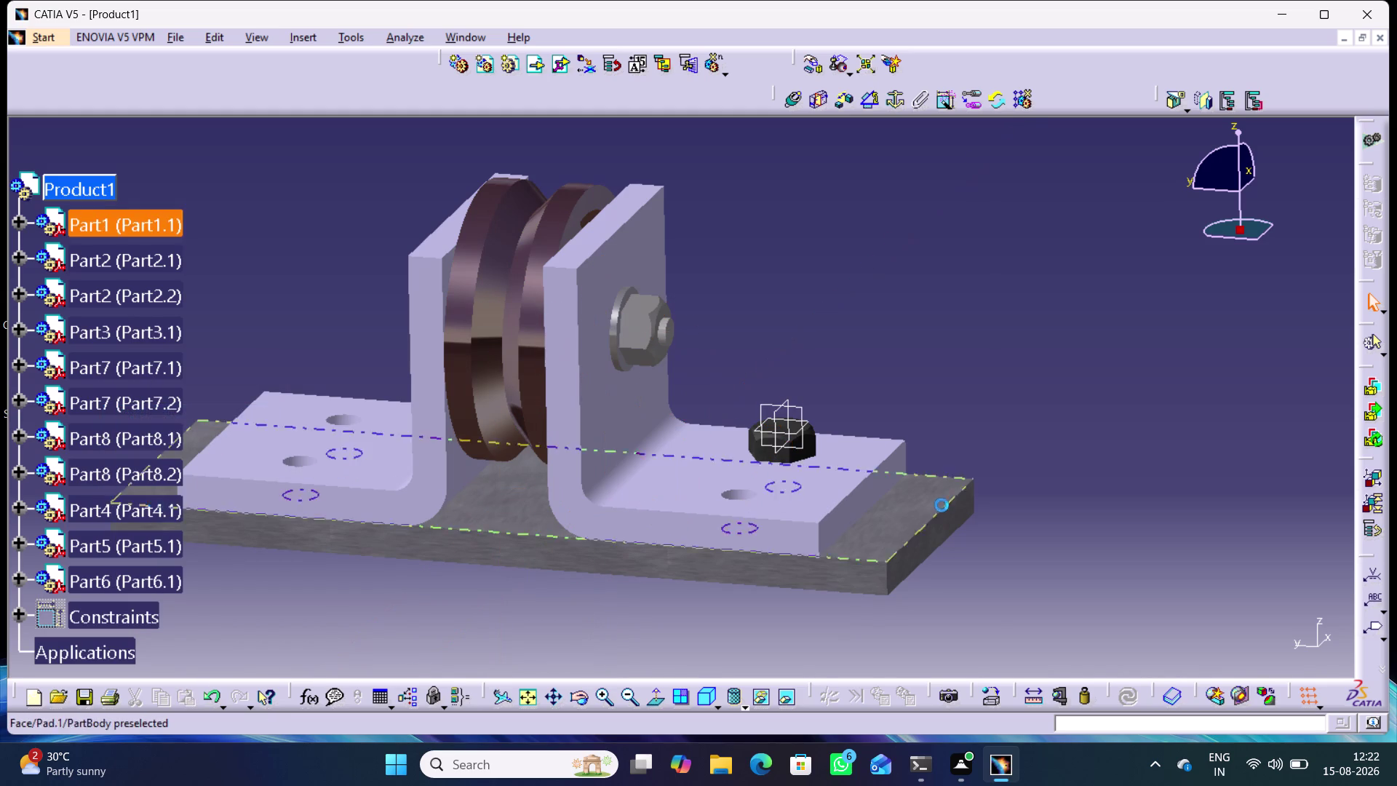
click(1027, 475)
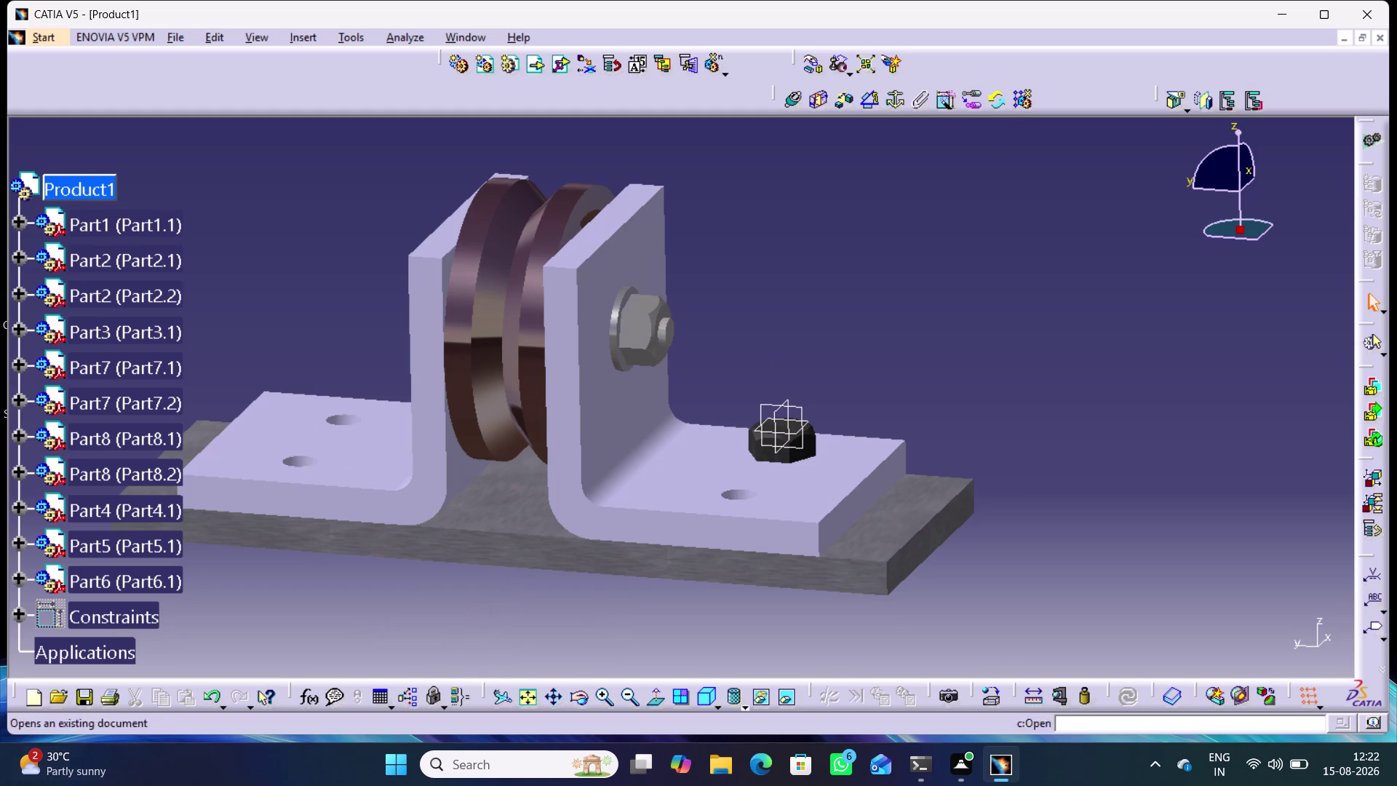
Confirm bolt Part6.1 and nut Part5.1 have no remaining degrees of freedom.
right_click(122, 582)
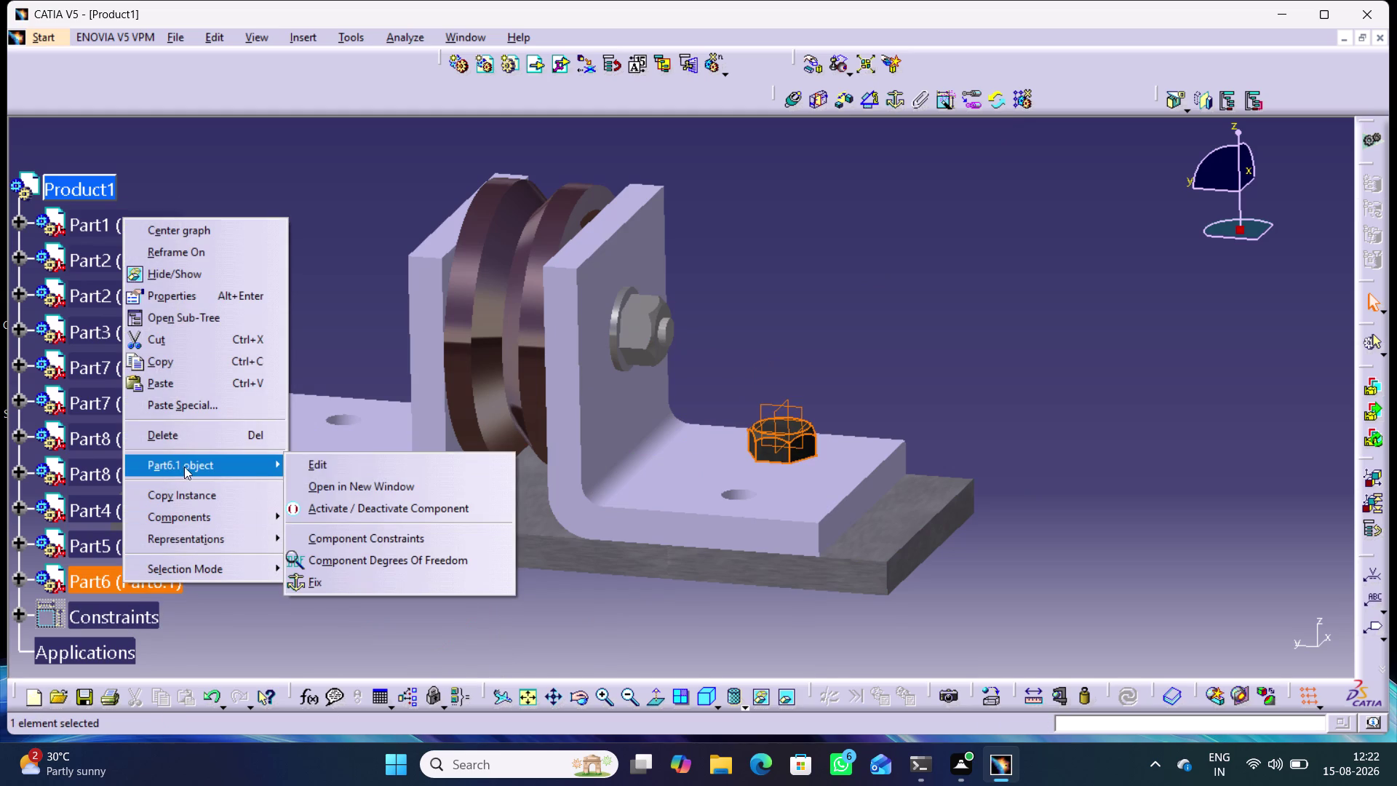
click(379, 558)
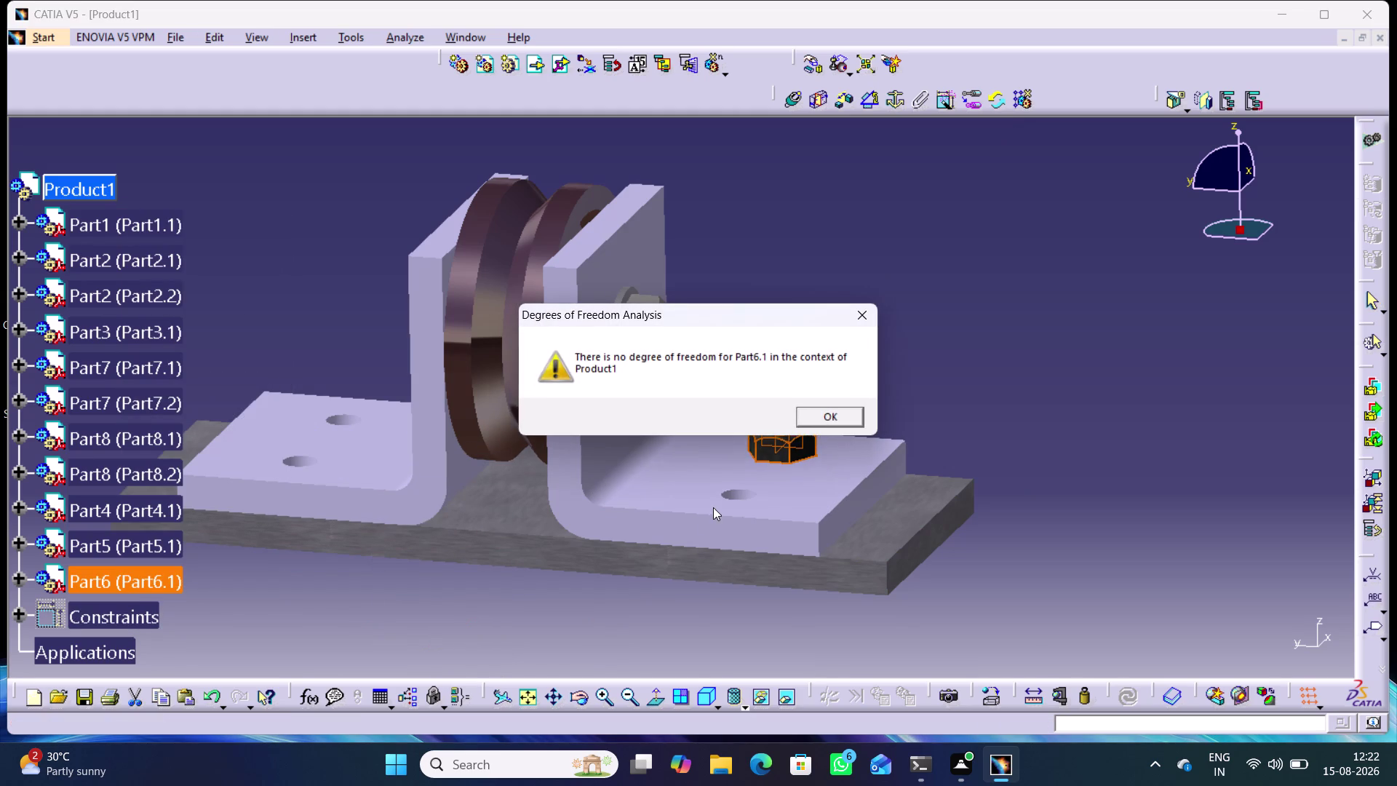
click(822, 417)
right_click(143, 548)
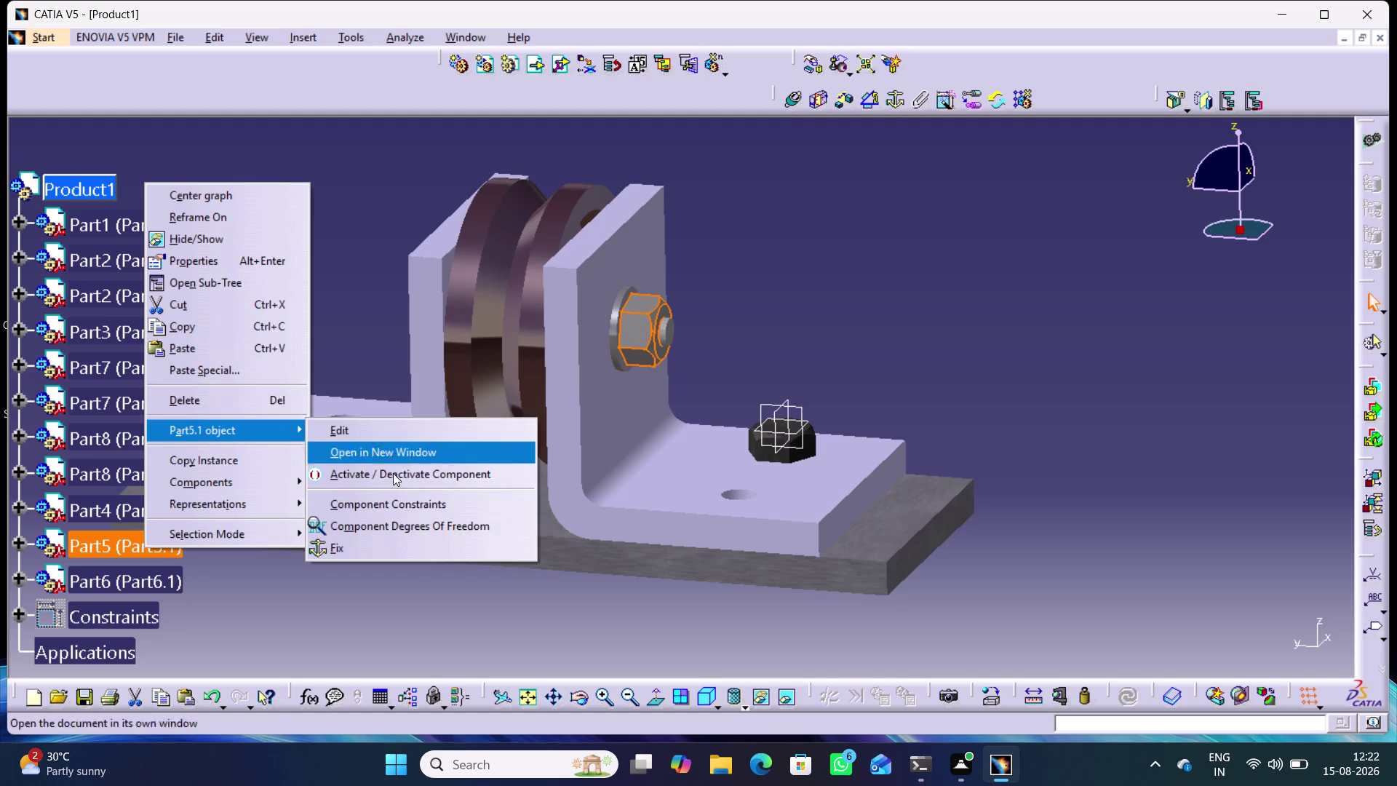
click(402, 520)
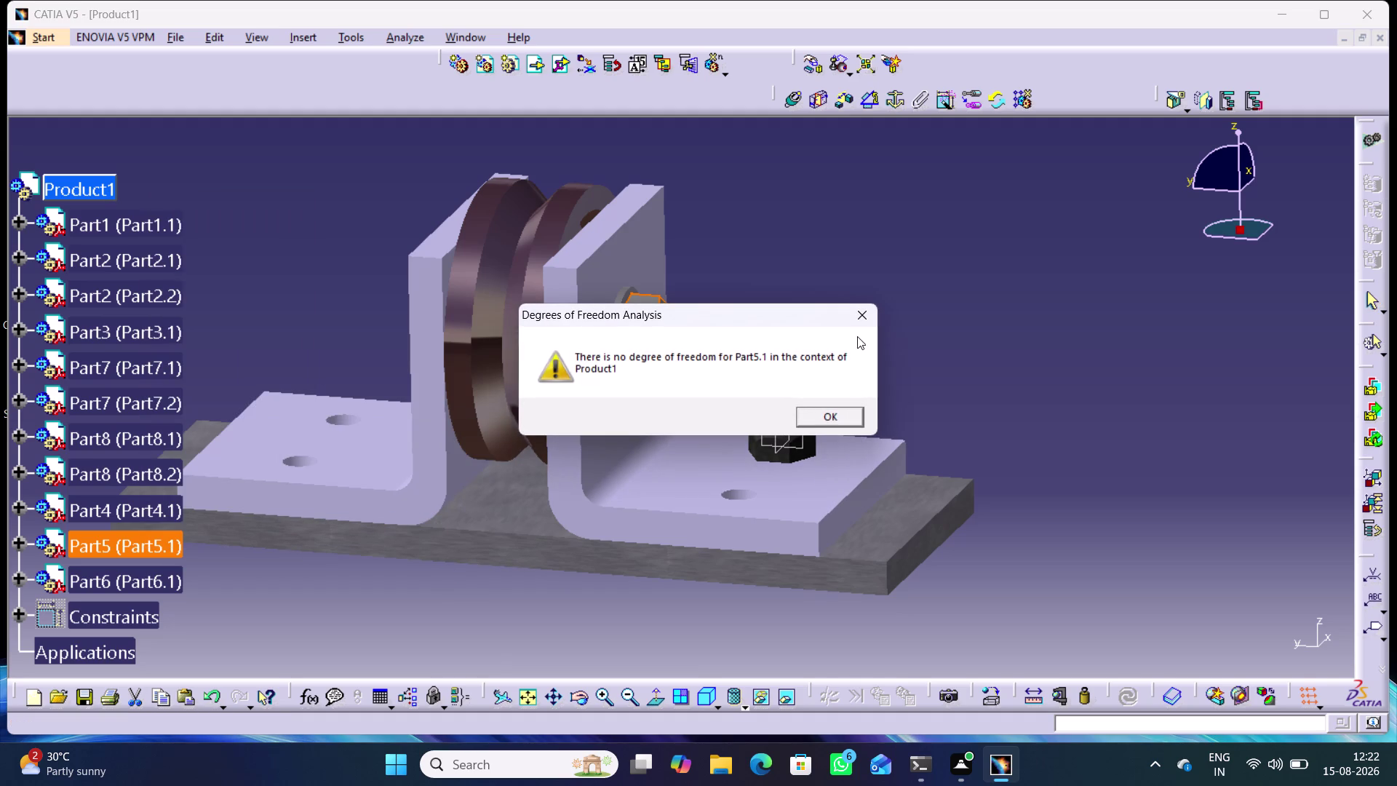
click(857, 318)
Reorient the view and hide the wireframe marker on the bolt.
click(936, 351)
middle_drag(878, 369, 886, 403)
right_drag(879, 369, 886, 403)
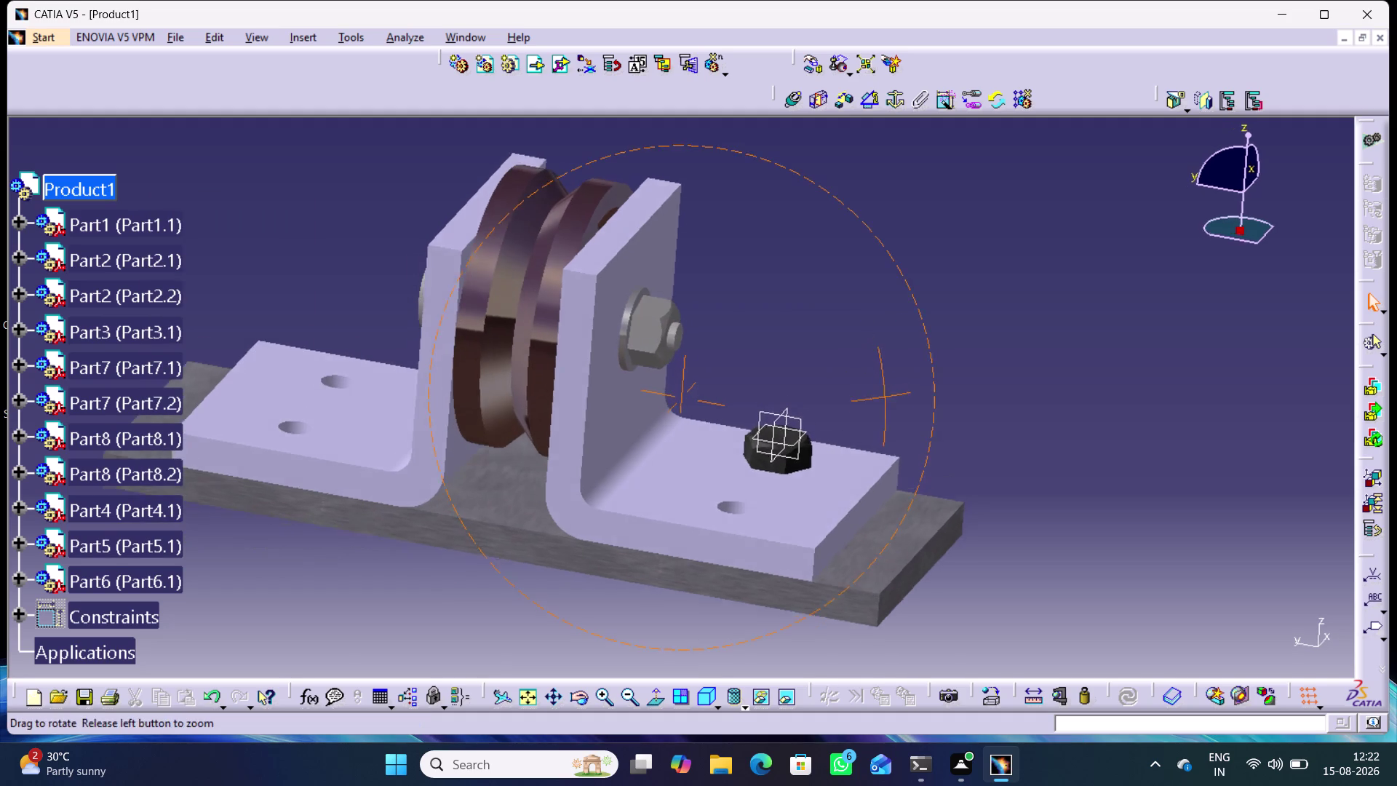
middle_drag(886, 403, 886, 409)
right_drag(886, 403, 887, 409)
drag(836, 497, 732, 400)
click(794, 371)
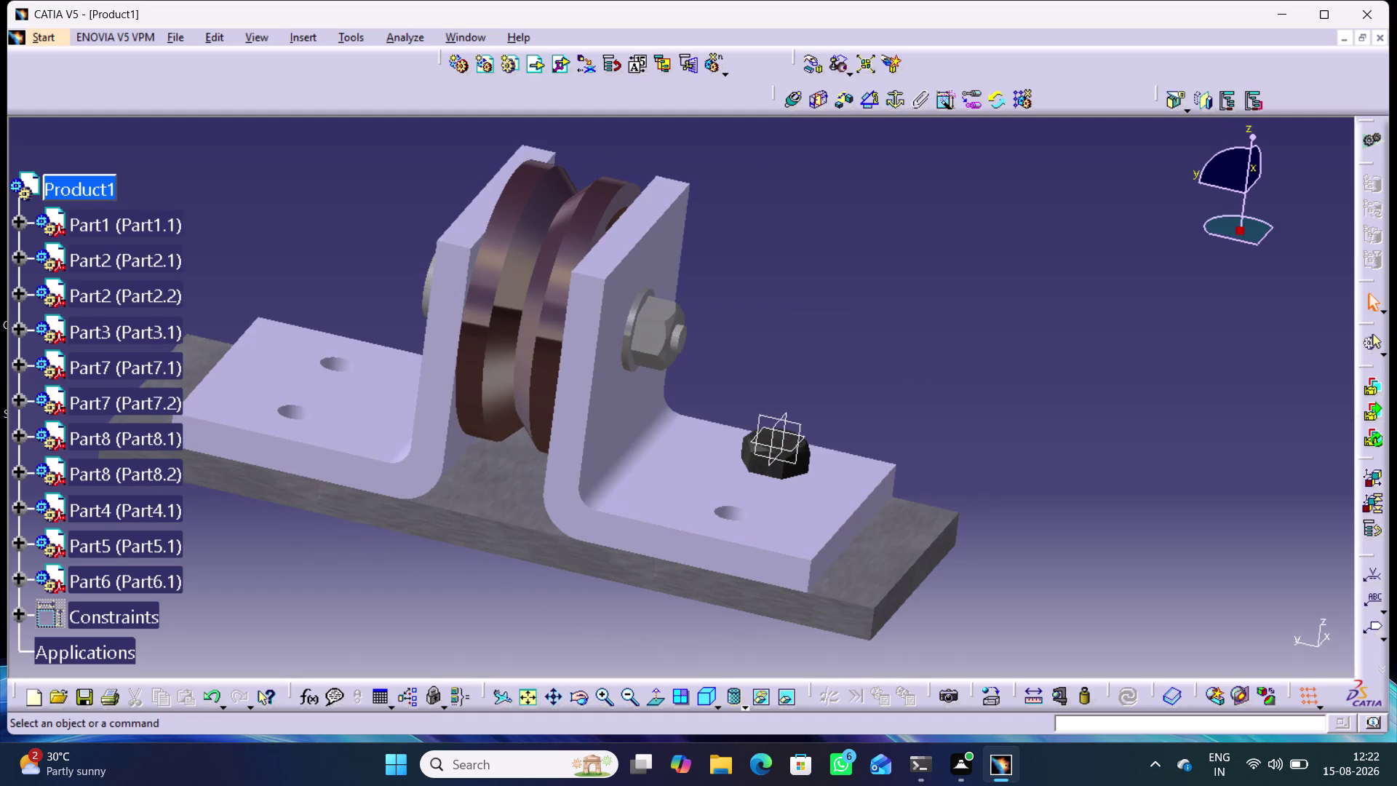
drag(800, 336, 755, 515)
click(917, 321)
drag(845, 303, 842, 307)
drag(843, 307, 746, 498)
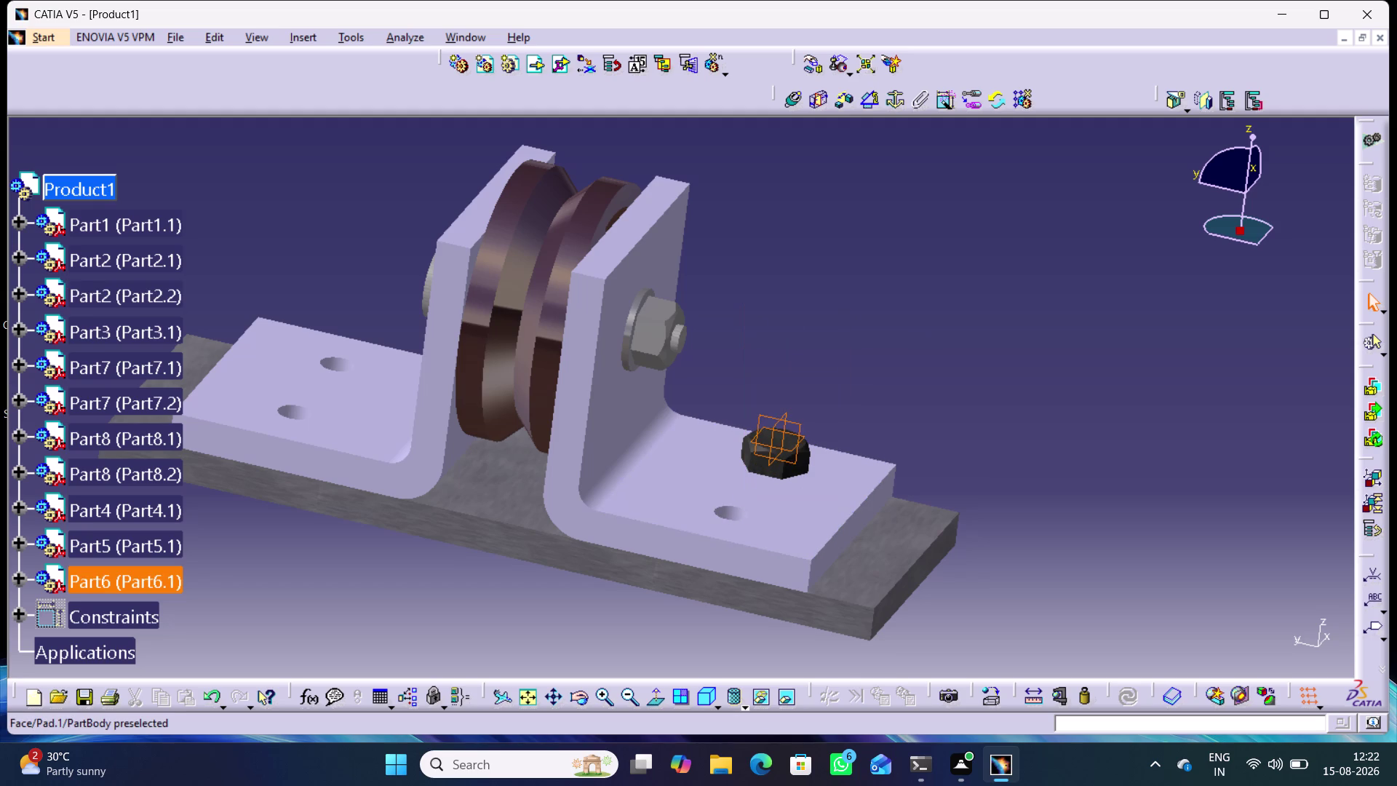
right_click(782, 421)
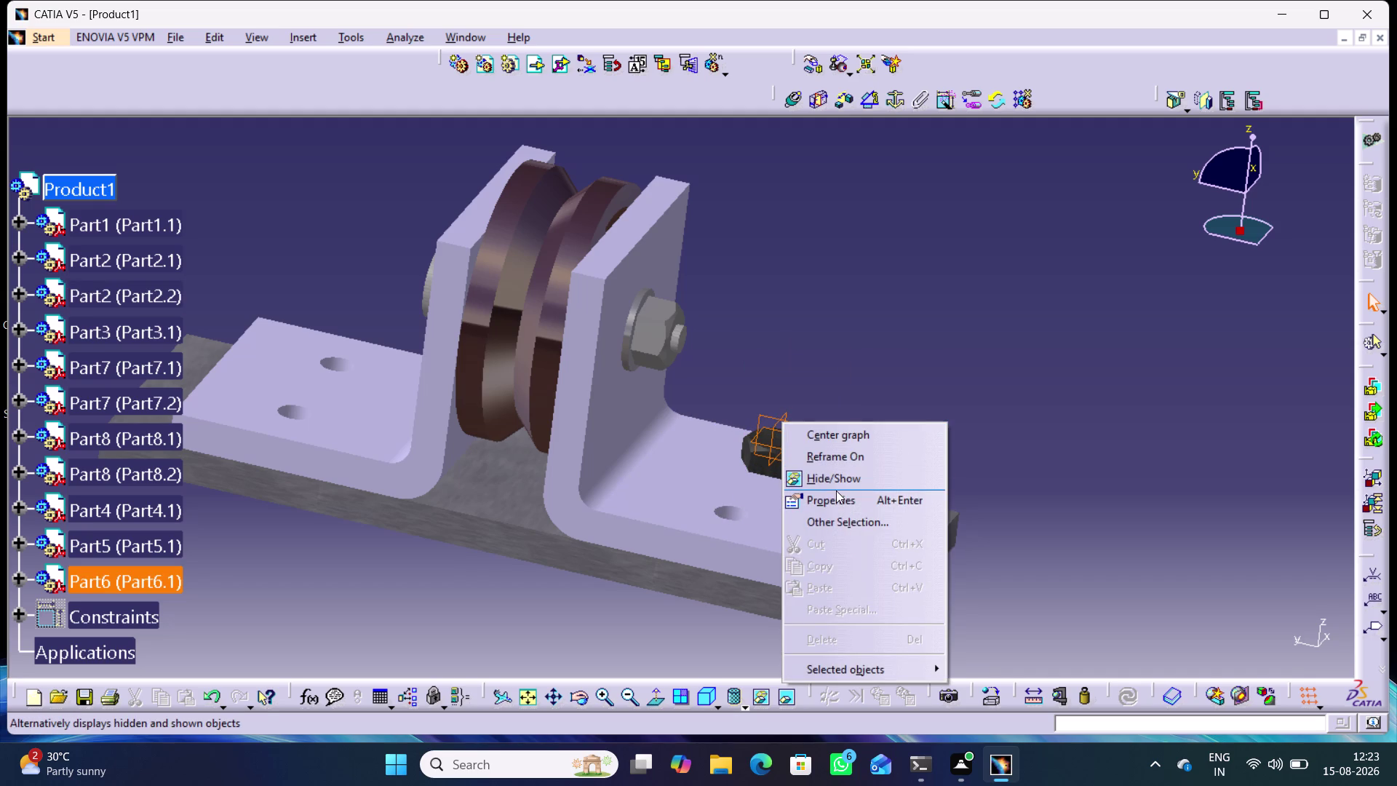
click(840, 471)
click(886, 403)
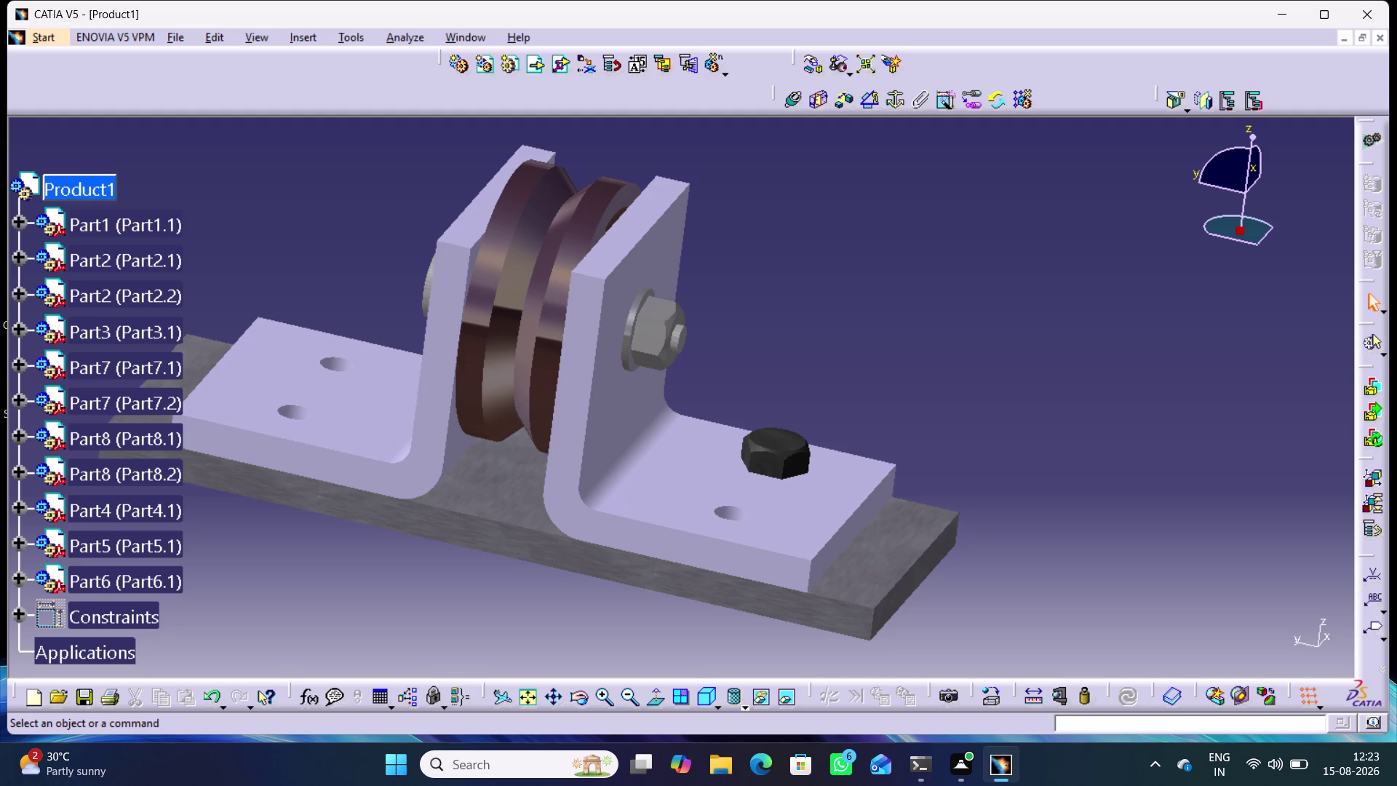
click(1016, 107)
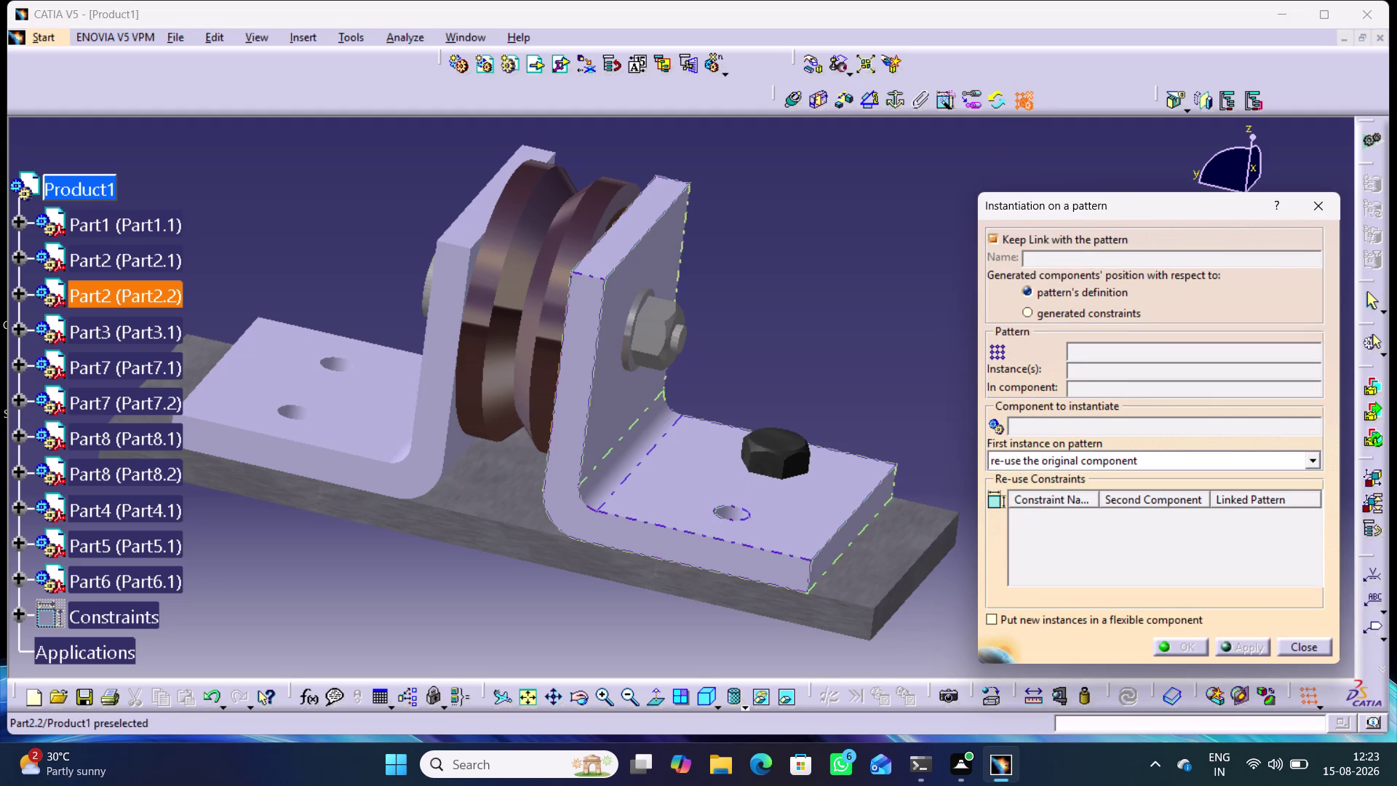
Choose bolt Part6.1 as the component to repeat on the pattern.
click(1094, 372)
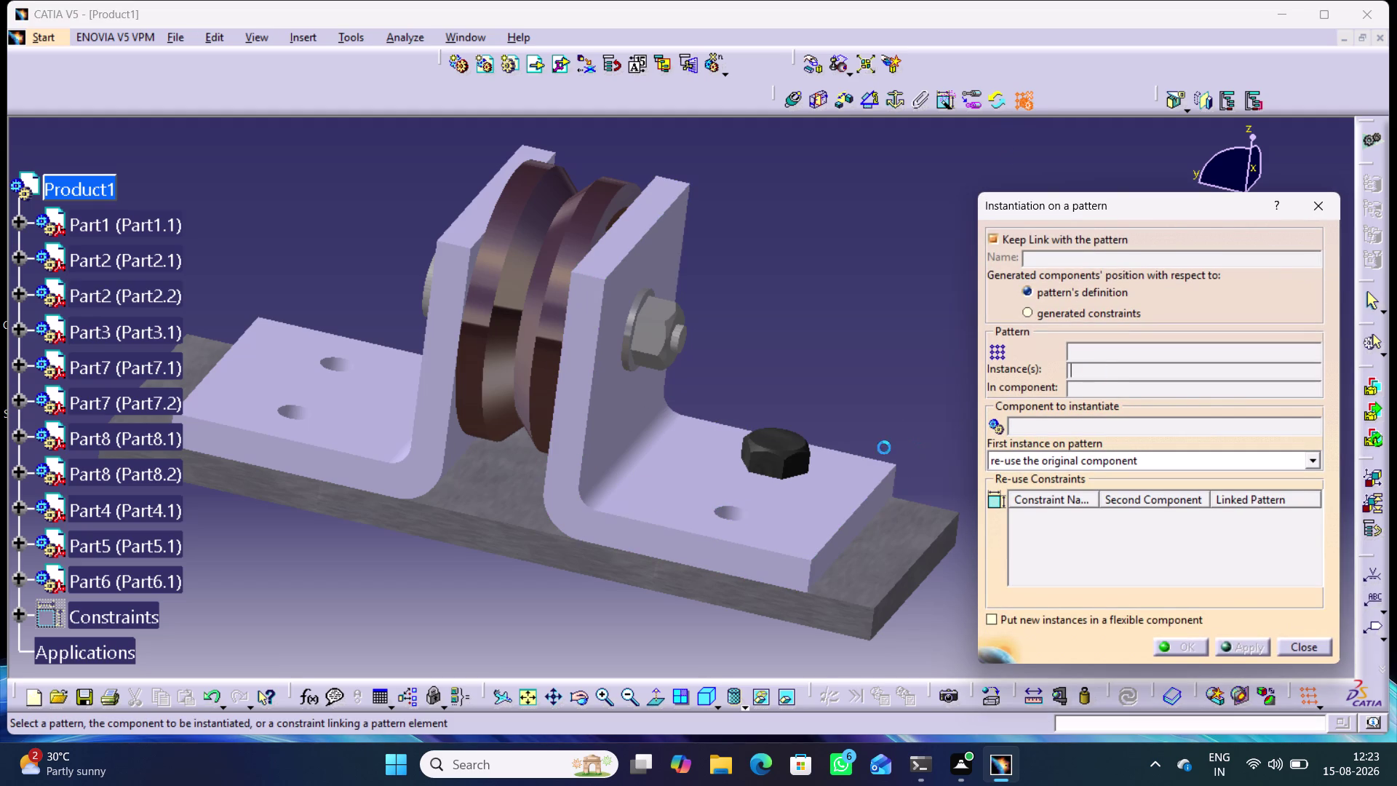
click(789, 437)
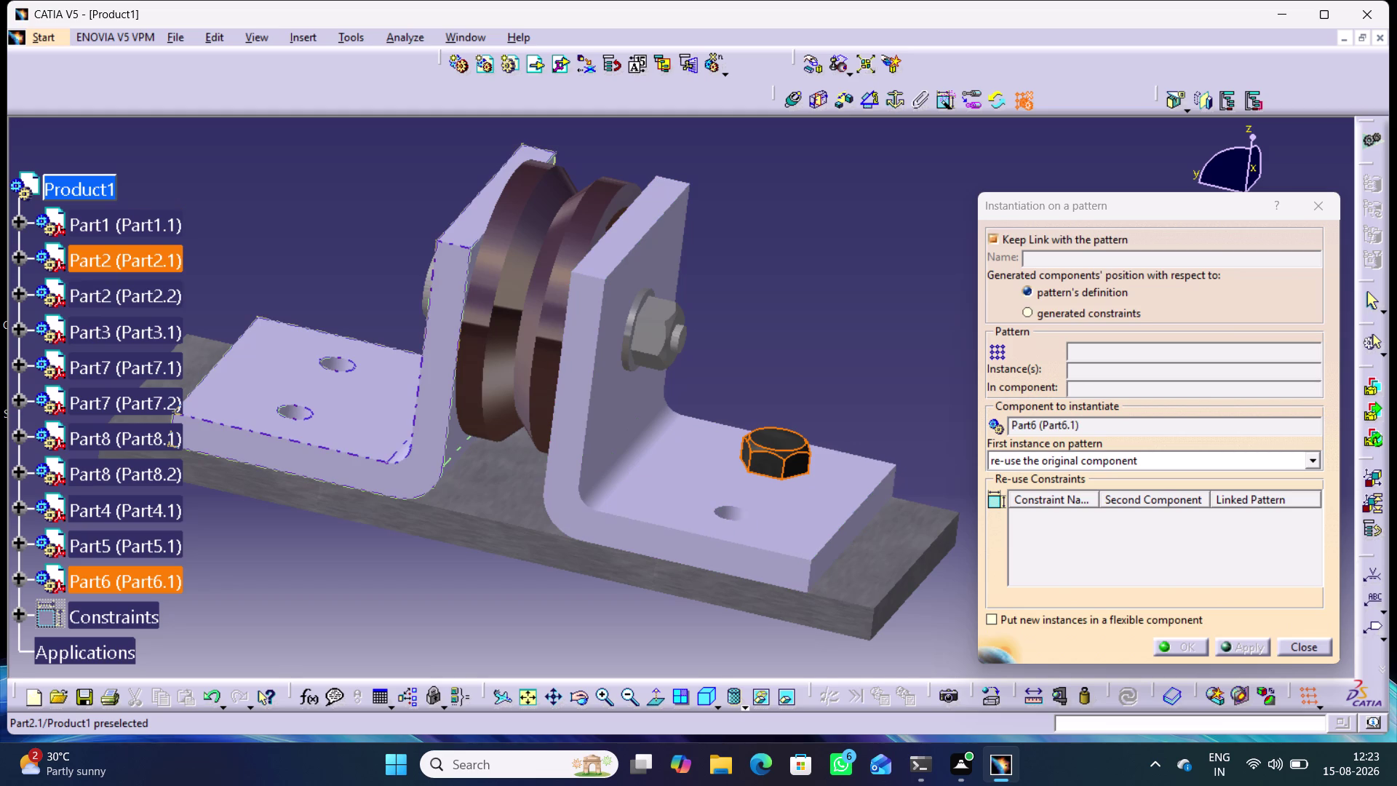
middle_drag(381, 303, 366, 415)
right_drag(381, 303, 371, 416)
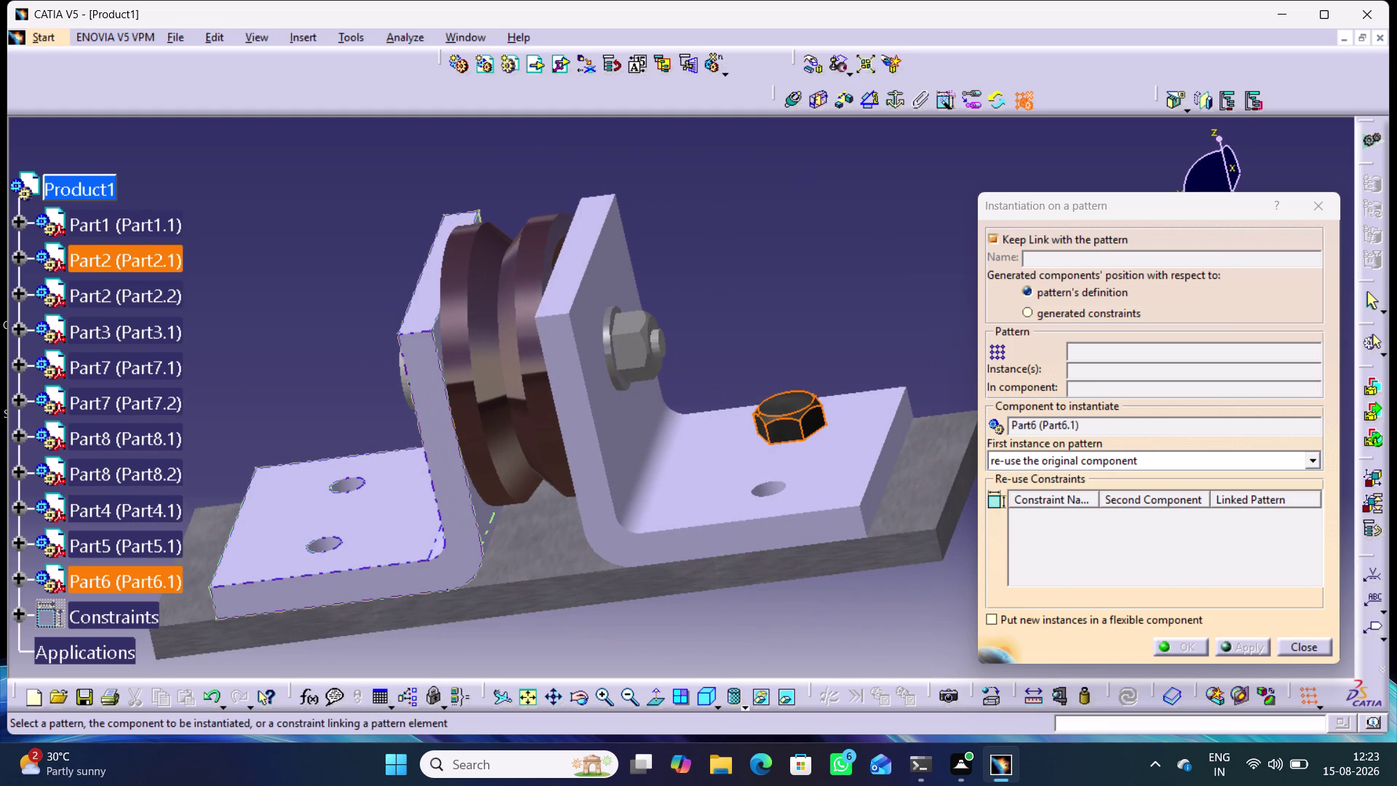
middle_drag(719, 371, 720, 423)
right_drag(723, 372, 720, 423)
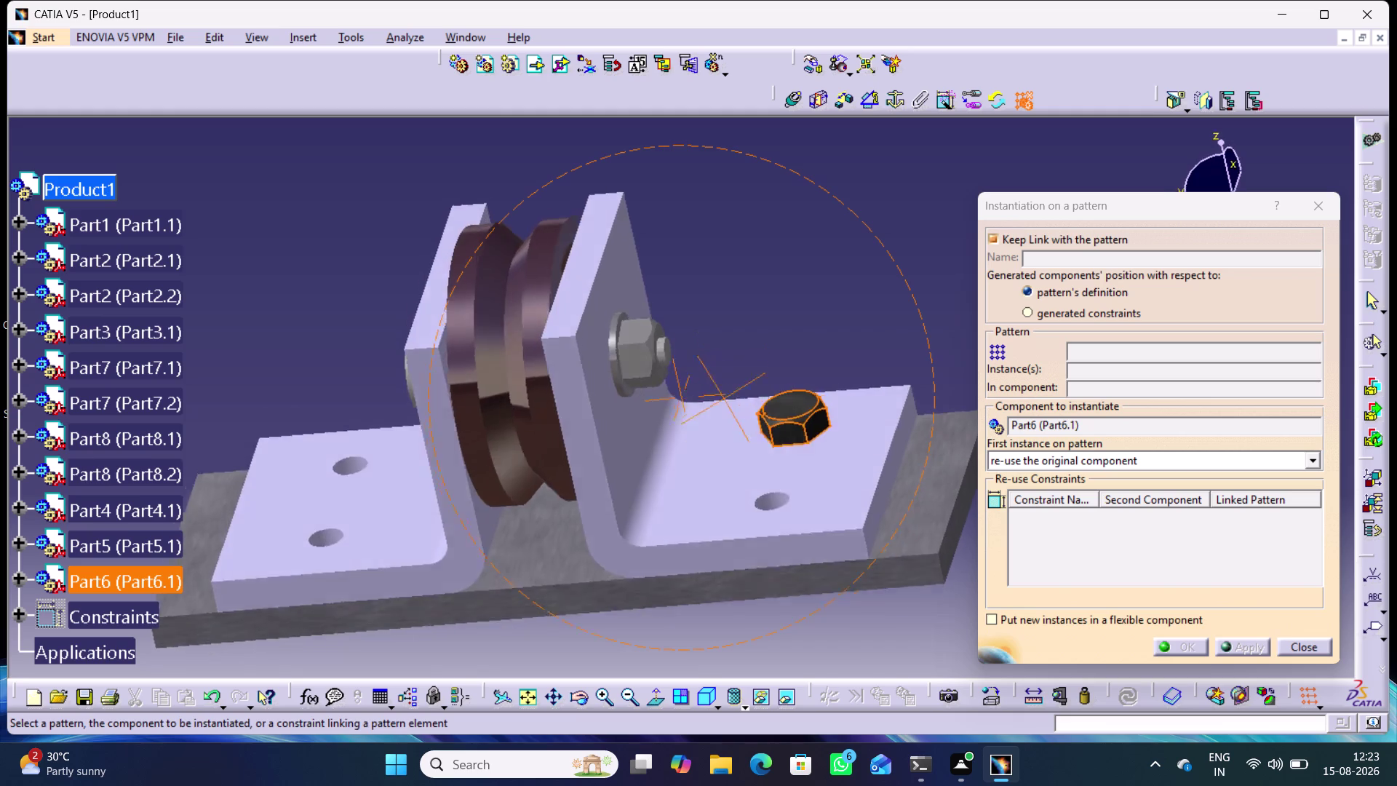
right_drag(719, 423, 724, 530)
middle_drag(719, 423, 723, 530)
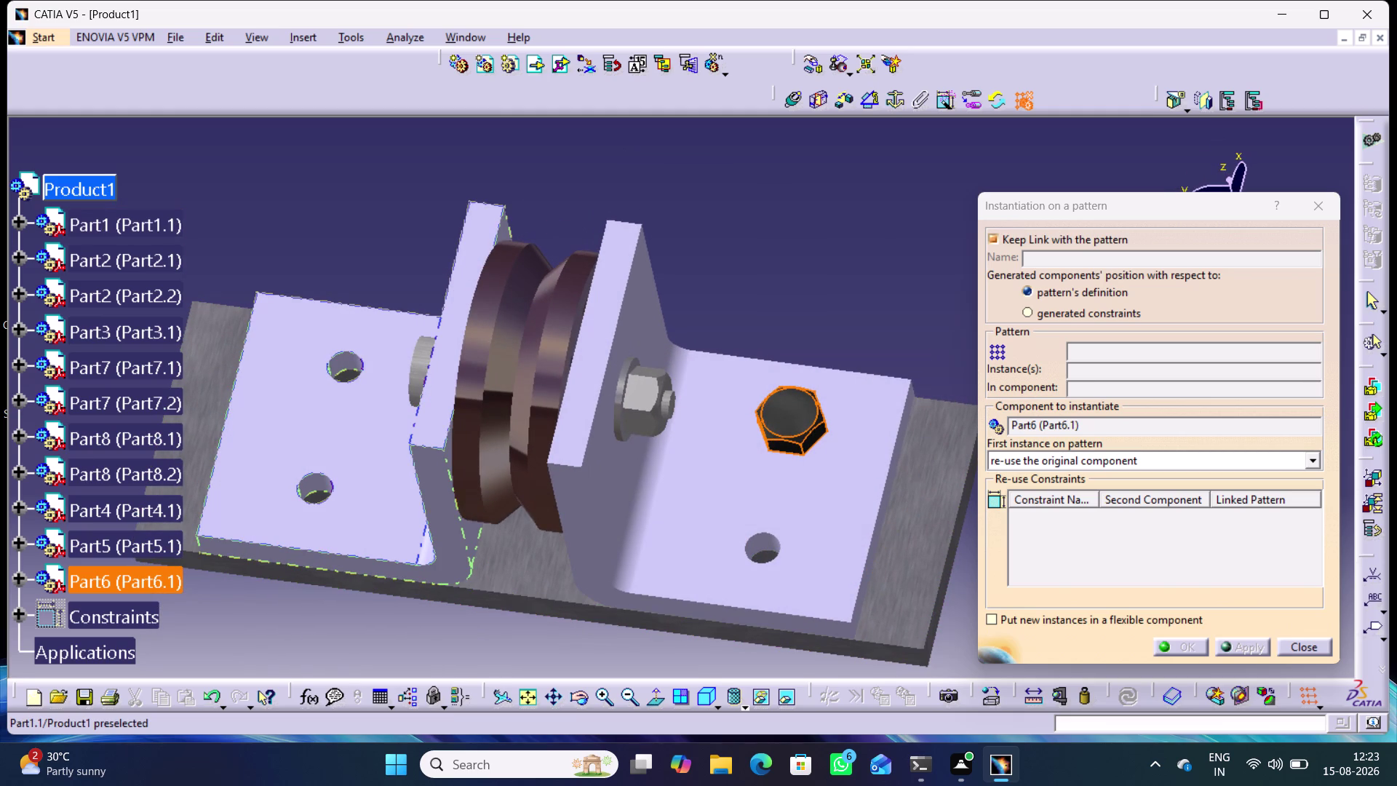
Try Part2.1 and Part2.2 as components, then close without creating copies.
click(345, 362)
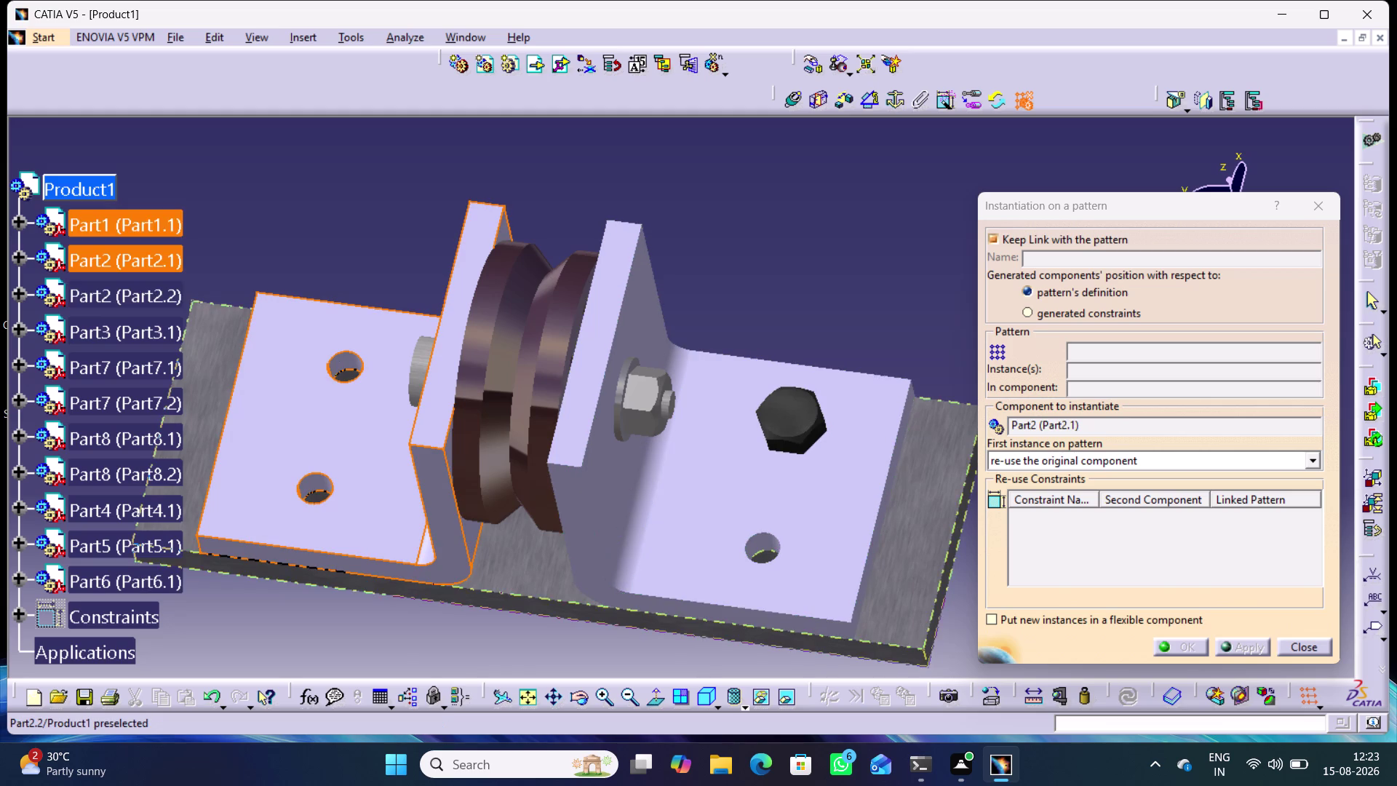
click(761, 550)
click(757, 541)
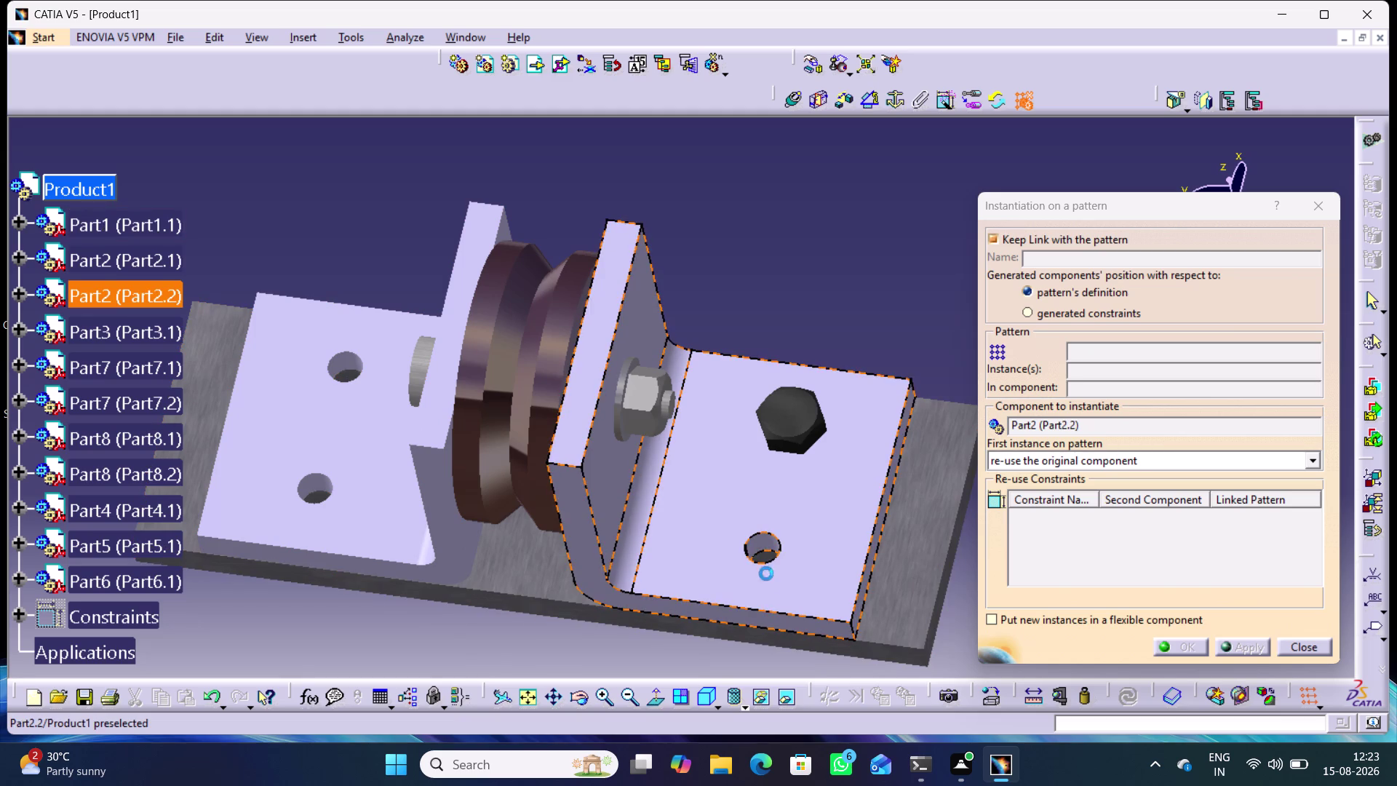
click(1316, 212)
click(949, 266)
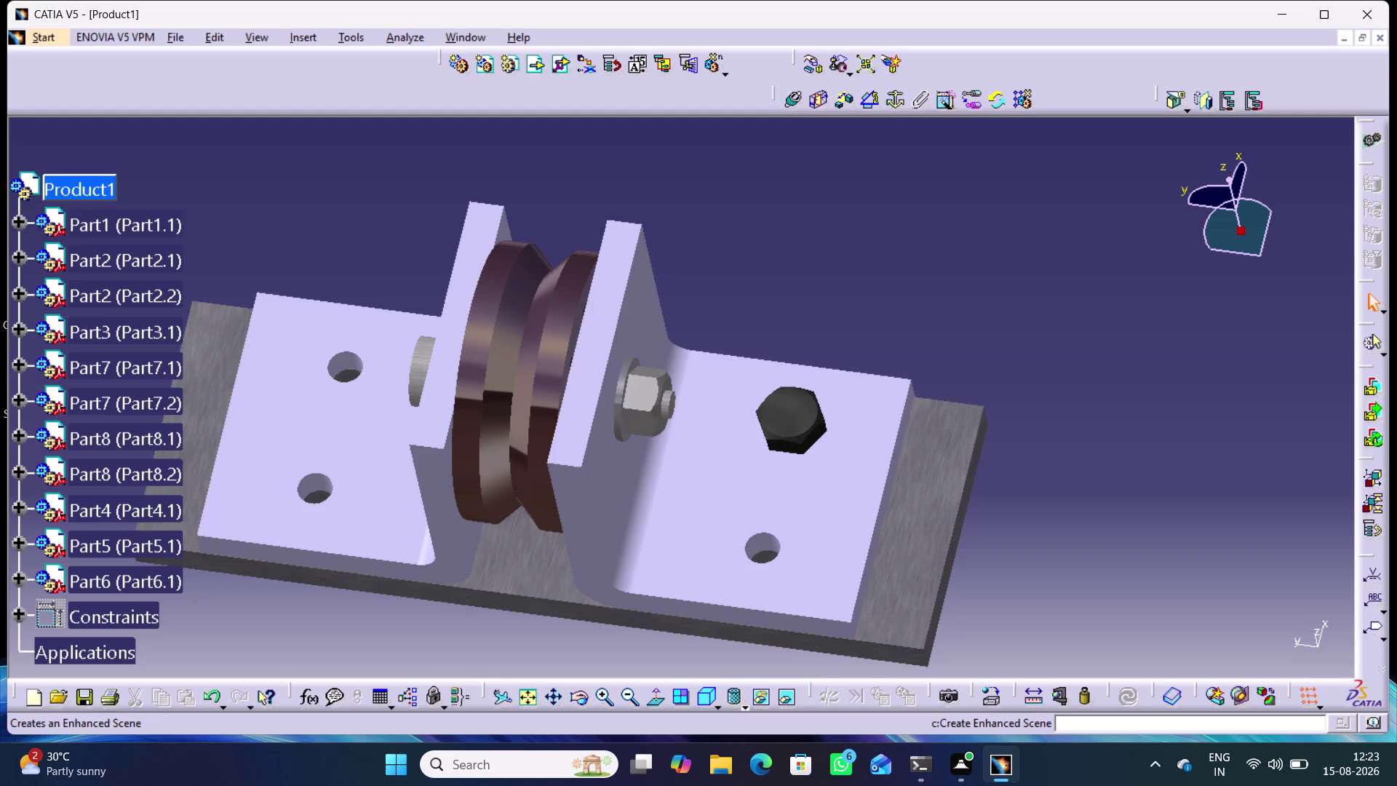
click(1201, 103)
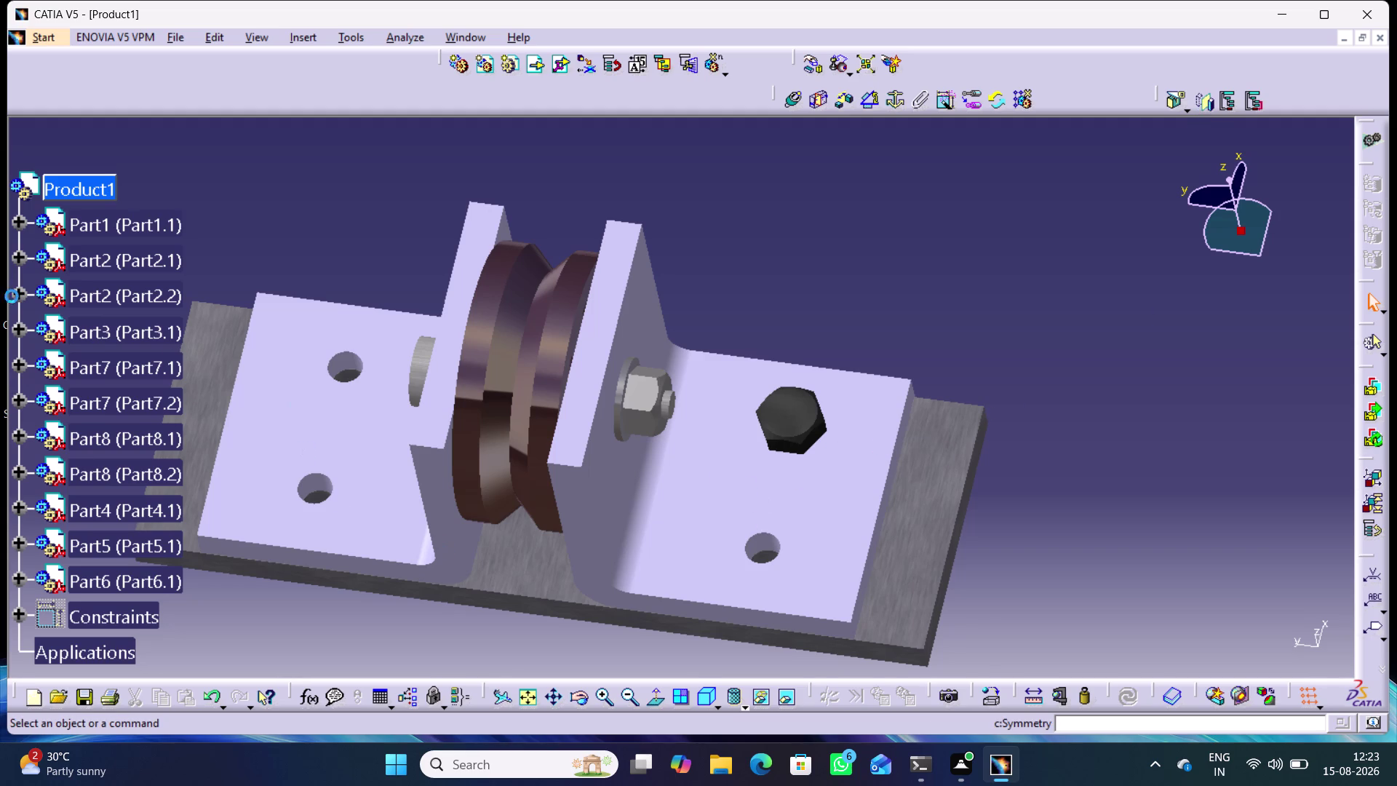
Mirror hex bolt Part6 across Part1's yz plane into the second bracket hole.
click(17, 223)
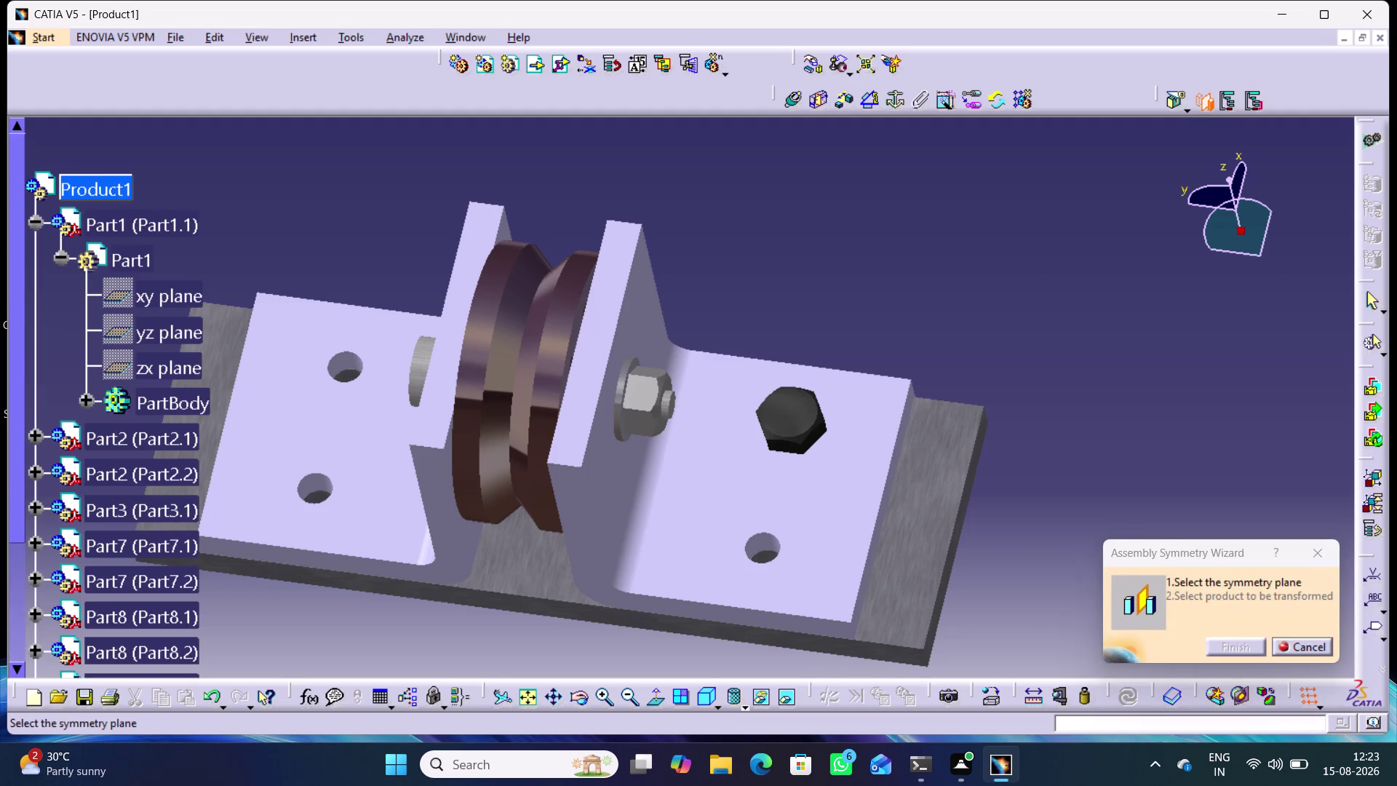
click(153, 335)
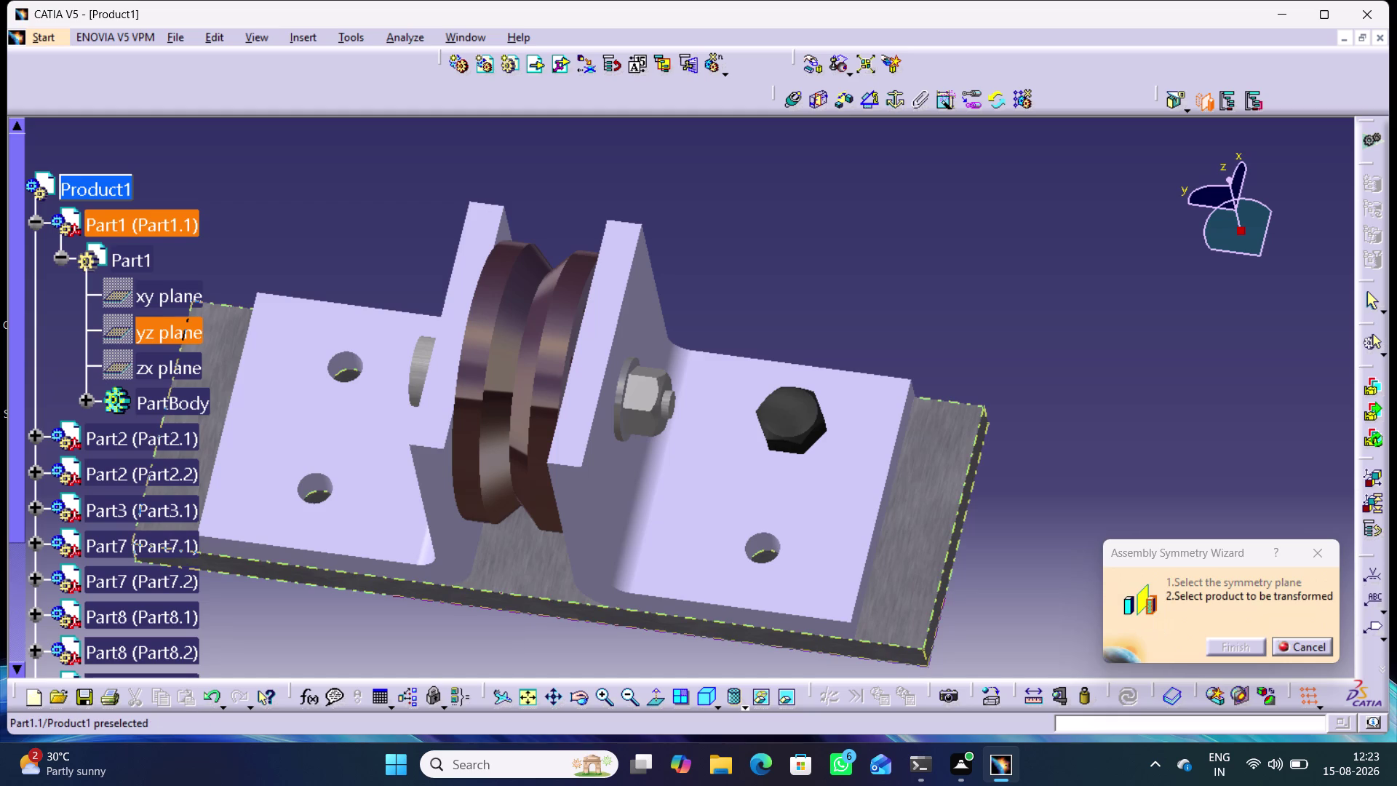
click(801, 406)
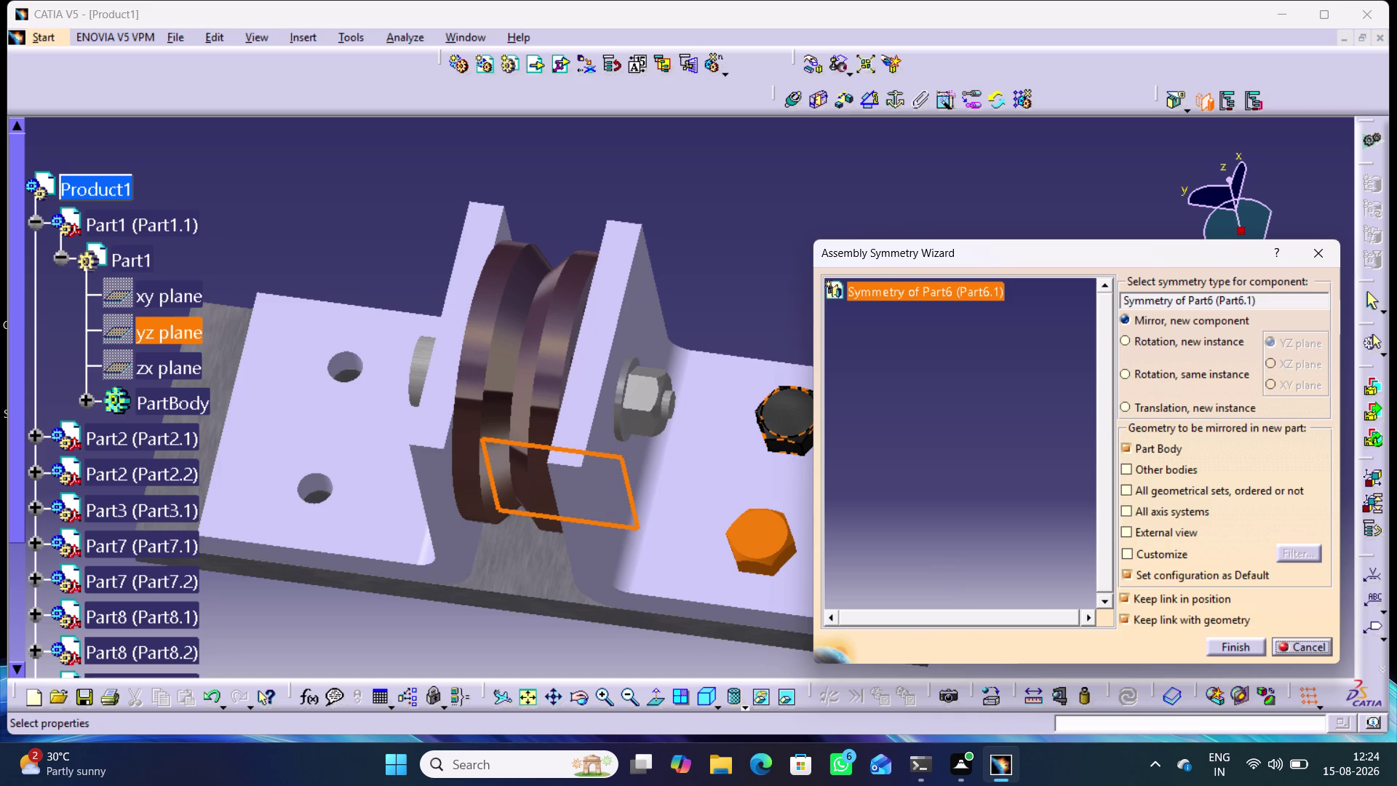
click(1227, 648)
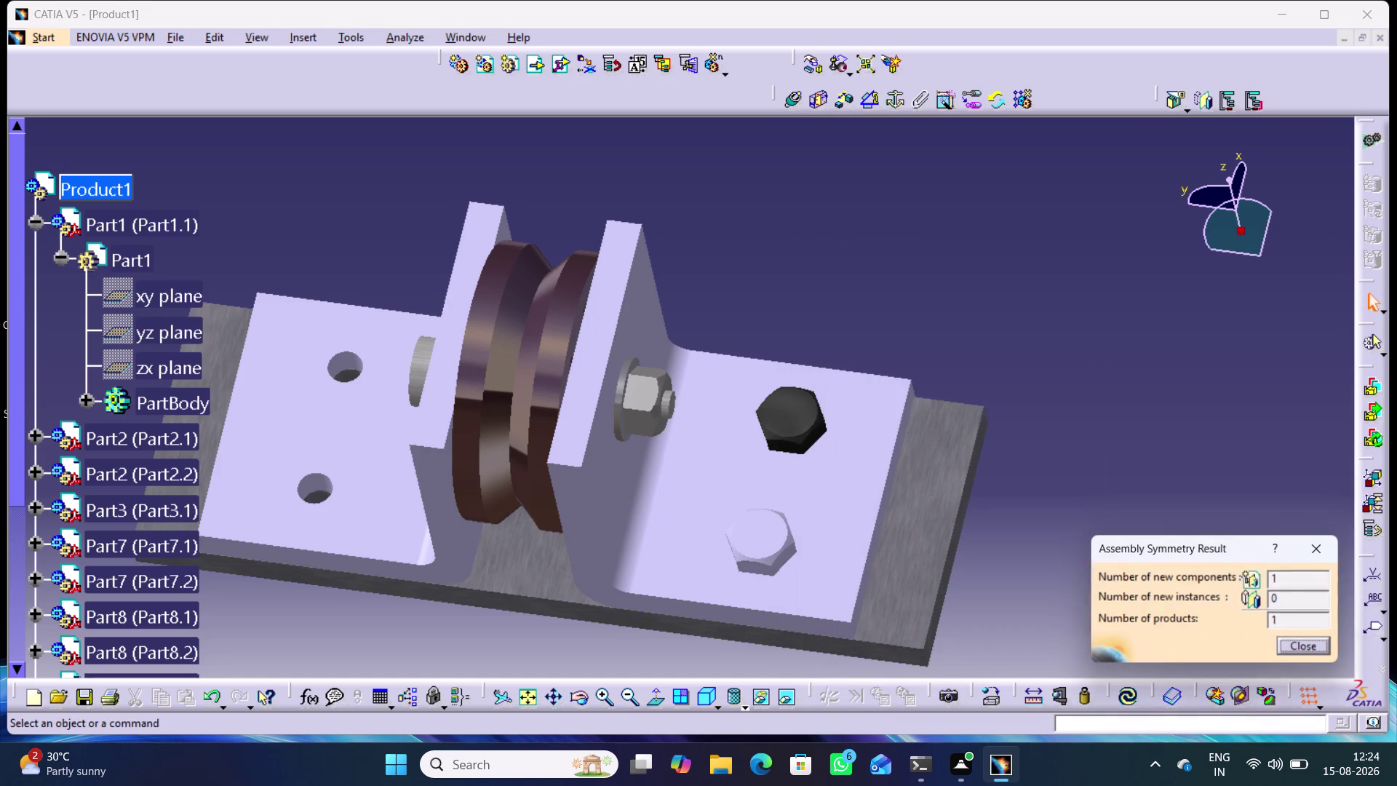
click(1294, 643)
click(1159, 484)
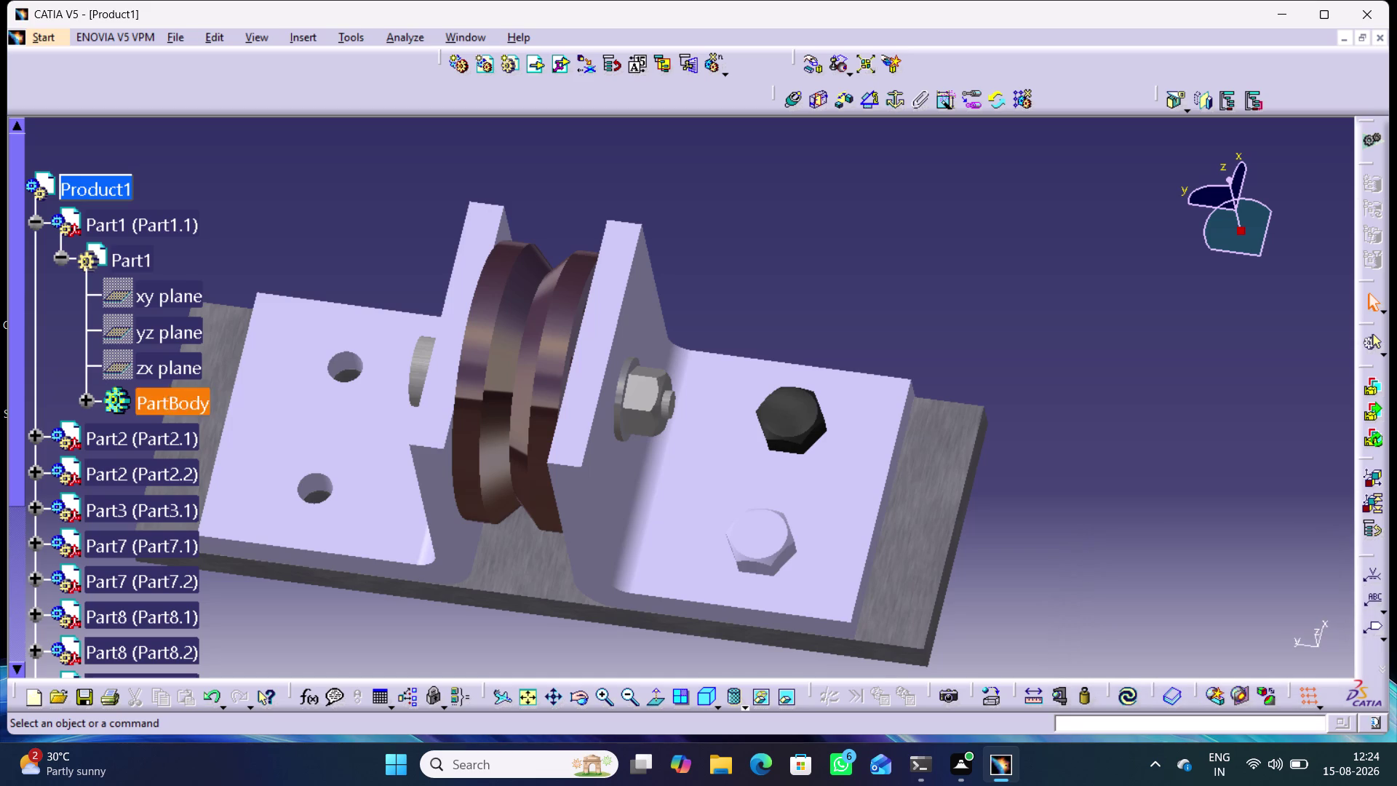
middle_drag(672, 654, 661, 492)
right_drag(671, 655, 661, 484)
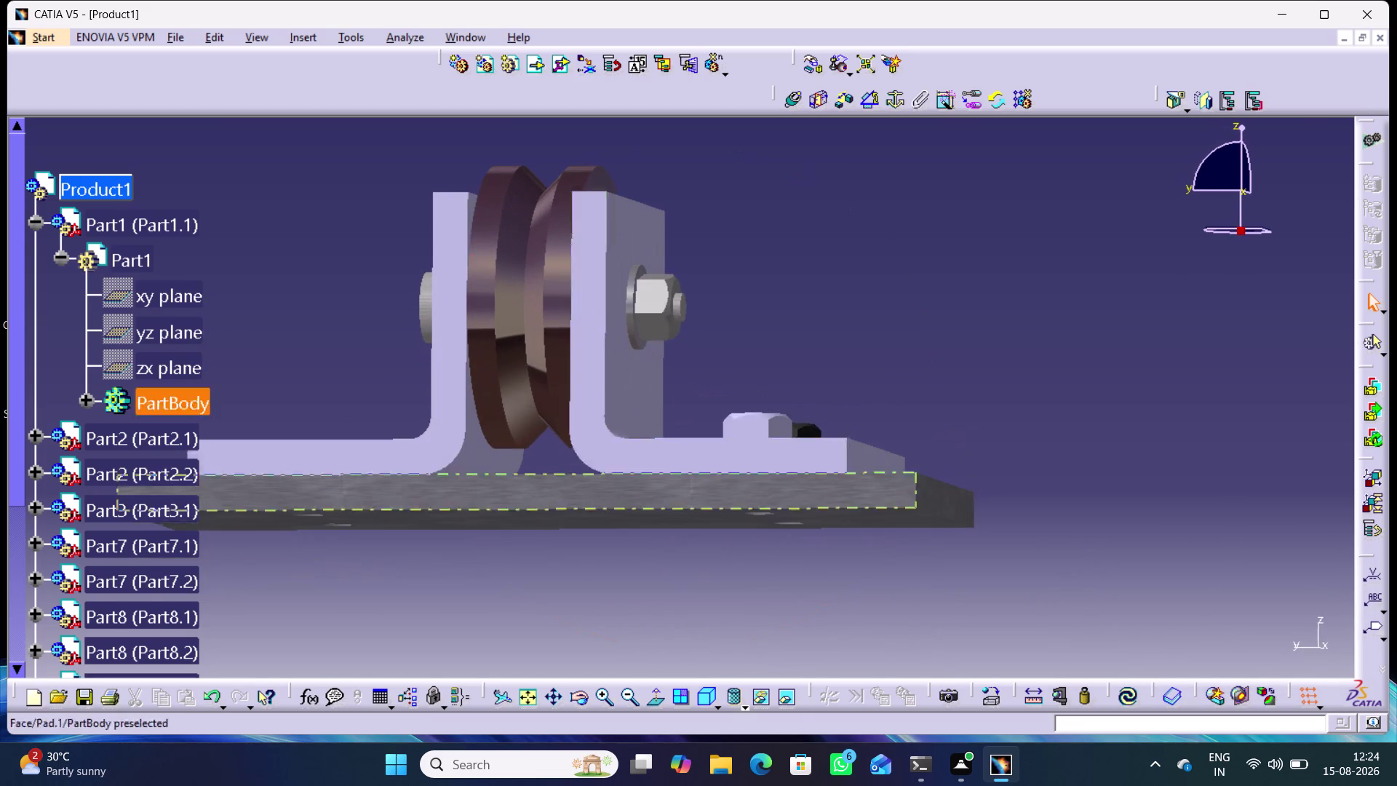
right_drag(662, 484, 695, 327)
scroll(down, 3)
middle_click(676, 303)
middle_drag(734, 606, 745, 330)
right_drag(732, 593, 745, 330)
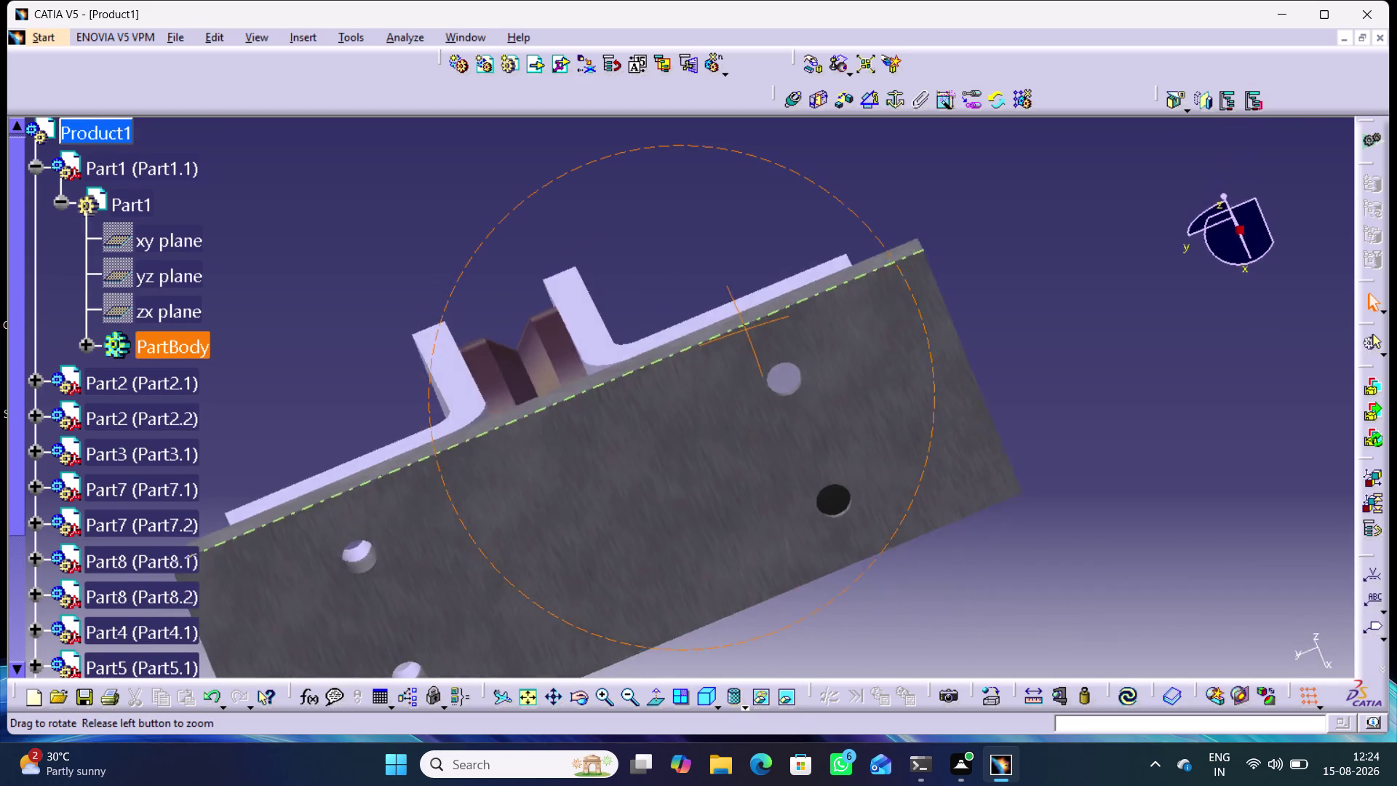
middle_drag(745, 330, 747, 741)
right_drag(745, 330, 750, 723)
right_click(764, 521)
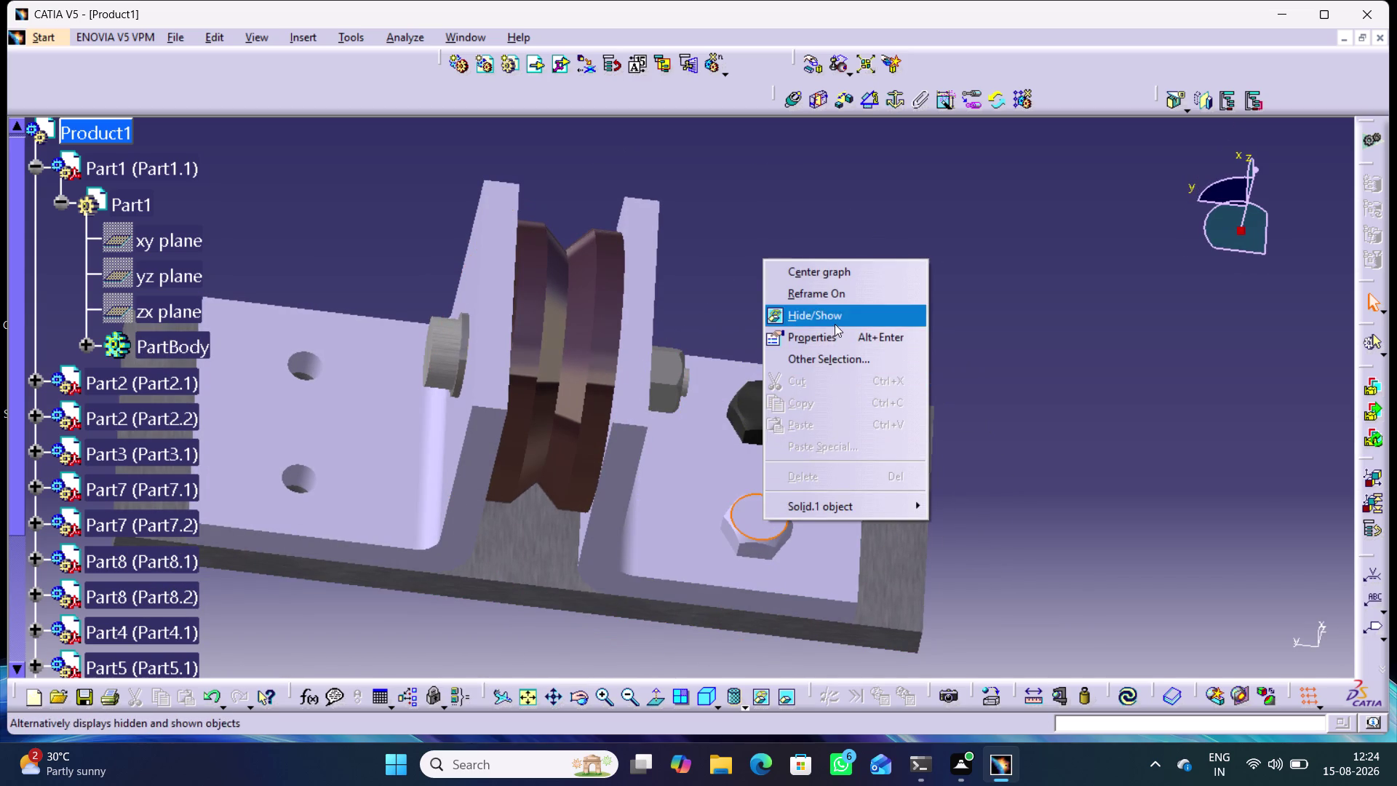
click(1014, 360)
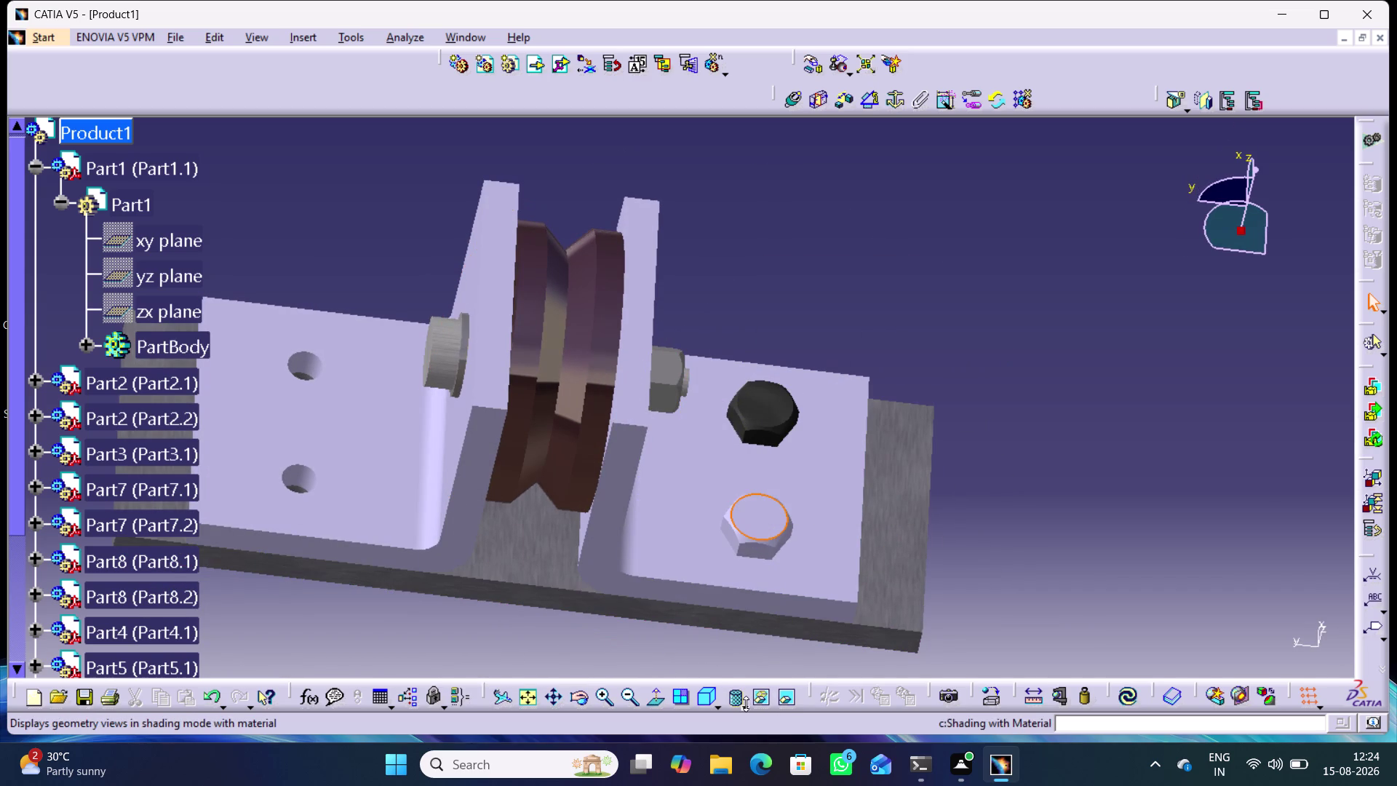
click(745, 704)
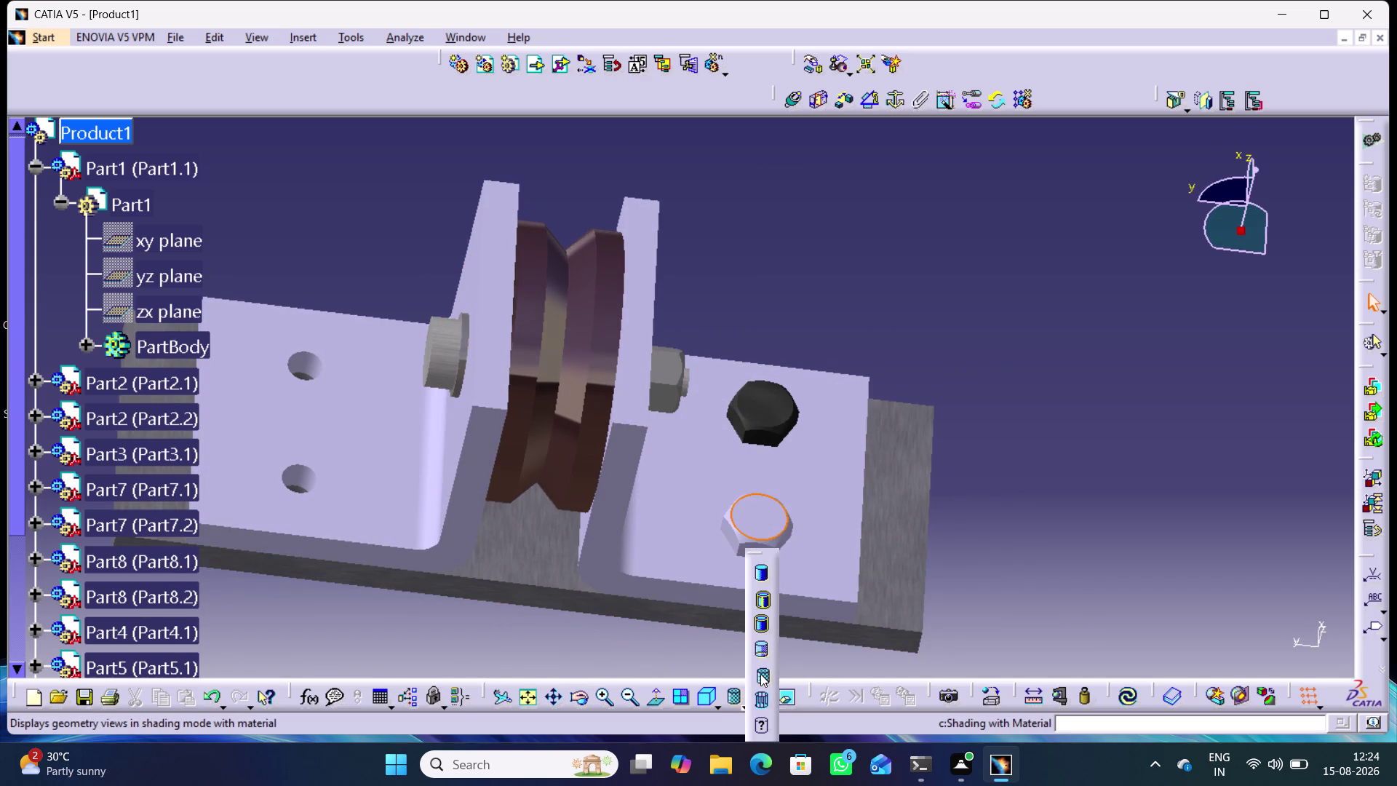
Close the shading flyout and orbit the assembly toward an isometric view.
click(762, 676)
click(996, 541)
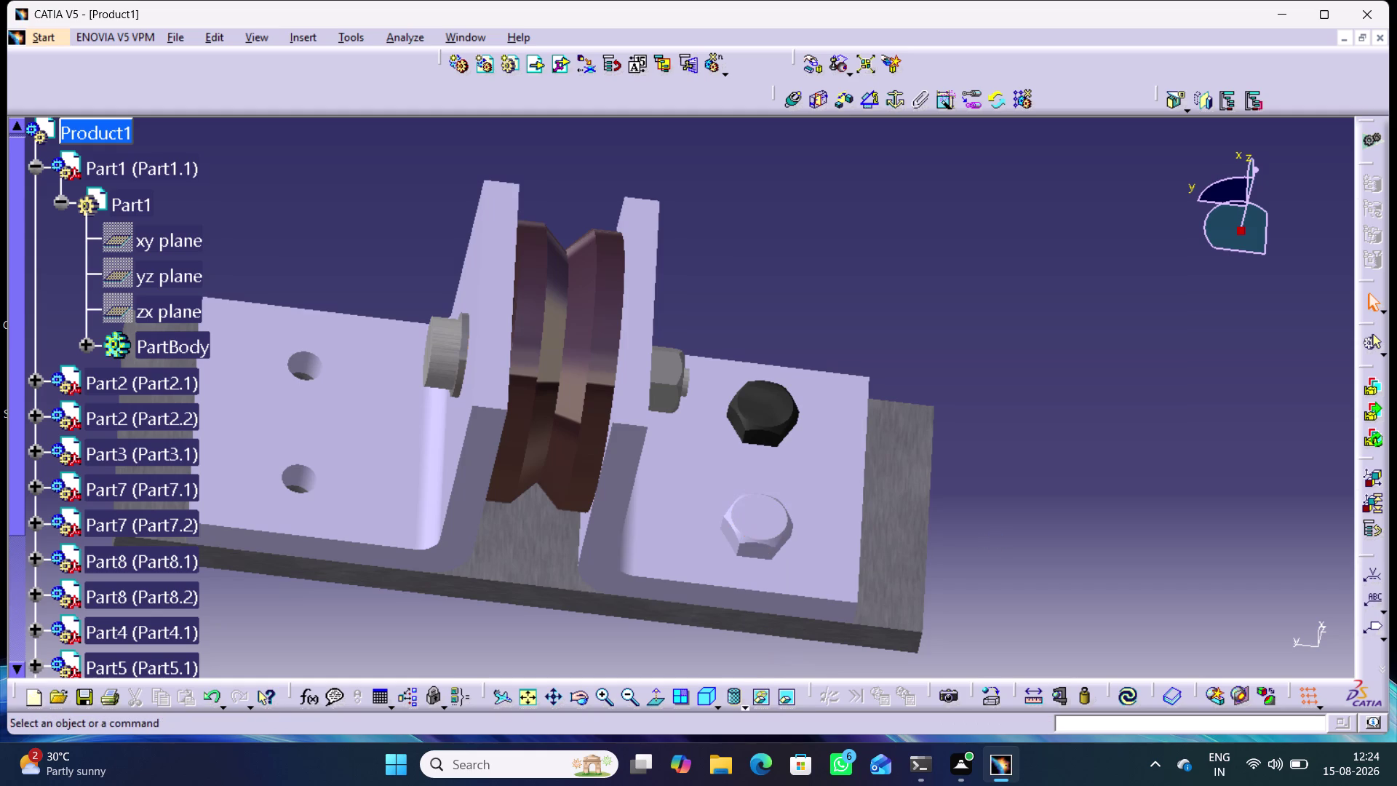
middle_drag(1006, 573, 764, 467)
right_drag(1006, 573, 765, 467)
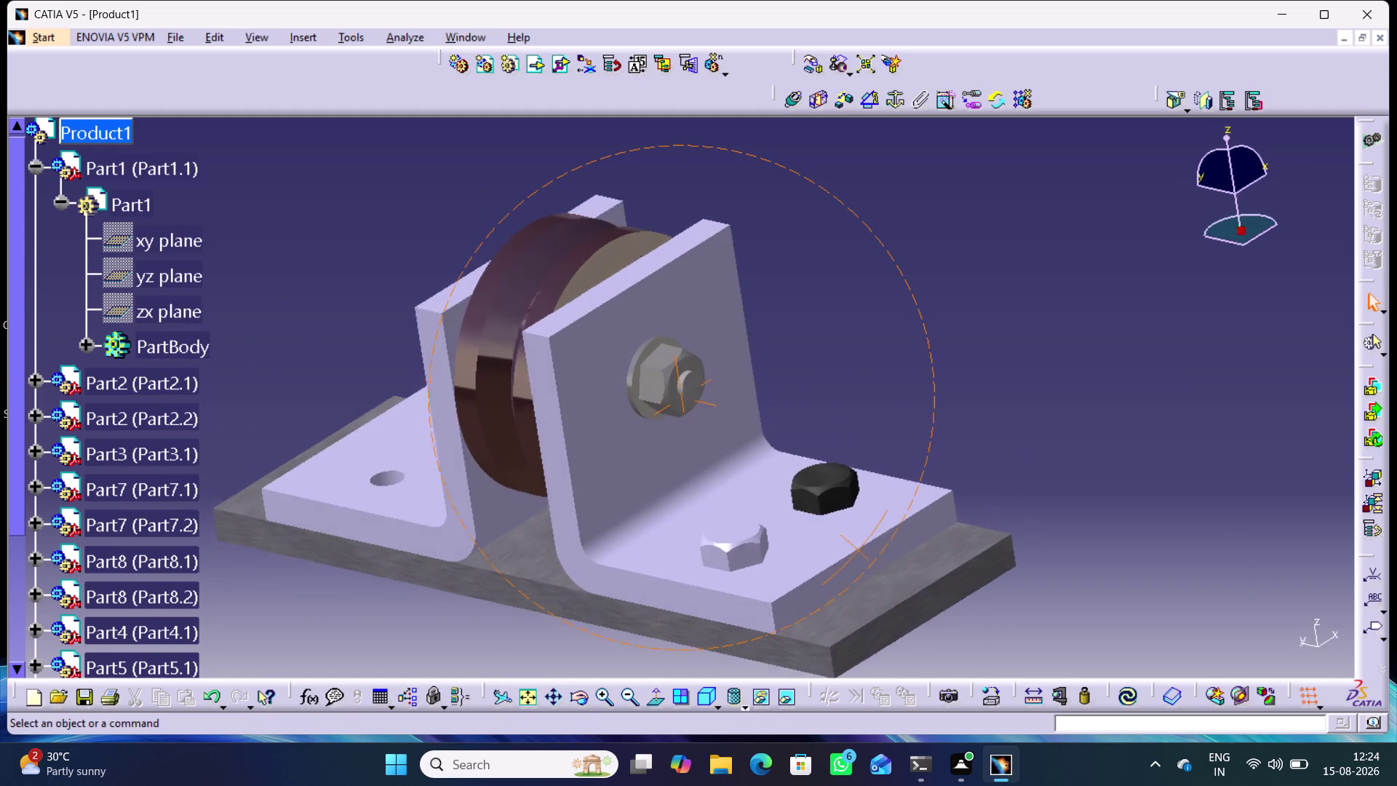
middle_drag(765, 467, 771, 478)
right_drag(765, 467, 771, 477)
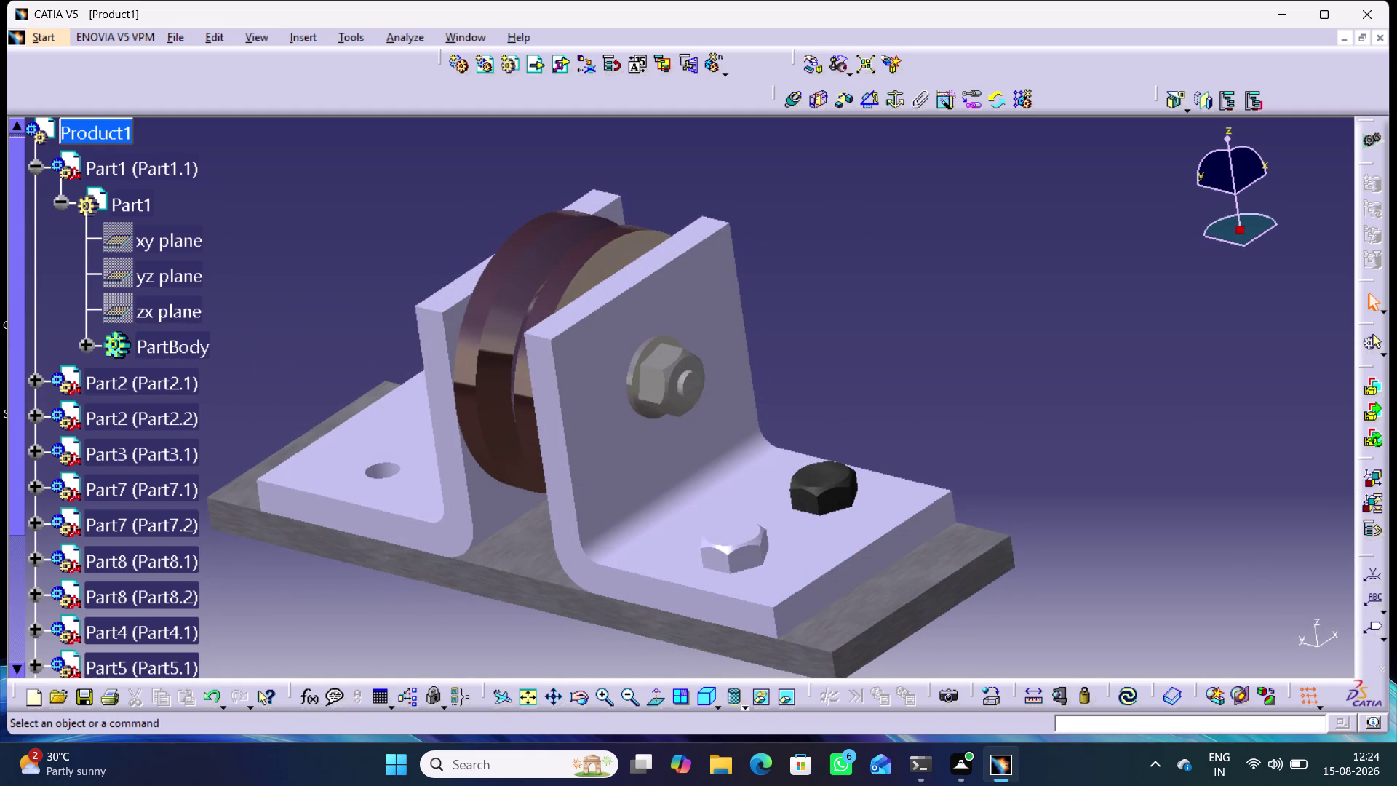
Delete the mirrored bolt copy from the second base hole.
key(ctrl+z)
key(ctrl+z)
key(ctrl+x)
key(ctrl+x)
key(ctrl+z)
key(ctrl+z)
drag(1069, 470, 1077, 477)
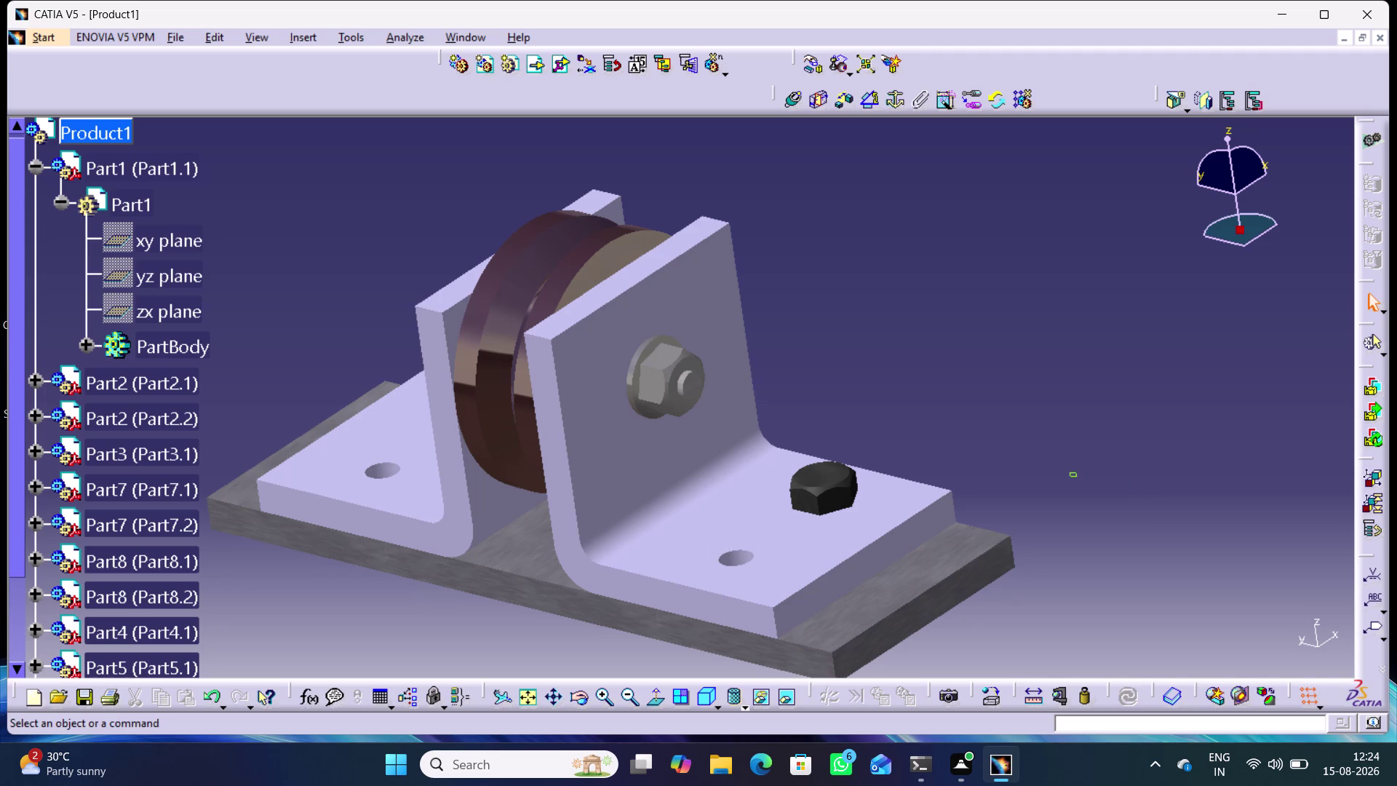
Settle the view and collapse Part1's feature list in the tree.
middle_drag(947, 419, 1038, 401)
middle_drag(1035, 398, 1054, 422)
right_drag(1035, 398, 1054, 422)
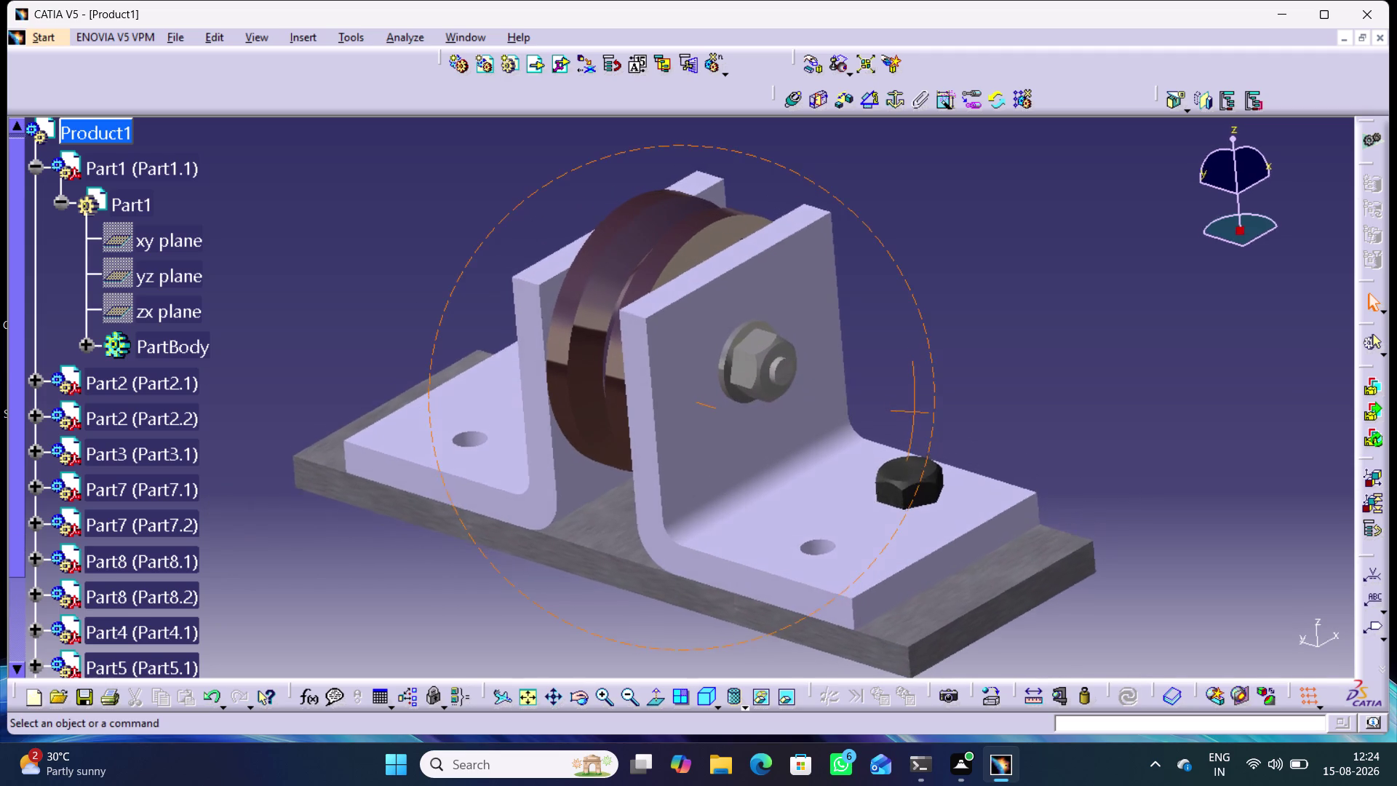
right_drag(1053, 422, 1055, 426)
middle_drag(1054, 422, 1055, 425)
scroll(down, 3)
scroll(up, 3)
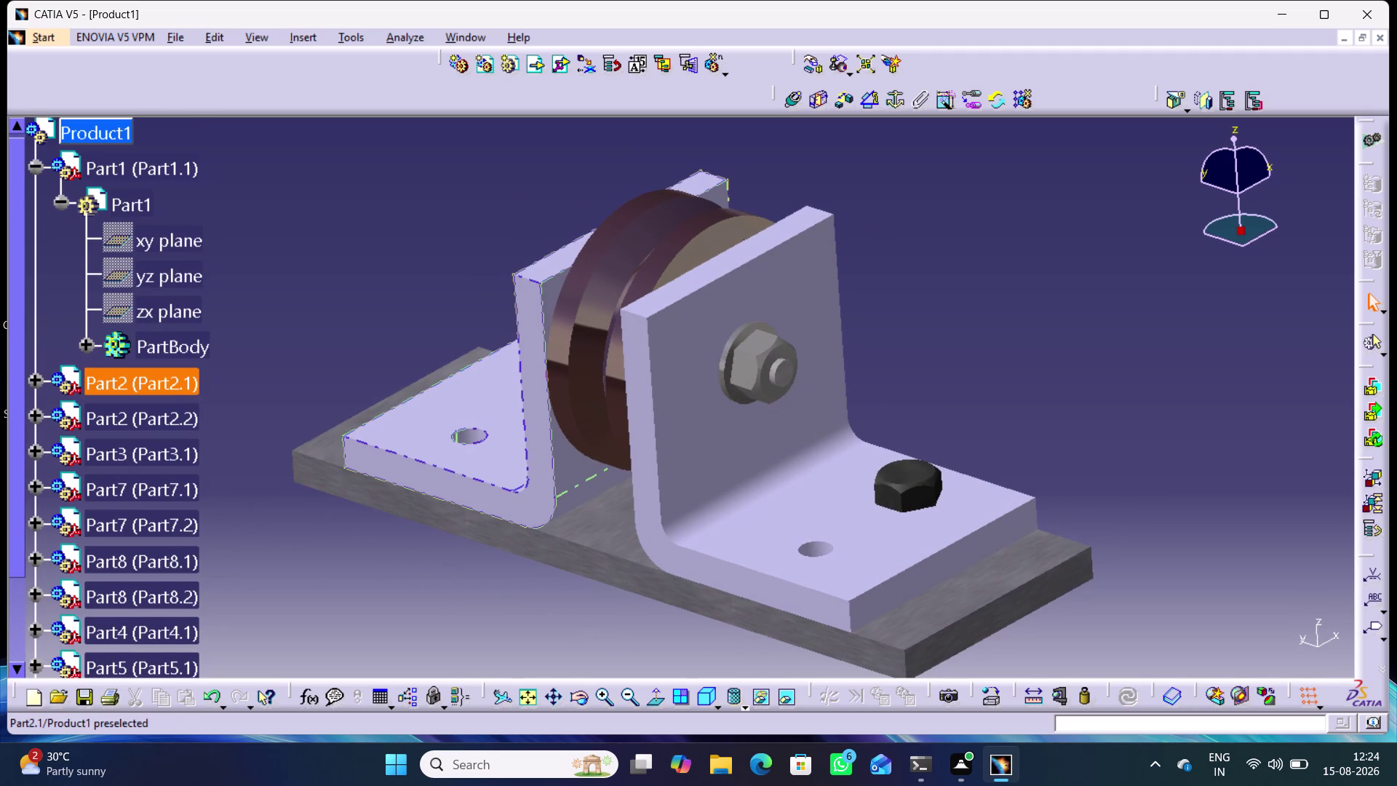
click(36, 170)
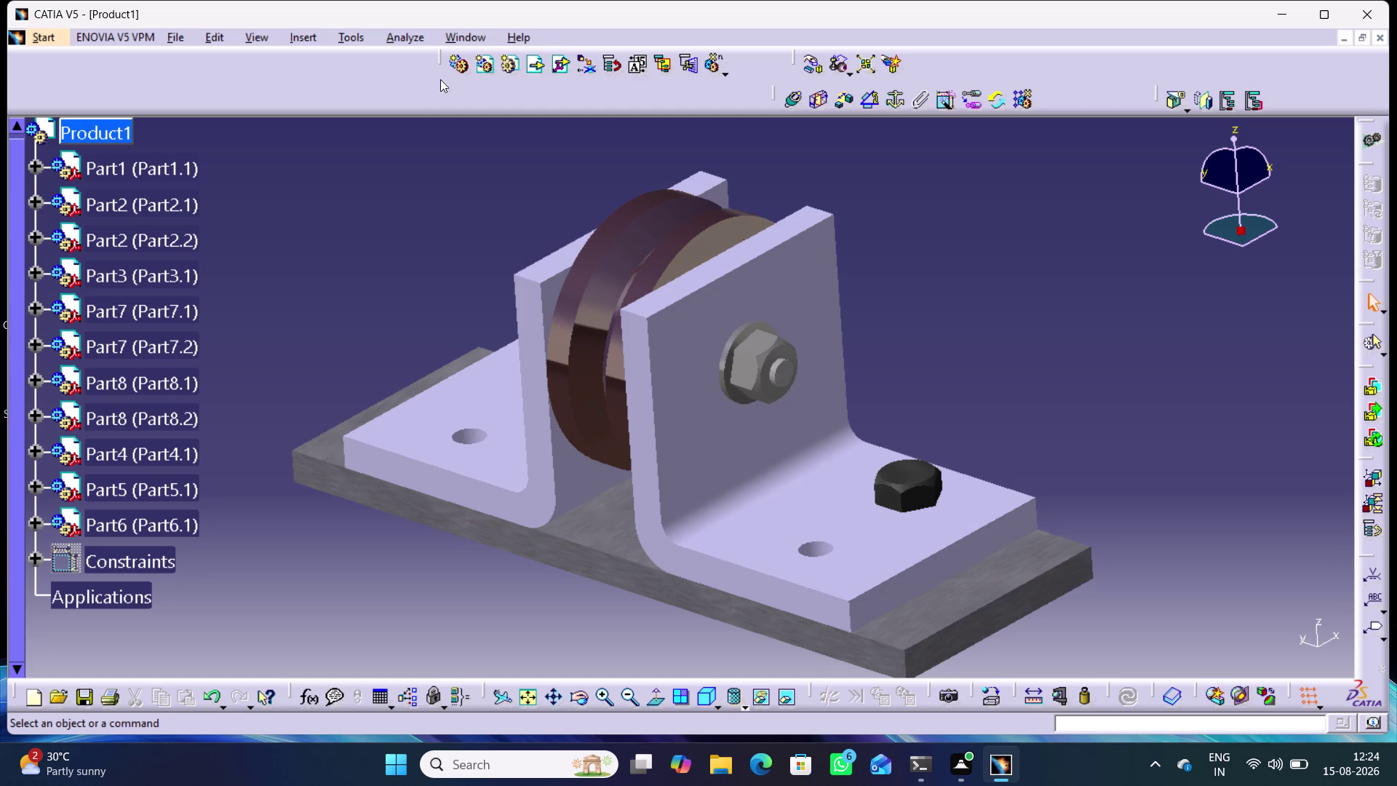
Insert the Bolt part file into Product1 as Part6.2 and dismiss the report.
click(539, 67)
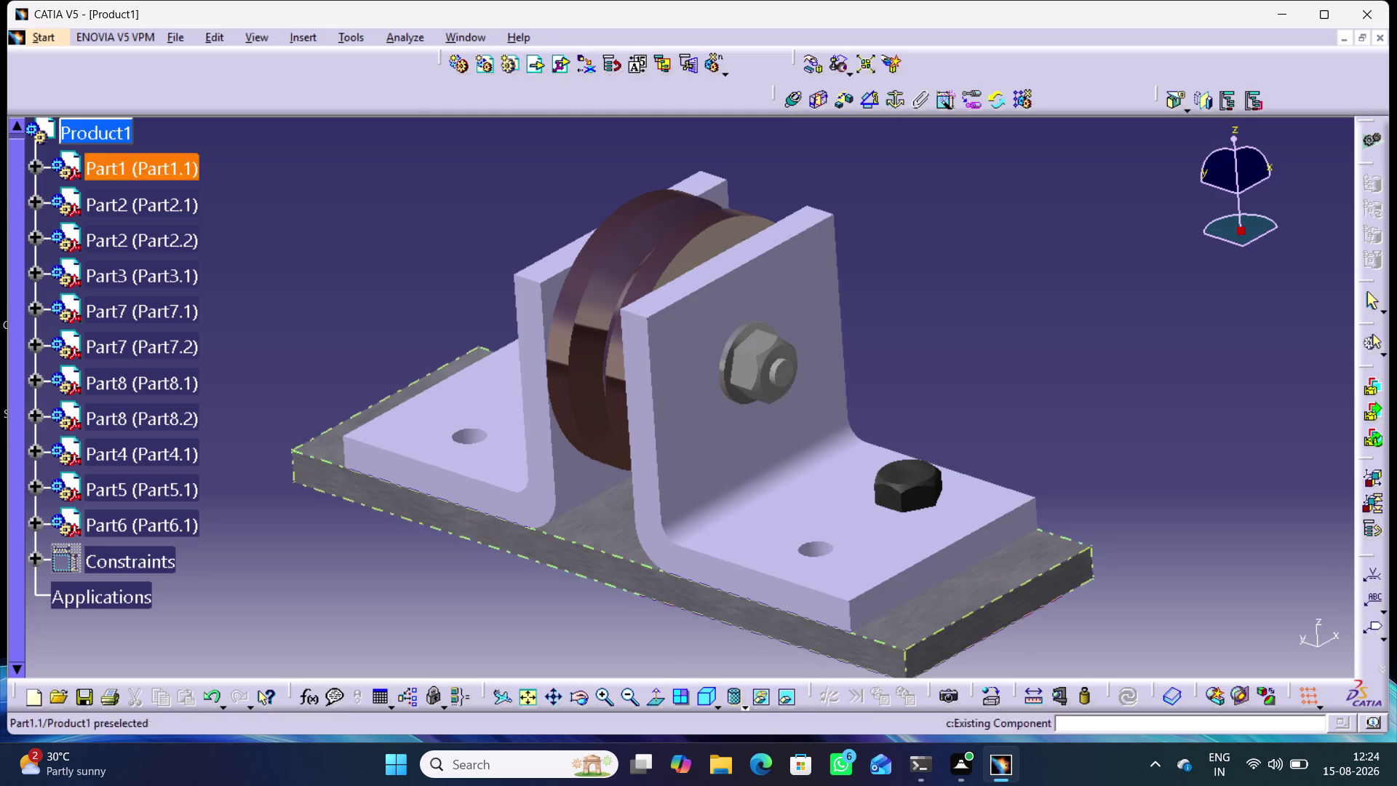
click(112, 136)
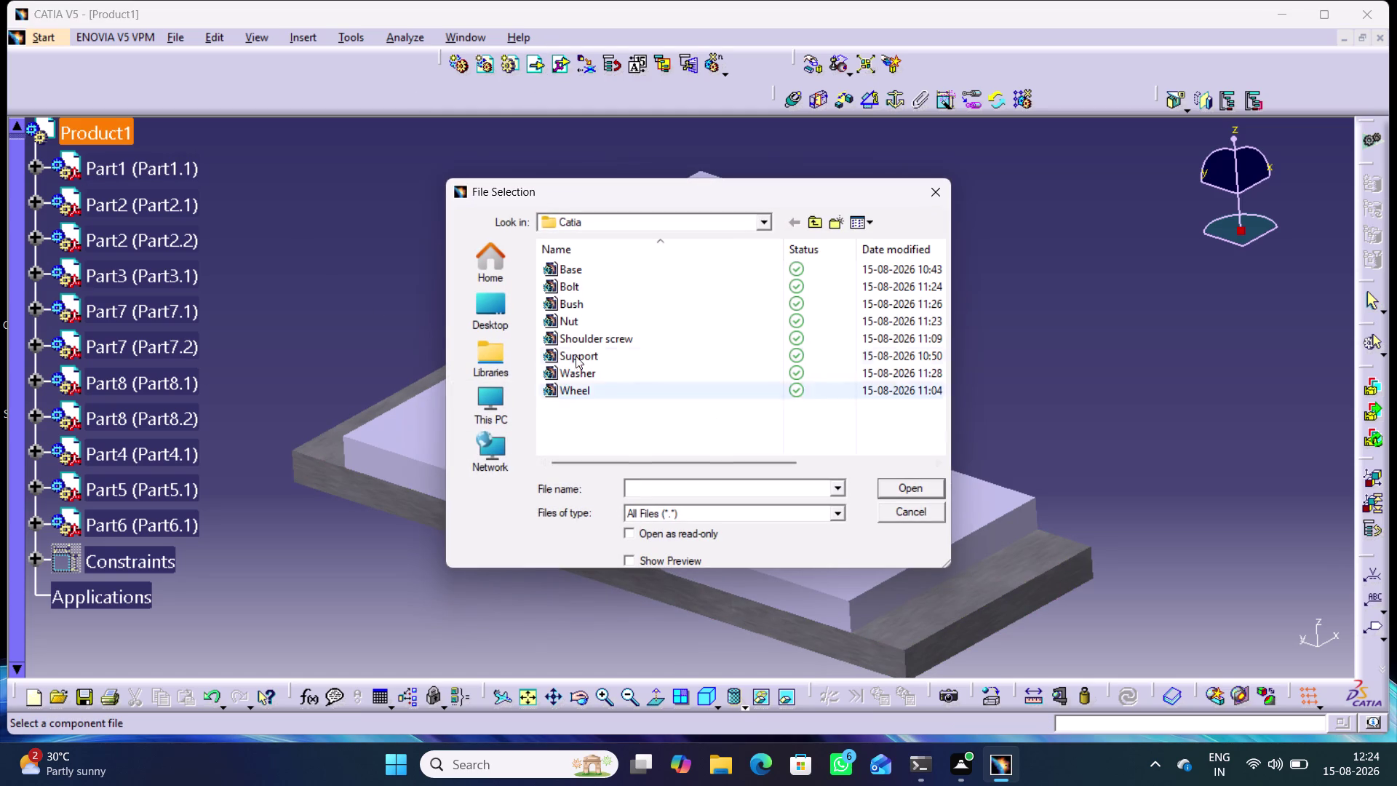
click(591, 289)
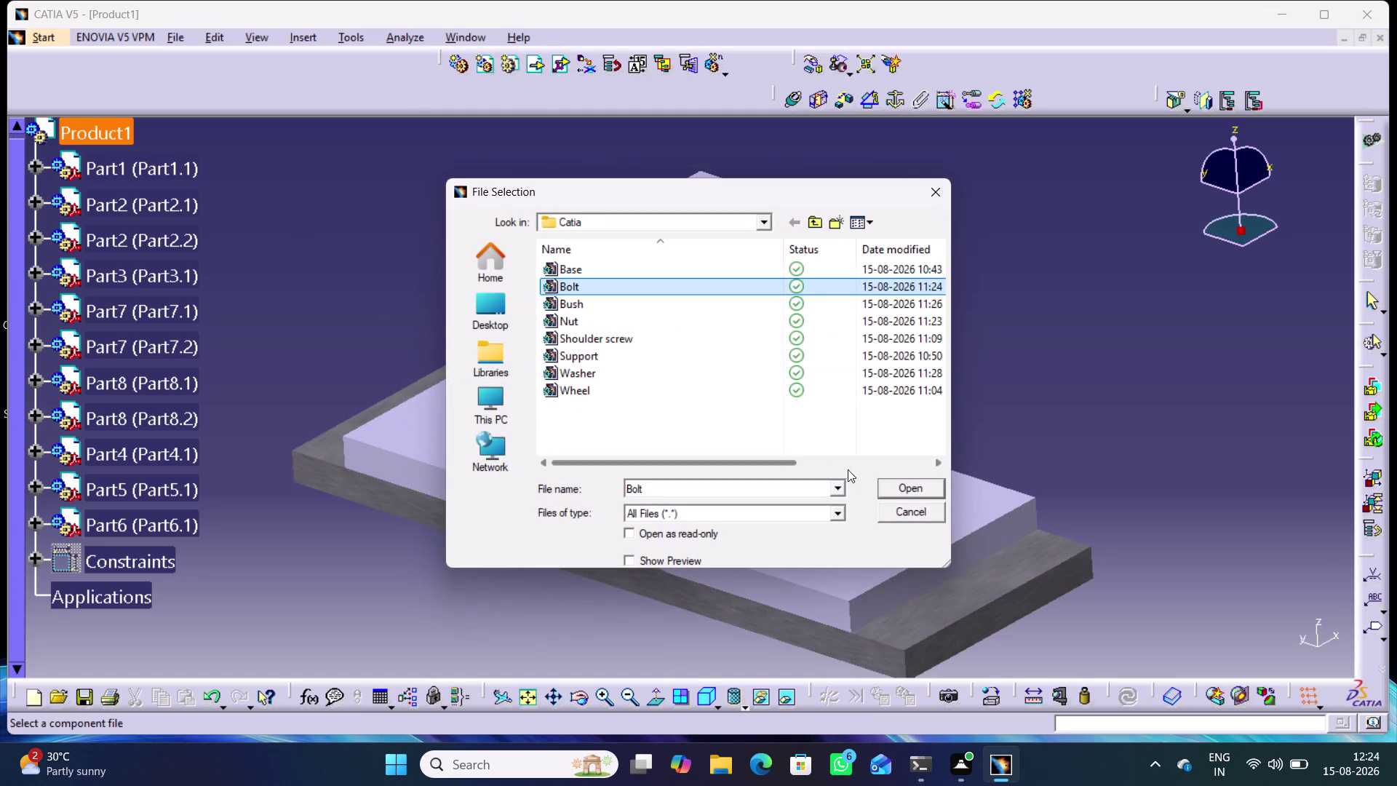
click(894, 486)
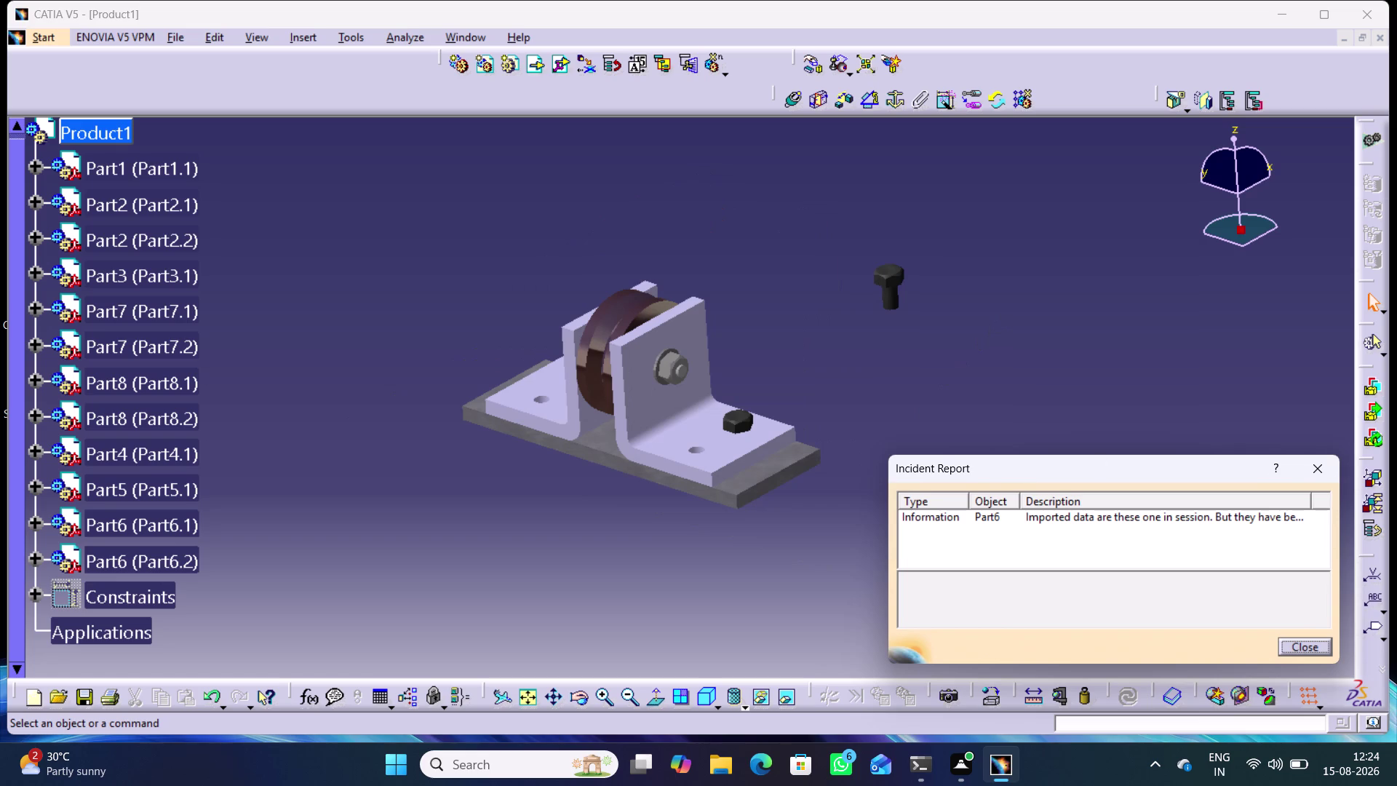
click(1296, 651)
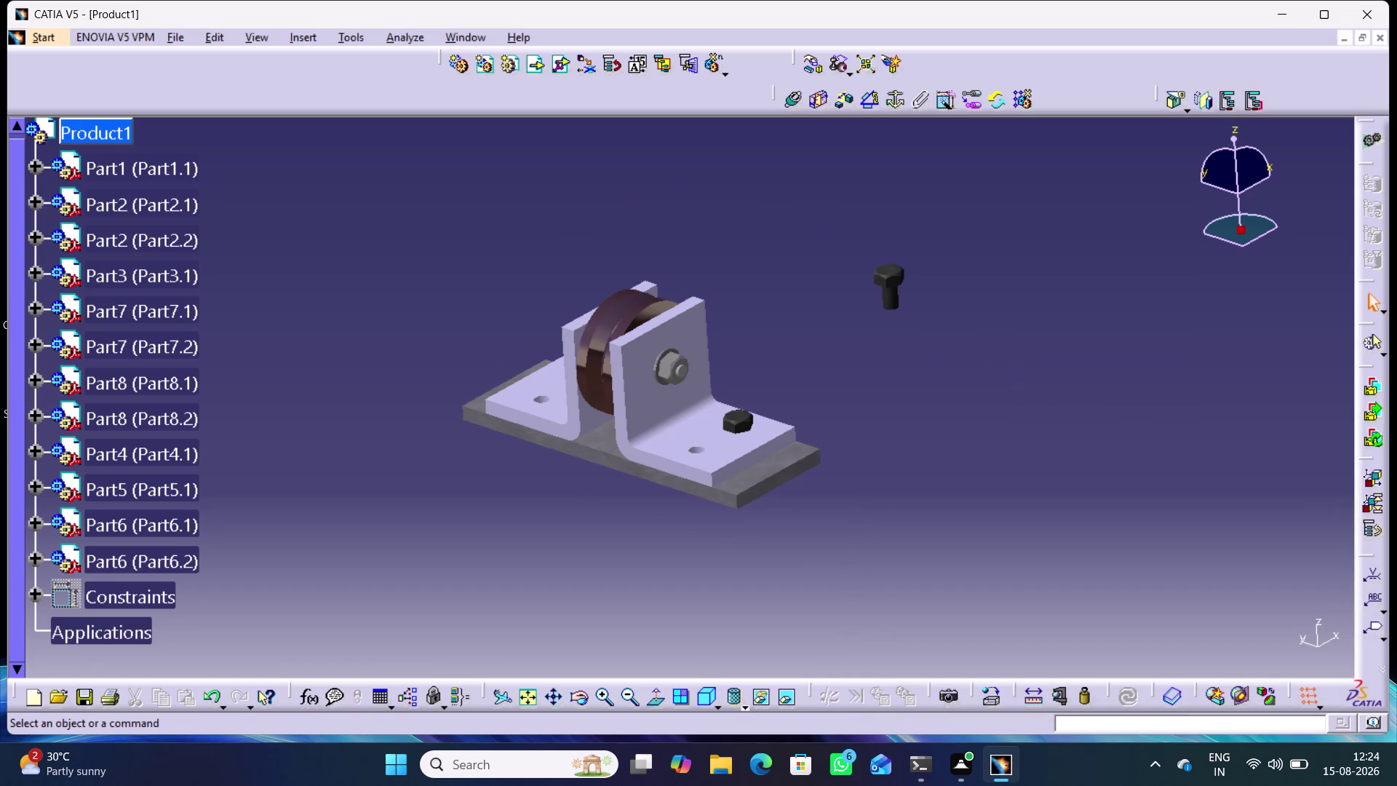
middle_drag(899, 355, 906, 272)
right_click(900, 356)
middle_drag(930, 281, 842, 357)
click(797, 105)
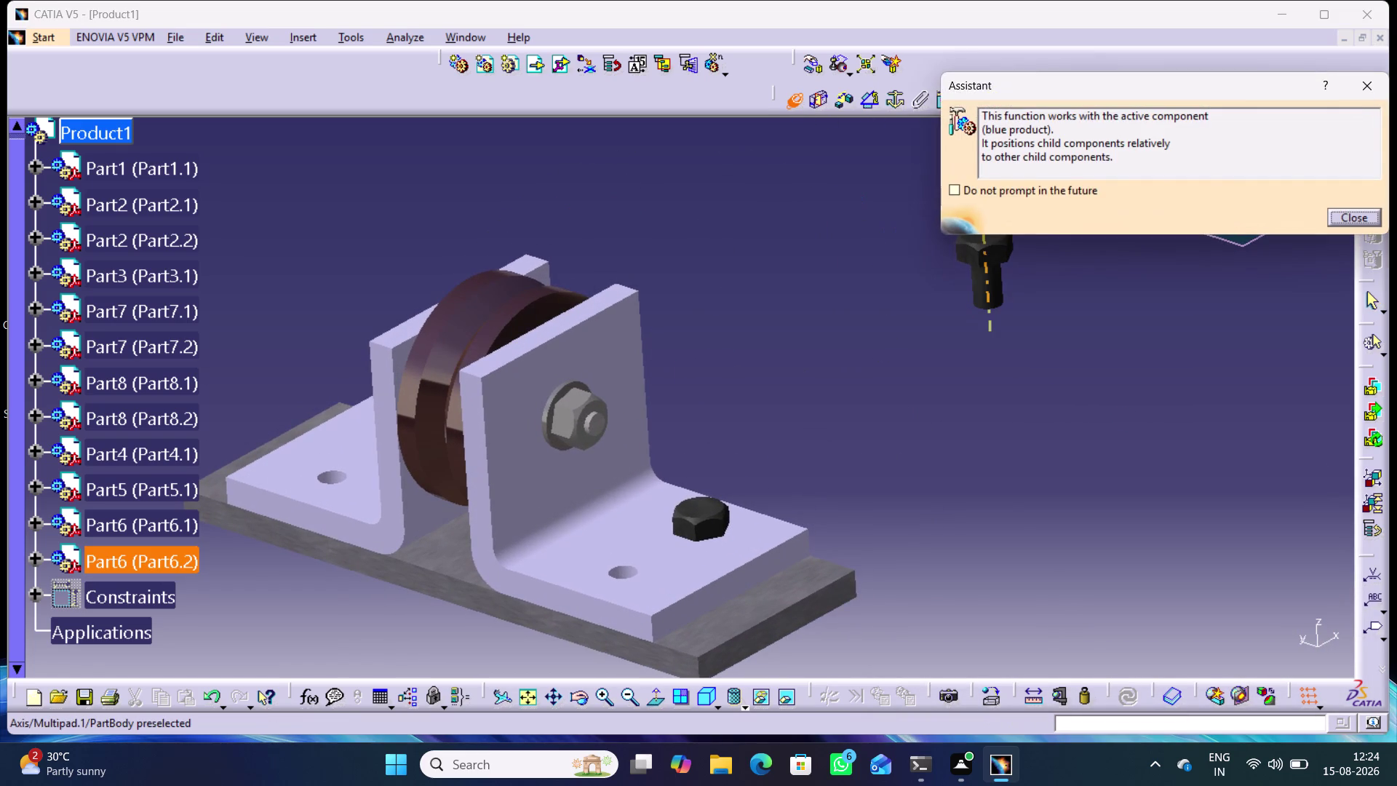
Align Part6.2's bolt axis with the empty hole's axis and update.
click(998, 291)
click(630, 568)
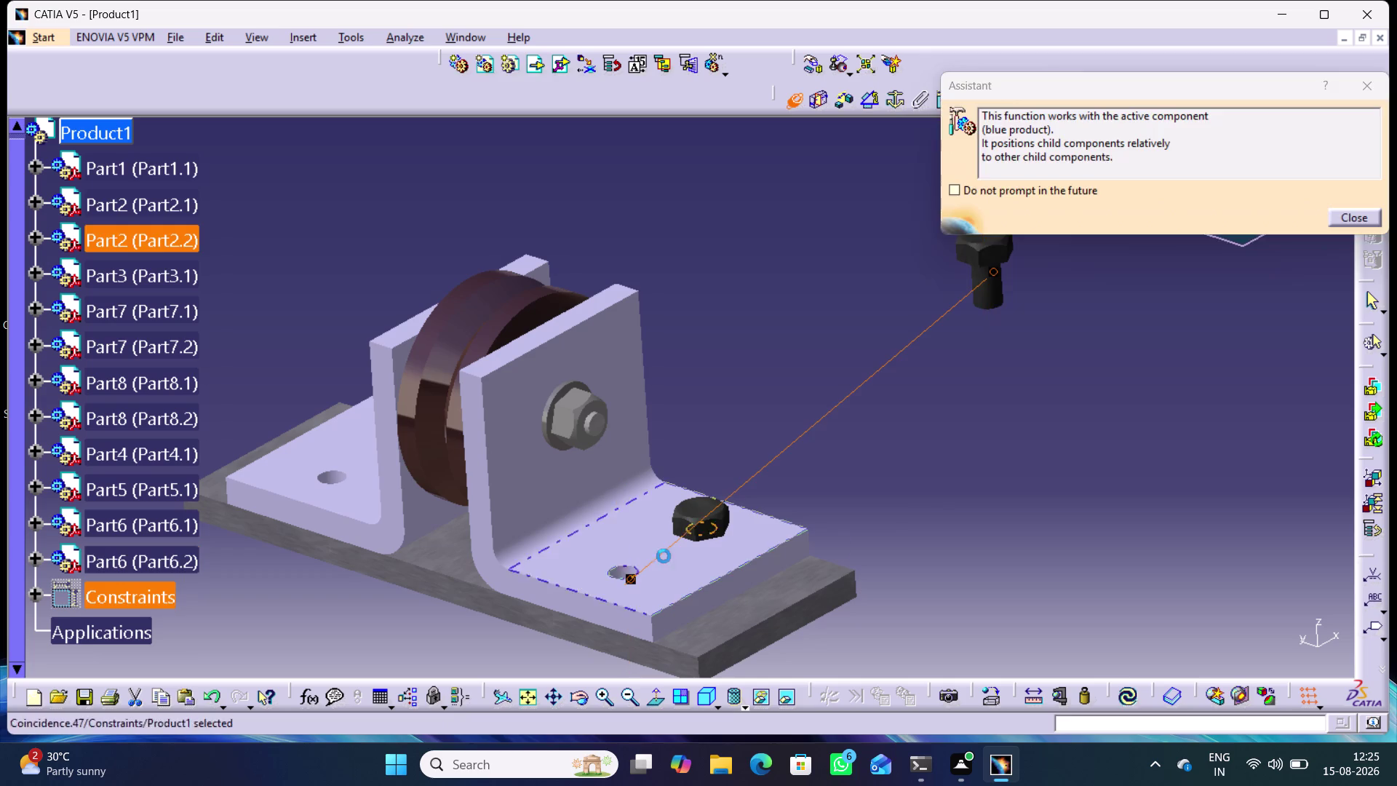
click(1124, 689)
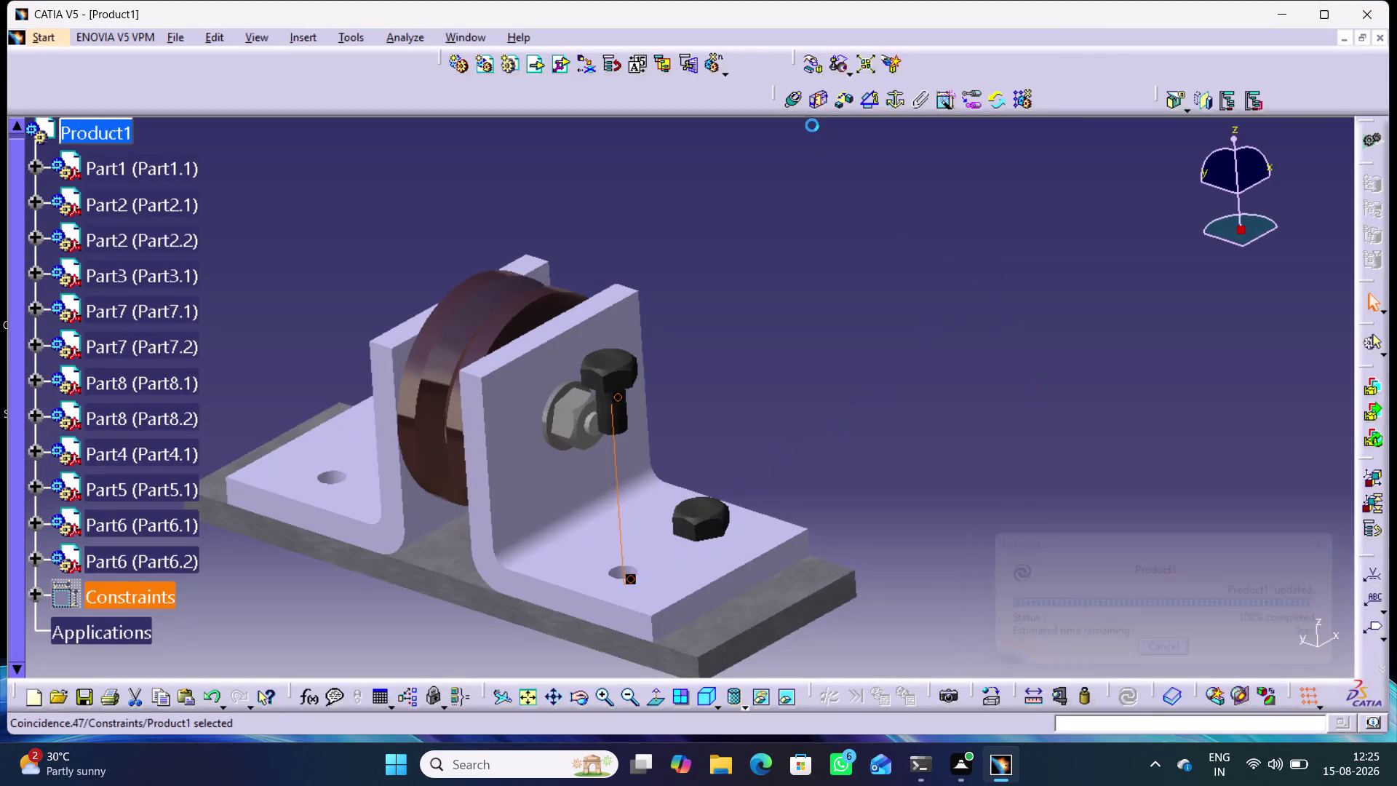
Contact the underside of Part6.2's bolt head with the support's top face and update.
click(816, 102)
middle_drag(724, 438, 825, 388)
right_drag(724, 437, 825, 388)
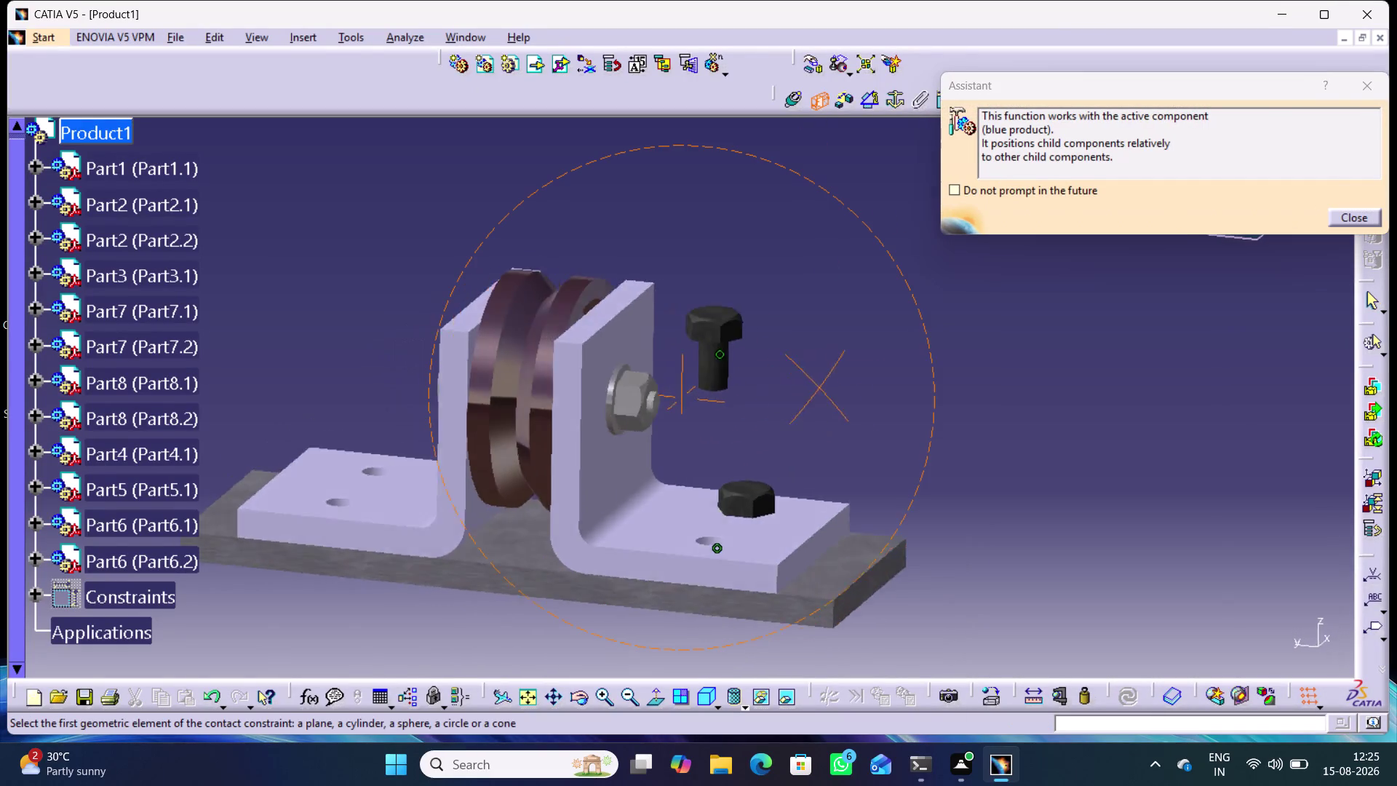
right_drag(825, 388, 843, 218)
middle_drag(825, 388, 843, 218)
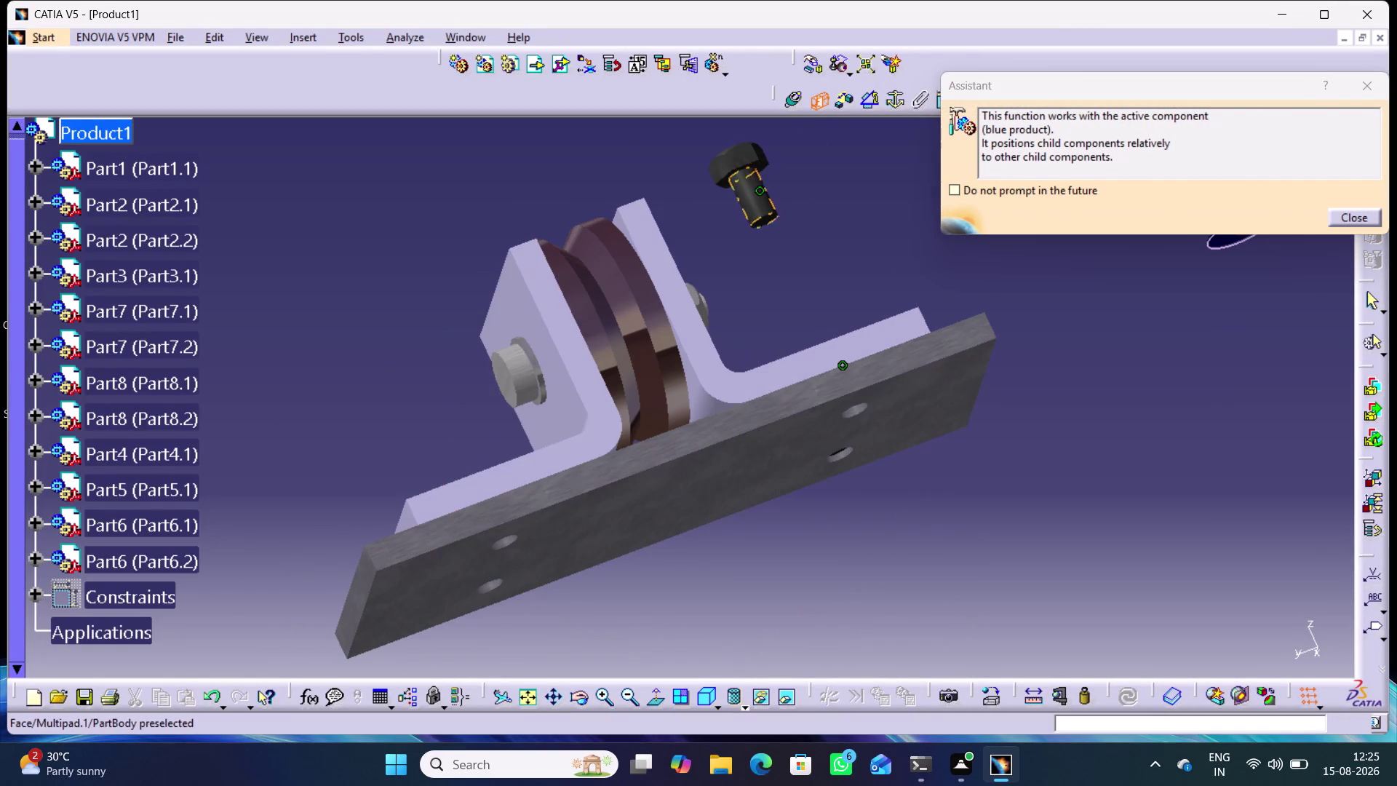
middle_drag(797, 186, 536, 223)
right_drag(797, 187, 536, 222)
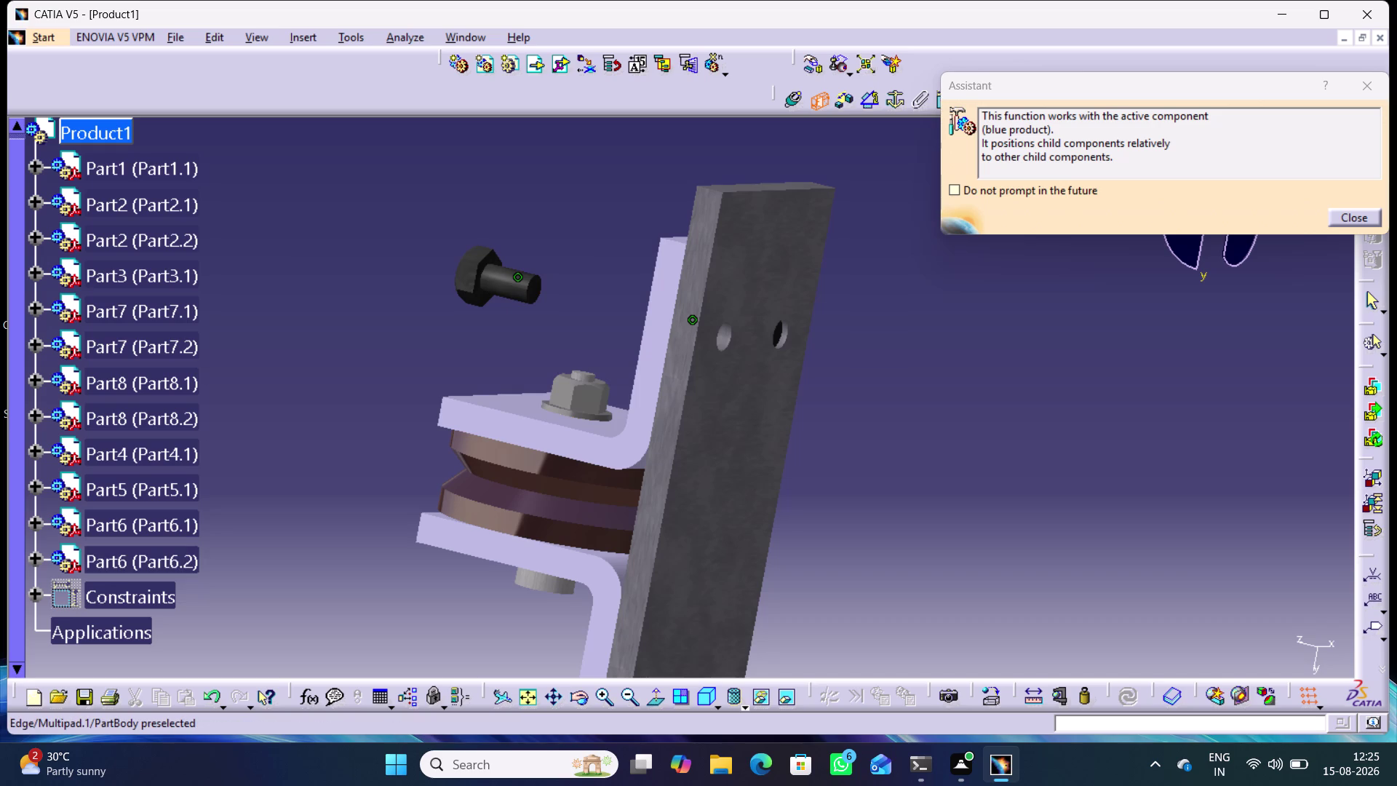
click(486, 297)
middle_drag(619, 277, 619, 277)
right_drag(618, 277, 619, 278)
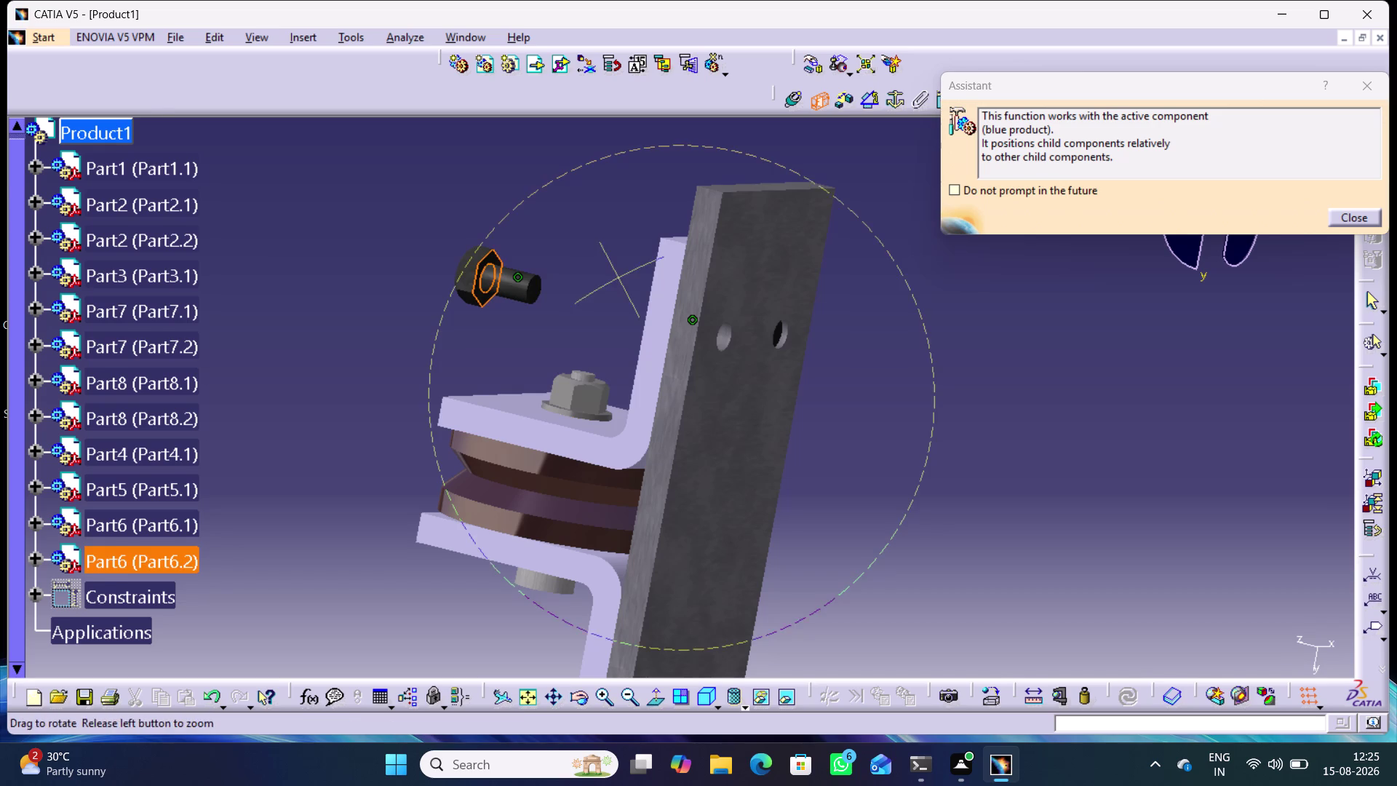
middle_drag(619, 278, 866, 416)
right_drag(619, 277, 866, 416)
scroll(down, 3)
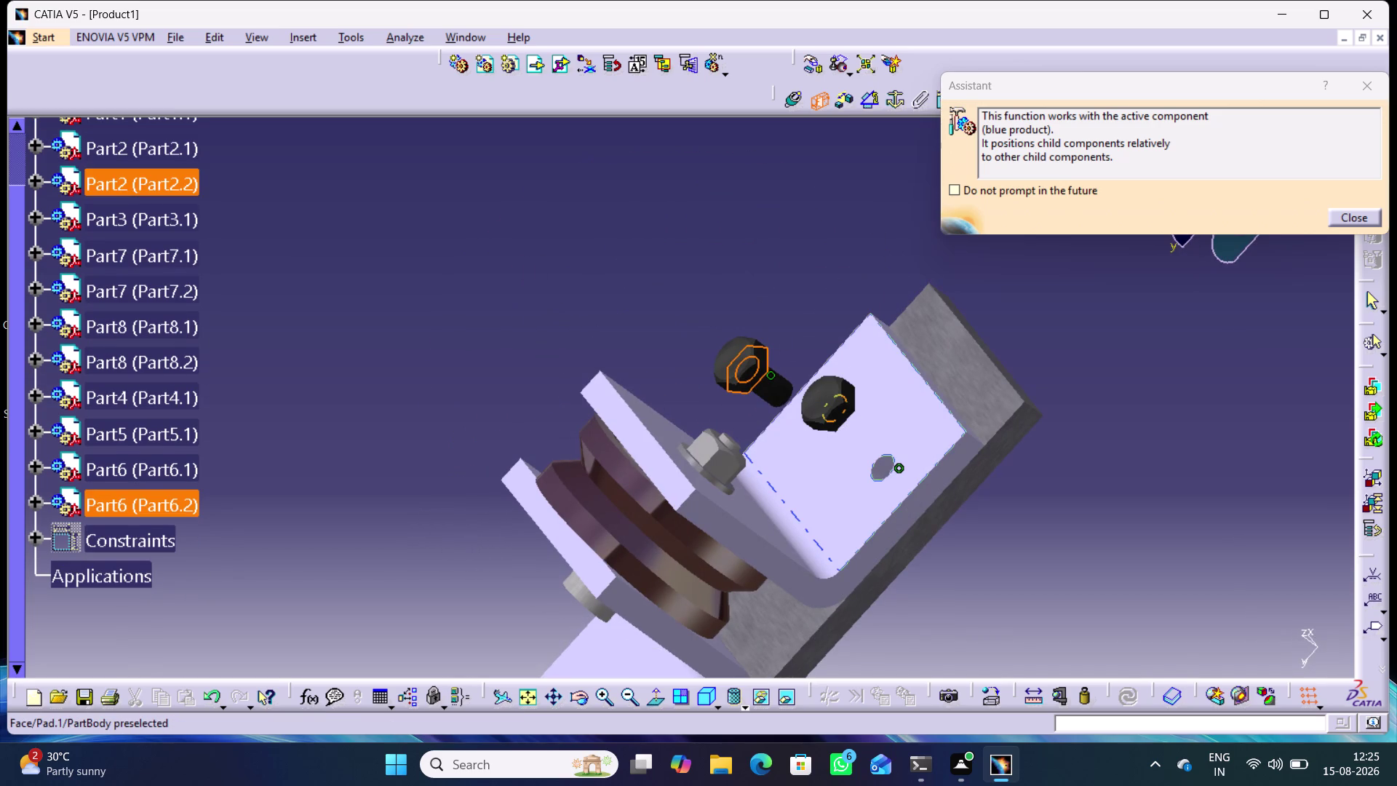
click(844, 508)
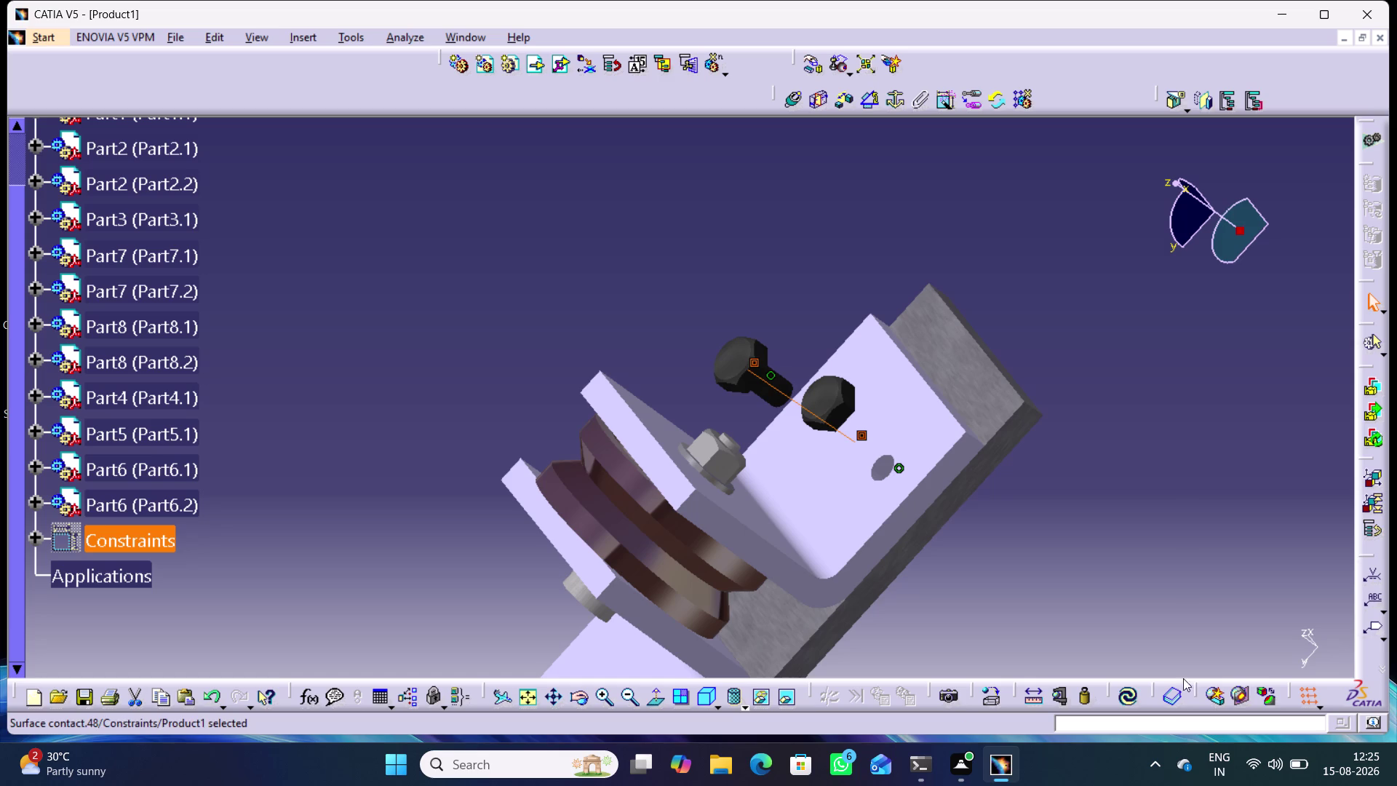
click(1130, 695)
Orbit the assembly to view both seated bolts.
middle_drag(1052, 401, 1056, 401)
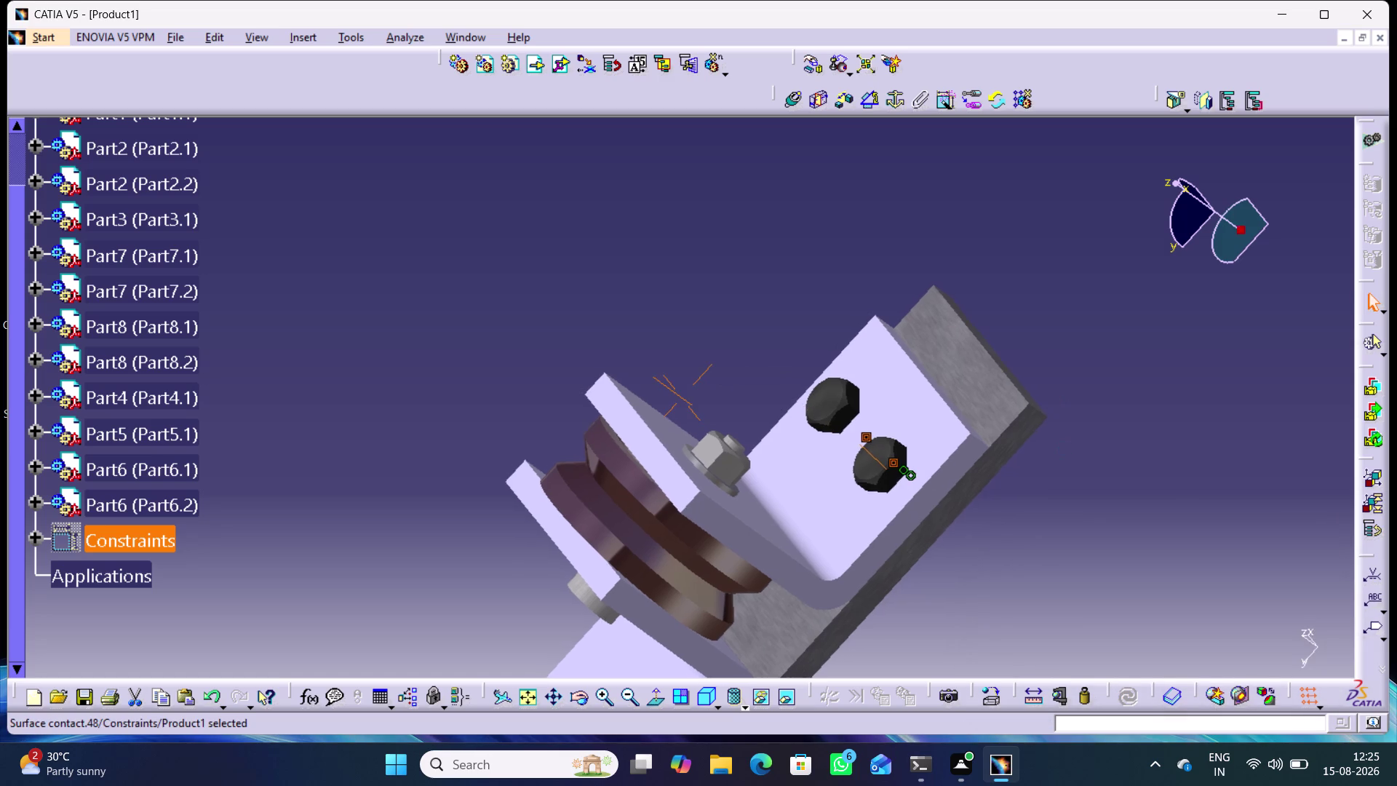
middle_drag(1056, 401, 1091, 619)
right_drag(1057, 403, 1078, 605)
middle_drag(457, 450, 509, 257)
right_drag(457, 450, 508, 257)
middle_drag(799, 446, 812, 317)
click(840, 321)
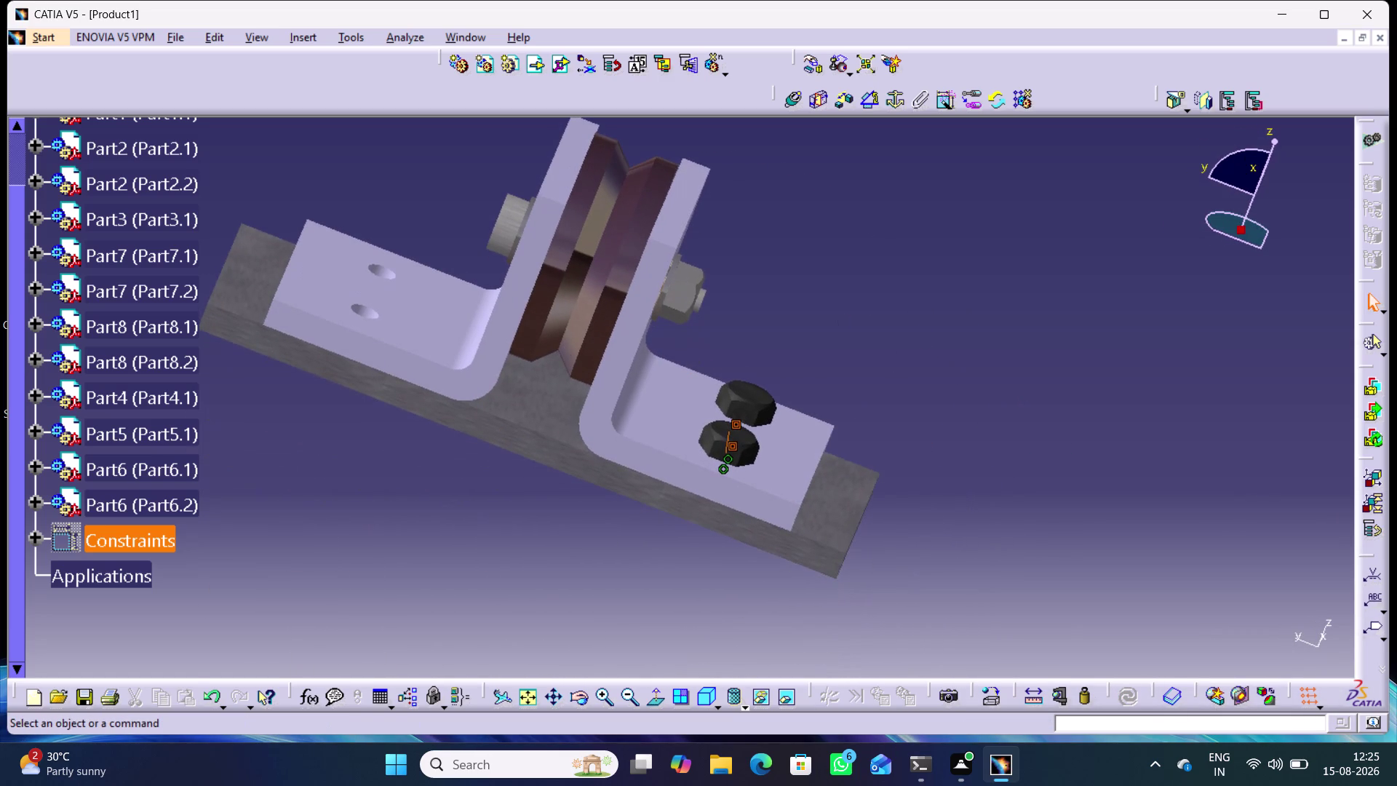
click(874, 106)
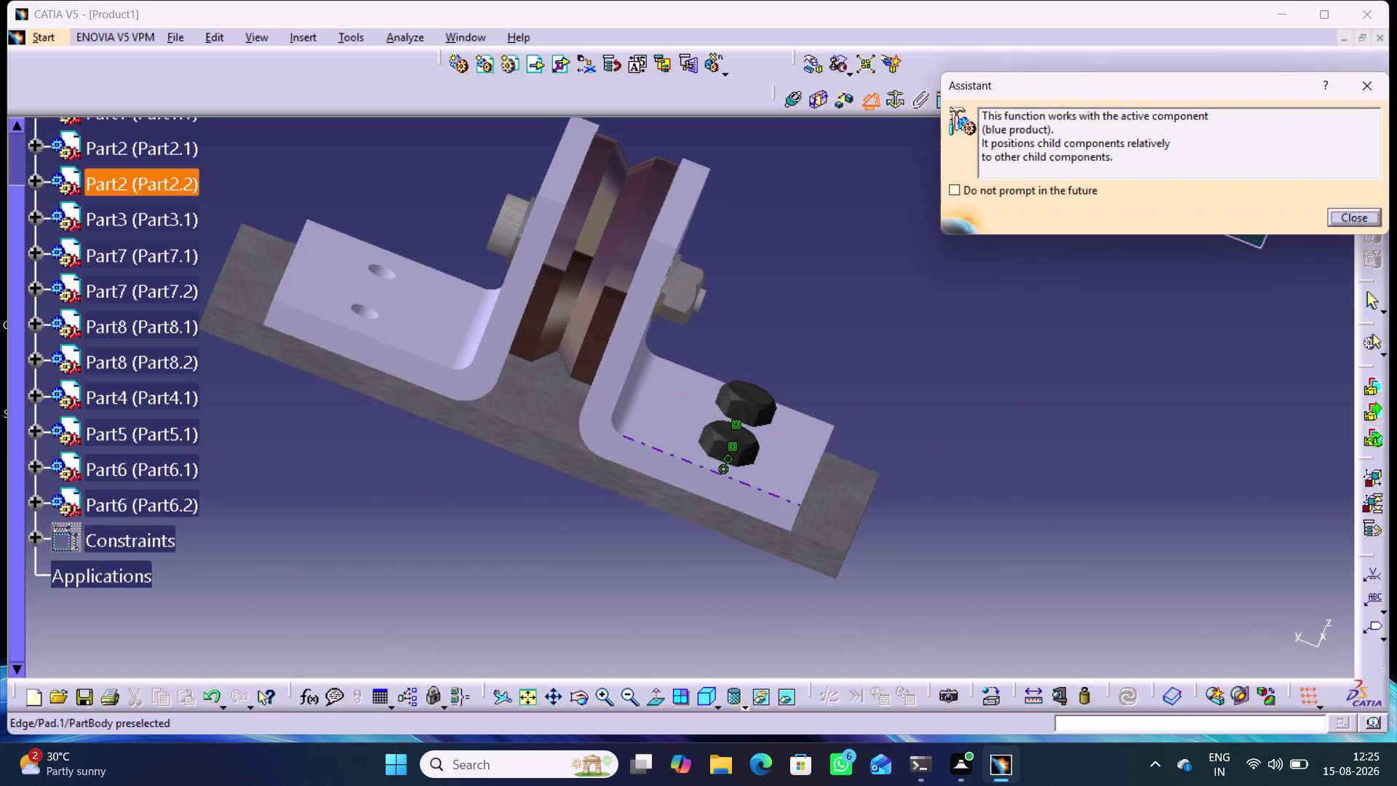
Create Angle.49 at 0° between Part6.2's yz plane and Part1's yz plane.
click(40, 504)
click(56, 535)
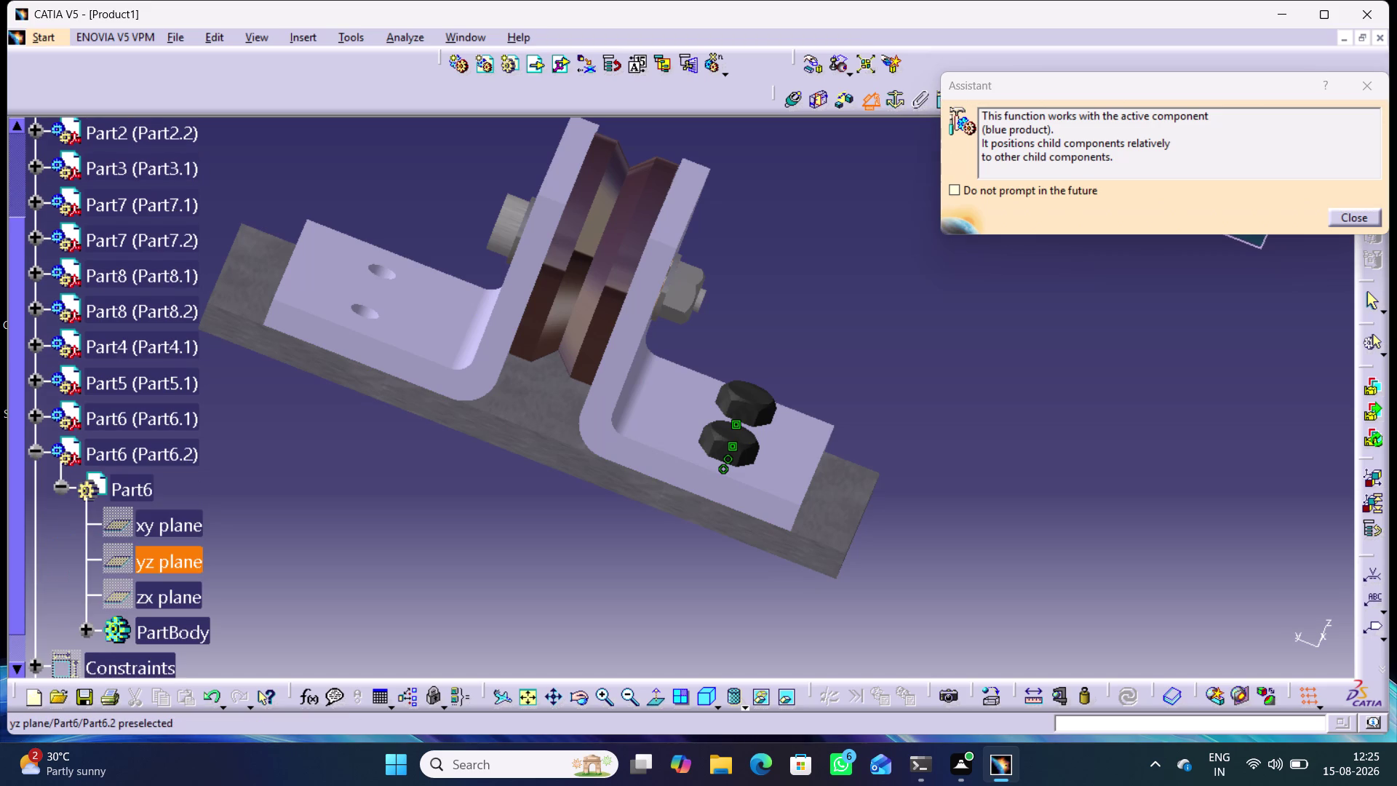
click(170, 567)
scroll(up, 3)
scroll(up, 3)
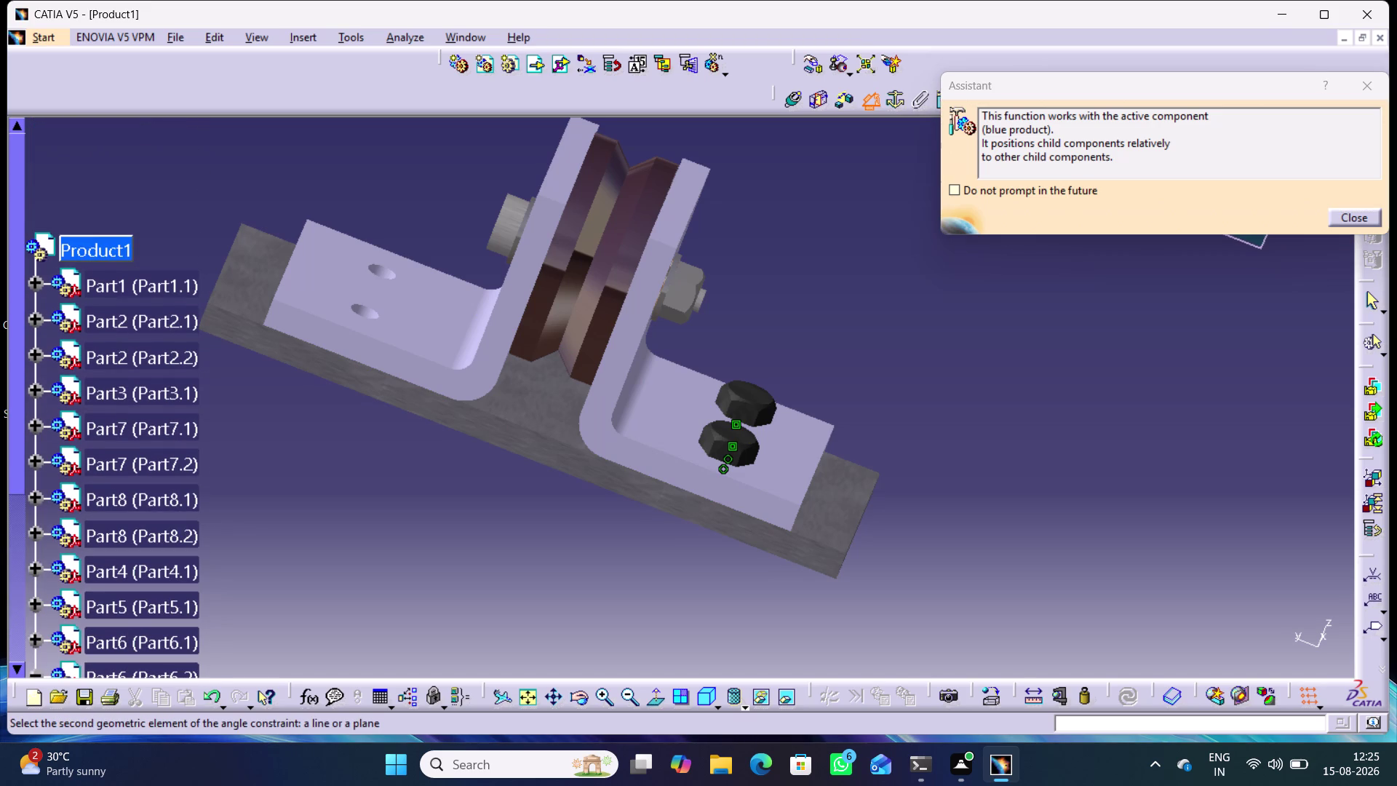
click(37, 282)
click(176, 393)
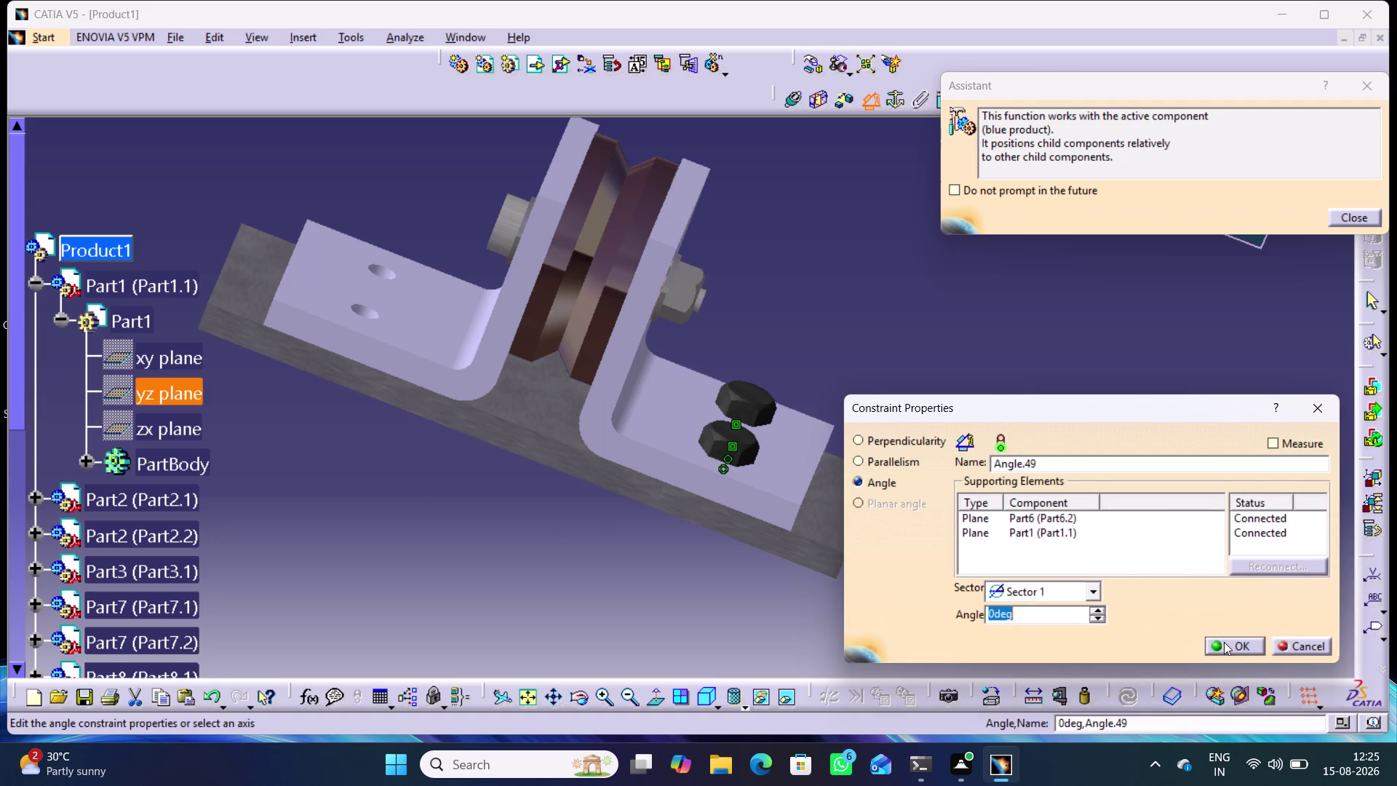
click(1224, 642)
click(907, 594)
middle_drag(903, 593, 893, 566)
right_drag(903, 593, 893, 566)
click(36, 280)
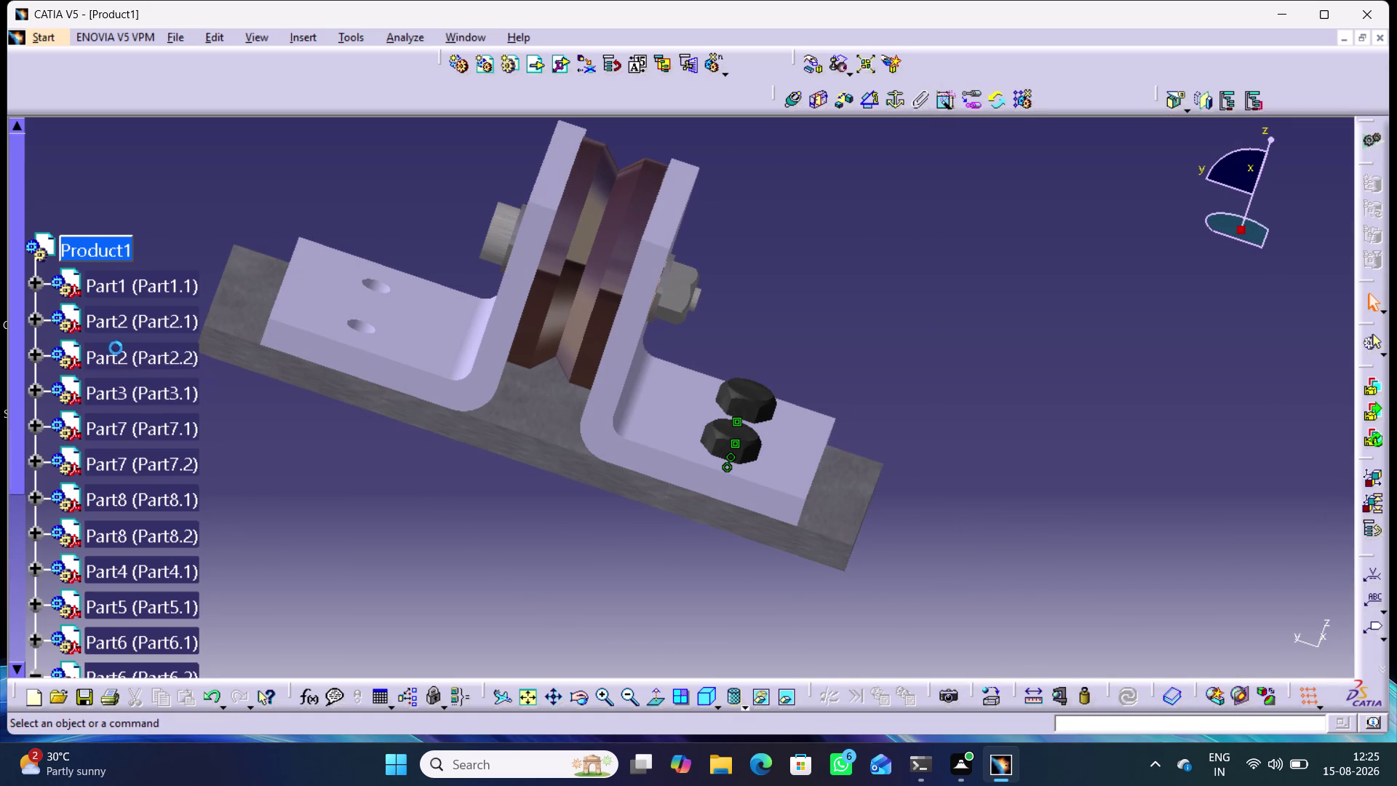
click(34, 278)
scroll(down, 3)
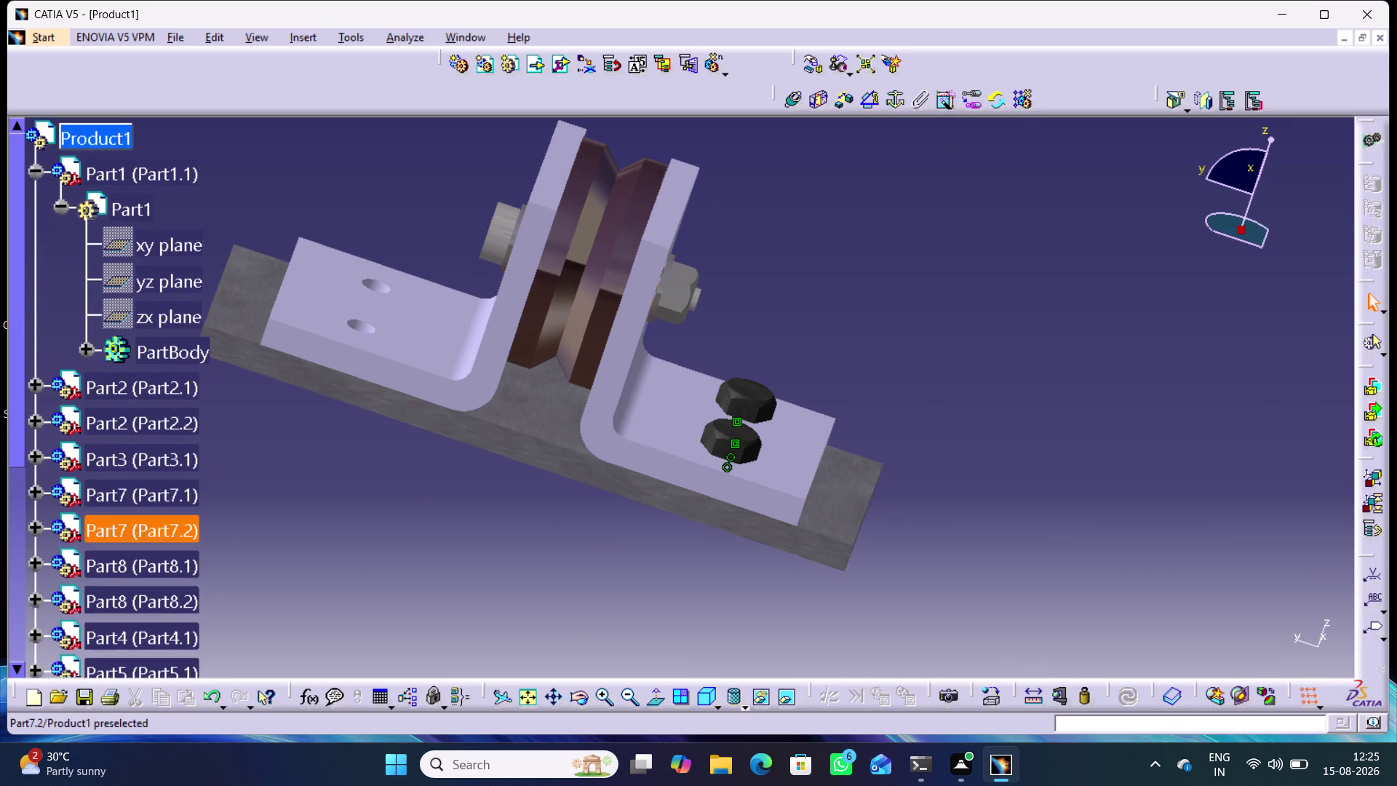
scroll(down, 3)
click(36, 405)
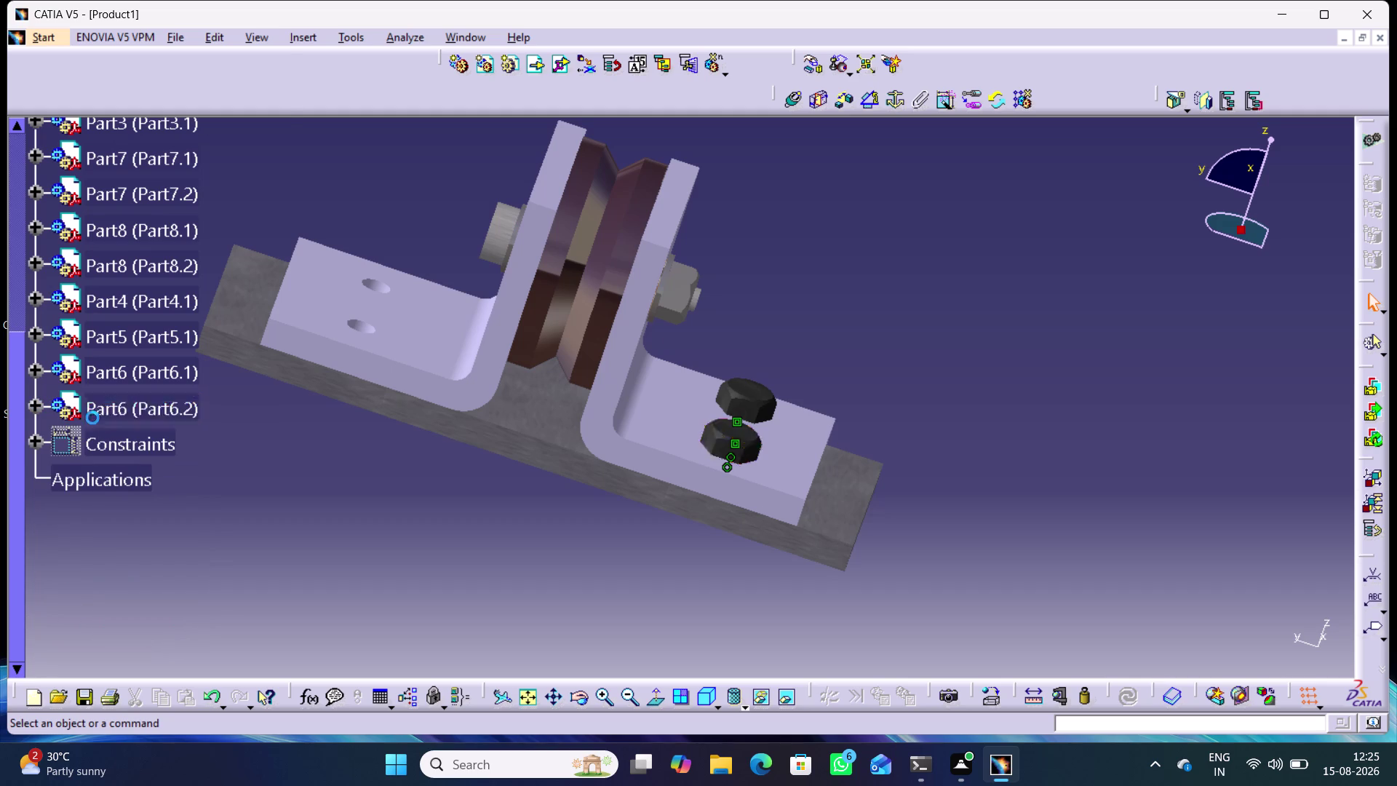
right_click(122, 407)
click(184, 290)
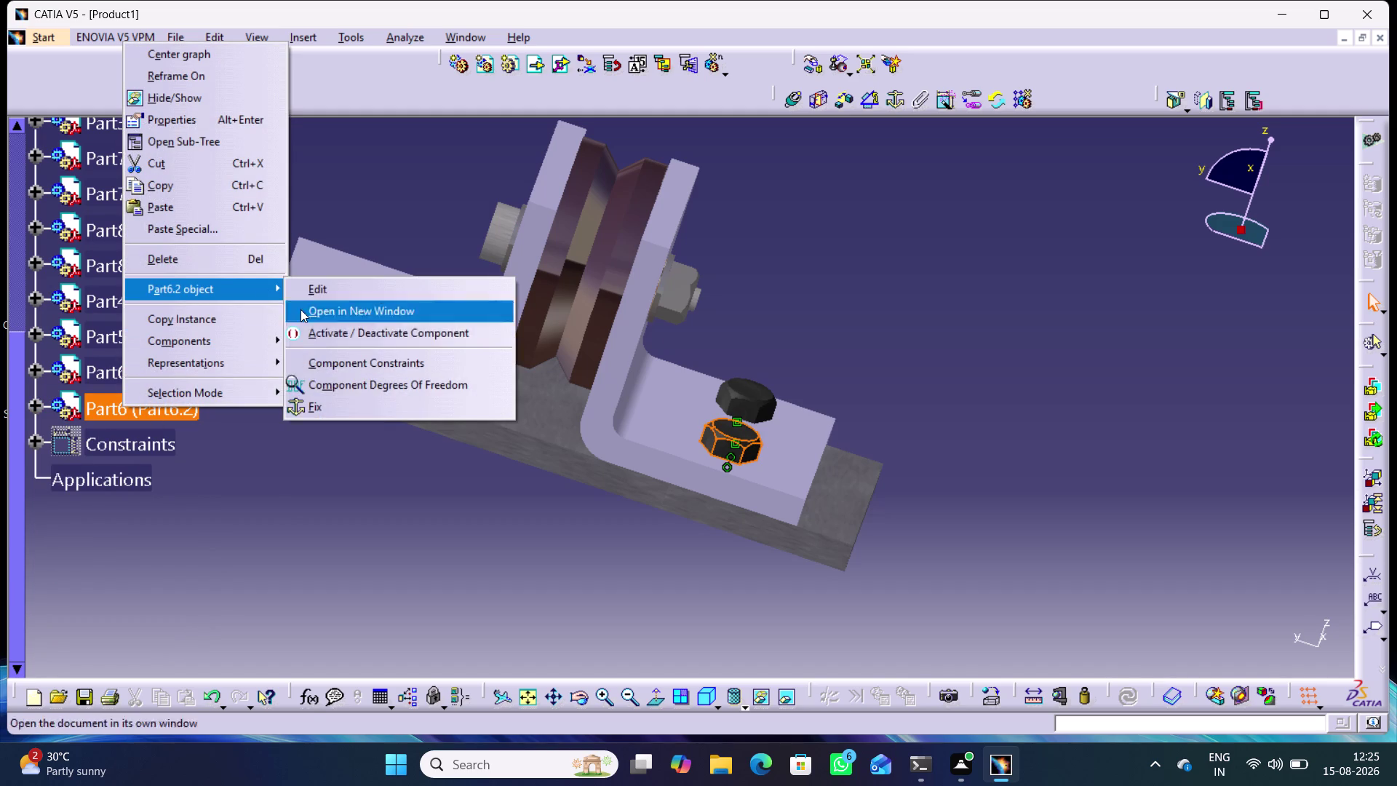
click(343, 382)
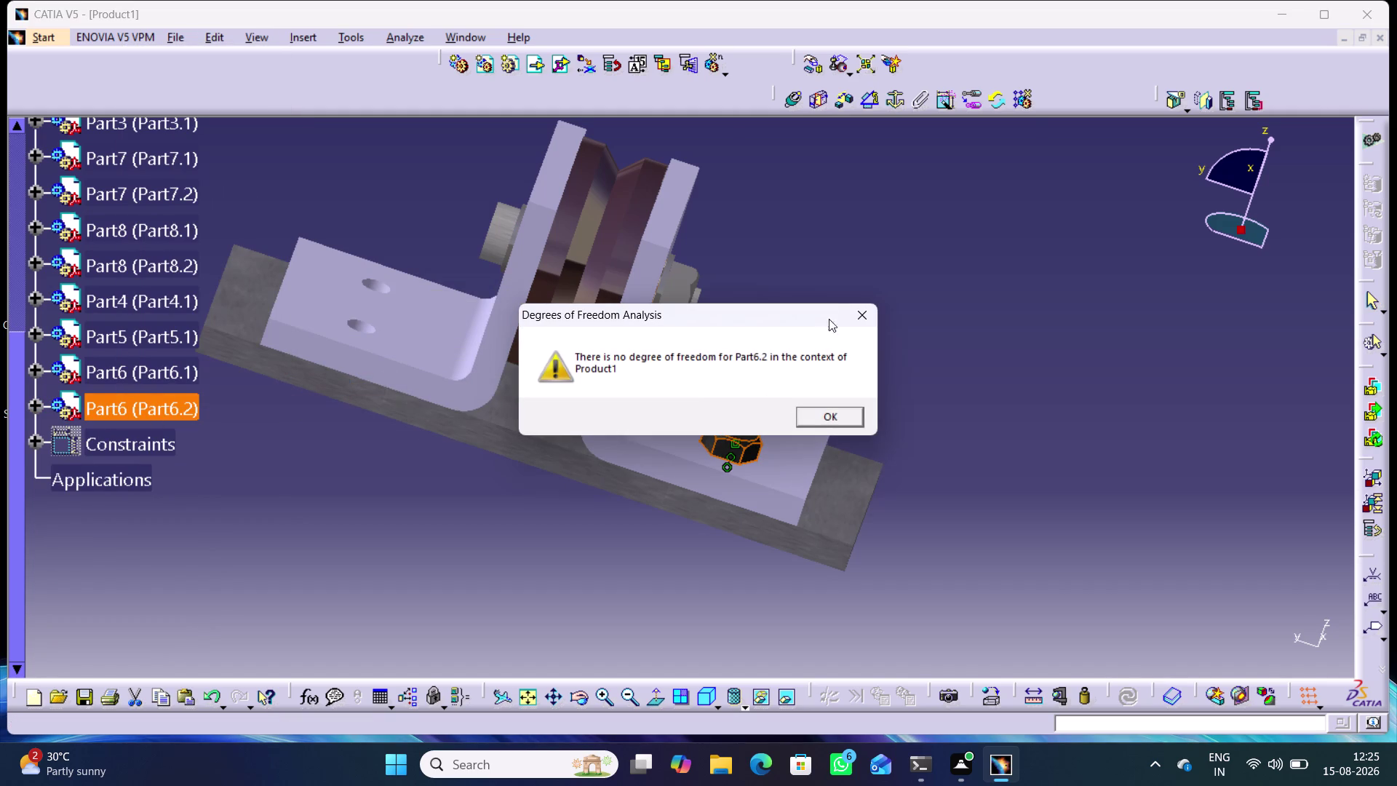
click(861, 308)
click(874, 279)
middle_drag(788, 281, 804, 290)
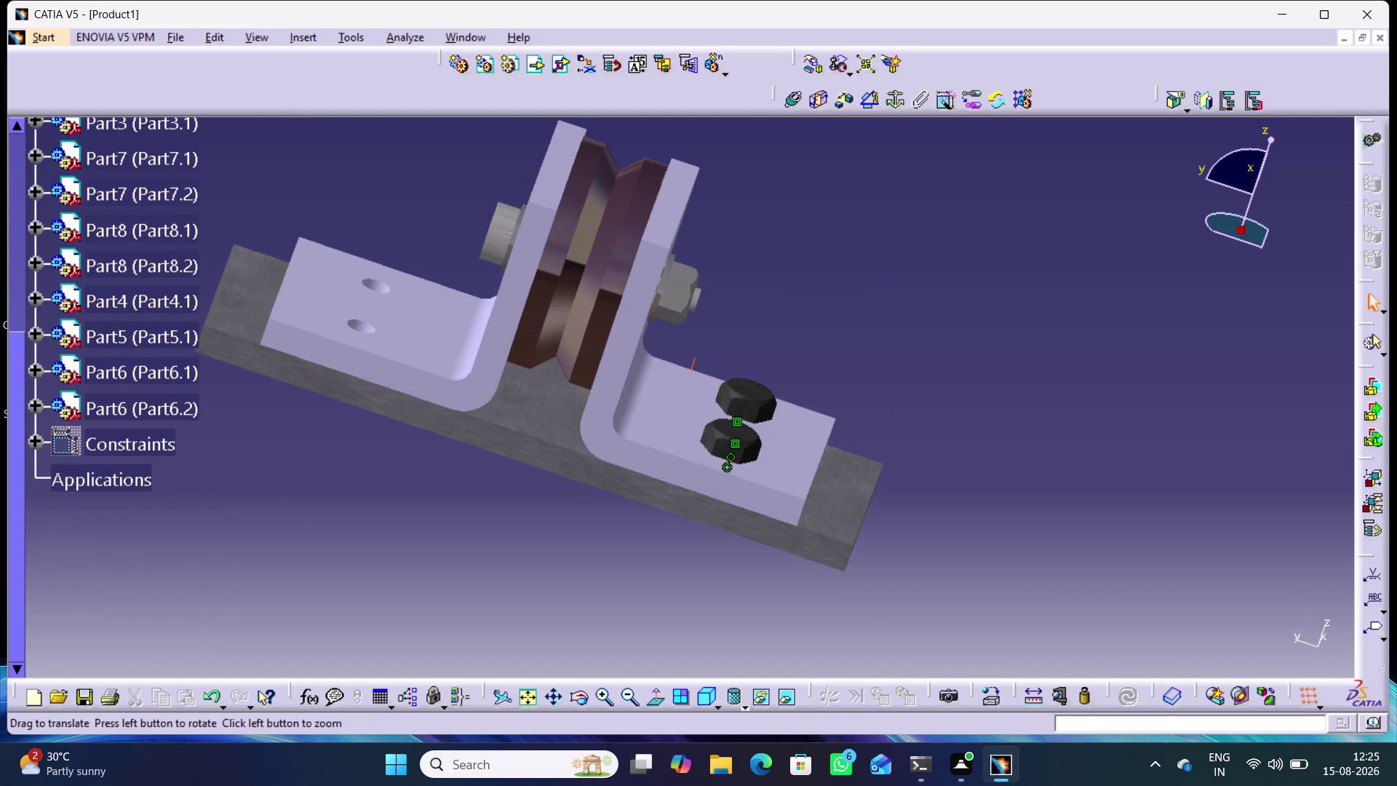
middle_drag(804, 290, 927, 362)
Attempt inserting a component into the base part and dismiss the invalid-product error.
click(534, 61)
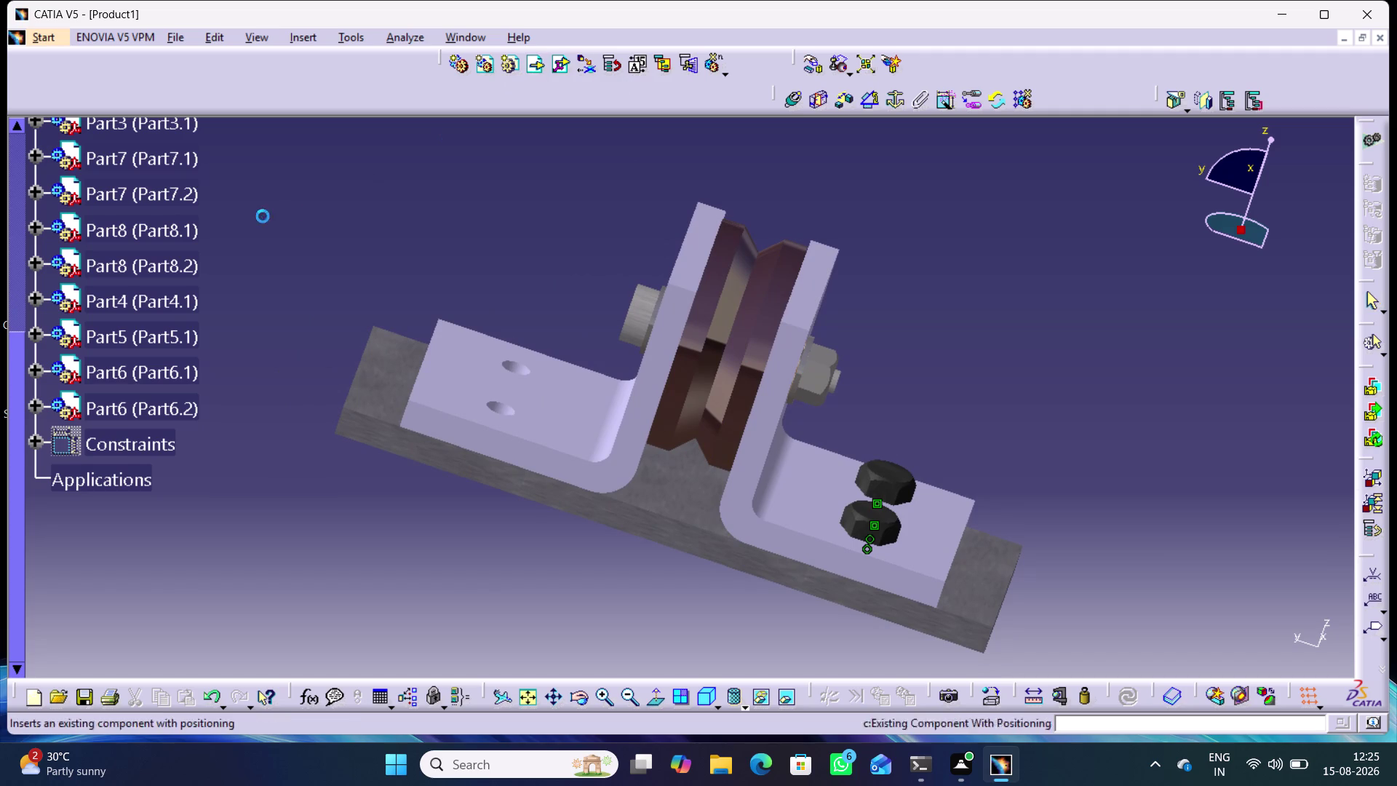
scroll(up, 3)
scroll(up, 3)
scroll(up, 3)
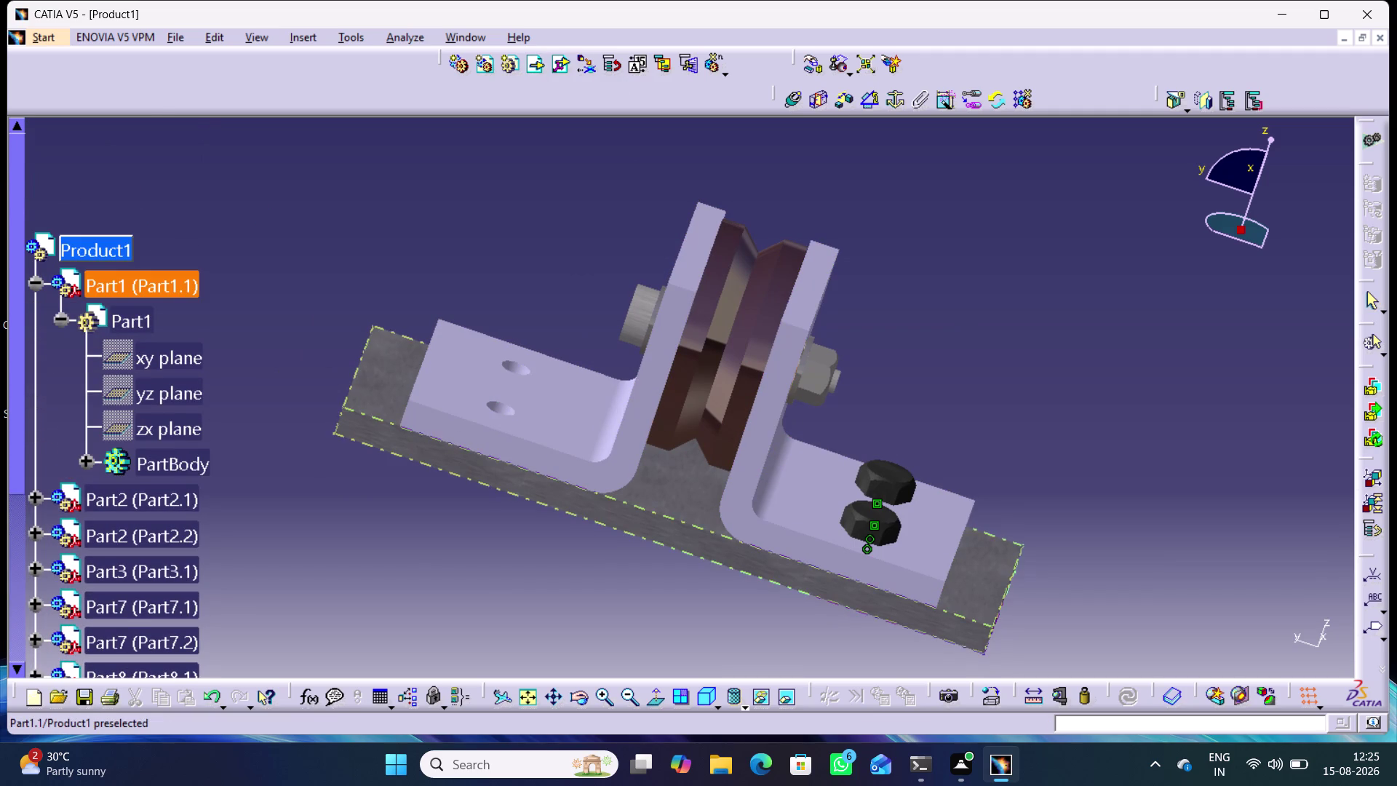
click(120, 277)
click(868, 309)
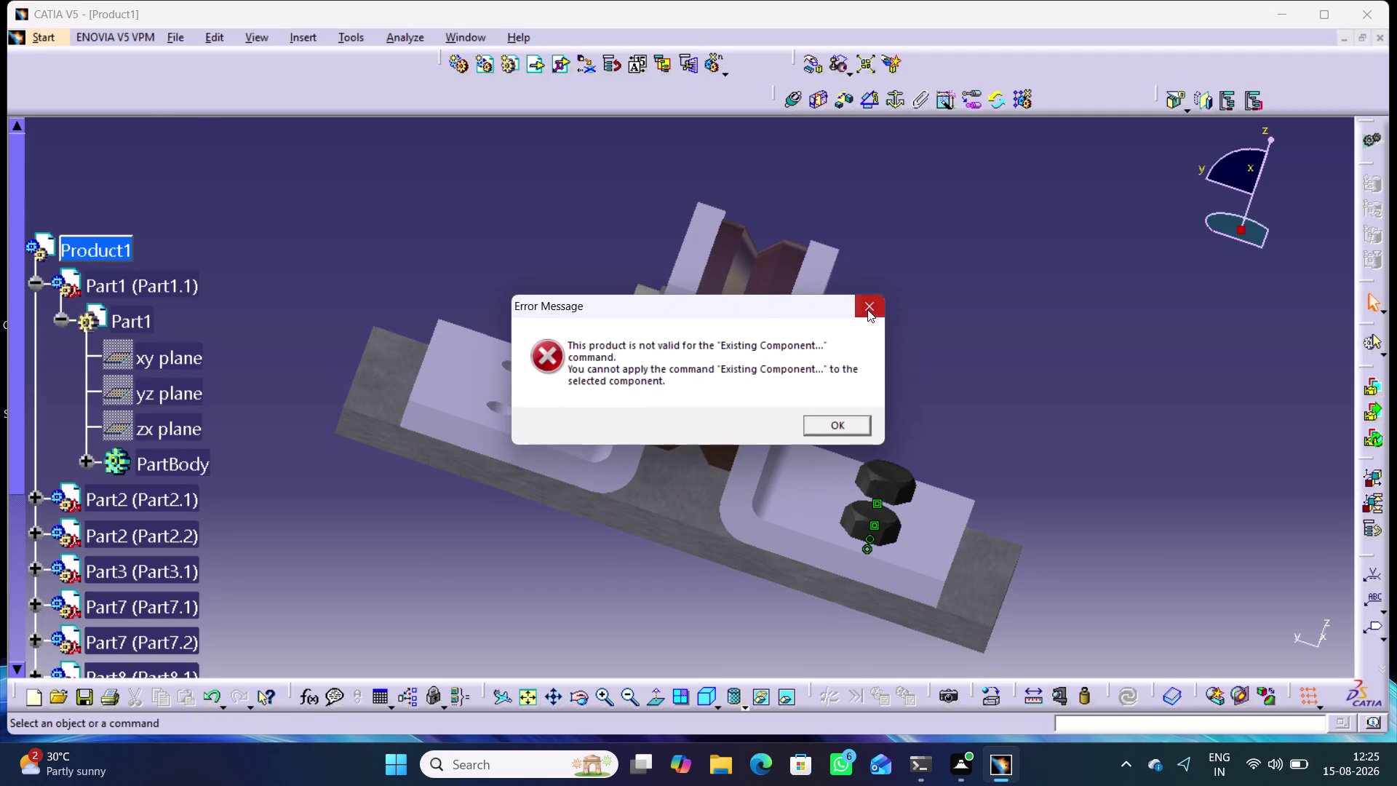
click(94, 249)
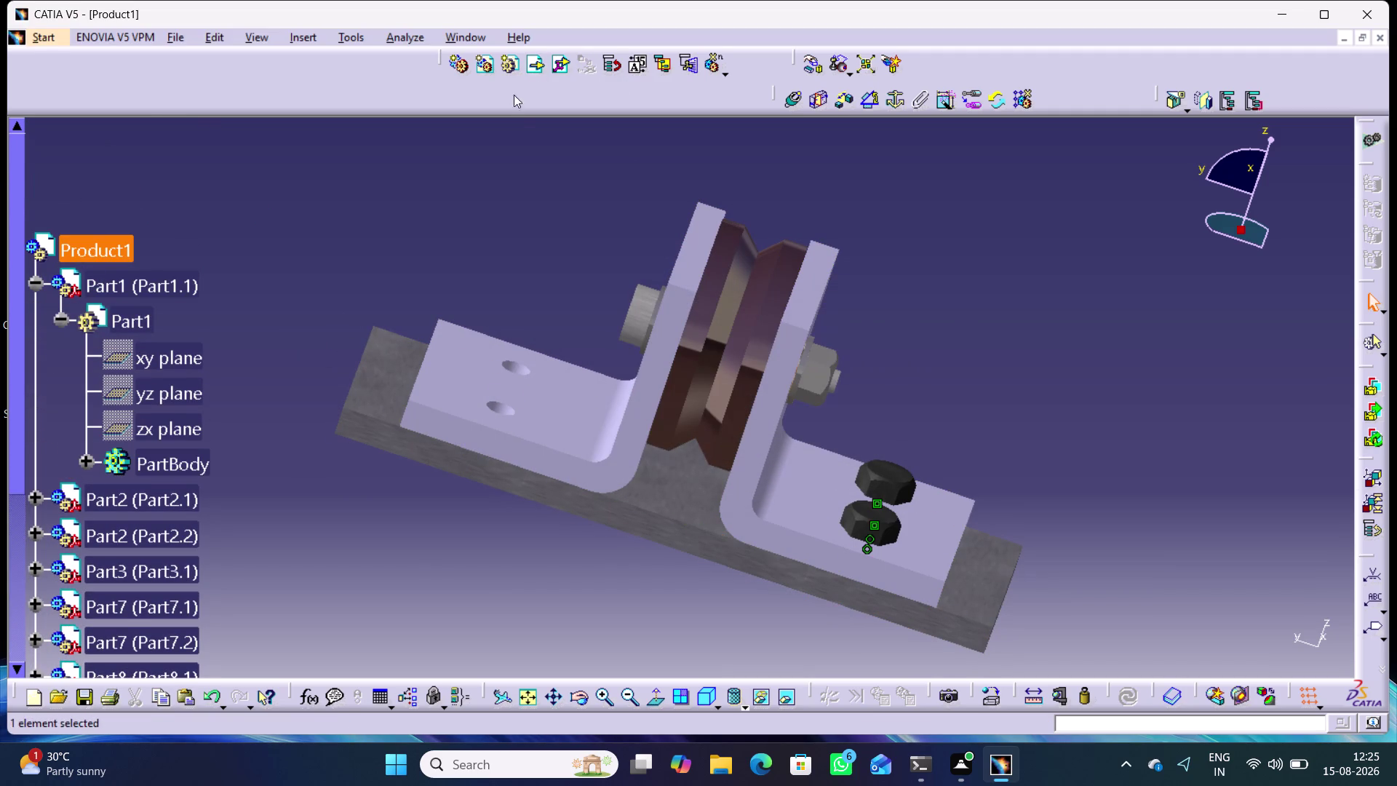
Insert the Bolt part file into Product1 as a new component.
click(530, 66)
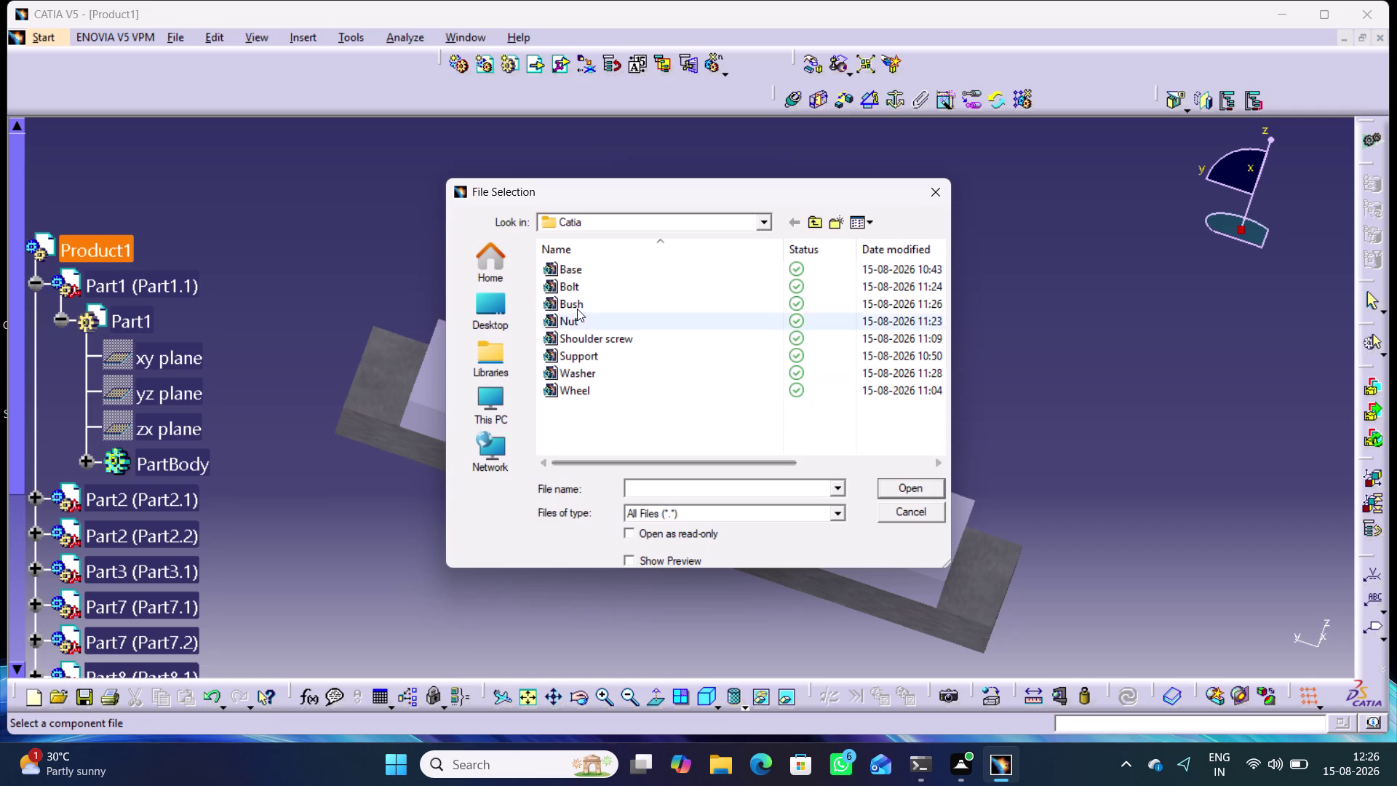
click(572, 290)
click(913, 479)
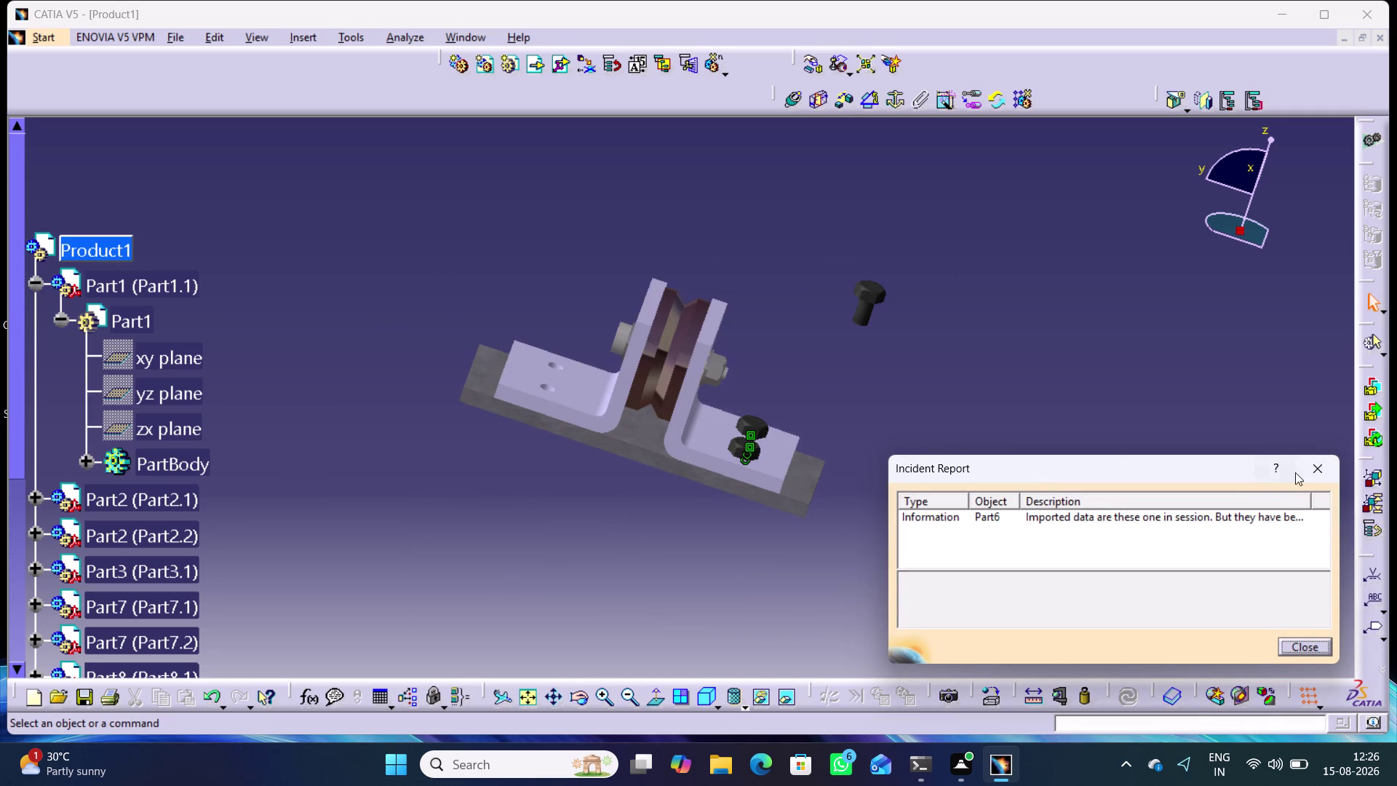
Dismiss the import report and make the new bolt's axis coincide with the support hole axis.
click(1306, 465)
scroll(down, 3)
middle_drag(827, 375, 826, 304)
right_click(827, 375)
middle_drag(845, 321, 851, 407)
click(793, 104)
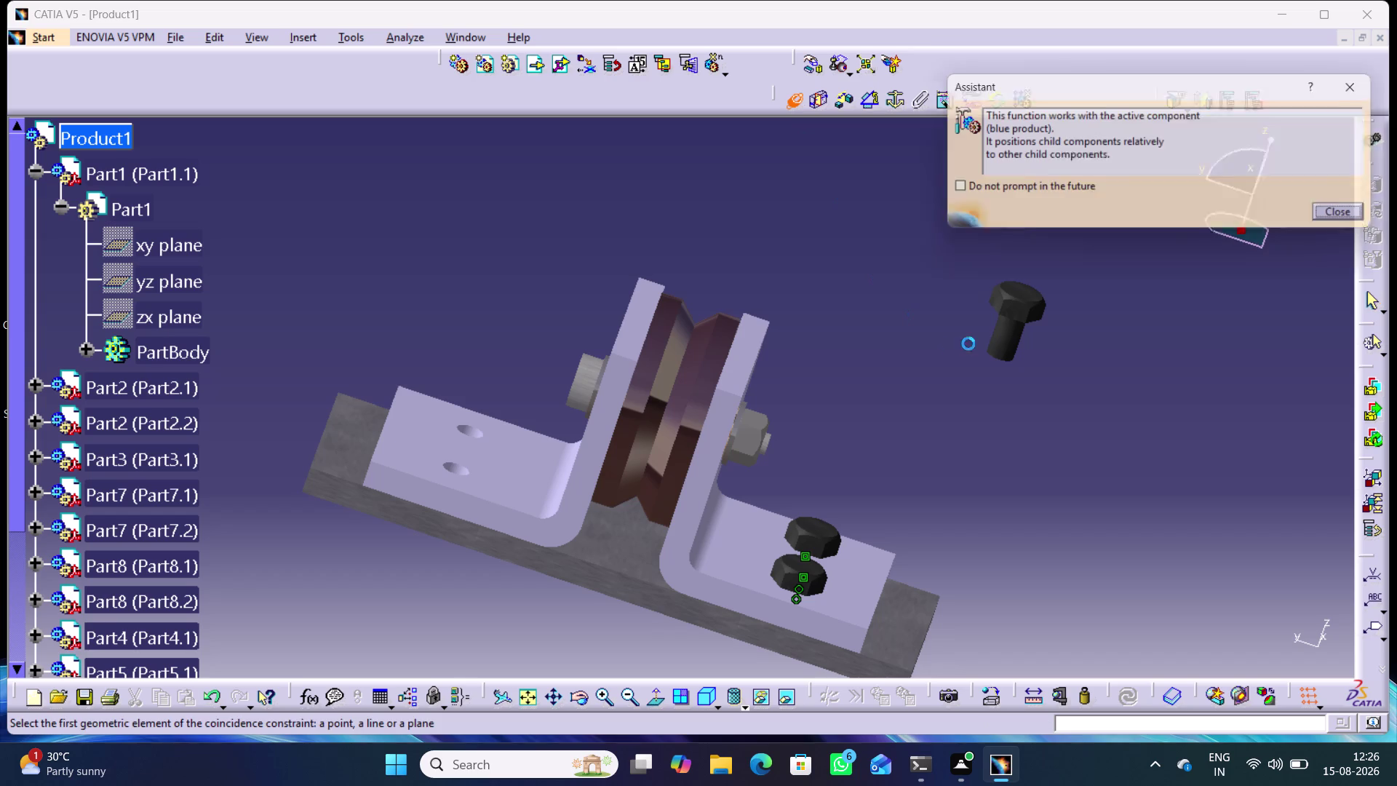
click(1002, 345)
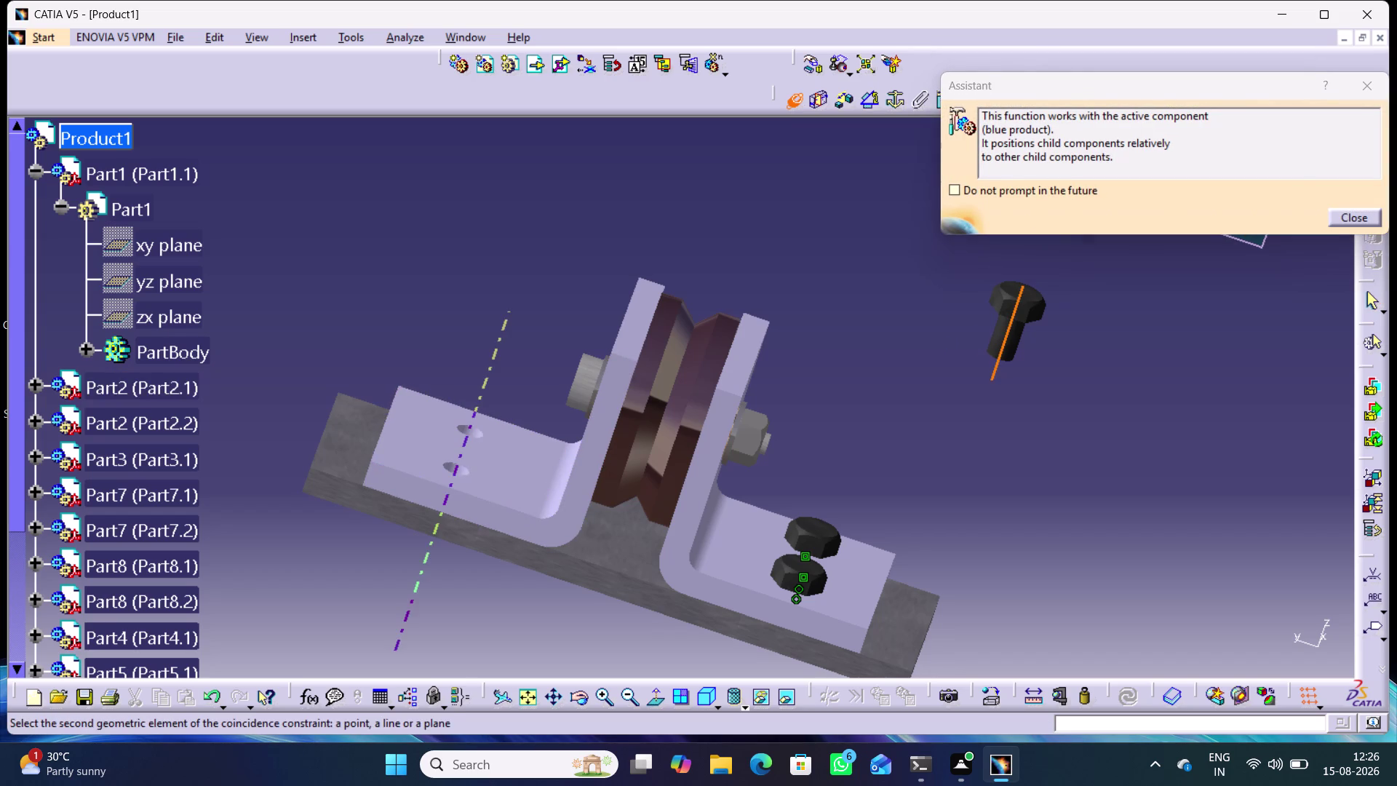
click(453, 467)
click(1131, 700)
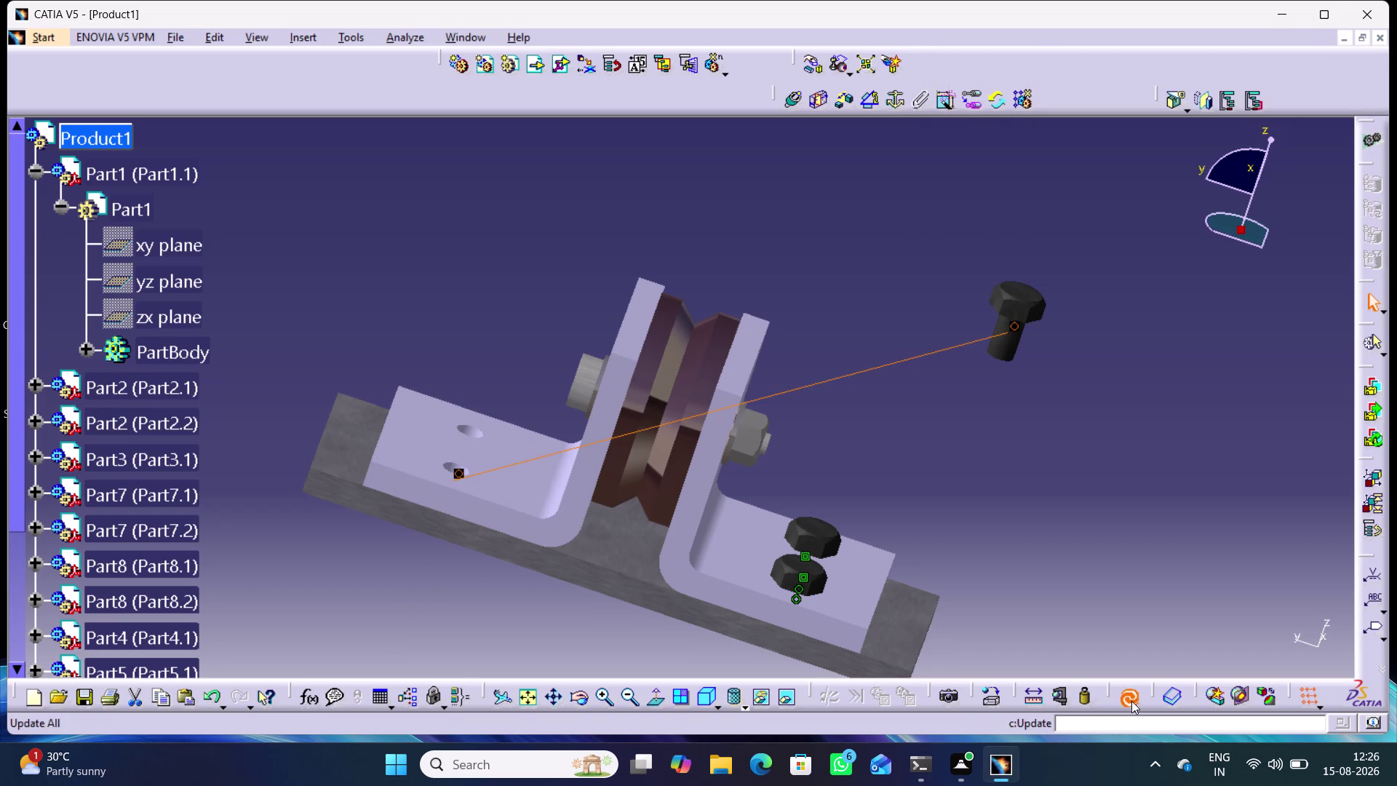
click(812, 102)
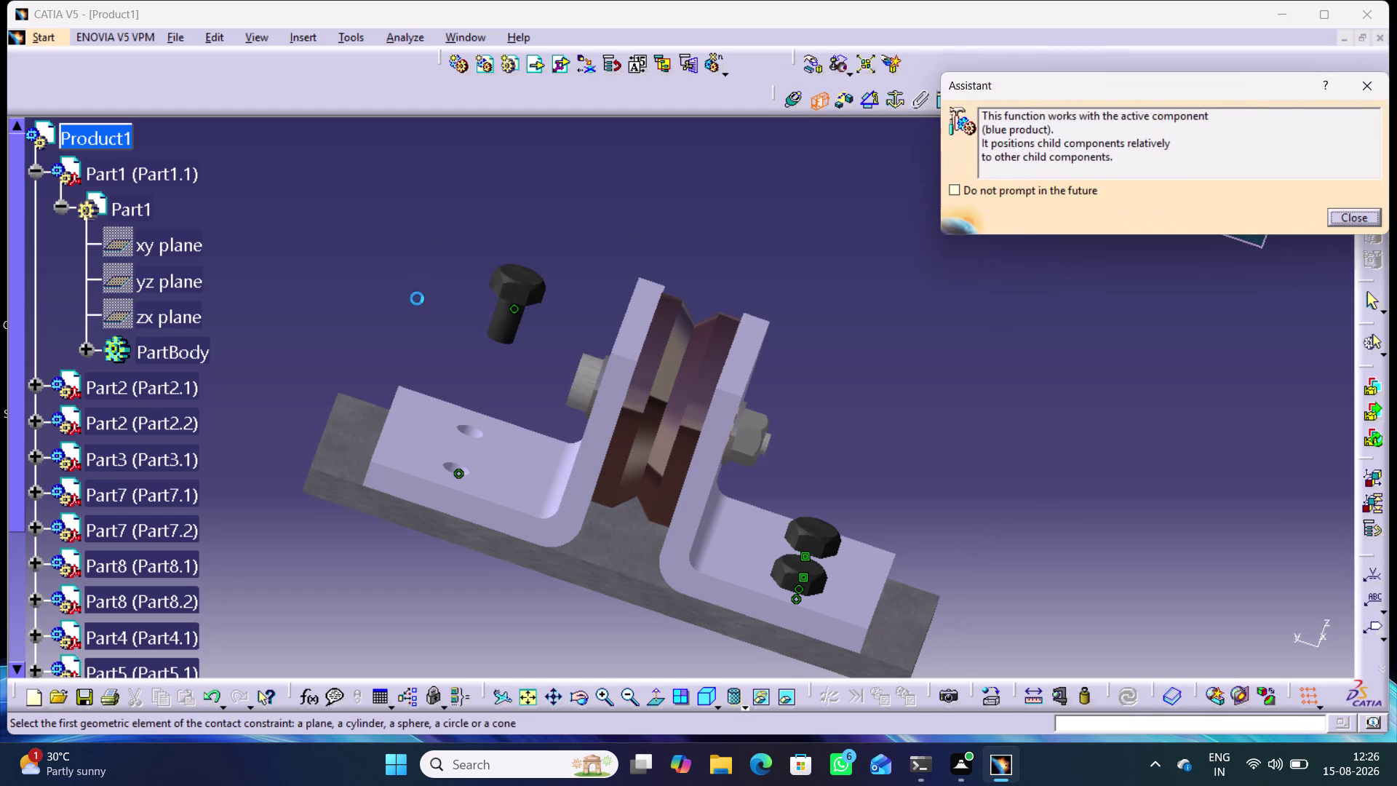
Contact the bolt head's underside with the support's top face and update the assembly.
middle_drag(418, 301, 676, 198)
right_drag(419, 301, 673, 198)
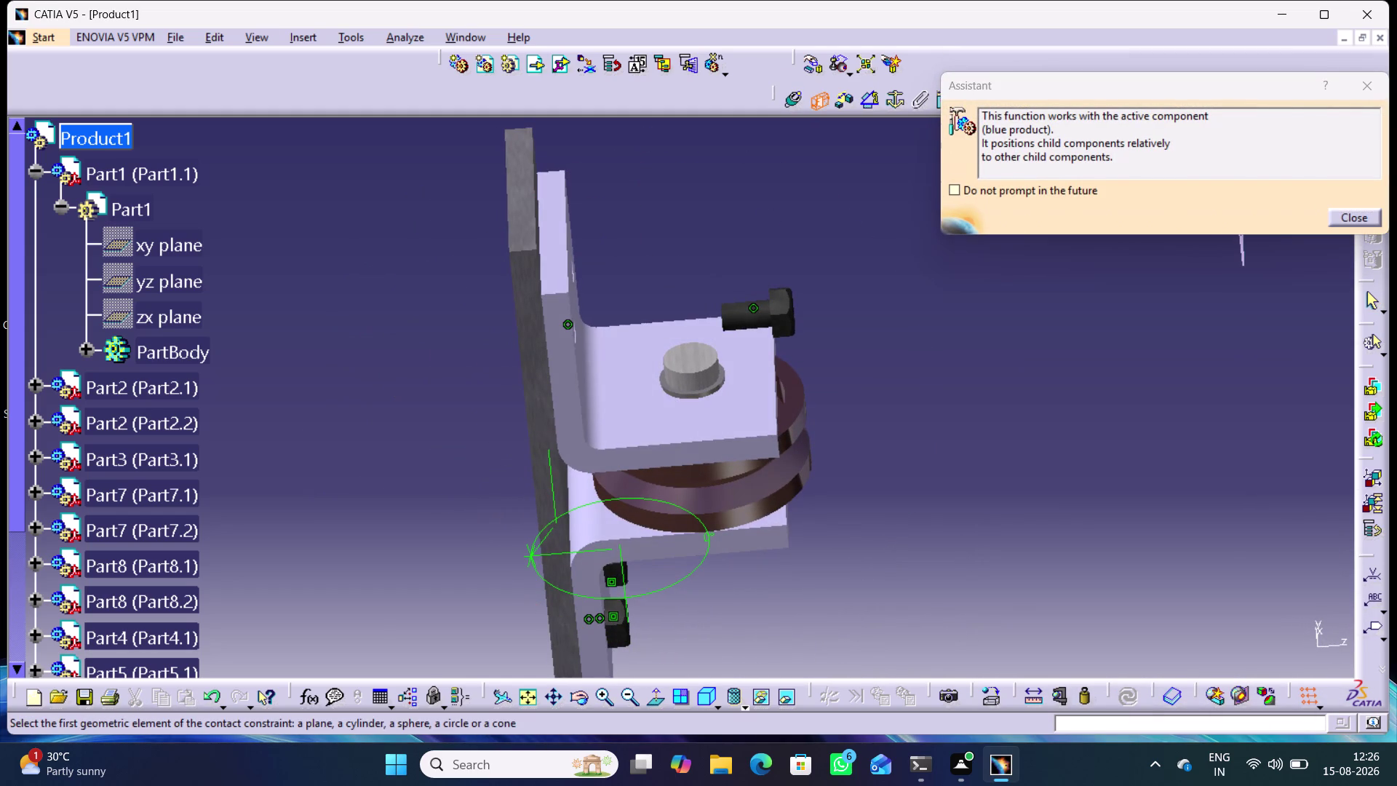
middle_drag(812, 365, 838, 177)
right_drag(817, 351, 839, 176)
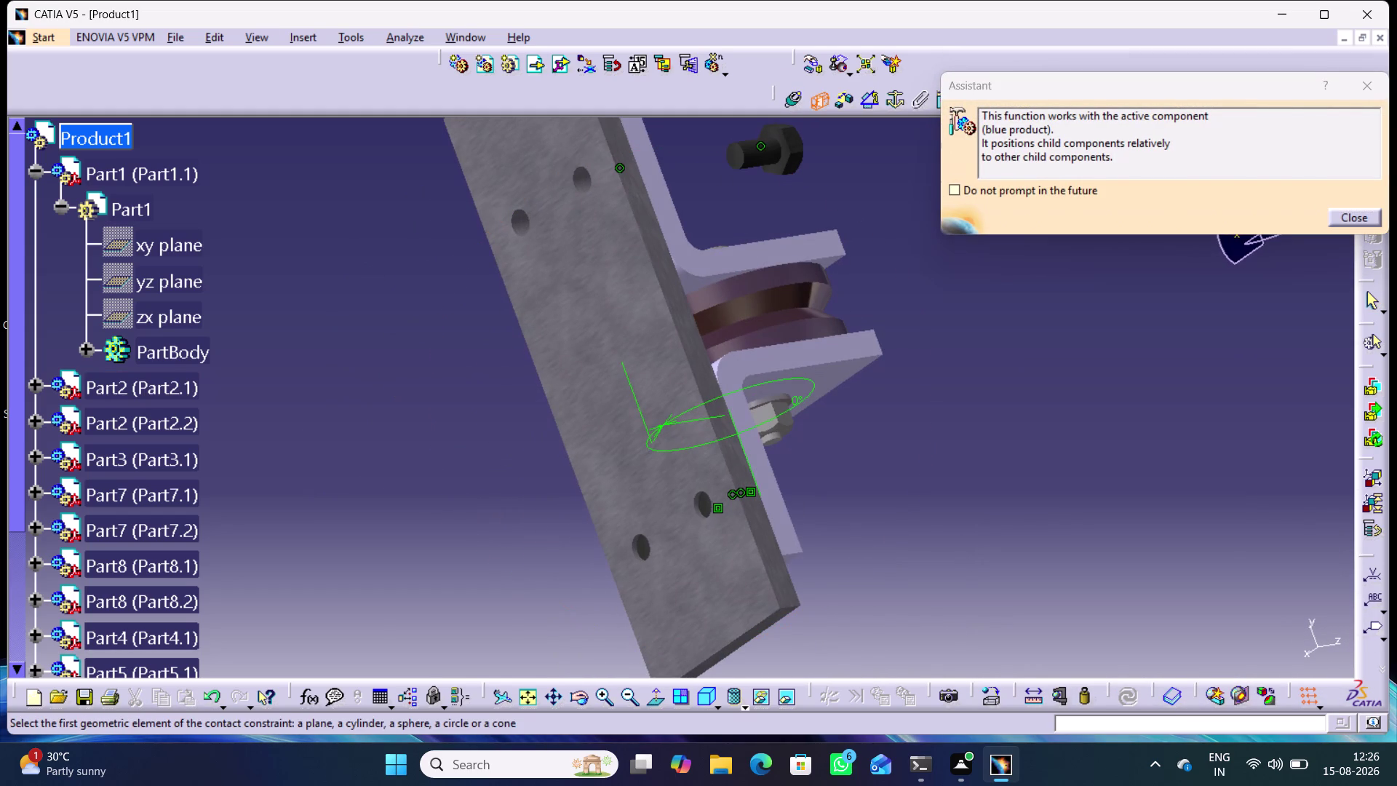
click(782, 156)
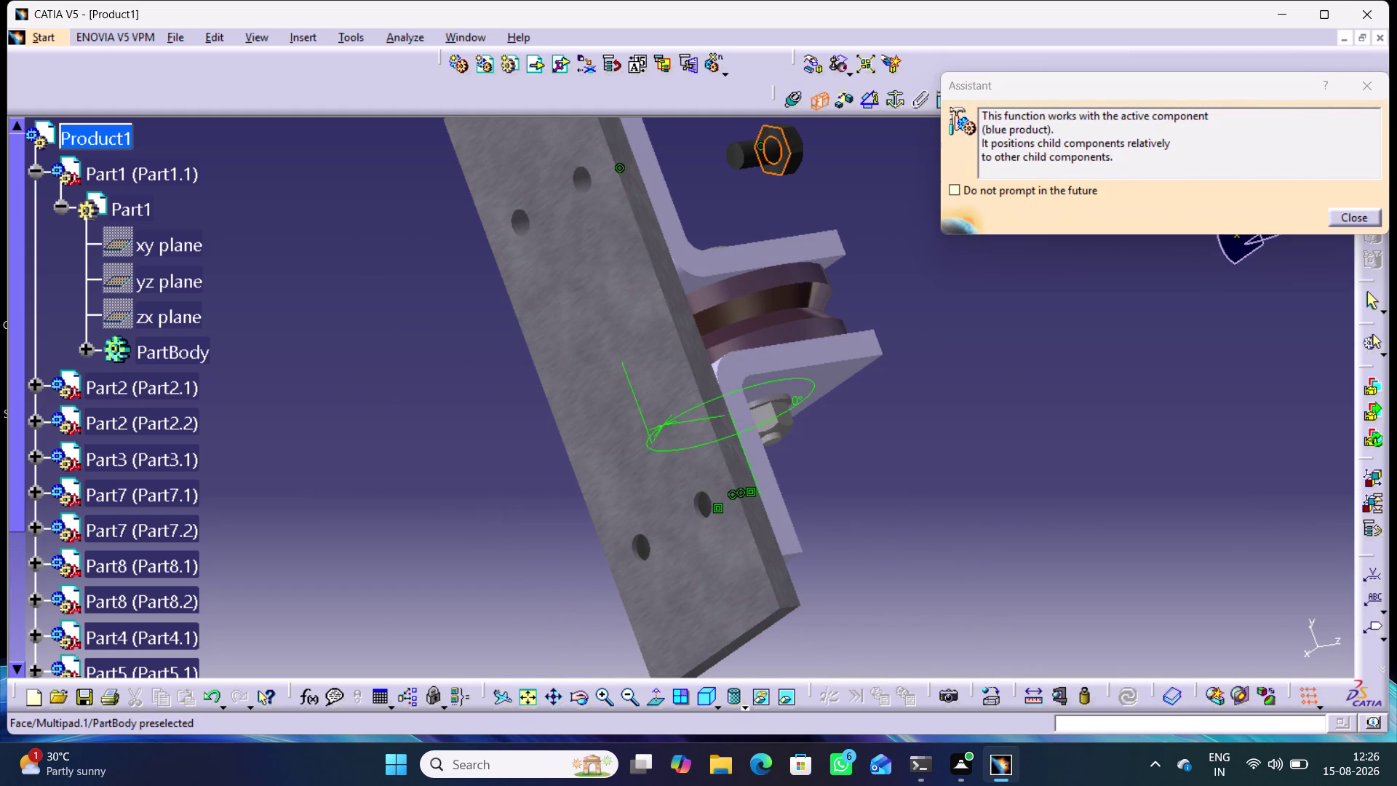
middle_drag(713, 185, 517, 533)
right_drag(713, 184, 511, 556)
click(438, 504)
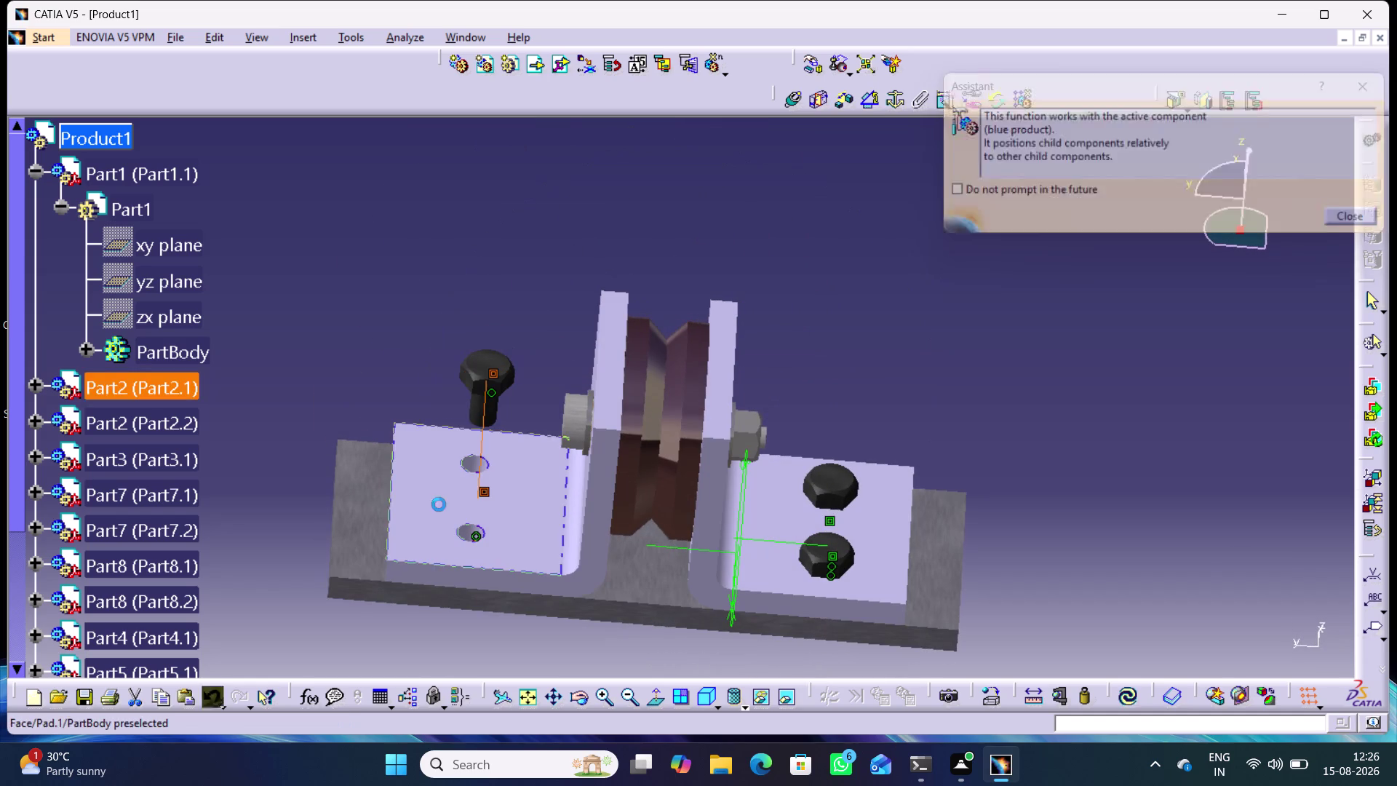
click(1126, 706)
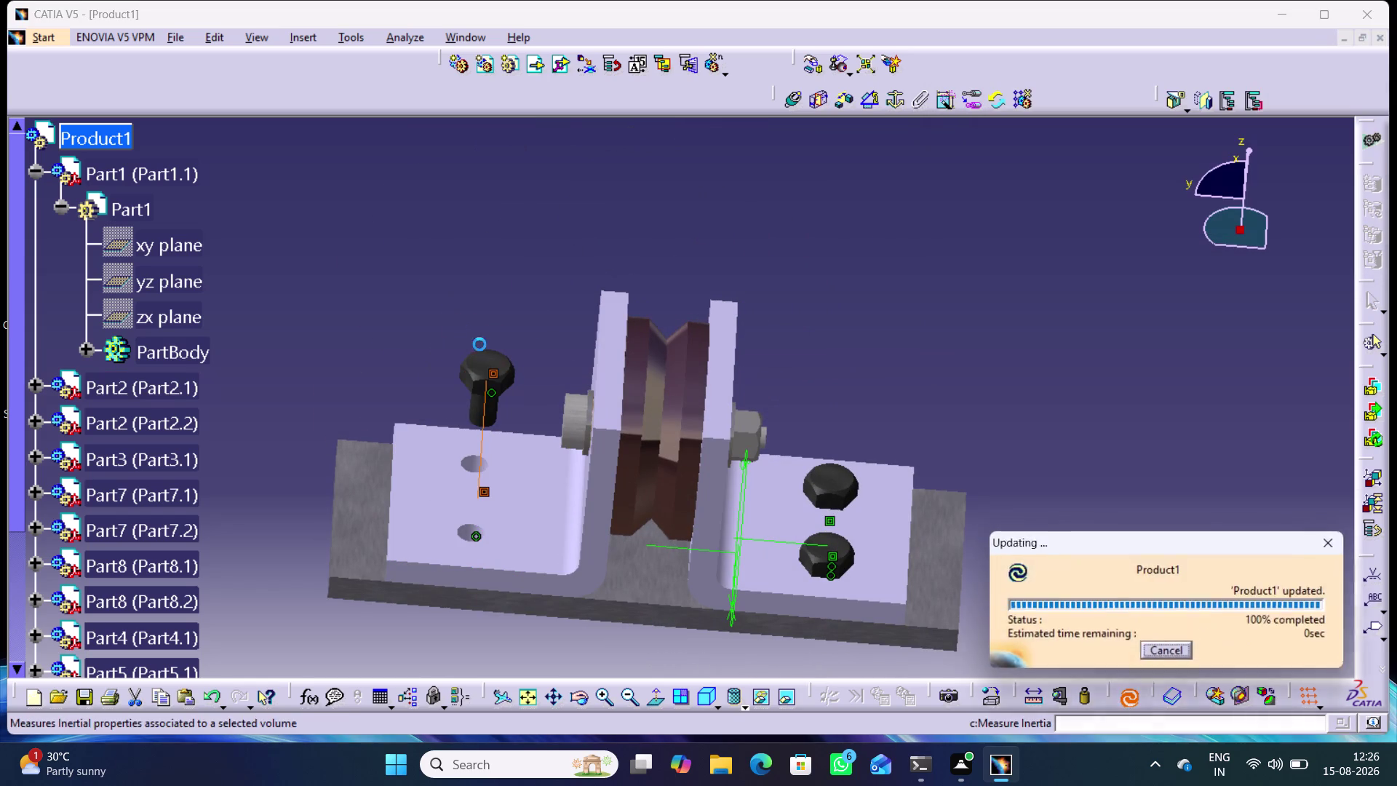
middle_drag(502, 368, 494, 305)
right_drag(503, 368, 494, 304)
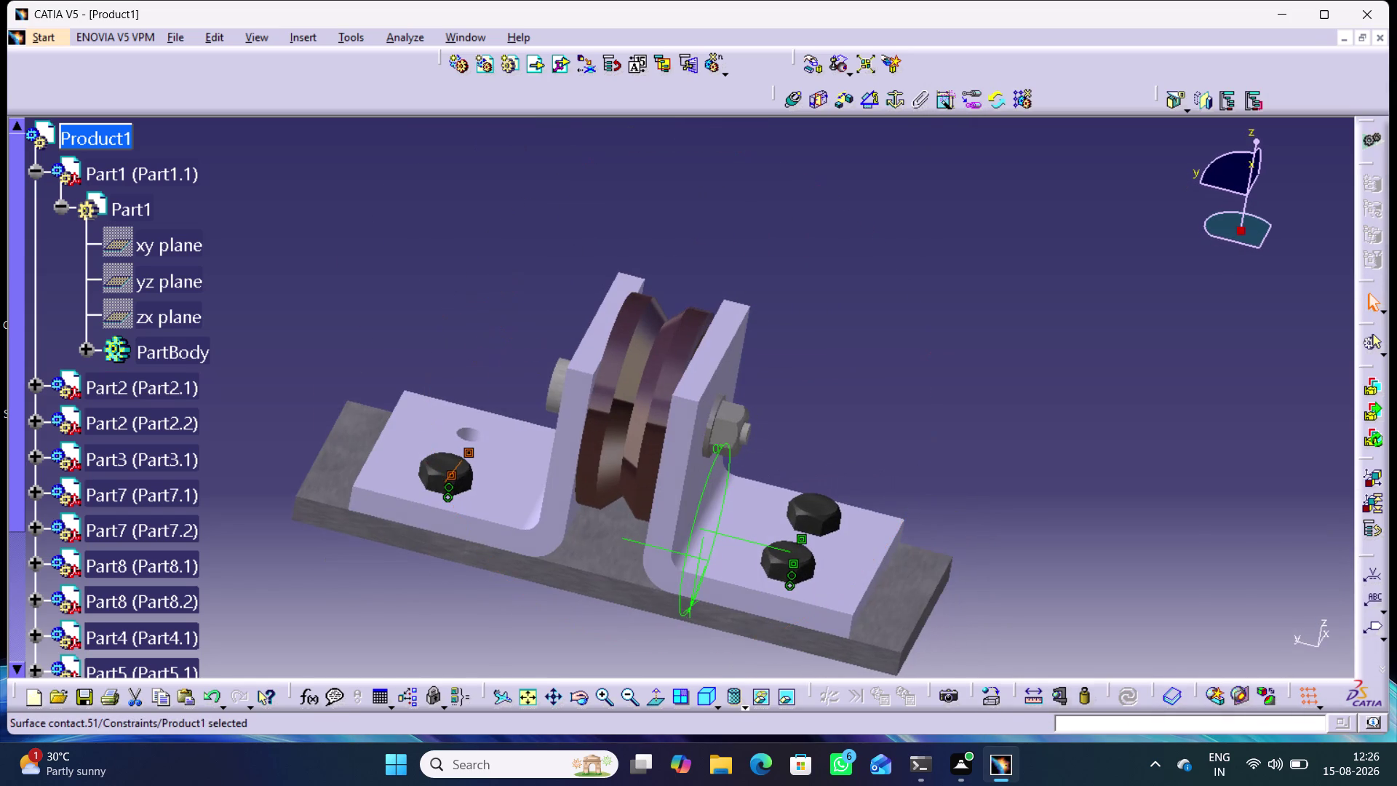
Angle-constrain Part1's yz plane to Part6.3's xy plane at 0°, confirming and closing the Assistant.
click(461, 288)
click(871, 101)
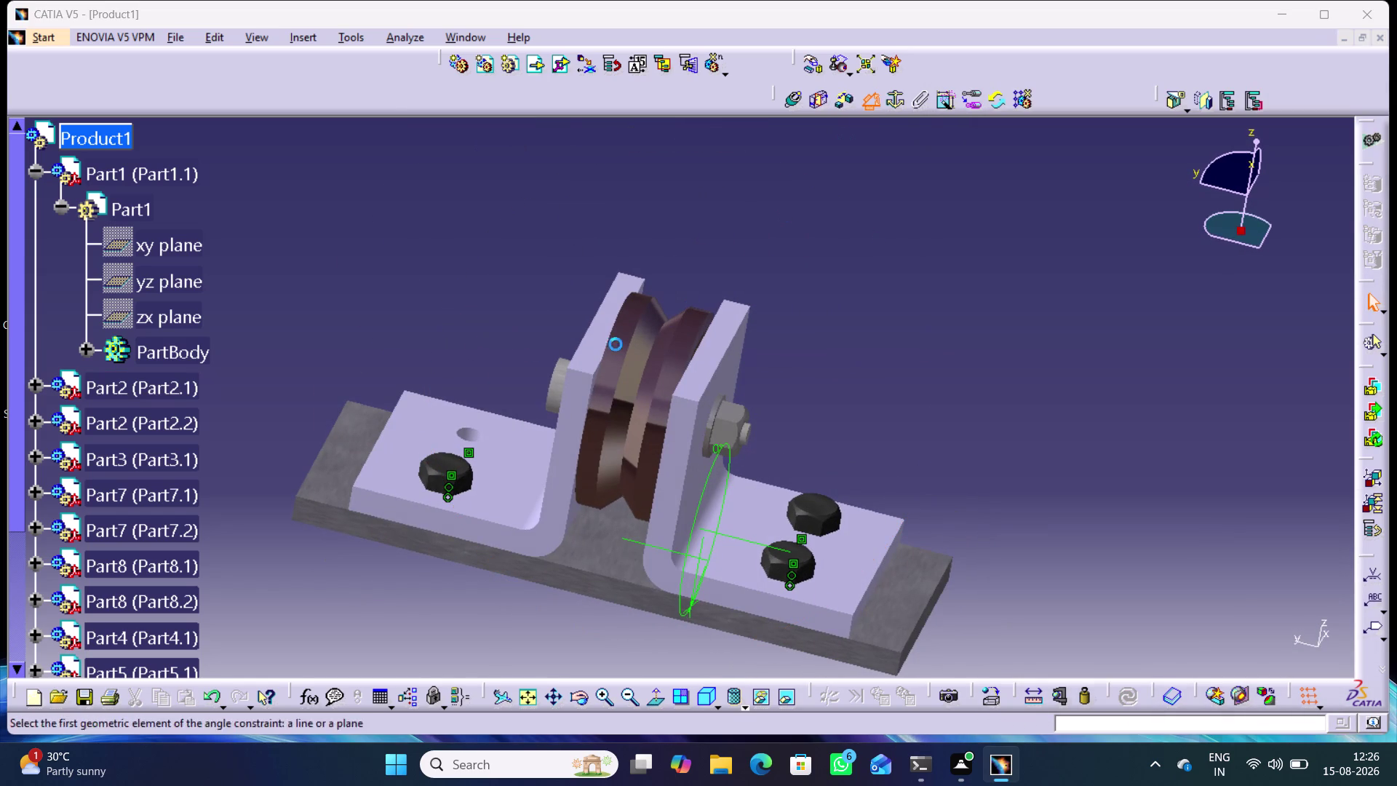
click(159, 283)
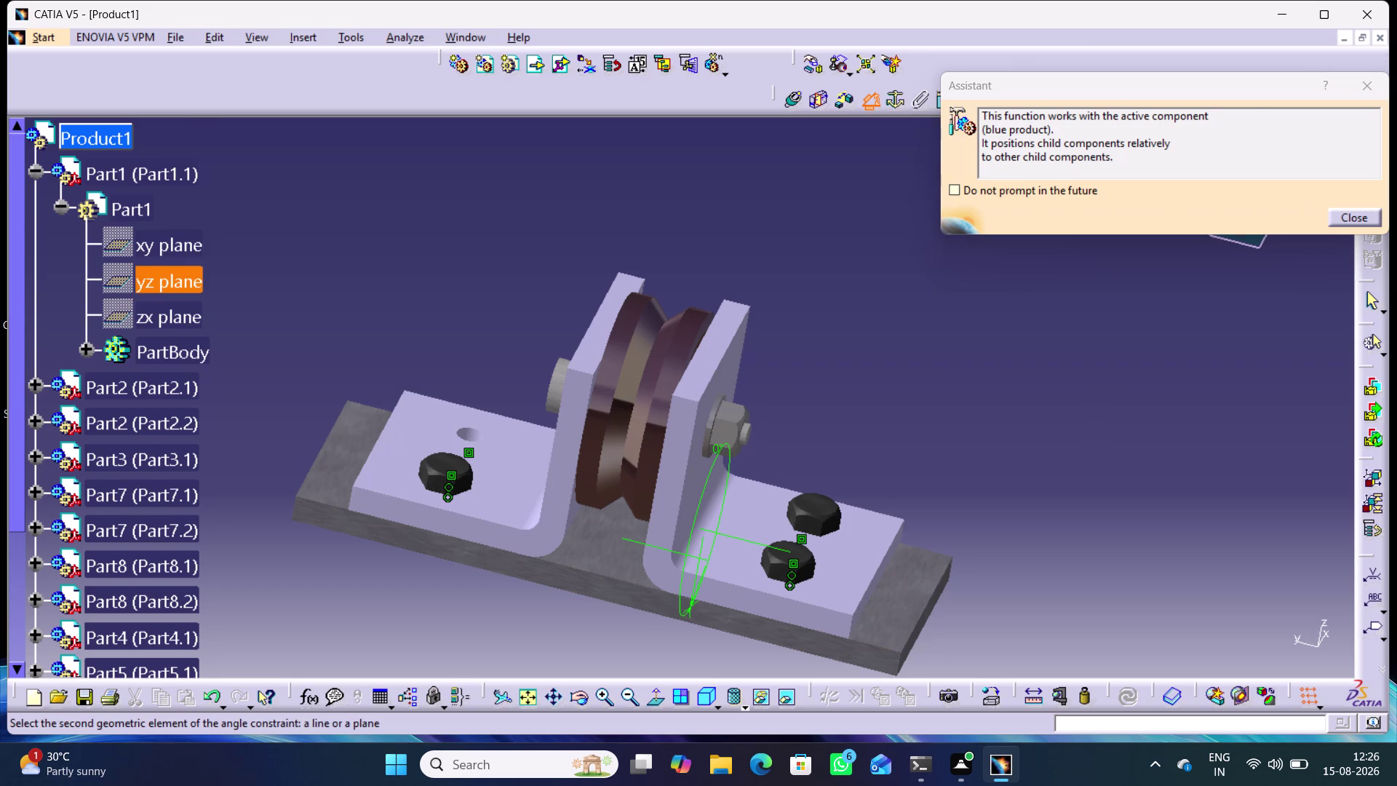
scroll(down, 3)
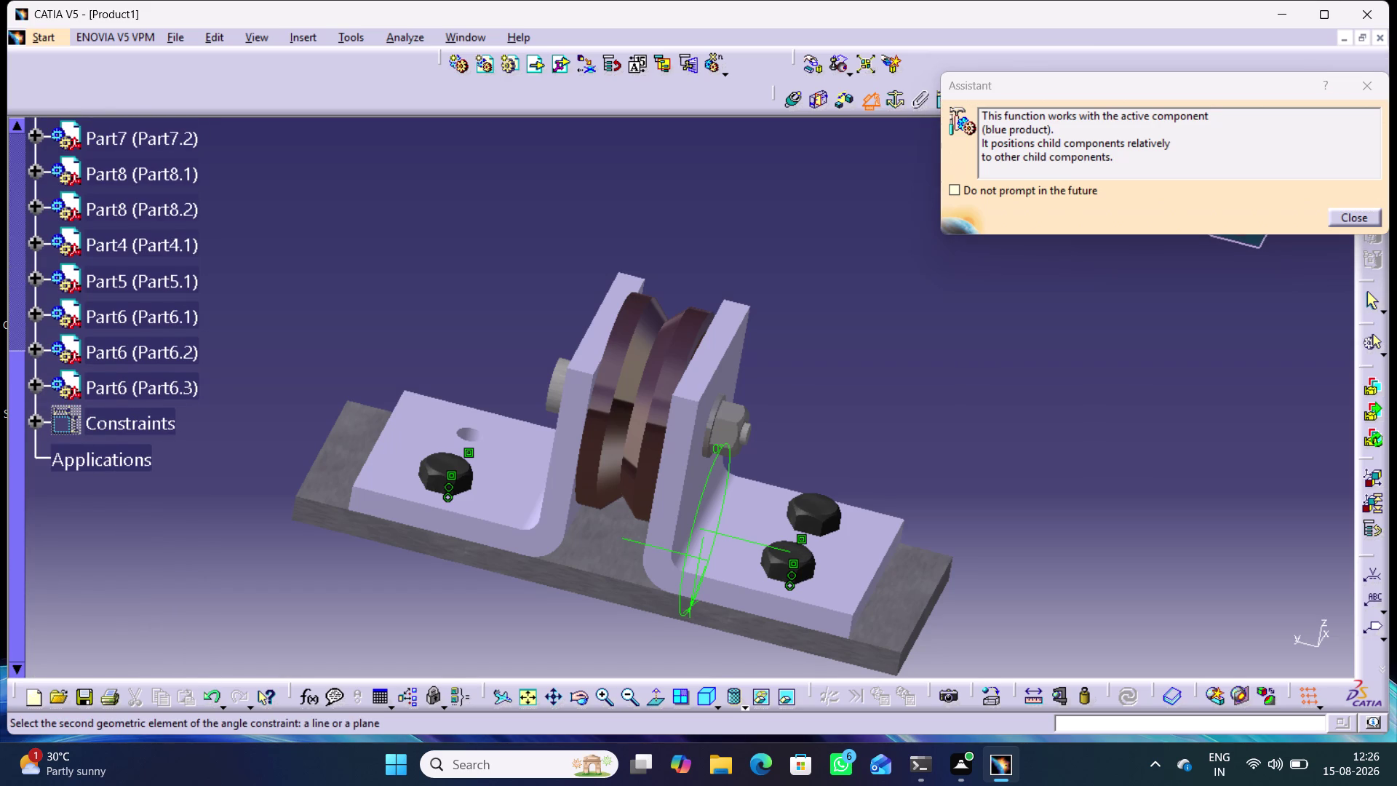
click(34, 385)
click(62, 419)
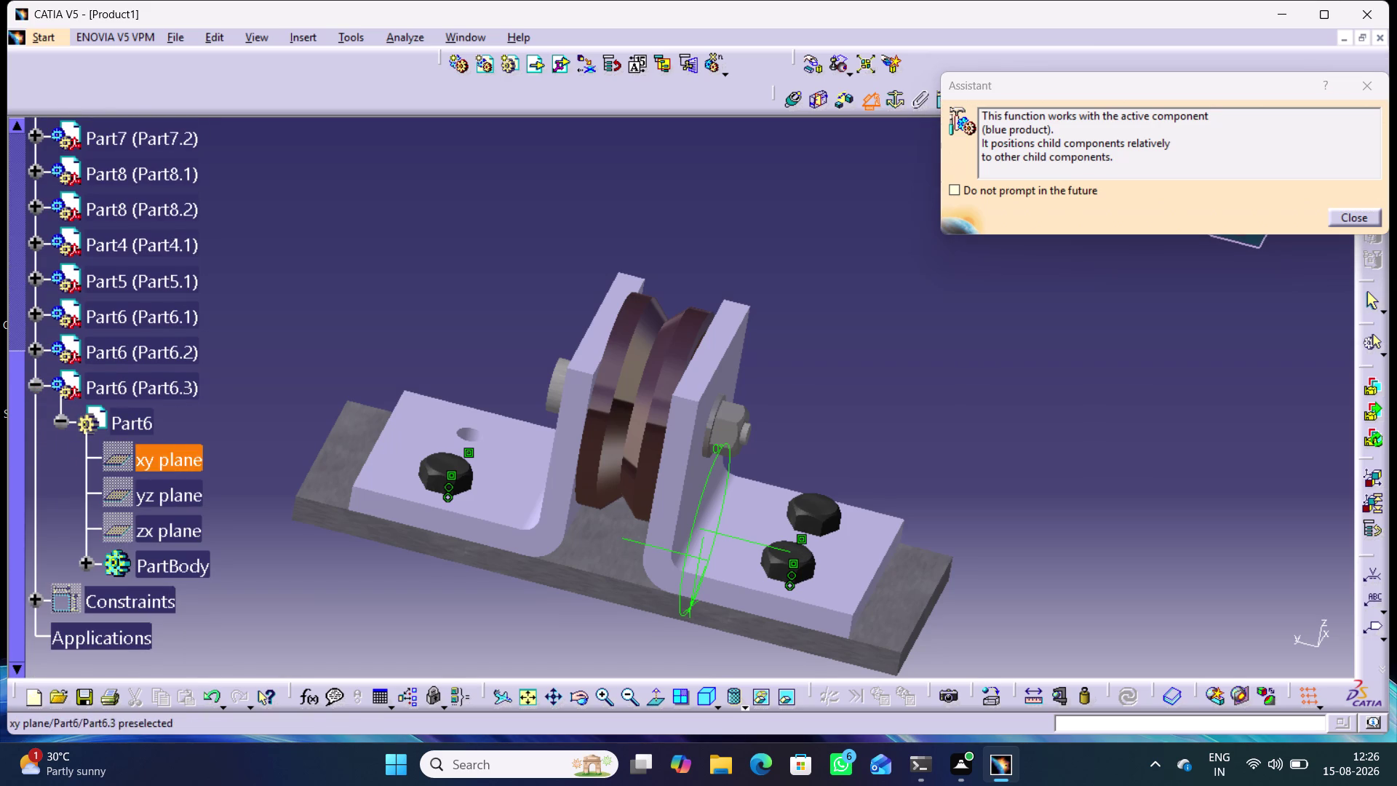
click(159, 491)
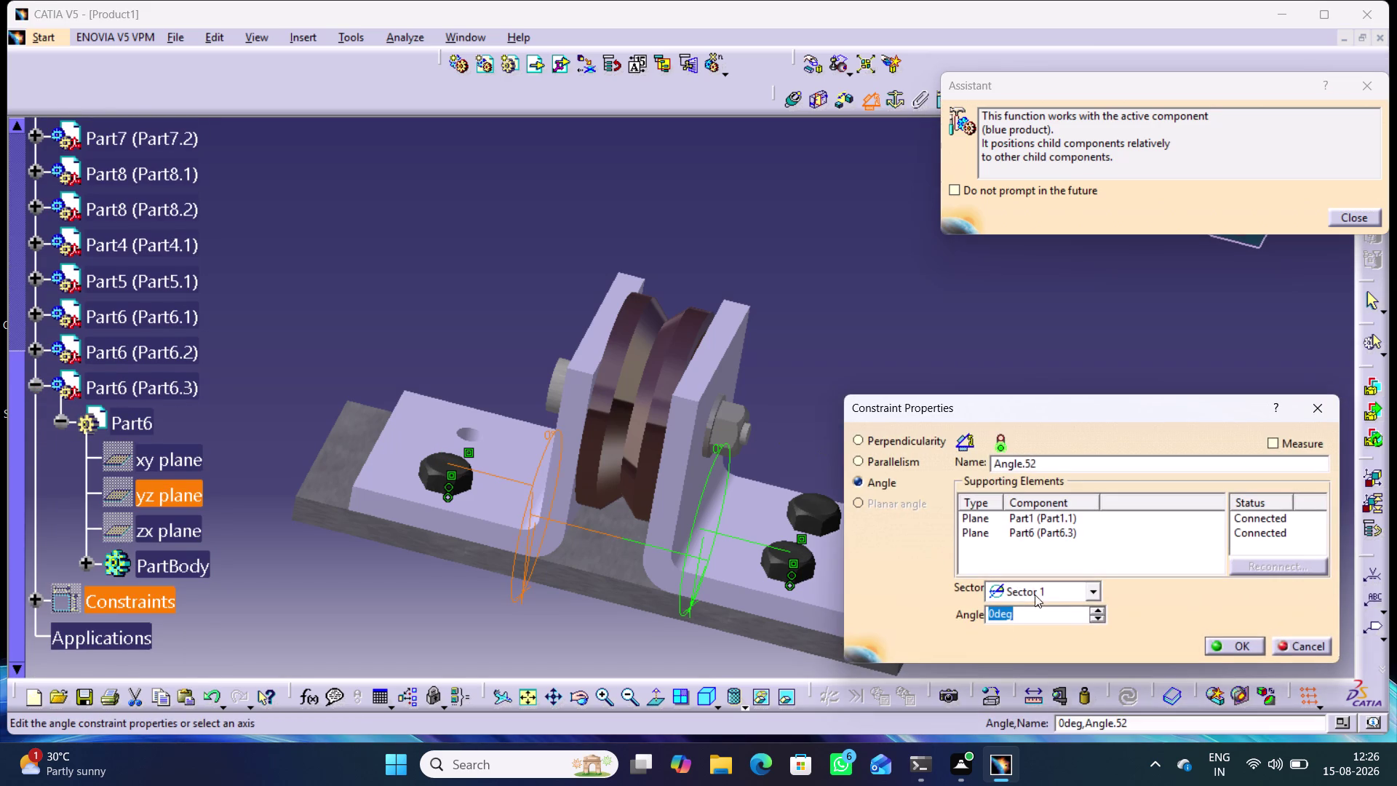
click(1214, 647)
click(496, 278)
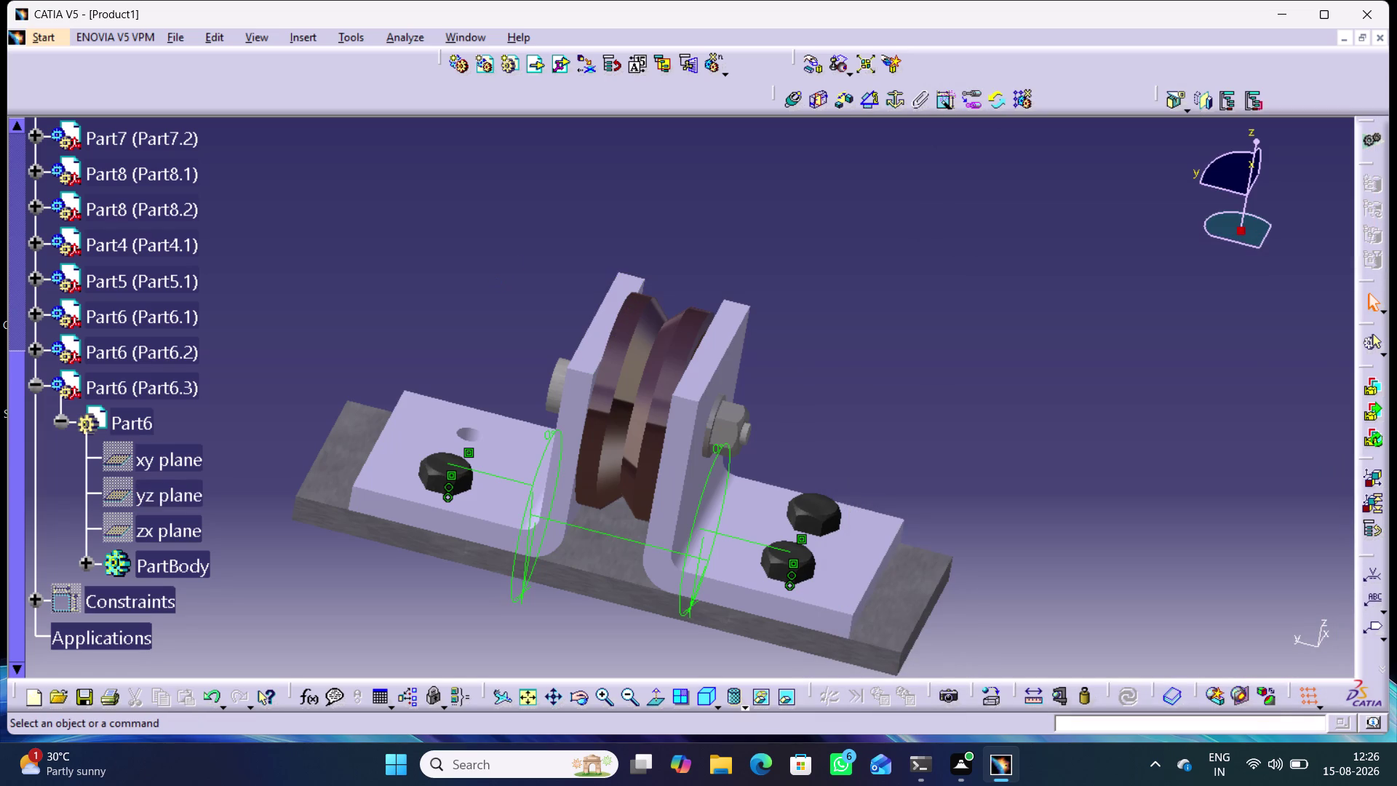
right_click(133, 388)
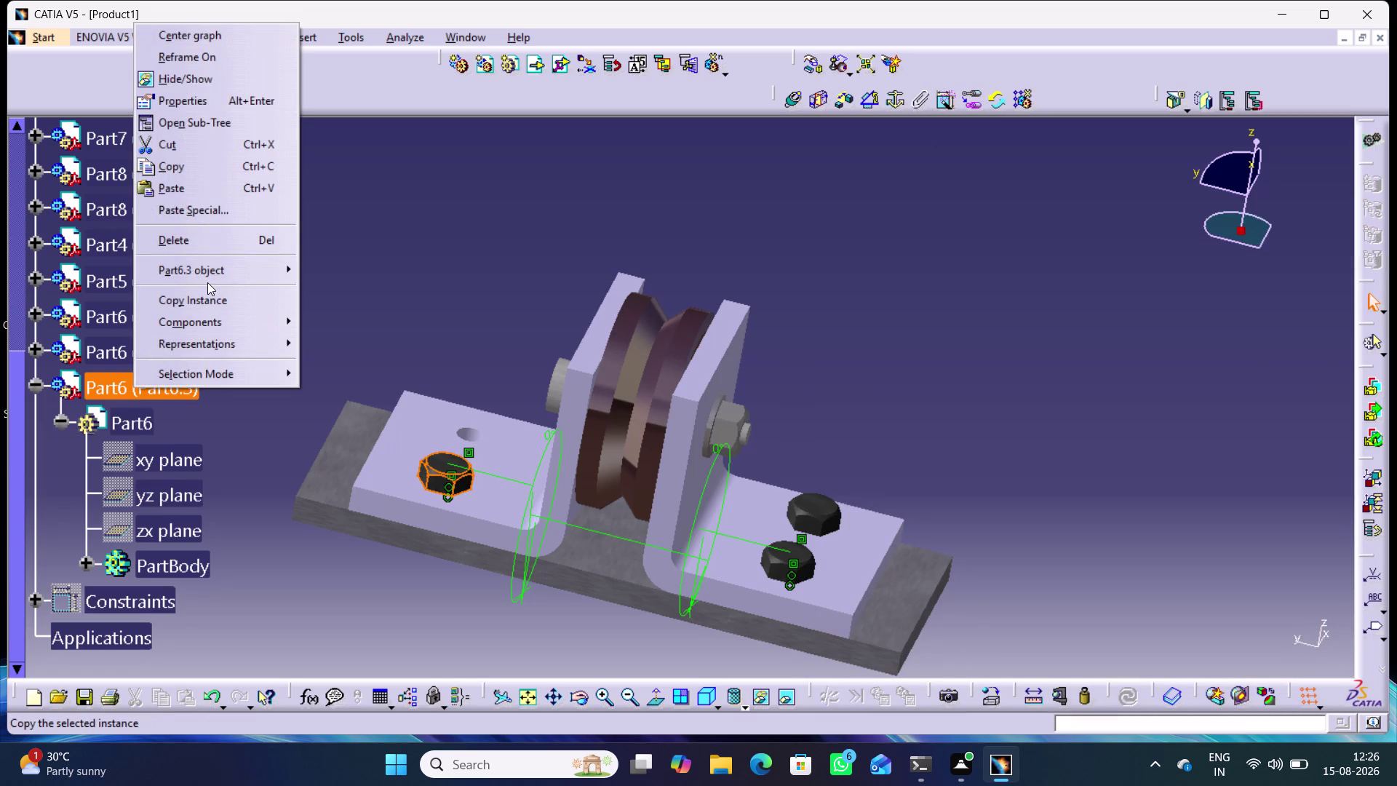
click(209, 275)
click(385, 374)
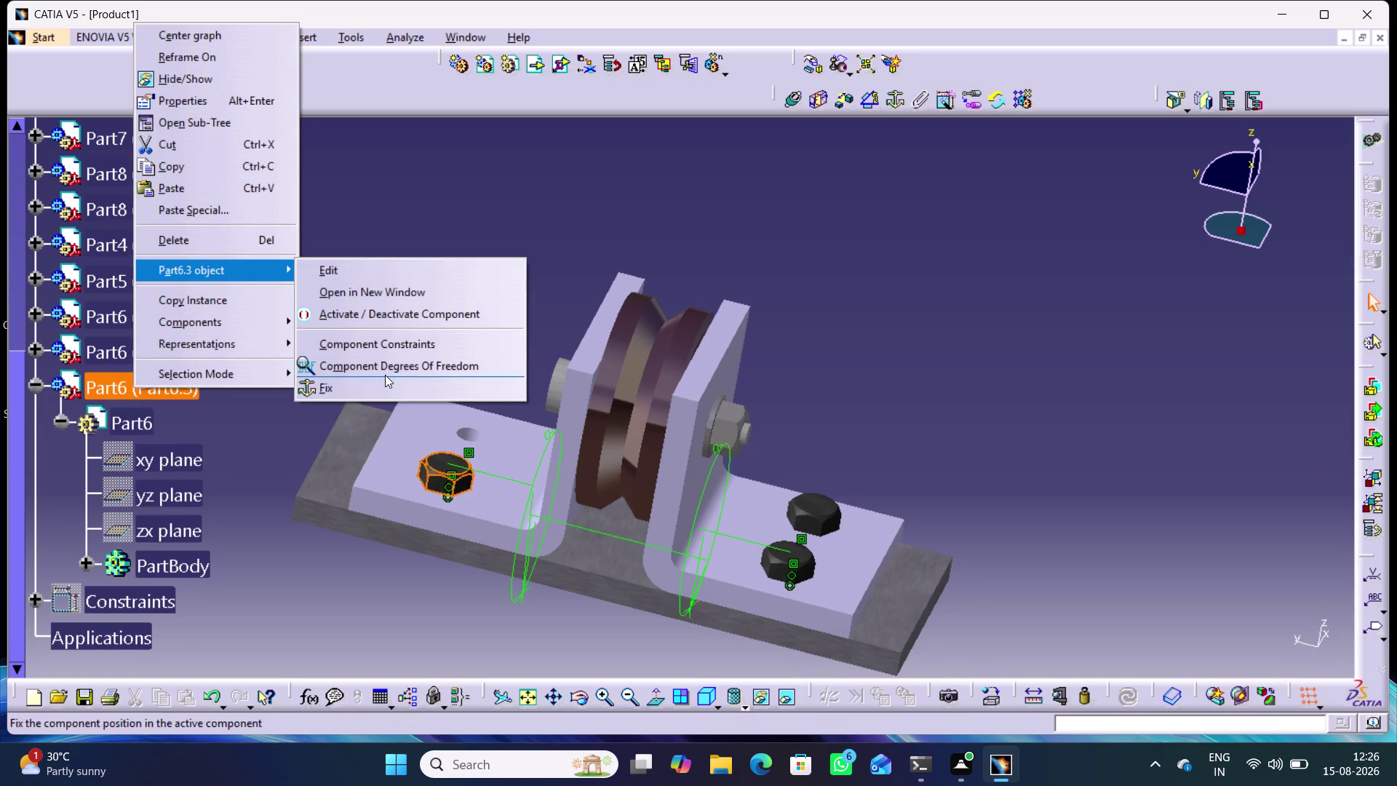
click(852, 308)
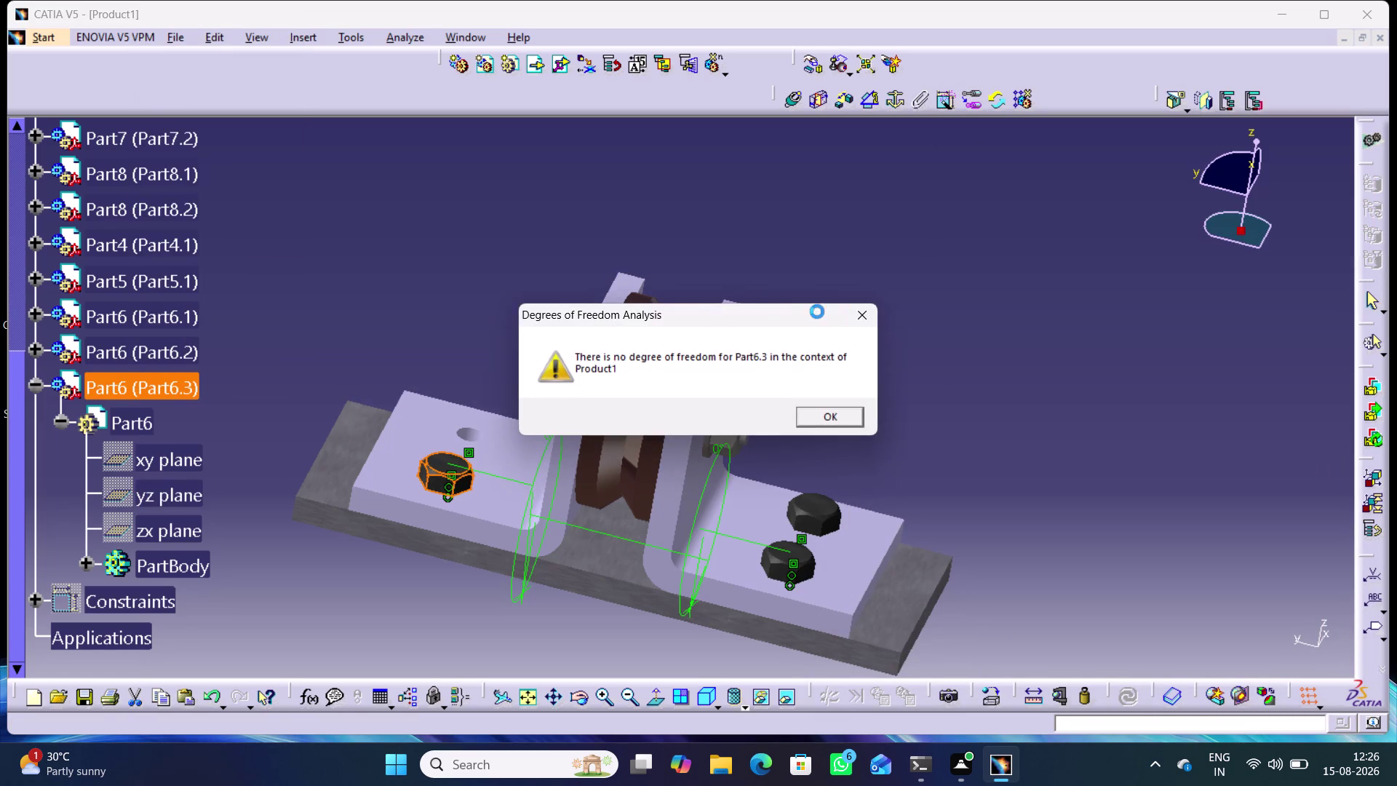
click(300, 243)
click(38, 388)
click(356, 268)
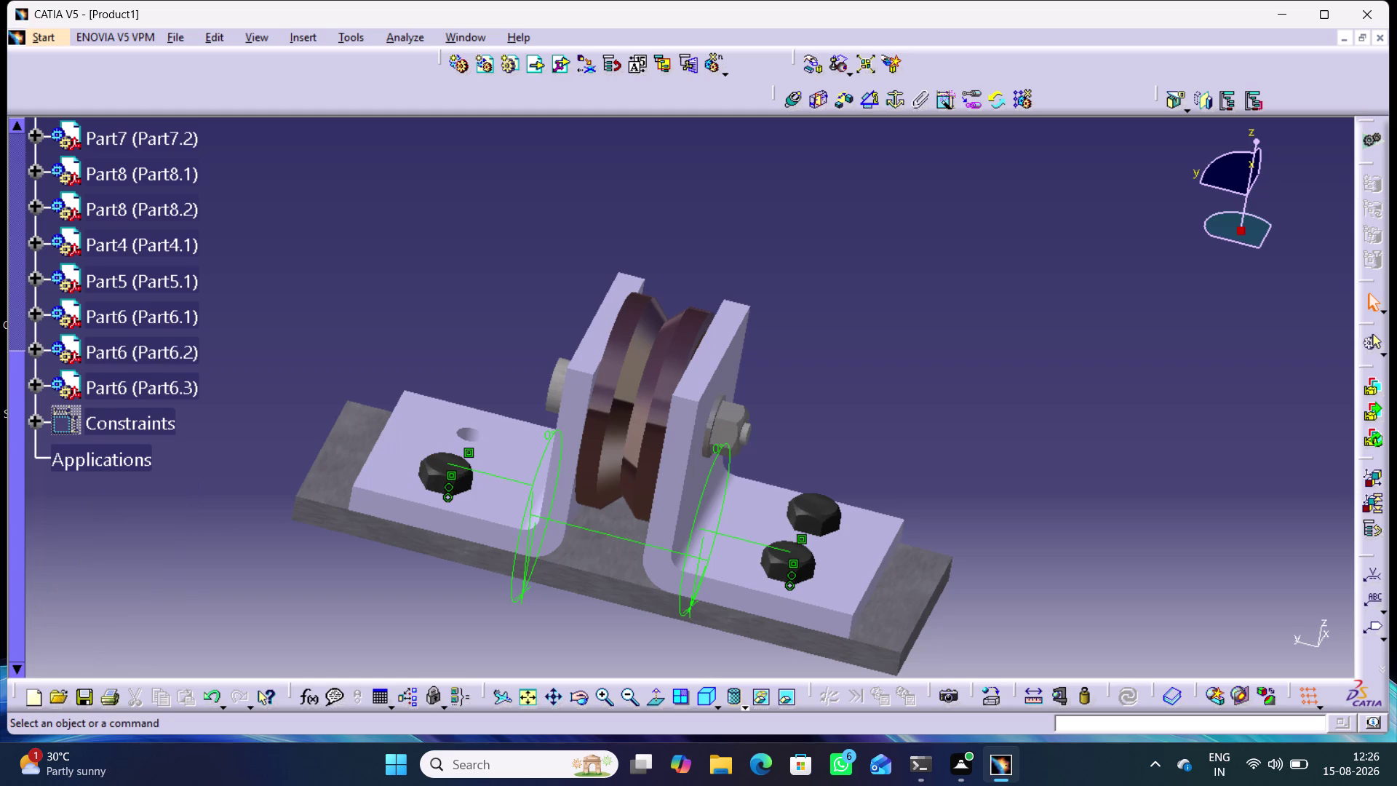
middle_click(297, 252)
scroll(up, 3)
scroll(up, 3)
scroll(up, 3)
middle_drag(685, 423, 490, 271)
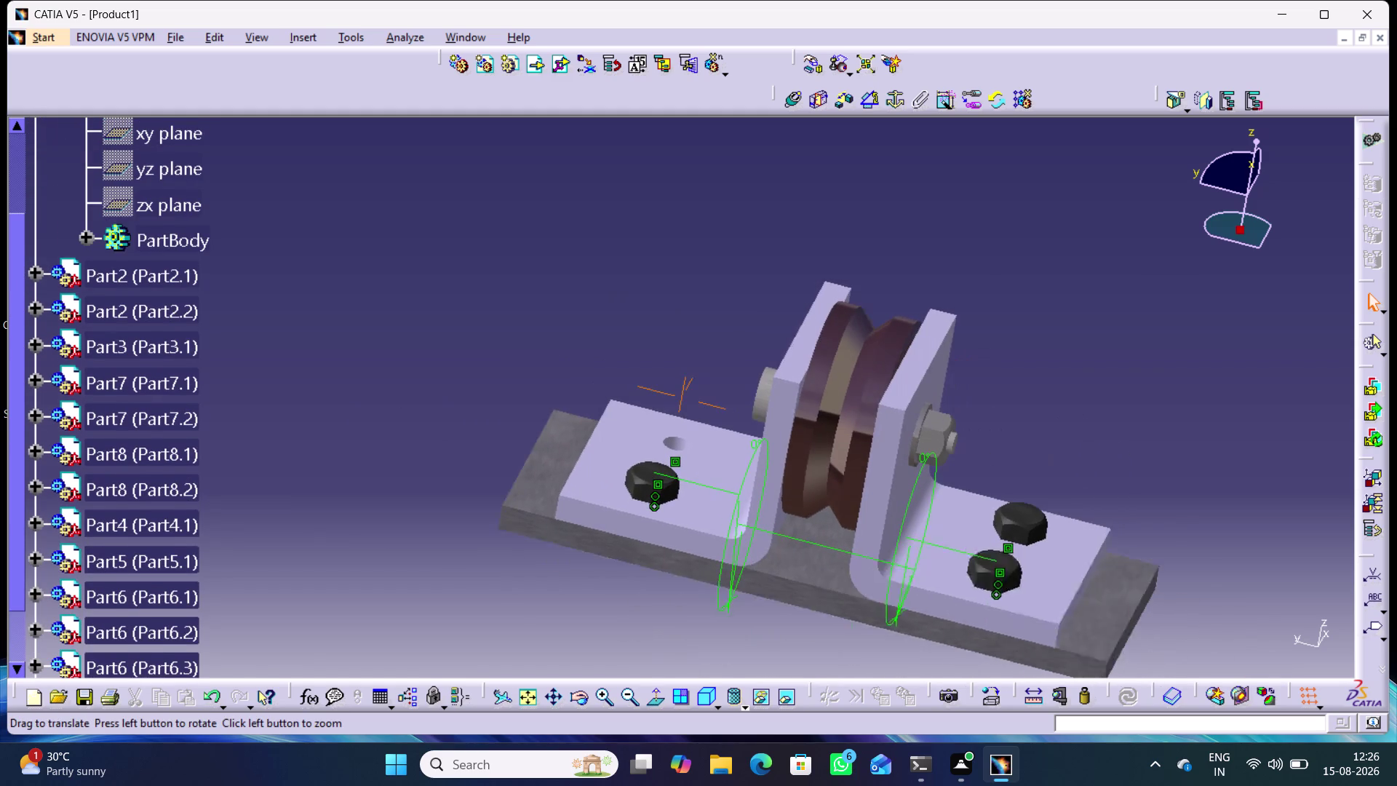
middle_drag(490, 272, 439, 229)
scroll(up, 3)
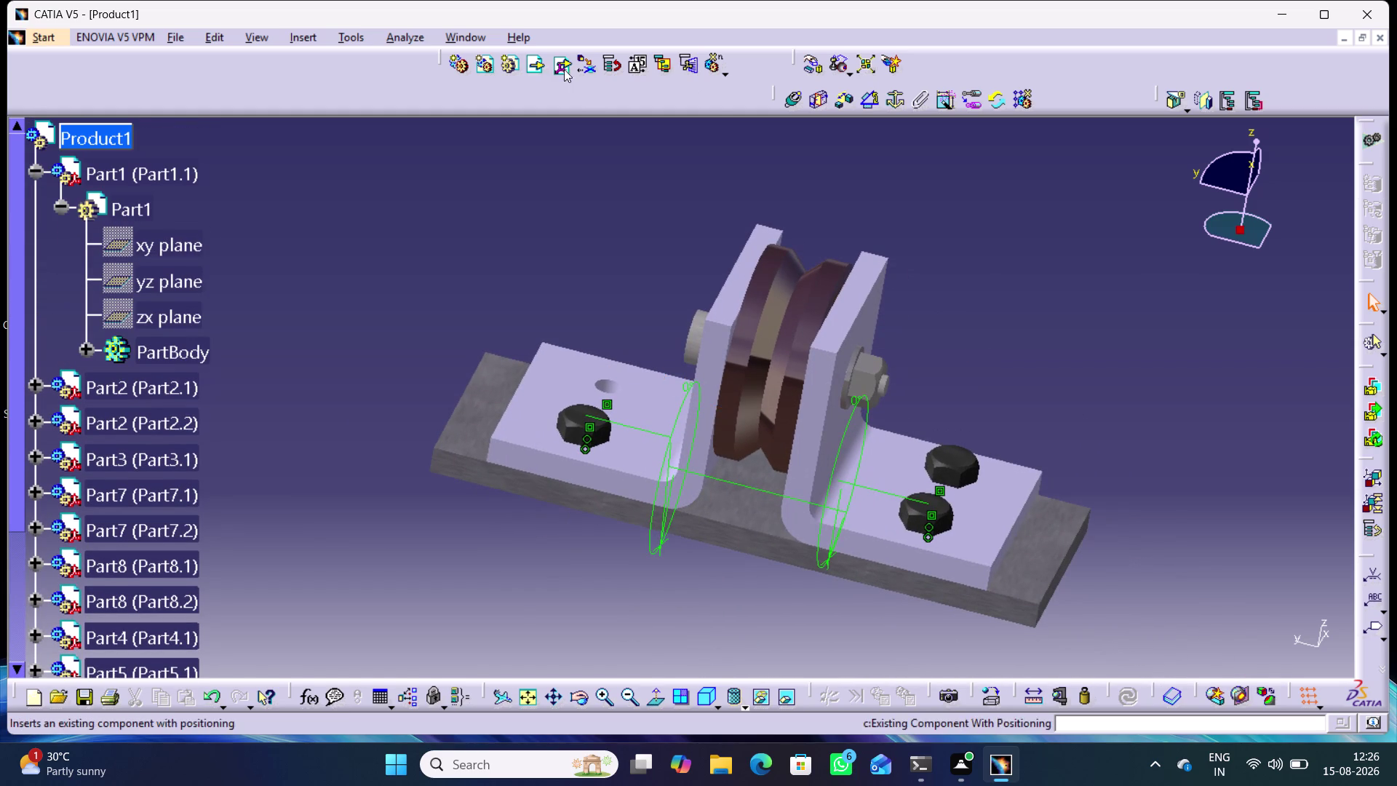
Insert the Bolt part file into Product1 with positioning and dismiss the report.
click(540, 69)
click(104, 139)
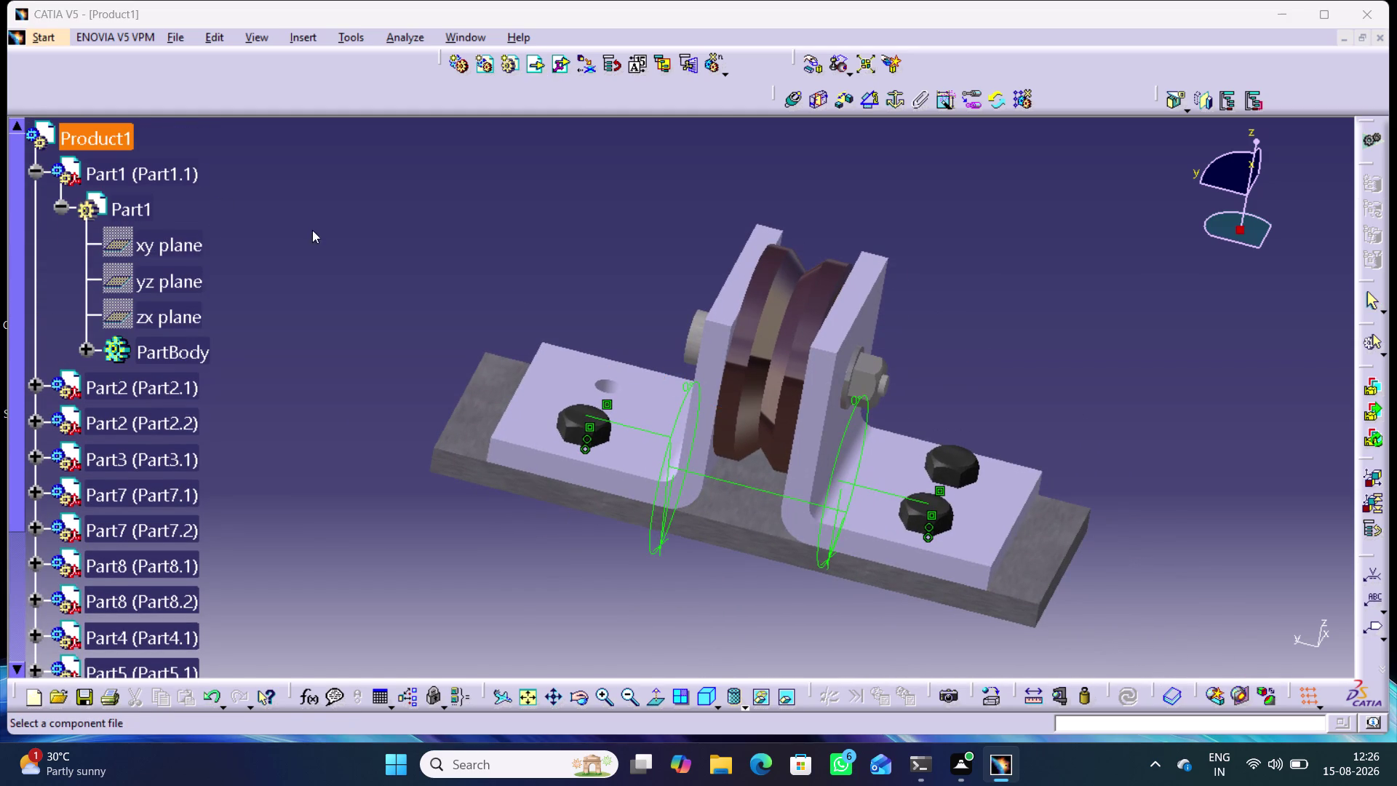
click(575, 287)
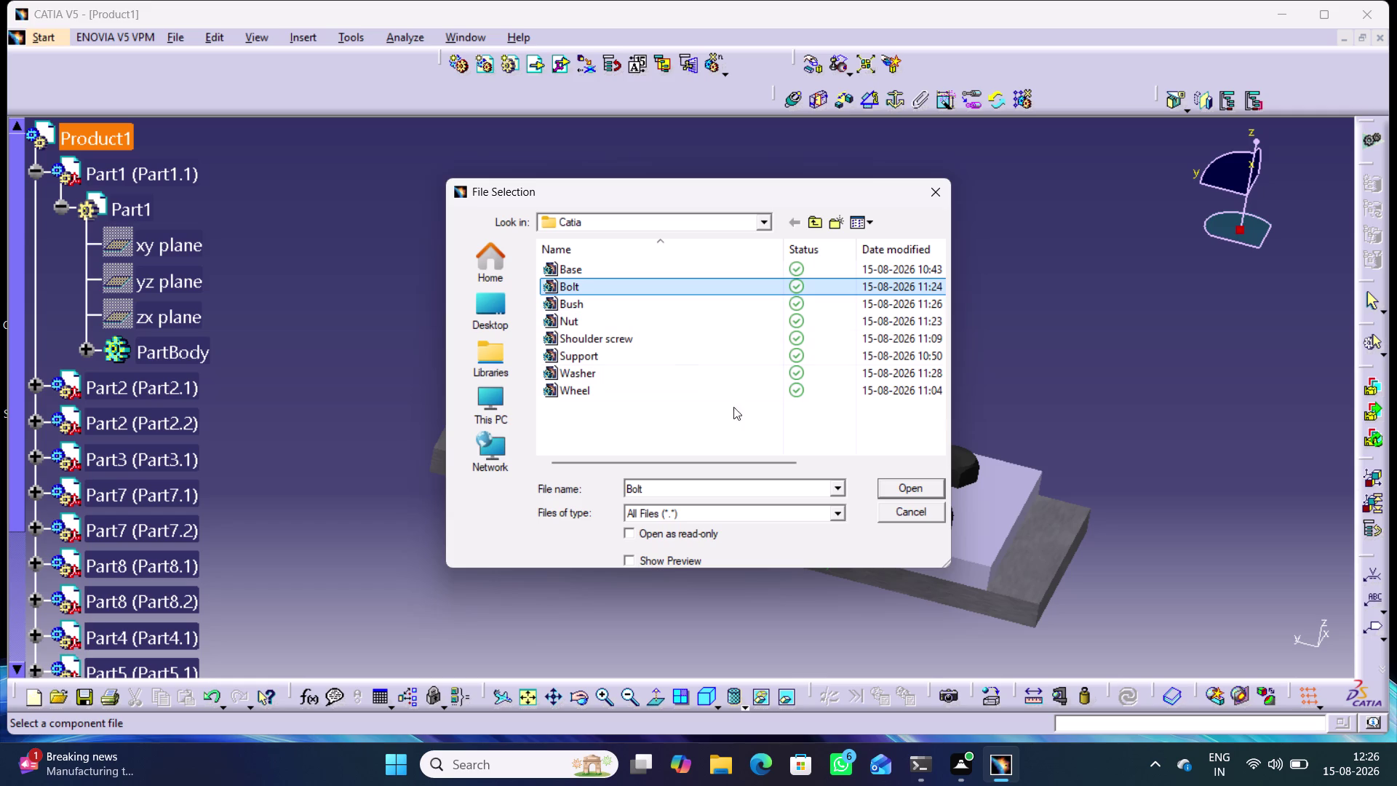
click(901, 481)
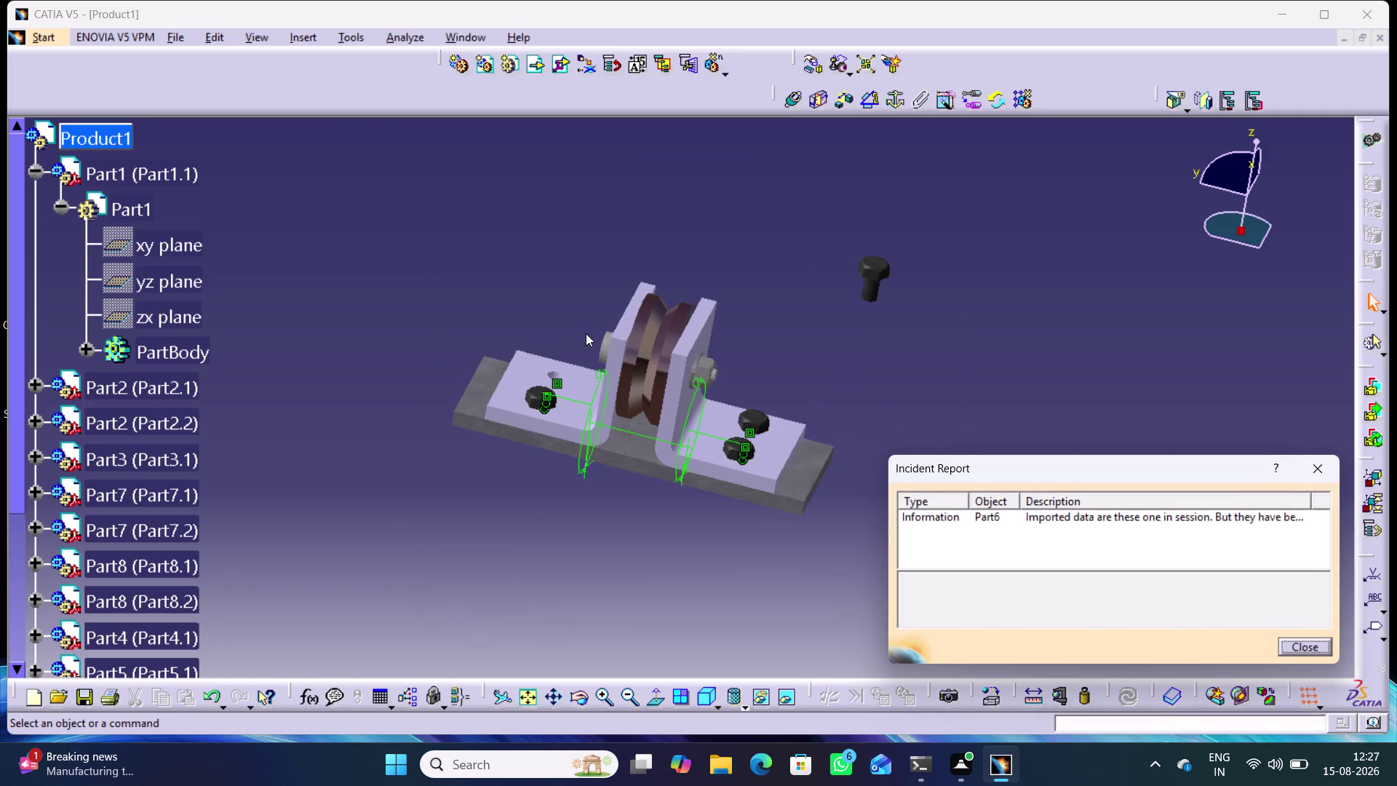
drag(1328, 467, 1322, 466)
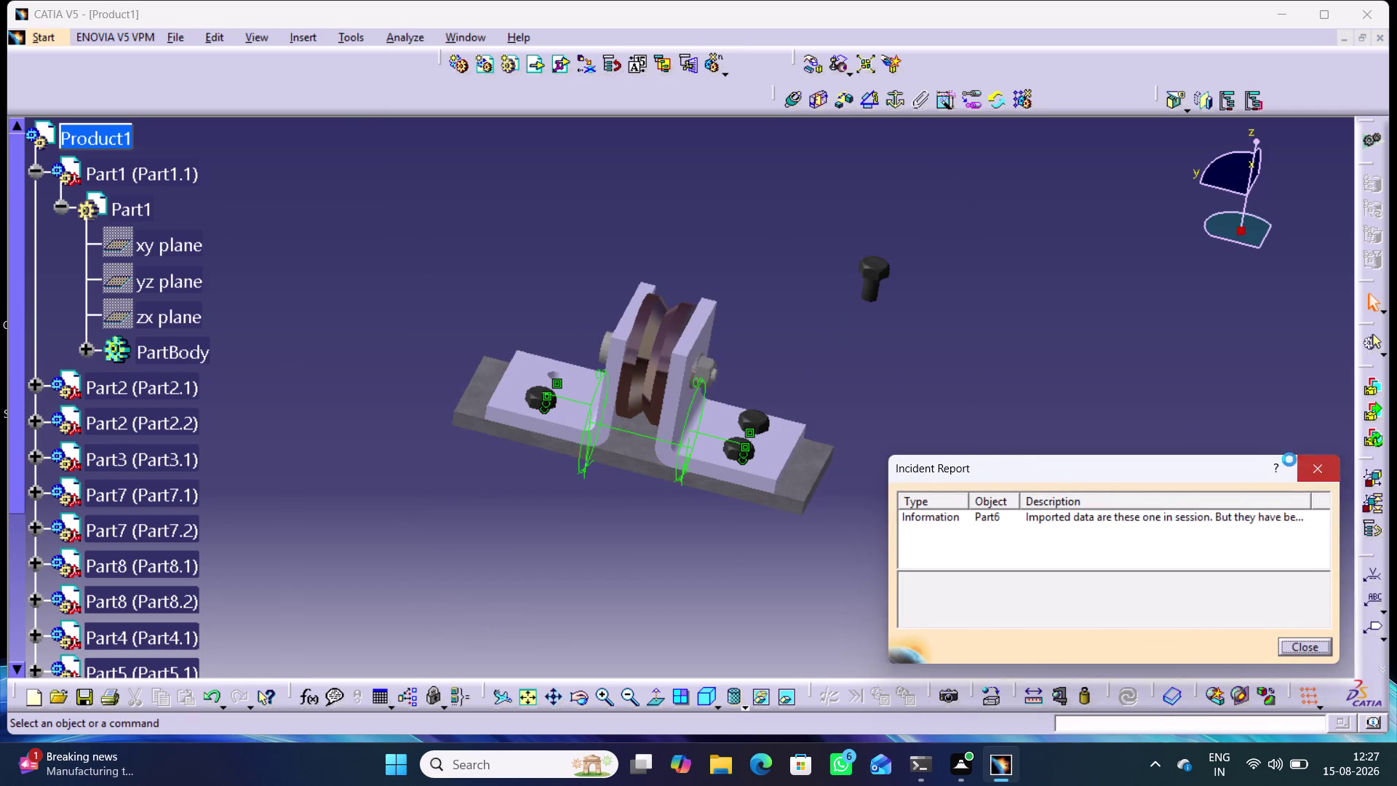
middle_drag(699, 256, 896, 395)
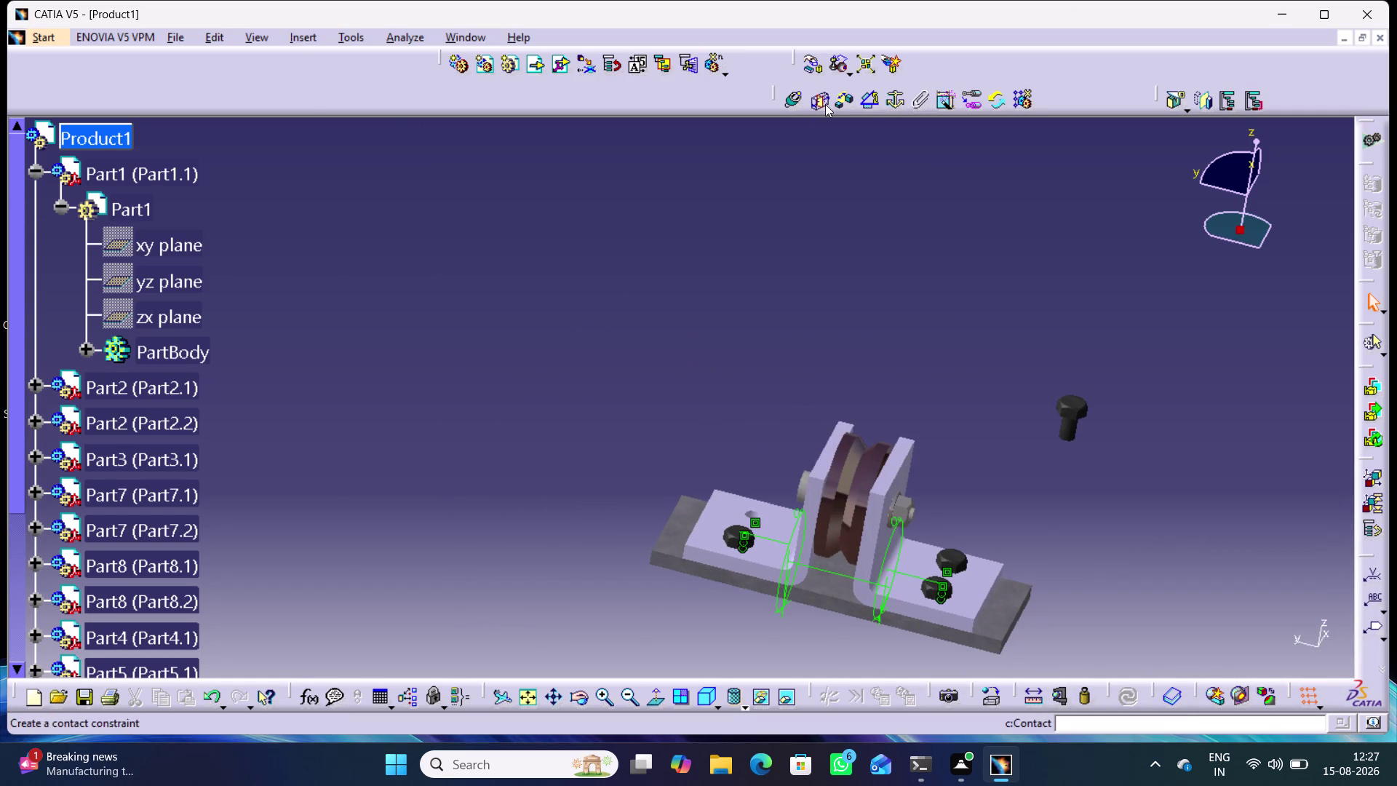
Make the new bolt's axis coincide with the empty base-plate hole axis and update.
click(793, 105)
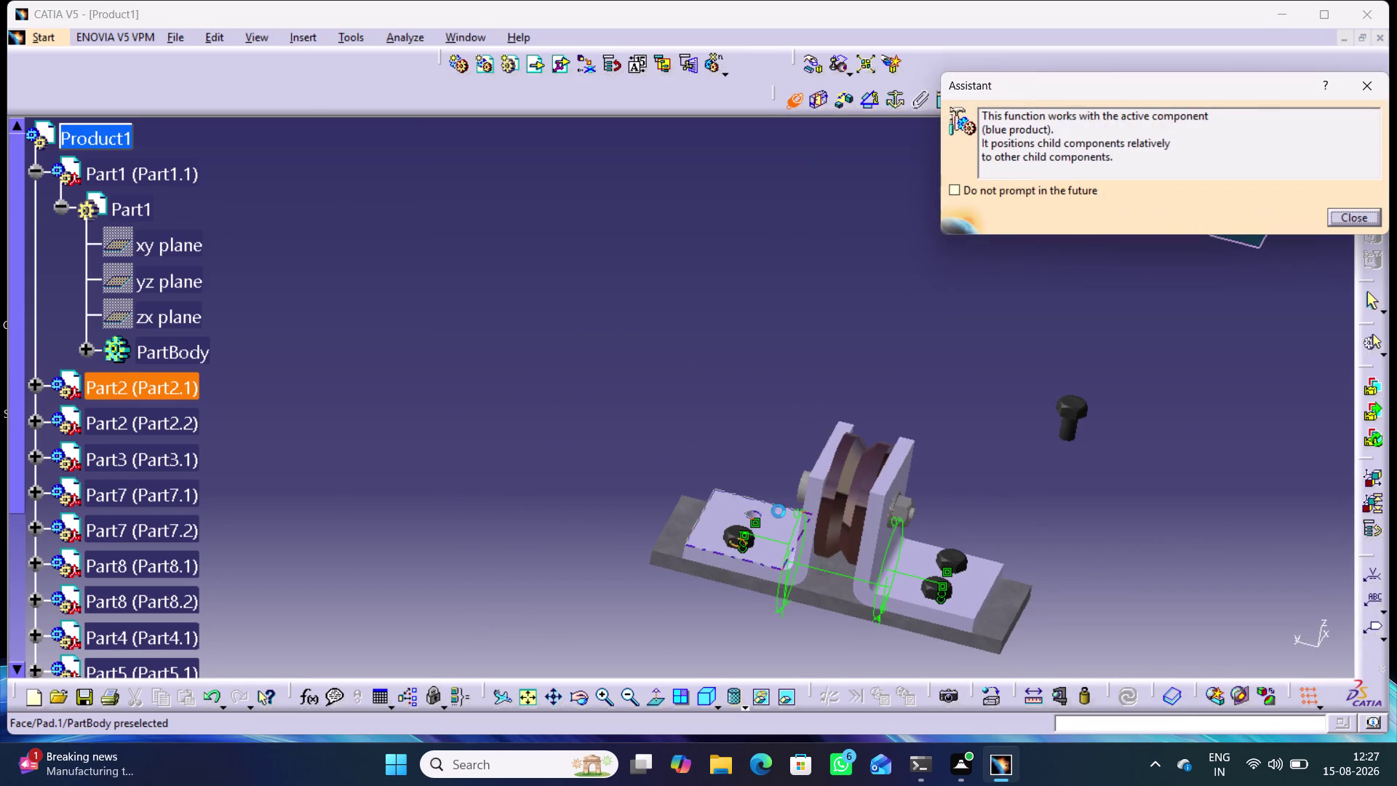
middle_drag(759, 464, 756, 441)
right_click(759, 464)
right_click(752, 438)
right_drag(755, 441, 722, 589)
middle_drag(755, 441, 722, 589)
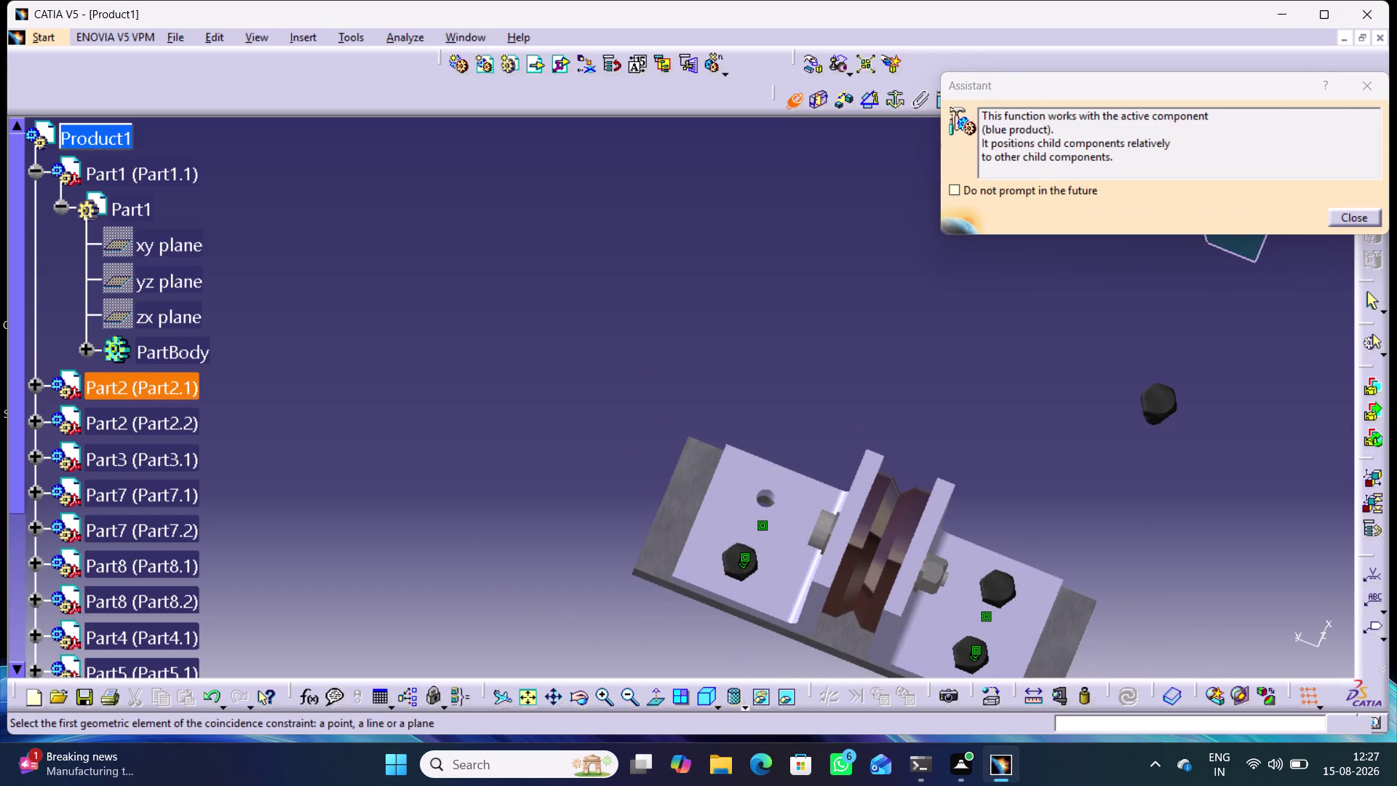
click(772, 491)
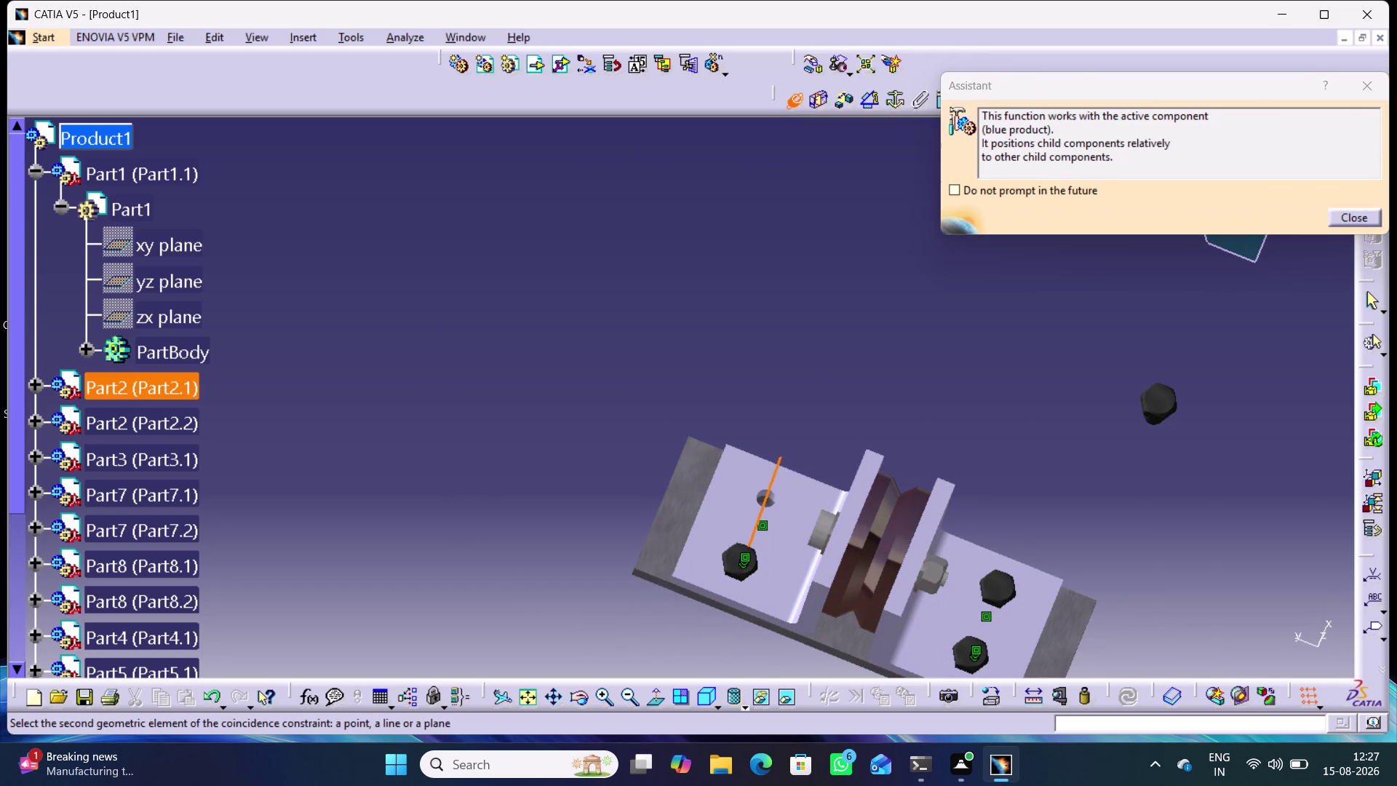
middle_drag(1132, 447, 1140, 335)
right_drag(1132, 447, 1141, 335)
middle_drag(1068, 400, 695, 386)
right_drag(1061, 397, 695, 386)
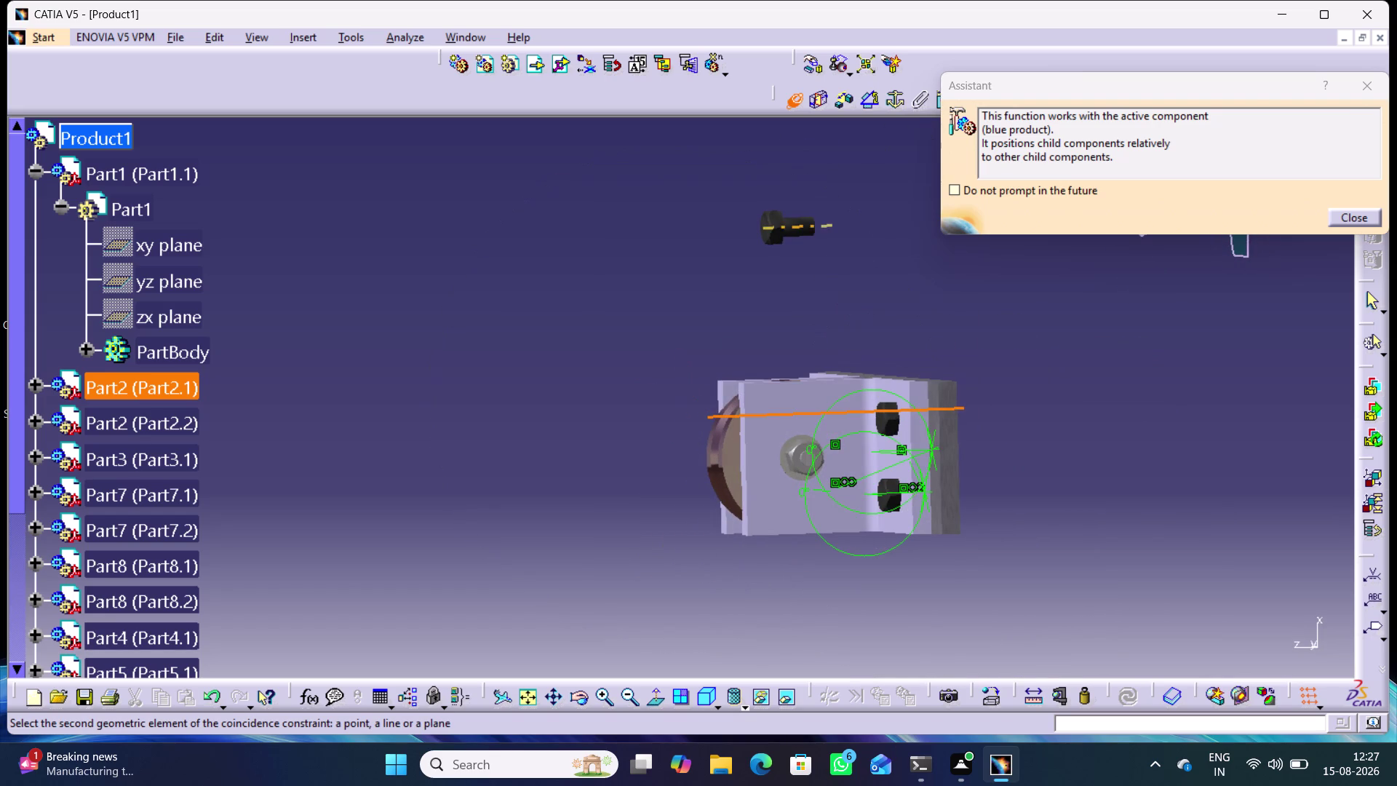
click(806, 225)
click(1121, 691)
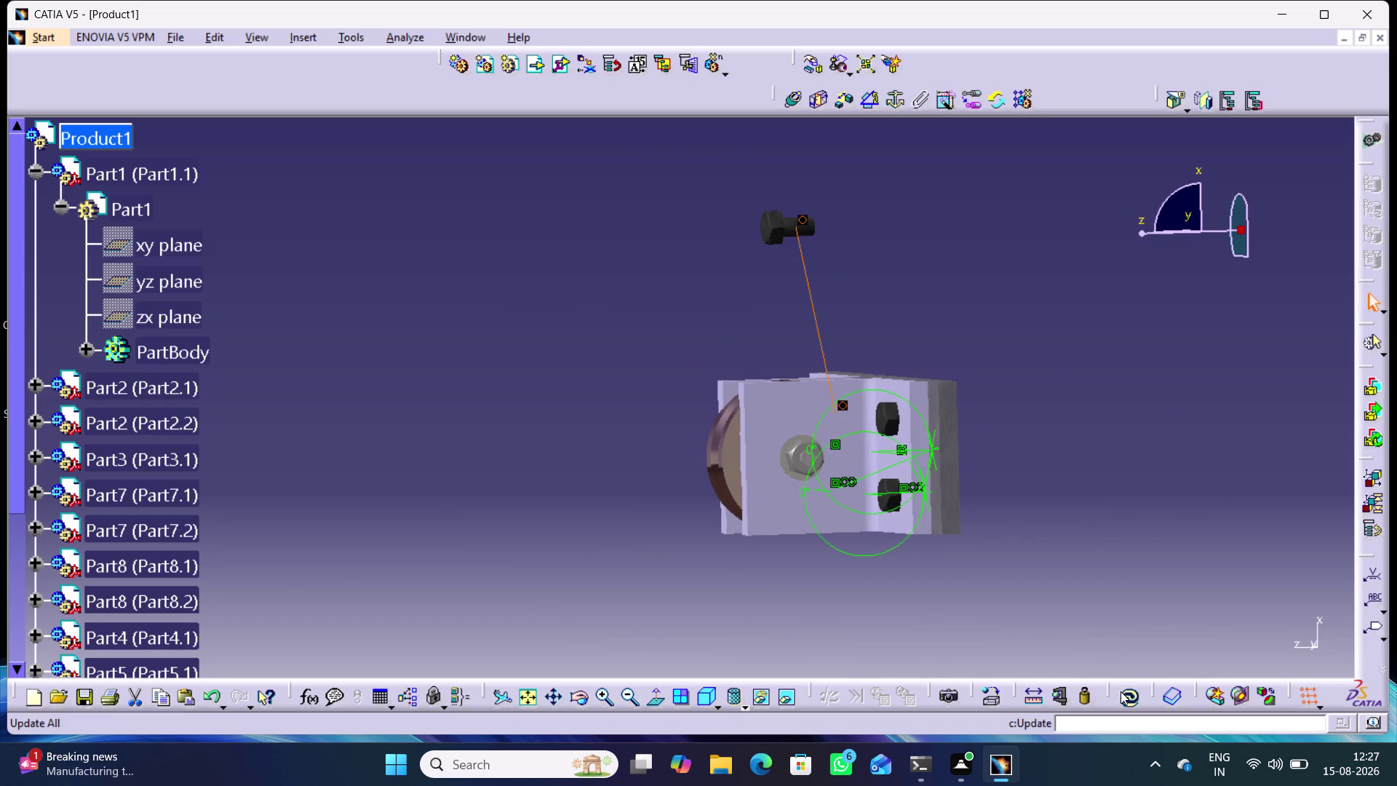
Contact the bolt head's underside with the base plate's top face and update.
click(819, 104)
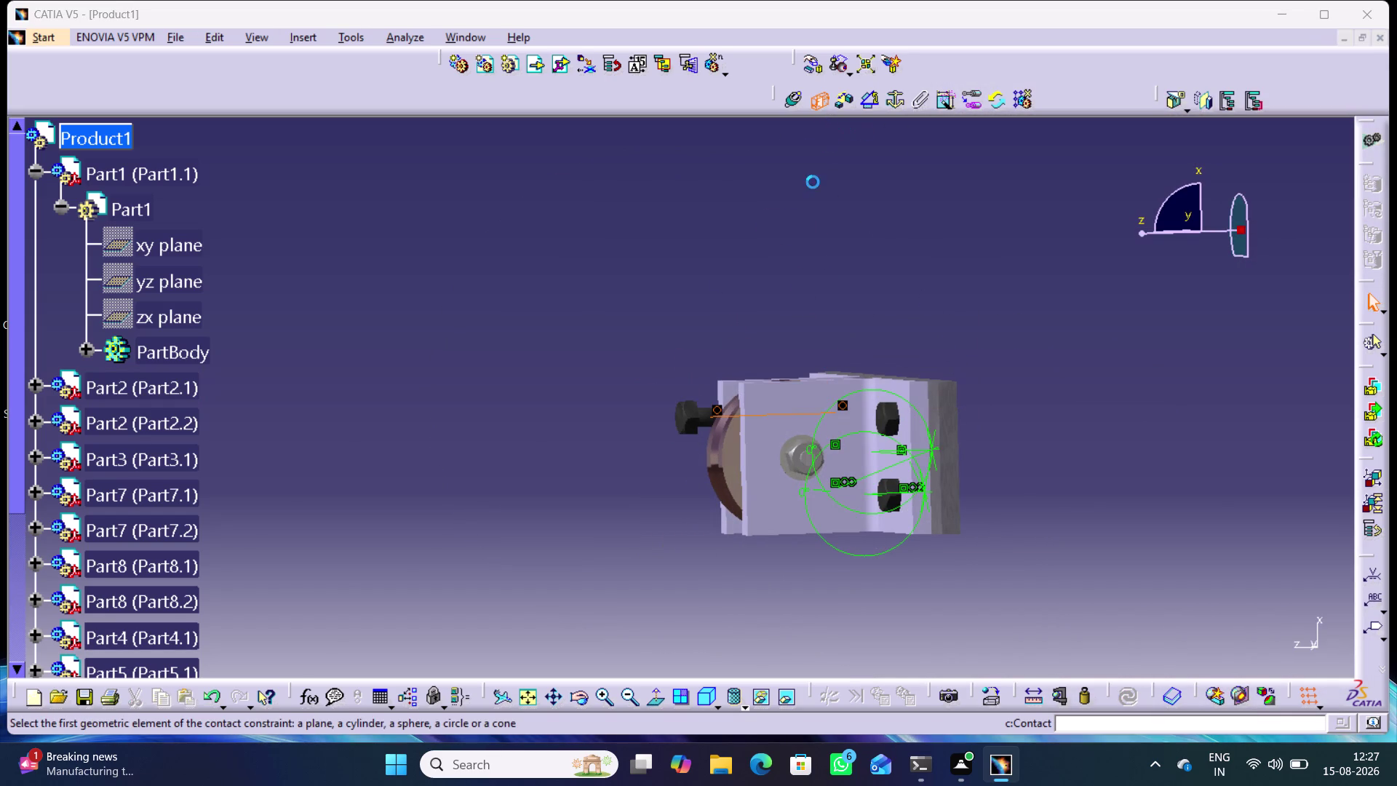
middle_drag(639, 323, 915, 103)
right_drag(662, 288, 916, 104)
middle_drag(732, 478, 649, 256)
right_drag(729, 460, 649, 256)
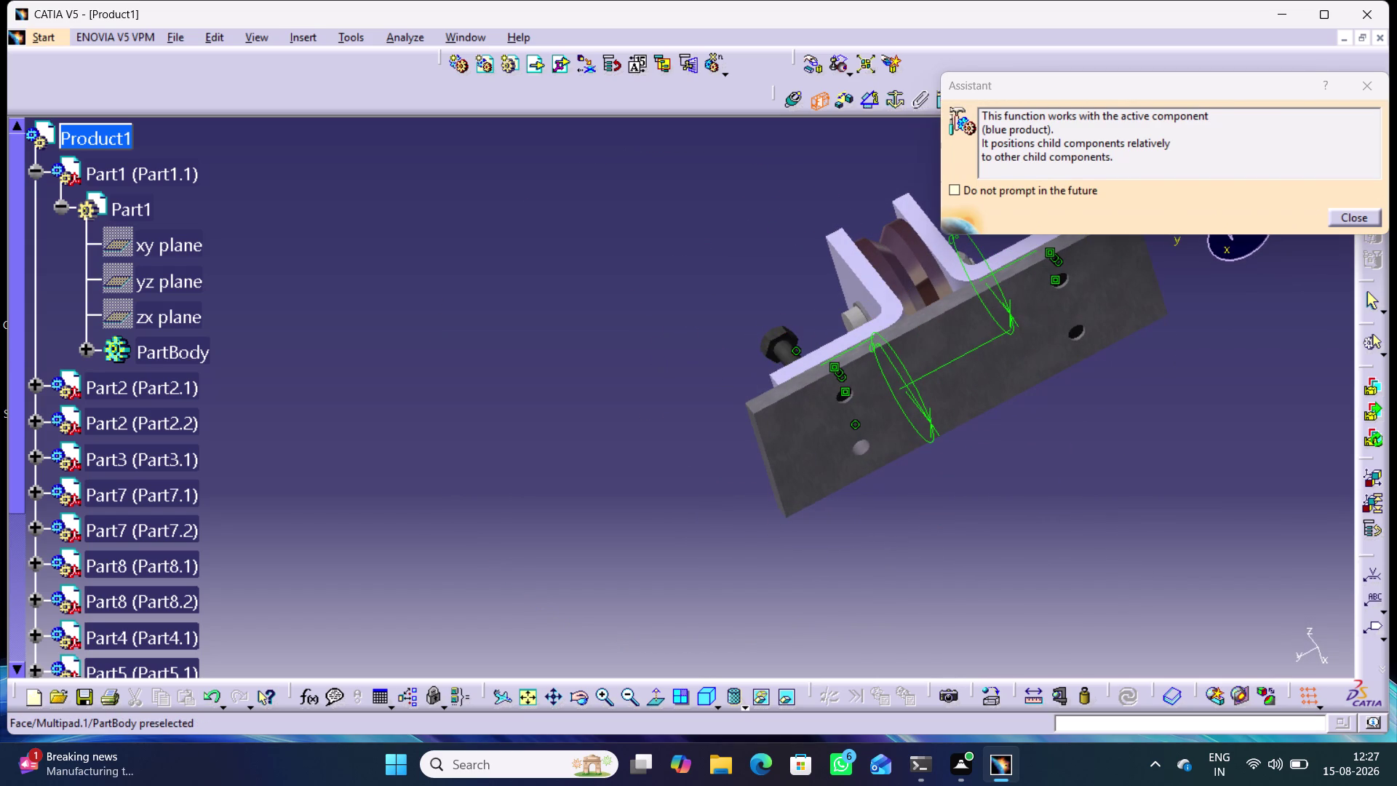
click(791, 343)
middle_drag(745, 301, 757, 311)
right_drag(753, 303, 758, 311)
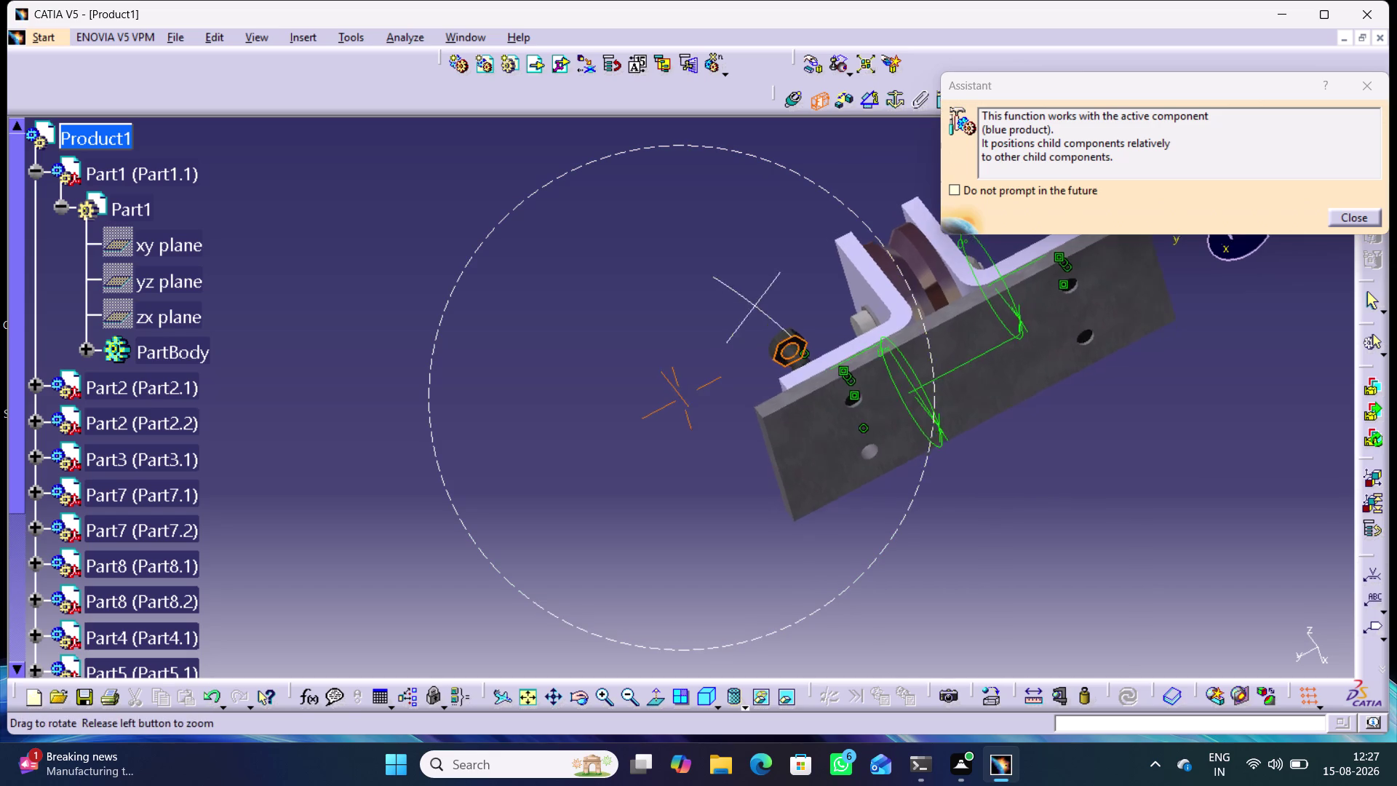
middle_drag(758, 310, 902, 527)
right_drag(757, 311, 903, 527)
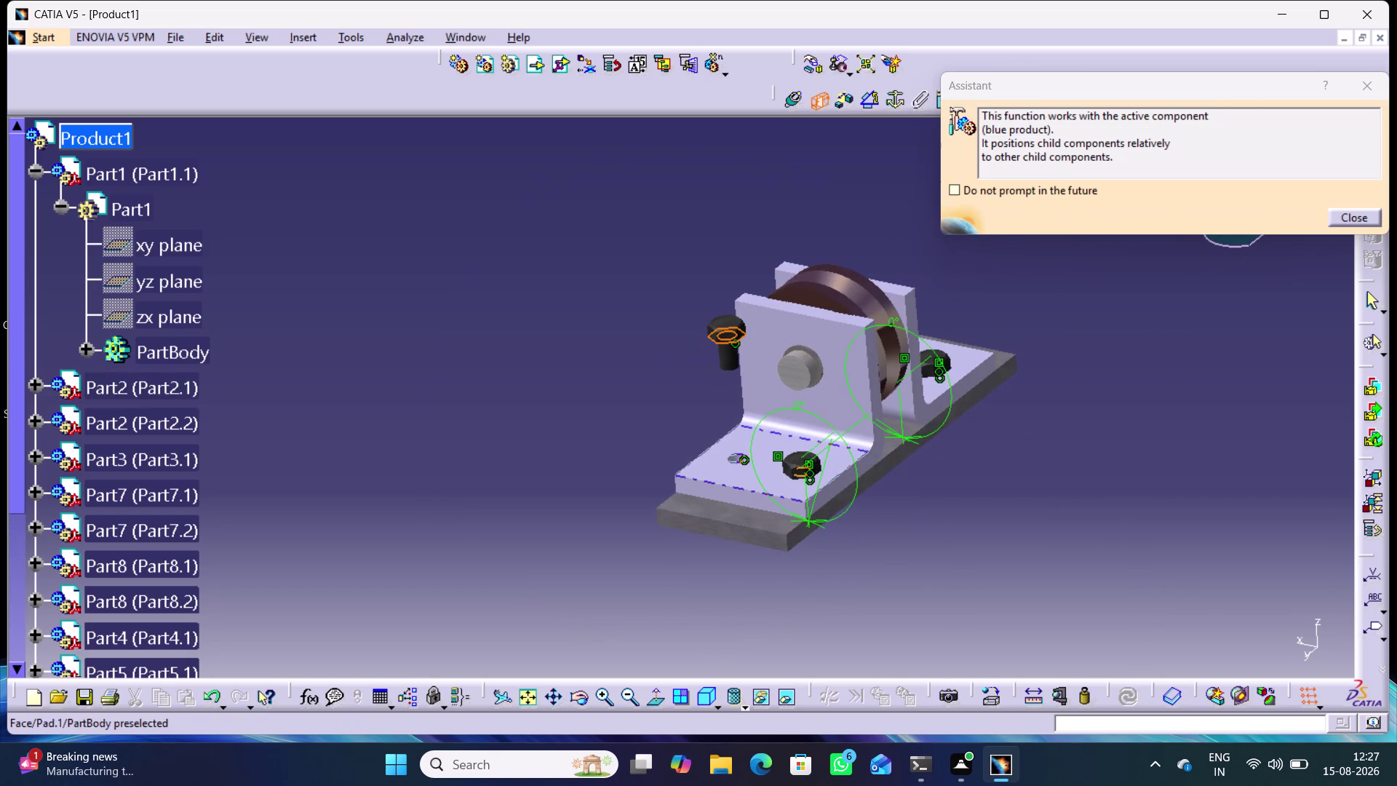
click(737, 465)
click(1127, 693)
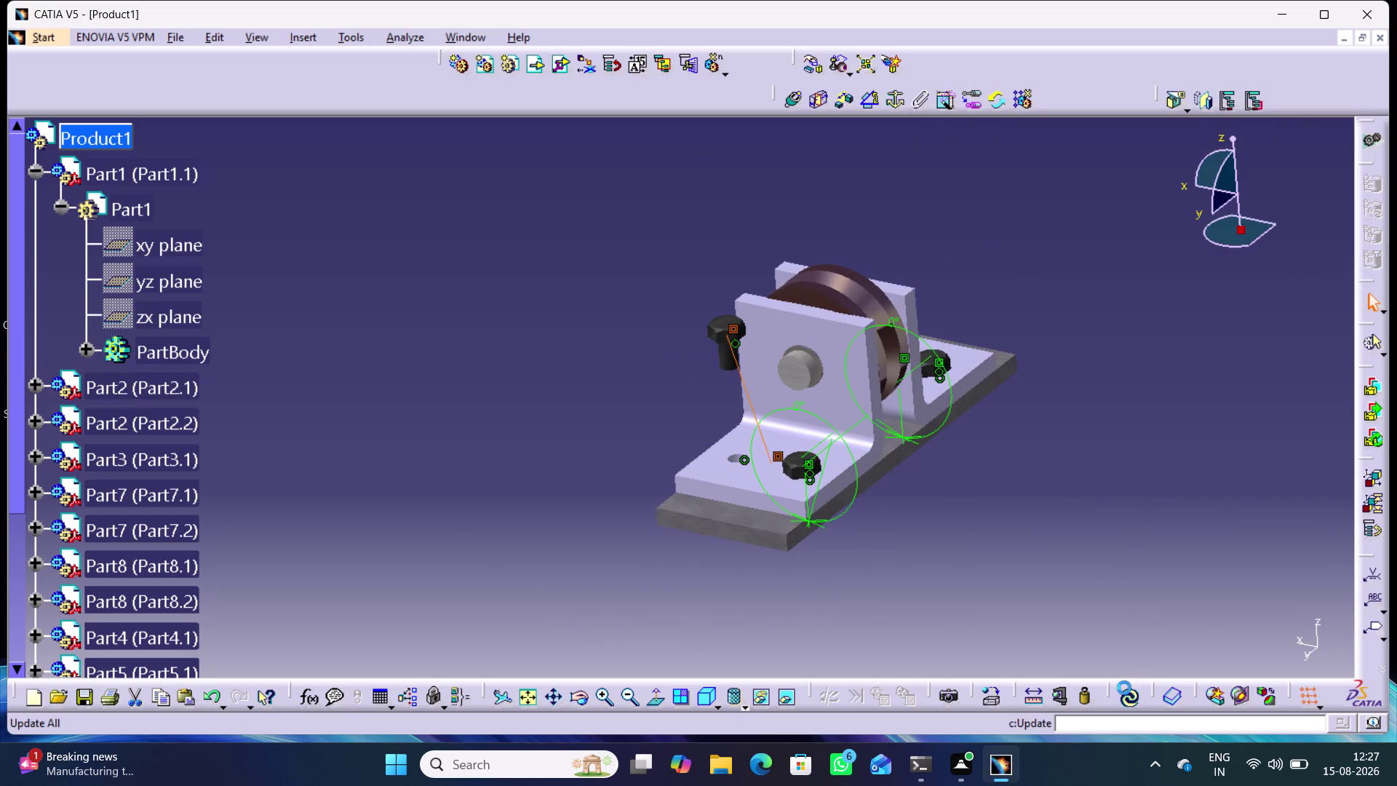
click(546, 469)
Orbit the assembly to inspect all four seated bolts.
middle_drag(593, 524, 510, 446)
right_drag(592, 523, 510, 446)
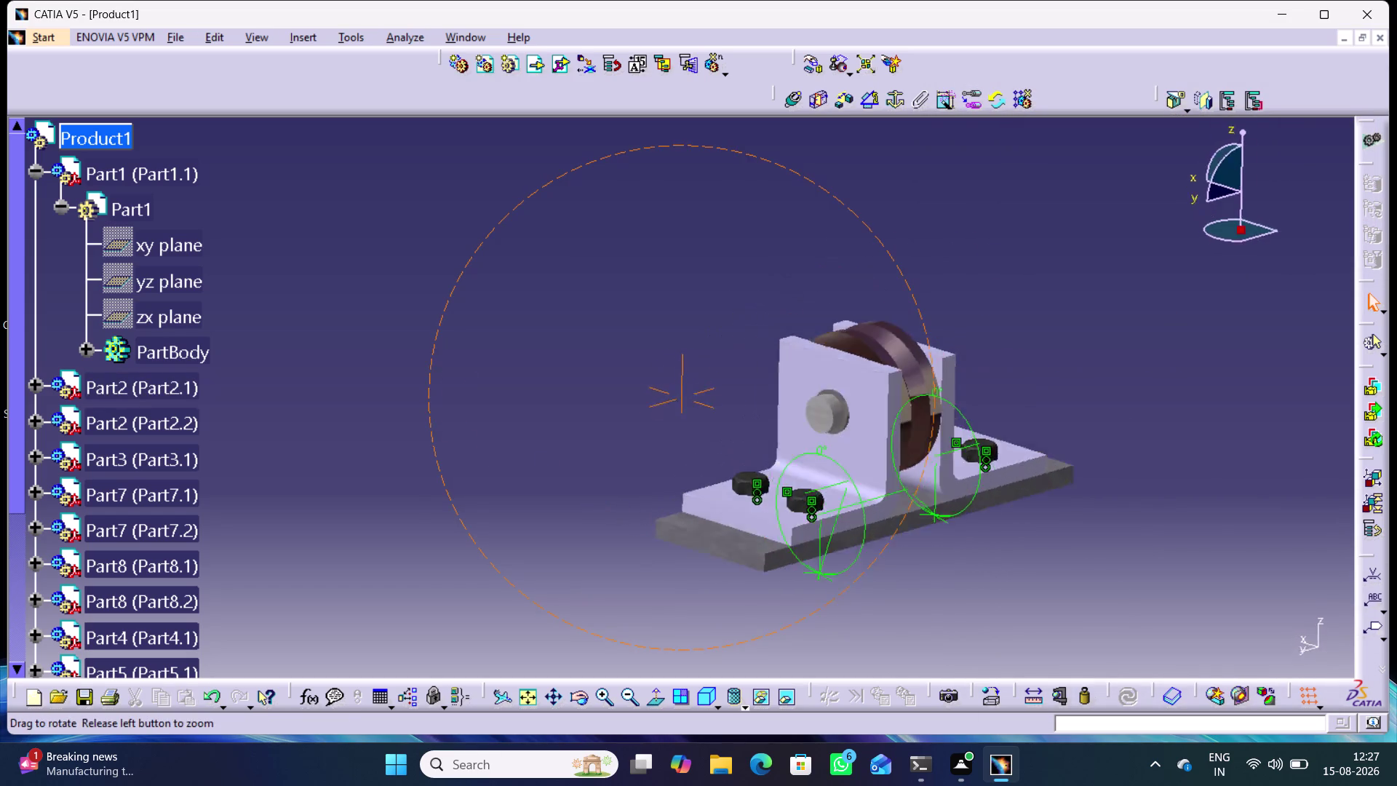
right_drag(510, 446, 436, 492)
middle_drag(510, 446, 436, 492)
middle_drag(1114, 492, 1125, 536)
right_drag(1116, 493, 1125, 536)
scroll(down, 3)
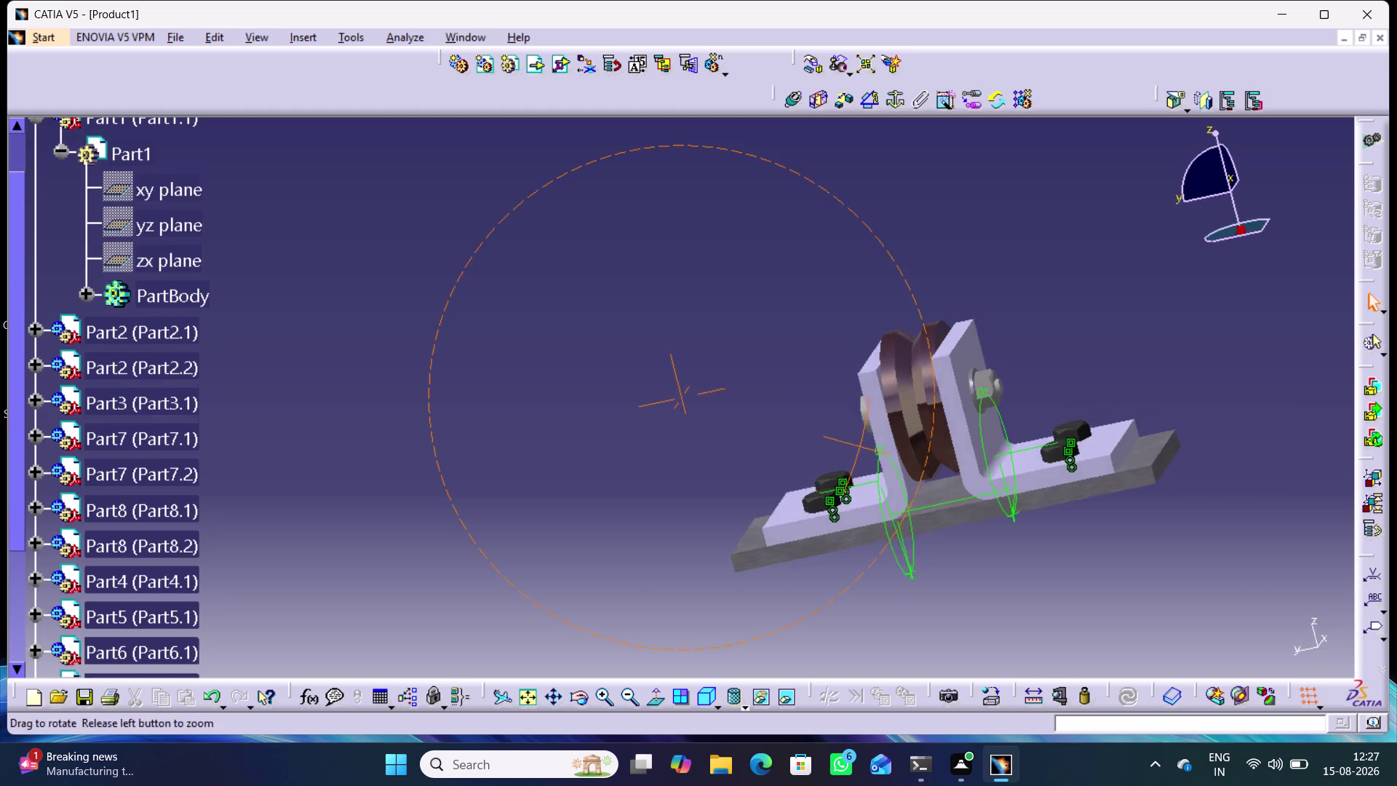
middle_drag(1126, 536, 1151, 616)
right_drag(1126, 536, 1151, 615)
middle_drag(726, 364, 753, 507)
right_drag(734, 369, 755, 502)
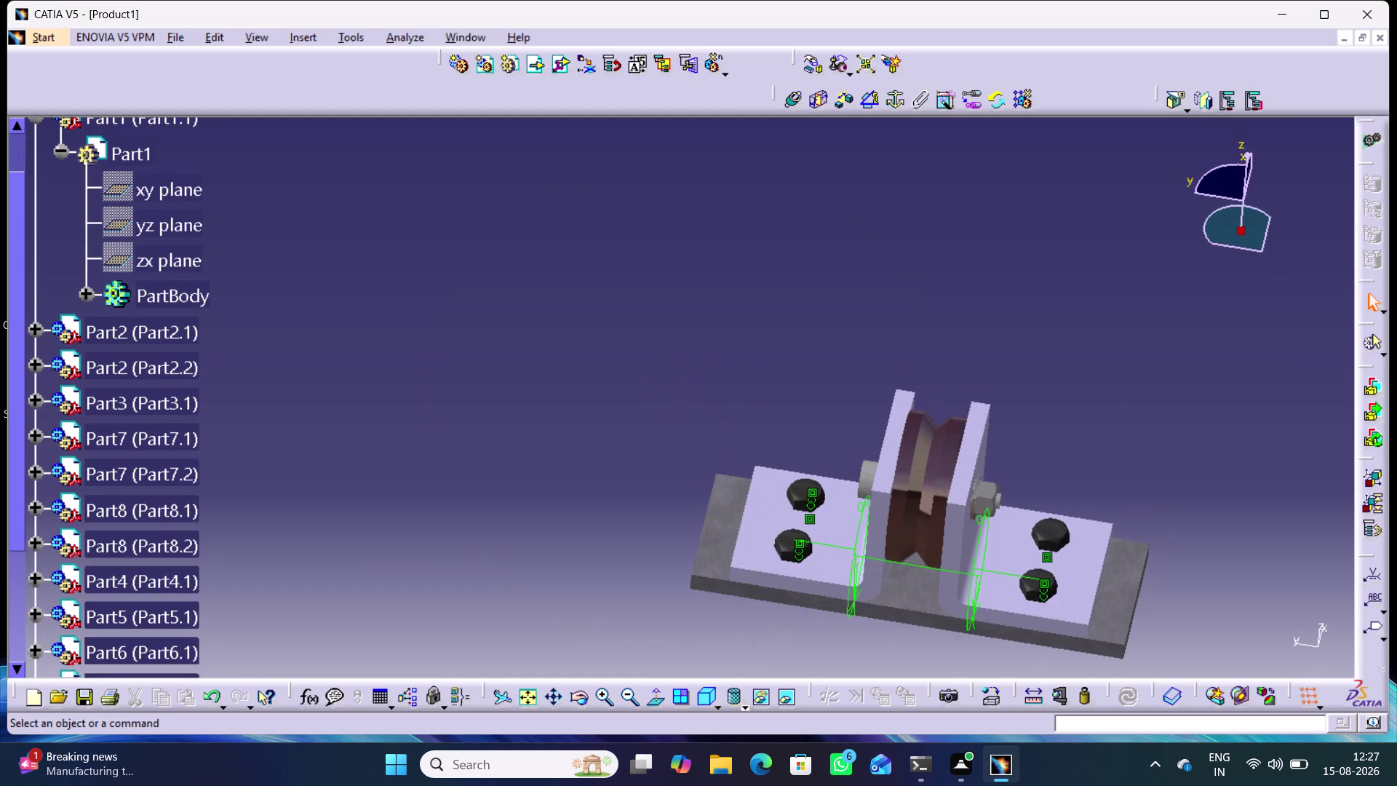
Constrain Part6.4's yz plane to Part1's yz plane at 0 degrees, creating Angle.55.
middle_drag(669, 415, 585, 237)
scroll(down, 3)
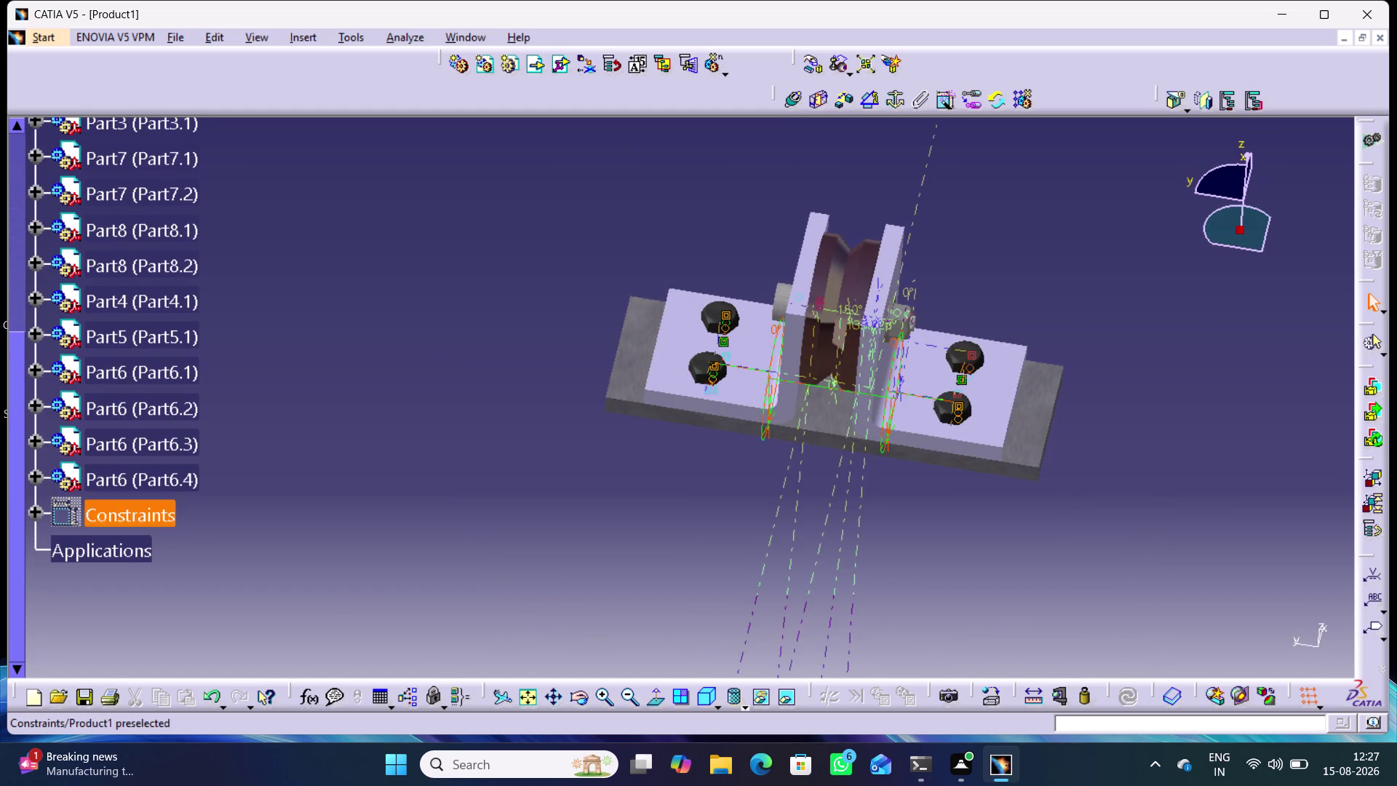
click(37, 478)
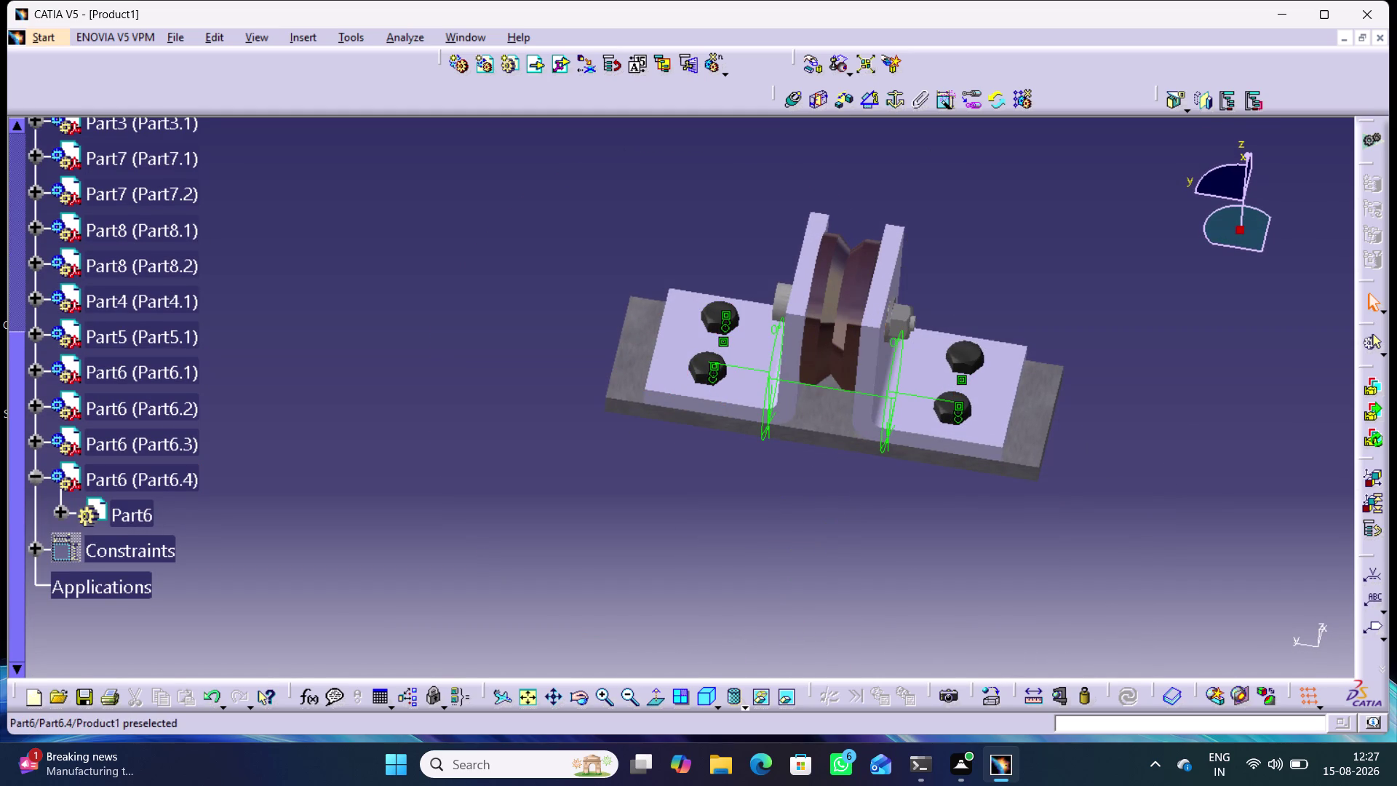
click(62, 513)
click(159, 561)
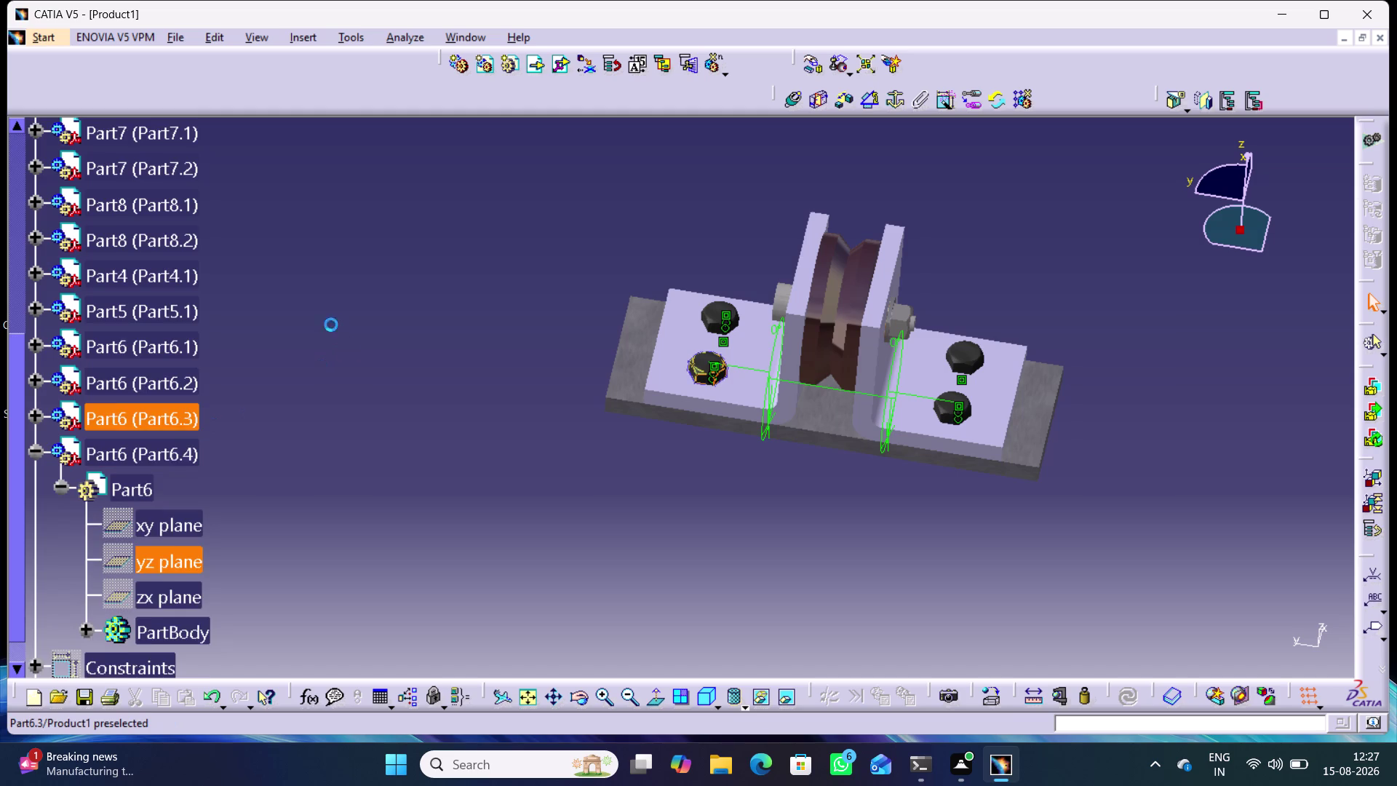
scroll(up, 3)
click(875, 92)
scroll(up, 3)
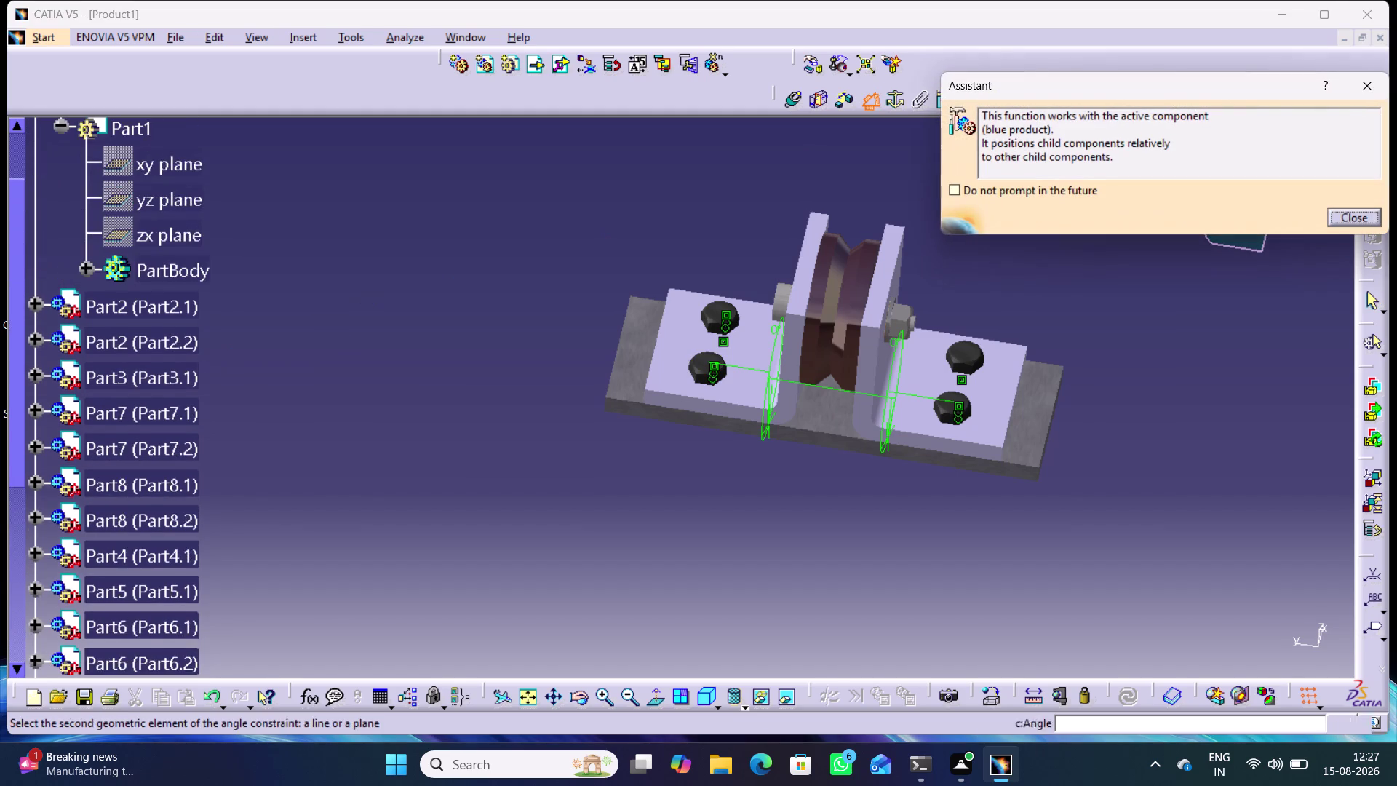
scroll(up, 3)
click(164, 318)
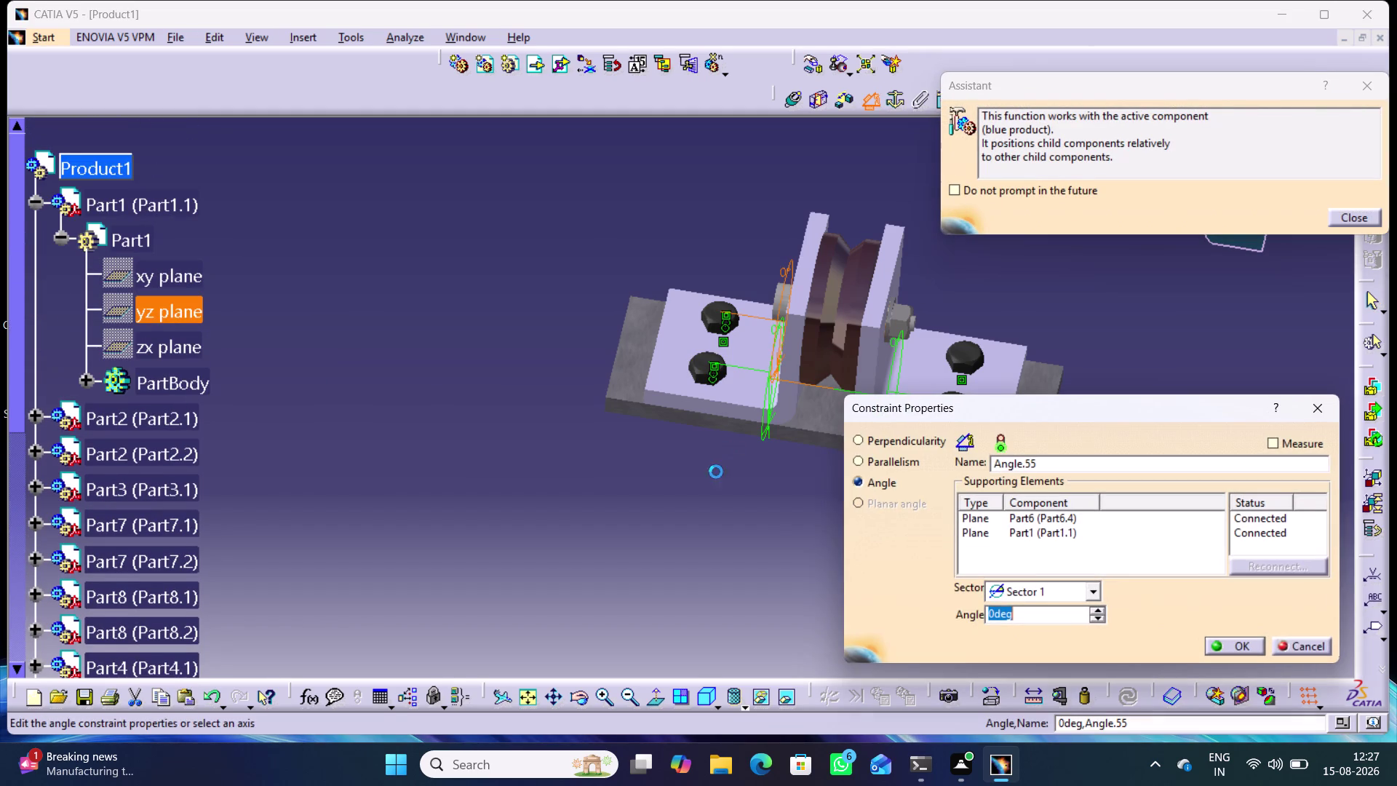
click(1220, 643)
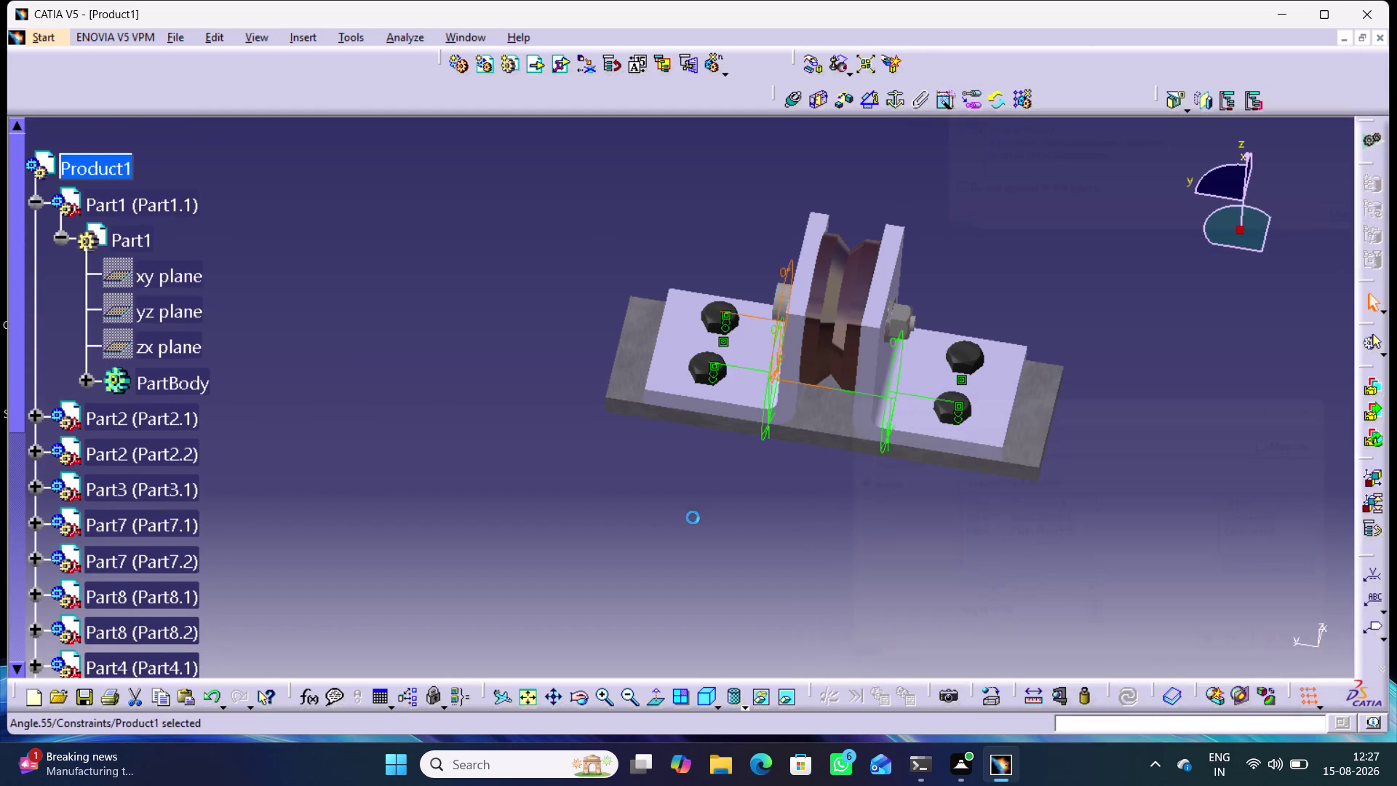
click(695, 517)
middle_drag(694, 517, 738, 326)
right_drag(695, 517, 738, 326)
click(620, 531)
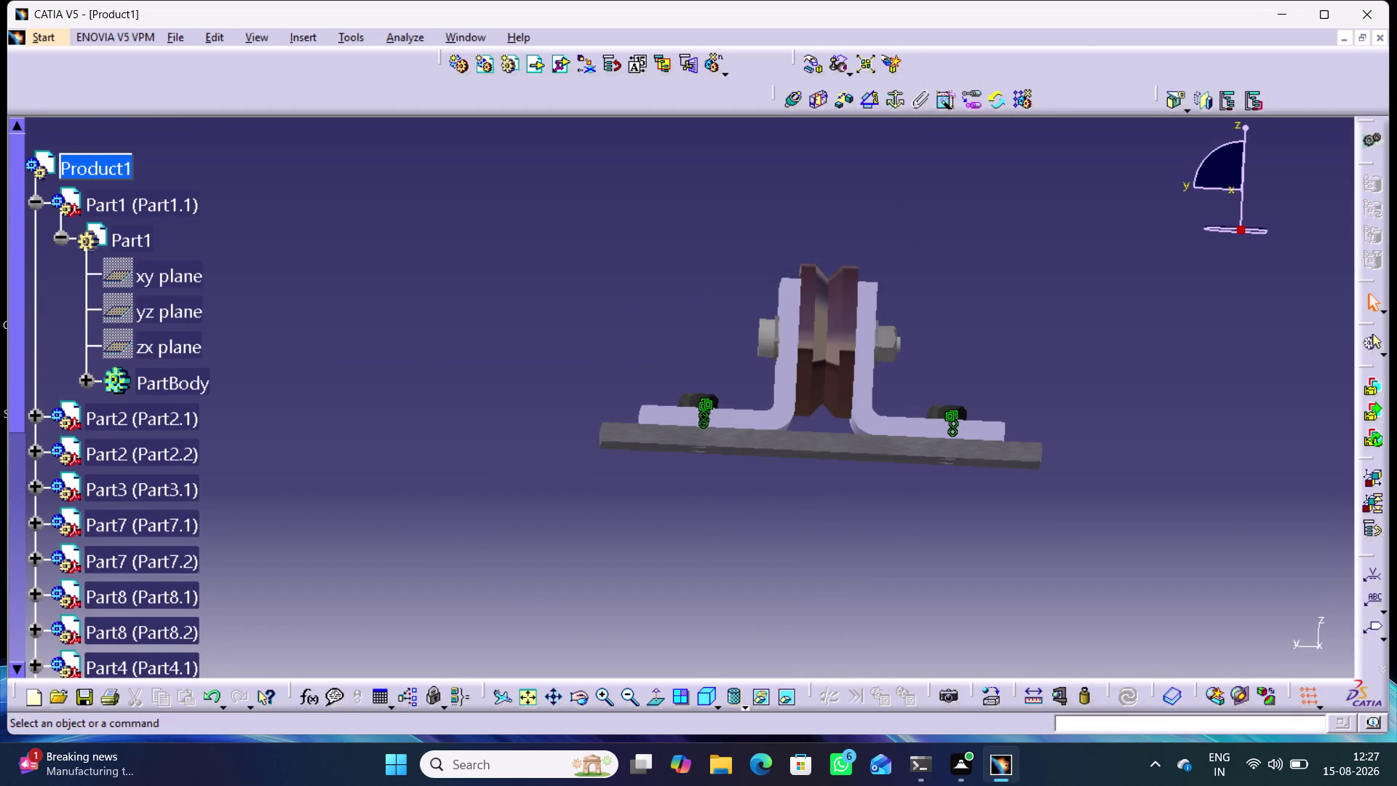
Orbit around the assembly and collapse Part1 in the specification tree.
middle_drag(657, 237, 646, 342)
right_drag(657, 237, 646, 342)
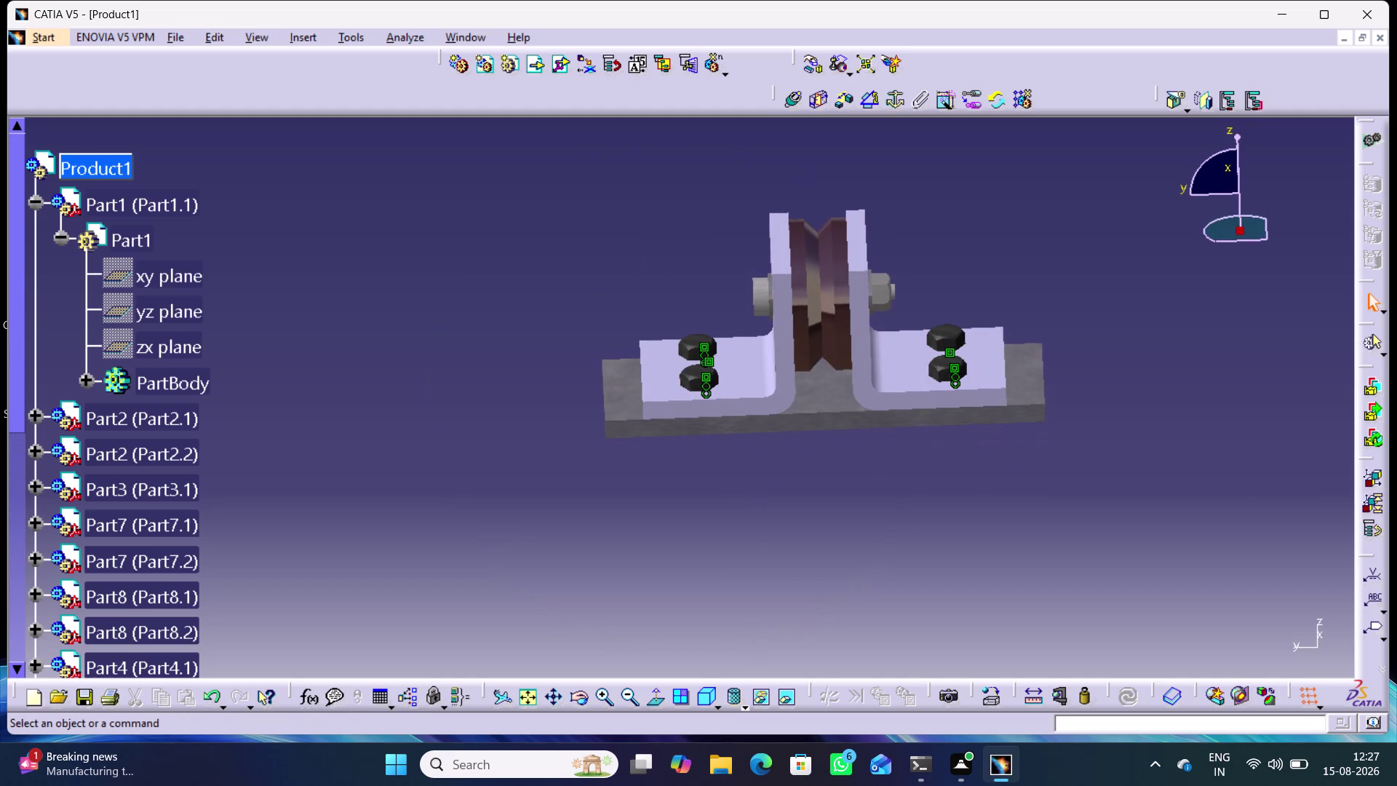
click(540, 347)
middle_drag(616, 451, 625, 181)
right_drag(629, 297, 625, 283)
right_drag(622, 204, 626, 181)
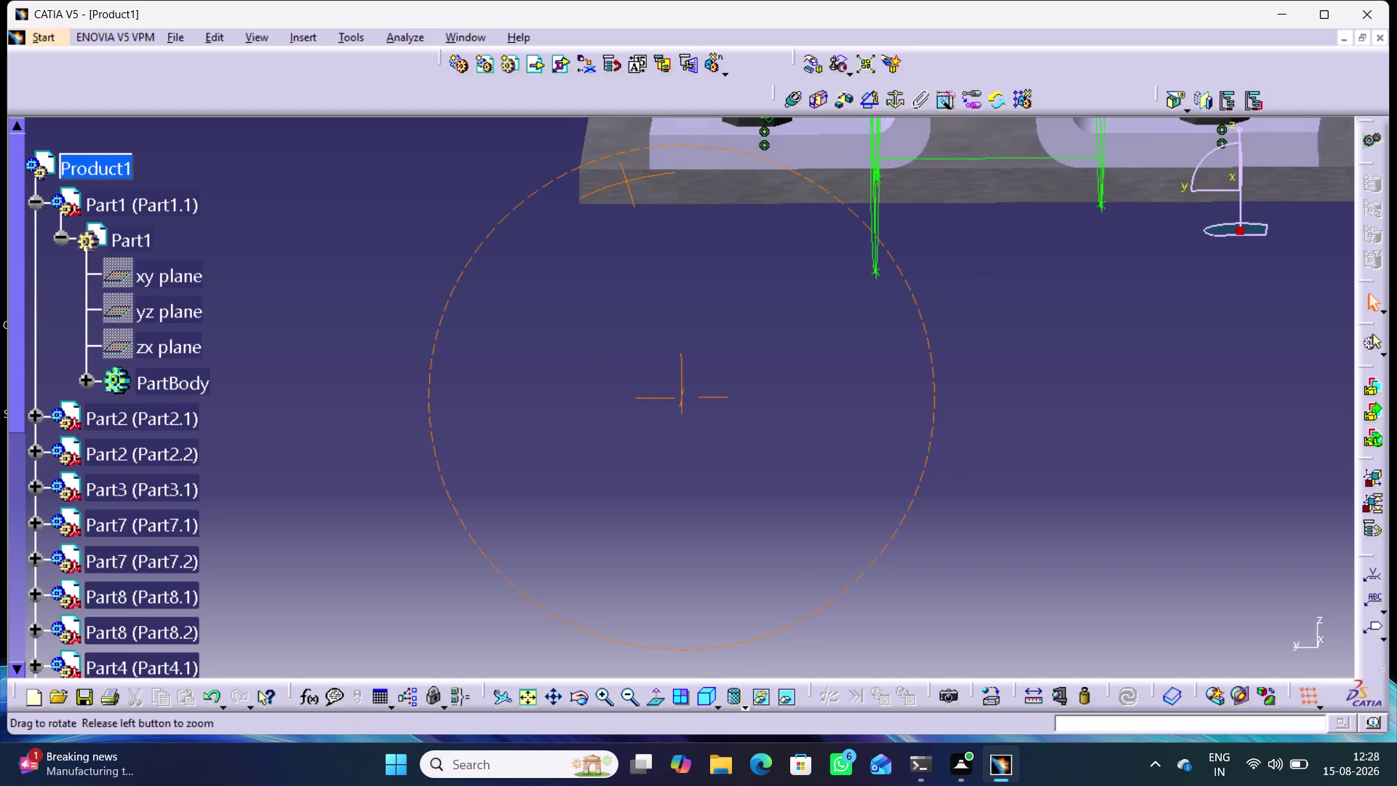
middle_drag(626, 182, 602, 297)
right_drag(626, 182, 602, 297)
click(31, 204)
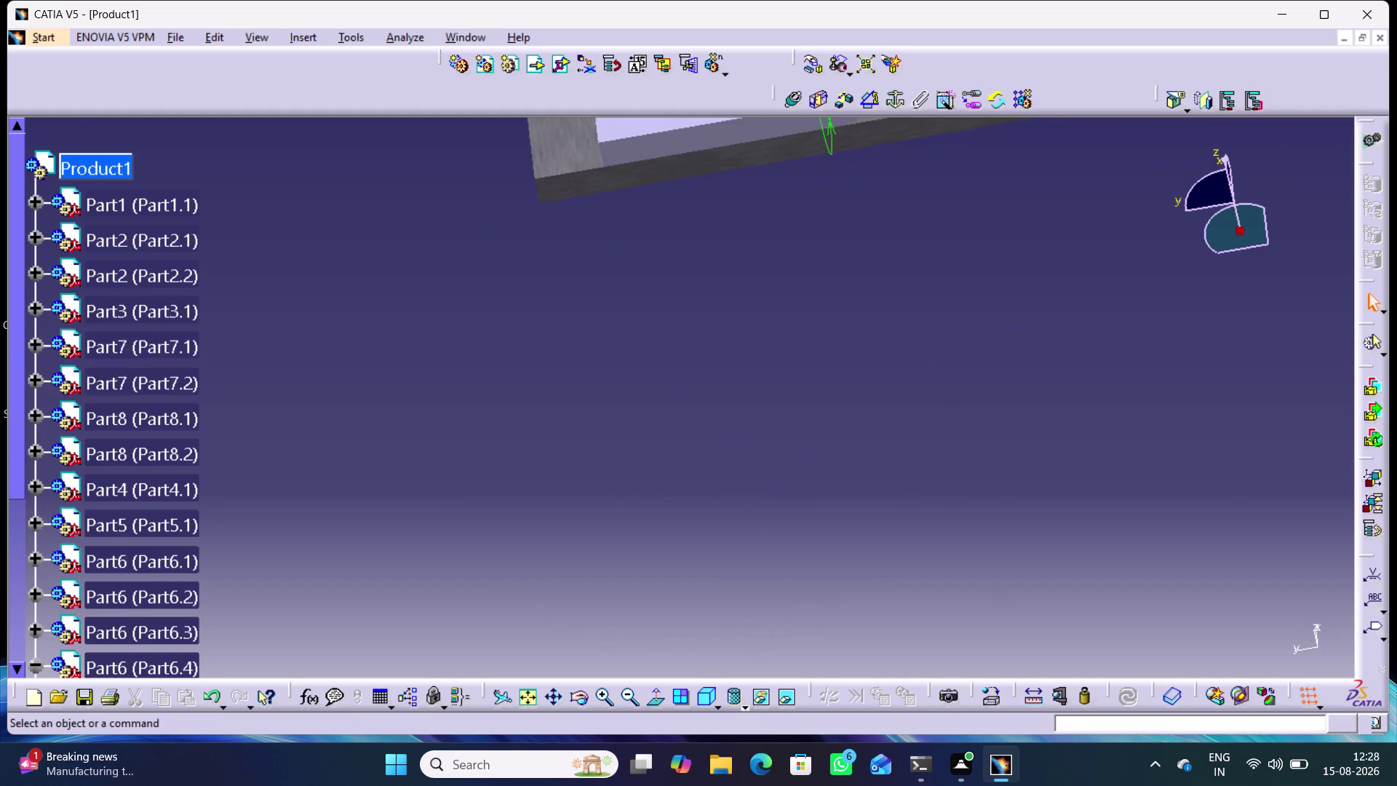
scroll(down, 3)
click(37, 217)
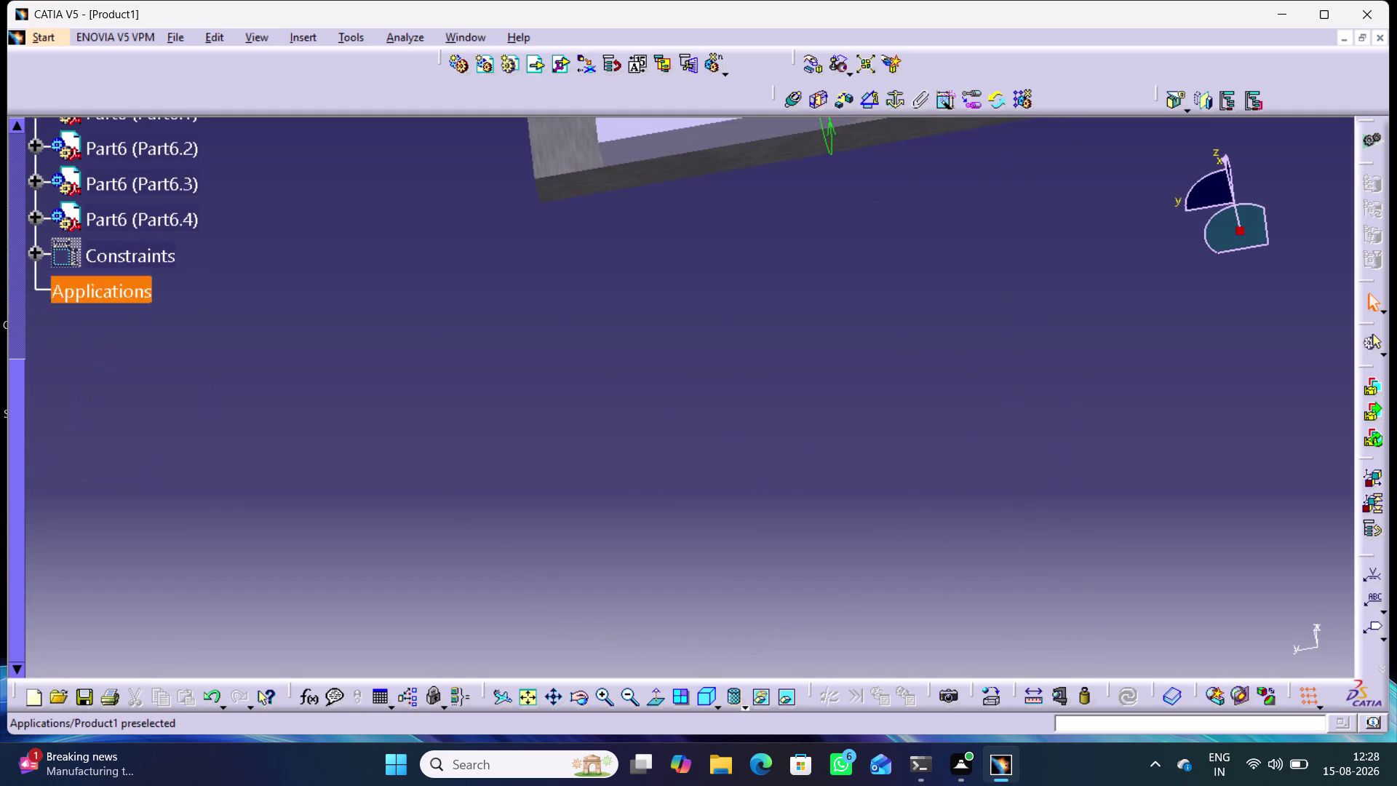
Hide the Constraints set through its Hide/Show context option.
right_click(118, 259)
click(182, 320)
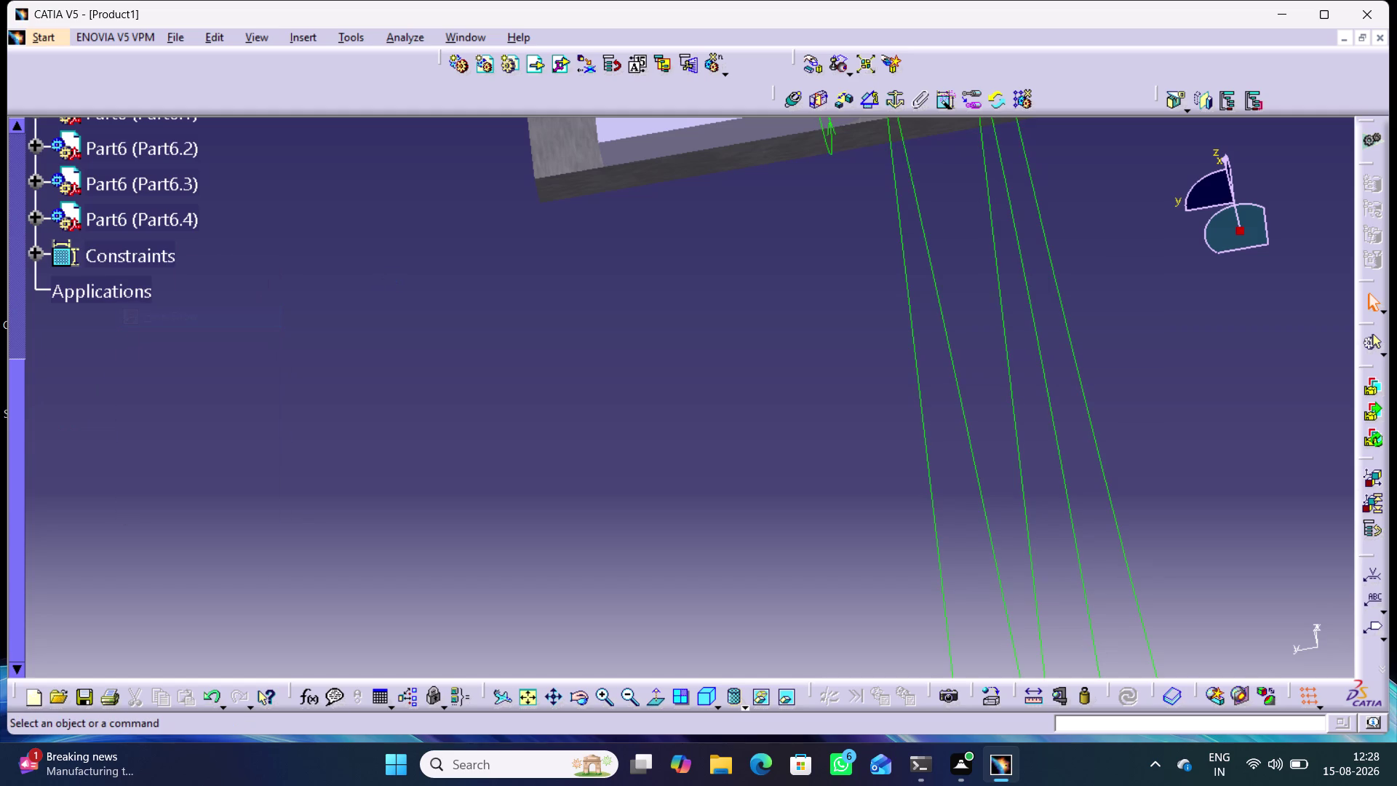
click(391, 281)
right_click(128, 254)
click(184, 306)
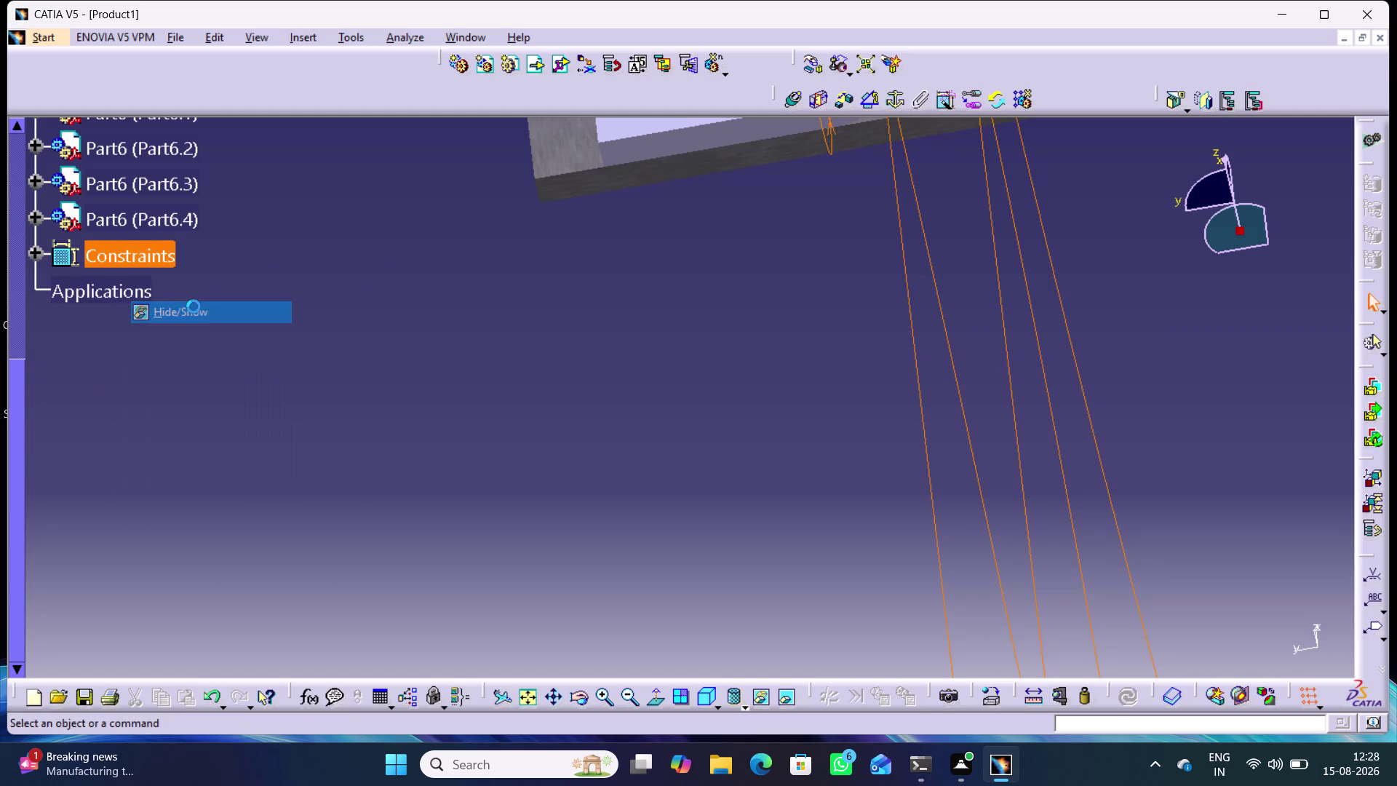
Orbit the assembly to inspect the bolts seated on the base plate.
middle_drag(578, 260, 582, 222)
right_drag(493, 433, 582, 223)
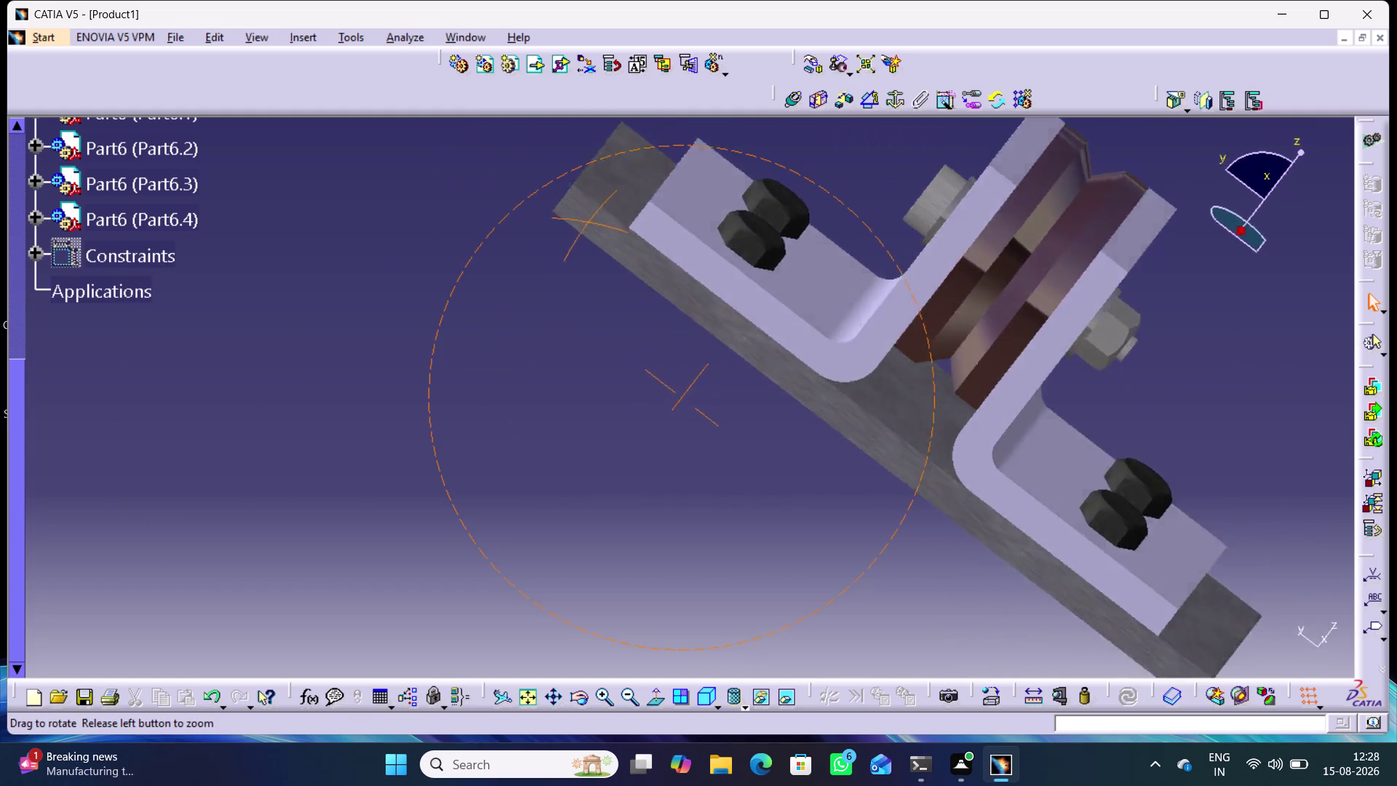
right_drag(582, 223, 587, 318)
middle_drag(583, 222, 653, 303)
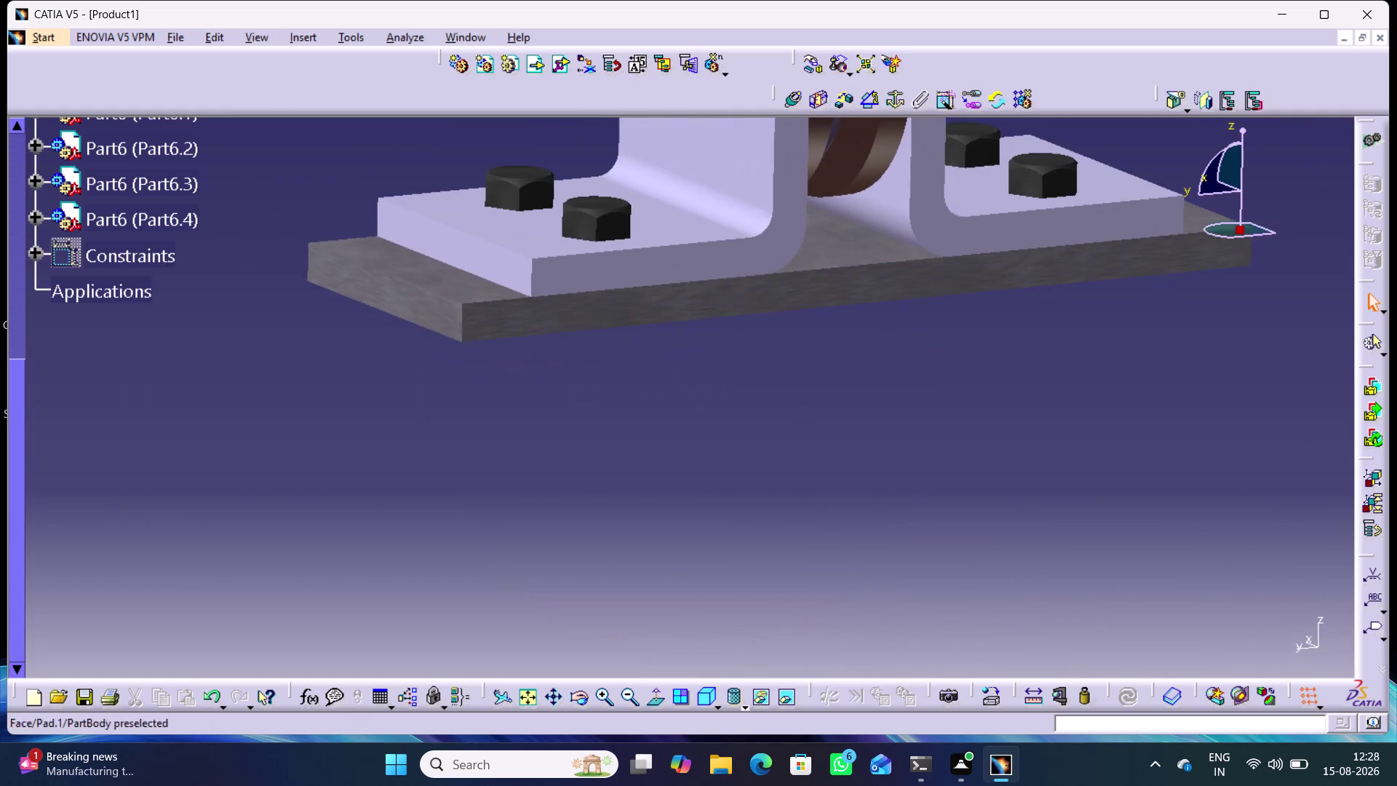
middle_drag(844, 311, 504, 483)
right_drag(691, 495, 503, 490)
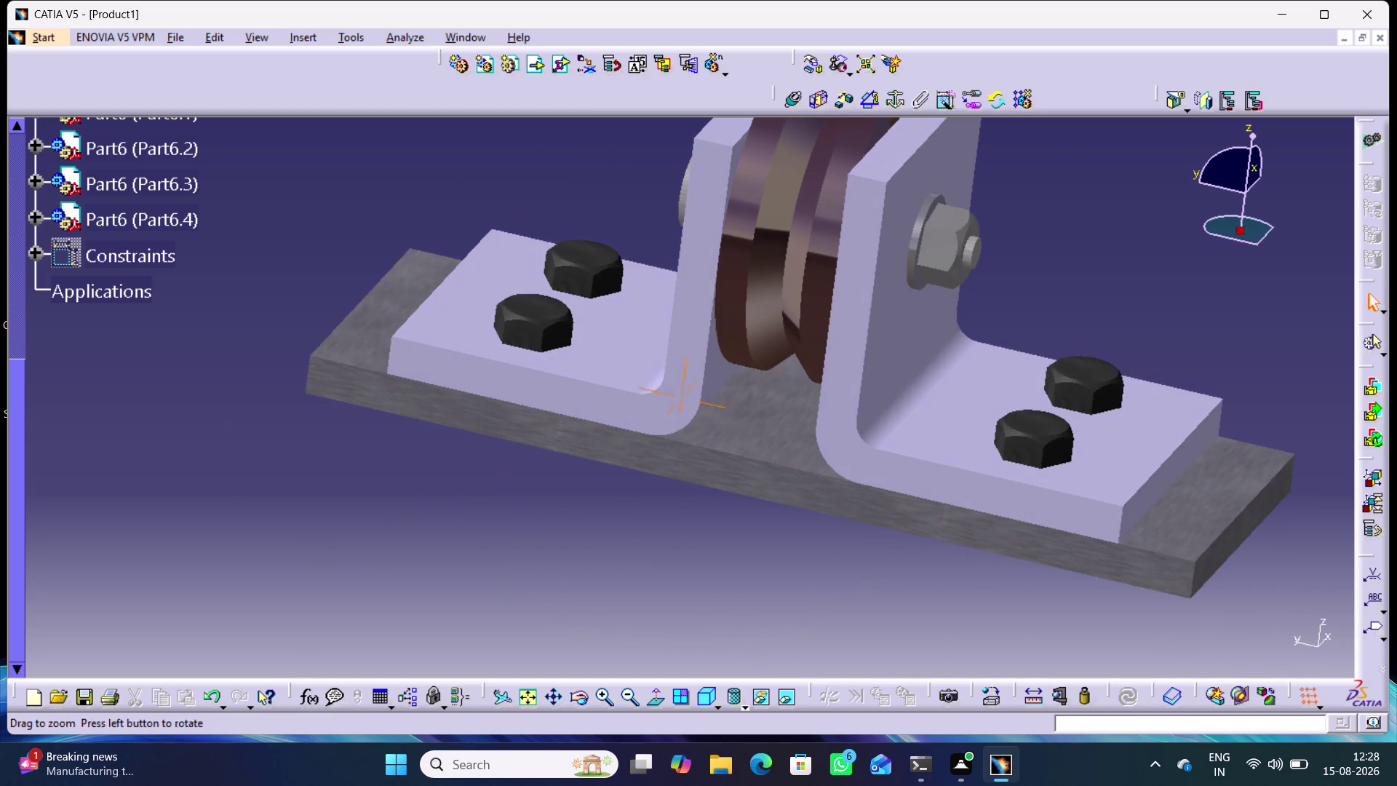
right_click(139, 212)
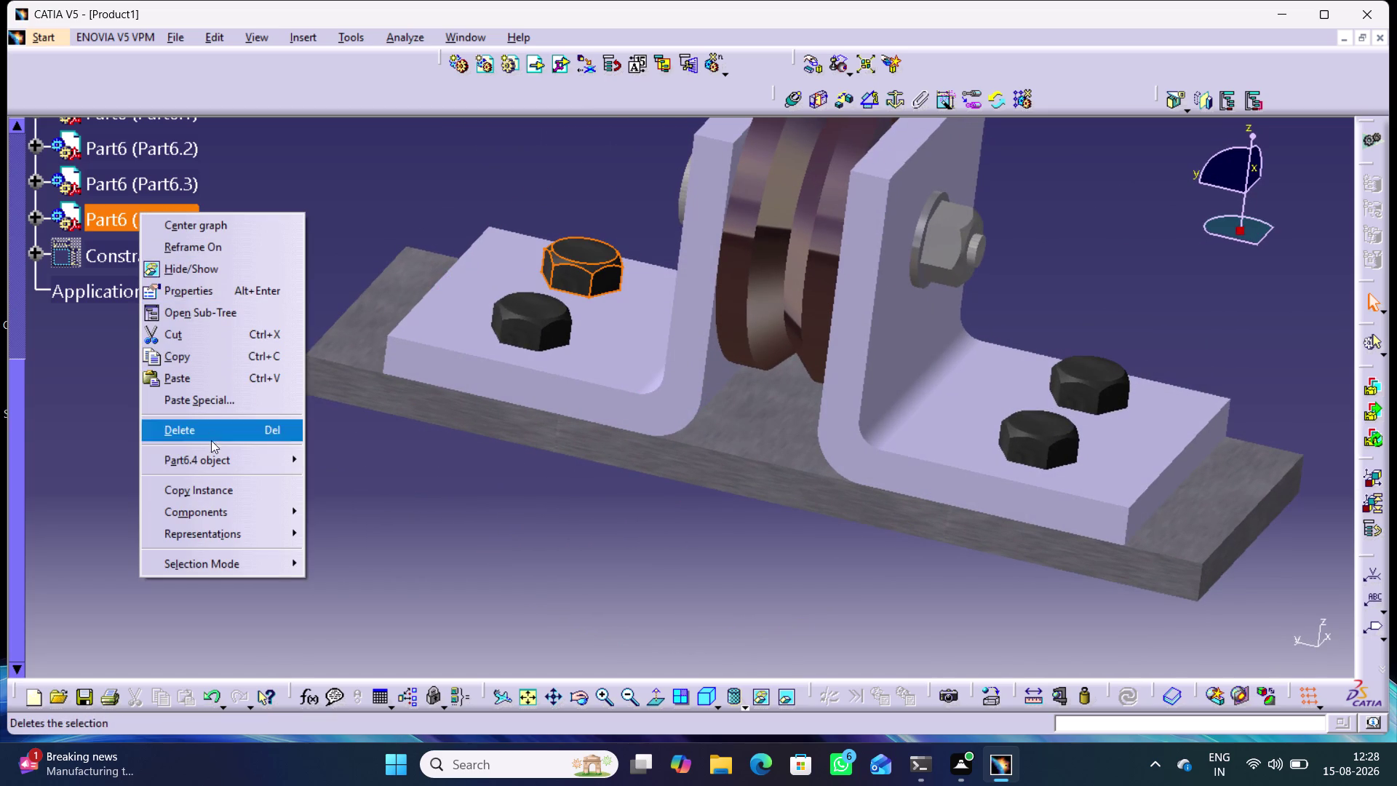
click(213, 456)
click(356, 553)
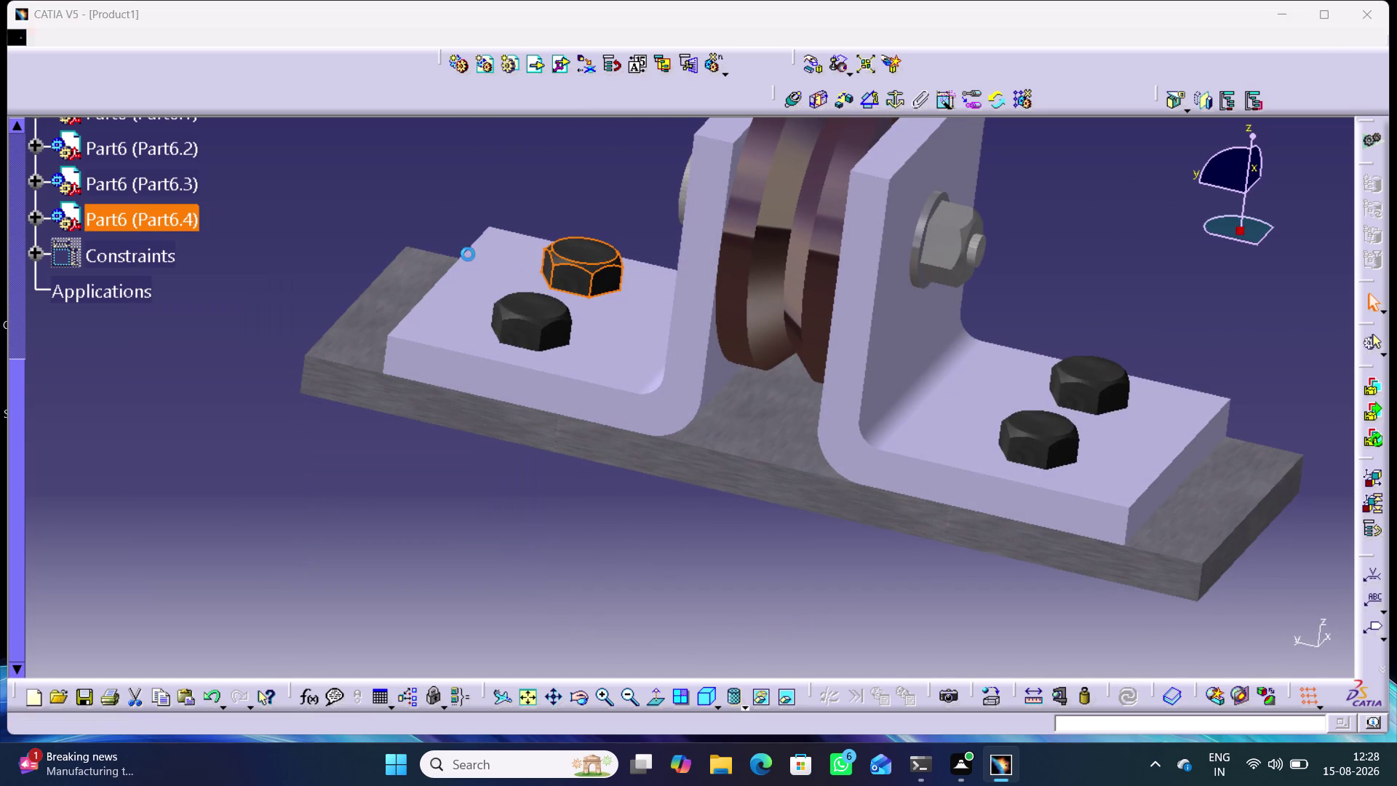
click(860, 315)
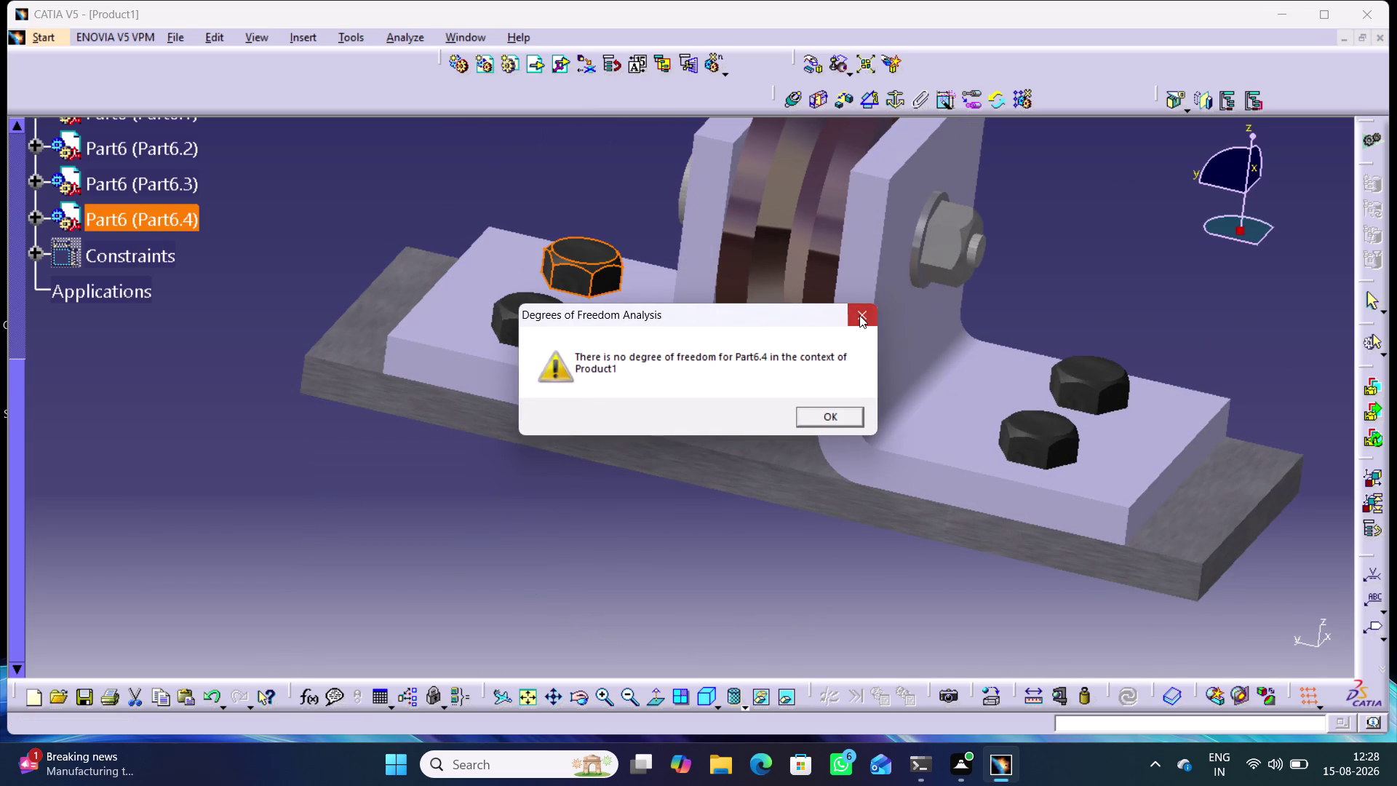
right_click(116, 184)
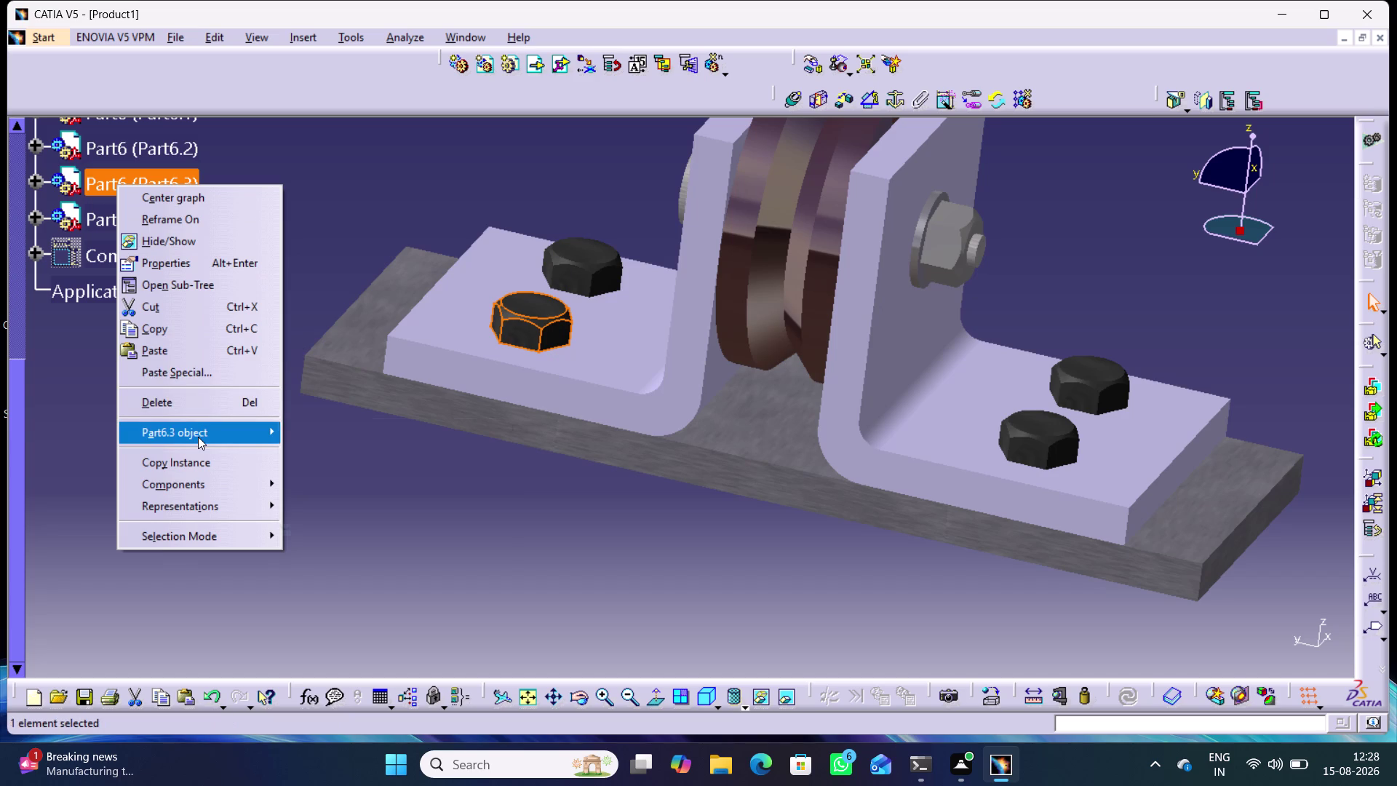
click(198, 436)
click(332, 525)
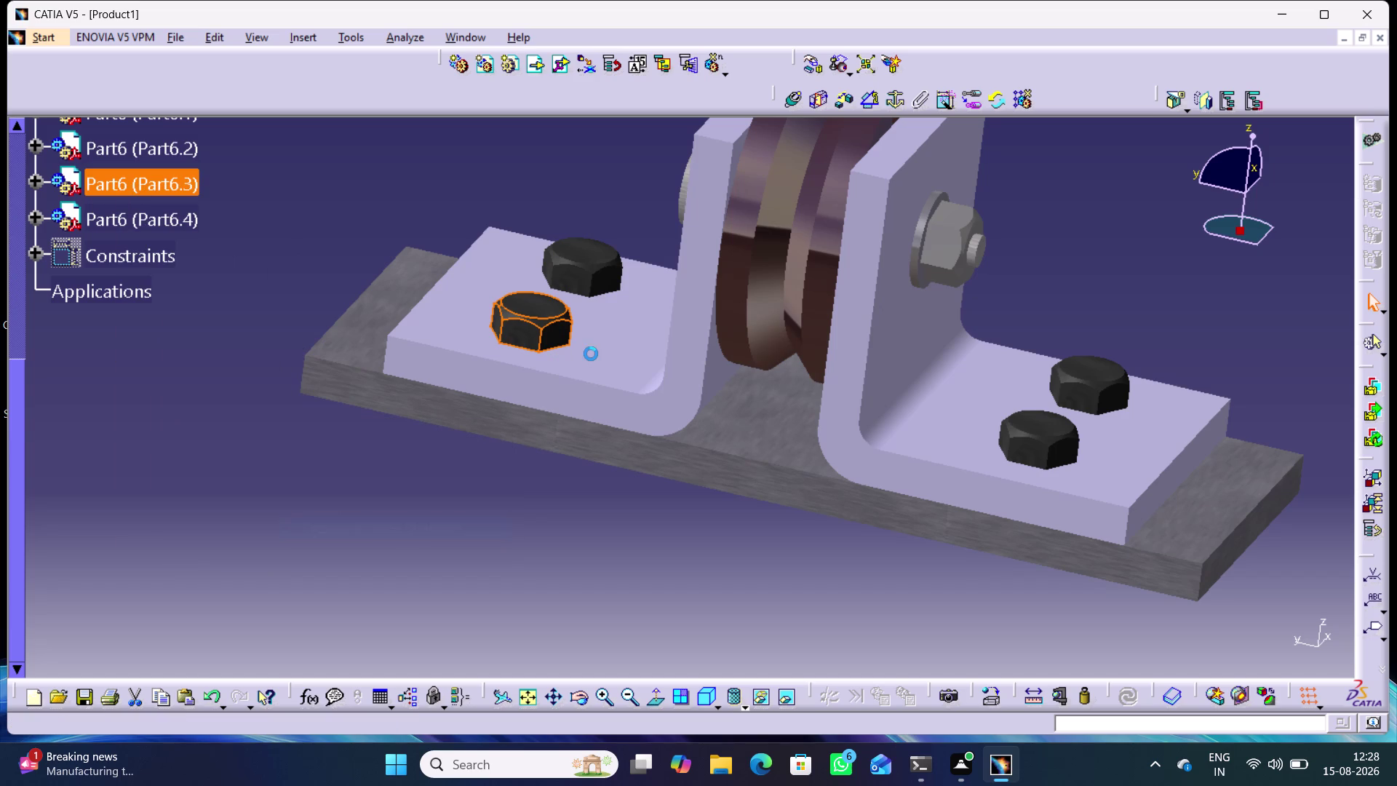
click(856, 315)
middle_drag(618, 216, 513, 354)
middle_drag(517, 343, 550, 389)
right_click(518, 343)
click(545, 288)
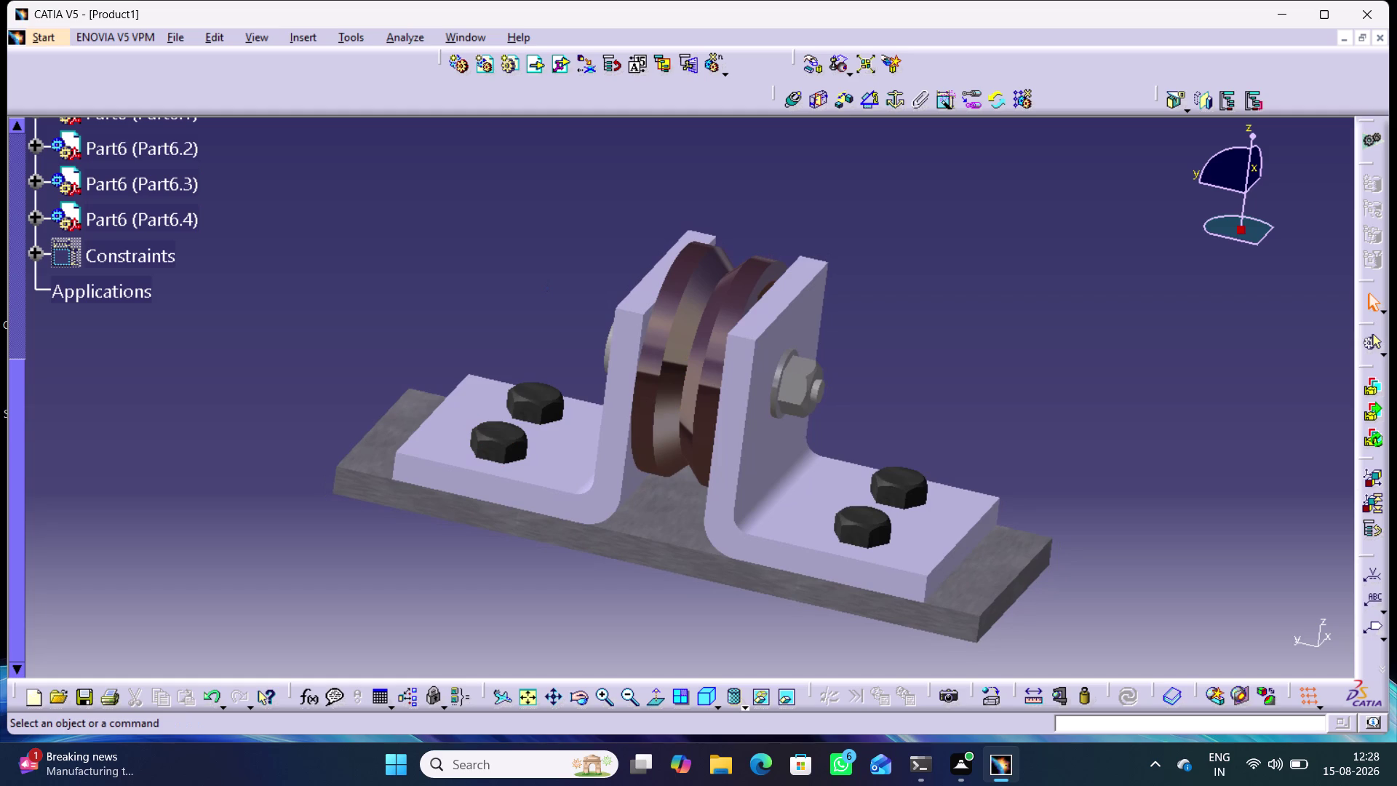
Reposition and rotate the wheel support assembly around in the view.
click(535, 323)
click(706, 699)
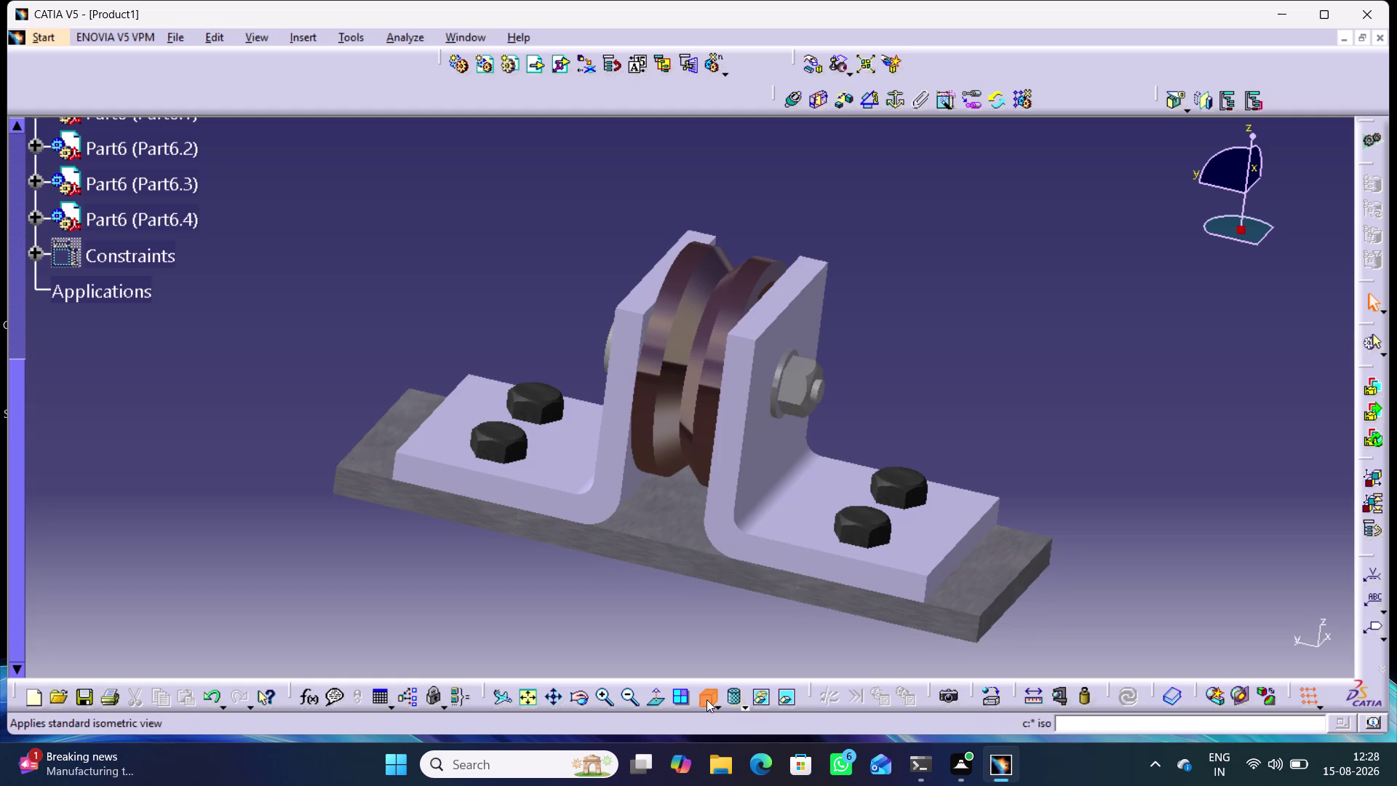
middle_drag(481, 344, 493, 322)
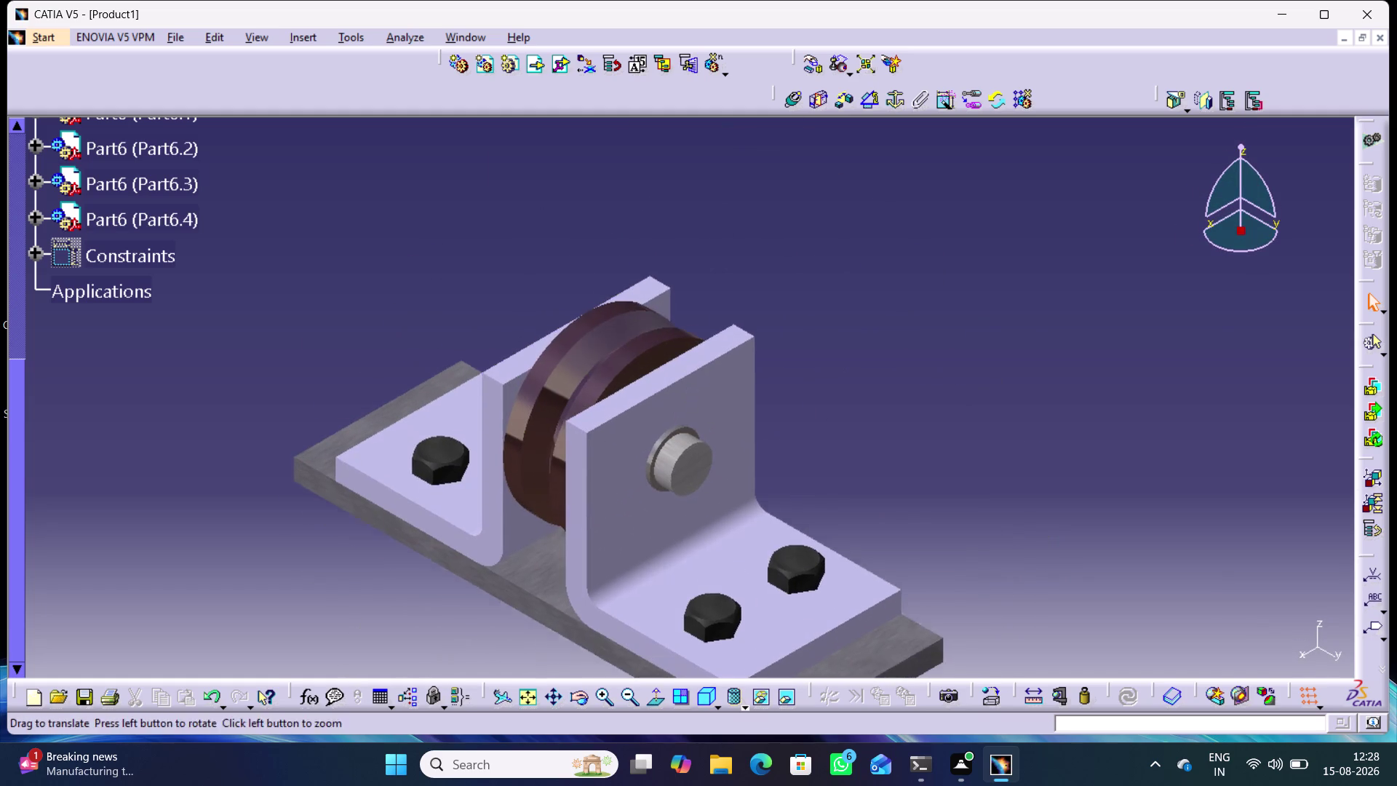
middle_drag(492, 321, 511, 231)
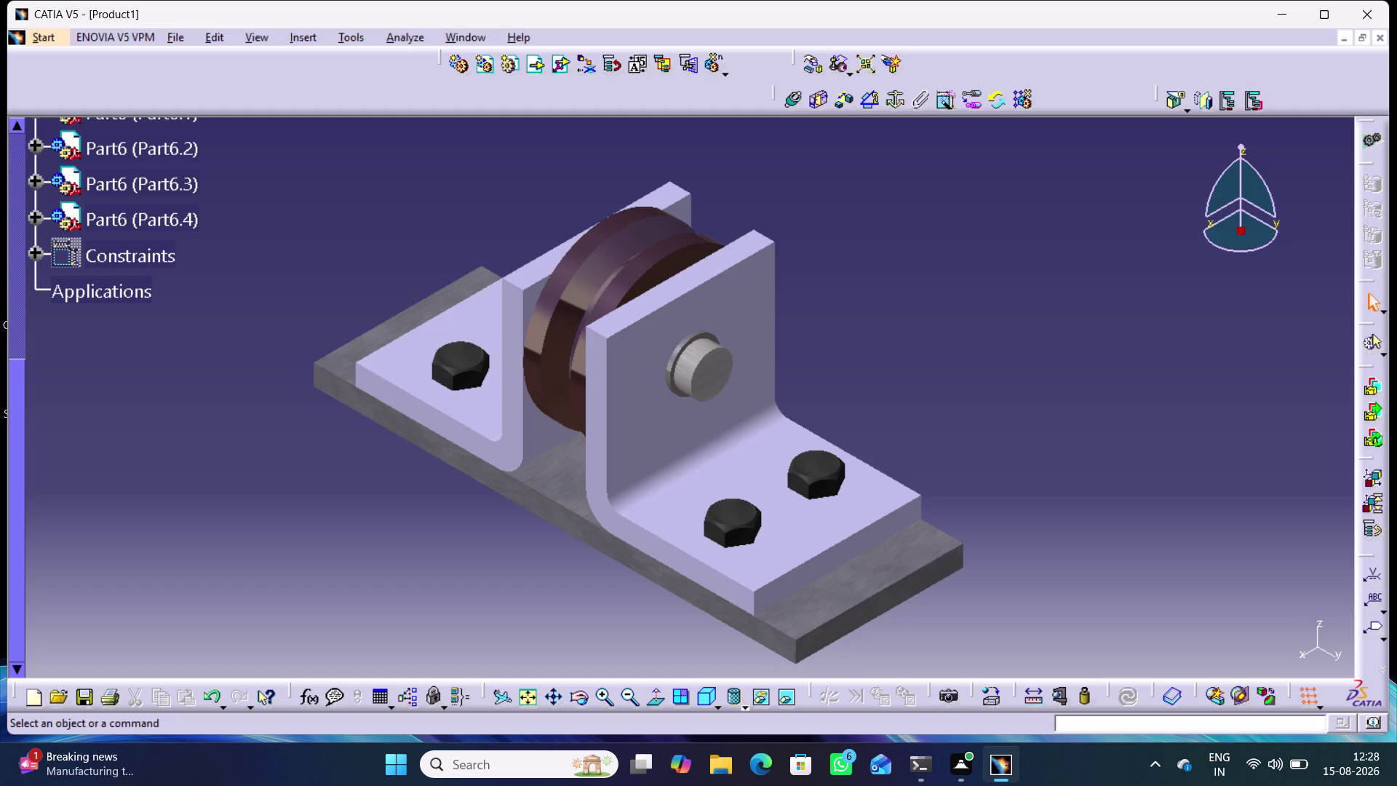
middle_drag(395, 515, 670, 470)
right_drag(395, 515, 670, 471)
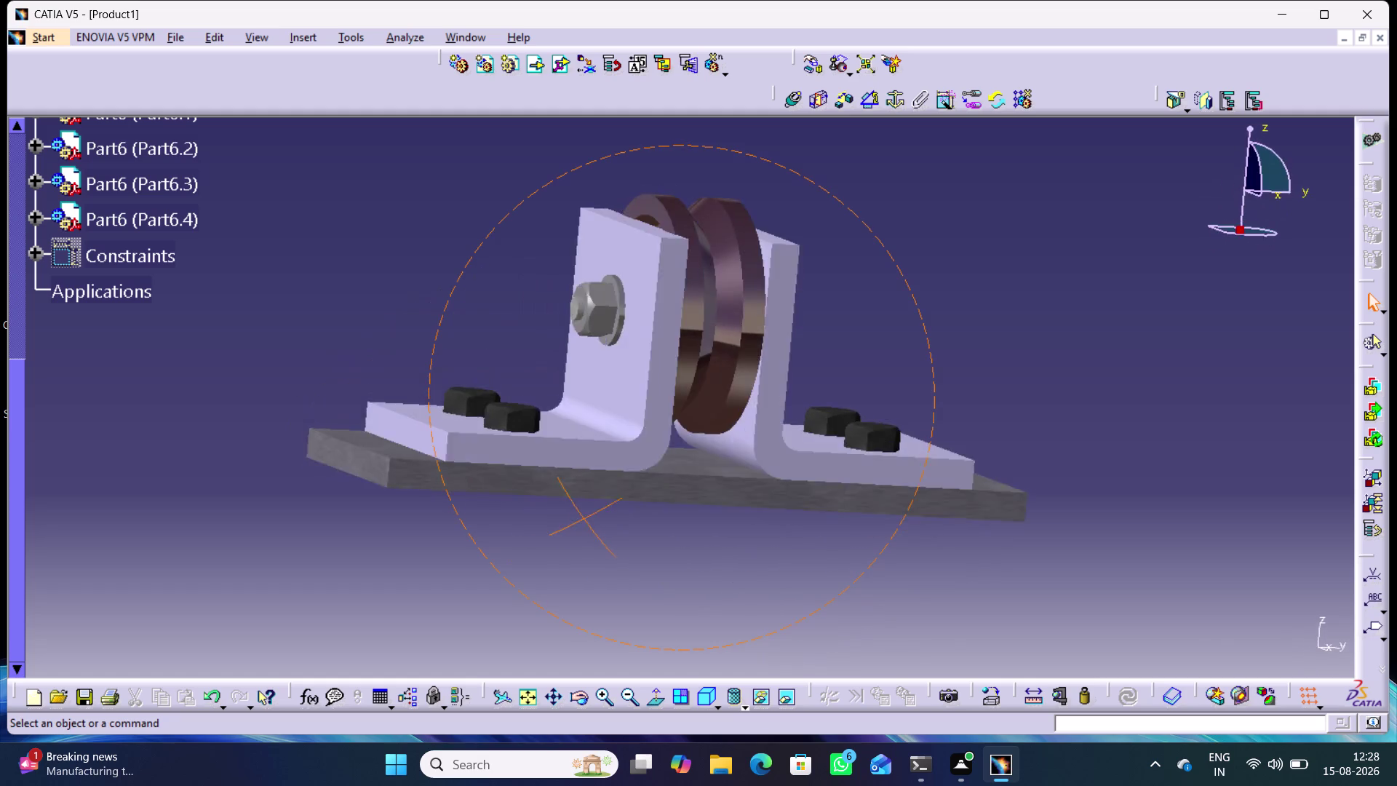
middle_drag(670, 470, 719, 459)
right_drag(669, 471, 719, 460)
scroll(down, 3)
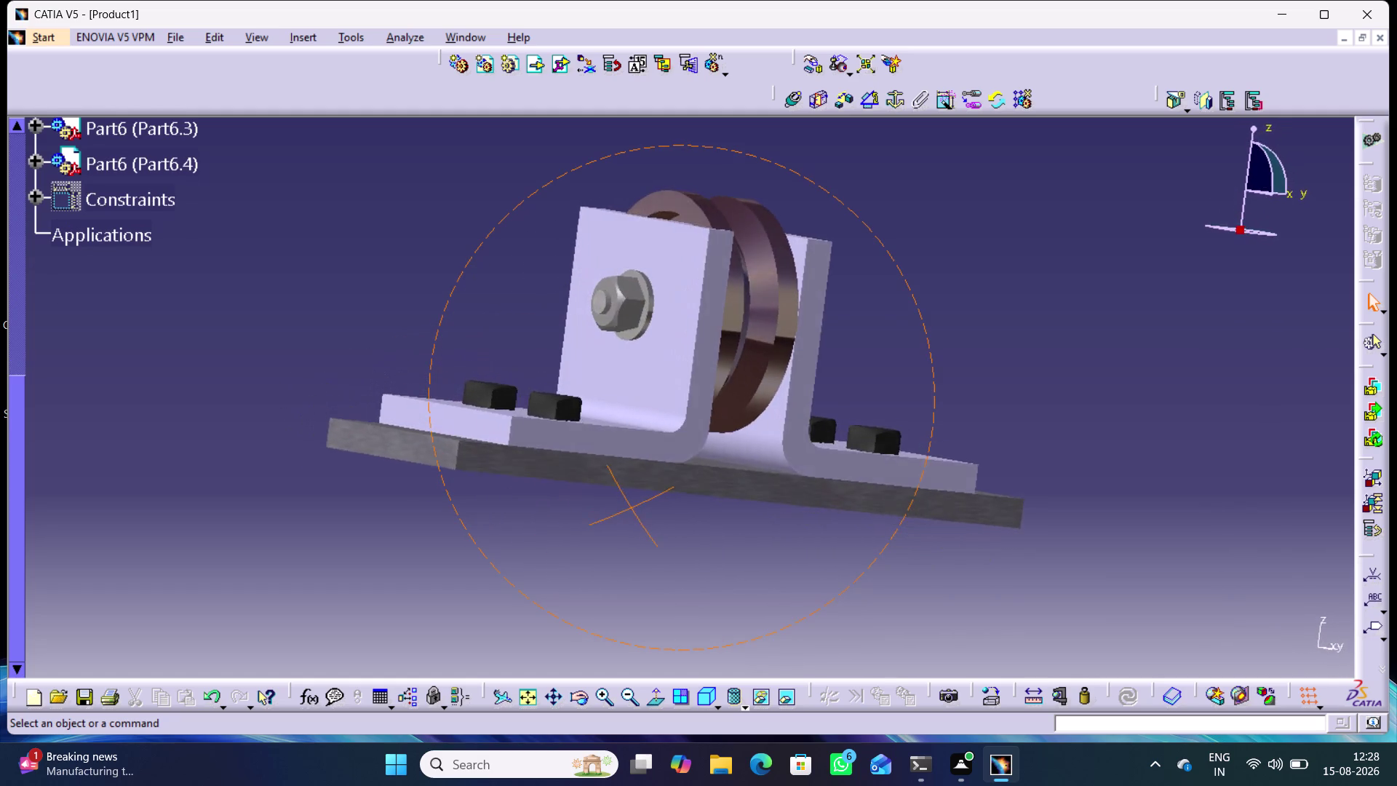
middle_drag(719, 459, 431, 432)
right_drag(719, 459, 431, 432)
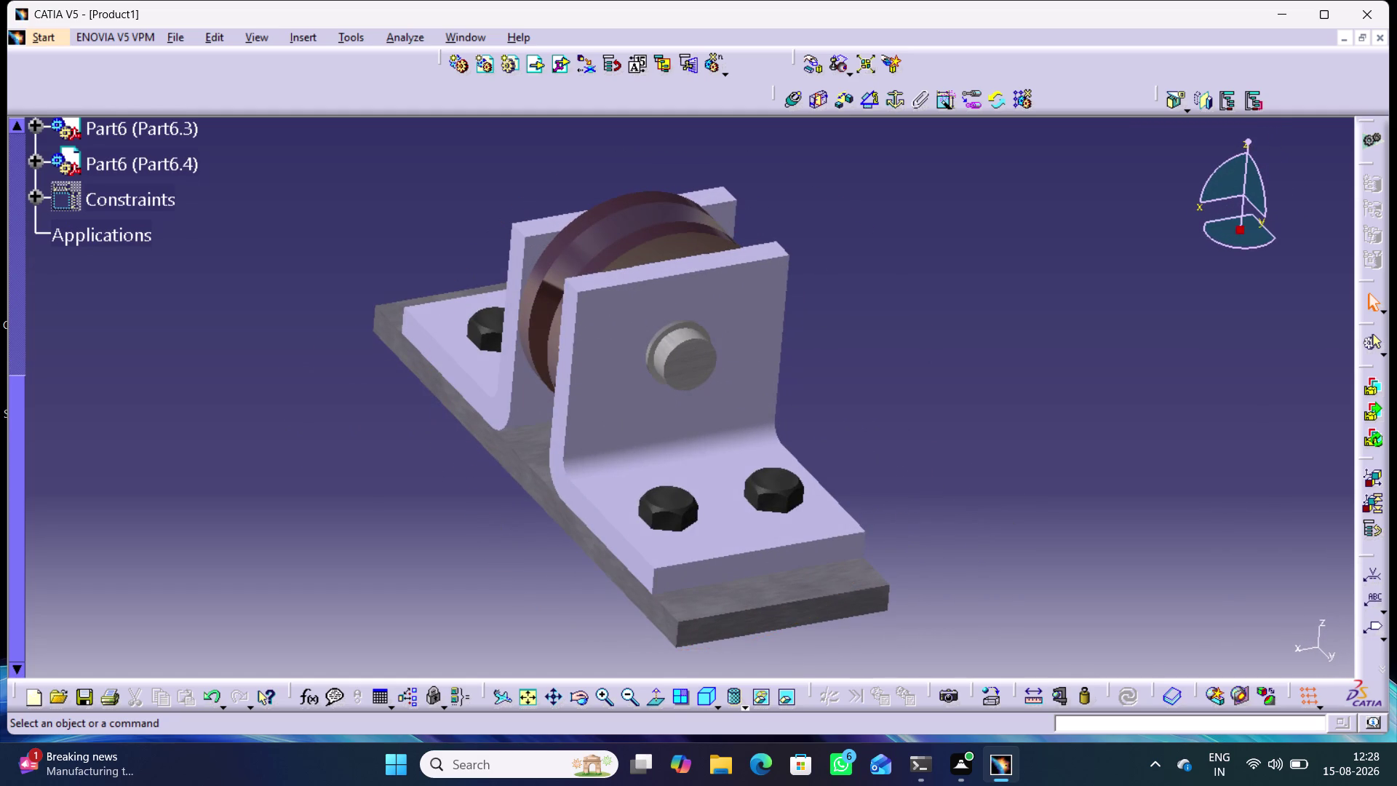
click(705, 697)
Fit the assembly in standard isometric view and save Product1 with Ctrl+S.
middle_drag(452, 502, 510, 468)
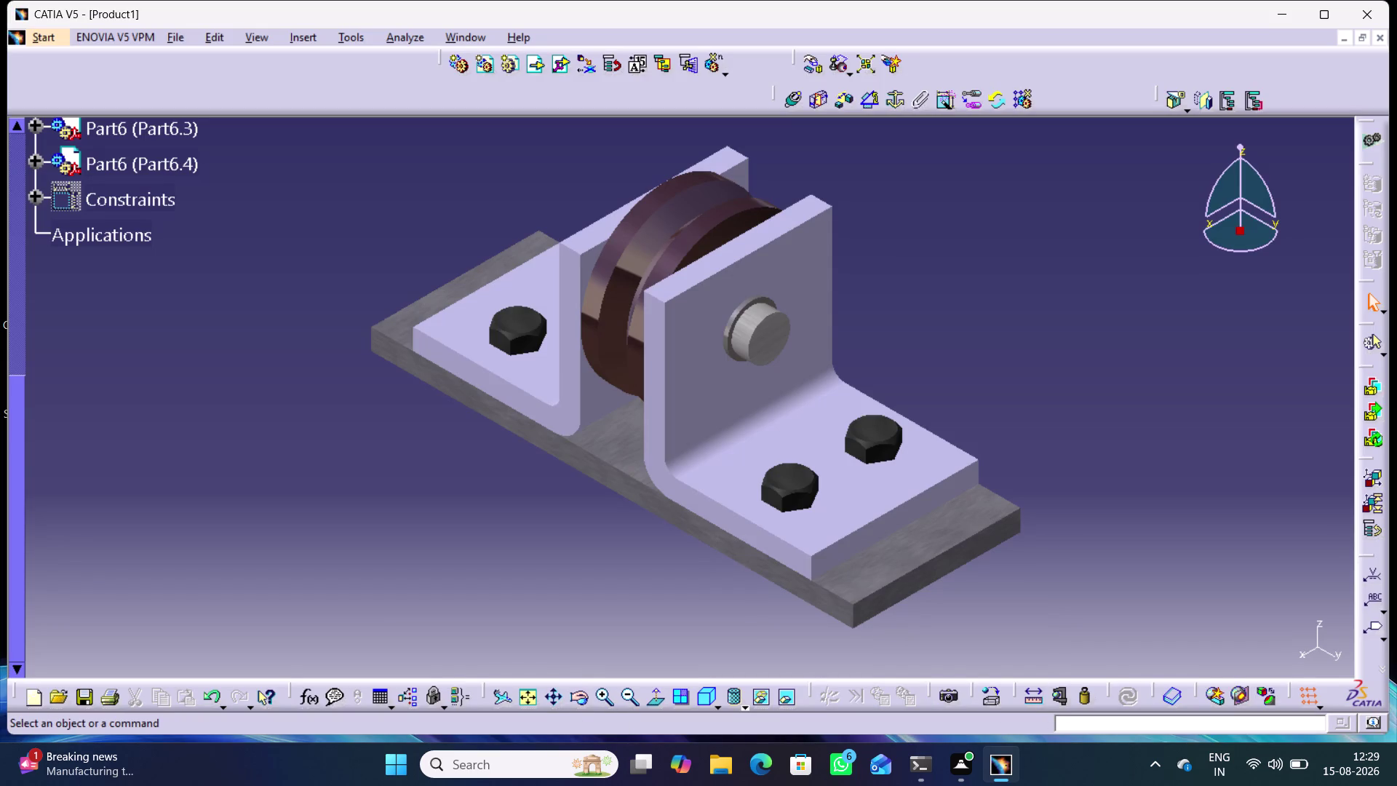
key(ctrl+s)
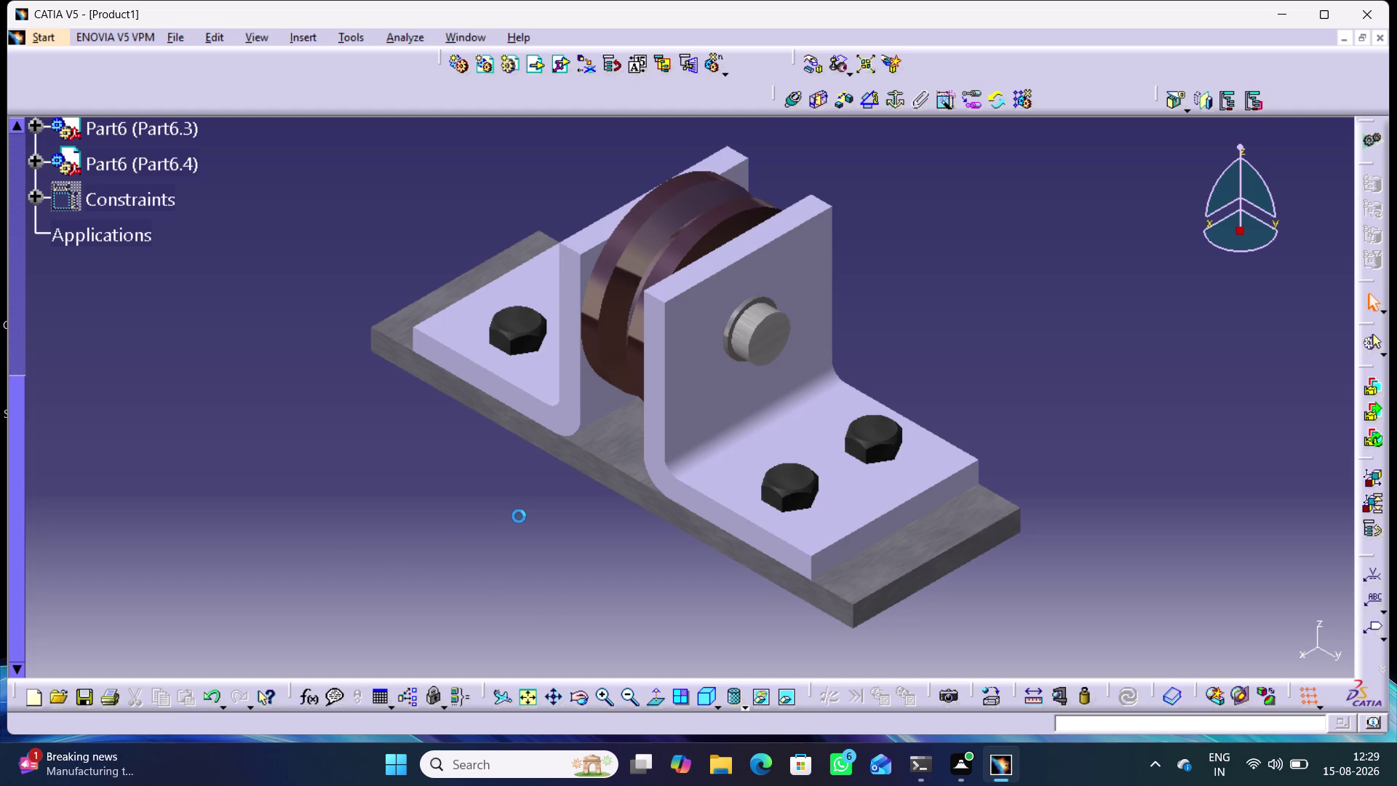
click(527, 698)
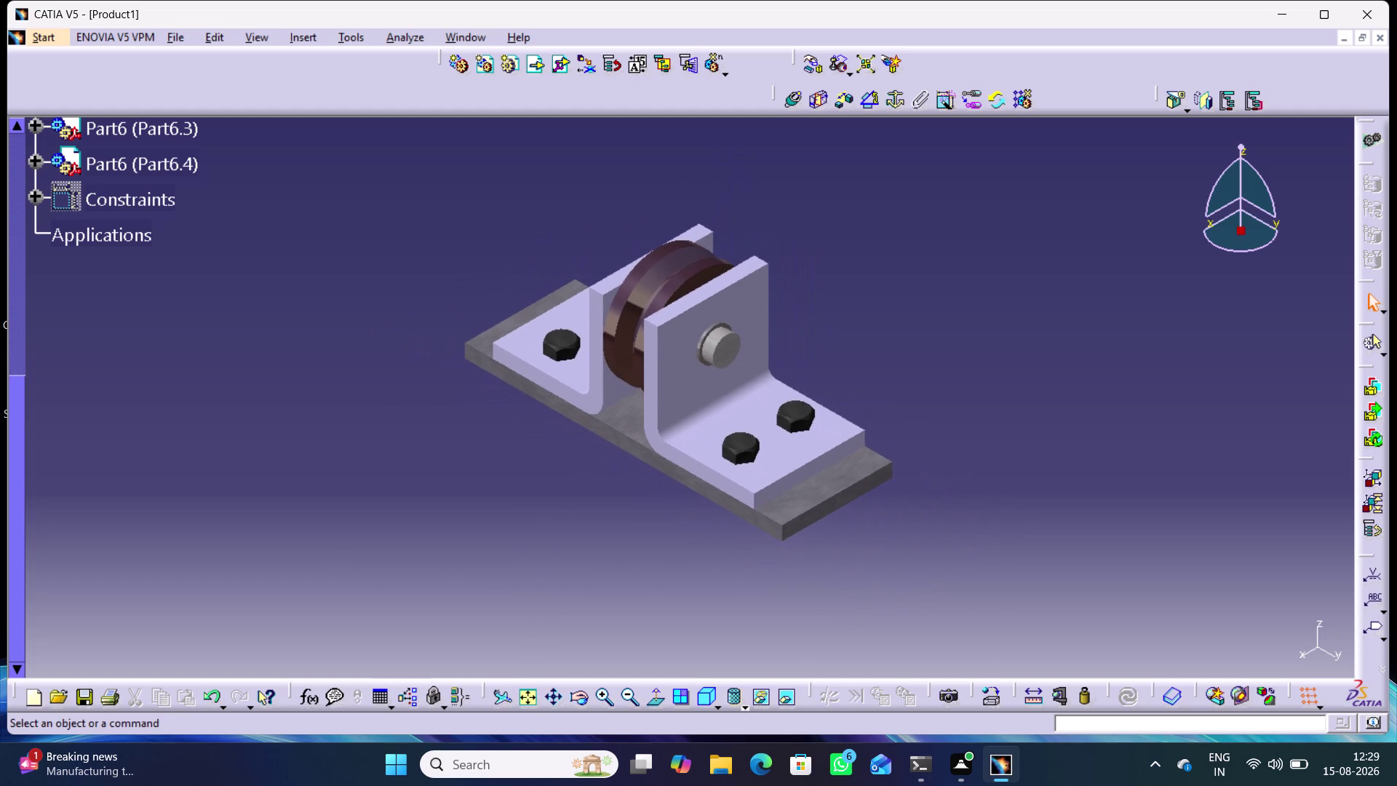
click(530, 695)
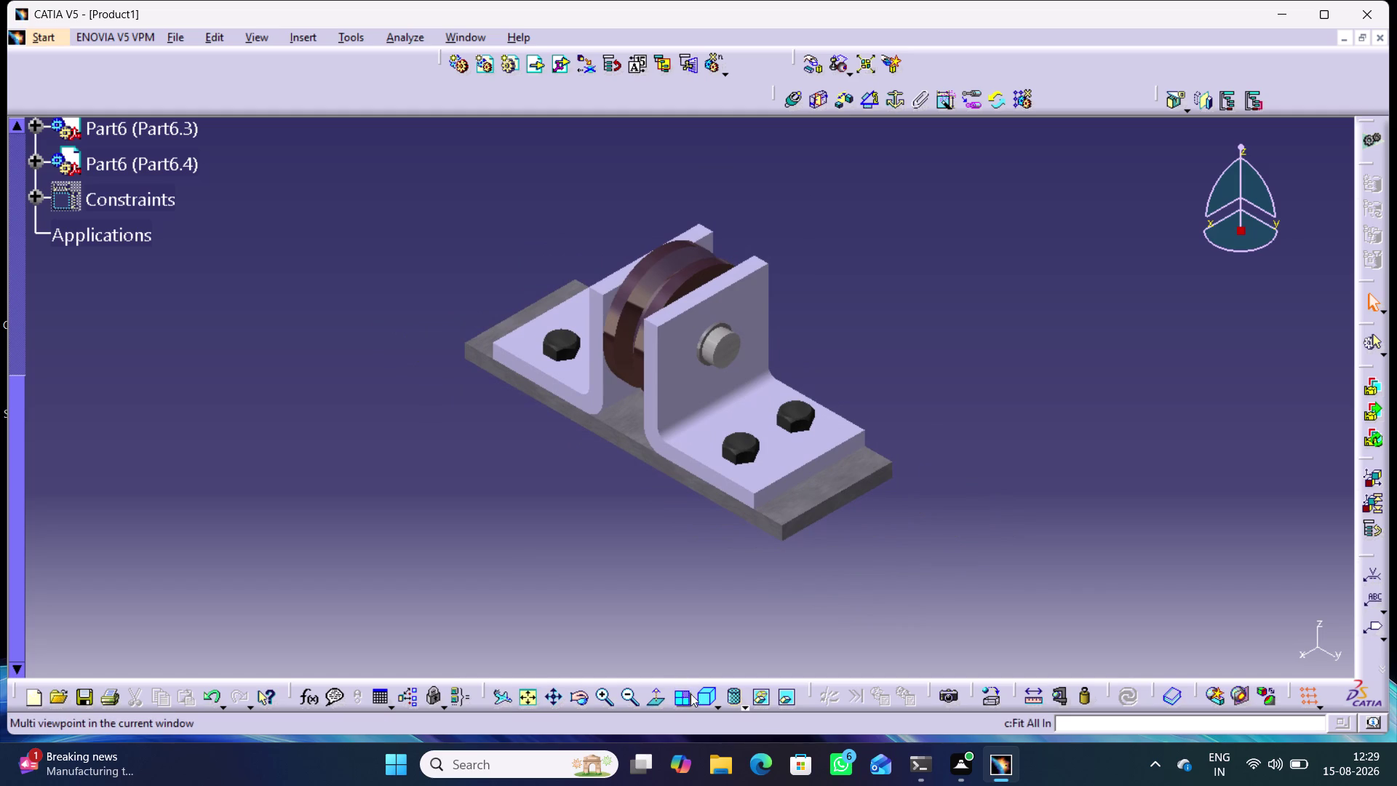
click(702, 693)
middle_drag(706, 622, 708, 557)
right_click(706, 622)
middle_drag(687, 598, 701, 624)
right_click(687, 598)
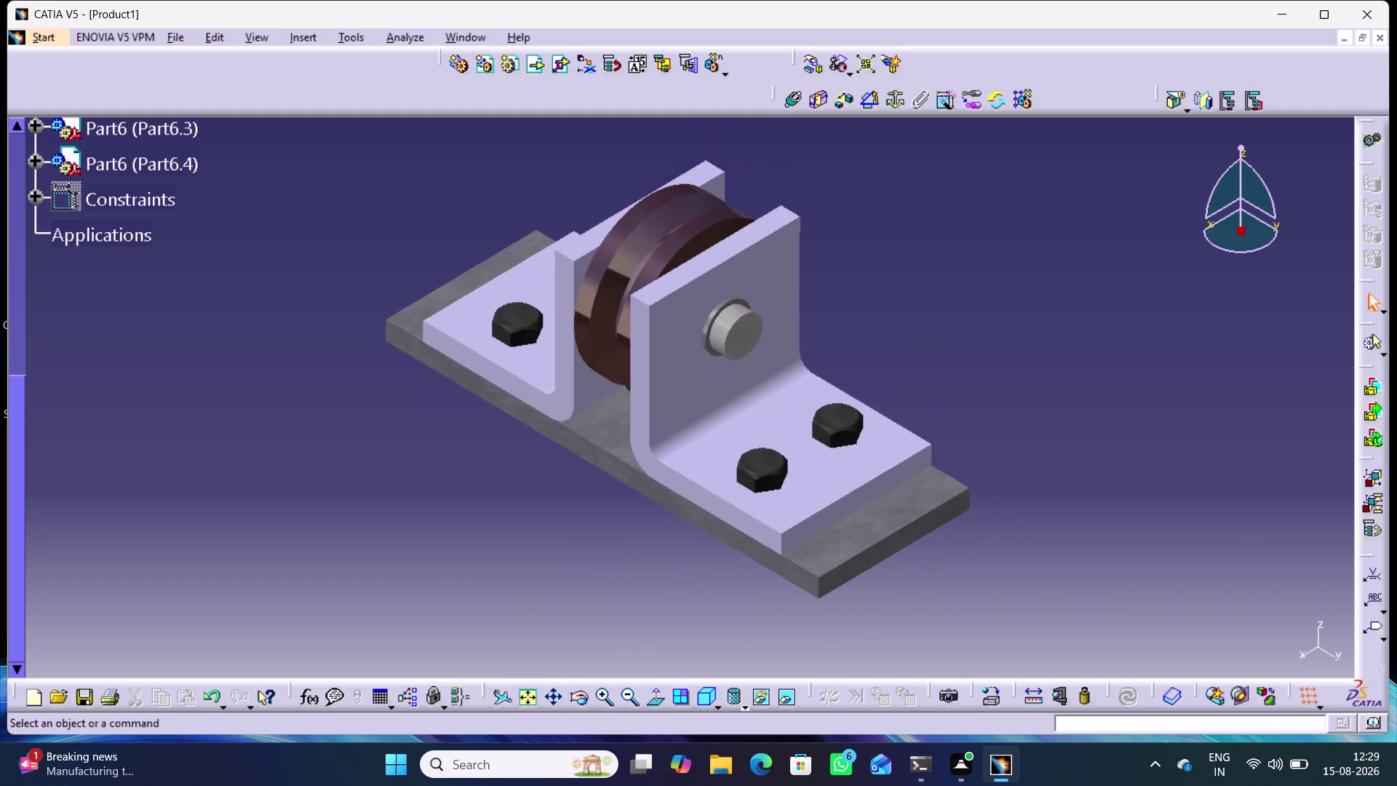
click(534, 697)
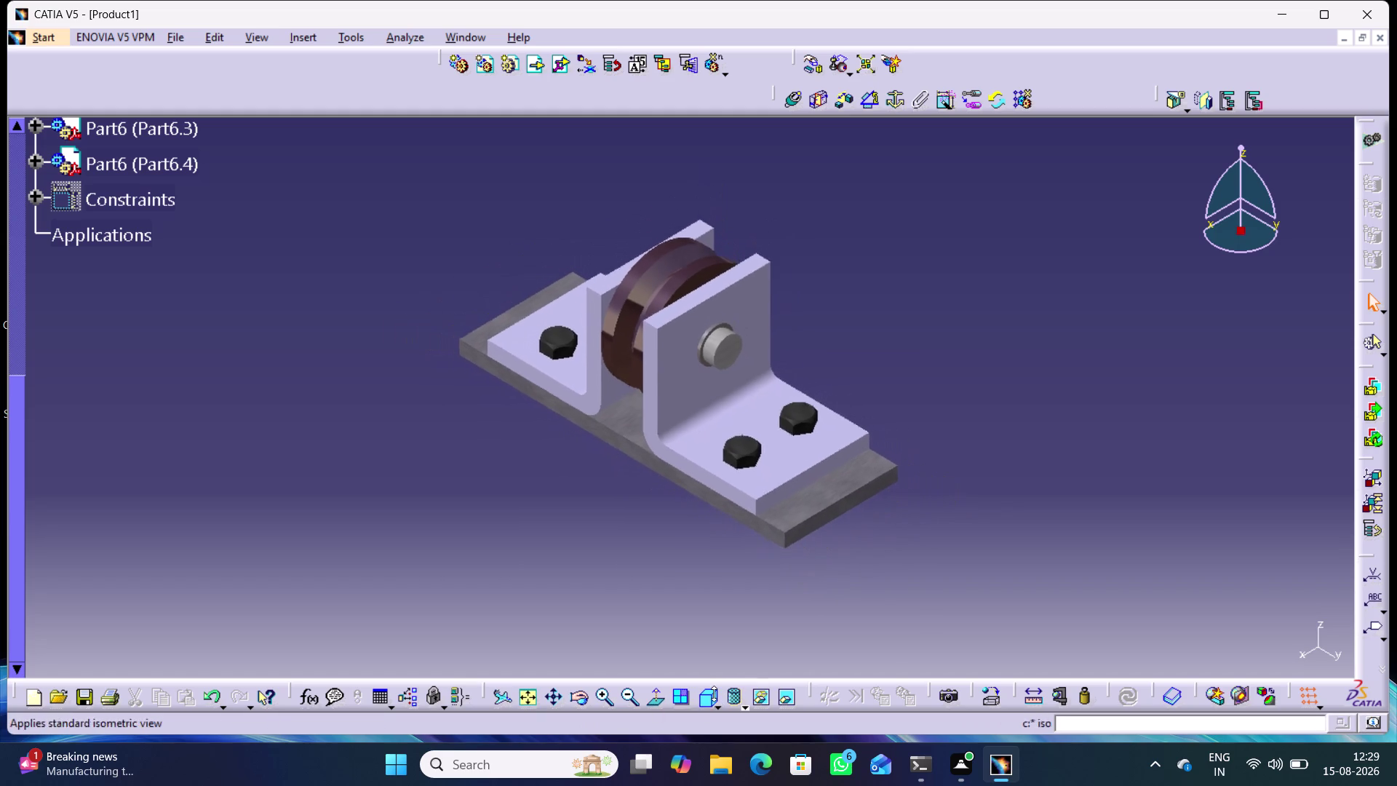
click(707, 694)
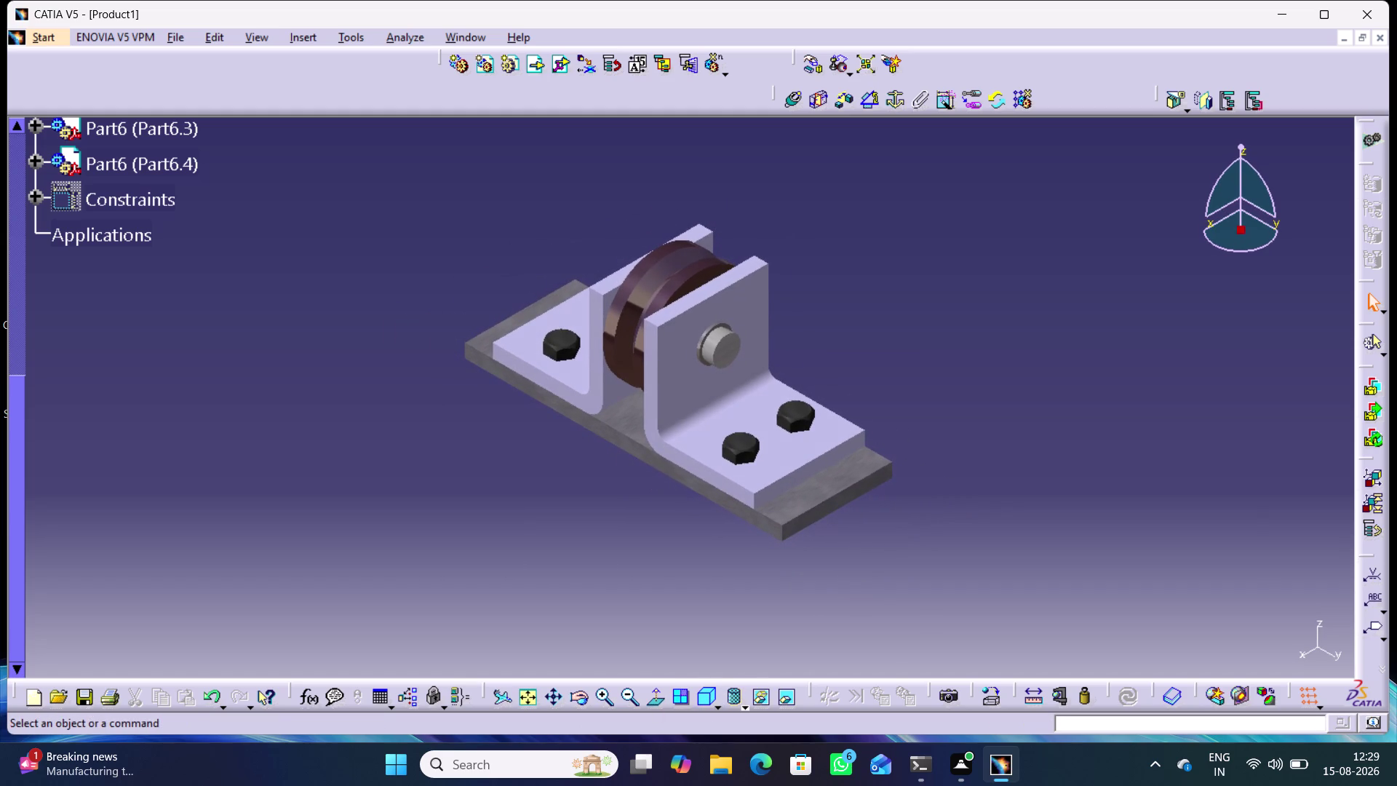
key(ctrl+s)
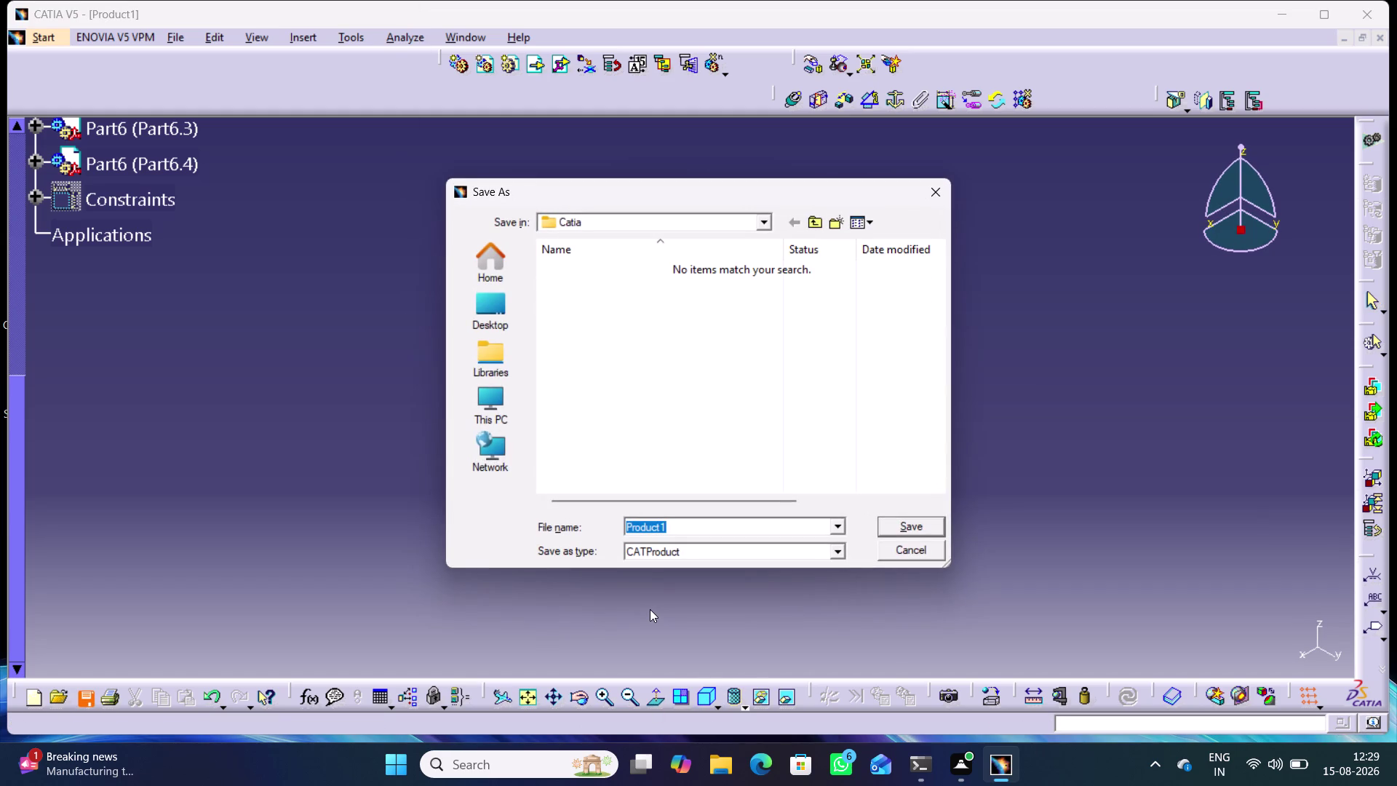
Browse to the Desktop > Intern projects > Catia folder in Save As.
click(489, 315)
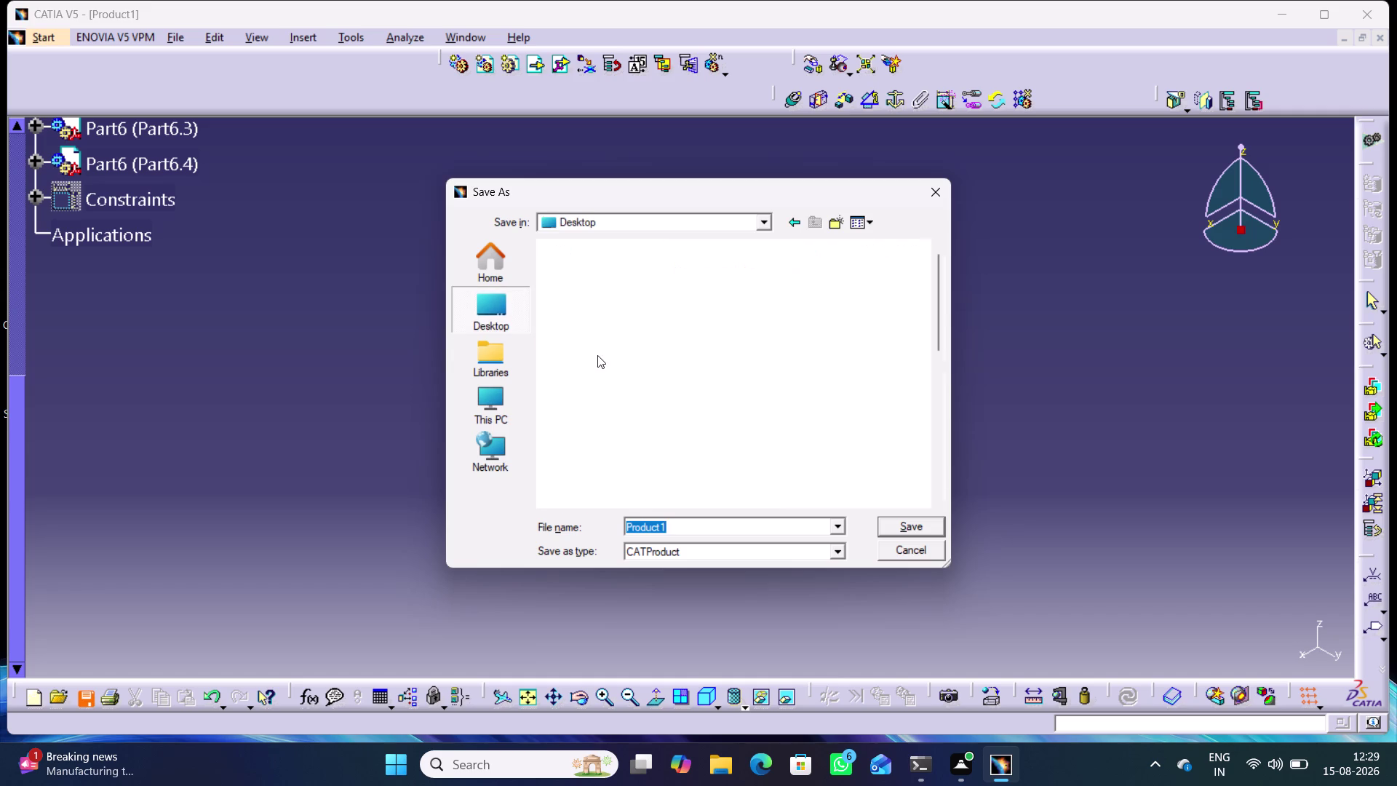
scroll(down, 3)
scroll(down, 3)
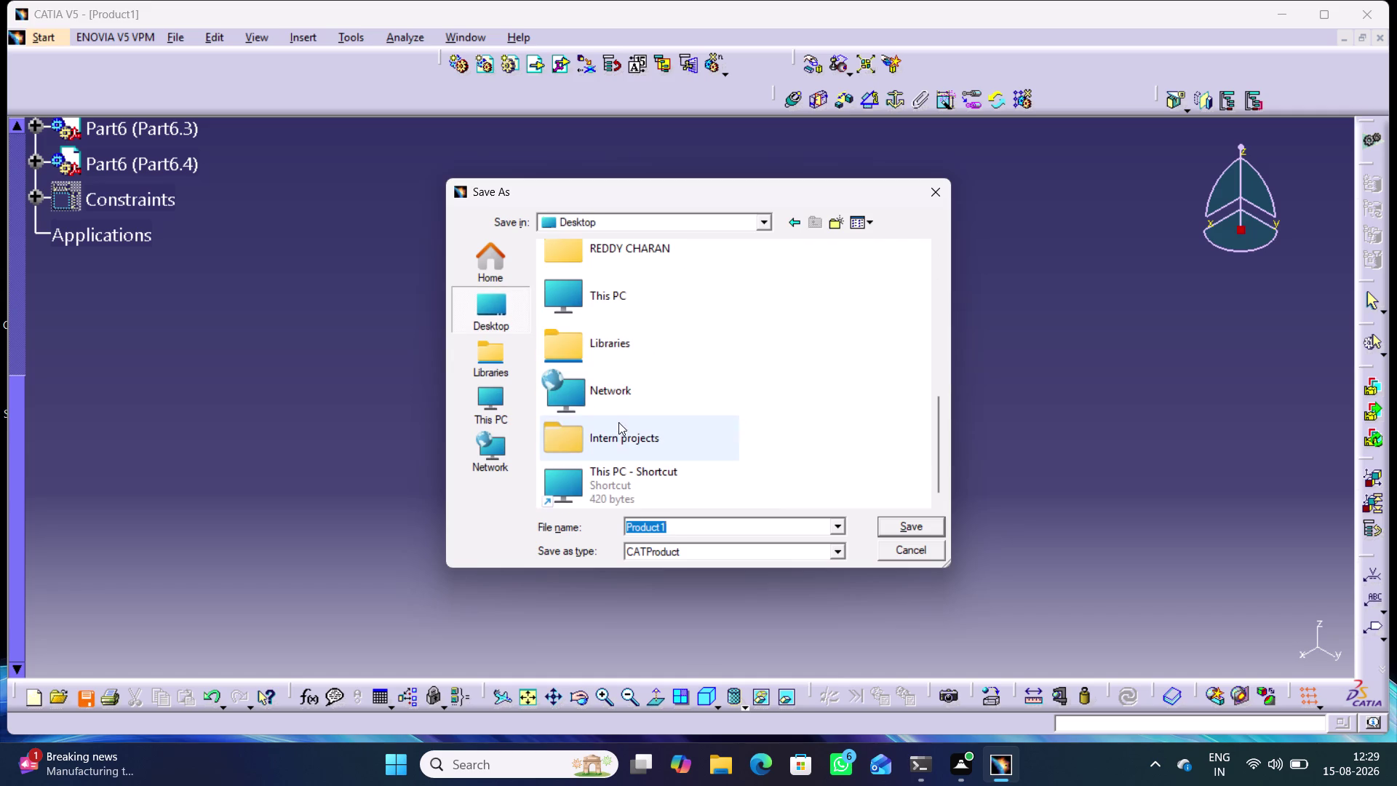
double_click(618, 437)
double_click(594, 267)
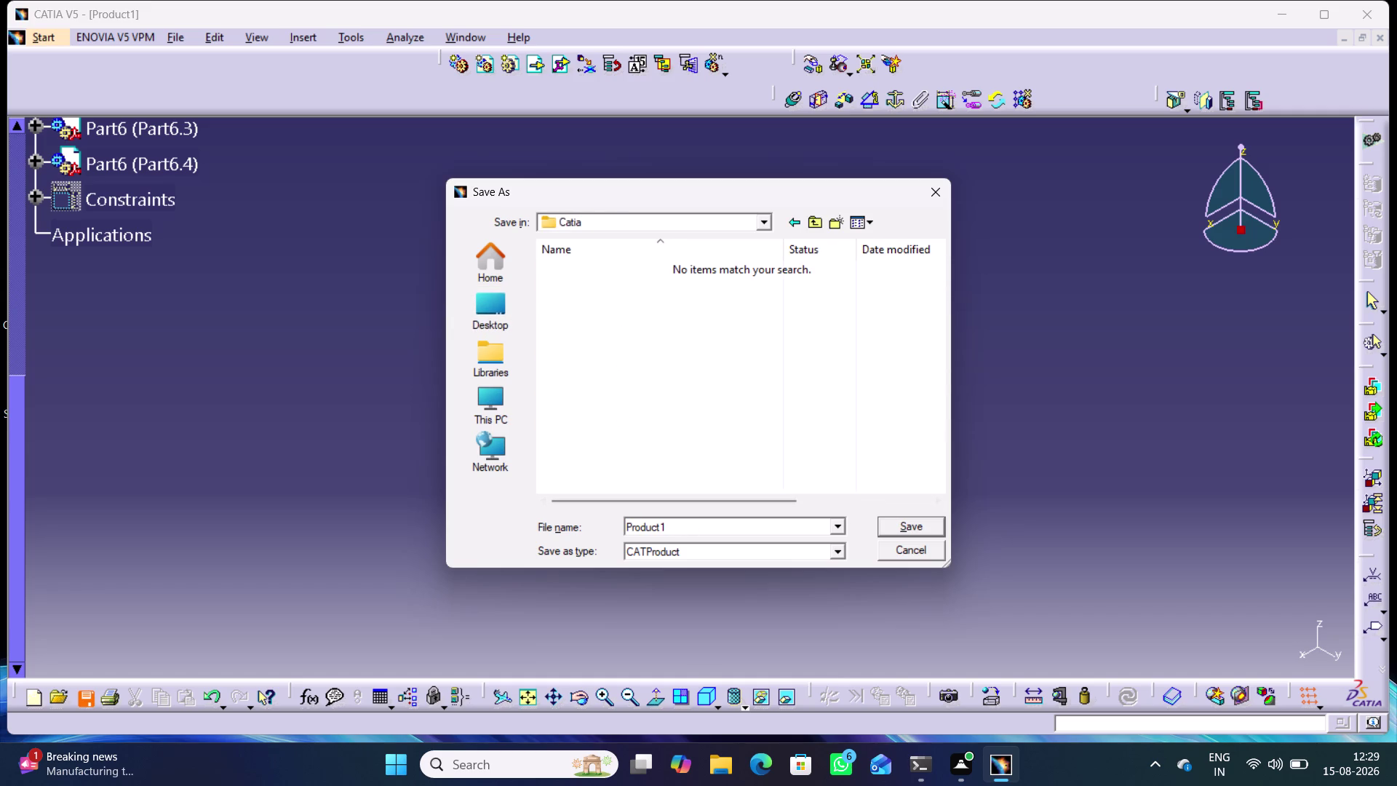
Replace the default file name with 'Wheel support assembly' and save.
drag(684, 531, 651, 529)
drag(651, 528, 644, 527)
key(shift+w)
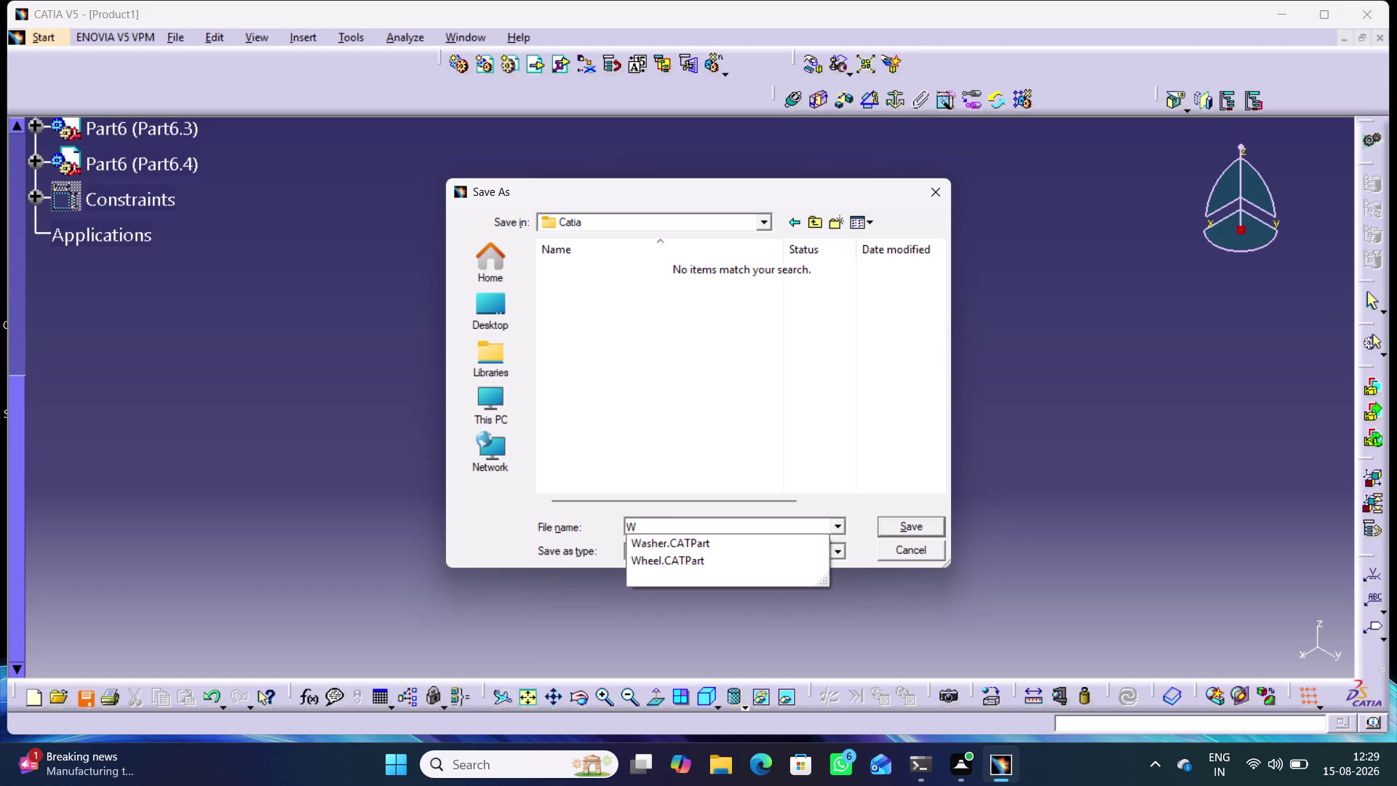
text(he)
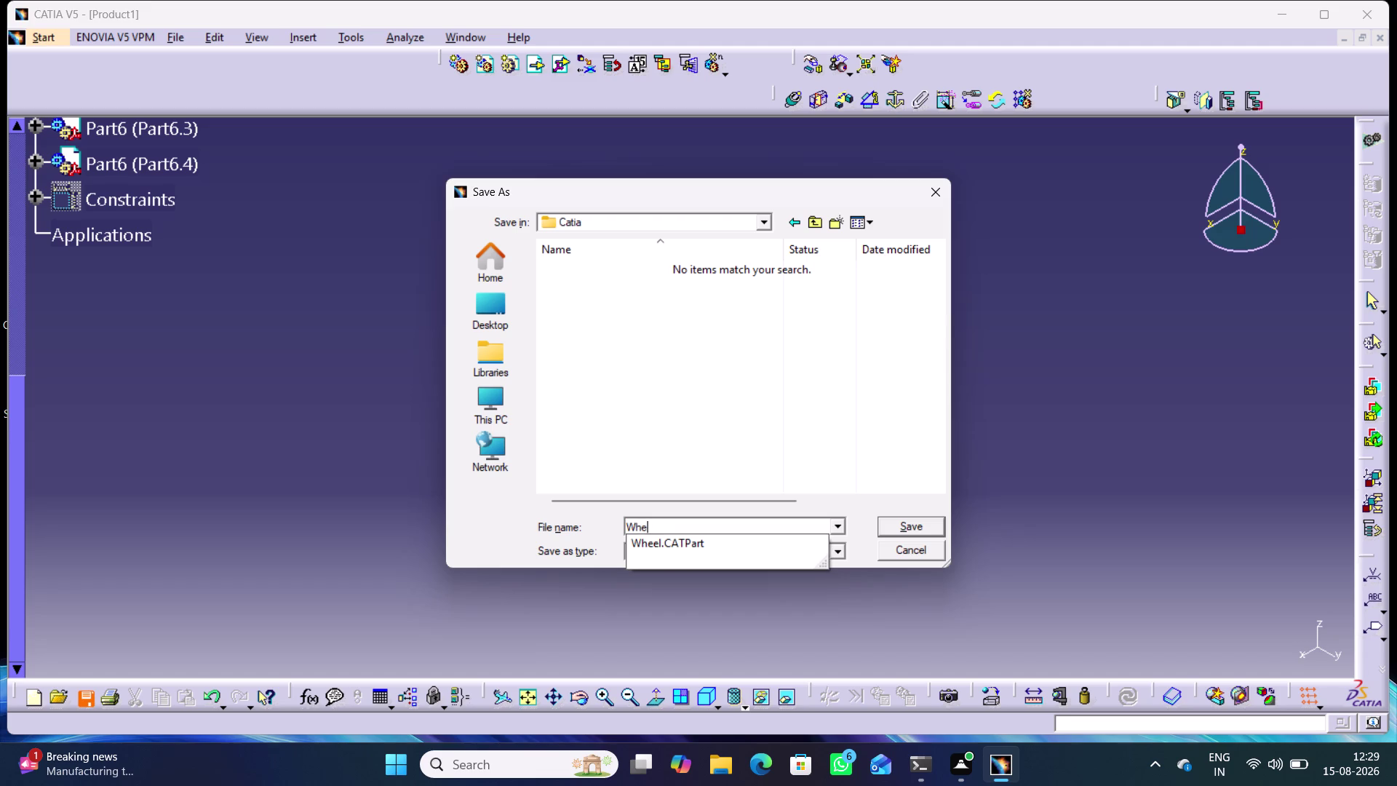
key(e)
text(l s)
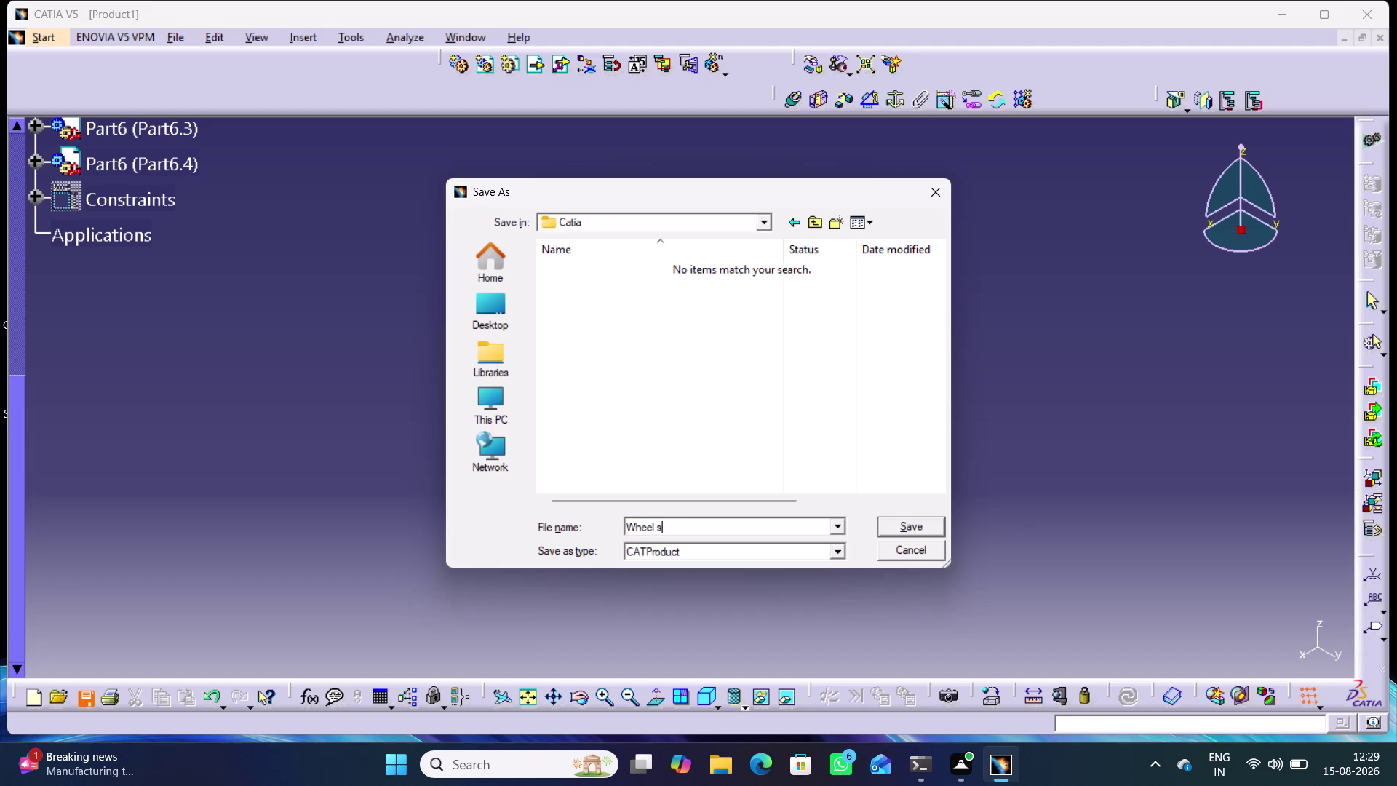
text(upport)
key(space)
text(asse)
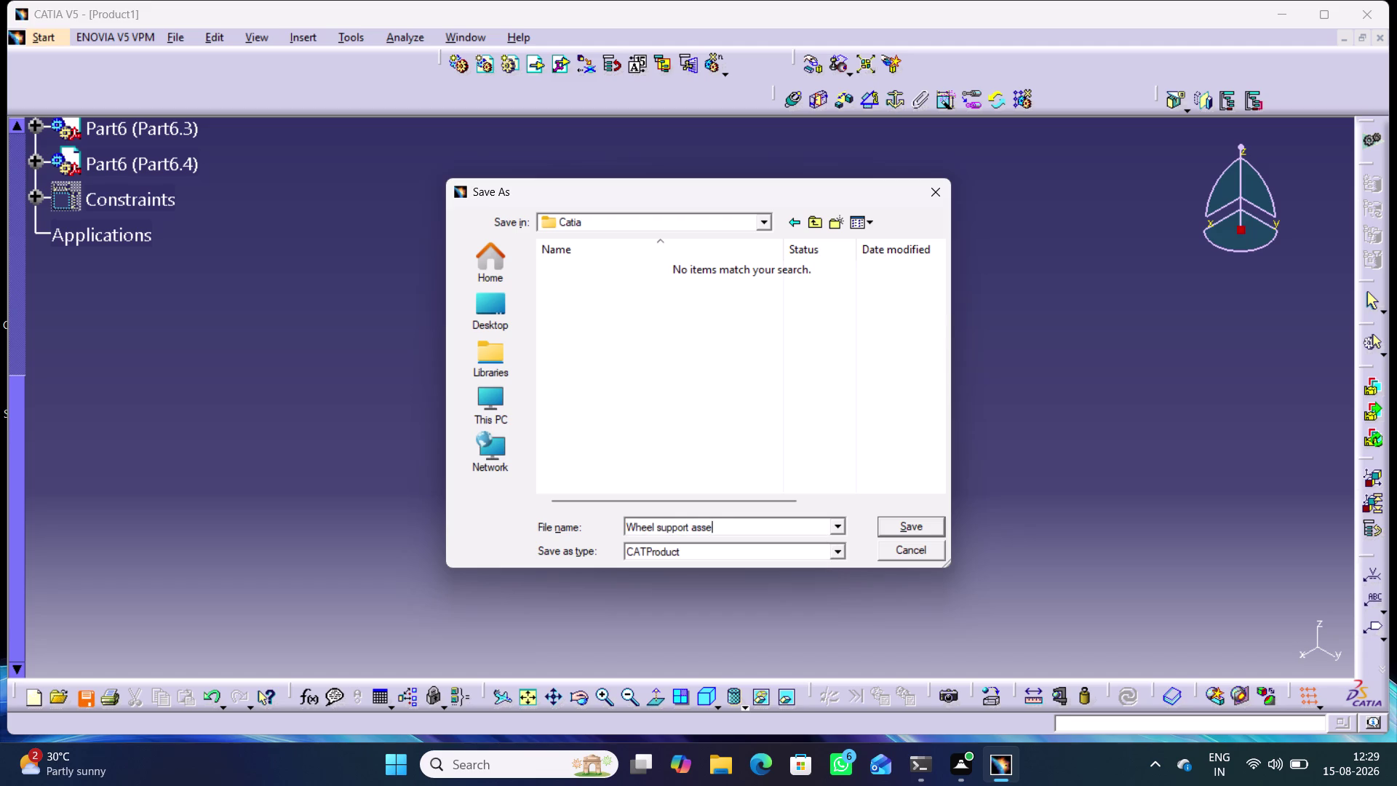
text(mb)
text(l)
text(y)
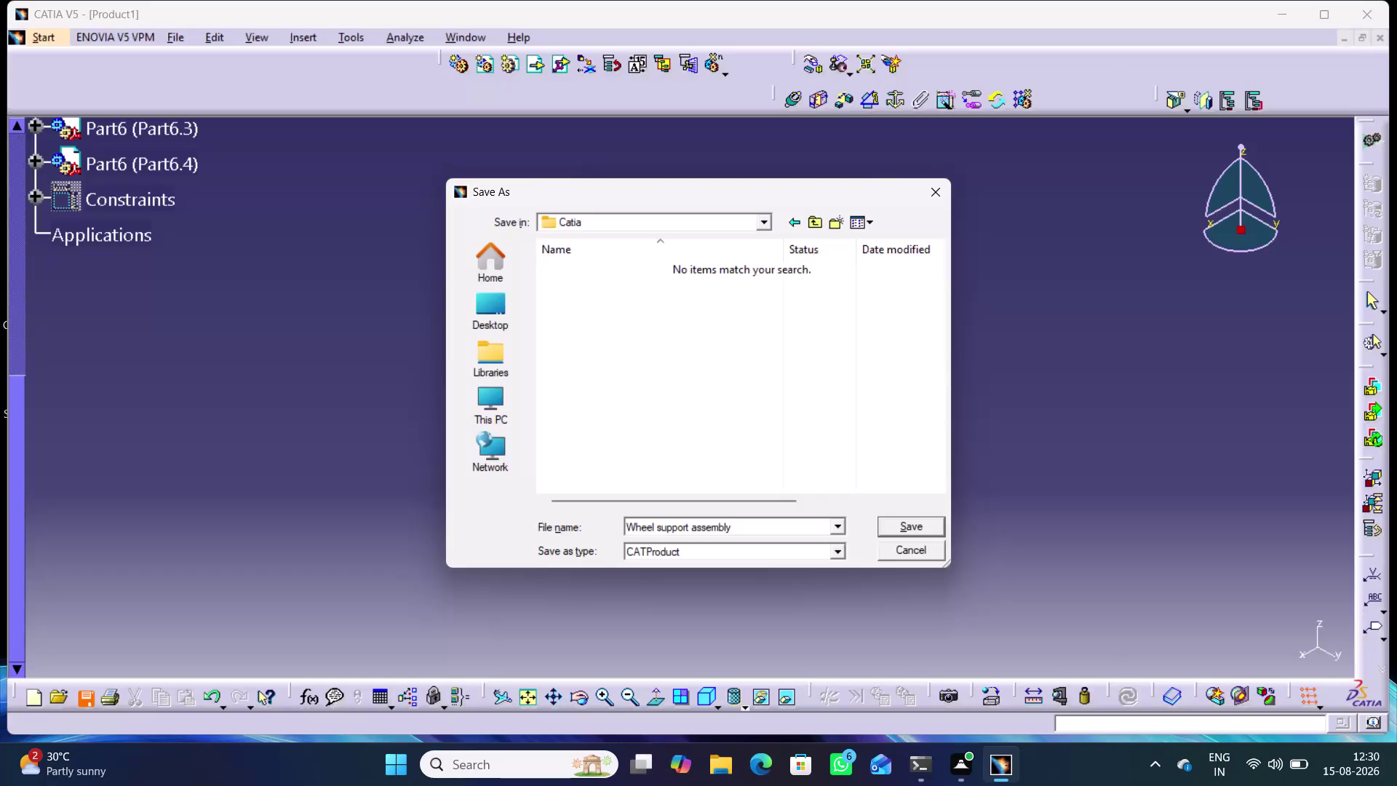
click(908, 529)
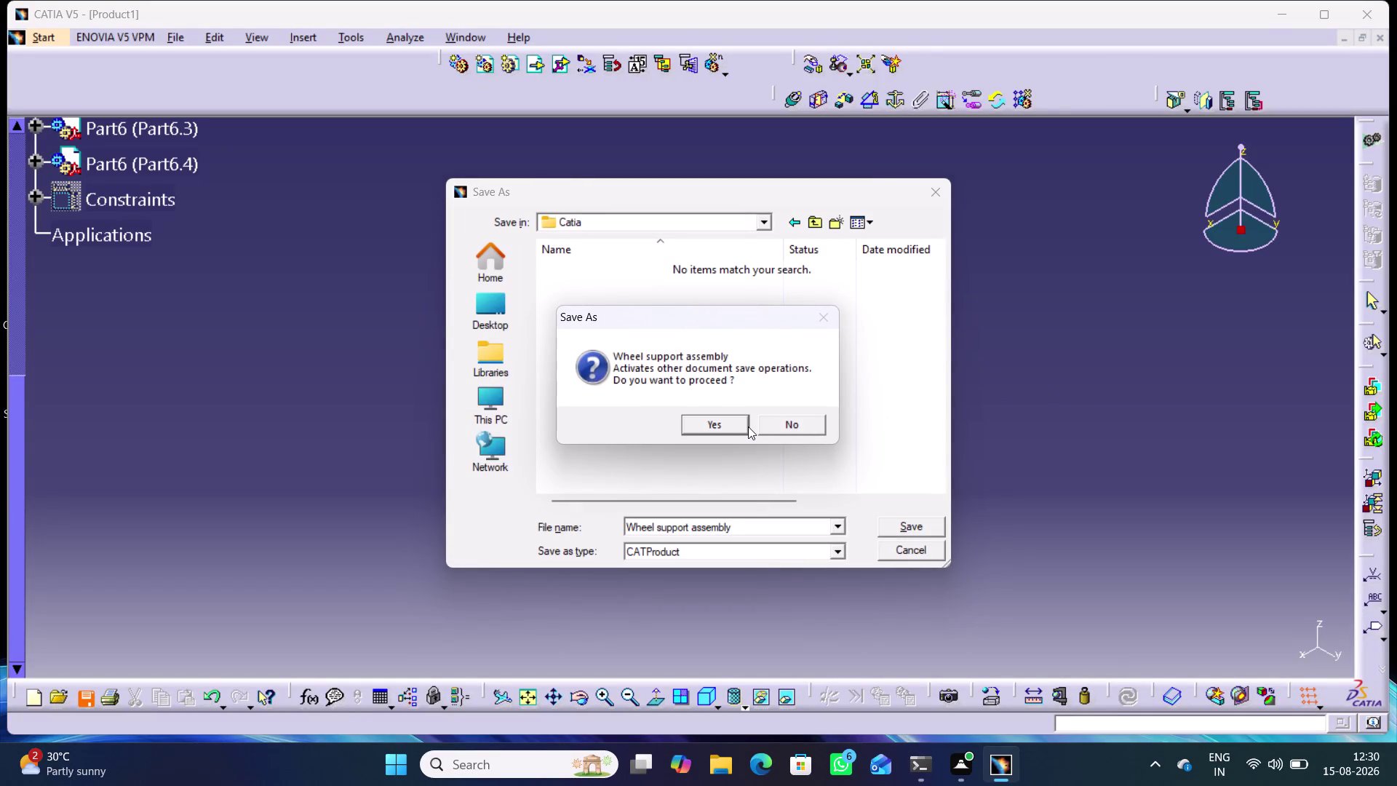
Agree to save the linked documents along with 'Wheel support assembly'.
click(824, 317)
click(793, 424)
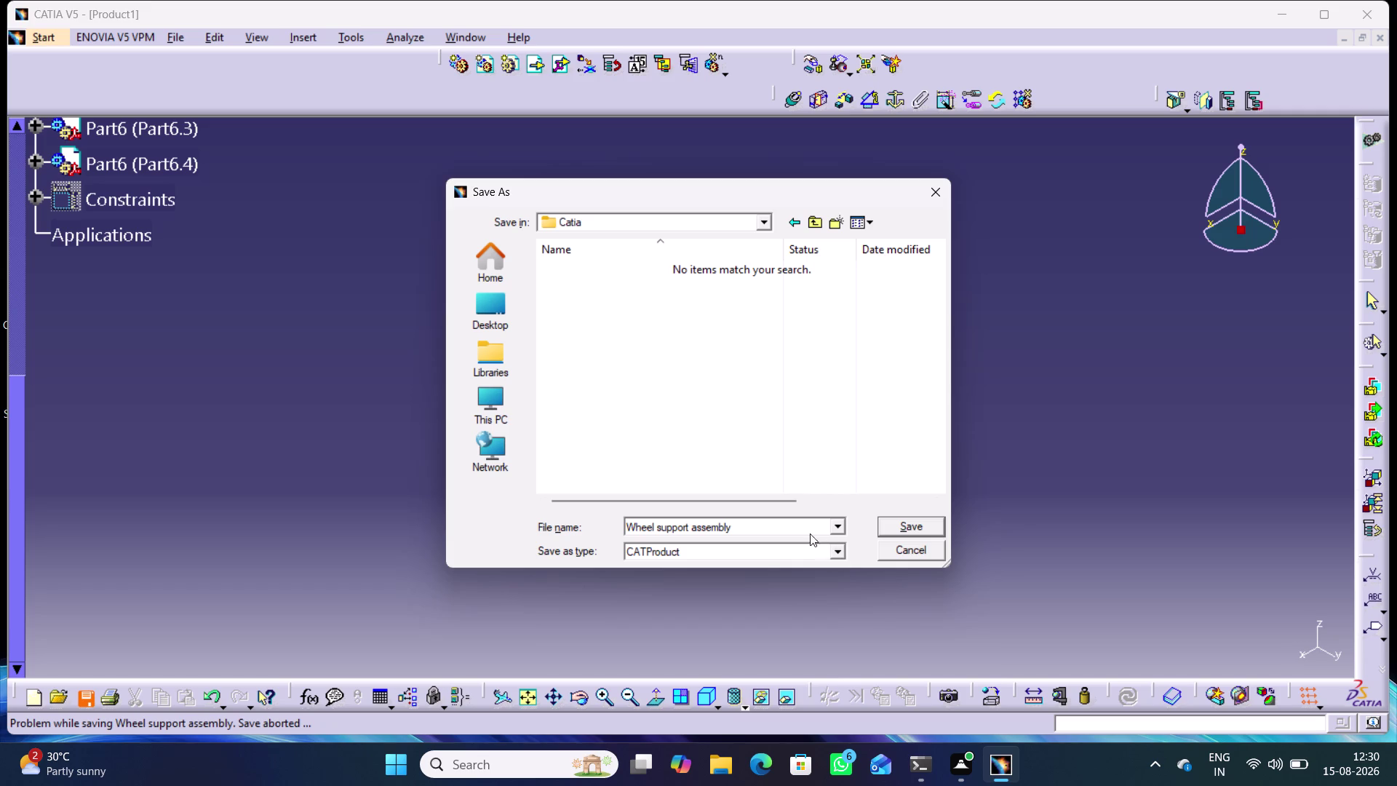
click(775, 528)
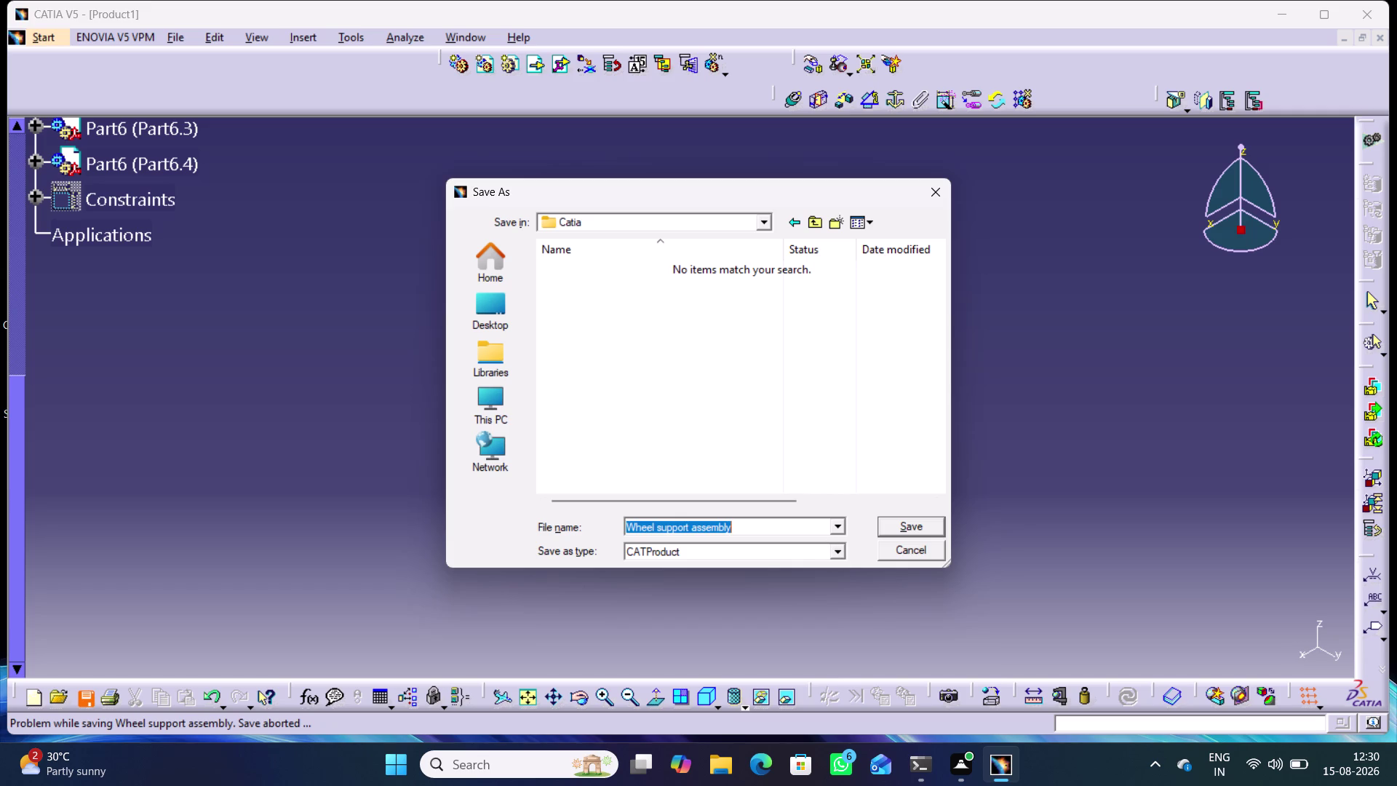
Change the file name from 'Wheel support assembly' to 'Wheel support product'.
click(775, 530)
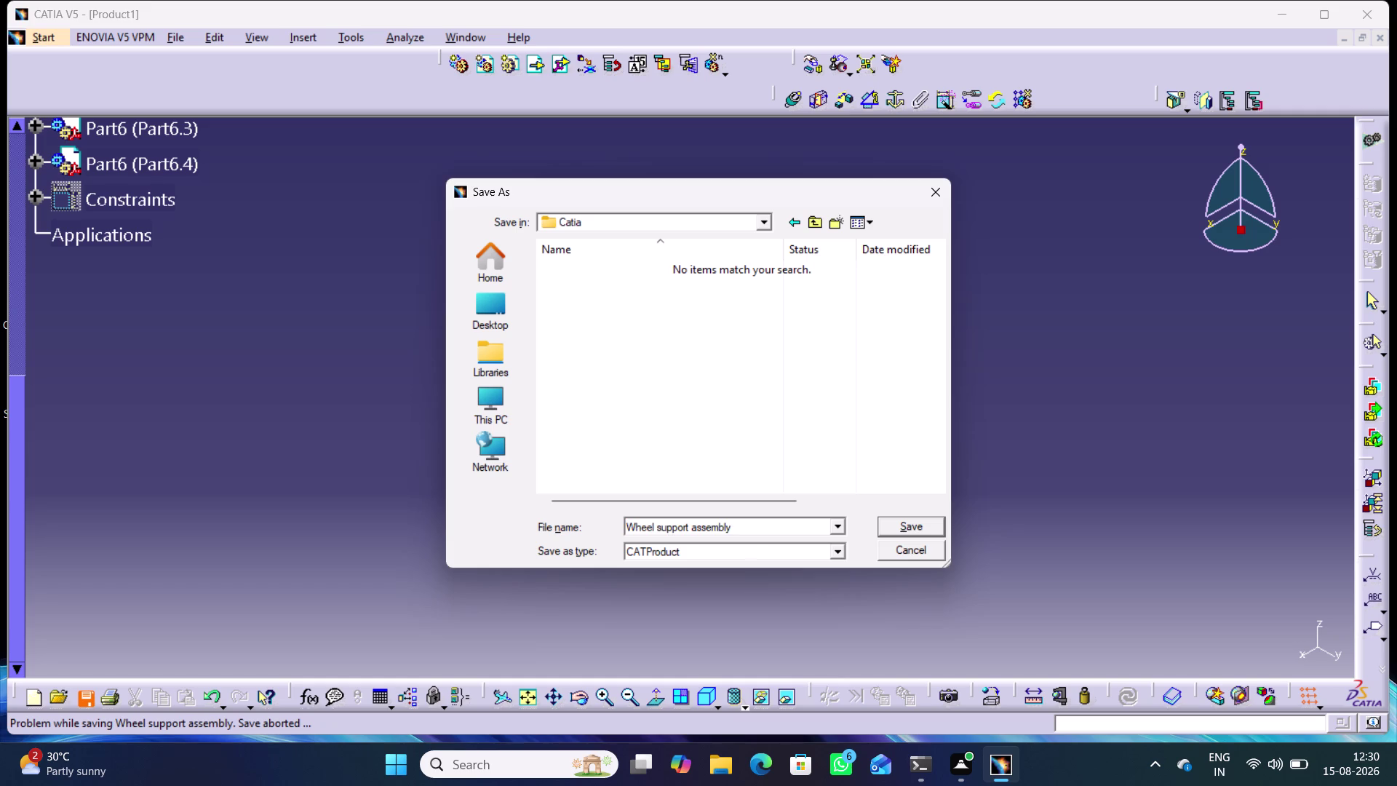
key(BackSpace)
key(BackSpace)
key(BackSpace)
key(BackSpace)
key(BackSpace)
key(BackSpace)
key(BackSpace)
key(BackSpace)
text(pr)
text(od)
text(u)
text(ct)
Save as 'Wheel support product' and agree to save linked documents.
click(736, 420)
click(923, 525)
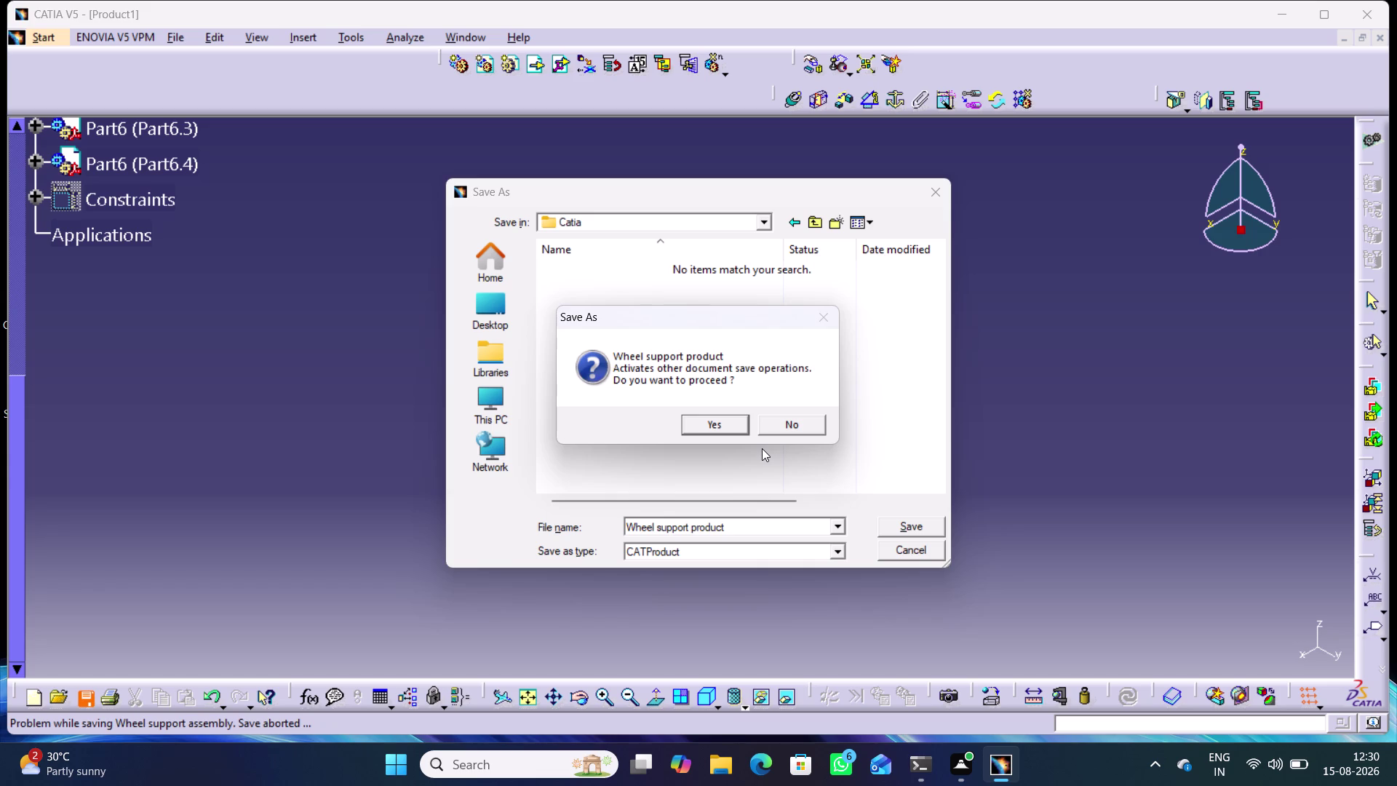
click(797, 427)
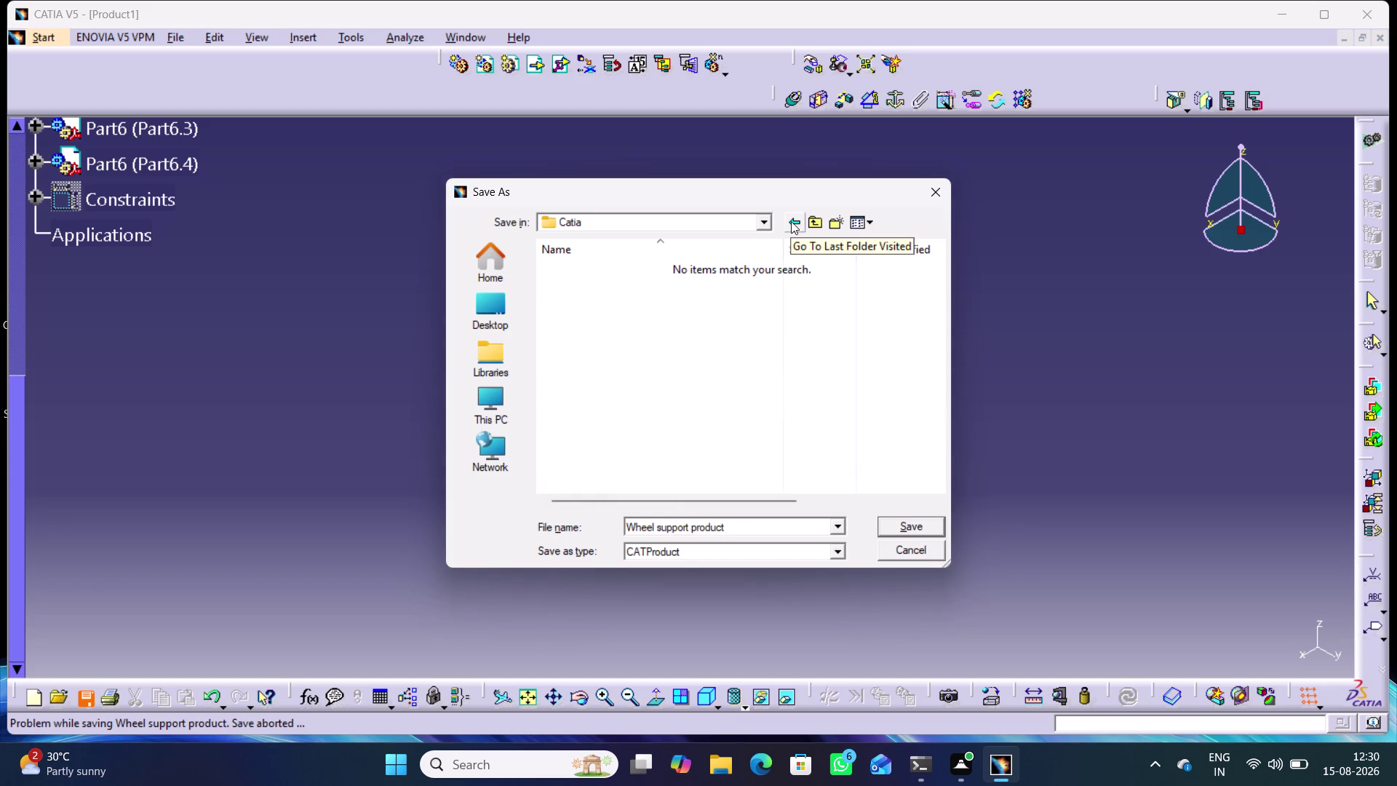
Browse the Intern projects, solid works and Desktop folders, then cancel the save dialog.
click(791, 222)
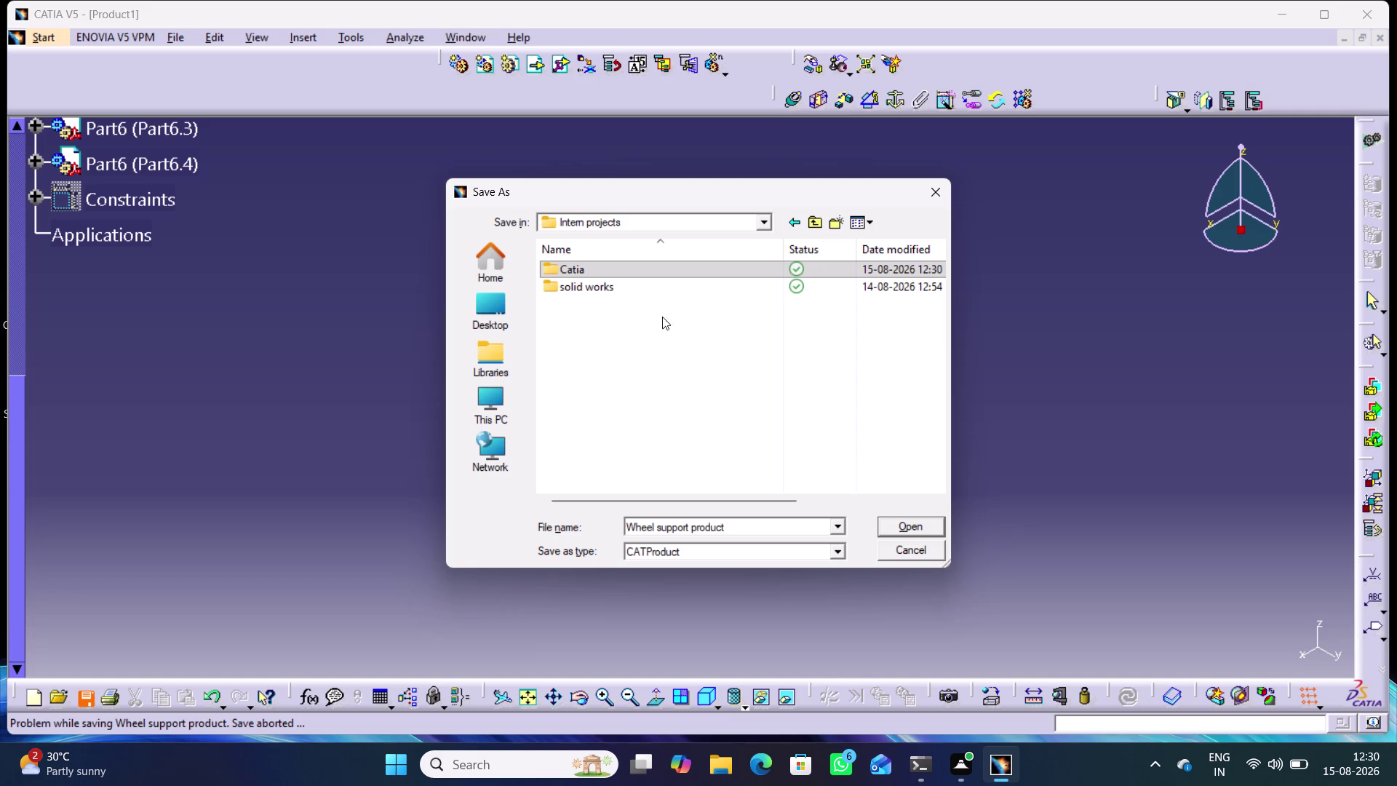
double_click(651, 289)
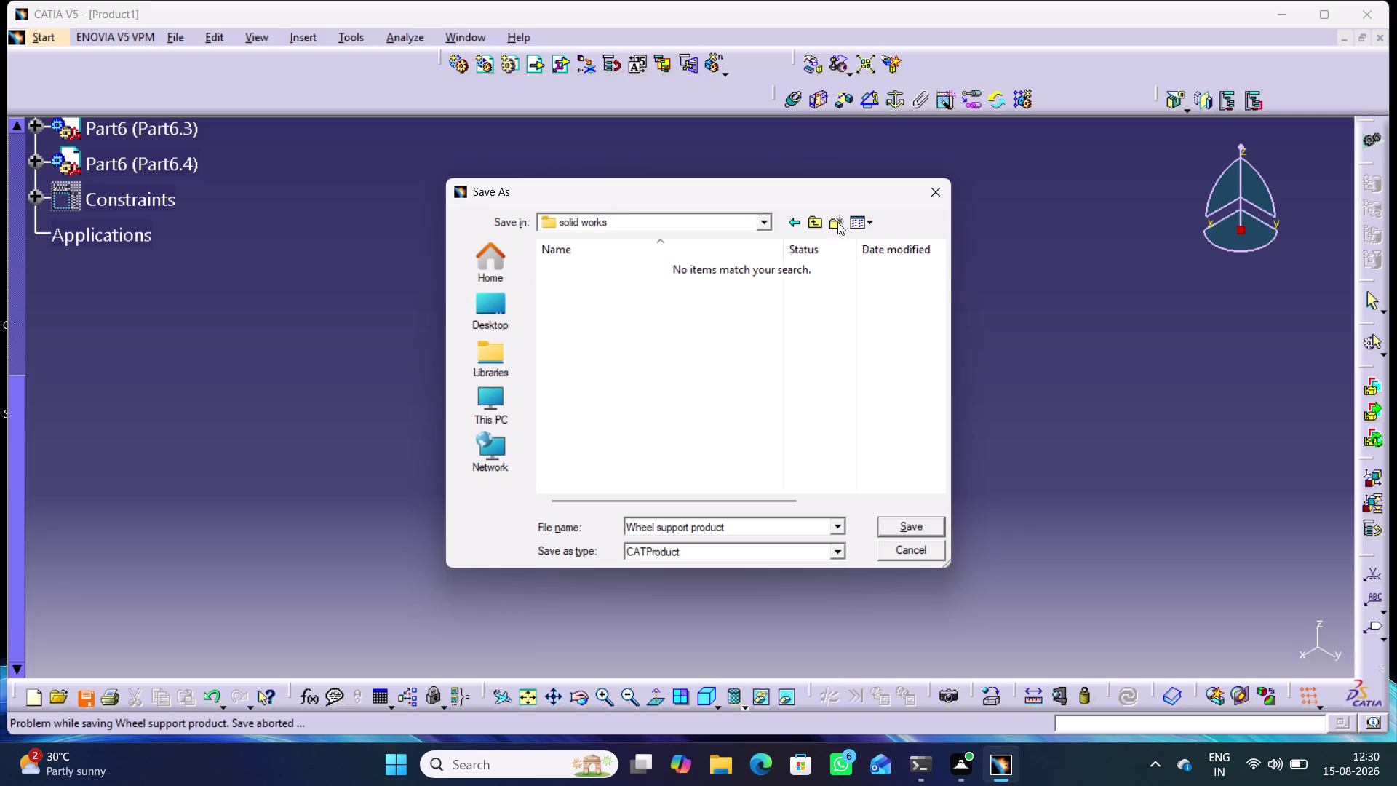
click(796, 219)
click(793, 223)
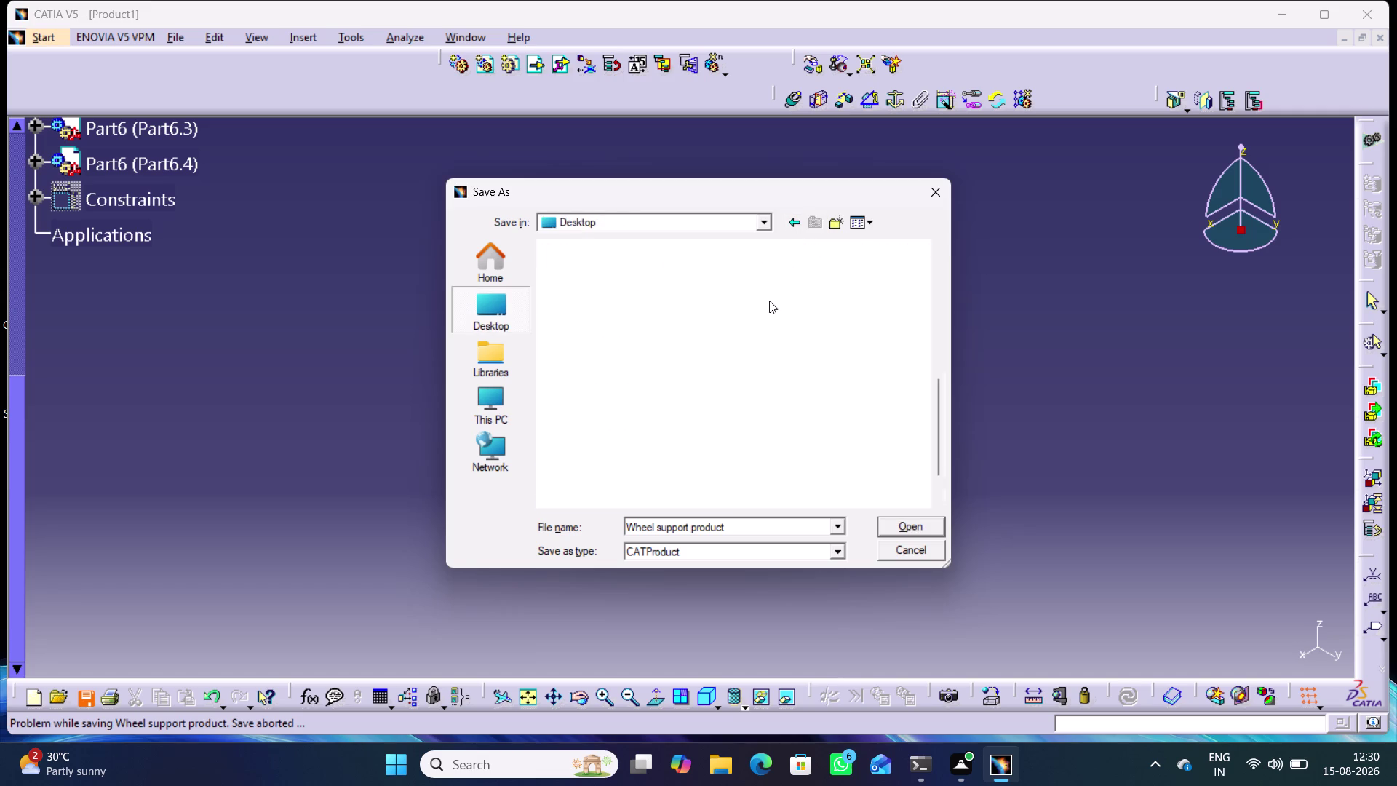
click(942, 190)
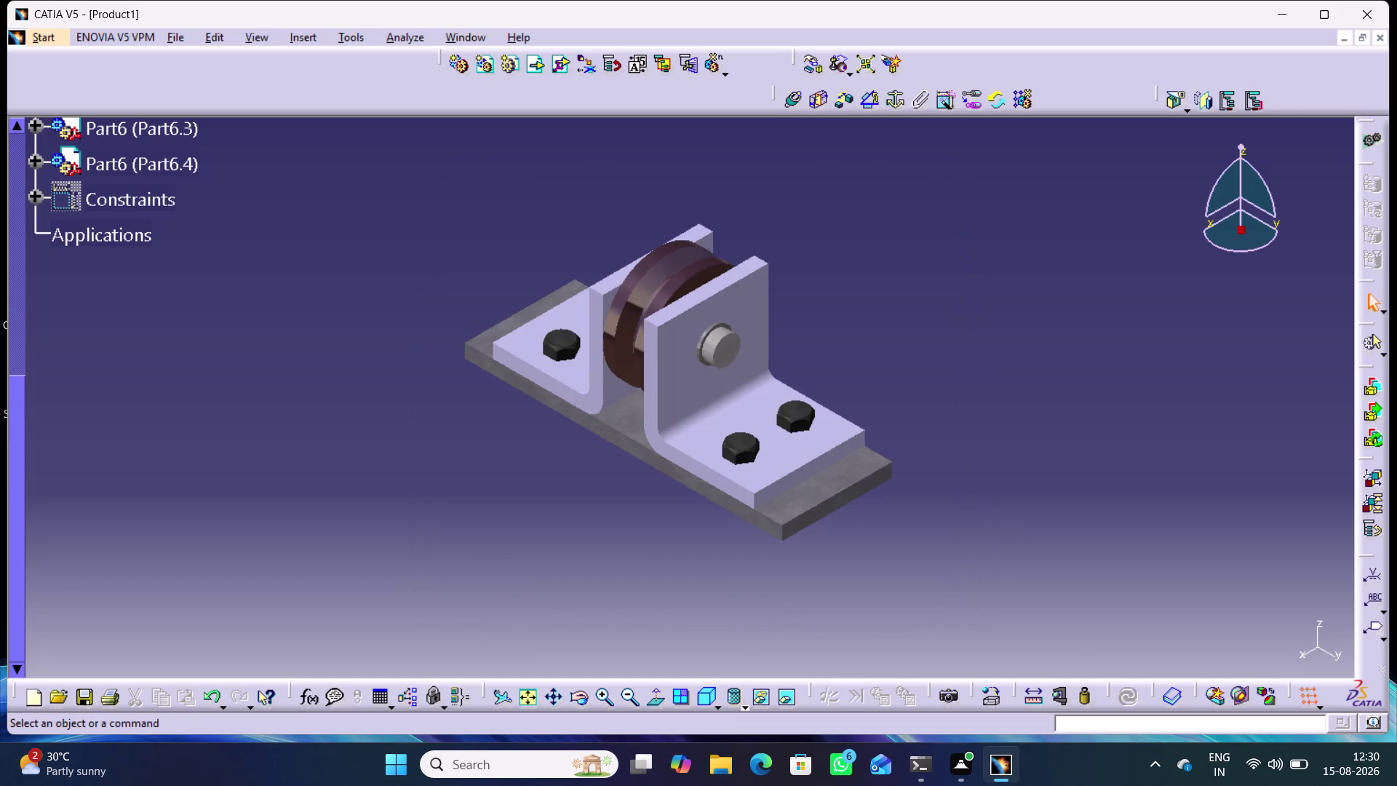